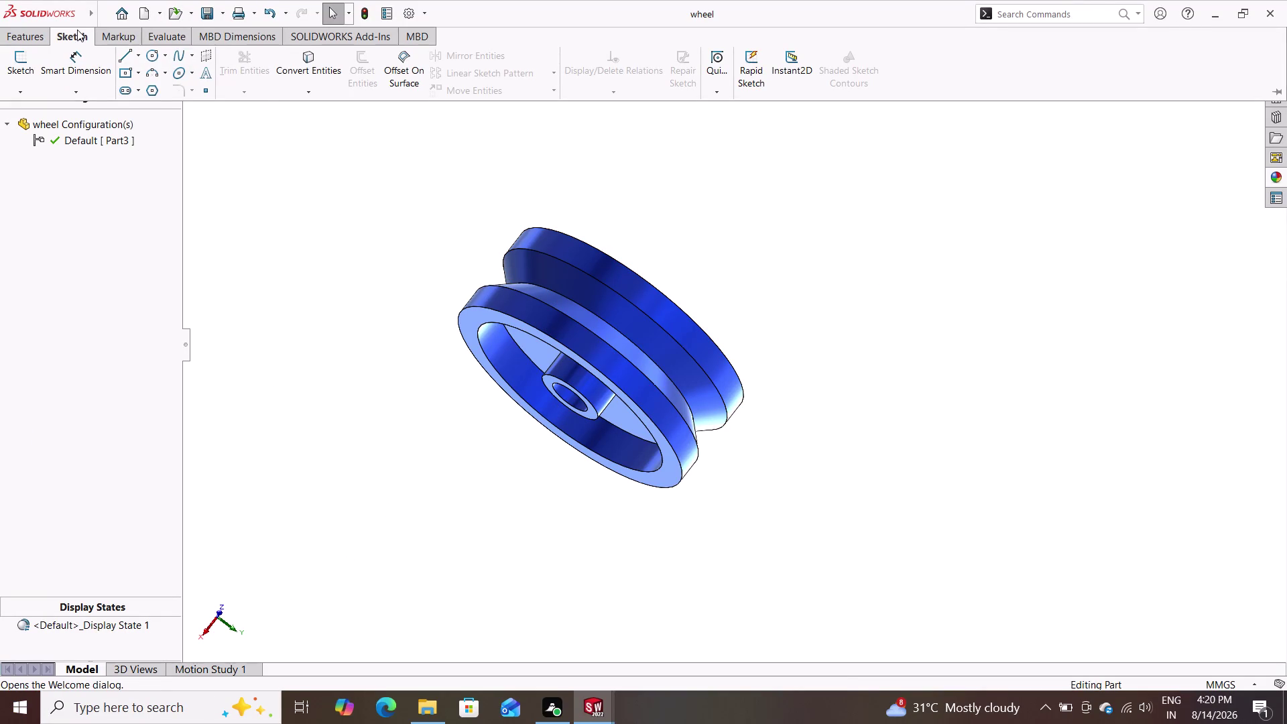
Use Save As to store the grooved blue wheel part under the name 'wheel'.
double_click(40, 39)
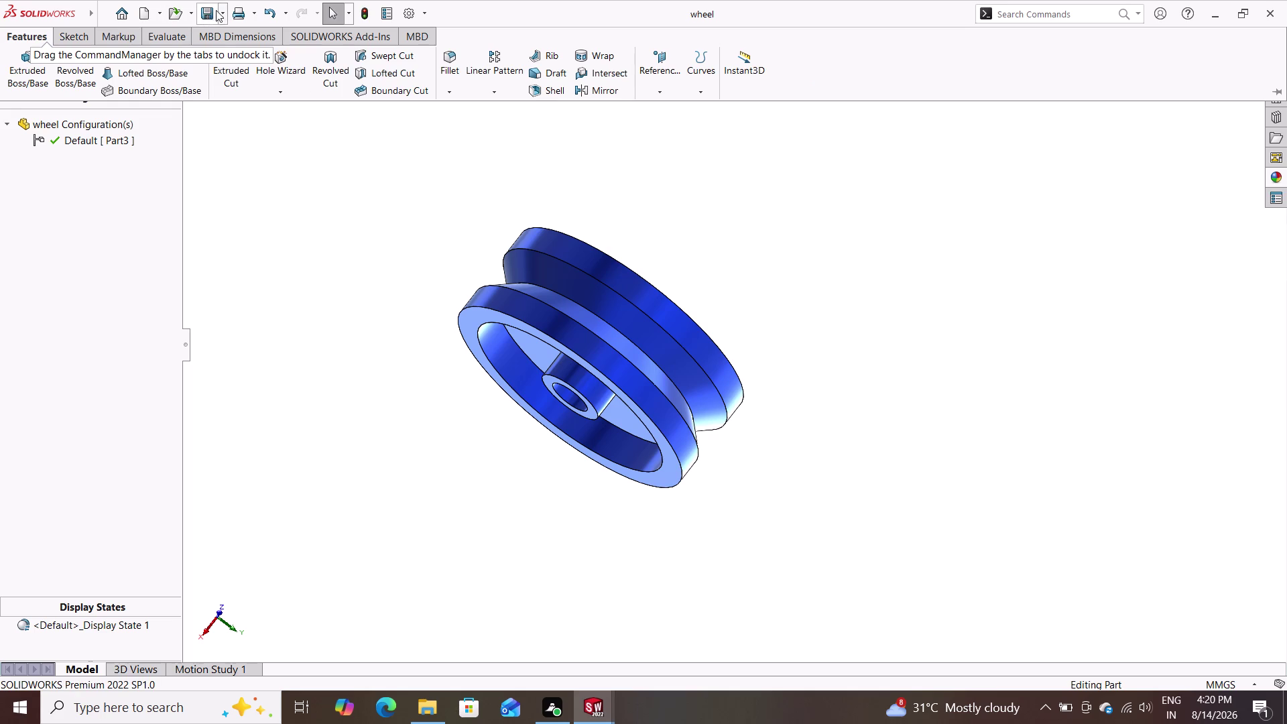
click(207, 11)
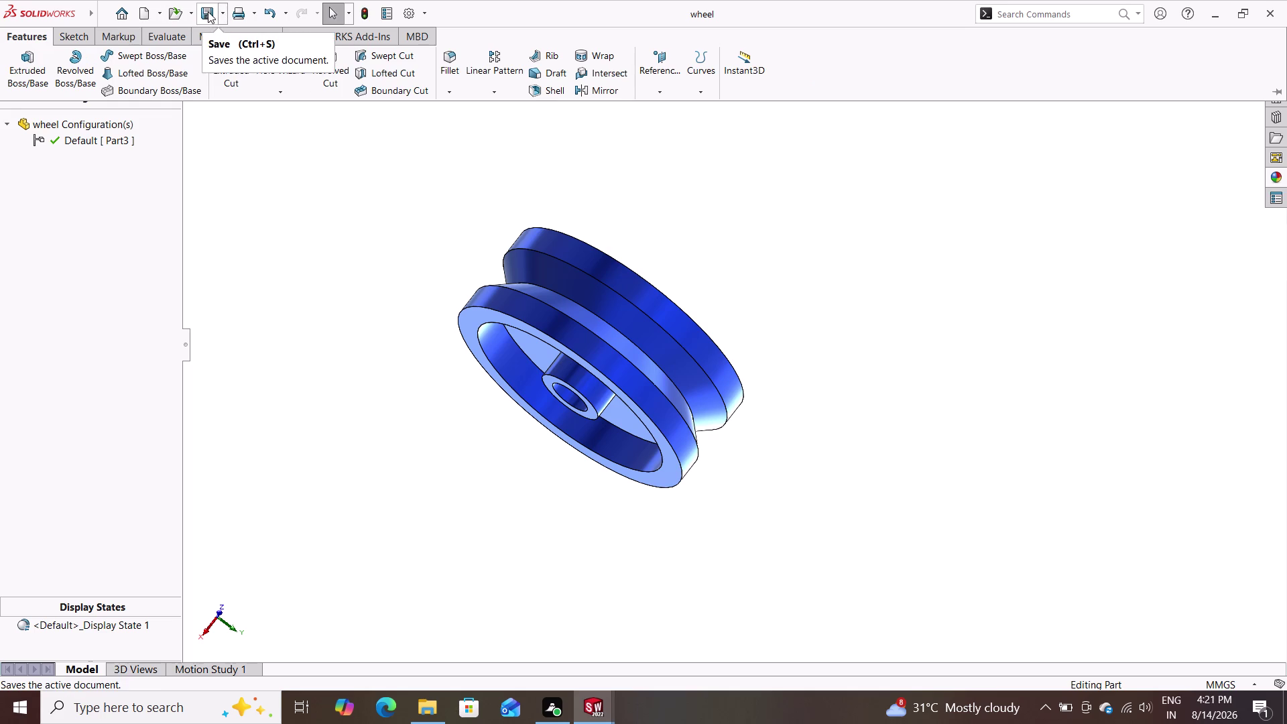
click(225, 7)
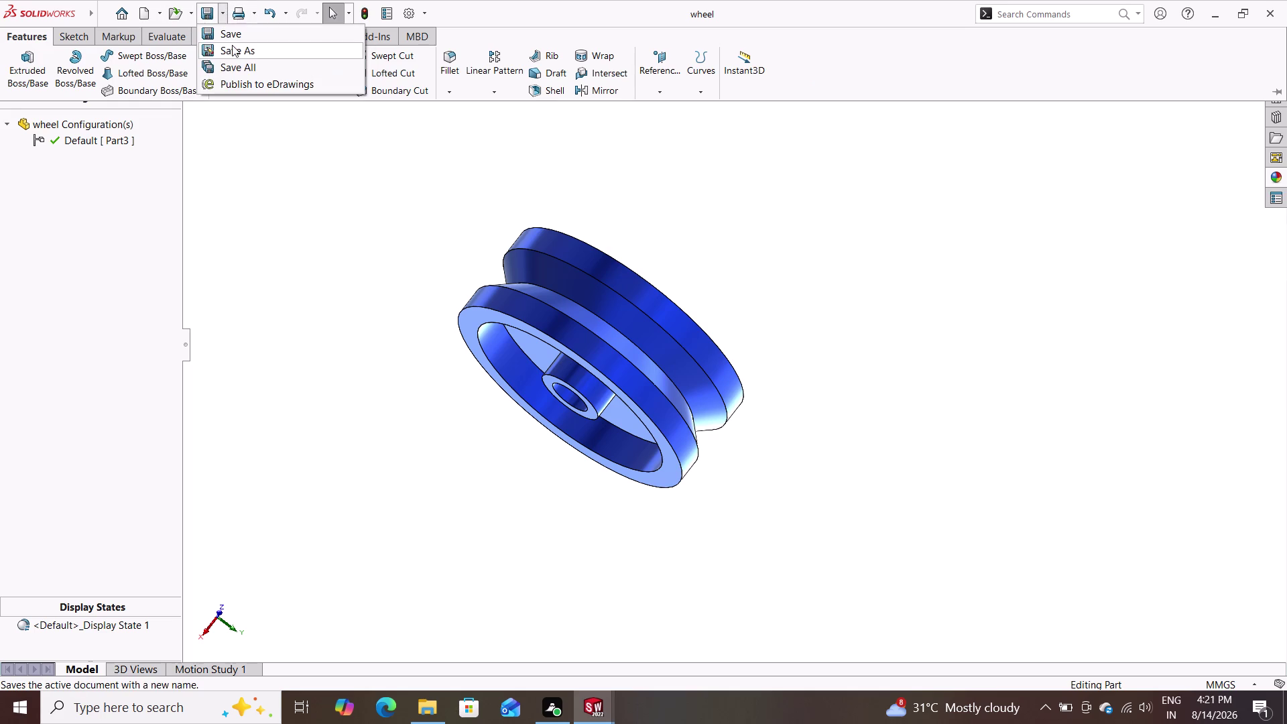
click(232, 44)
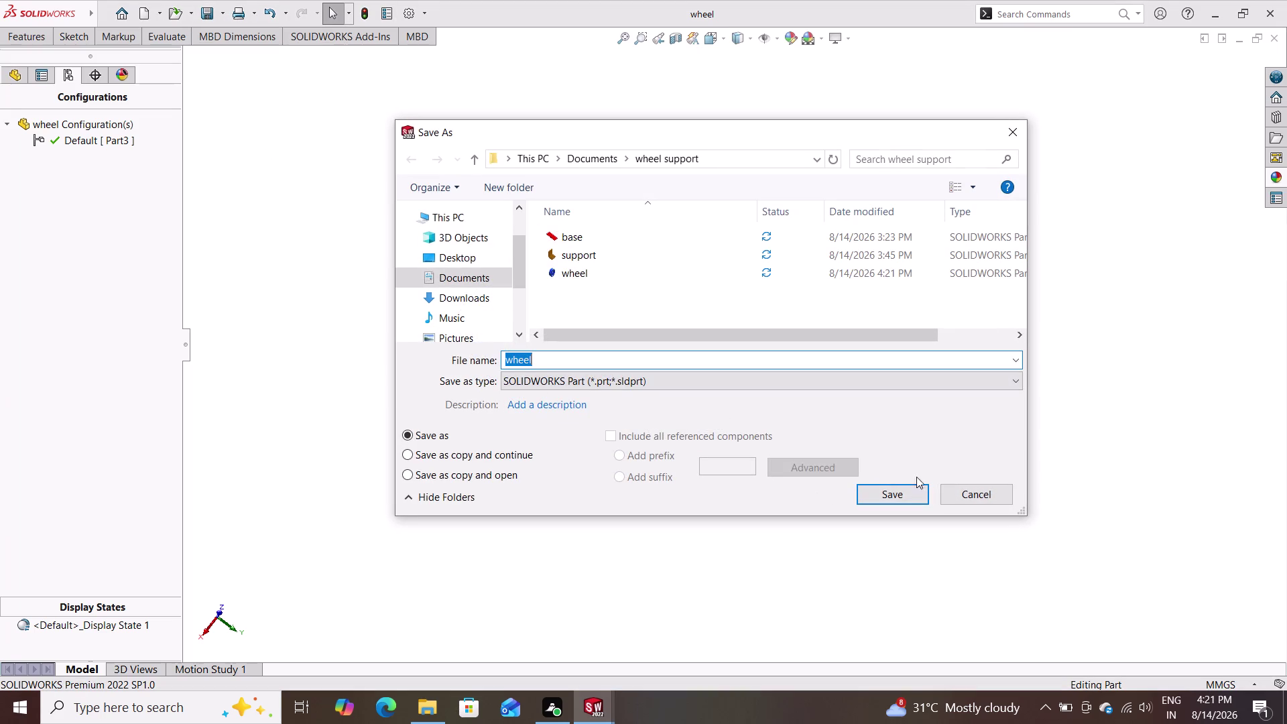
click(967, 490)
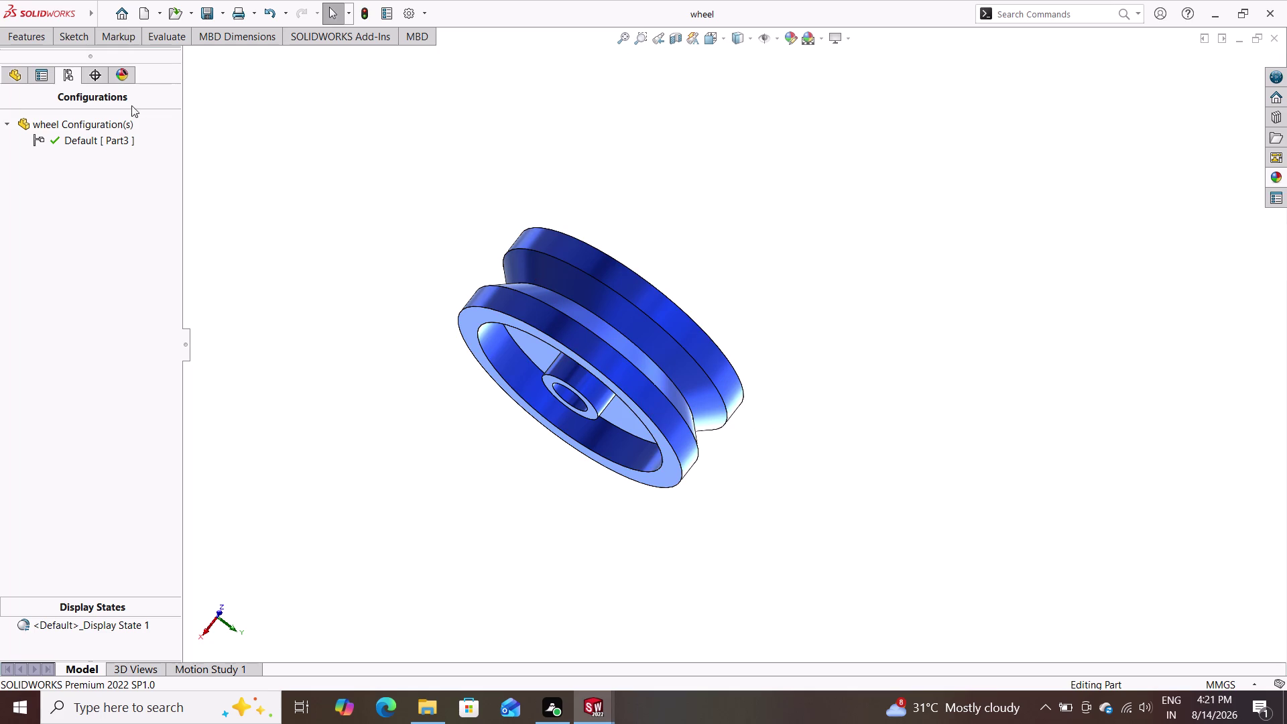
click(143, 18)
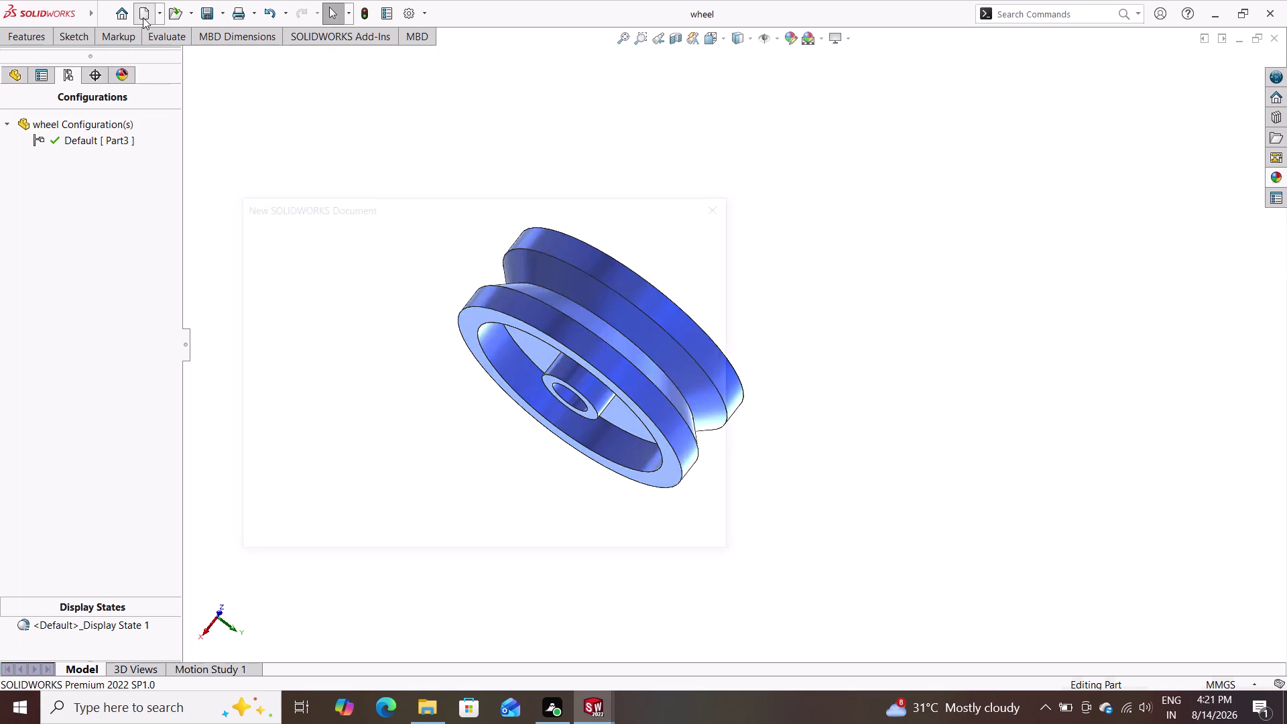
Create the blank Part4 document and select its front plane.
double_click(527, 525)
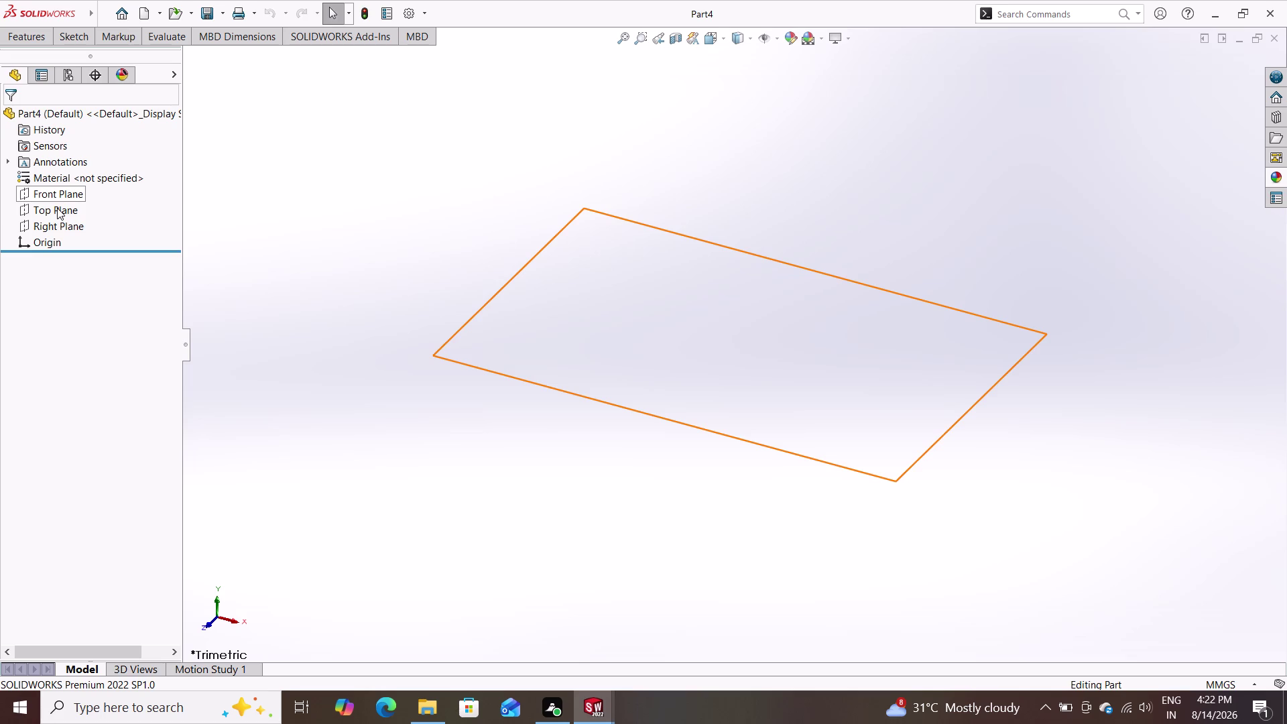
click(69, 192)
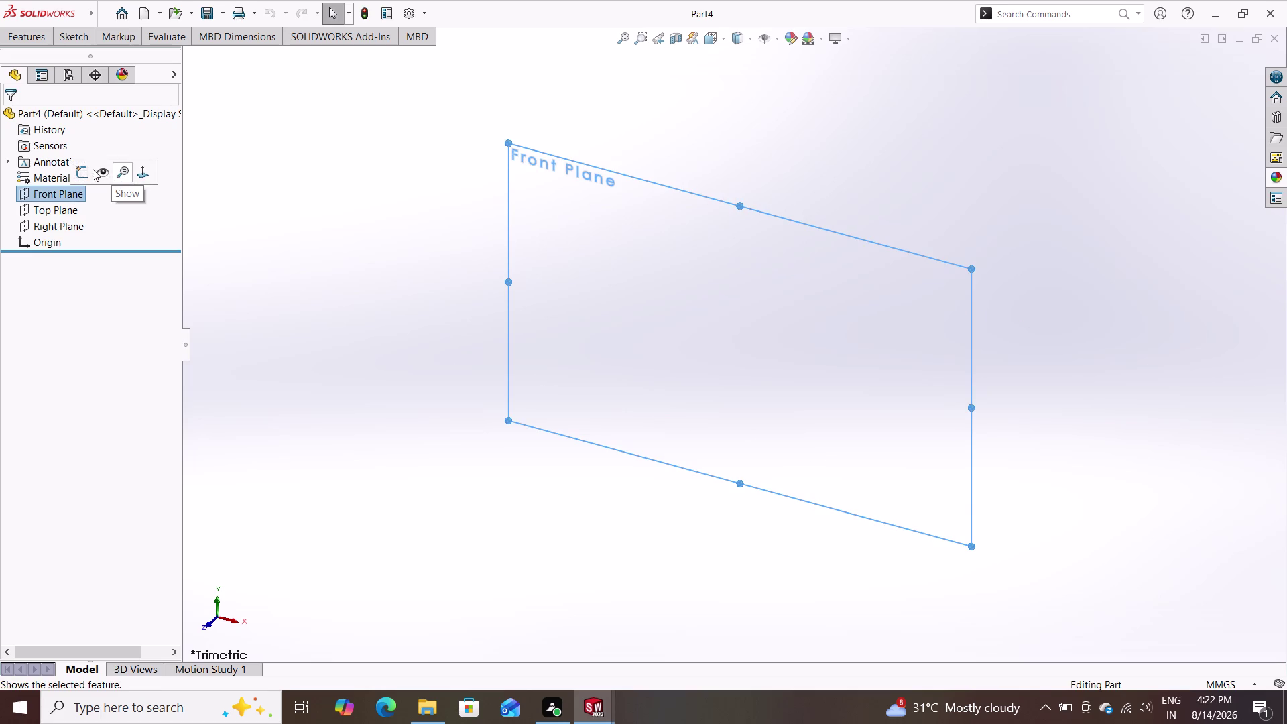
Open an empty Sketch1 on Part4's front plane.
double_click(82, 173)
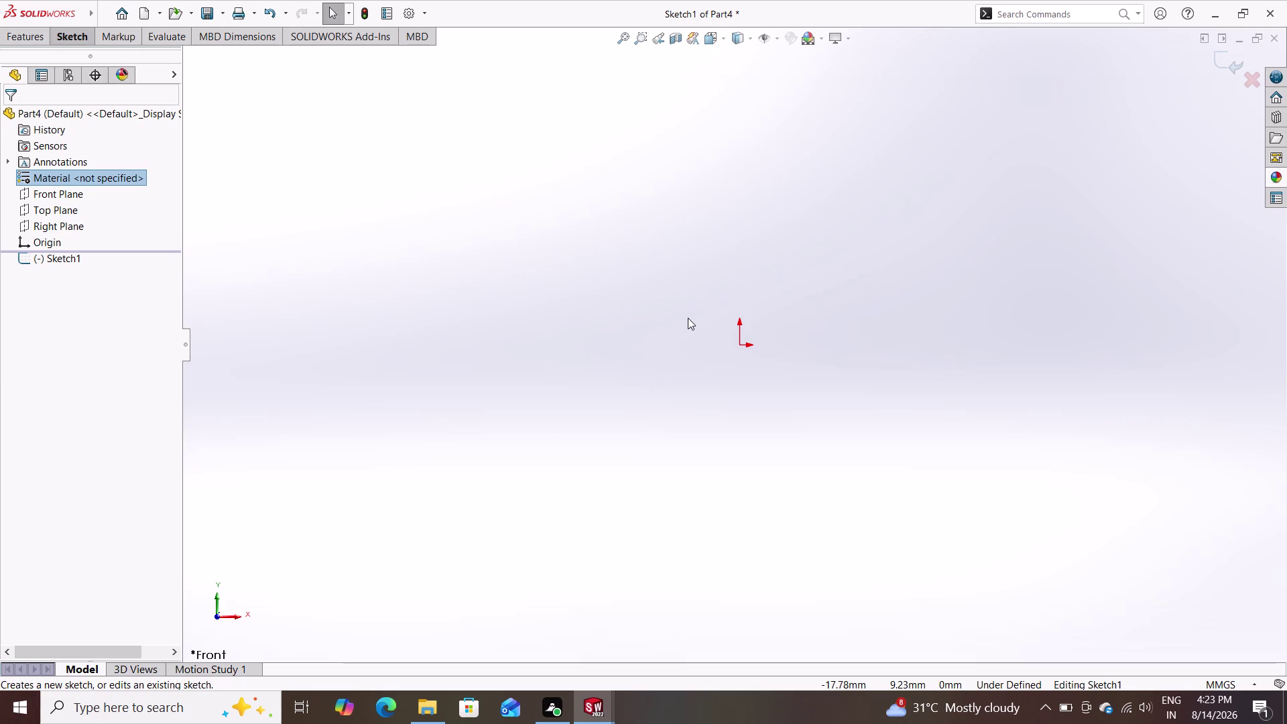
text(``)
key(Escape)
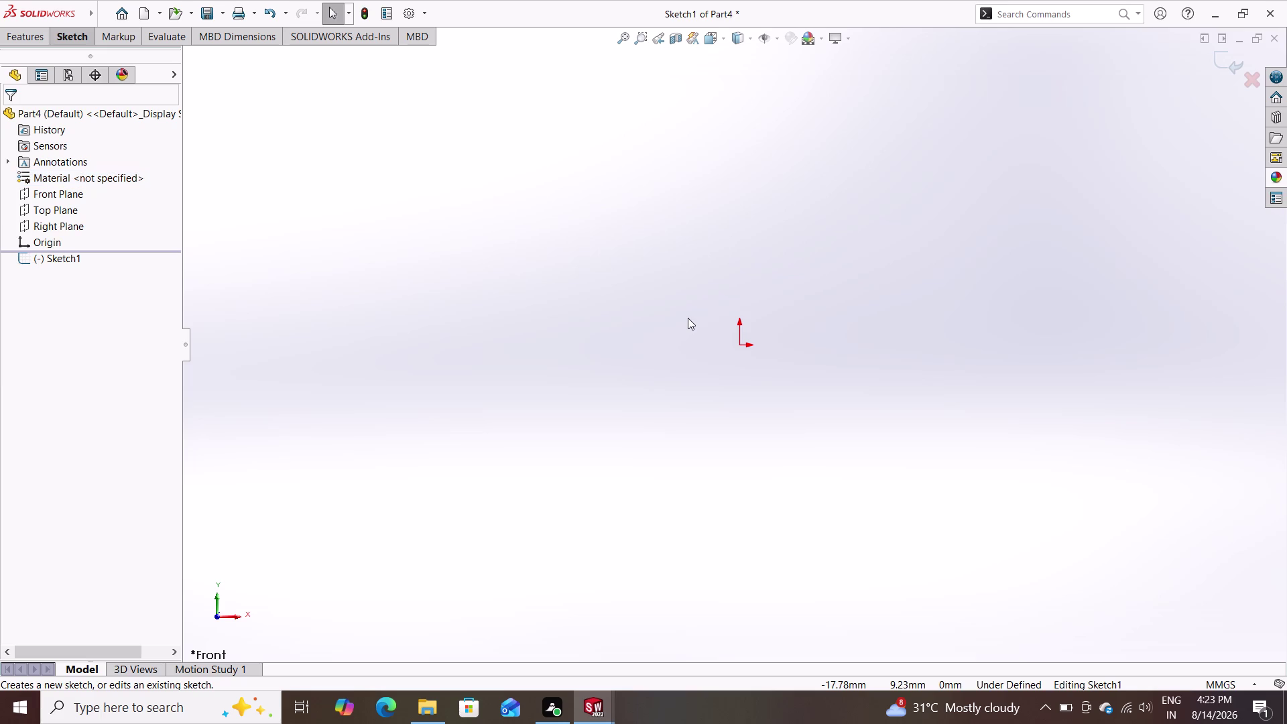
right_click(579, 719)
right_click(579, 719)
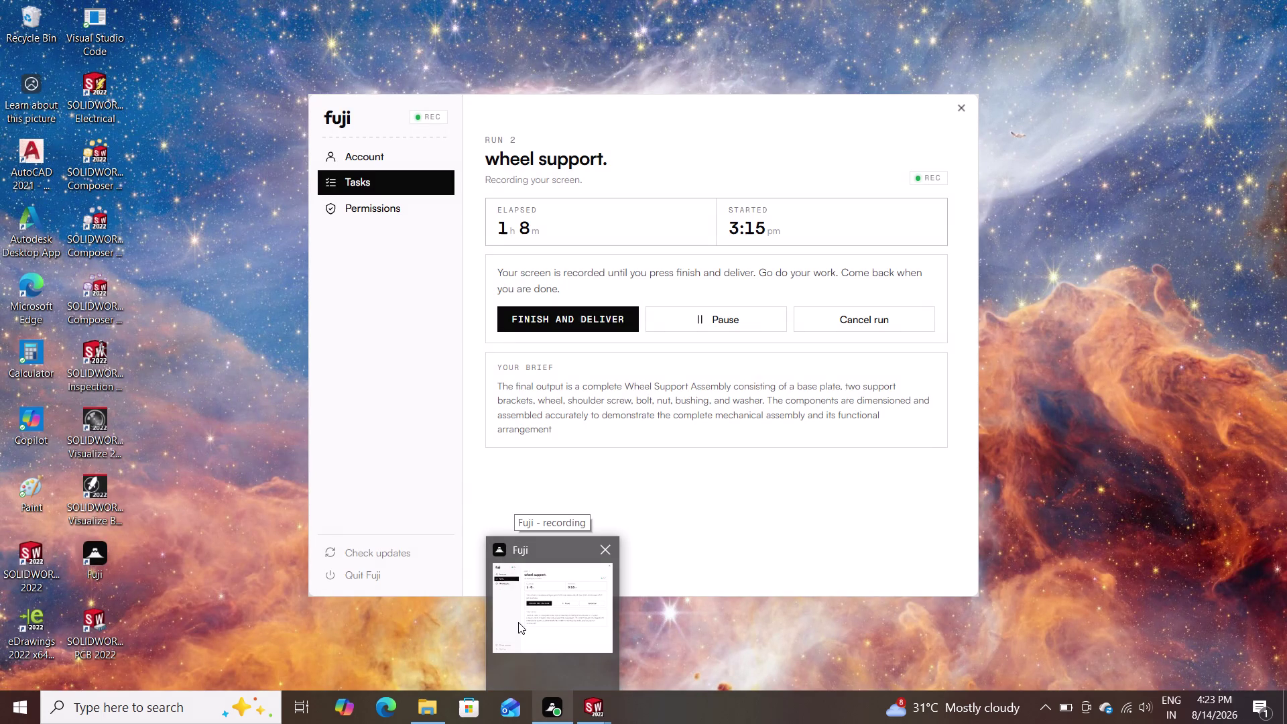
click(589, 713)
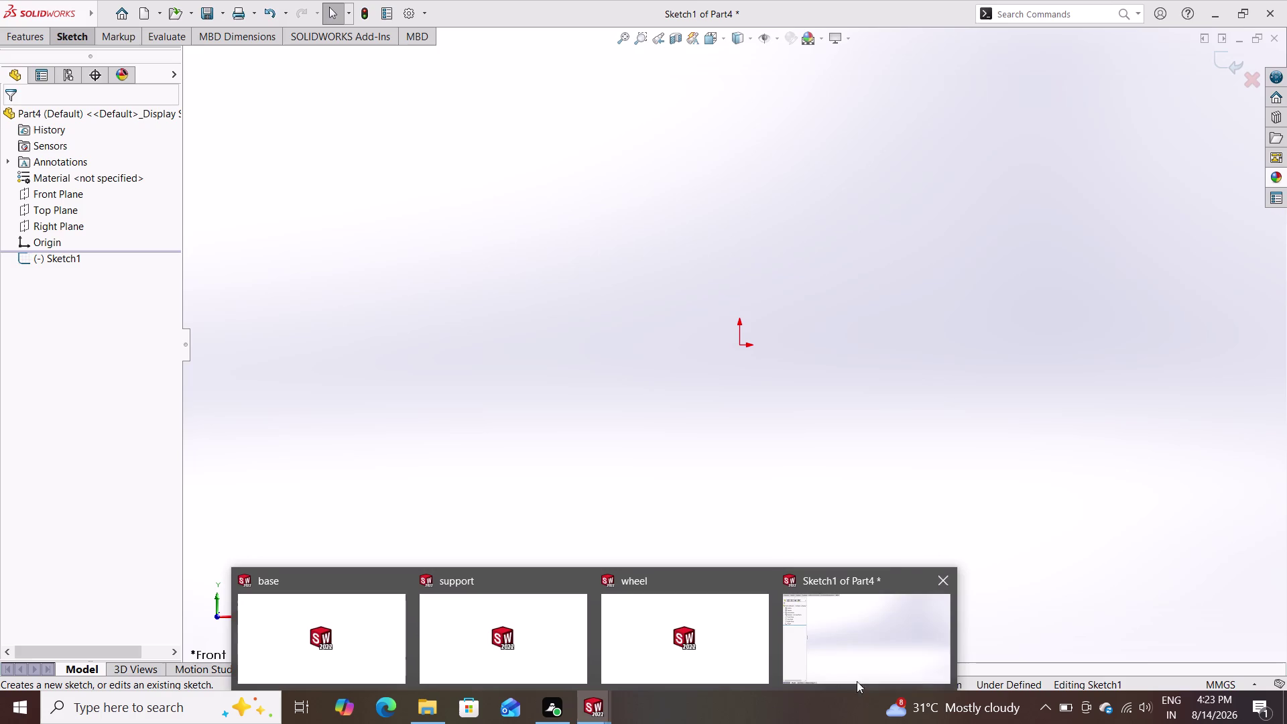
click(879, 634)
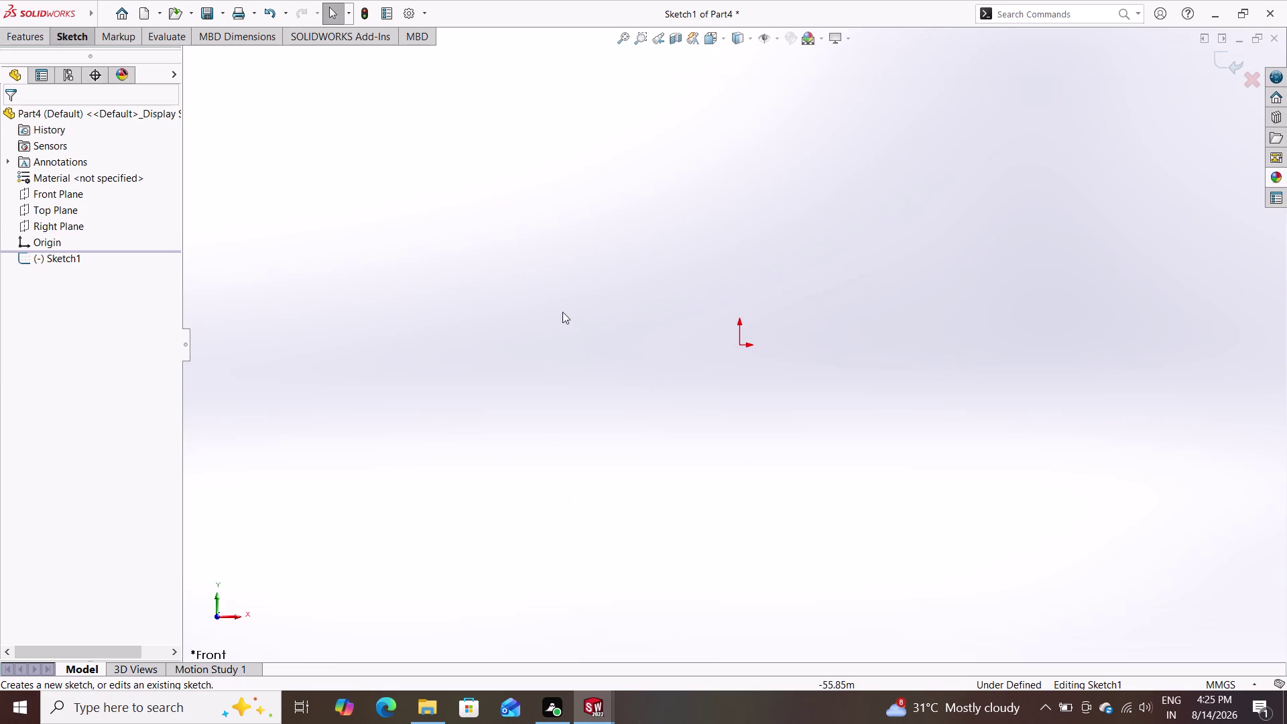
click(77, 32)
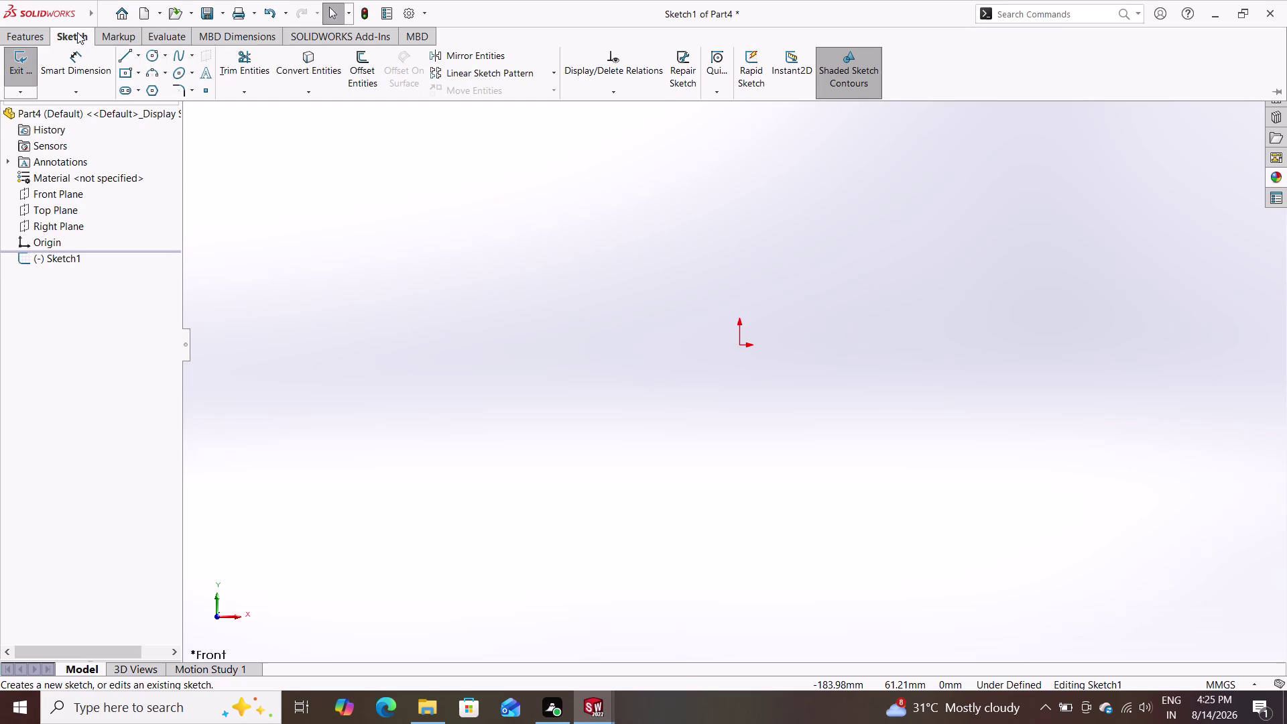
Draw a line left from the origin, then a line upward, forming the first step.
click(120, 58)
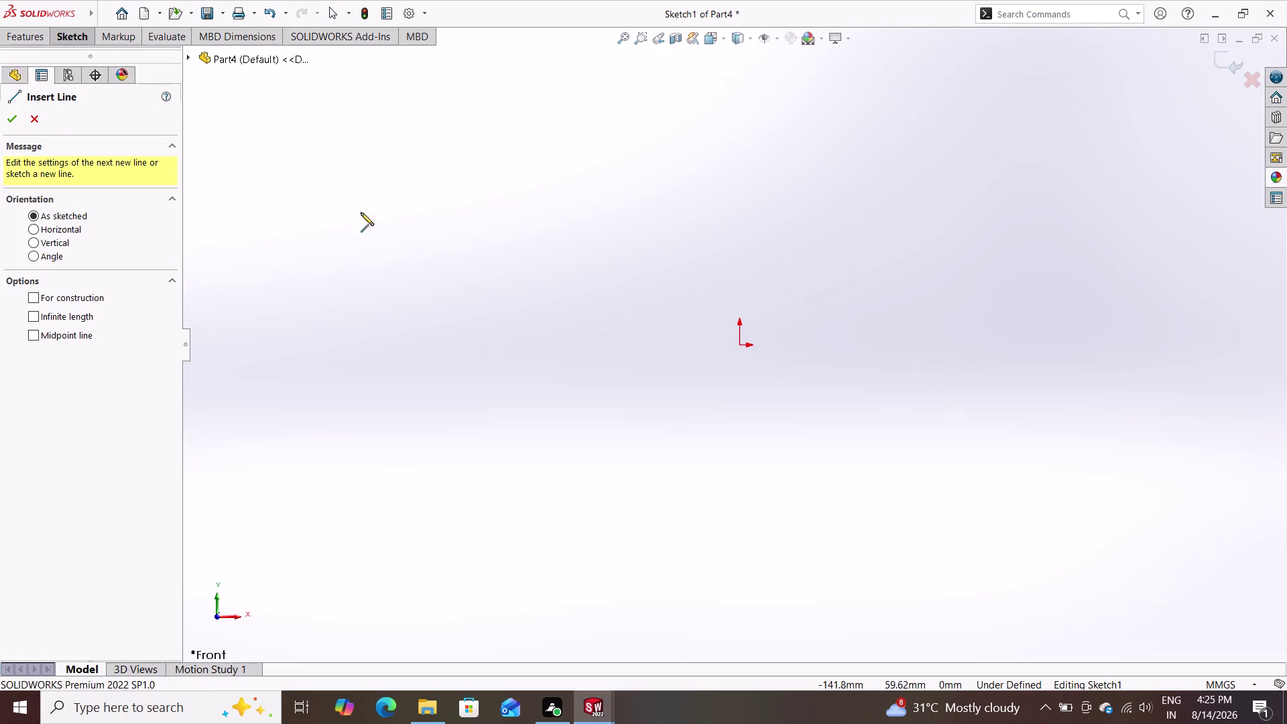
click(741, 346)
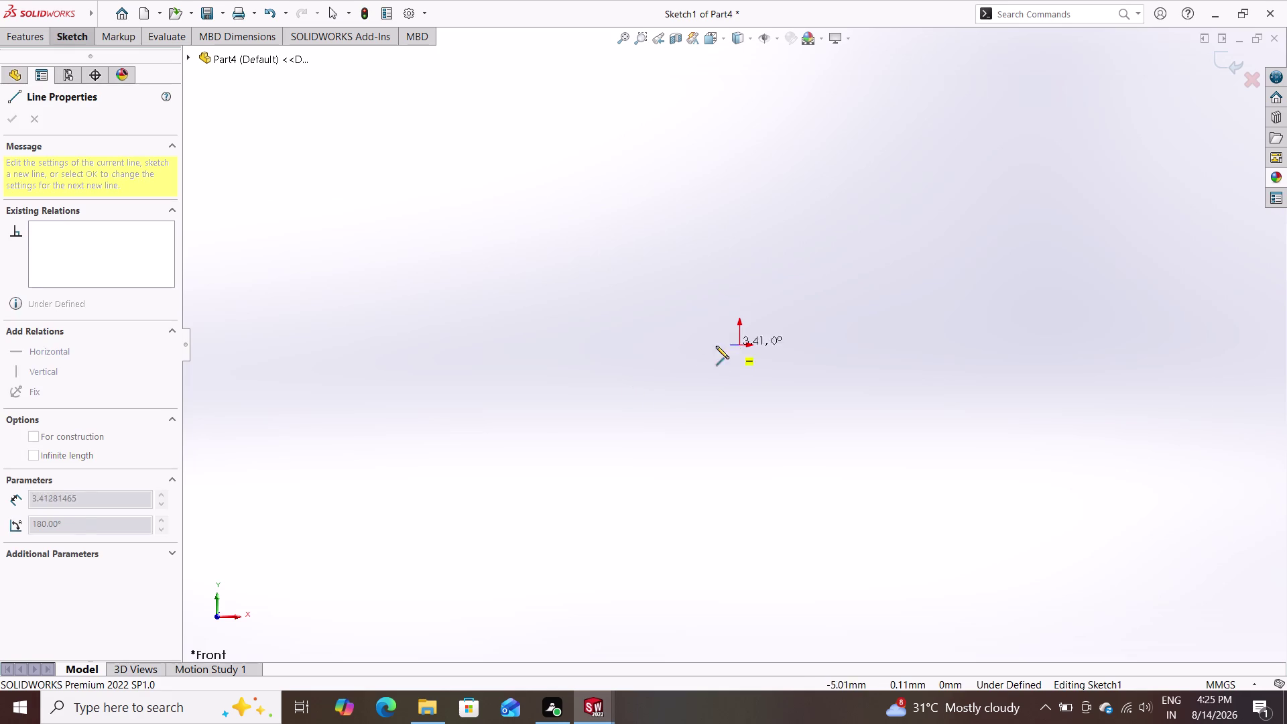
click(665, 343)
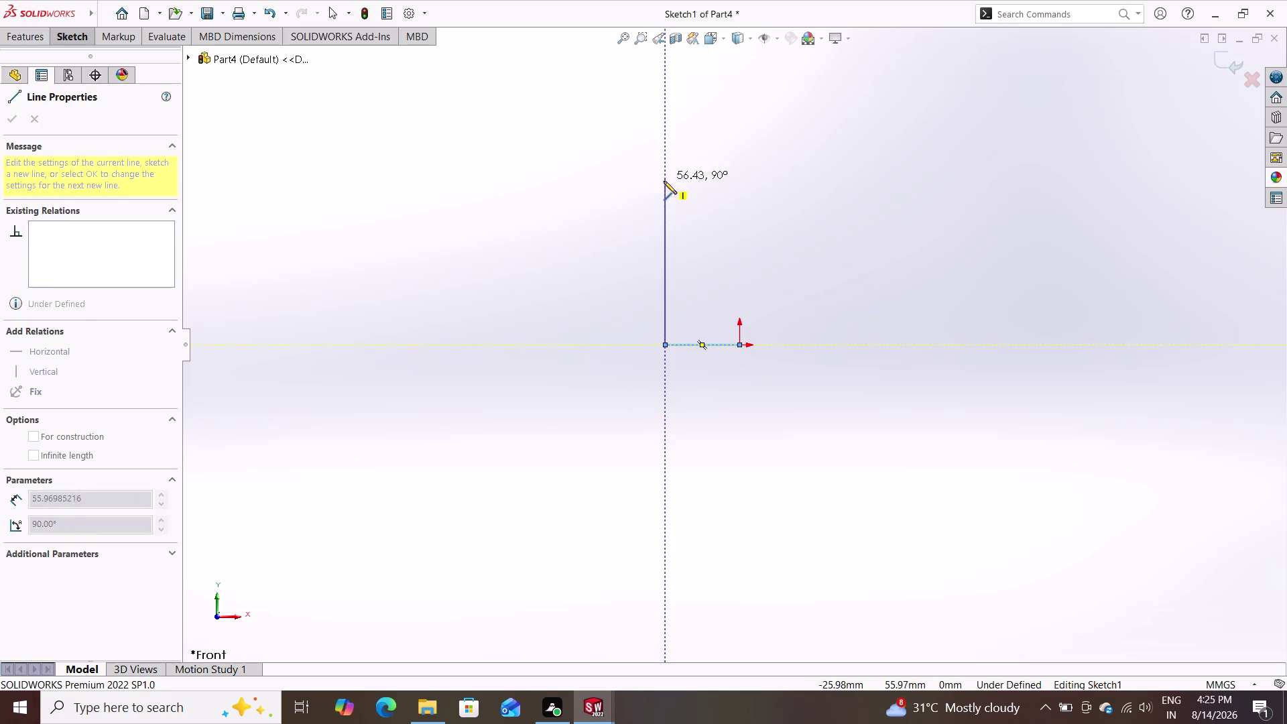
click(664, 184)
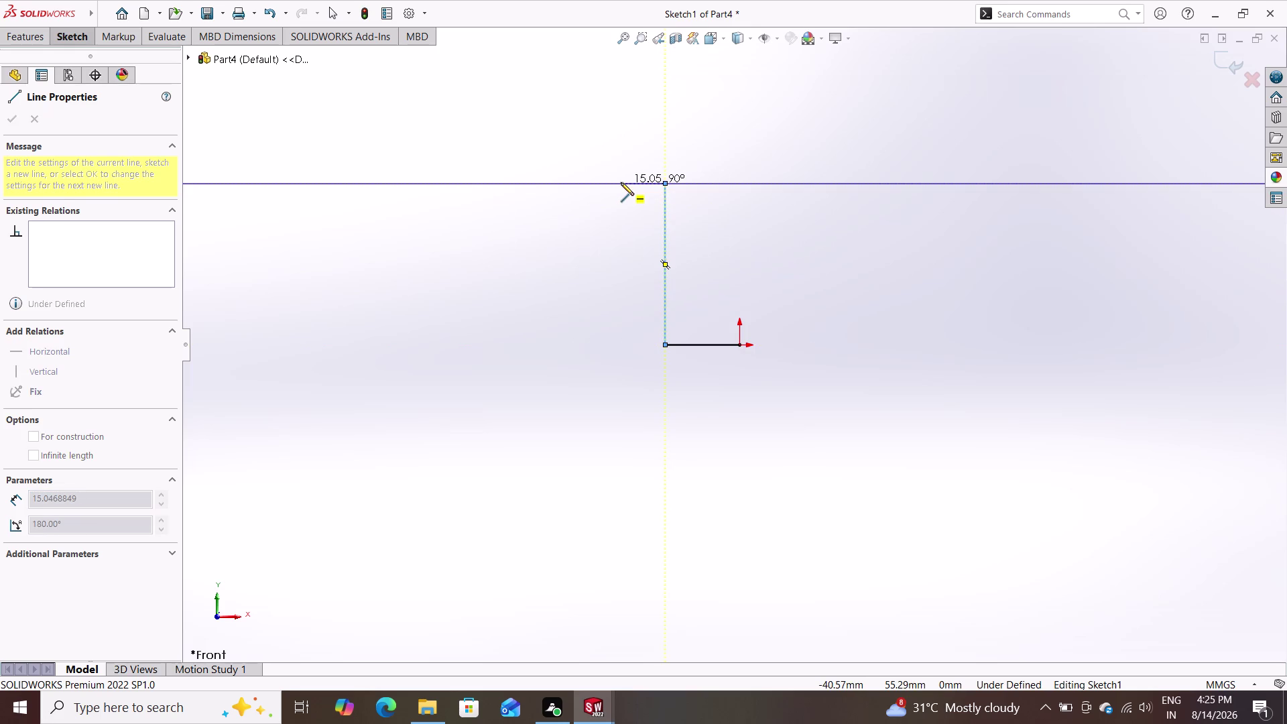
double_click(617, 184)
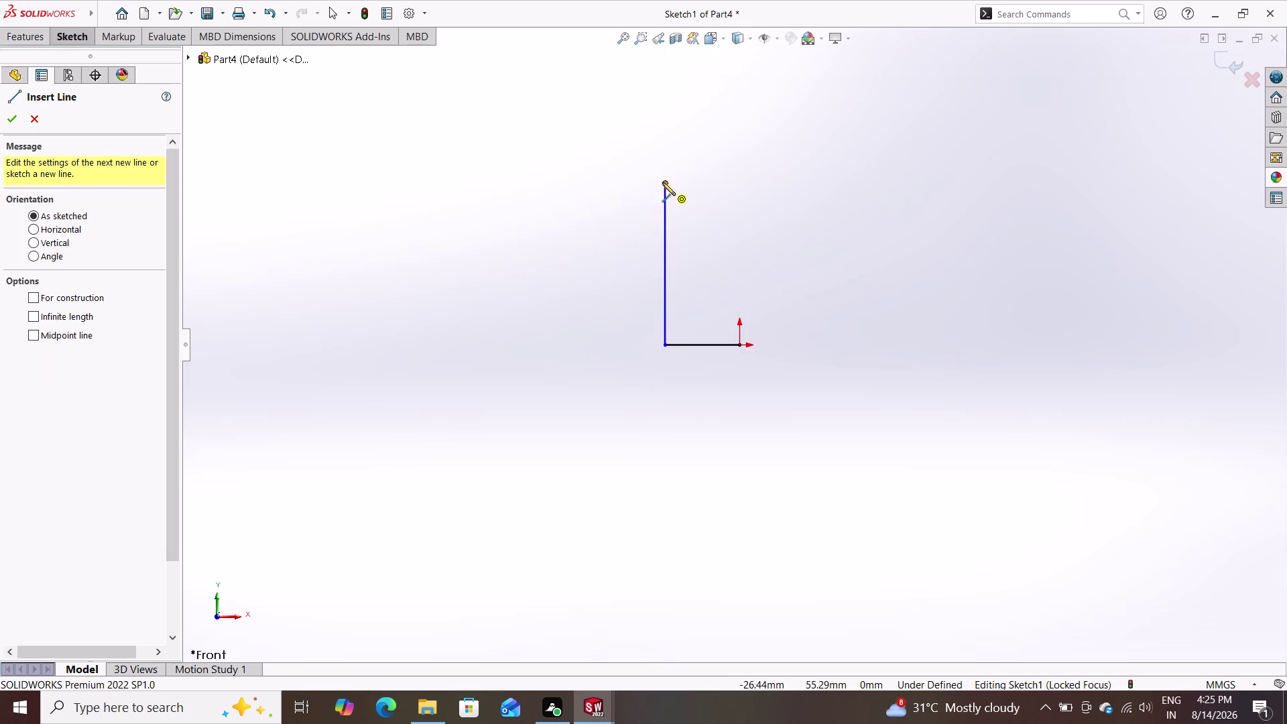
Extend the outline with a second leftward and upward line to the top, then exit the Line tool.
click(662, 183)
double_click(600, 182)
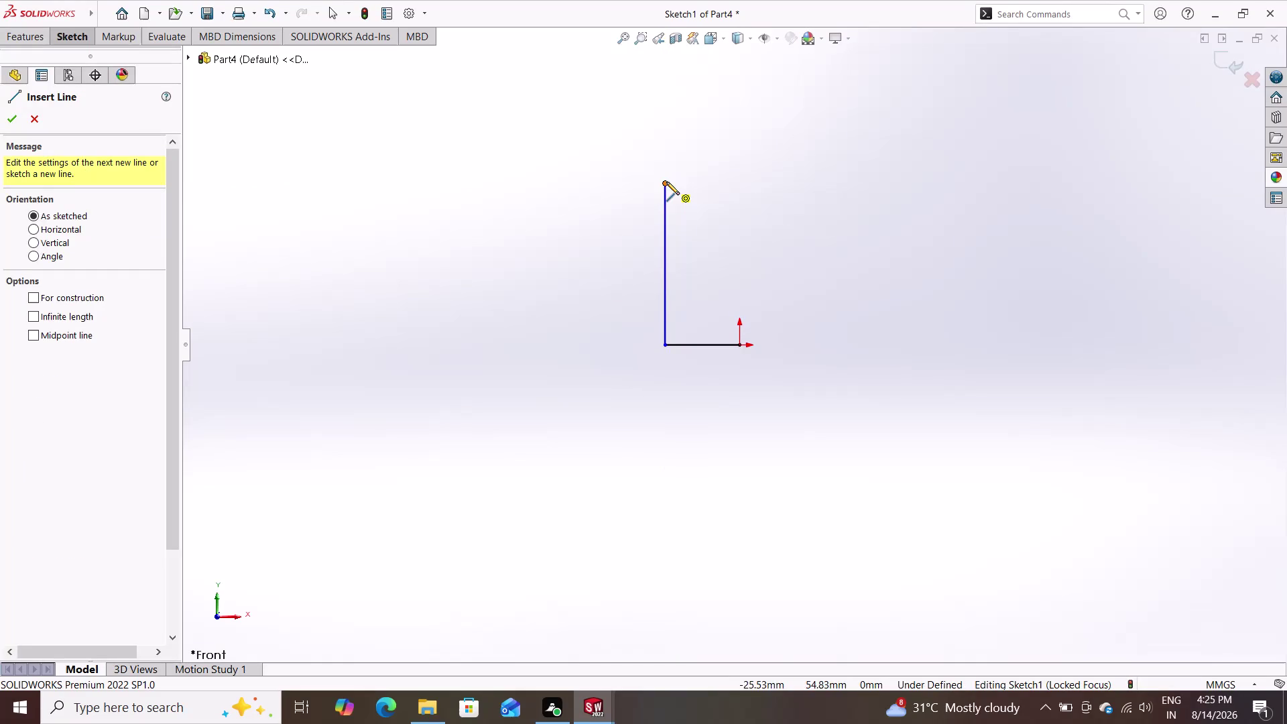
click(666, 181)
click(618, 183)
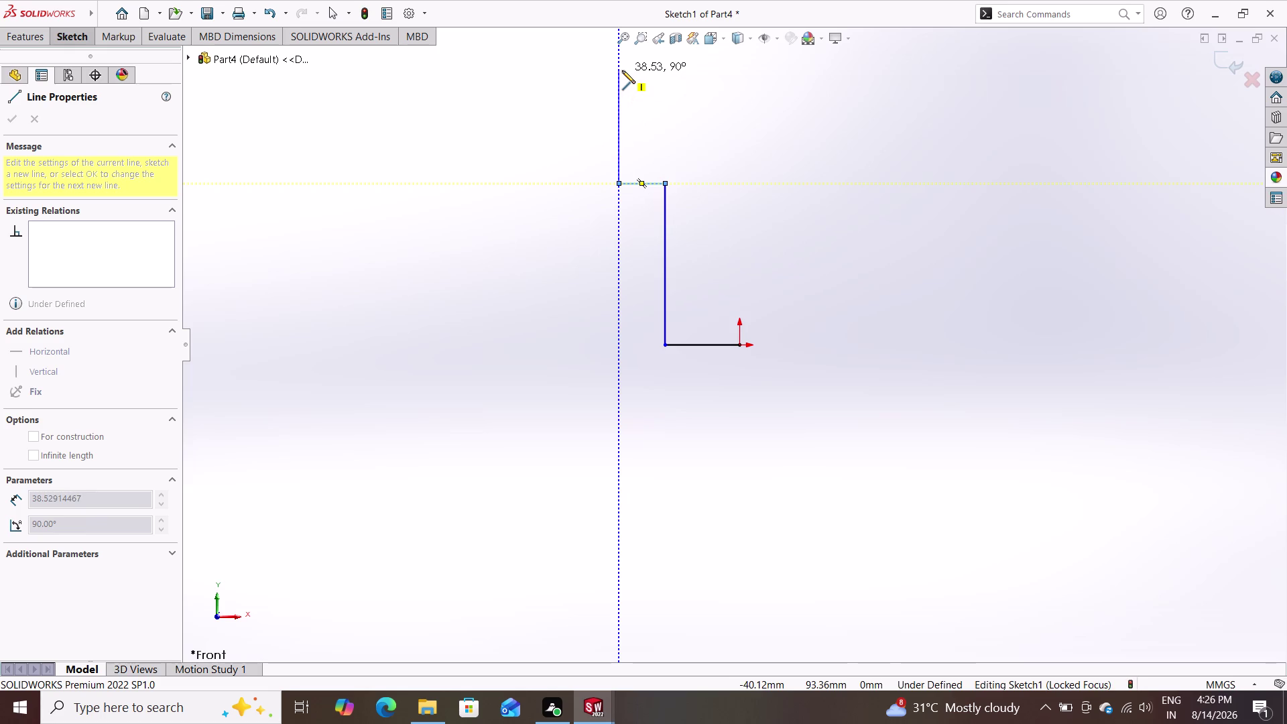
click(621, 78)
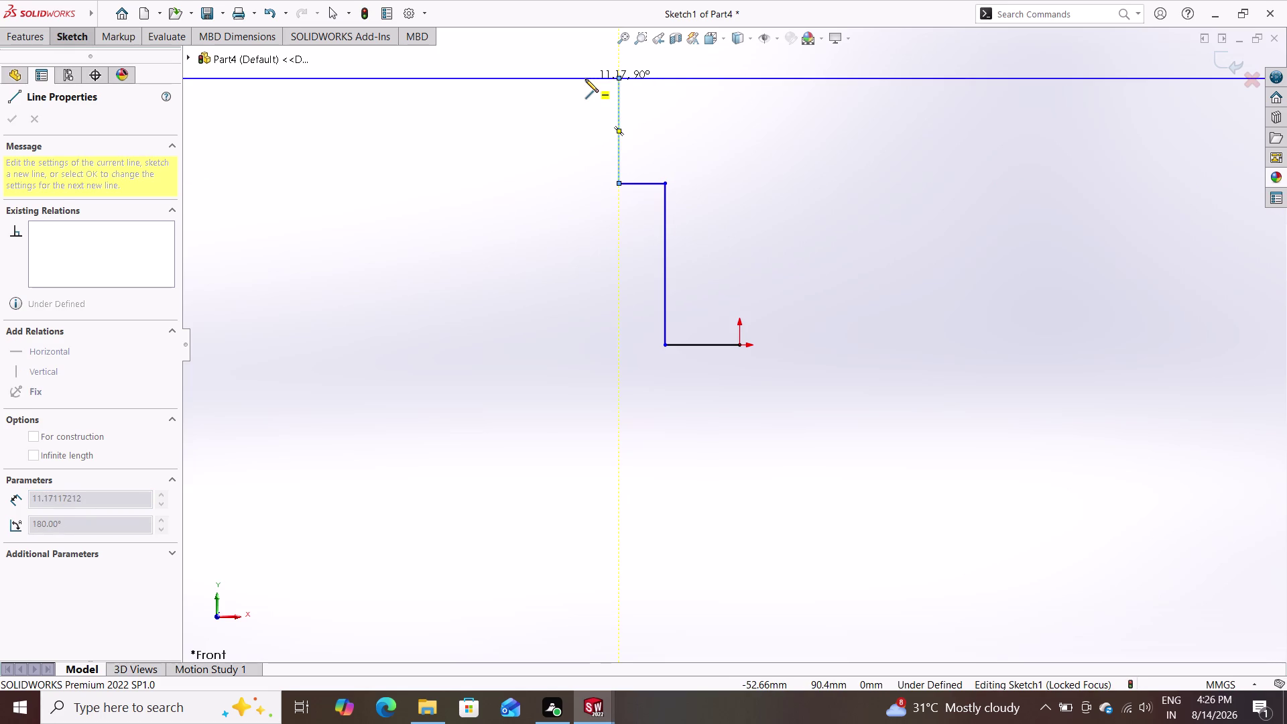
double_click(585, 79)
double_click(617, 77)
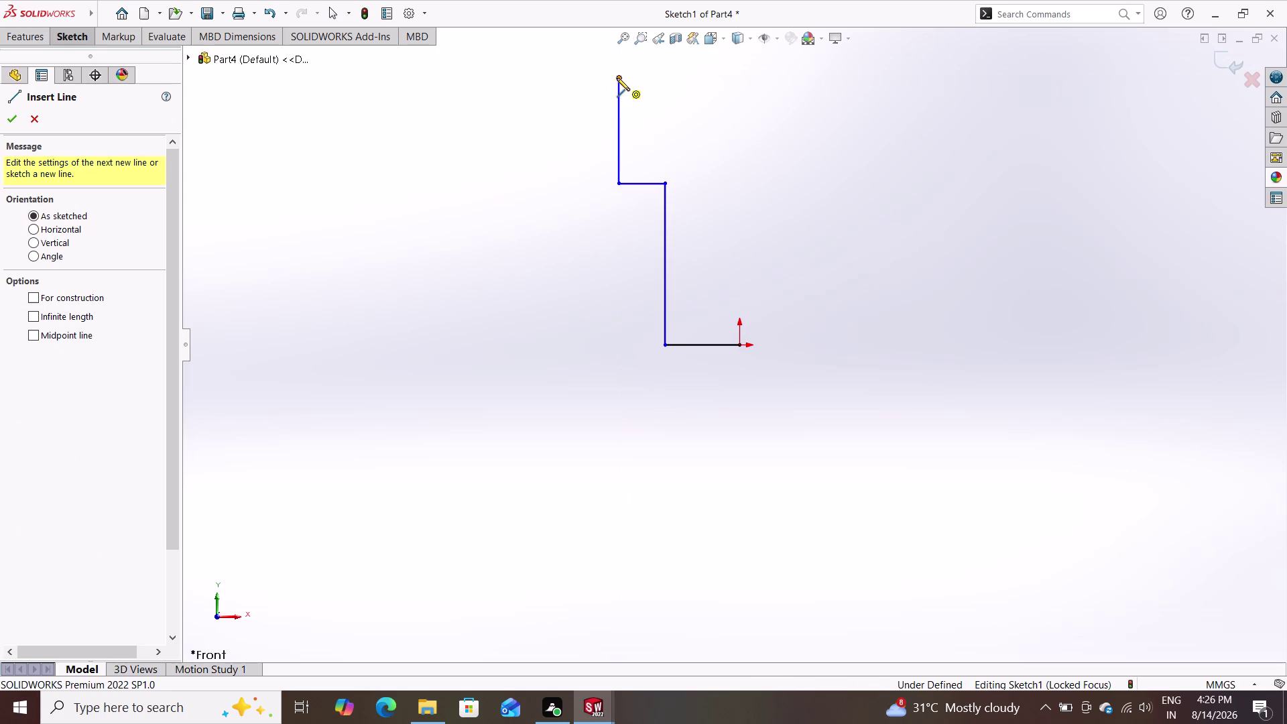
click(584, 75)
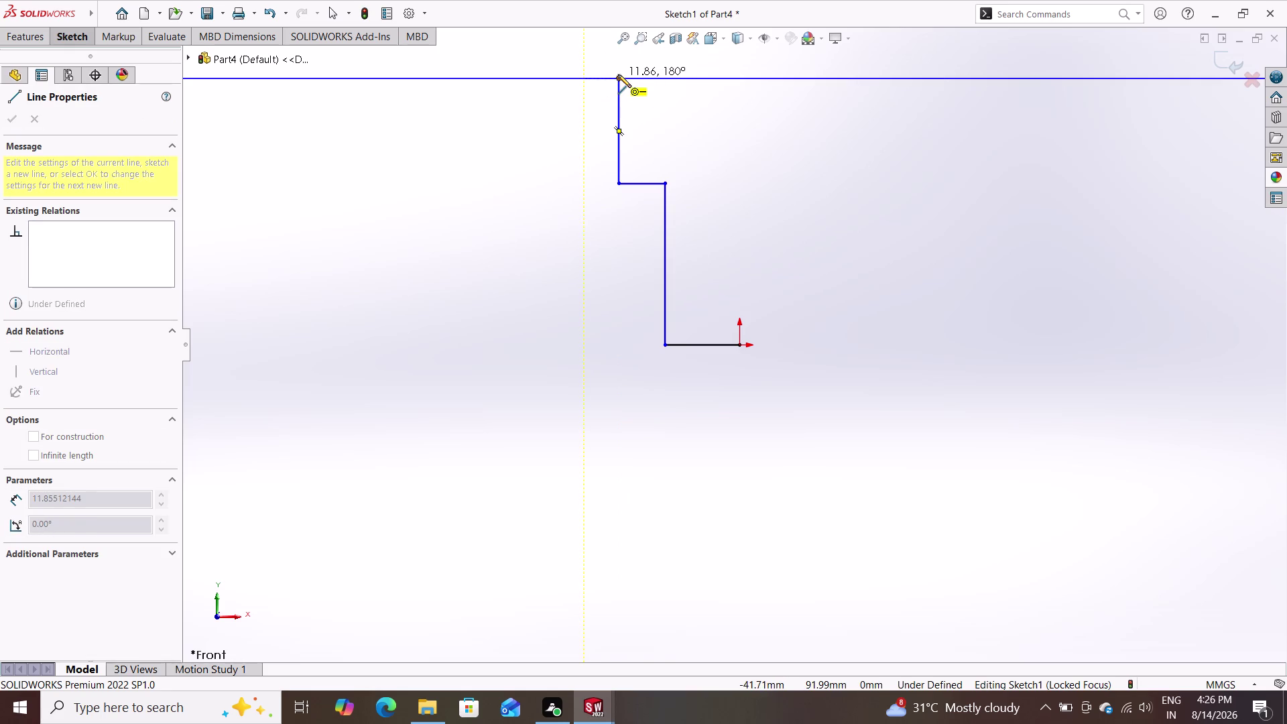
key(Escape)
key(Escape)
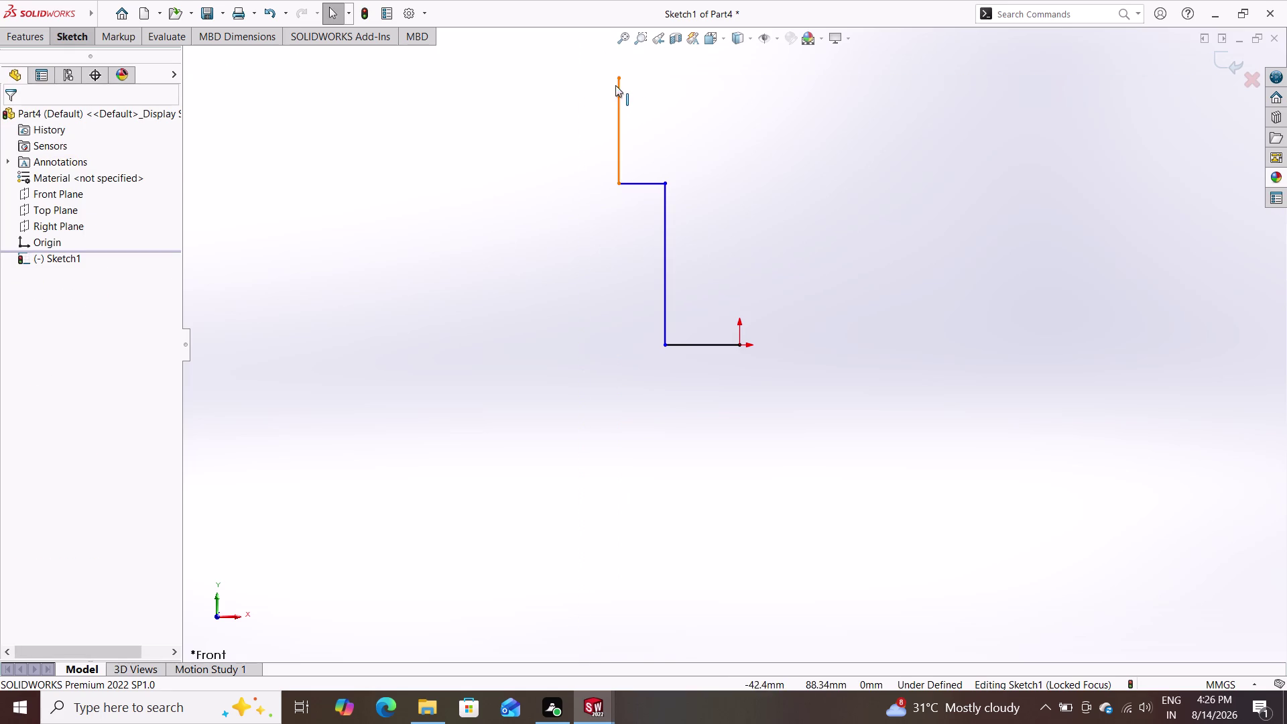
Add the short top horizontal edge and short vertical edge to the stepped outline.
click(72, 37)
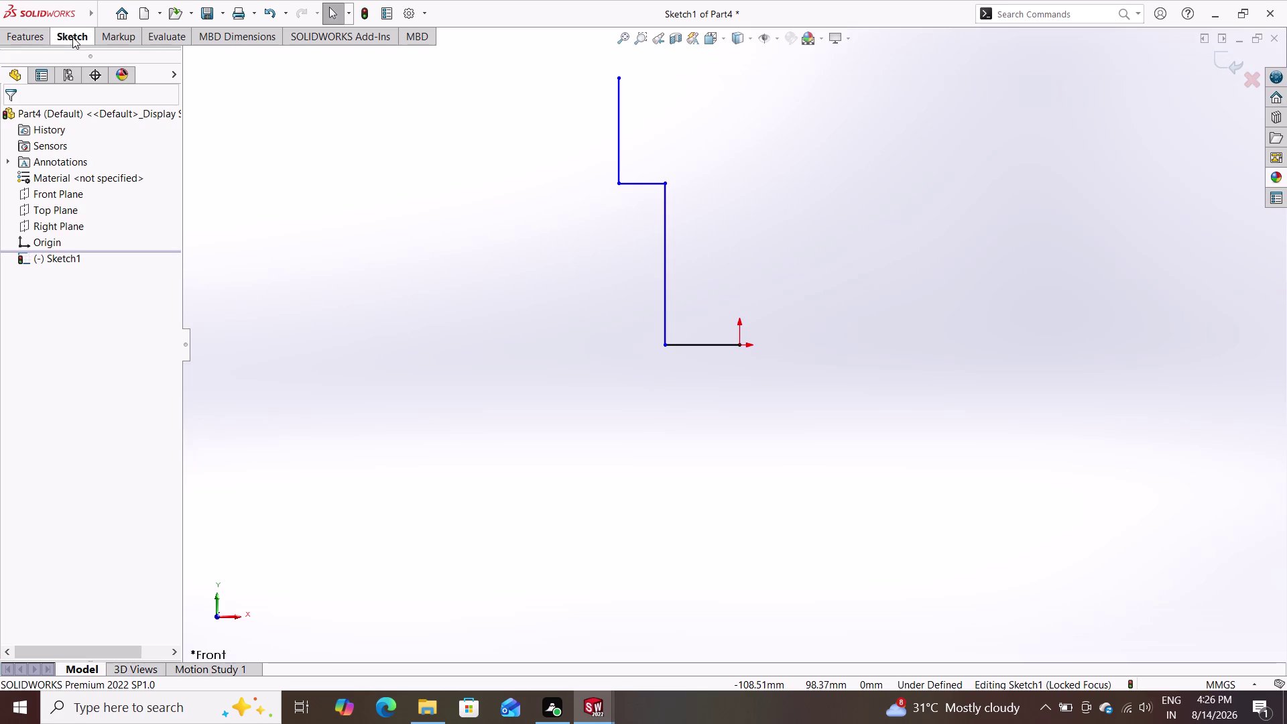
click(124, 60)
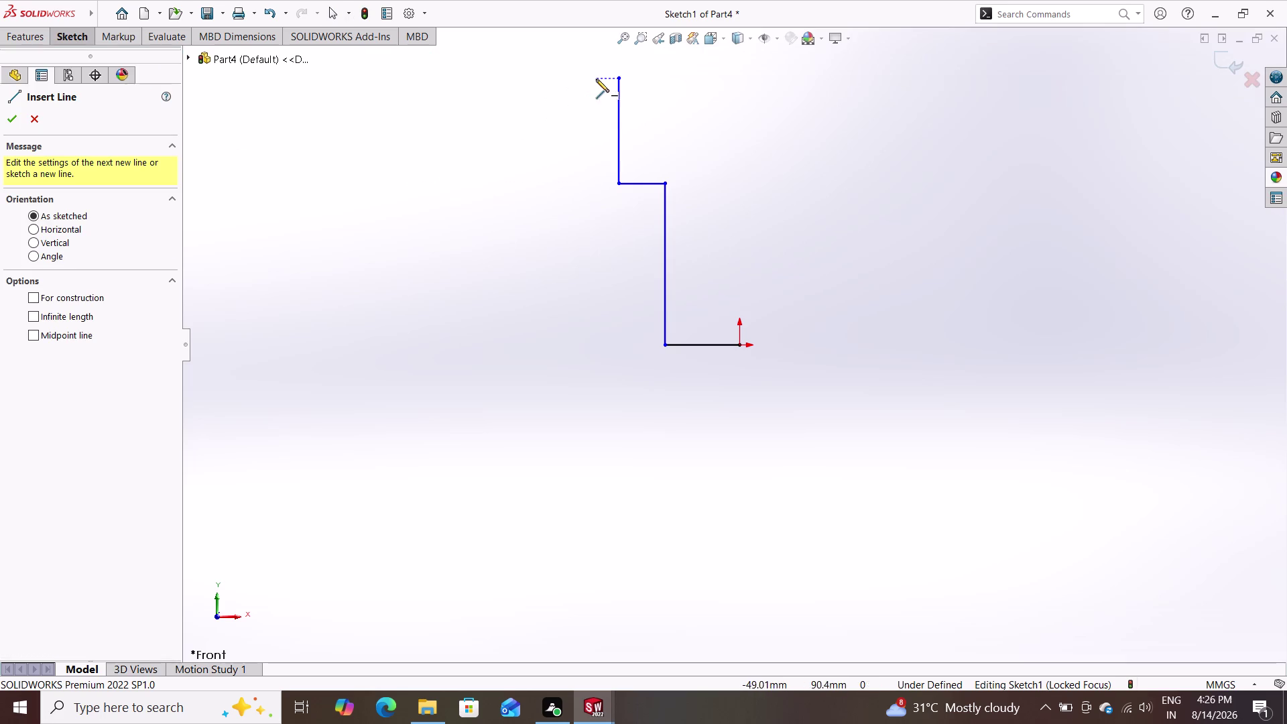
click(616, 79)
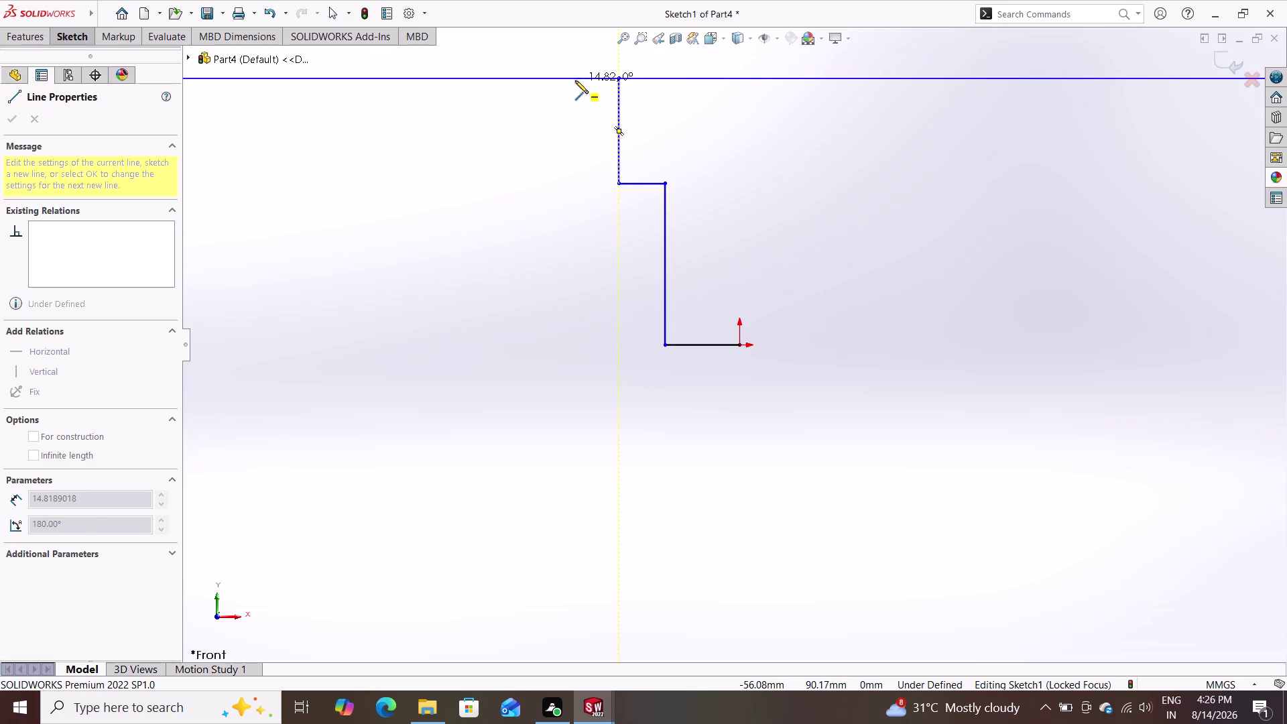
click(575, 81)
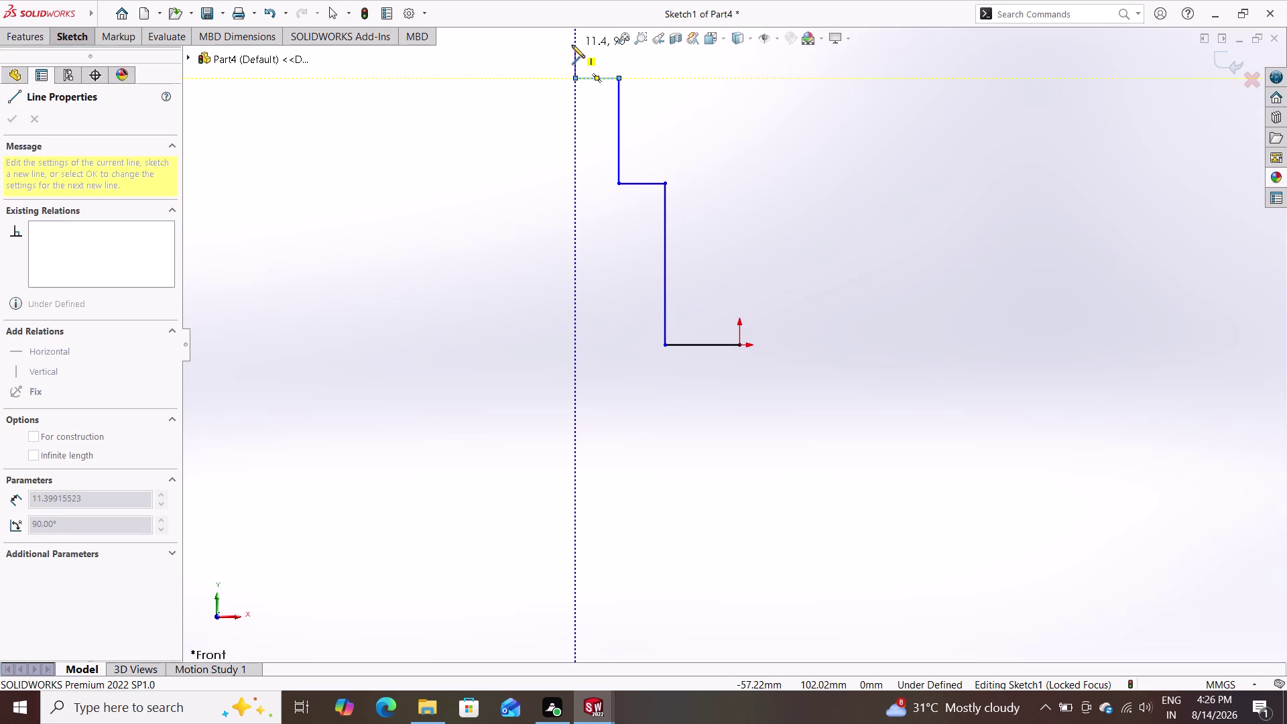
double_click(572, 45)
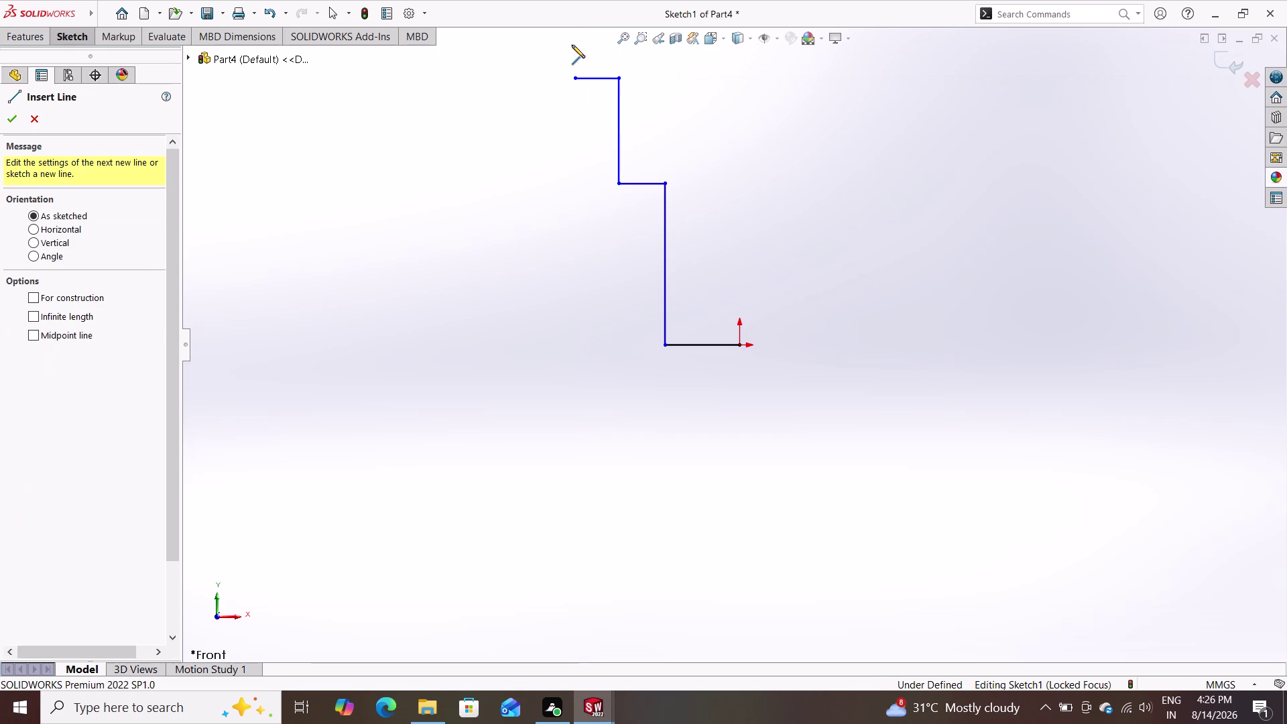
double_click(573, 77)
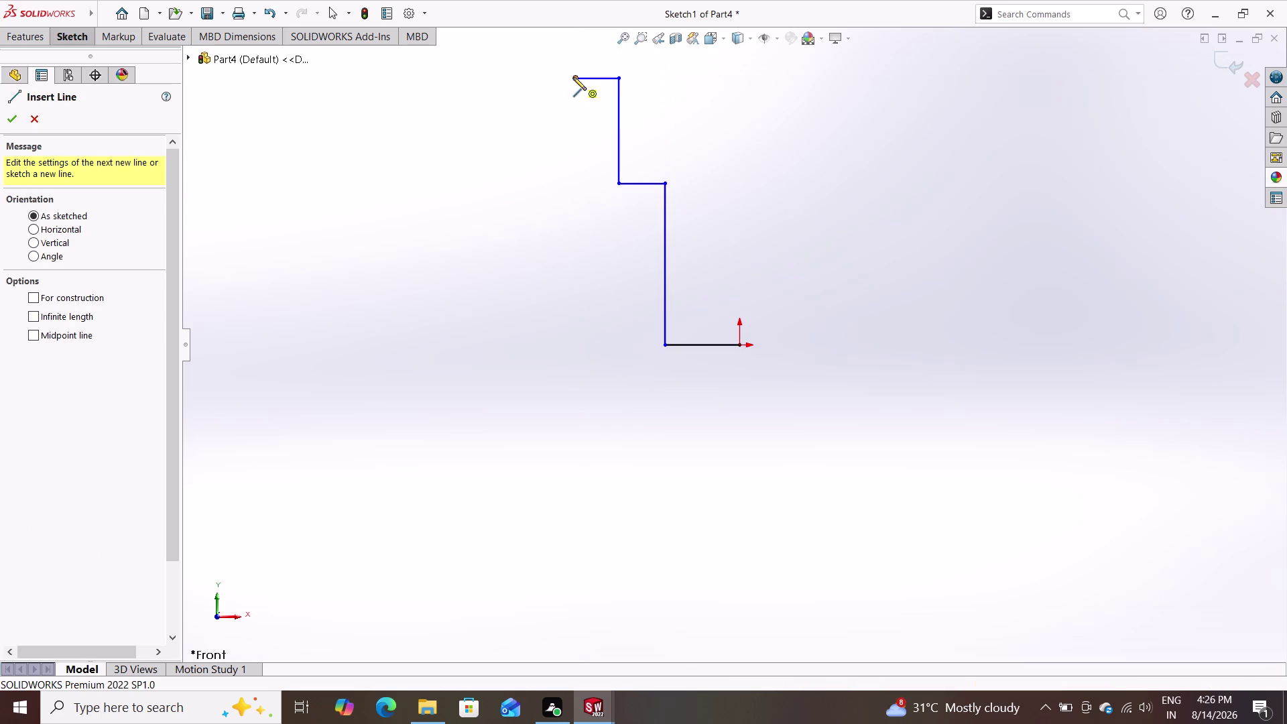
click(574, 38)
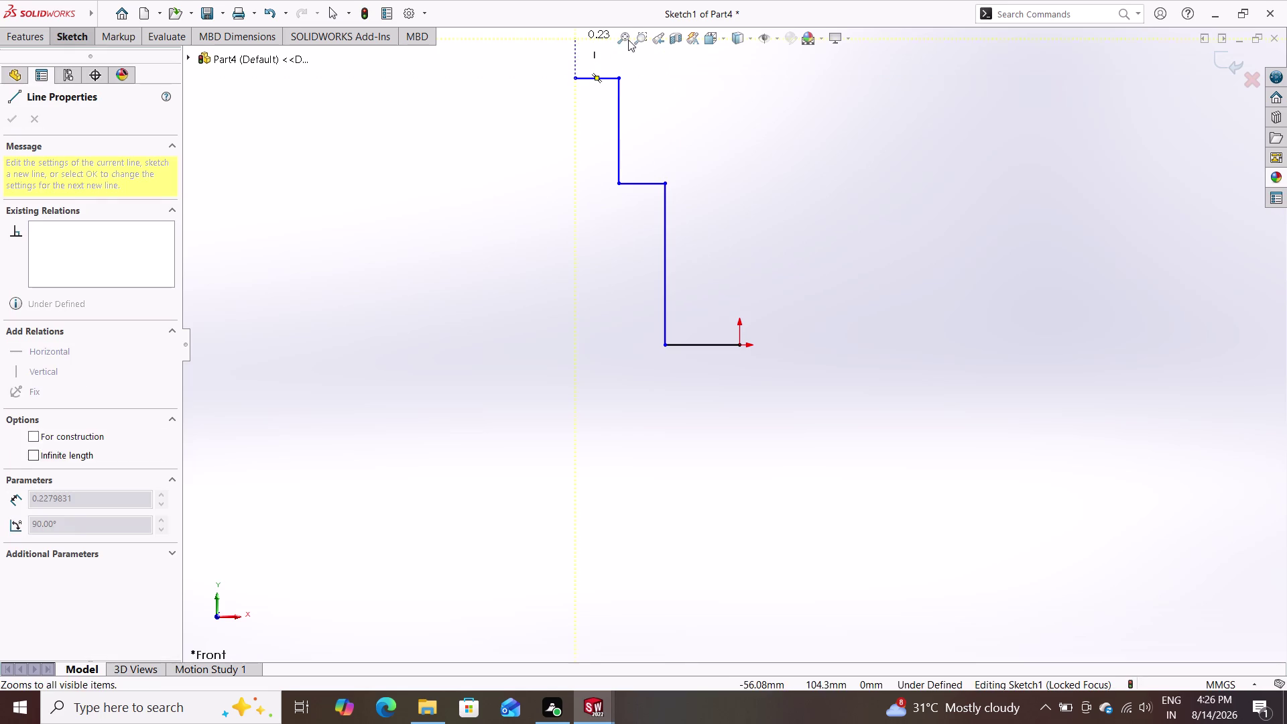
click(572, 77)
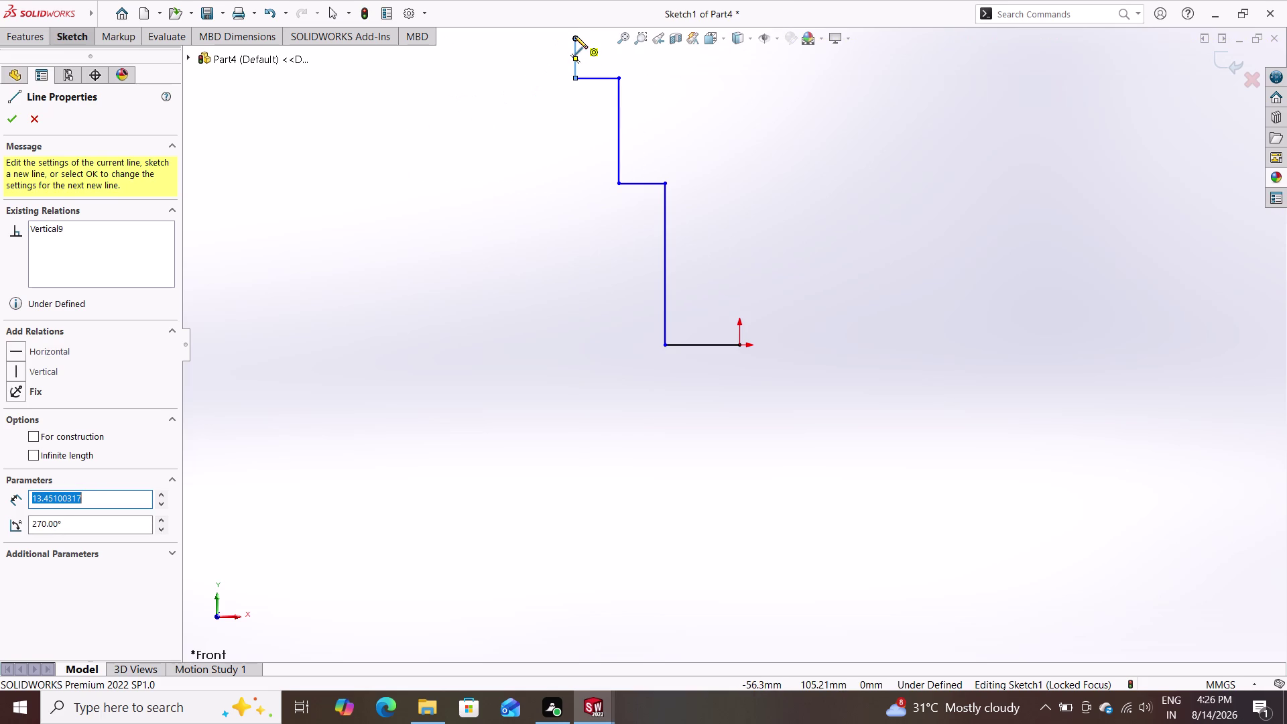
click(575, 35)
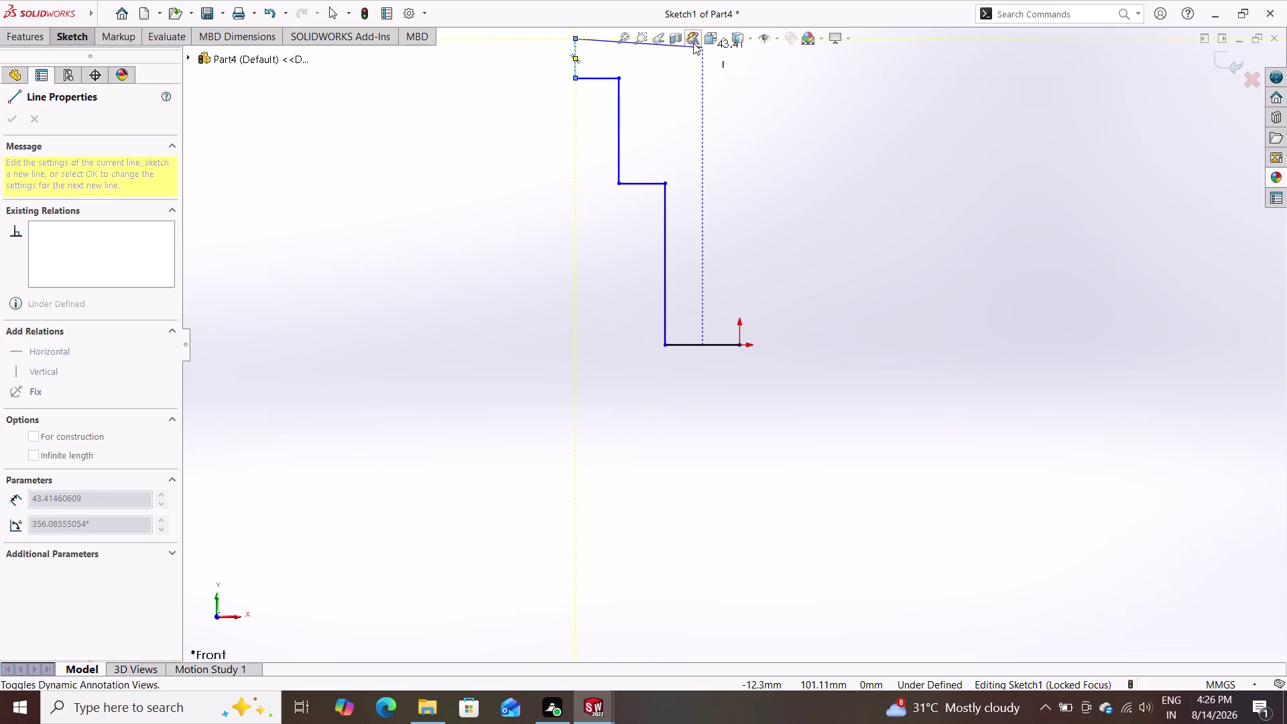
scroll(down, 3)
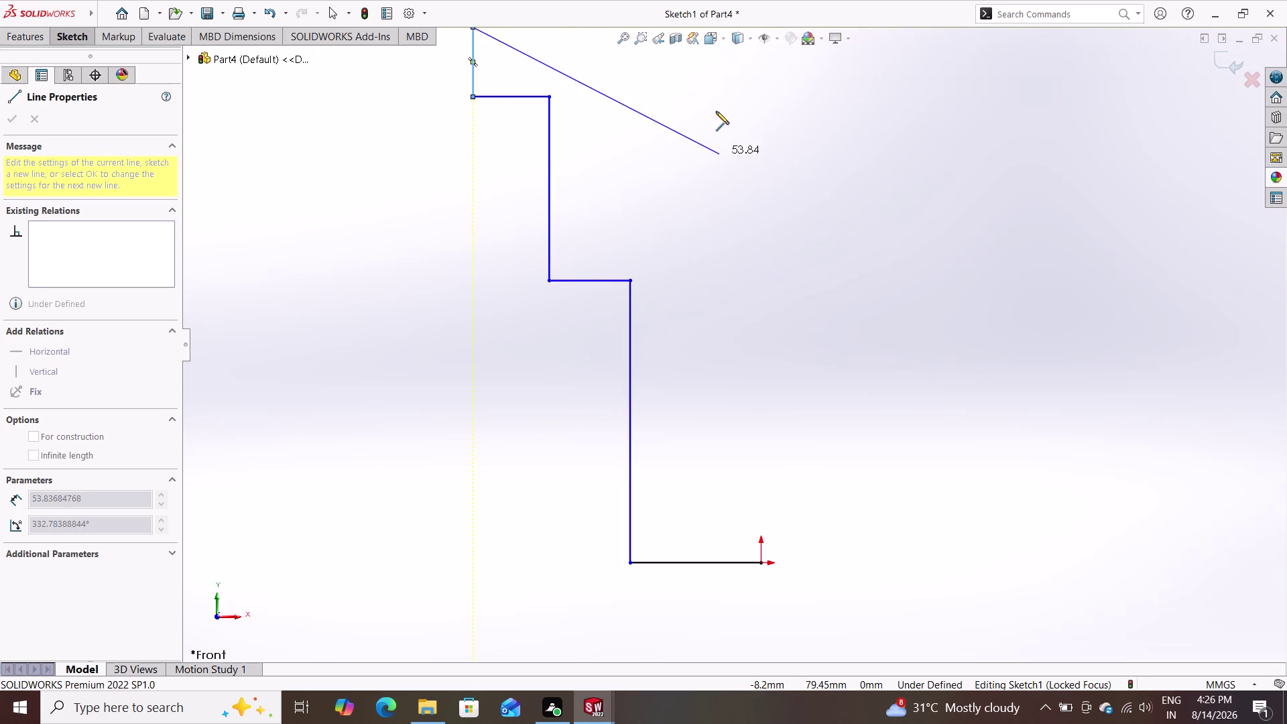
scroll(up, 3)
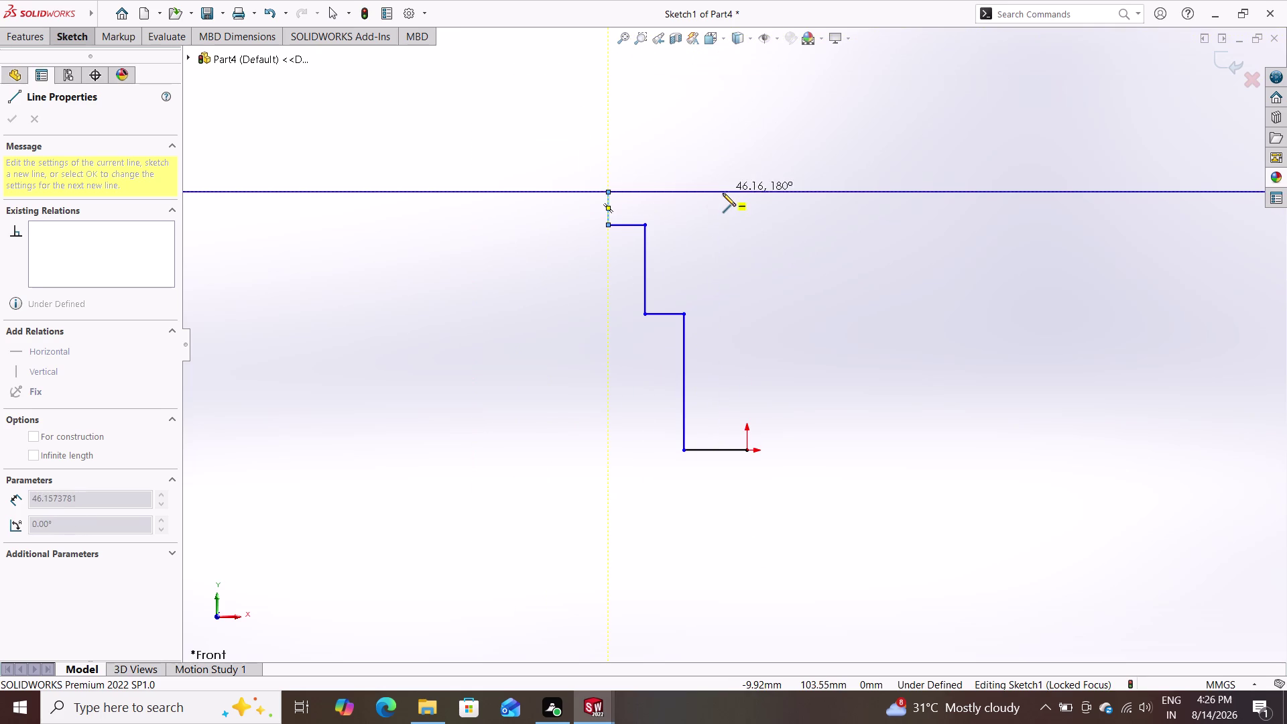
double_click(722, 194)
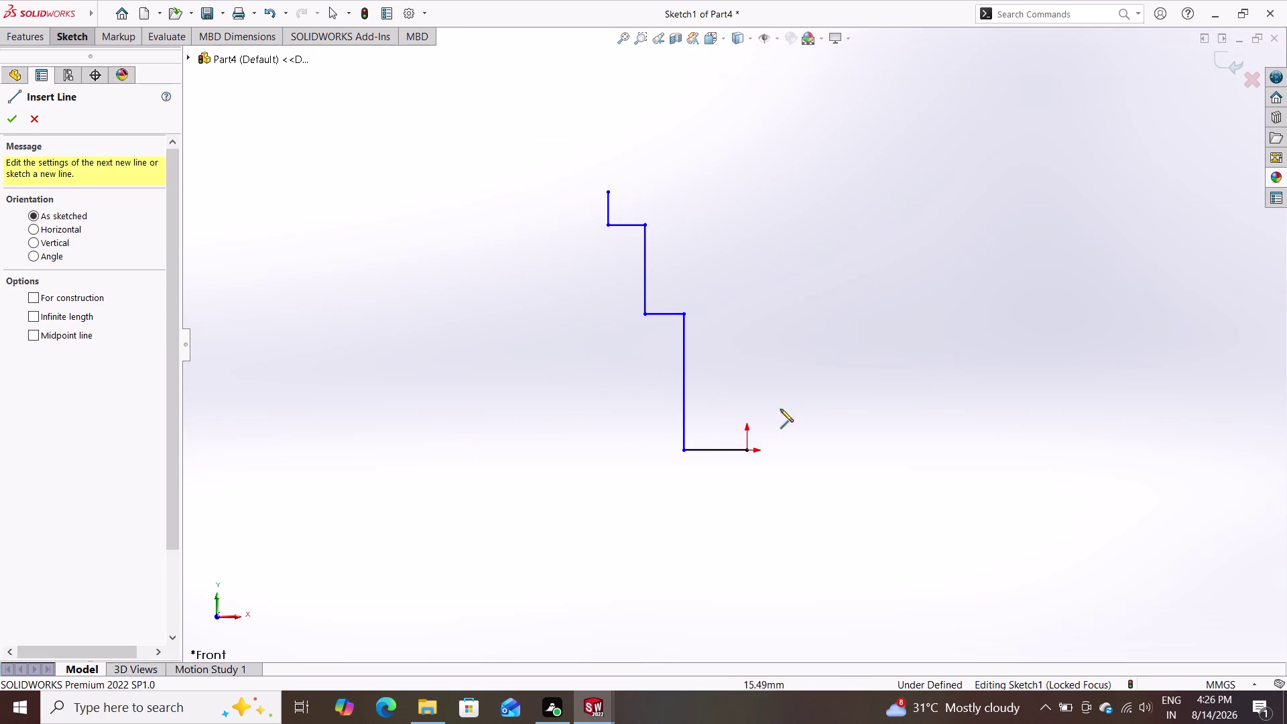
Draw the right edge from the origin up to the top, closing the profile.
click(748, 450)
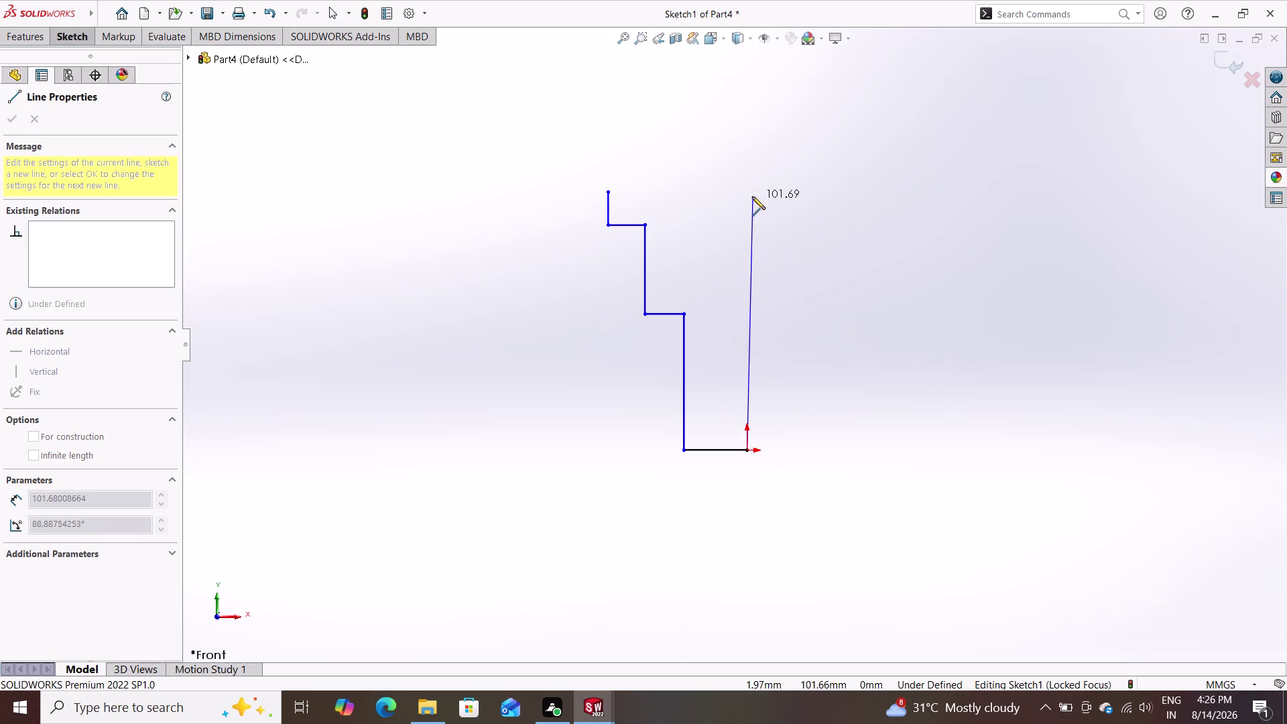
click(749, 192)
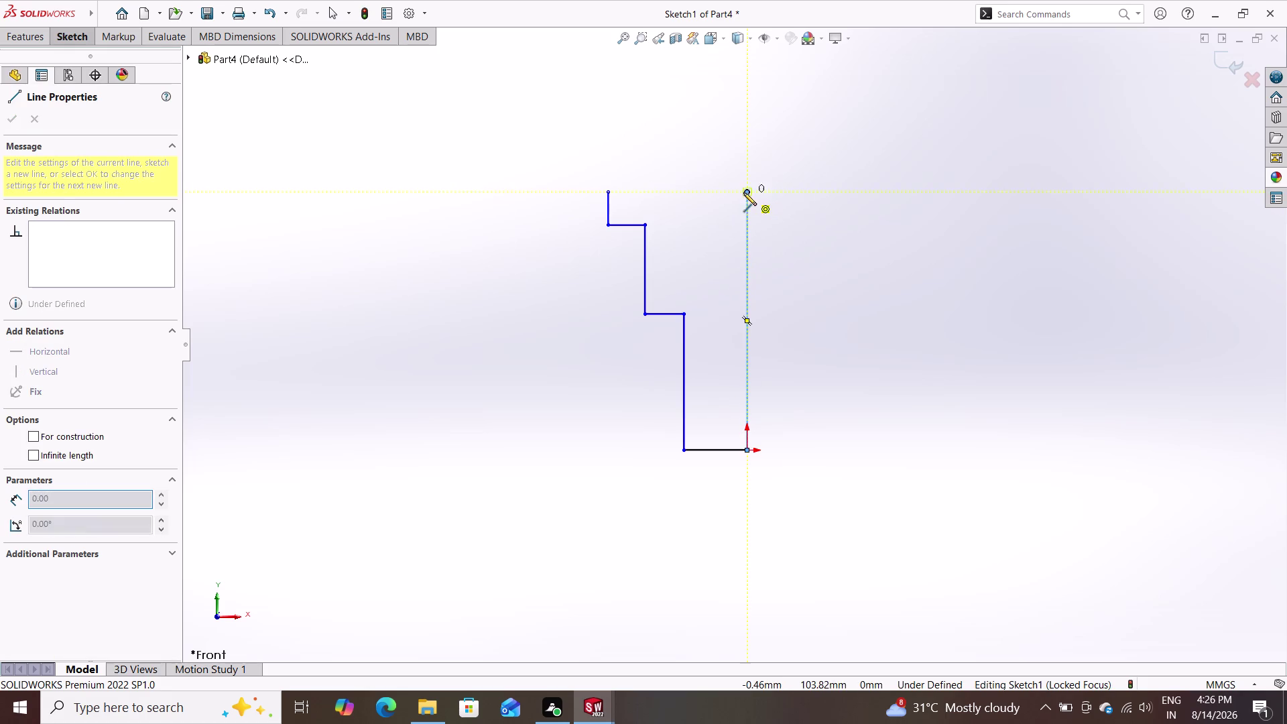
double_click(608, 188)
key(Escape)
key(Escape)
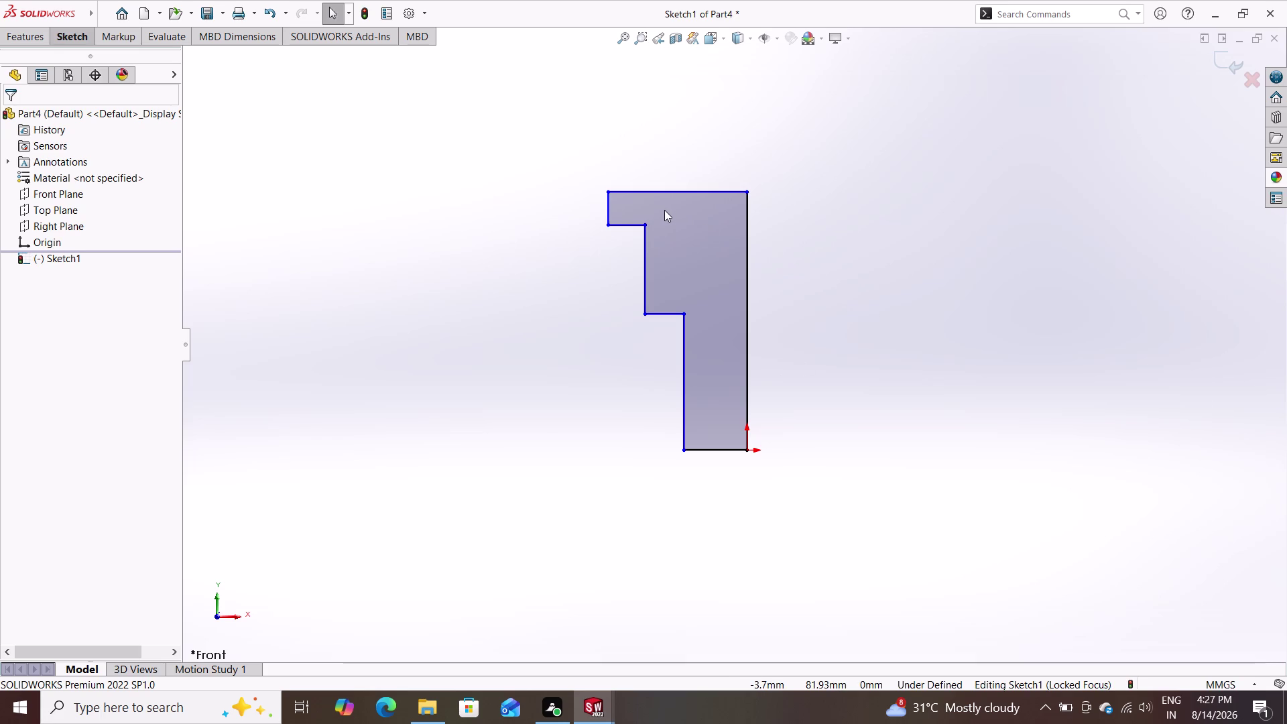
Toggle the sketch commands and pick the 13.45 mm short vertical edge for dimensioning.
double_click(84, 36)
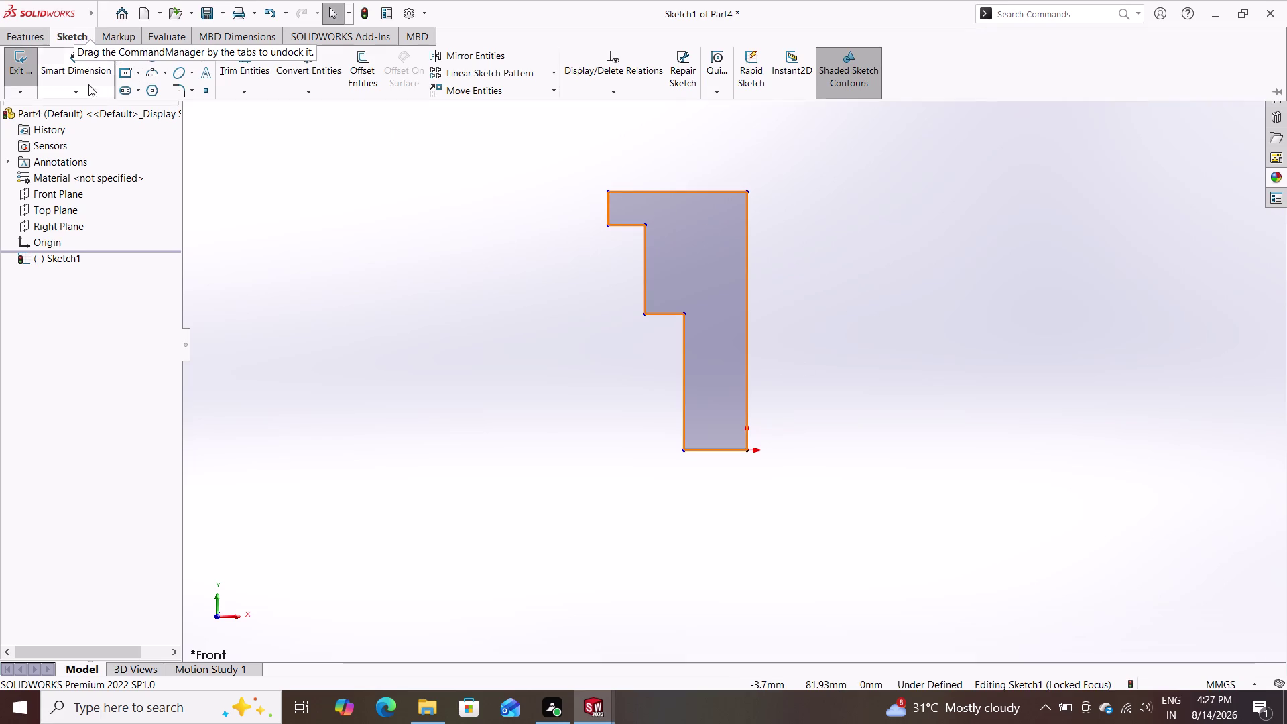
click(78, 63)
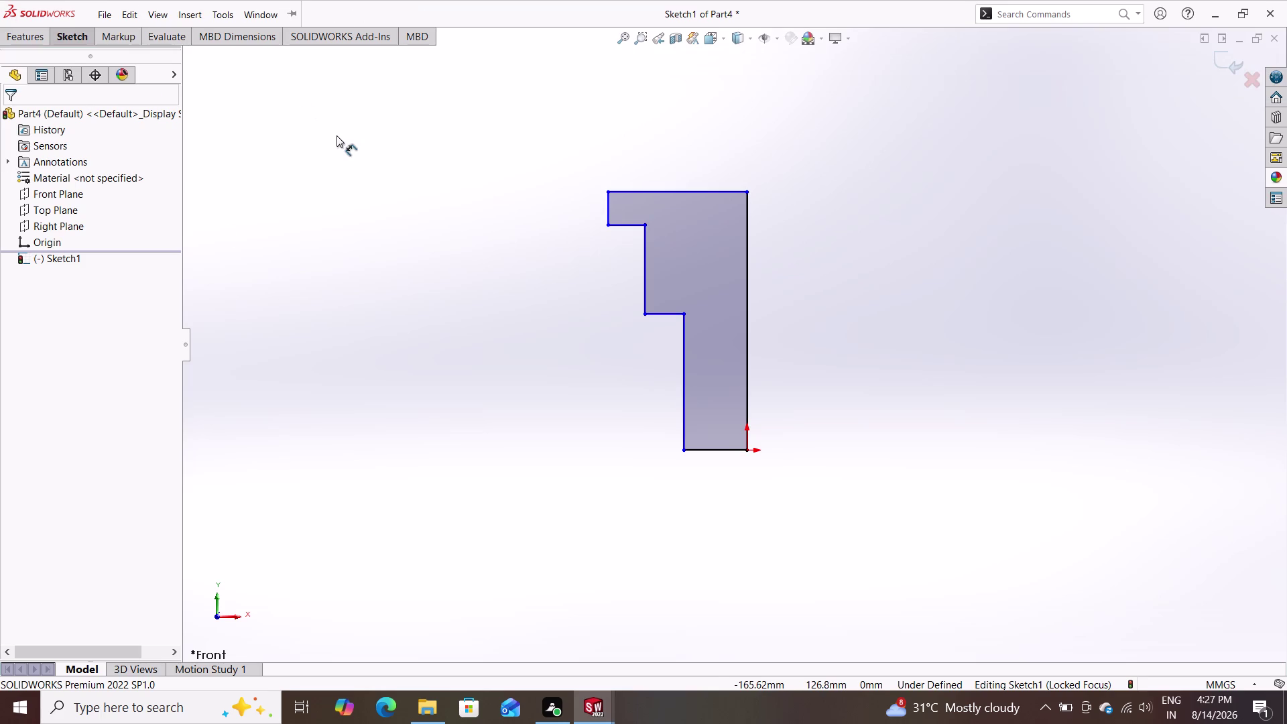
click(607, 207)
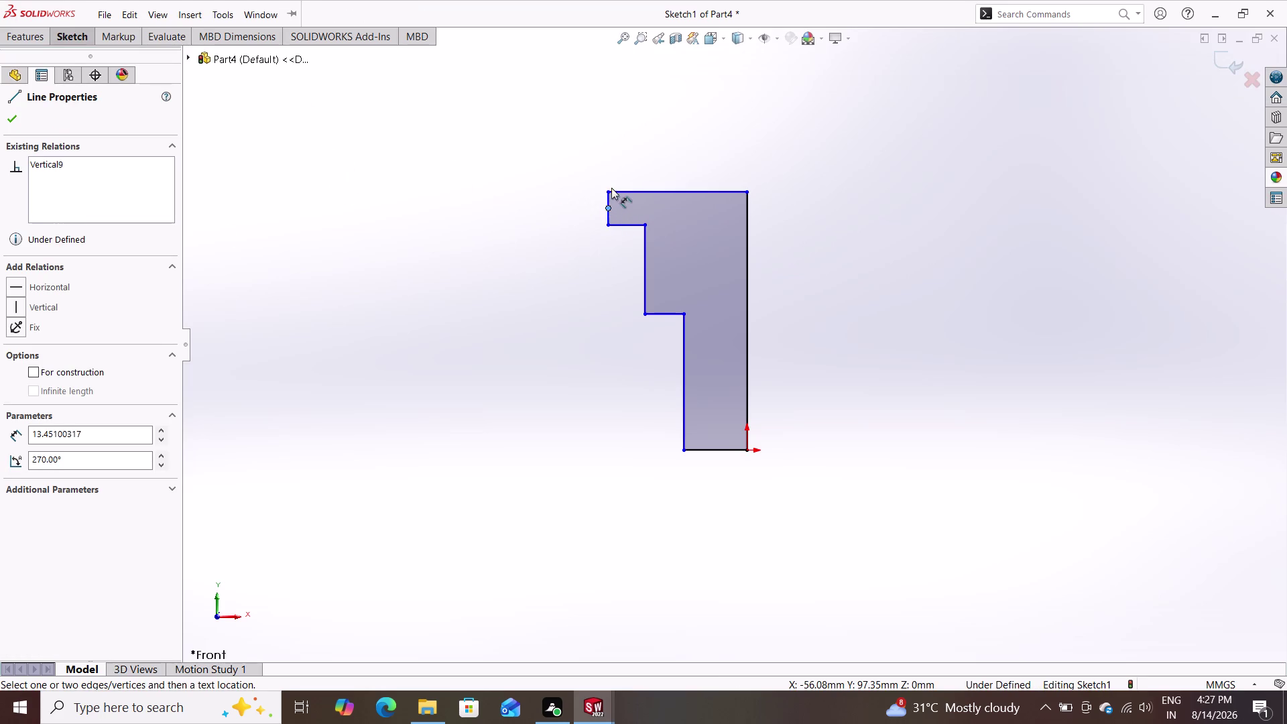
Dimension the top step's height as 4 mm, placed left of the profile.
click(606, 190)
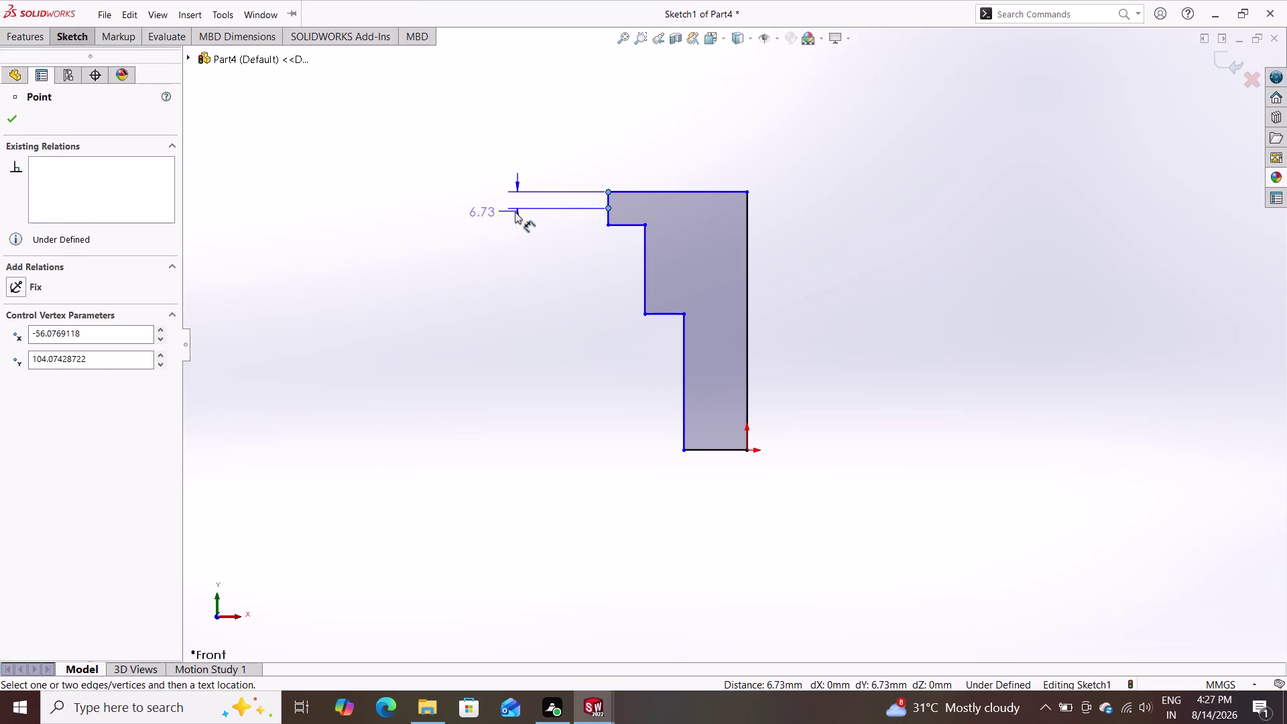
key(Escape)
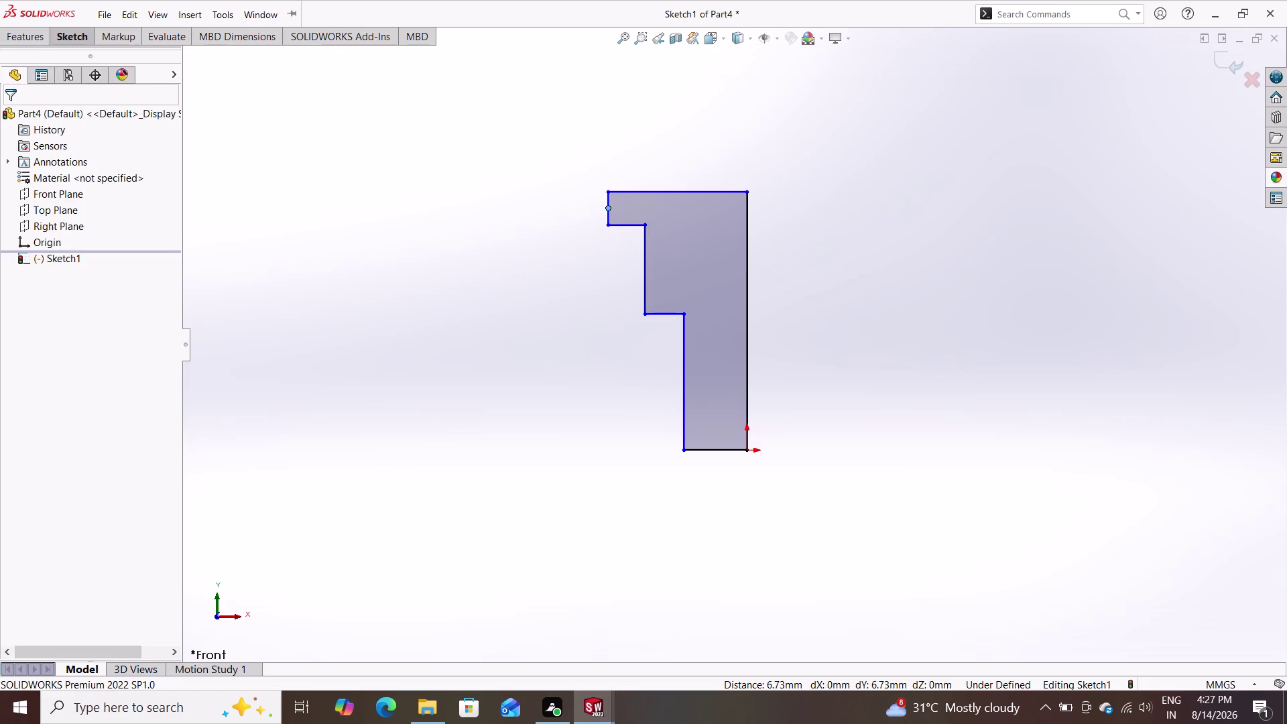
double_click(61, 37)
click(83, 70)
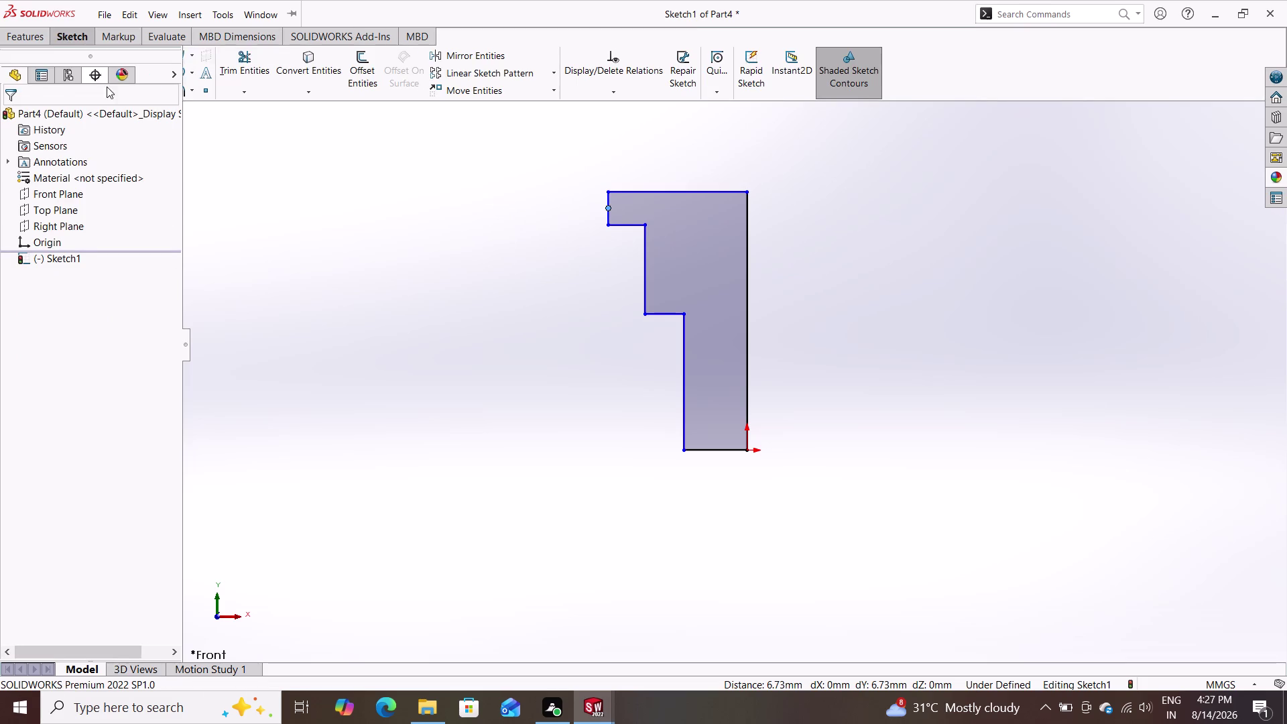
double_click(609, 190)
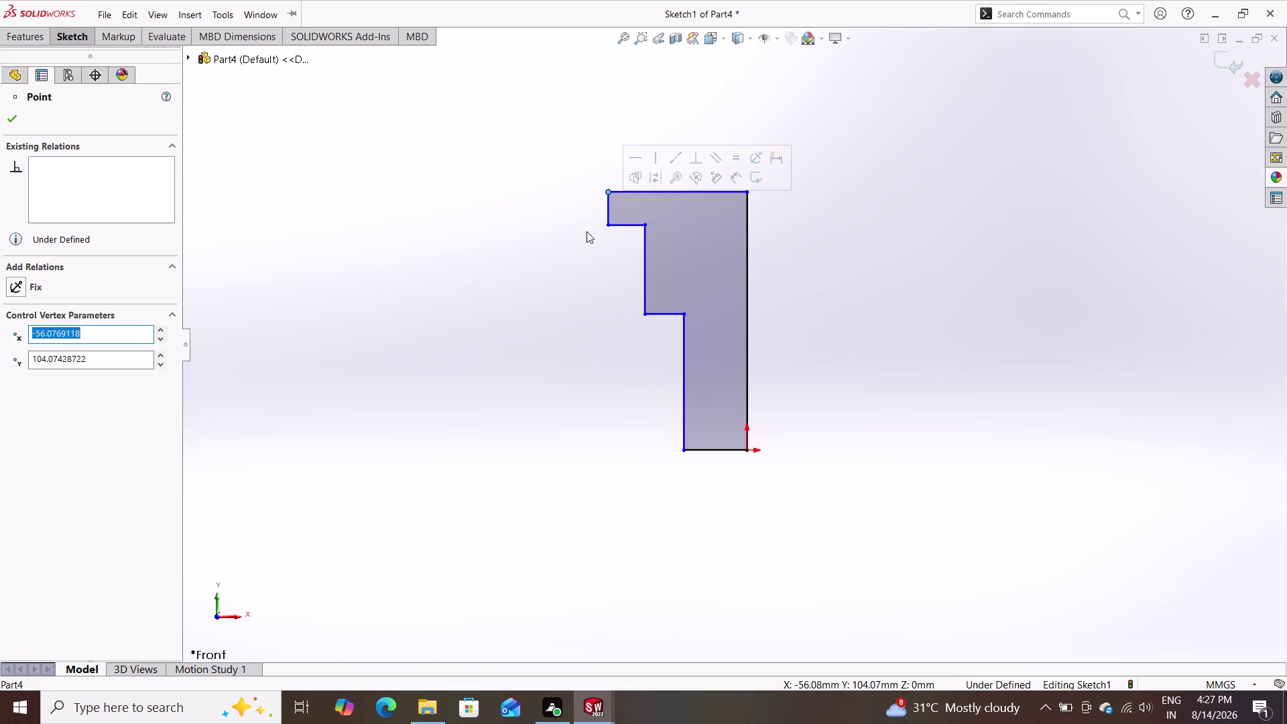
double_click(67, 36)
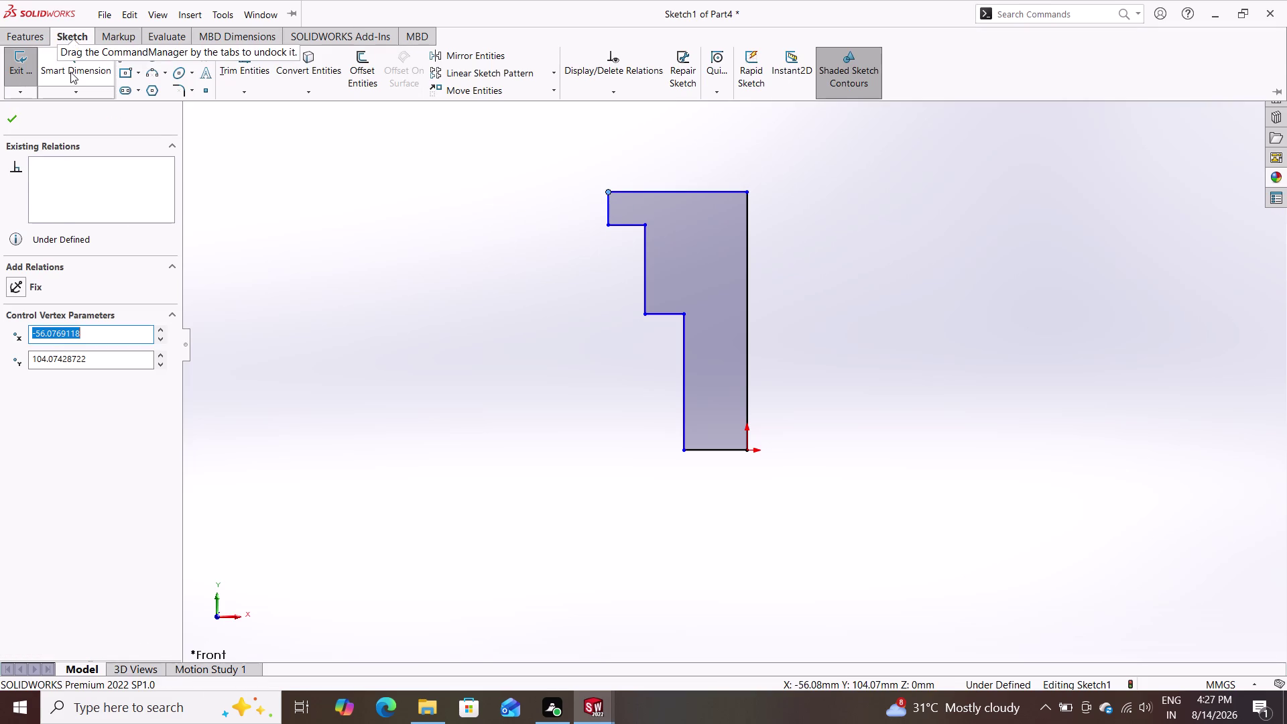
click(71, 72)
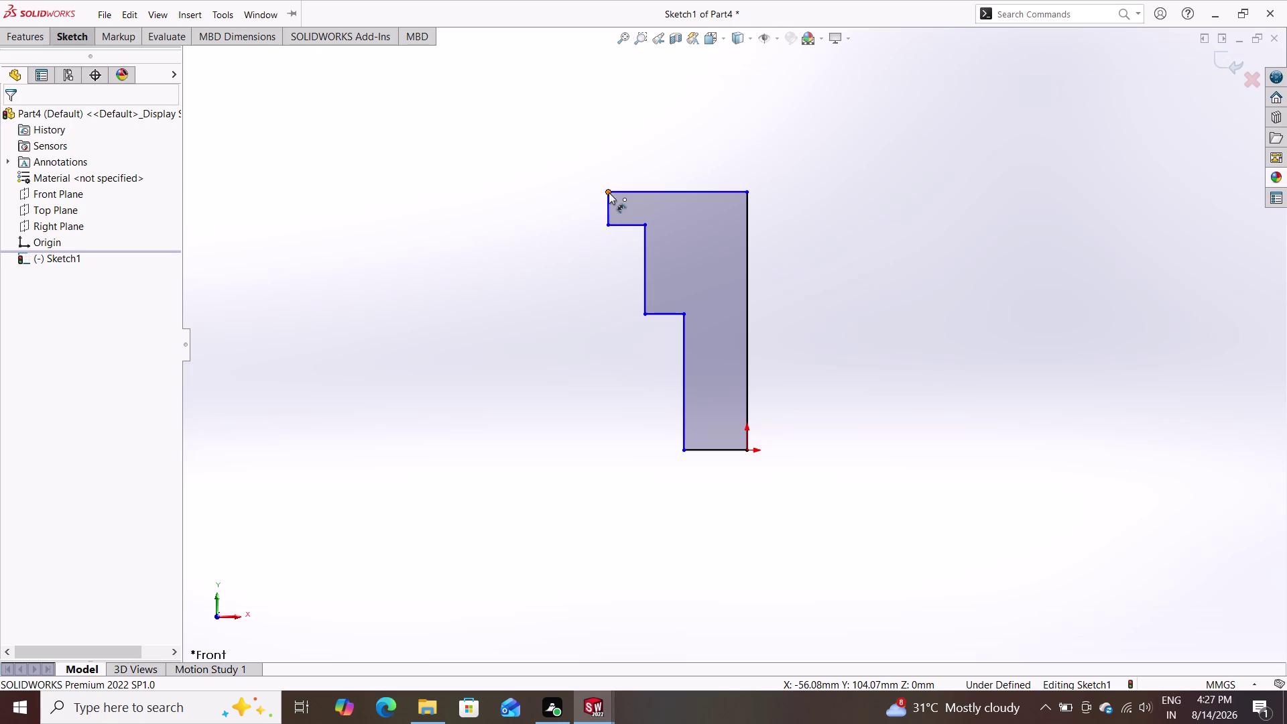
click(609, 192)
double_click(607, 222)
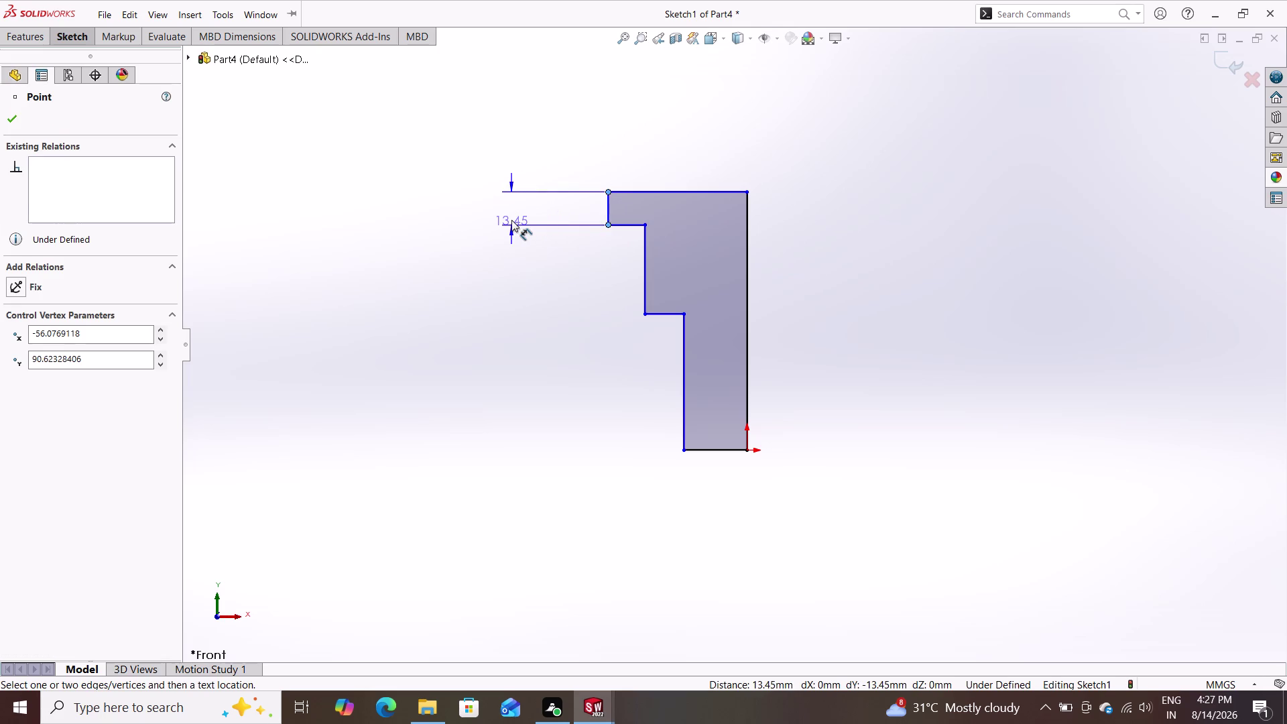
click(511, 220)
key(4)
key(Return)
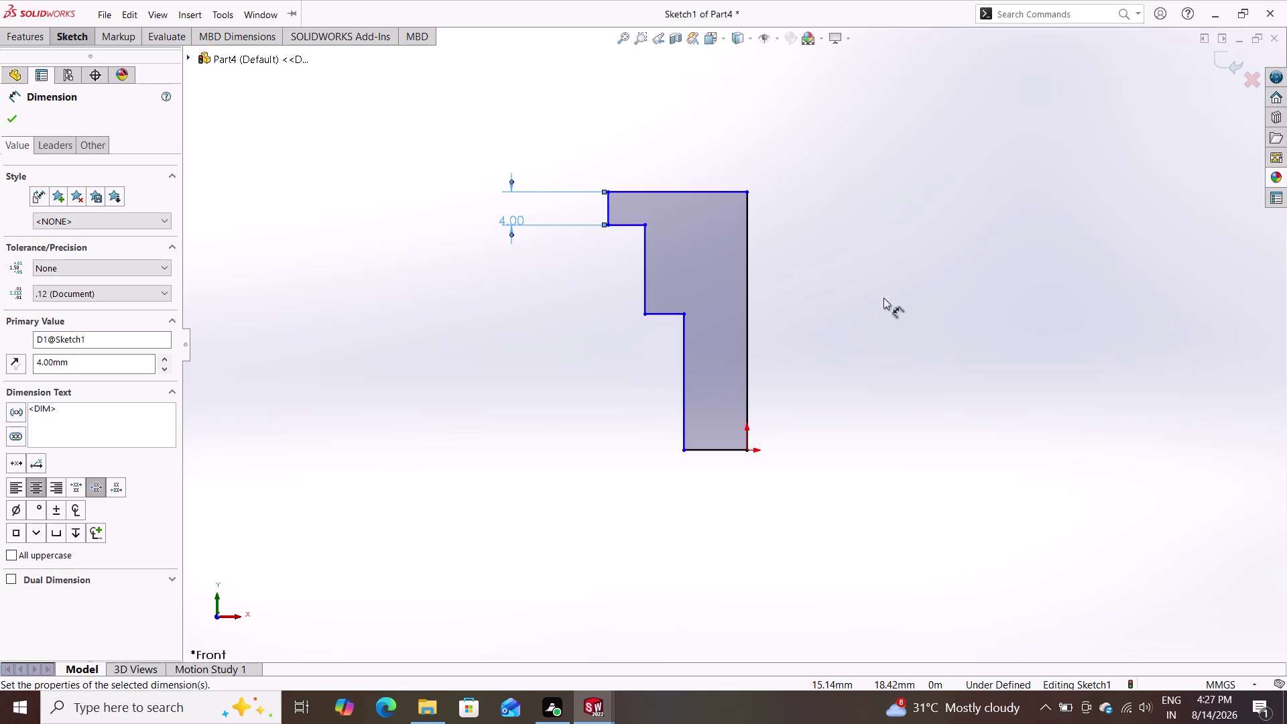
Close the dimension properties and pick the second step's edge to dimension.
click(606, 226)
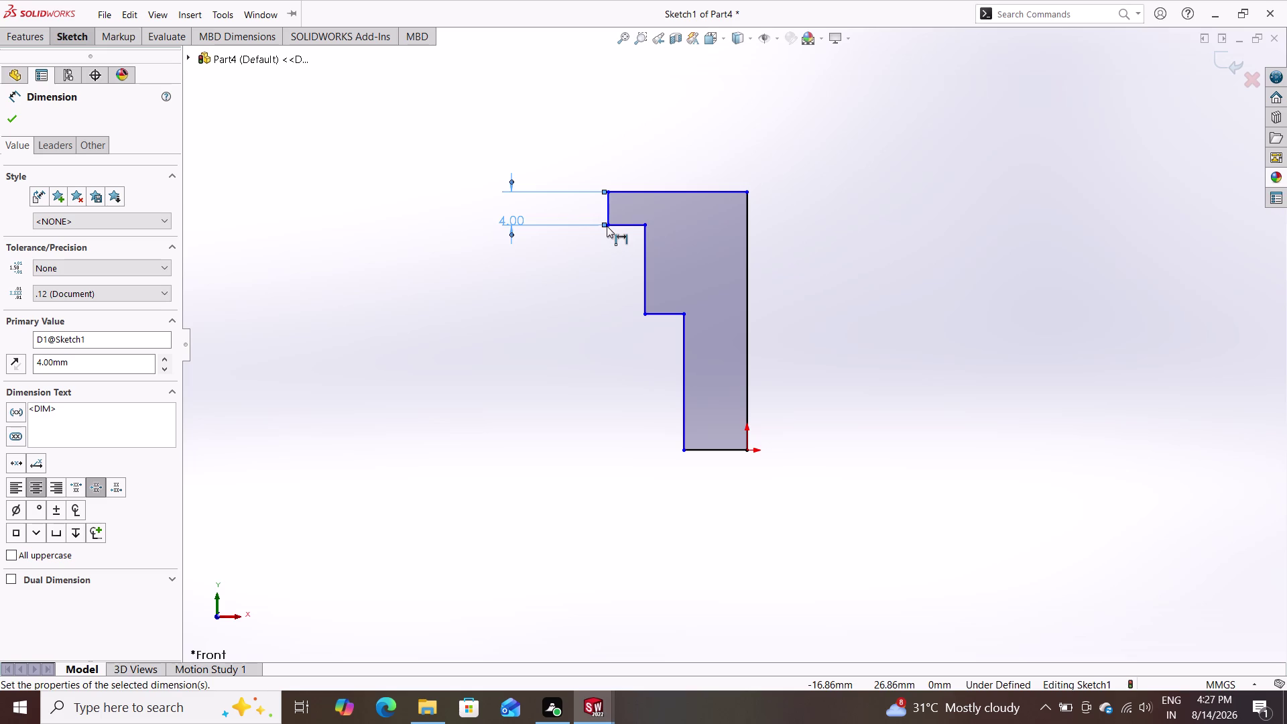
click(610, 224)
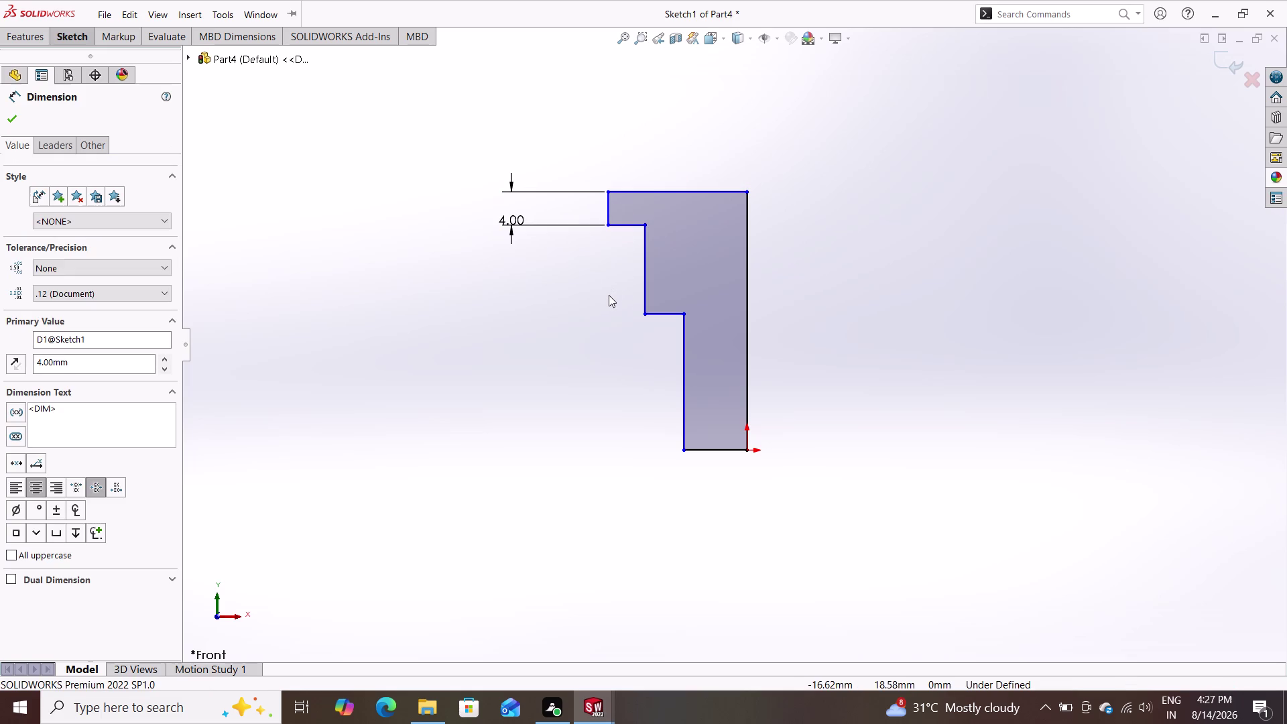
key(Escape)
key(Escape)
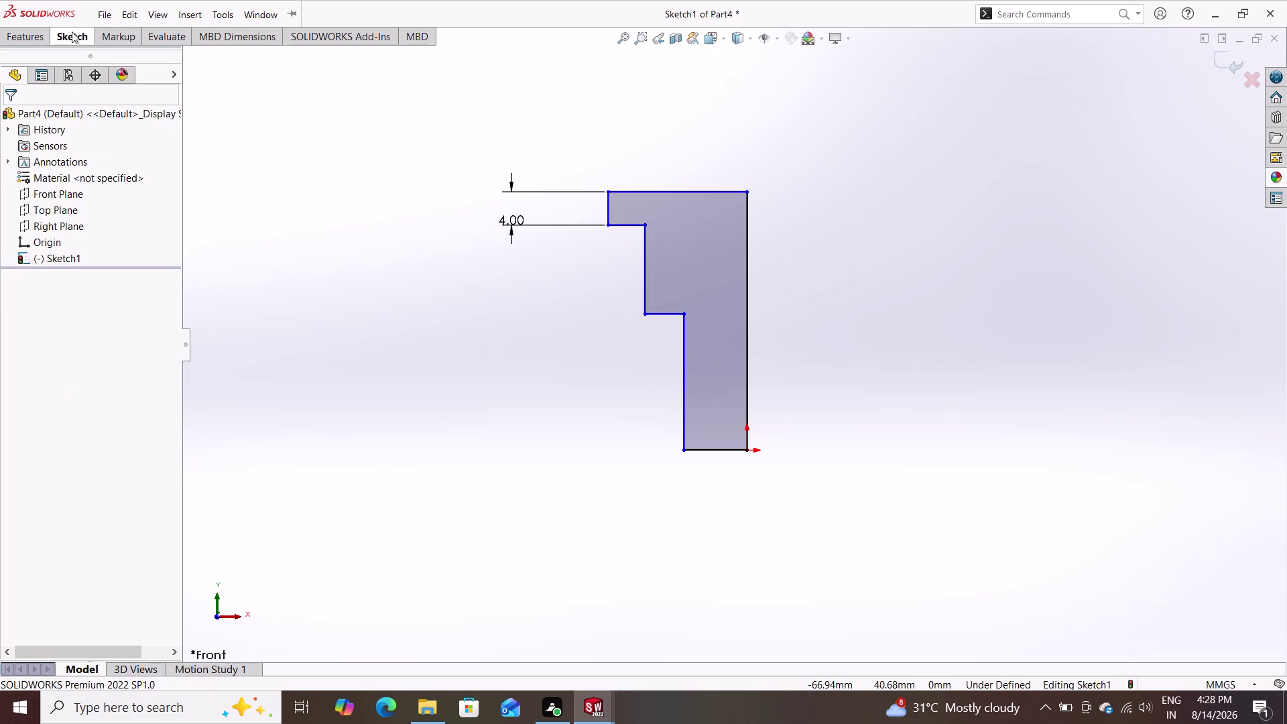
double_click(71, 31)
double_click(73, 57)
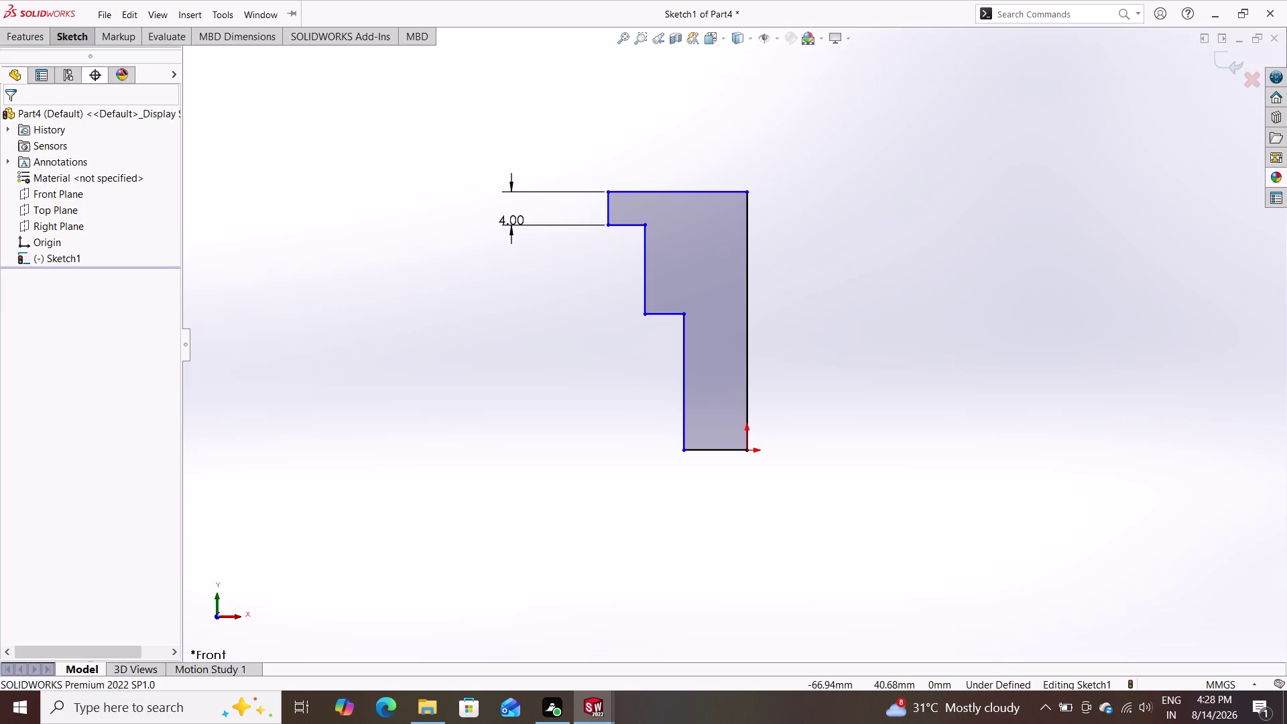
double_click(606, 225)
Place the second step dimension at 27 mm, then undo it.
click(646, 313)
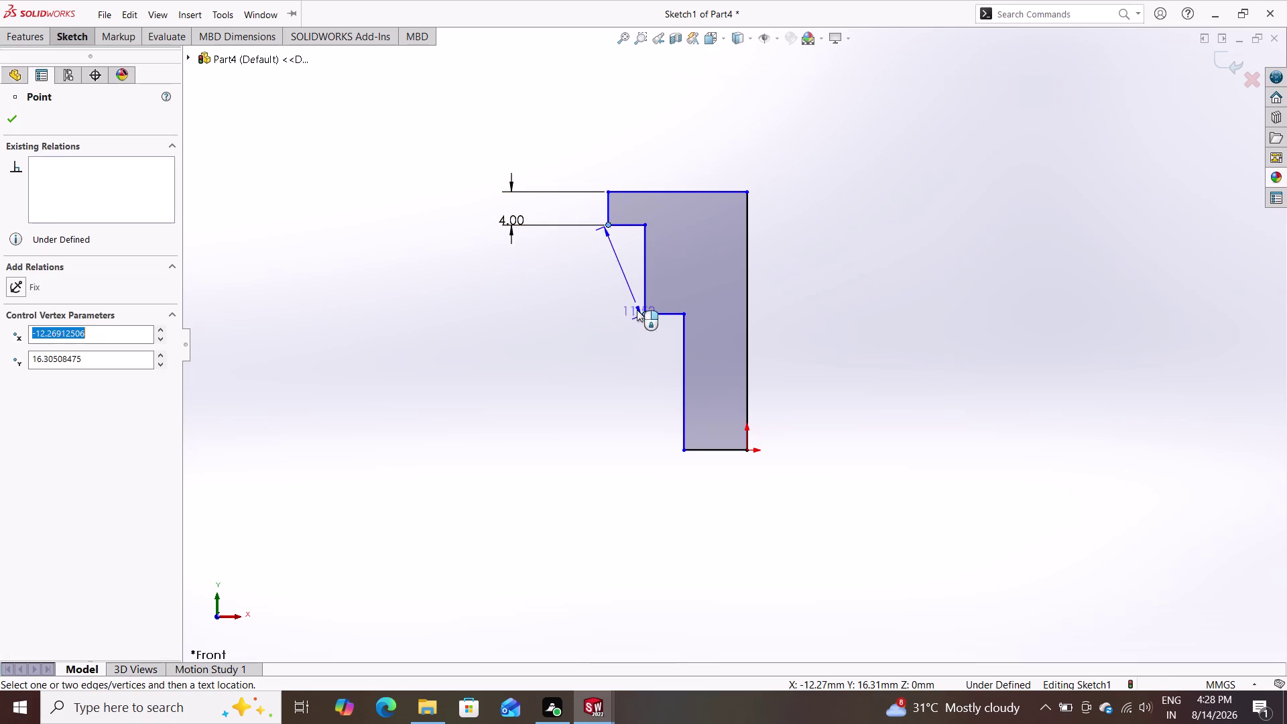
click(463, 284)
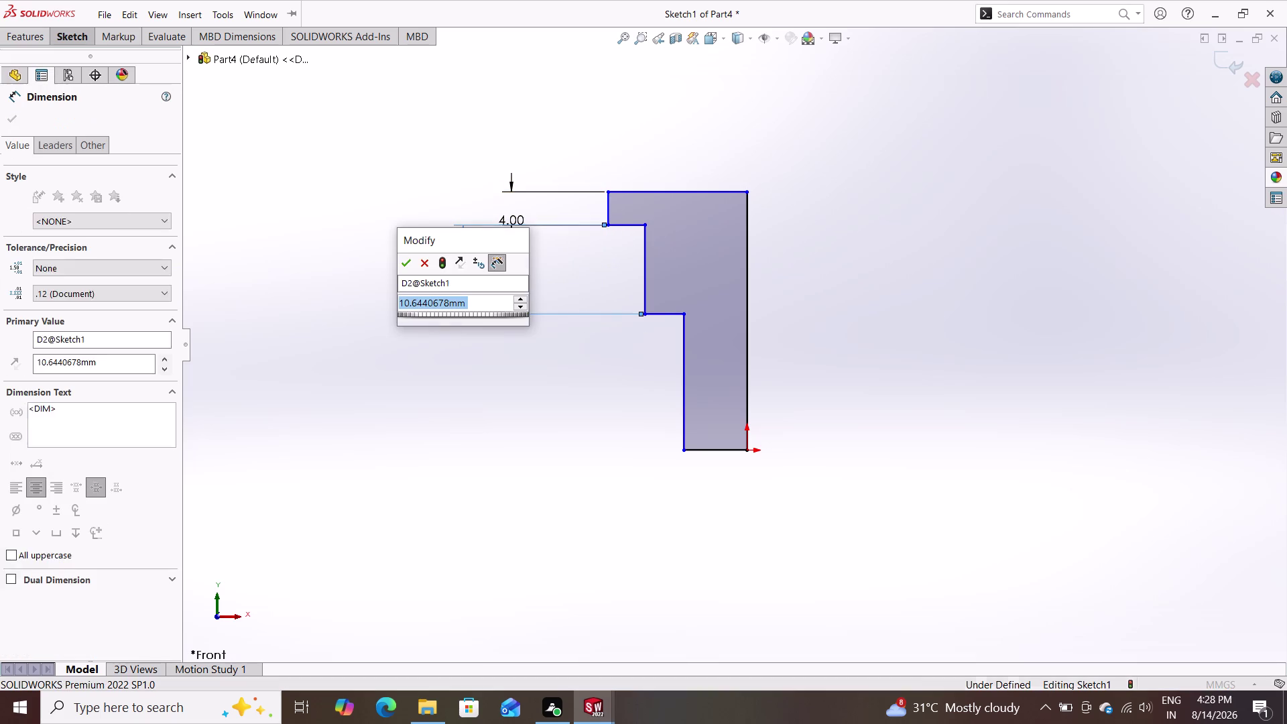
text(27)
key(Return)
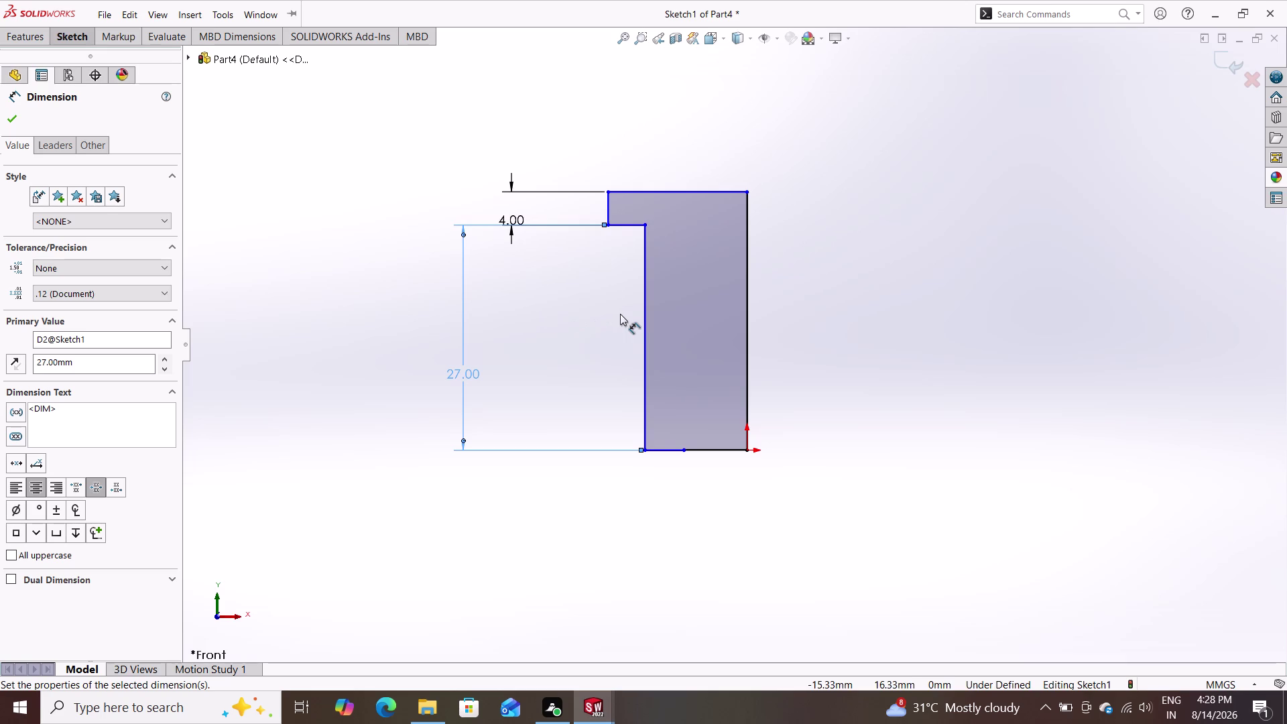
key(ctrl+z)
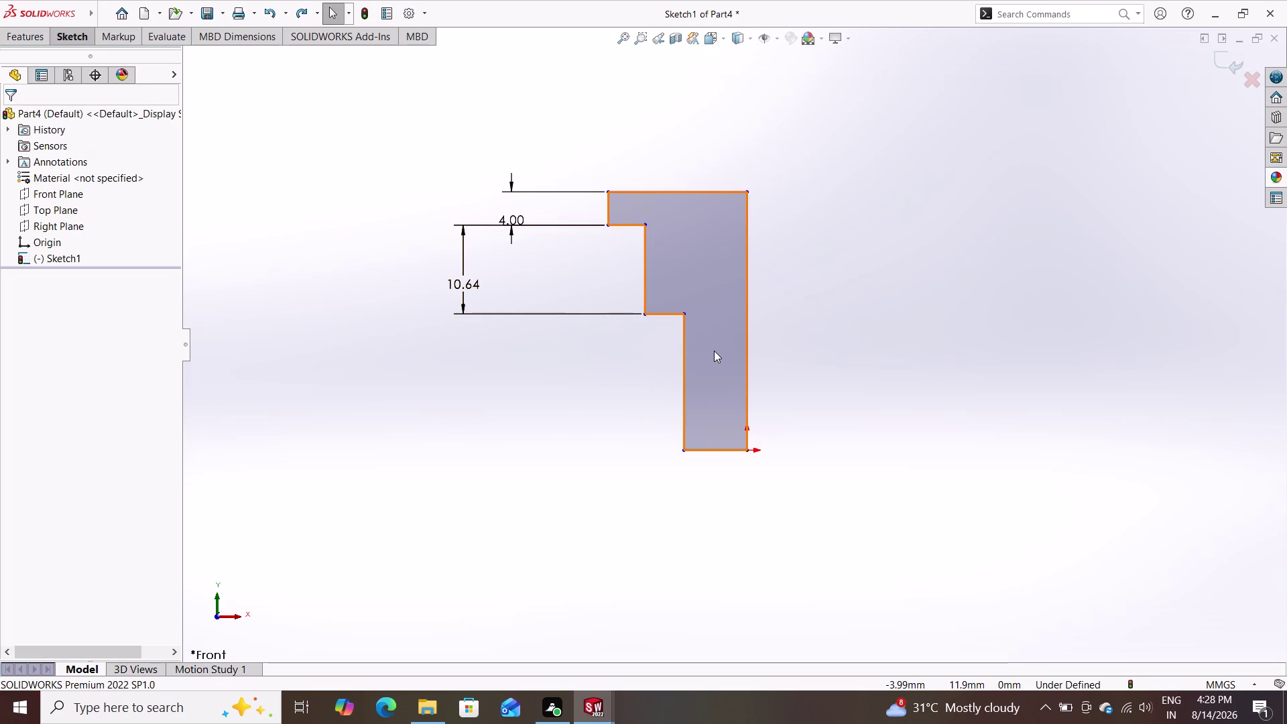
key(Escape)
key(Escape)
Delete the unplaced 10.64 mm dimension, keeping only the 4 mm one.
click(73, 34)
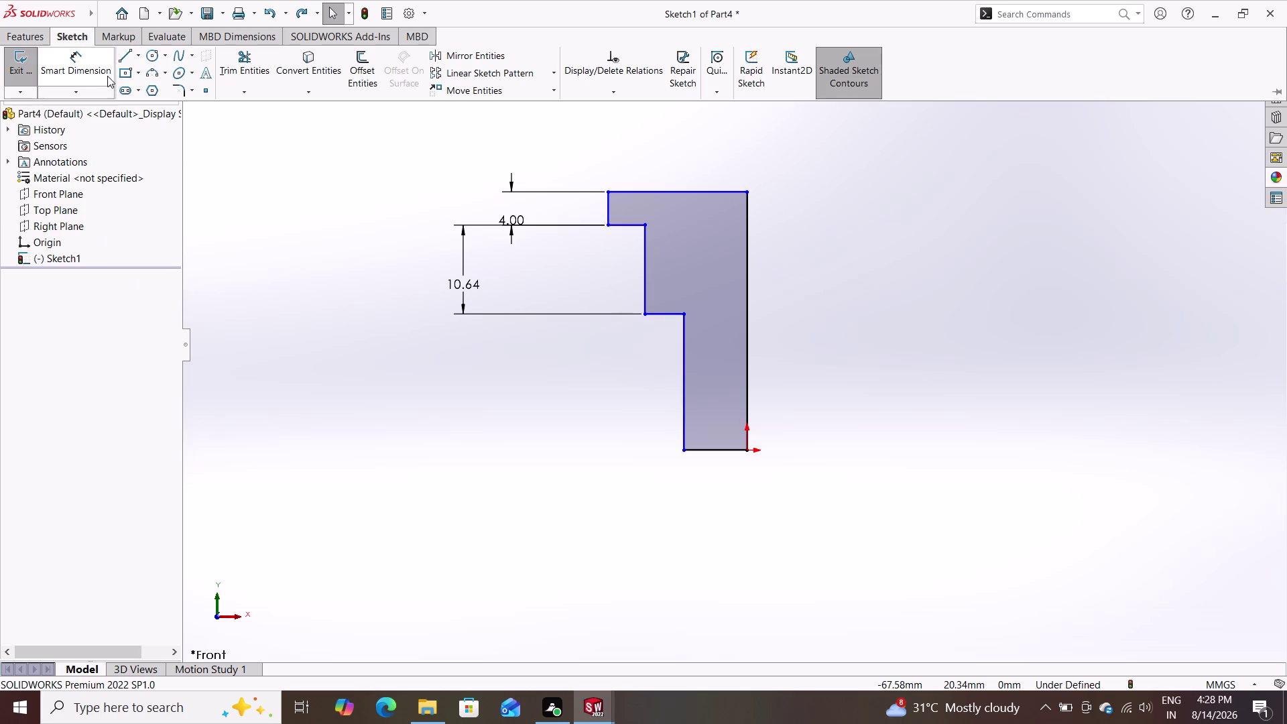
triple_click(80, 66)
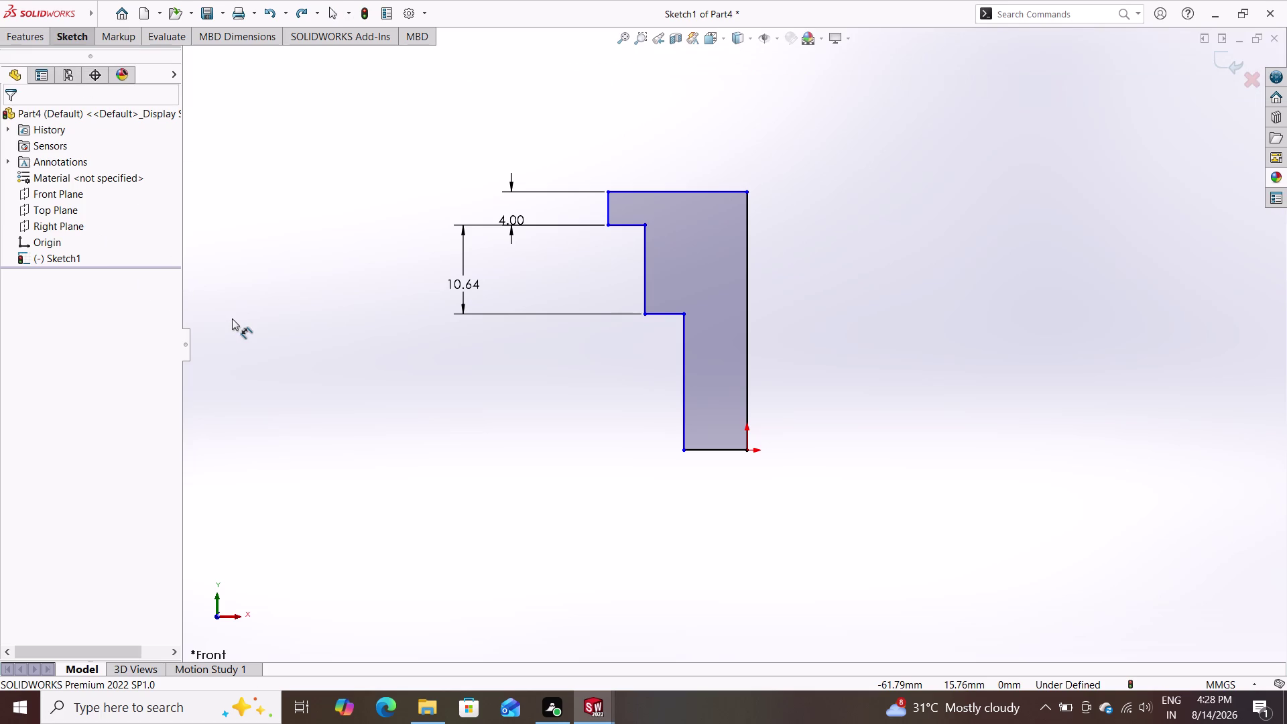
key(grave)
key(Escape)
key(Escape)
key(Escape)
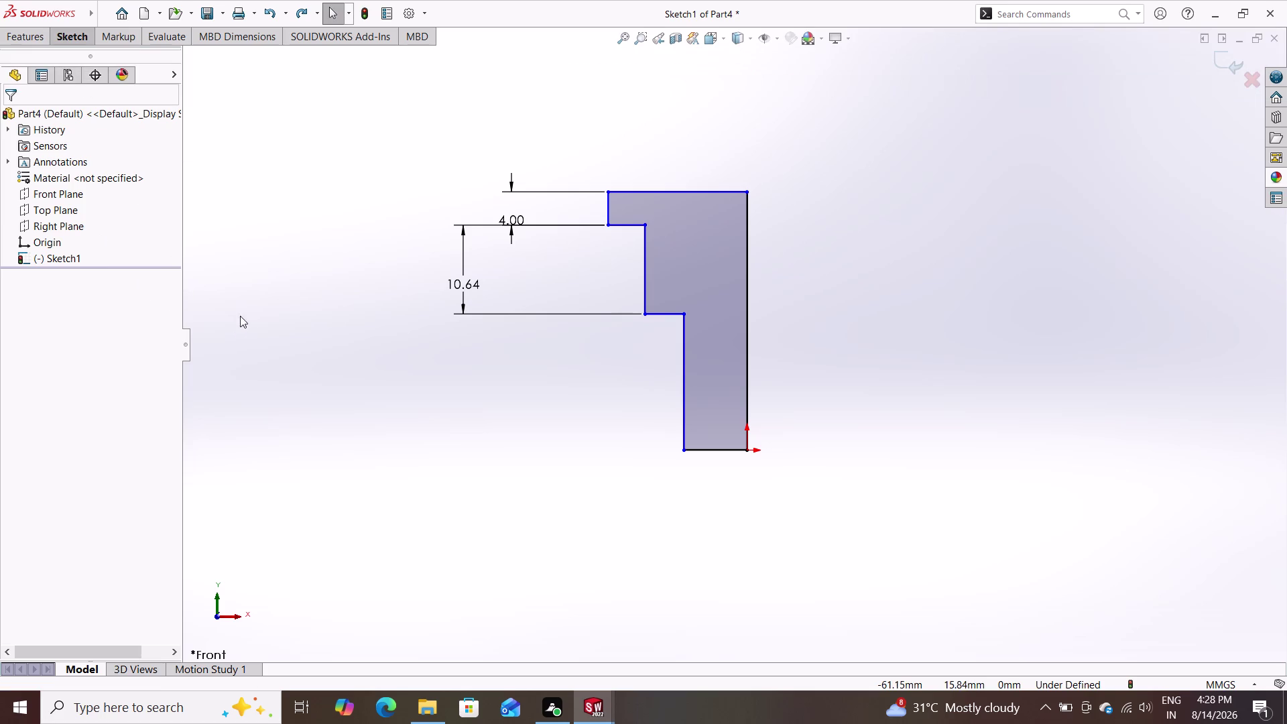
key(Escape)
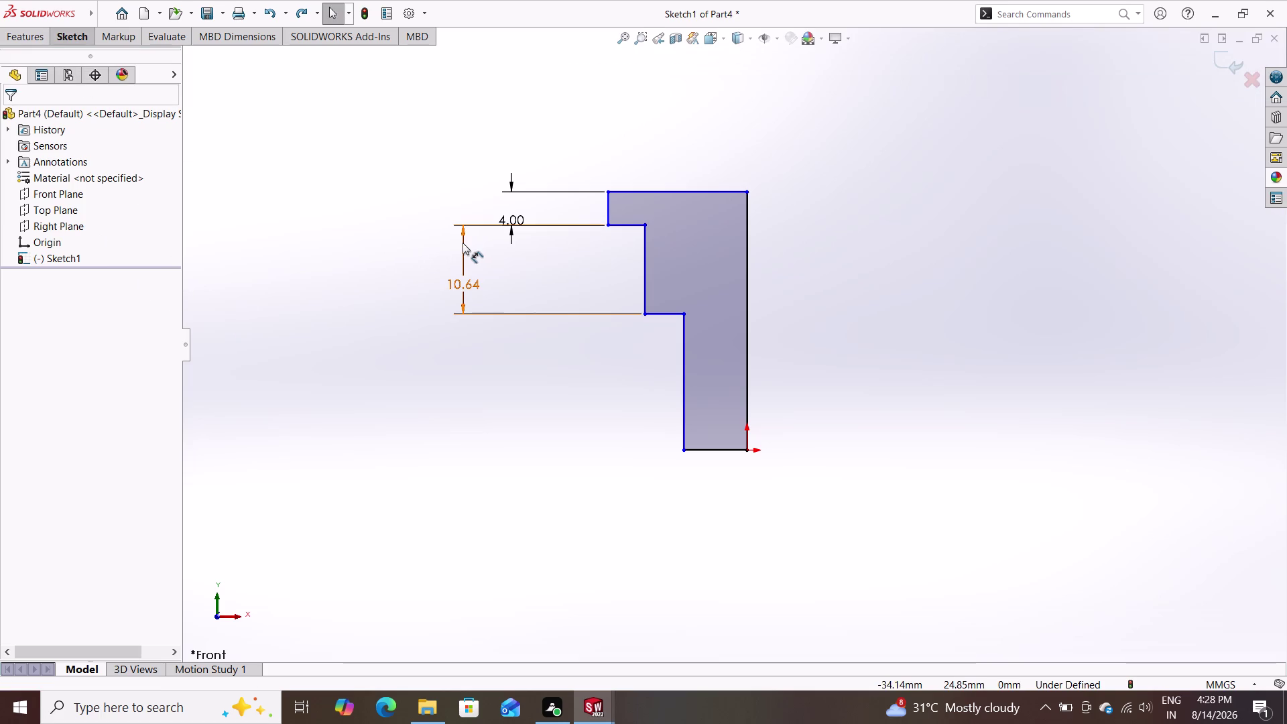
key(Delete)
key(Delete)
key(Delete)
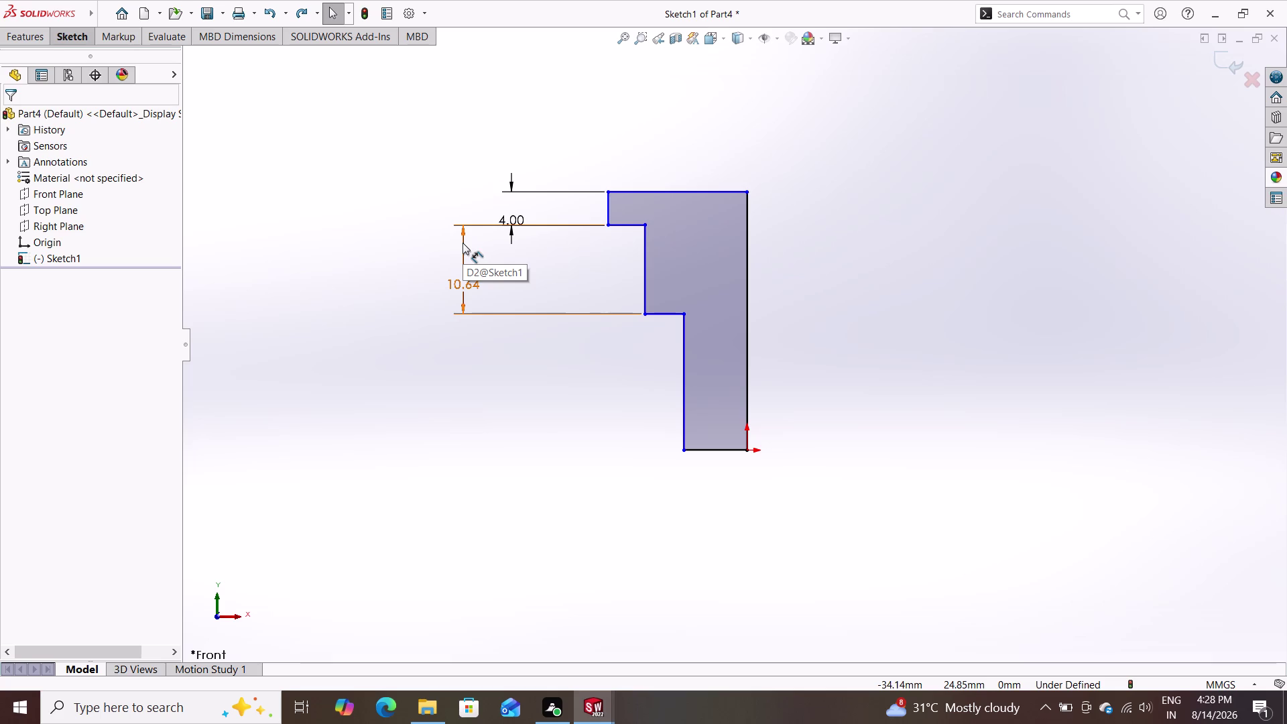
key(Escape)
key(Escape)
click(463, 242)
key(Delete)
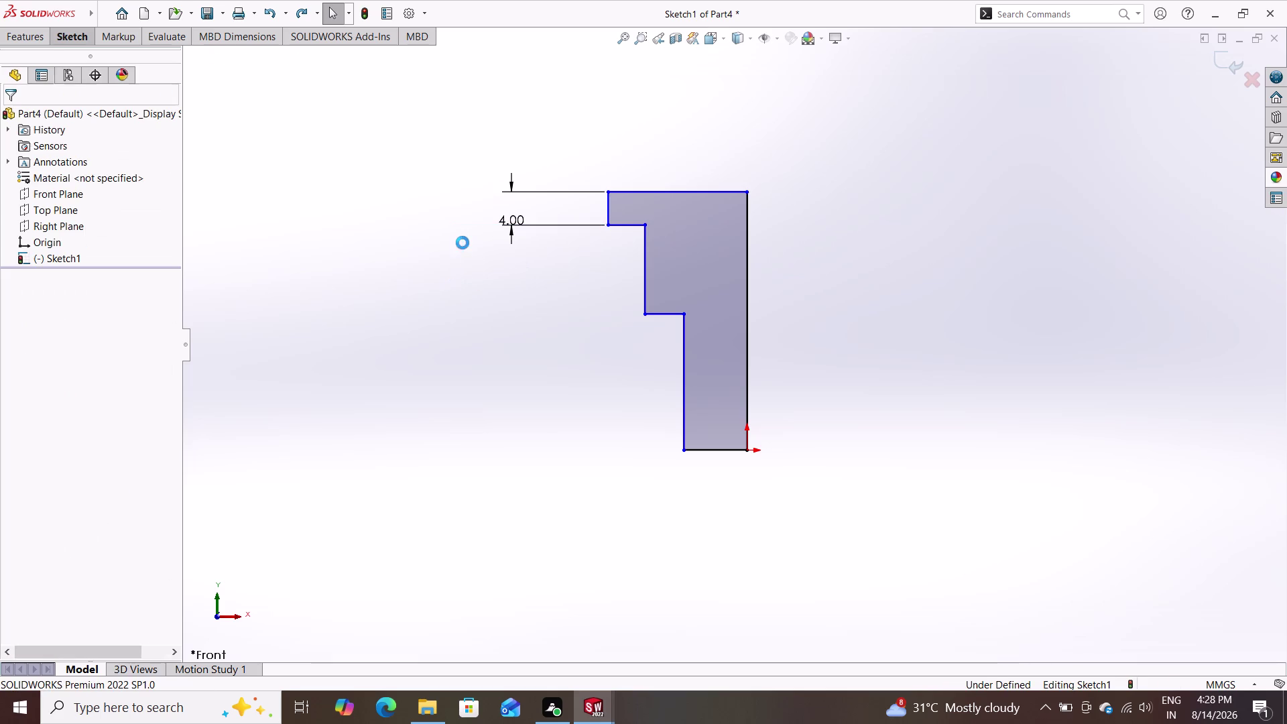
key(Delete)
double_click(84, 40)
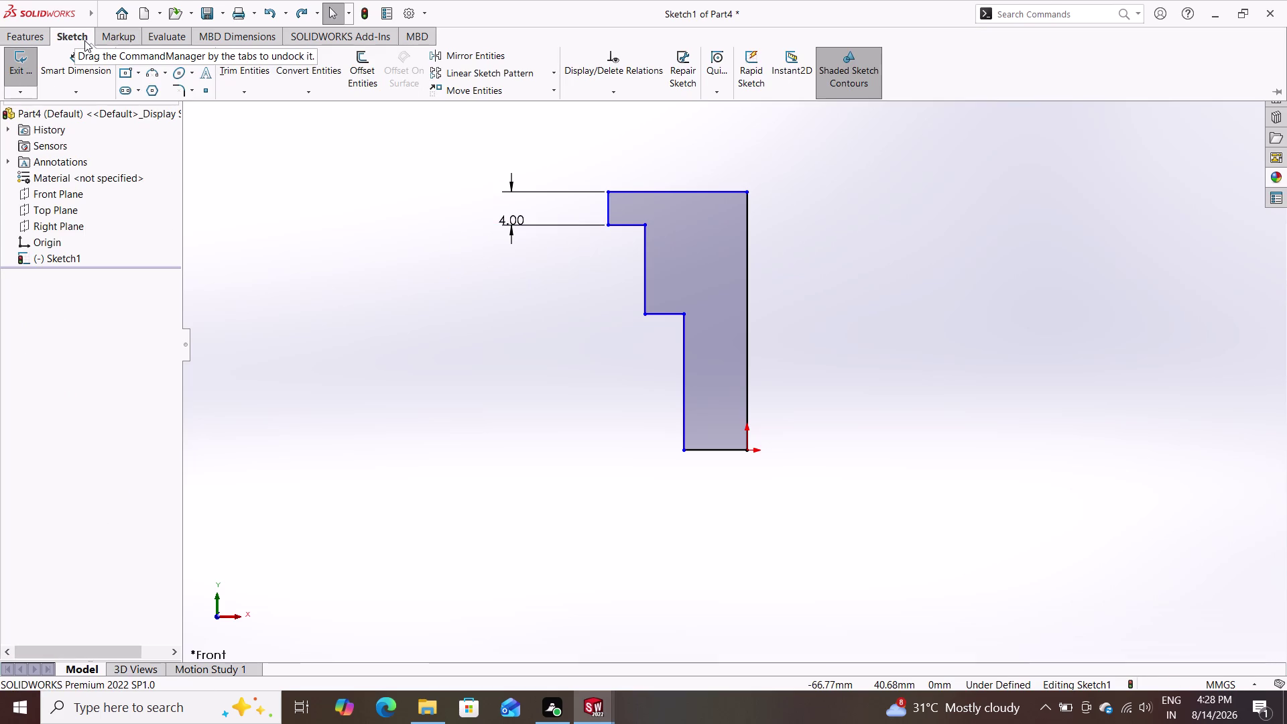
Dimension the height from the bottom corner to the first step as 37 mm.
click(85, 65)
click(86, 65)
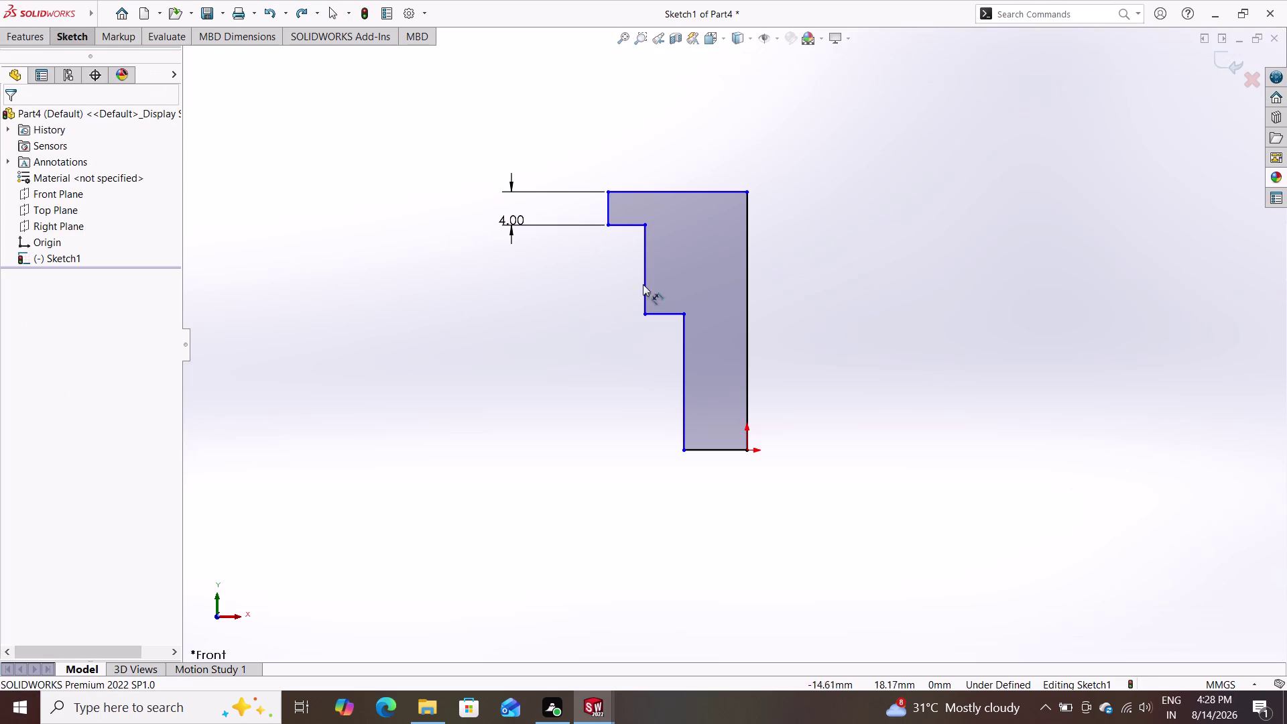
click(611, 226)
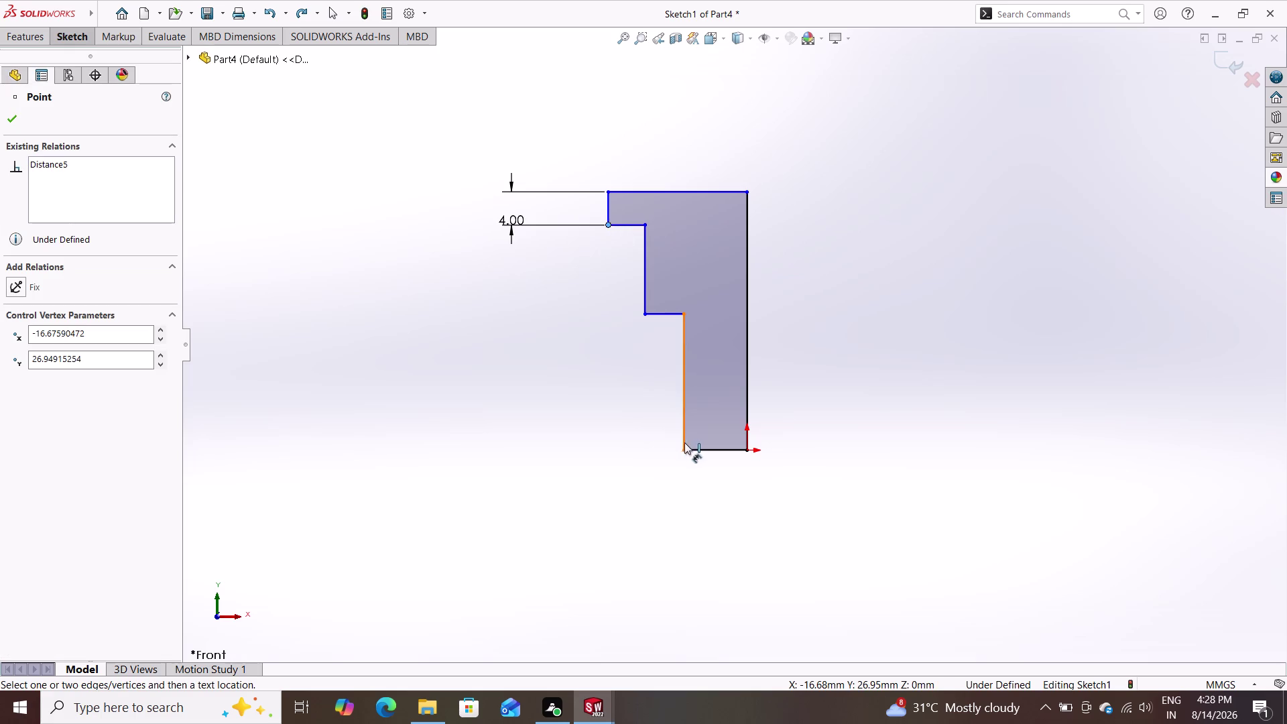
click(684, 449)
double_click(435, 337)
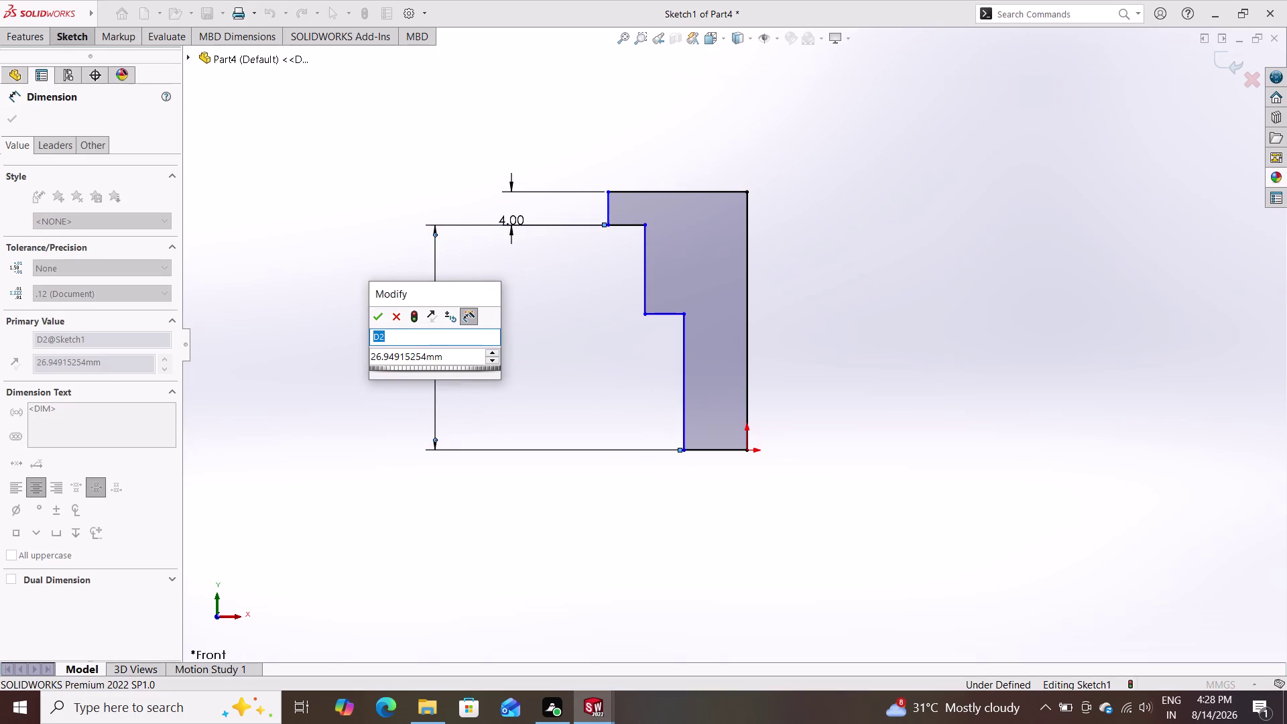
click(445, 355)
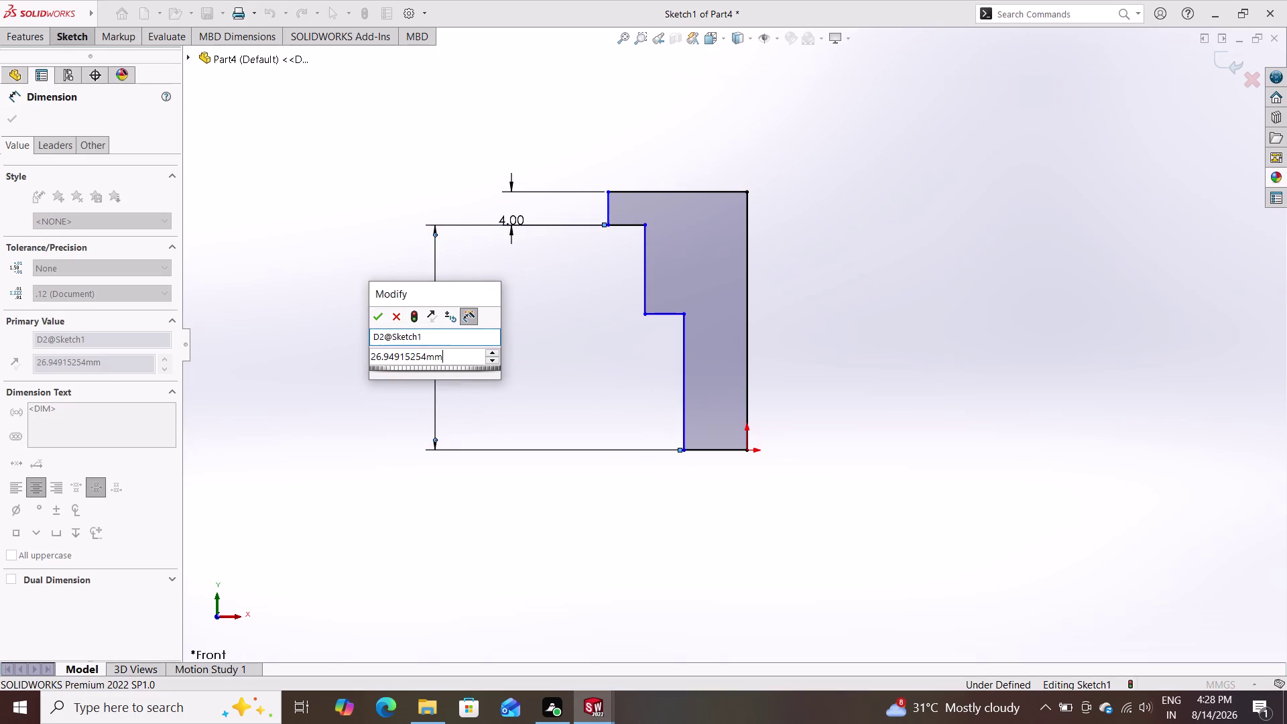
click(445, 355)
drag(436, 361, 380, 356)
click(380, 356)
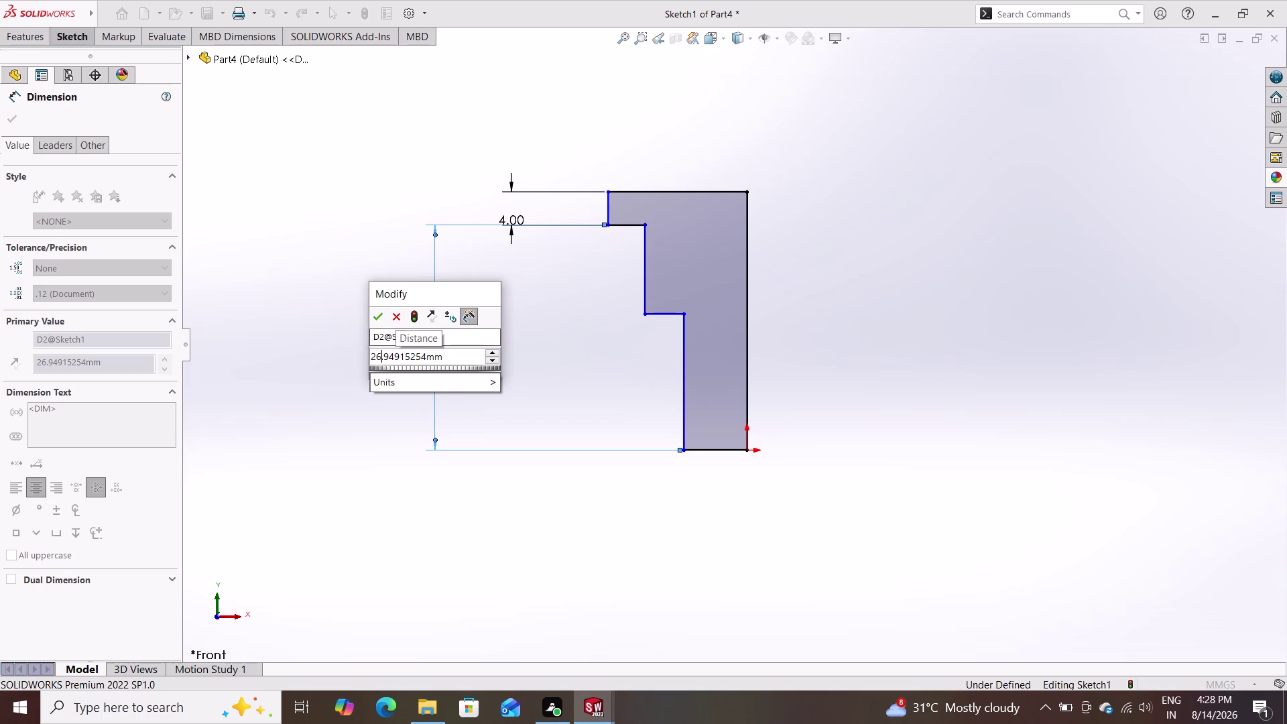
double_click(458, 361)
text(3)
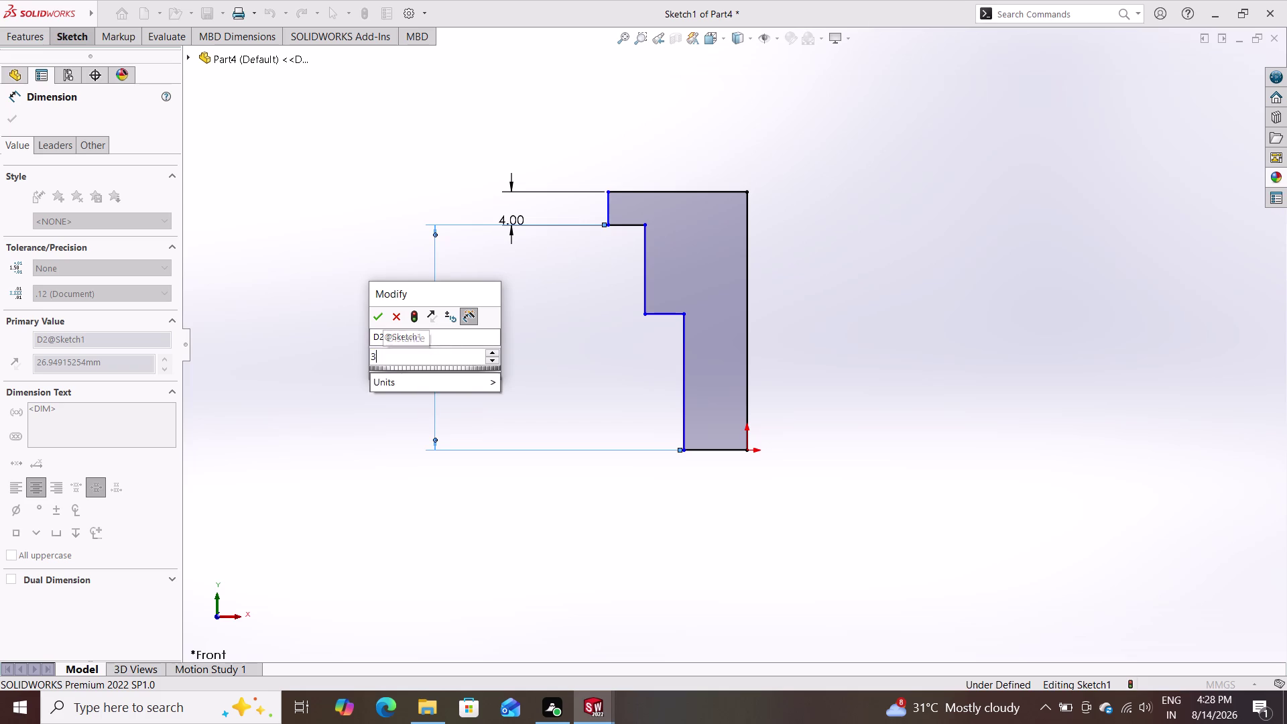
text(7)
key(Return)
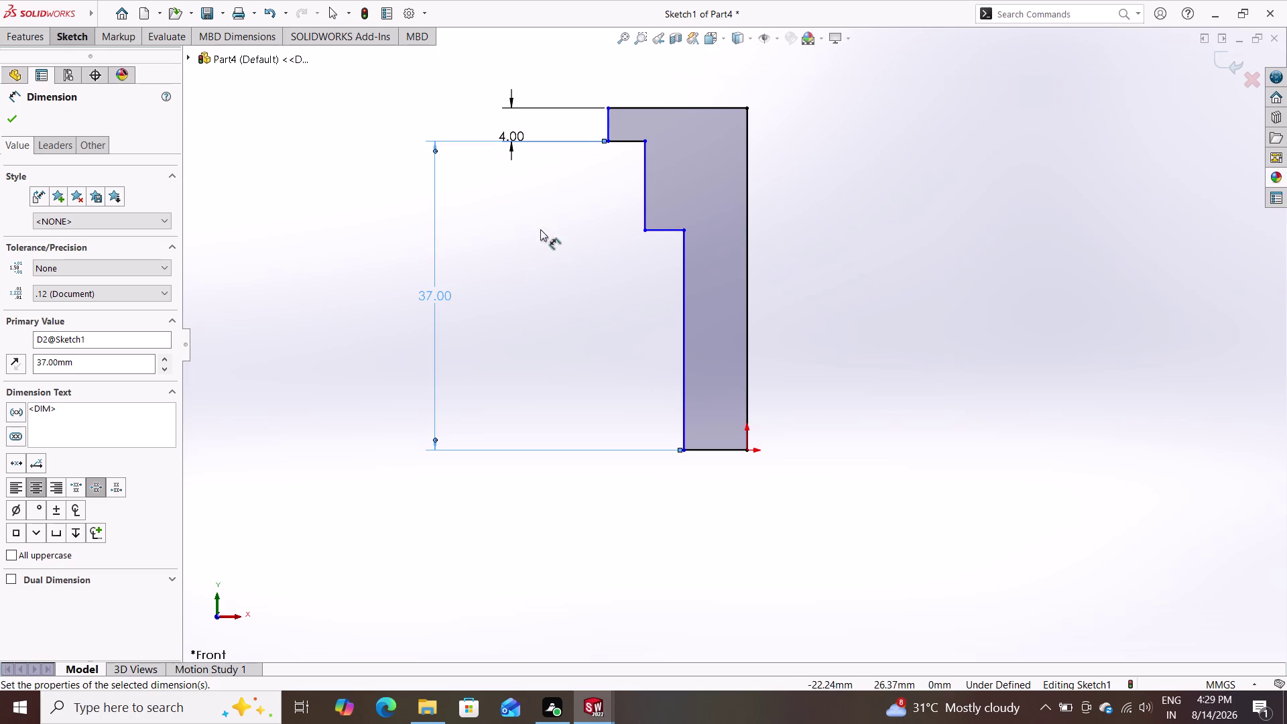
Start a new dimension between the first-step and second-step corners.
click(74, 33)
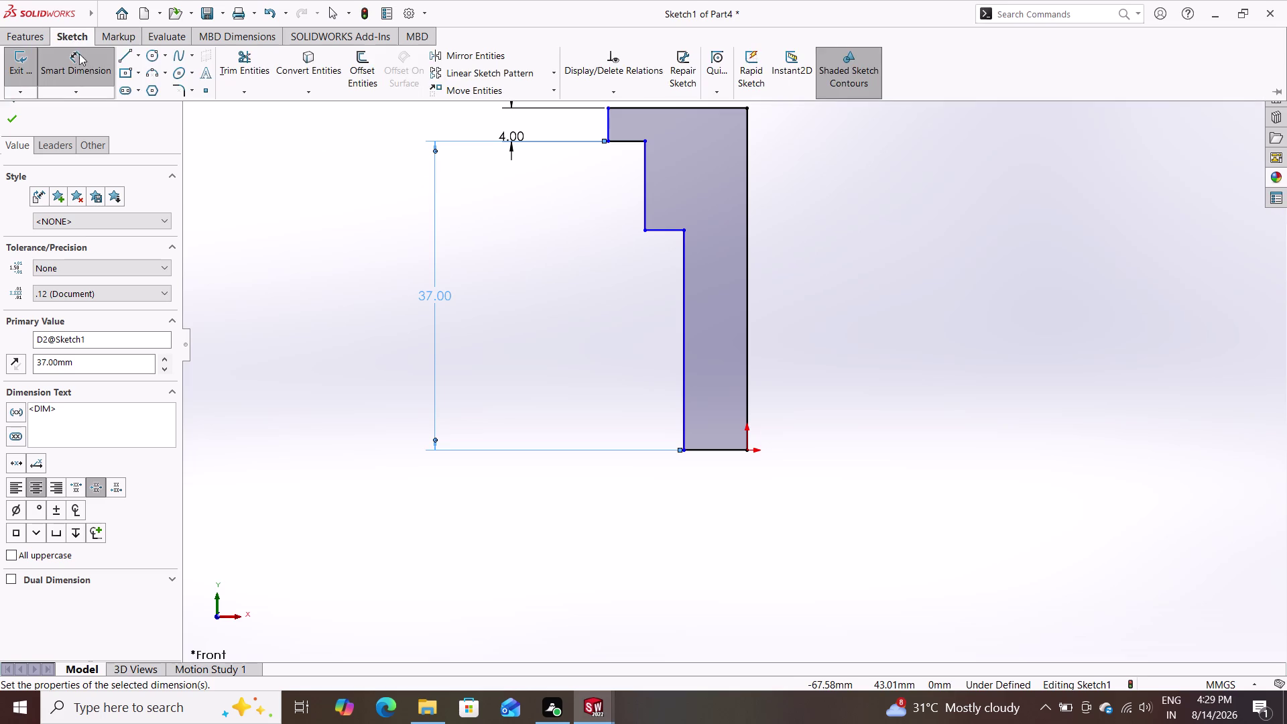
double_click(83, 65)
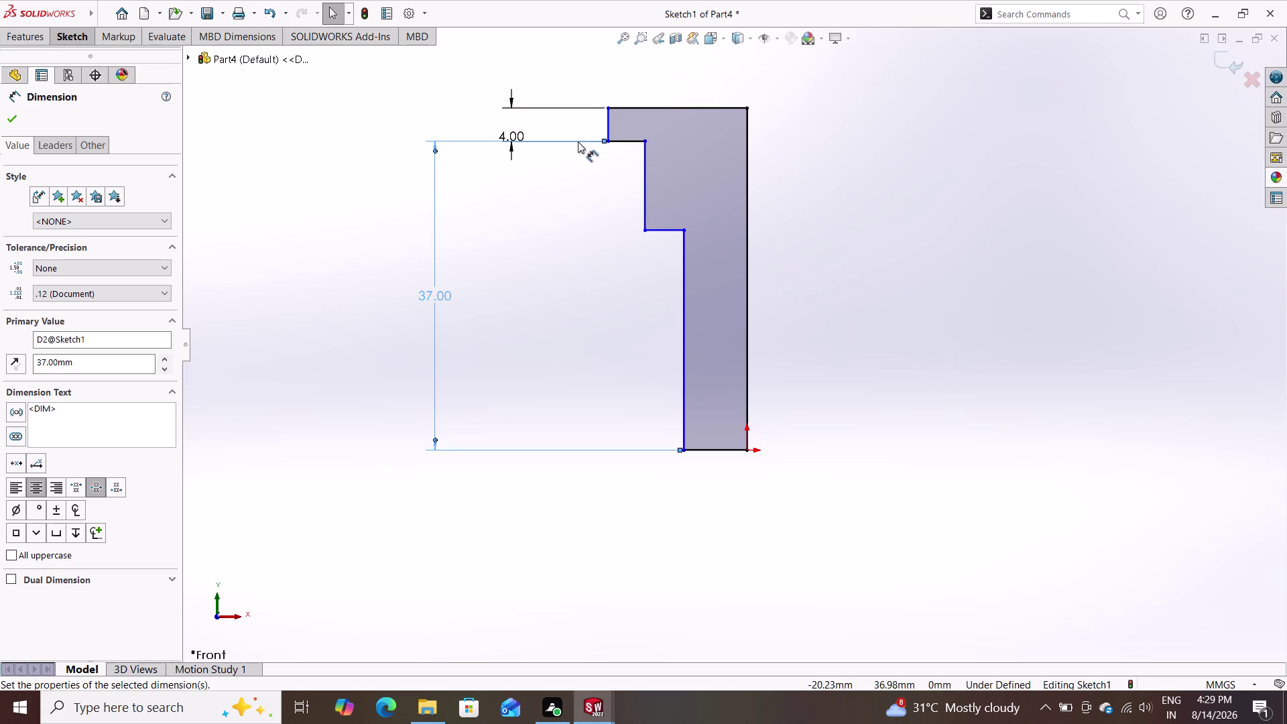
click(607, 142)
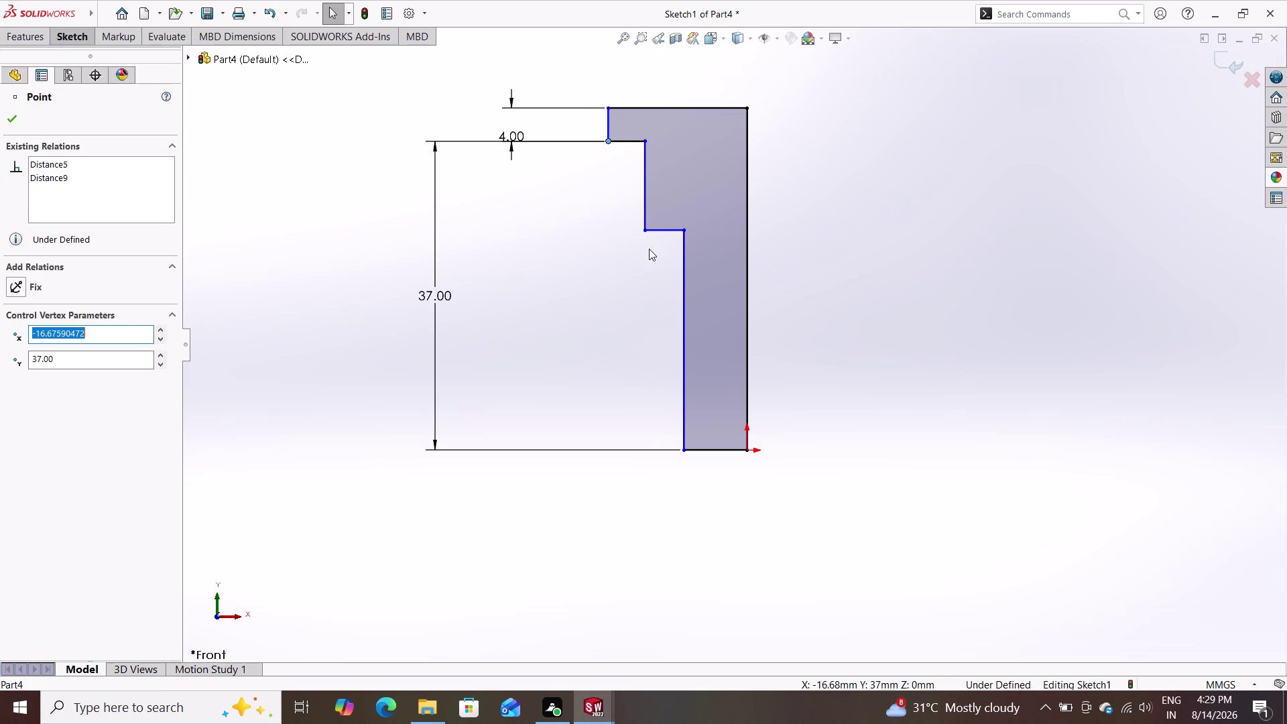
double_click(644, 231)
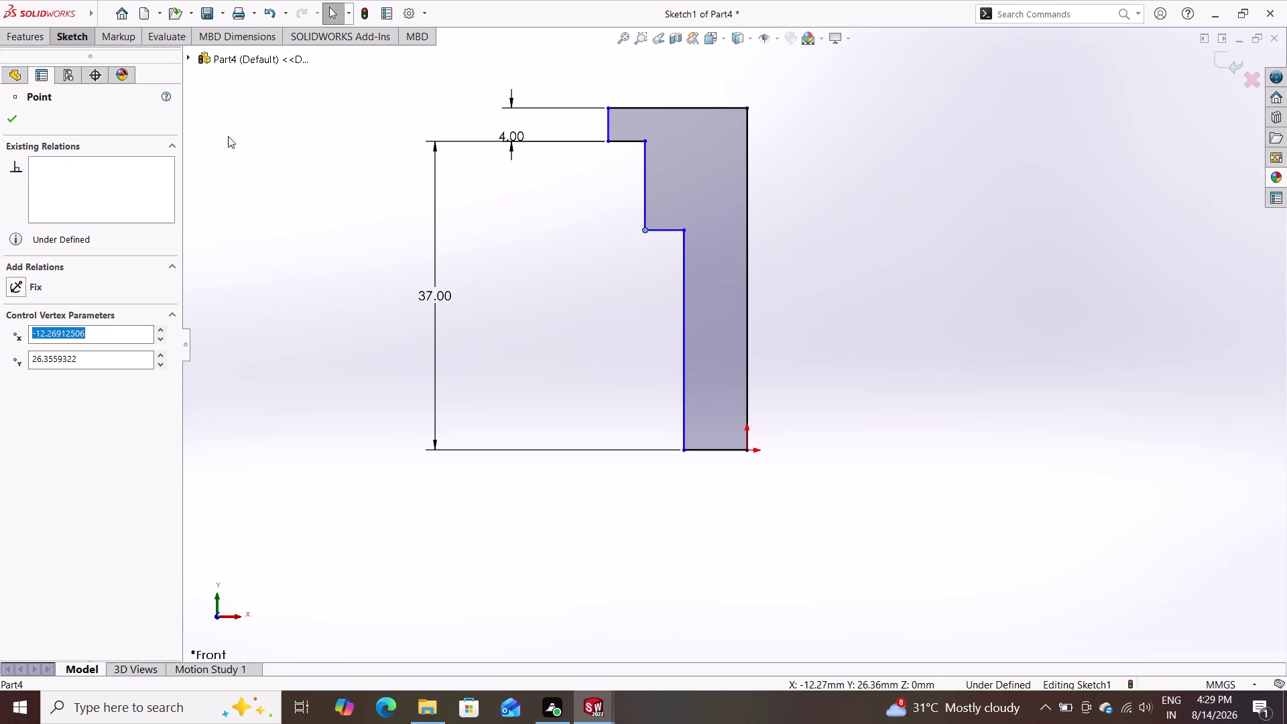
double_click(57, 36)
click(73, 72)
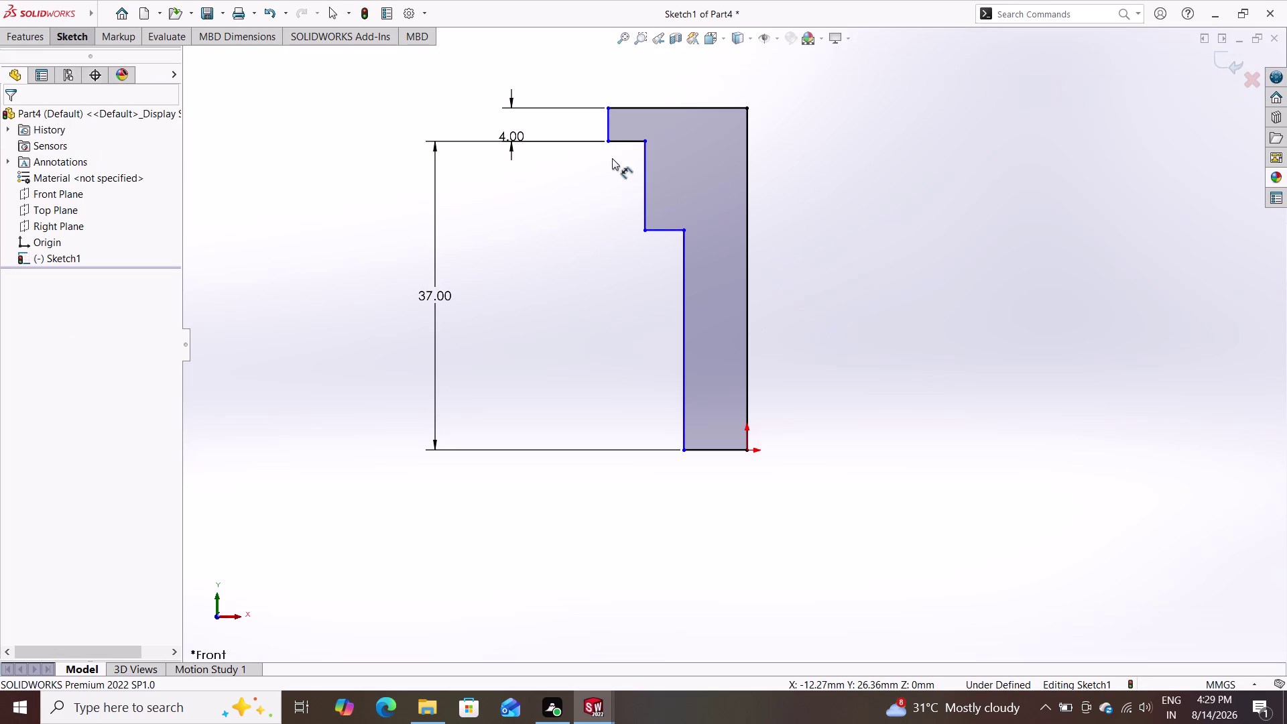
click(606, 140)
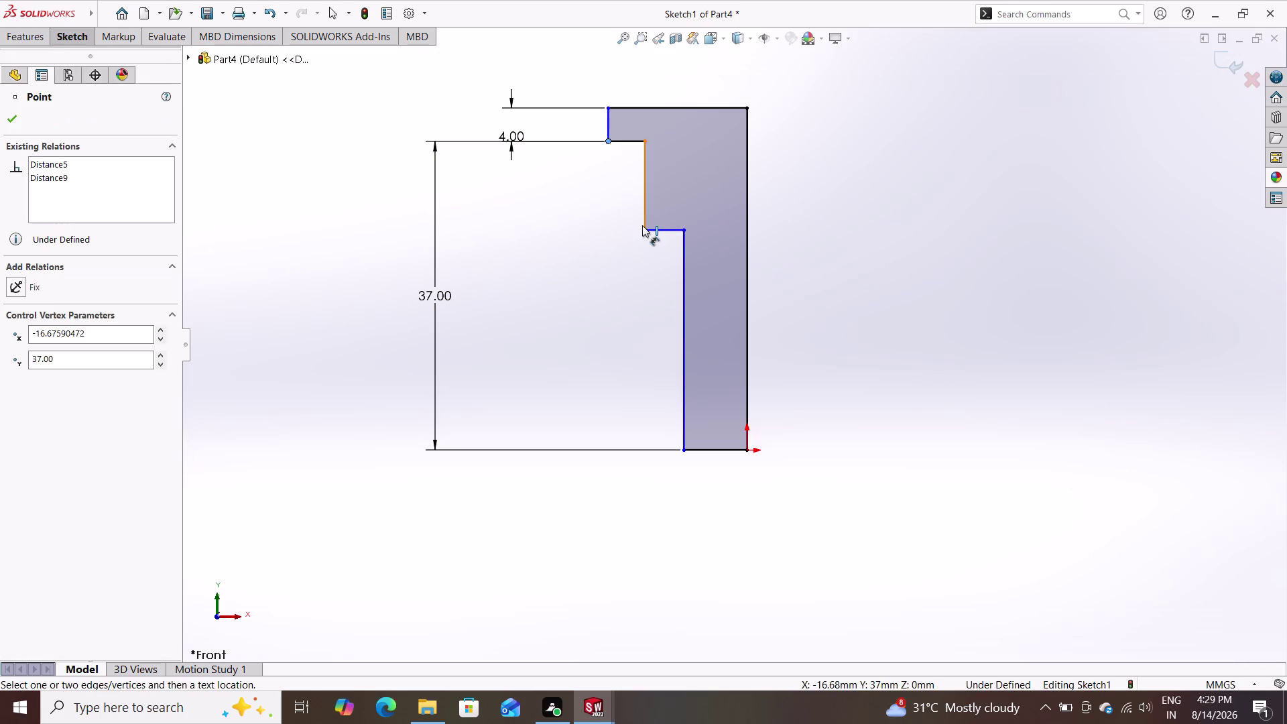
Change the inner vertical edge dimension from 10.64 to 27 mm.
double_click(644, 229)
click(522, 209)
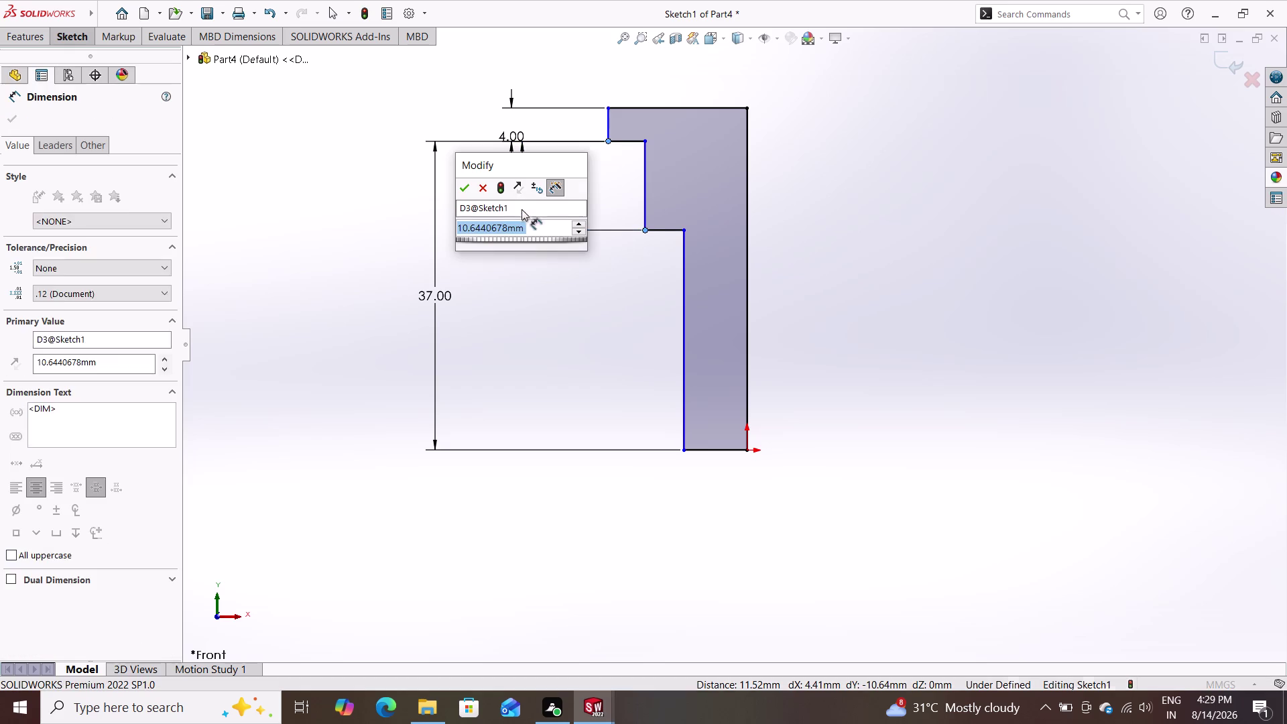
key(3)
key(BackSpace)
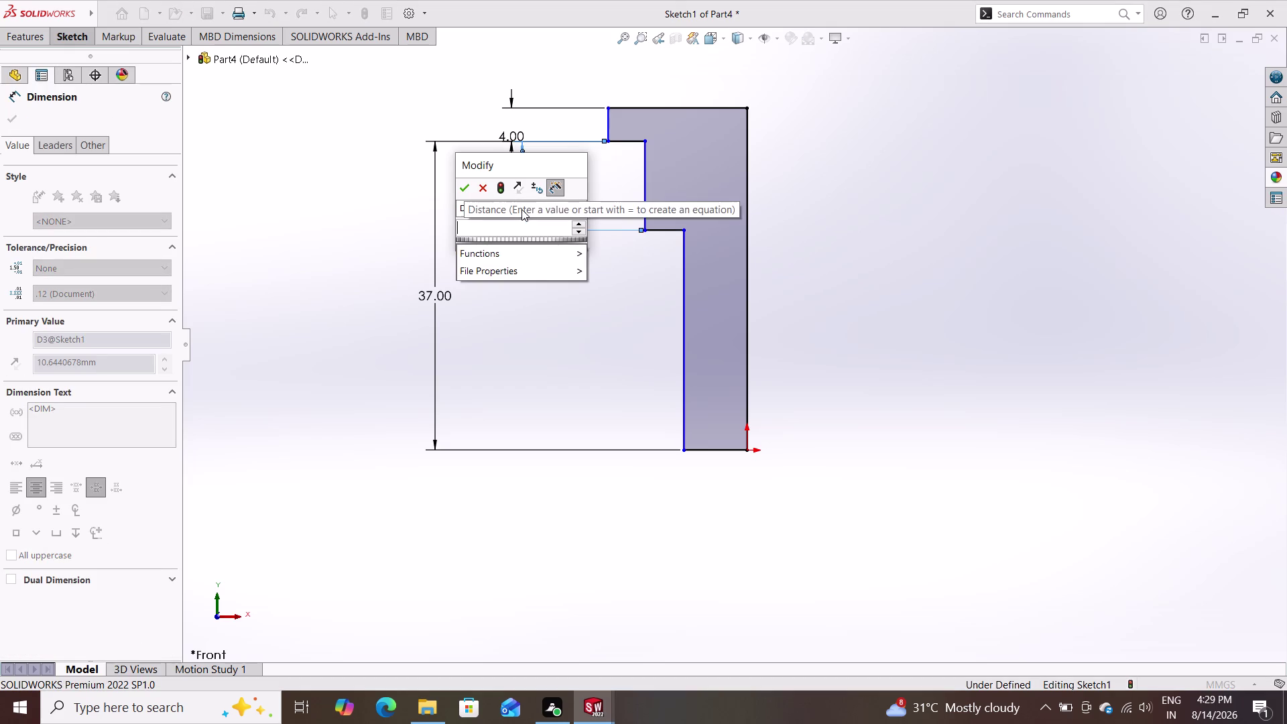
text(27)
key(Return)
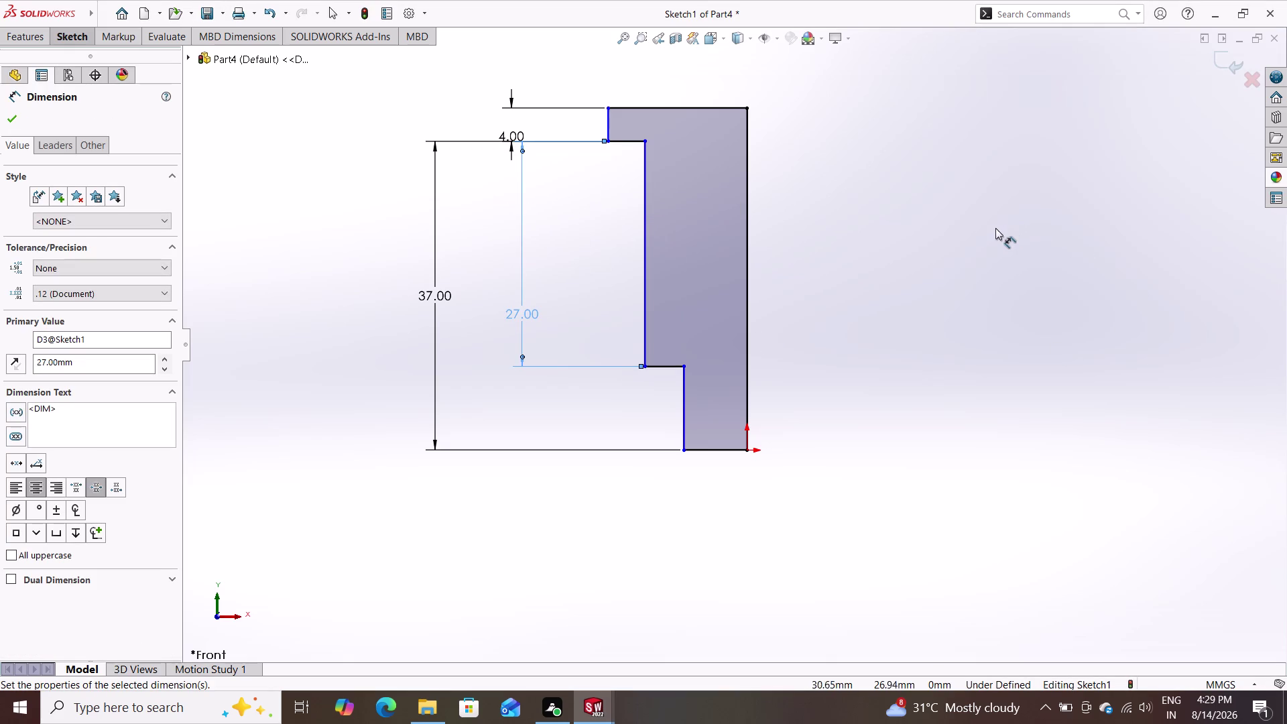
double_click(12, 118)
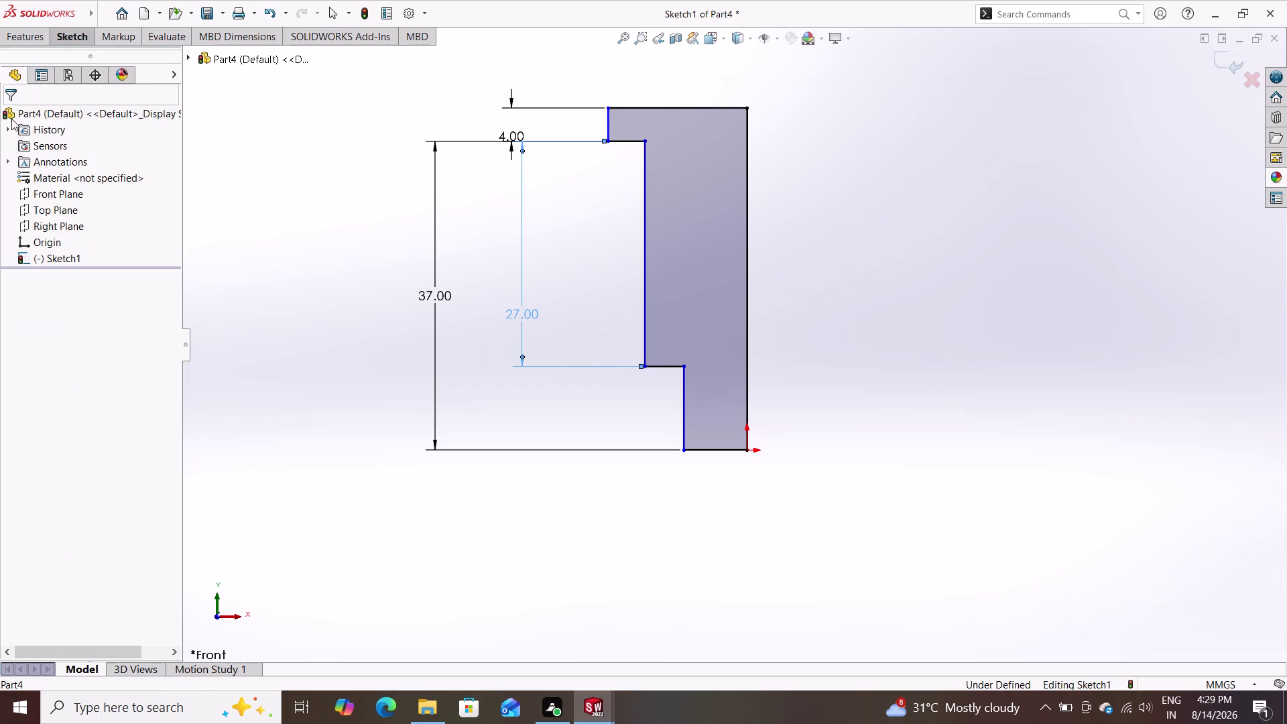
key(Escape)
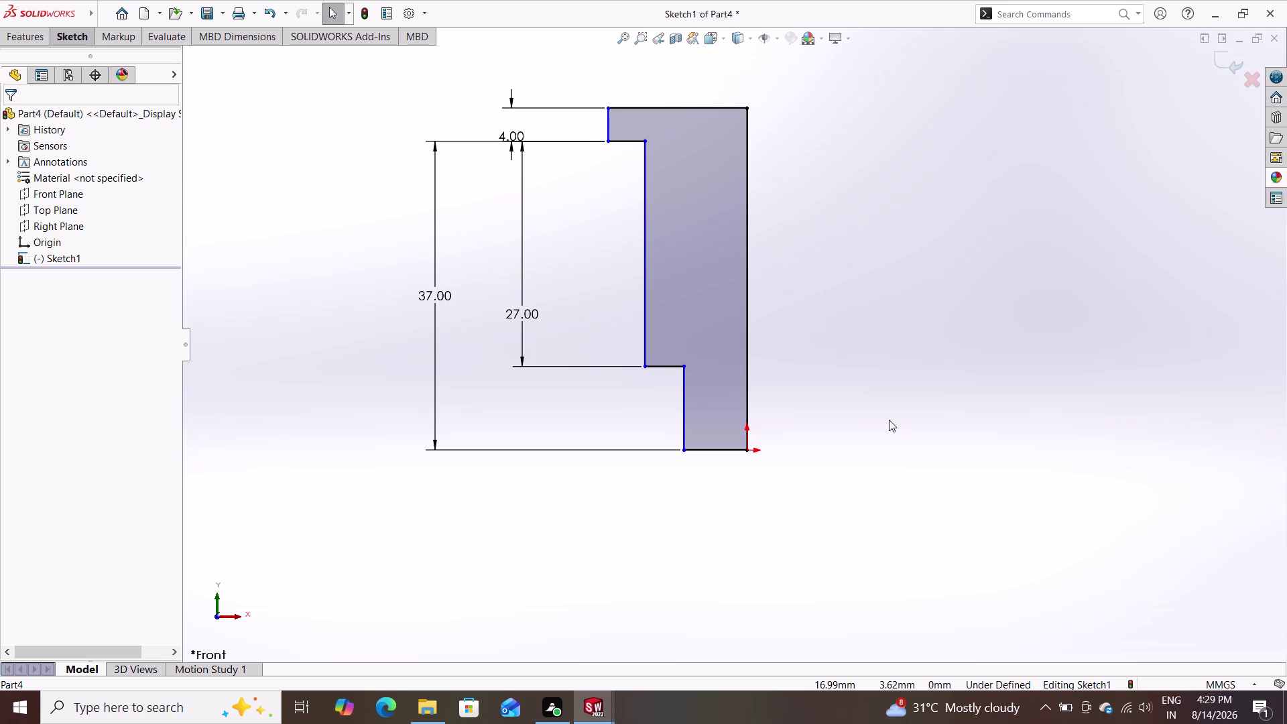
click(62, 42)
click(67, 75)
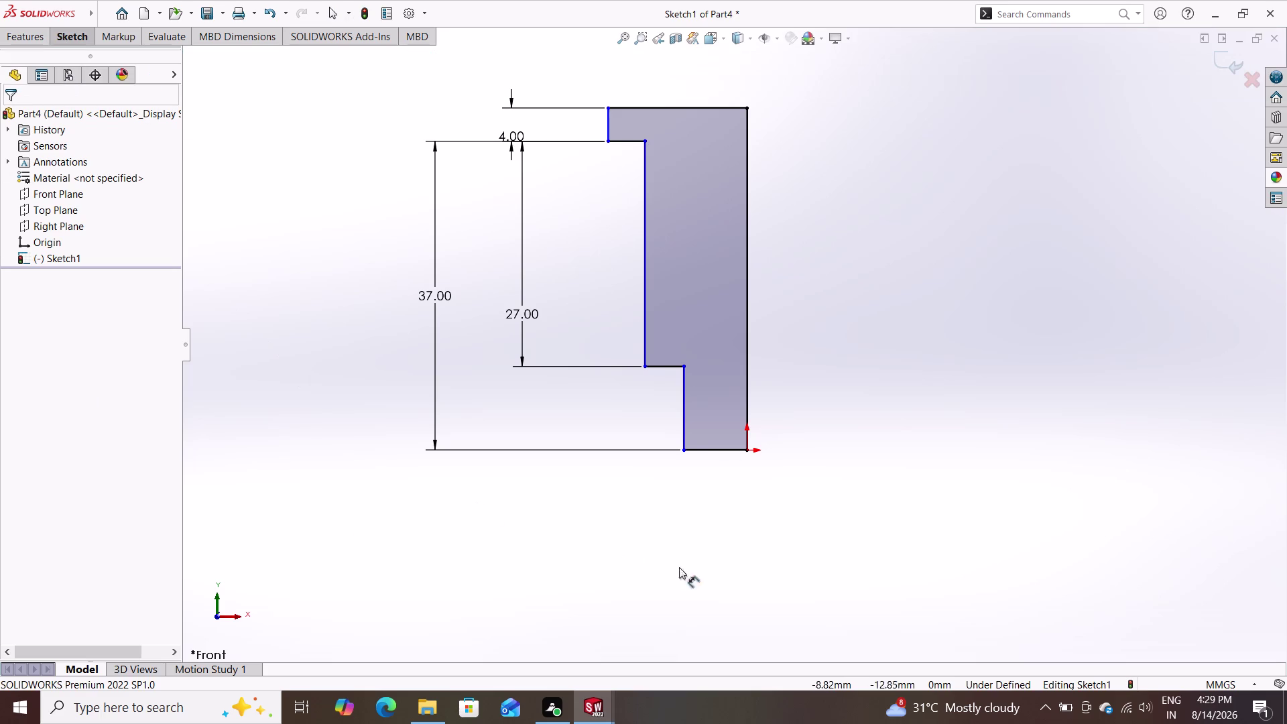
Dimension the profile's bottom width to 2 mm.
click(696, 449)
double_click(701, 476)
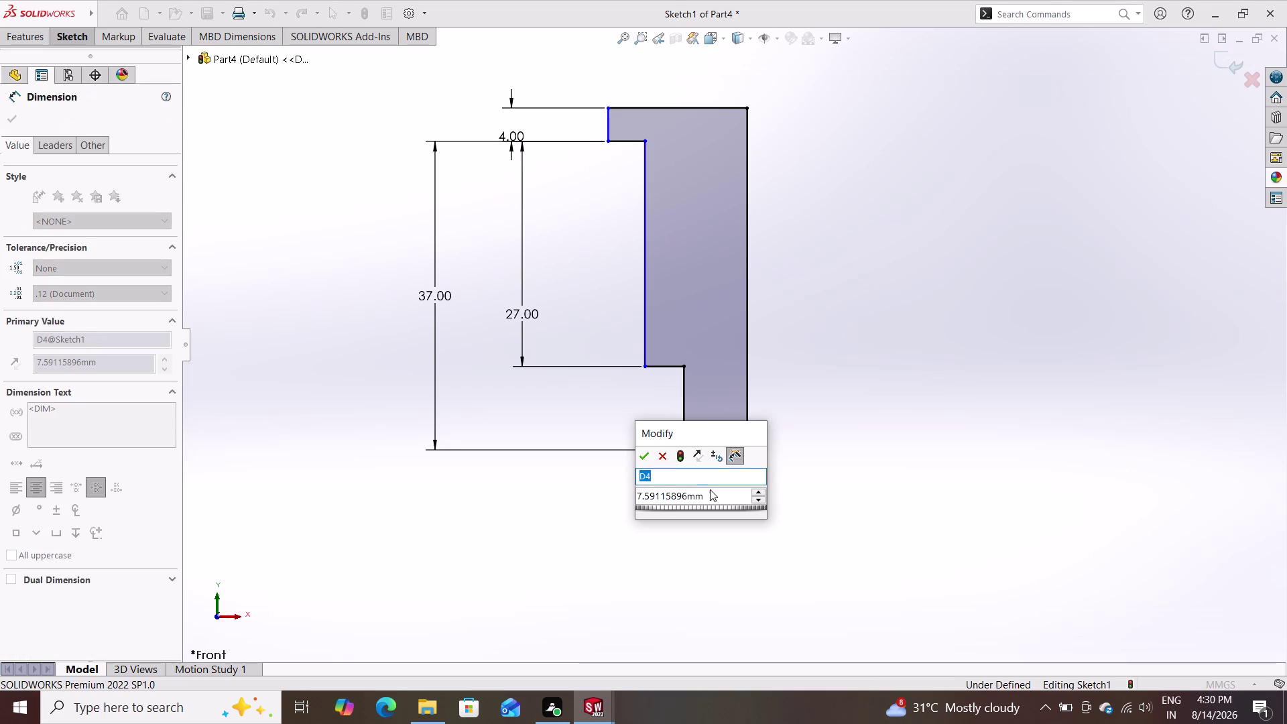
click(706, 498)
drag(706, 497, 682, 500)
drag(671, 501, 656, 502)
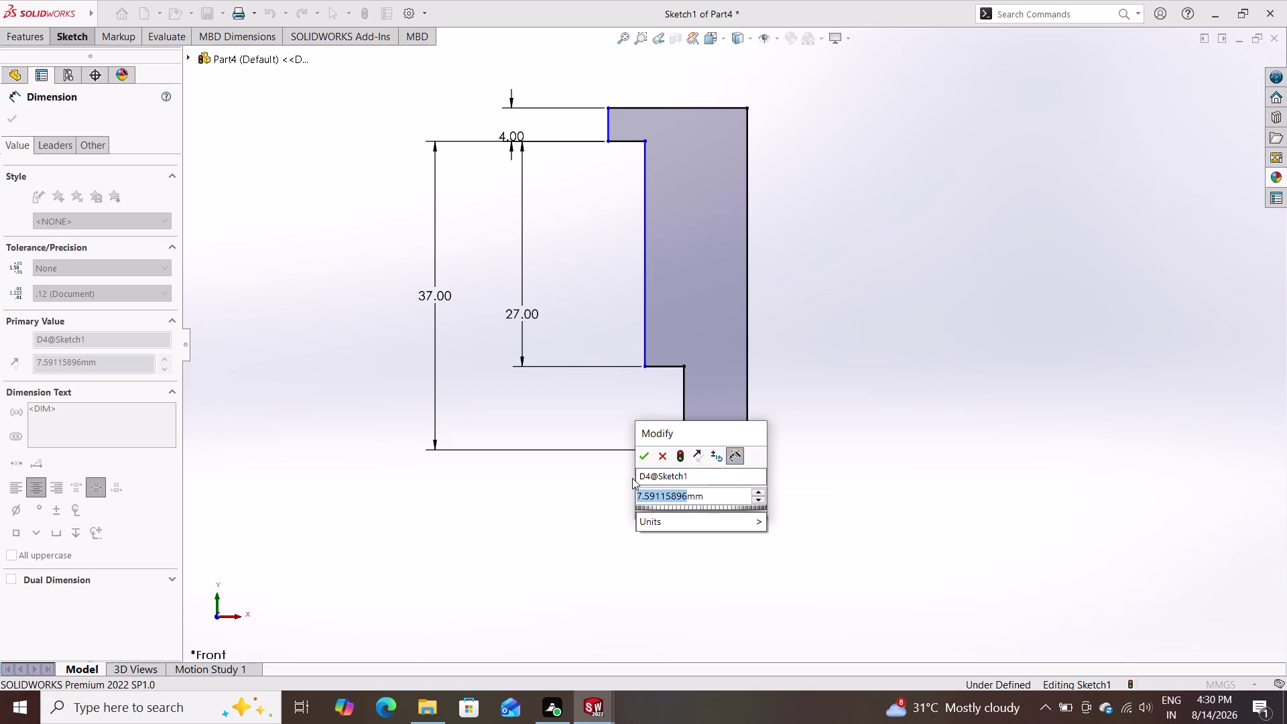
key(2)
key(Return)
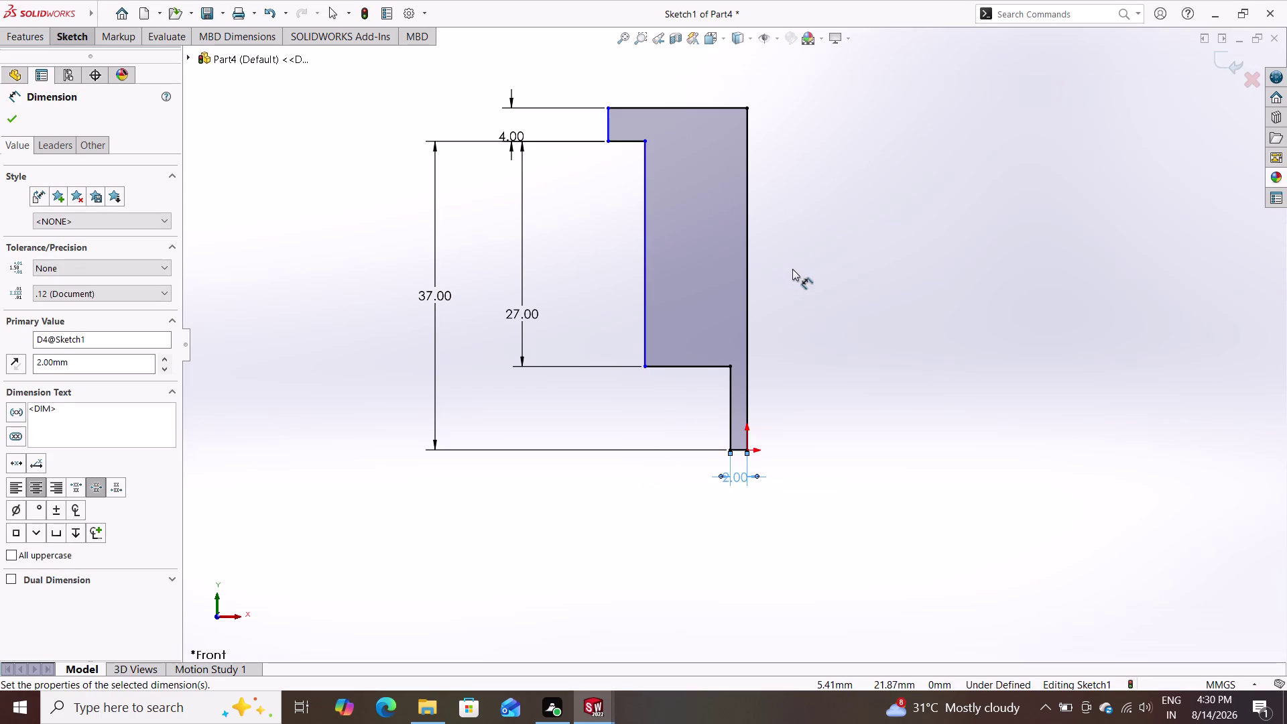
Cancel a second-step width dimension and check the part's configurations.
double_click(665, 368)
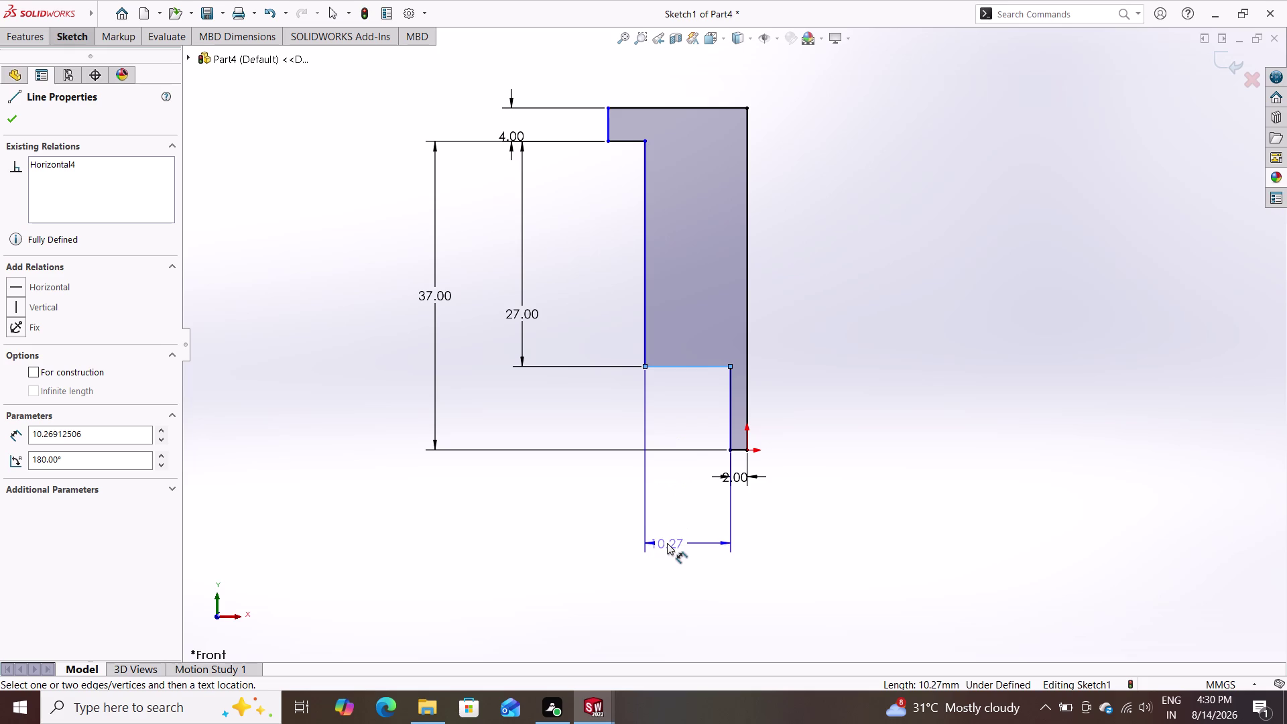
key(Escape)
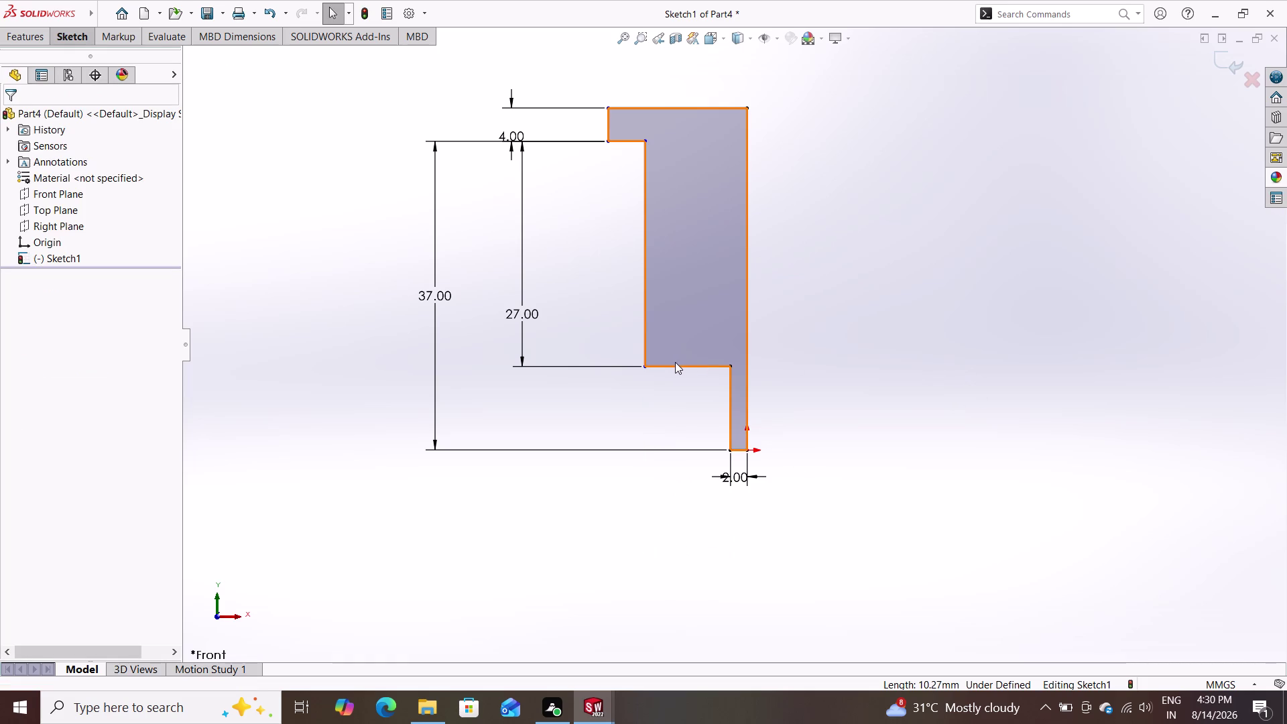
click(68, 38)
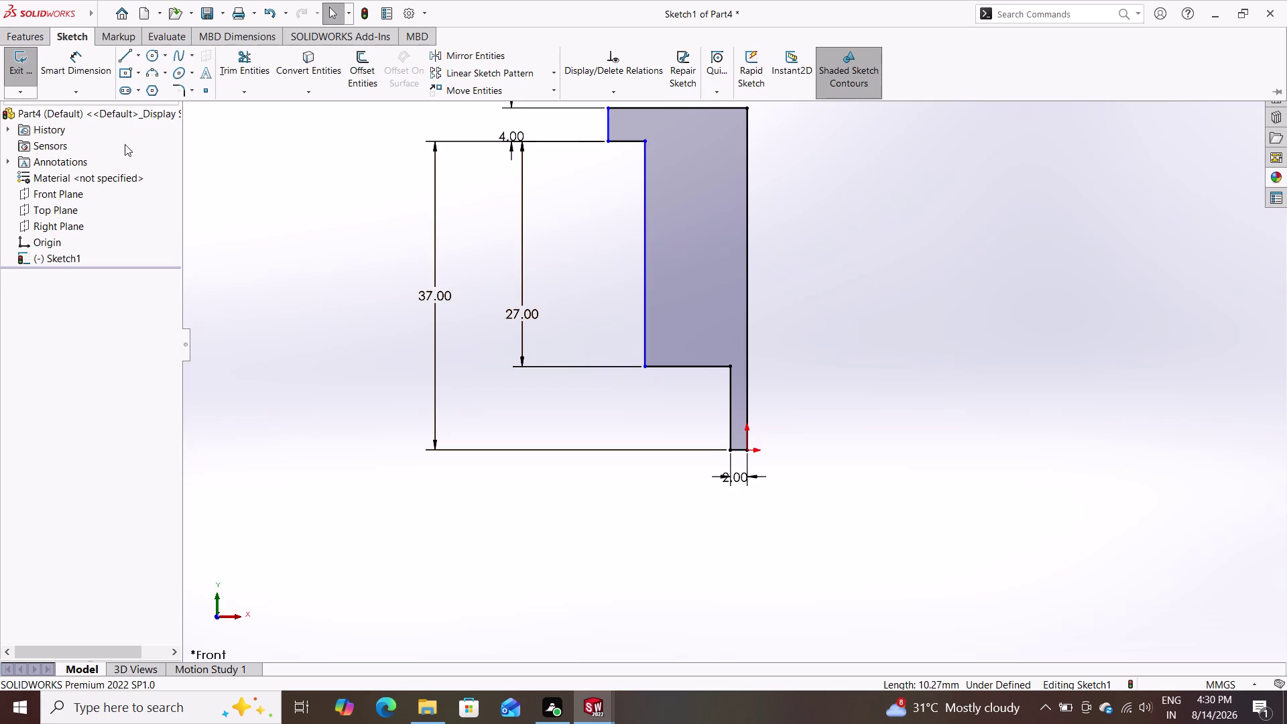
click(66, 72)
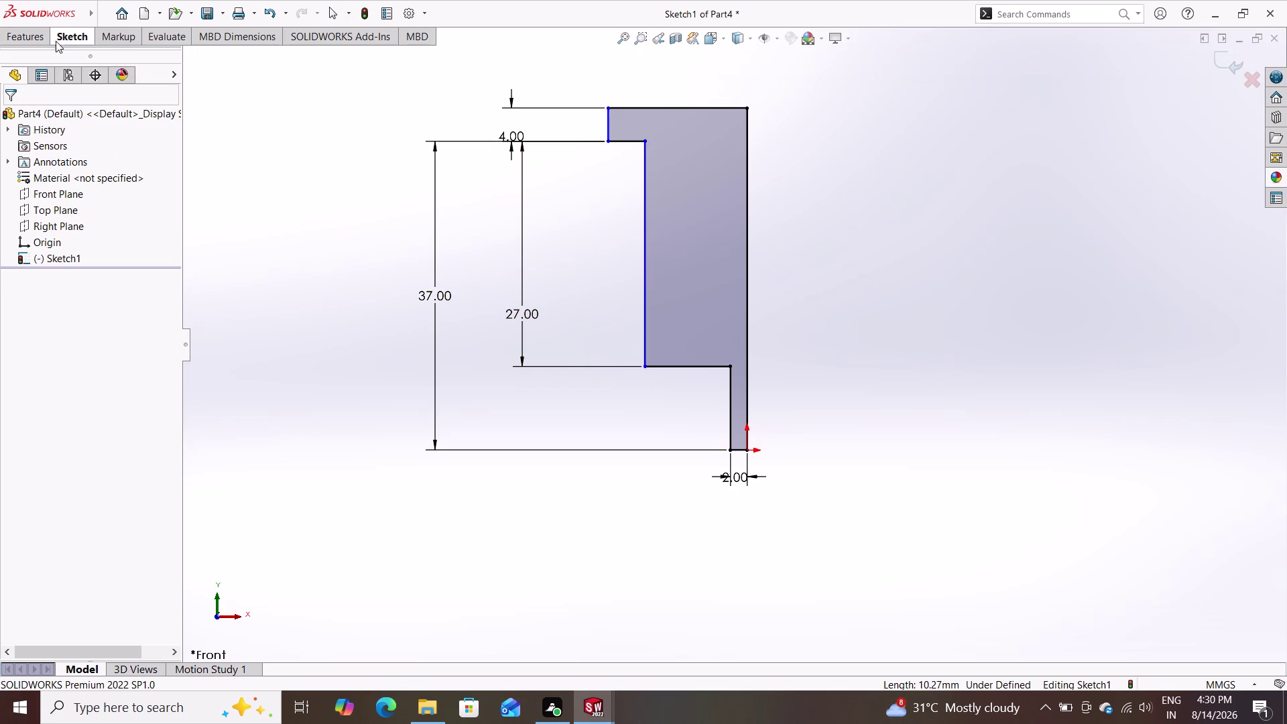
click(57, 41)
double_click(76, 71)
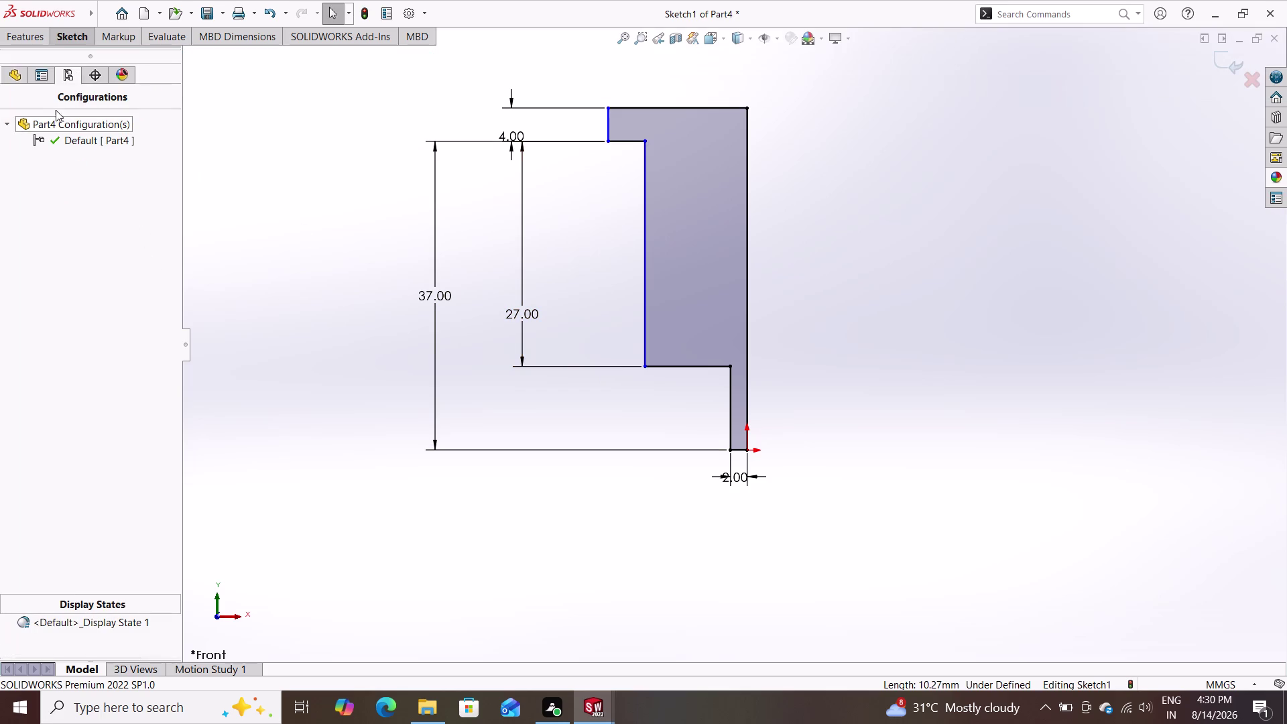
click(67, 42)
double_click(77, 66)
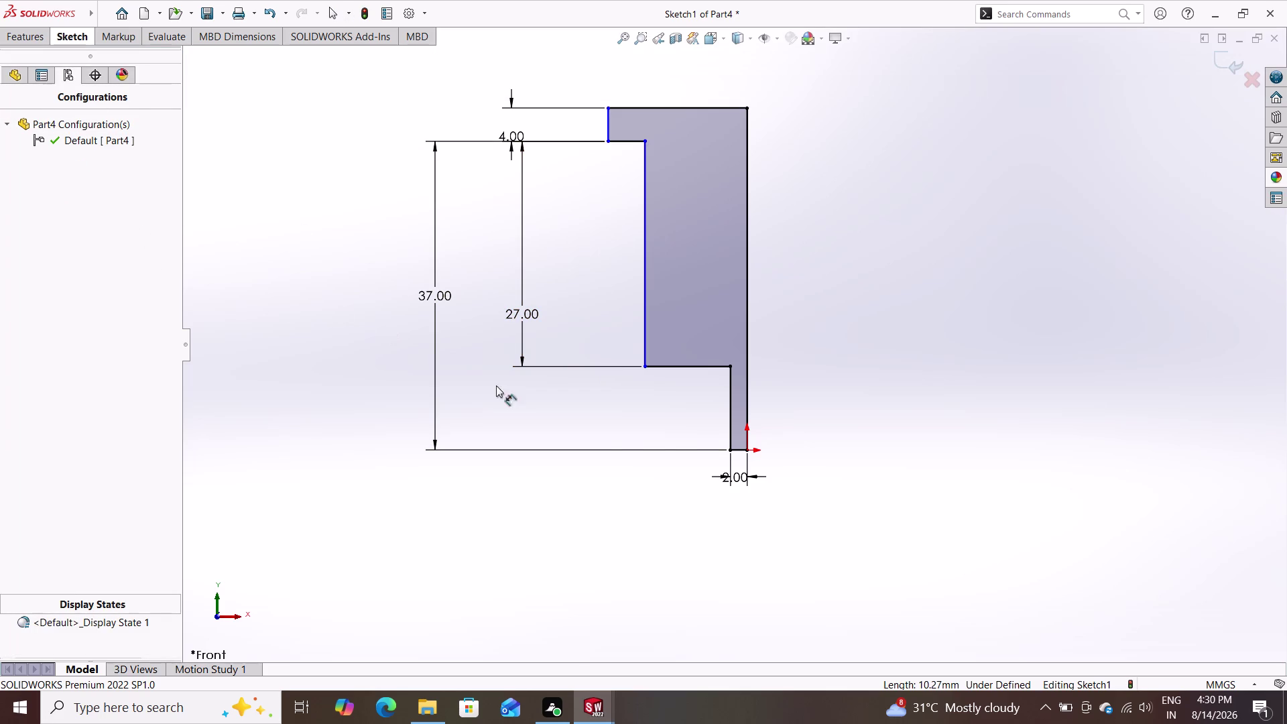
Dimension the lower step width as 6.25/2, giving 3.13 mm.
click(645, 365)
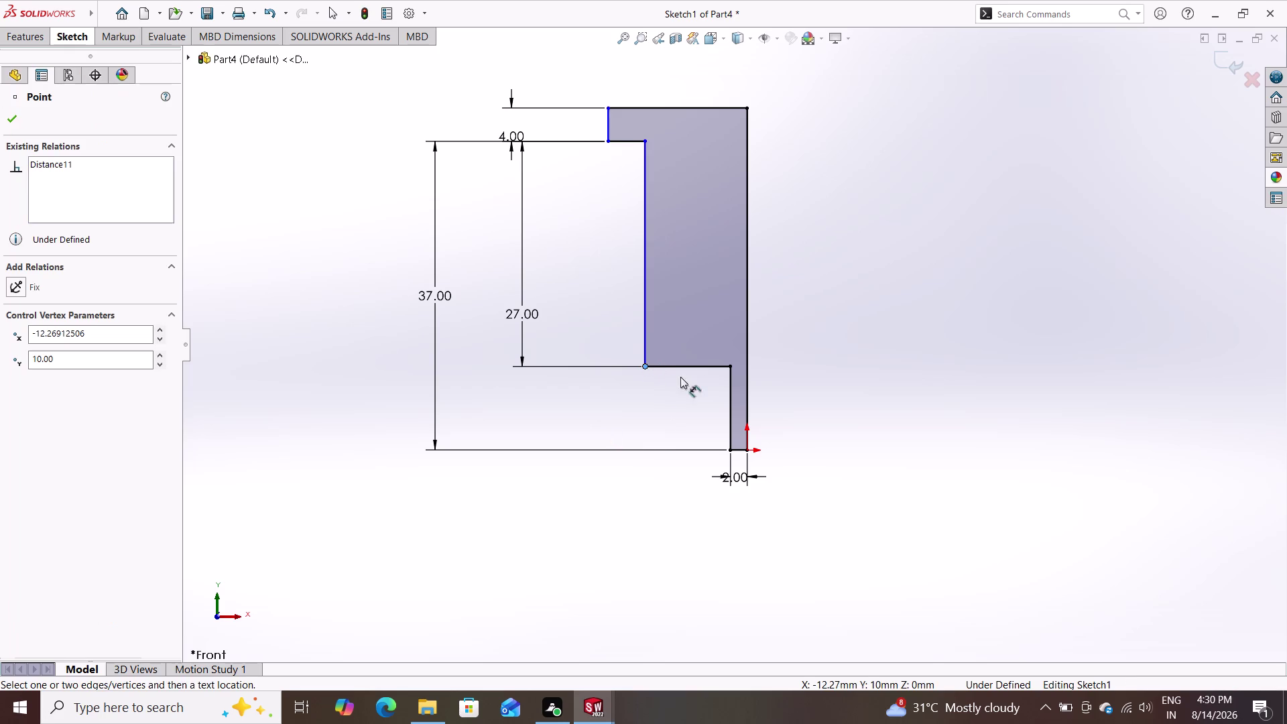
double_click(747, 365)
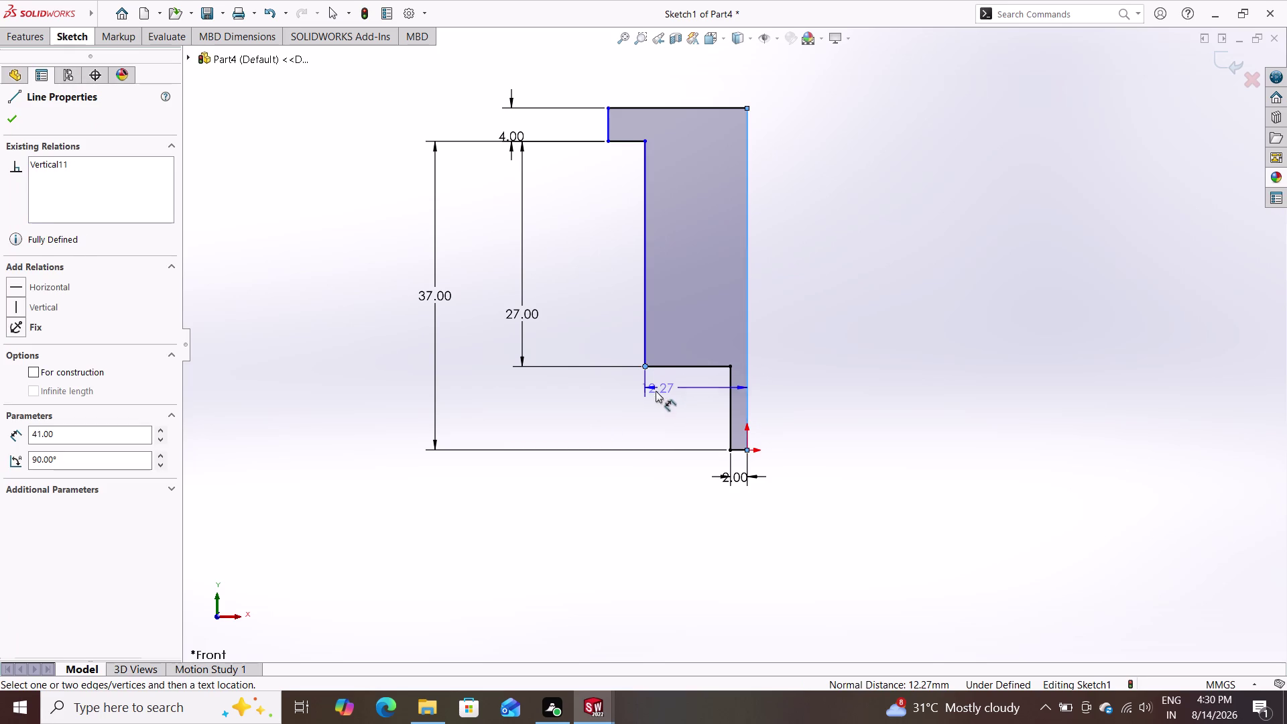
click(707, 544)
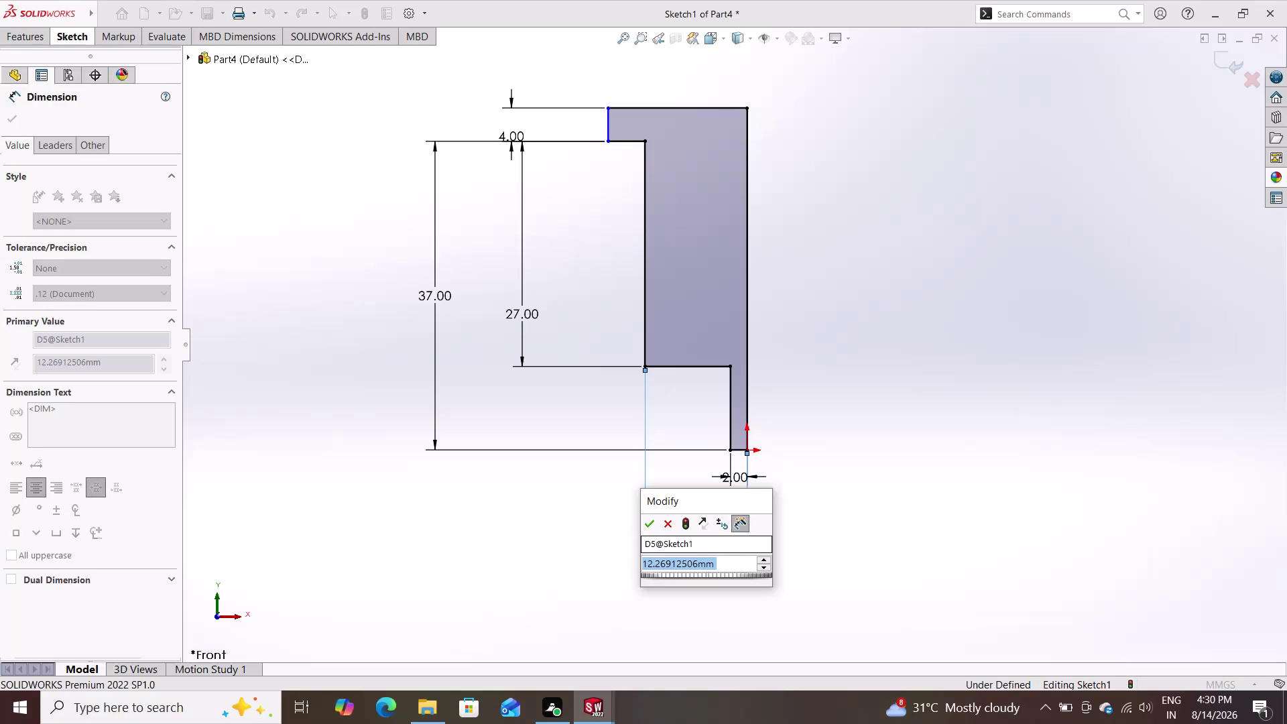
text(6.25)
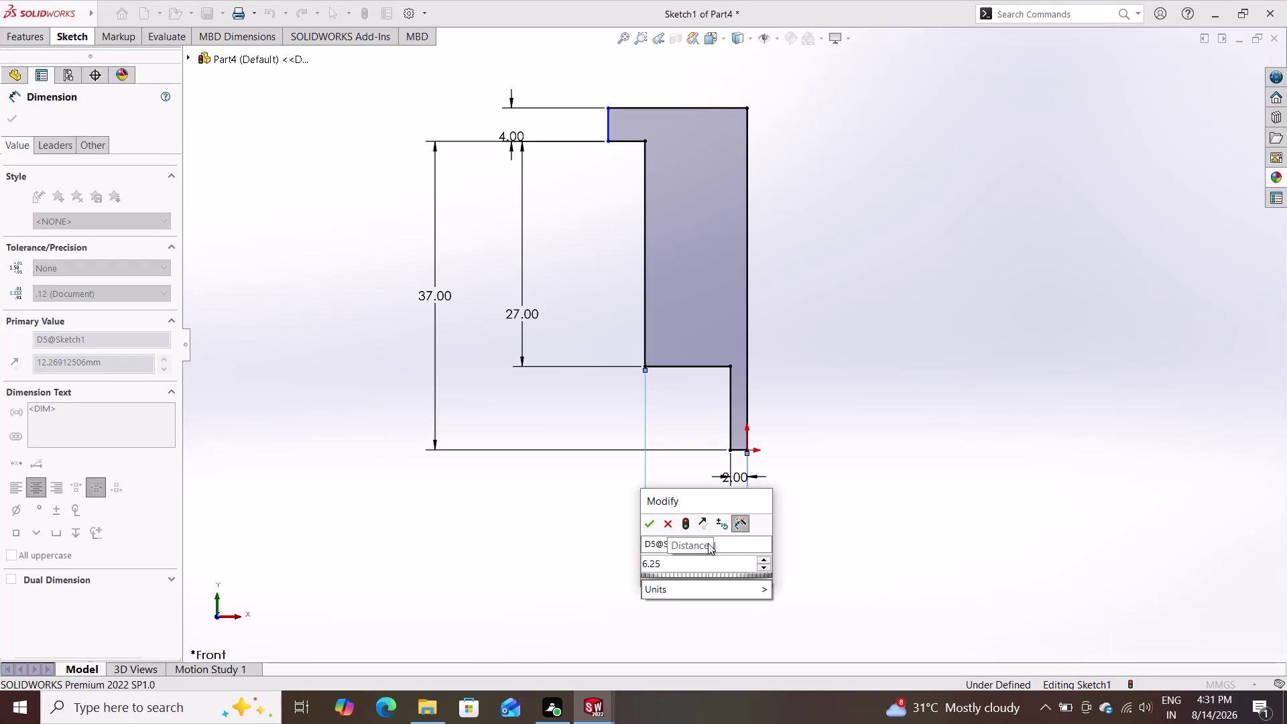
text(/2)
key(Return)
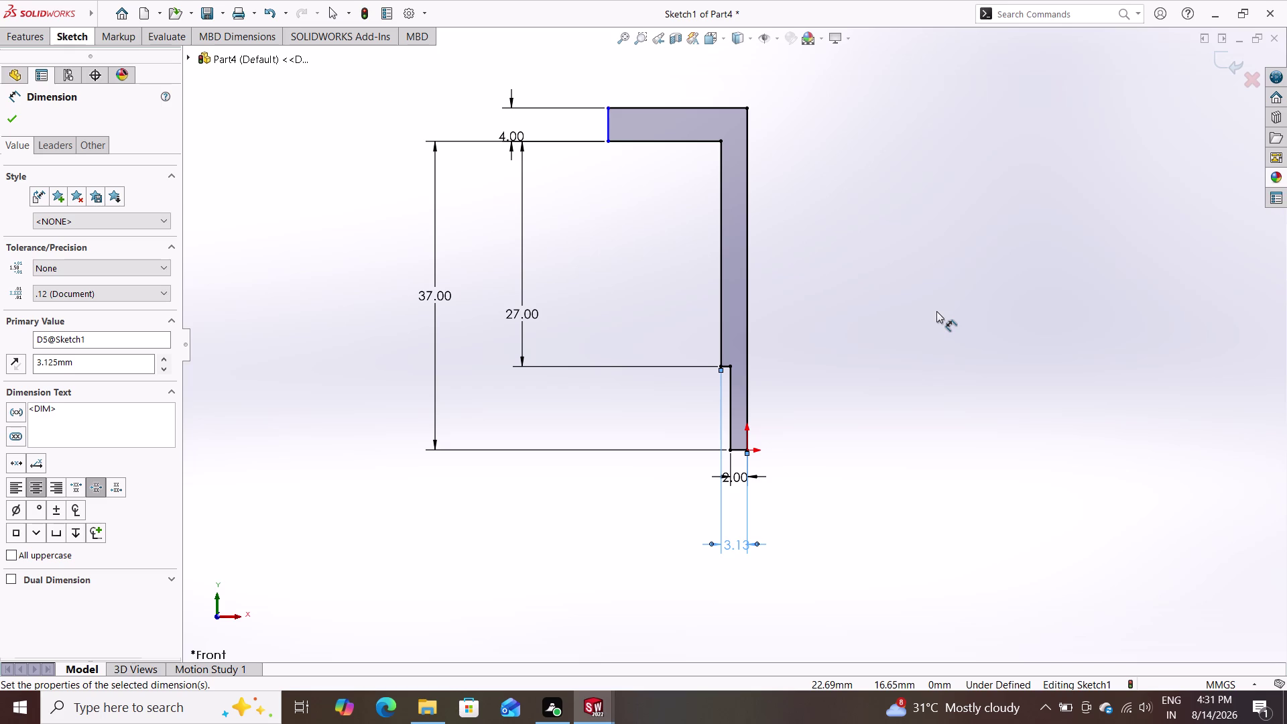
click(936, 310)
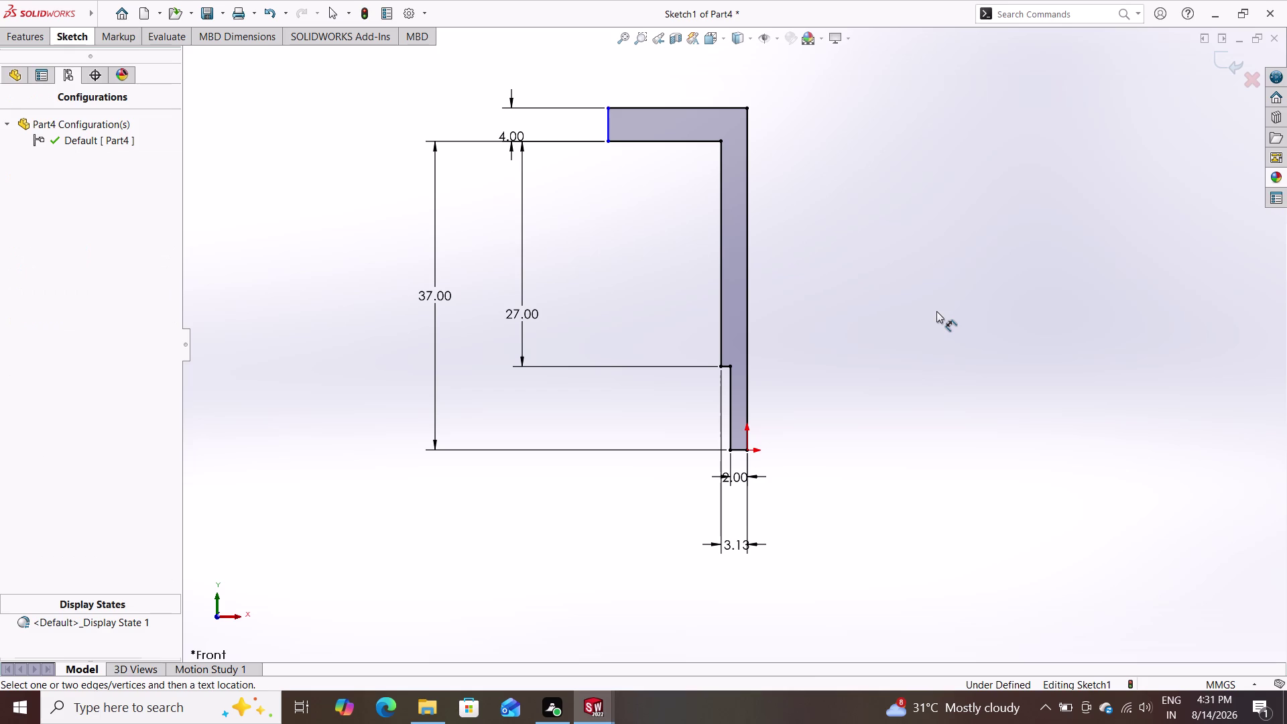
click(936, 311)
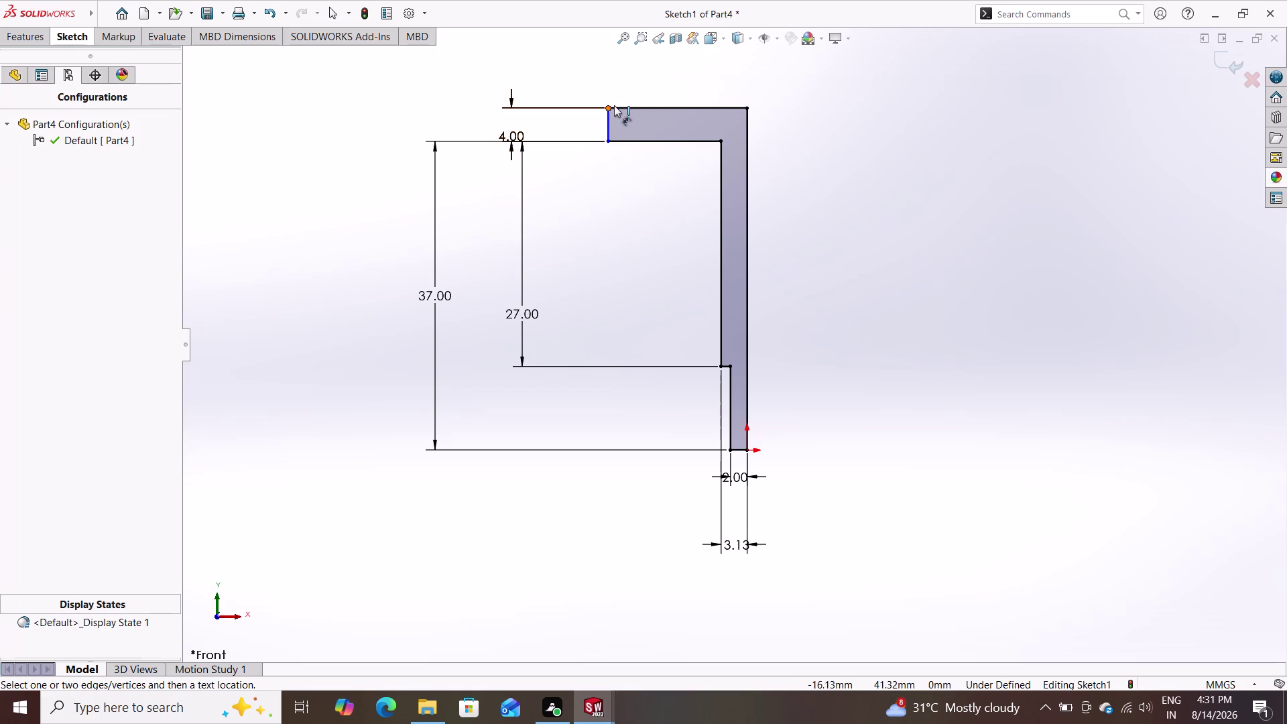
Dimension the head's top edge to a 5.00 mm width.
click(646, 104)
click(606, 107)
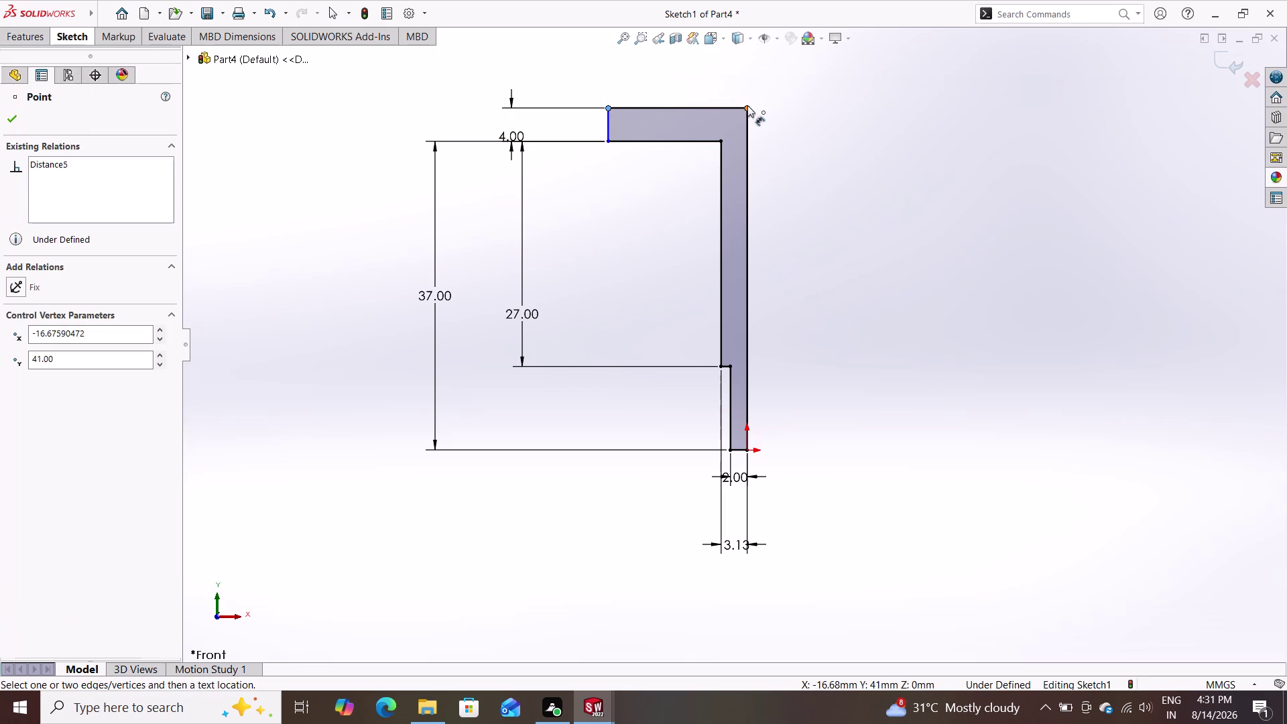
click(747, 106)
click(687, 68)
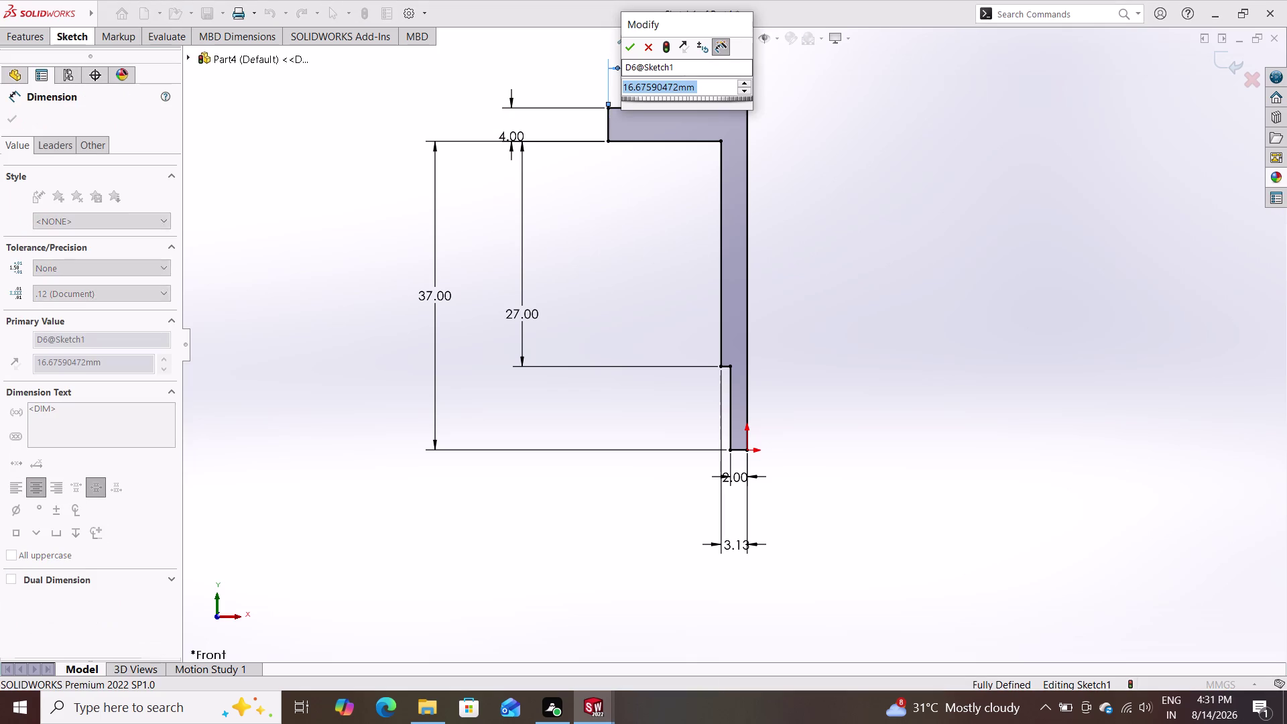
key(5)
key(Return)
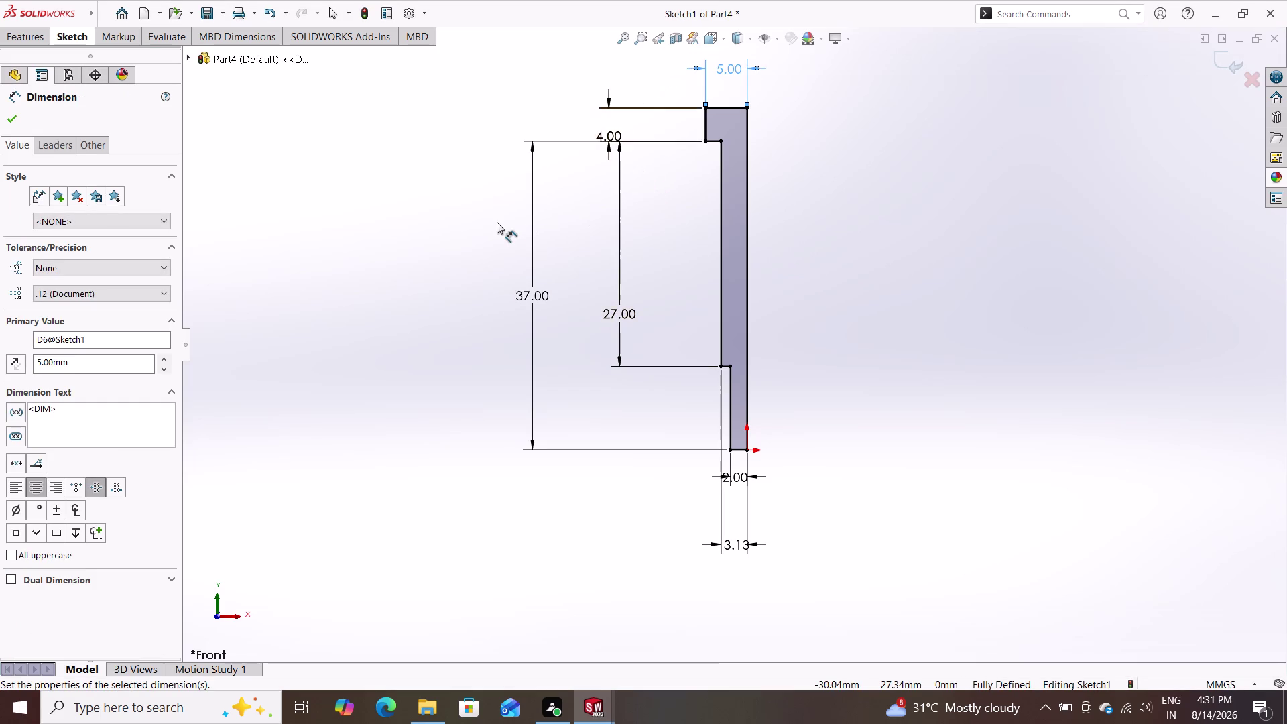
click(16, 116)
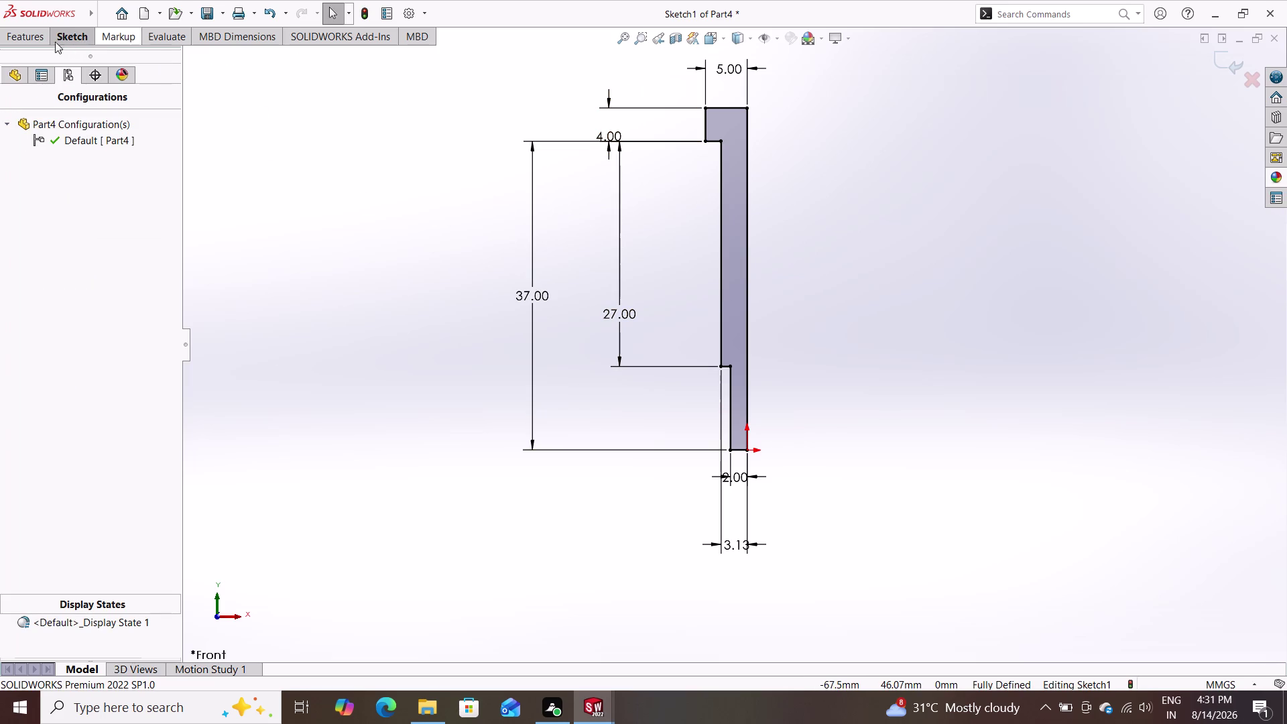
Browse the feature commands and shift the profile lower in the view.
click(28, 37)
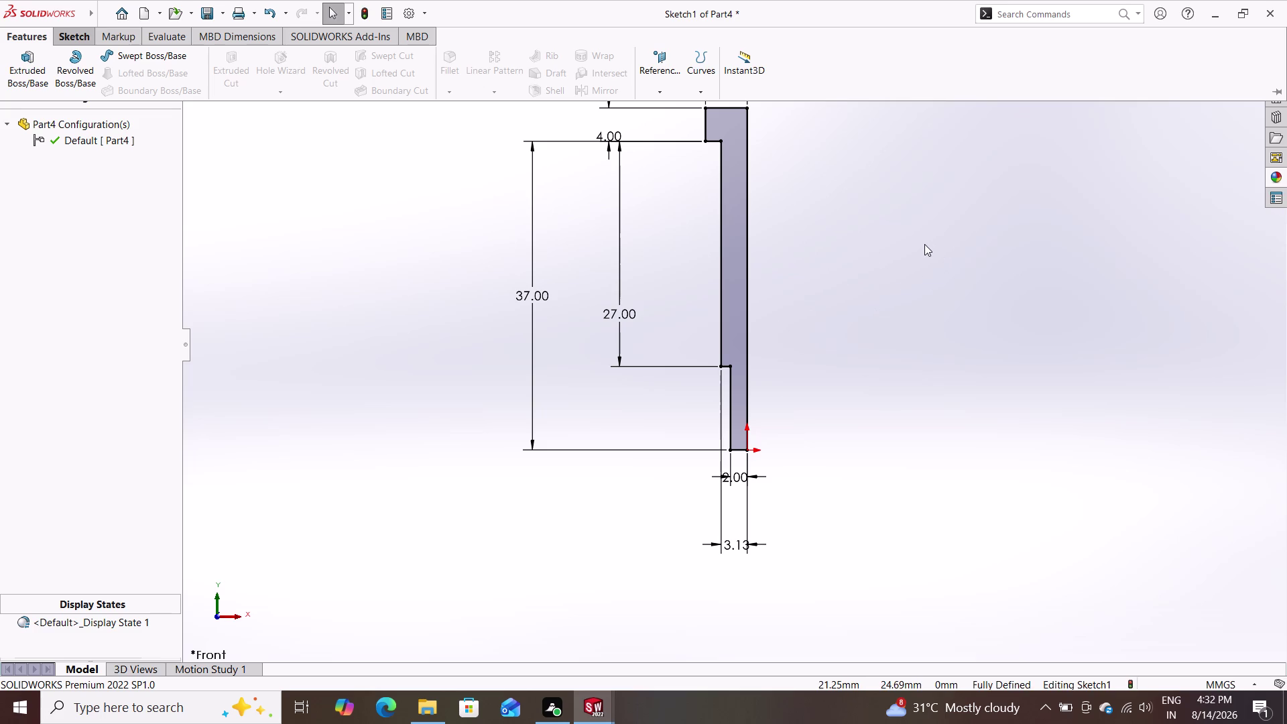
scroll(down, 3)
scroll(up, 3)
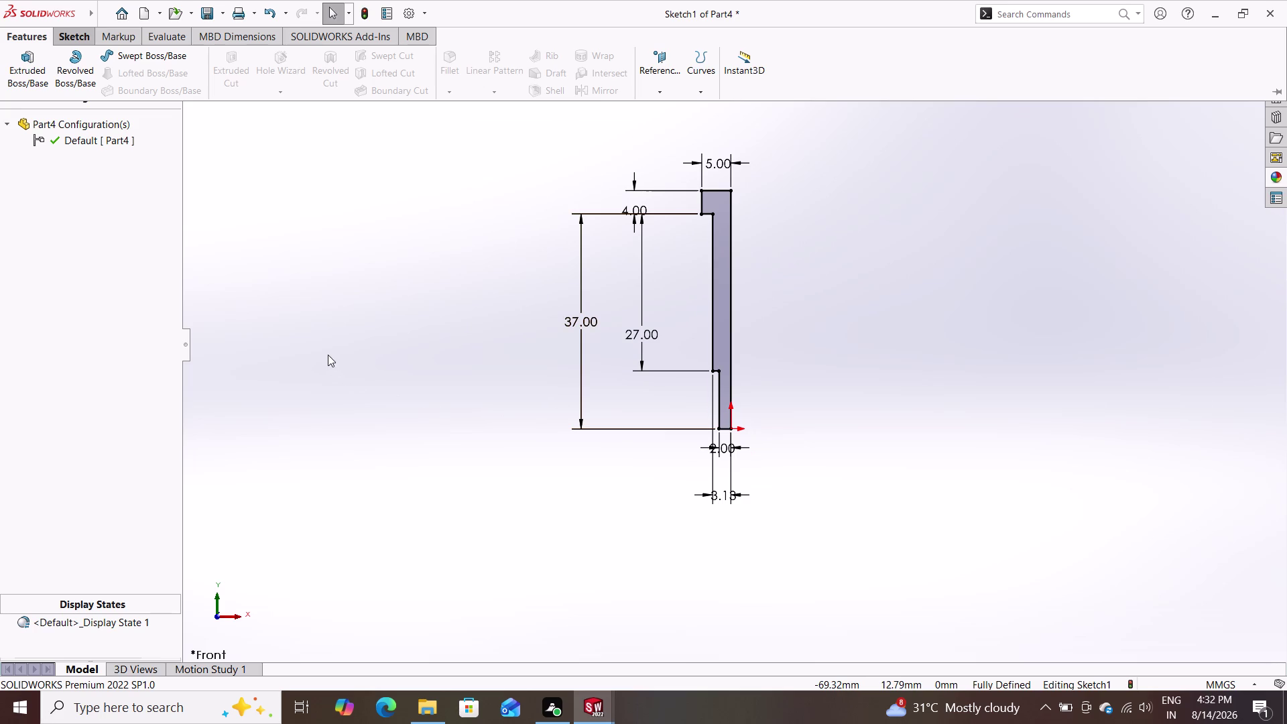
click(31, 40)
click(25, 32)
drag(21, 34, 11, 39)
click(70, 30)
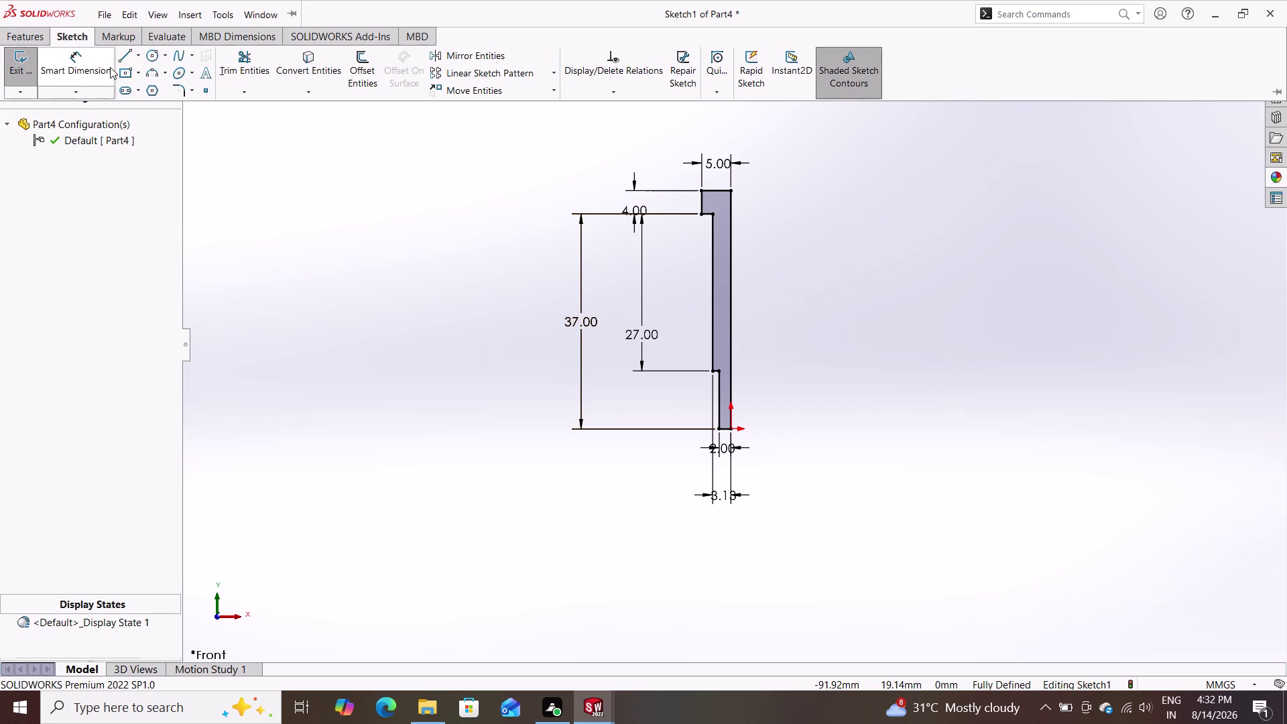
Draw a vertical centerline from the bottom-right corner up past the pin head.
click(142, 55)
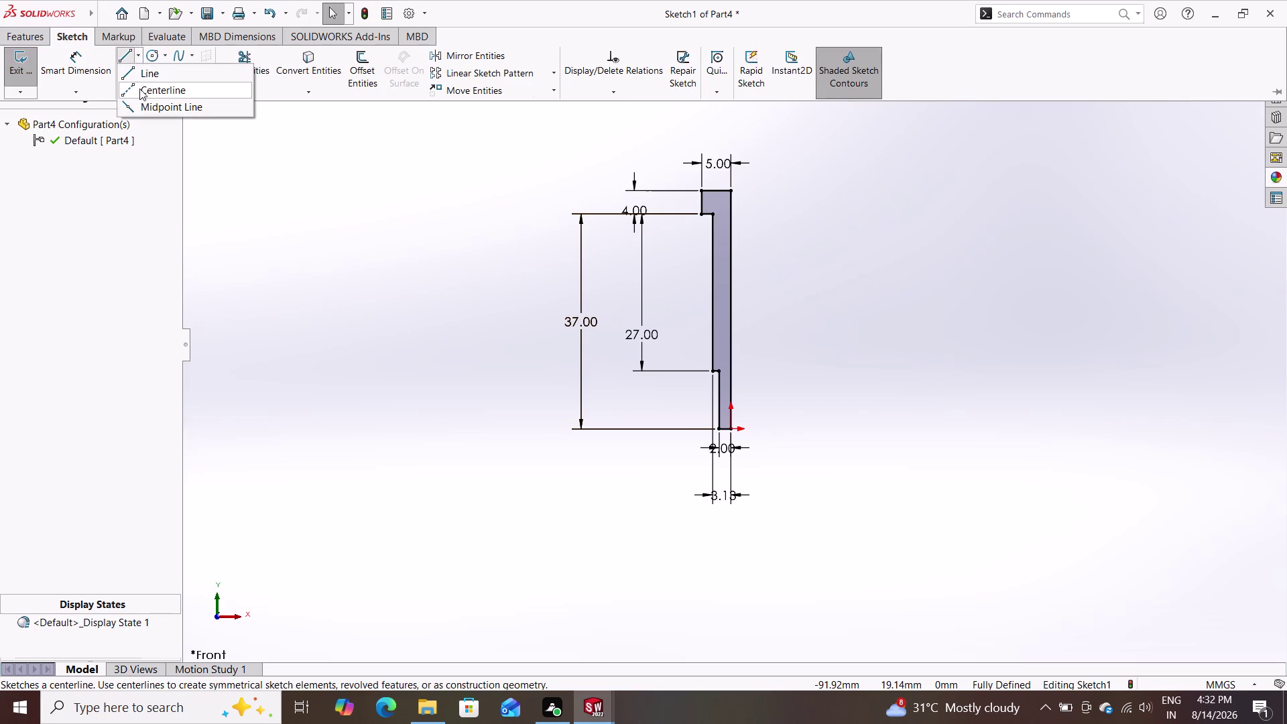
click(139, 88)
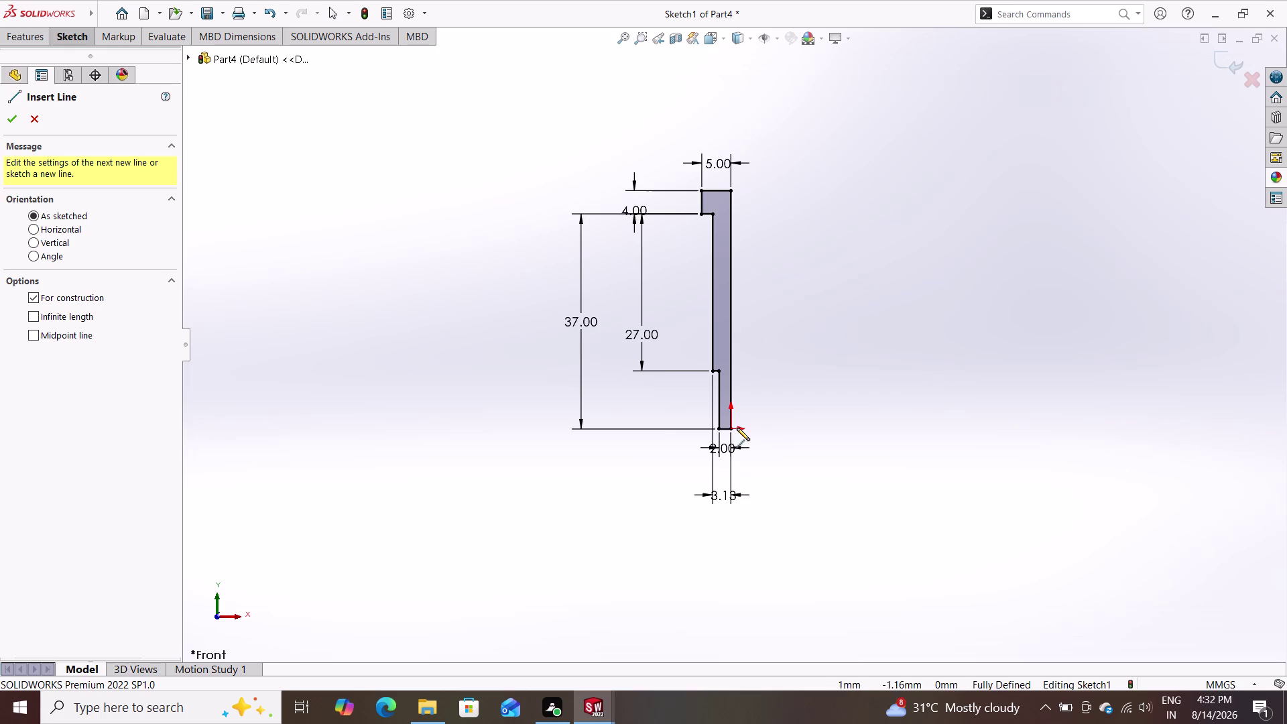
click(731, 429)
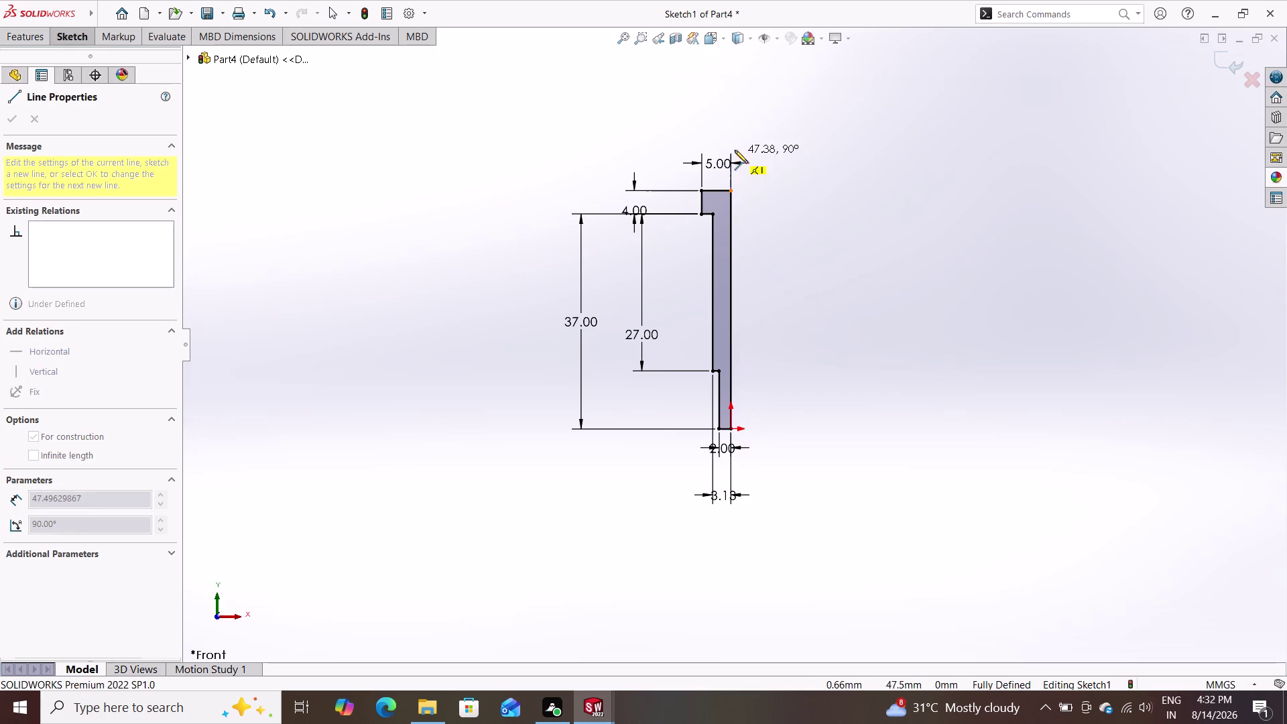
click(733, 90)
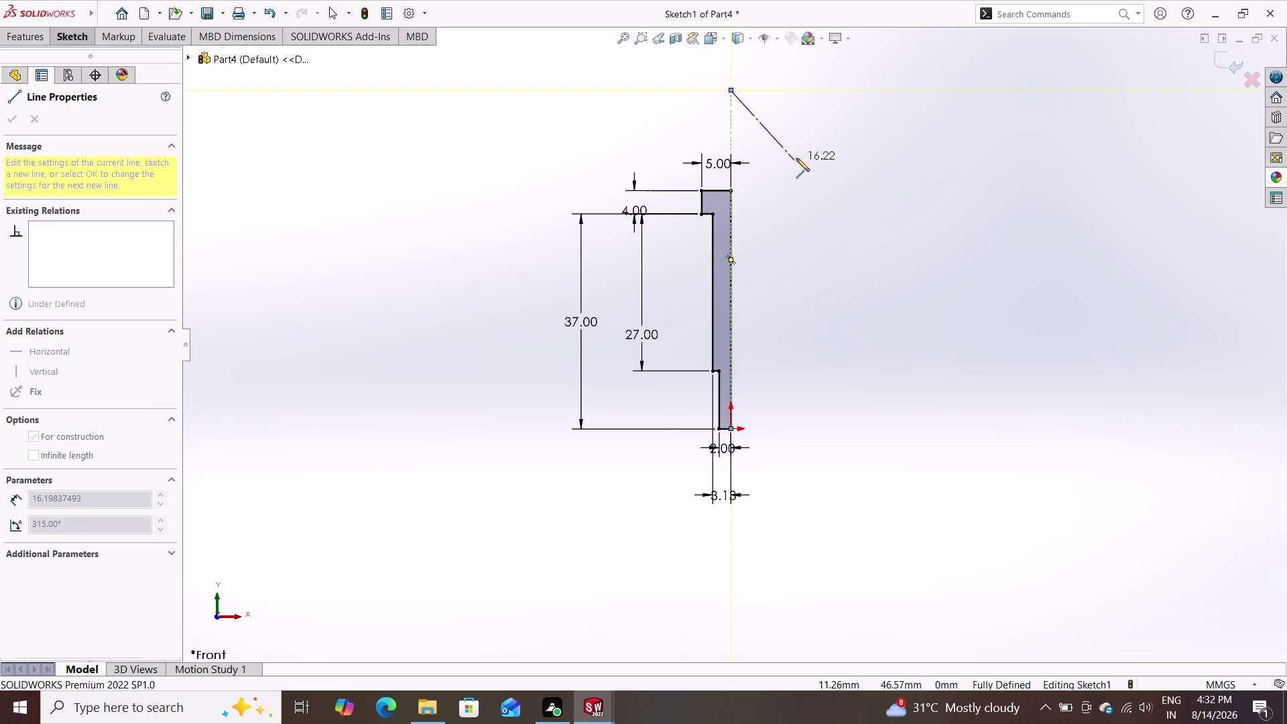
key(Escape)
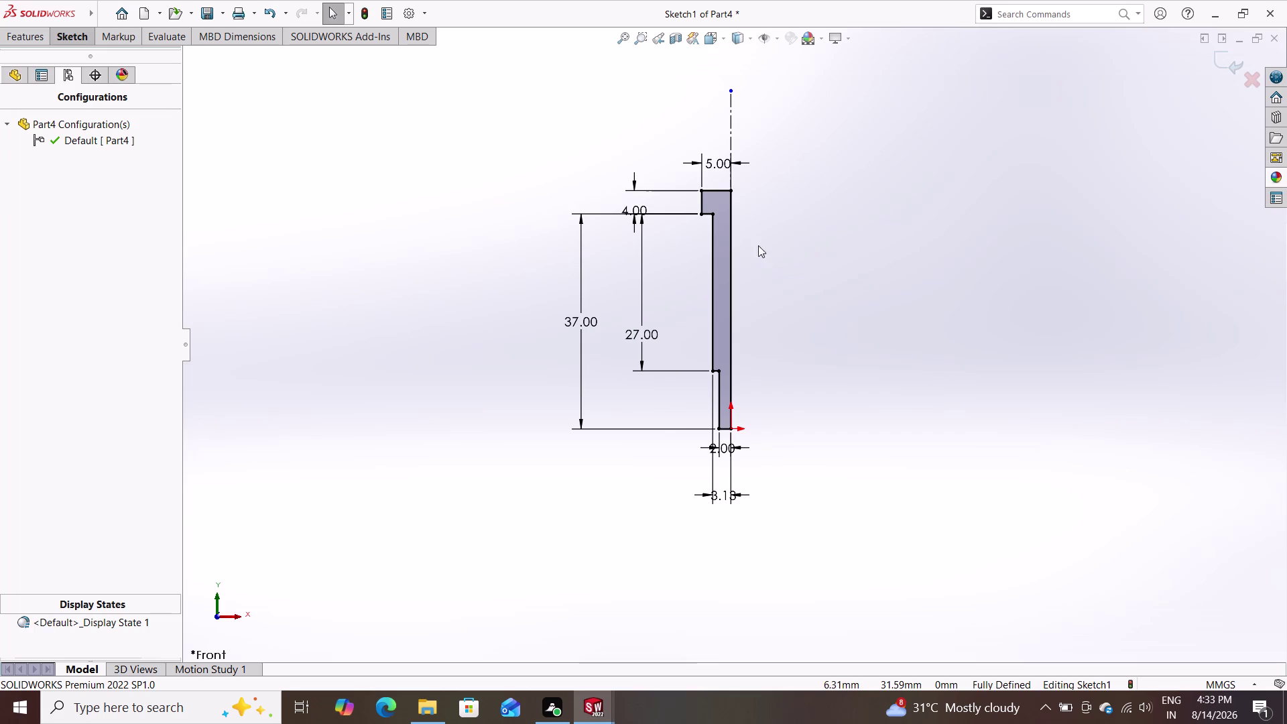
scroll(down, 3)
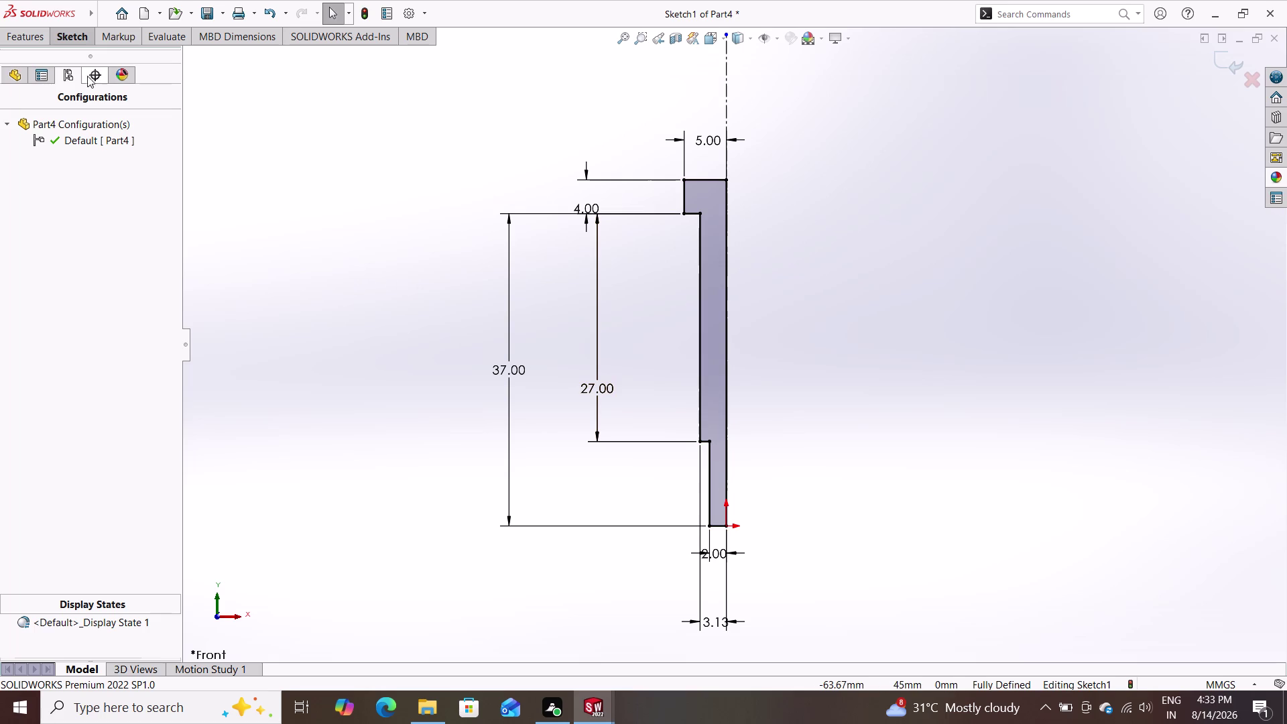
click(21, 38)
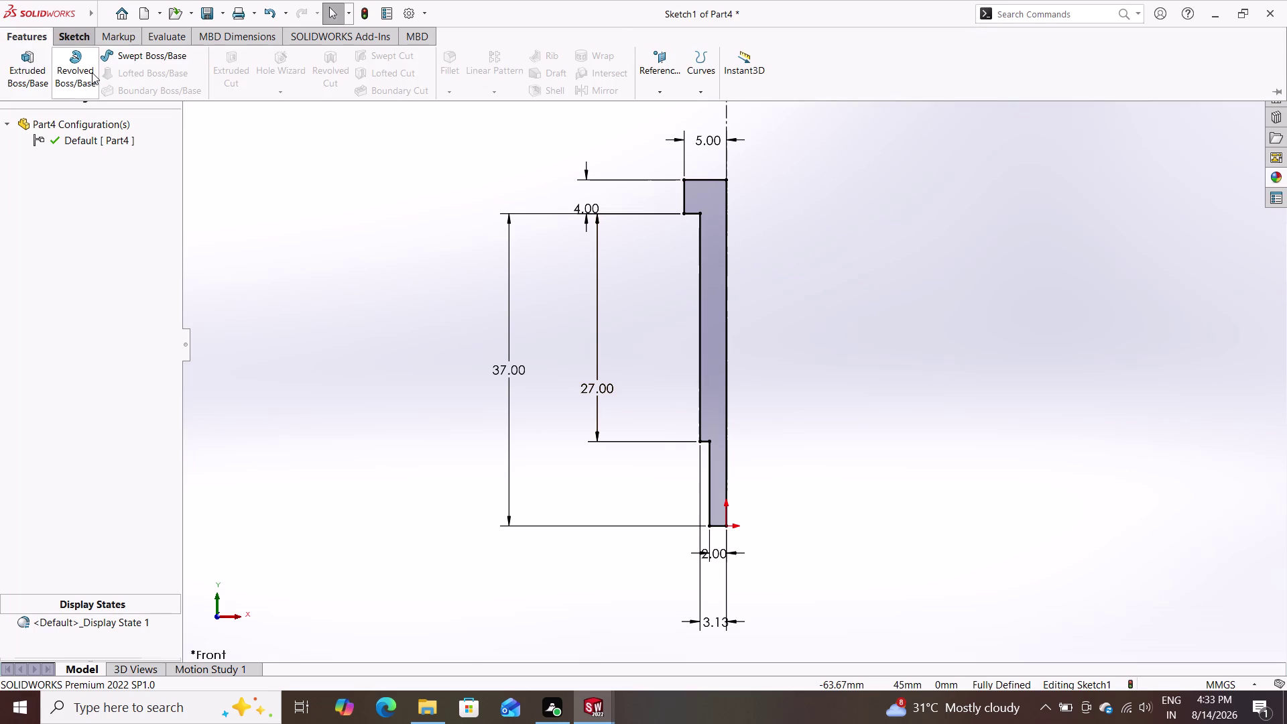
Revolve the profile 360° about the centerline, then adjust the view display options.
click(79, 73)
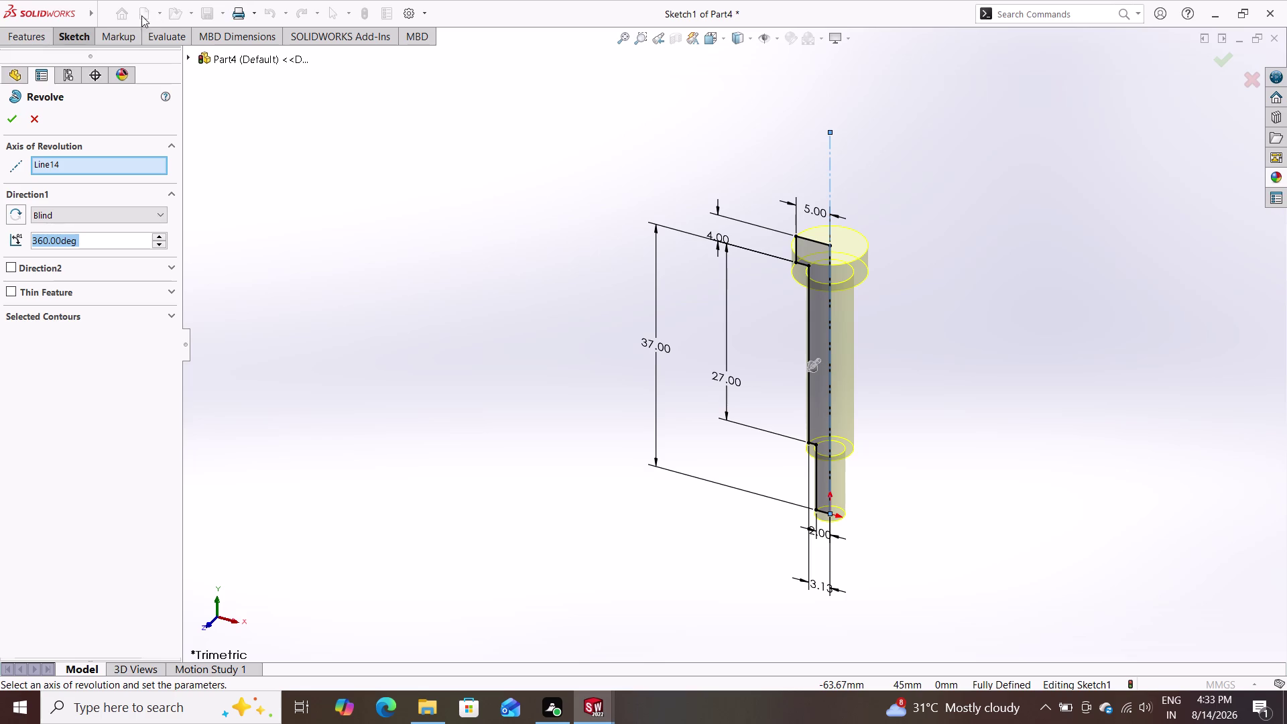
click(3, 117)
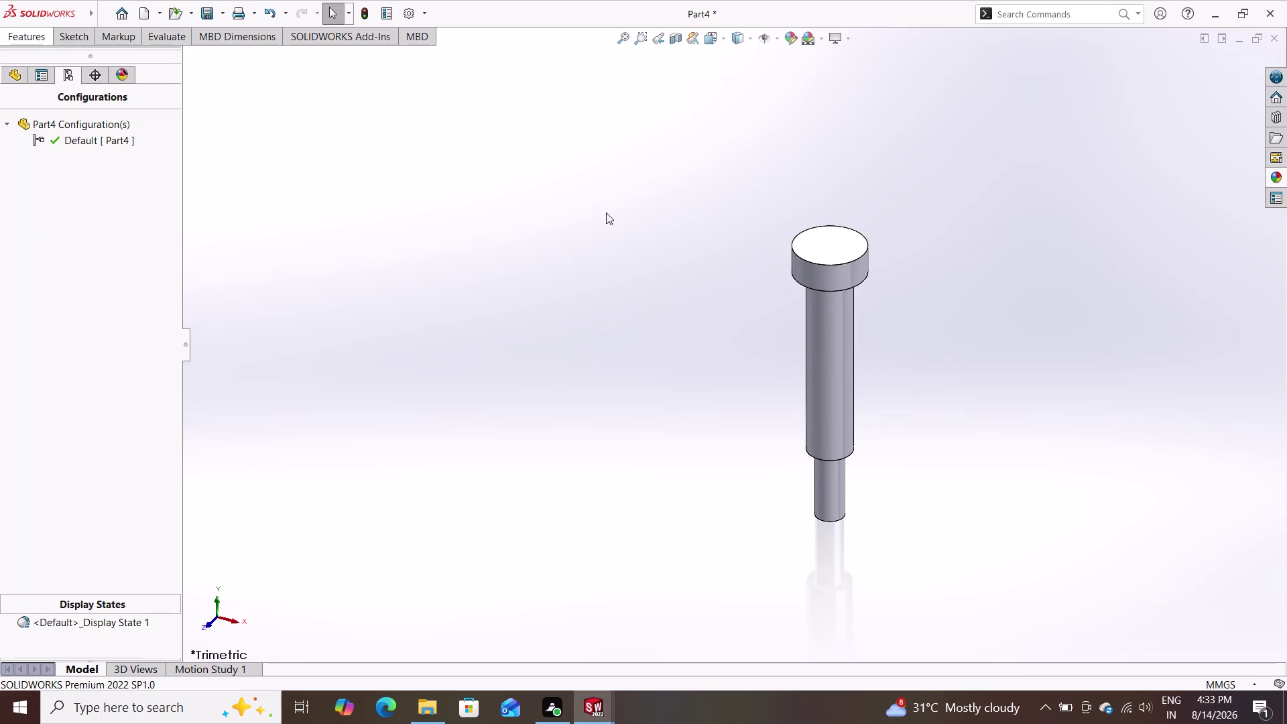
double_click(844, 35)
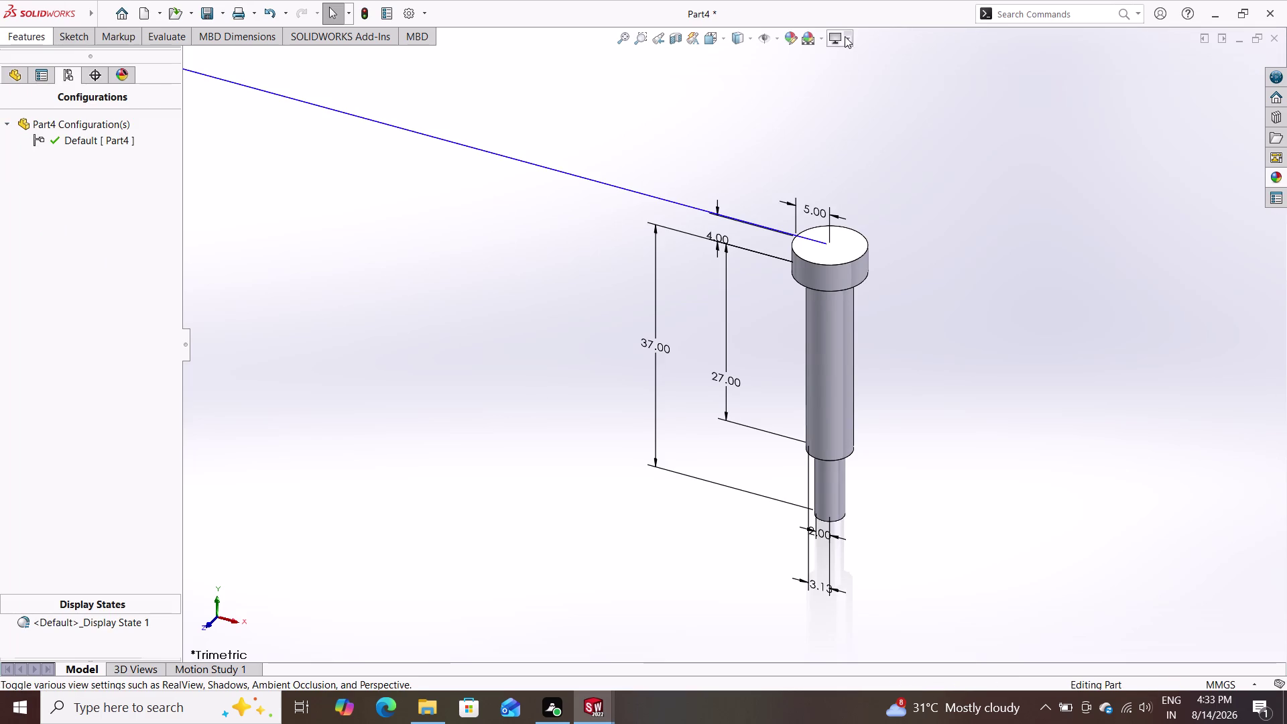
double_click(849, 38)
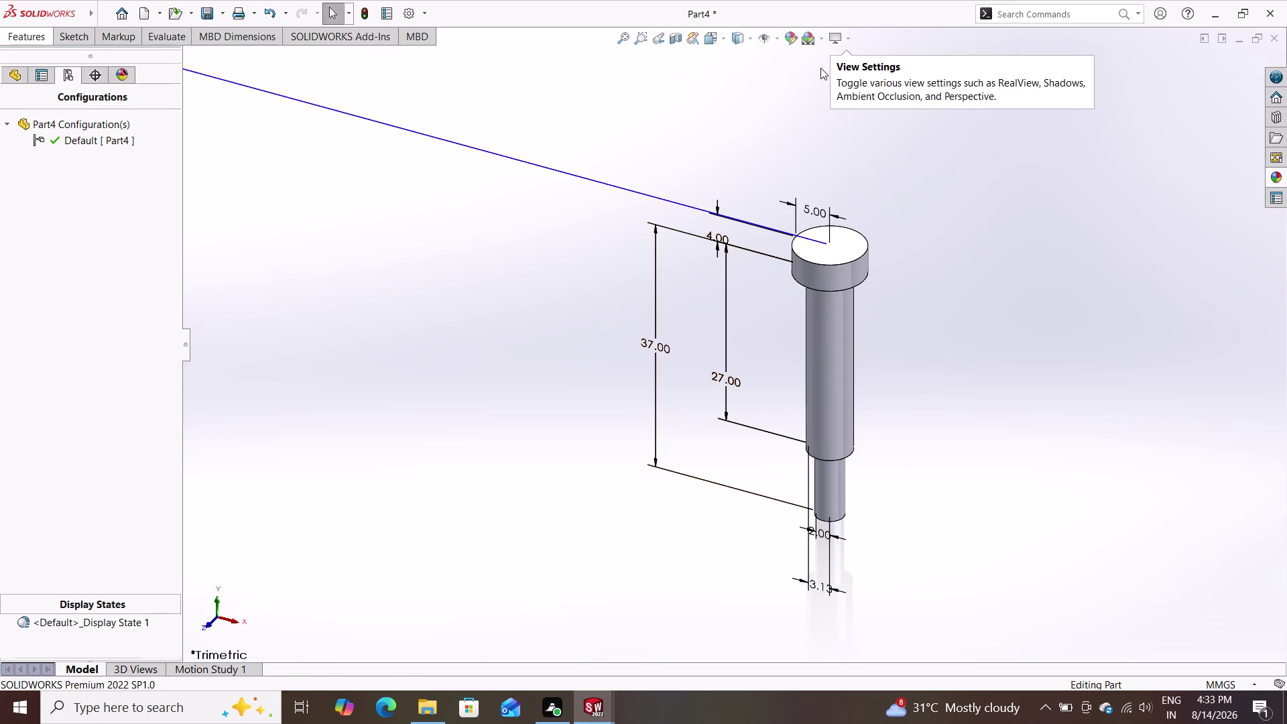
click(849, 36)
click(852, 59)
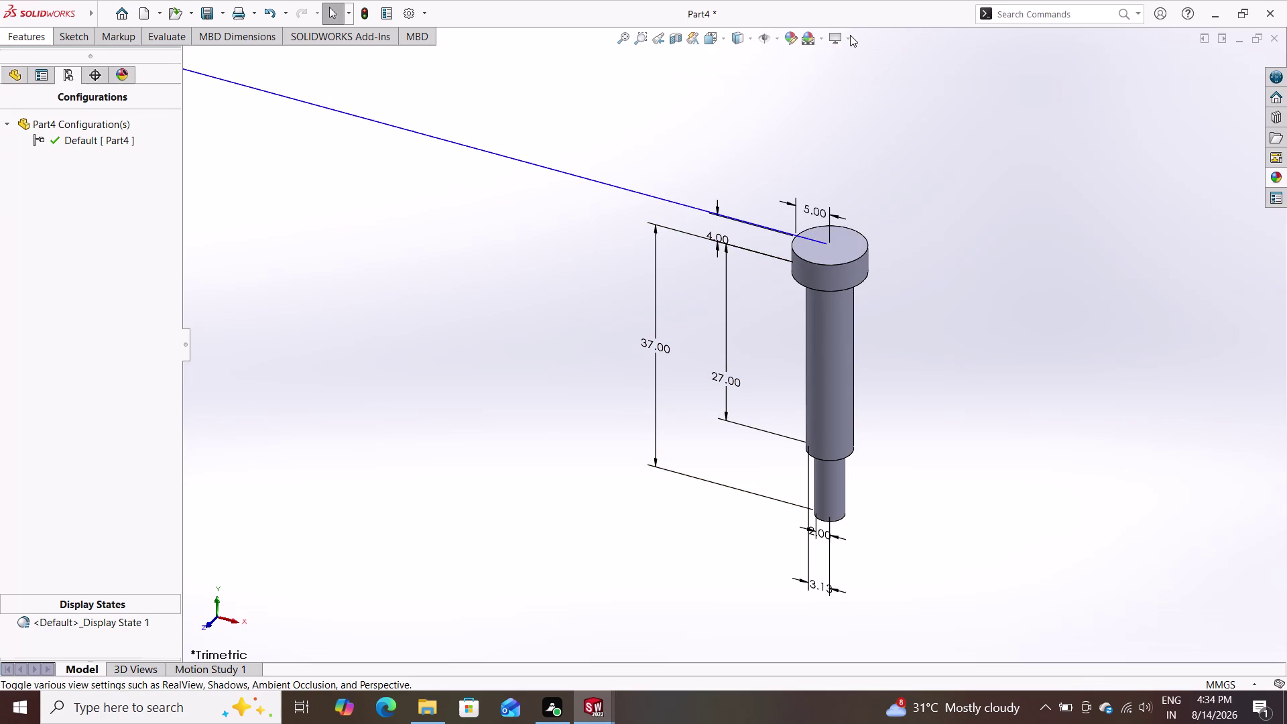
click(849, 35)
click(856, 61)
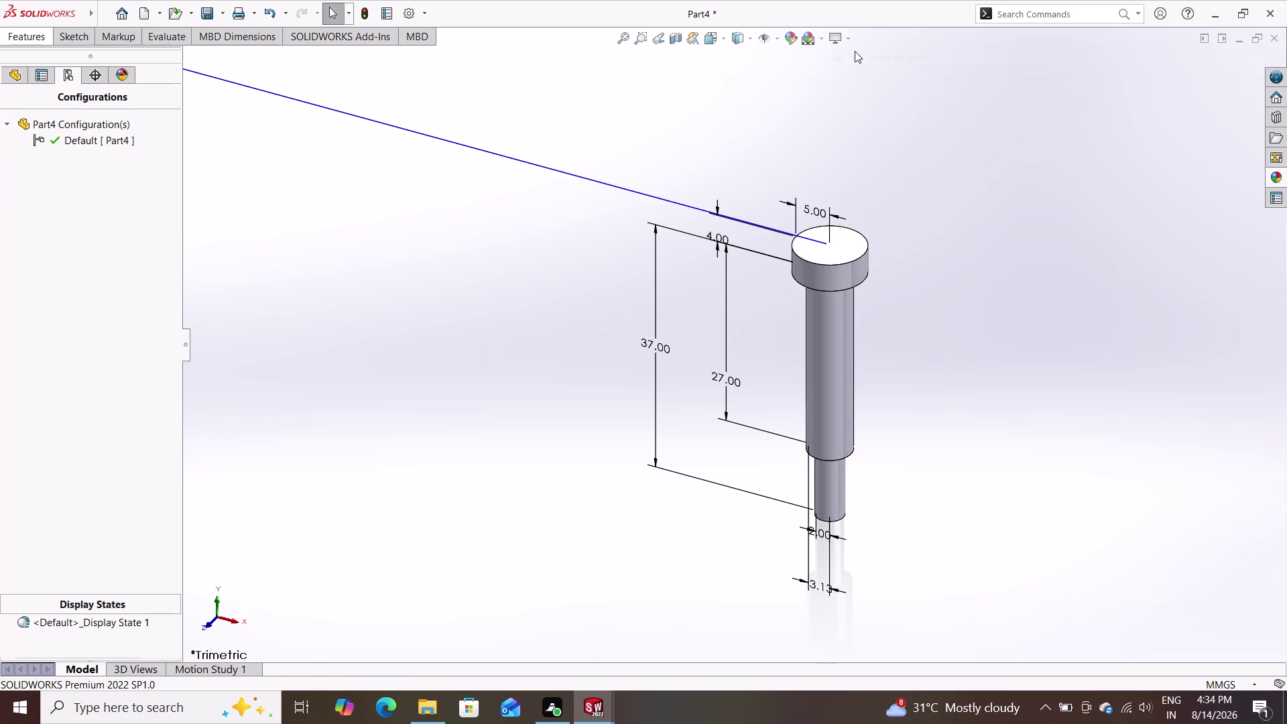
click(848, 37)
click(849, 56)
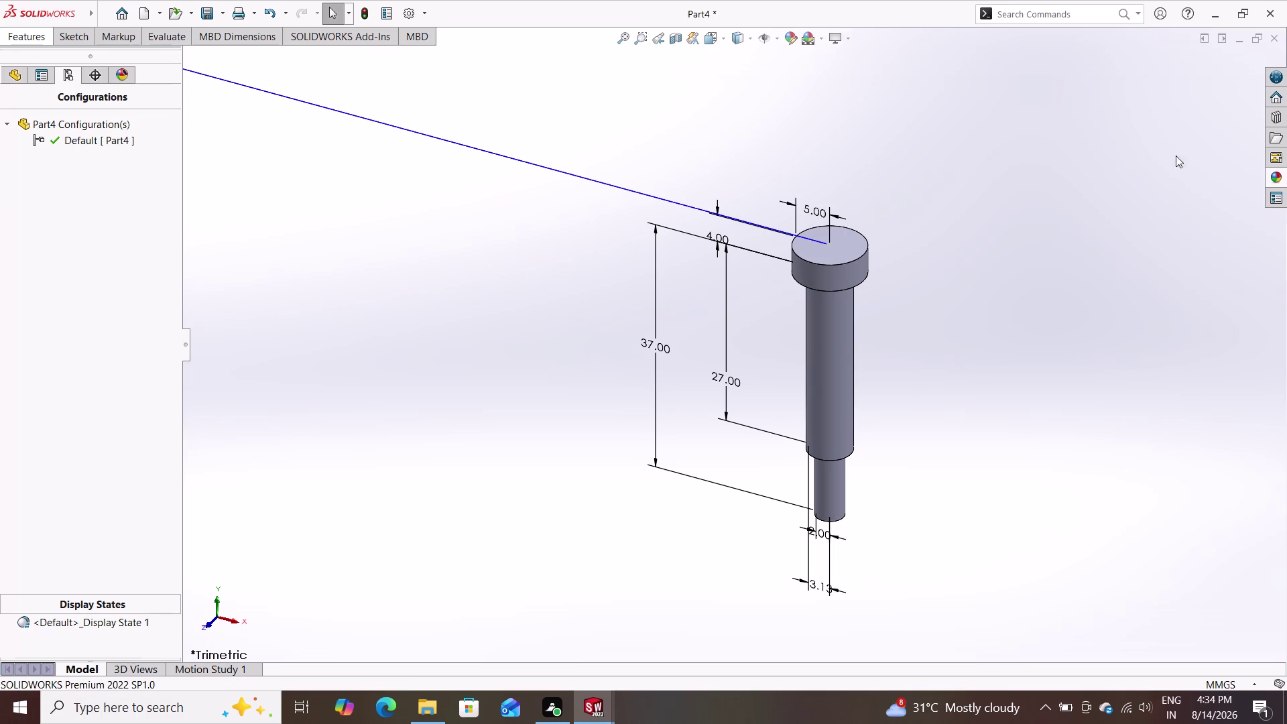
Apply a steel appearance to the pin from the appearance library.
click(1274, 178)
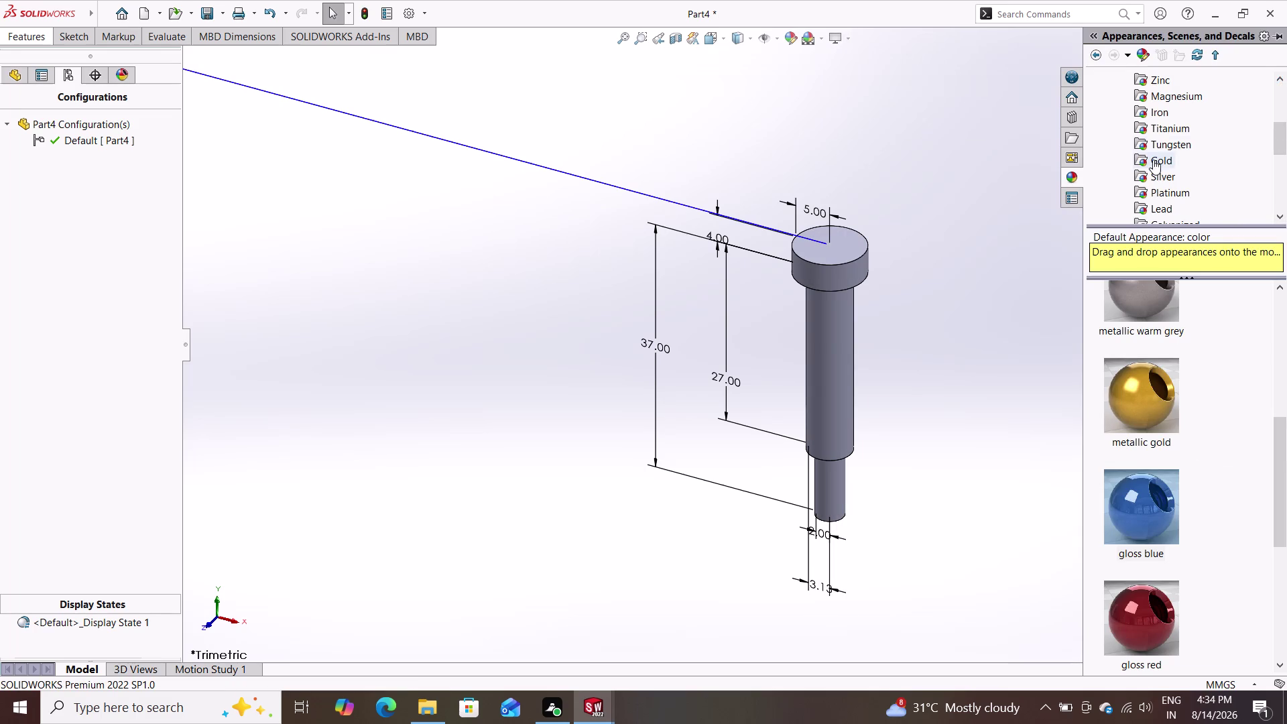
scroll(up, 3)
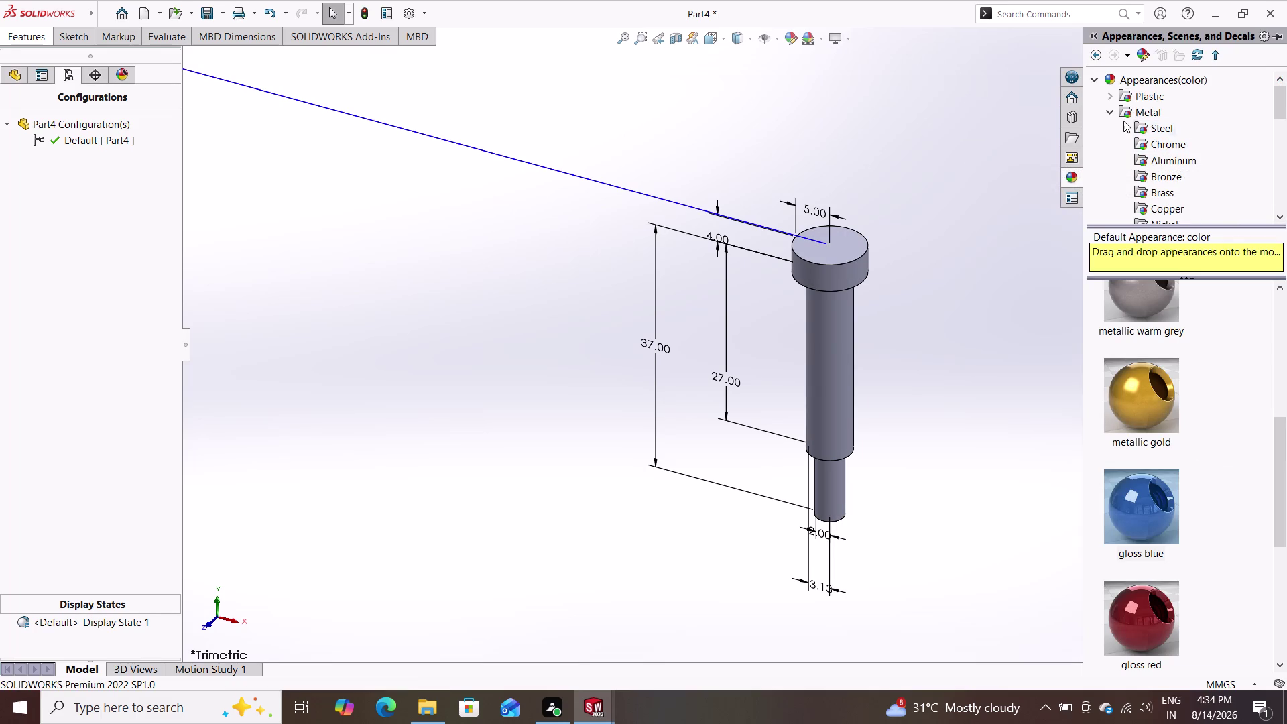
click(1155, 132)
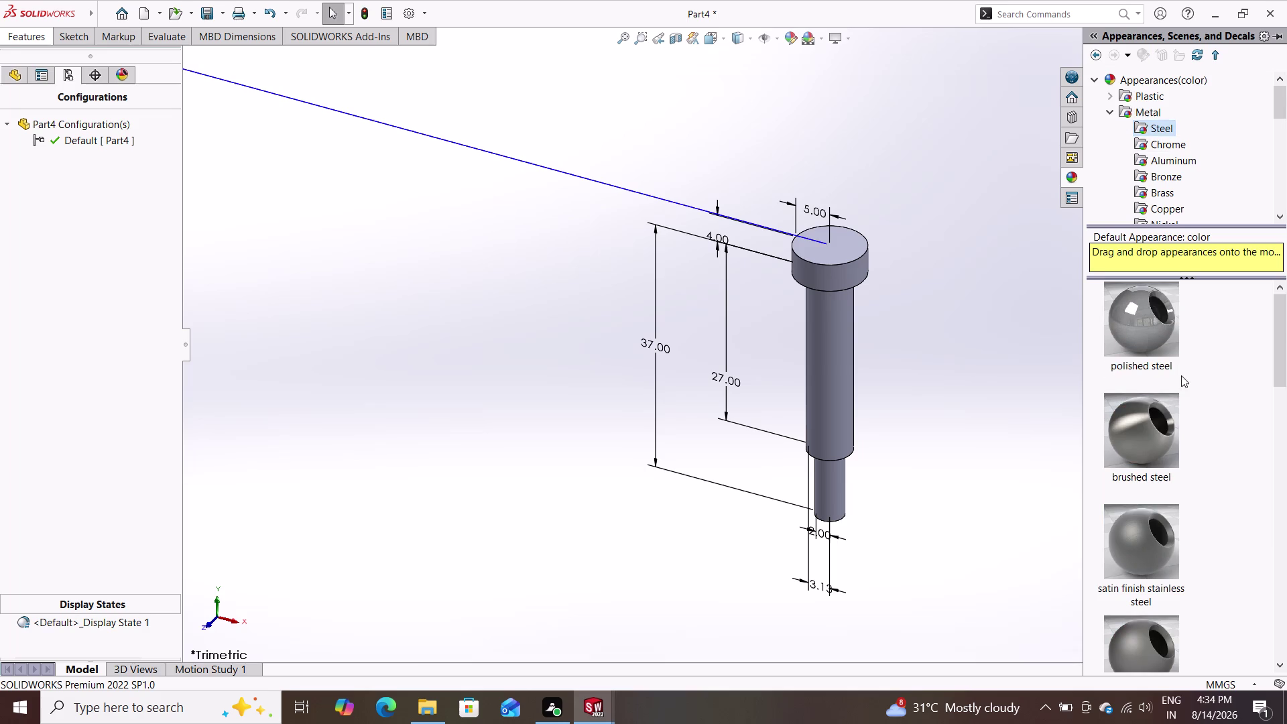
drag(1143, 335, 822, 341)
click(821, 341)
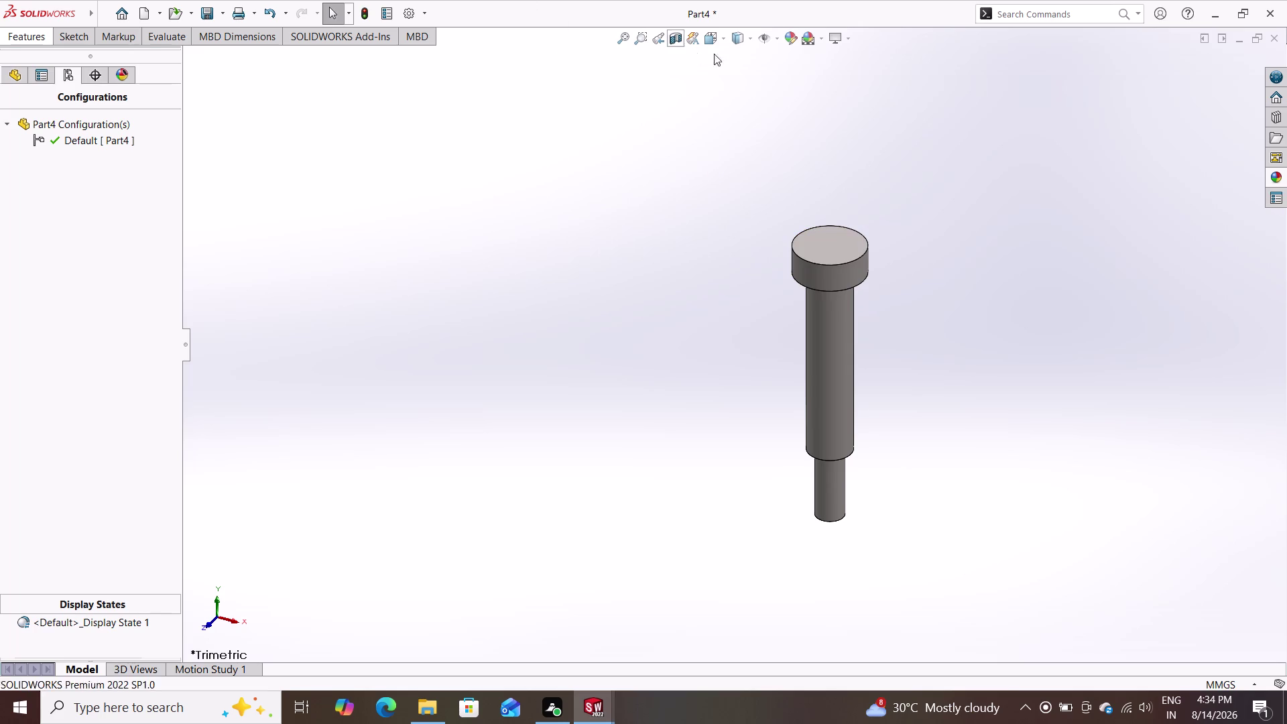
Turn the floor shadow under the pin on, then off again.
click(845, 42)
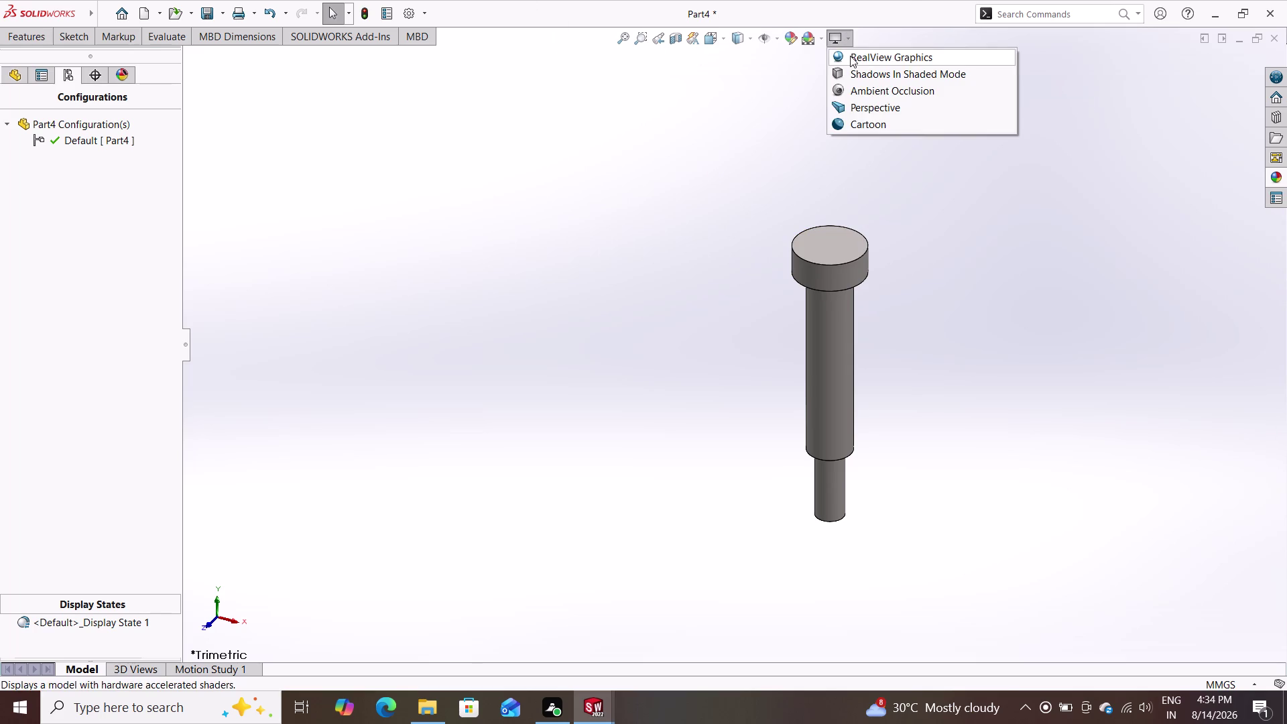
click(850, 56)
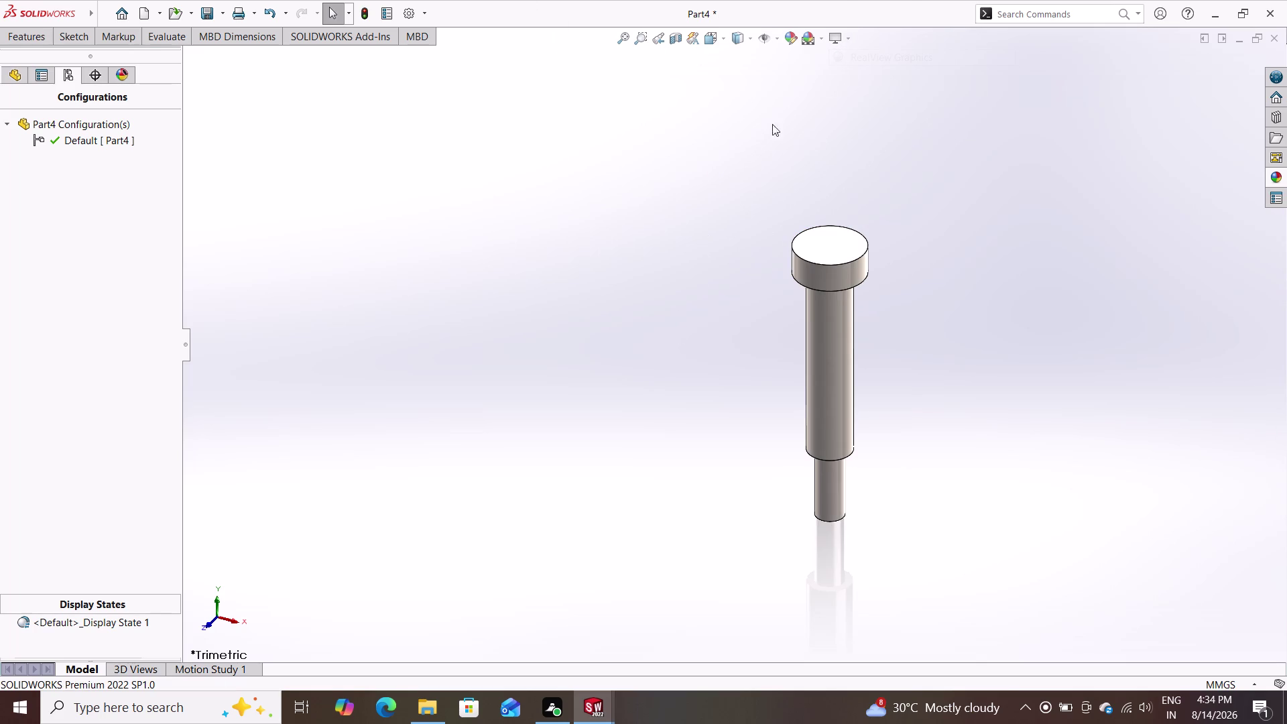
click(847, 36)
click(853, 73)
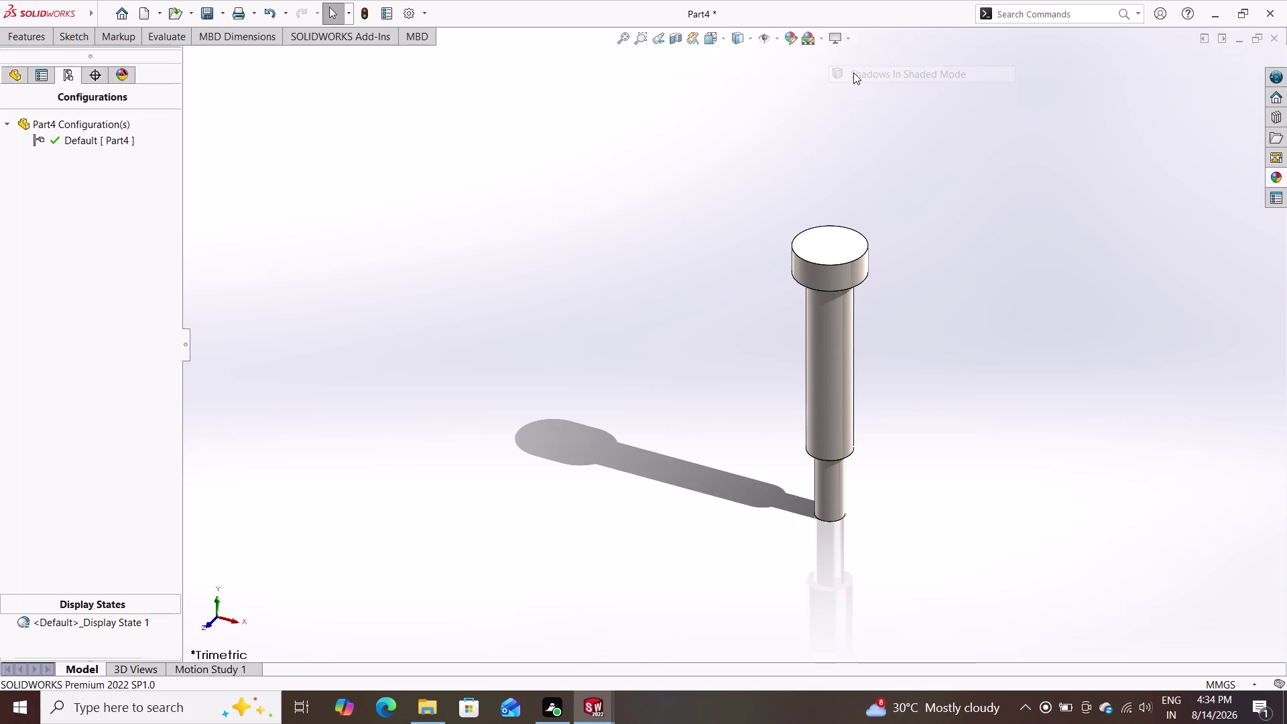
double_click(850, 36)
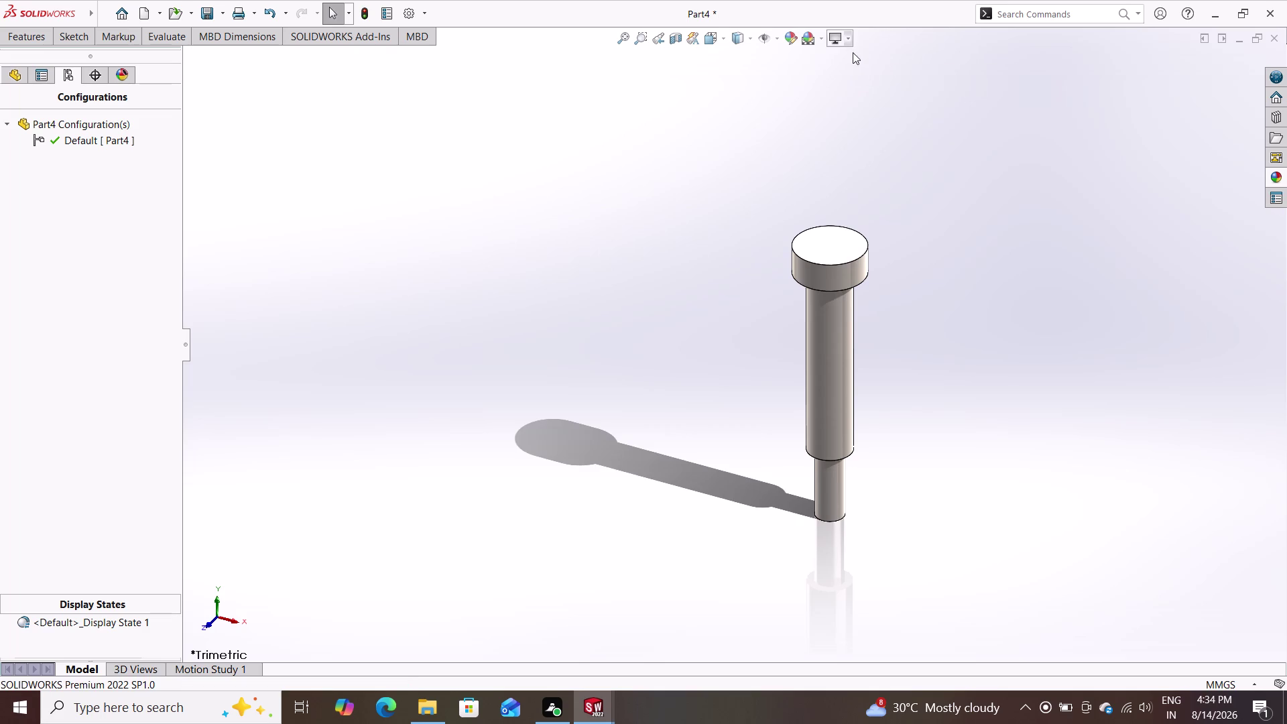
click(845, 39)
click(849, 77)
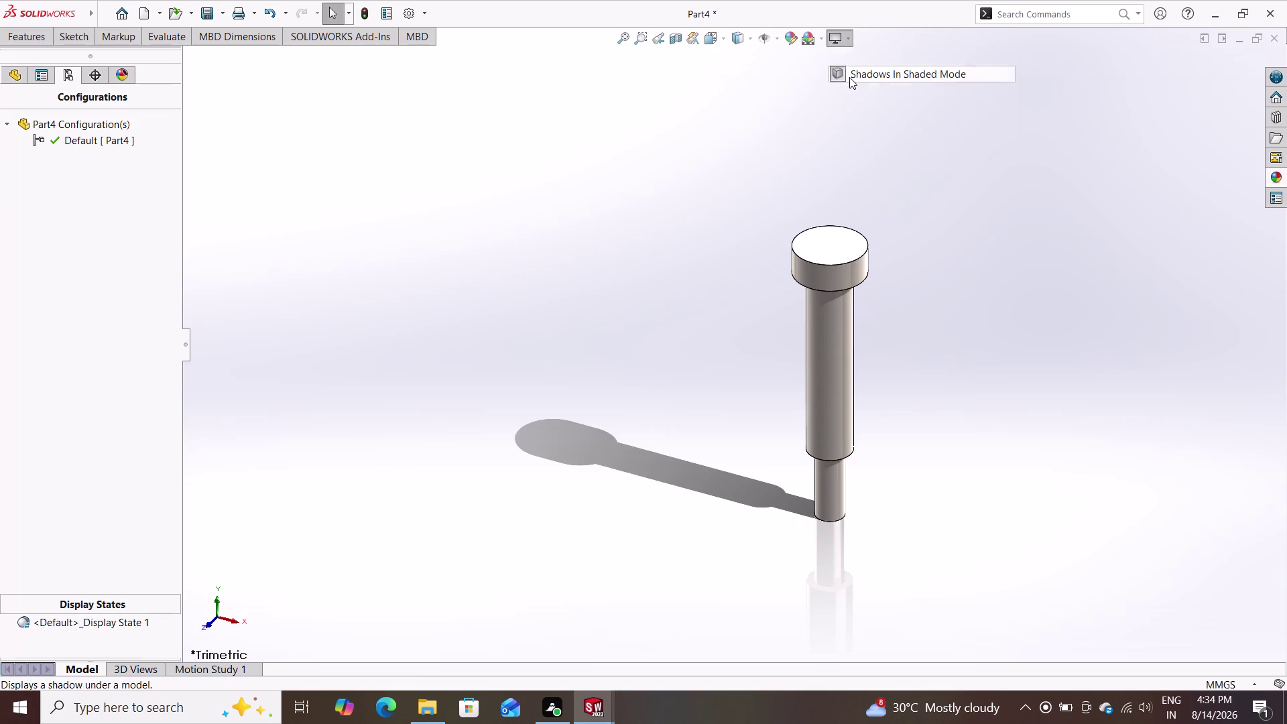
double_click(819, 33)
double_click(820, 45)
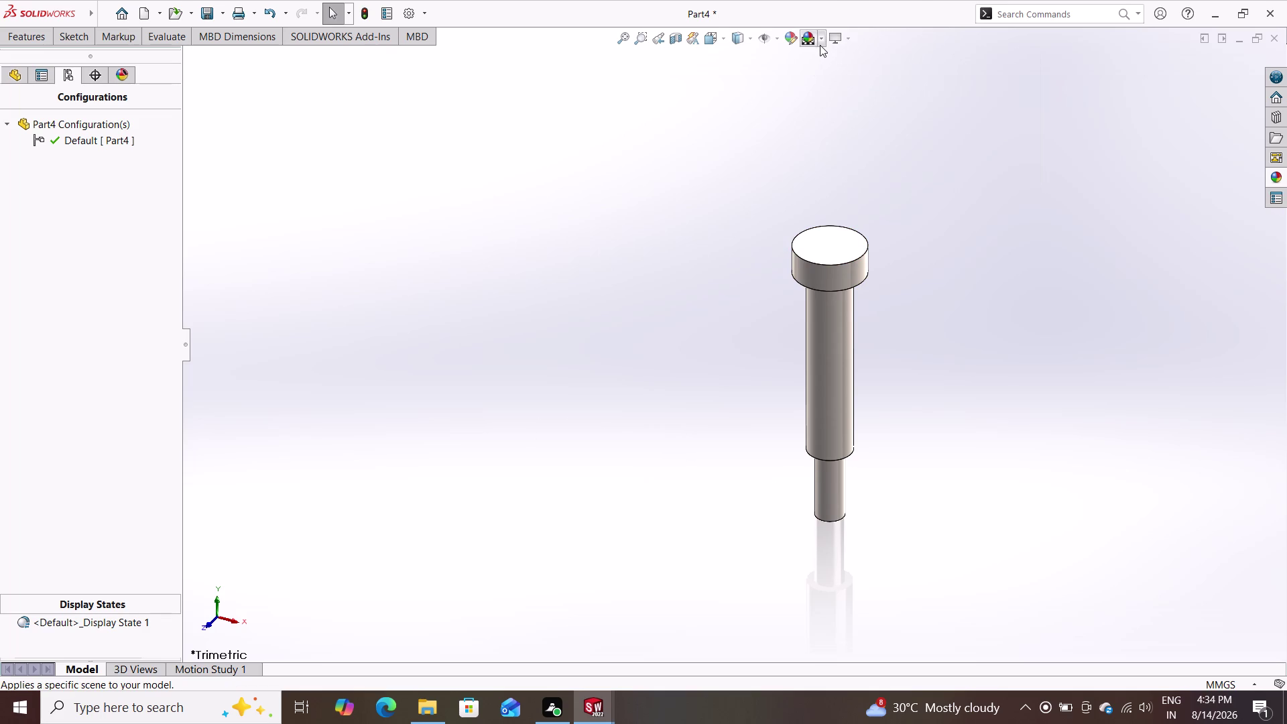
Apply a plain scene to the pin and begin saving it.
click(819, 45)
click(826, 74)
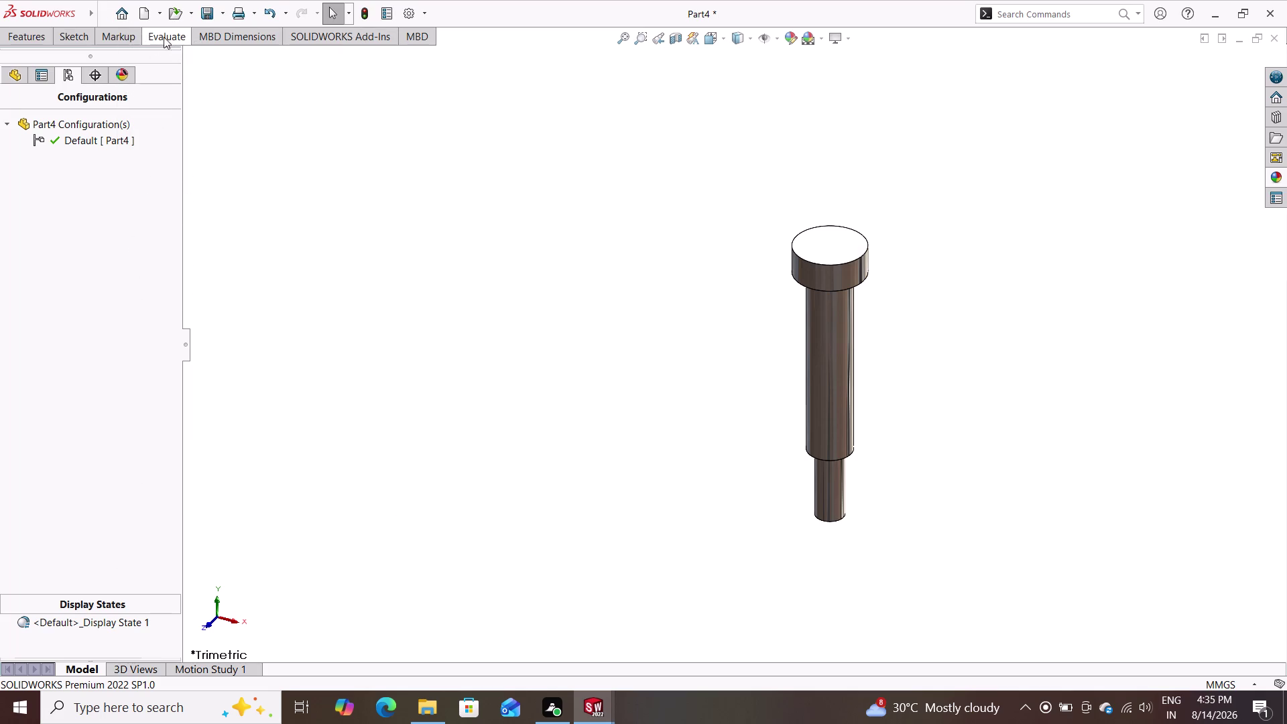
click(207, 8)
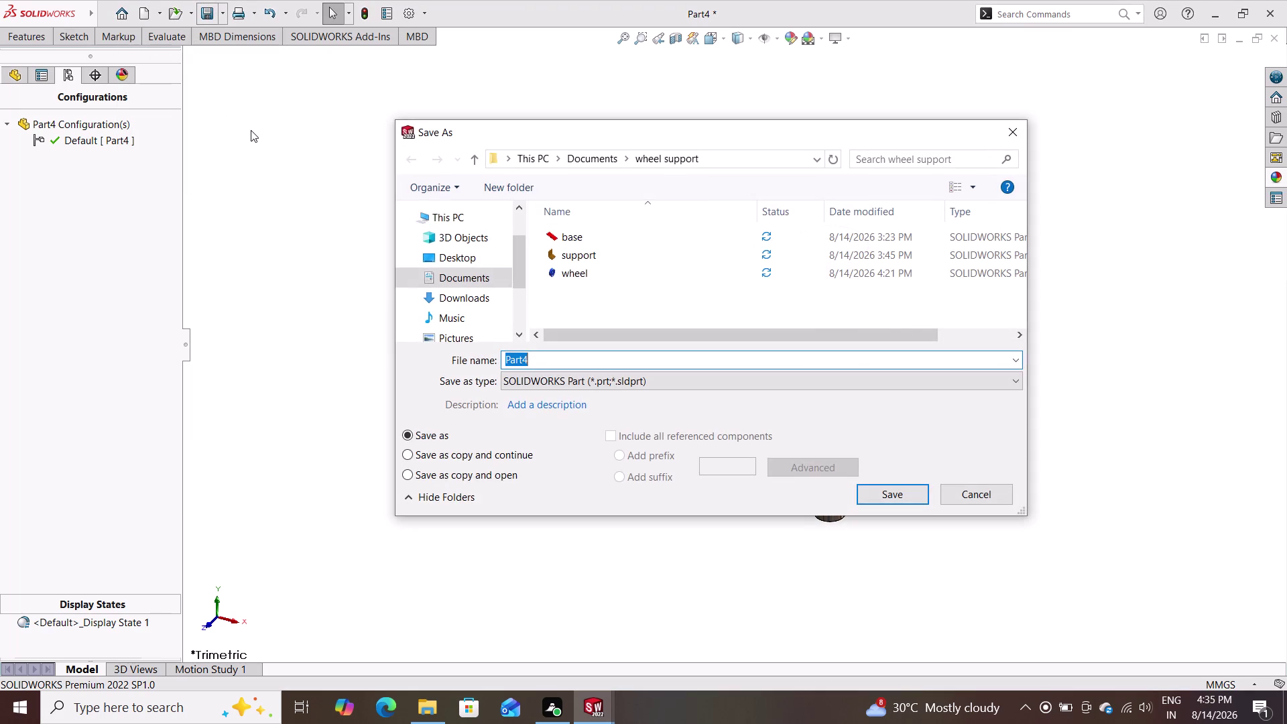
Save the stepped pin as 'screw' in the wheel support folder.
text(SC)
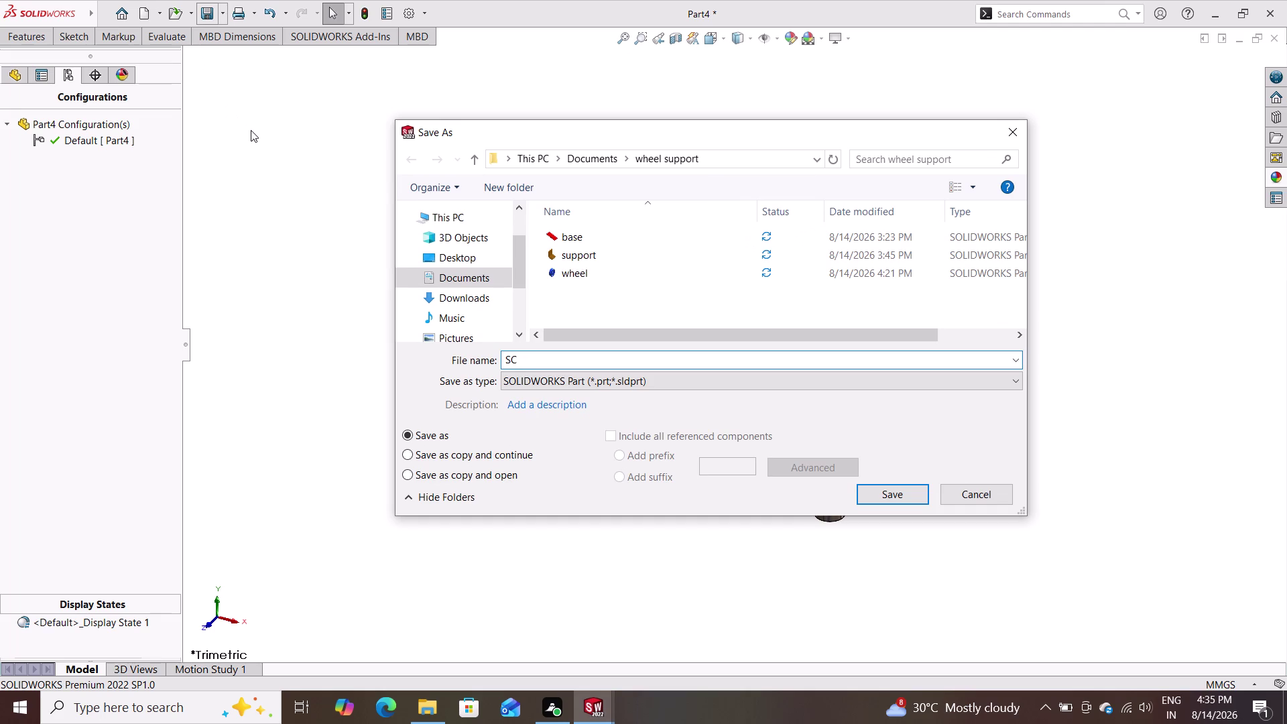
key(BackSpace)
key(BackSpace)
text(s)
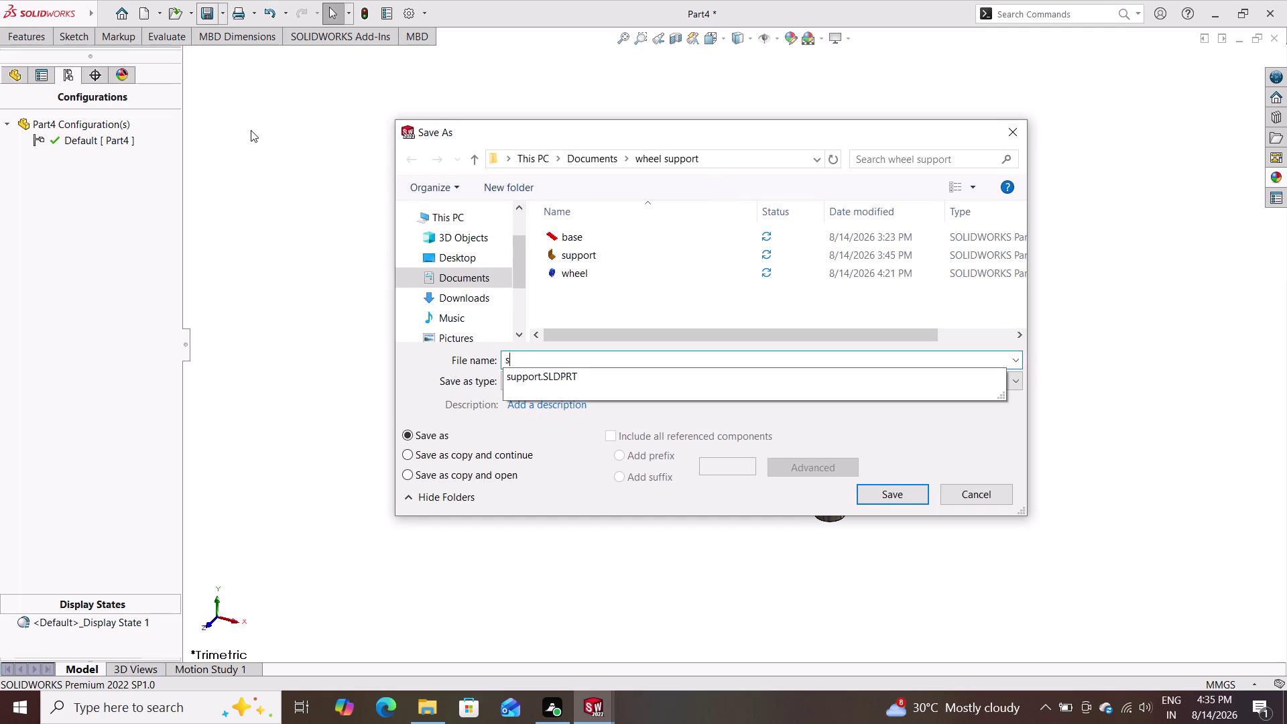
text(crew)
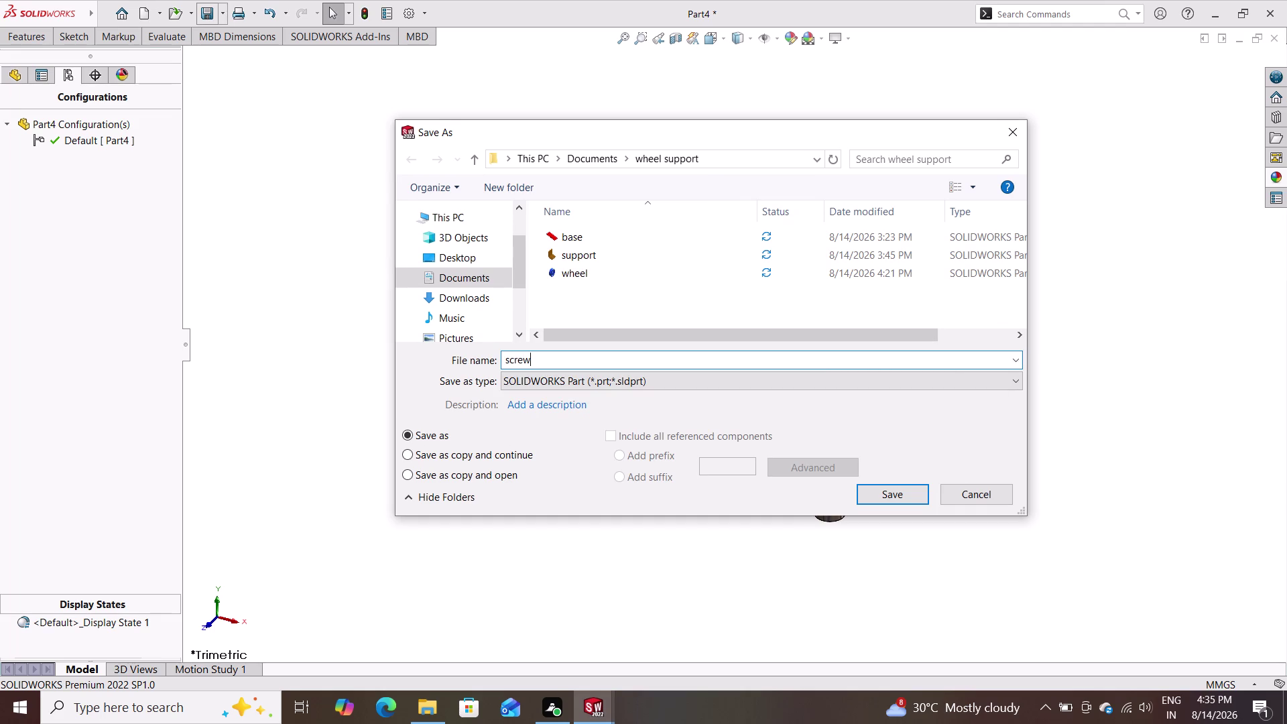
click(870, 493)
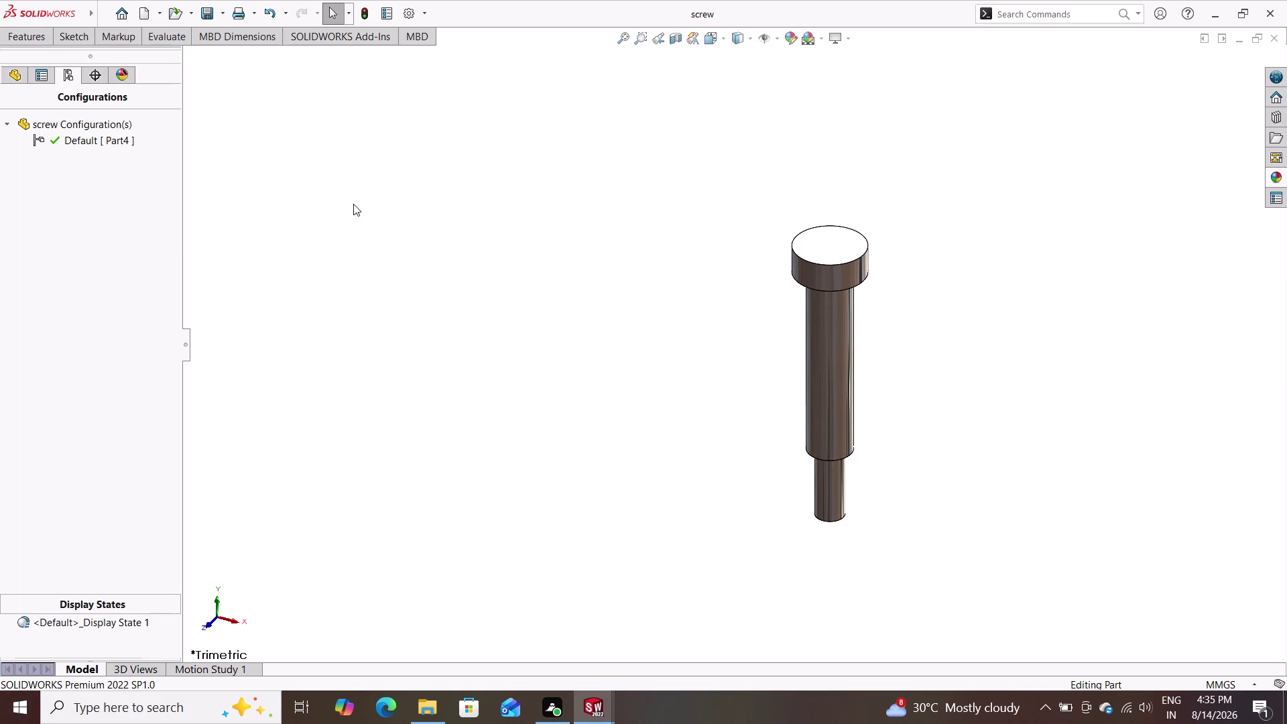
click(140, 7)
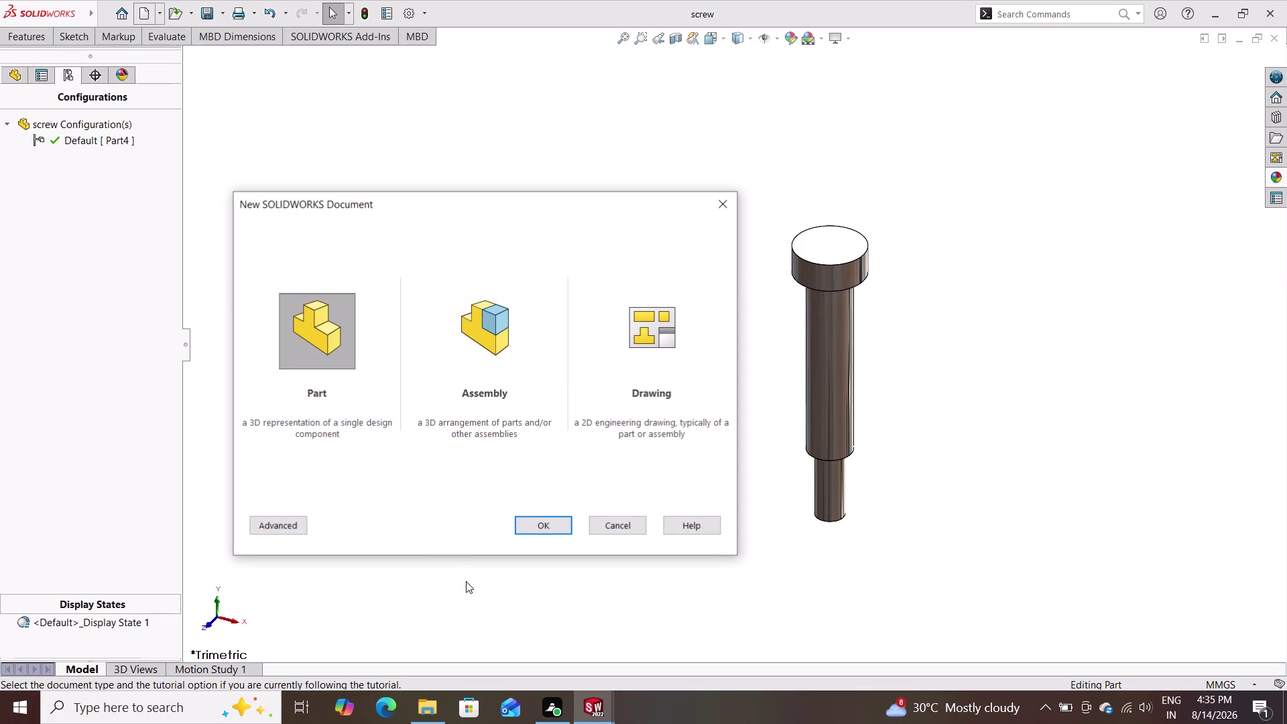
Create Part5 and start Sketch1 on its Front Plane.
click(552, 522)
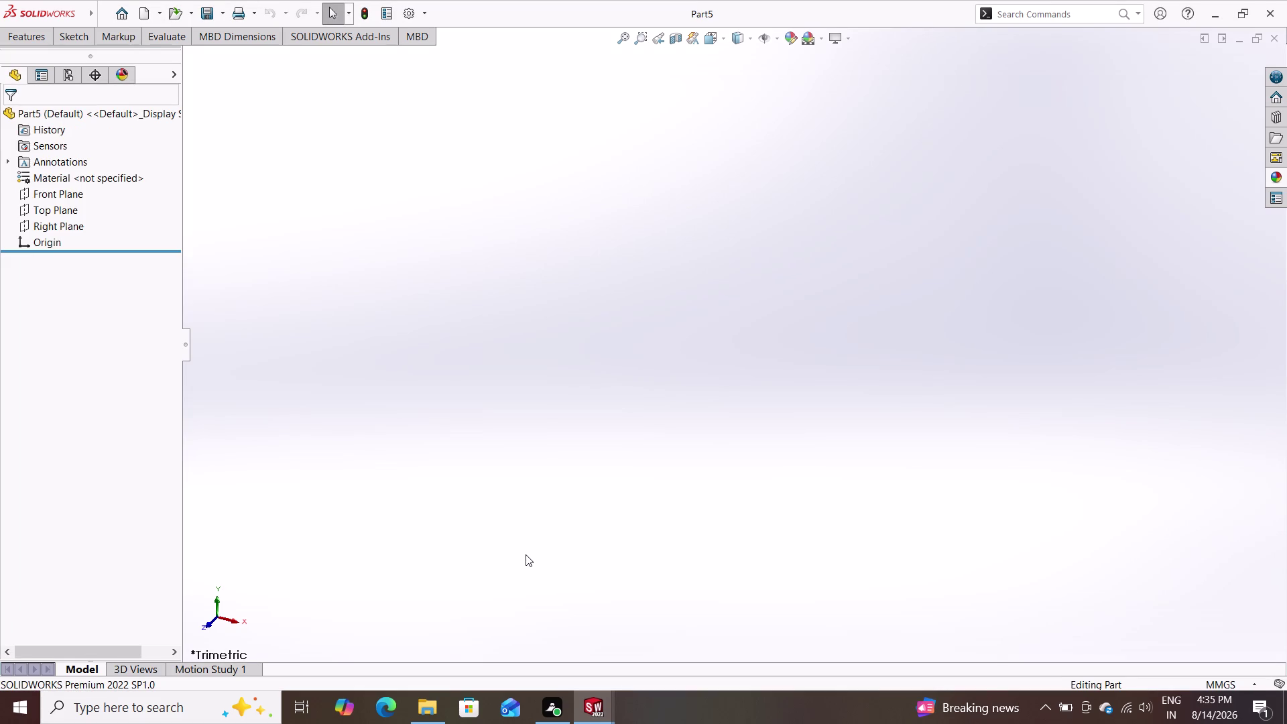
right_click(524, 554)
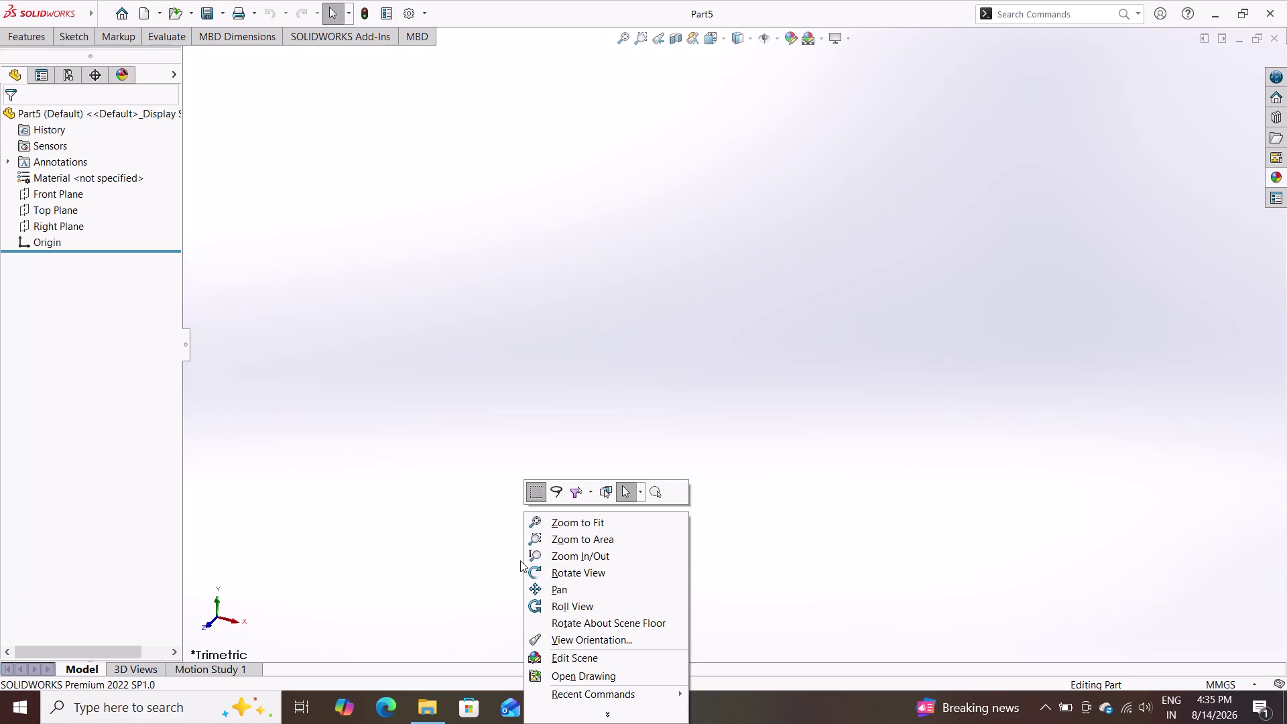
click(794, 380)
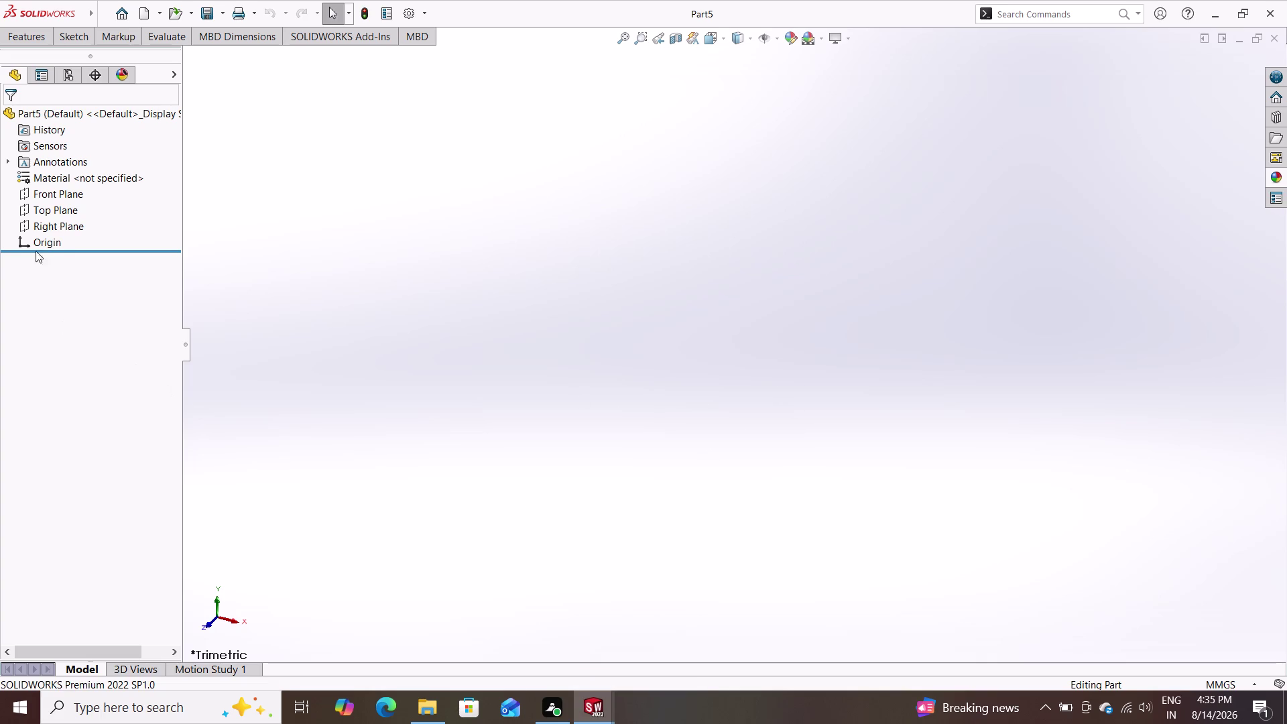
double_click(71, 197)
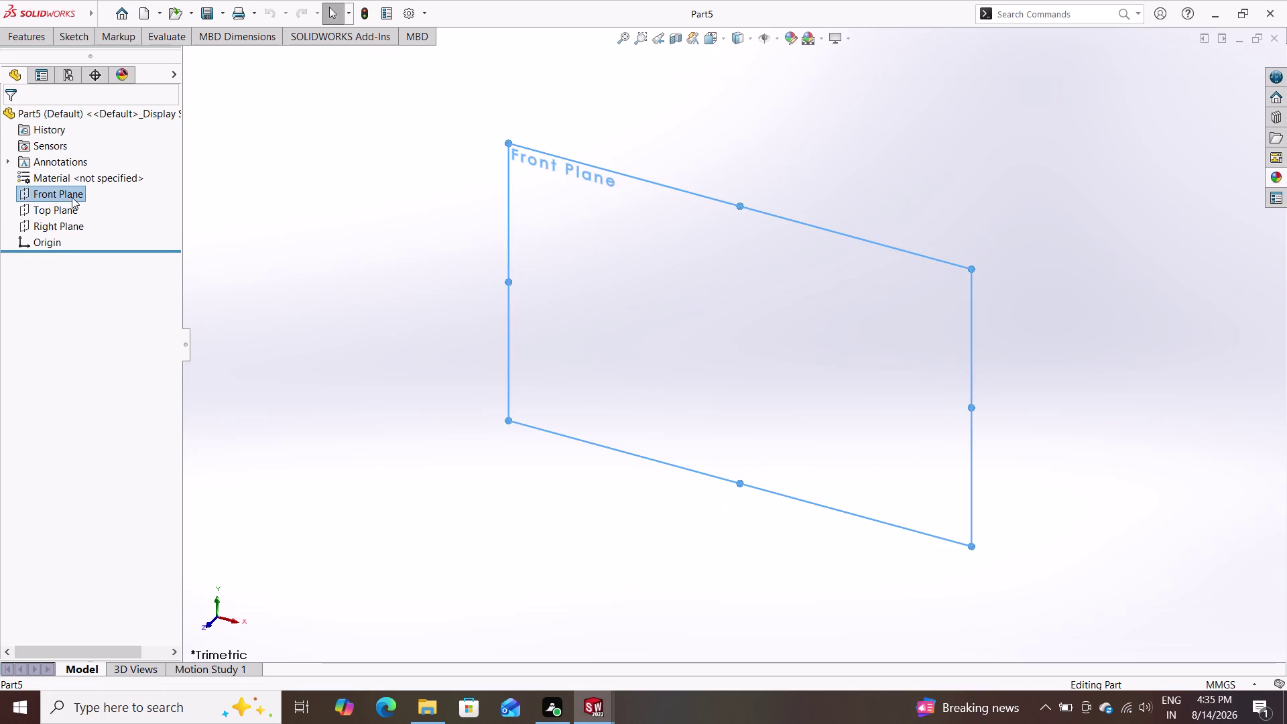
click(32, 191)
click(40, 177)
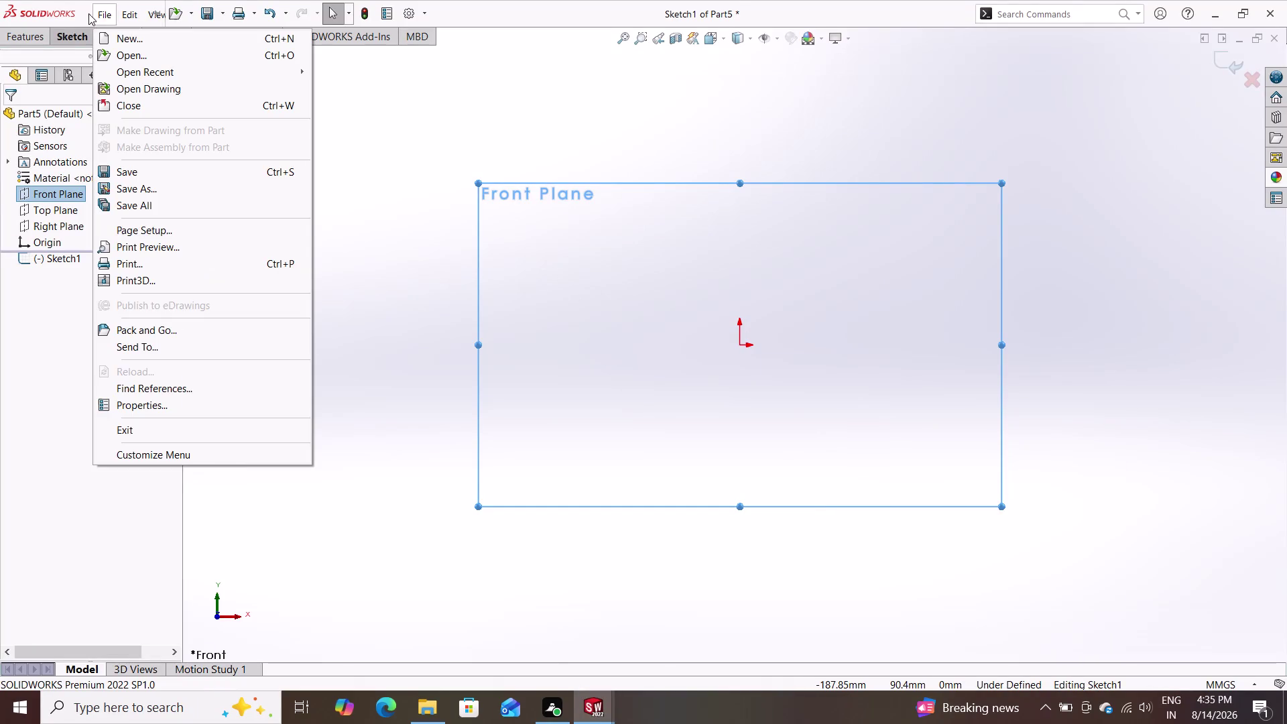
Draw two concentric circles centred on the origin.
click(72, 38)
click(156, 53)
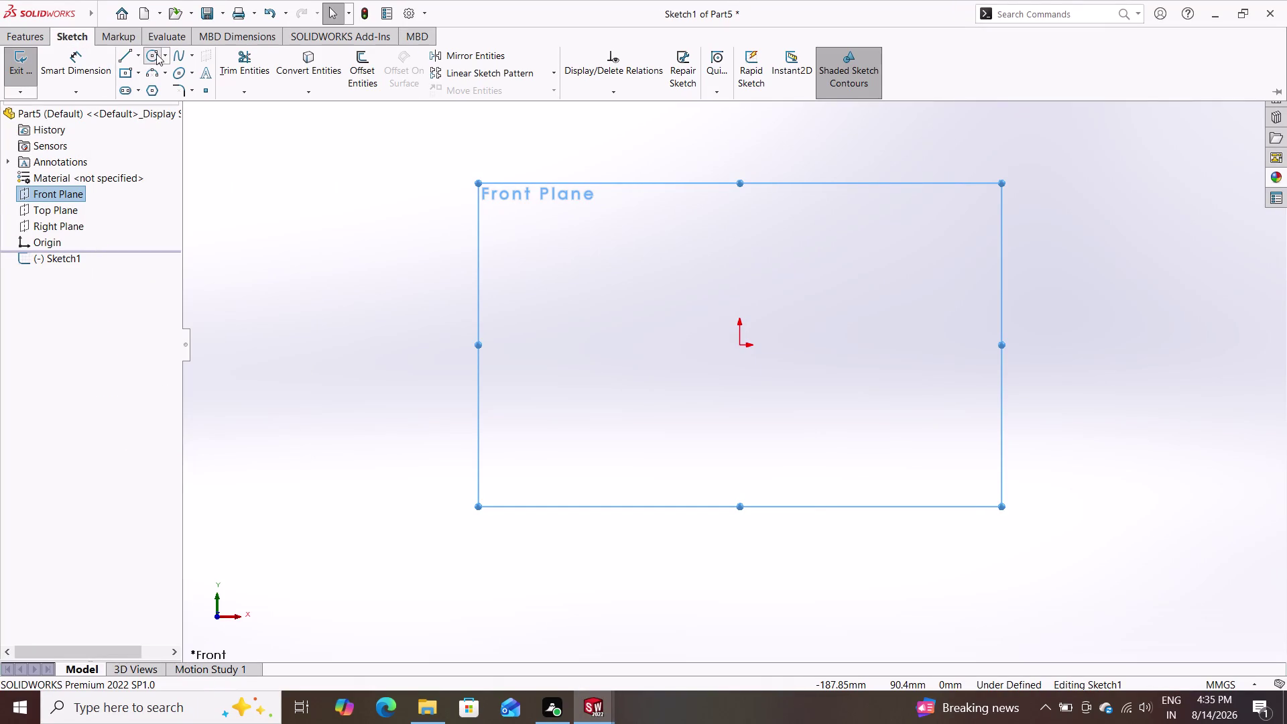
click(742, 346)
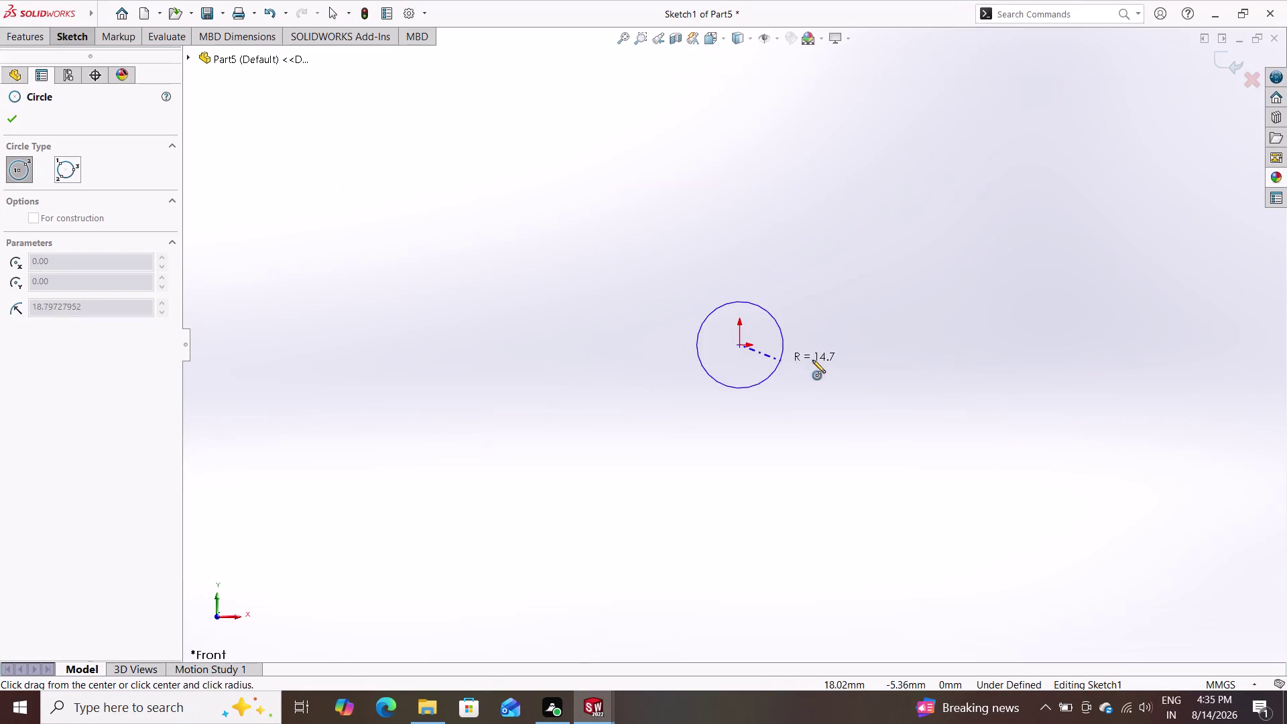
click(884, 349)
click(740, 344)
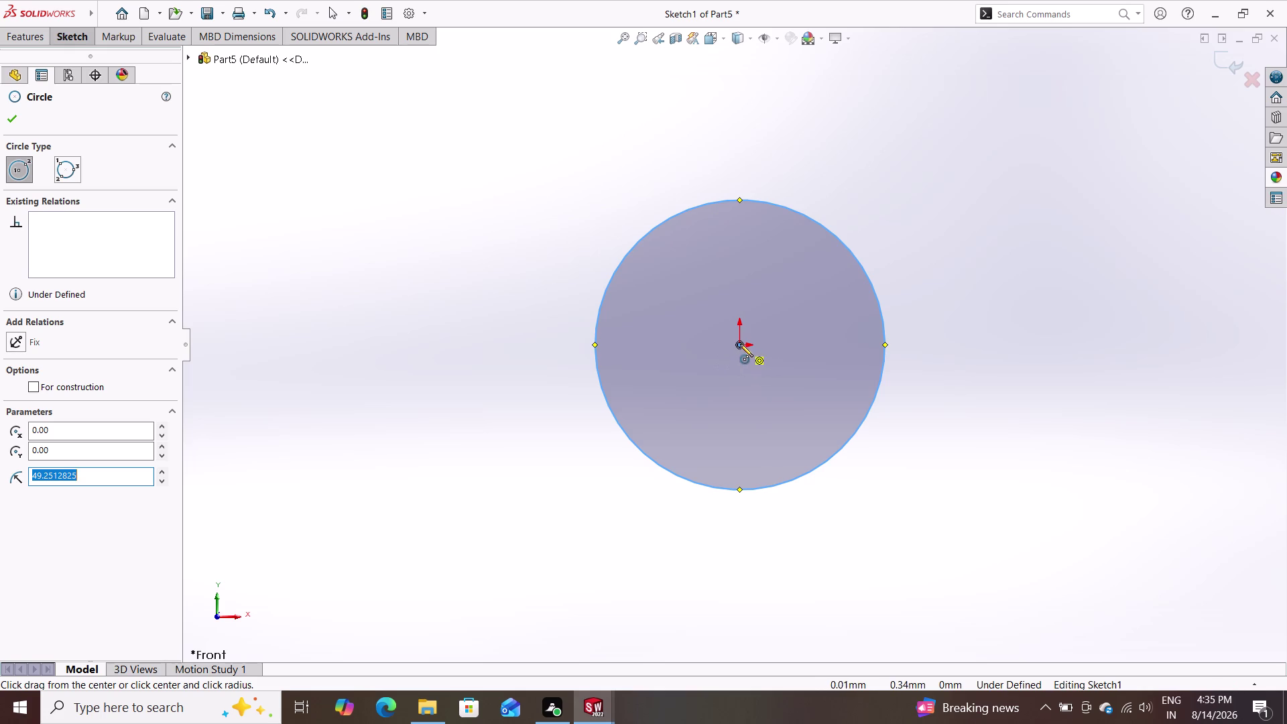
double_click(977, 319)
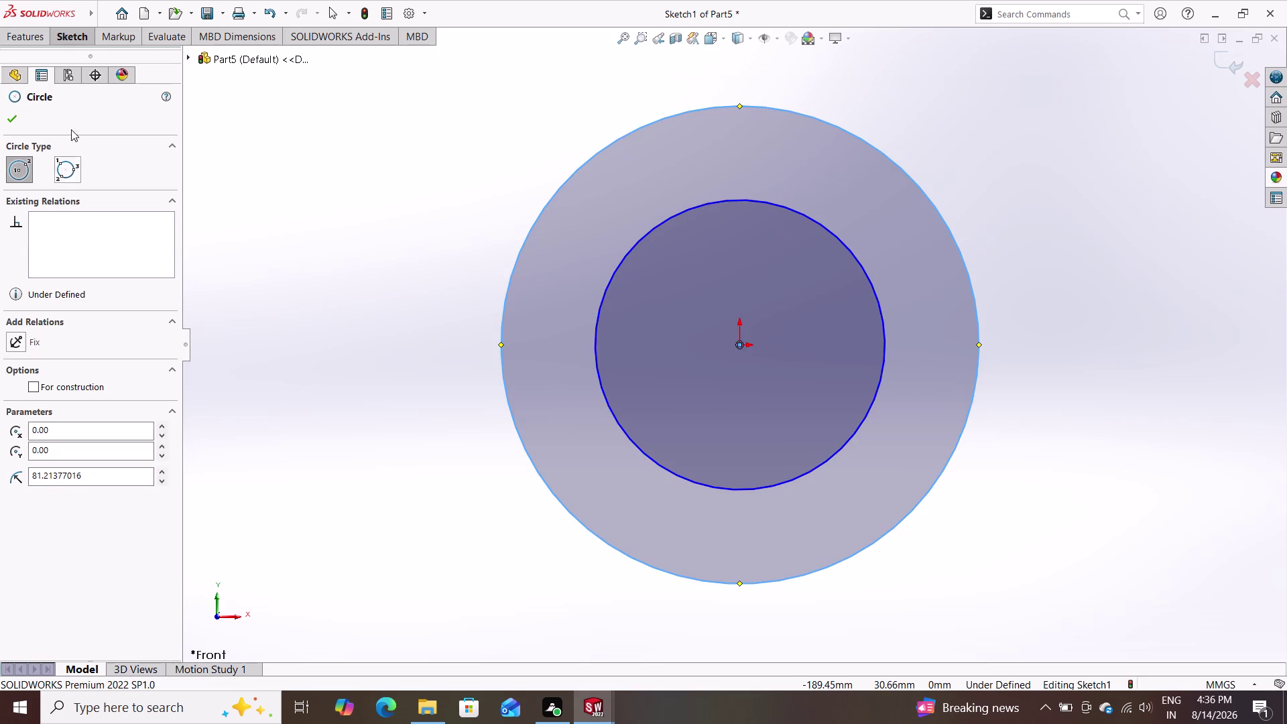
click(71, 43)
click(69, 73)
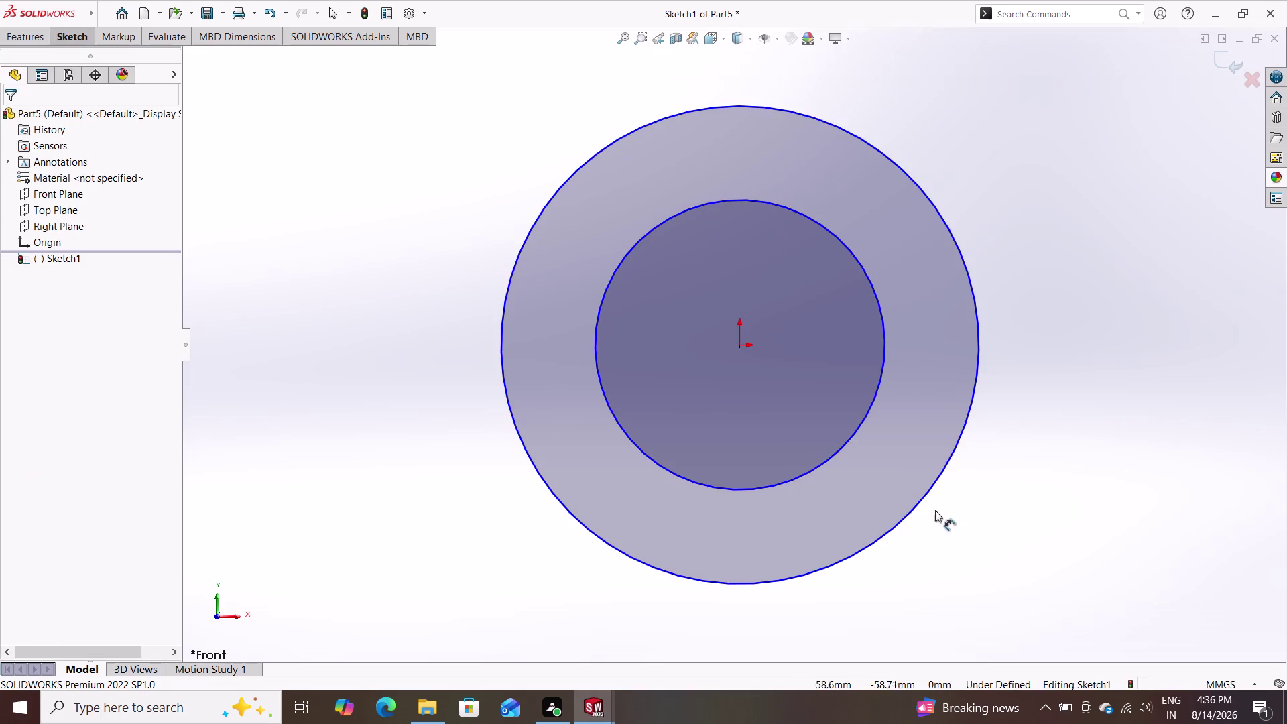
Dimension the inner circle to 6.25 and the outer circle to 10 mm diameter.
double_click(882, 361)
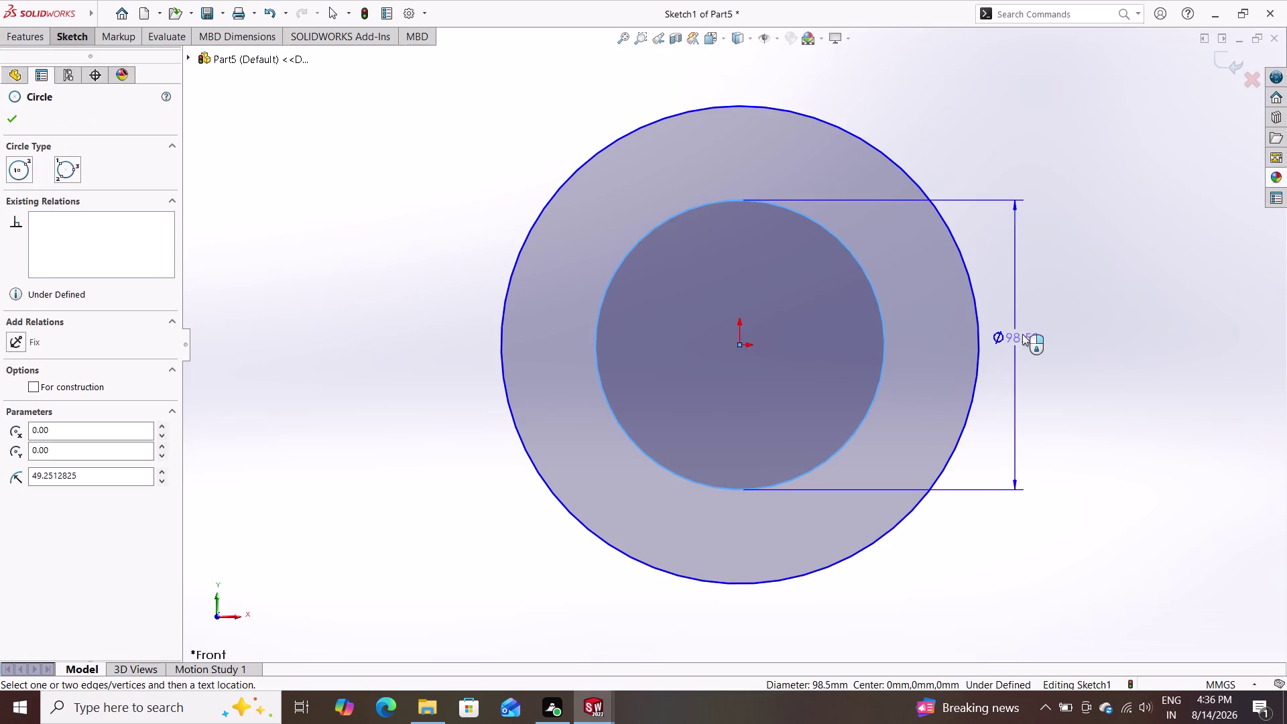
click(1040, 325)
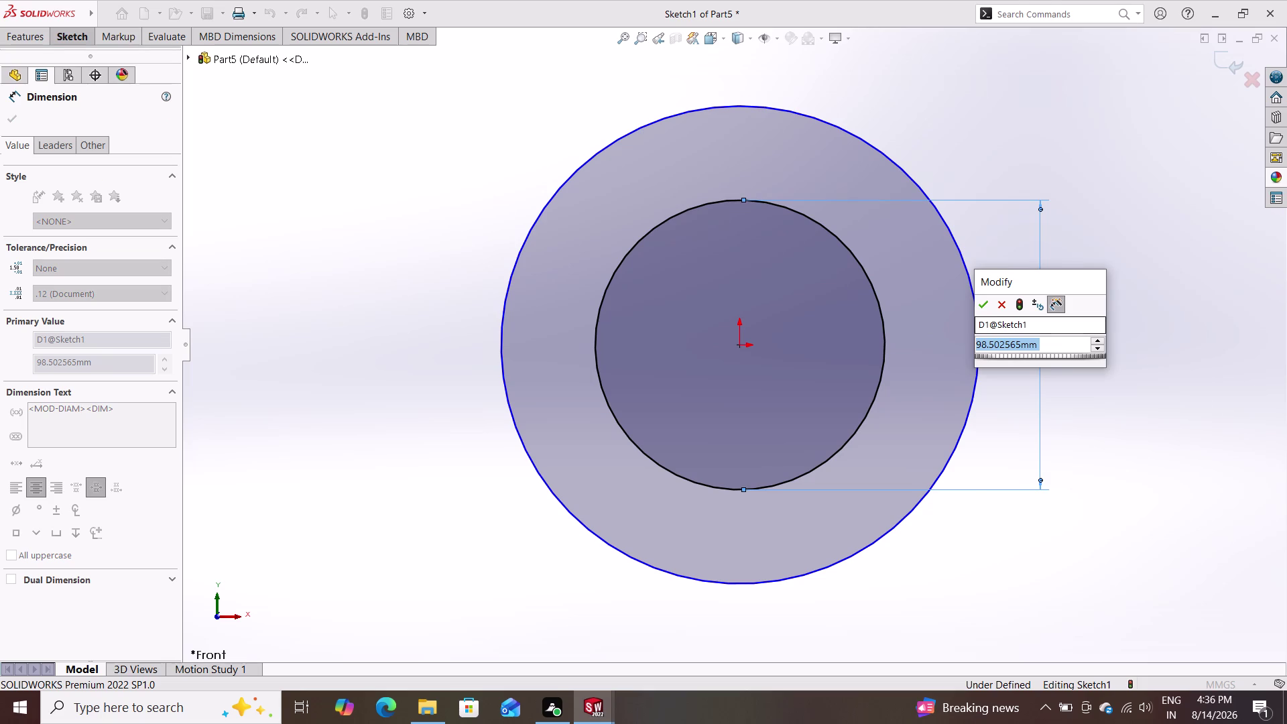
text(6.25)
key(Return)
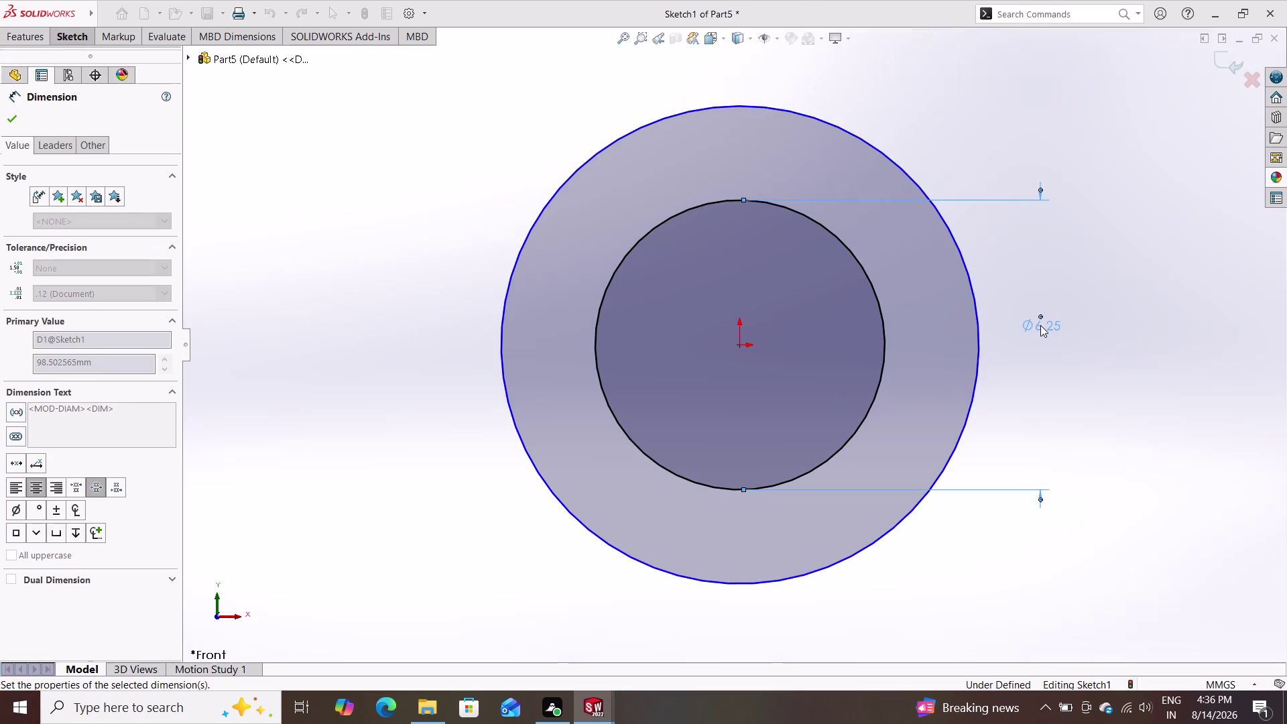
click(976, 291)
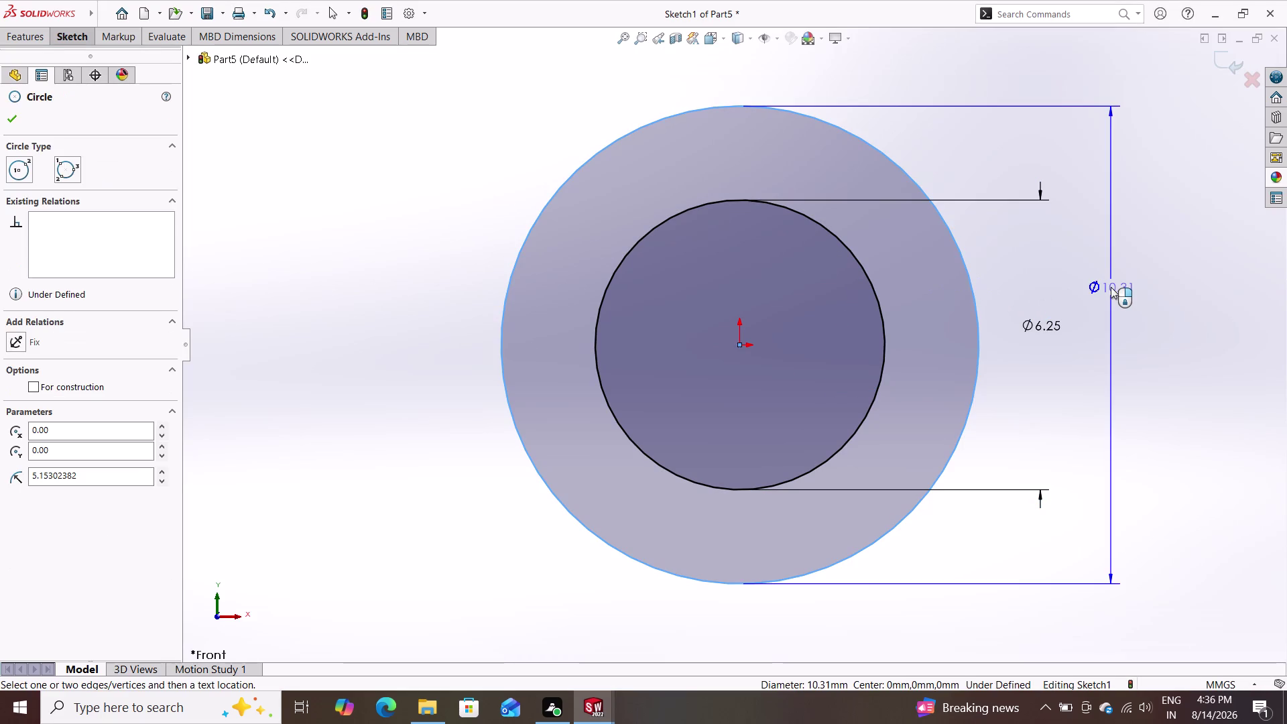
click(1112, 290)
text(10)
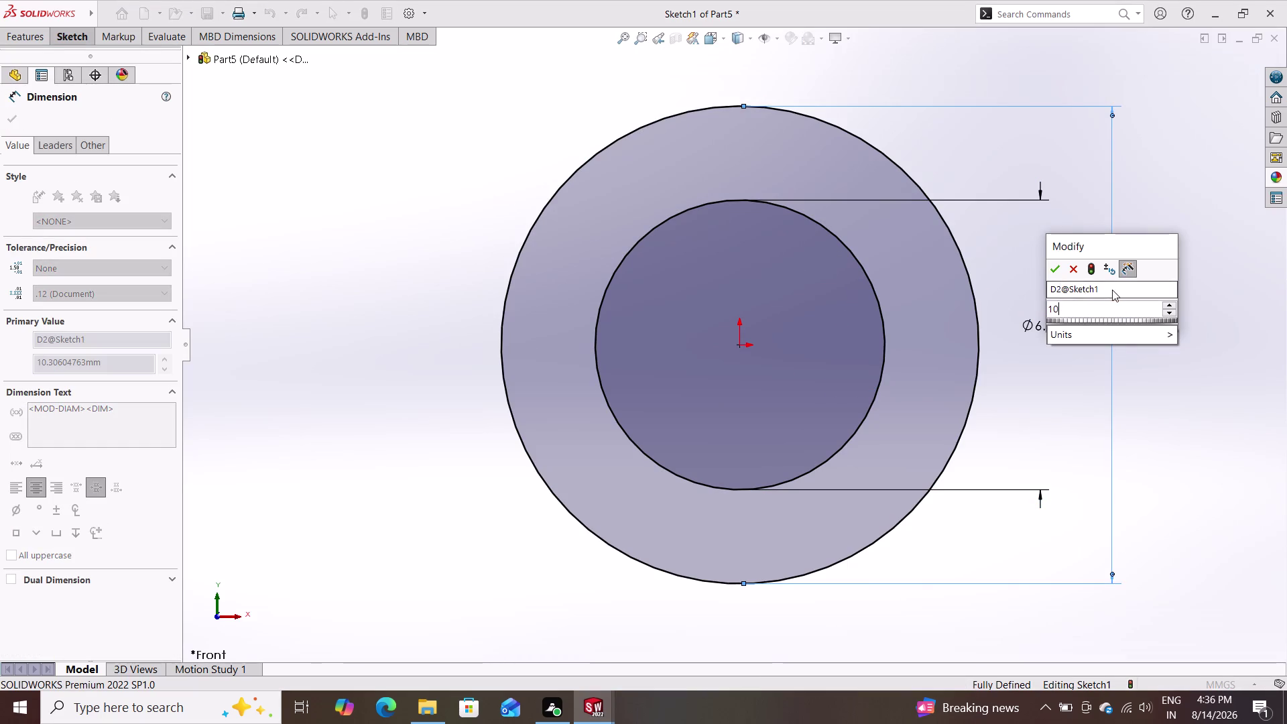
key(Return)
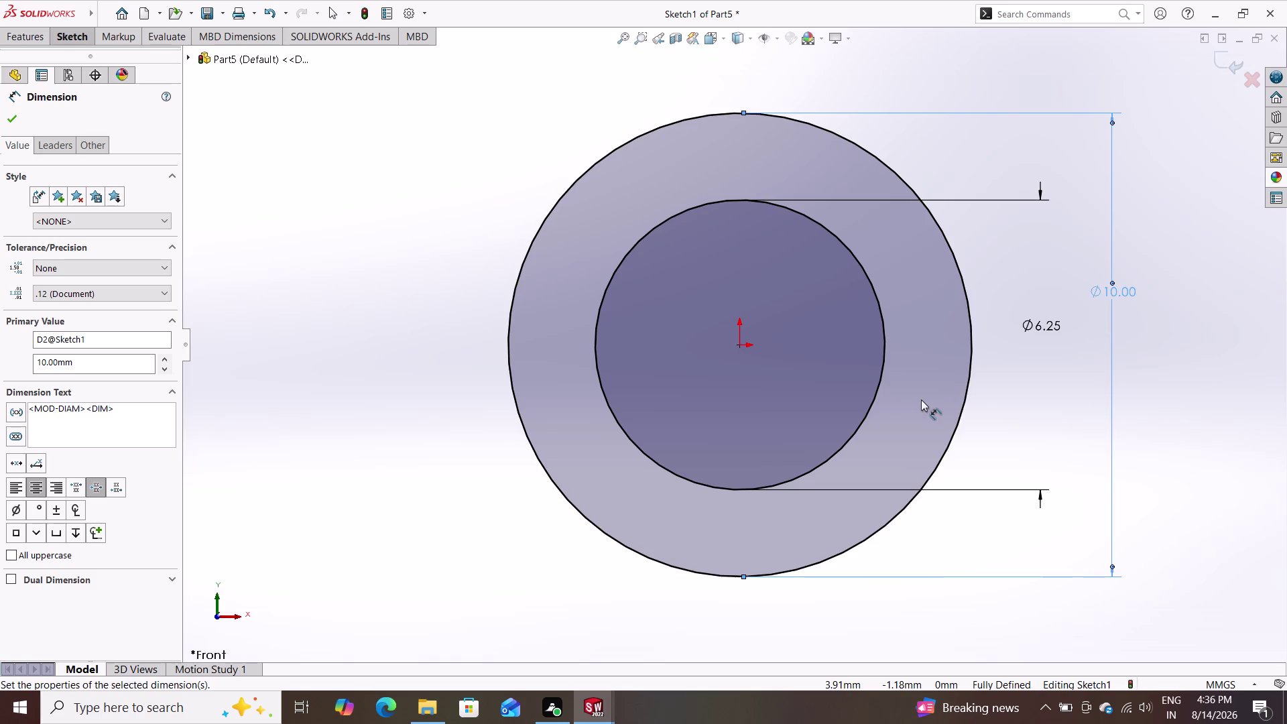
double_click(14, 110)
click(15, 36)
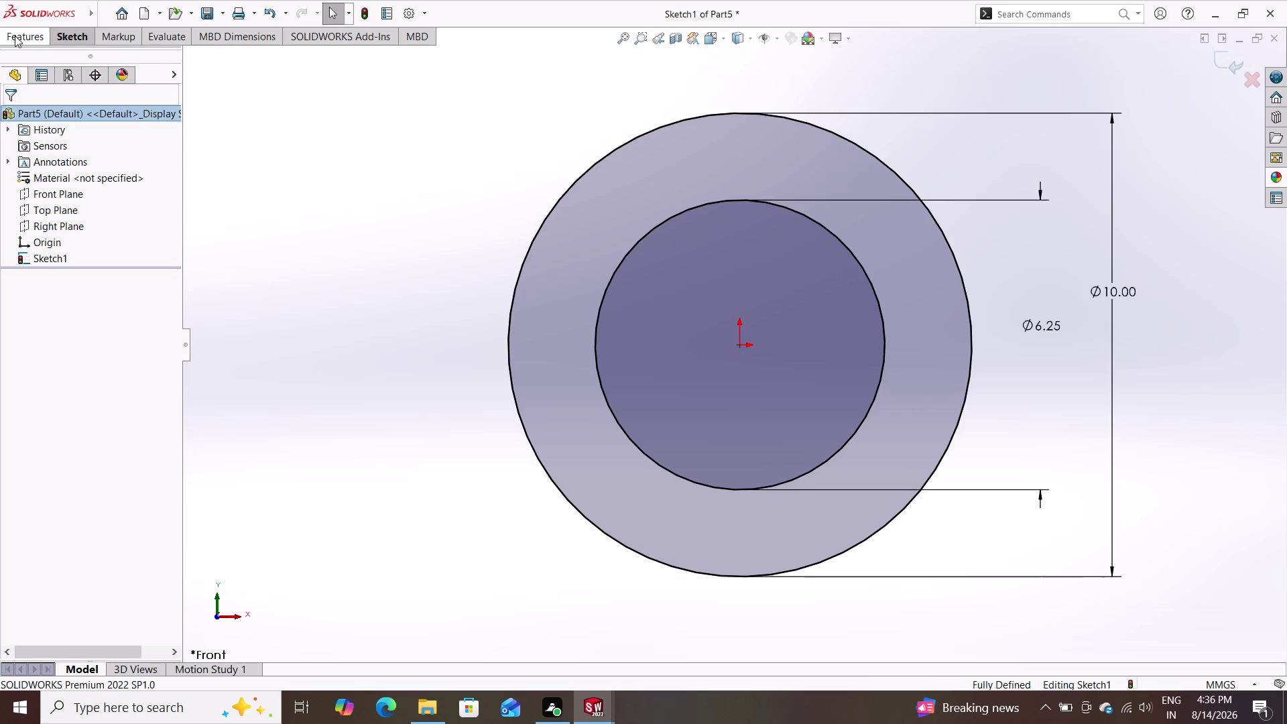
double_click(26, 73)
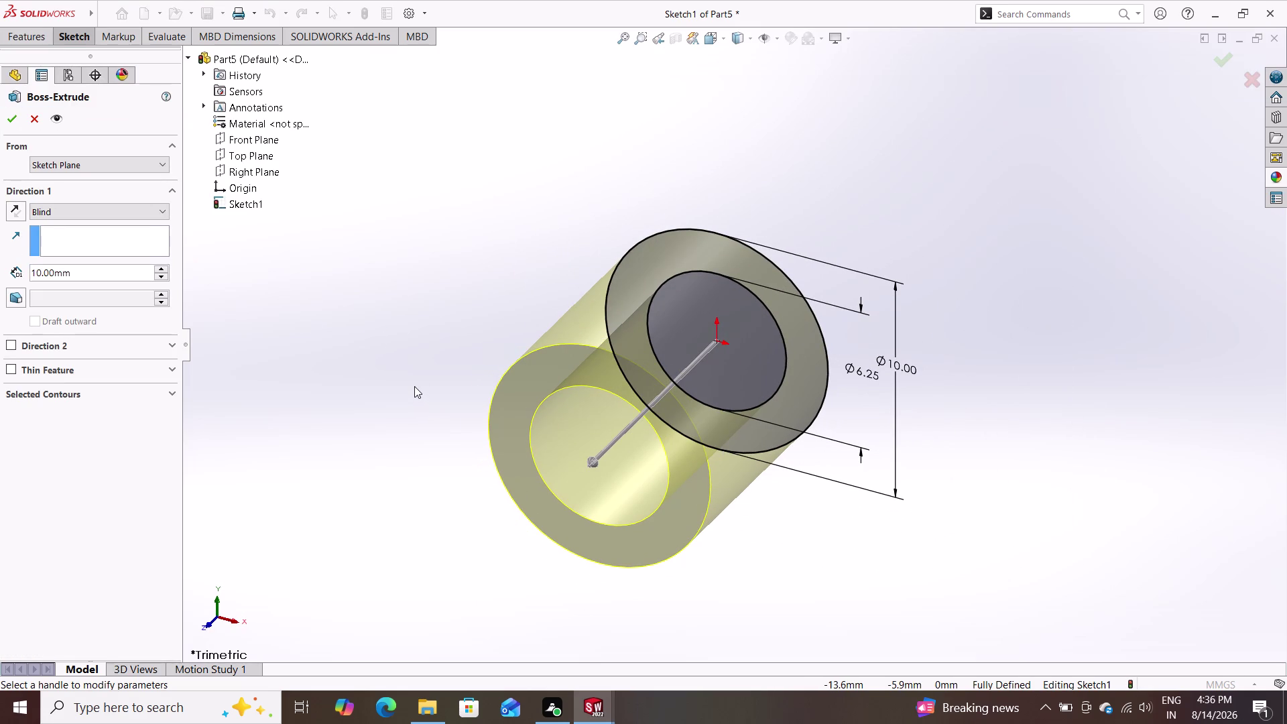
Extrude the bush sketch mid-plane to 5 mm as Boss-Extrude1.
double_click(159, 211)
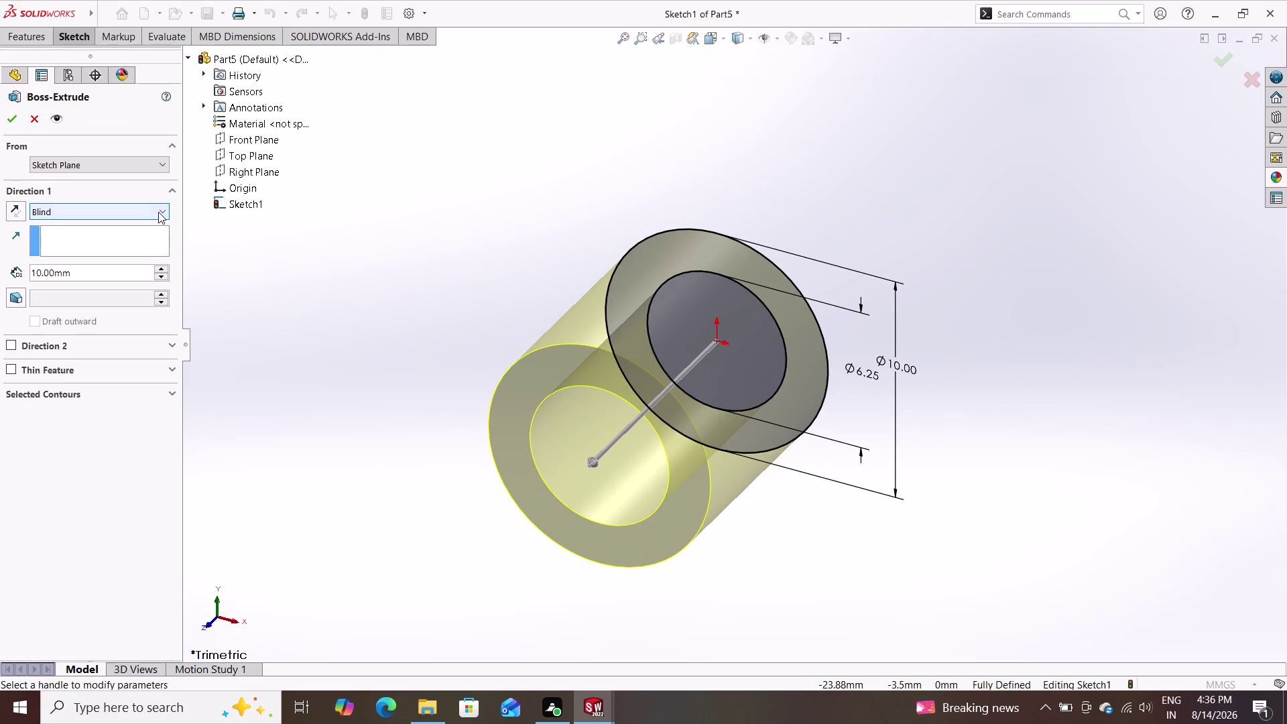
double_click(159, 211)
click(160, 211)
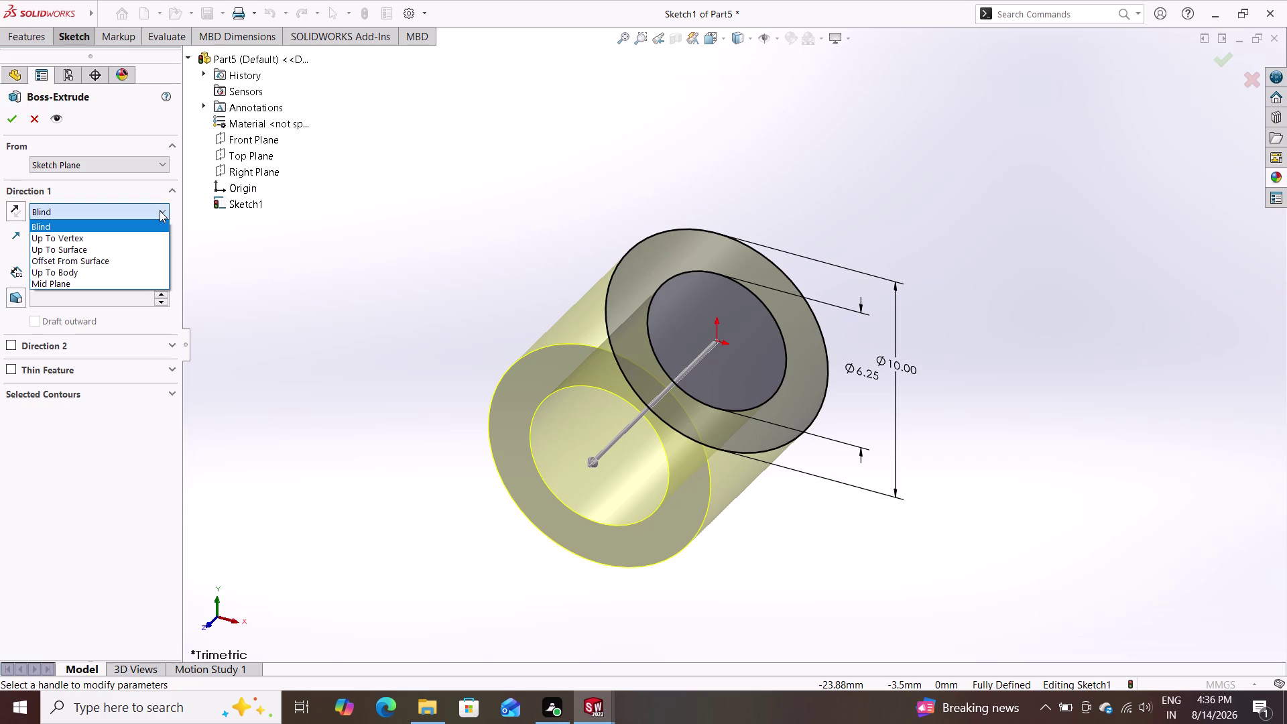
click(84, 288)
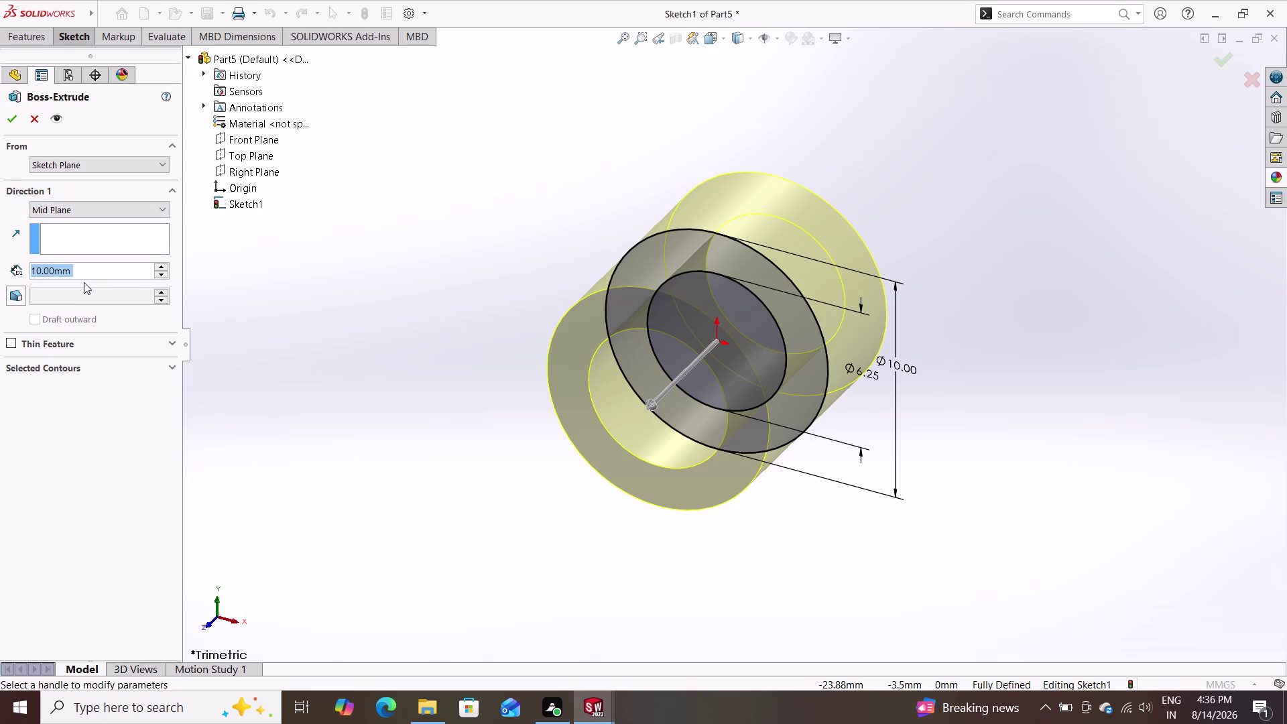
key(5)
key(Return)
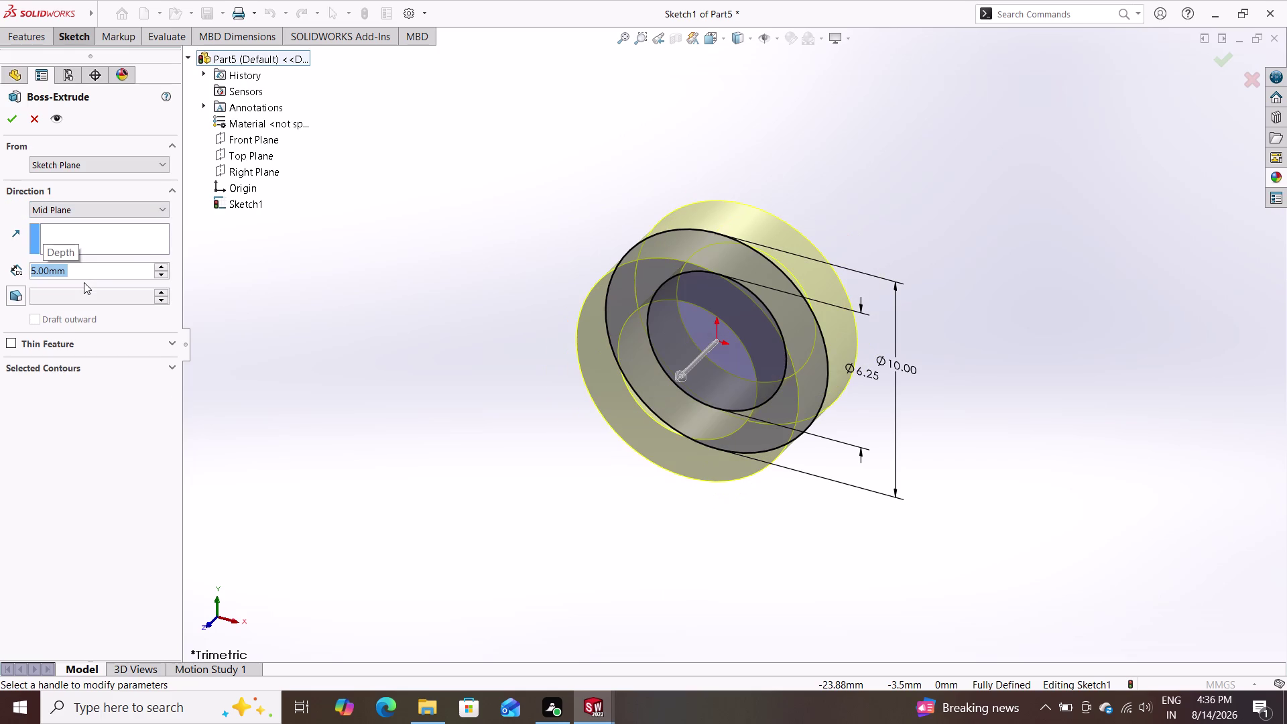
click(12, 115)
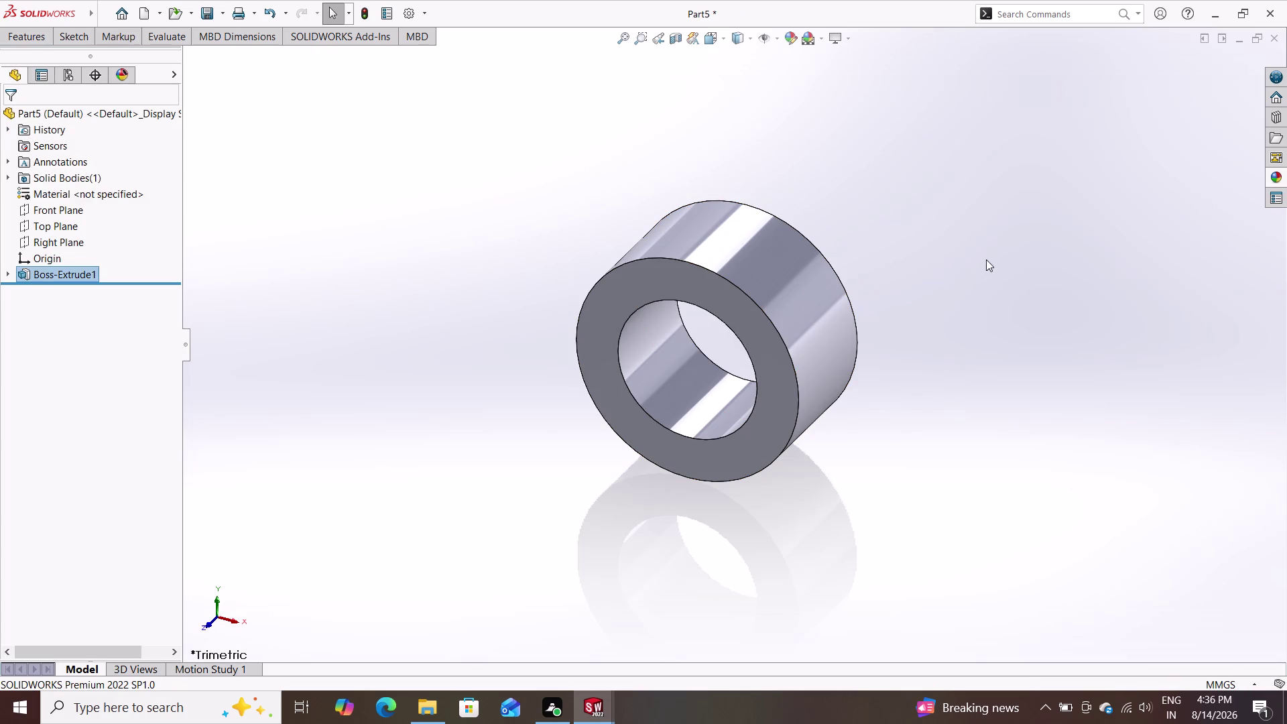
double_click(1269, 171)
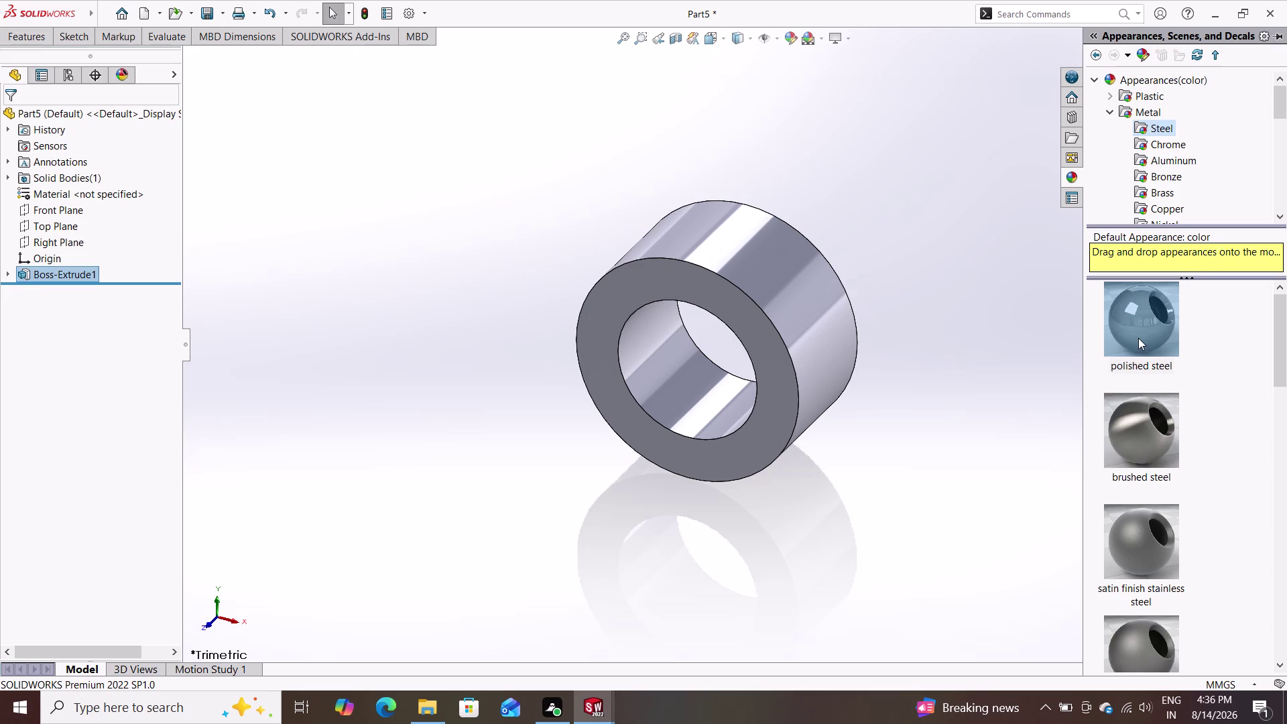
Apply polished steel to the ring and save the part as 'bush'.
drag(1145, 323, 778, 340)
click(778, 339)
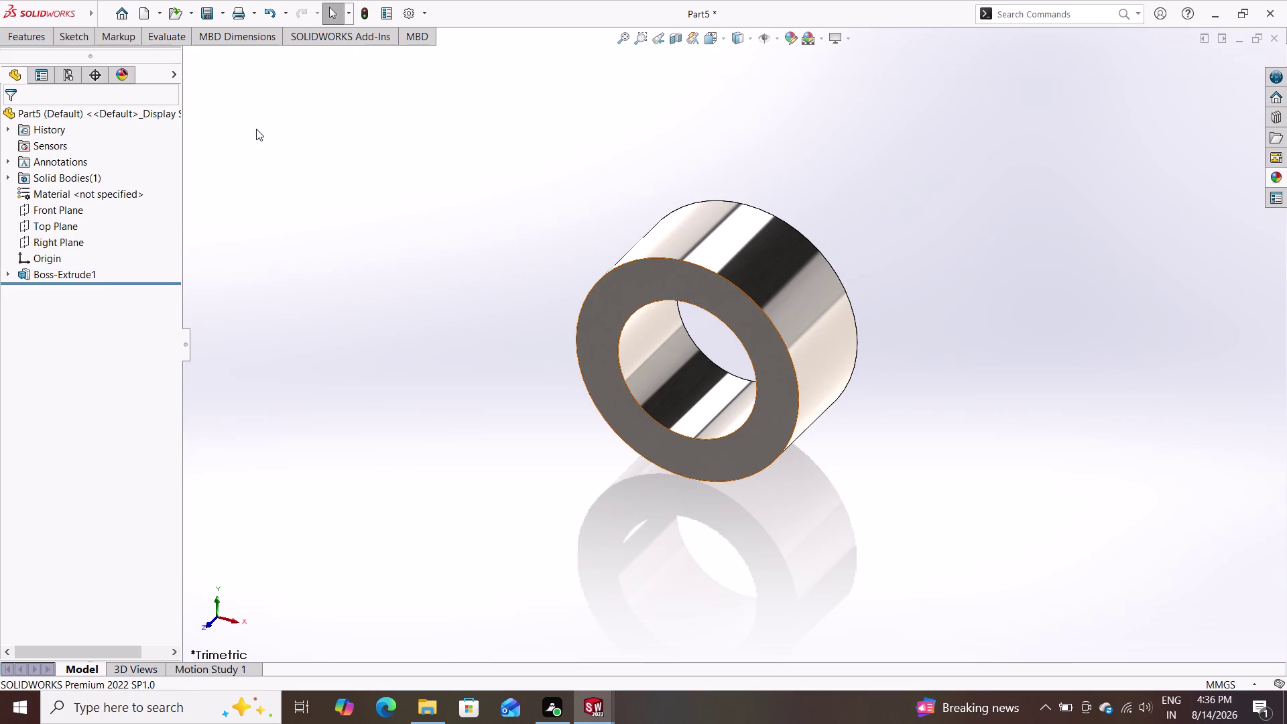
click(206, 17)
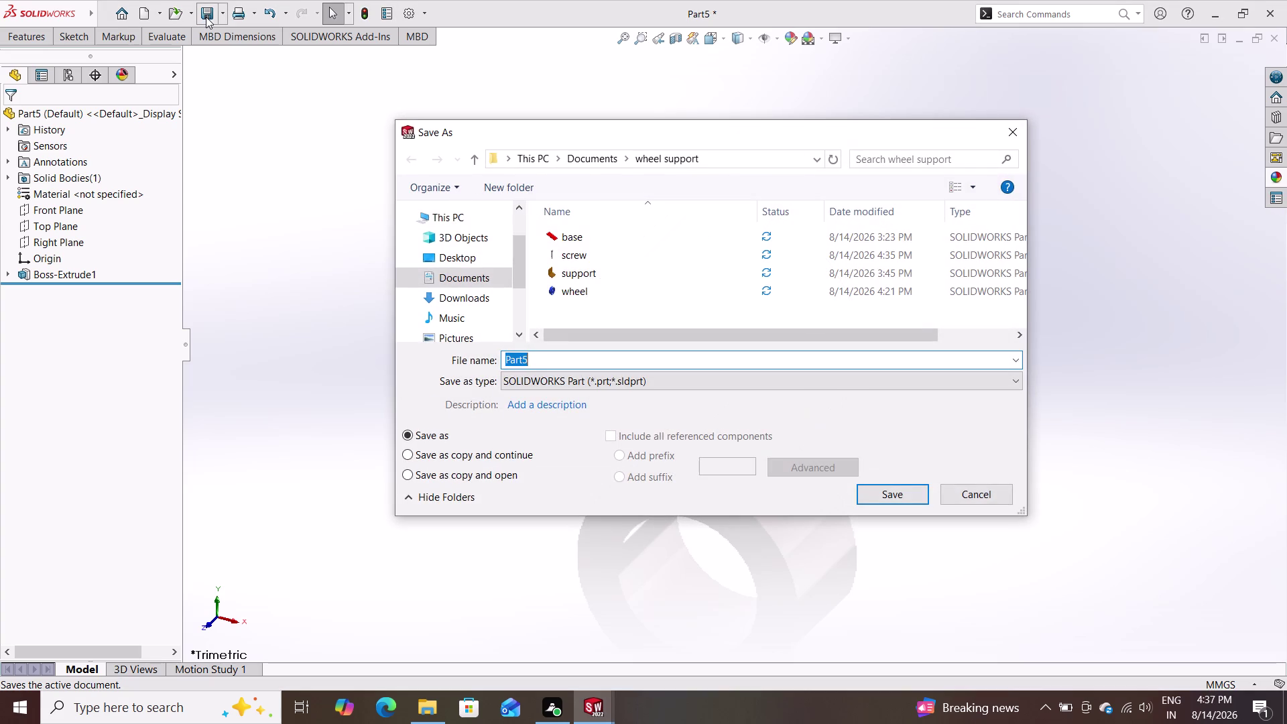
text(bush)
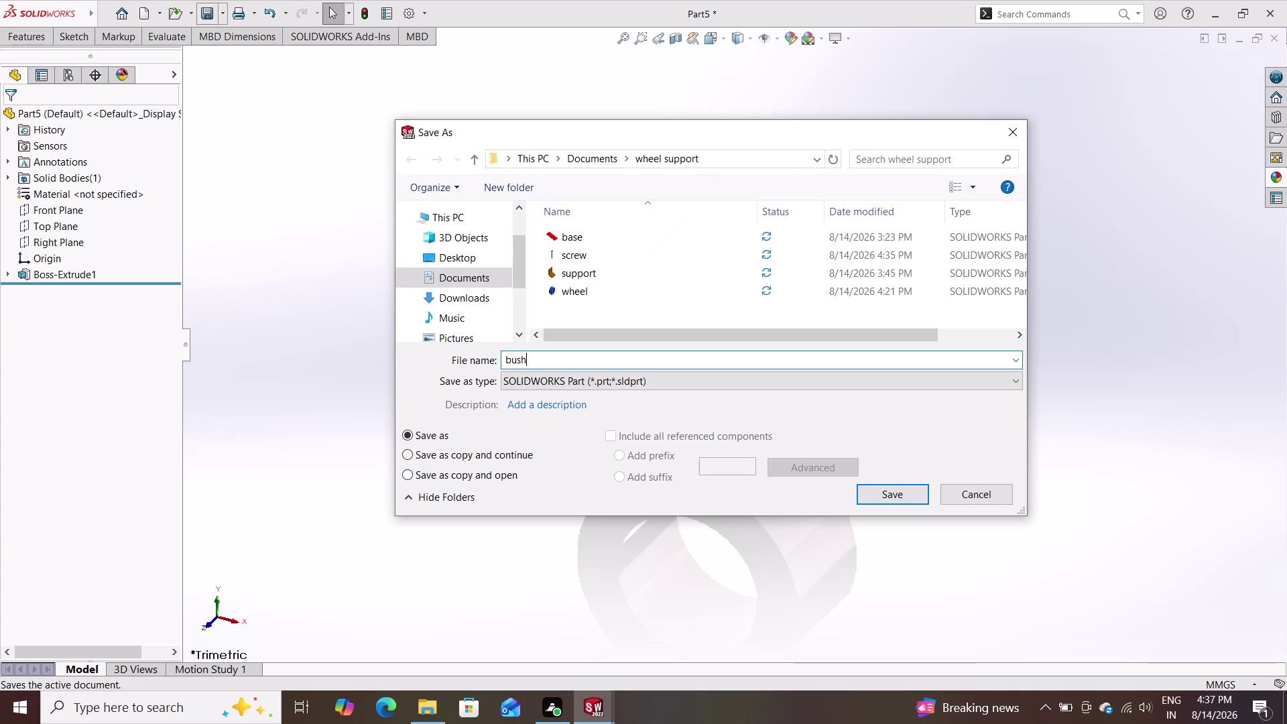
double_click(901, 494)
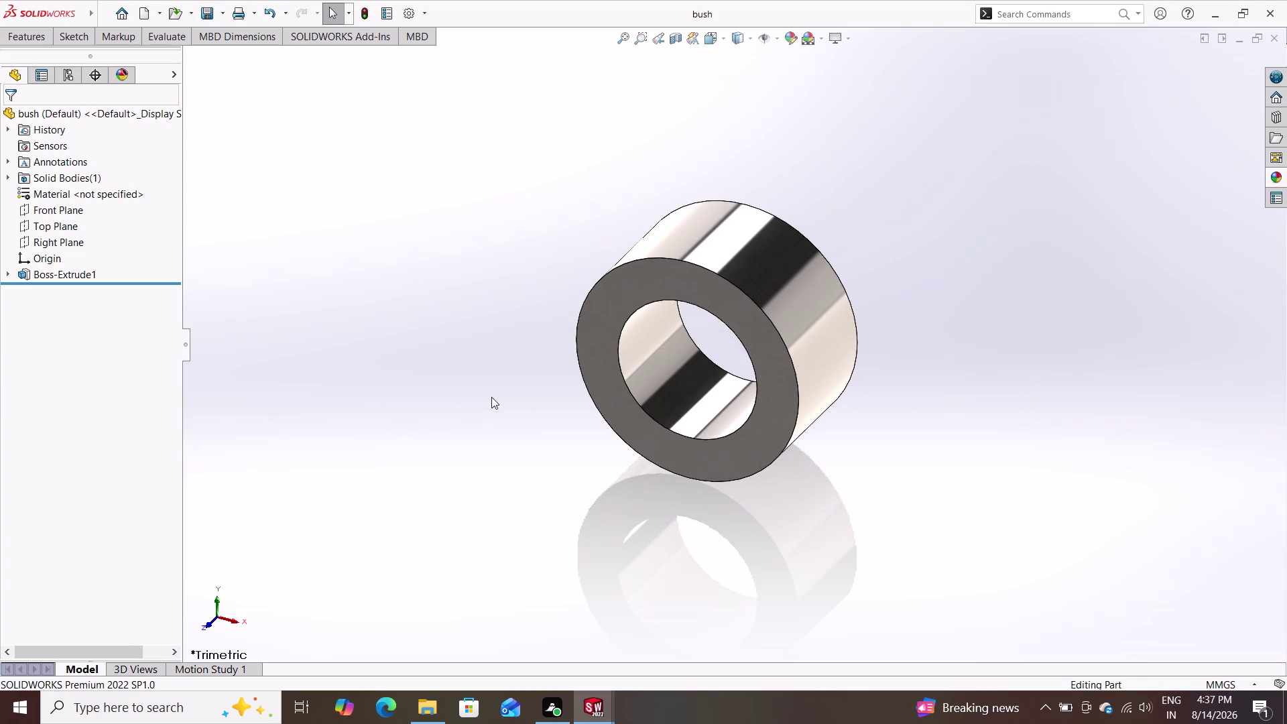
click(152, 18)
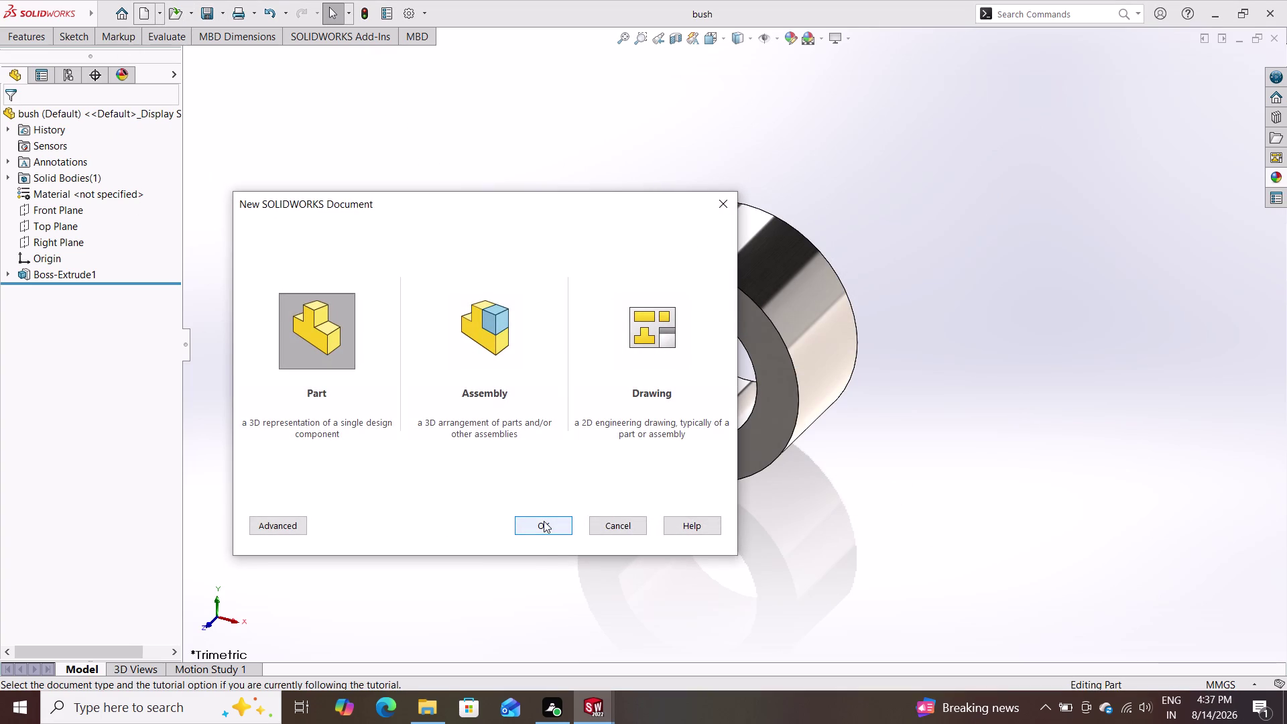
Create Part6, start a sketch on its Front Plane, and view it normal-on.
double_click(541, 521)
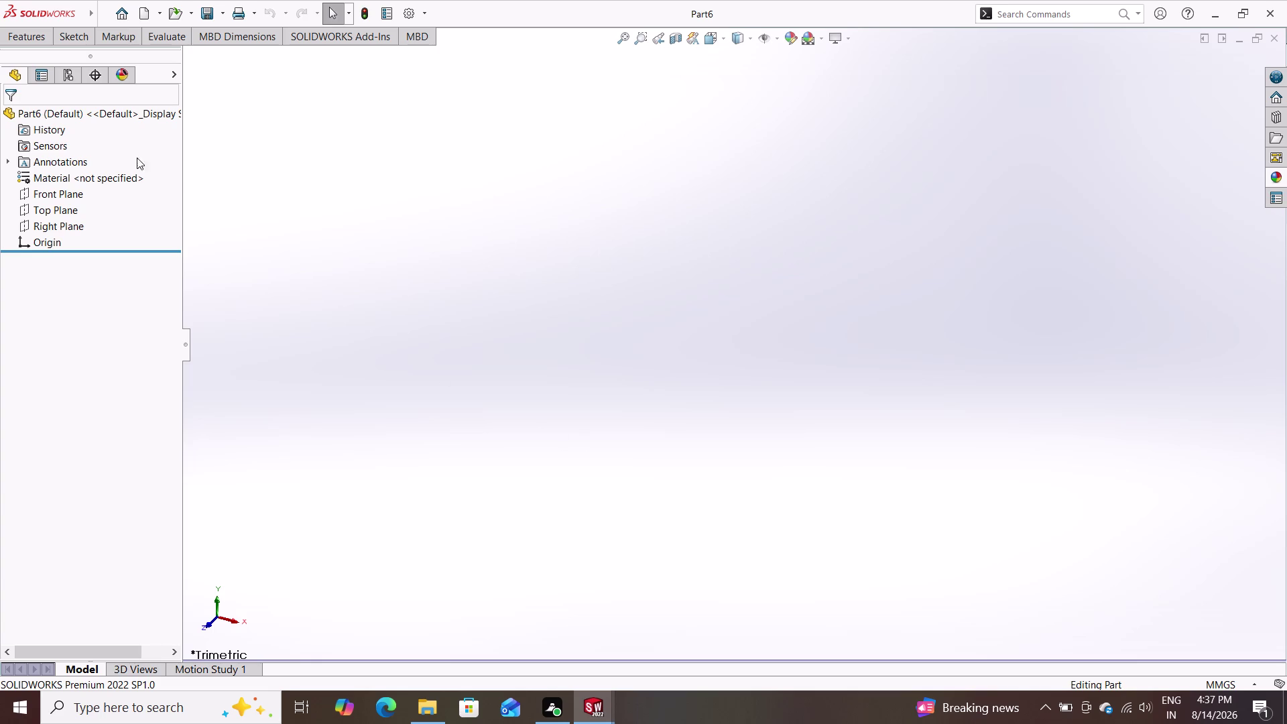
click(82, 193)
click(90, 177)
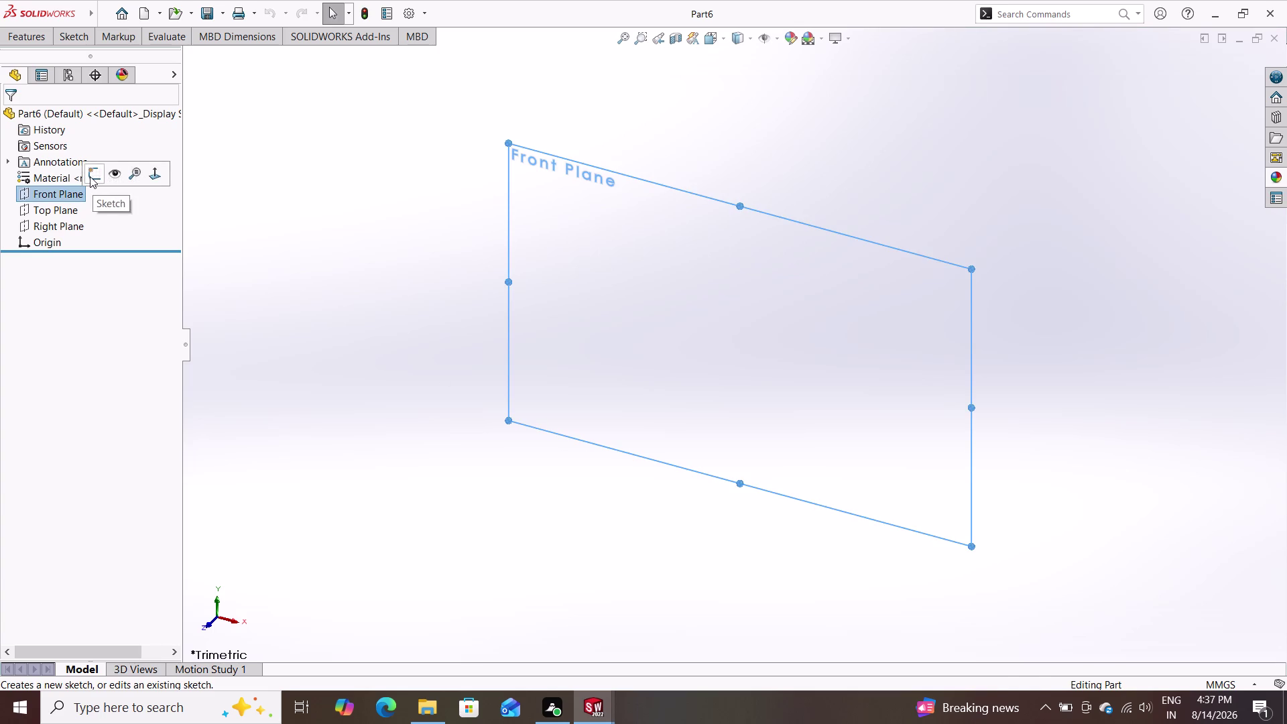
key(c)
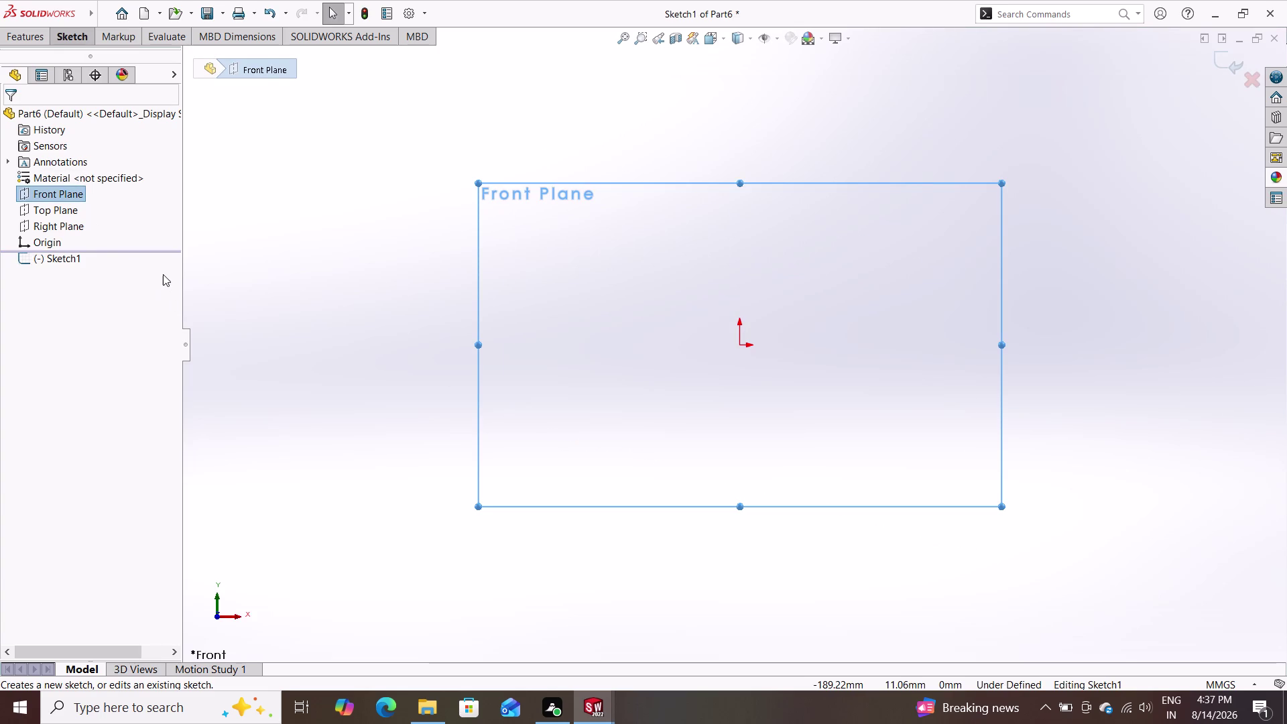
click(75, 32)
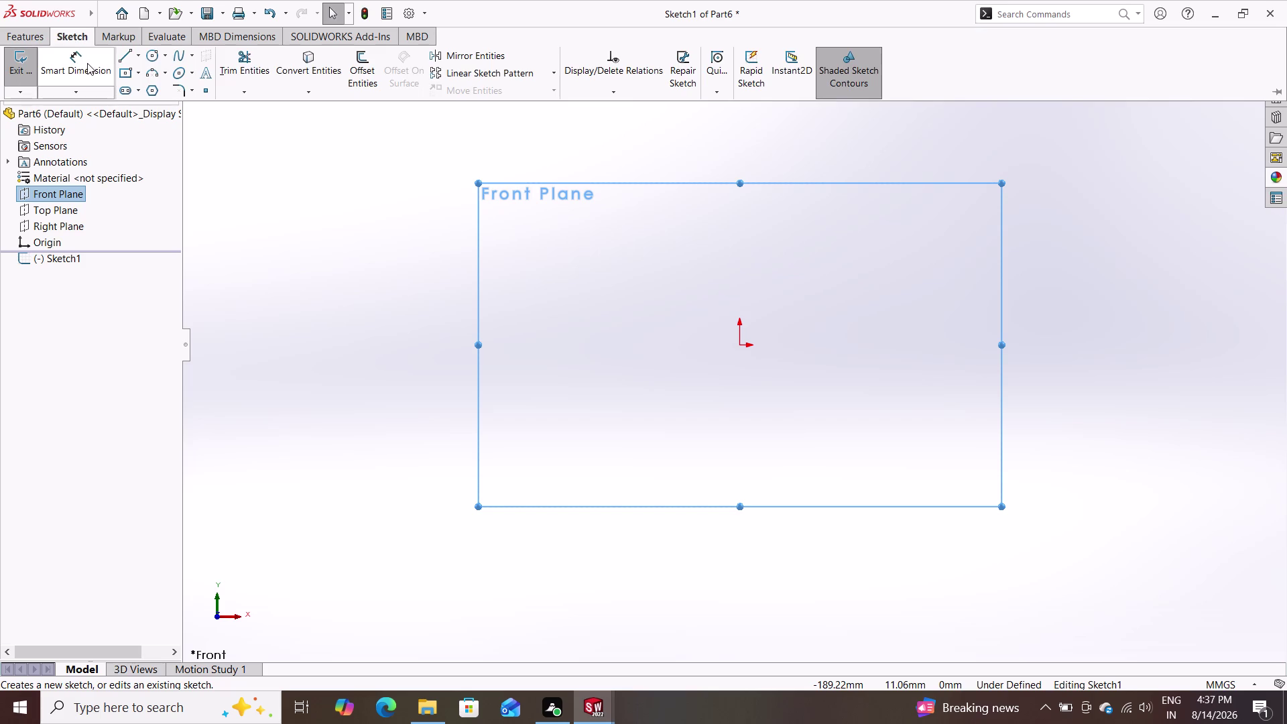
Draw a small inner circle and a larger outer circle, both centred on the origin.
click(155, 56)
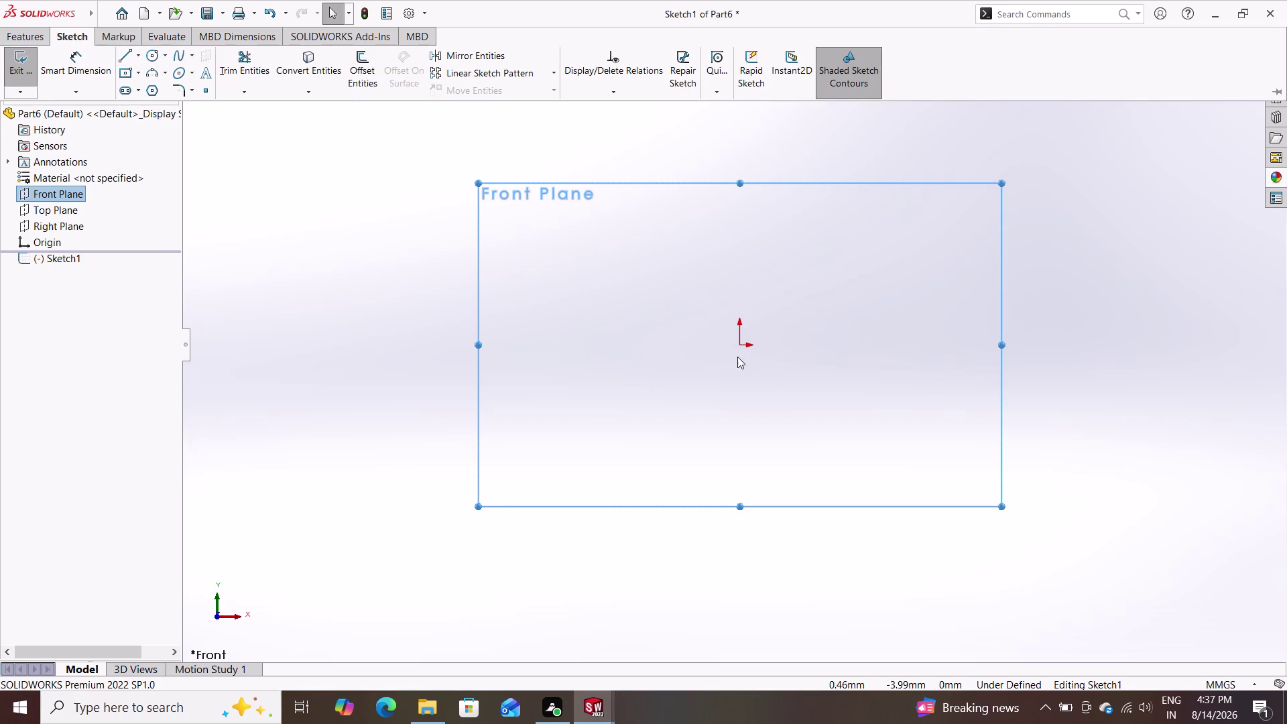
click(148, 50)
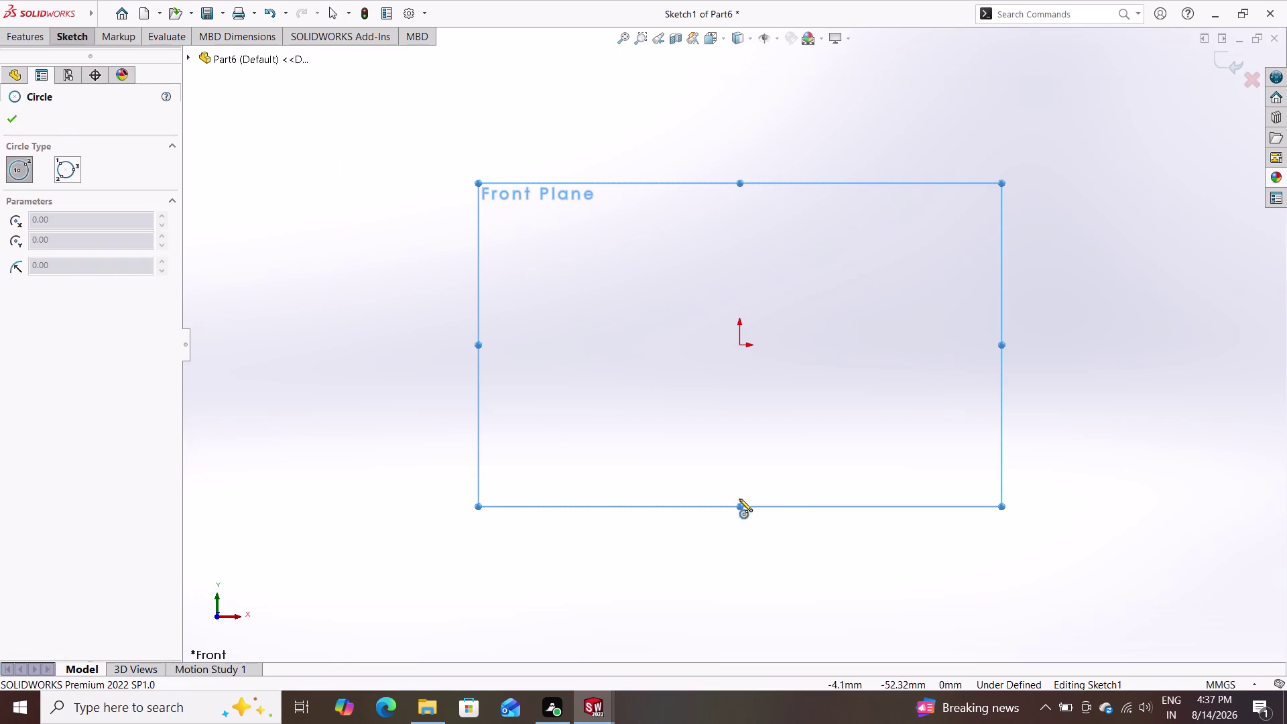
click(738, 345)
click(845, 378)
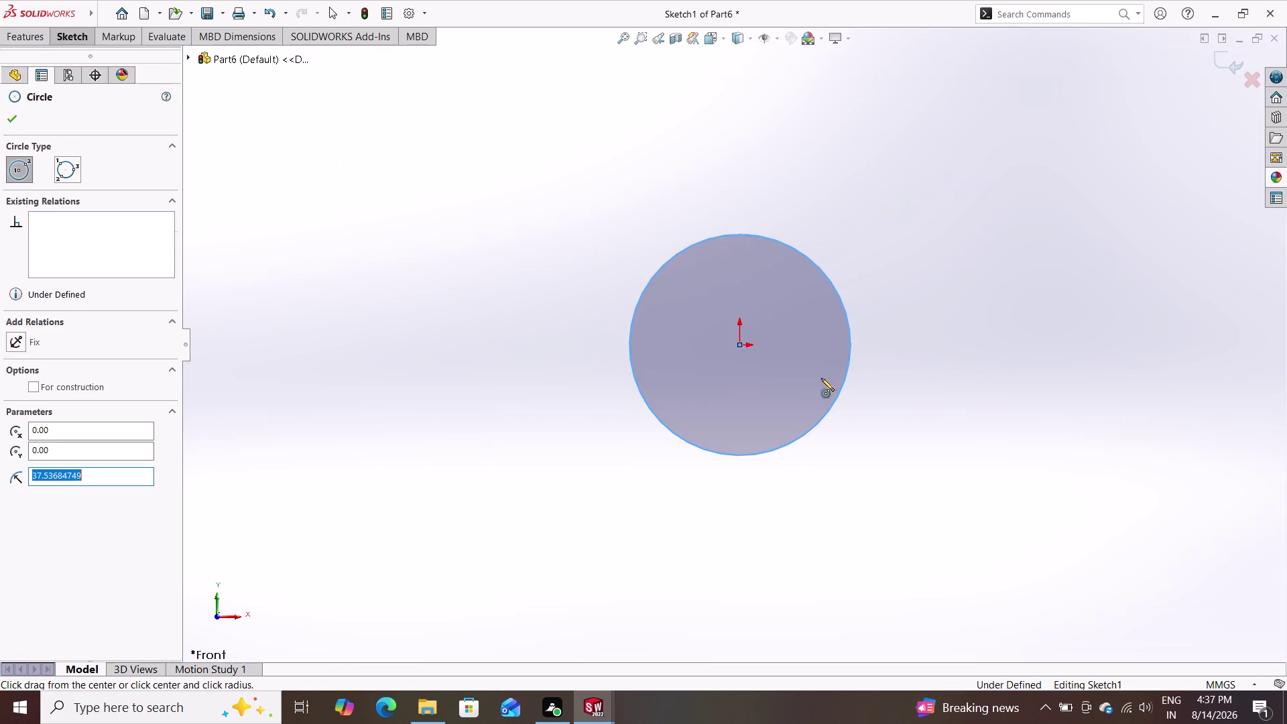
click(738, 345)
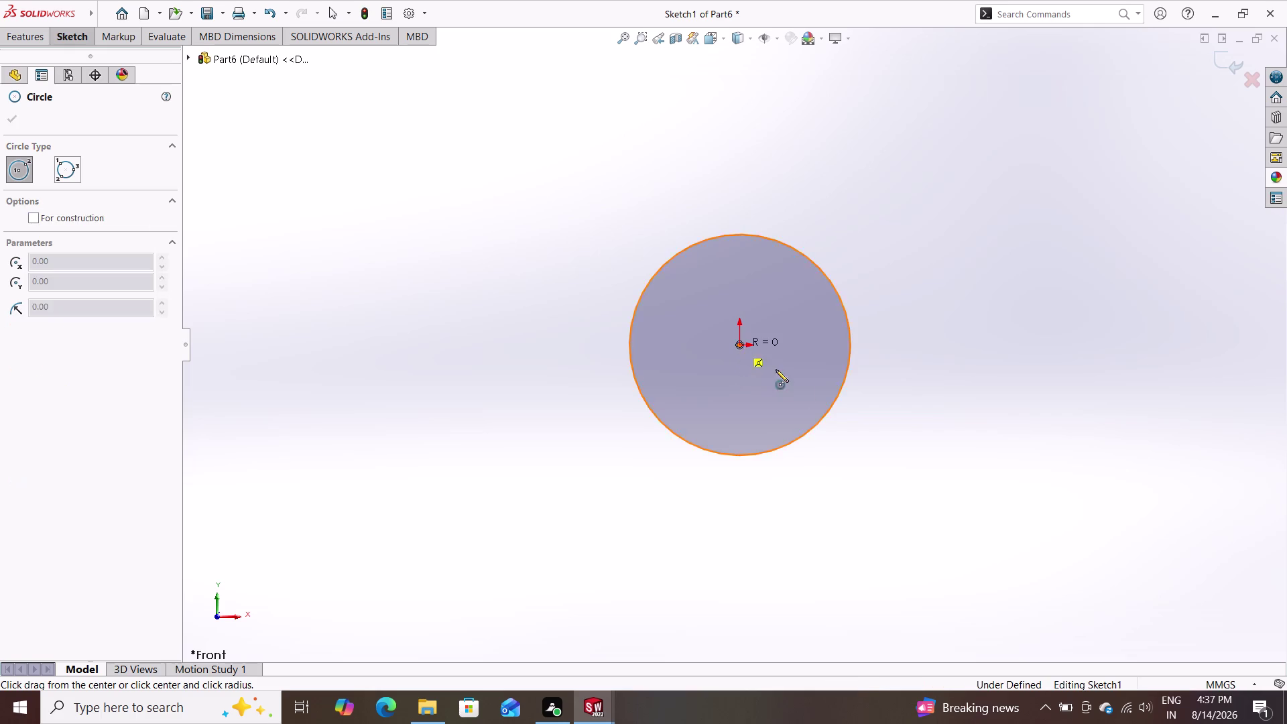
click(949, 408)
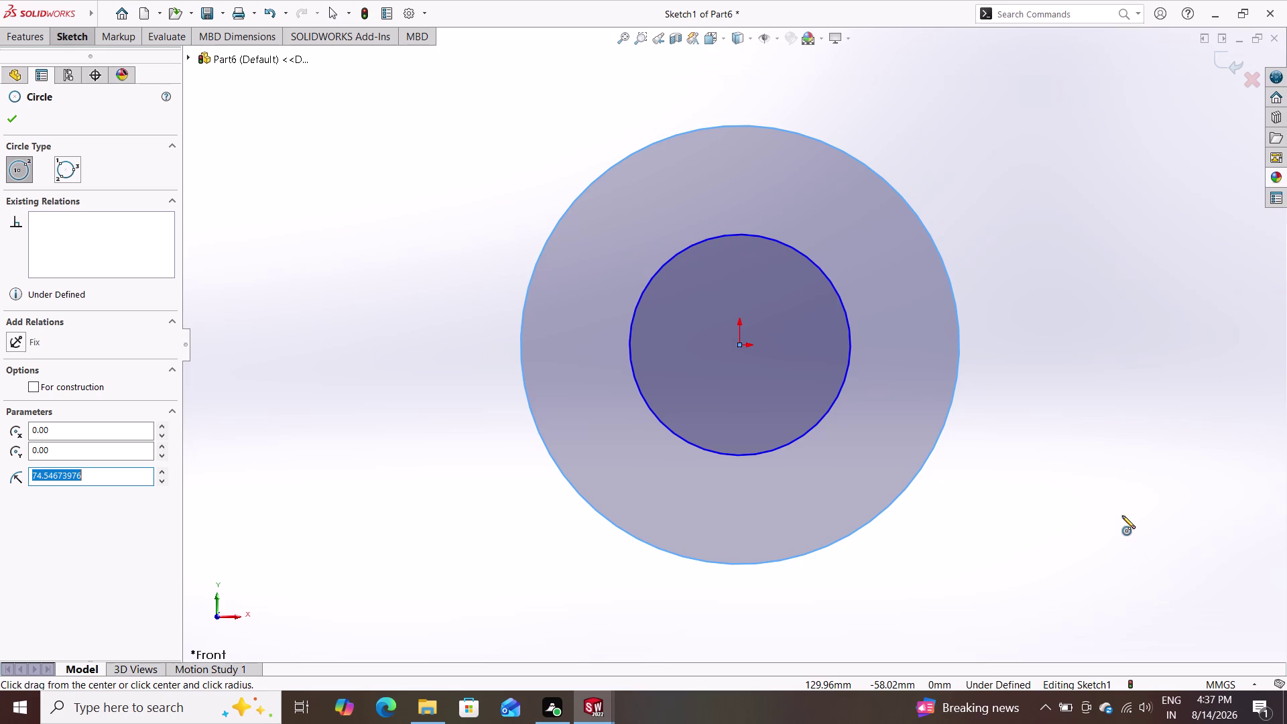
click(21, 31)
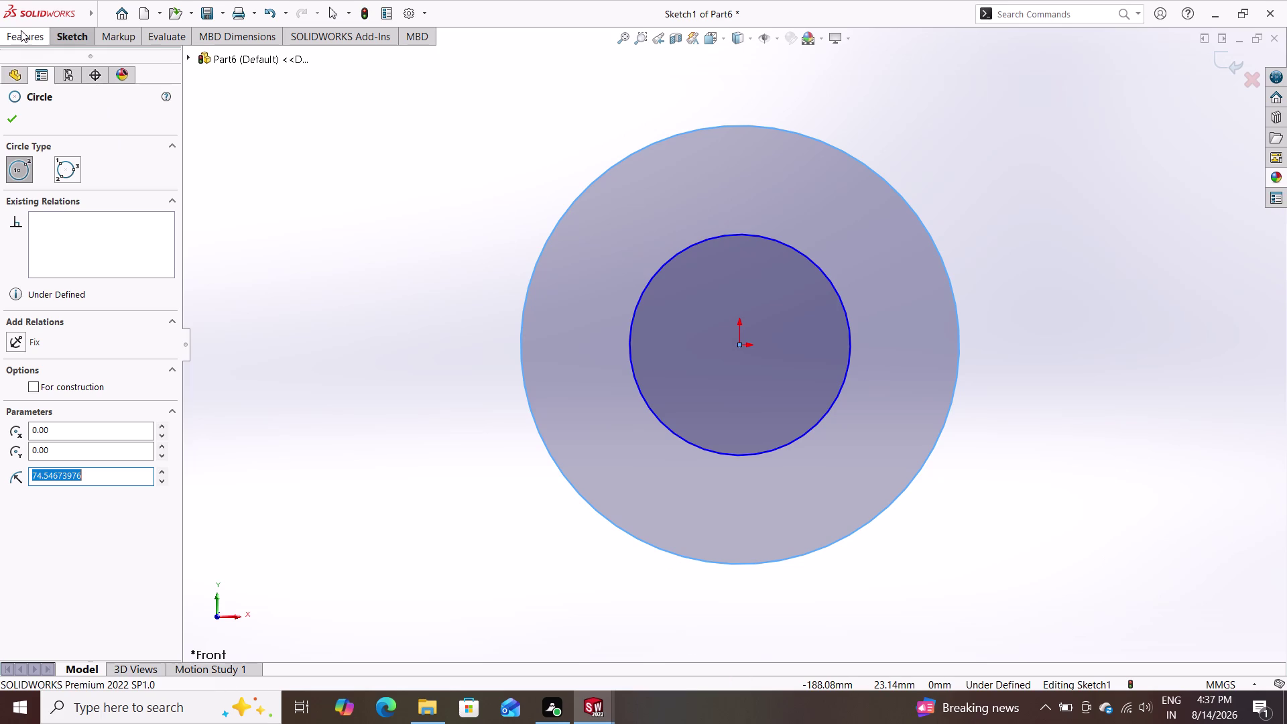
Start an extrusion, cancel it, and return to a face-on view of the sketch.
click(26, 54)
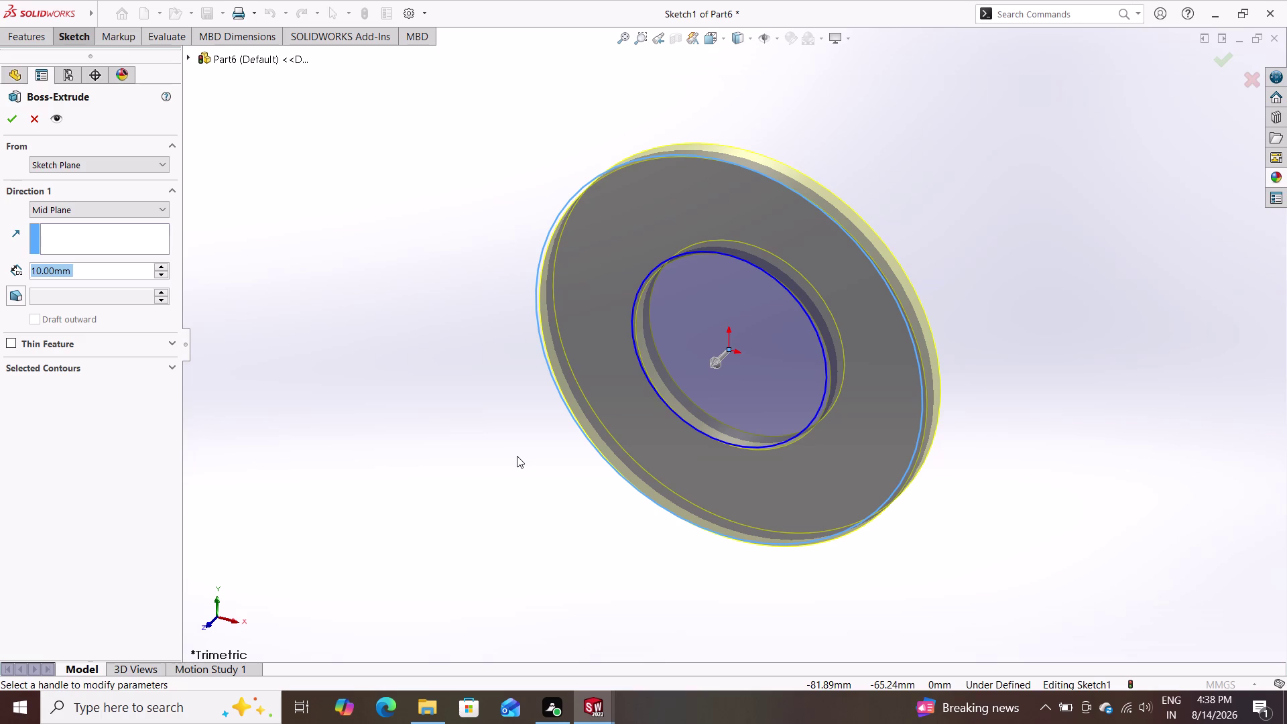
key(Escape)
key(Escape)
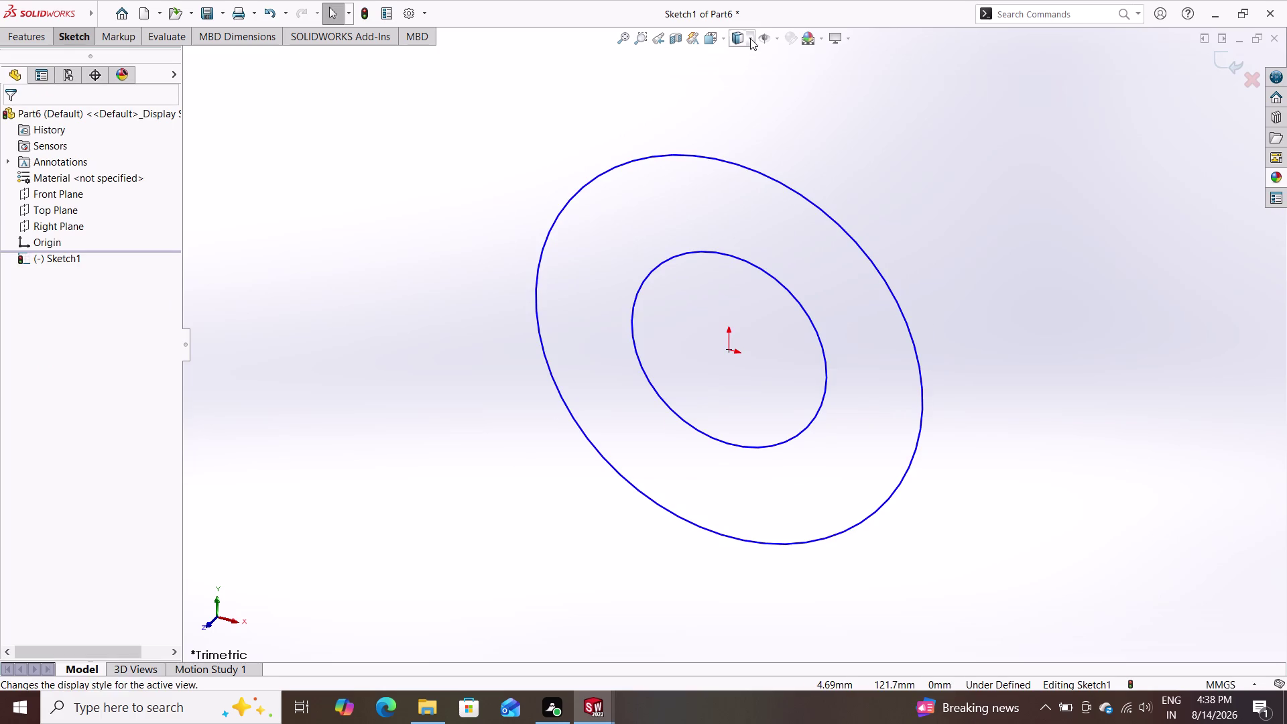
double_click(660, 42)
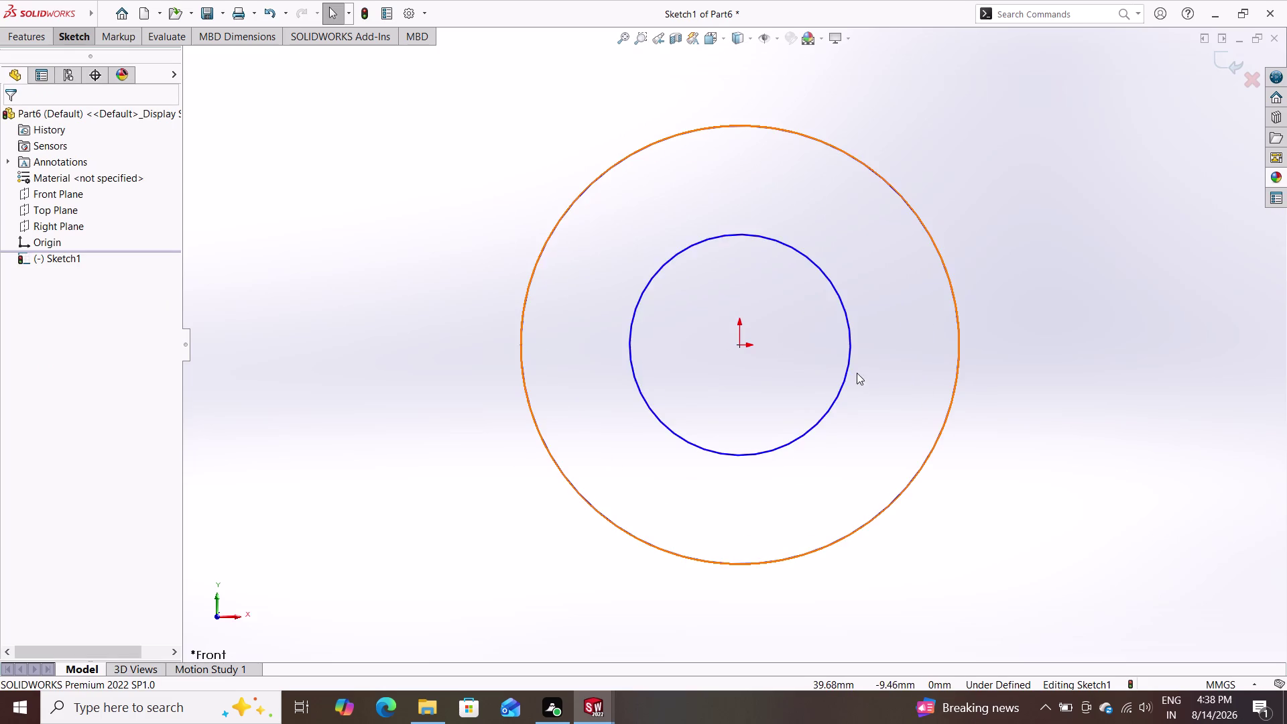
Dimension the inner circle's diameter to 6.25 mm.
click(68, 27)
click(70, 37)
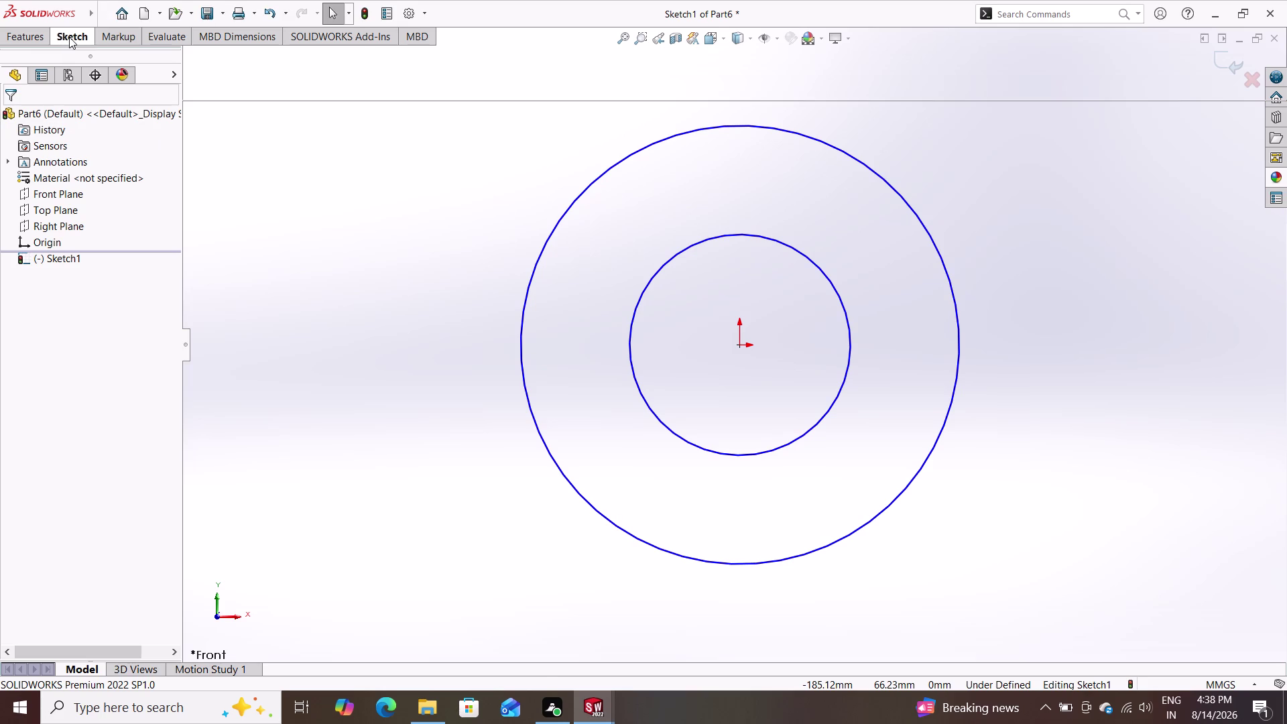
click(78, 57)
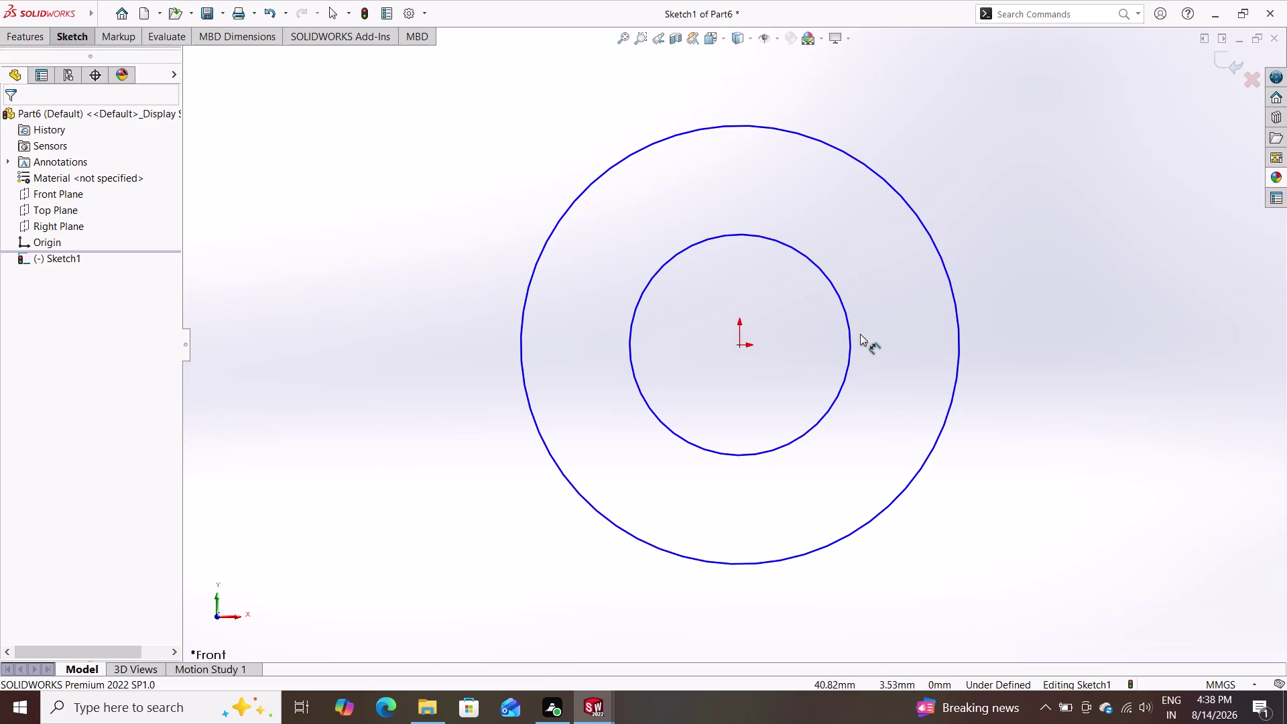
click(850, 331)
click(1039, 313)
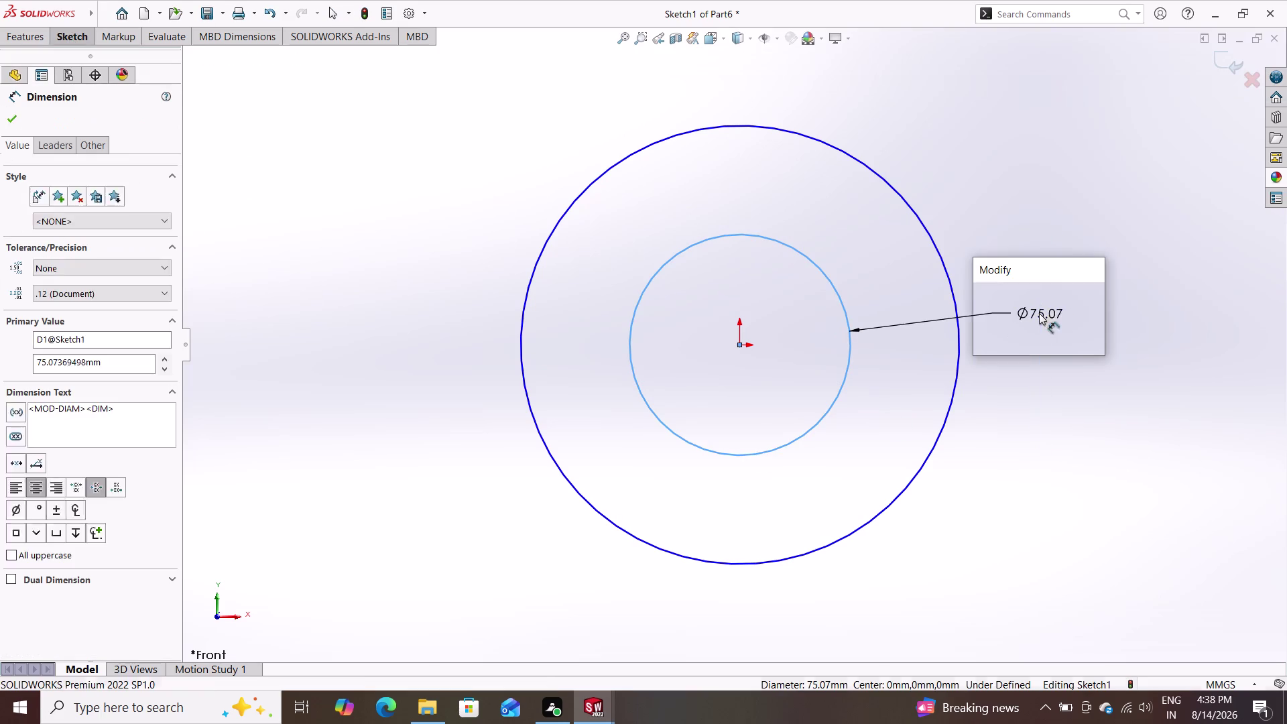
text(6.2)
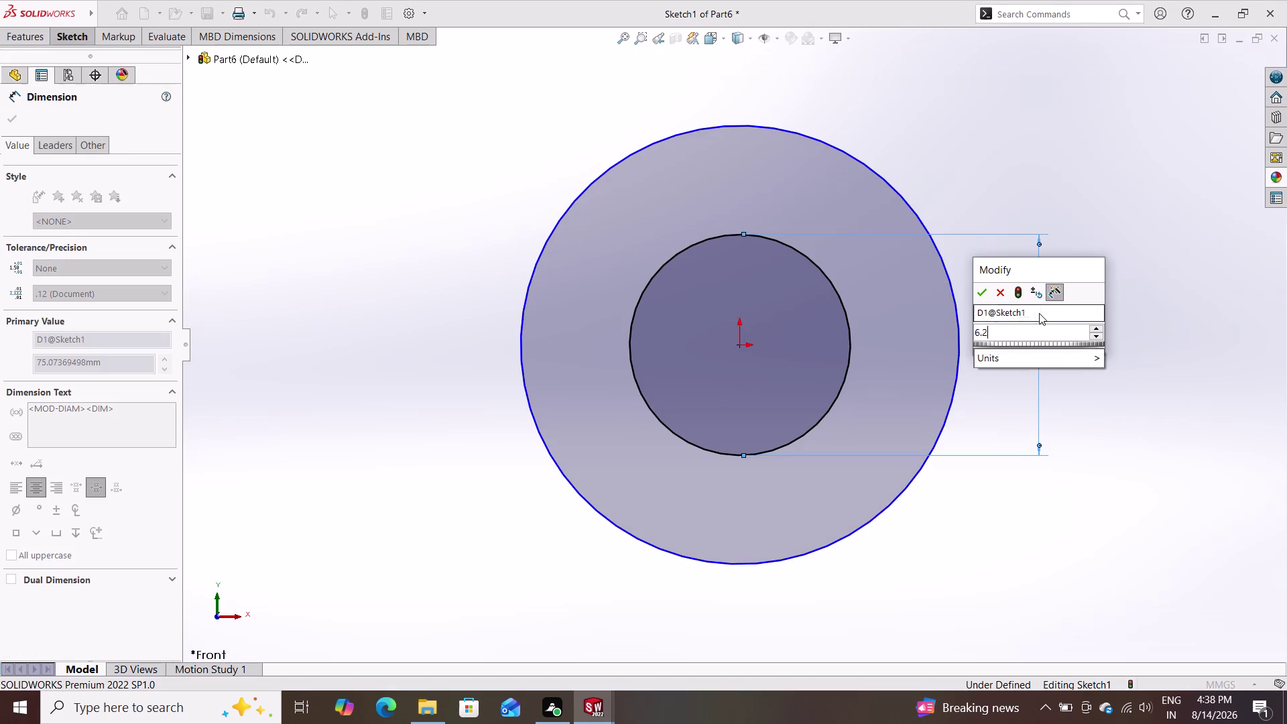
text(5)
key(Return)
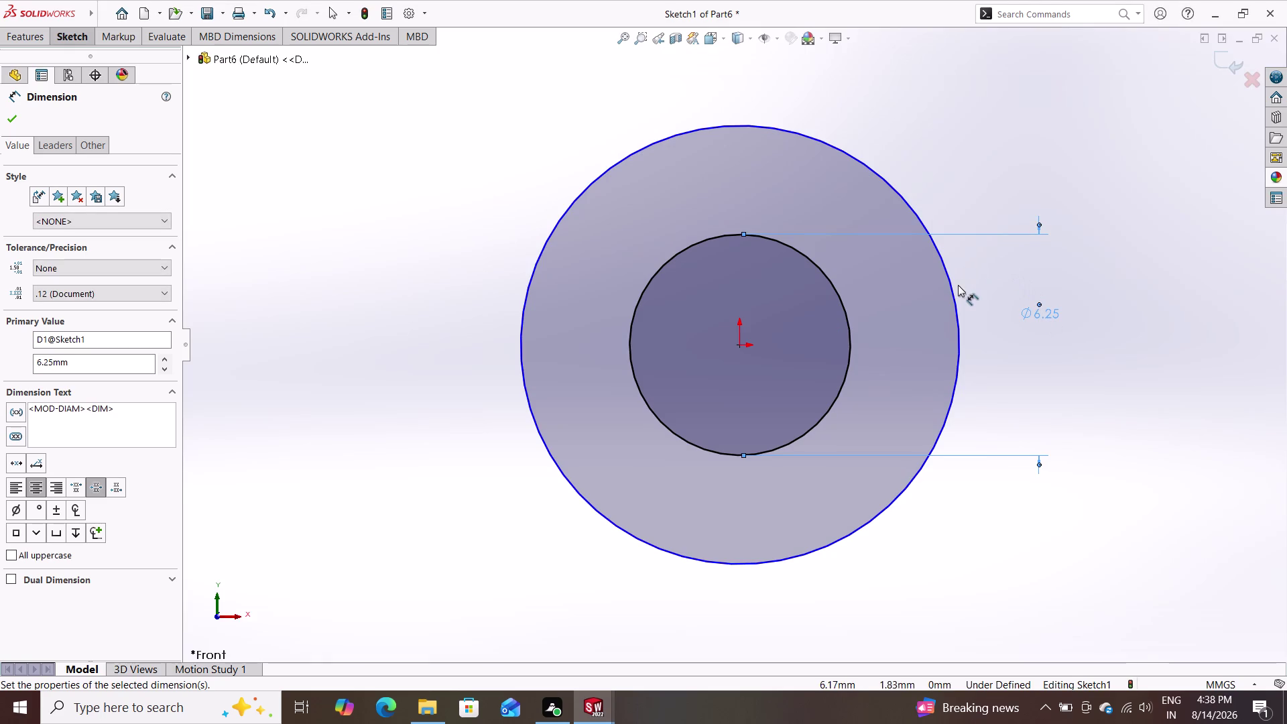
Dimension the outer circle to 12 mm and begin extruding the fully defined sketch.
double_click(954, 292)
click(1103, 301)
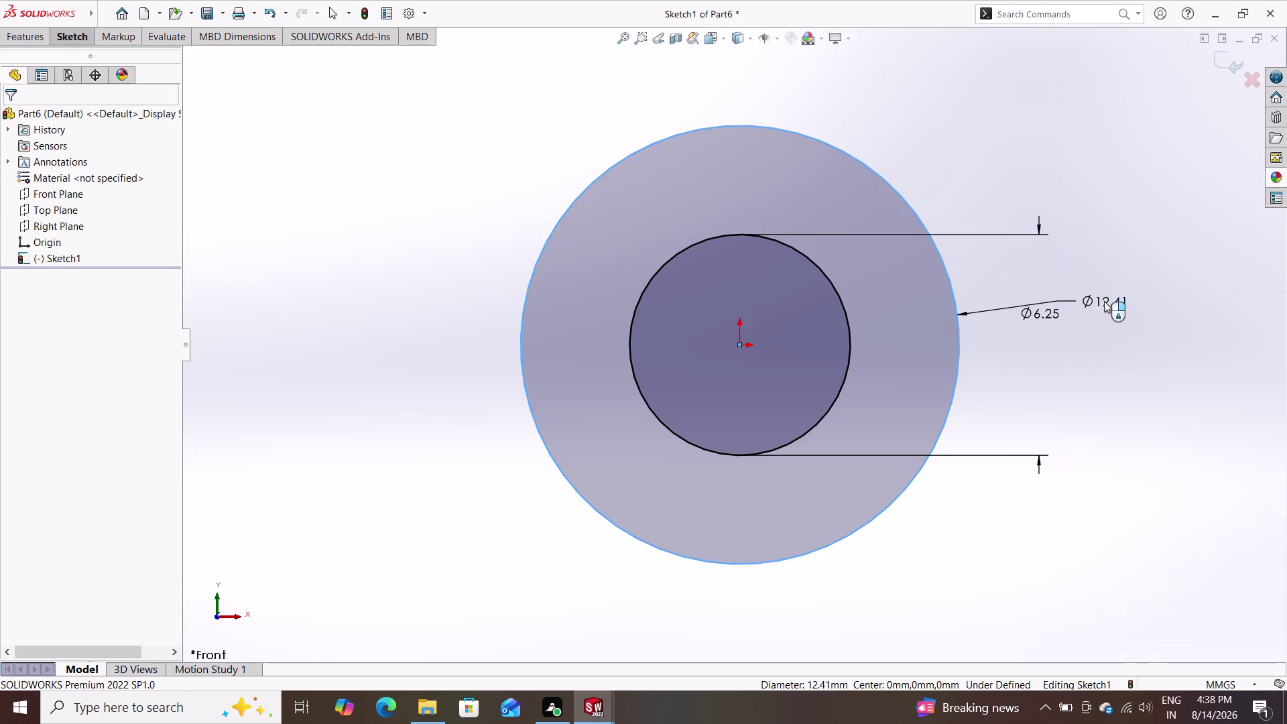
text(12)
key(Return)
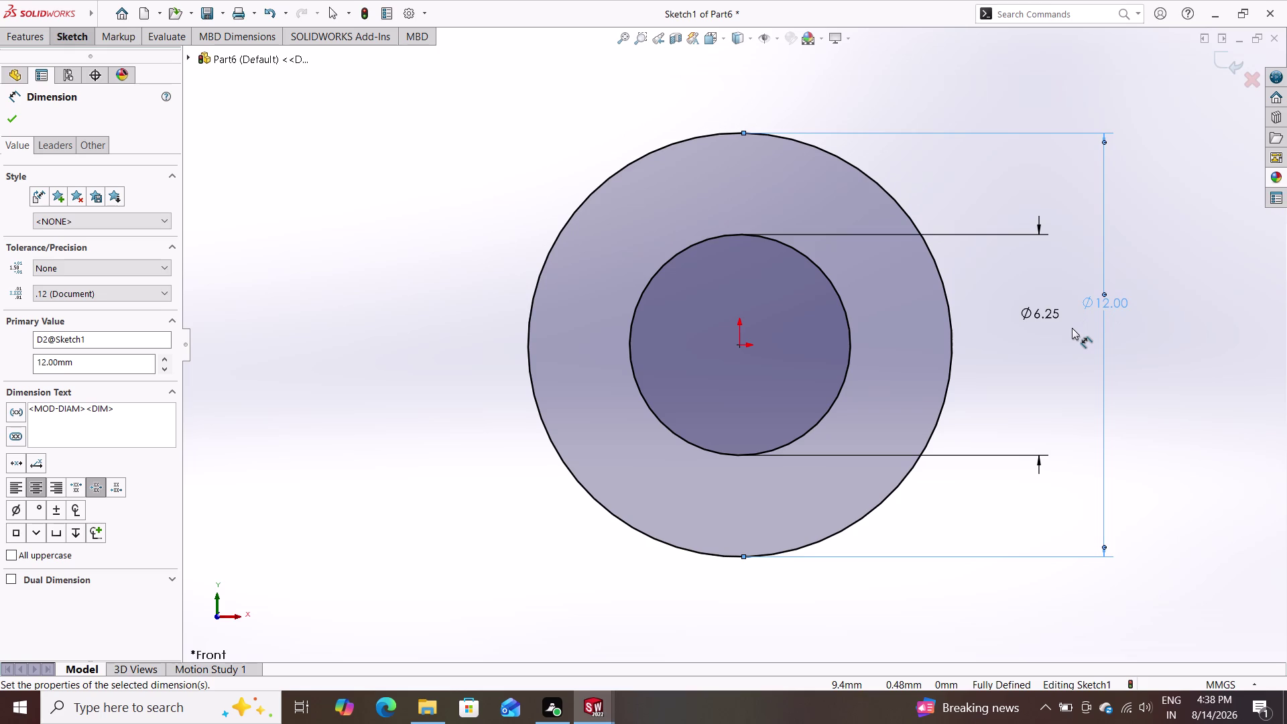
click(18, 115)
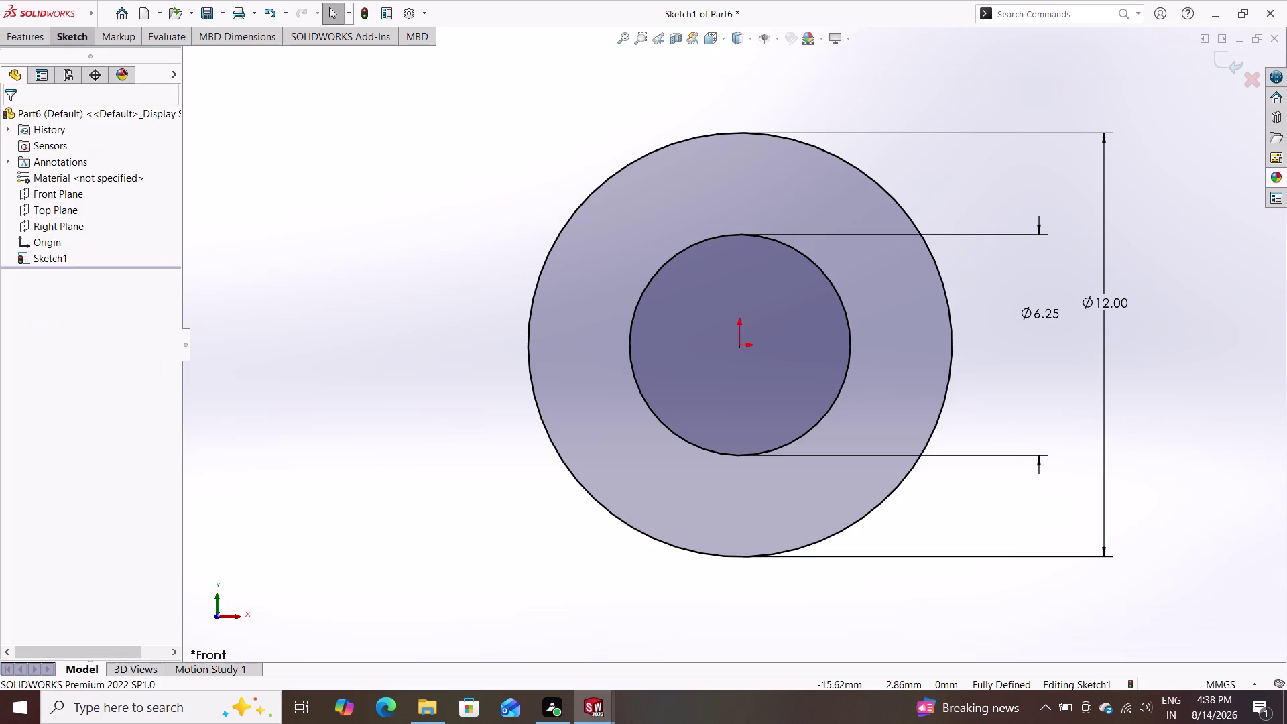
double_click(32, 43)
double_click(25, 79)
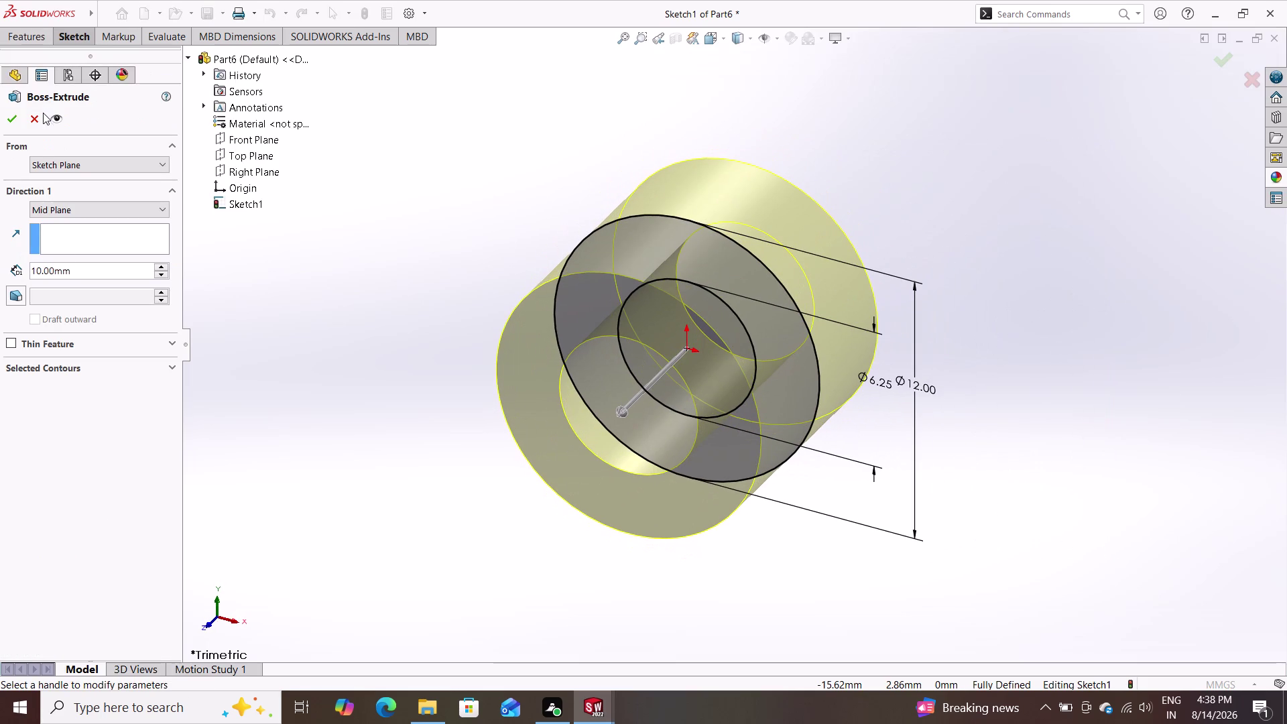
Extrude the ring 1 mm deep with the Mid Plane end condition and accept it.
click(95, 208)
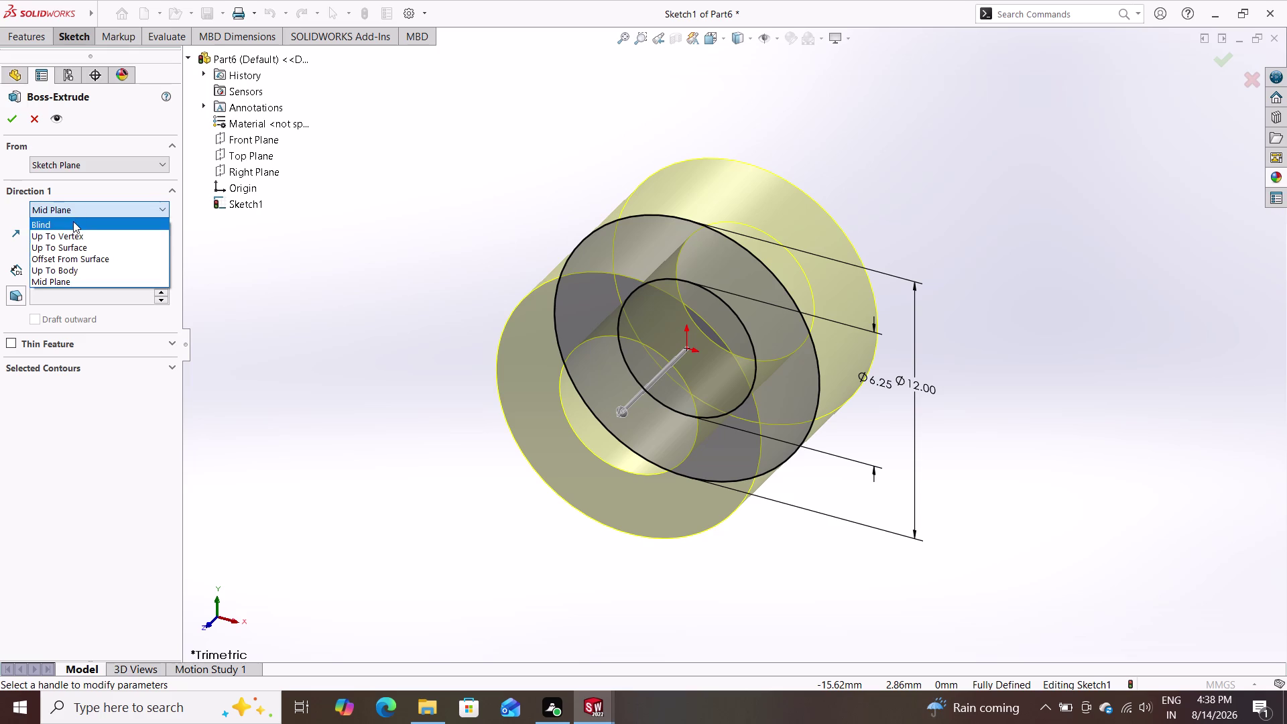
click(73, 221)
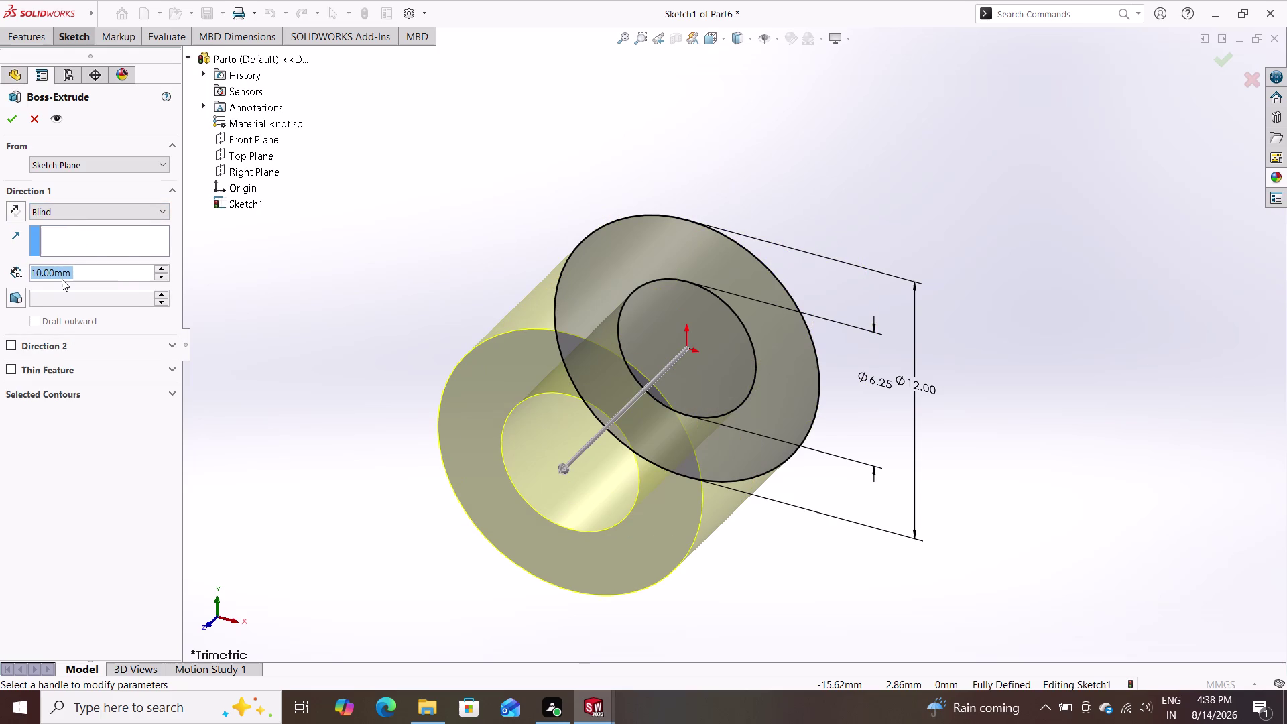
key(1)
key(Return)
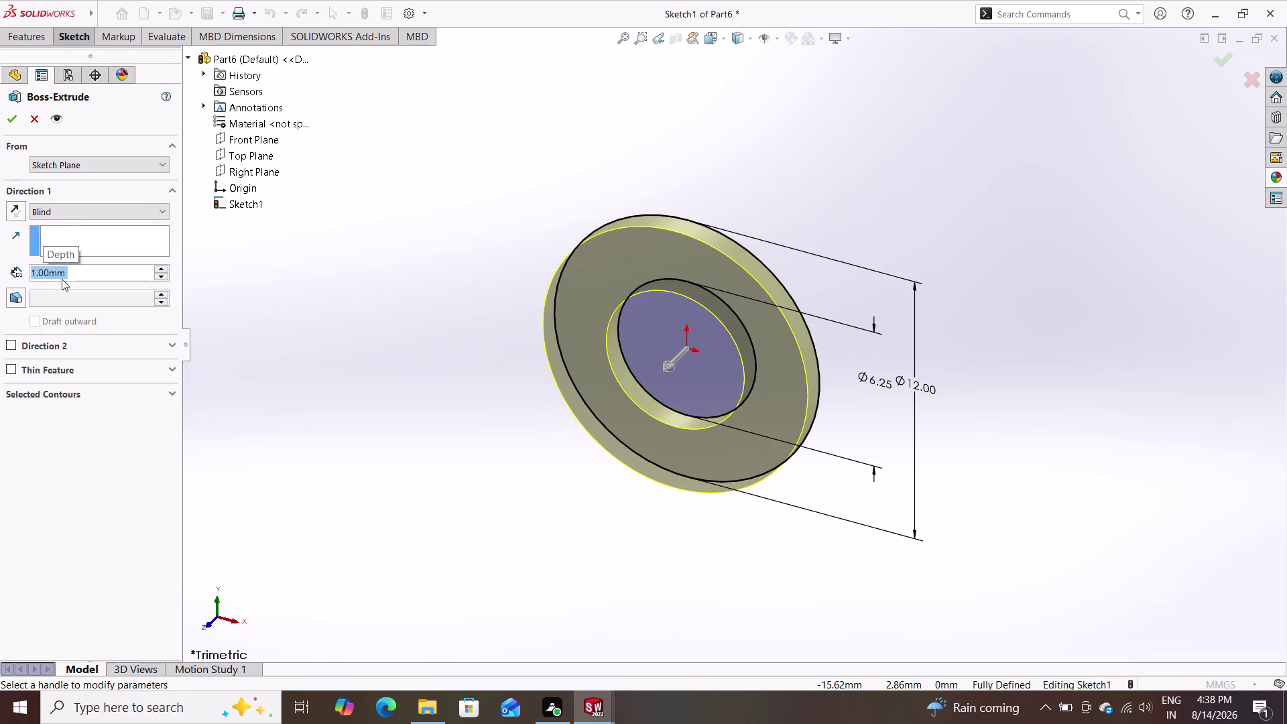
click(88, 210)
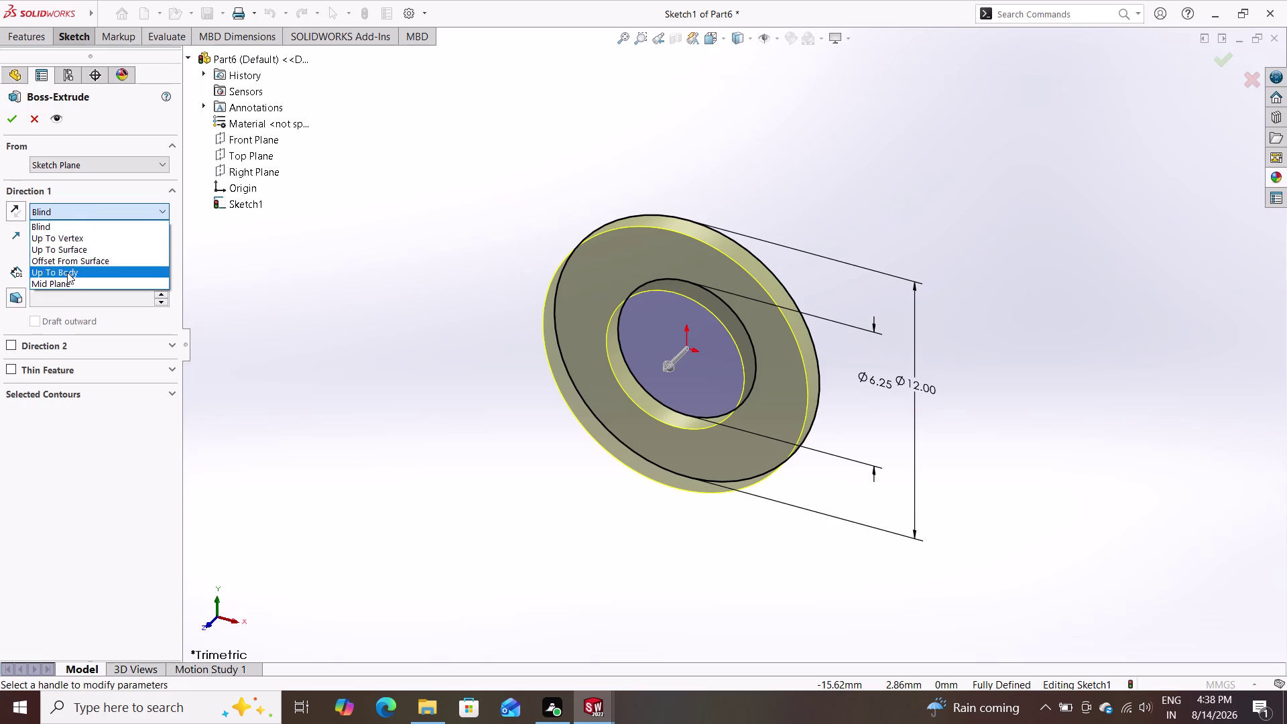
double_click(63, 286)
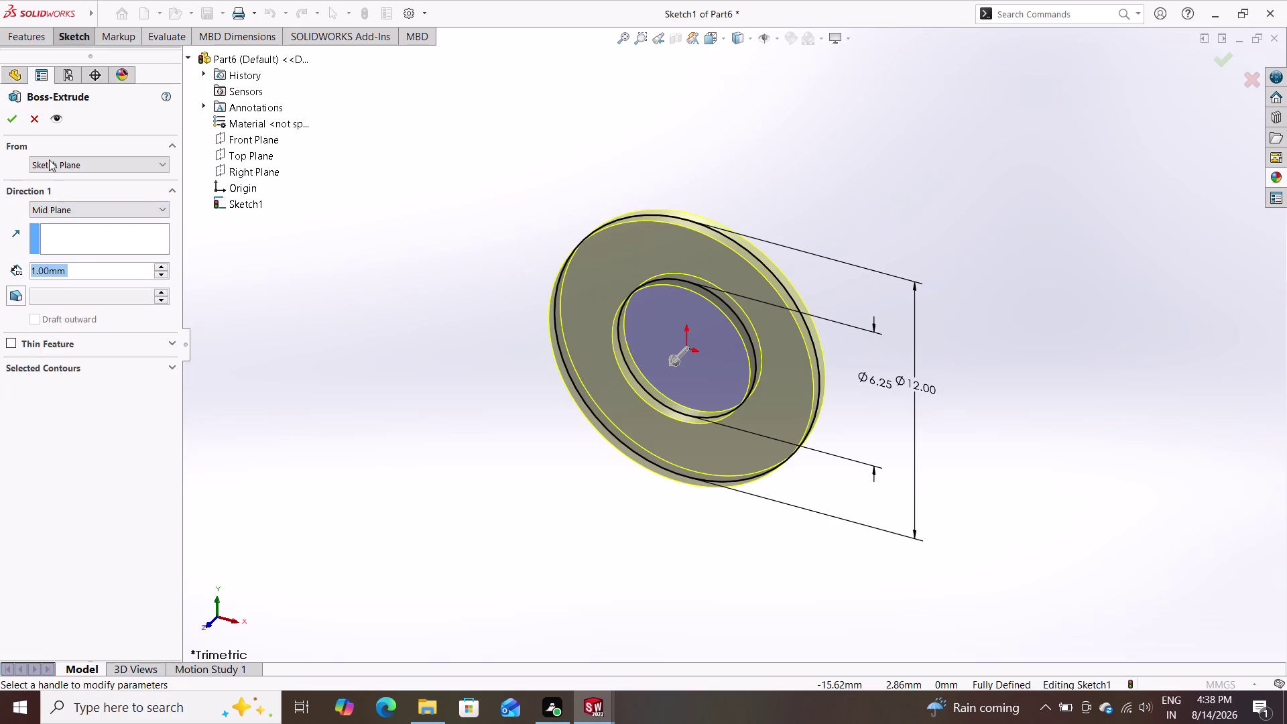
click(13, 119)
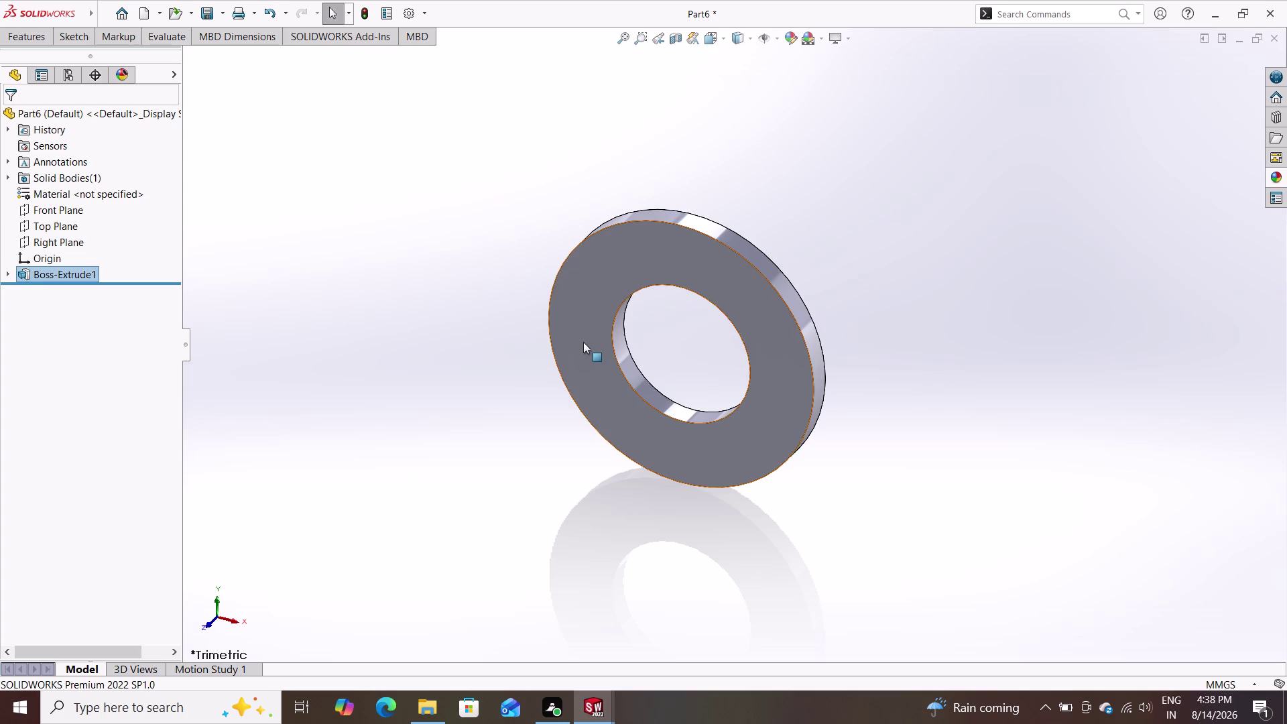
double_click(751, 39)
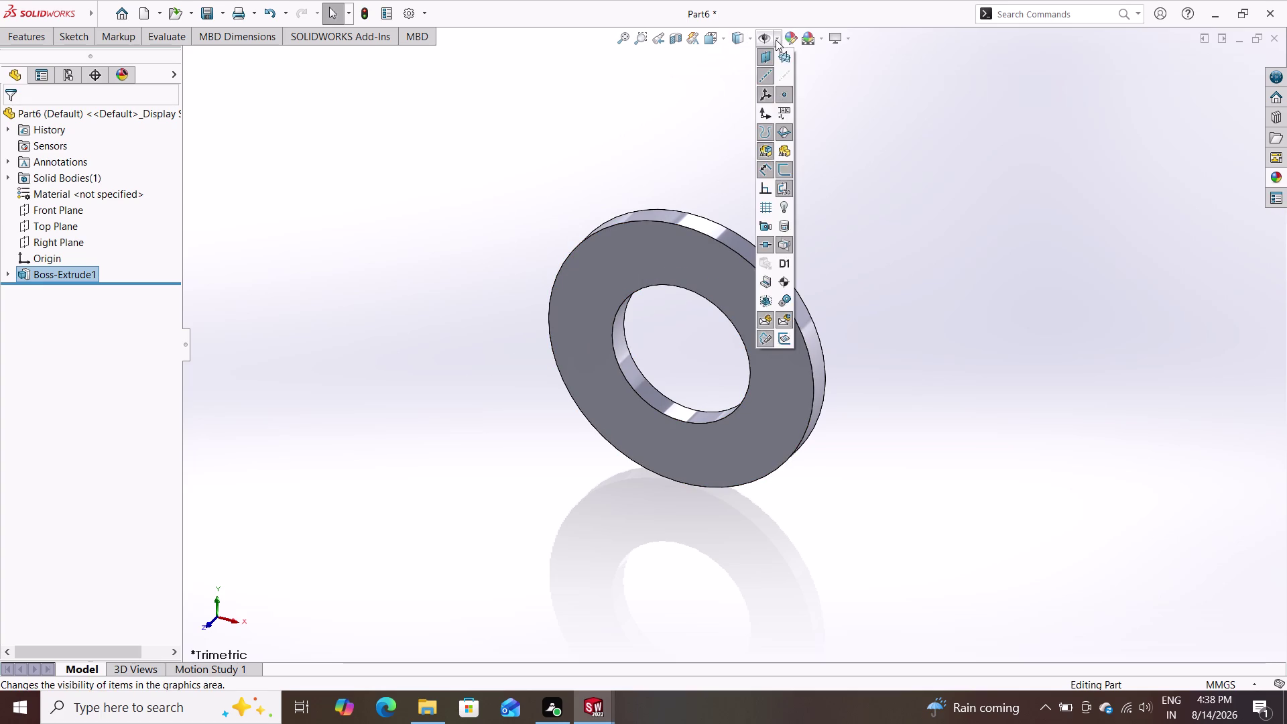
Apply a dark metal appearance to the washer and begin saving the part.
click(842, 68)
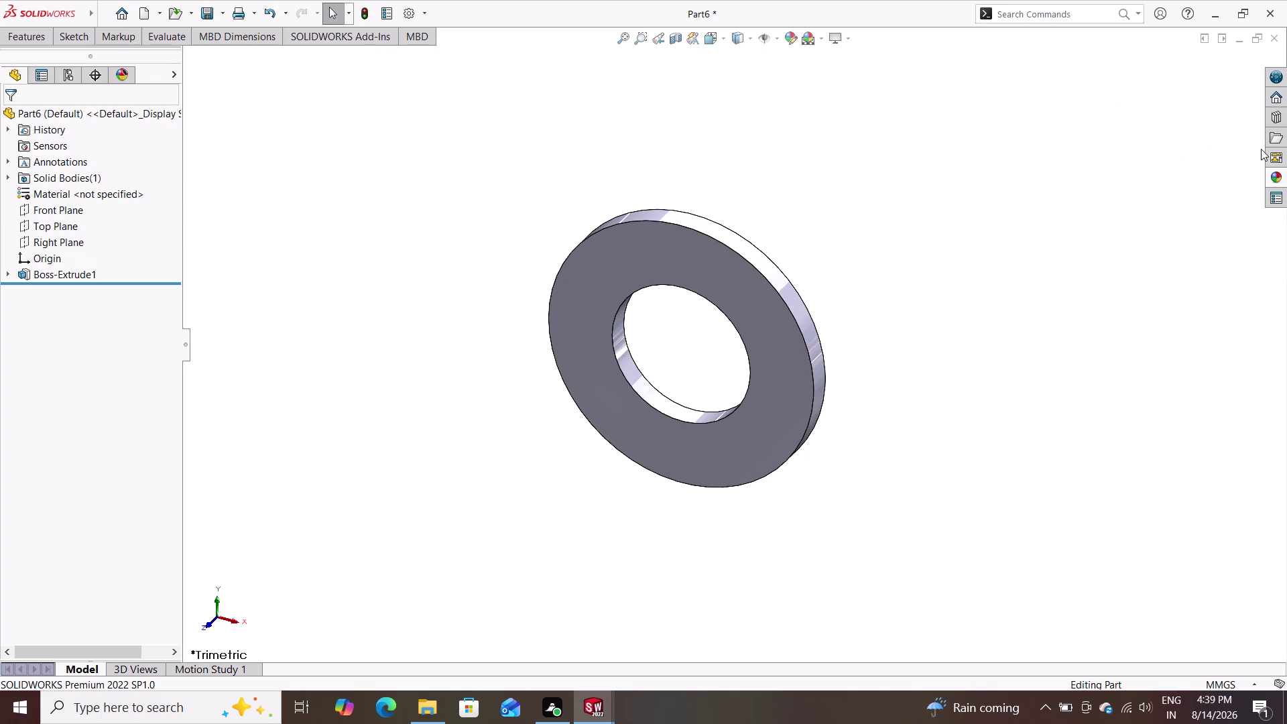
double_click(1278, 175)
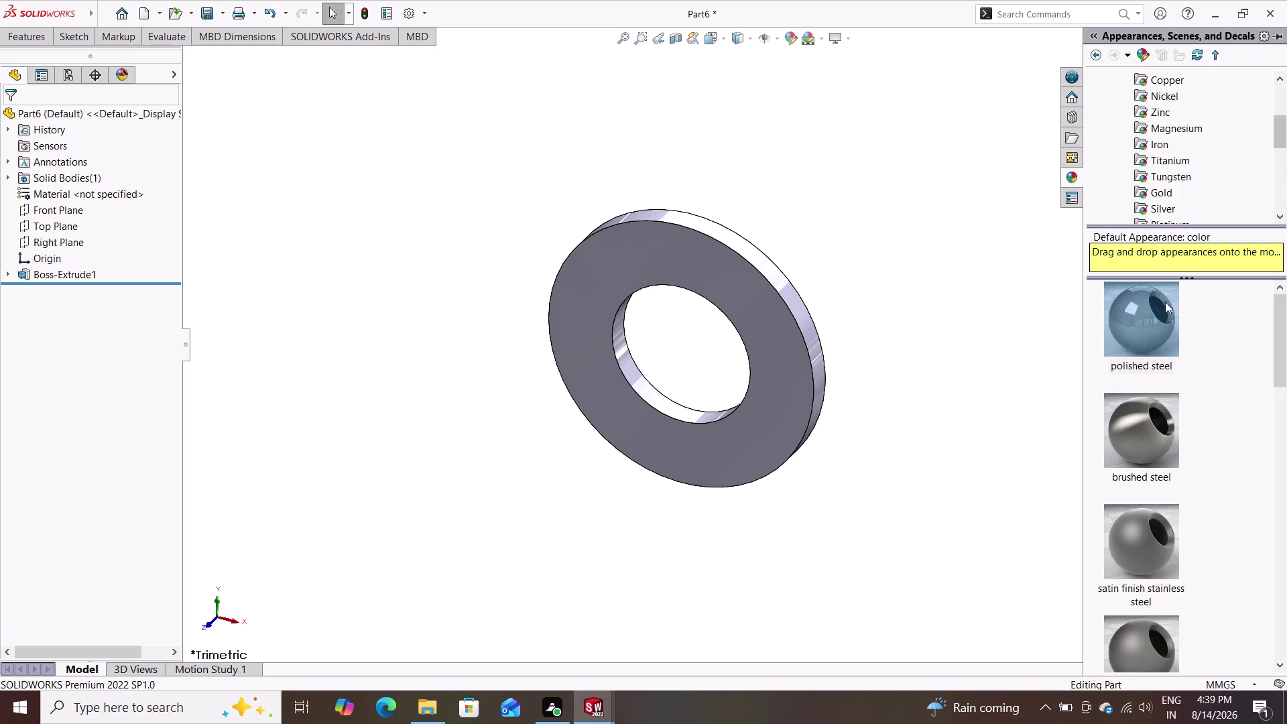
drag(1135, 330, 771, 365)
click(771, 364)
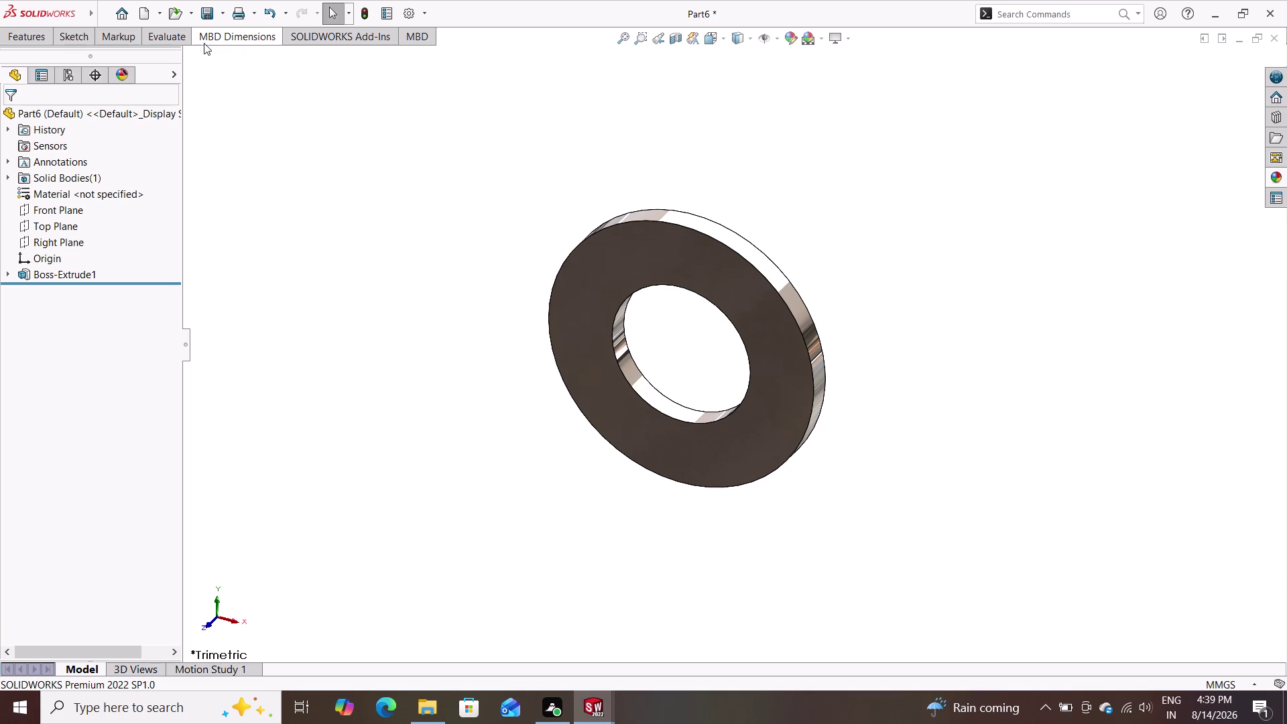
click(211, 12)
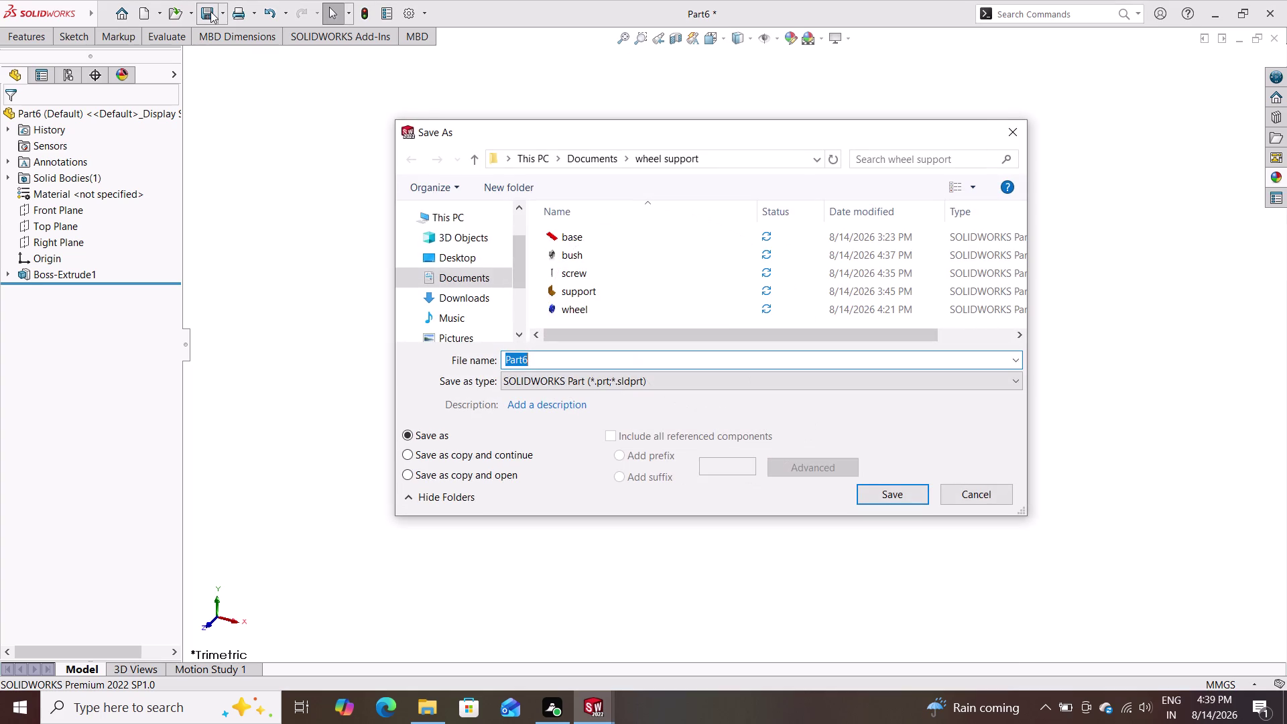
Save the part as 'washer', correcting the mistyped 'waher' file name.
text(waher)
key(BackSpace)
key(BackSpace)
key(BackSpace)
text(sher)
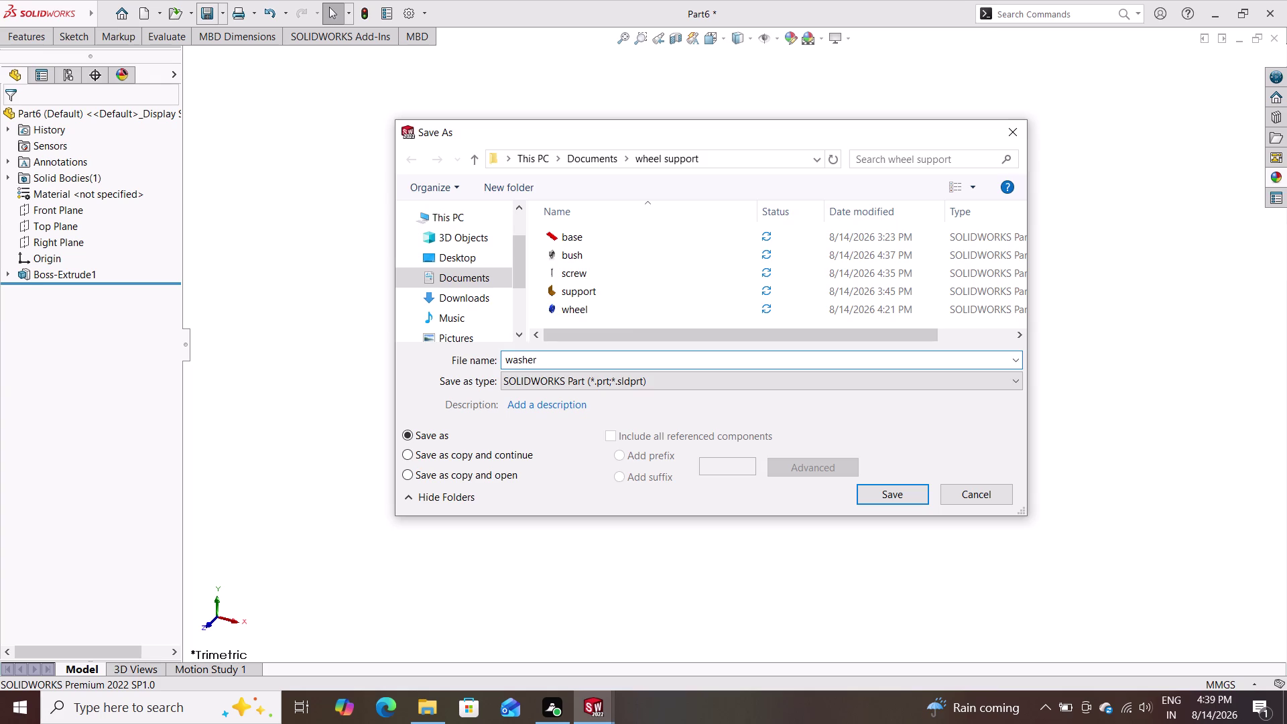
key(Return)
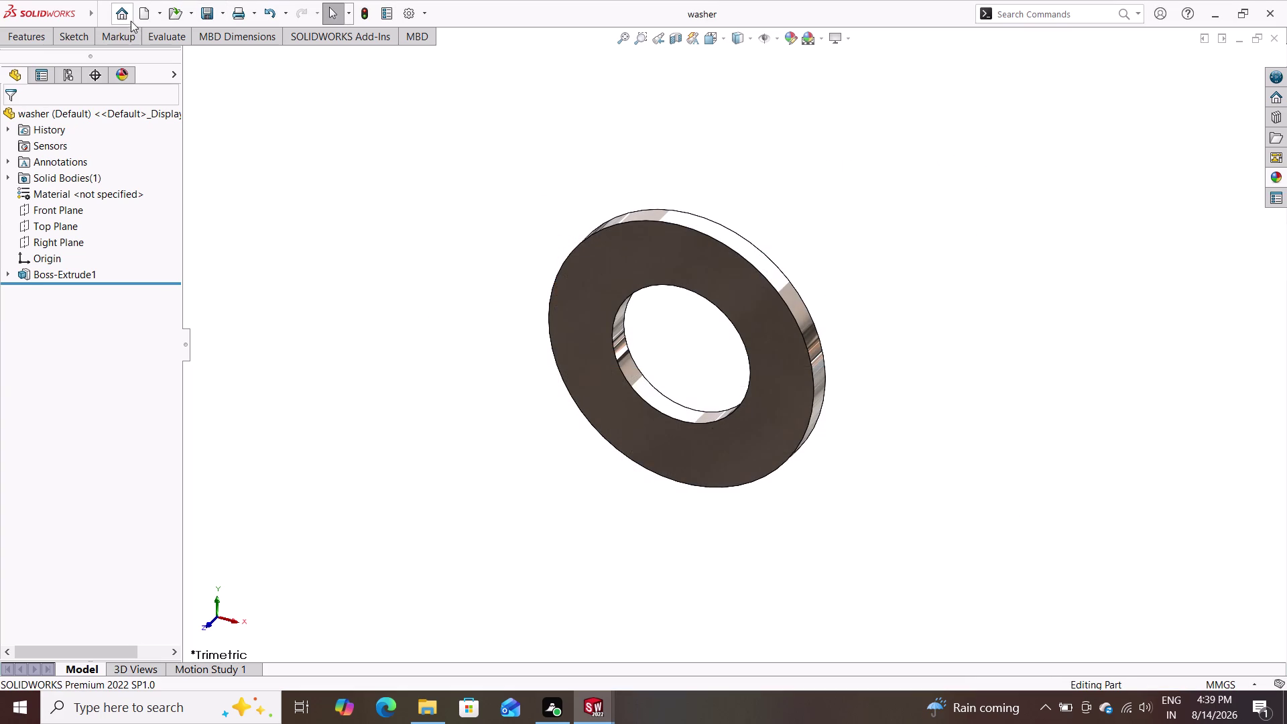
click(138, 15)
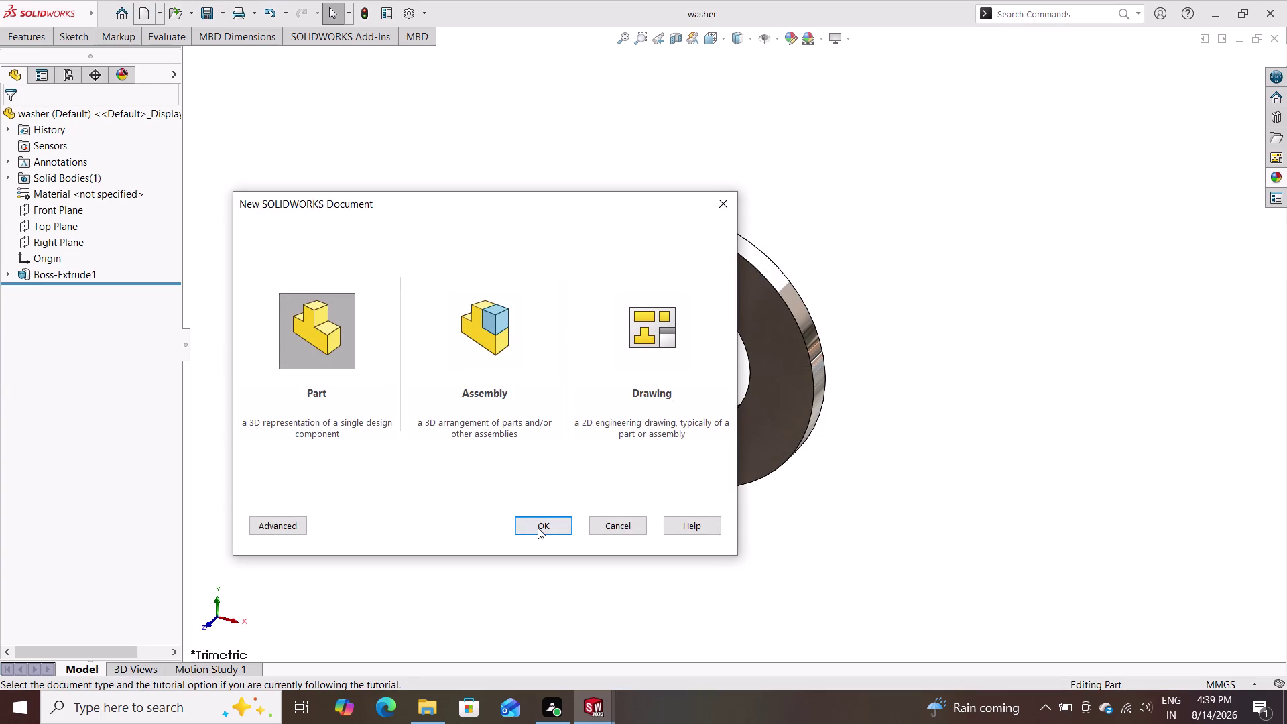
Create a new part, start a sketch on the Front Plane, and pick the Circle tool.
click(538, 527)
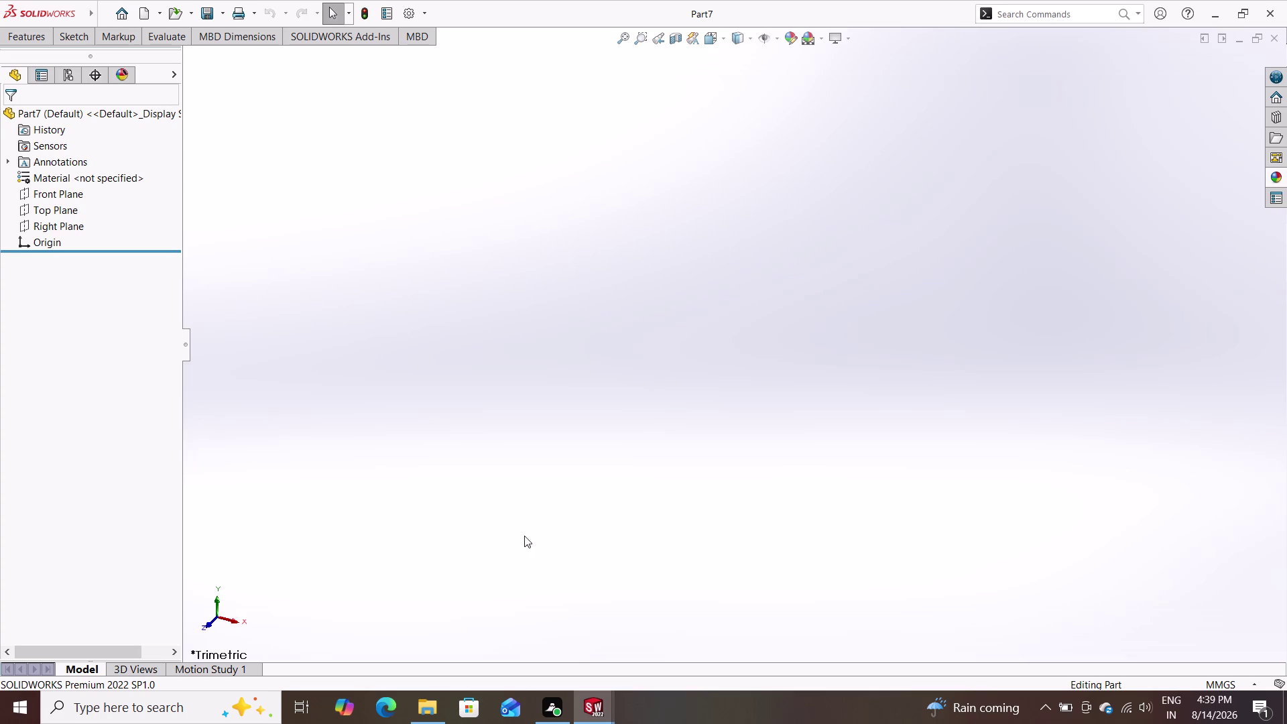
click(73, 191)
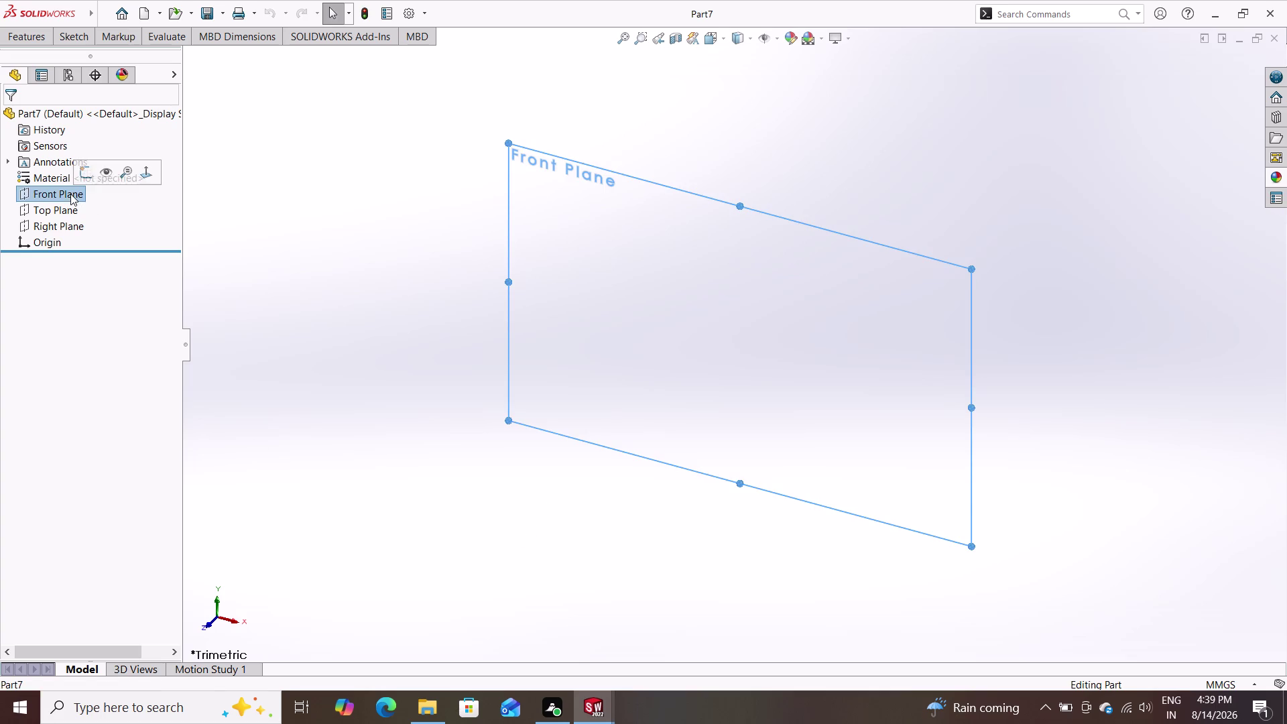
click(86, 172)
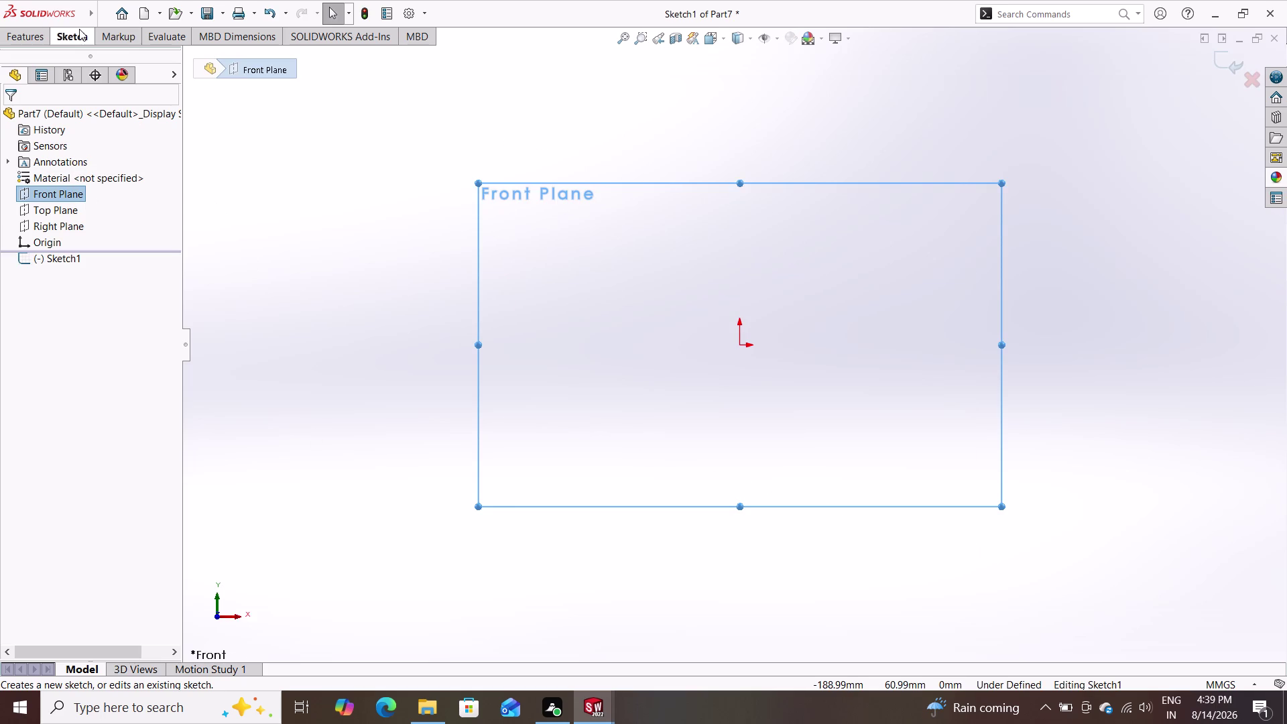
click(79, 28)
click(155, 59)
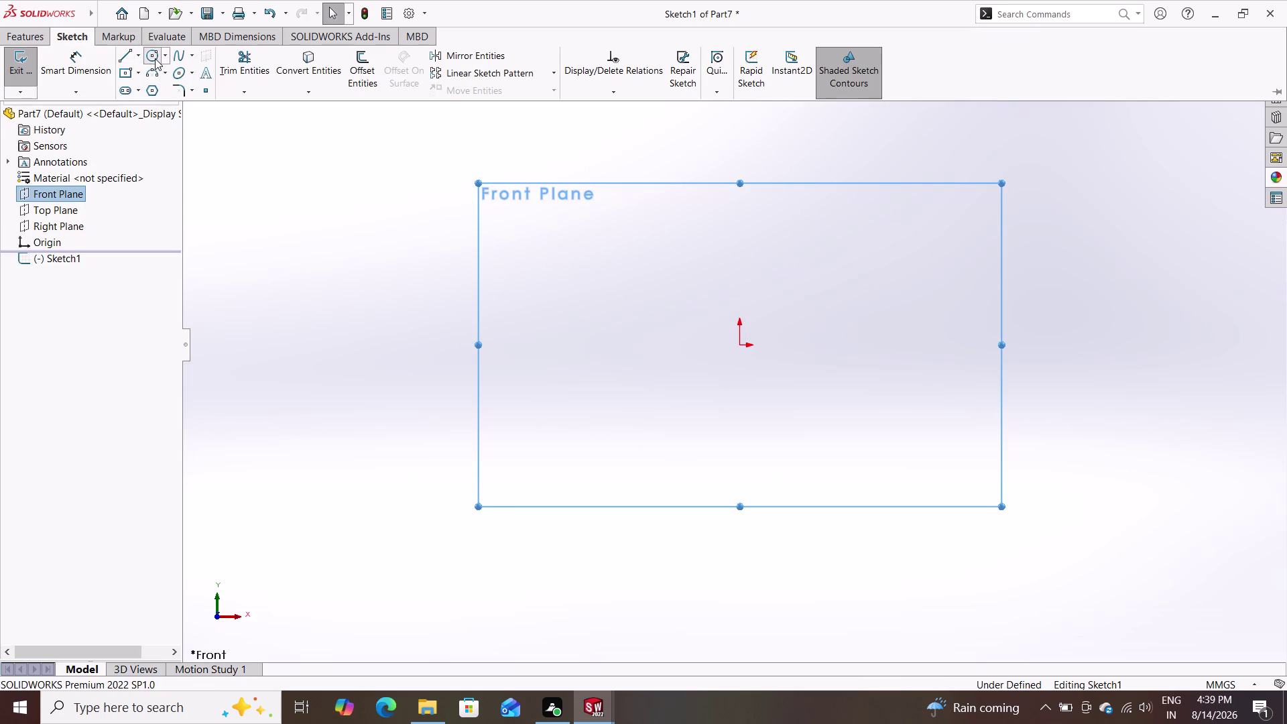
click(739, 341)
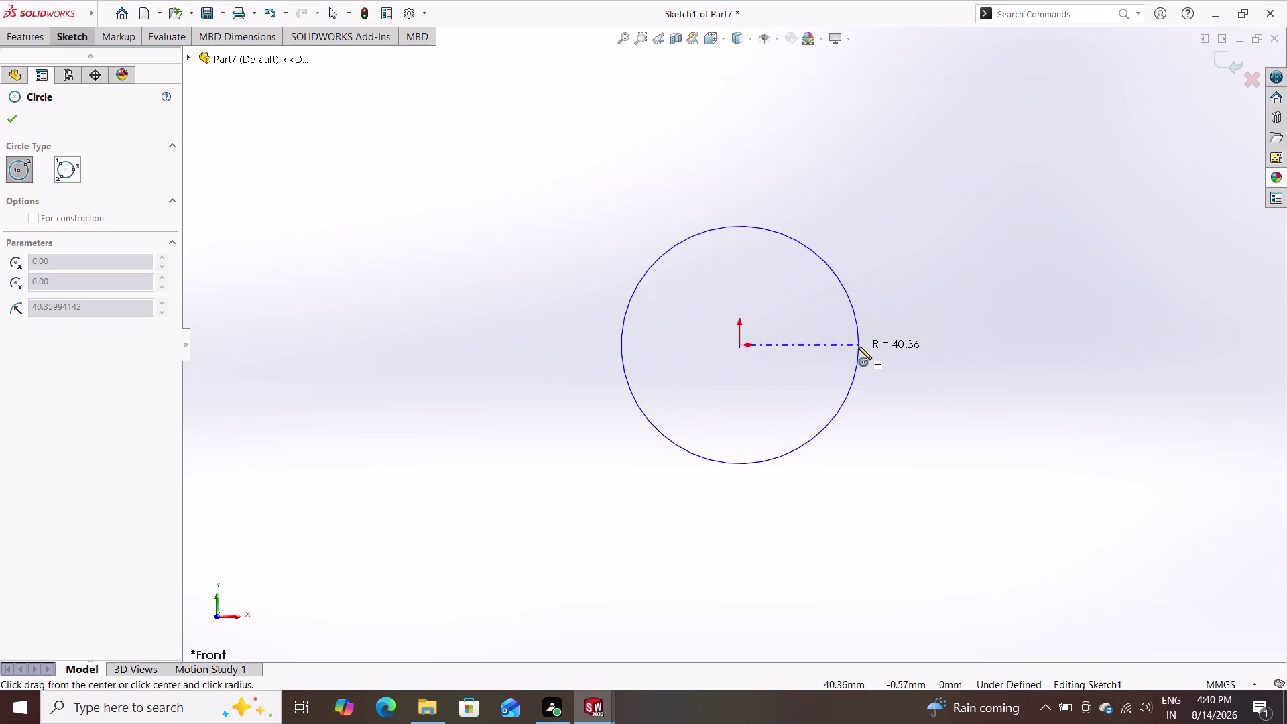
Draw an origin-centred circle and delete the accidental smaller inner circle.
click(859, 347)
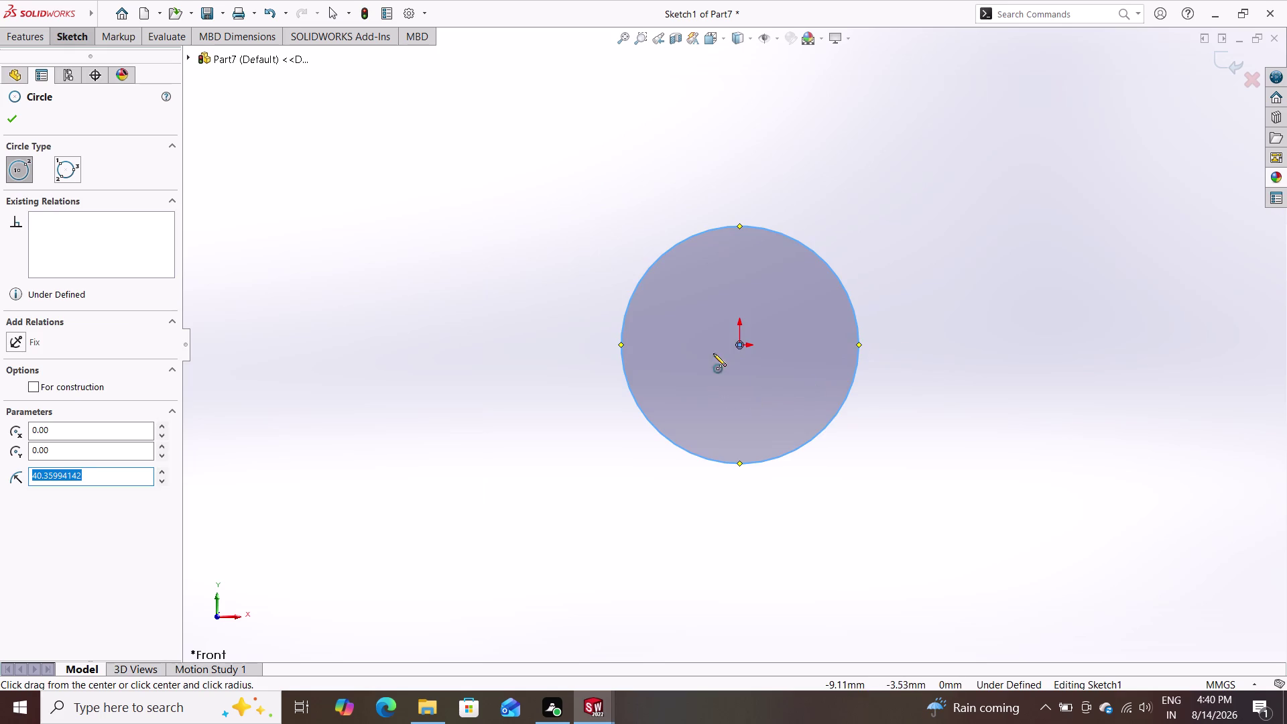
click(741, 345)
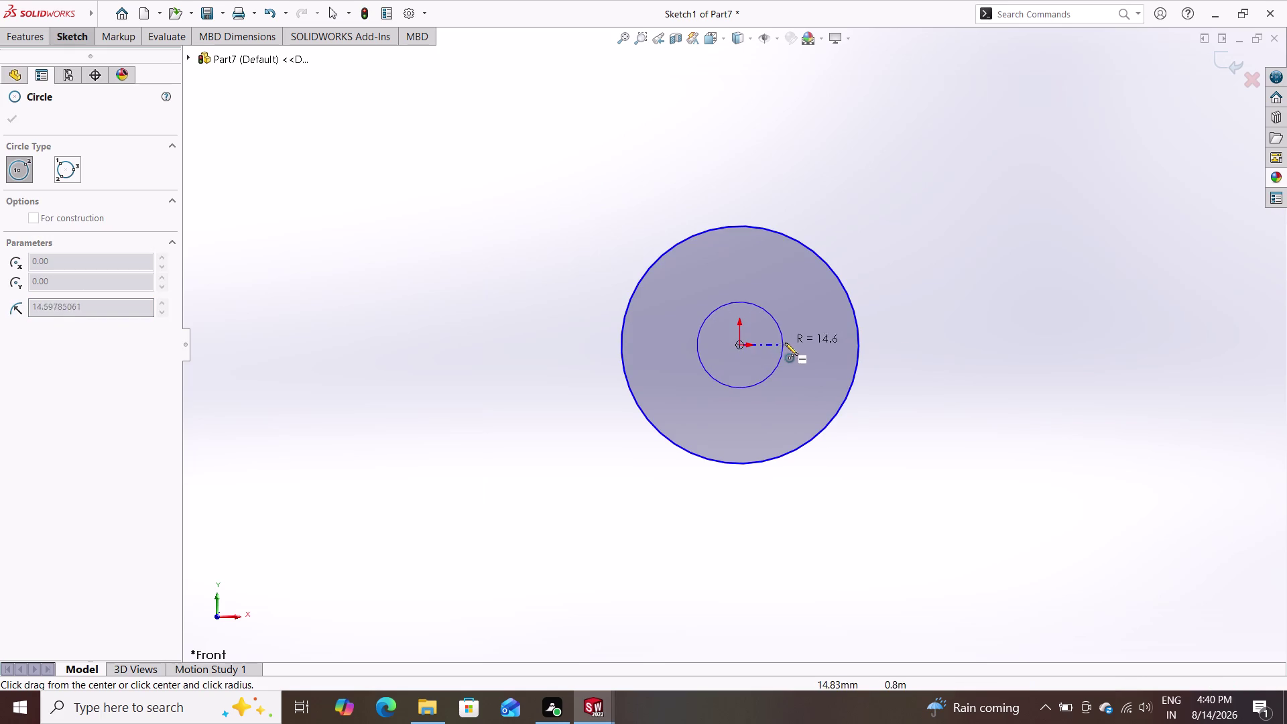
click(785, 342)
key(Escape)
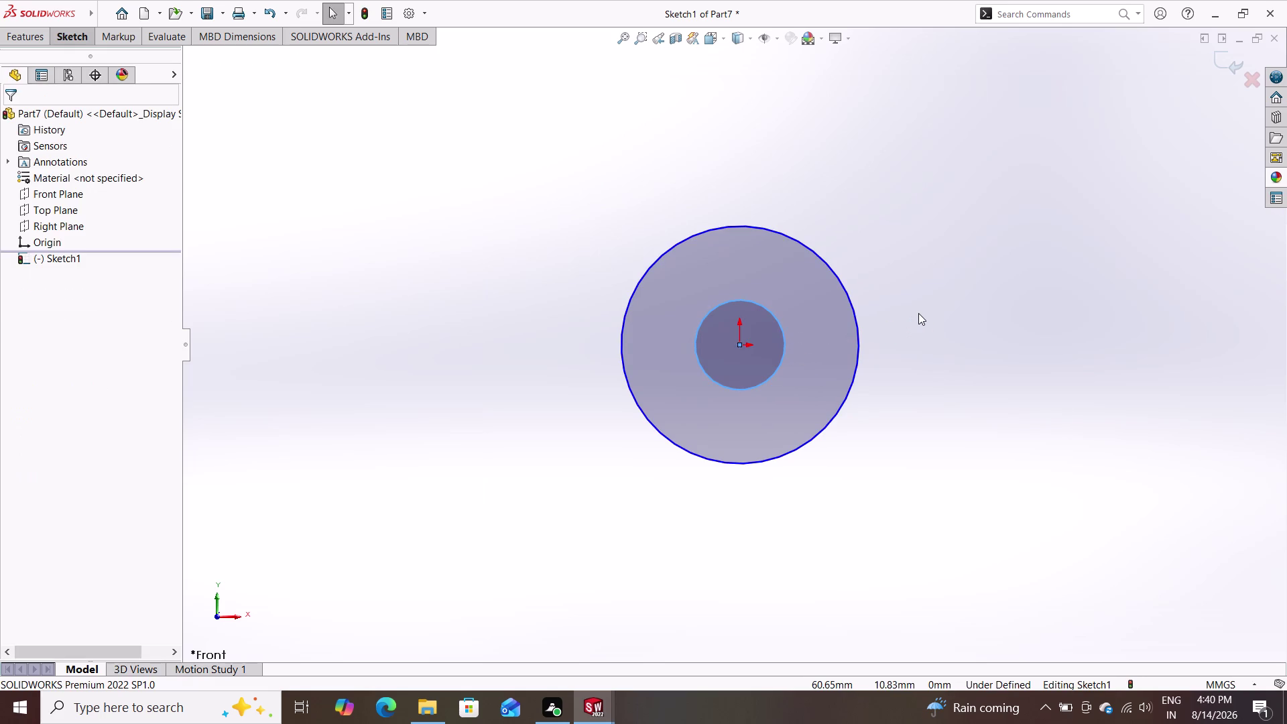
key(Escape)
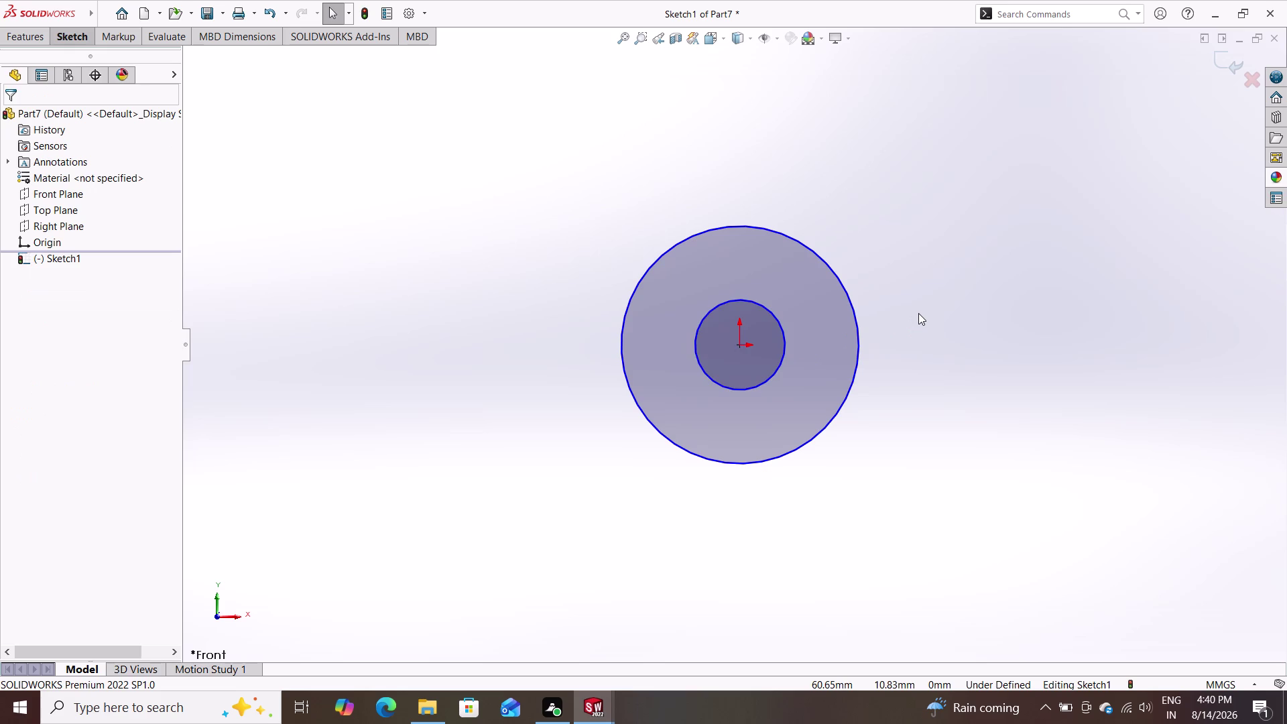
key(Escape)
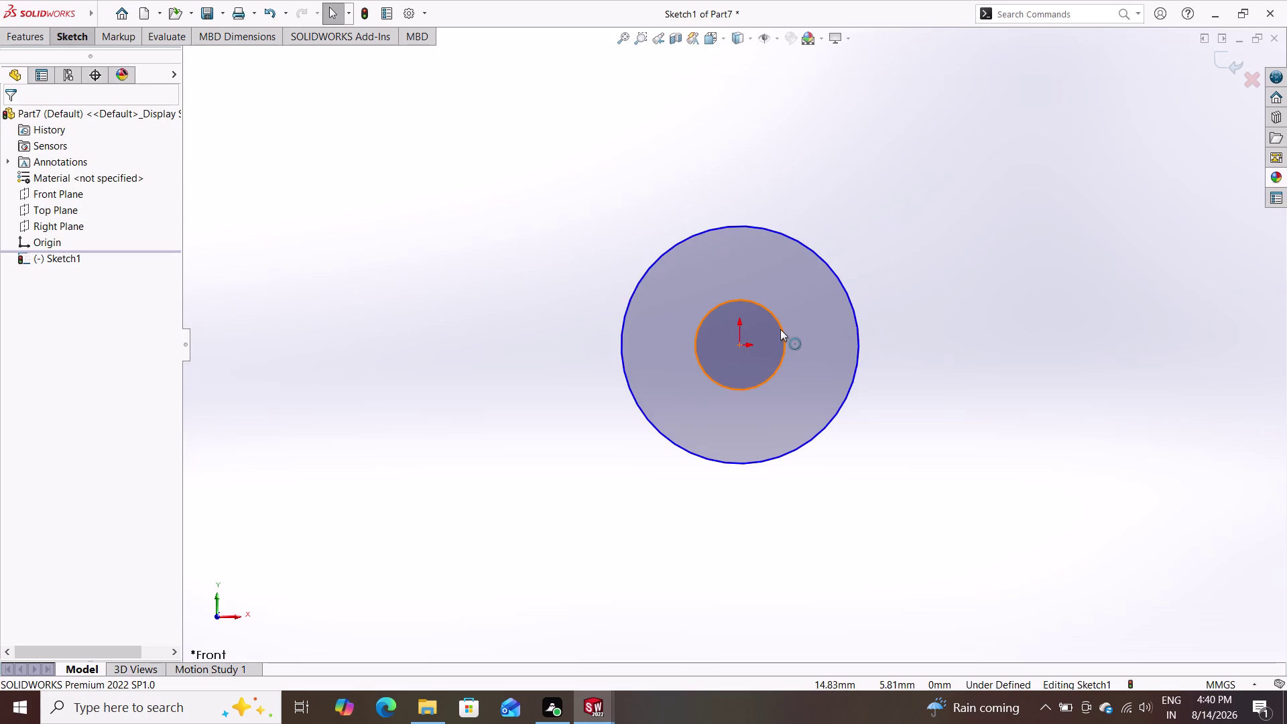
double_click(780, 329)
key(Delete)
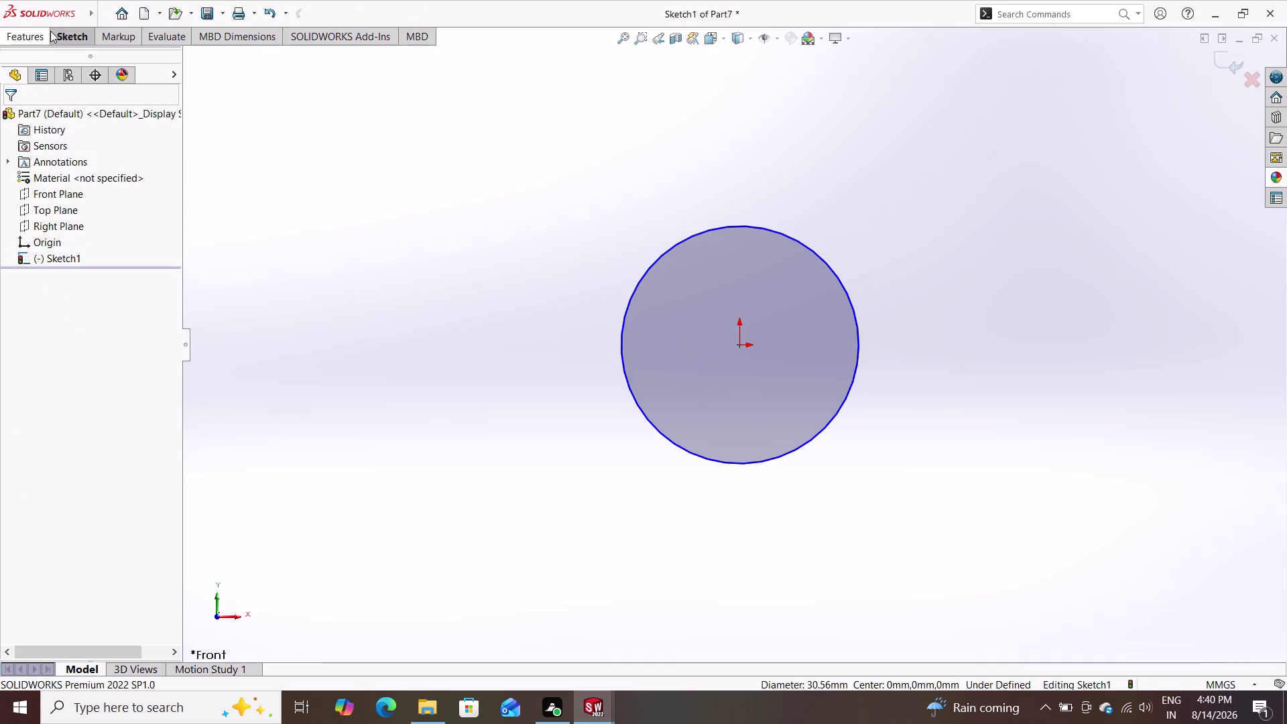
Dimension the remaining circle's diameter to 10 mm, fully defining the sketch.
double_click(52, 29)
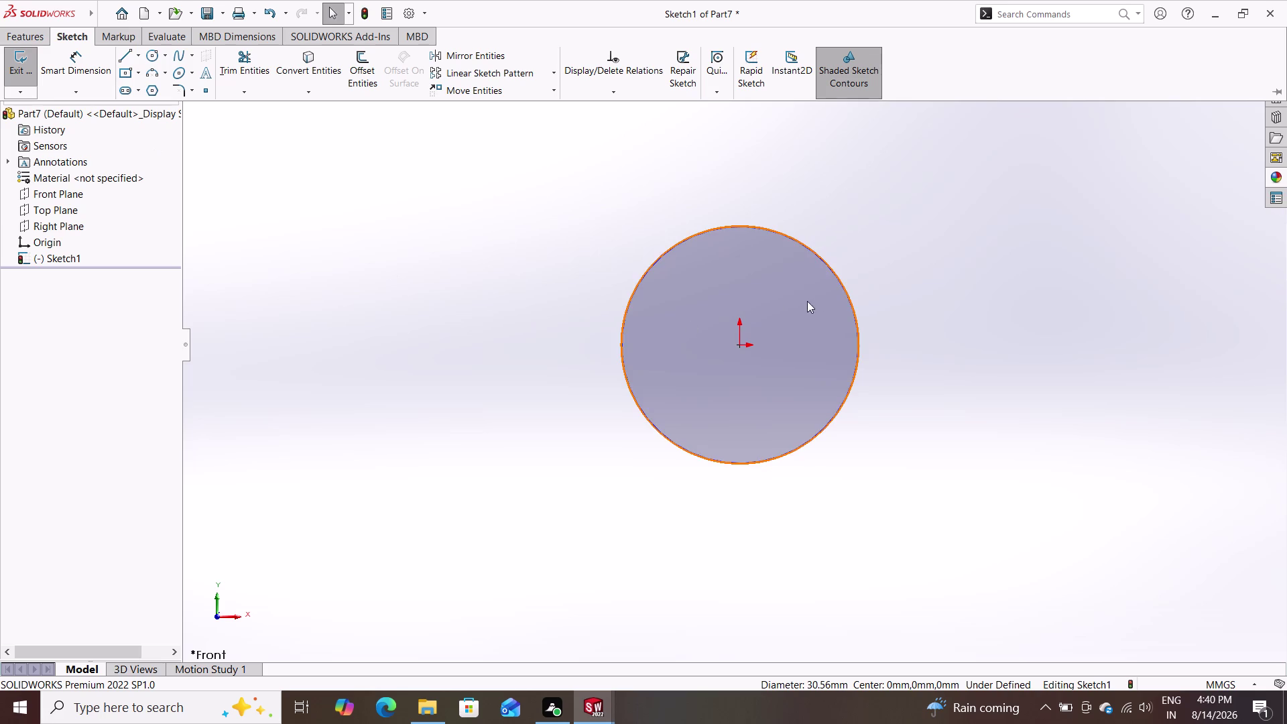
click(76, 71)
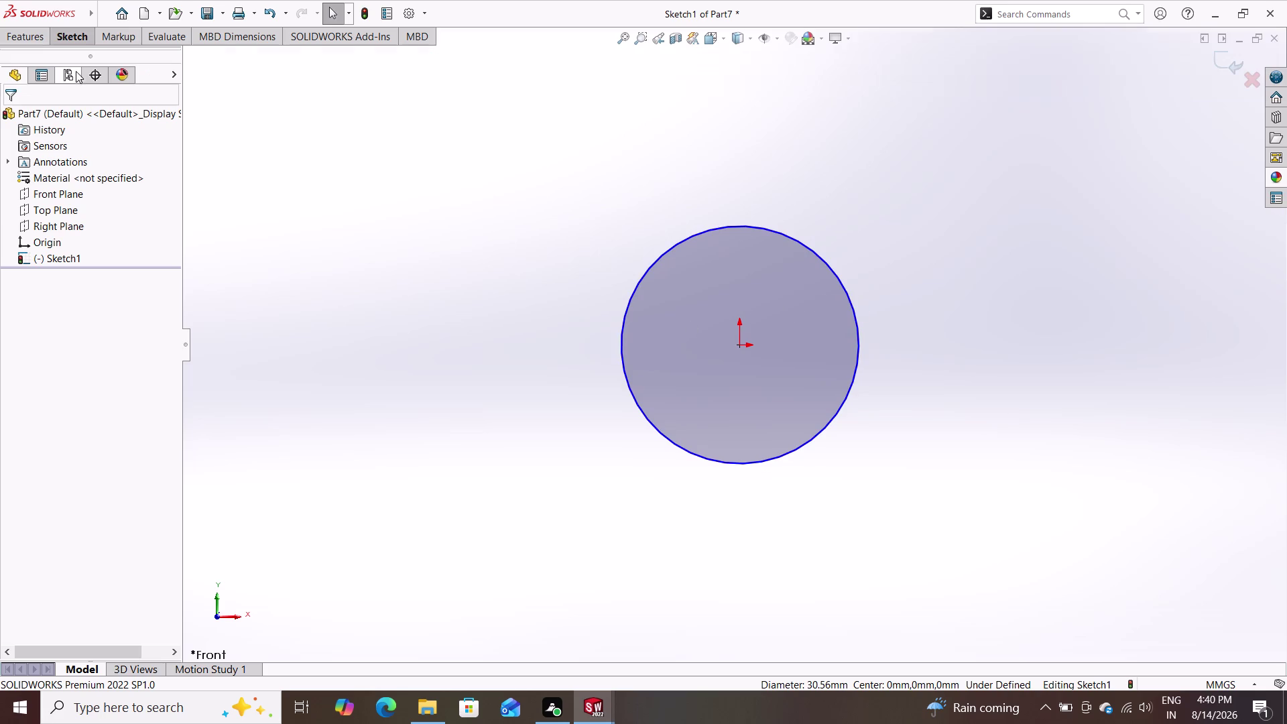
click(858, 356)
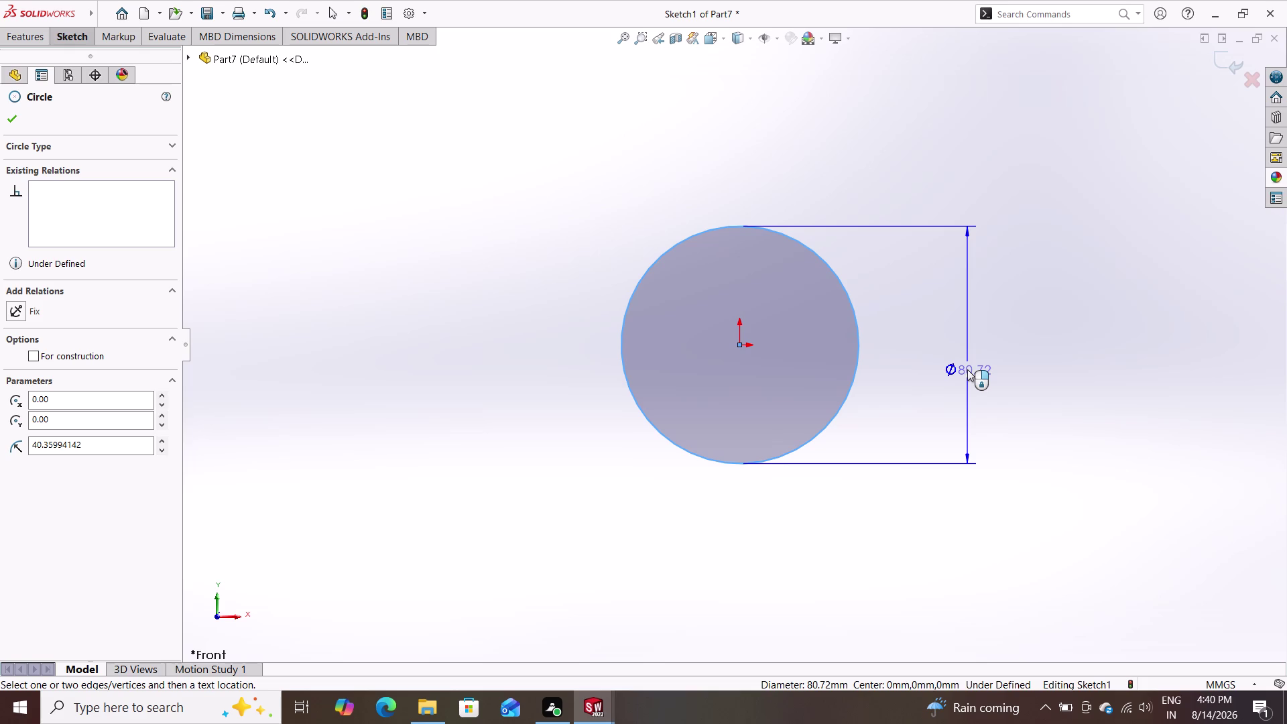
double_click(967, 369)
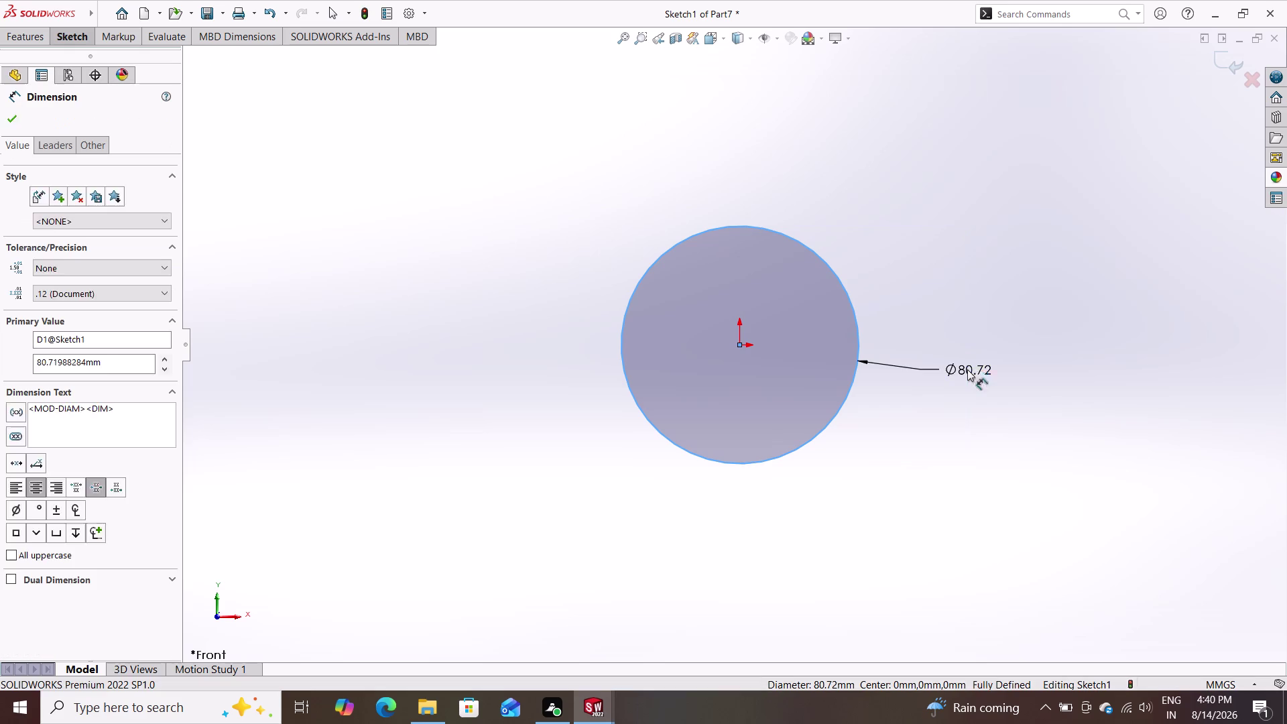
text(10)
key(Return)
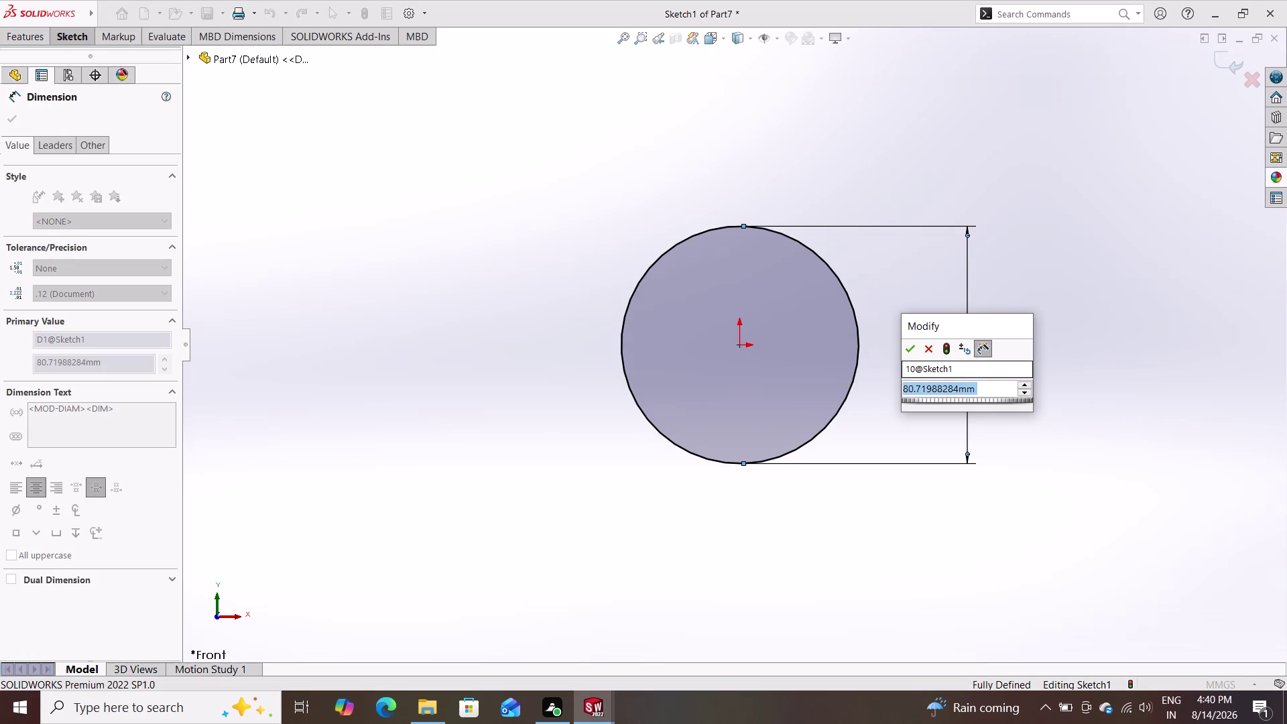
text(10)
key(Return)
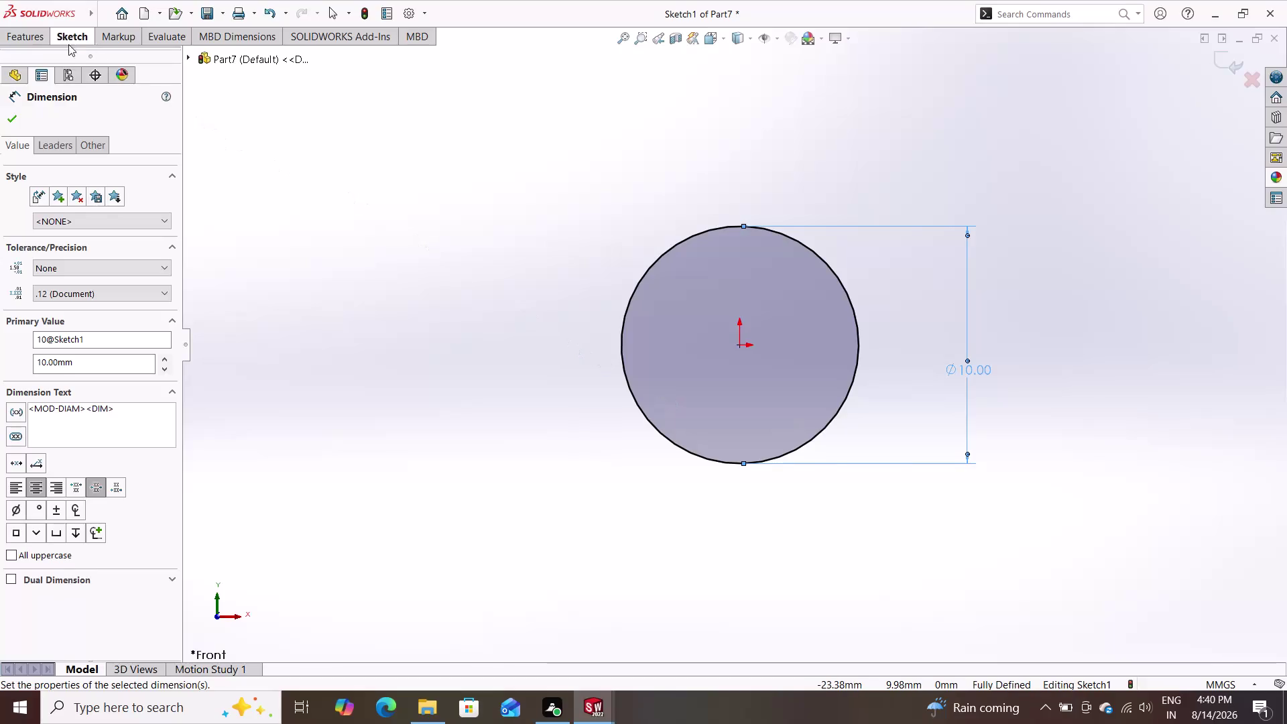
Extrude the circle into a 4 mm Blind disc, then undo the extrusion.
click(26, 34)
click(34, 61)
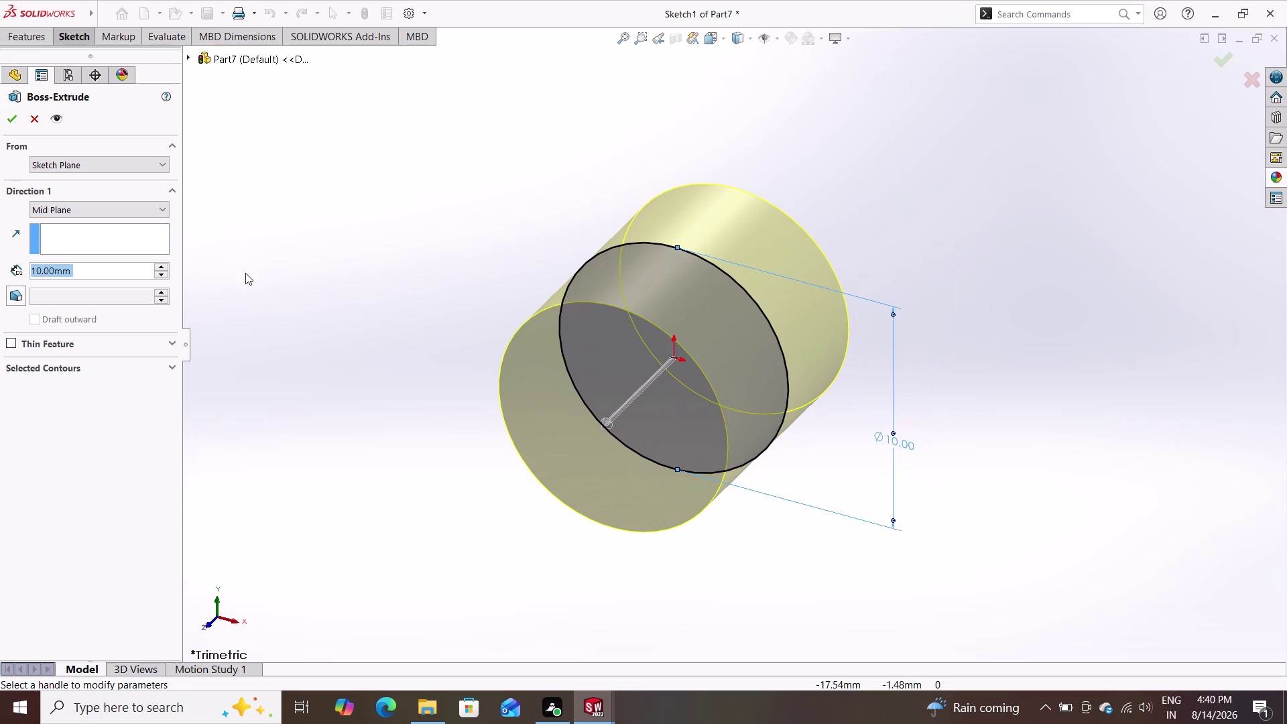
click(38, 207)
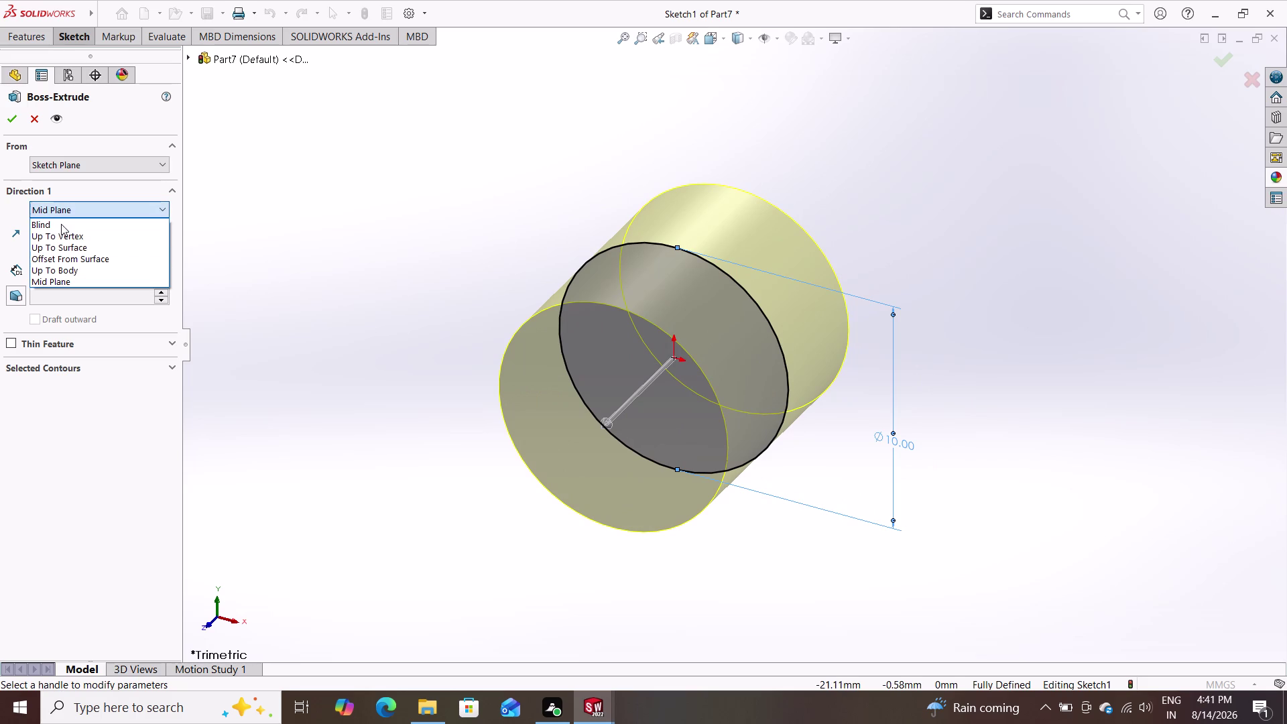
click(63, 224)
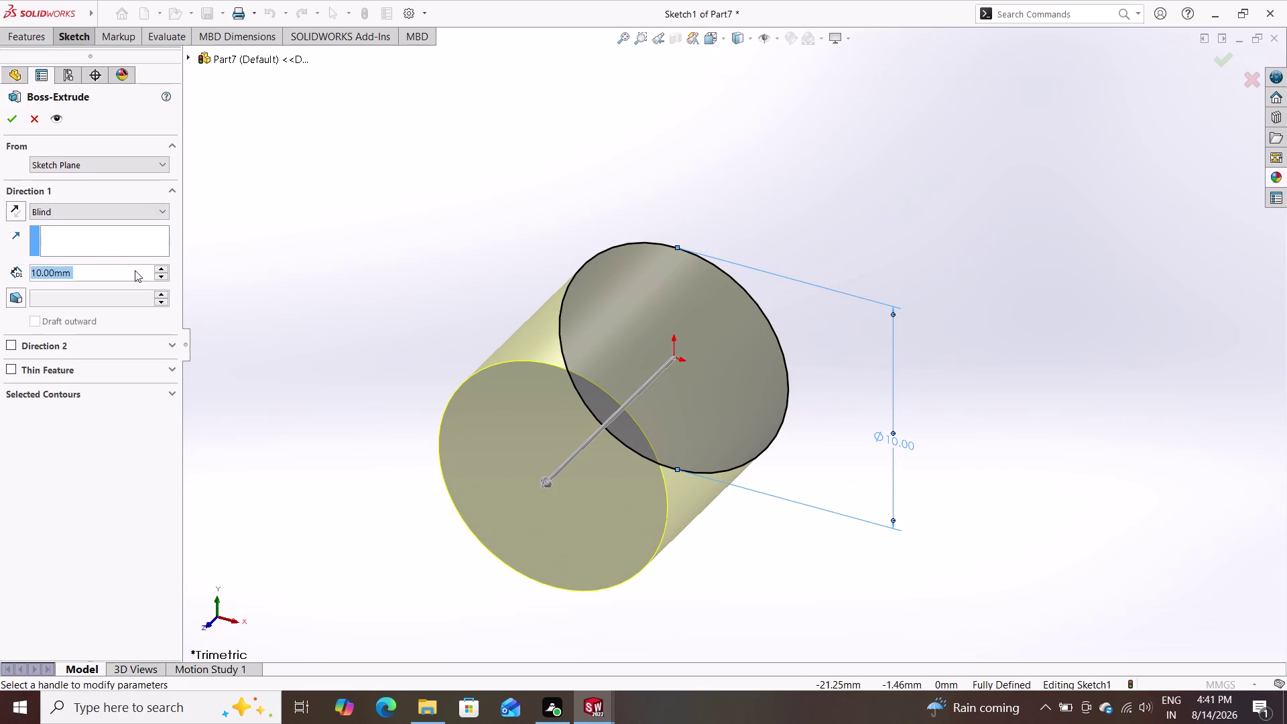
key(4)
key(Return)
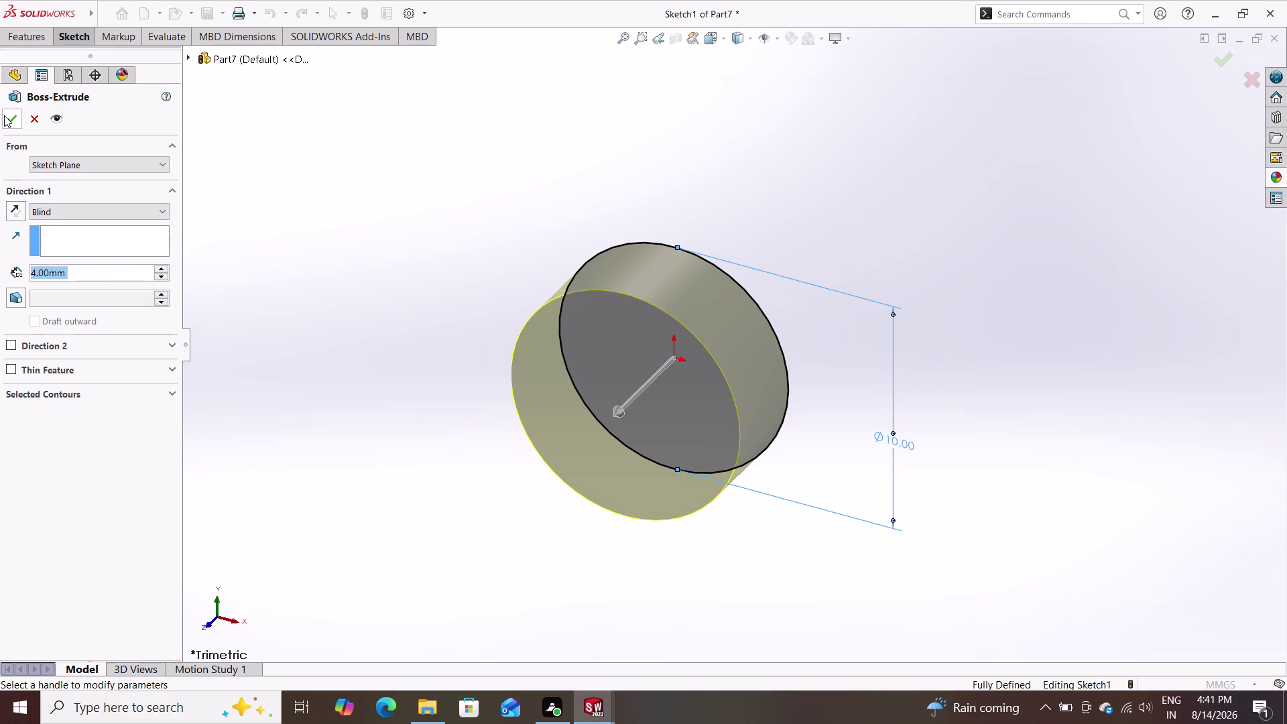
click(4, 115)
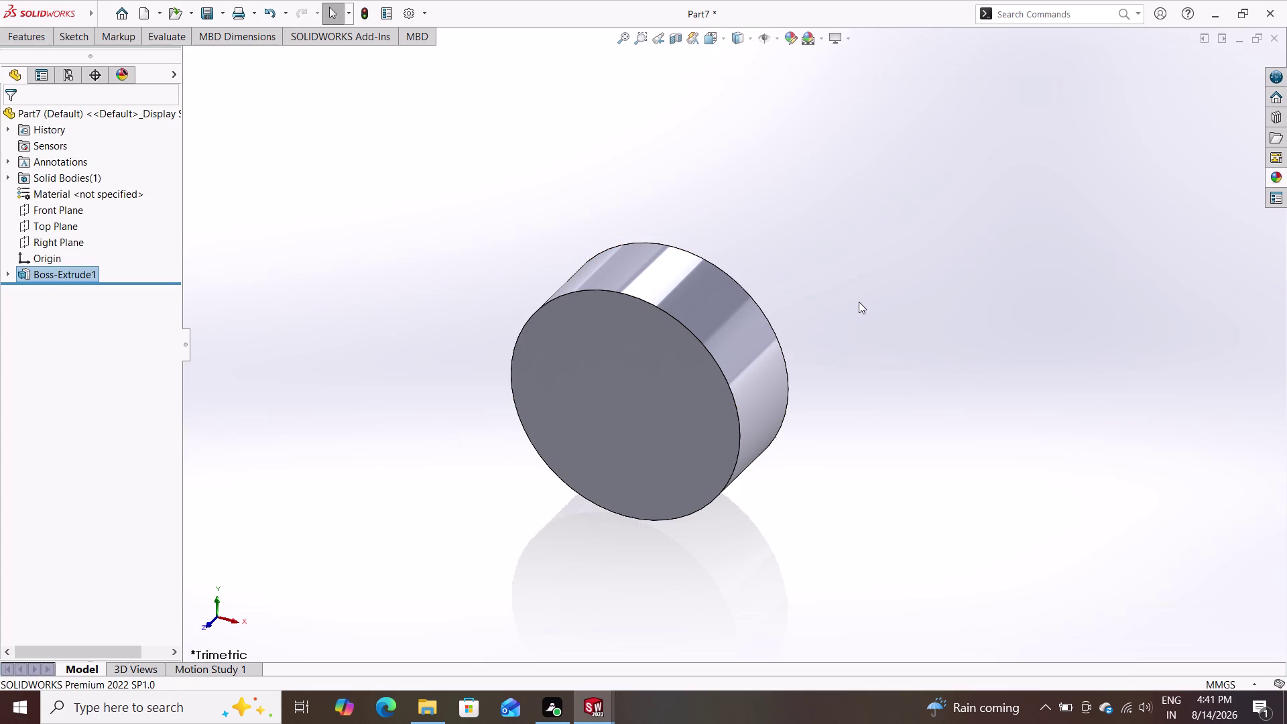
key(ctrl+z)
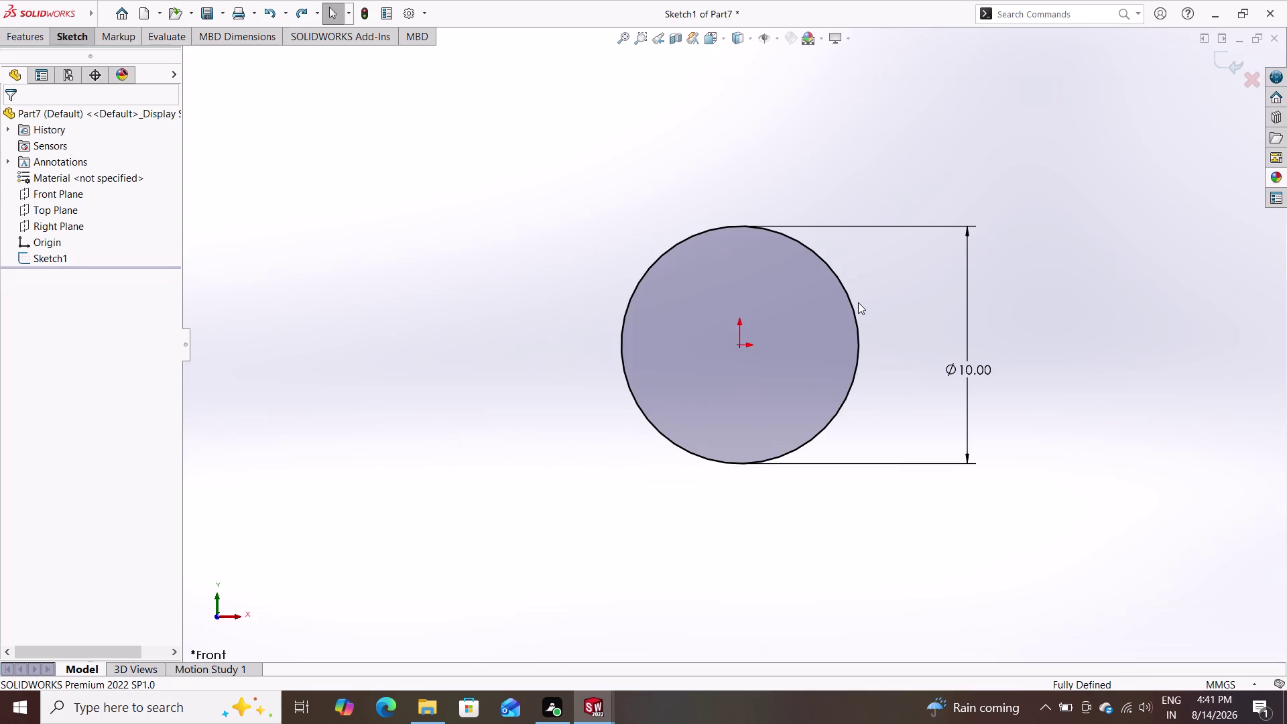
Start a new extrusion of the circle with a 45° draft angle.
double_click(57, 32)
double_click(88, 67)
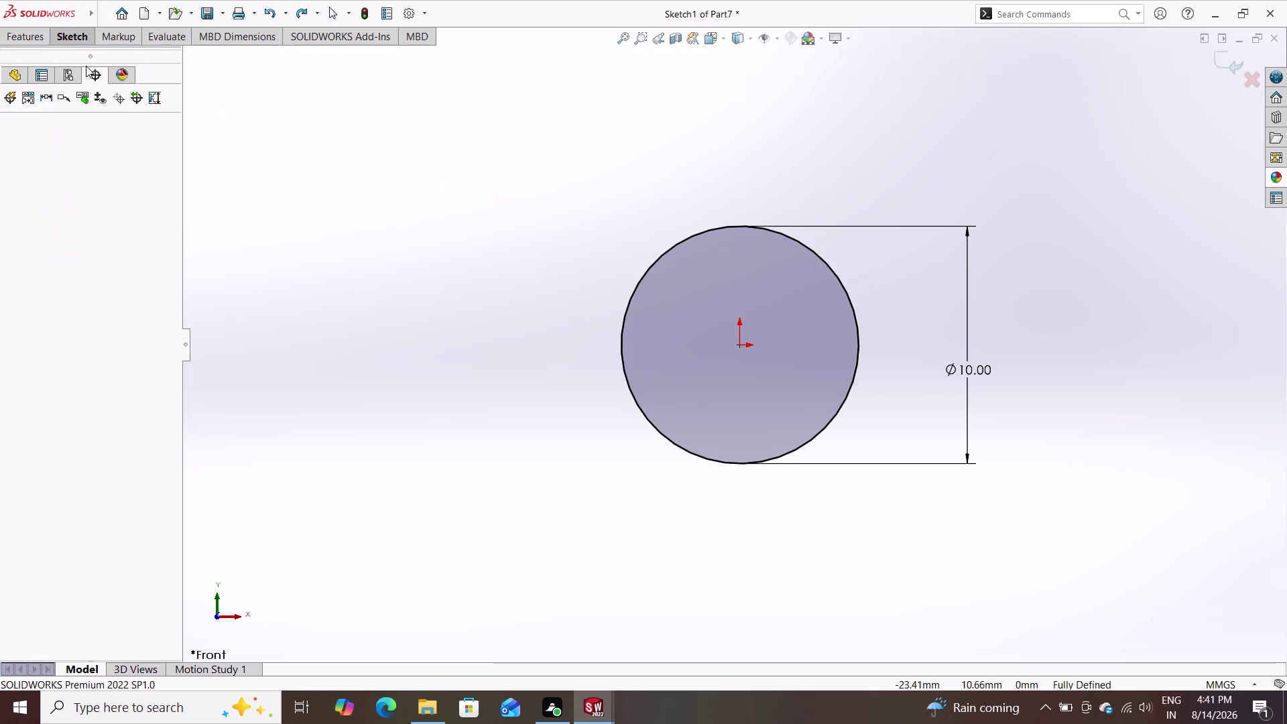
click(32, 38)
click(34, 61)
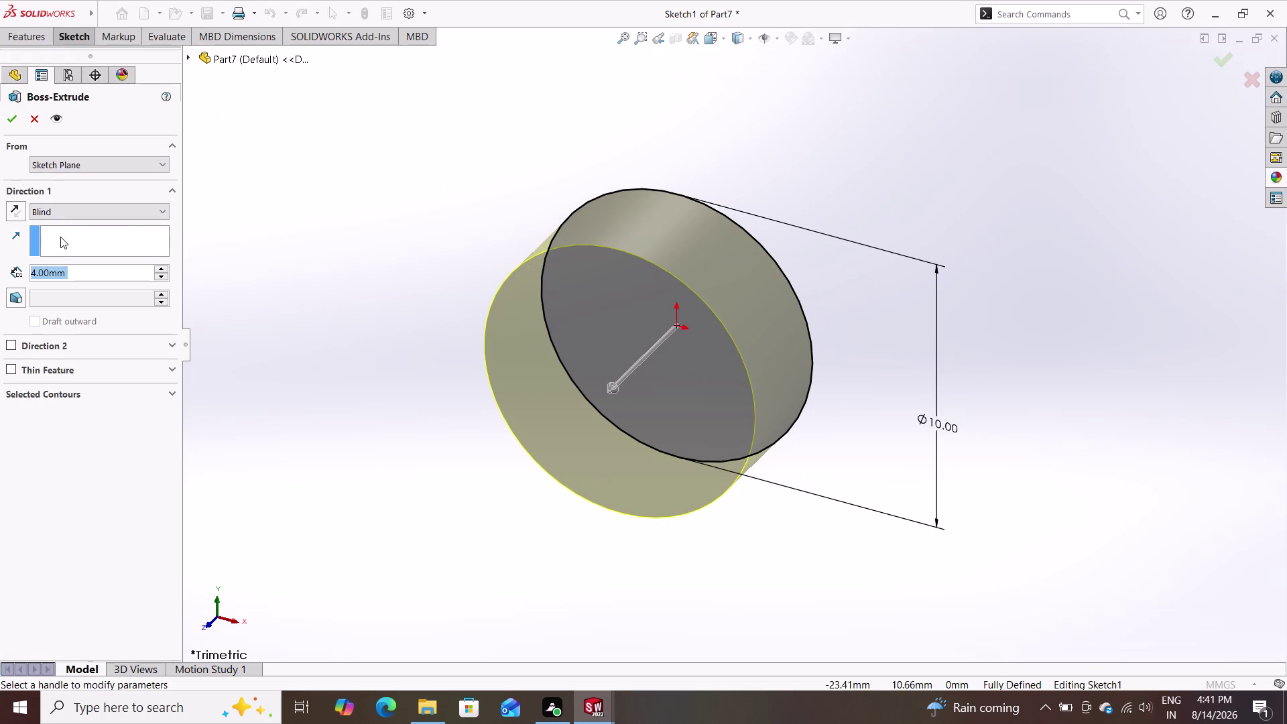
click(15, 294)
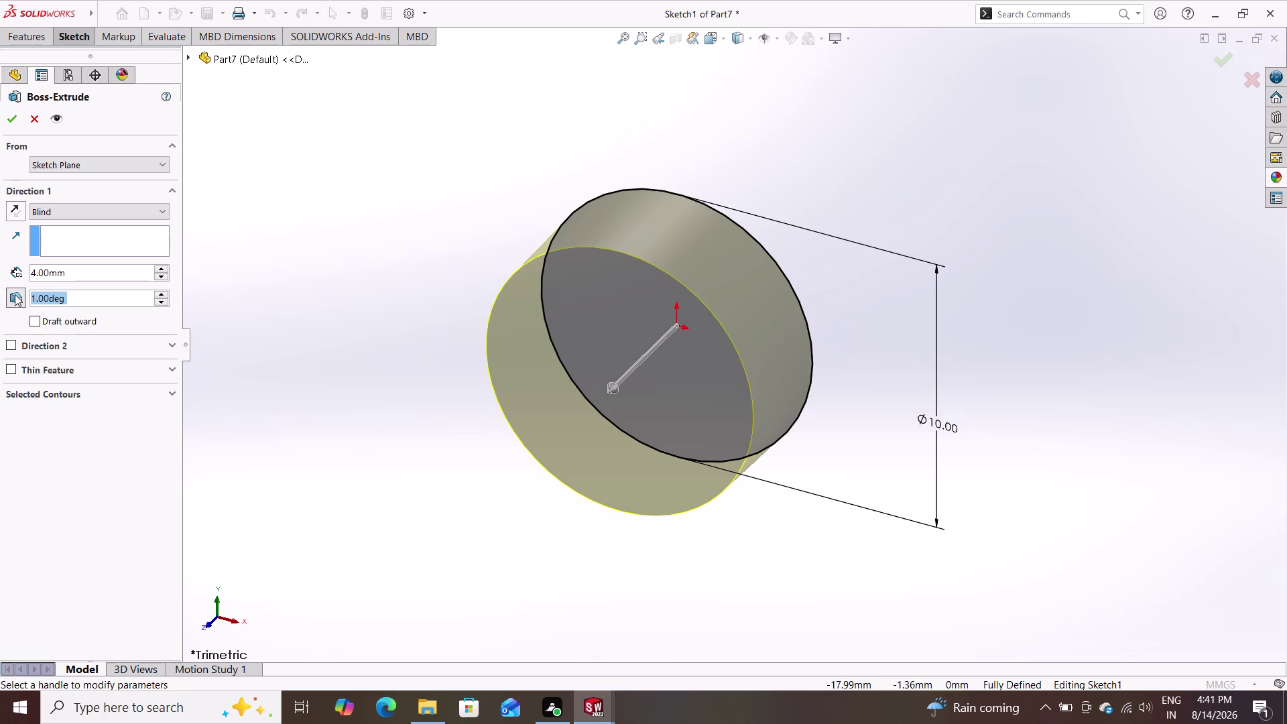
text(4)
text(5)
key(Return)
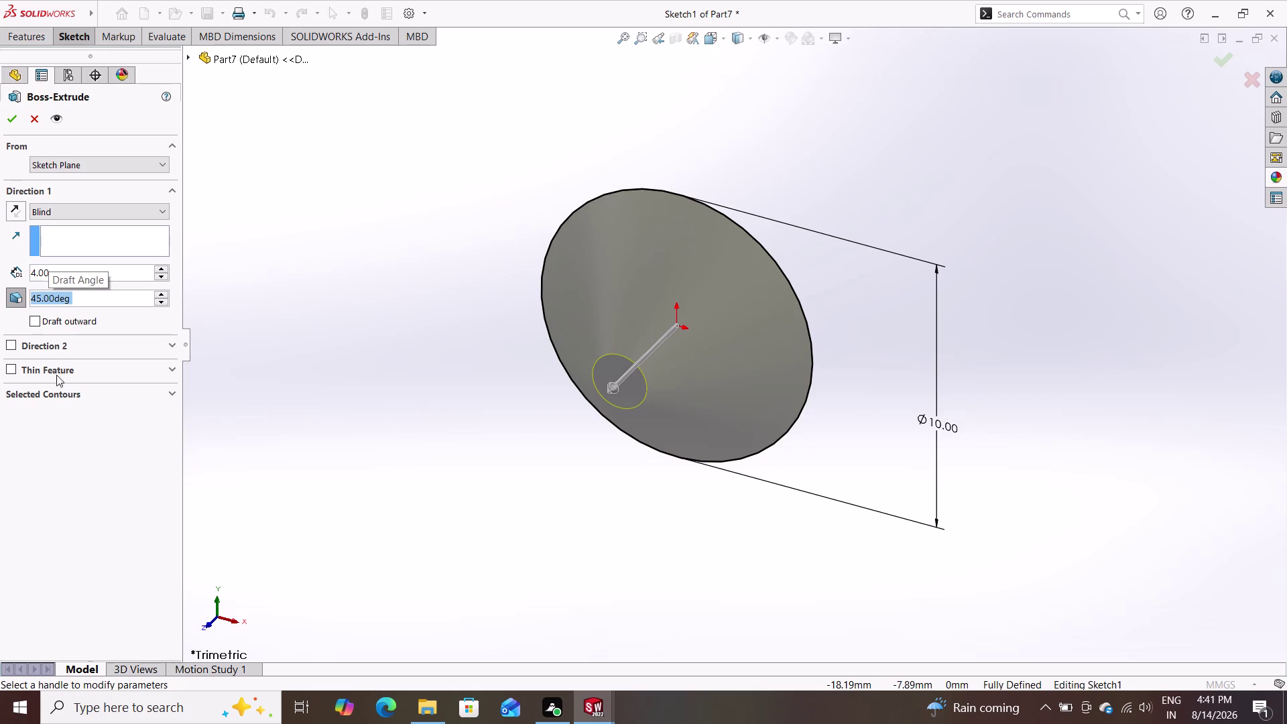
Keep the Blind end condition, toggle Draft outward on and off, then cancel.
click(63, 209)
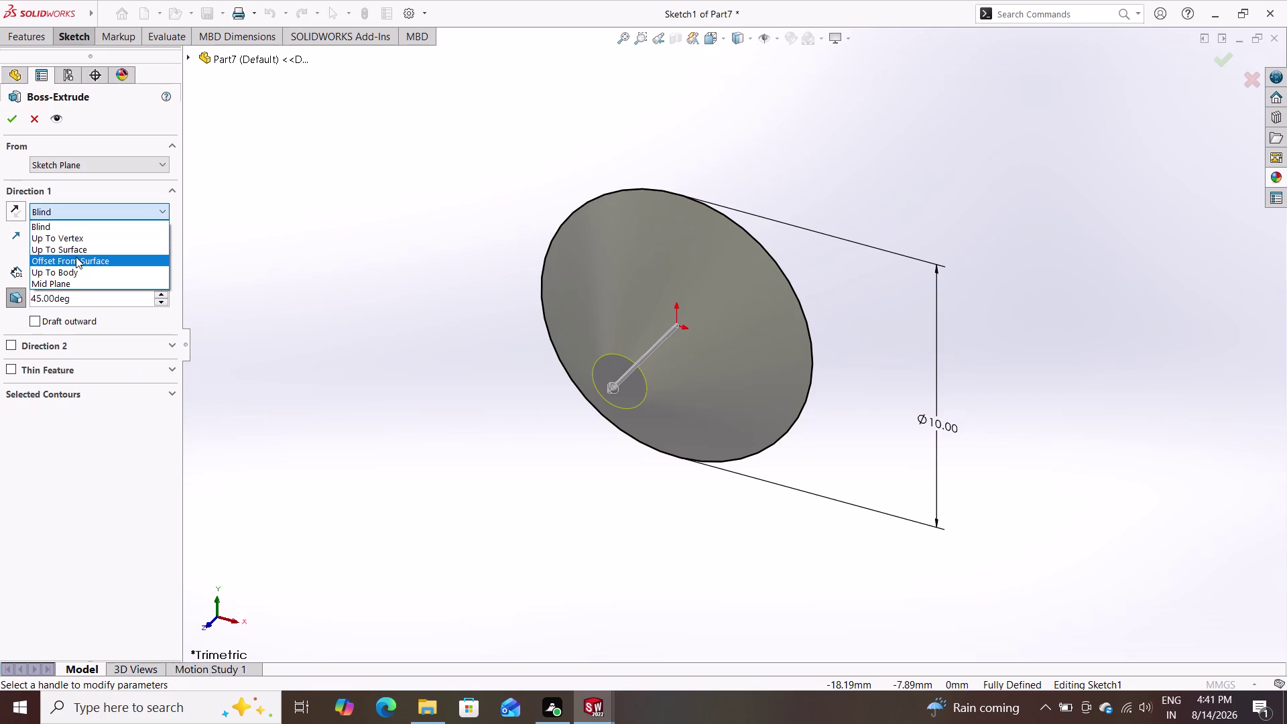
click(110, 210)
double_click(110, 211)
click(110, 211)
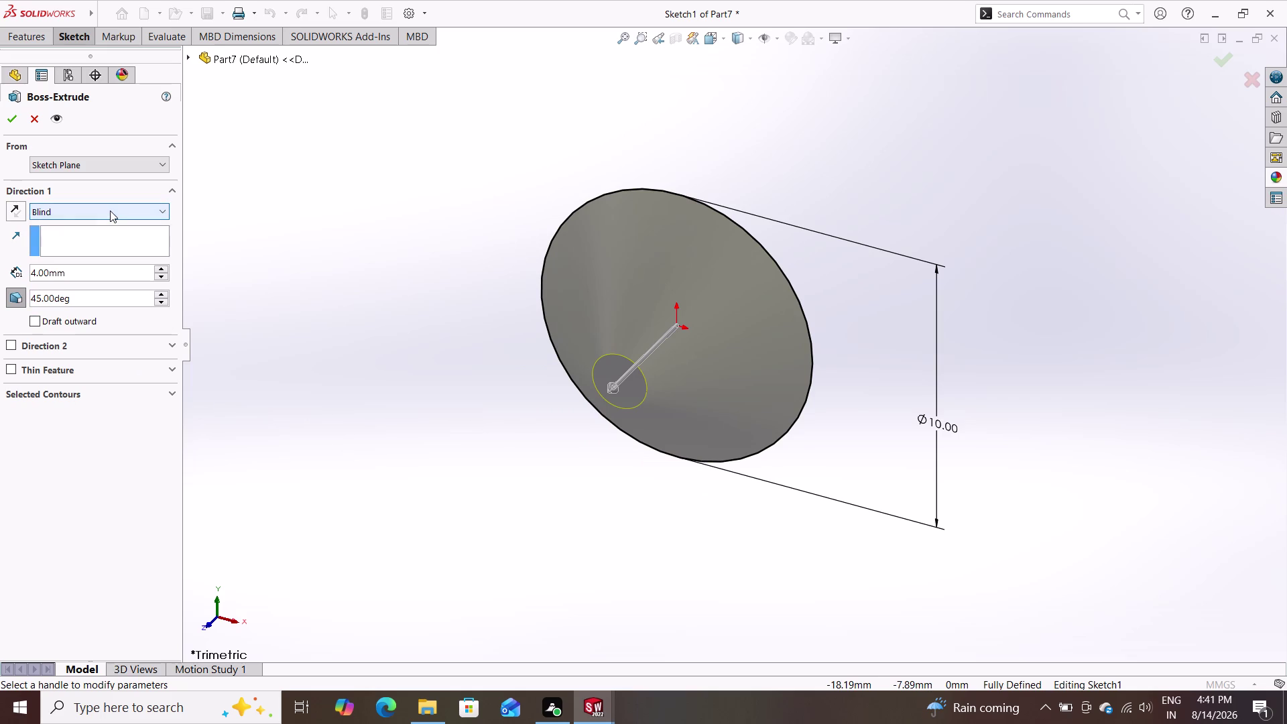
click(89, 223)
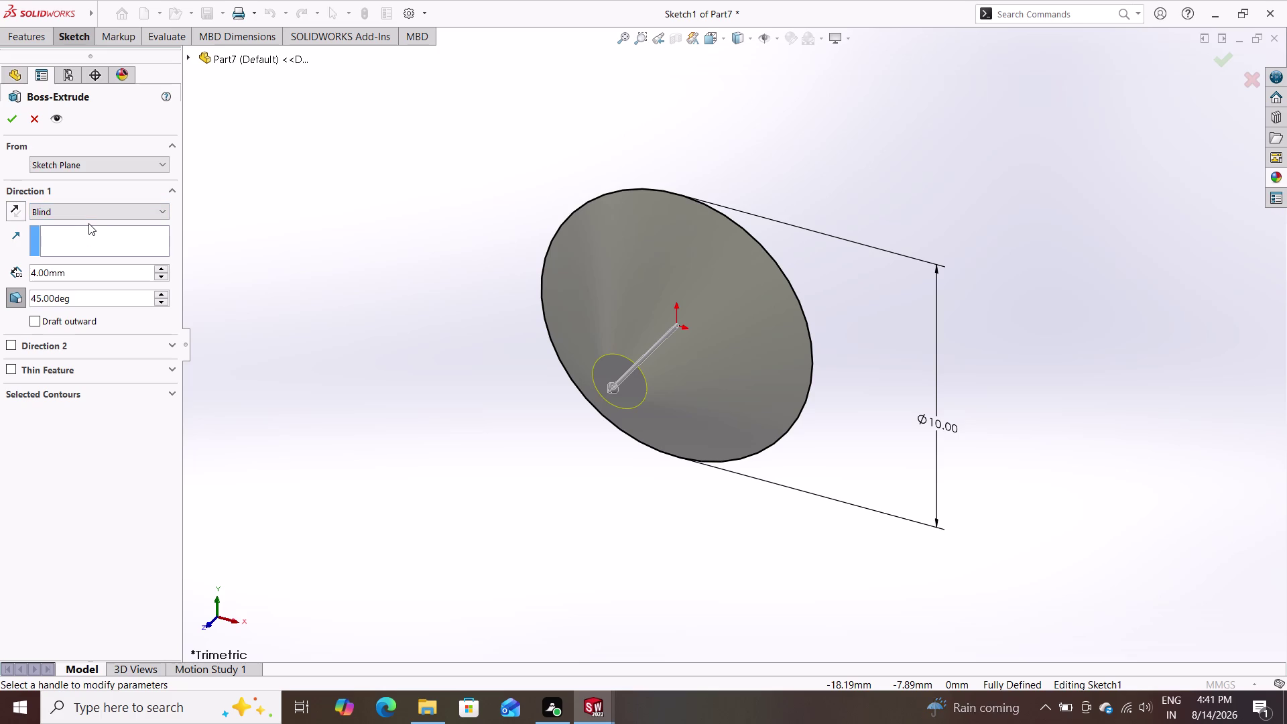
click(30, 326)
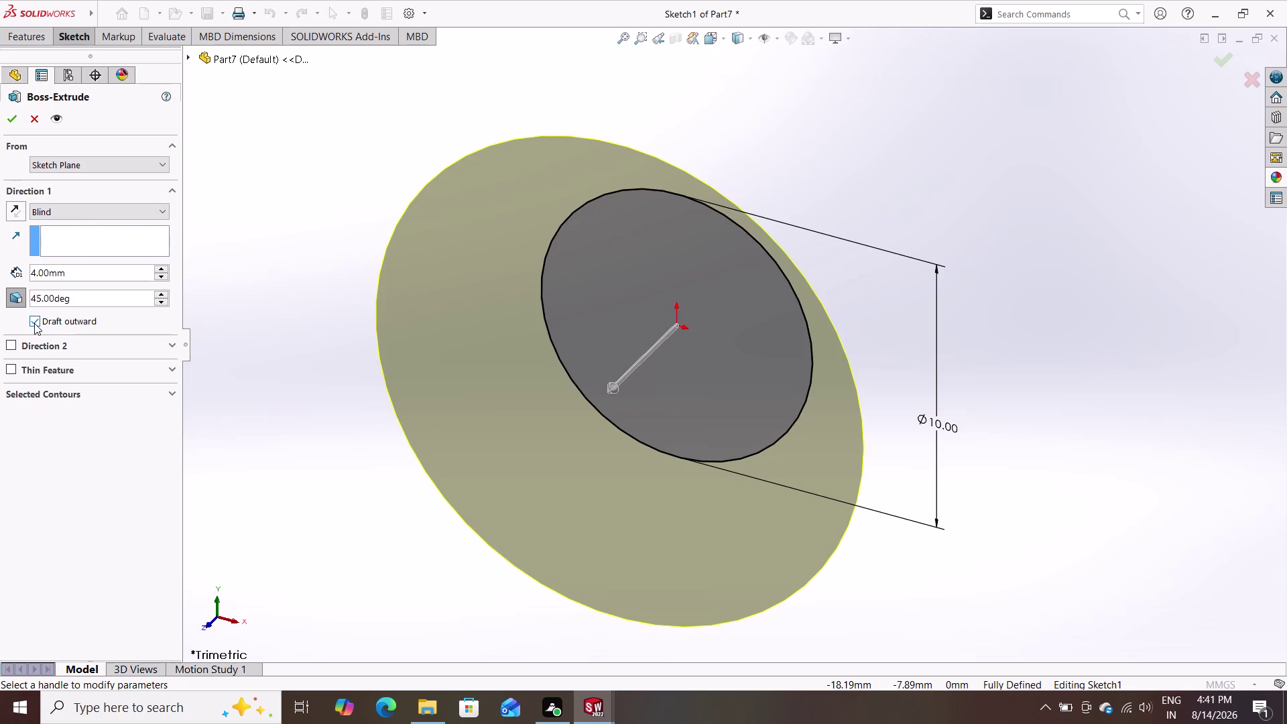
click(35, 320)
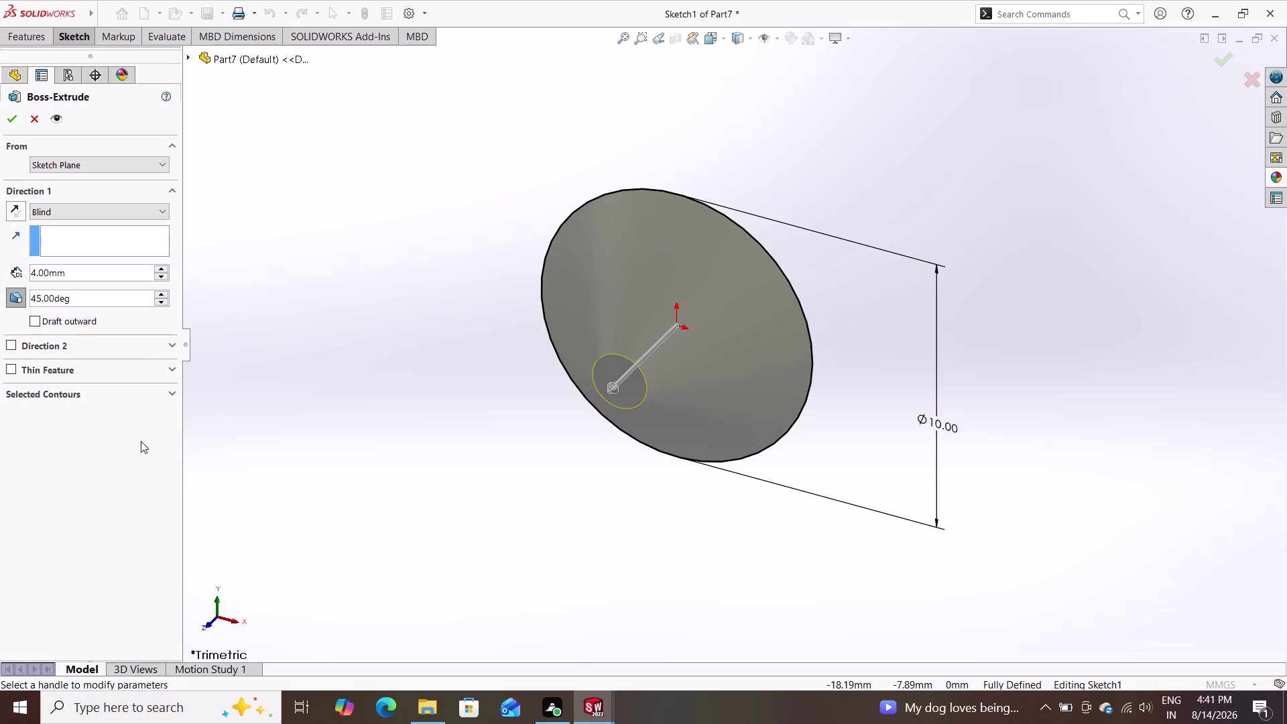
key(Escape)
key(Escape)
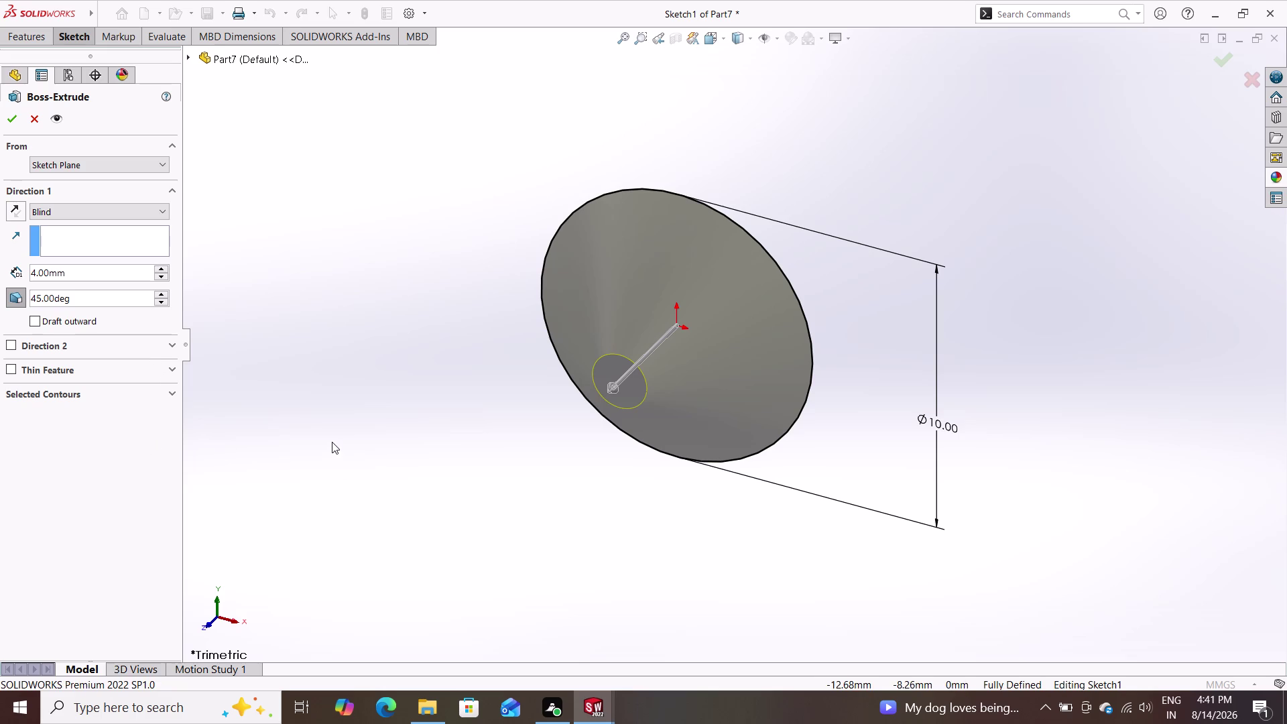
click(374, 417)
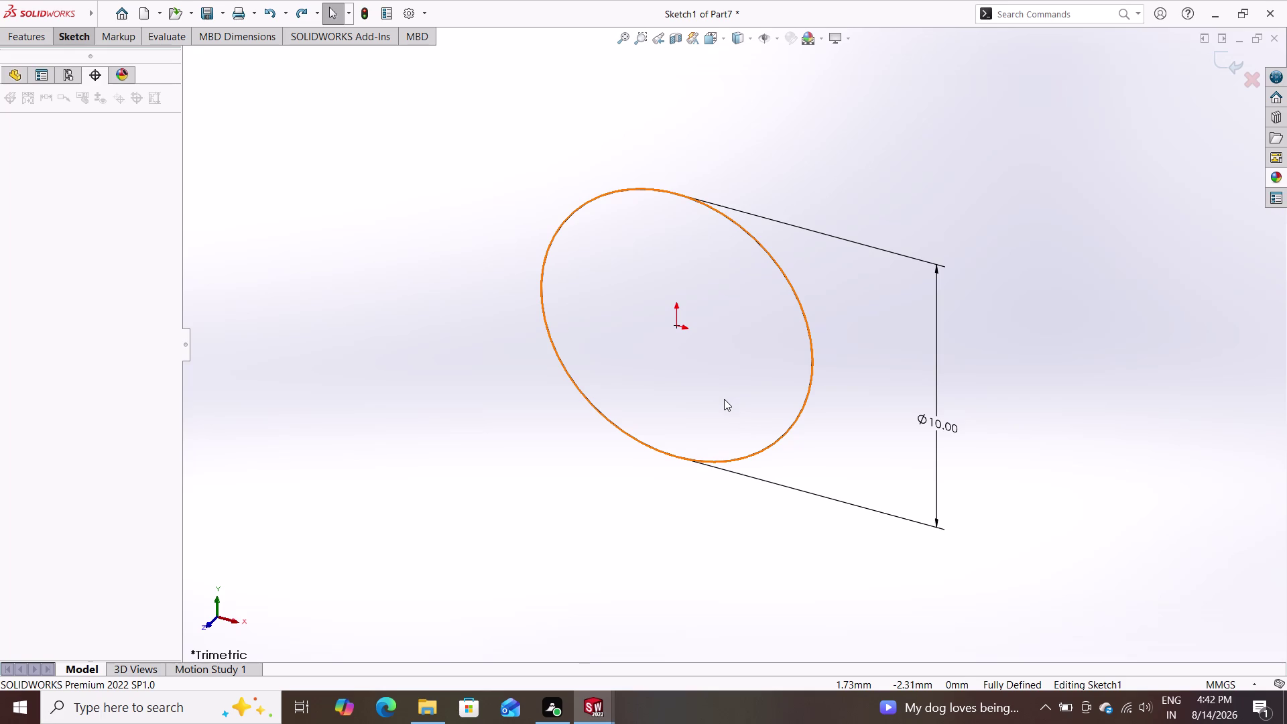
Undo five times to remove the circle and its 10 mm dimension.
key(ctrl+z)
key(ctrl+z)
key(ctrl+z)
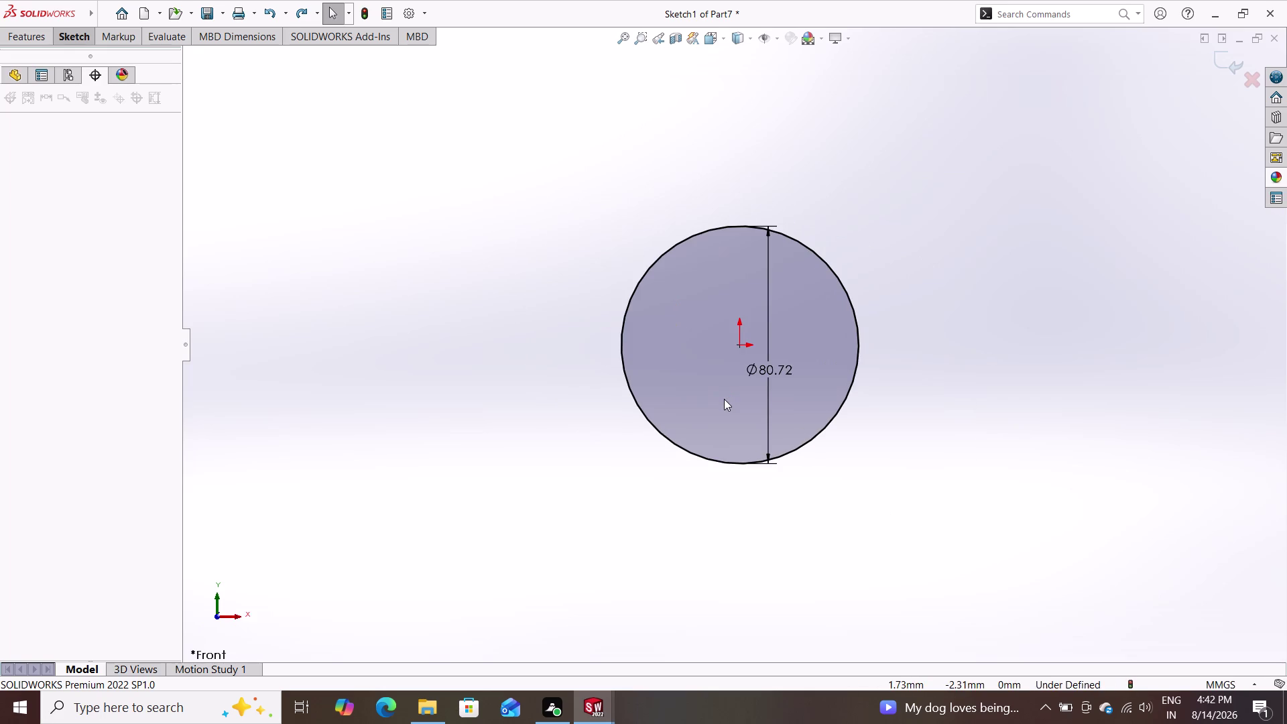
key(ctrl+z)
key(ctrl+z)
Undo the stray circle, centre the Front Plane in view, and pick the six-sided Polygon tool.
key(ctrl+z)
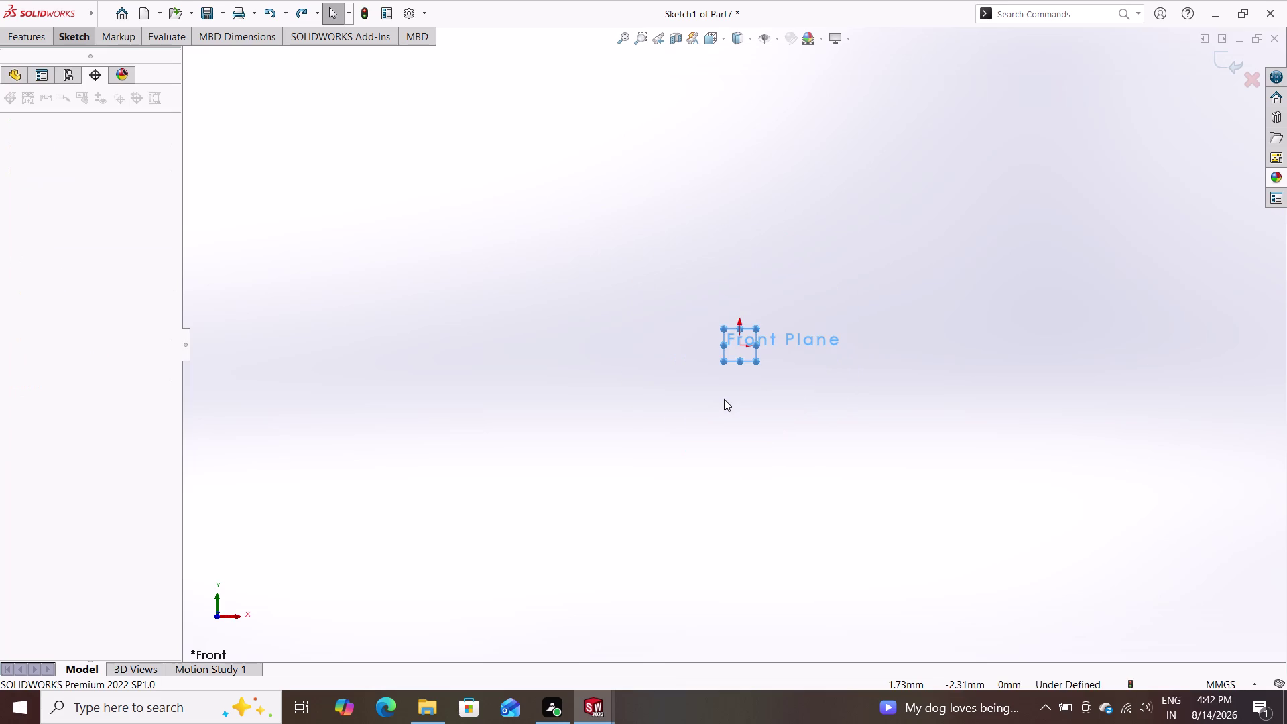
double_click(81, 39)
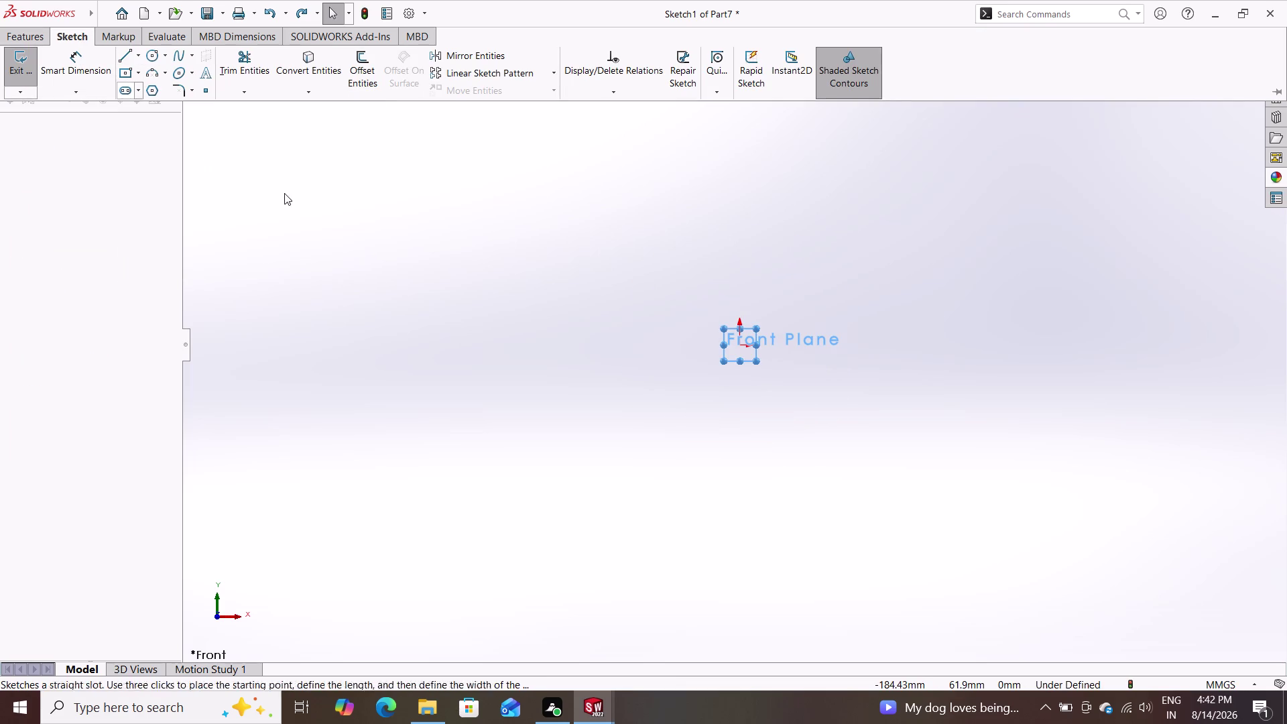
scroll(down, 3)
scroll(down, 3)
scroll(down, 3)
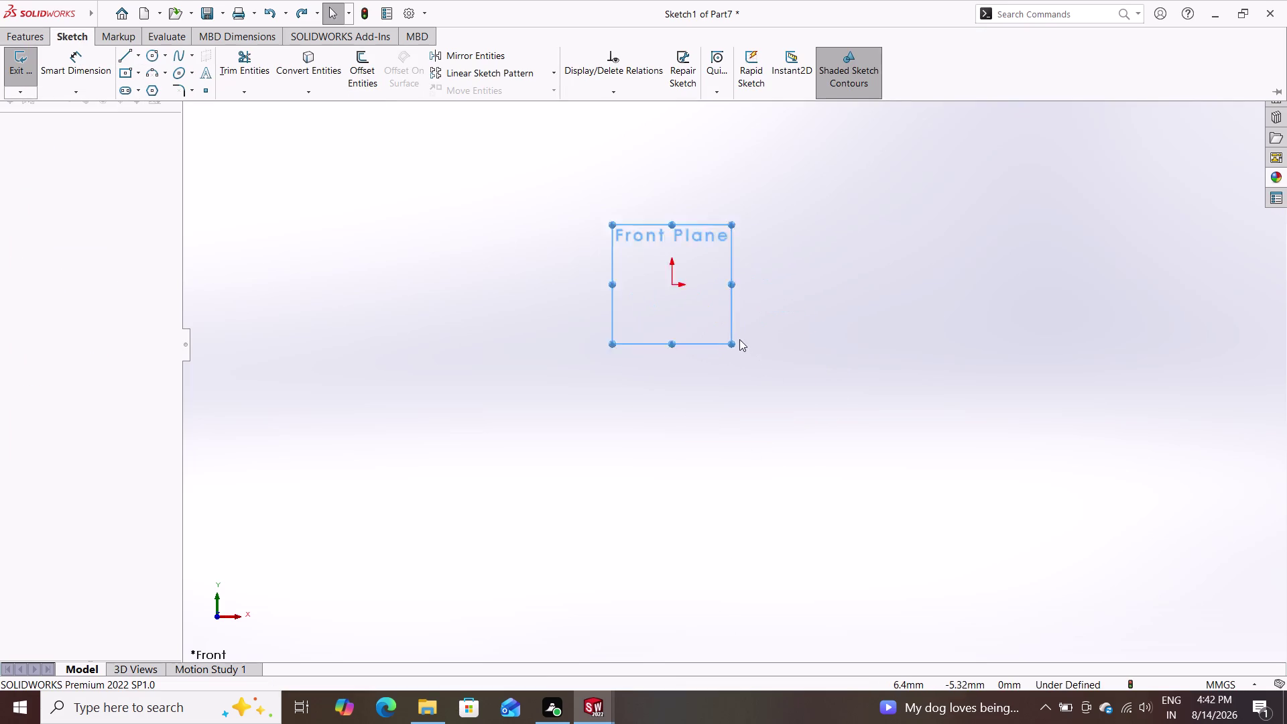
scroll(down, 3)
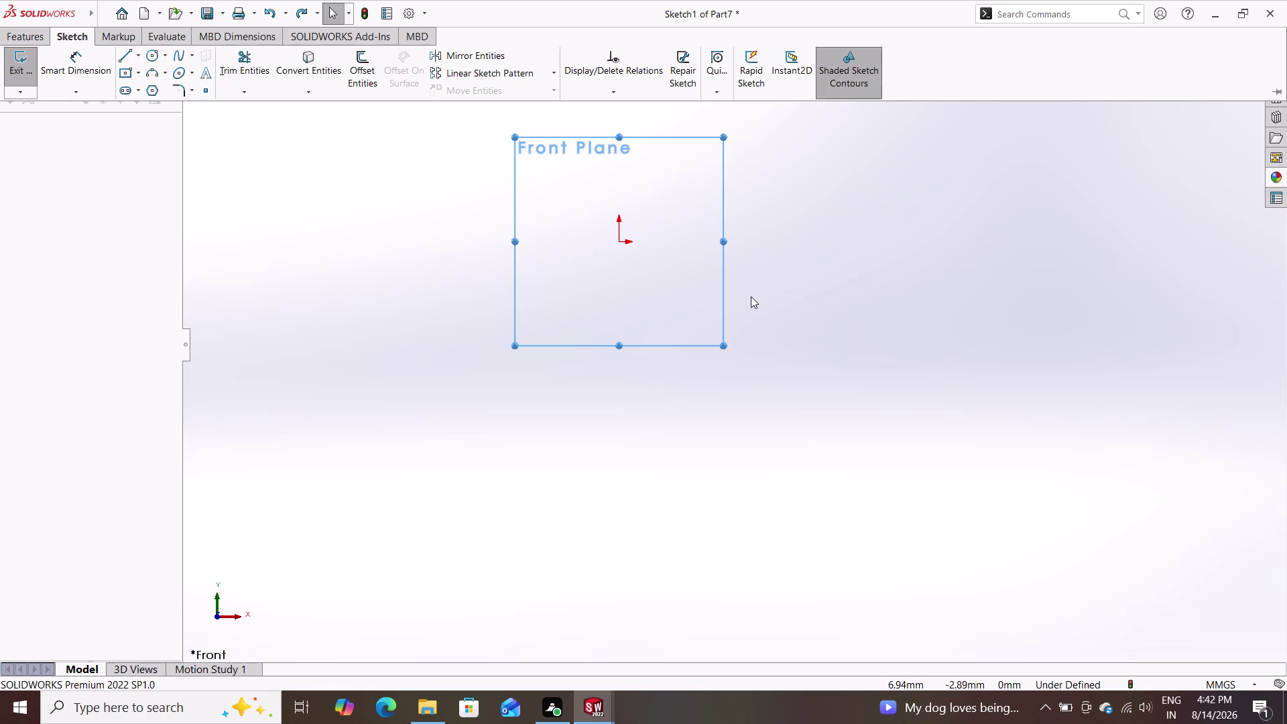
middle_drag(751, 296, 804, 407)
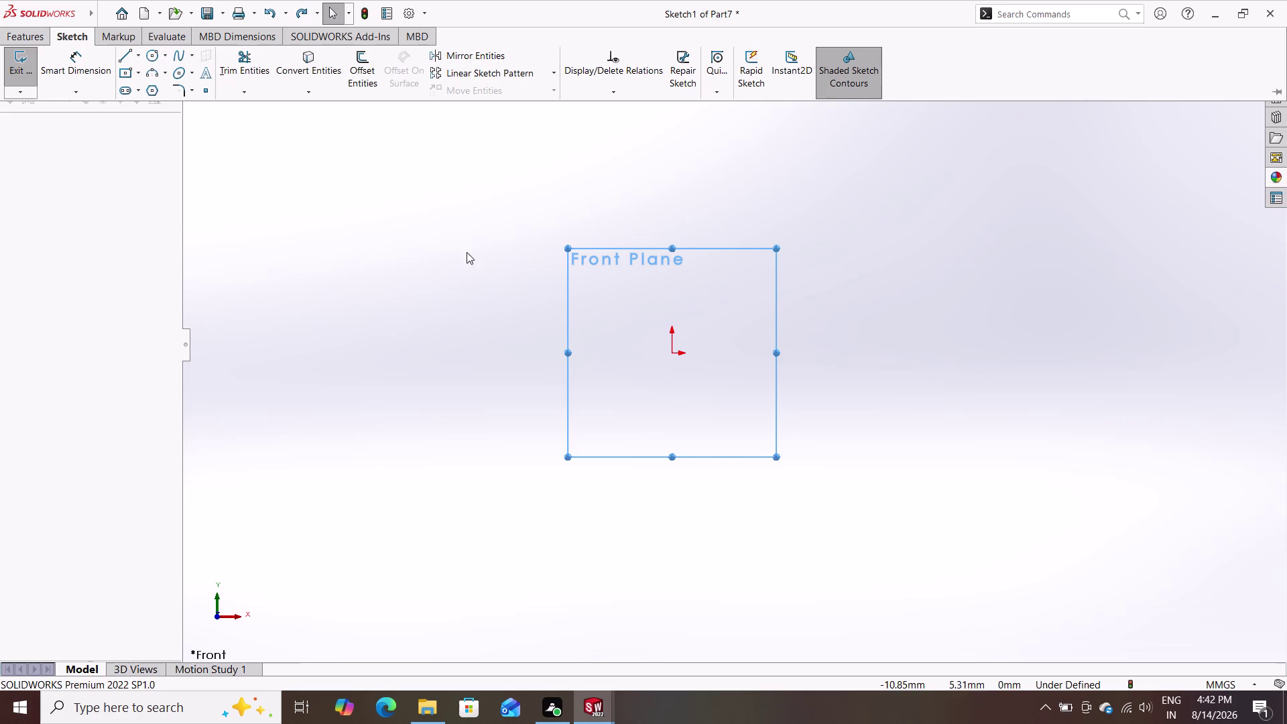
click(152, 93)
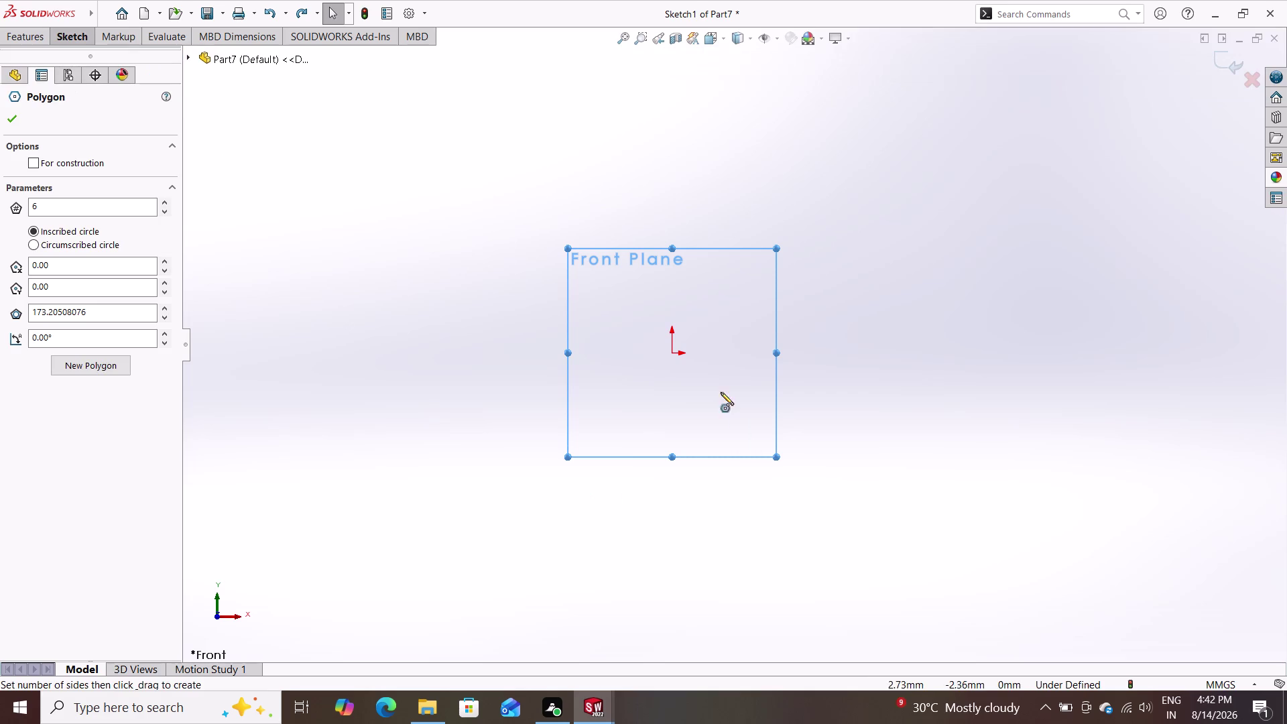
Draw a hexagon centred on the origin; a Vertical relation between two vertices is tried and undone.
click(673, 351)
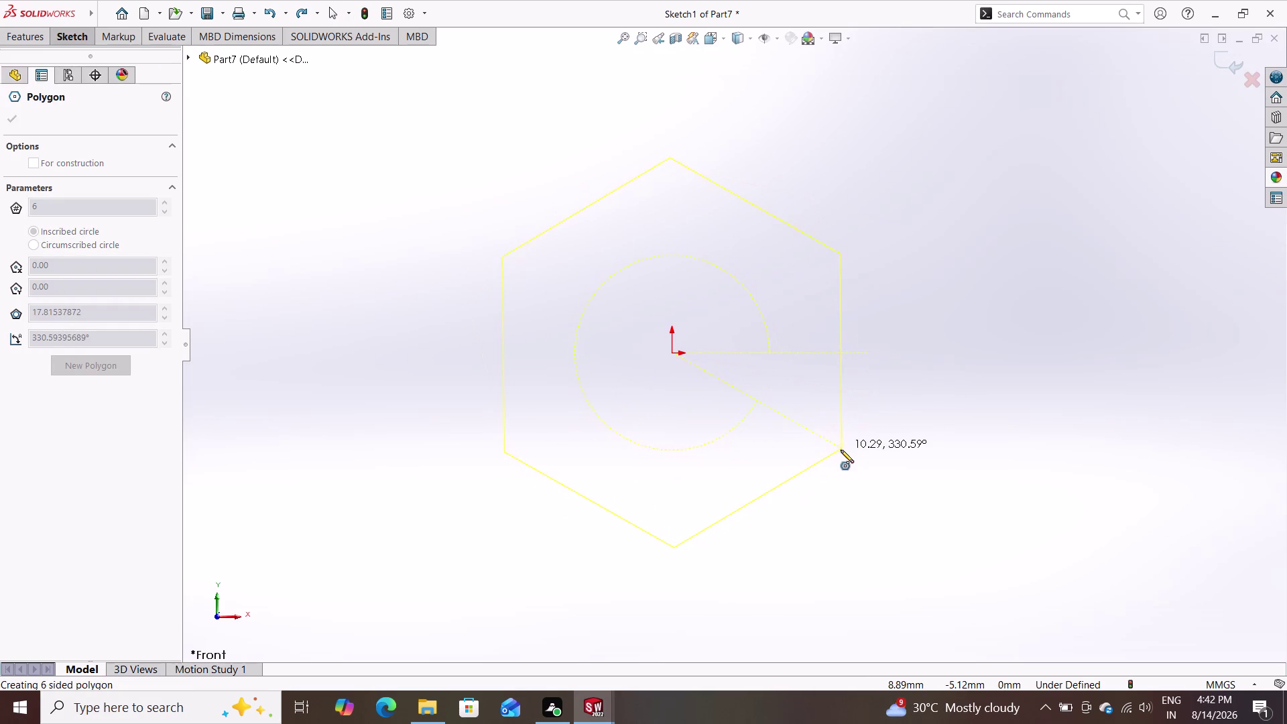
double_click(838, 454)
key(Escape)
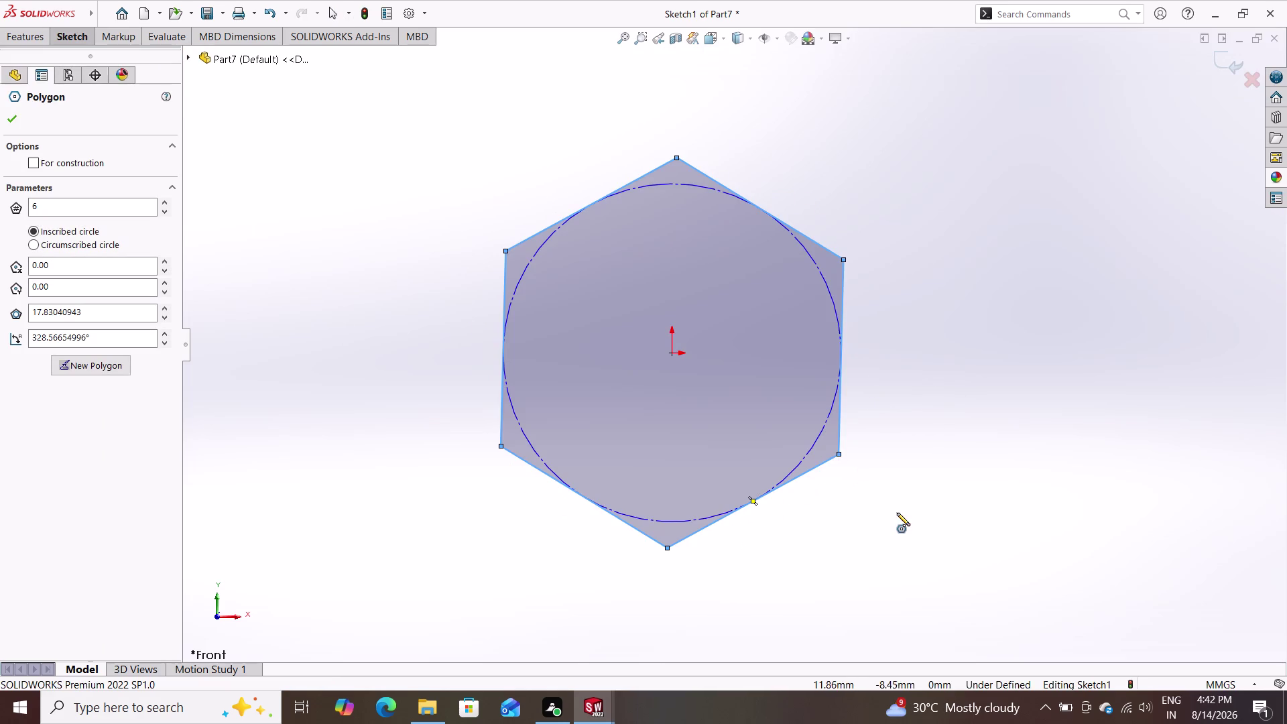
click(670, 350)
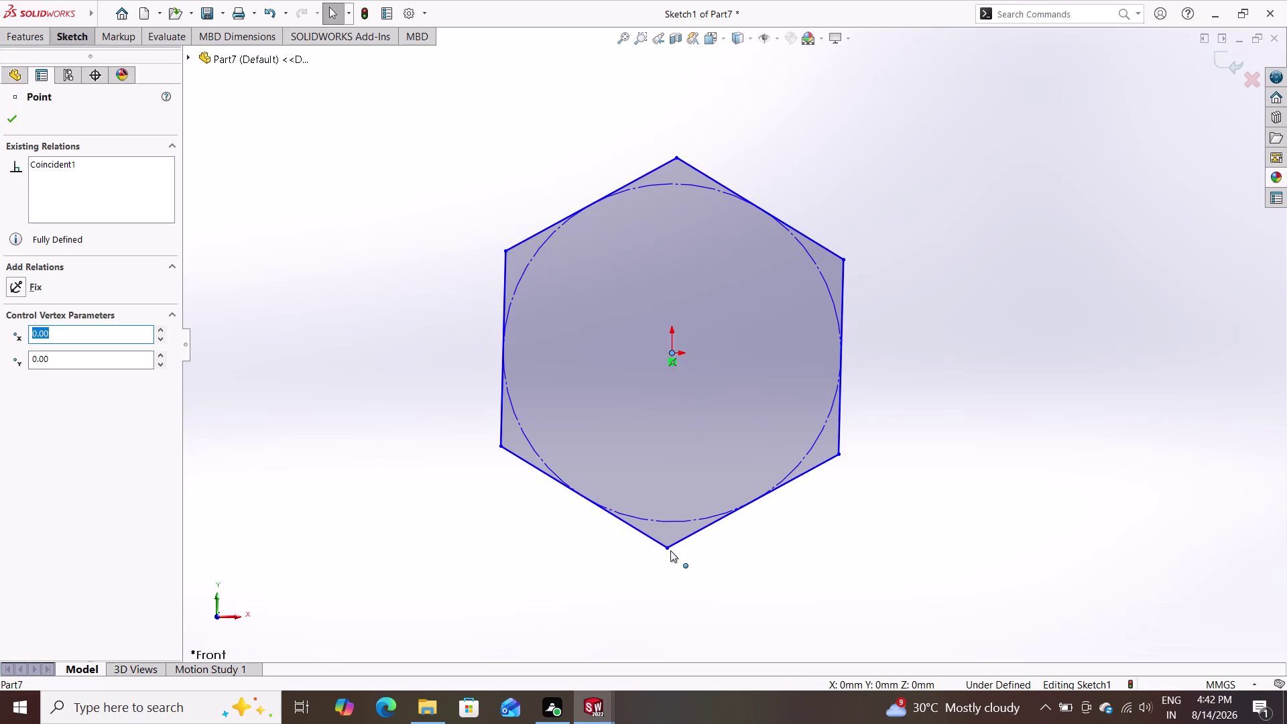
click(668, 547)
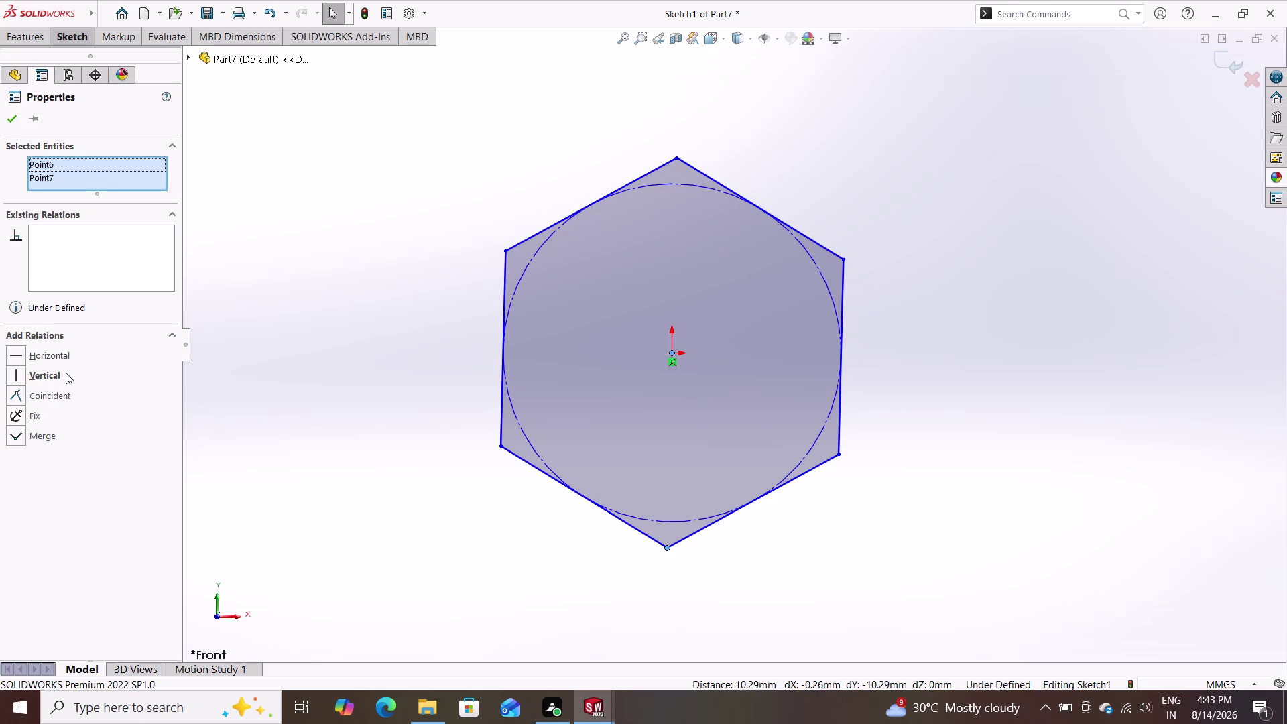
triple_click(66, 373)
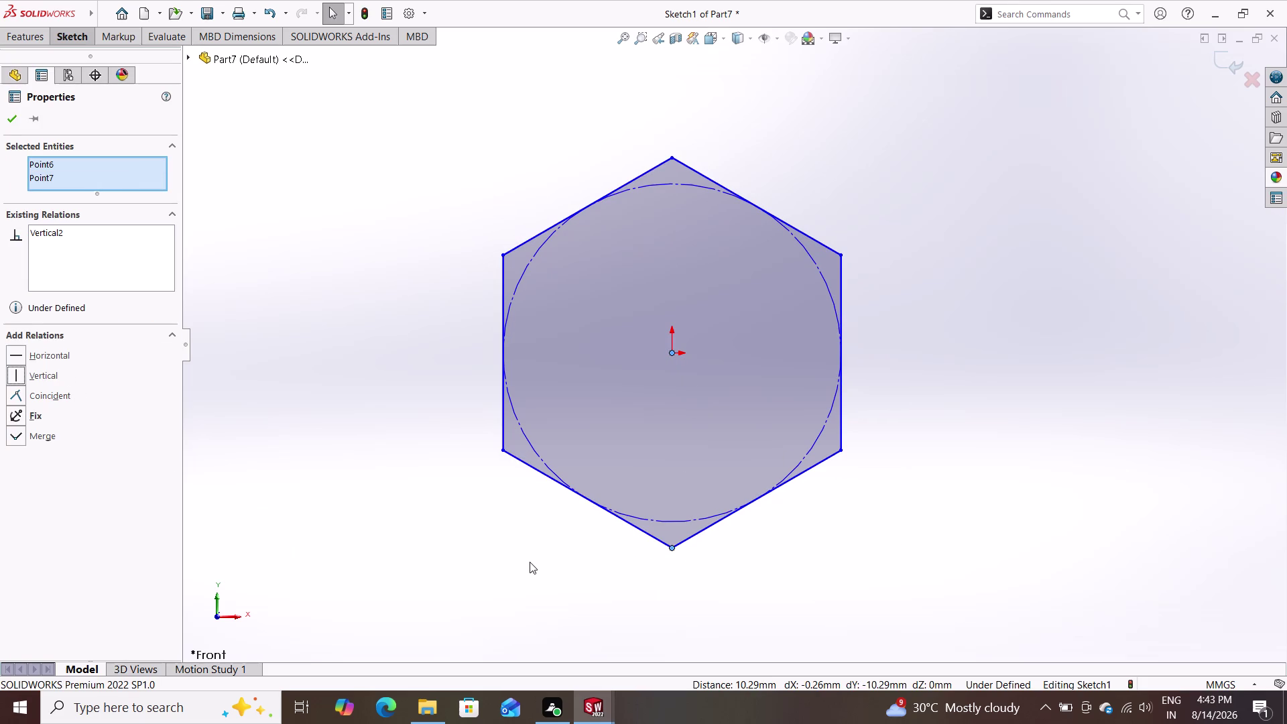
key(ctrl+z)
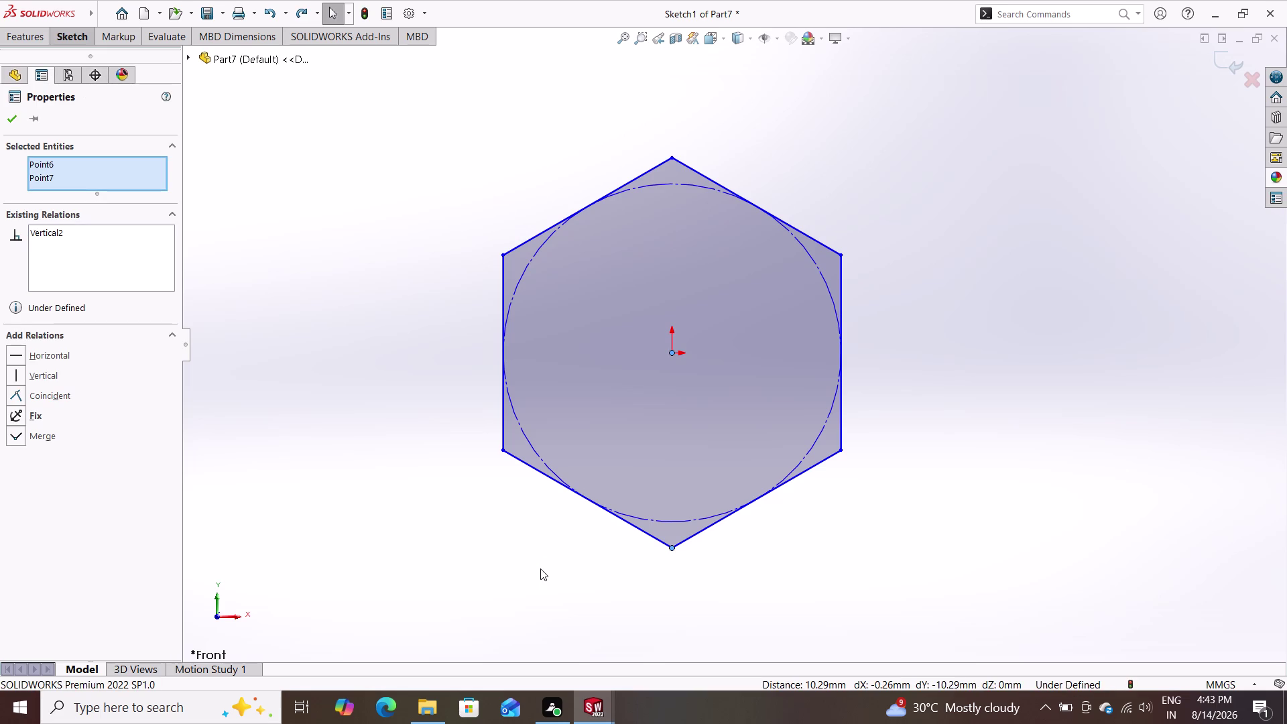
Add a Vertical relation to the hexagon's left side.
key(Escape)
key(Escape)
key(Escape)
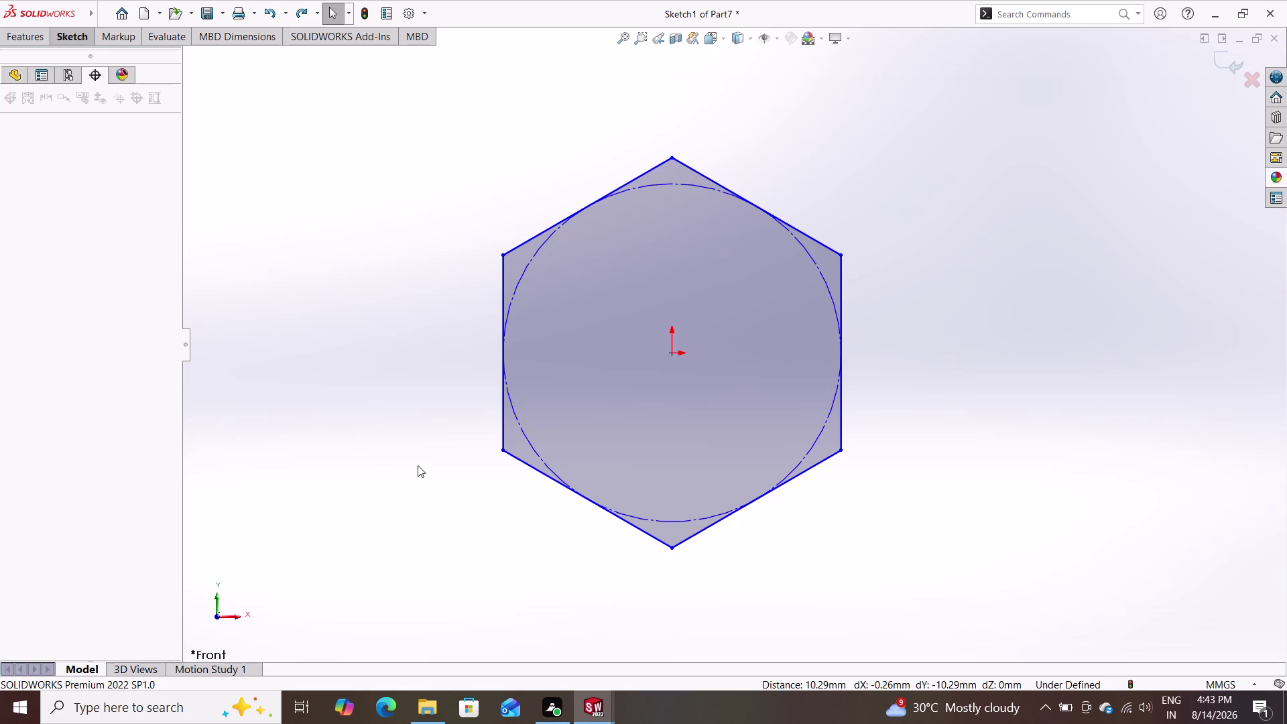
click(501, 396)
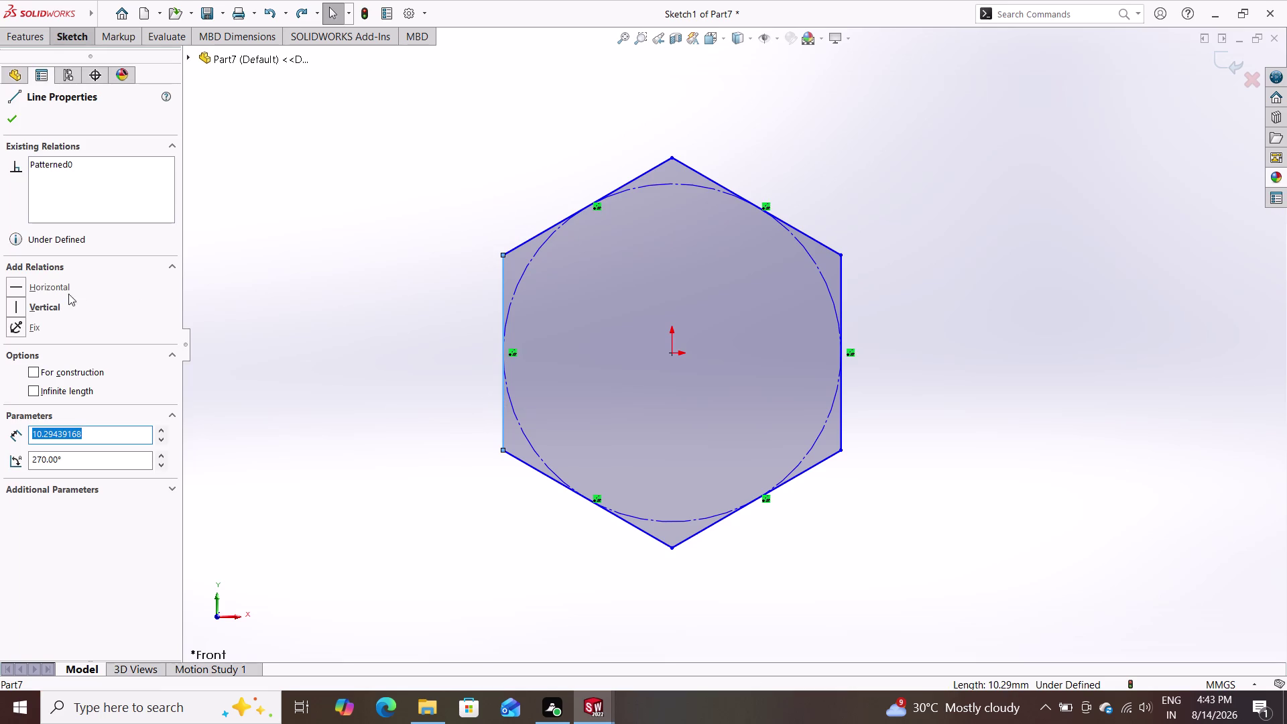
double_click(53, 307)
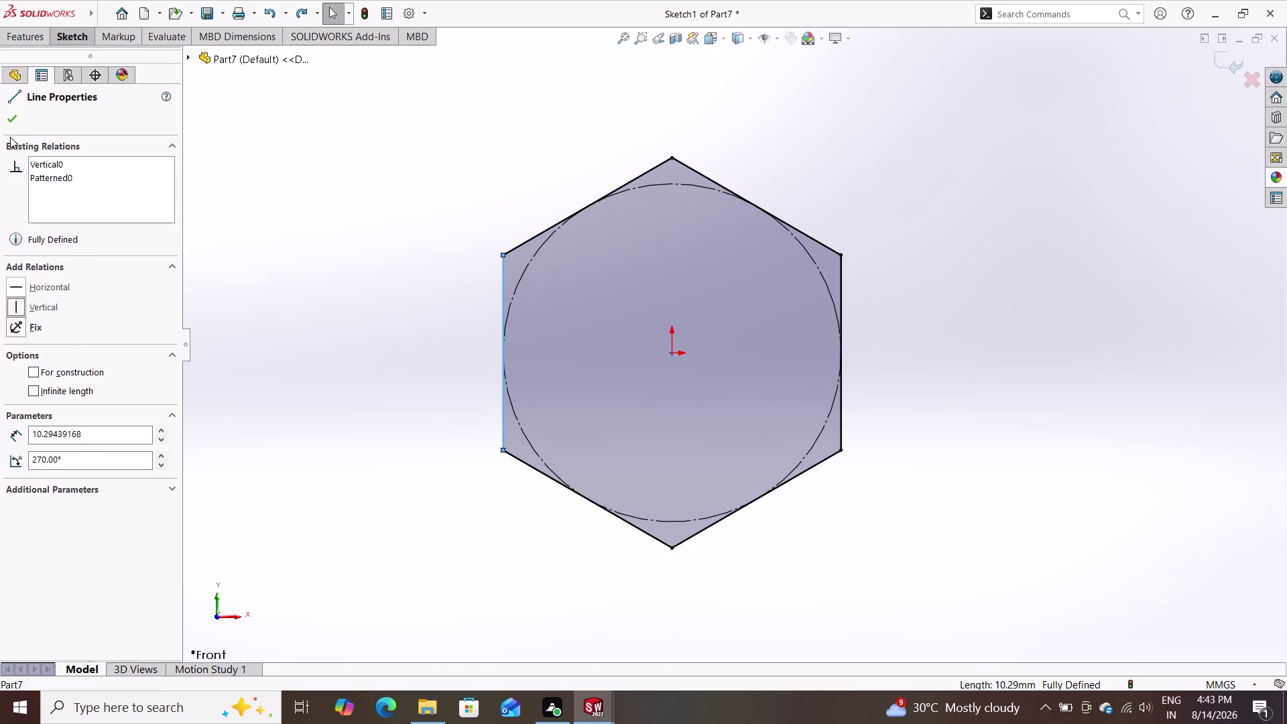
click(4, 118)
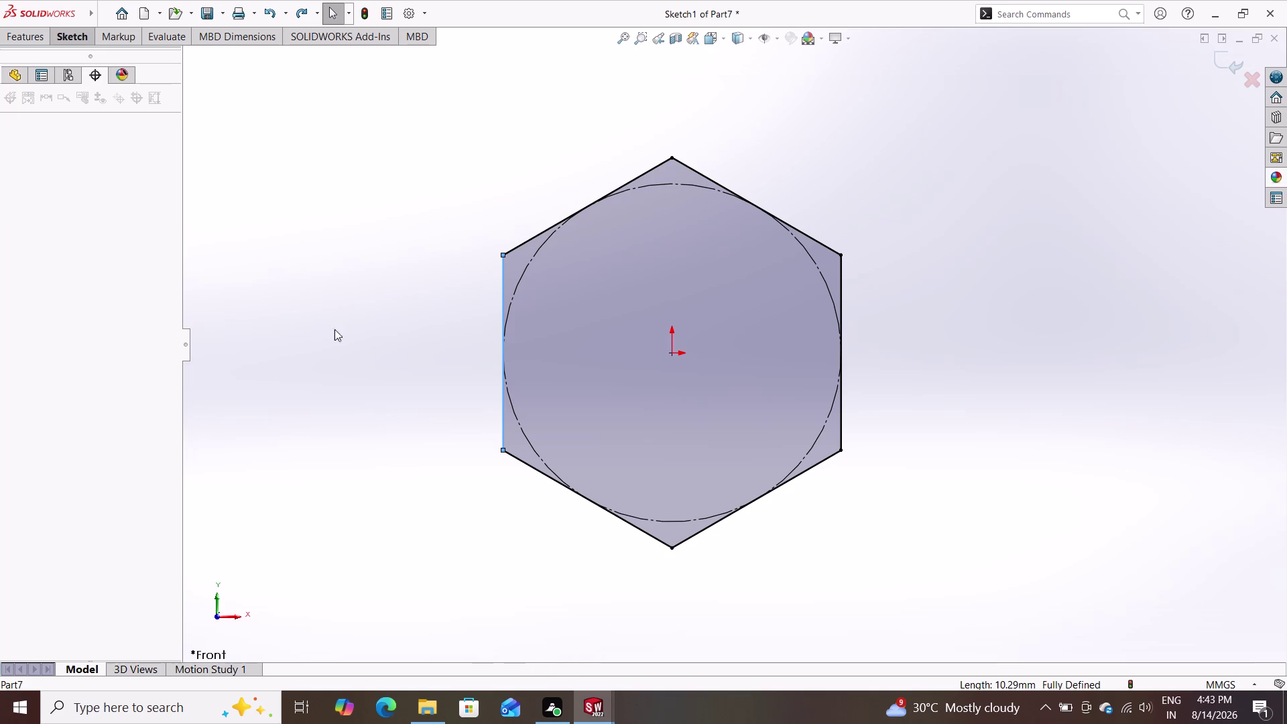
click(80, 39)
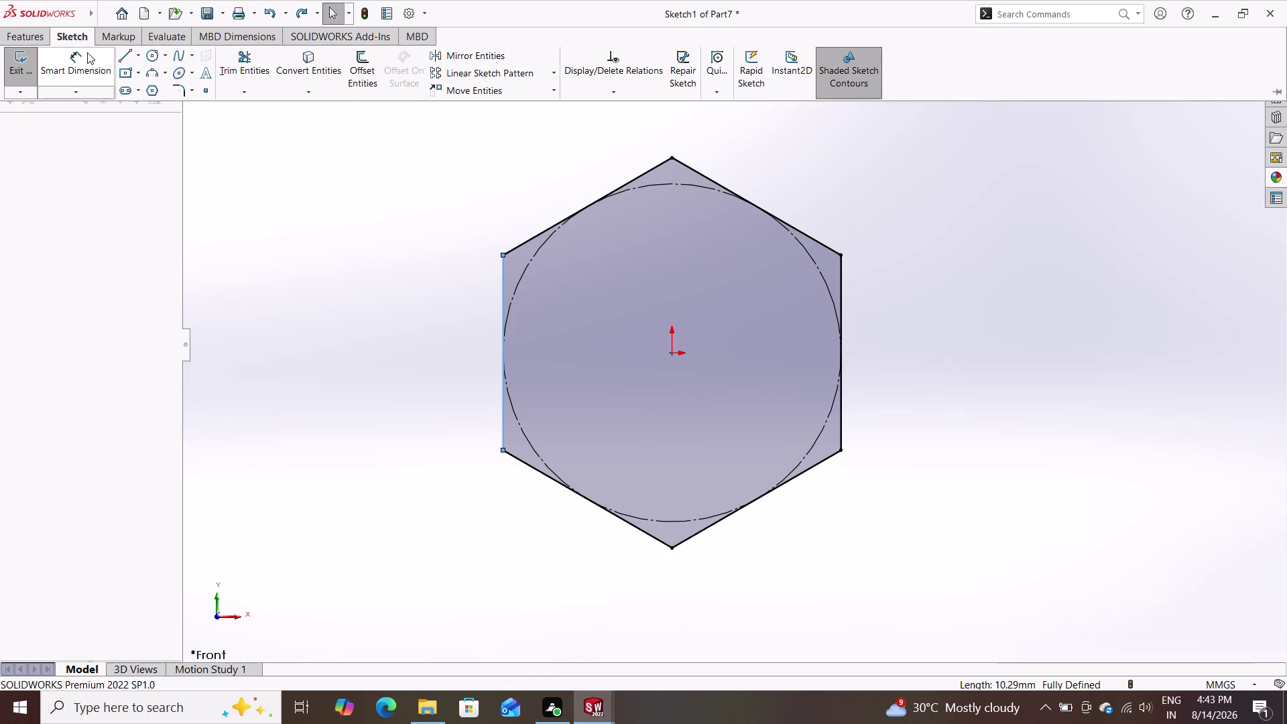
Add a 10 mm Smart Dimension between the hexagon's left and right vertices.
double_click(79, 65)
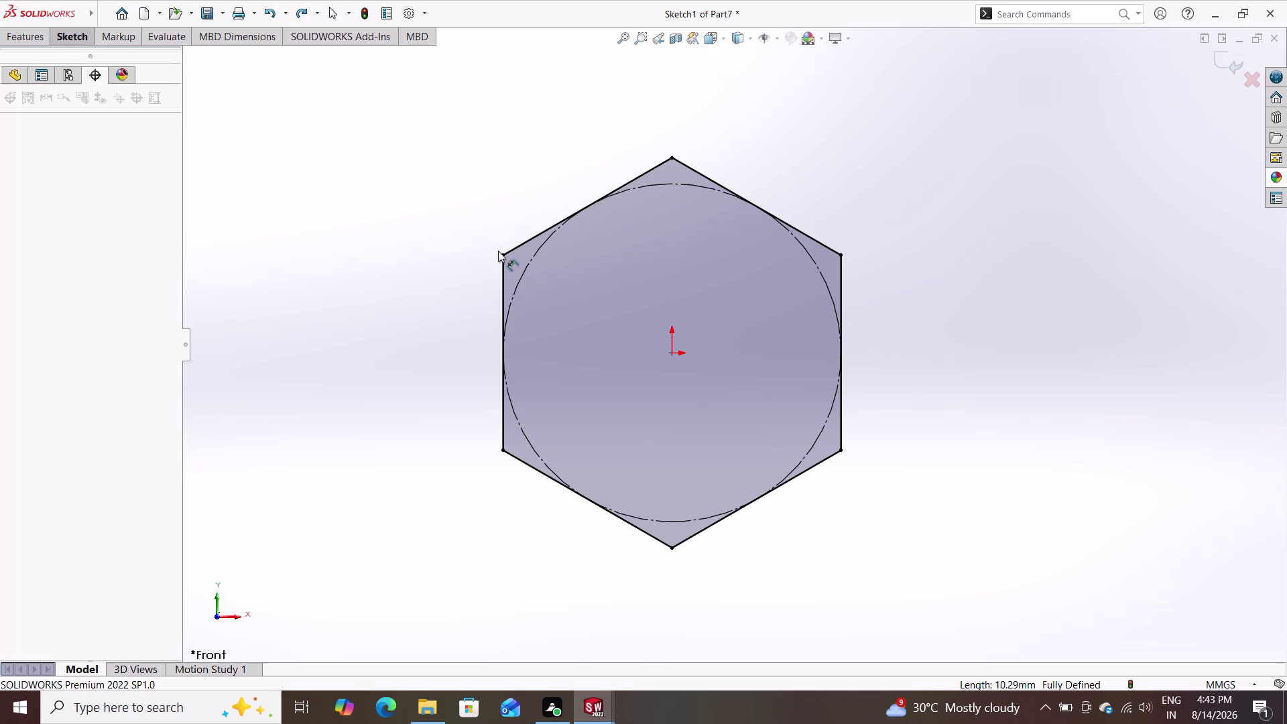
click(500, 253)
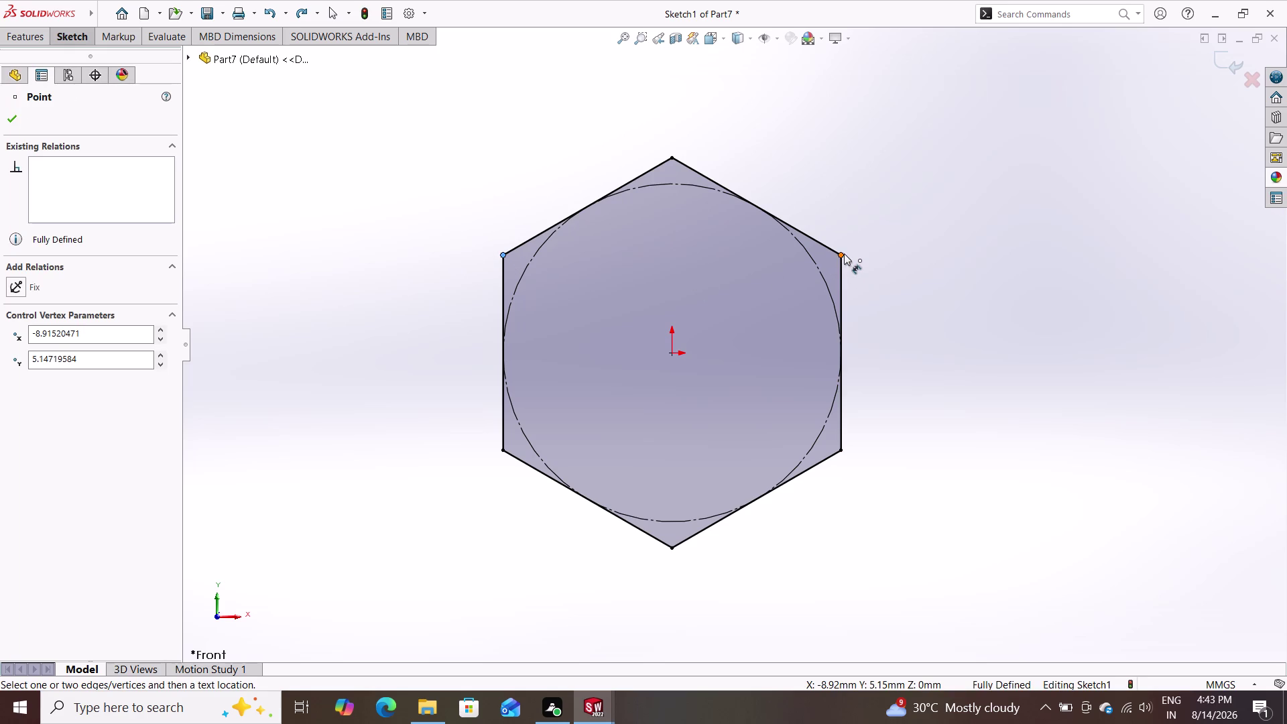
click(841, 255)
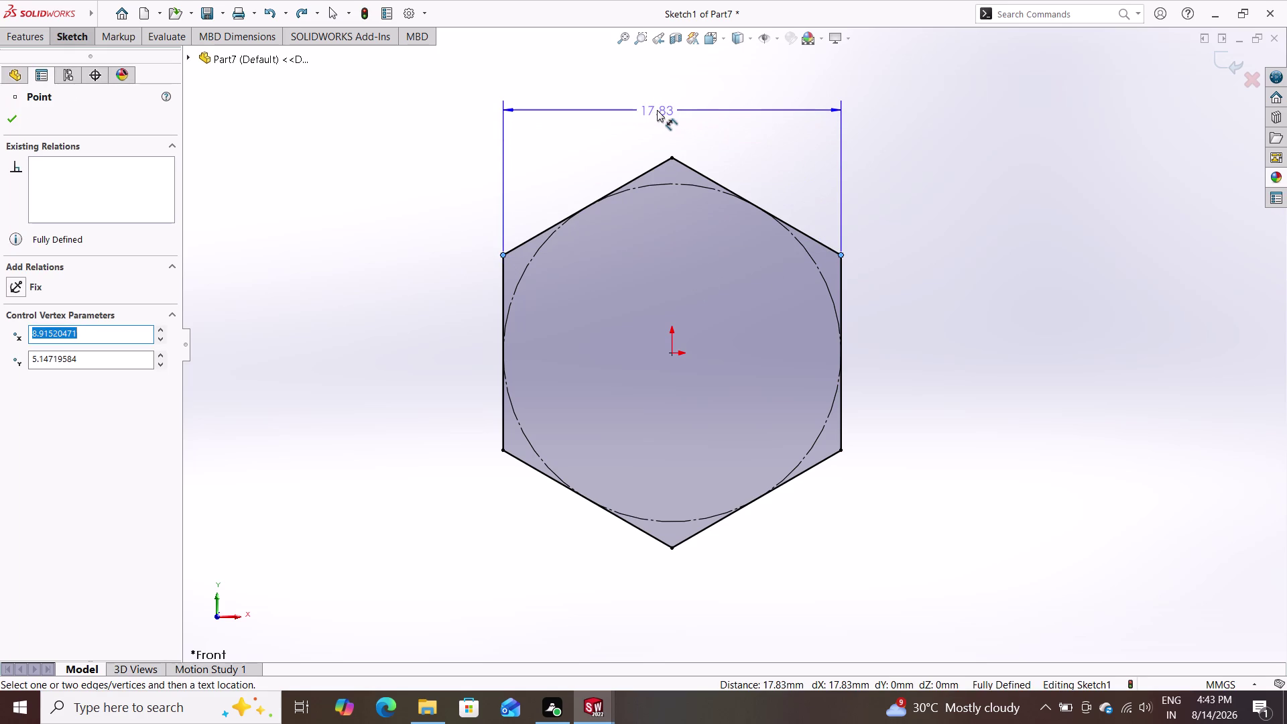
click(656, 110)
text(1)
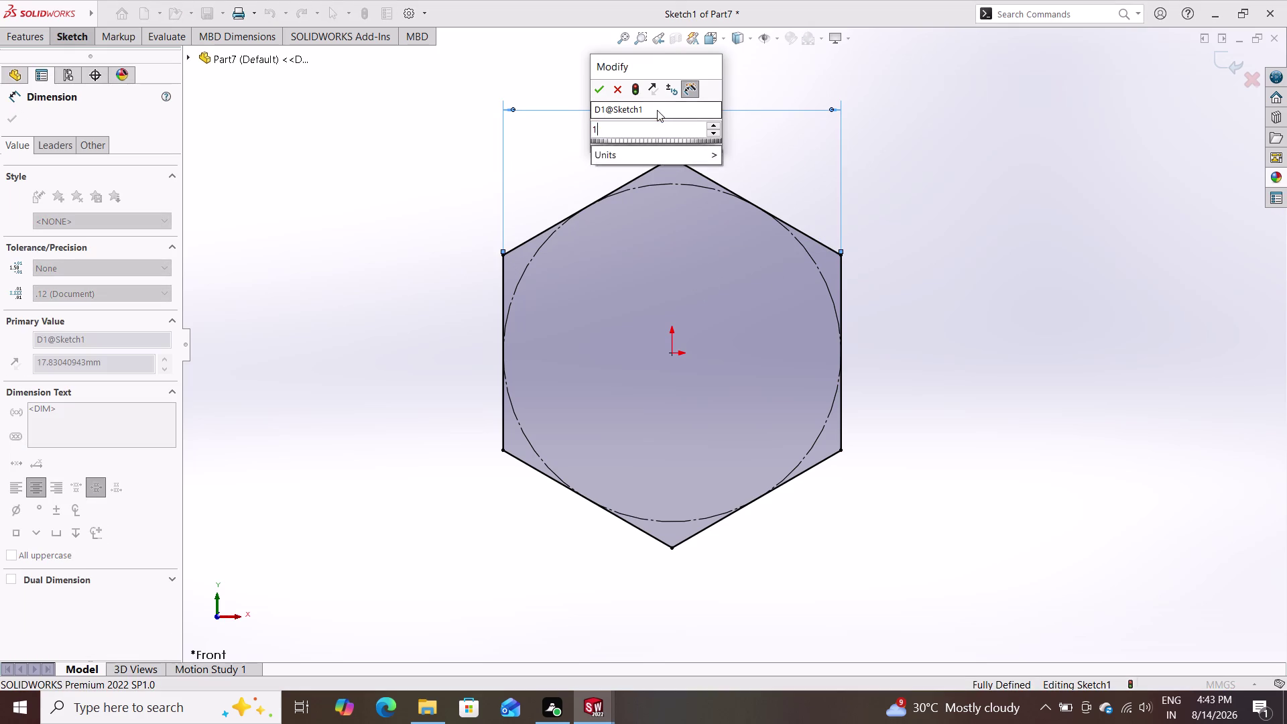
text(0)
key(Return)
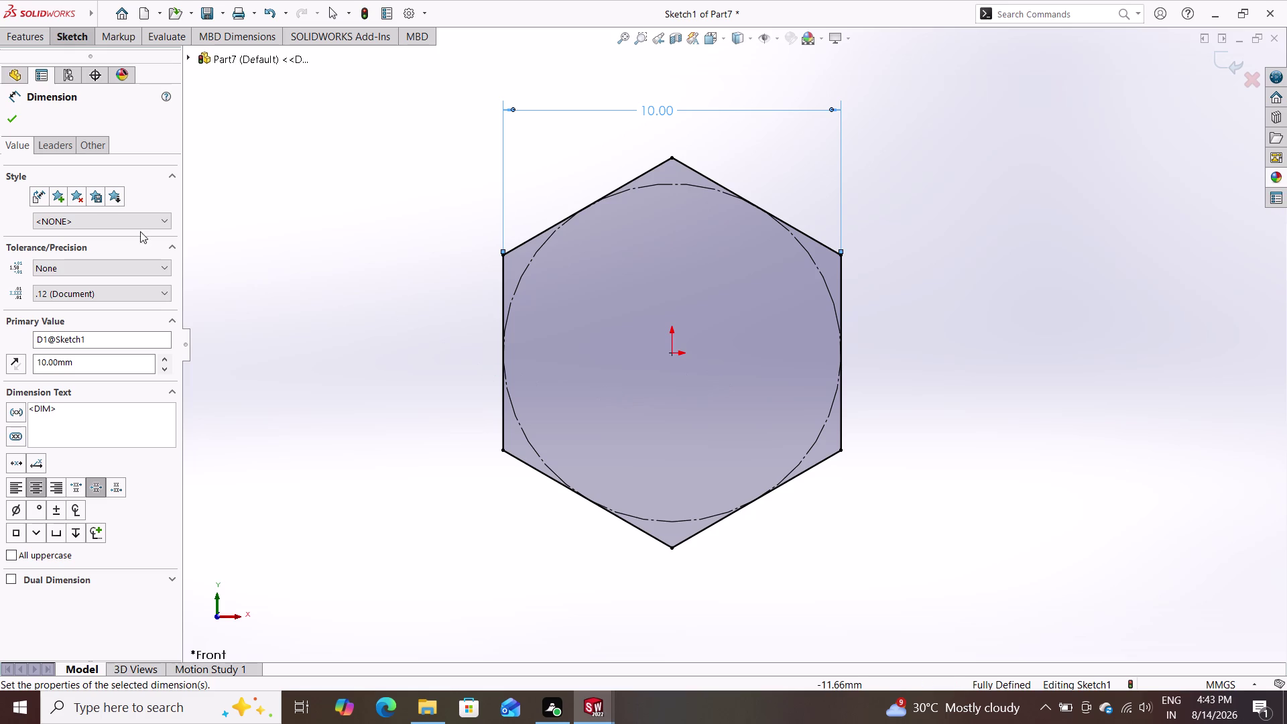
double_click(8, 117)
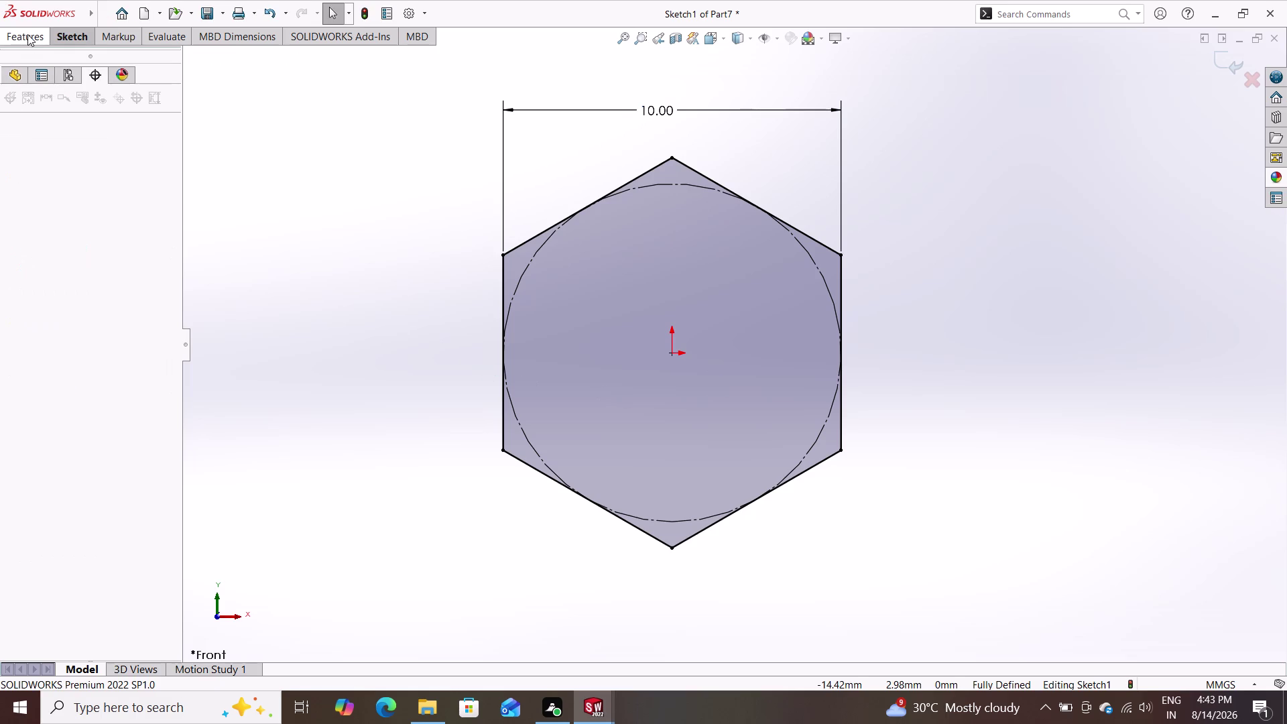
click(28, 34)
Extrude the hexagon sketch 4 mm Blind as Boss-Extrude2.
click(37, 68)
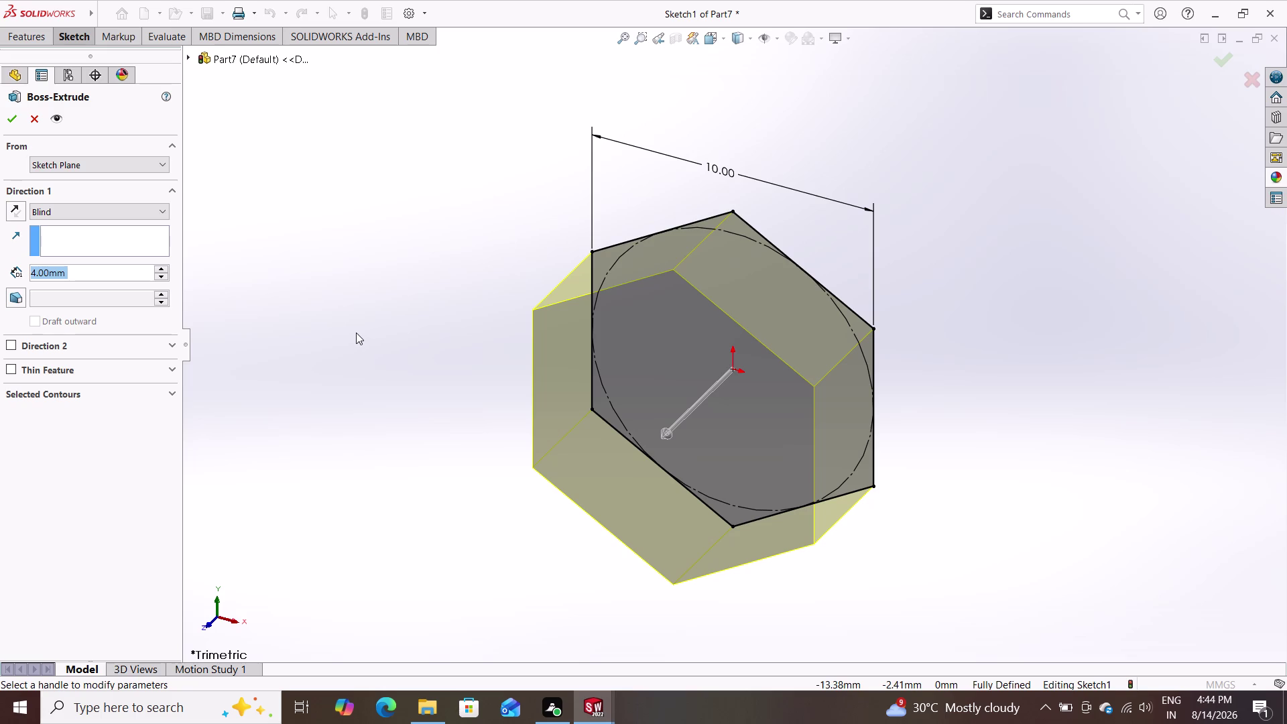
click(8, 124)
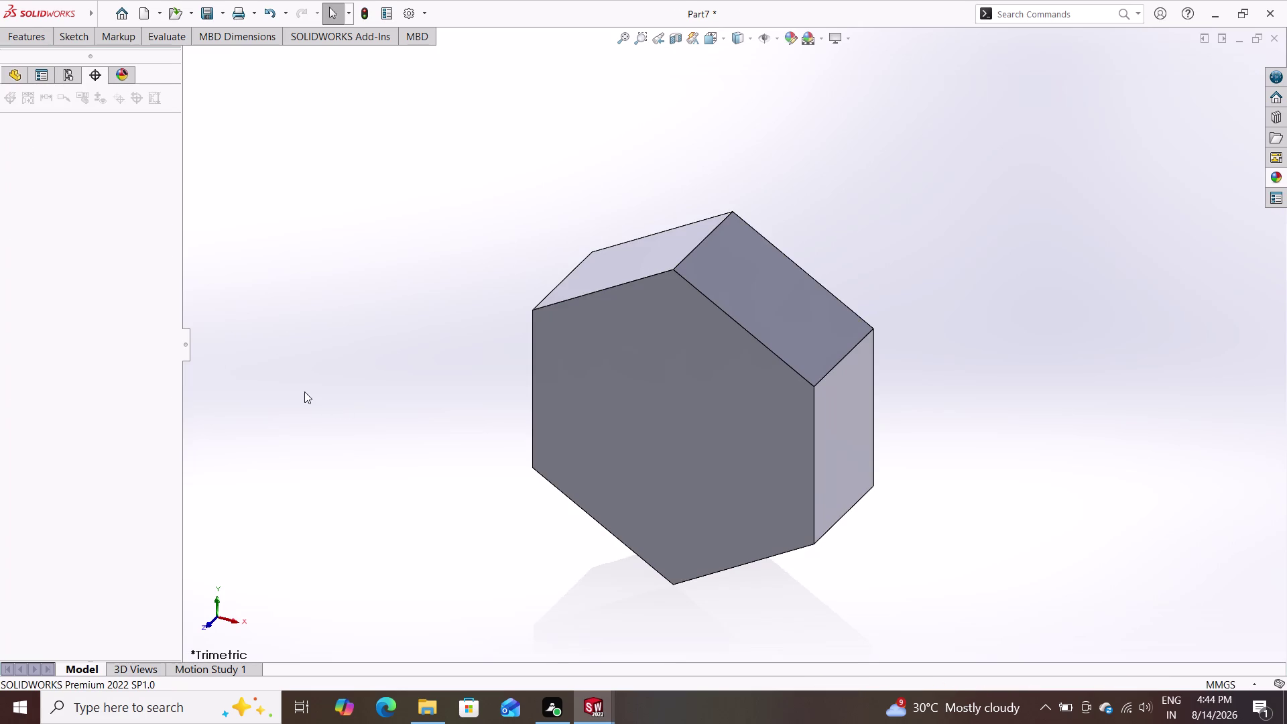
click(640, 445)
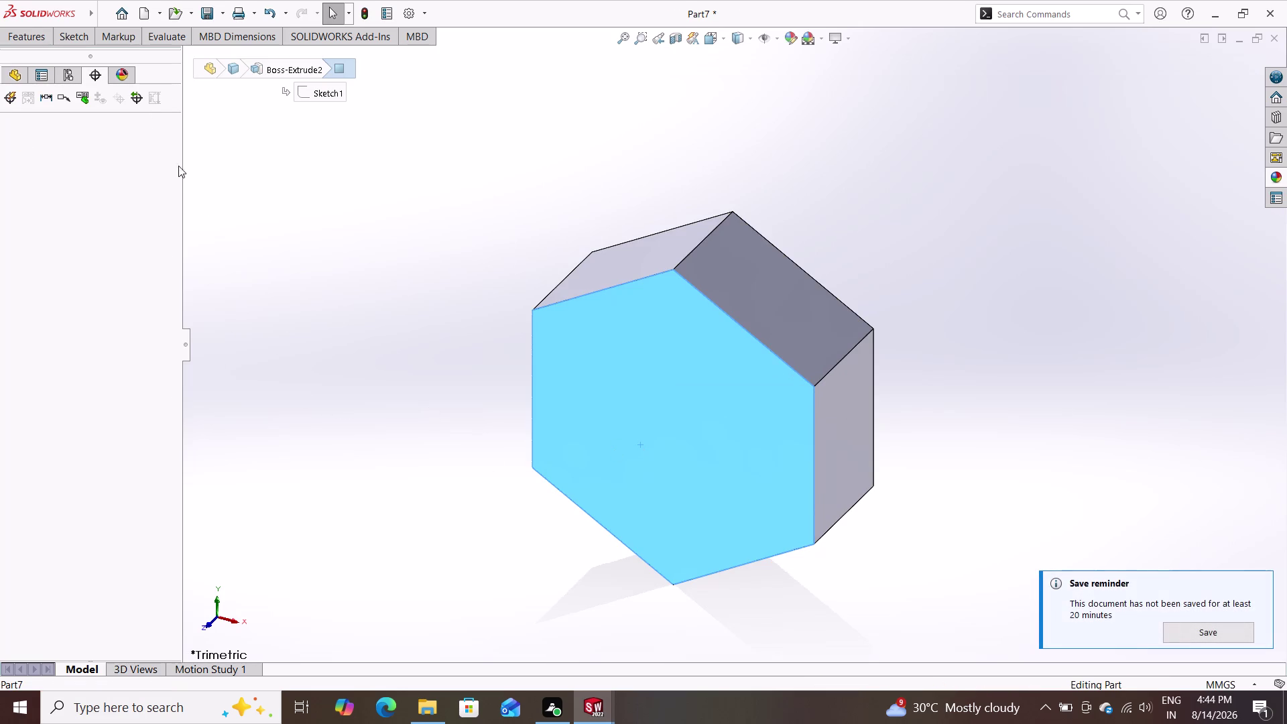
Start a sketch on the front face and draw a circle centred on the origin.
click(81, 39)
click(155, 56)
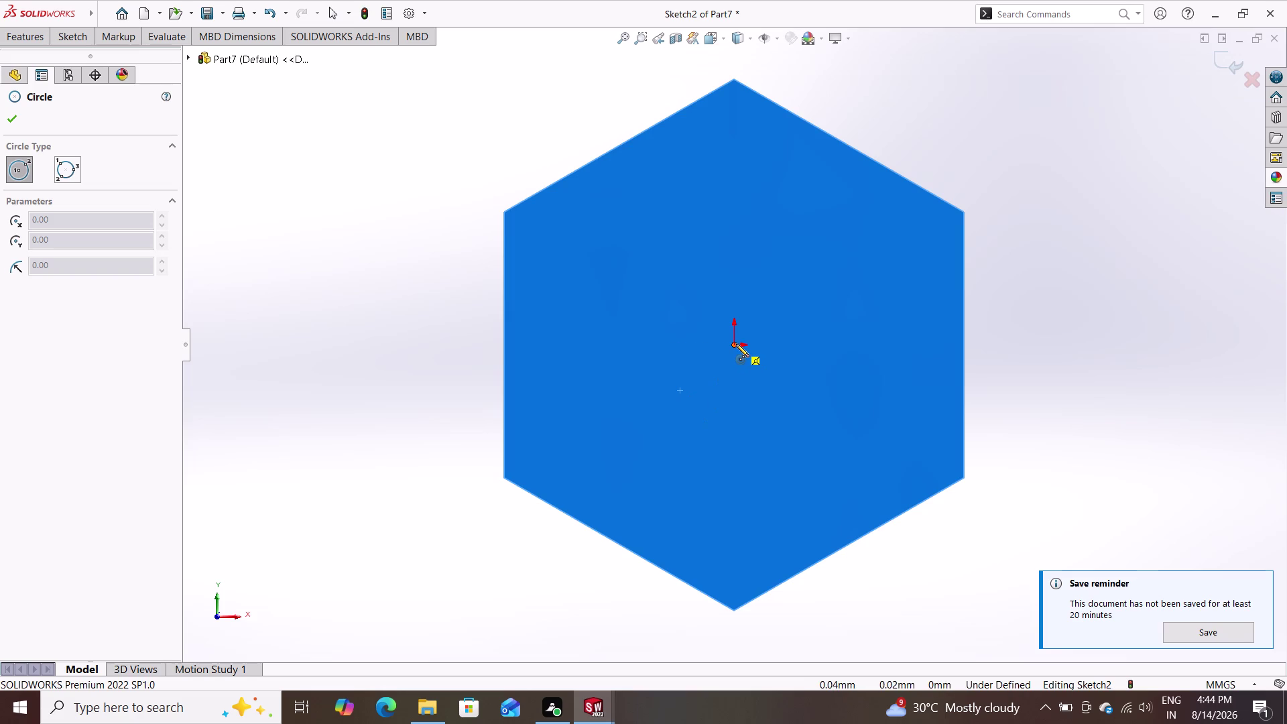
double_click(735, 344)
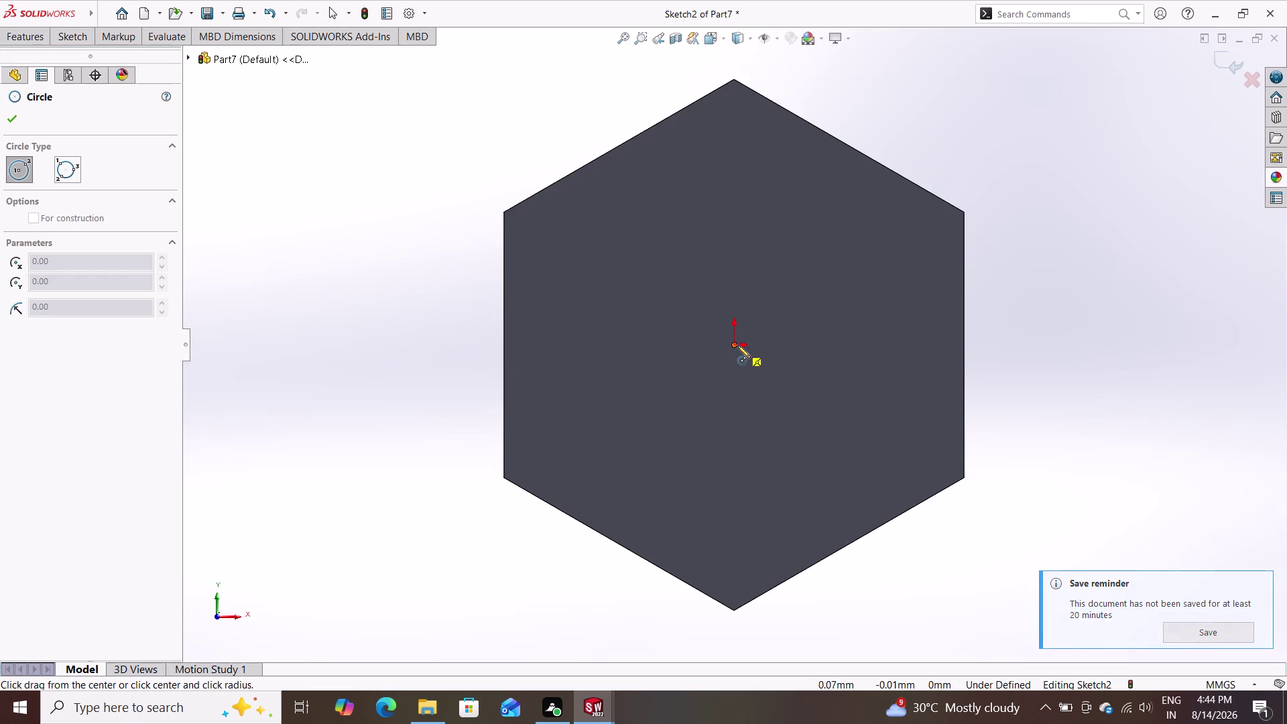
click(735, 346)
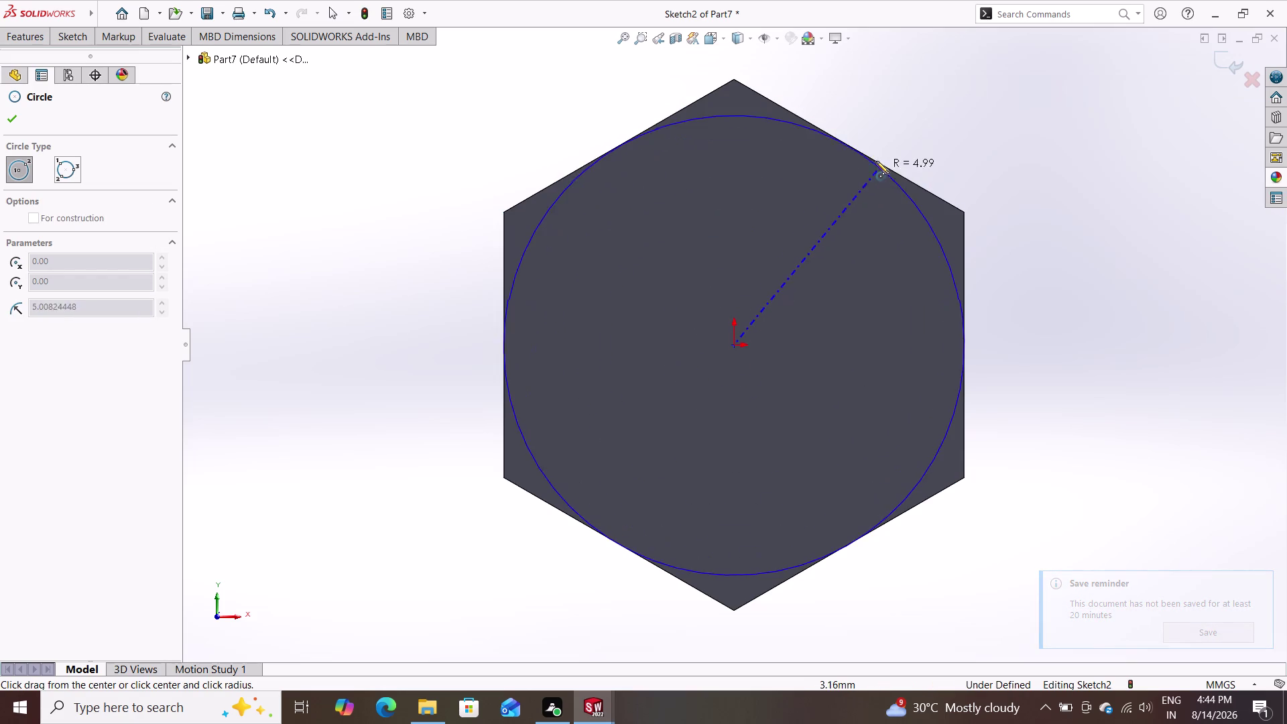
double_click(851, 147)
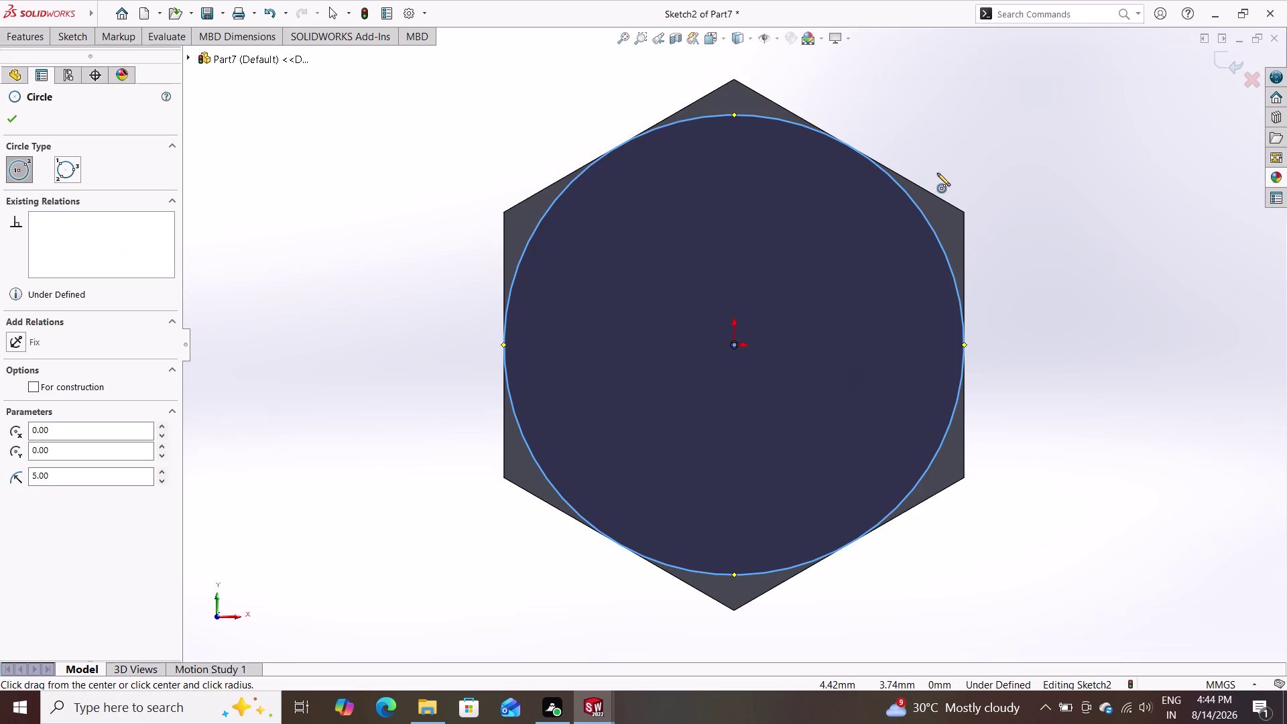
key(Escape)
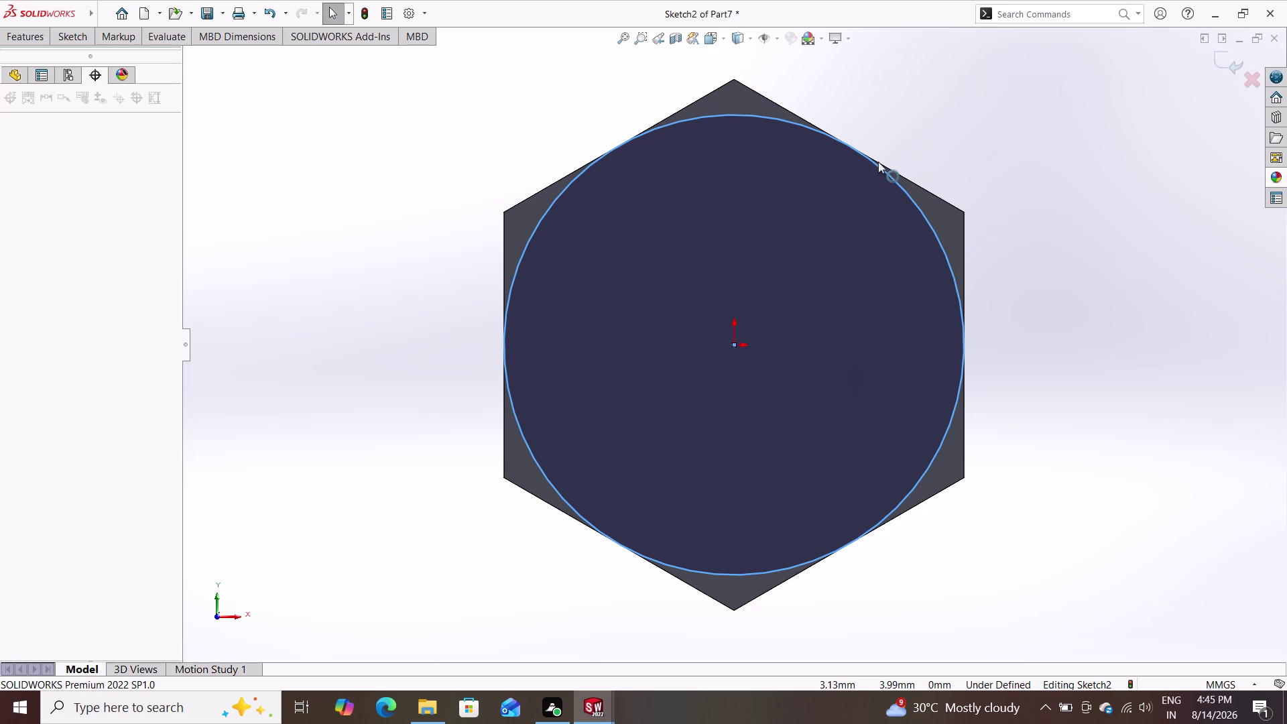
Select the new circle, clearing and reselecting it several times.
click(878, 162)
click(872, 163)
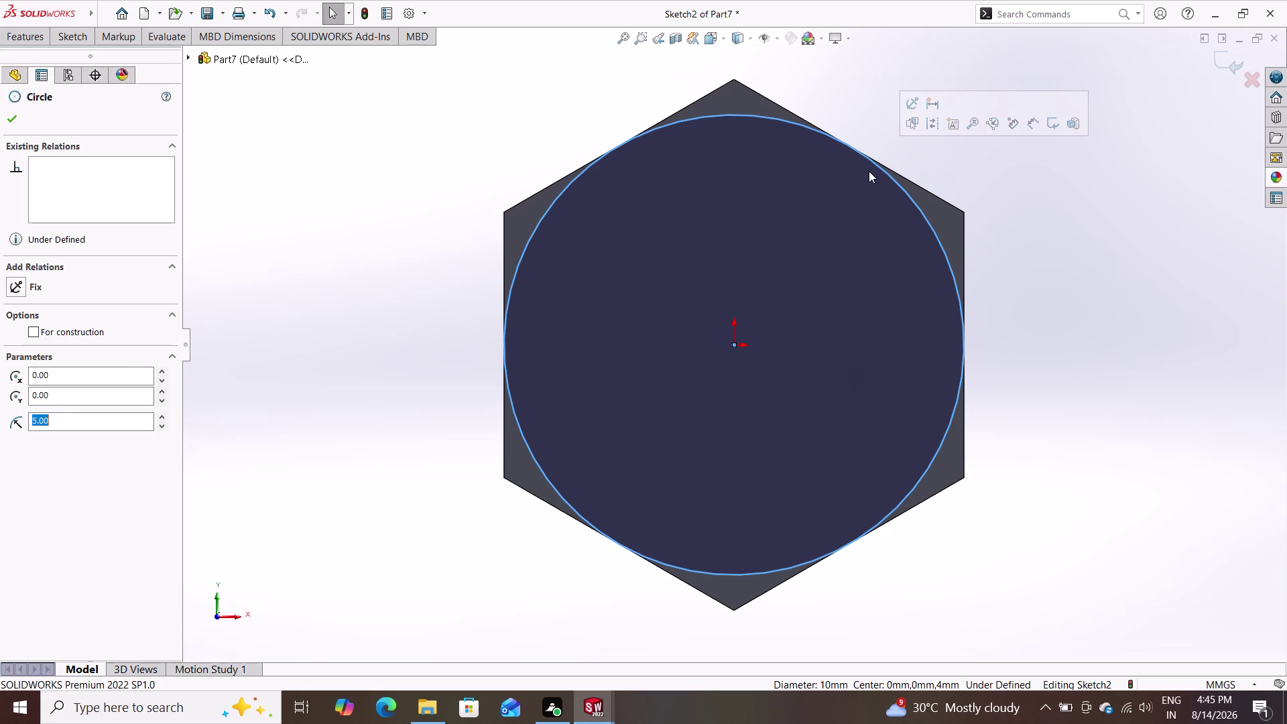
key(Escape)
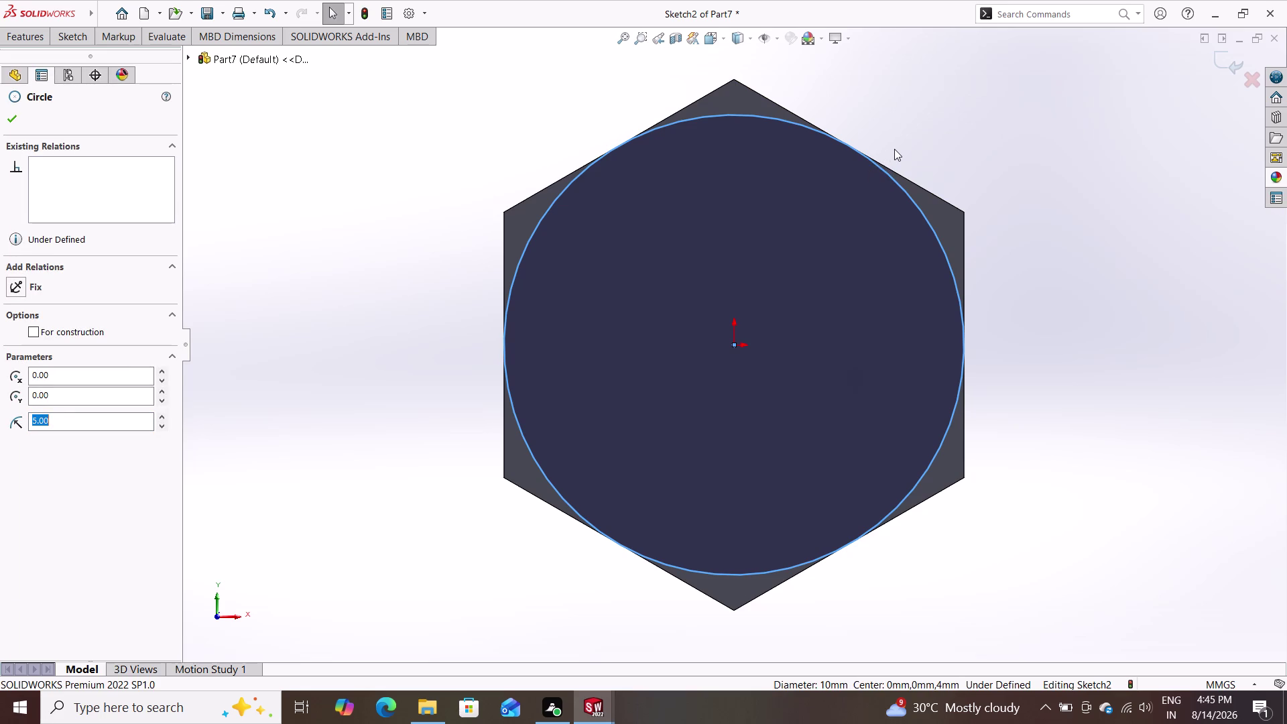
key(Escape)
key(Escape)
key(Escape)
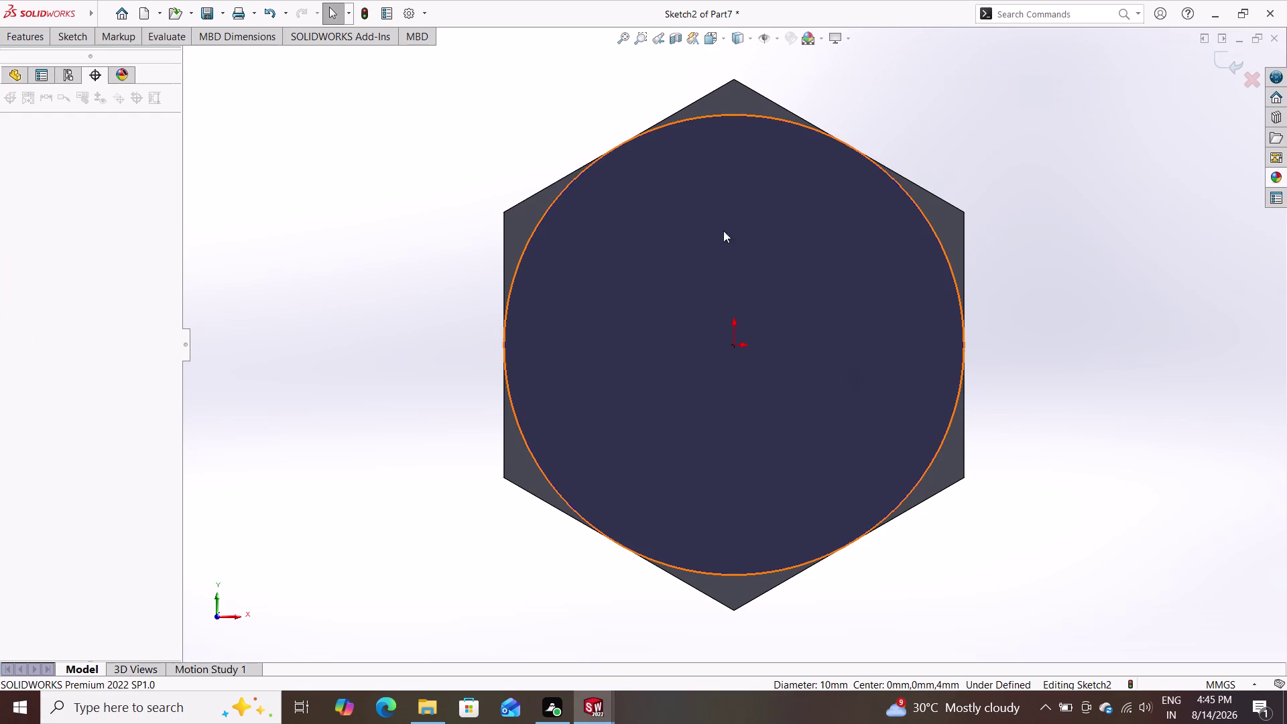
click(893, 180)
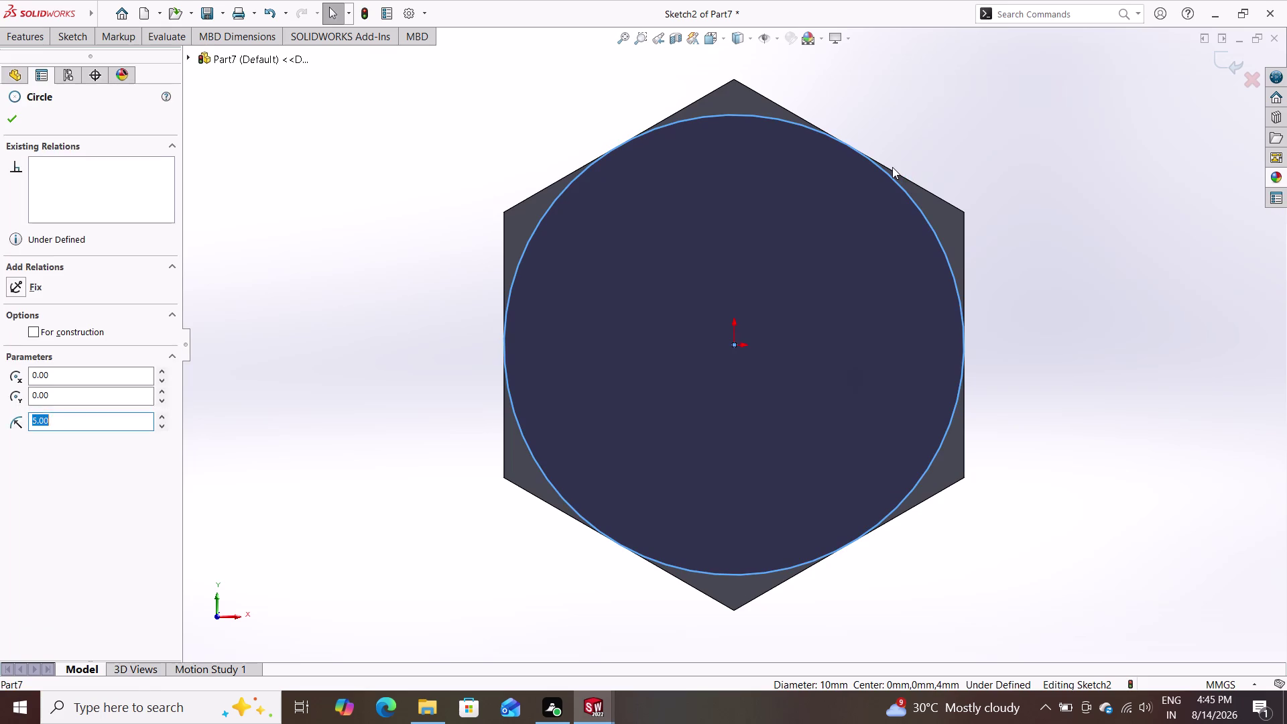
double_click(892, 167)
click(881, 162)
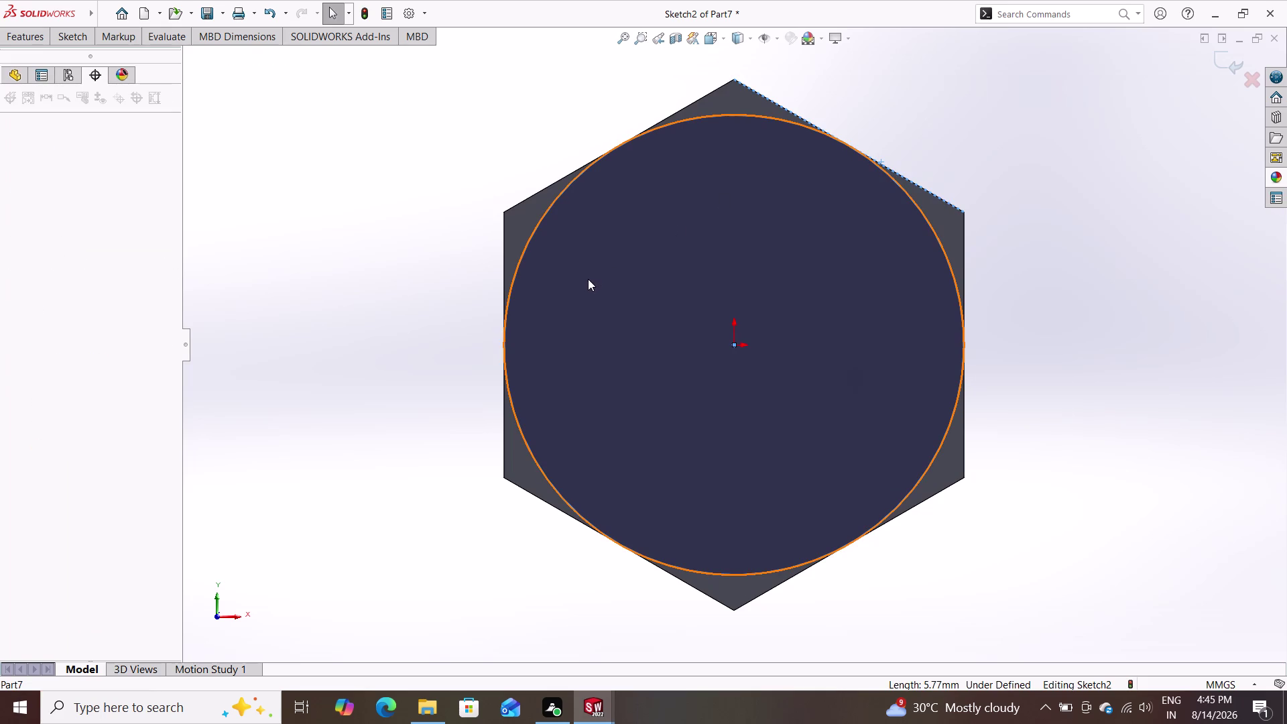
key(Escape)
key(Escape)
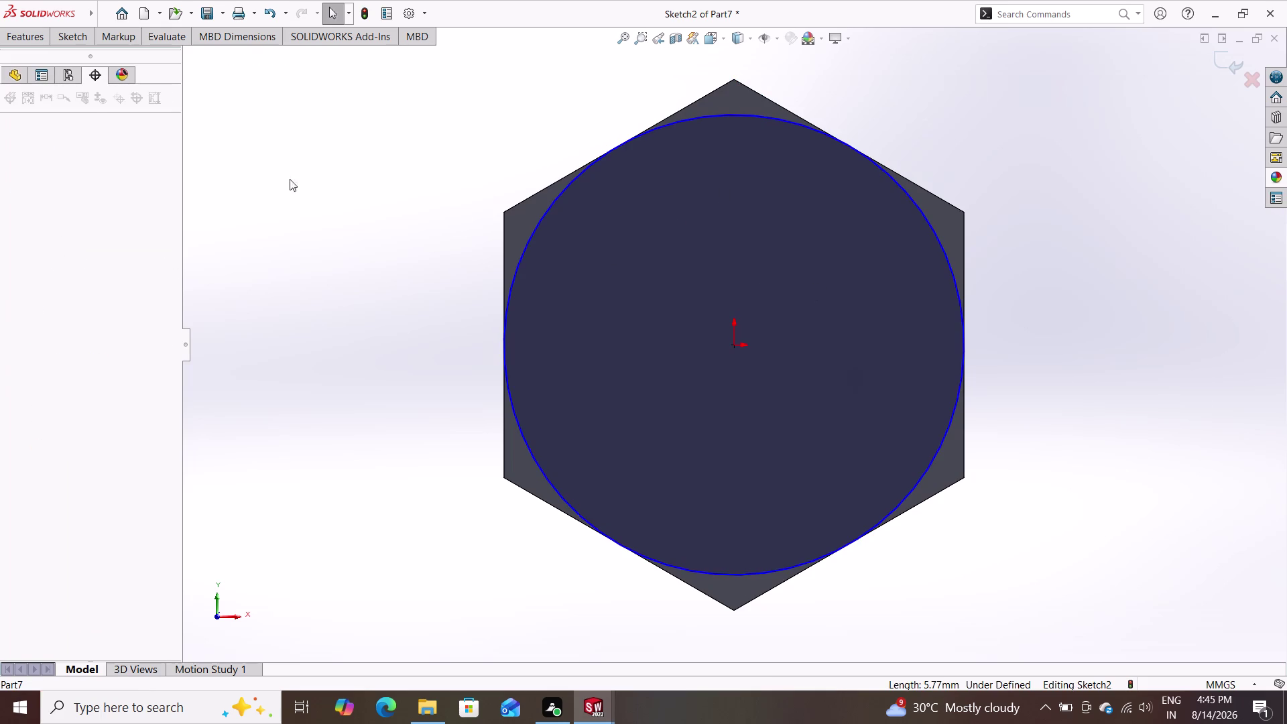
click(75, 40)
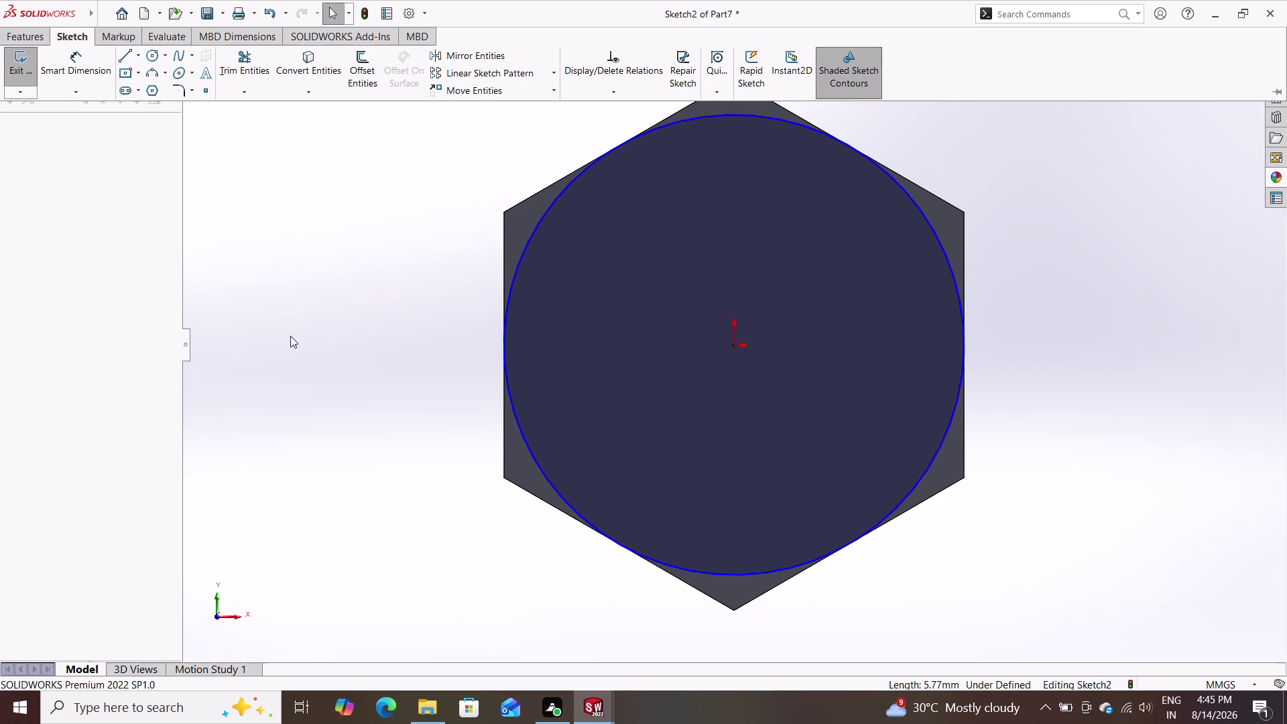
double_click(844, 143)
click(884, 165)
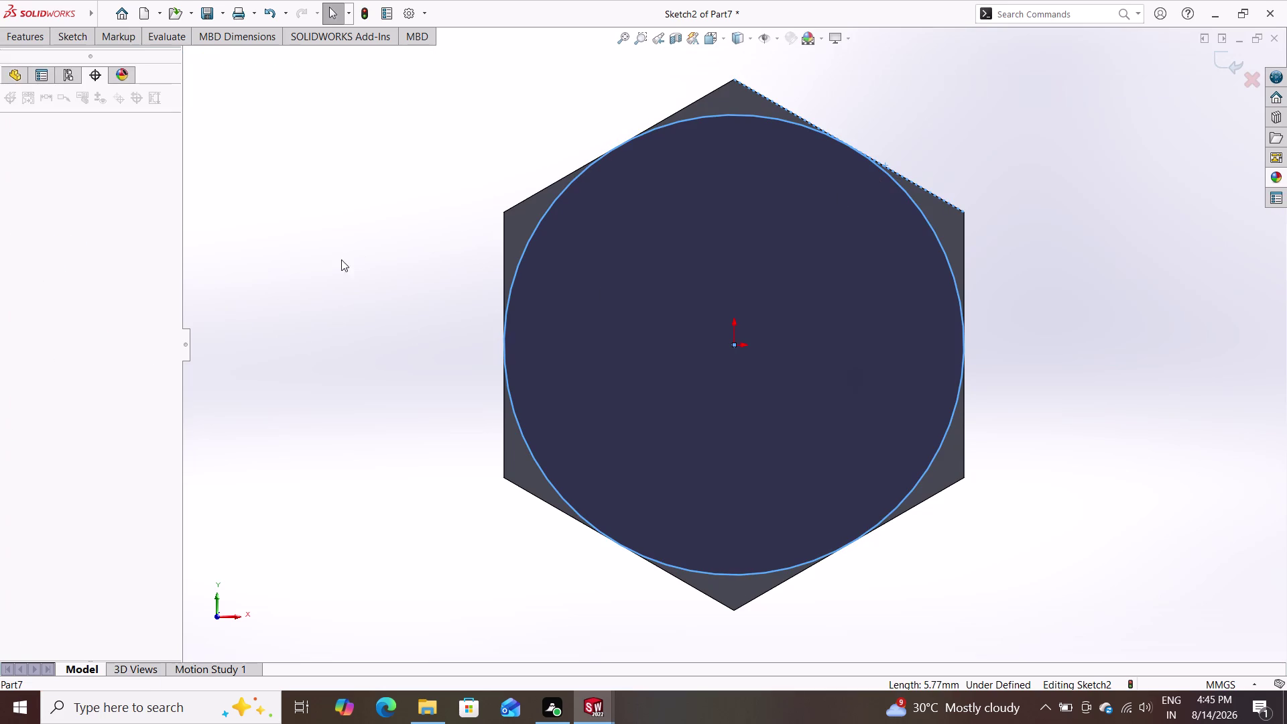
click(7, 71)
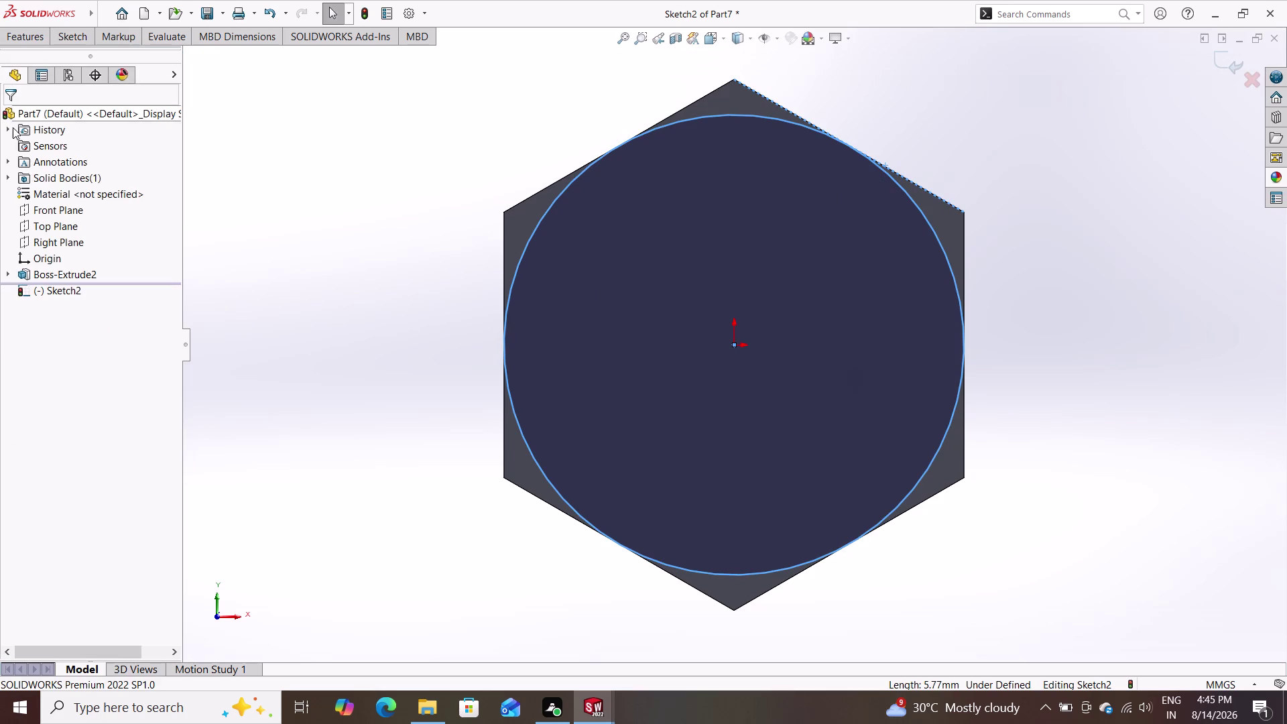
click(37, 80)
click(16, 69)
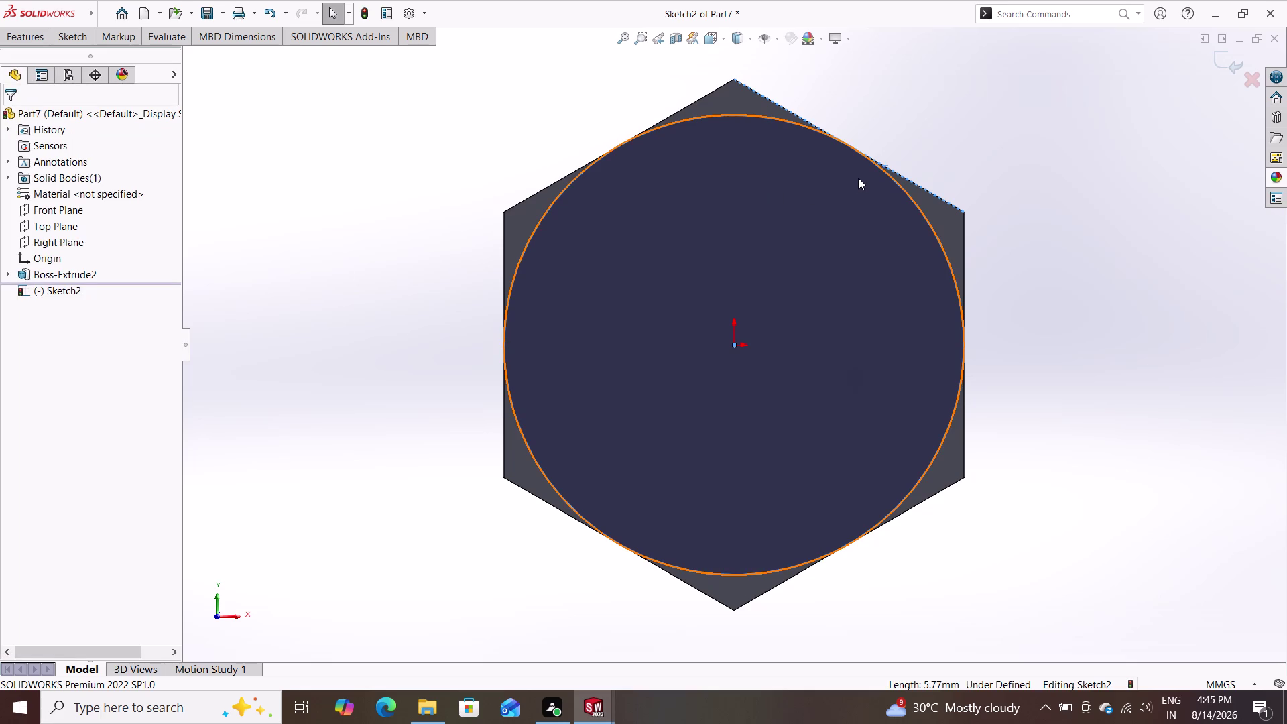
key(Escape)
key(Escape)
key(Escape)
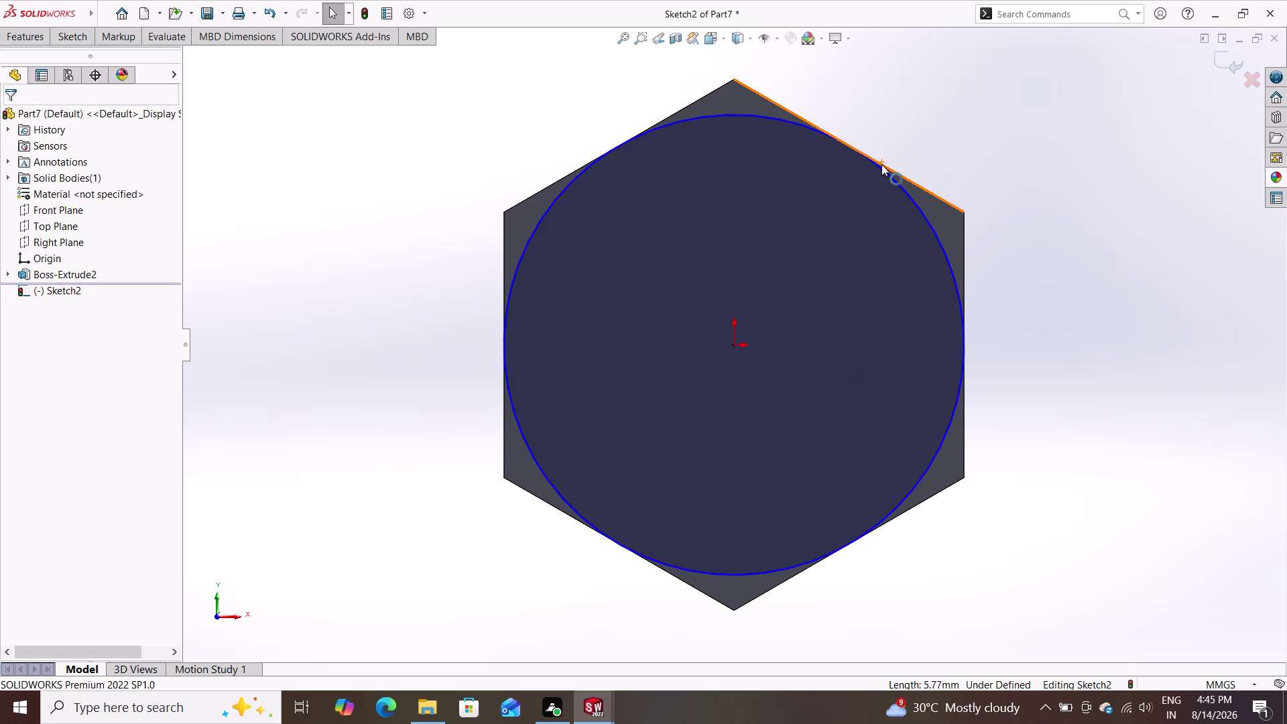
double_click(881, 165)
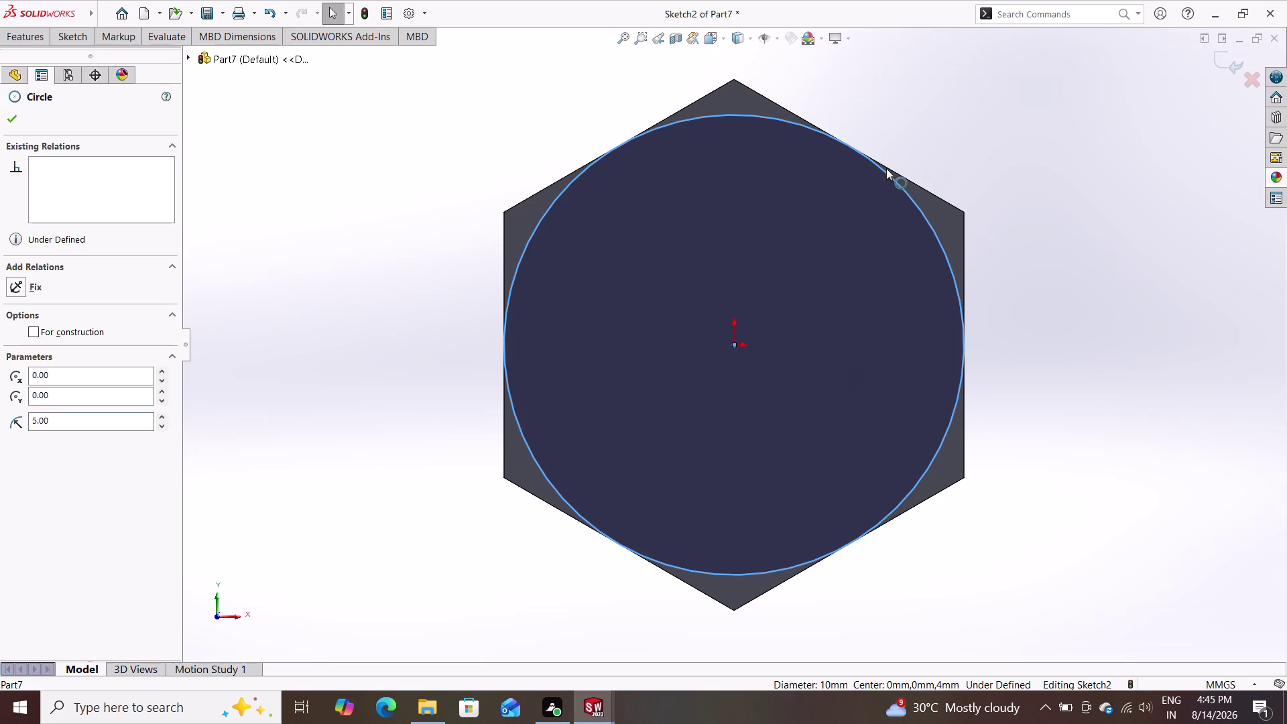
click(888, 168)
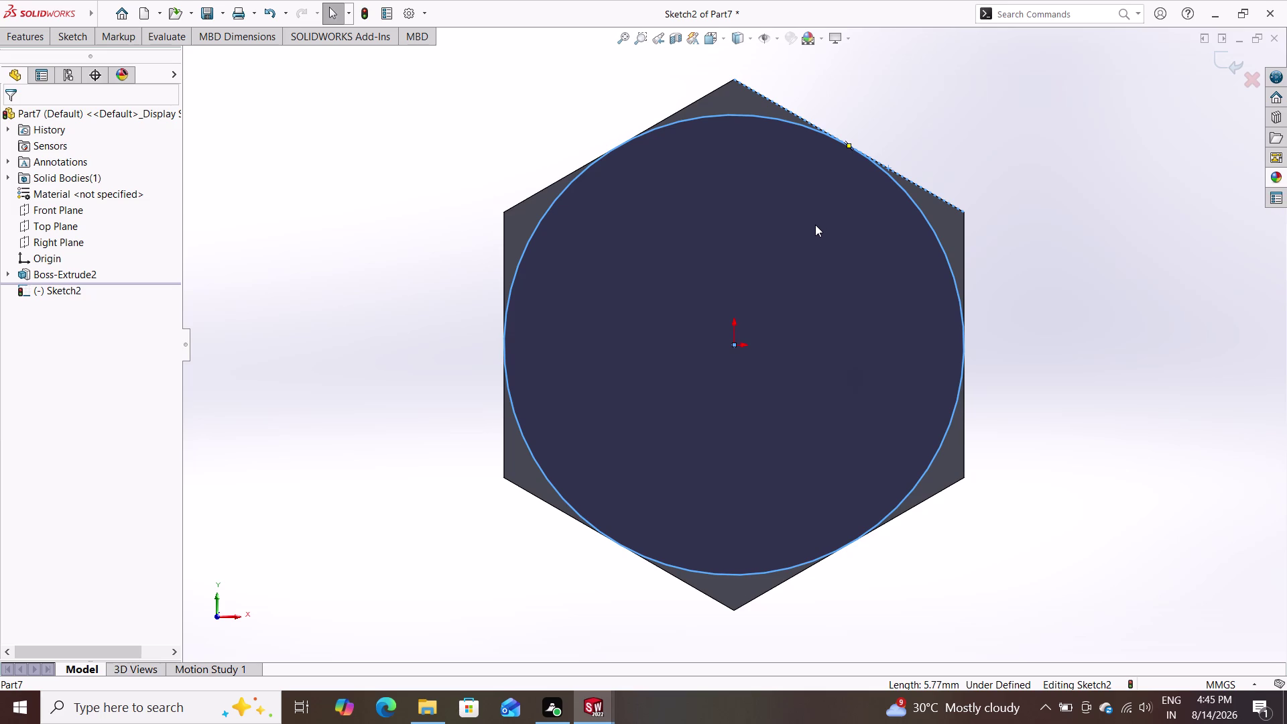
key(Escape)
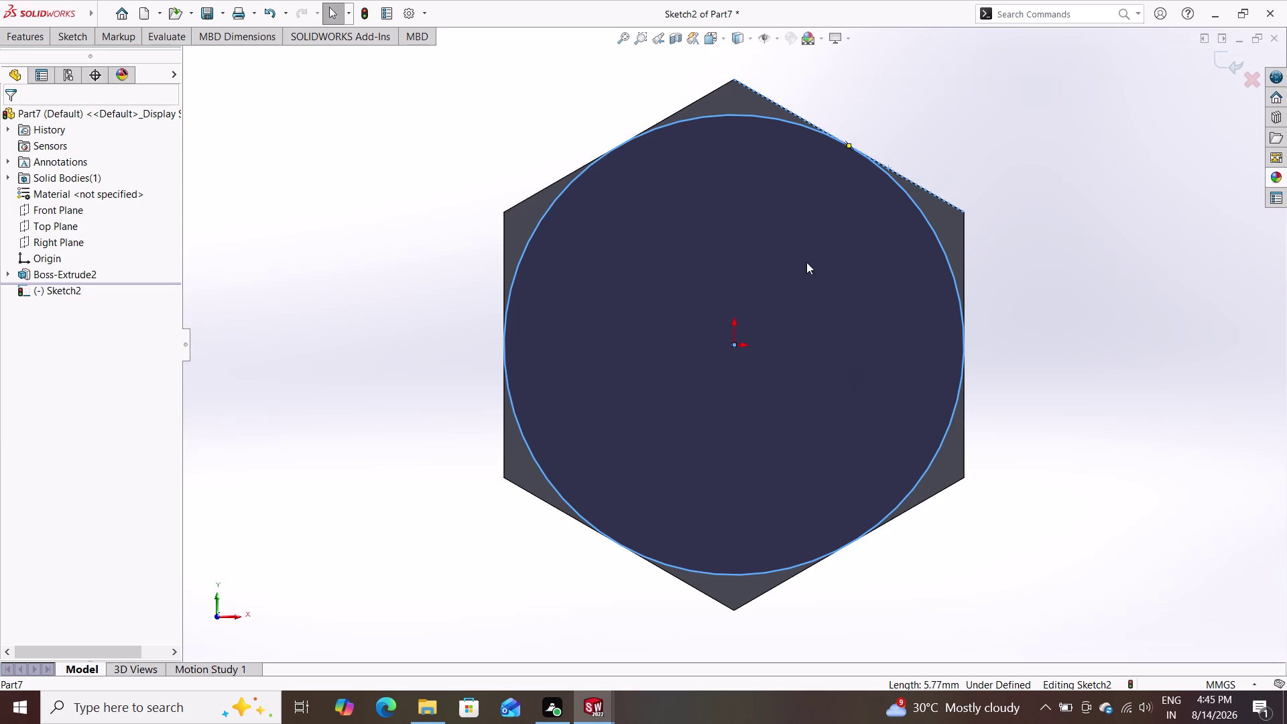
key(Escape)
scroll(down, 3)
scroll(up, 3)
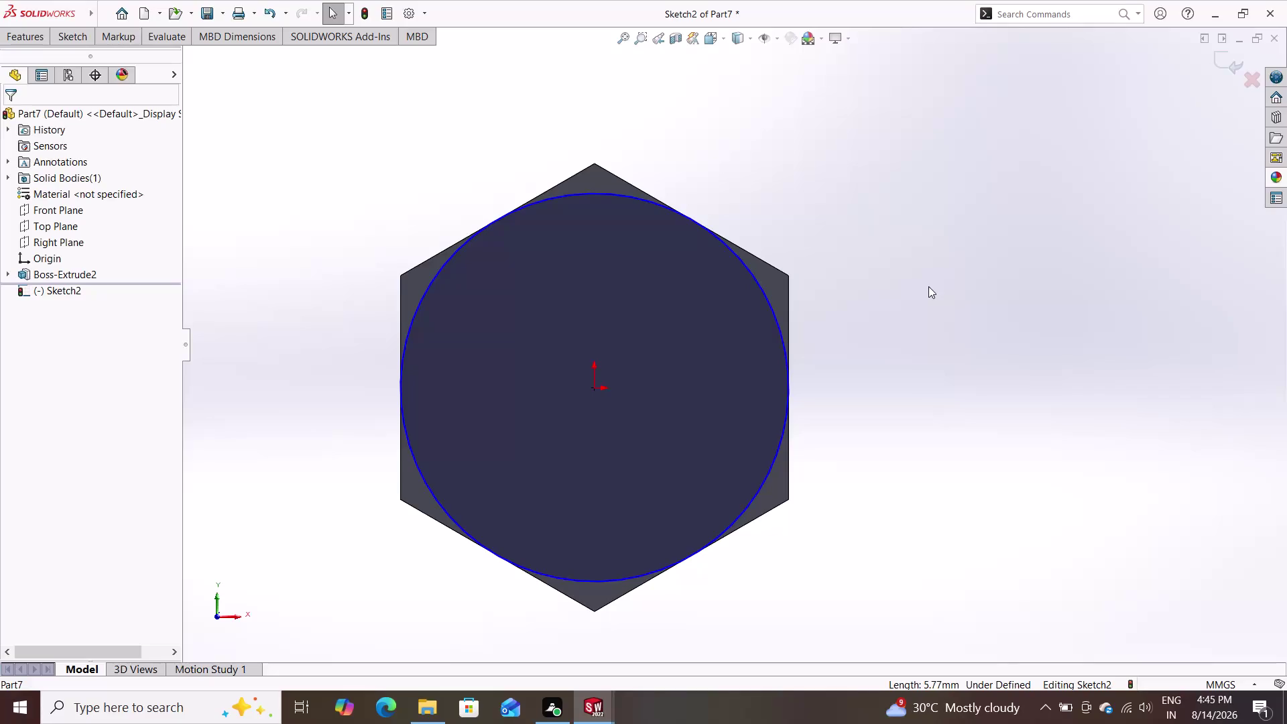
scroll(down, 3)
scroll(up, 3)
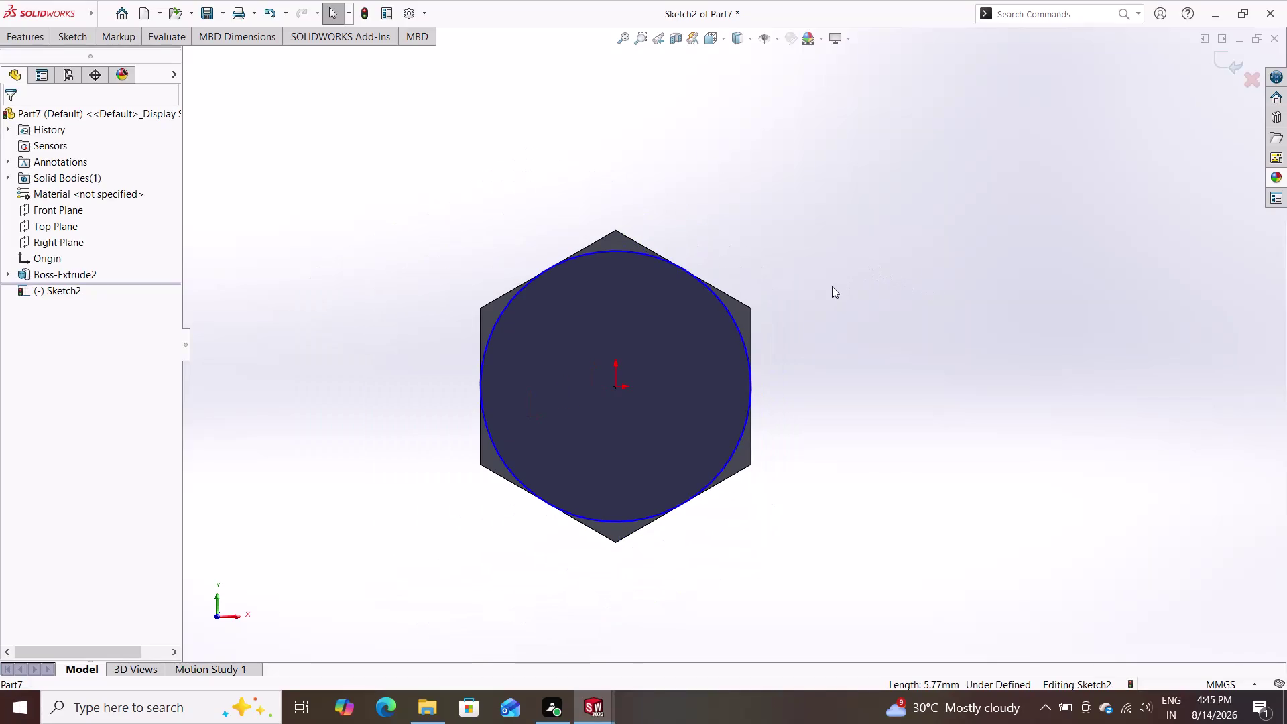
click(630, 250)
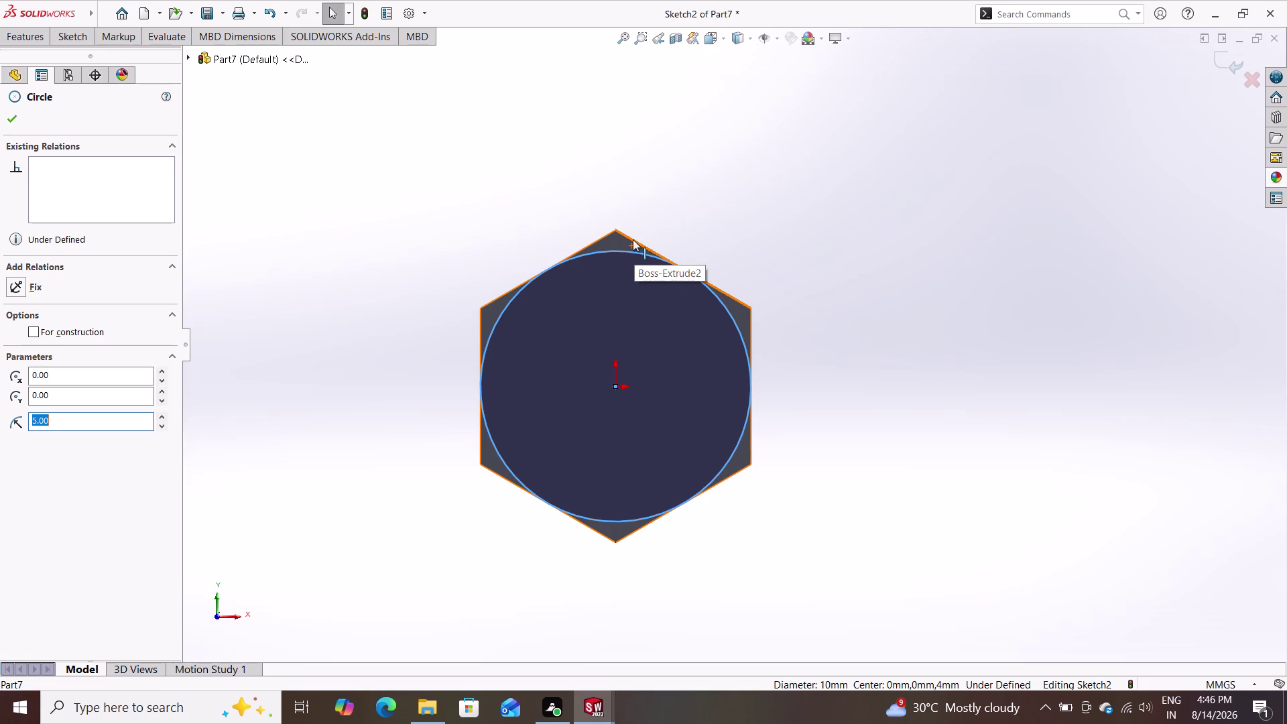
double_click(629, 237)
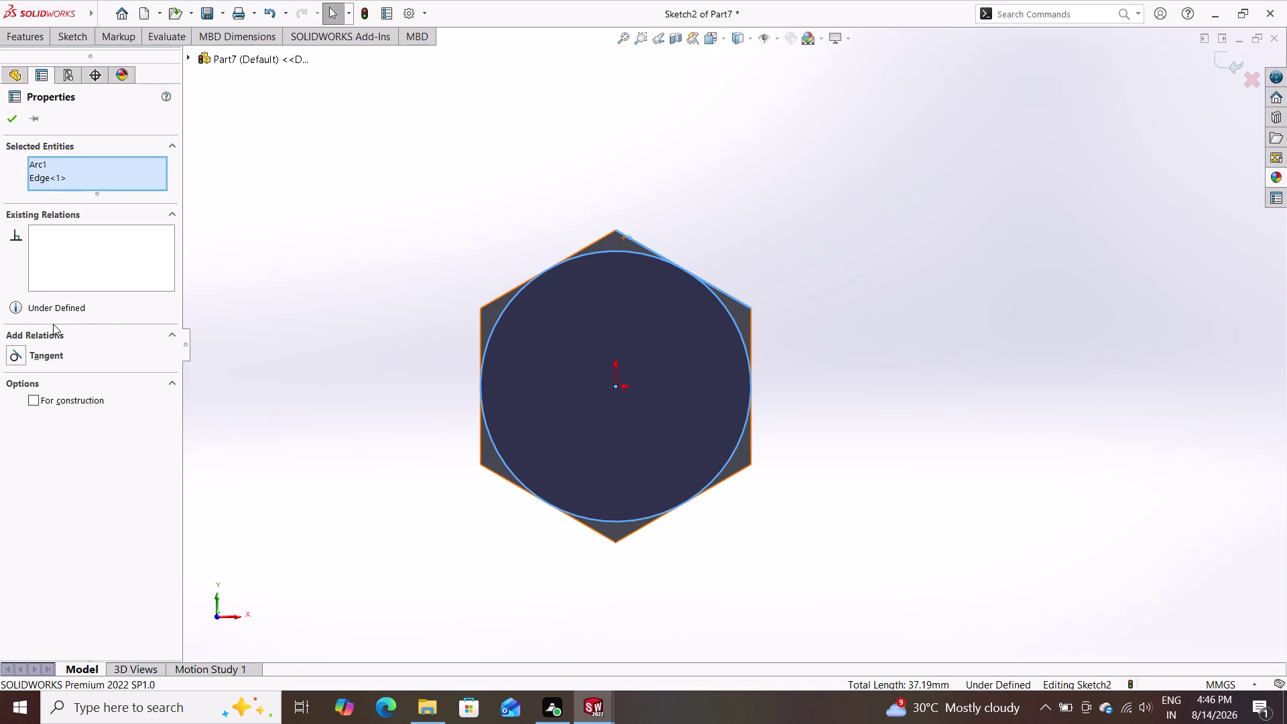
Add a Tangent relation between the circle and a hexagon edge.
click(29, 354)
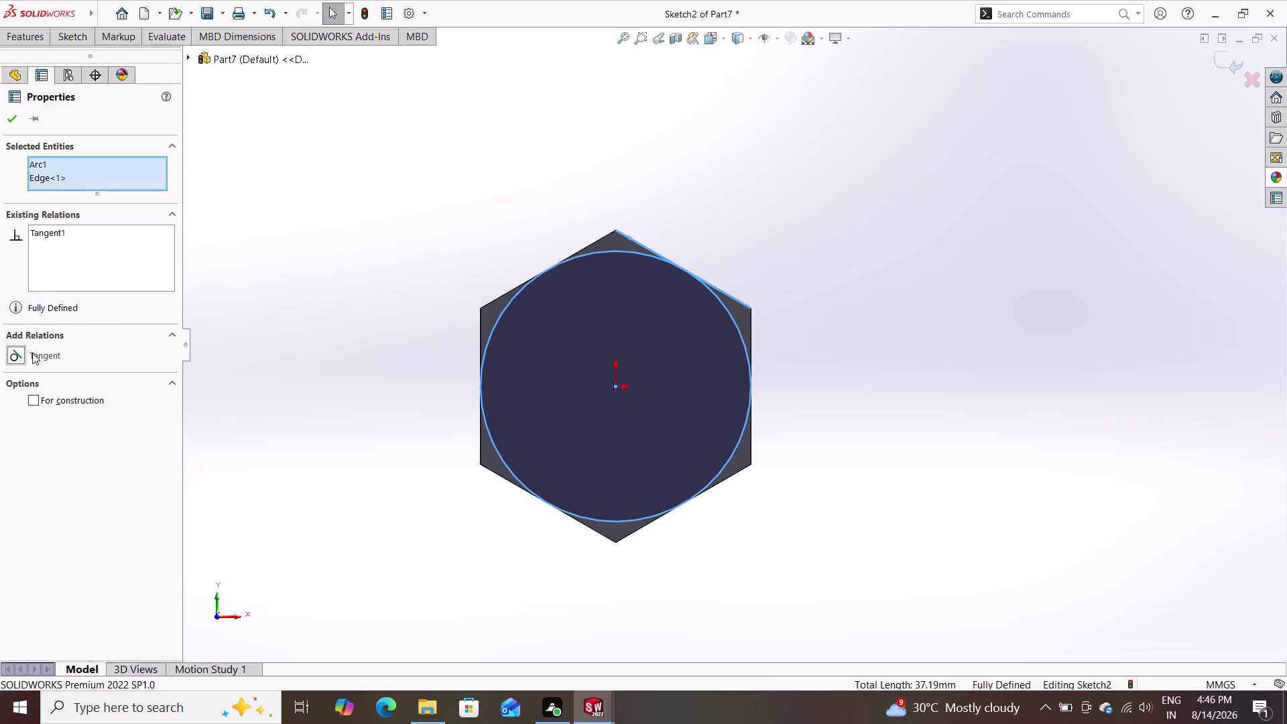
click(13, 118)
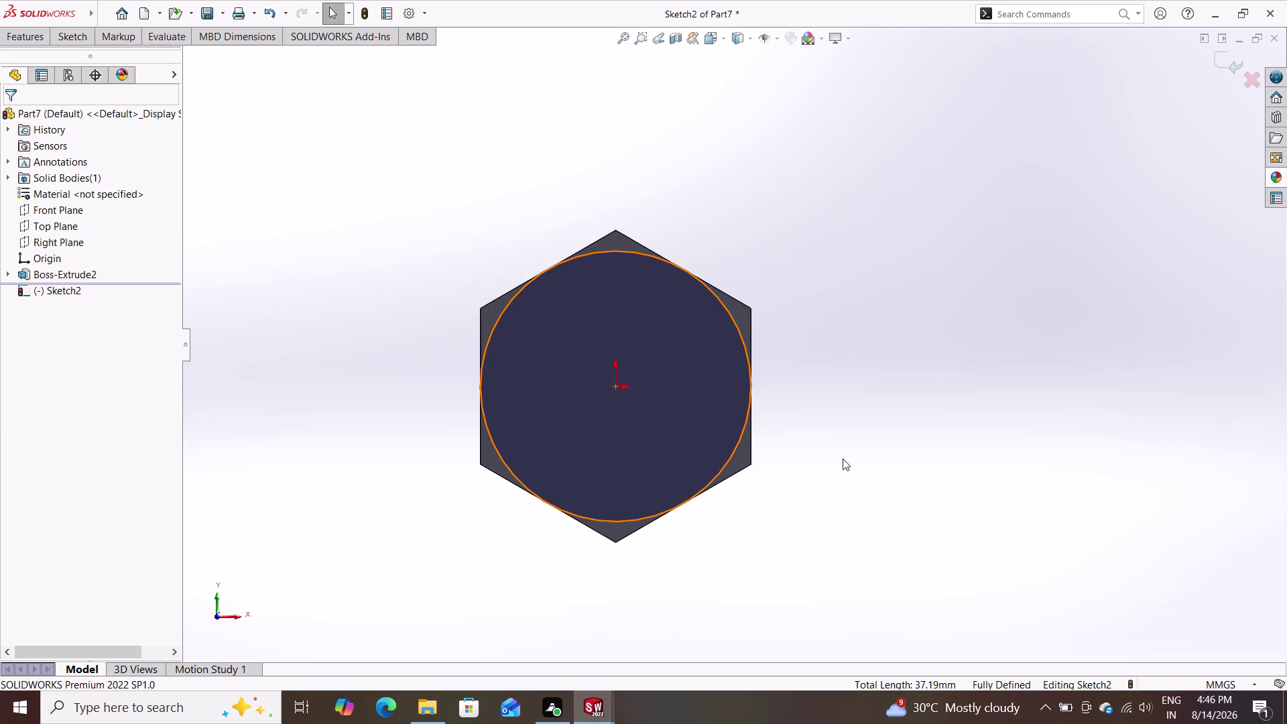
Orbit to a 3D view of the block and start an Extruded Cut from the circle sketch.
middle_drag(873, 451, 783, 388)
scroll(down, 3)
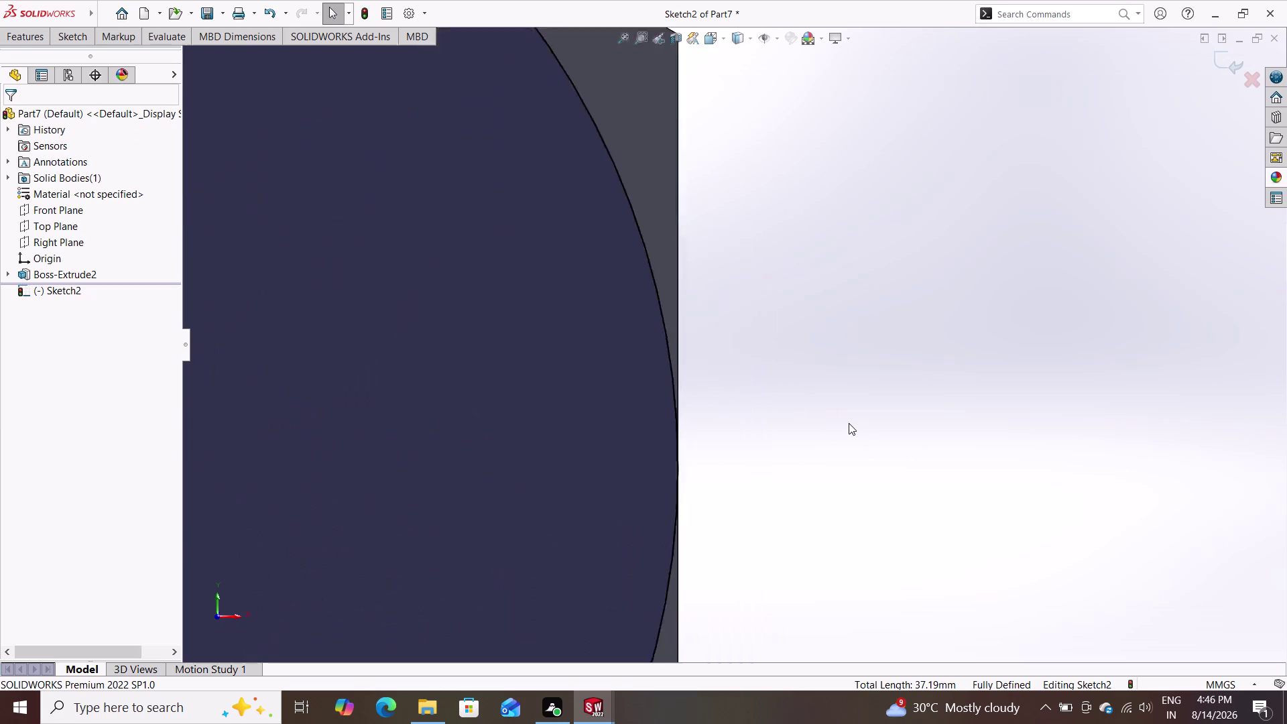
scroll(down, 3)
scroll(up, 3)
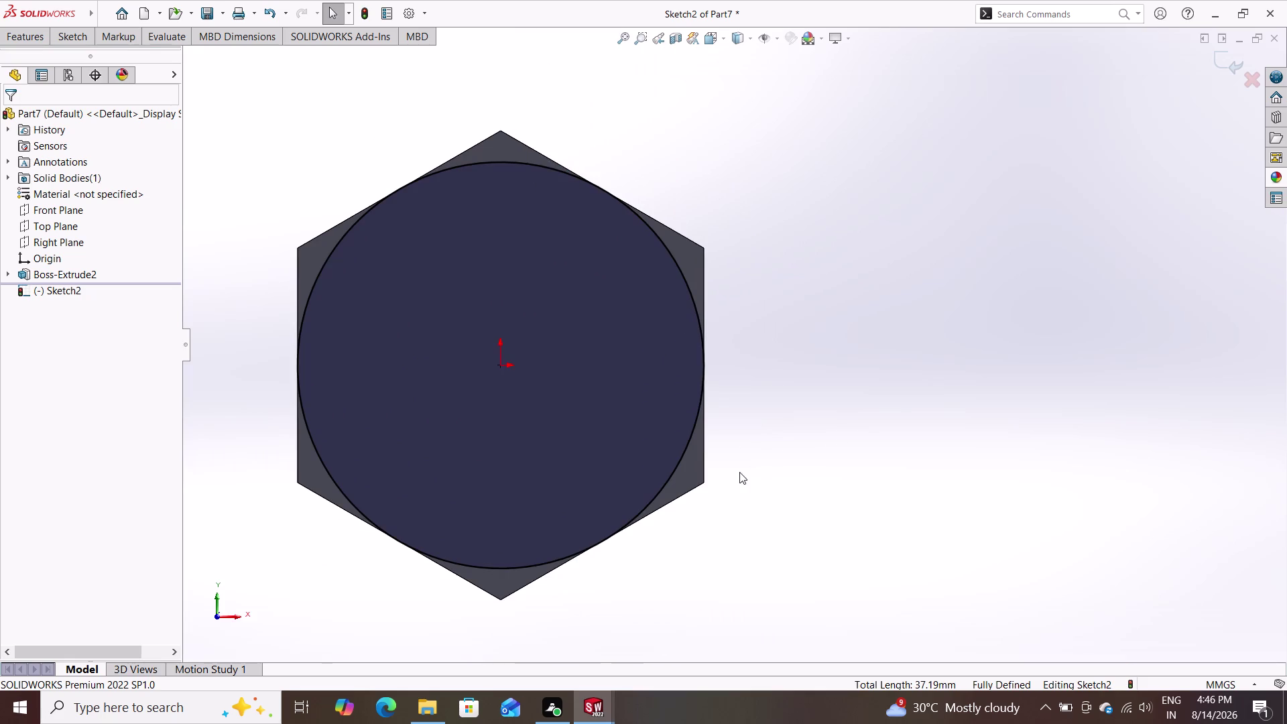
middle_drag(755, 470, 634, 359)
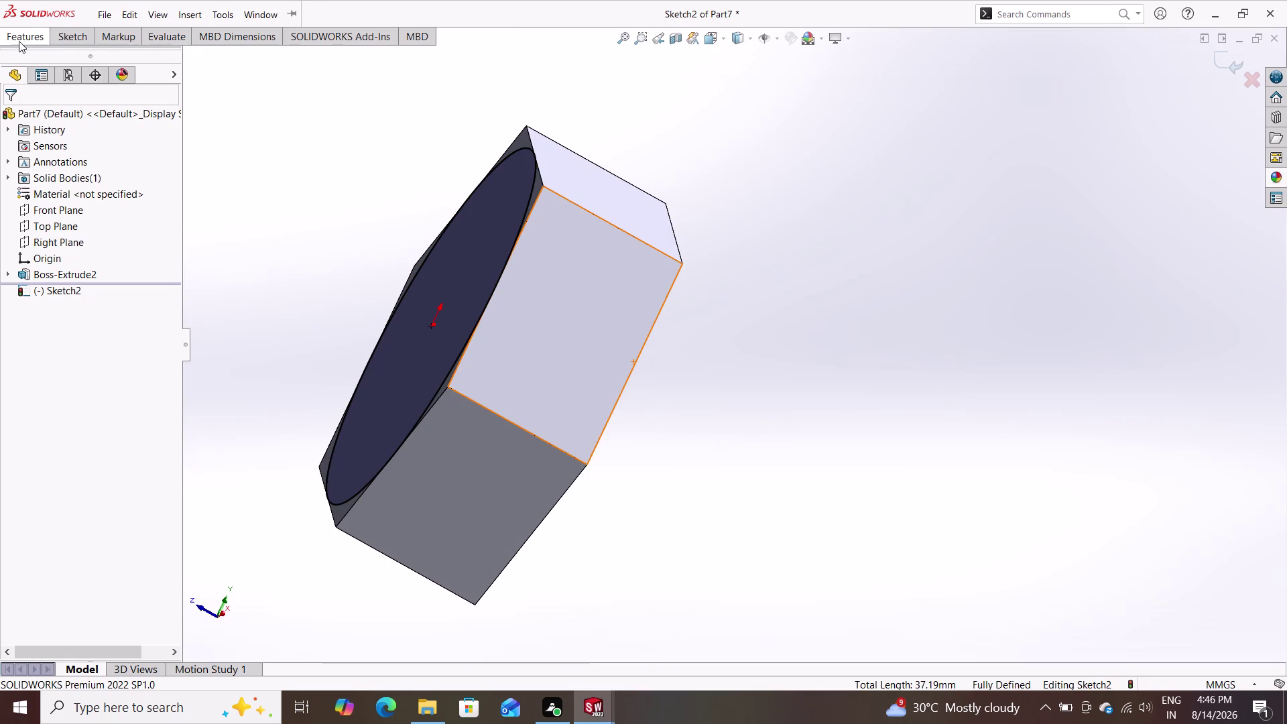
click(19, 41)
click(222, 70)
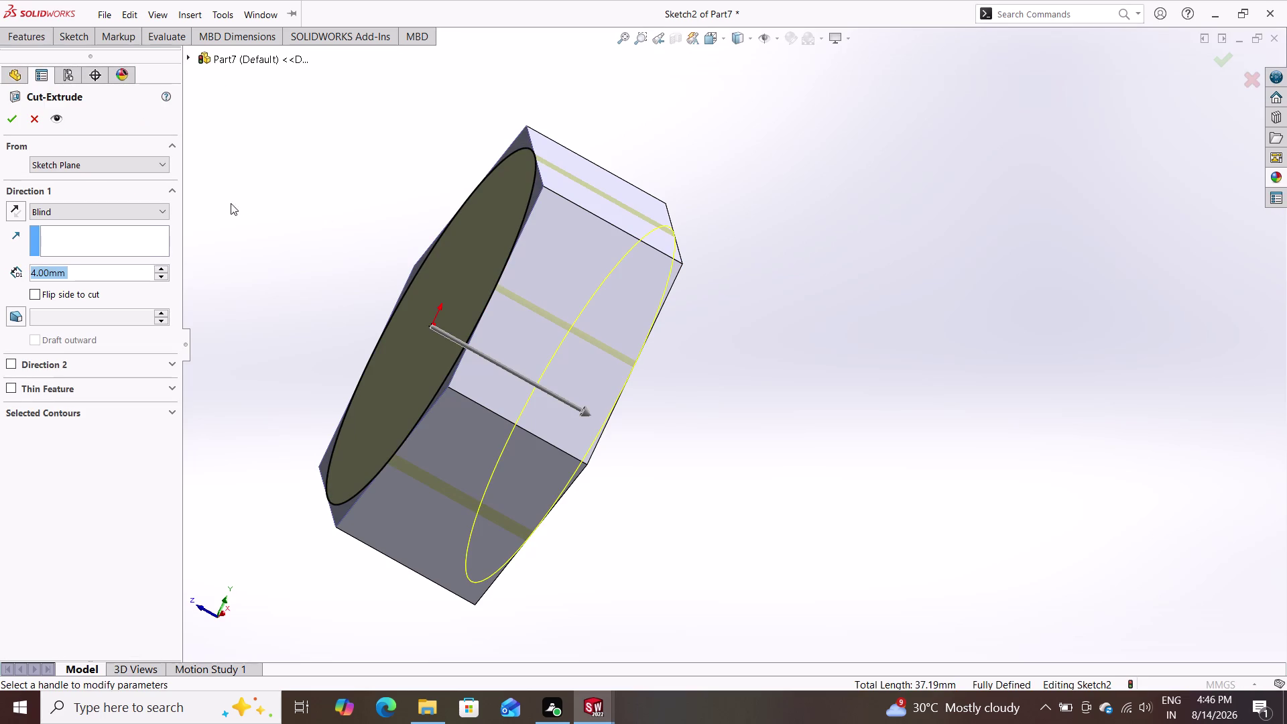
Flip the 4 mm Blind cut so it removes material outside the circle.
click(37, 296)
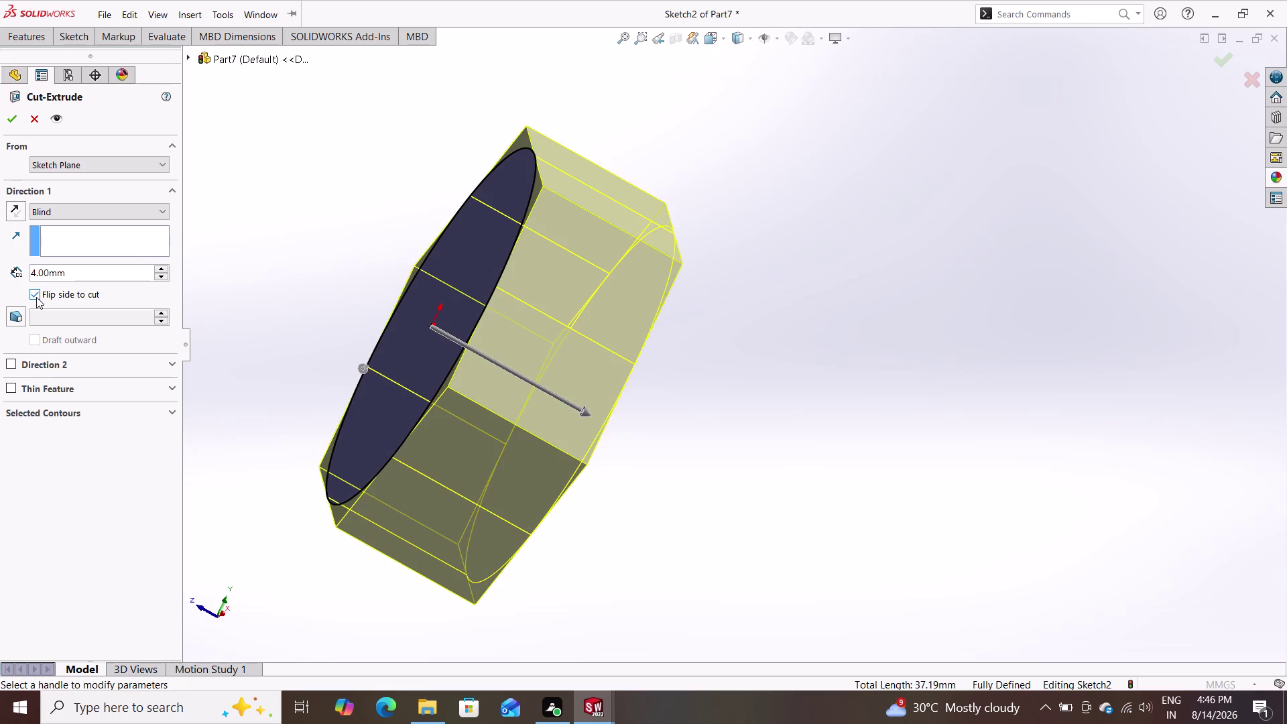
click(37, 297)
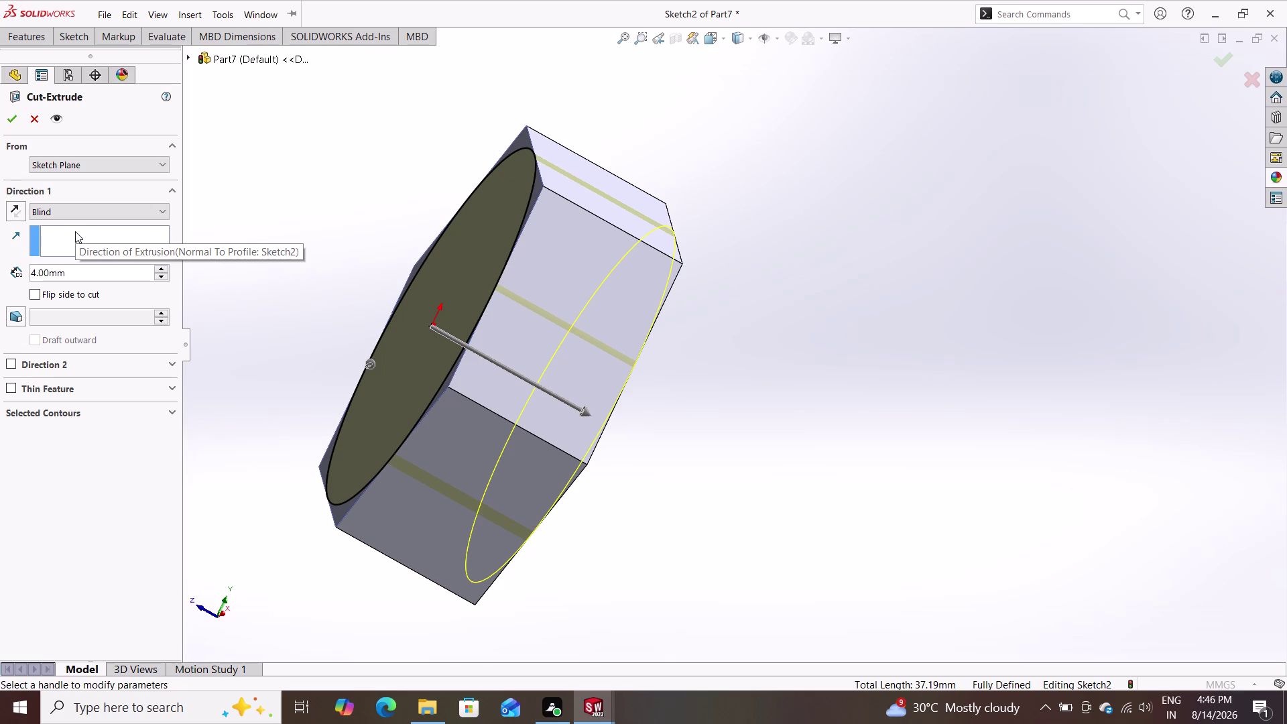
double_click(32, 294)
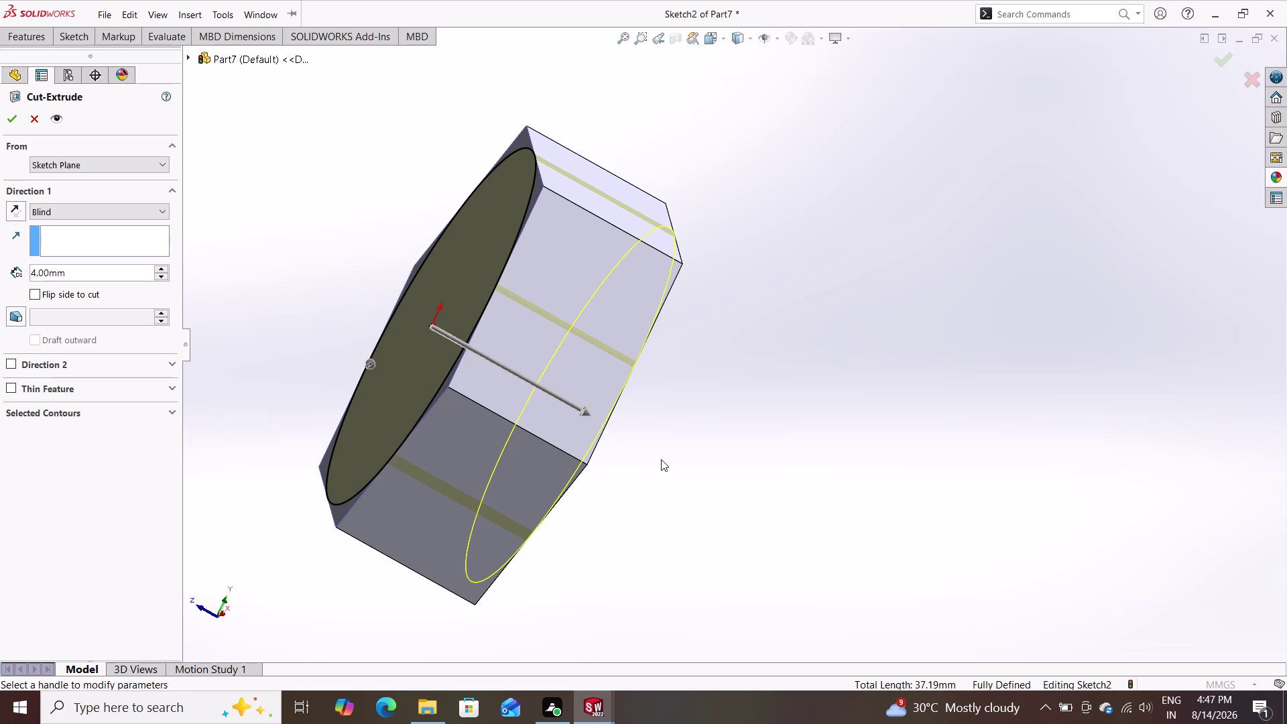
middle_drag(661, 459, 712, 544)
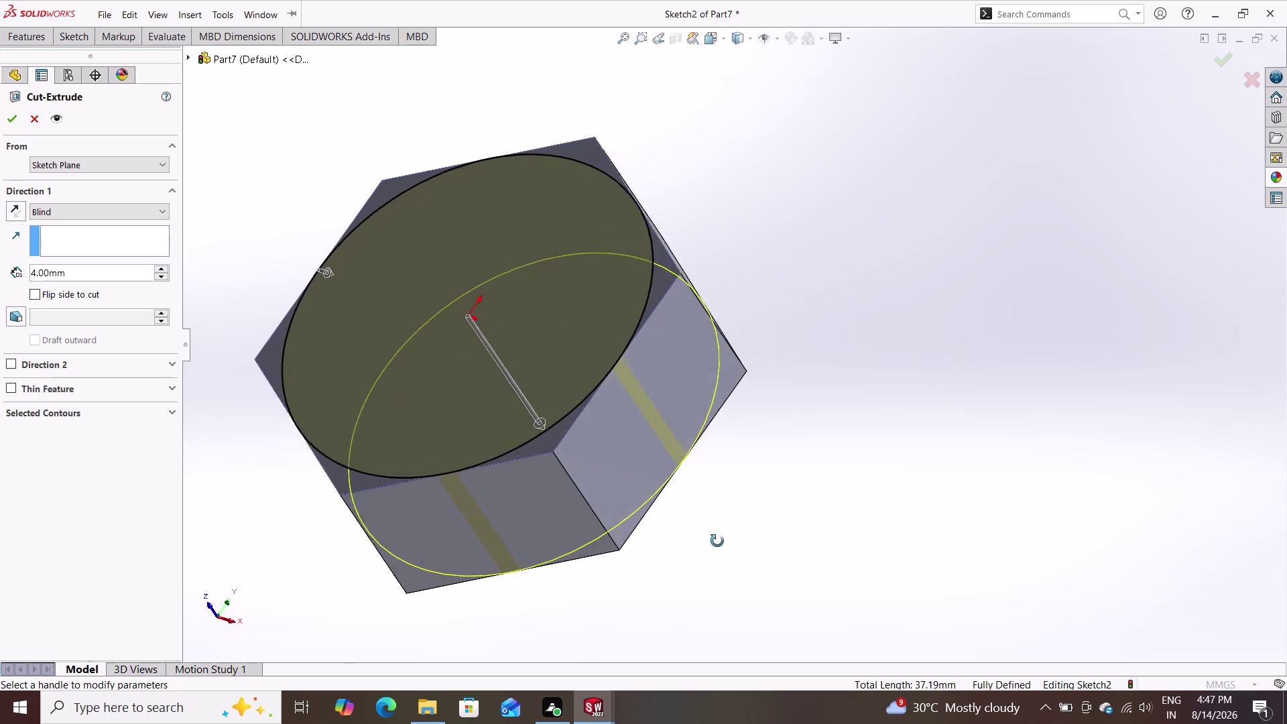
middle_drag(711, 544, 671, 412)
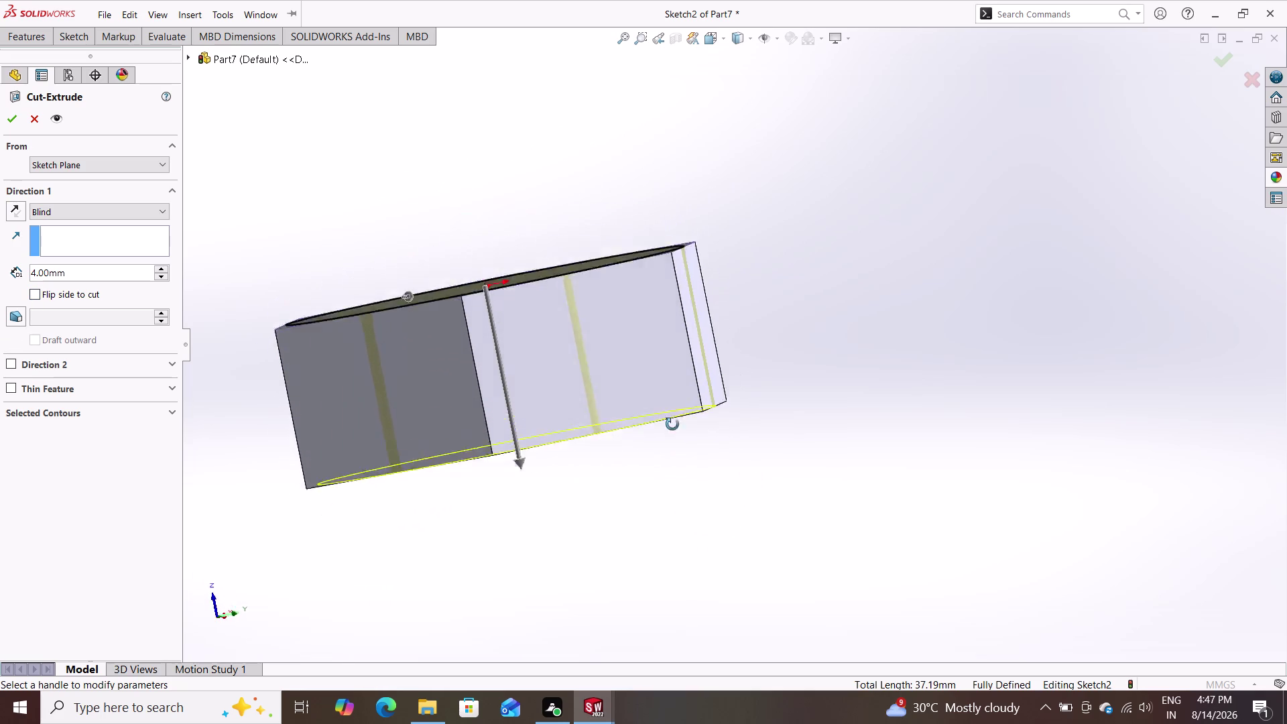
middle_drag(671, 412, 671, 318)
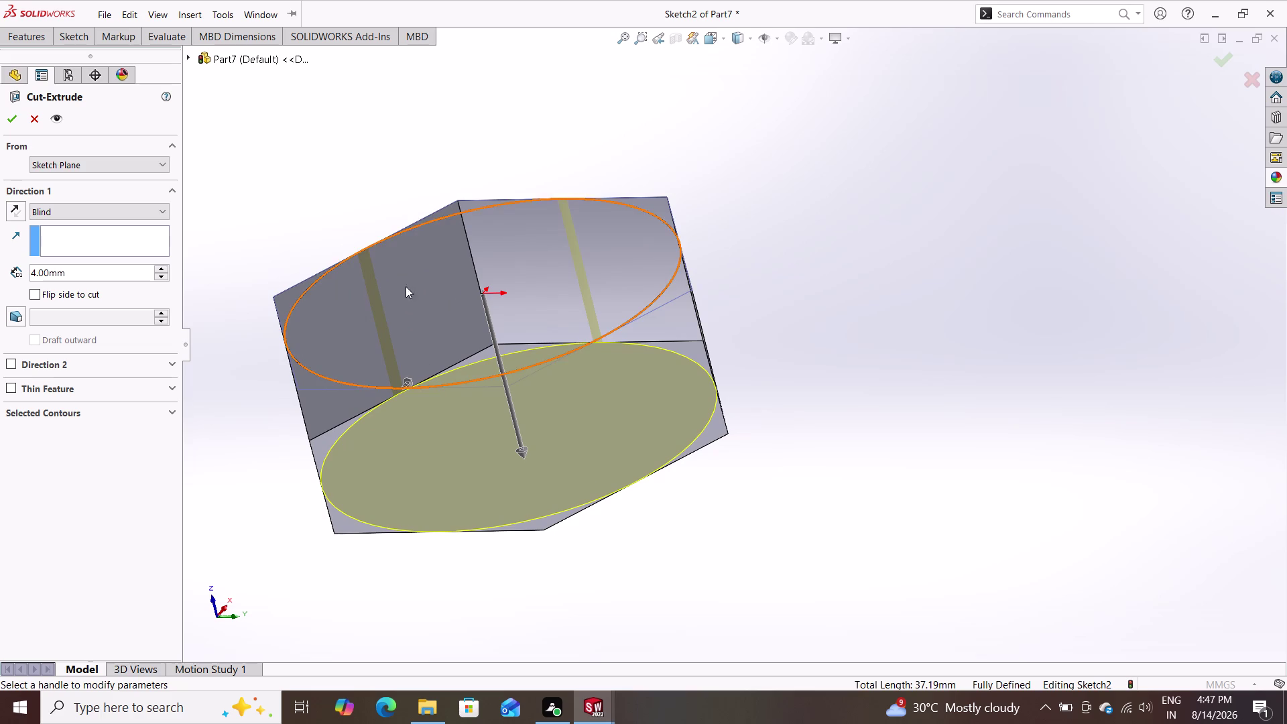
click(35, 289)
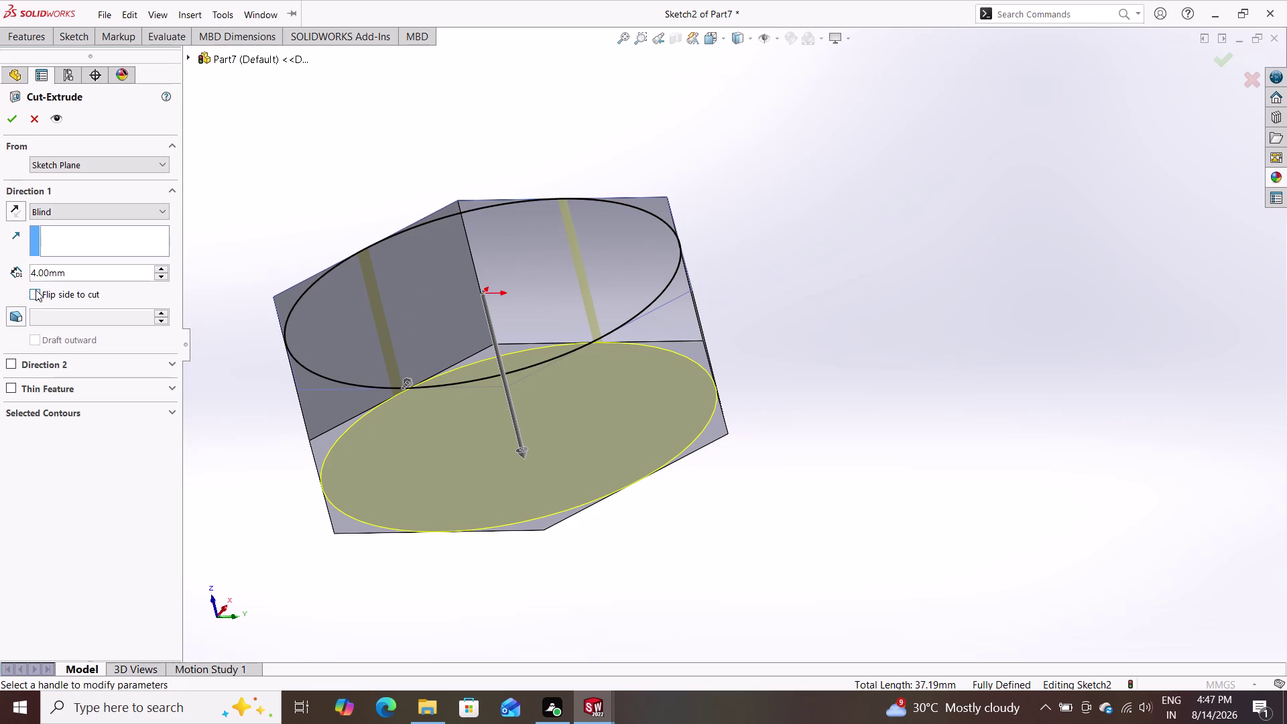
middle_drag(833, 391, 720, 509)
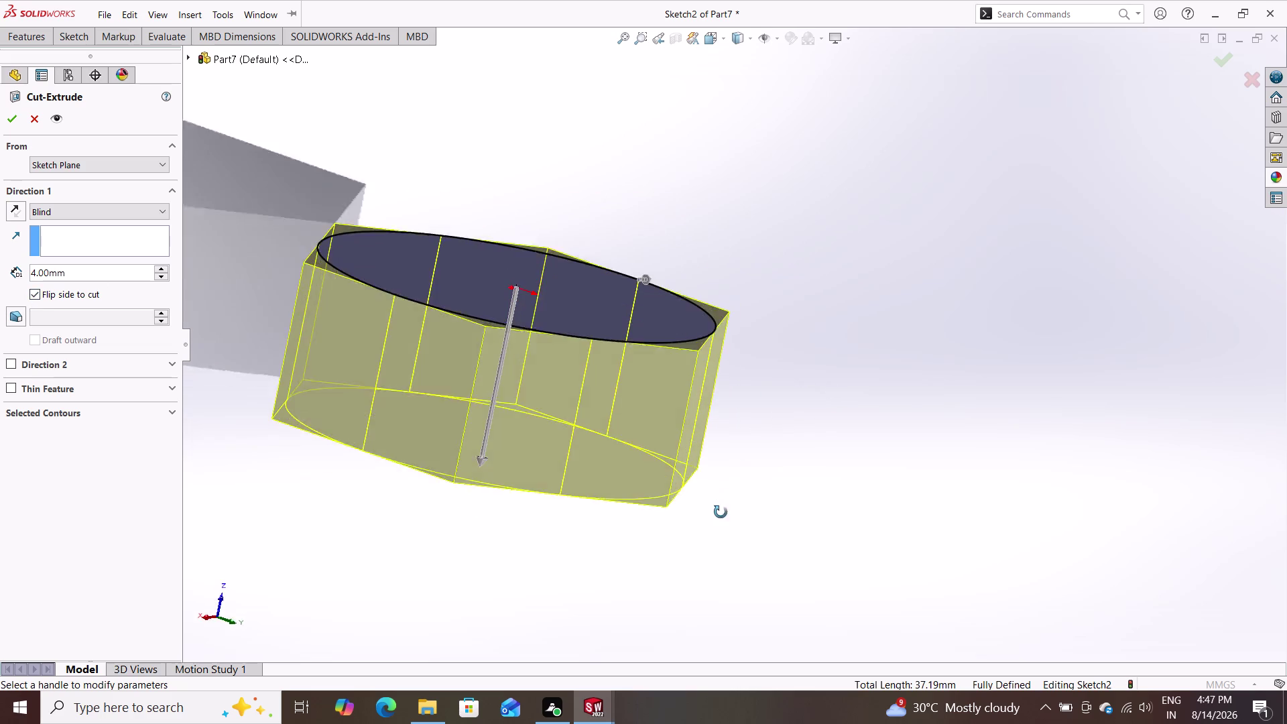
middle_drag(720, 509, 754, 371)
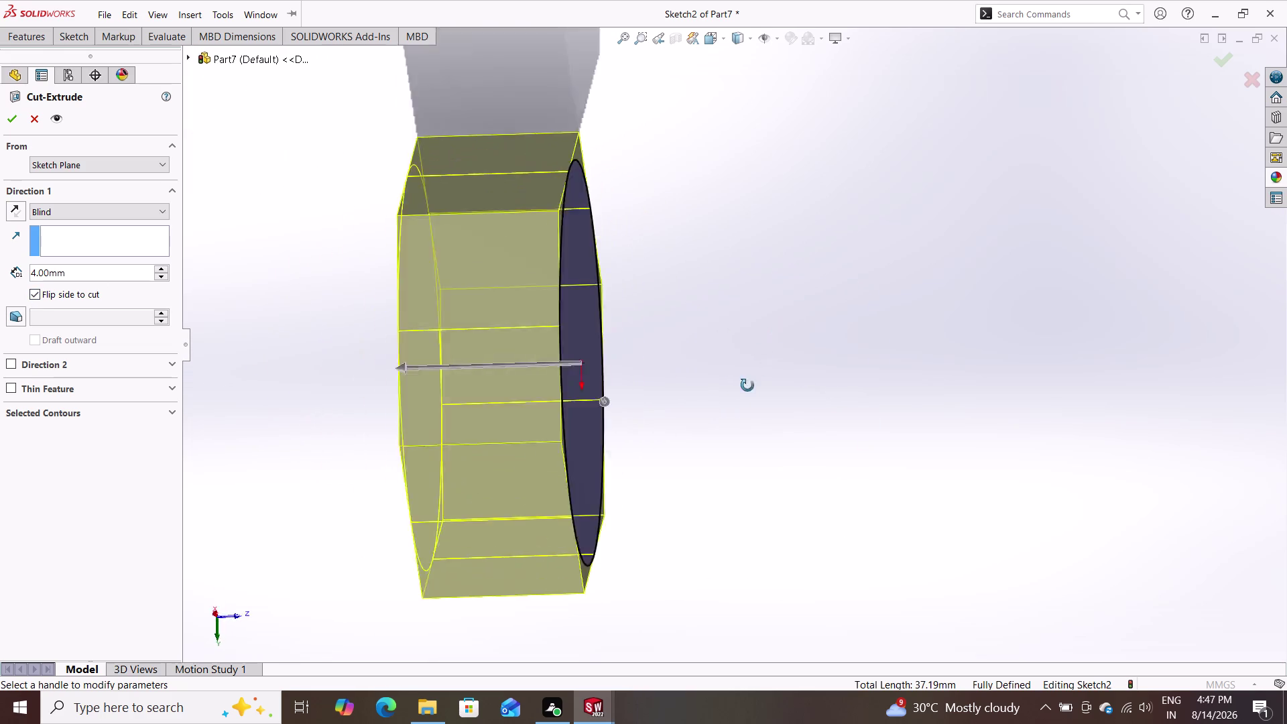
middle_drag(754, 371, 593, 450)
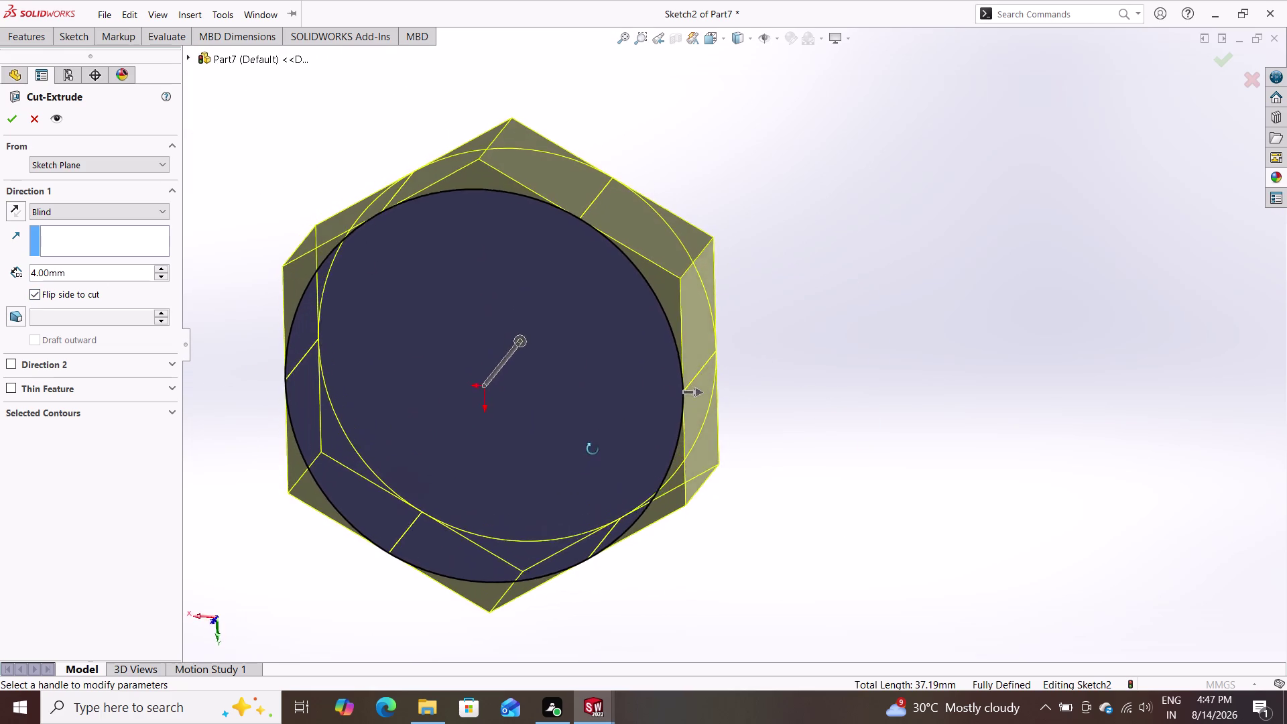
middle_drag(592, 451, 606, 440)
scroll(down, 3)
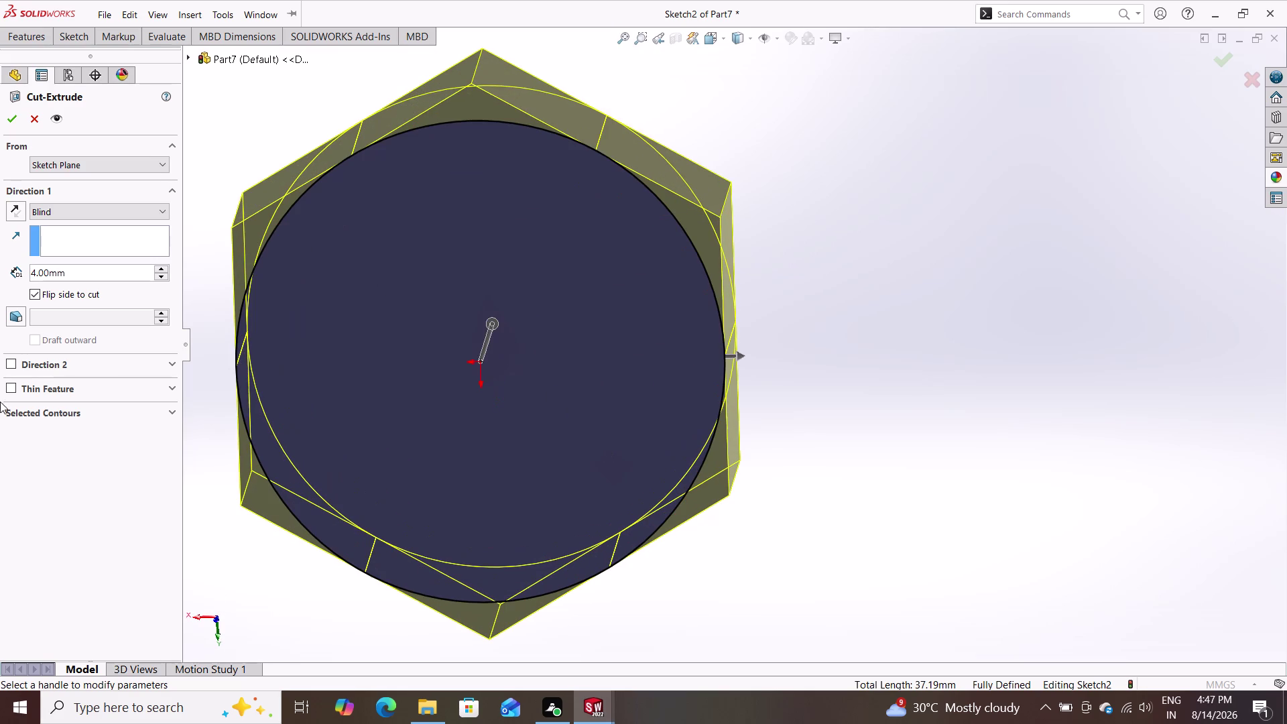
Add a 45° draft to the cut and accept it as Cut-Extrude1.
click(12, 313)
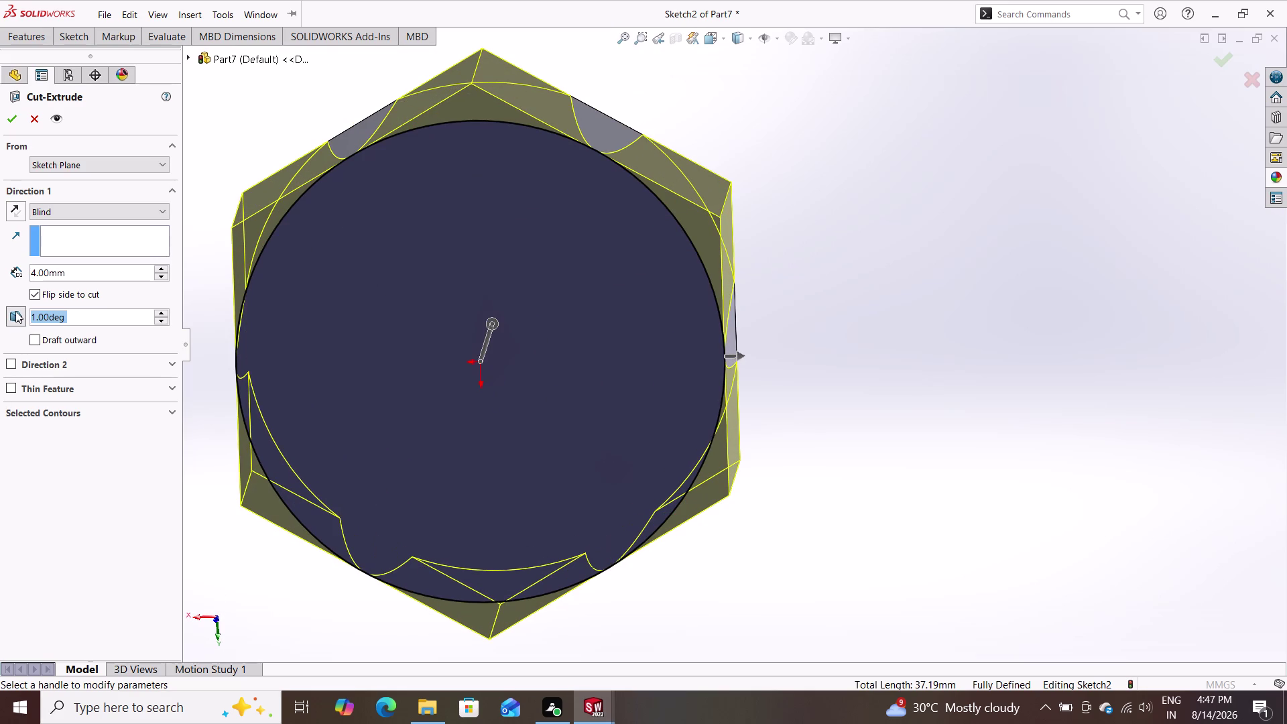
text(45)
key(Return)
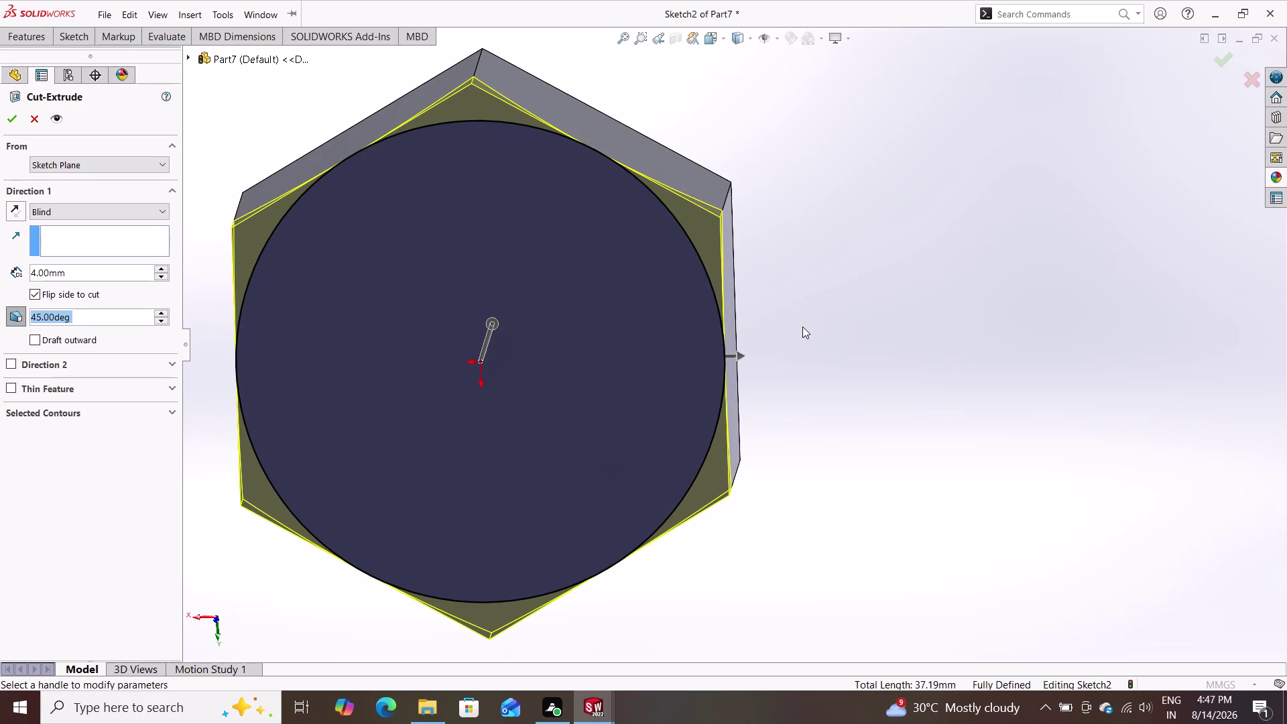
scroll(down, 3)
scroll(up, 3)
middle_drag(762, 371, 674, 409)
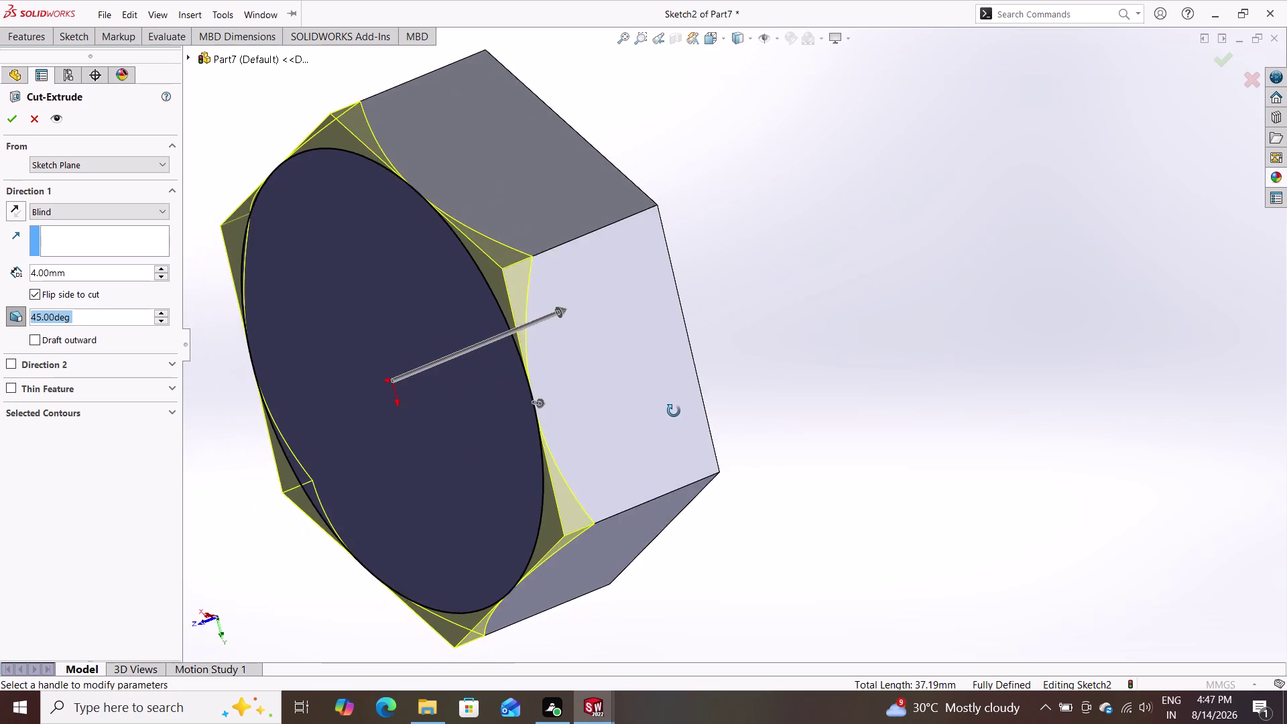
middle_drag(674, 409, 669, 426)
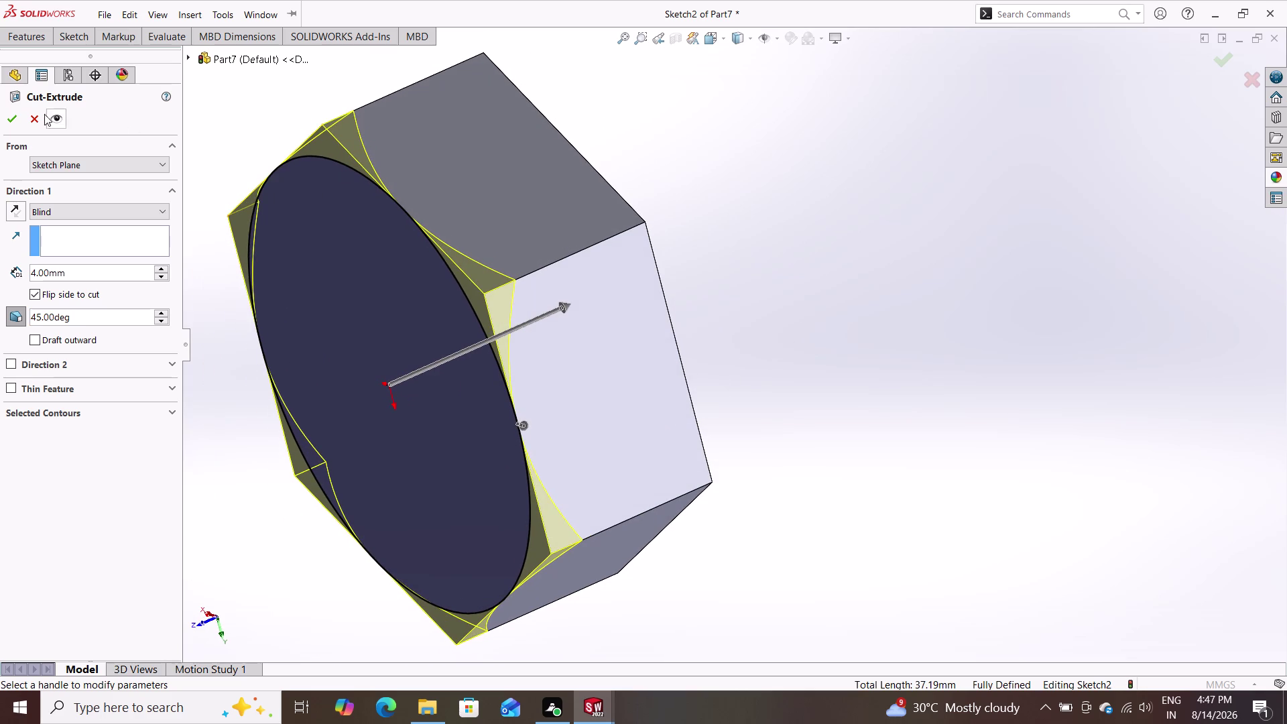
click(9, 120)
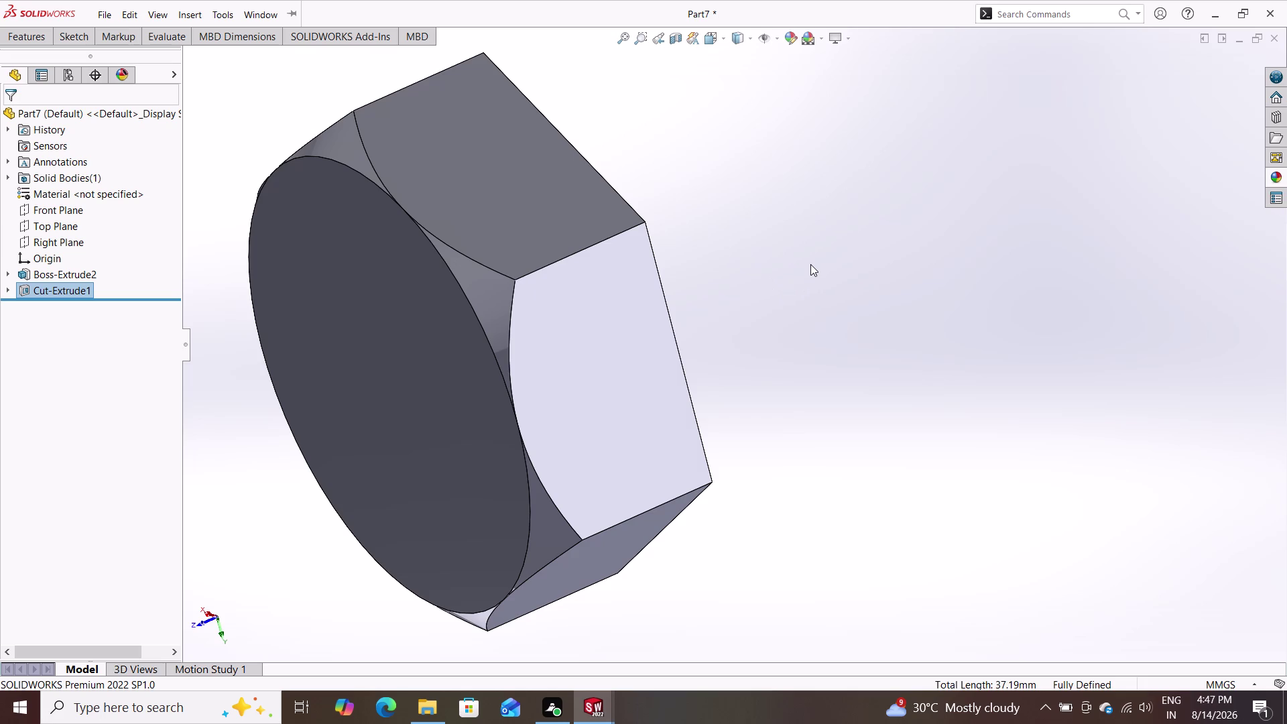
Orbit the beveled nut to show its flat hexagonal back face.
middle_drag(817, 353, 784, 377)
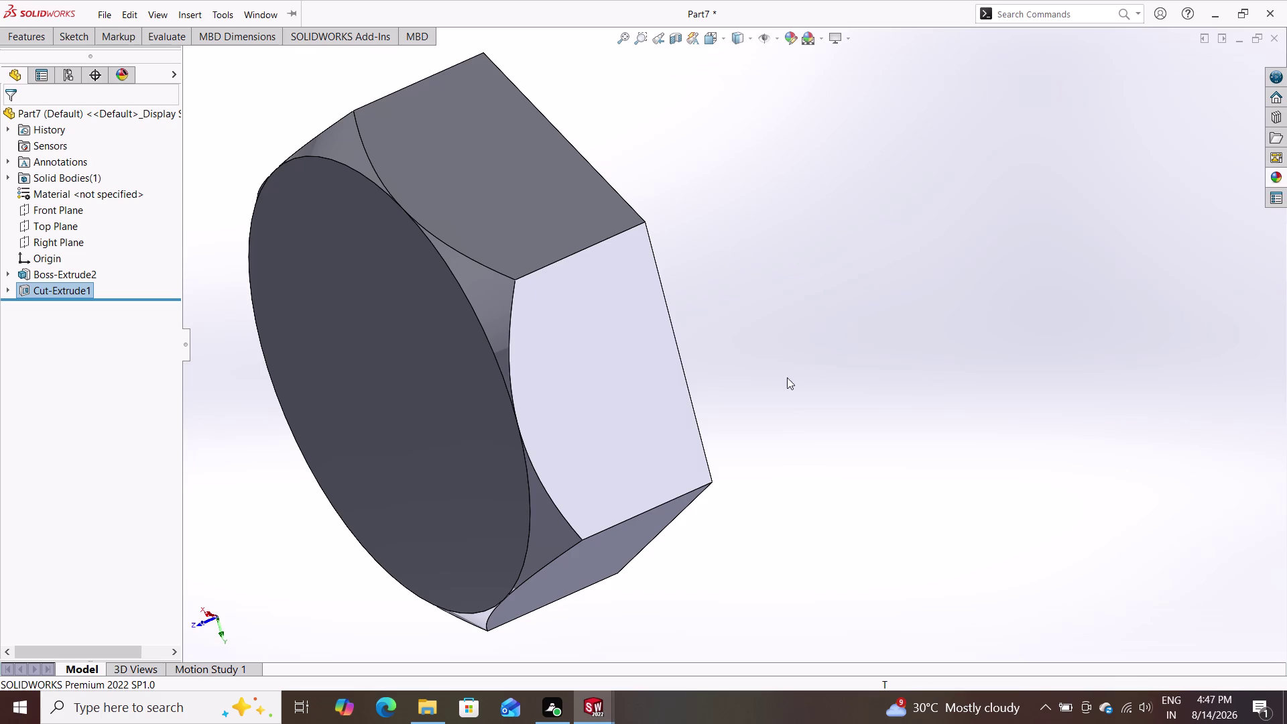
middle_drag(785, 378, 710, 417)
scroll(up, 3)
middle_drag(805, 371, 630, 484)
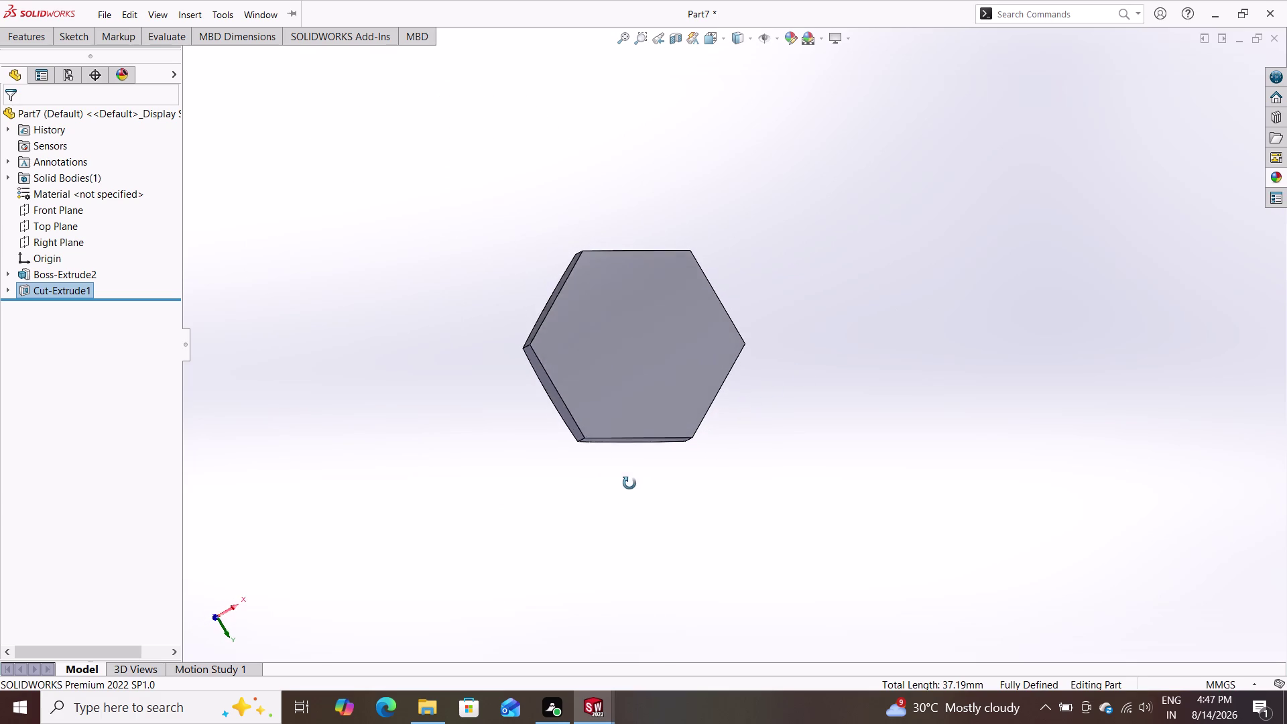
middle_drag(630, 483, 630, 497)
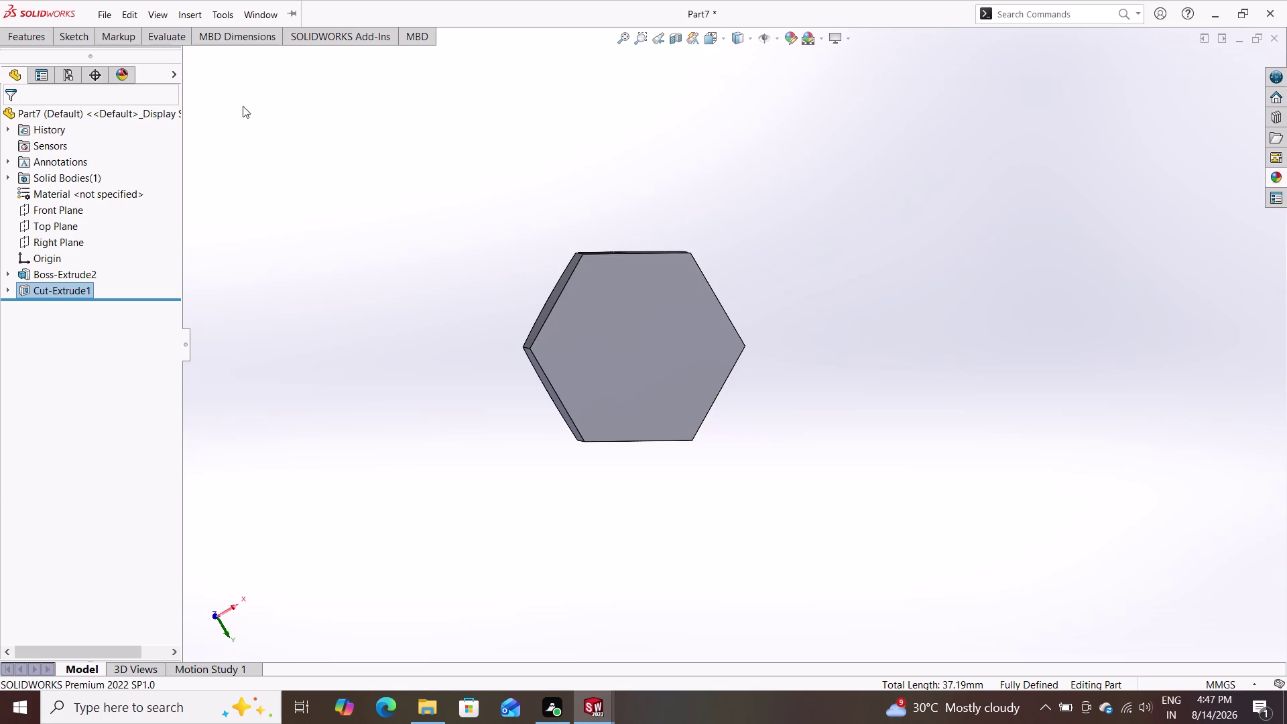
click(83, 39)
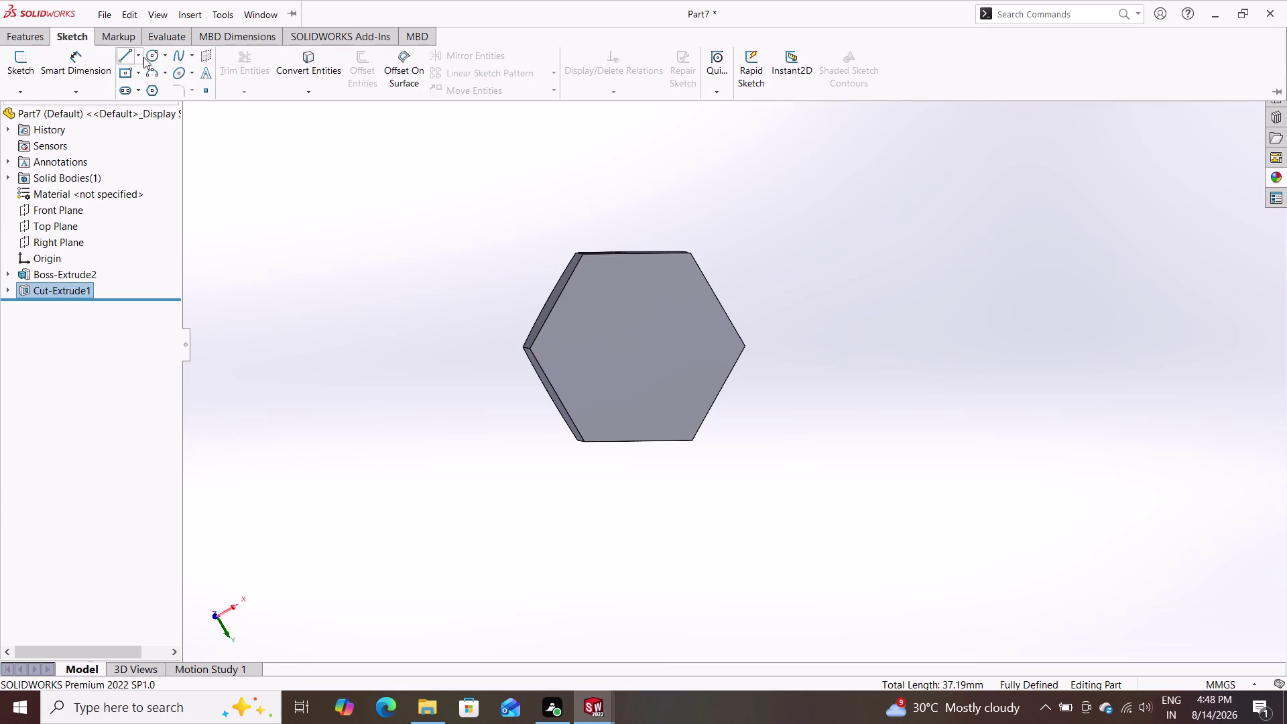
Start a sketch on the flat hexagonal face and draw an origin-centred circle.
click(151, 56)
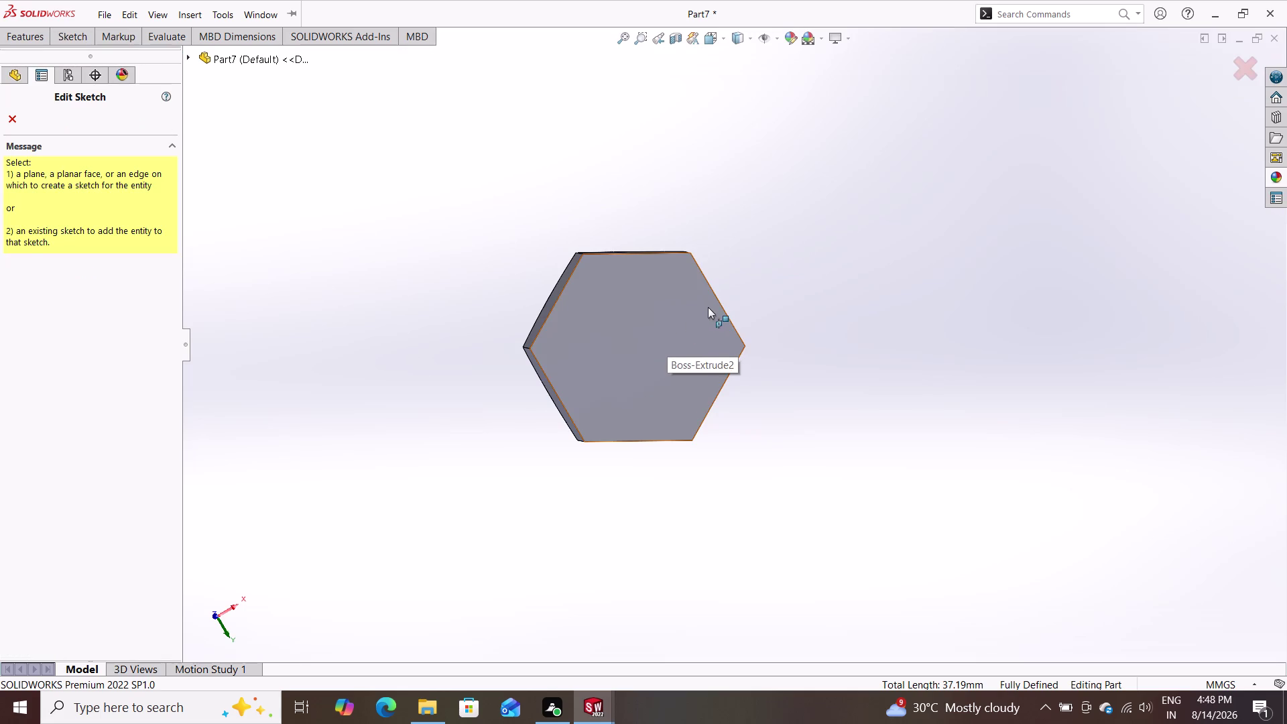
click(637, 344)
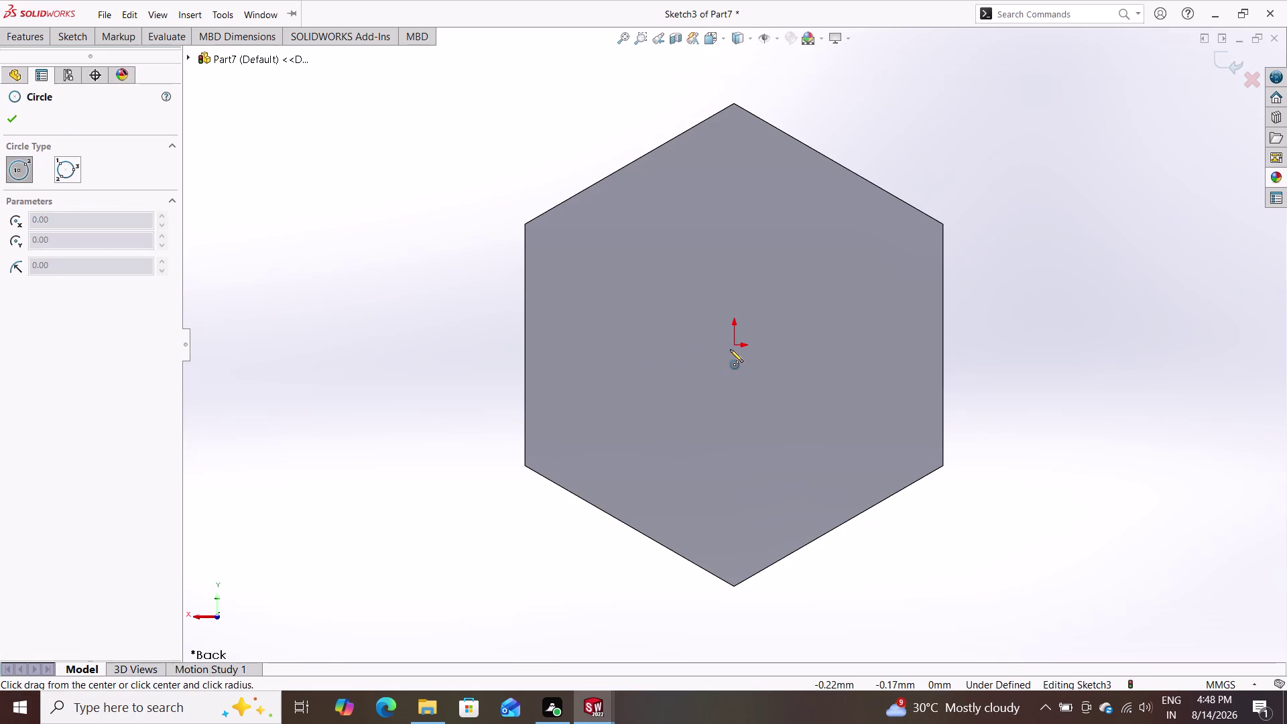
click(733, 346)
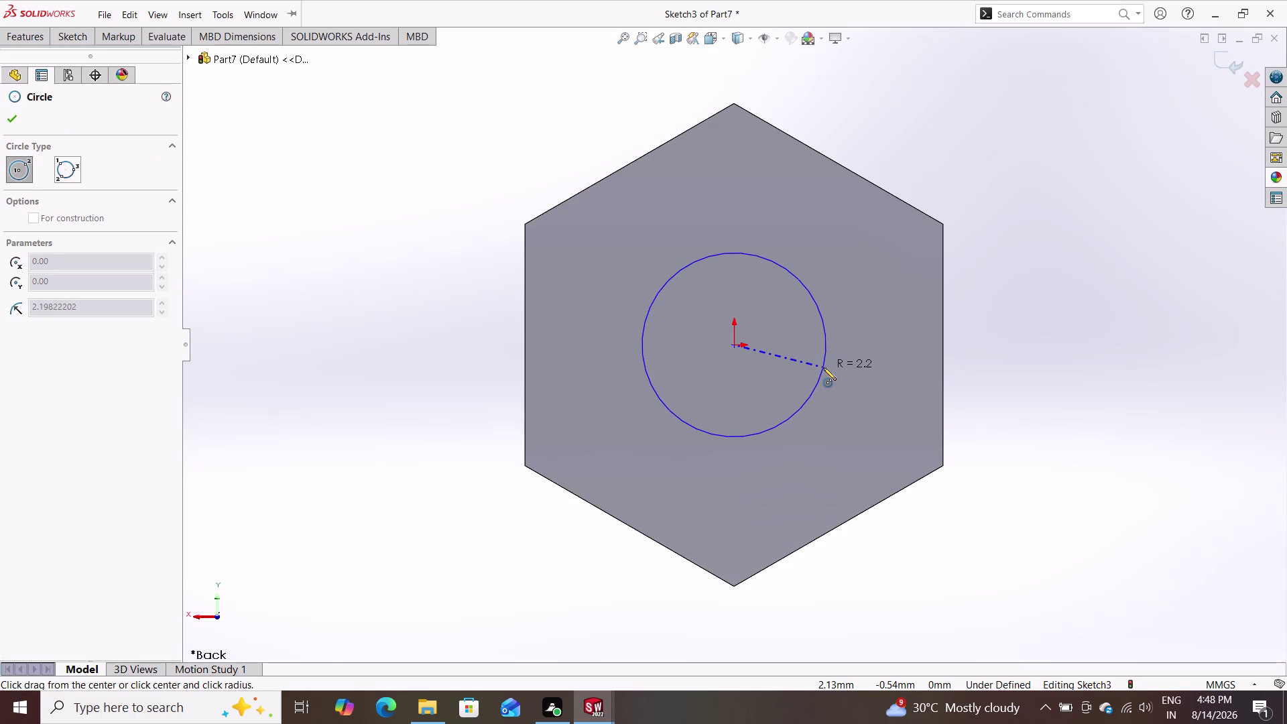
click(823, 368)
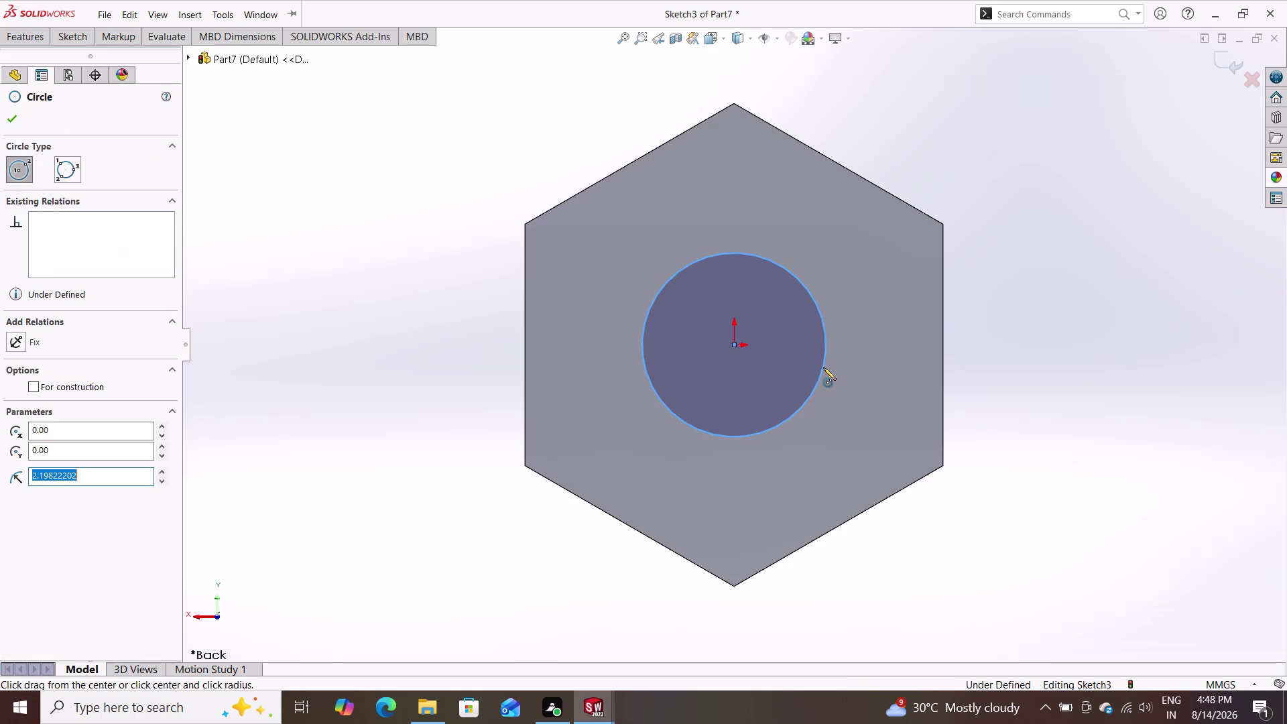
click(58, 33)
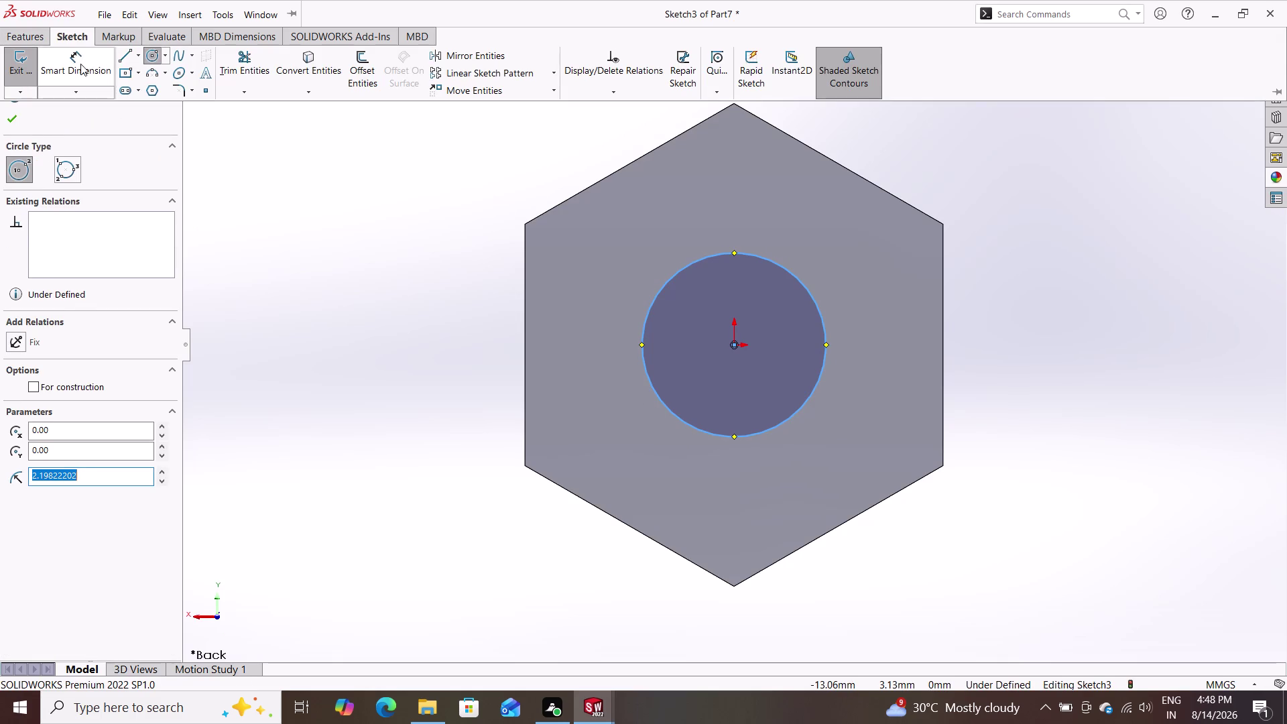
Dimension the circle's diameter to 5 mm.
click(80, 65)
click(818, 306)
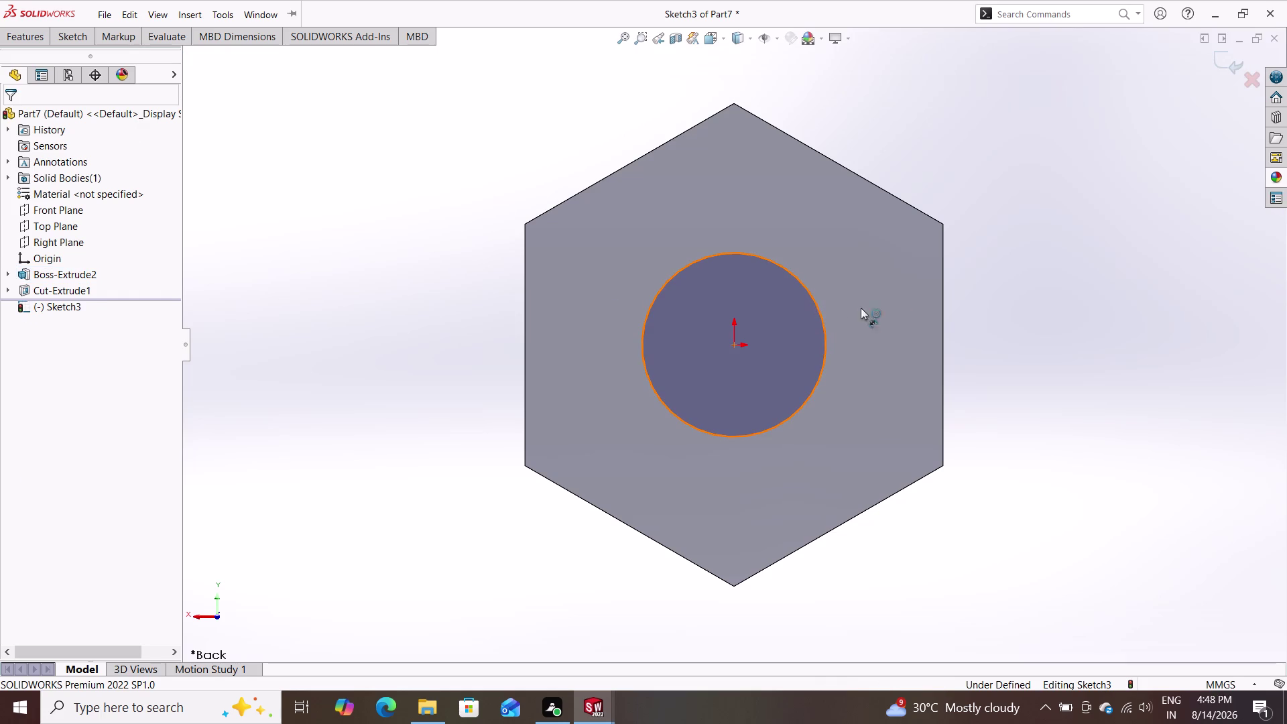
click(1017, 317)
key(5)
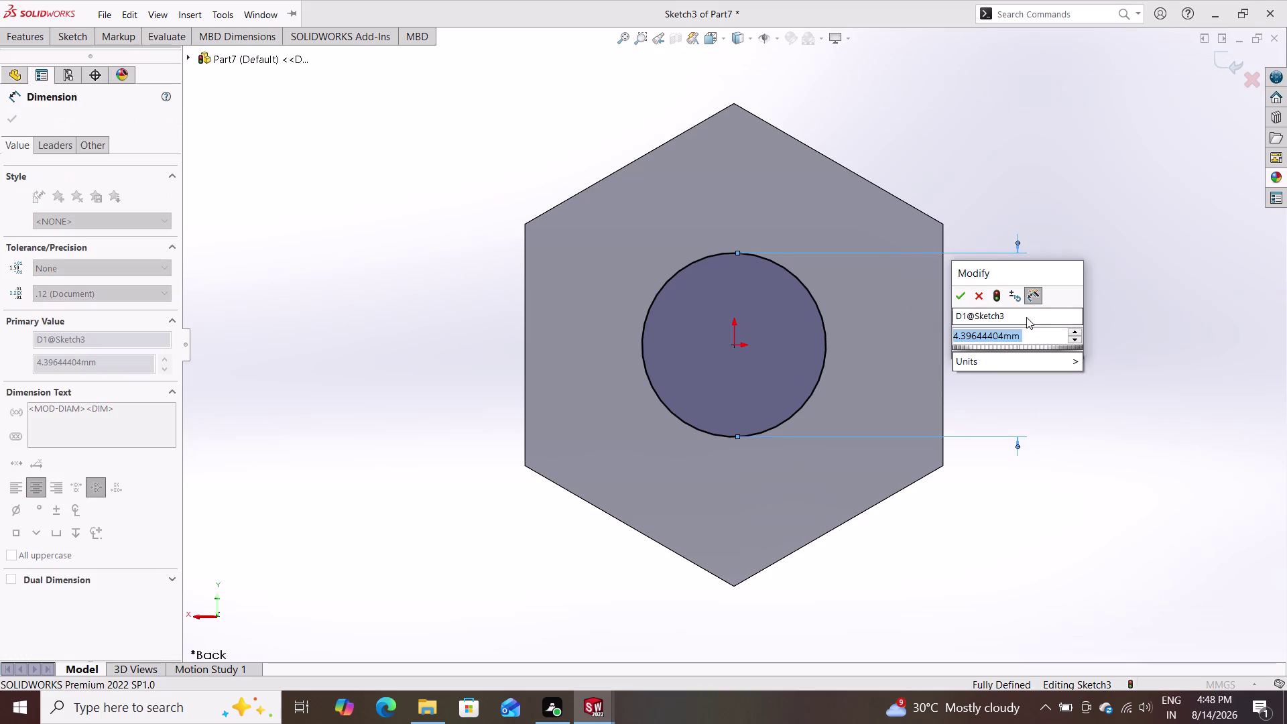
key(Return)
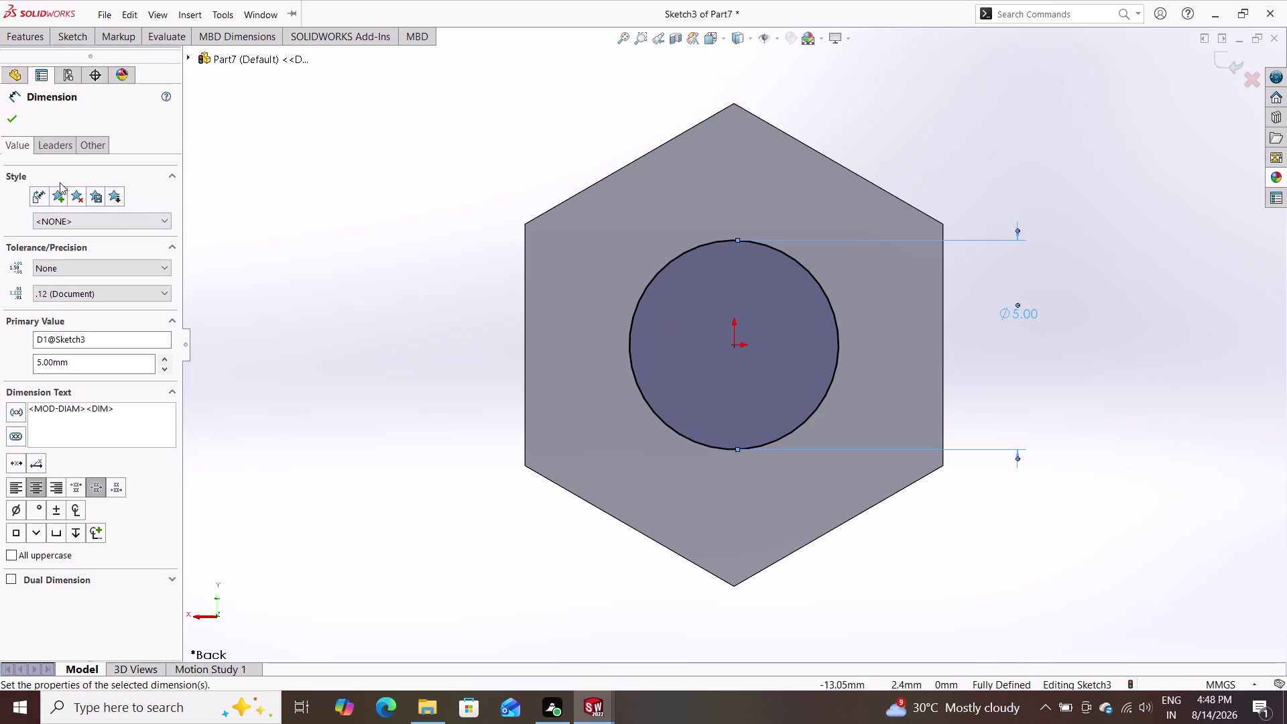
click(29, 38)
click(37, 58)
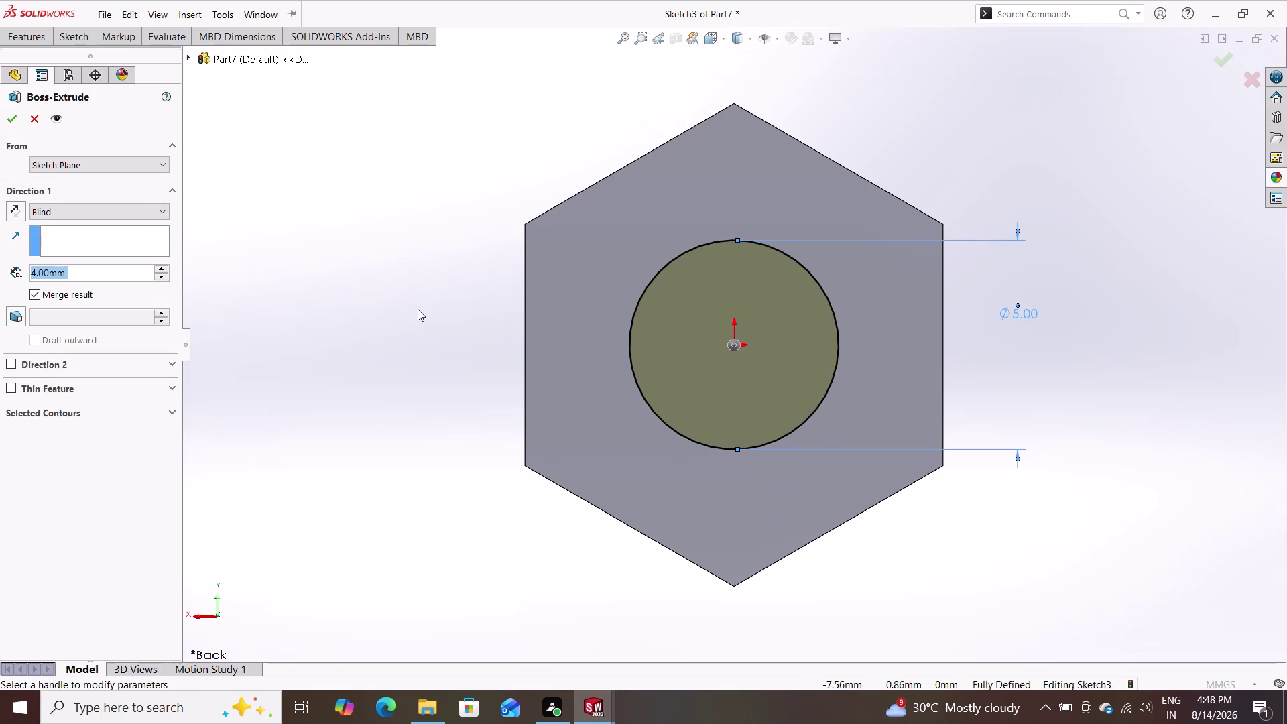
Extrude the 5 mm circle as a blind shank of depth 9 from the hexagonal head.
scroll(up, 3)
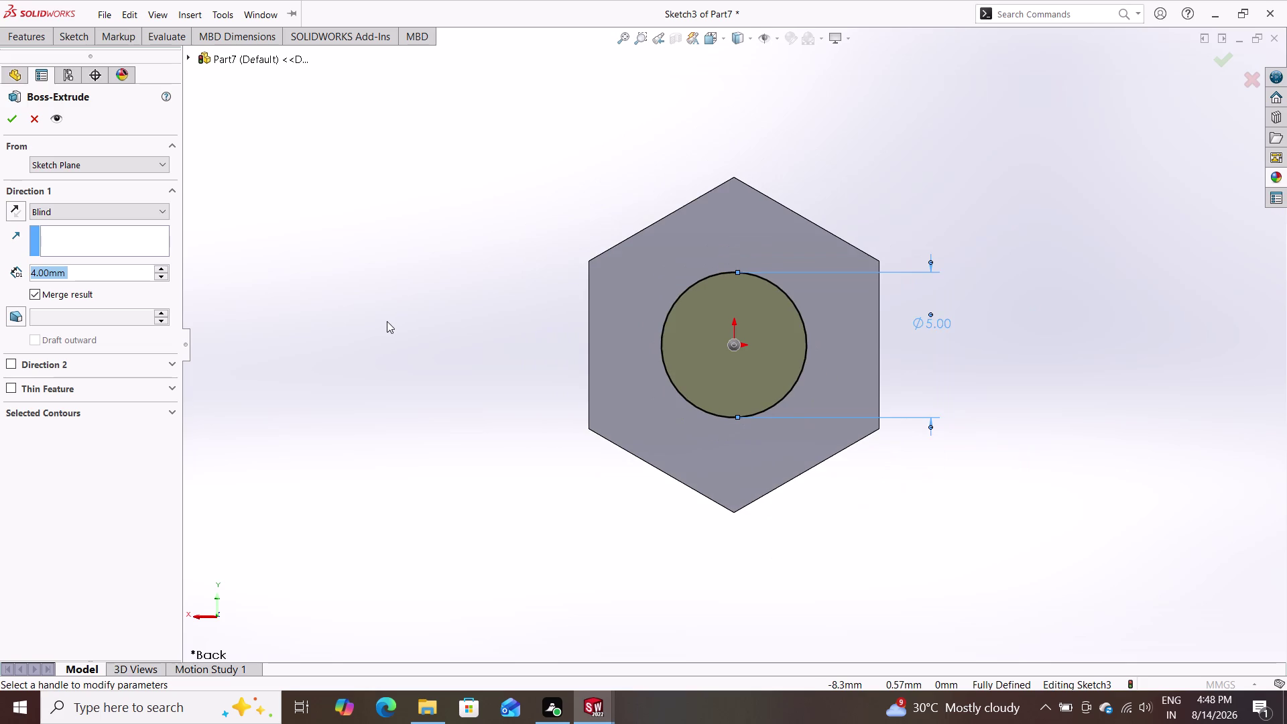
scroll(down, 3)
scroll(up, 3)
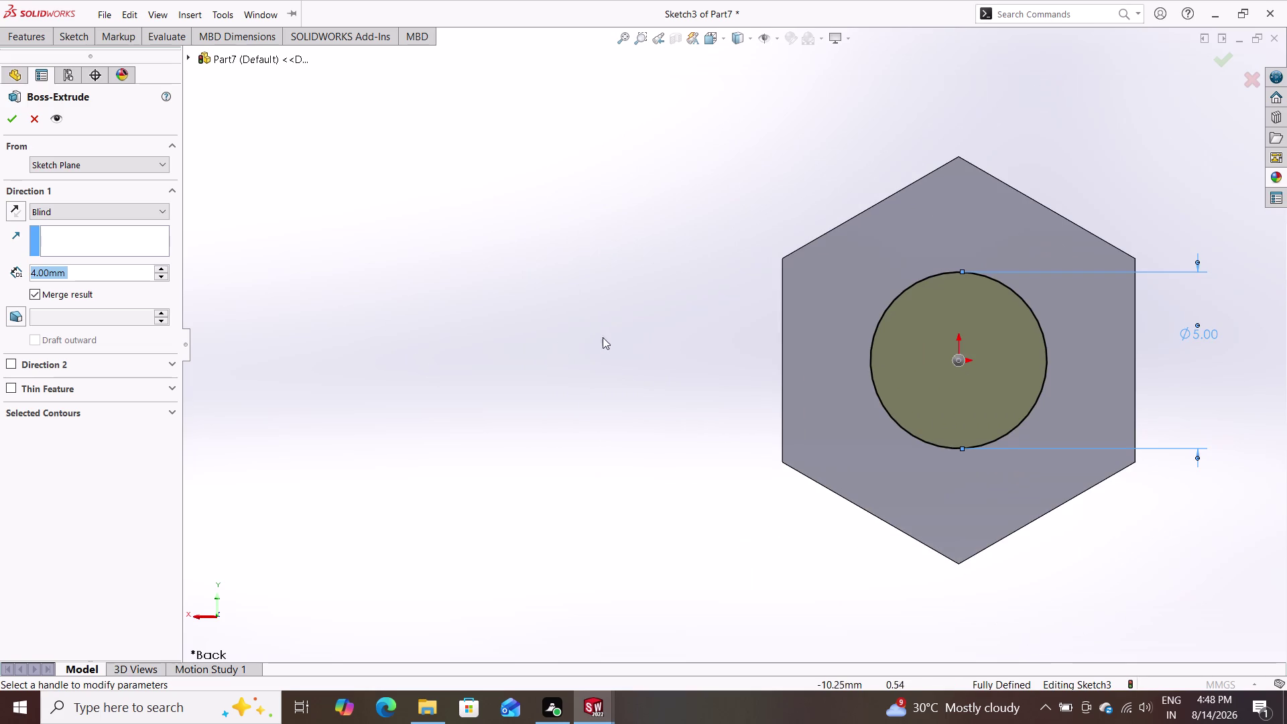
middle_drag(619, 369, 733, 454)
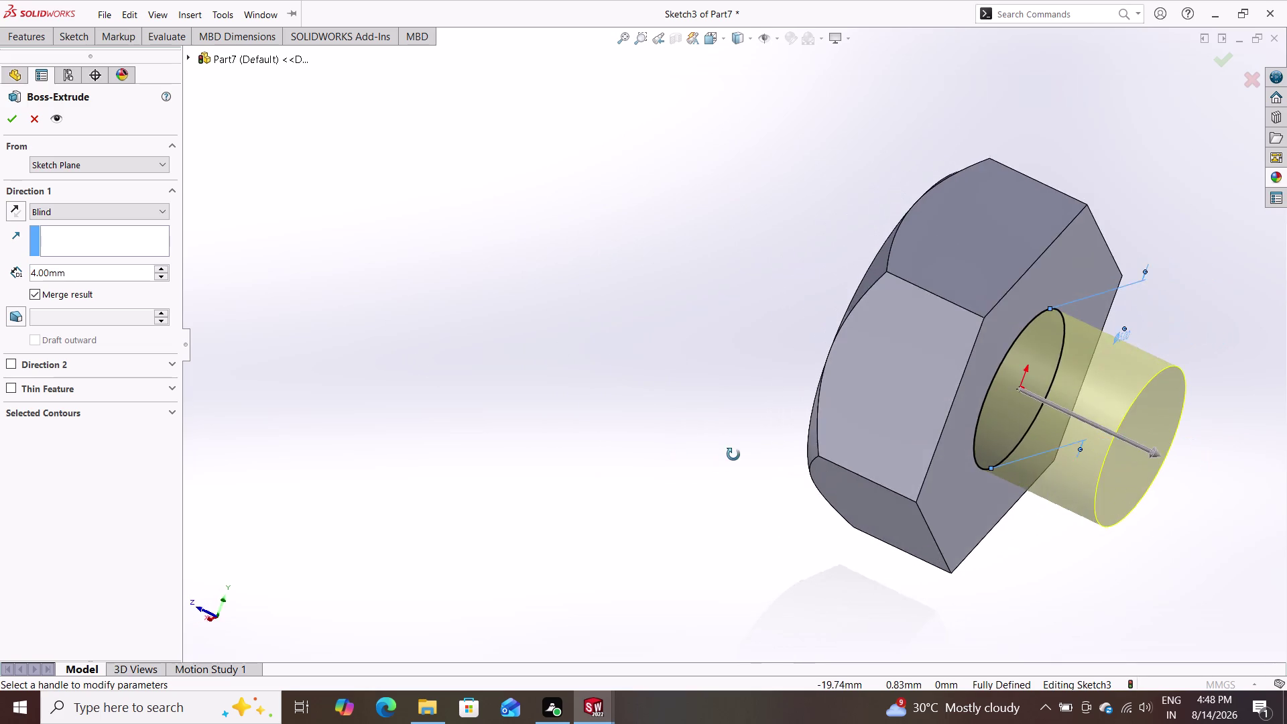
middle_drag(734, 455, 731, 421)
double_click(71, 271)
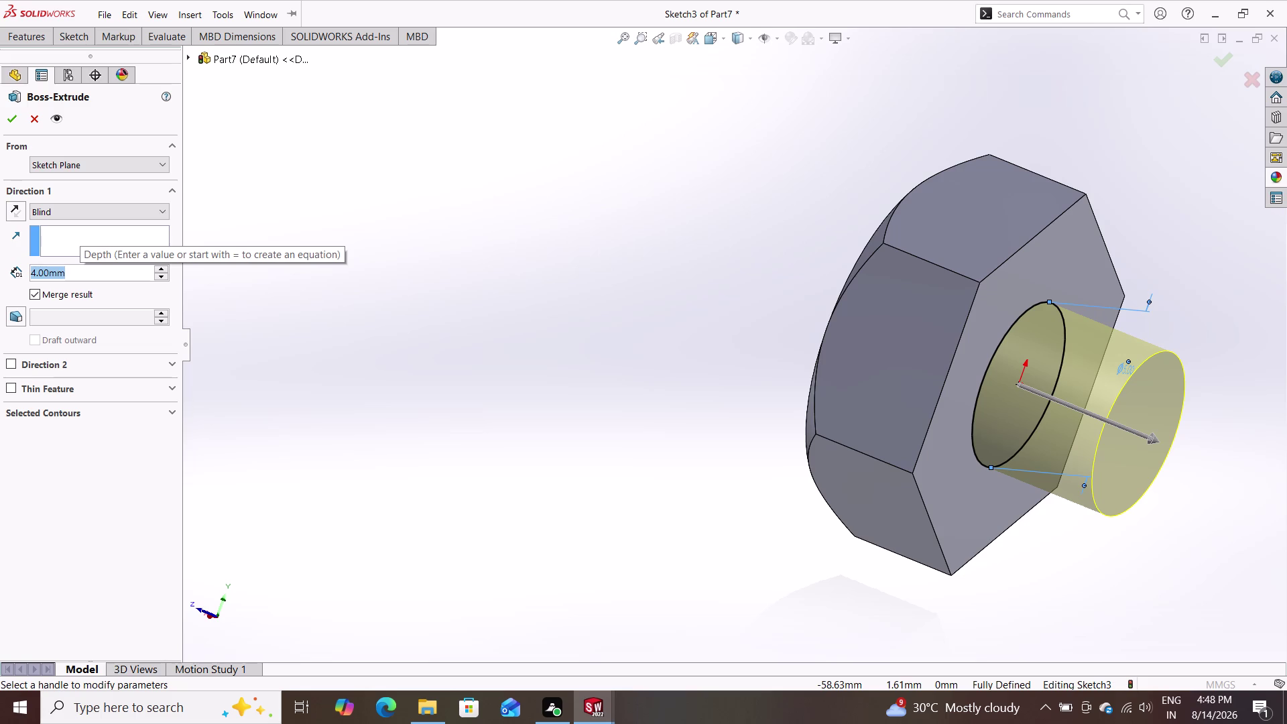
key(BackSpace)
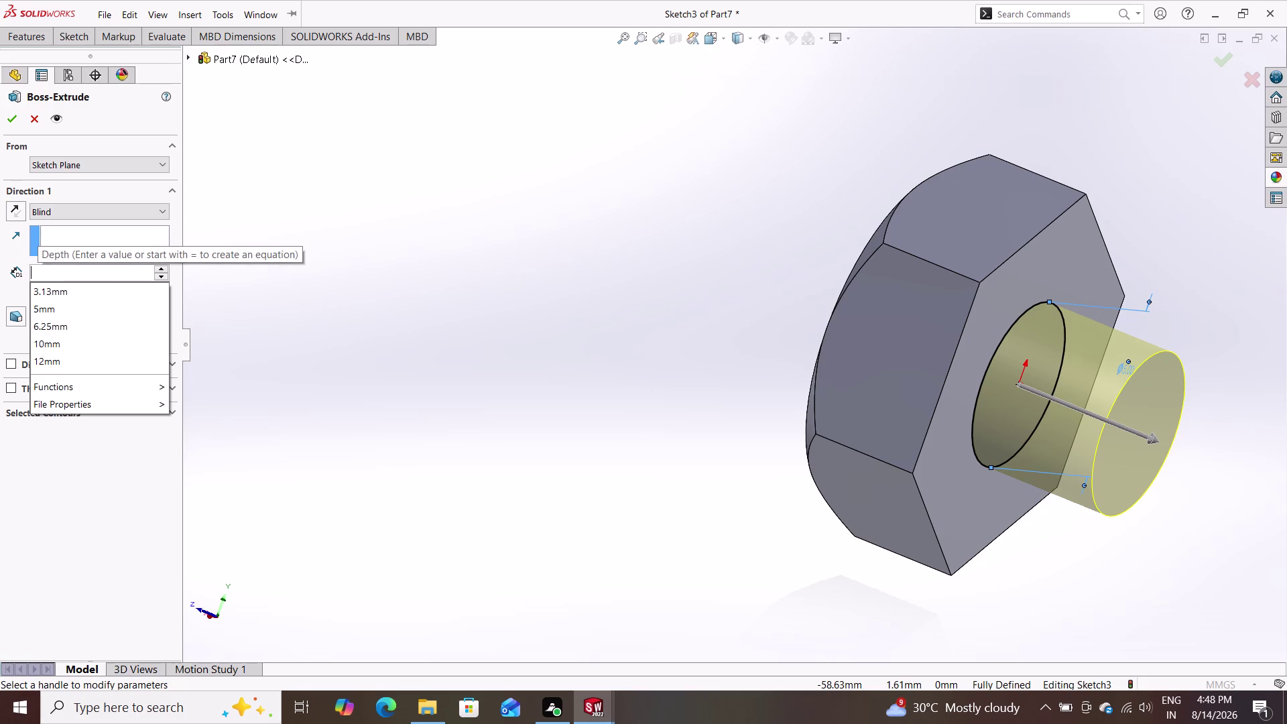
key(9)
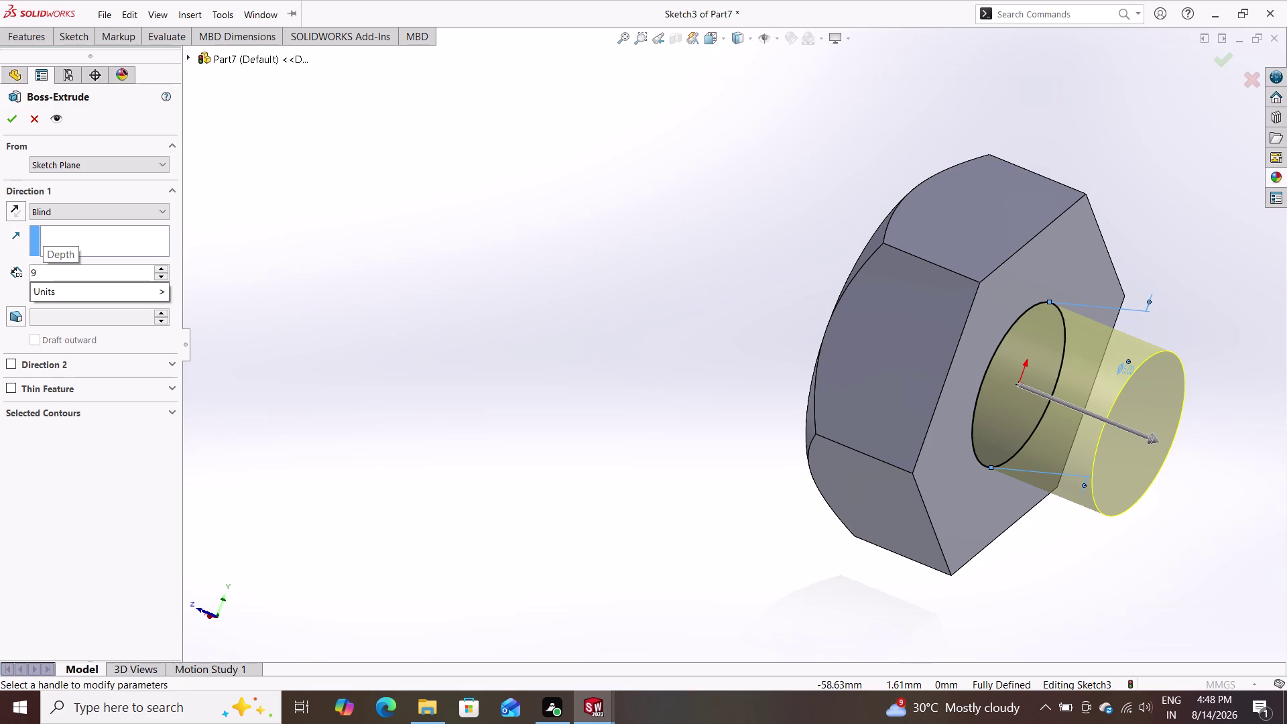
key(BackSpace)
text(13)
key(BackSpace)
key(BackSpace)
key(9)
key(Return)
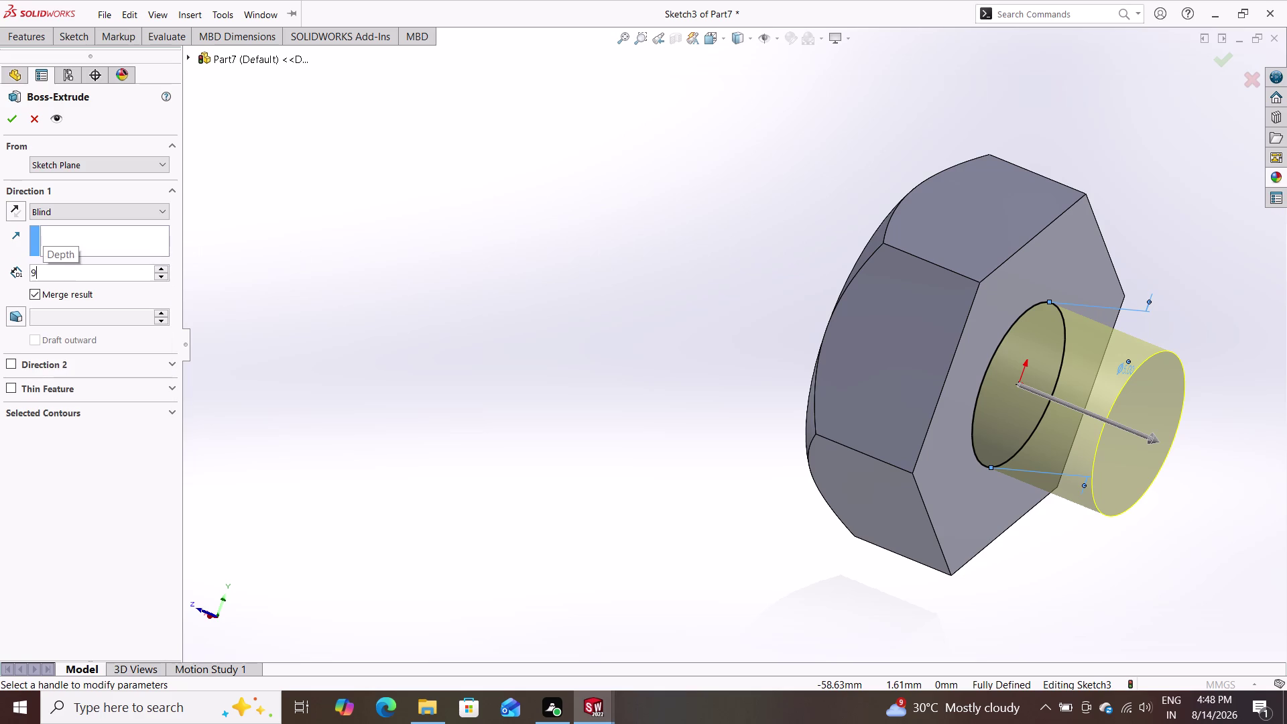
click(11, 116)
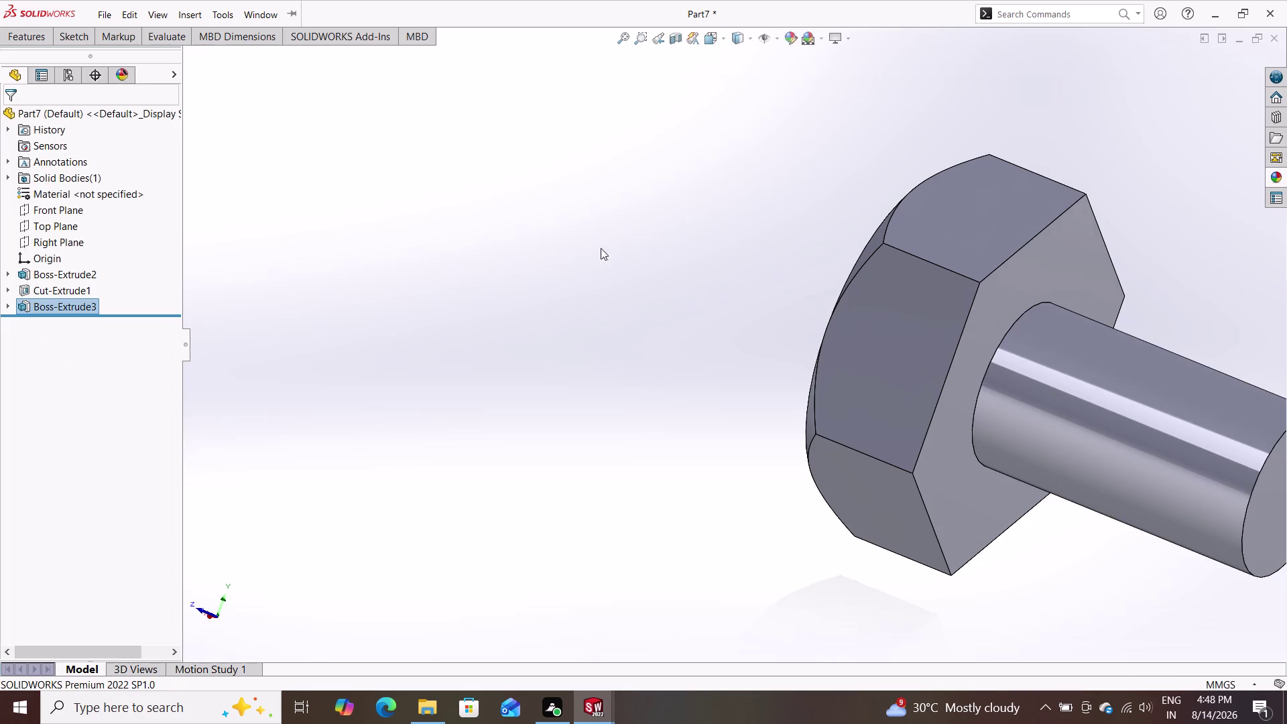
scroll(down, 3)
scroll(up, 3)
scroll(up, 3)
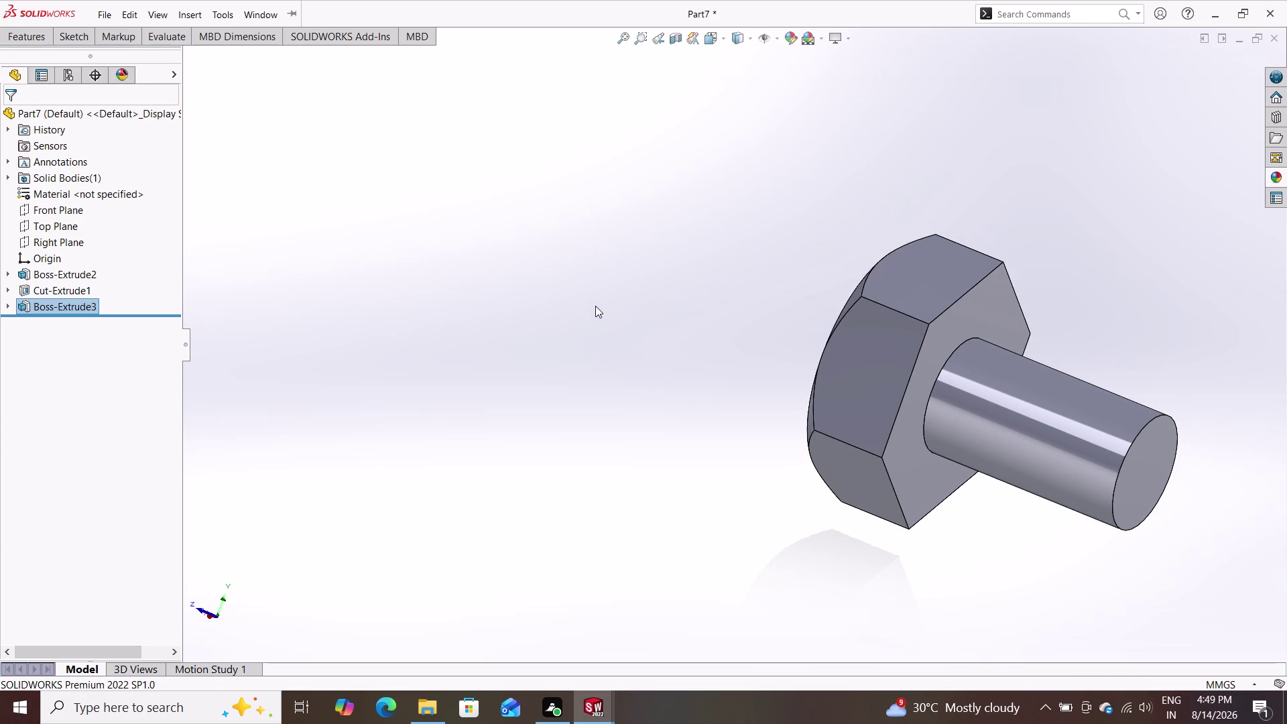
click(586, 315)
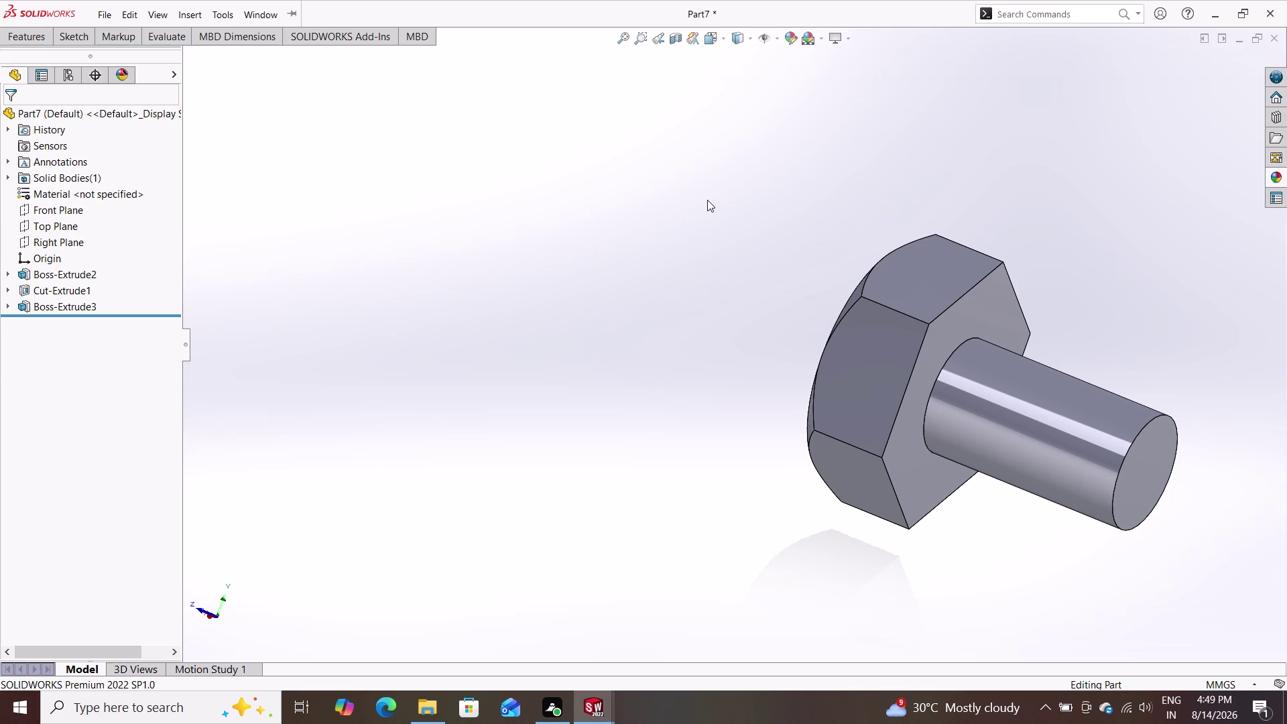
scroll(down, 3)
scroll(down, 3)
scroll(up, 3)
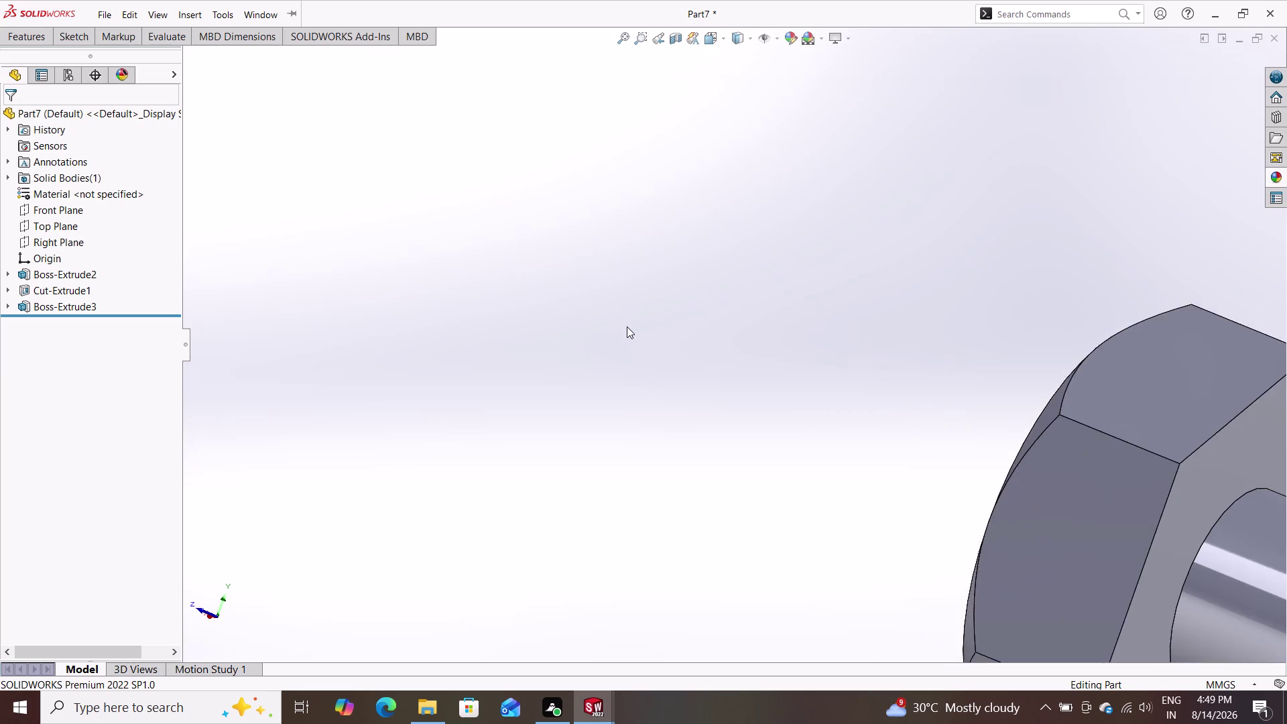
scroll(up, 3)
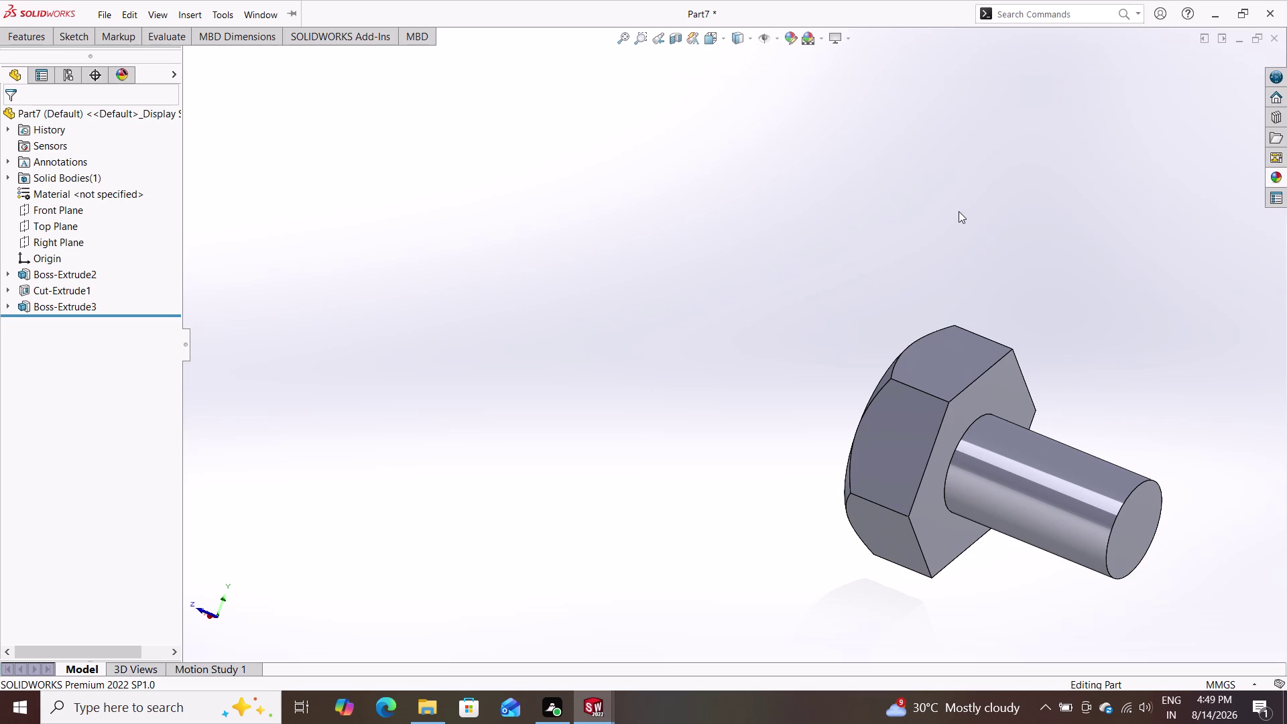
click(1270, 179)
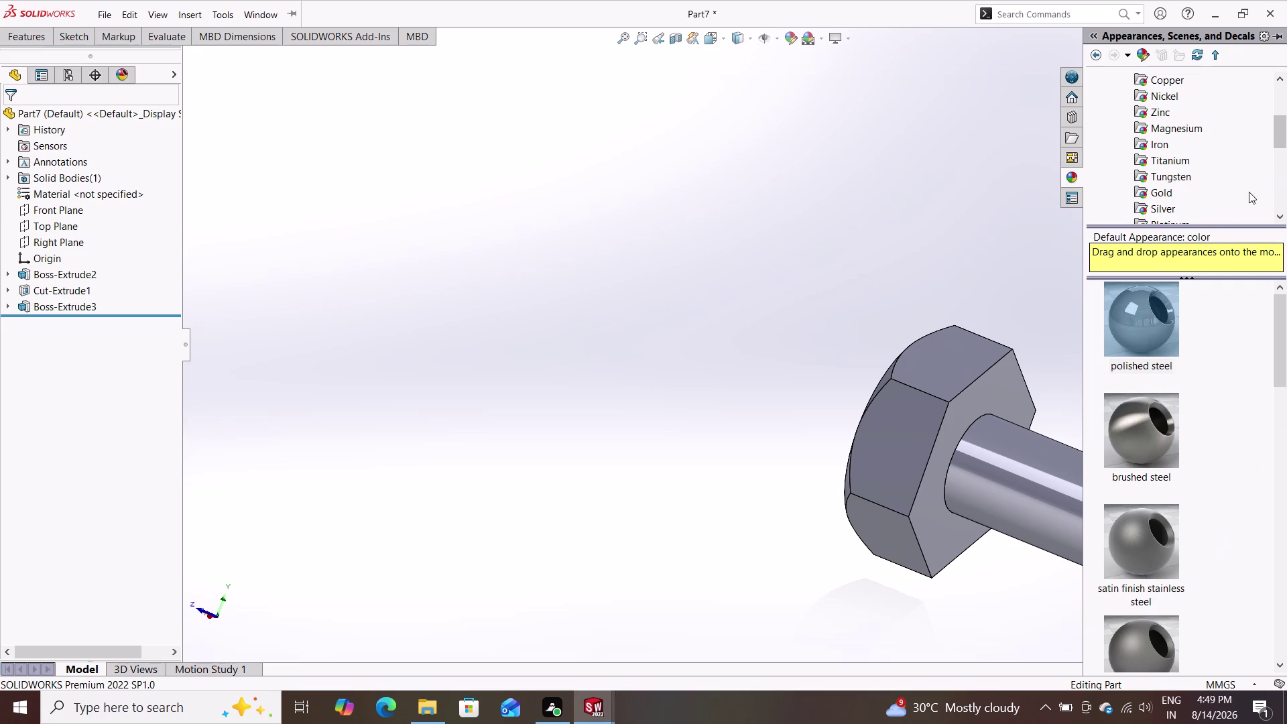
Apply a steel appearance to the whole bolt part and begin saving it.
drag(1142, 325, 956, 404)
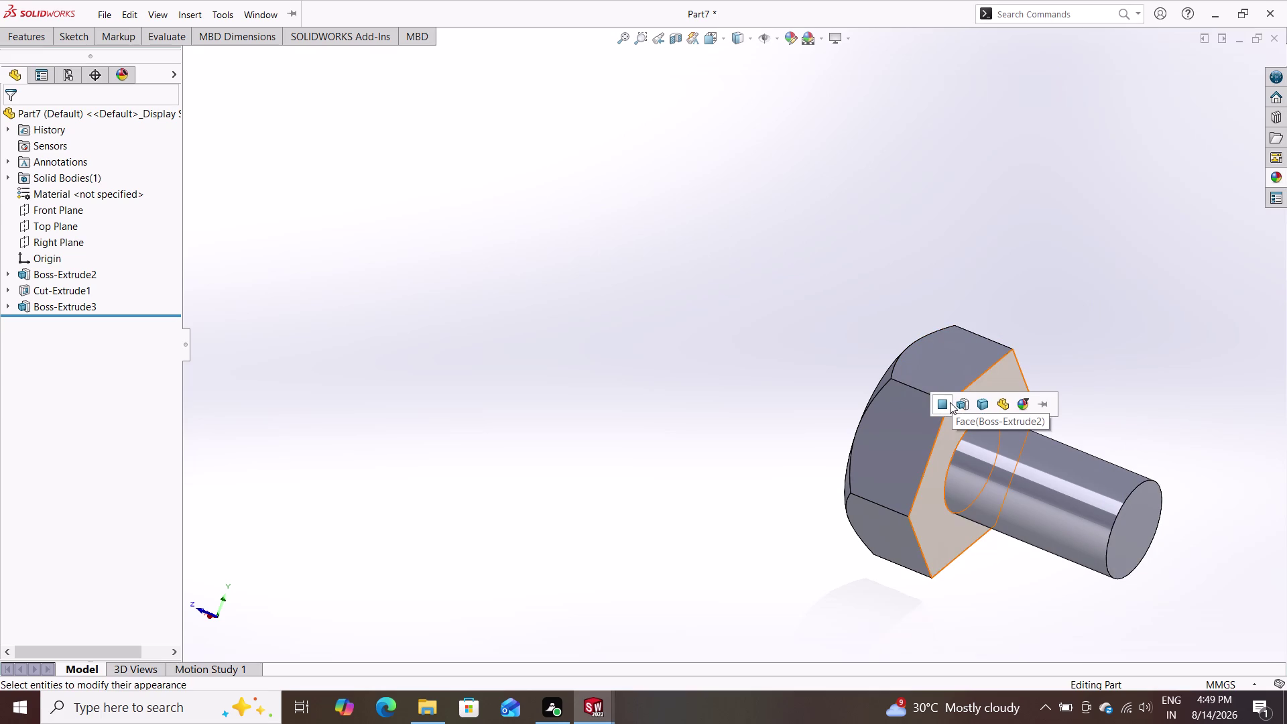
click(984, 404)
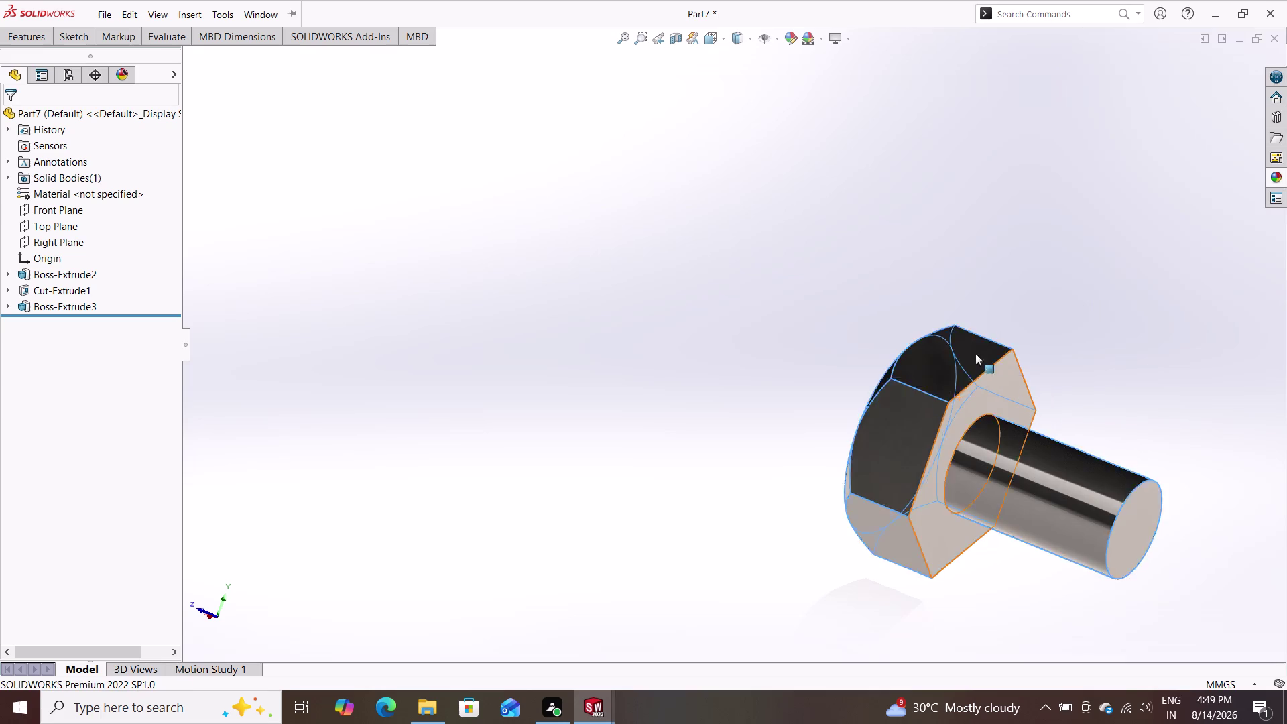
double_click(780, 38)
click(779, 38)
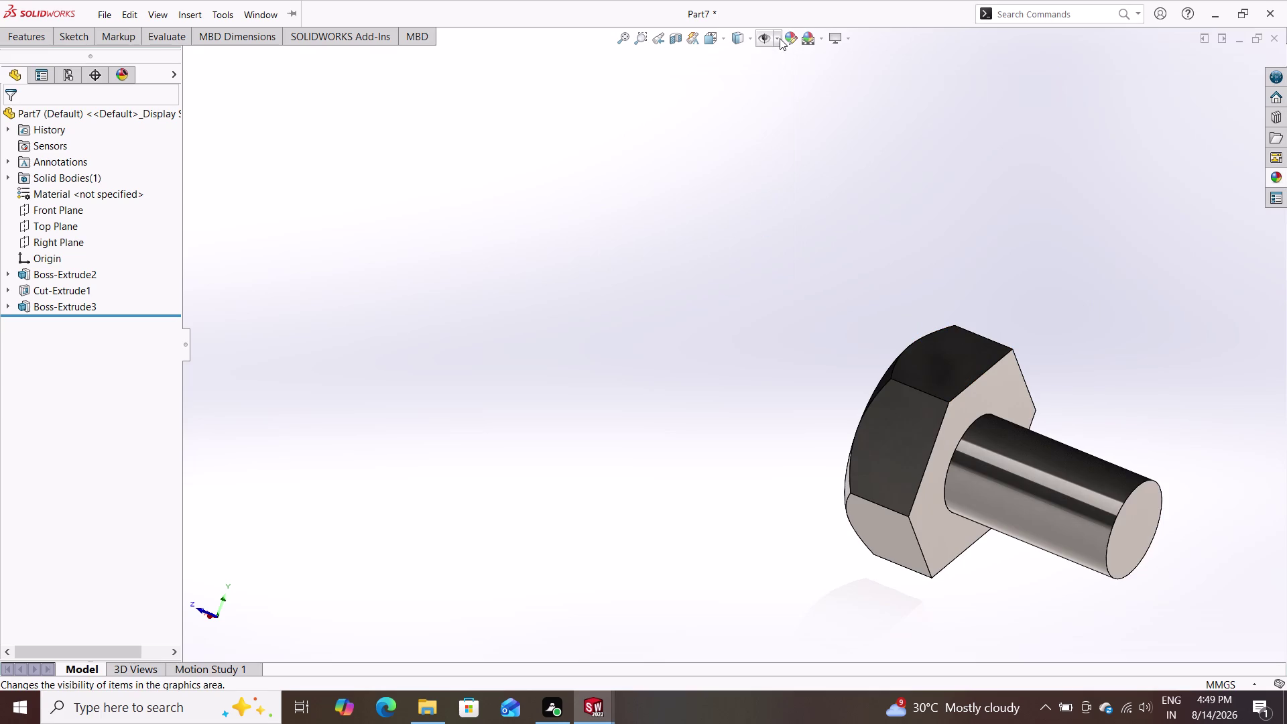
click(835, 70)
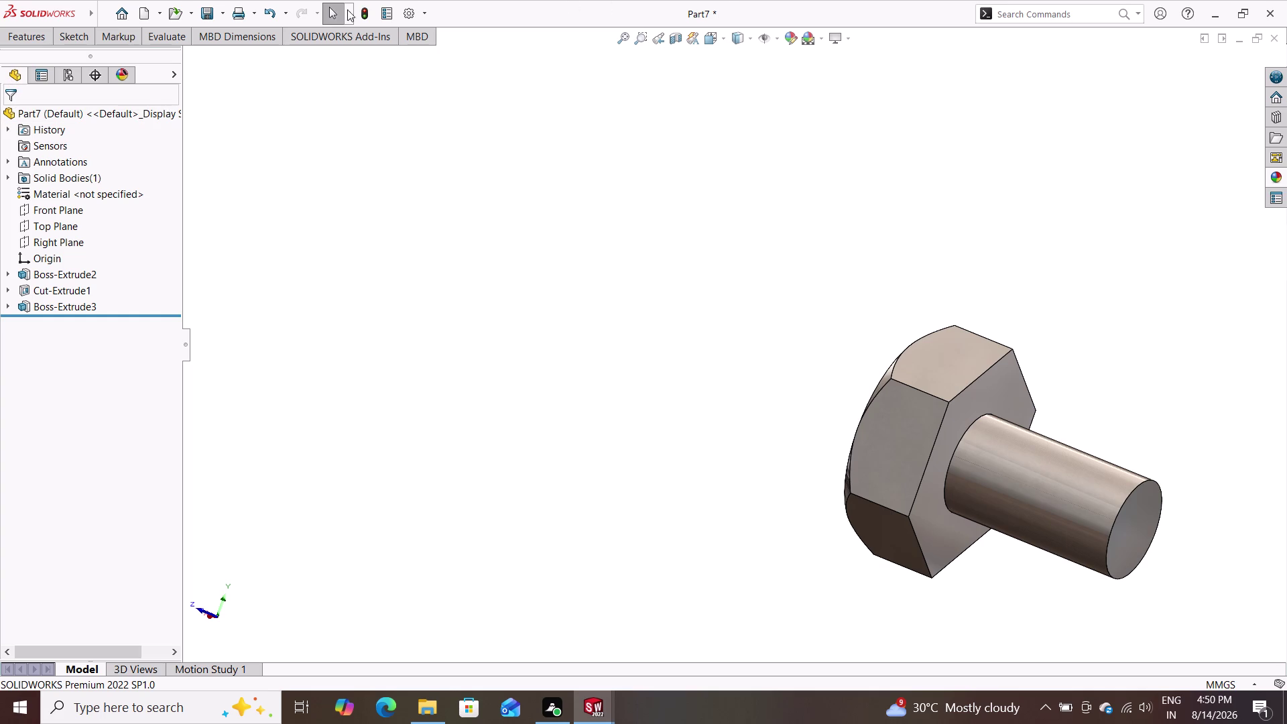
click(205, 15)
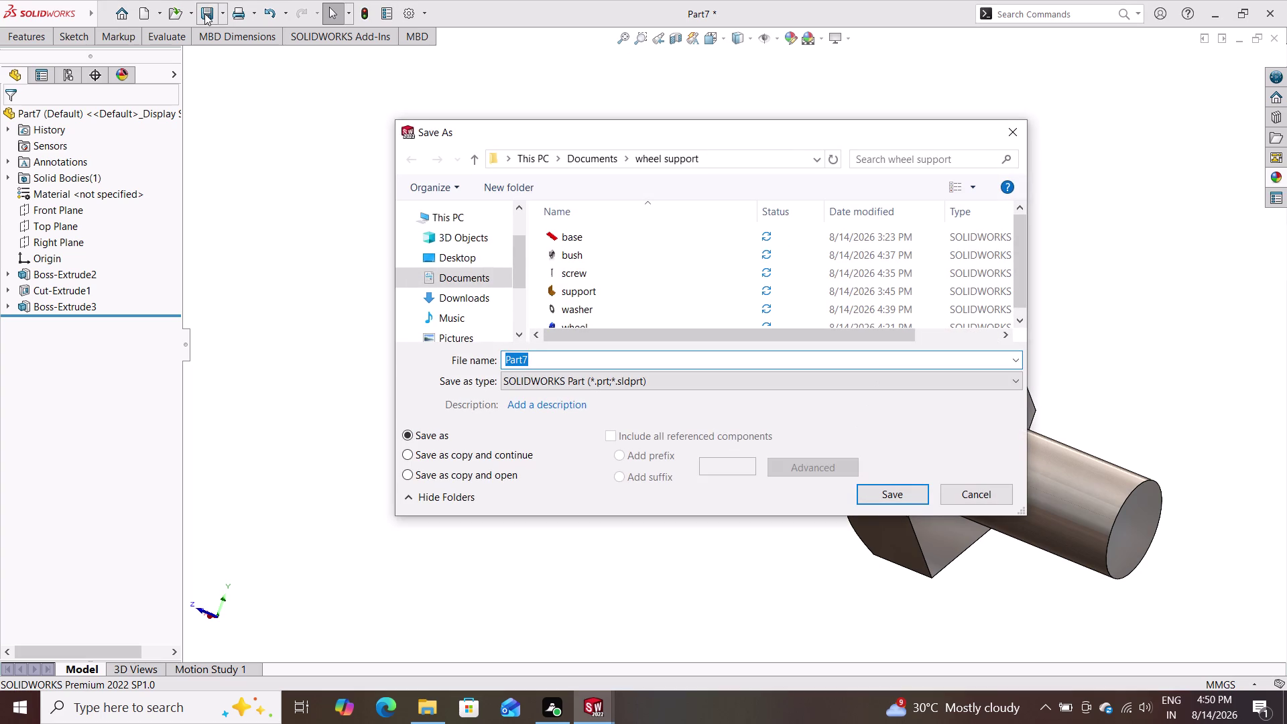
Save the file as 'bolt' in the wheel support folder, then create a new blank Part.
text(b)
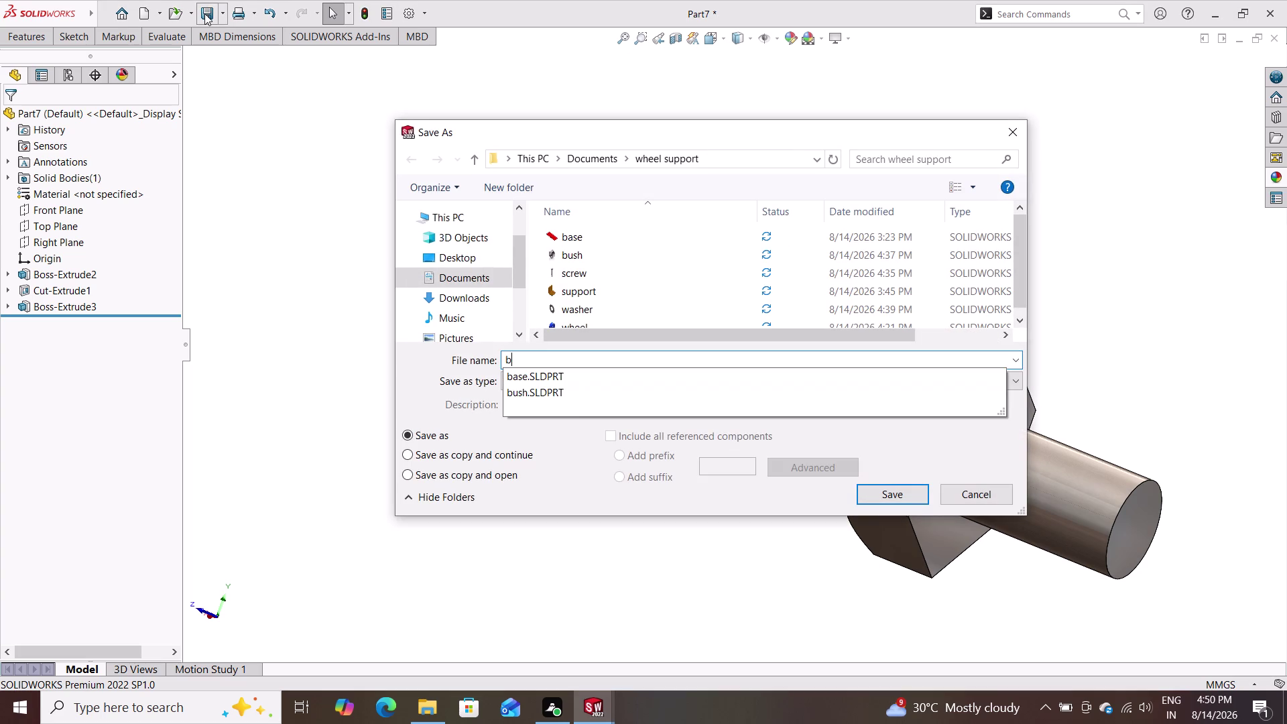
text(olt)
key(Return)
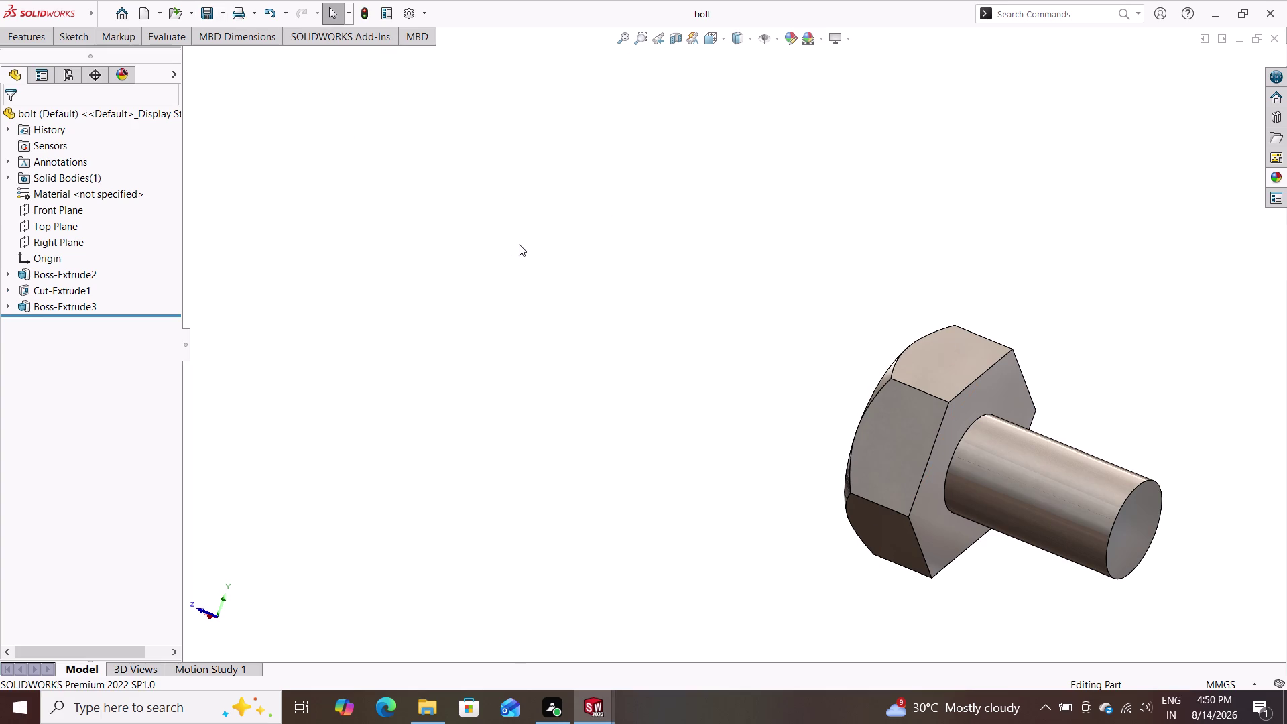
double_click(144, 13)
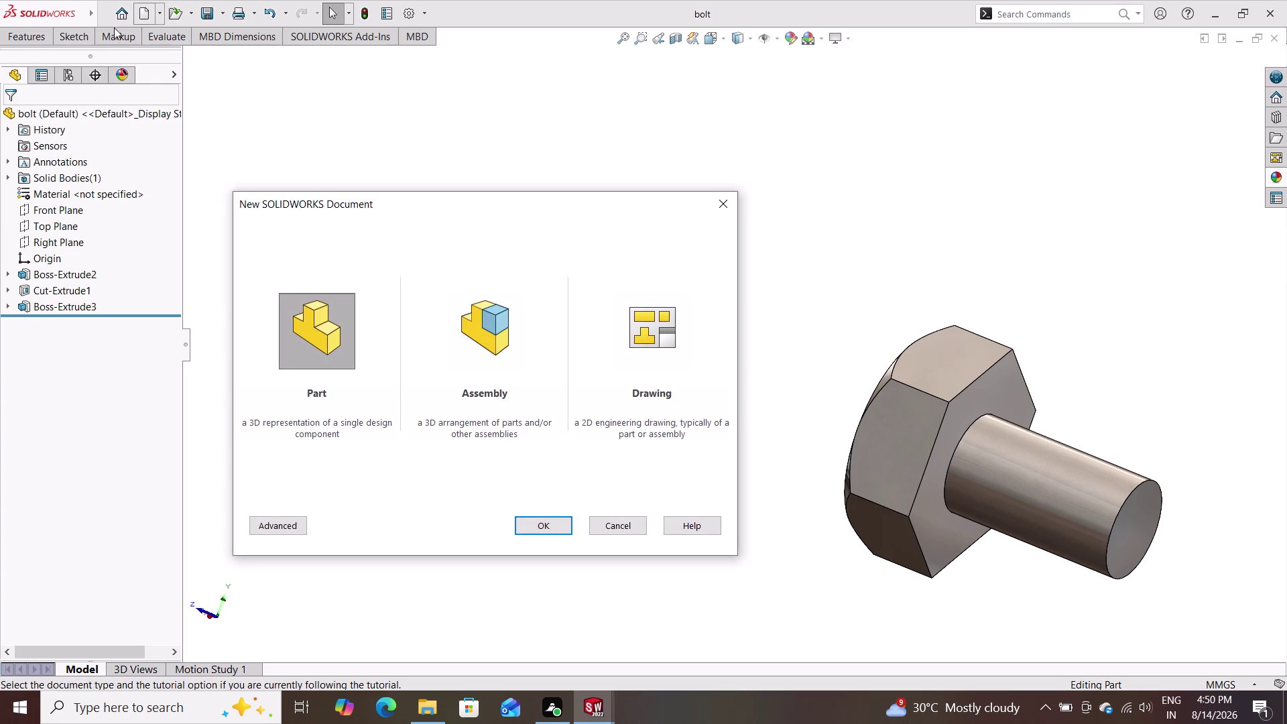
click(546, 529)
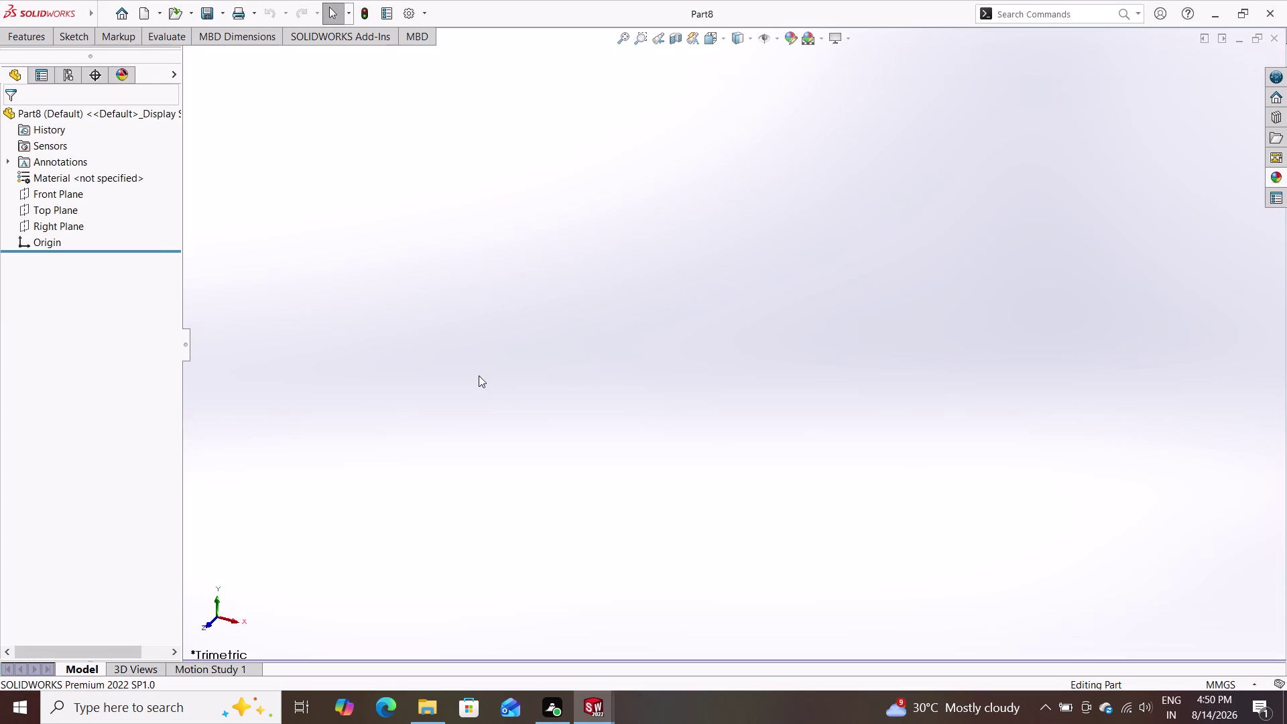
Draw a six-sided polygon centred on the origin on the Front Plane of Part8.
click(74, 40)
click(149, 92)
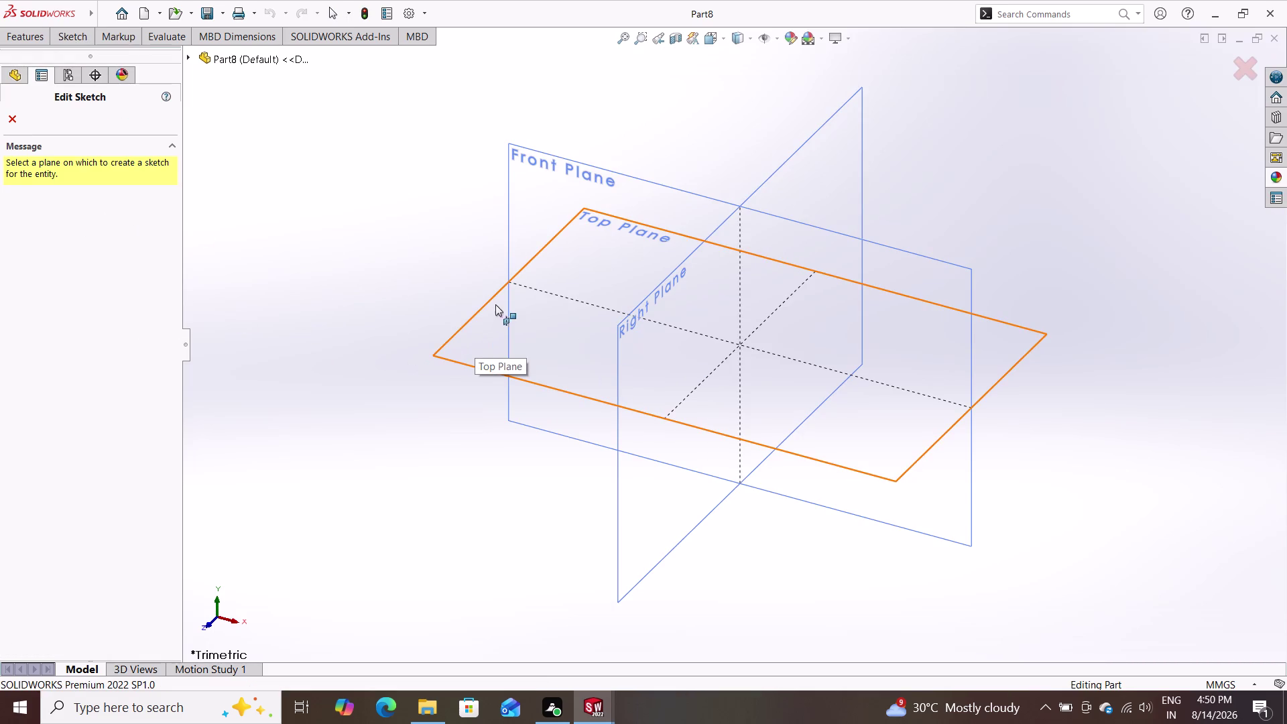
double_click(545, 205)
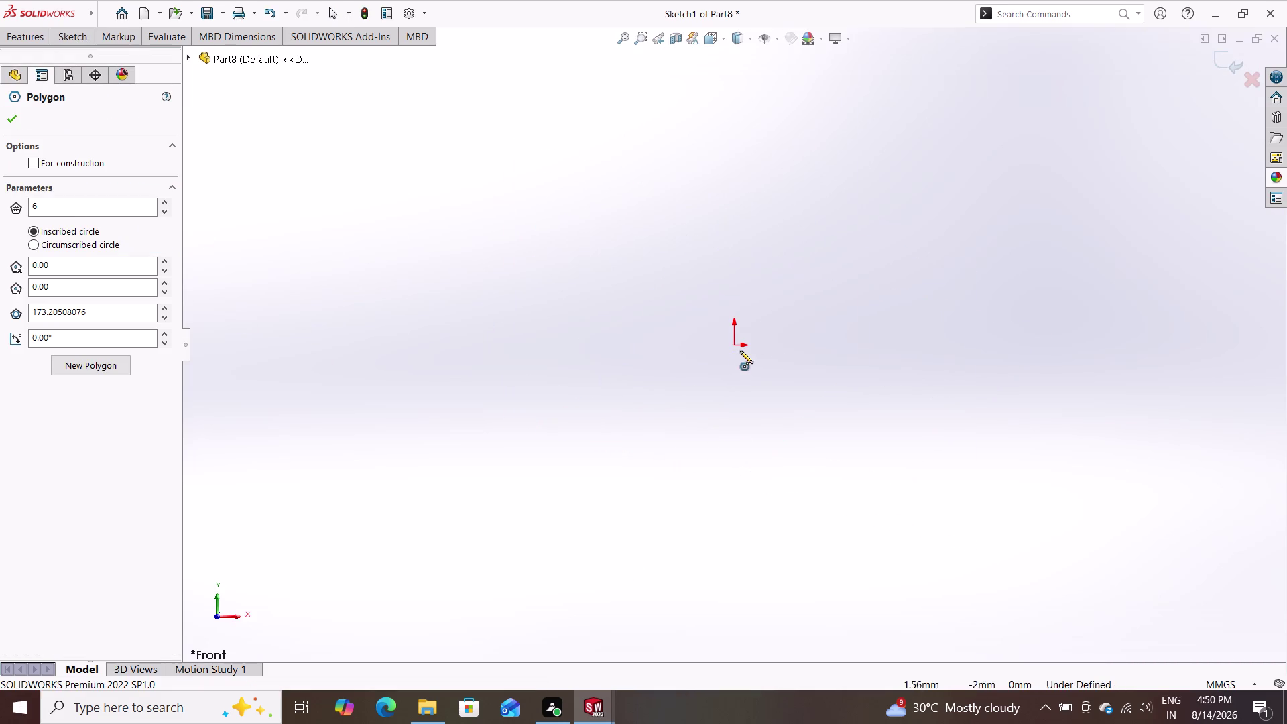
double_click(733, 342)
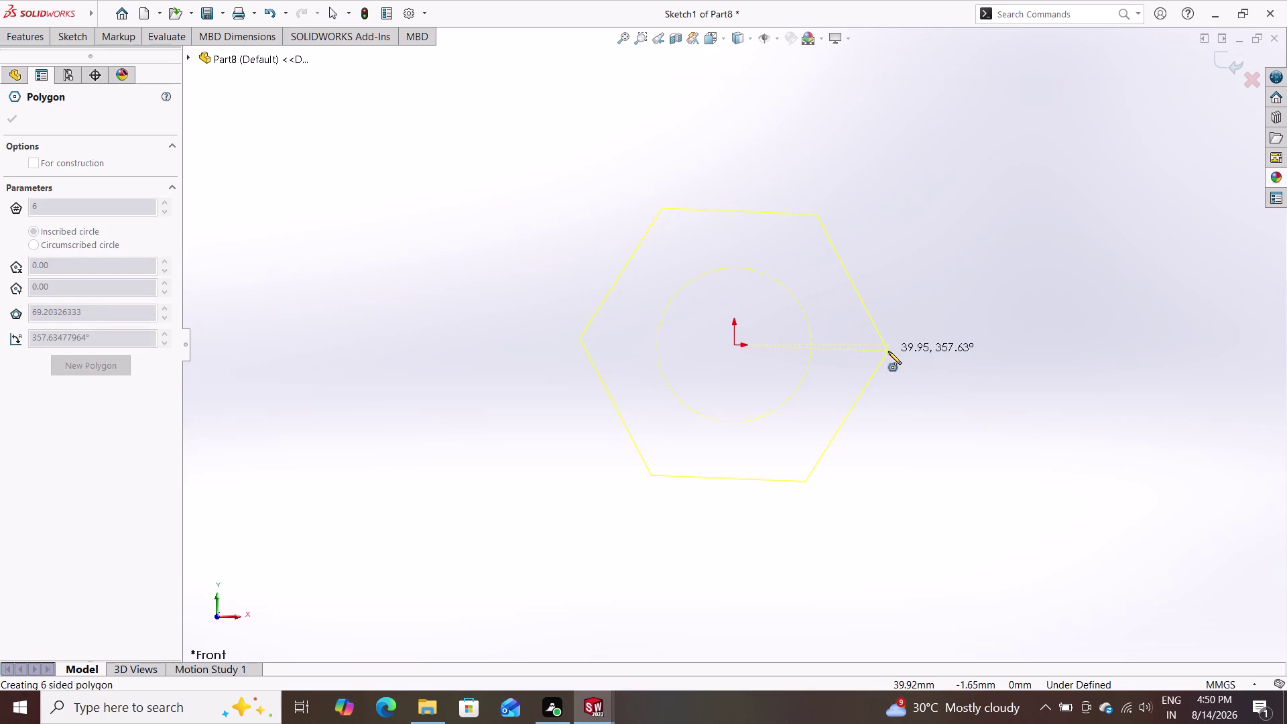
click(889, 348)
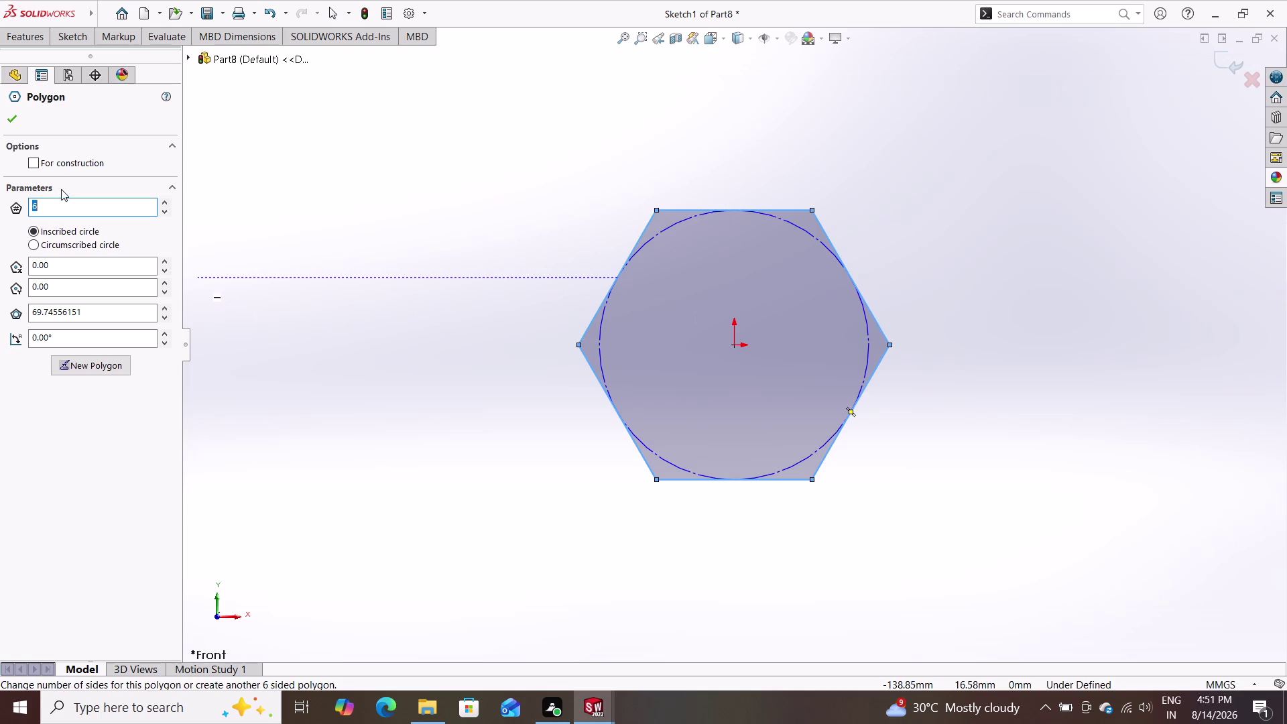
double_click(12, 117)
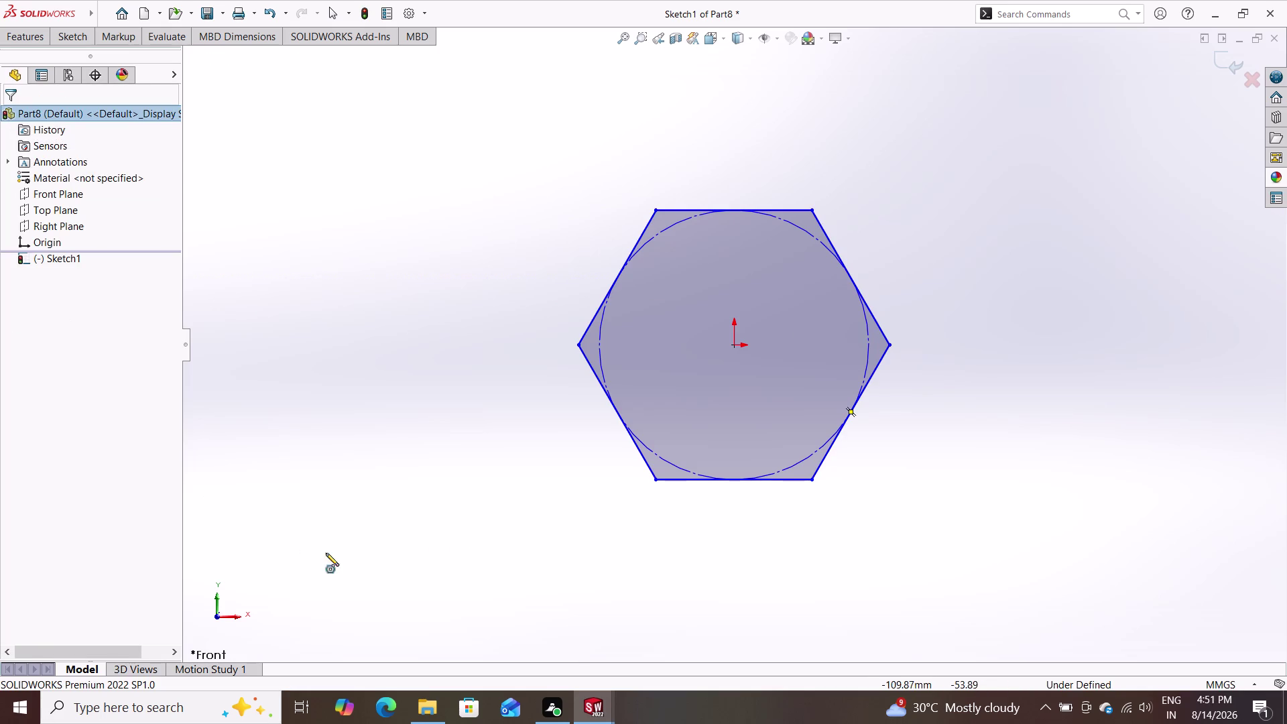
double_click(76, 36)
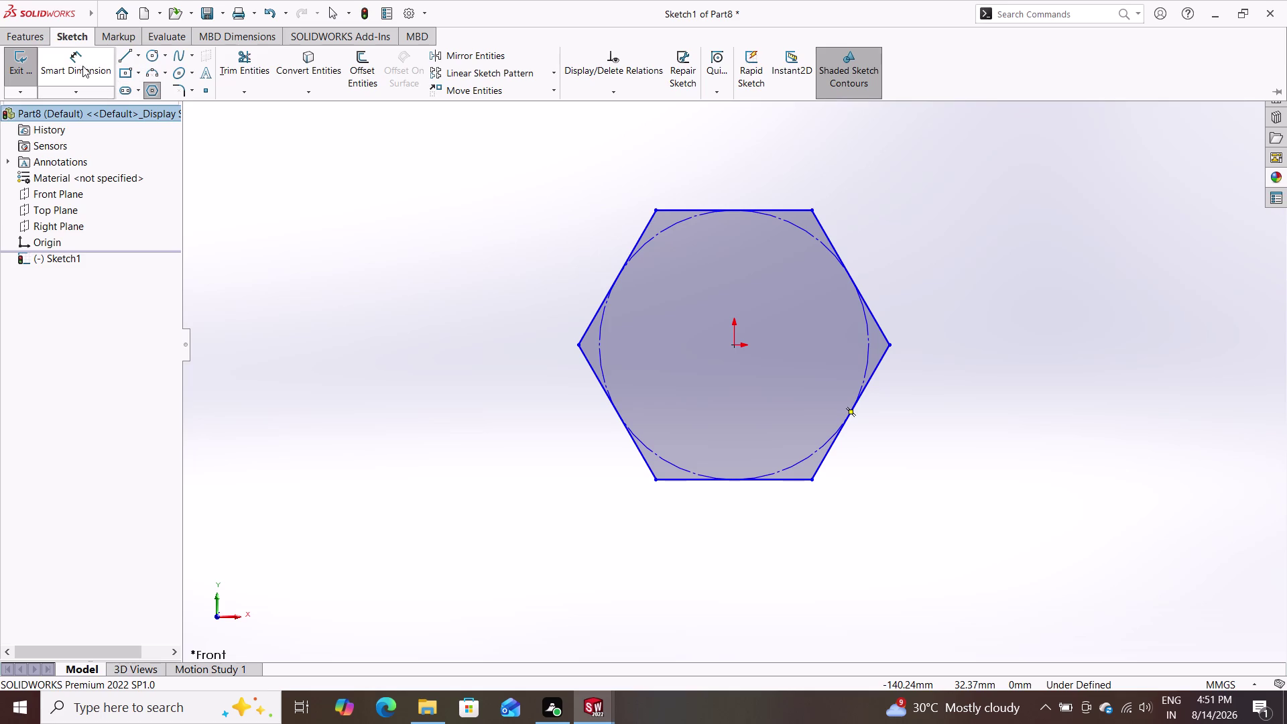
click(82, 65)
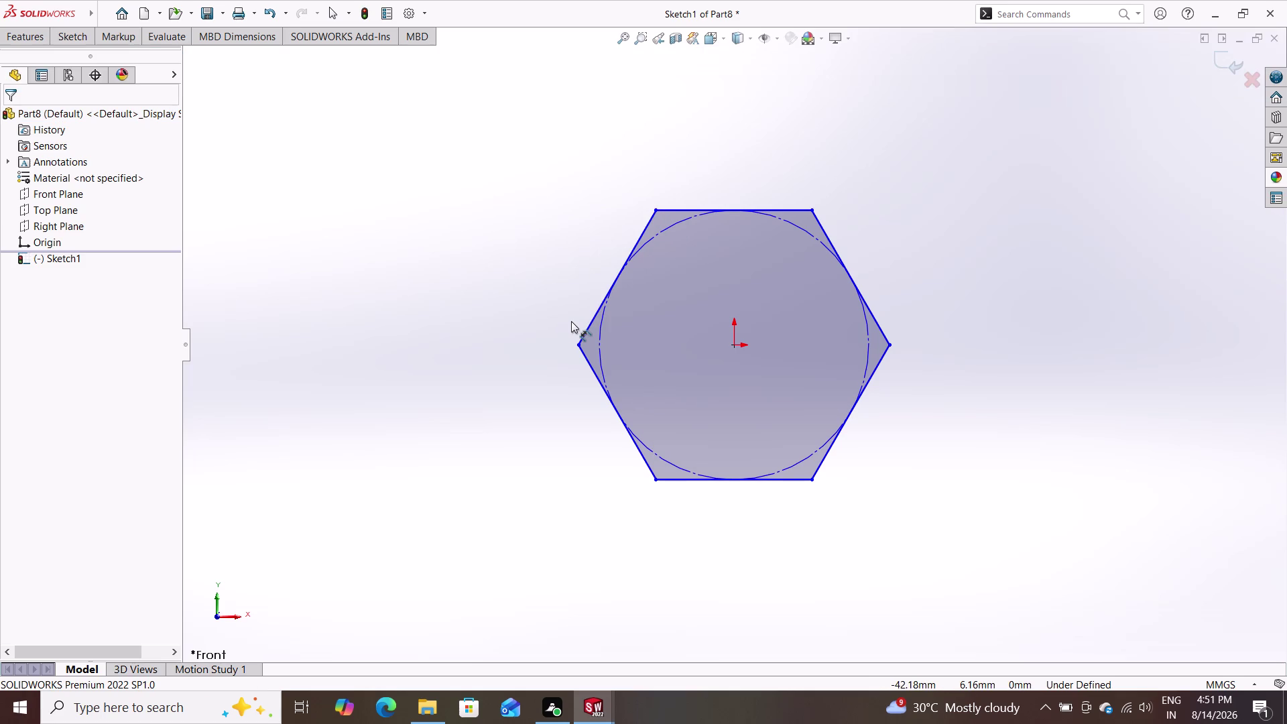
Dimension the hexagon's top side between its corners to 10 mm.
click(655, 213)
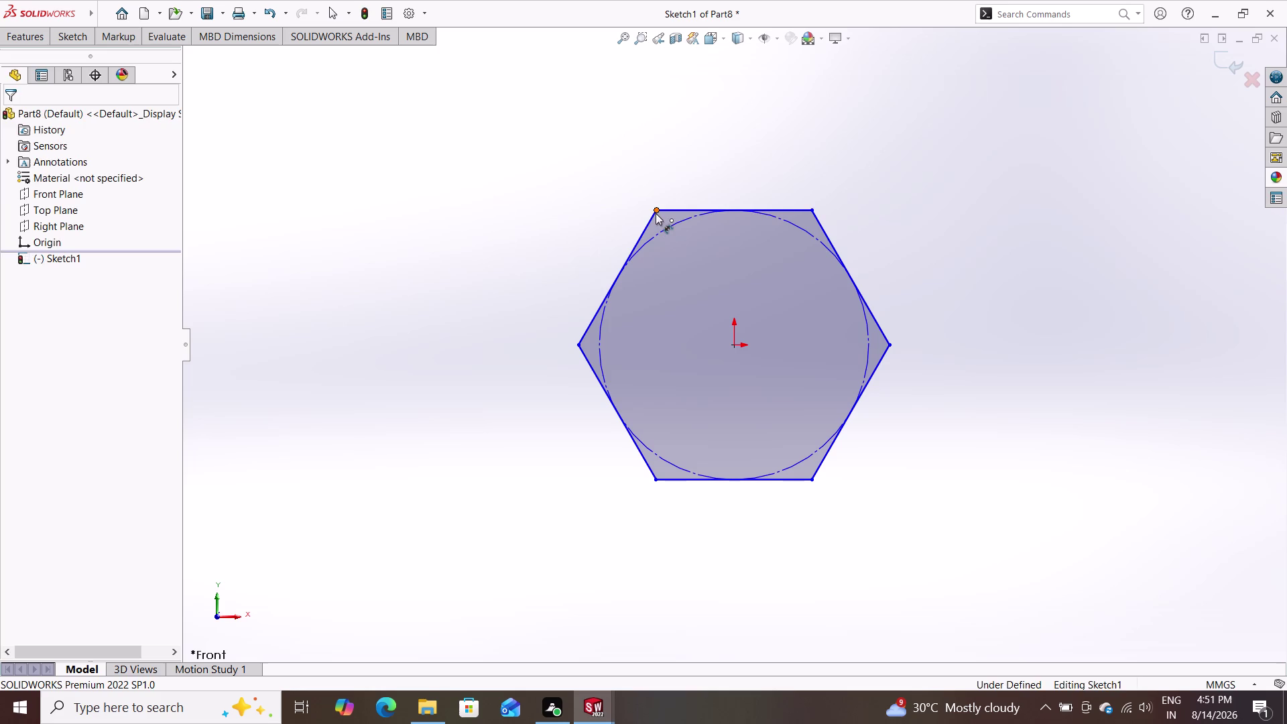
double_click(811, 208)
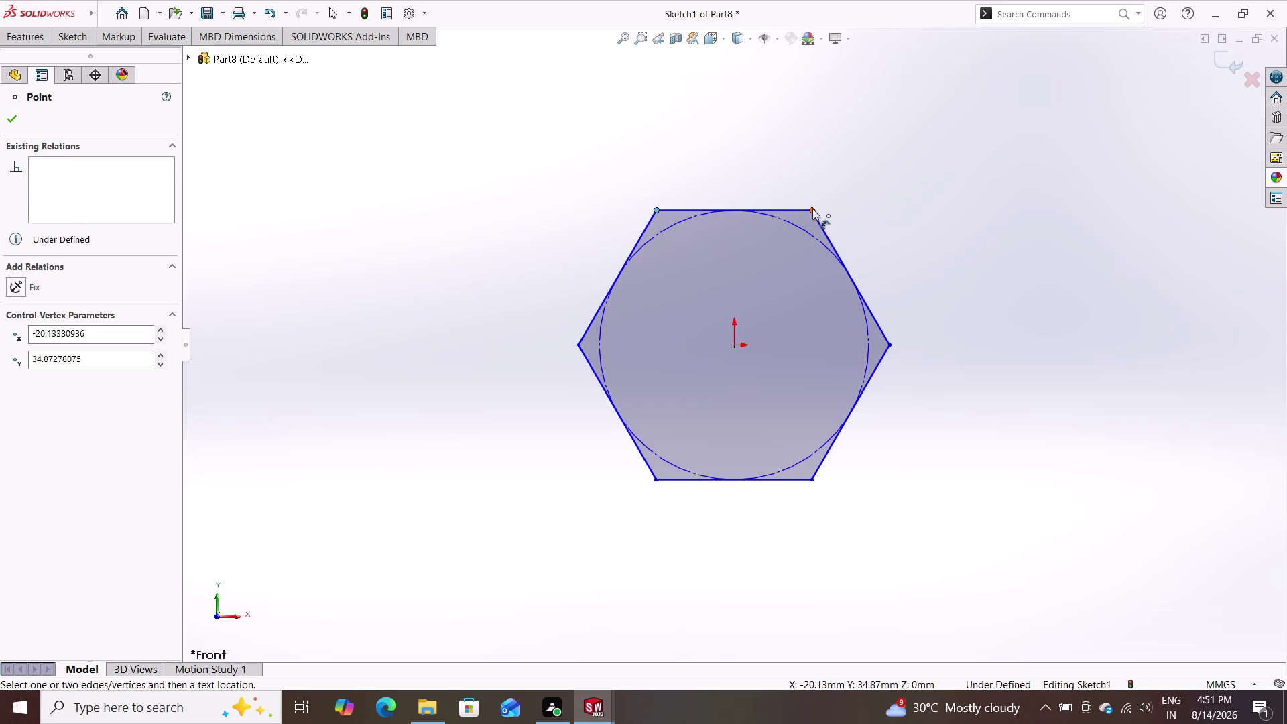
click(749, 126)
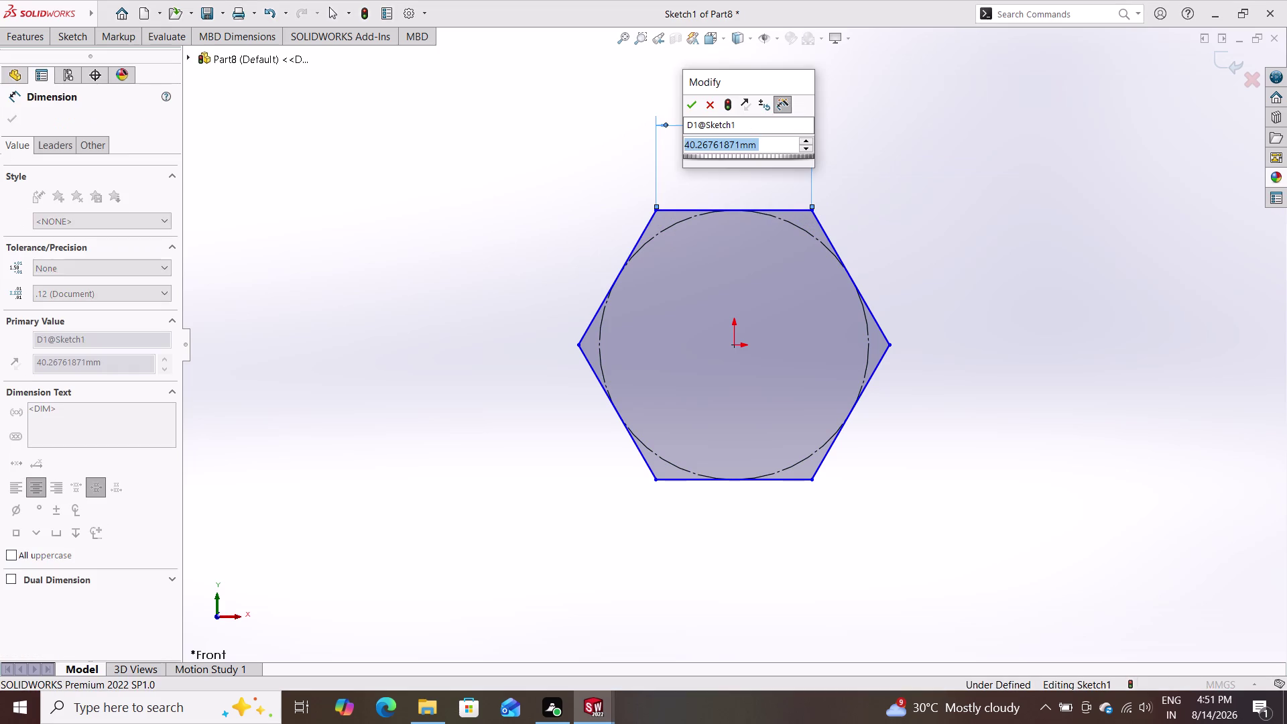
text(10)
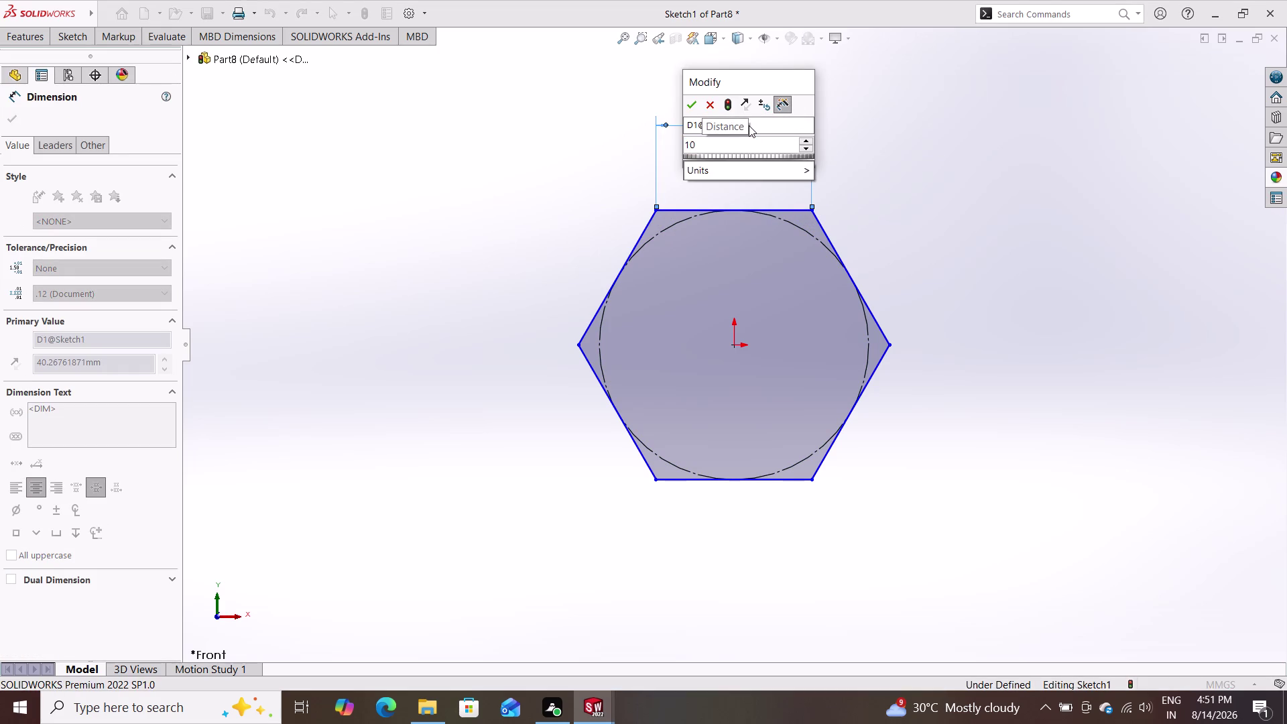
key(Return)
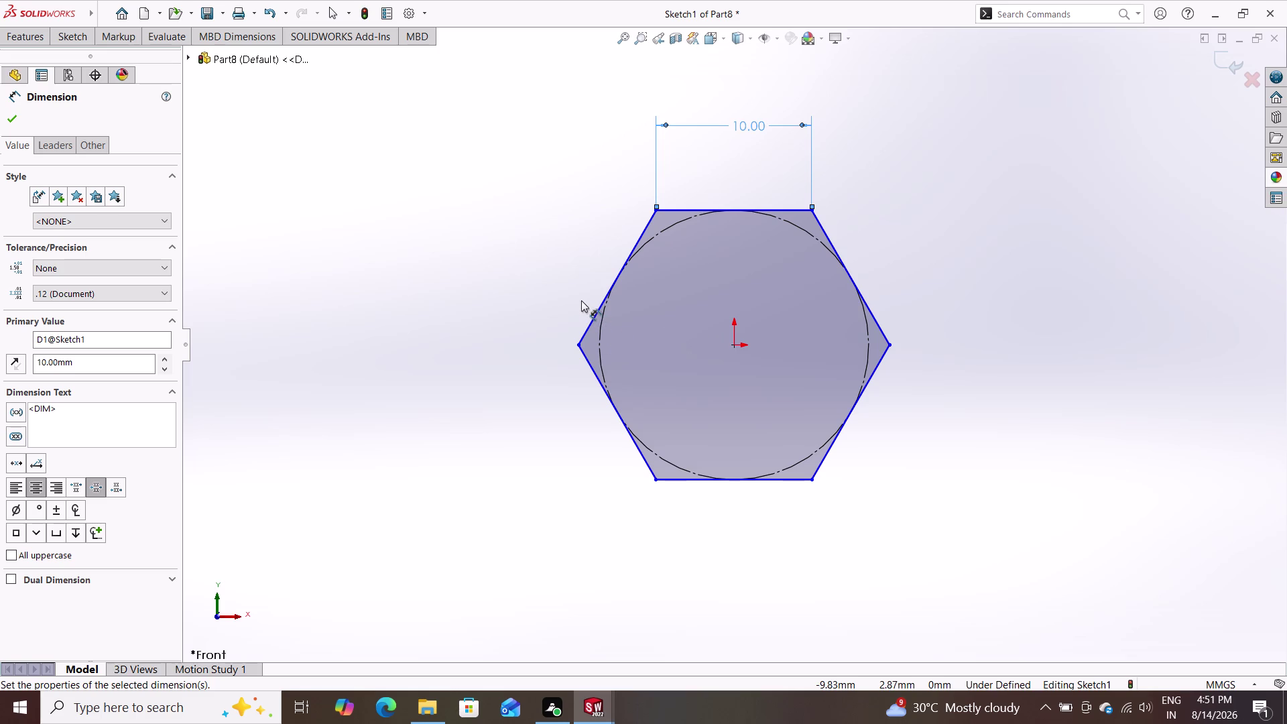
key(Escape)
click(73, 34)
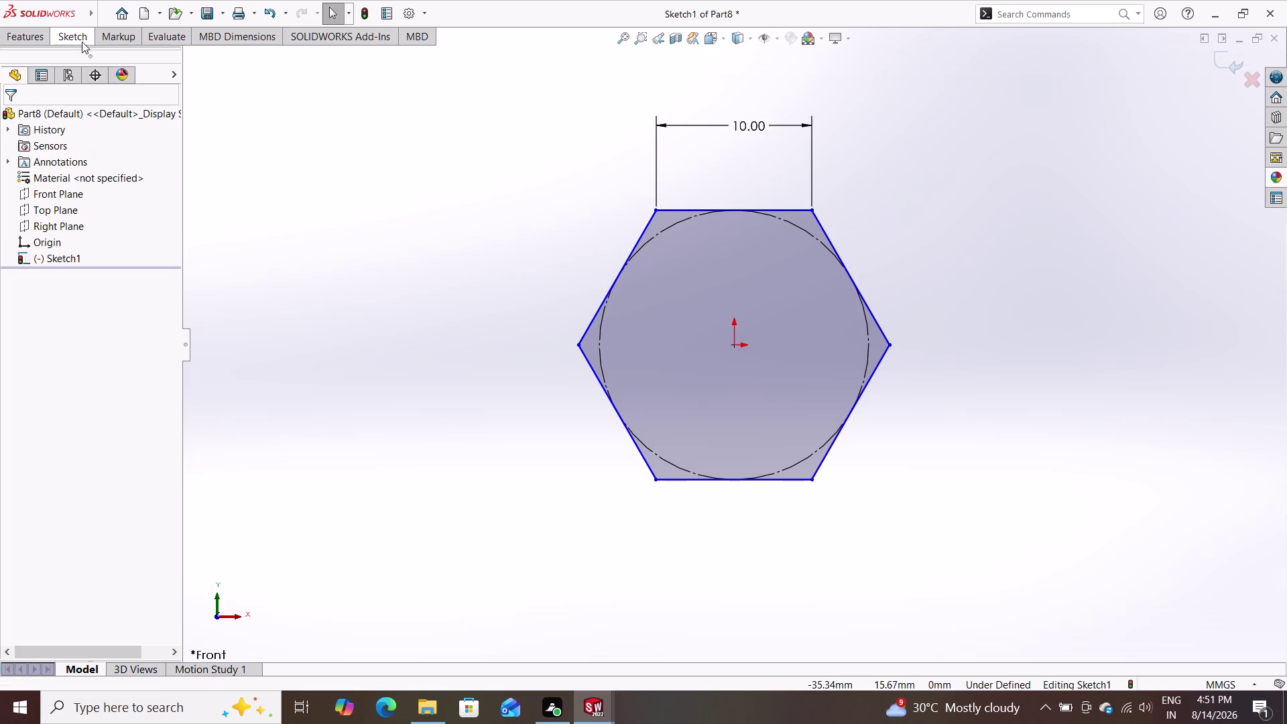
click(146, 57)
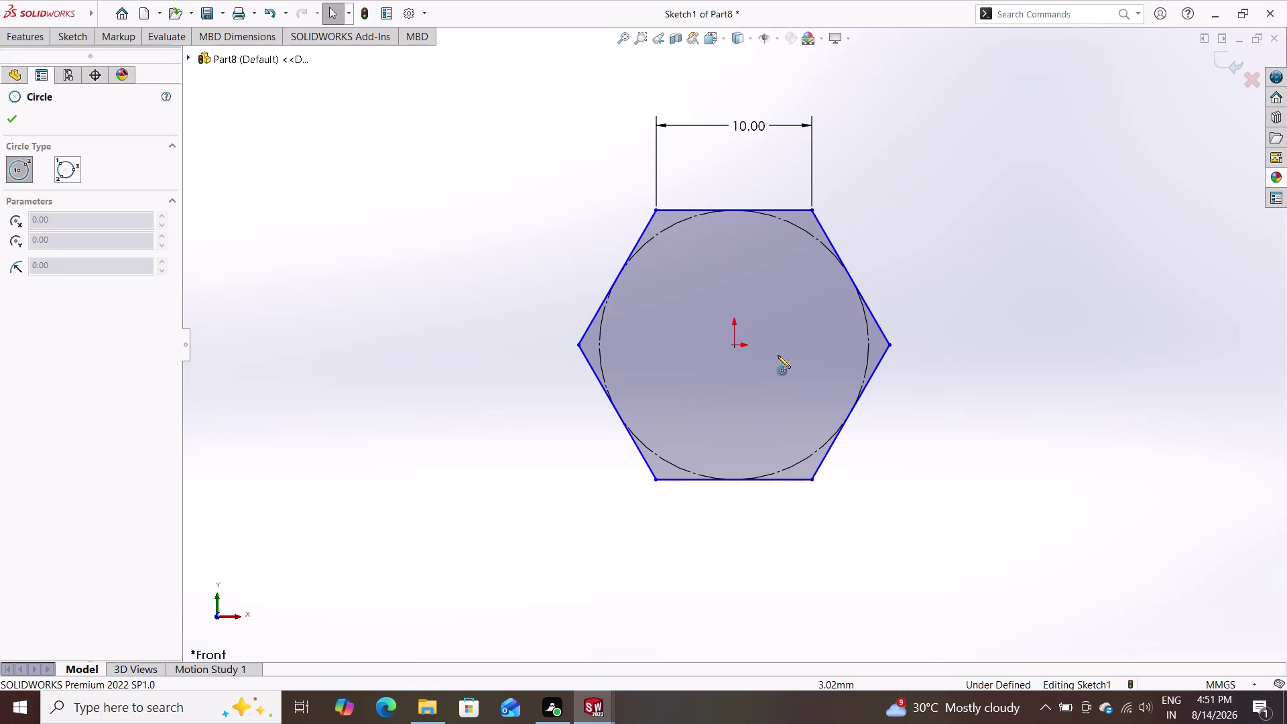
Extrude the hexagon Mid Plane to a 5 mm depth as Boss-Extrude1.
click(734, 346)
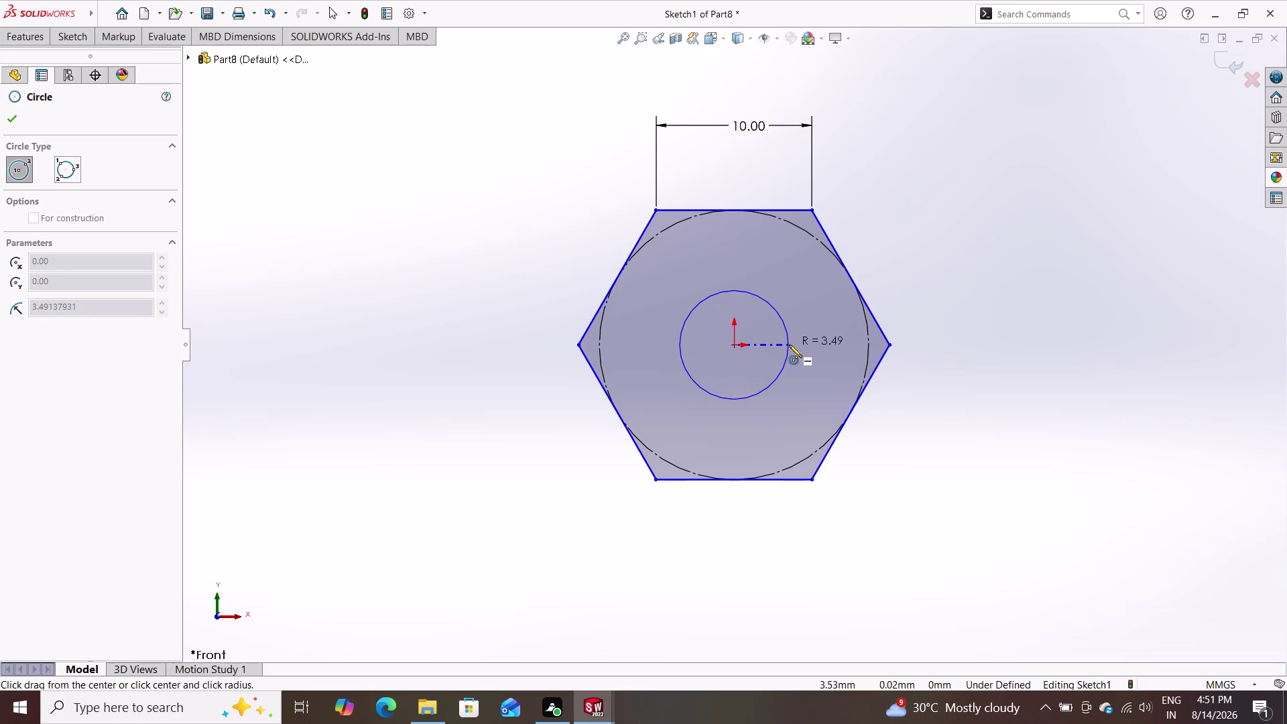
key(Escape)
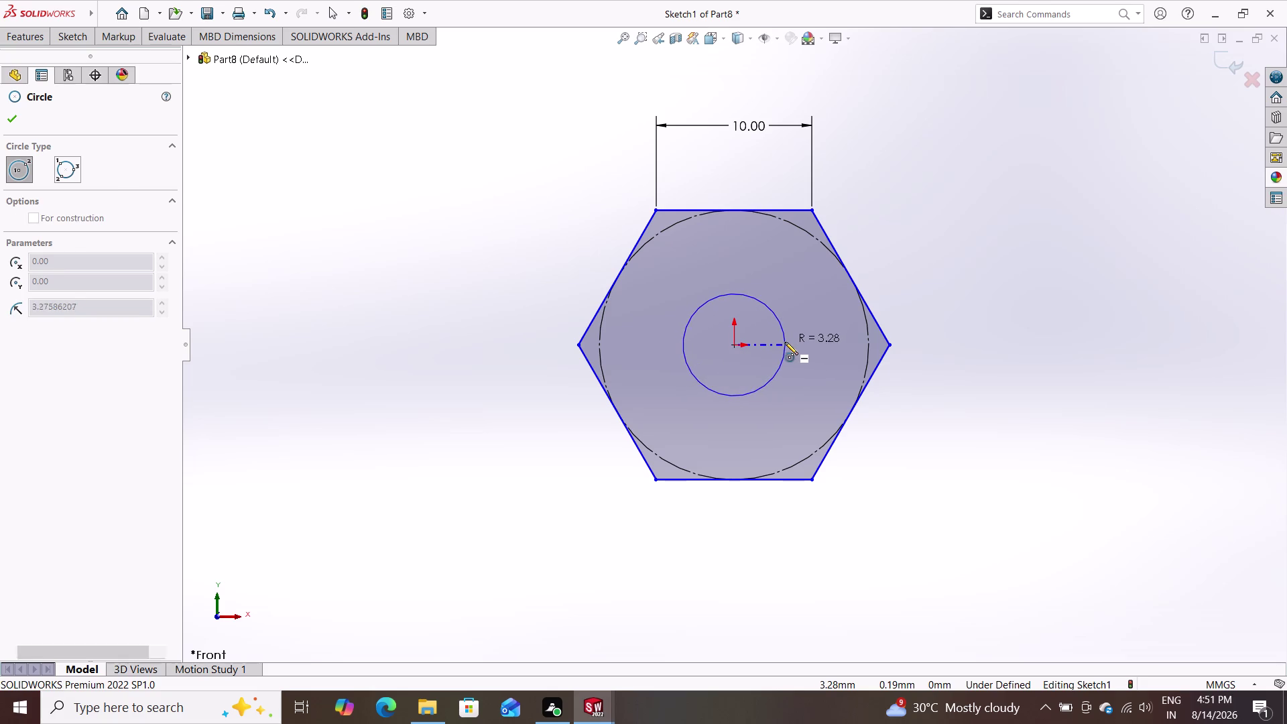
click(17, 34)
click(32, 62)
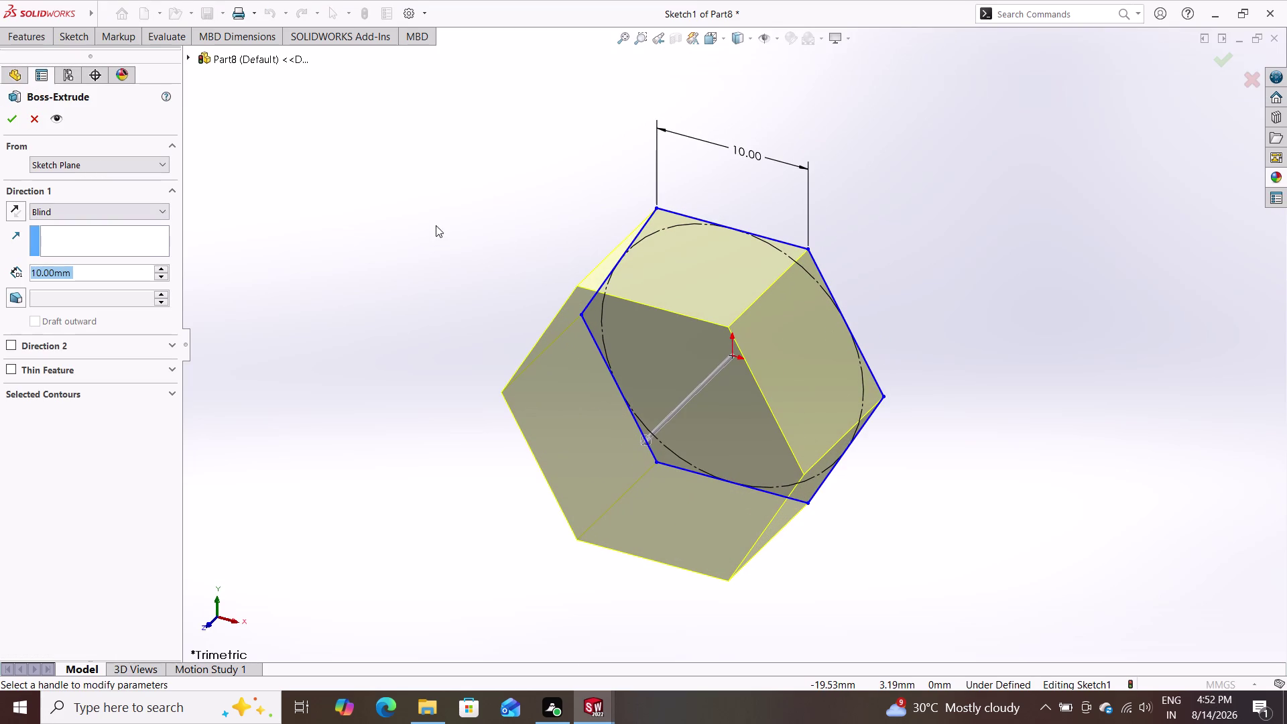
click(94, 206)
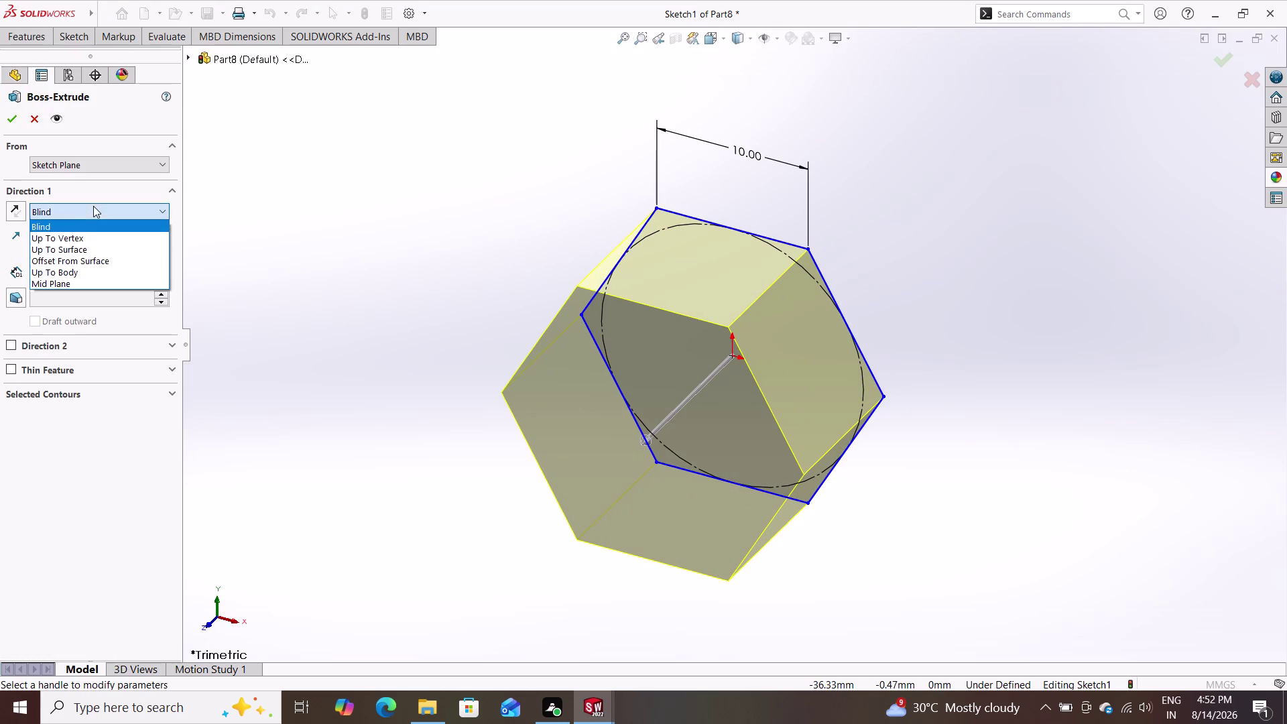
click(71, 281)
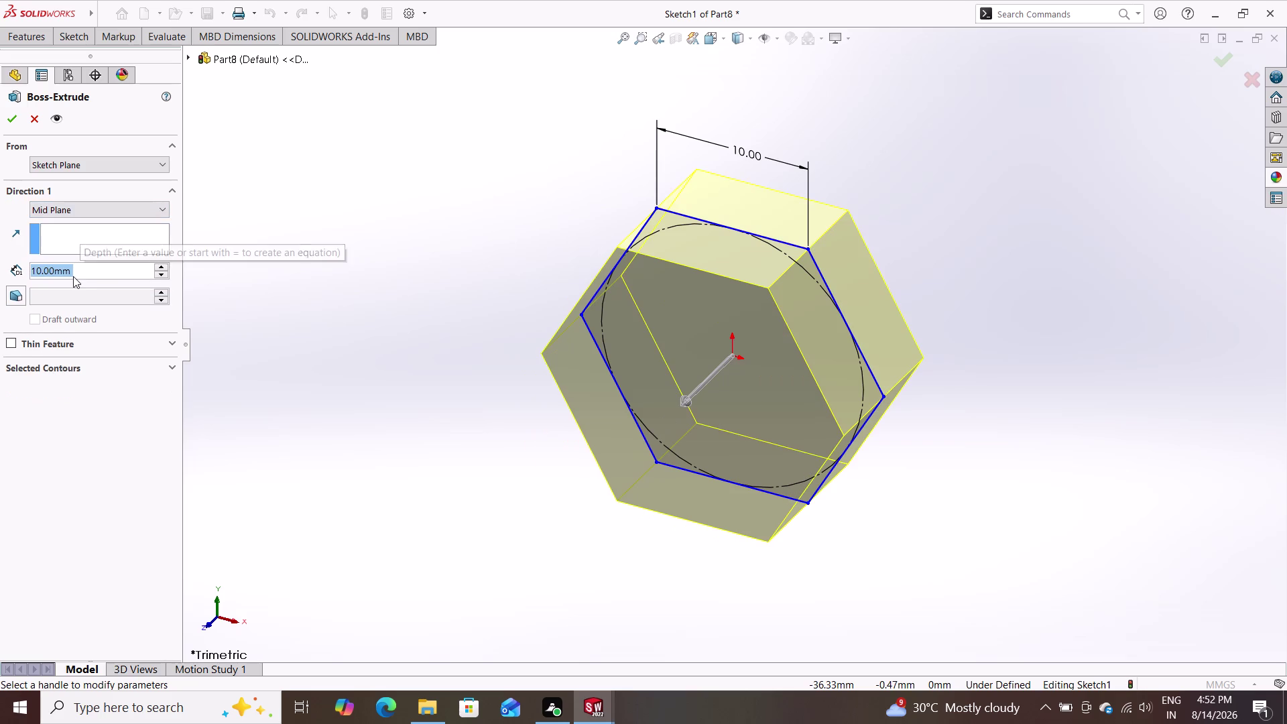
key(5)
key(Return)
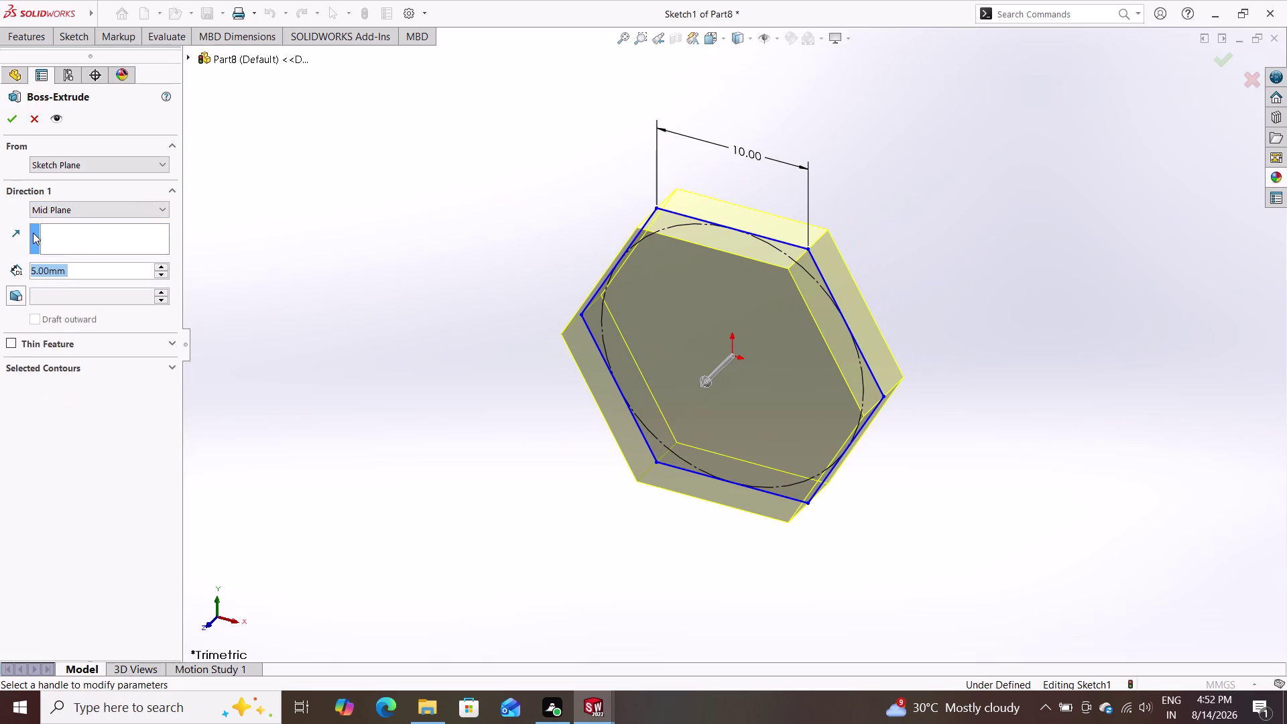
double_click(13, 119)
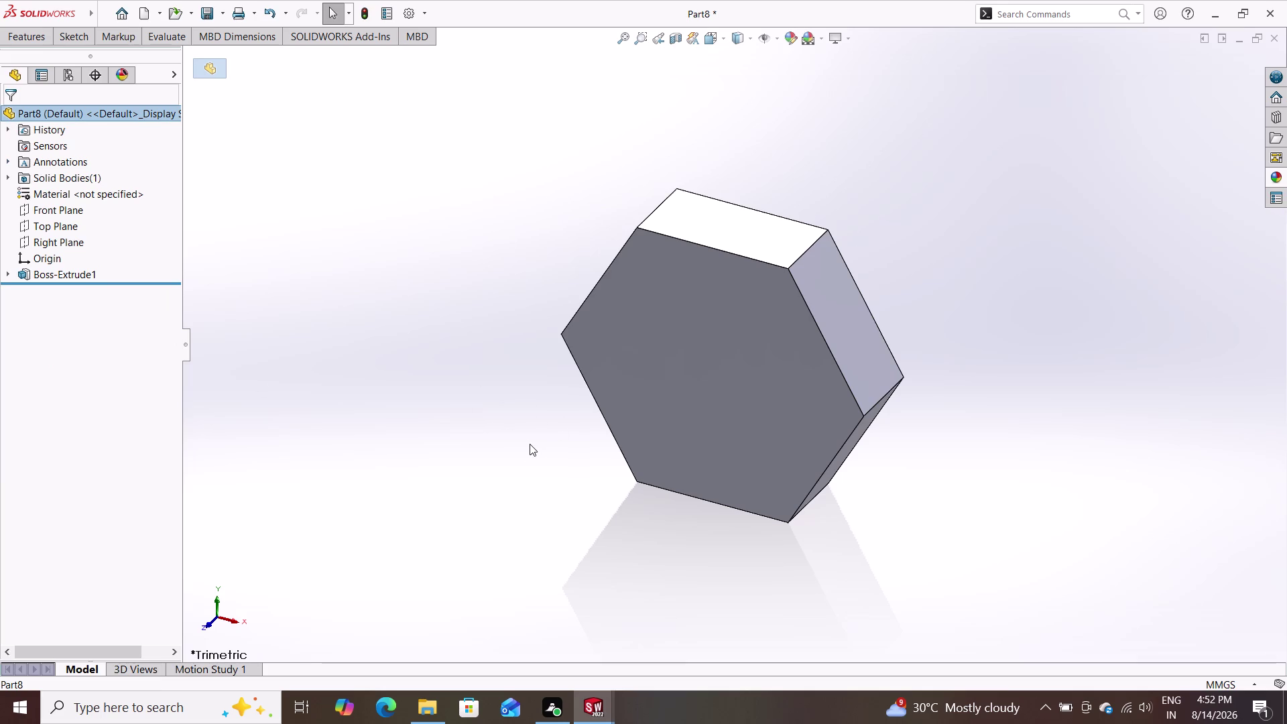
Sketch an origin-centred circle on the prism's front face.
scroll(up, 3)
scroll(down, 3)
scroll(down, 3)
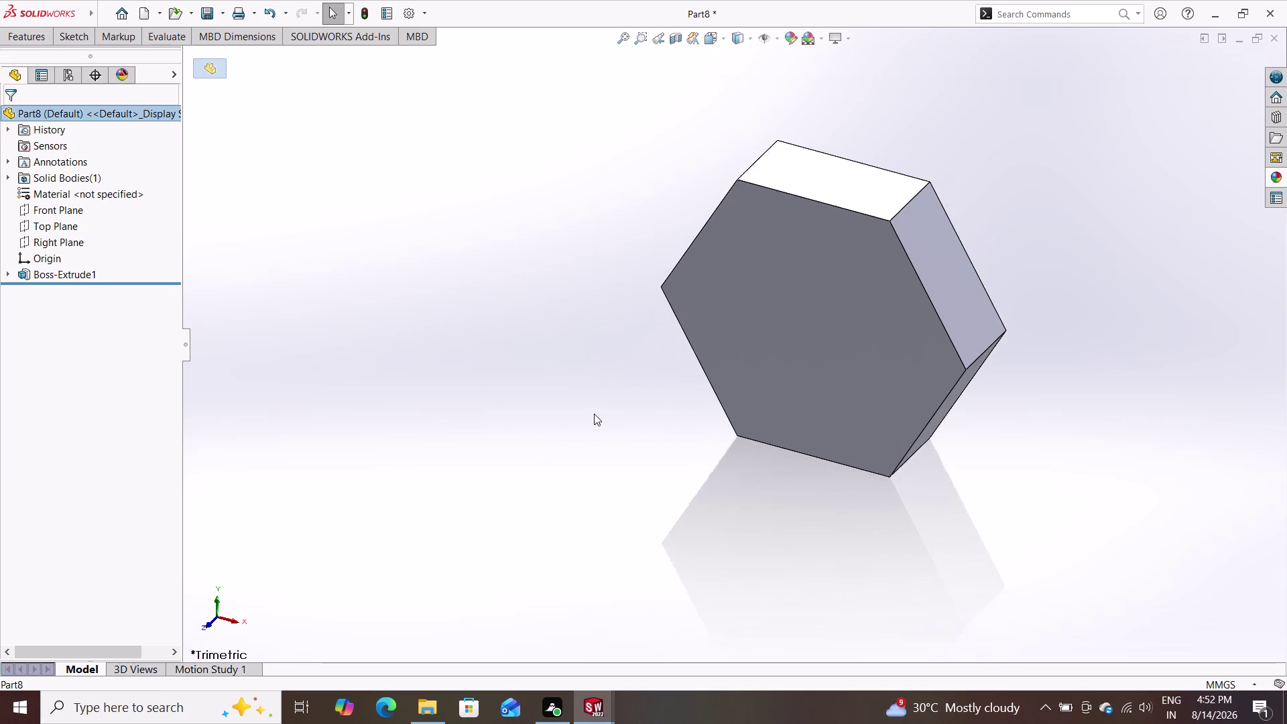
key(c)
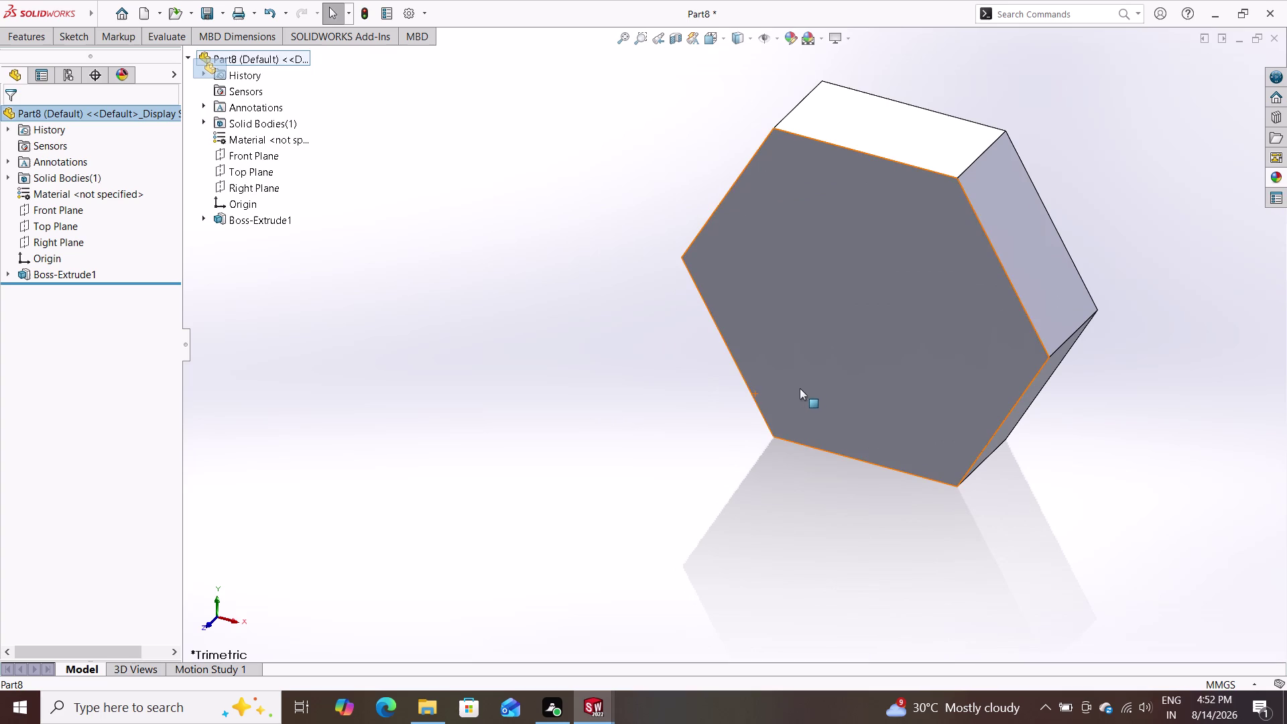
click(68, 37)
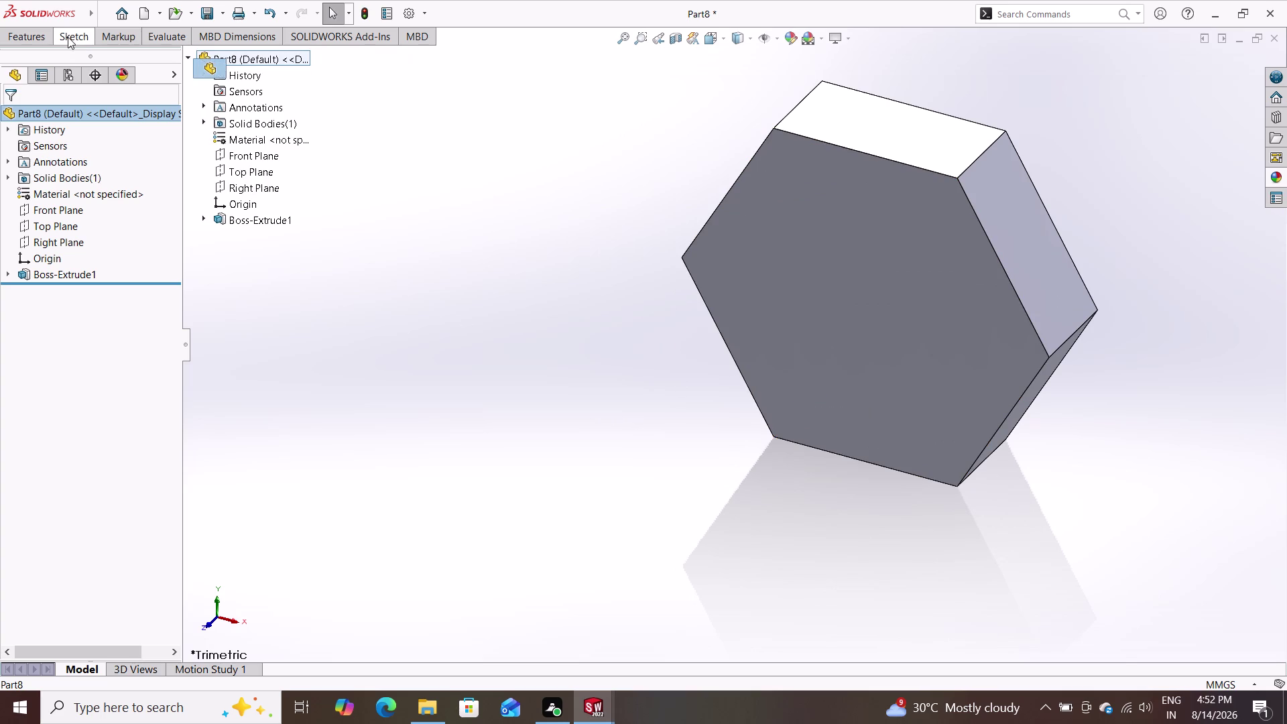
double_click(151, 56)
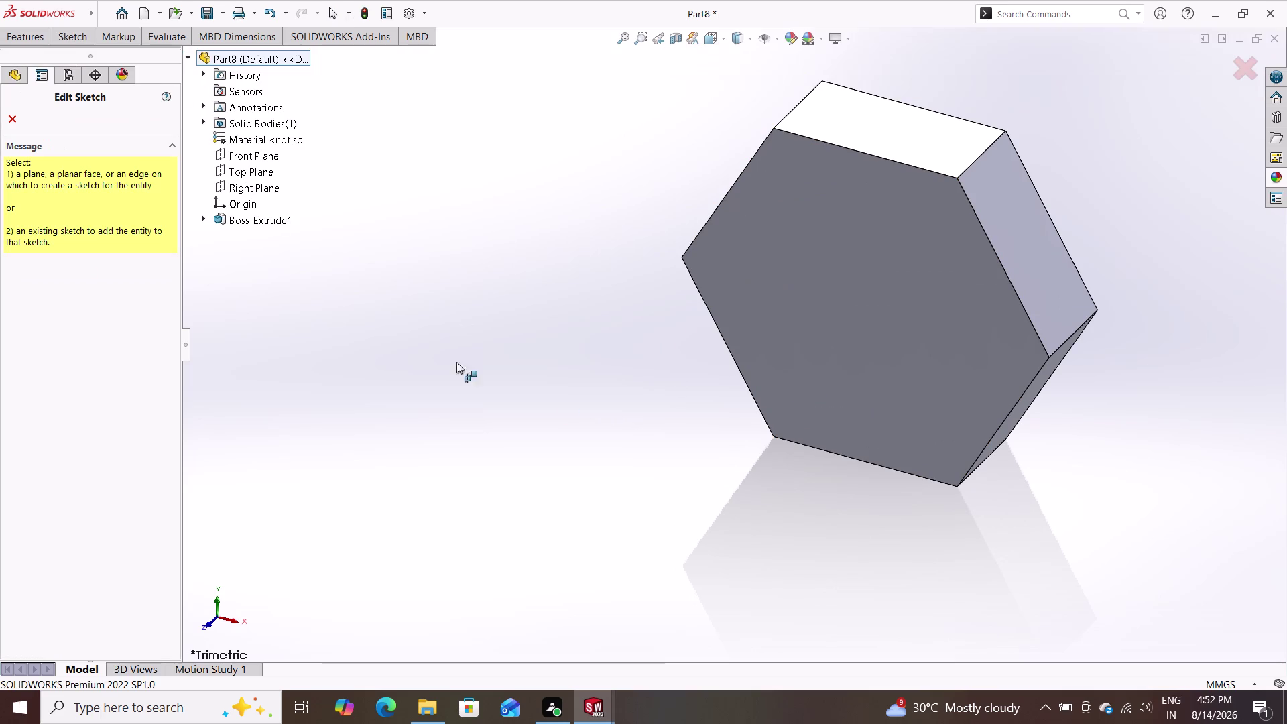
click(864, 299)
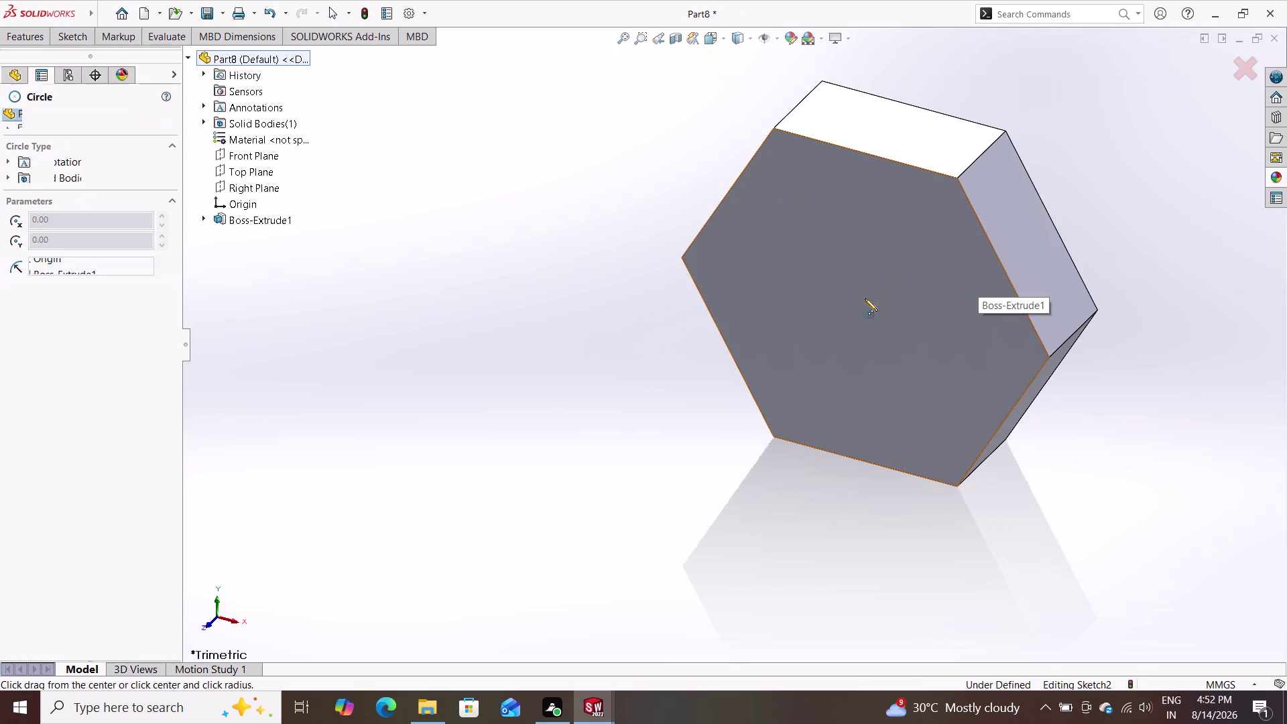
click(735, 347)
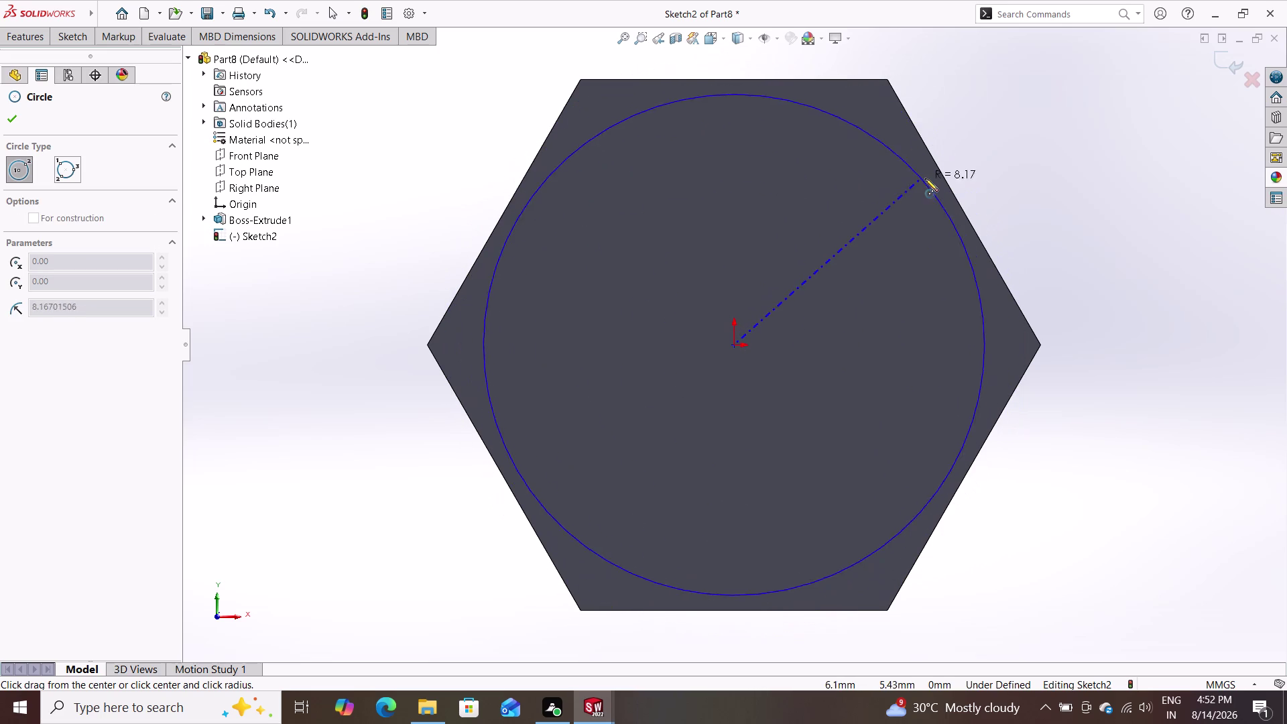
click(962, 212)
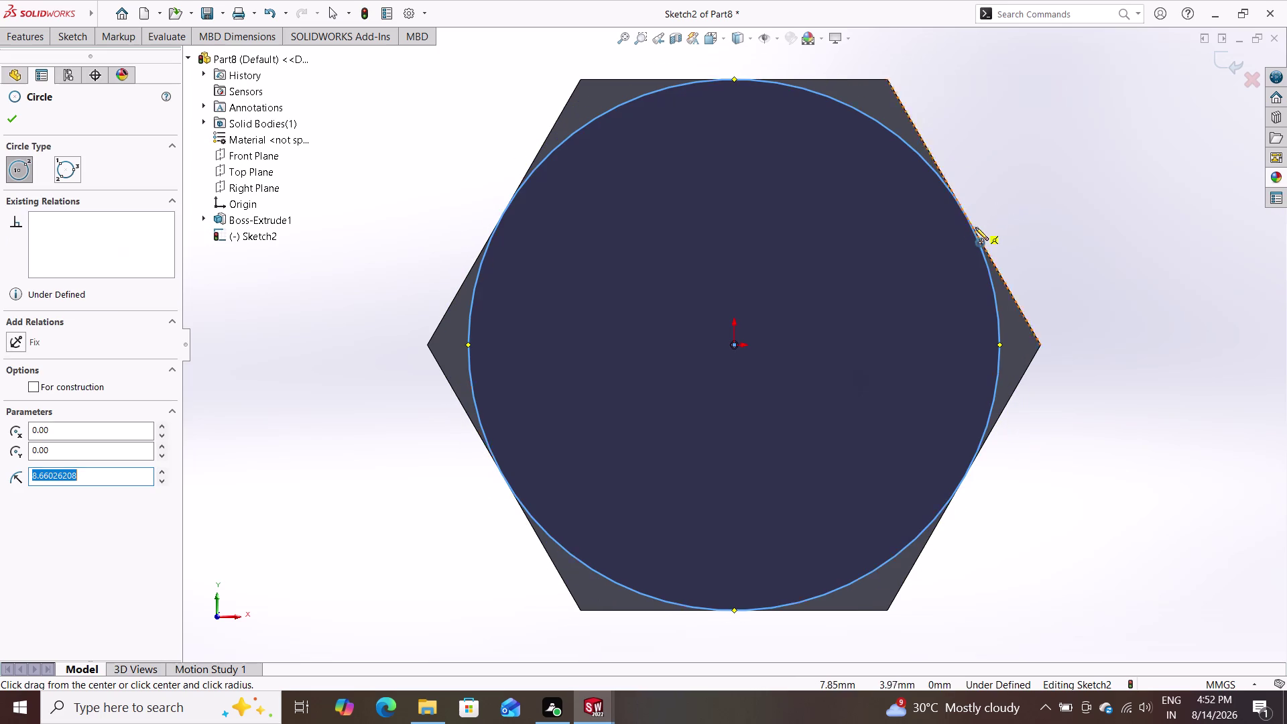
key(Escape)
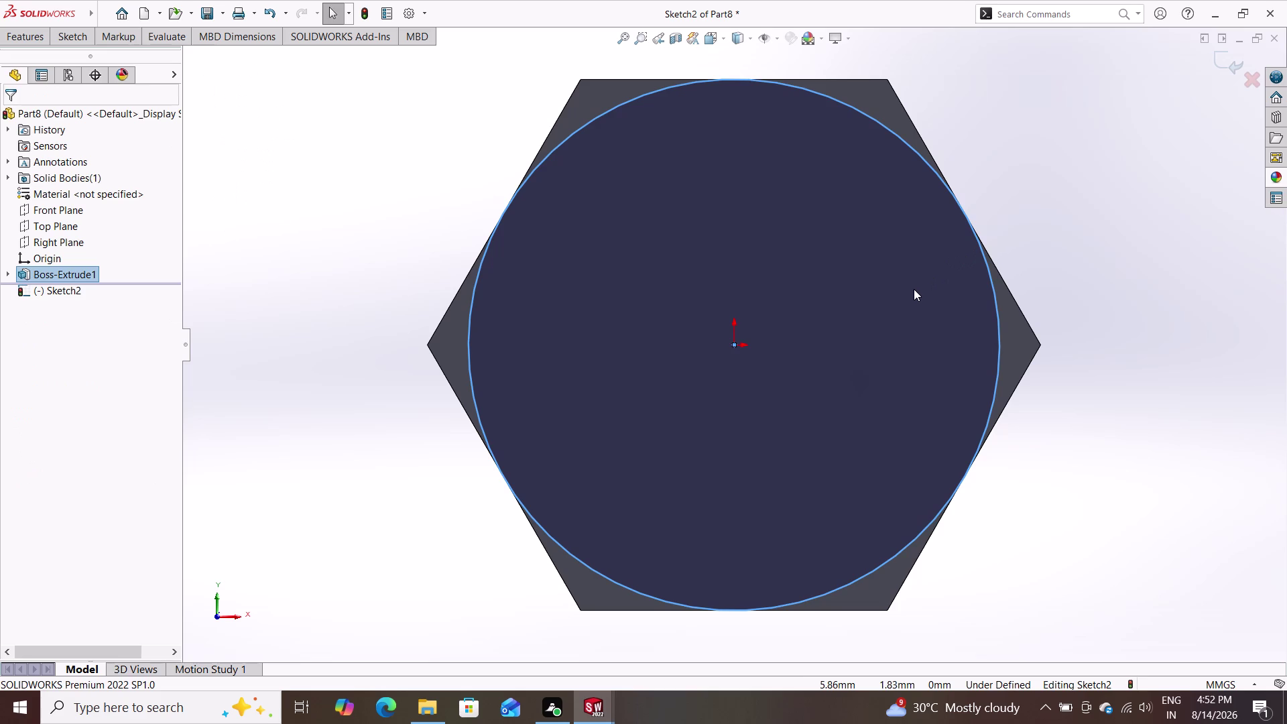
Add a Tangent relation between the circle and the hexagon's right edge.
double_click(889, 130)
click(907, 118)
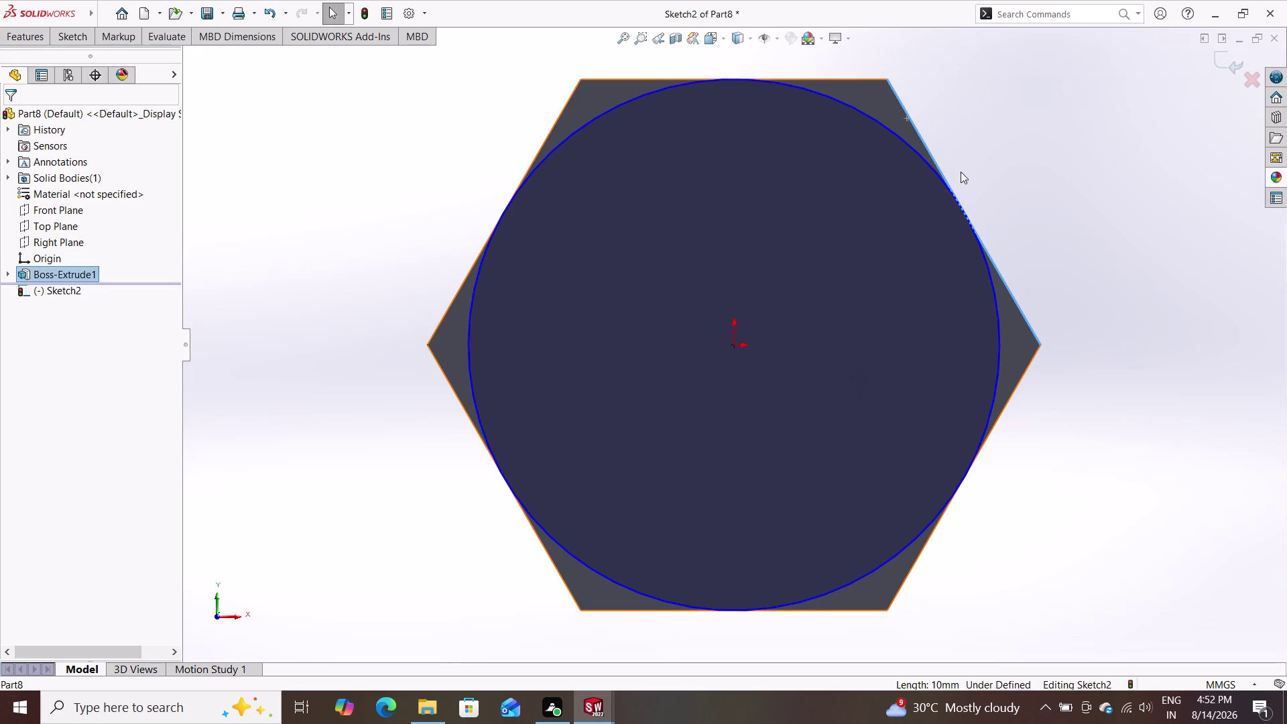
key(Escape)
key(Escape)
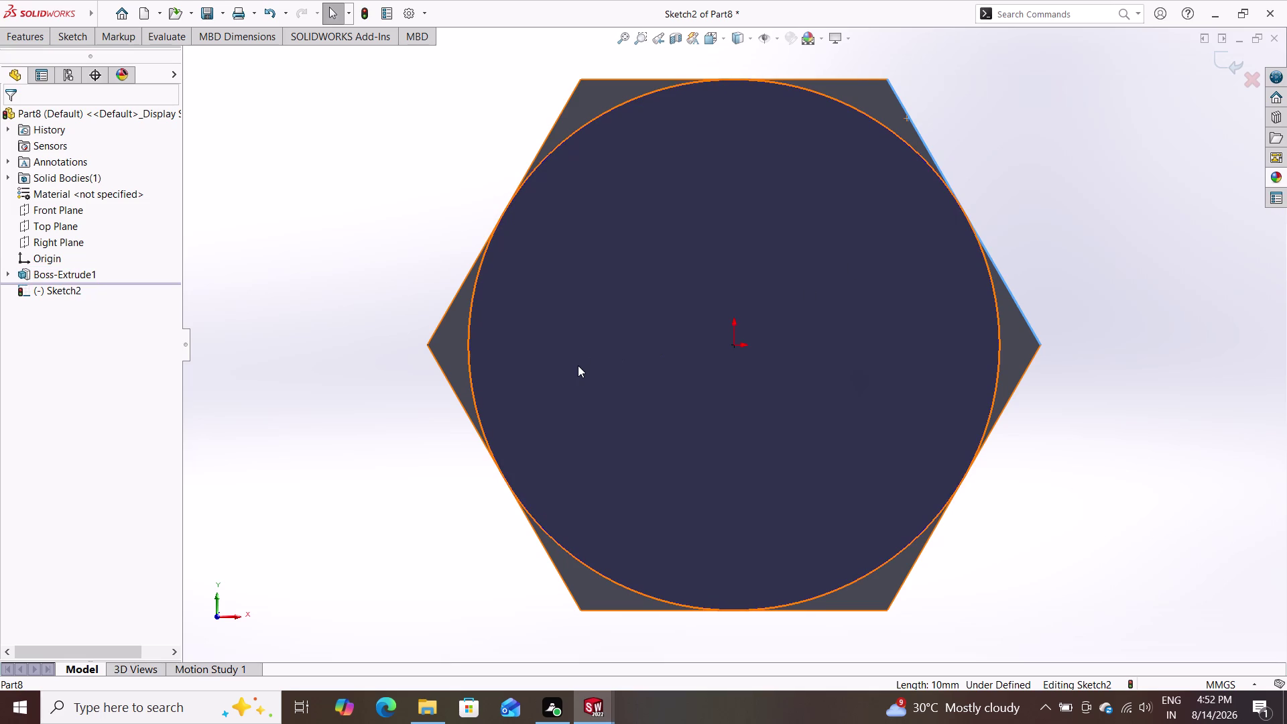
double_click(619, 102)
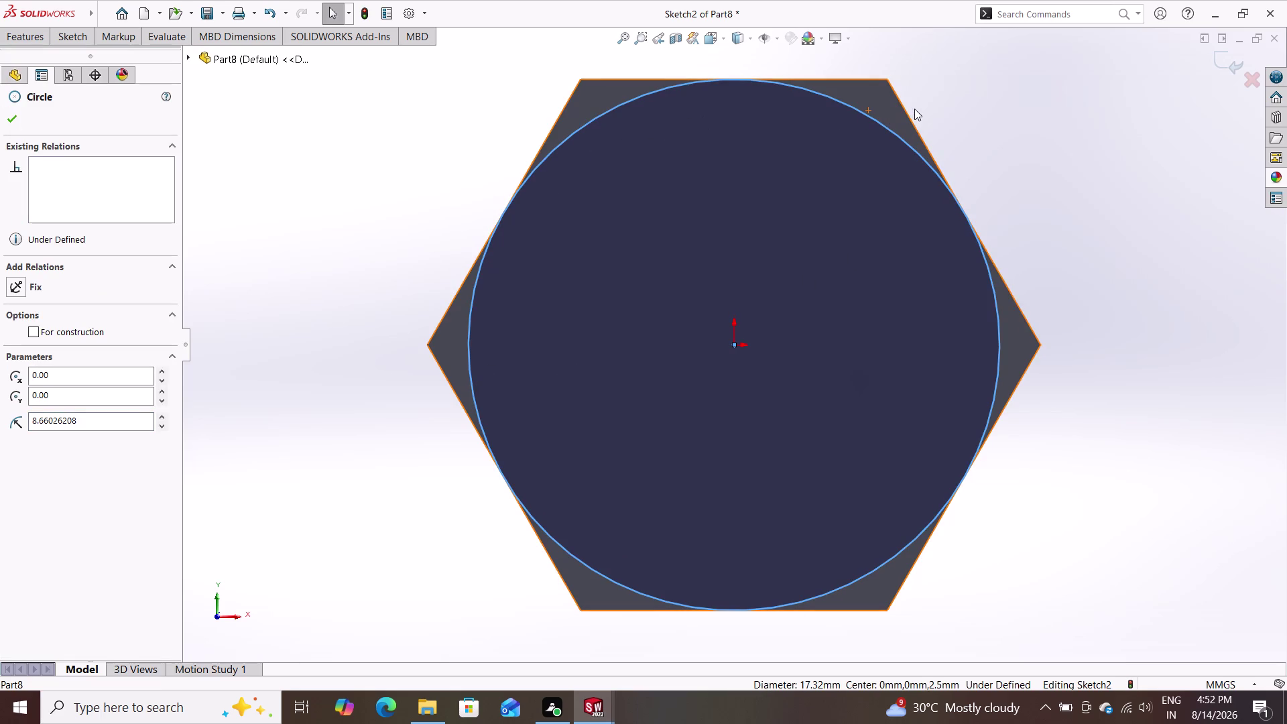
click(908, 116)
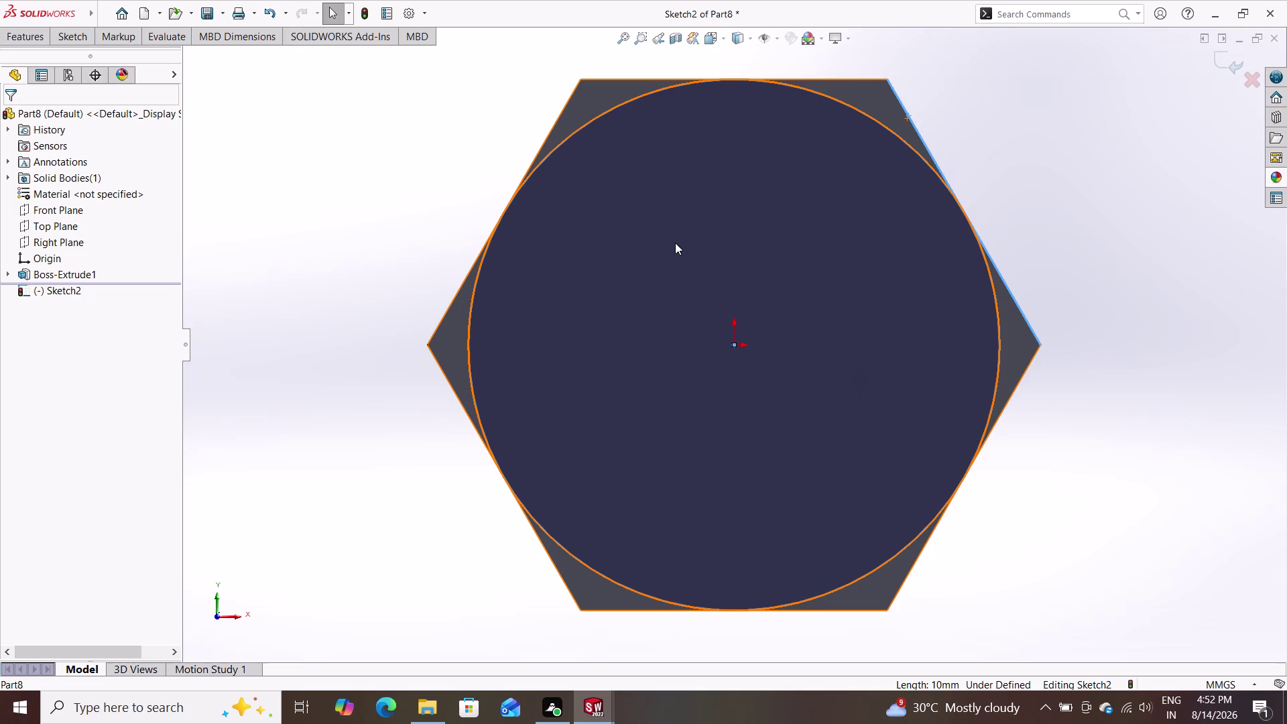
key(Escape)
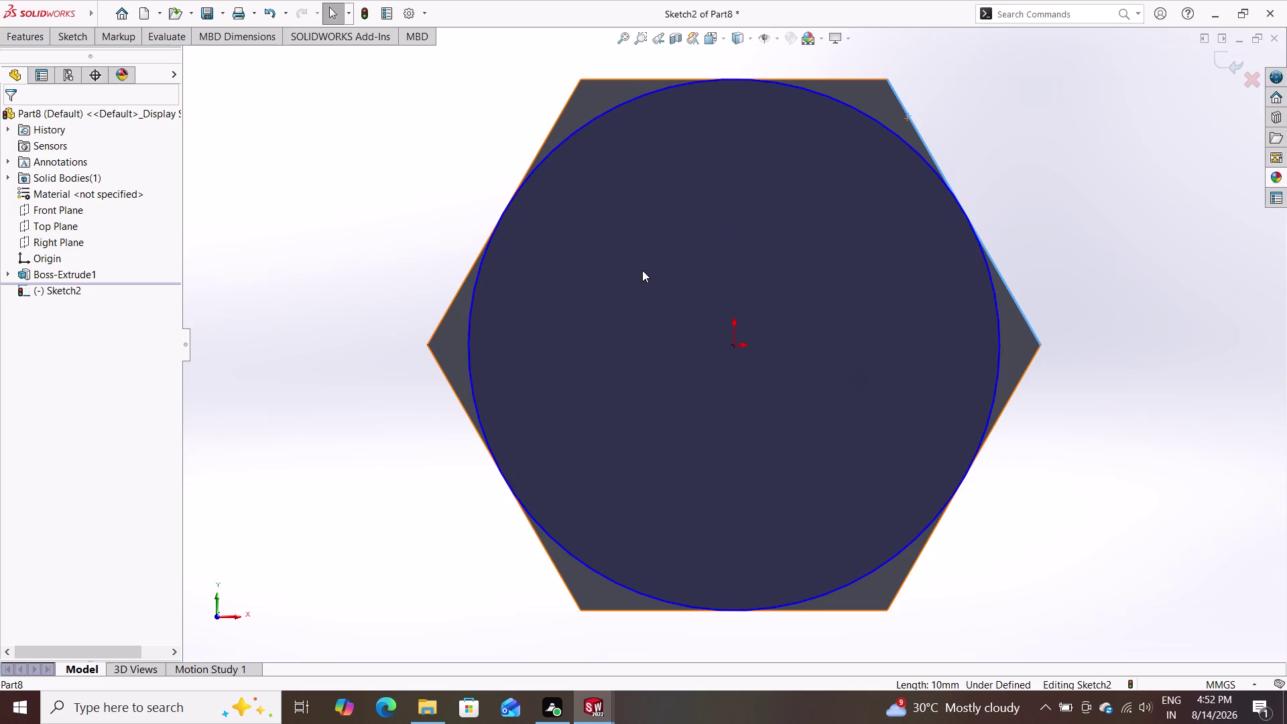
key(Escape)
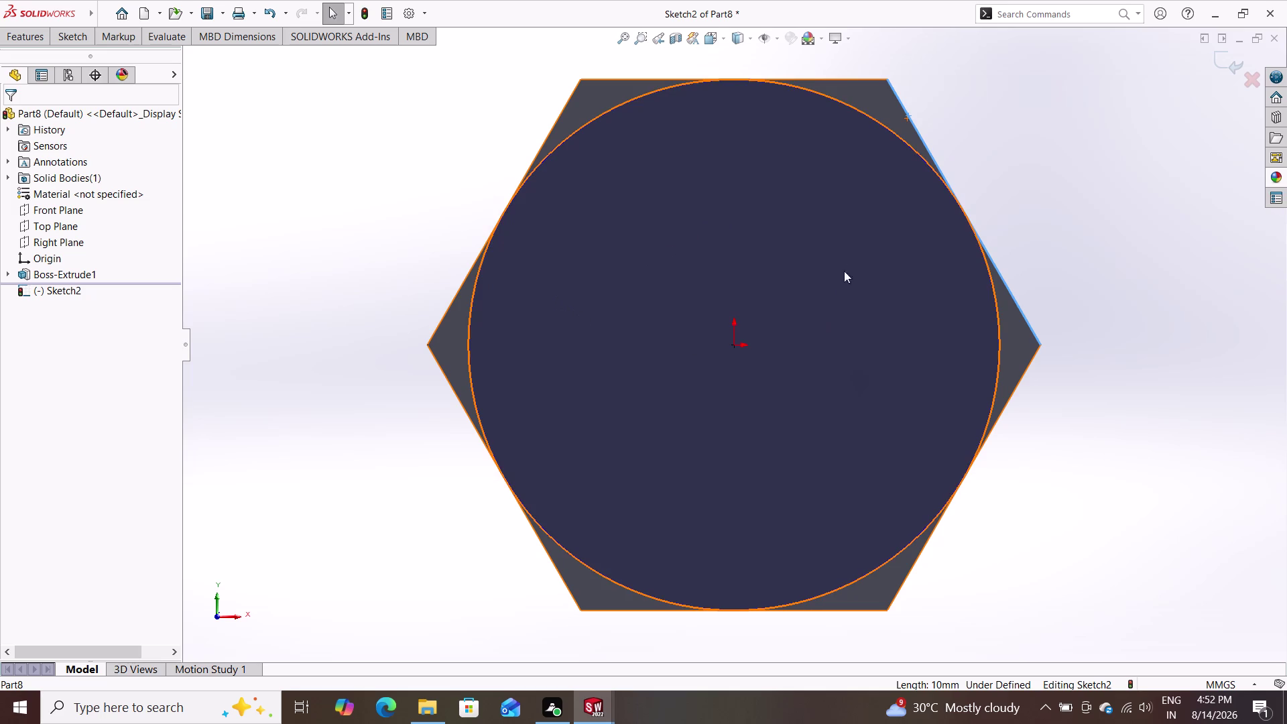
click(899, 137)
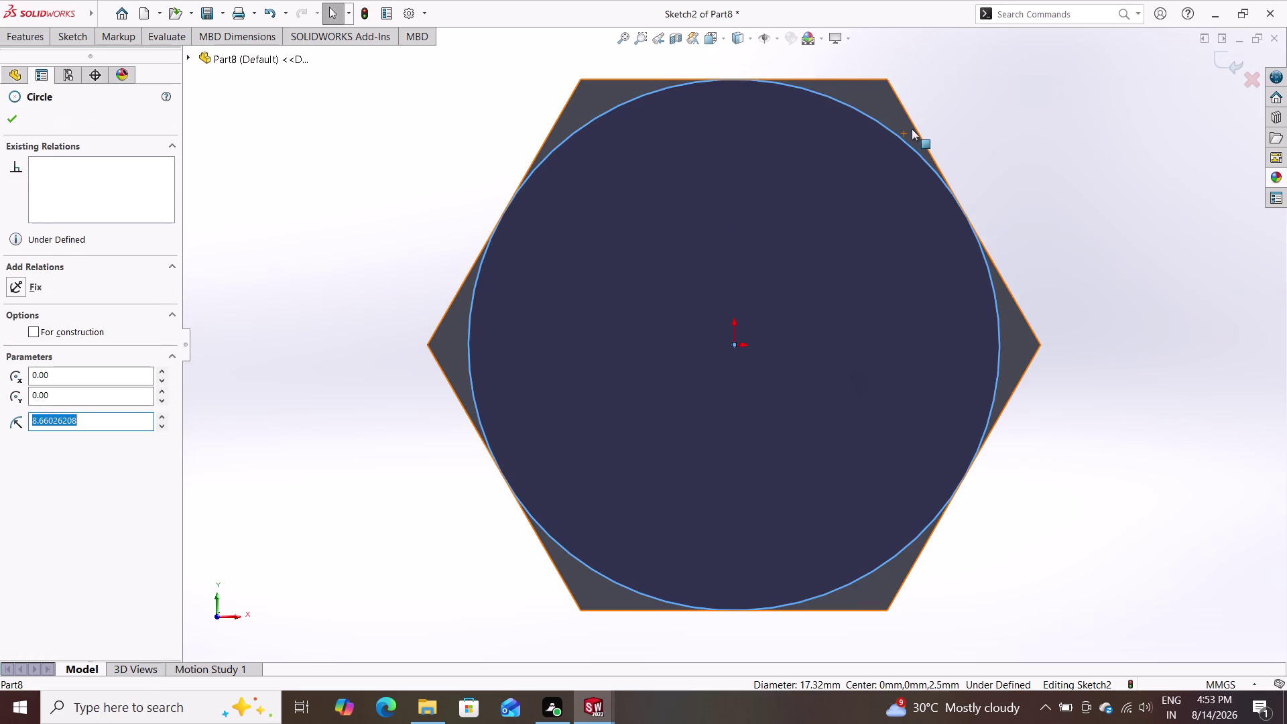
click(914, 127)
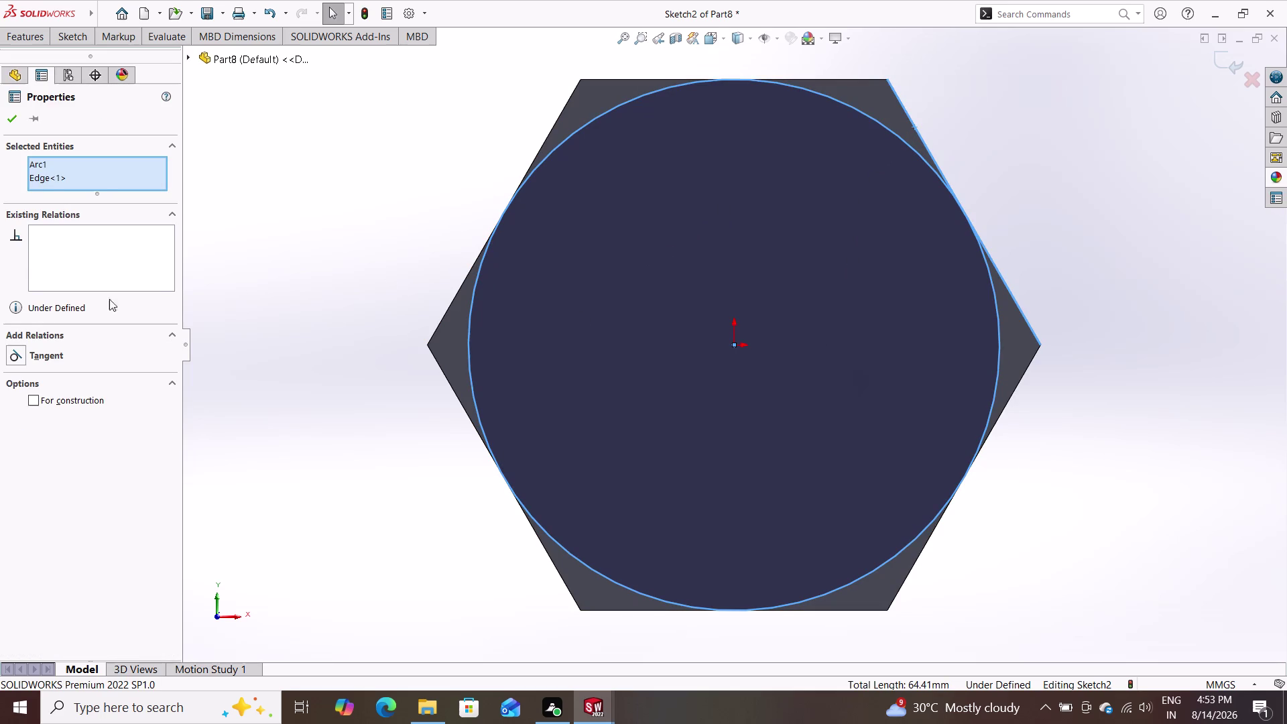
click(39, 357)
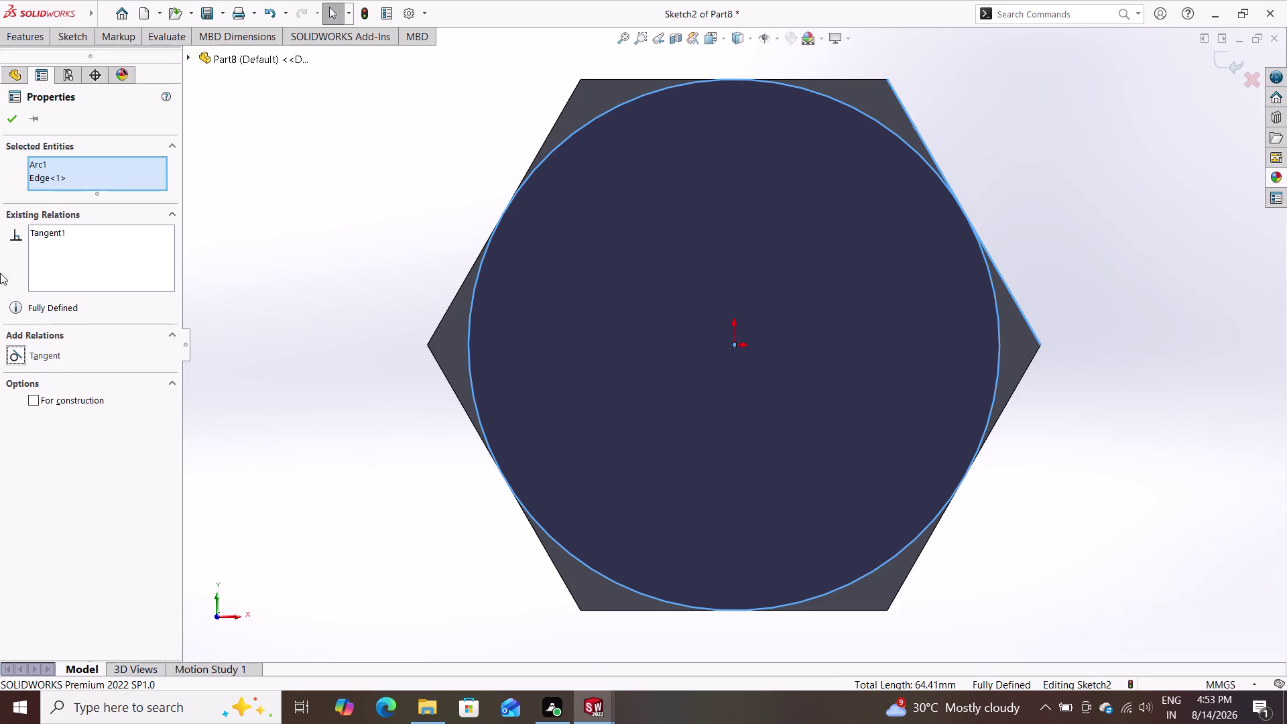
double_click(6, 121)
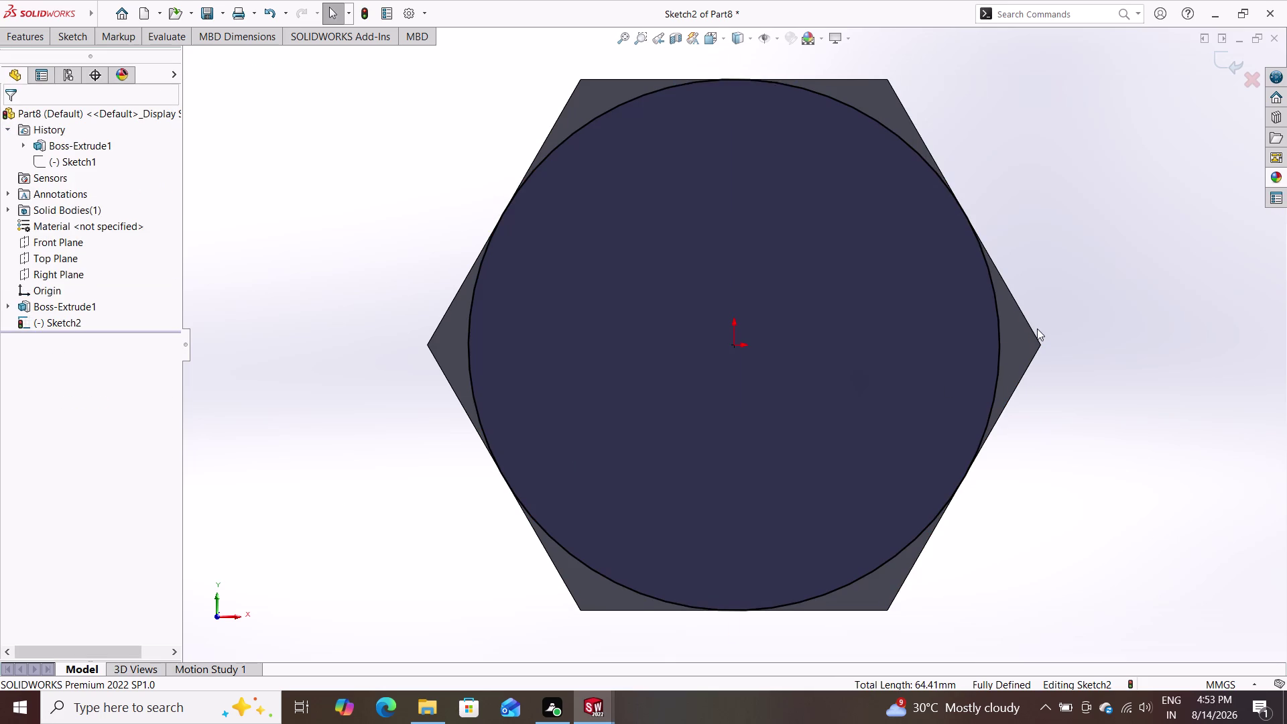
Launch Extruded Cut from the Features tab using the Sketch2 circle.
double_click(60, 37)
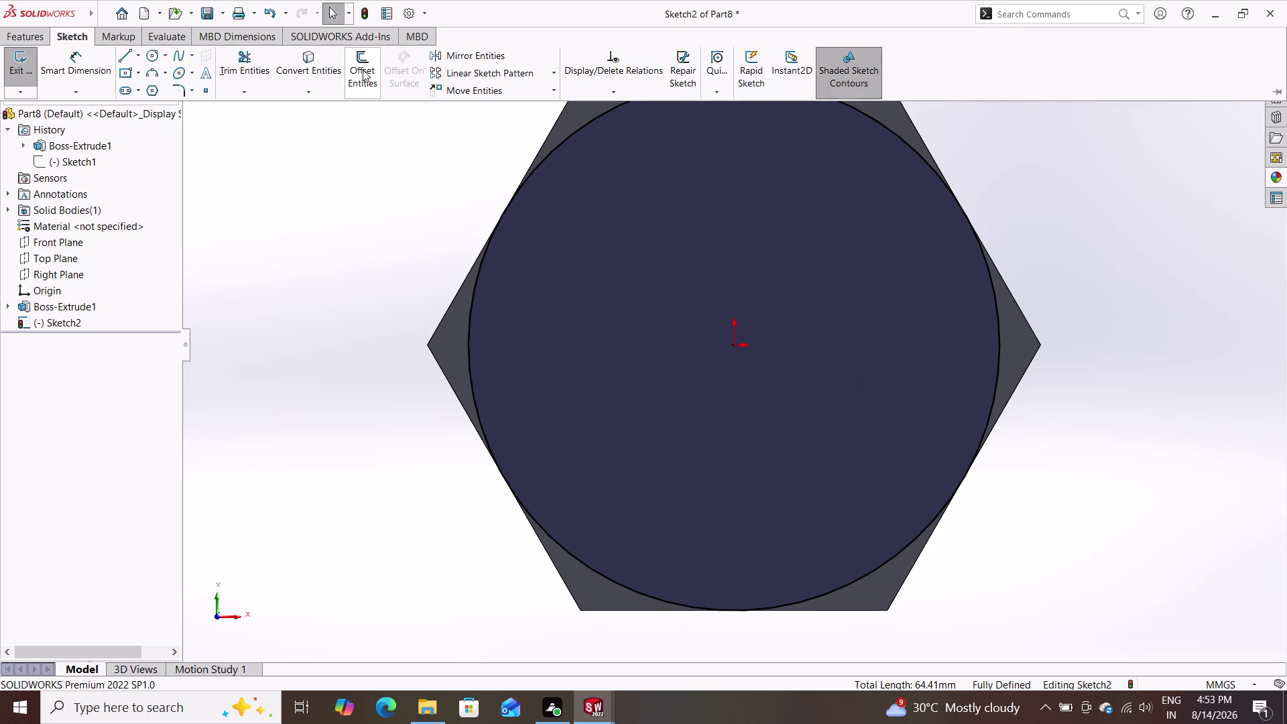
click(25, 33)
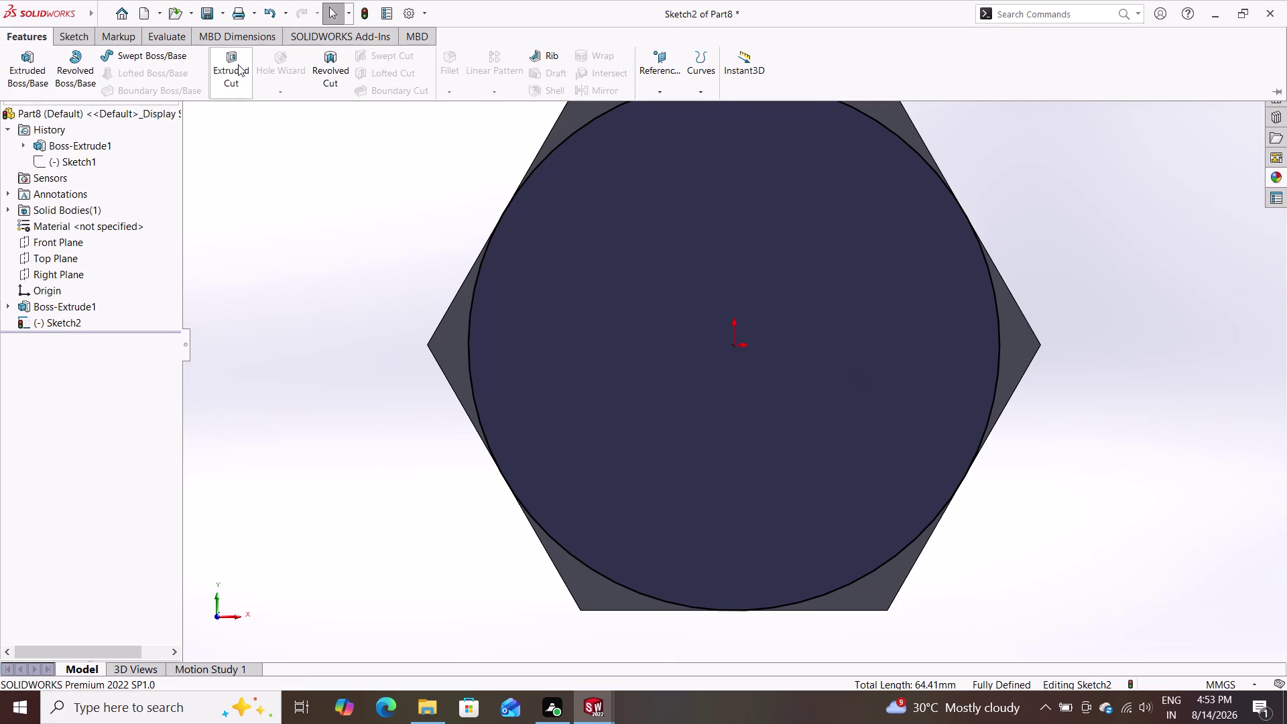
click(234, 64)
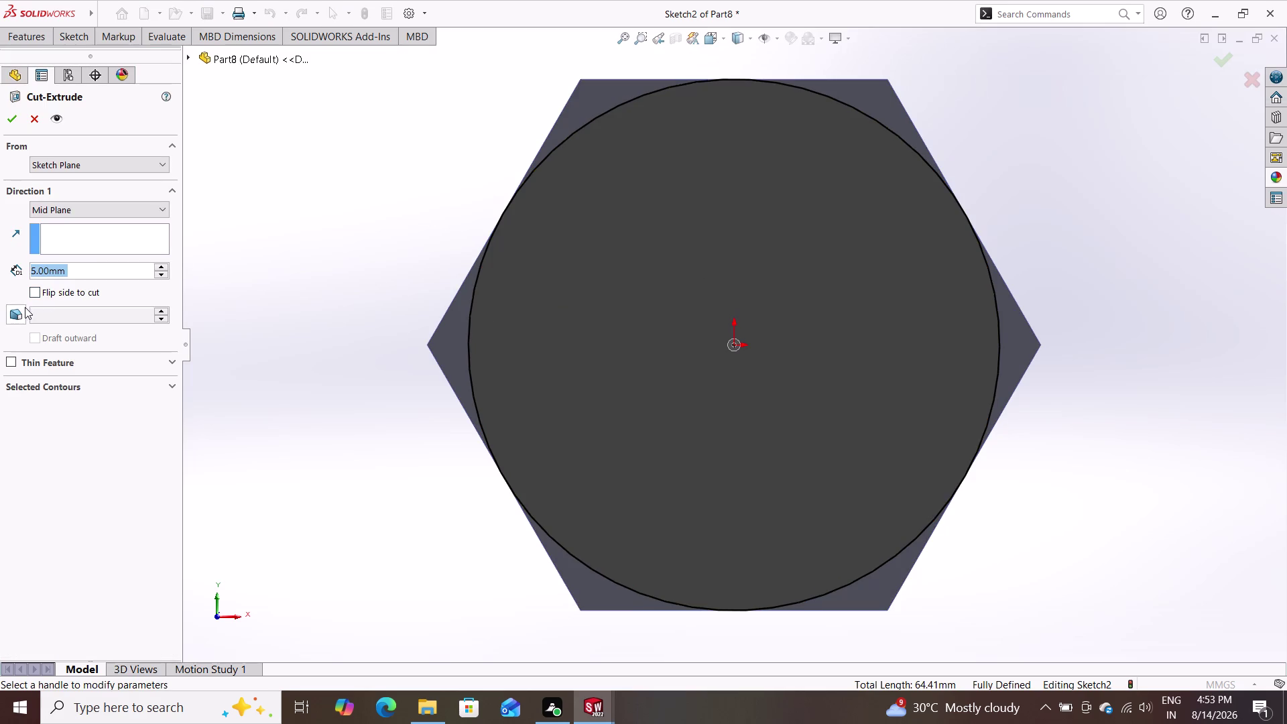
Create the cut with Flip side to cut, 45° draft, Blind 5 mm.
click(35, 289)
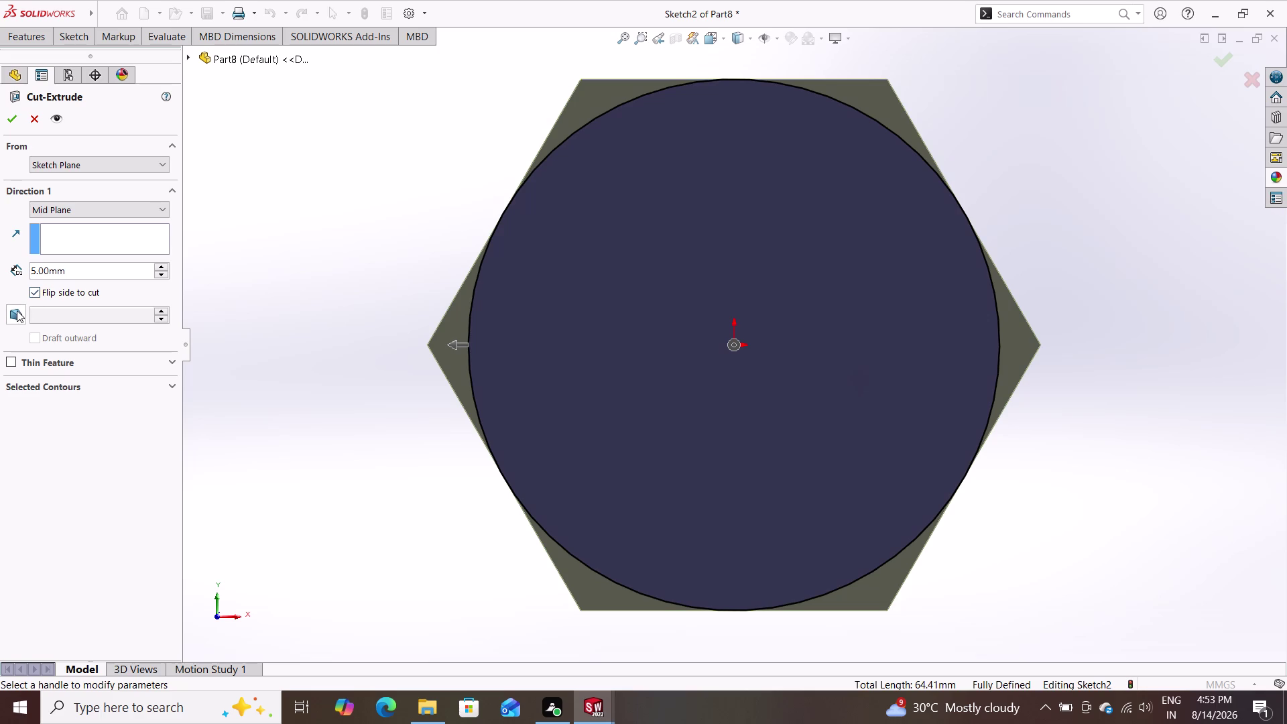
click(17, 311)
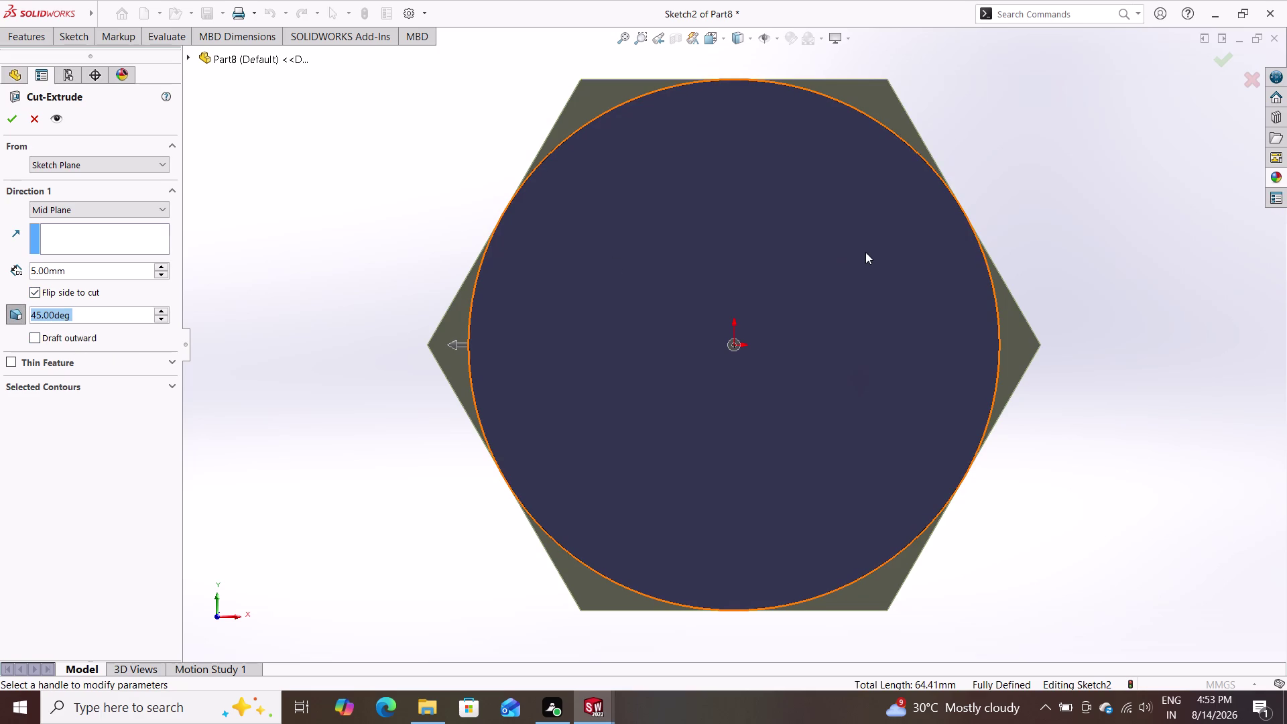
scroll(down, 3)
scroll(up, 3)
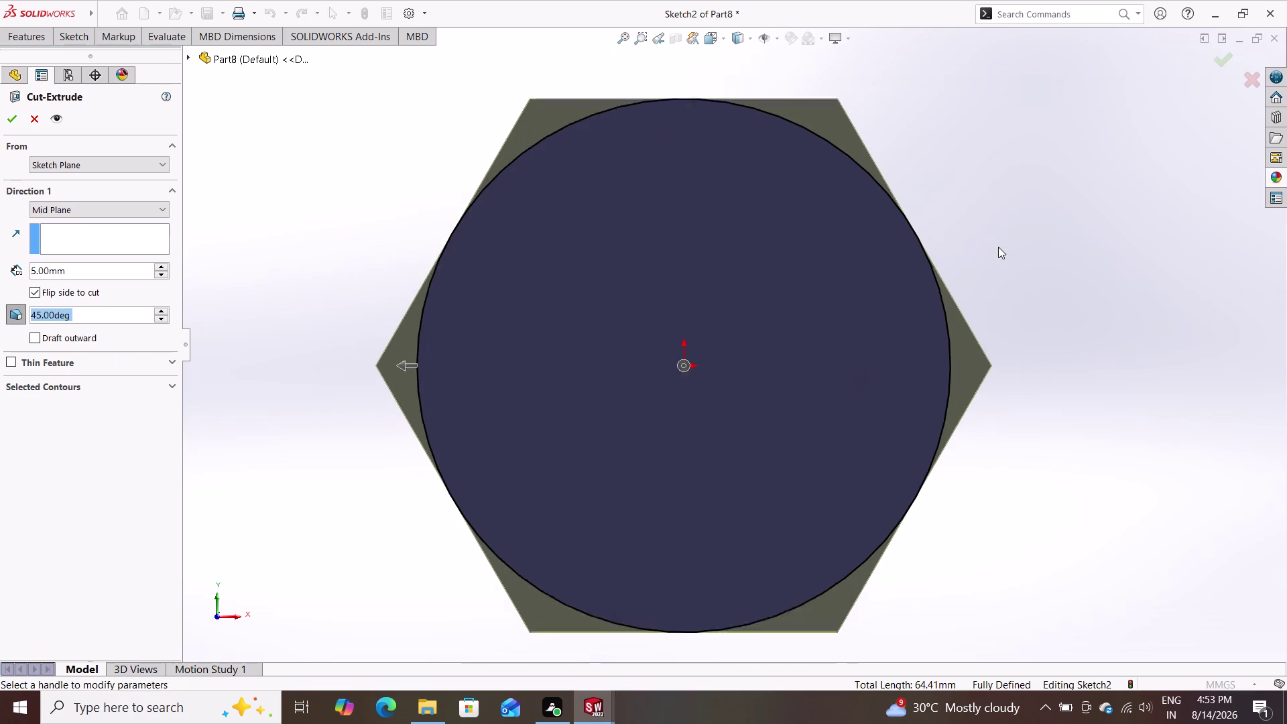
scroll(up, 3)
middle_drag(998, 293, 896, 334)
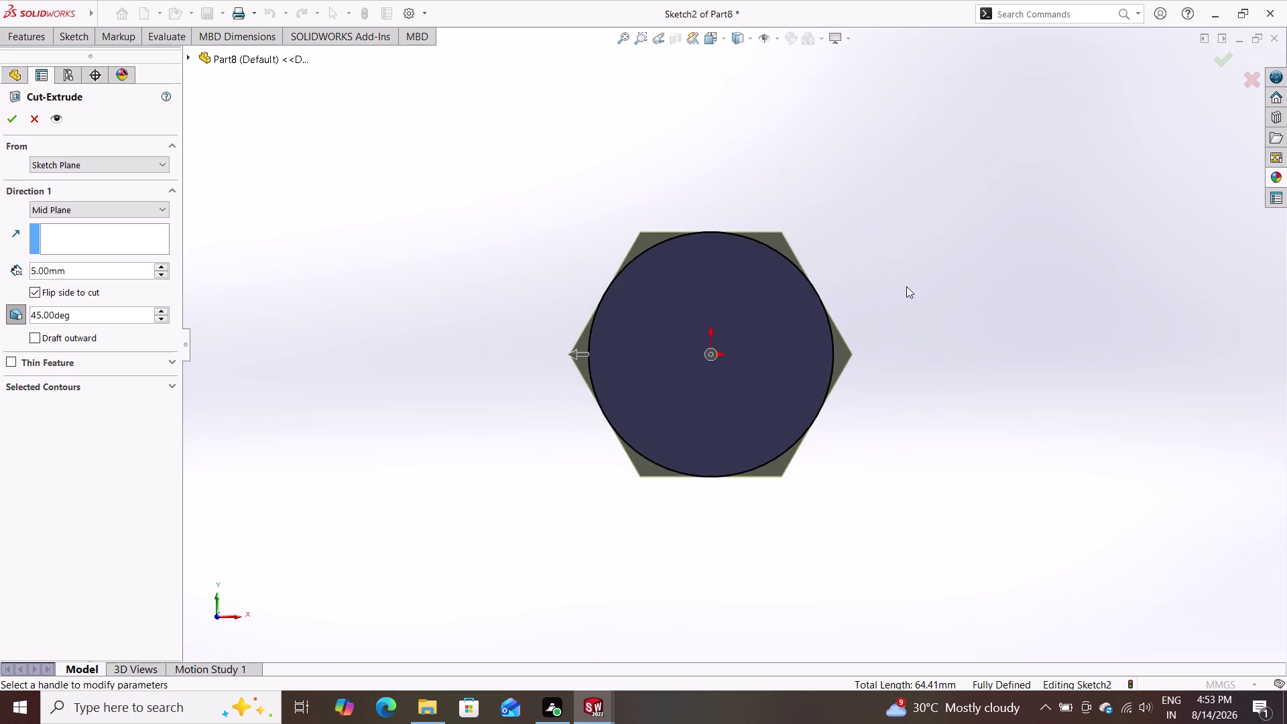
click(99, 208)
double_click(87, 223)
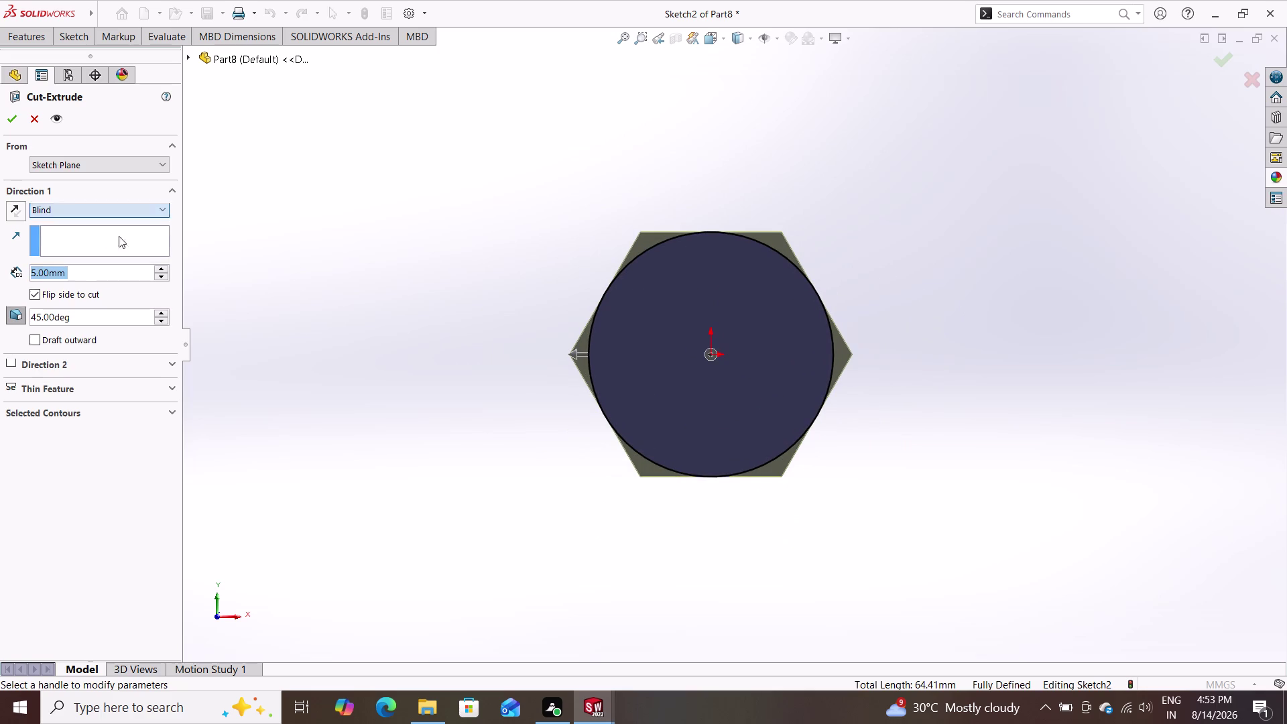
middle_drag(910, 322, 815, 408)
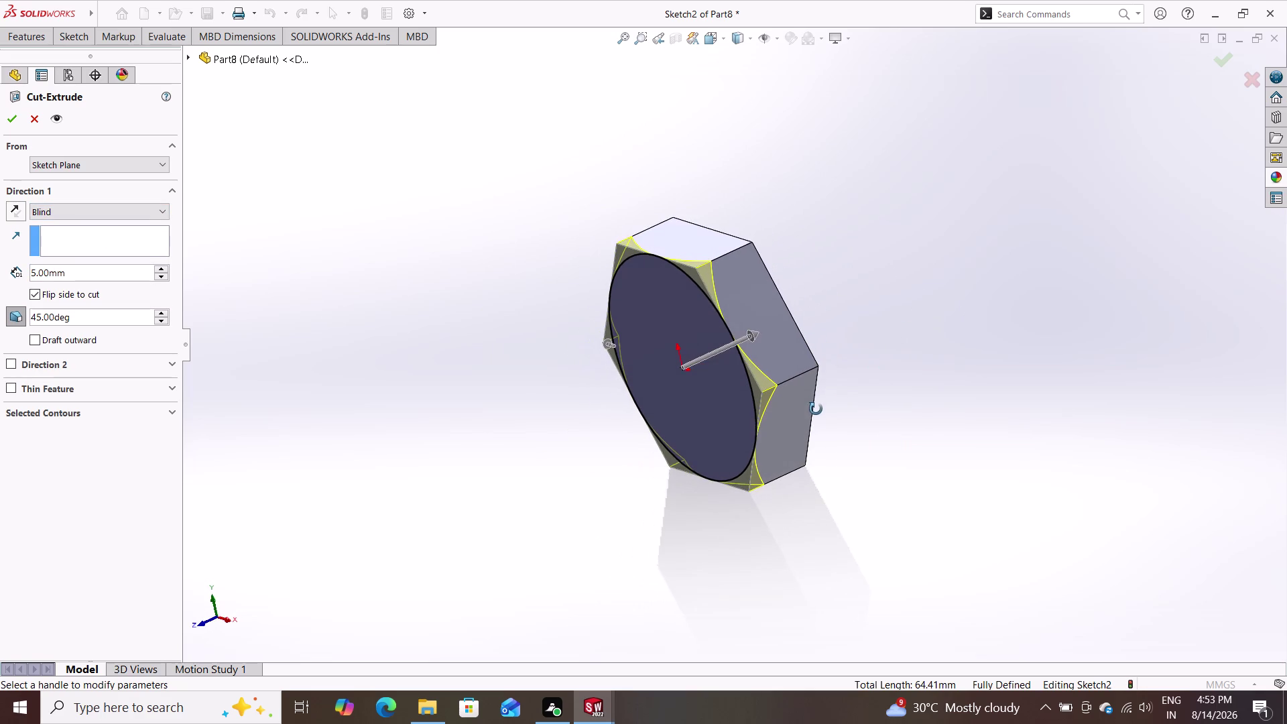
middle_drag(816, 408, 821, 396)
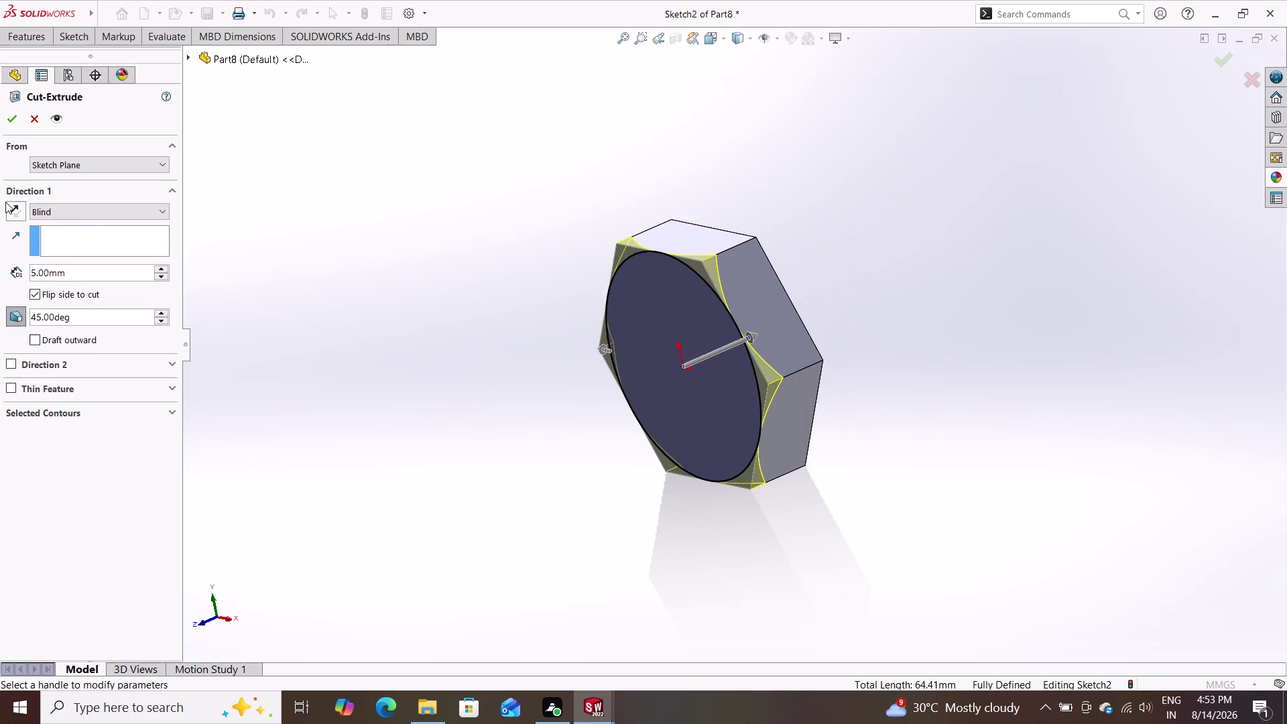
click(4, 113)
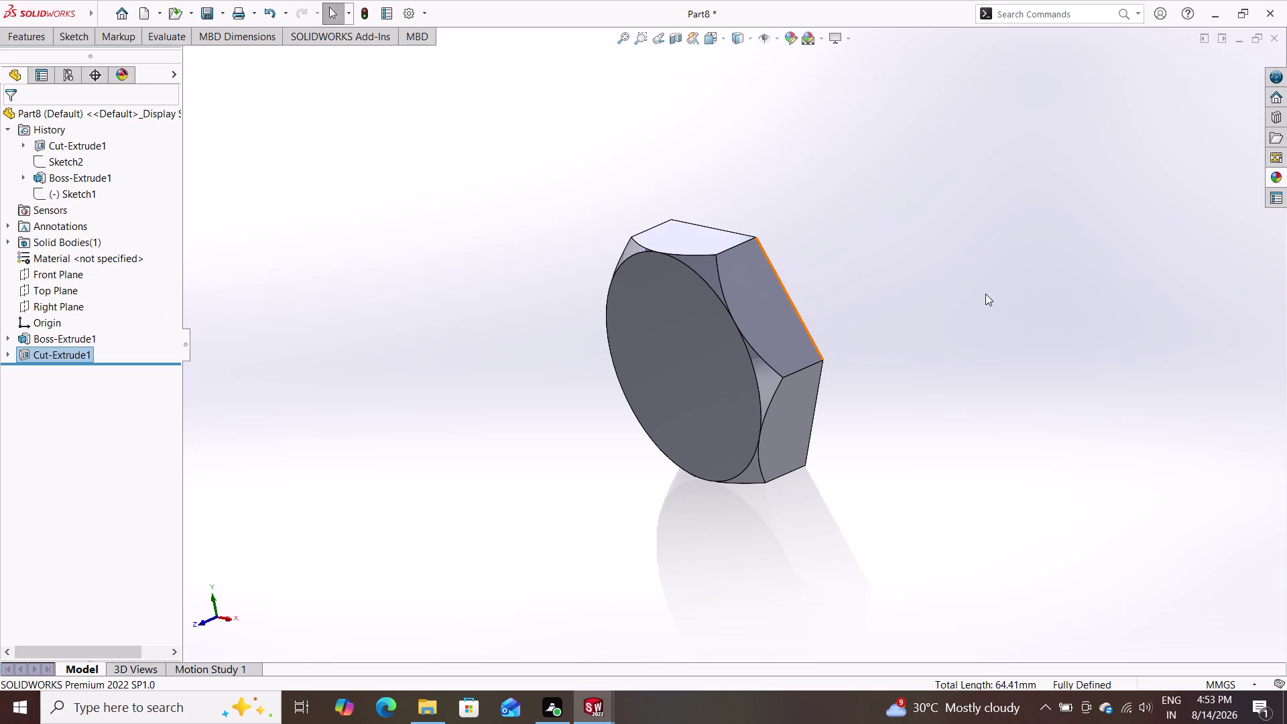
Orbit around the part to inspect the finished drafted cut.
middle_drag(922, 353, 895, 390)
scroll(up, 3)
middle_drag(846, 347, 840, 392)
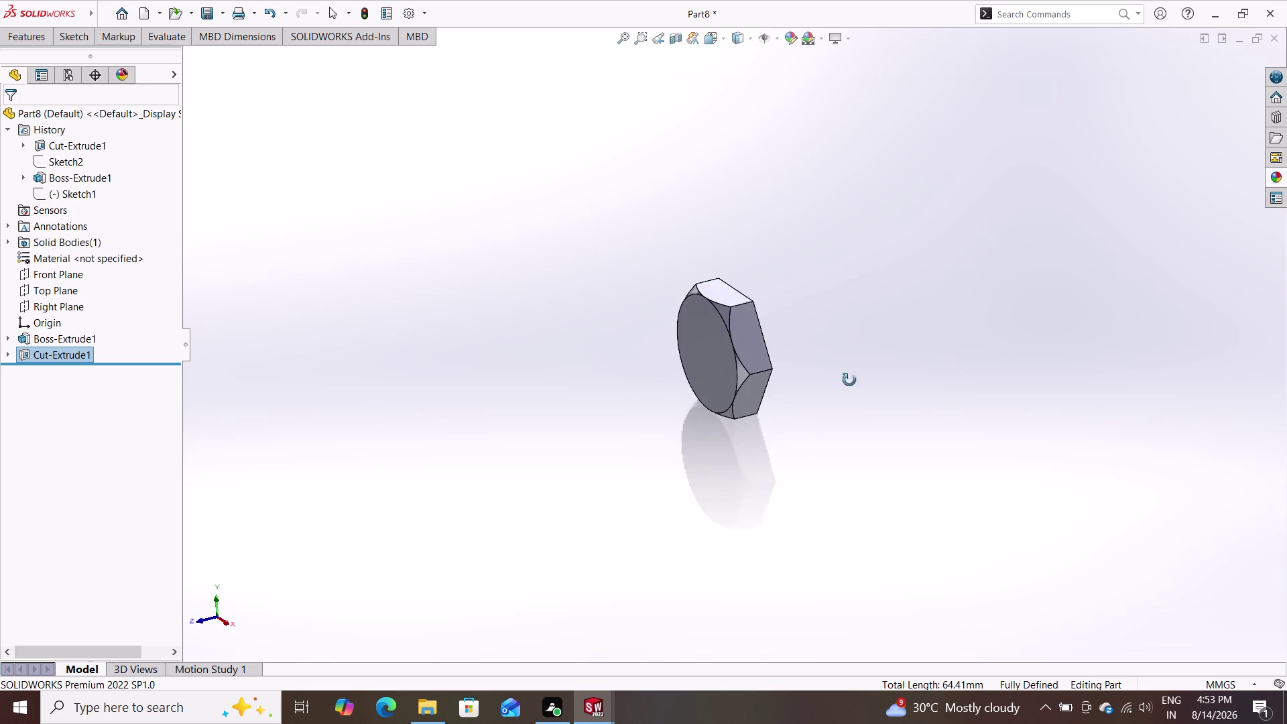
middle_drag(840, 392, 855, 372)
scroll(up, 3)
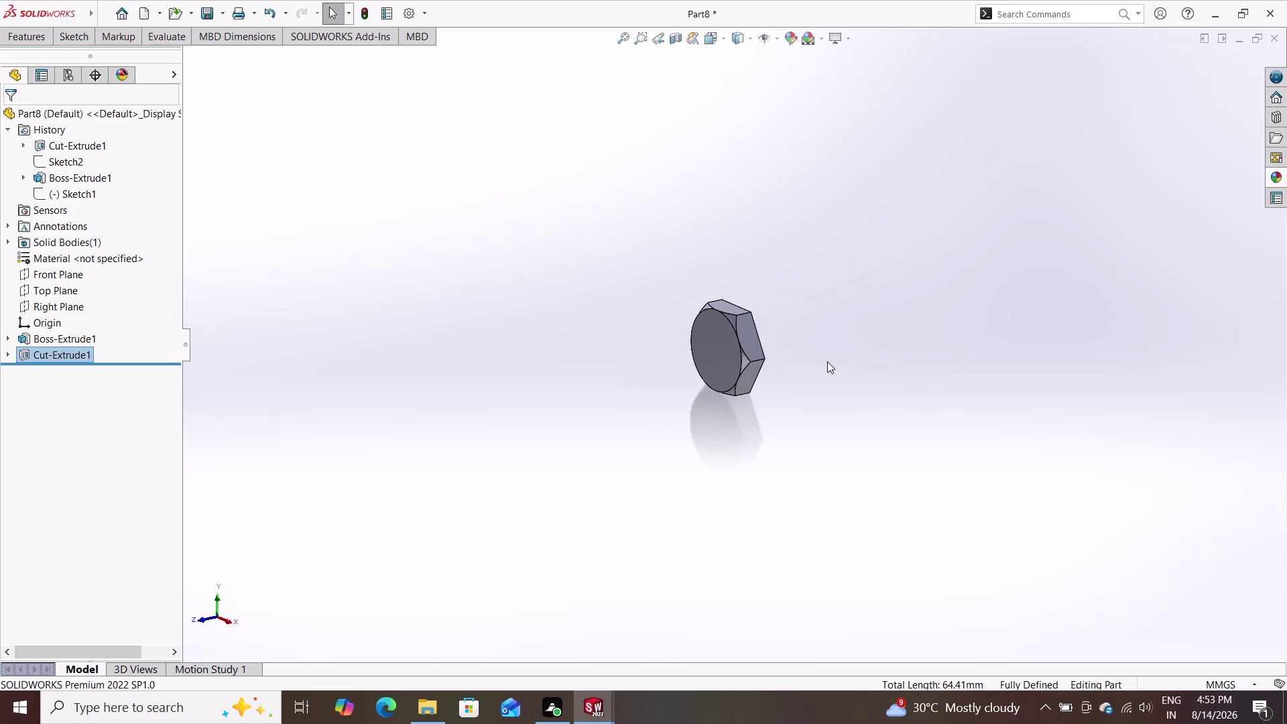
scroll(down, 3)
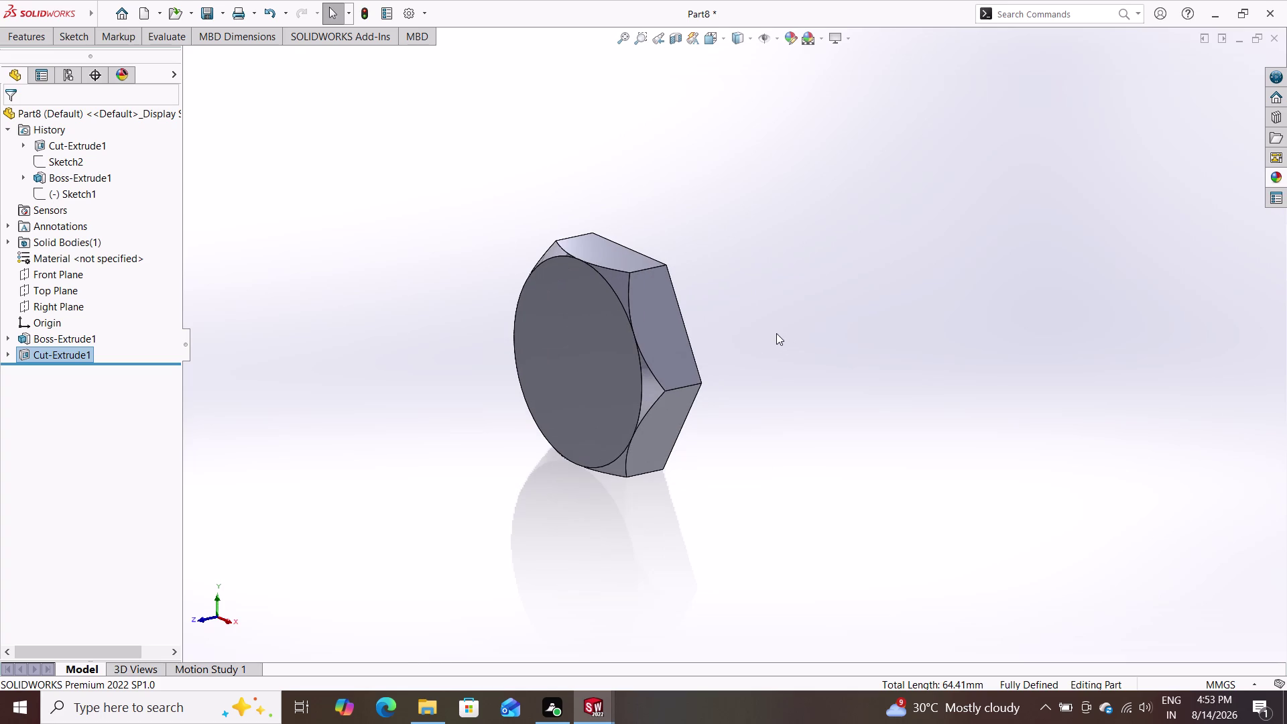
click(12, 31)
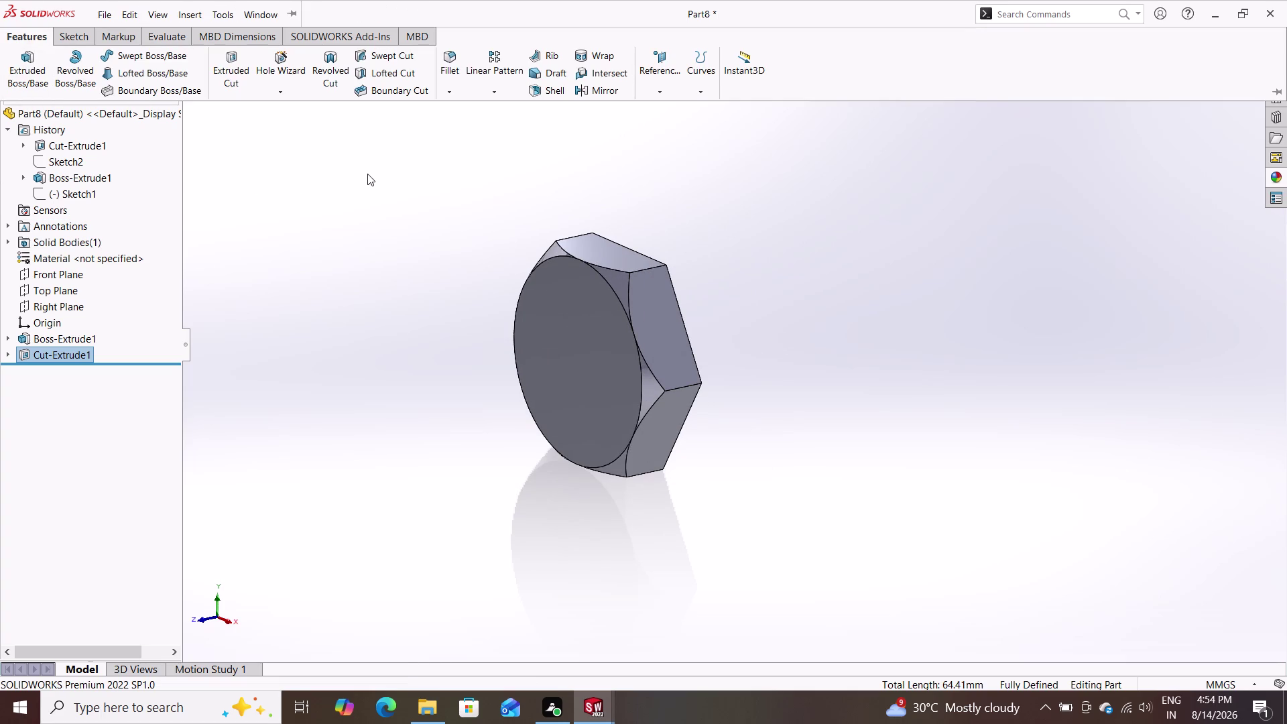
click(603, 82)
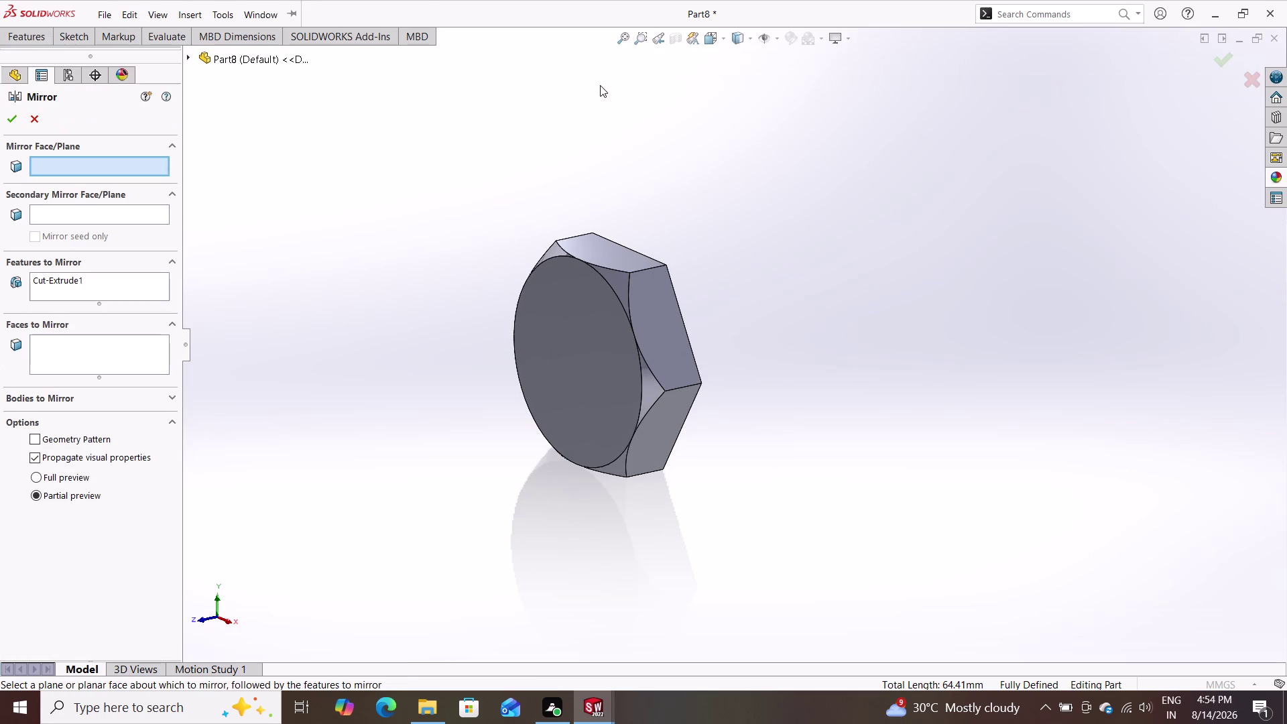
Cancel the first mirror attempt, select Cut-Extrude1, and reopen Mirror.
key(Escape)
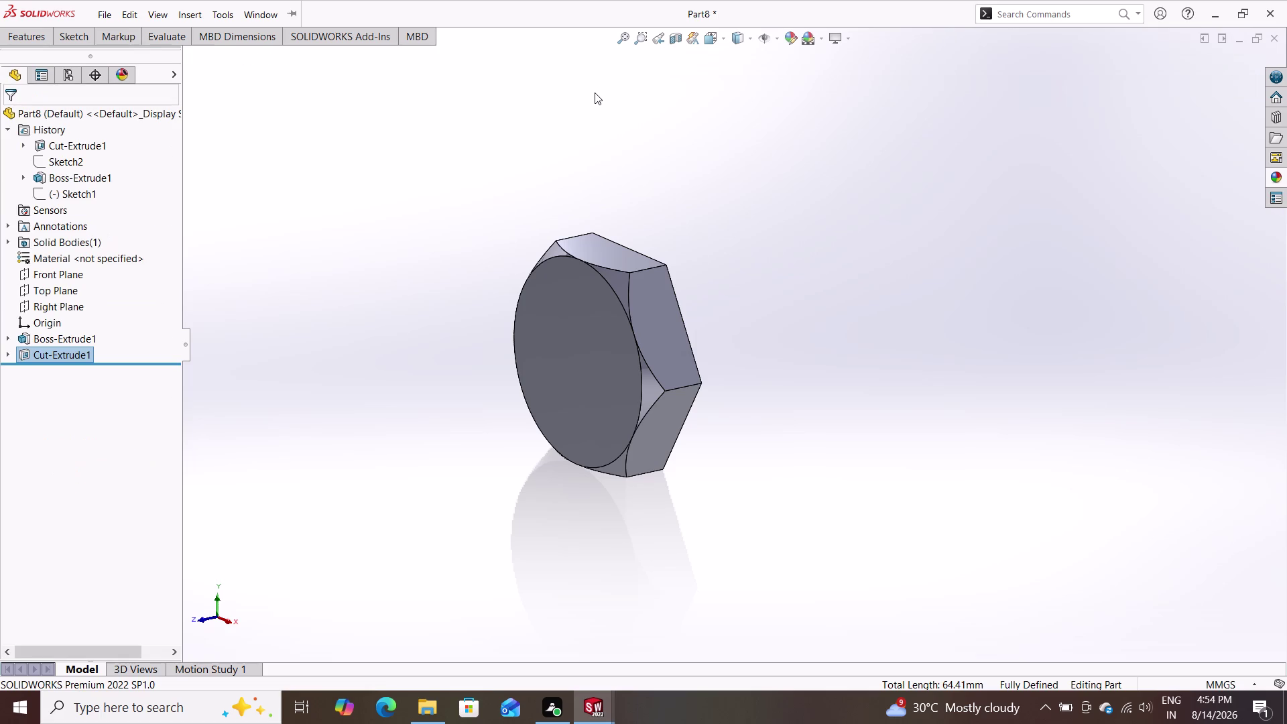
key(Escape)
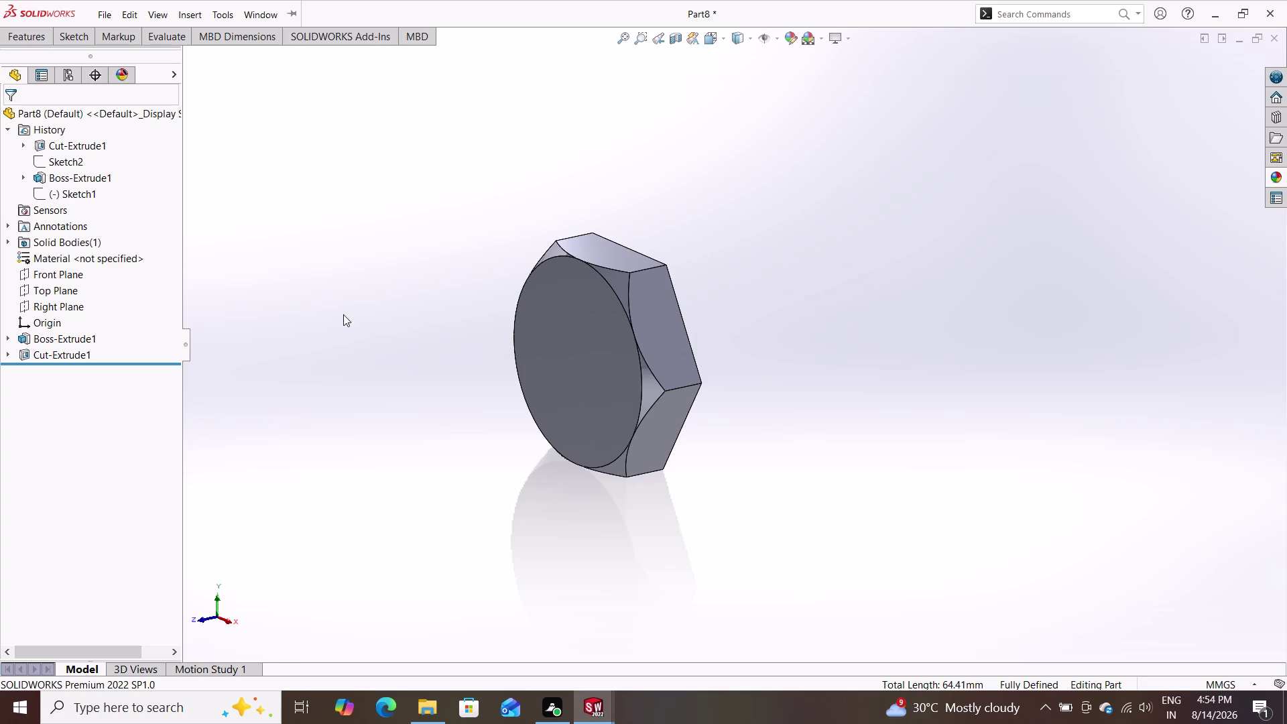
click(595, 360)
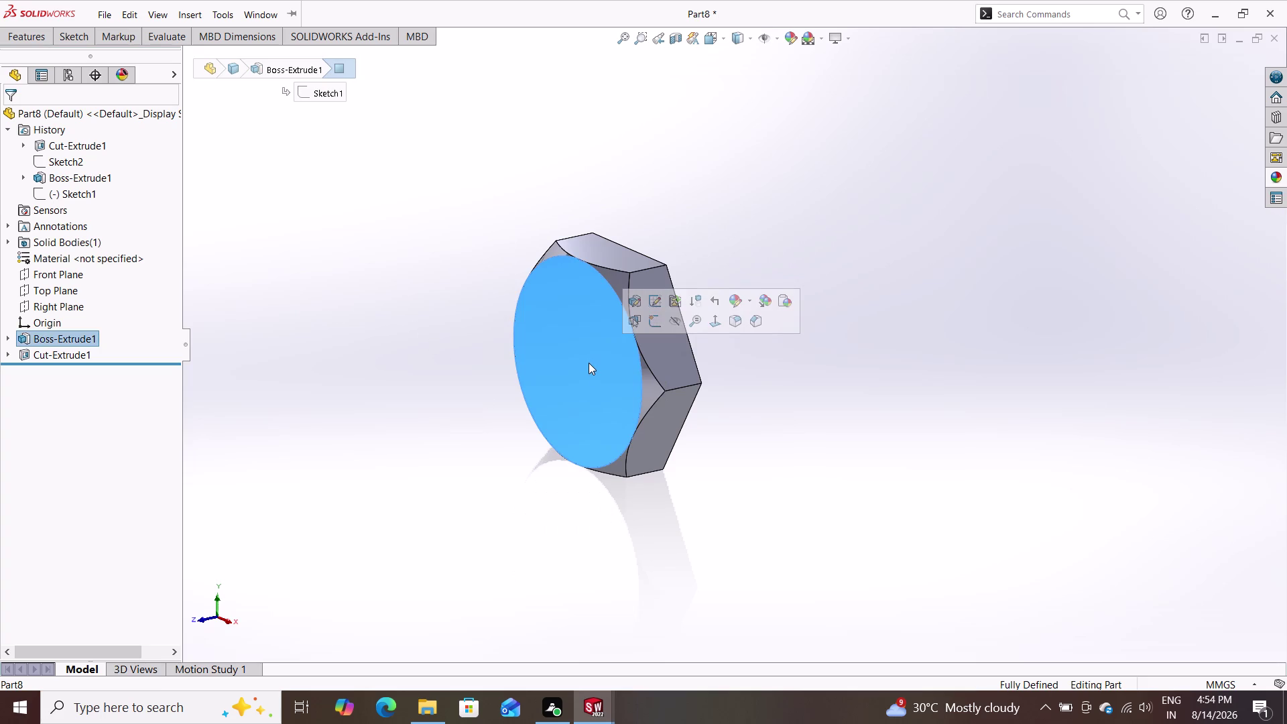
key(Escape)
key(Escape)
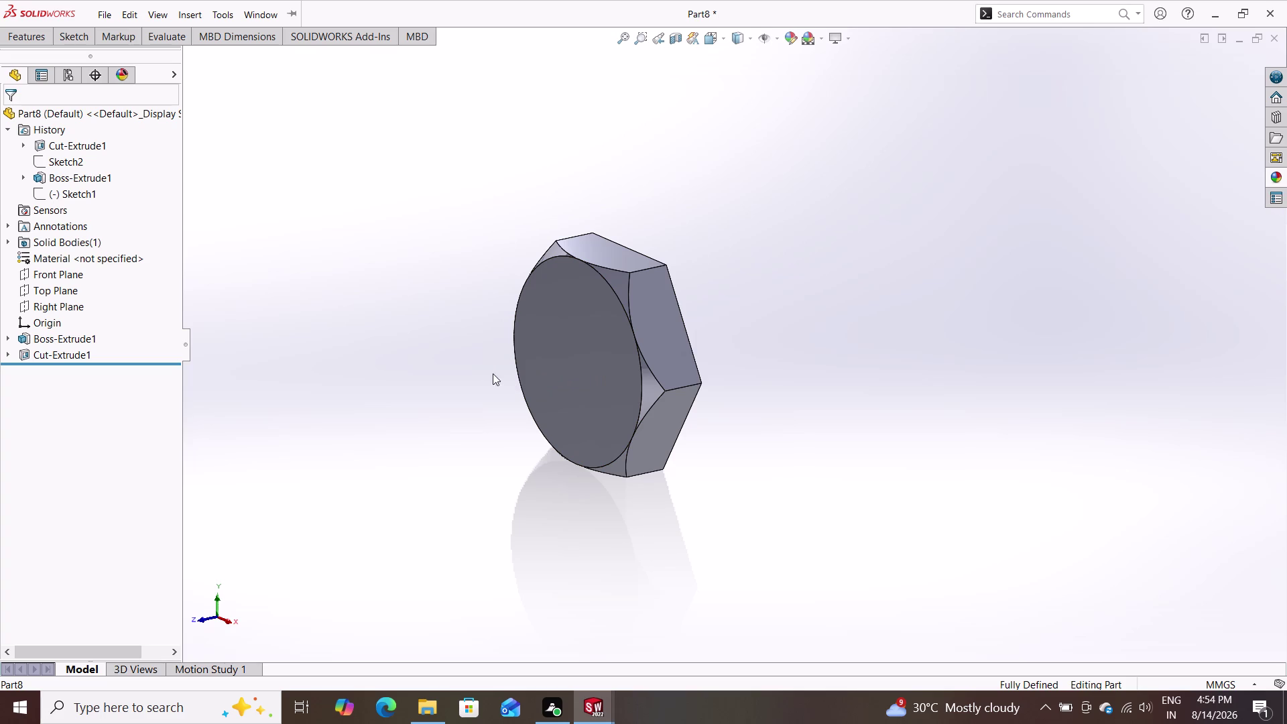
click(103, 140)
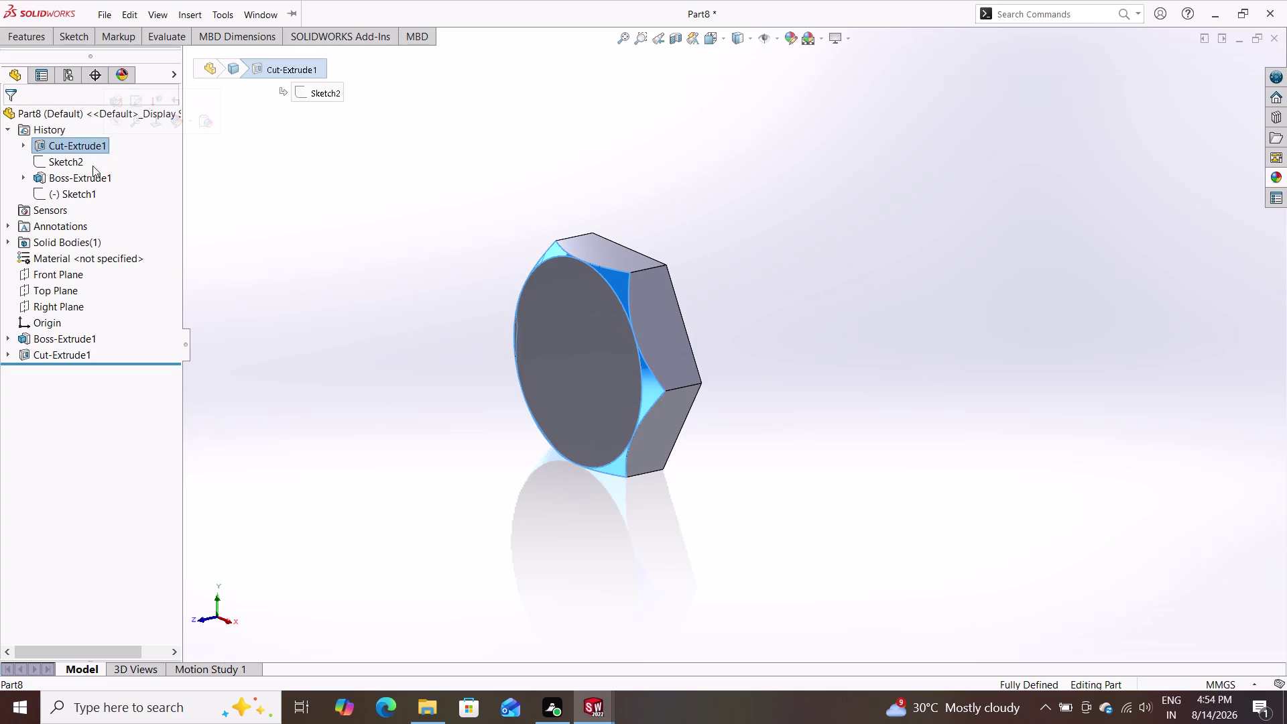
click(41, 40)
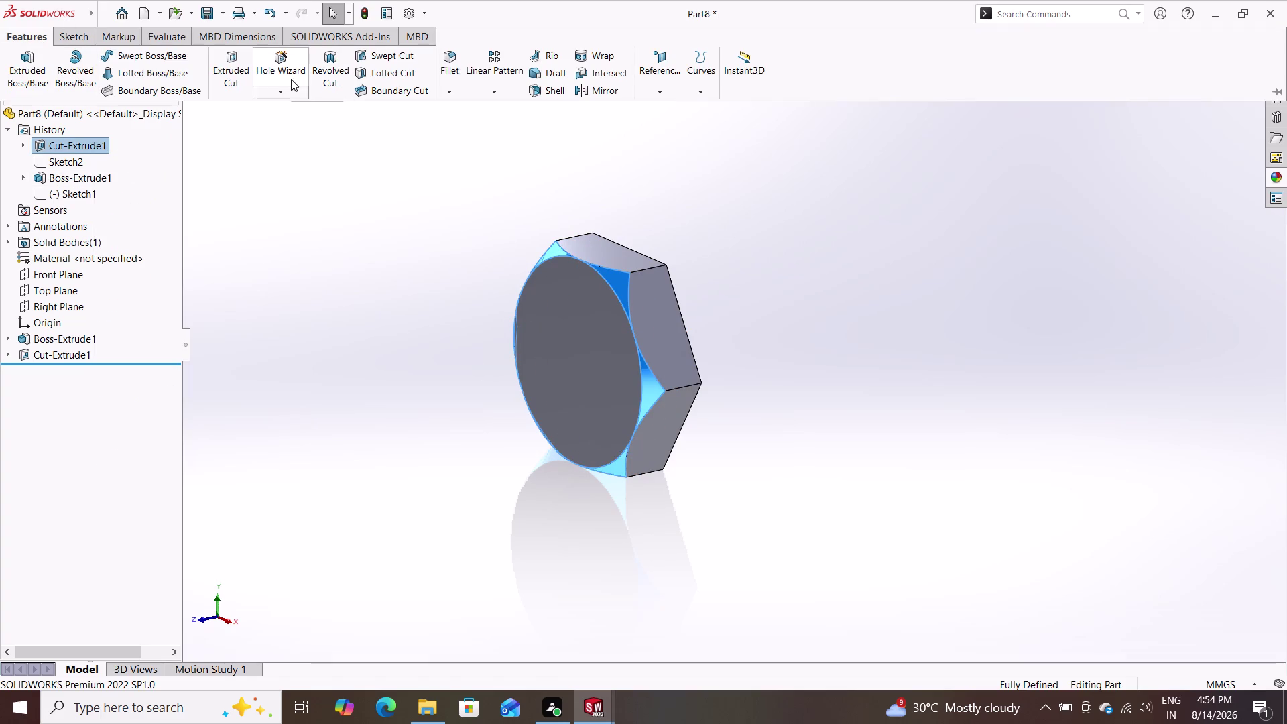
click(604, 90)
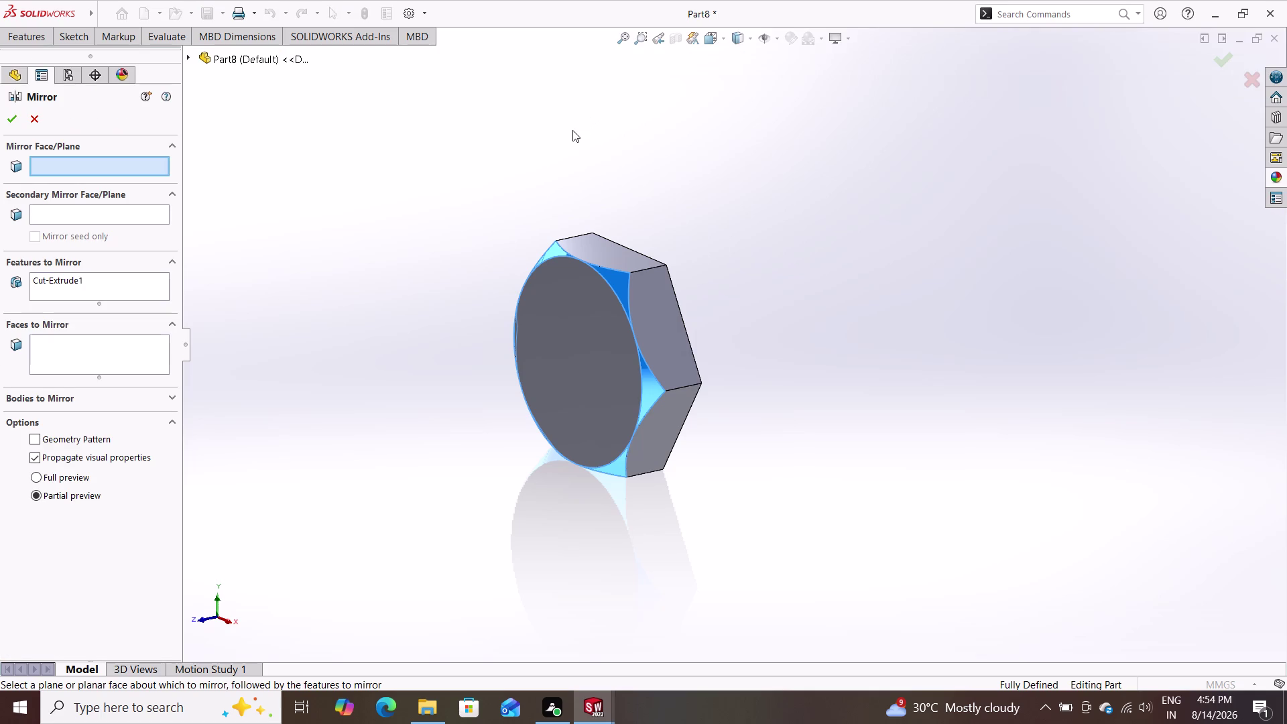
Mirror Cut-Extrude1 about the Front Plane, then orbit to check the back face.
click(192, 55)
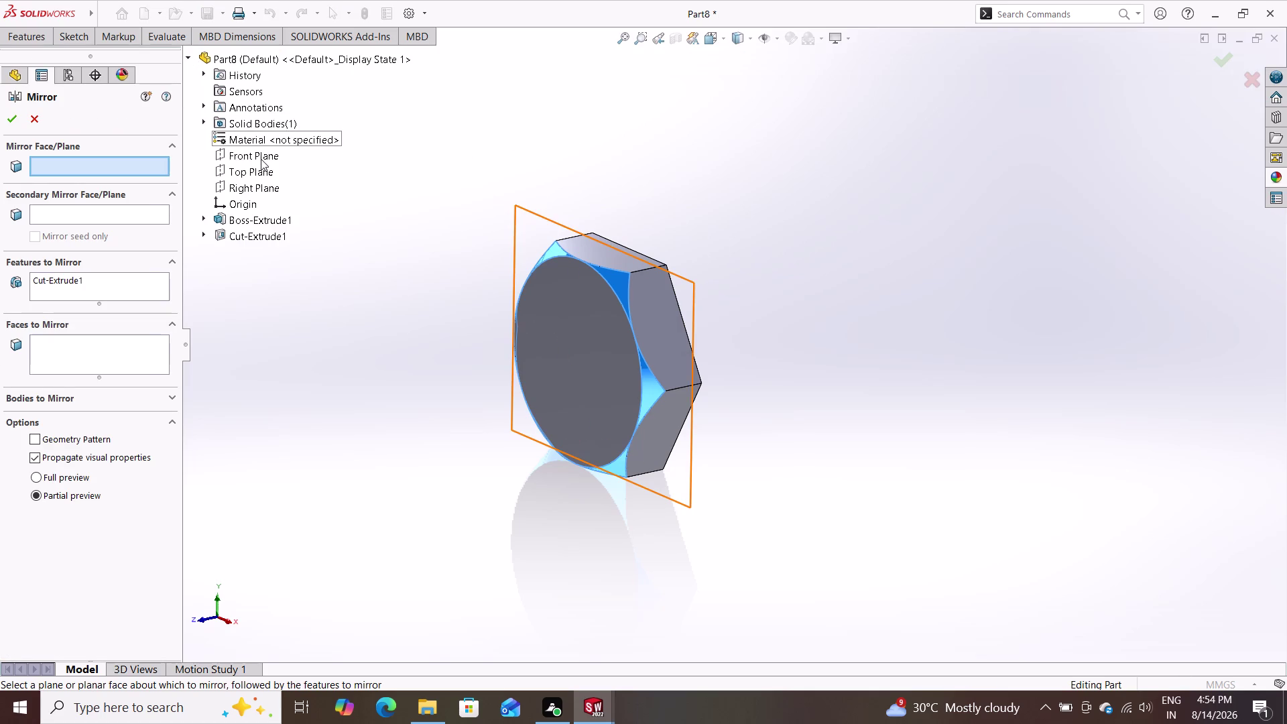
click(260, 159)
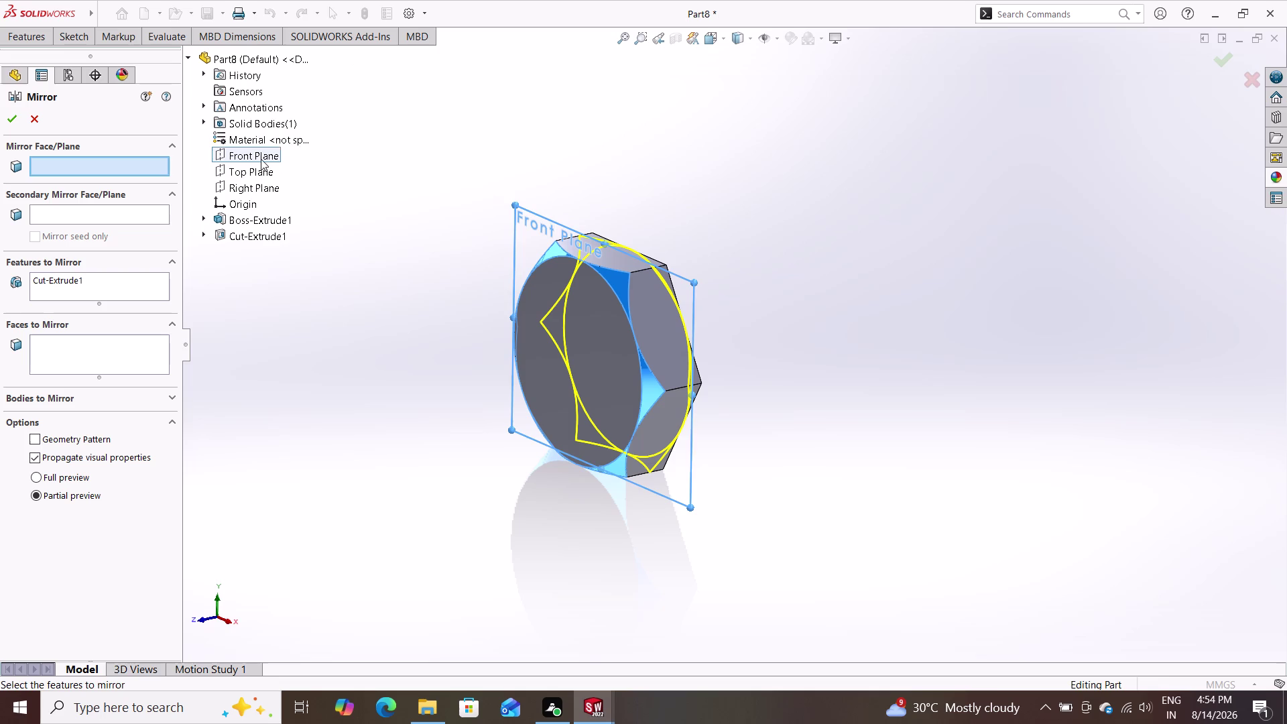
click(12, 114)
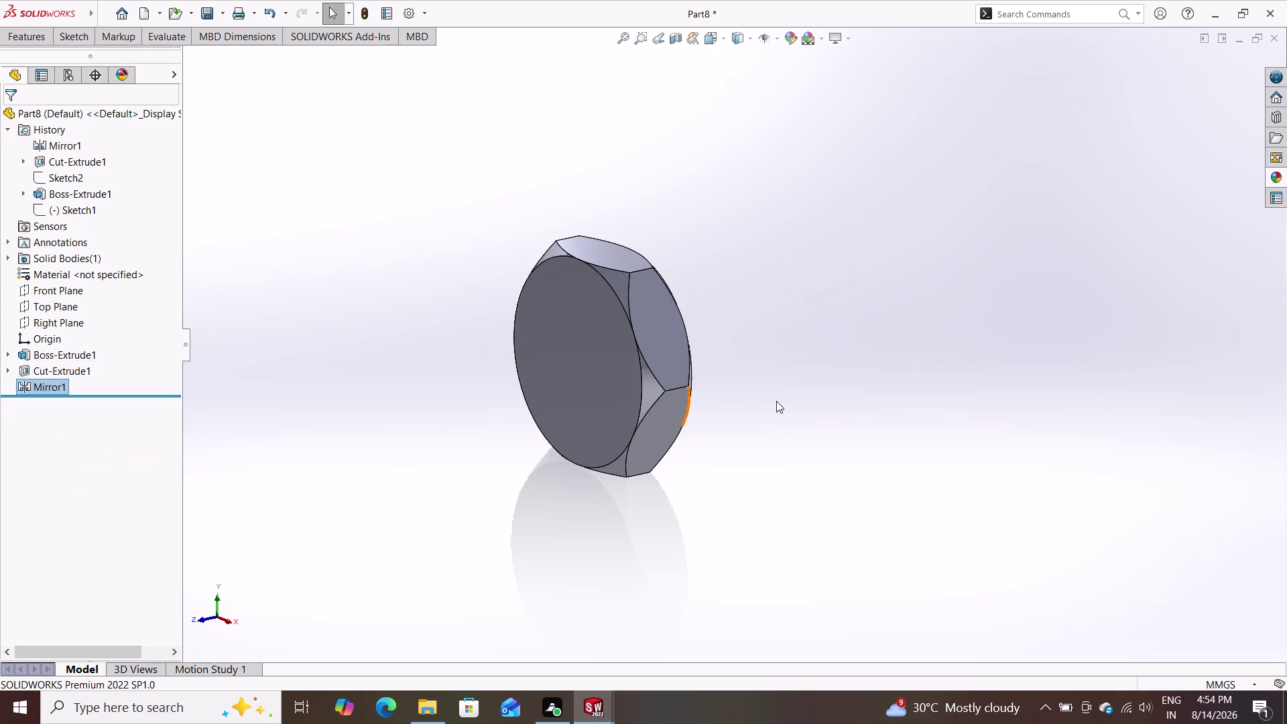
middle_drag(771, 410, 618, 425)
middle_drag(729, 367, 599, 406)
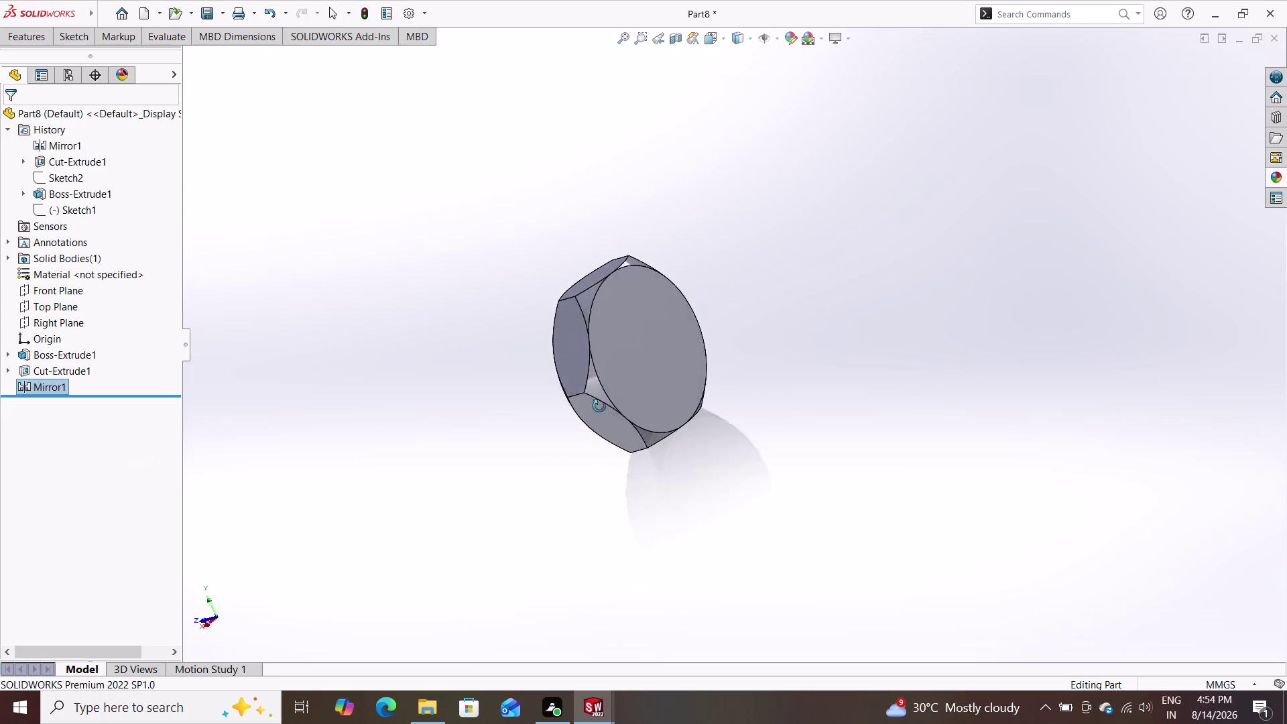
middle_drag(600, 407, 531, 481)
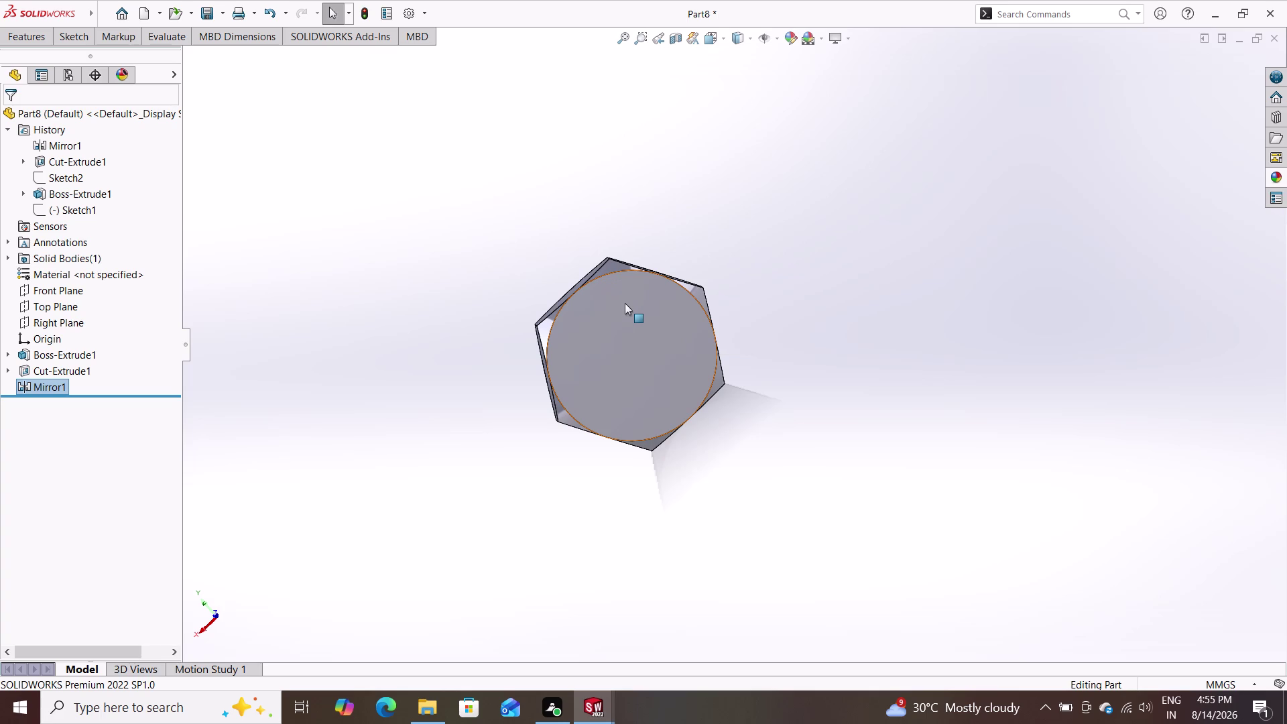
Start Sketch3 on the nut's circular front face.
click(67, 32)
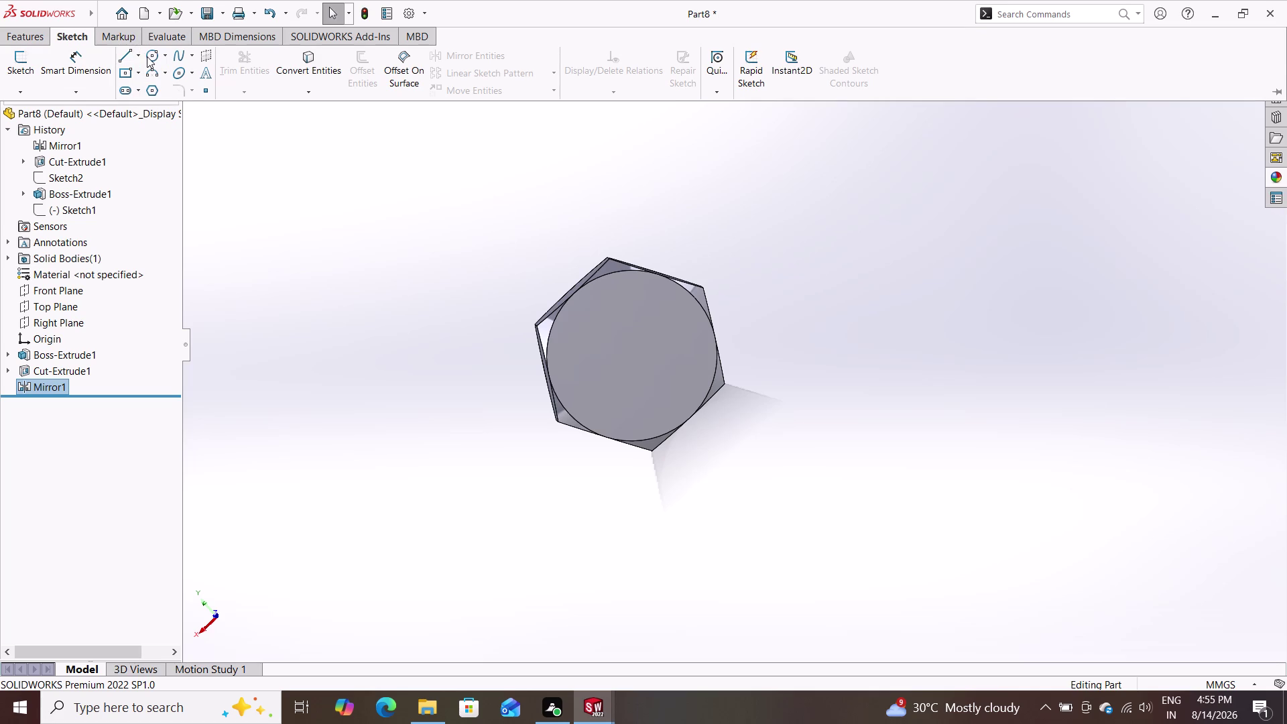
click(146, 58)
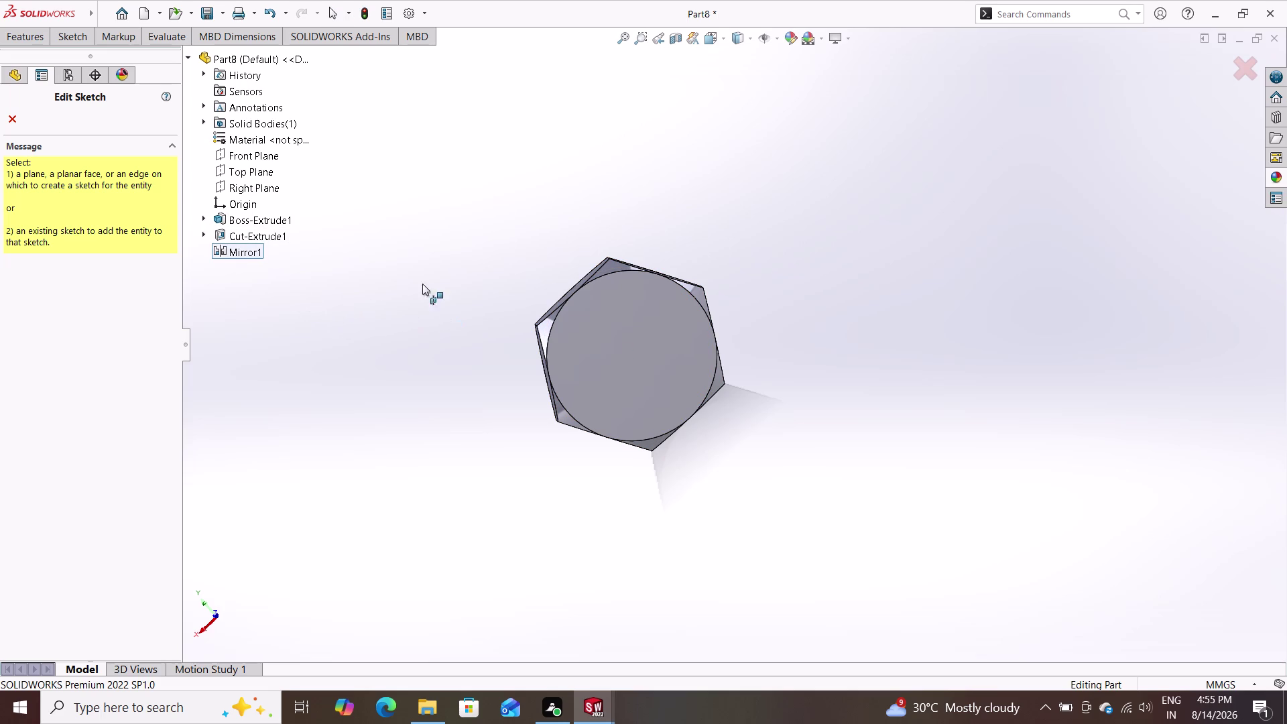
click(74, 28)
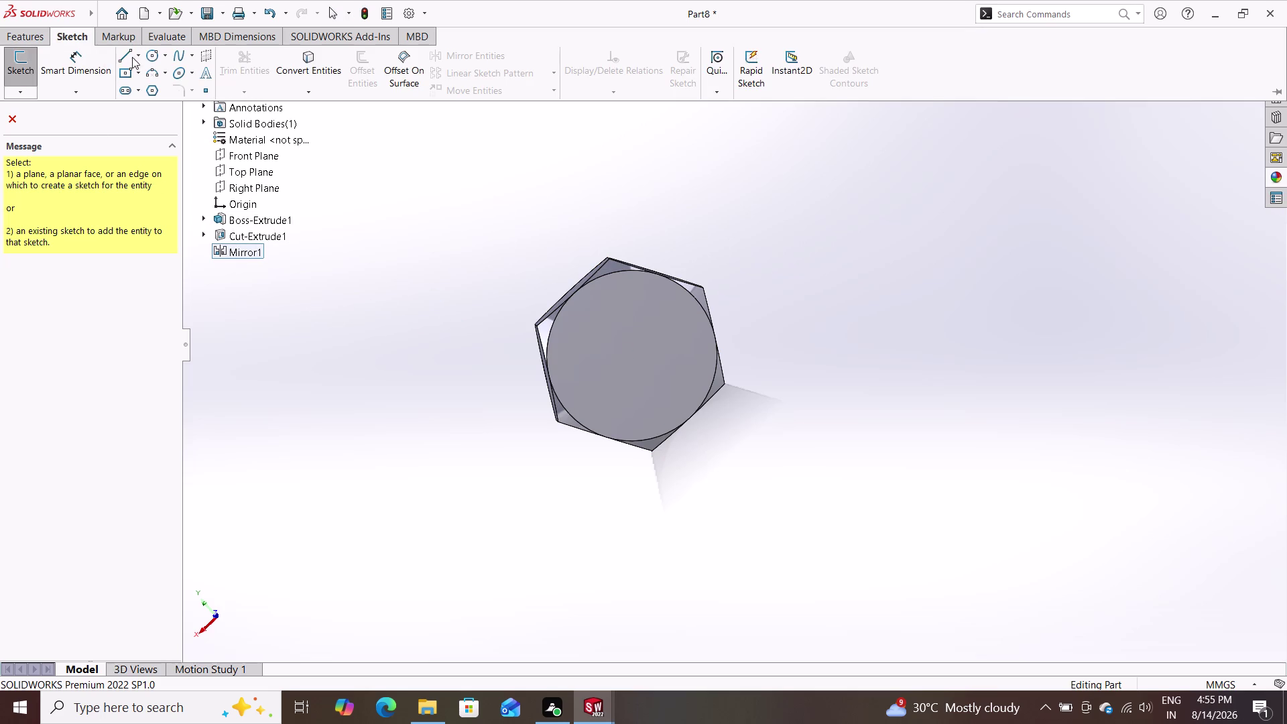
double_click(152, 59)
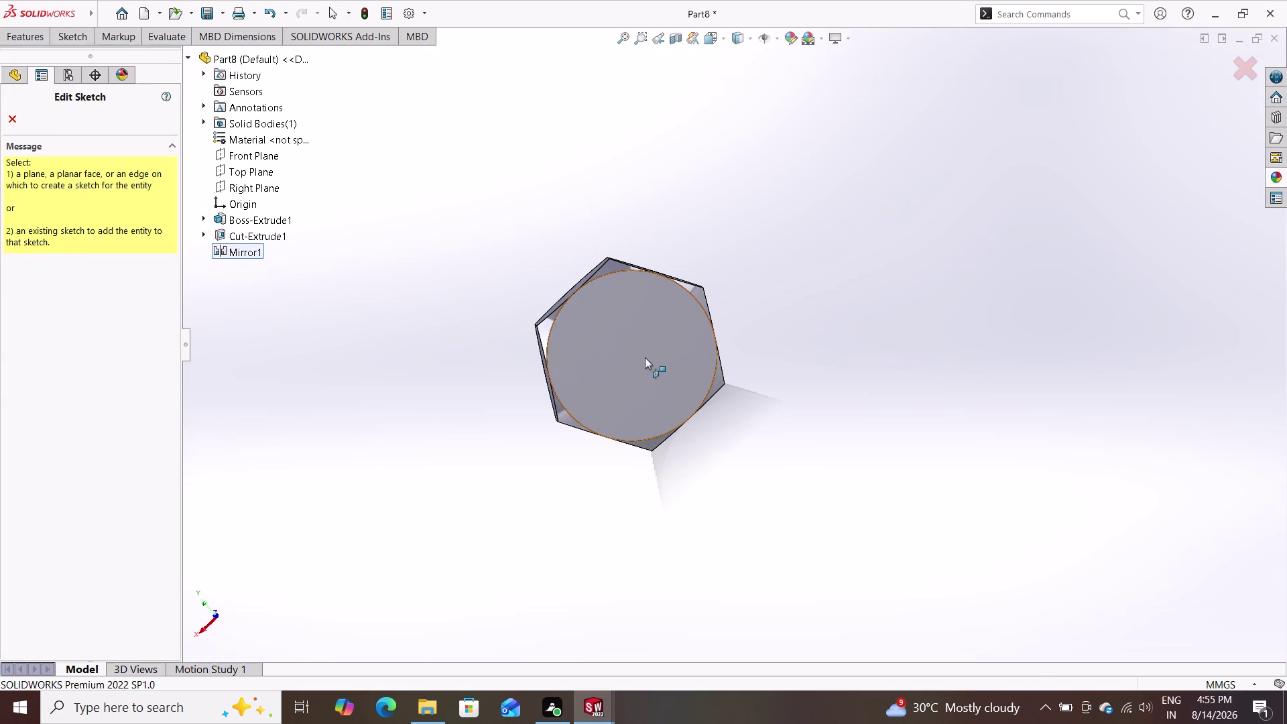
click(640, 356)
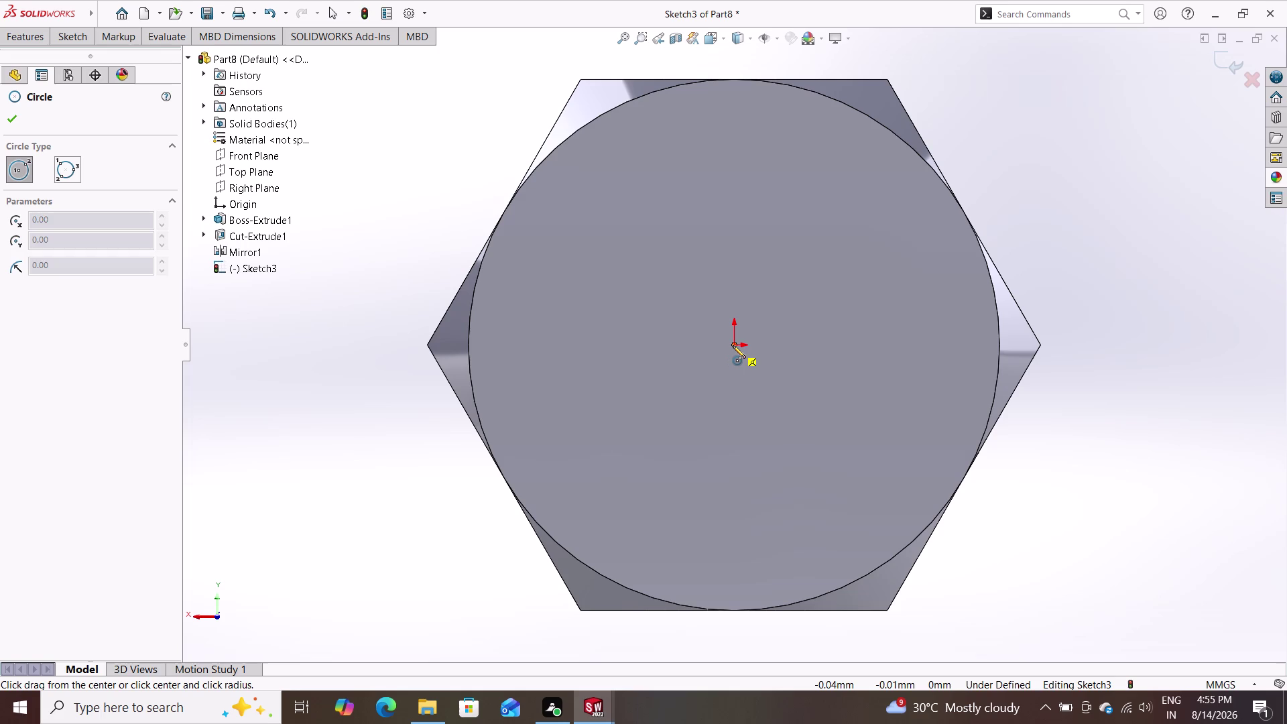
Draw a centre-point circle centred on the part's origin.
click(733, 345)
click(839, 355)
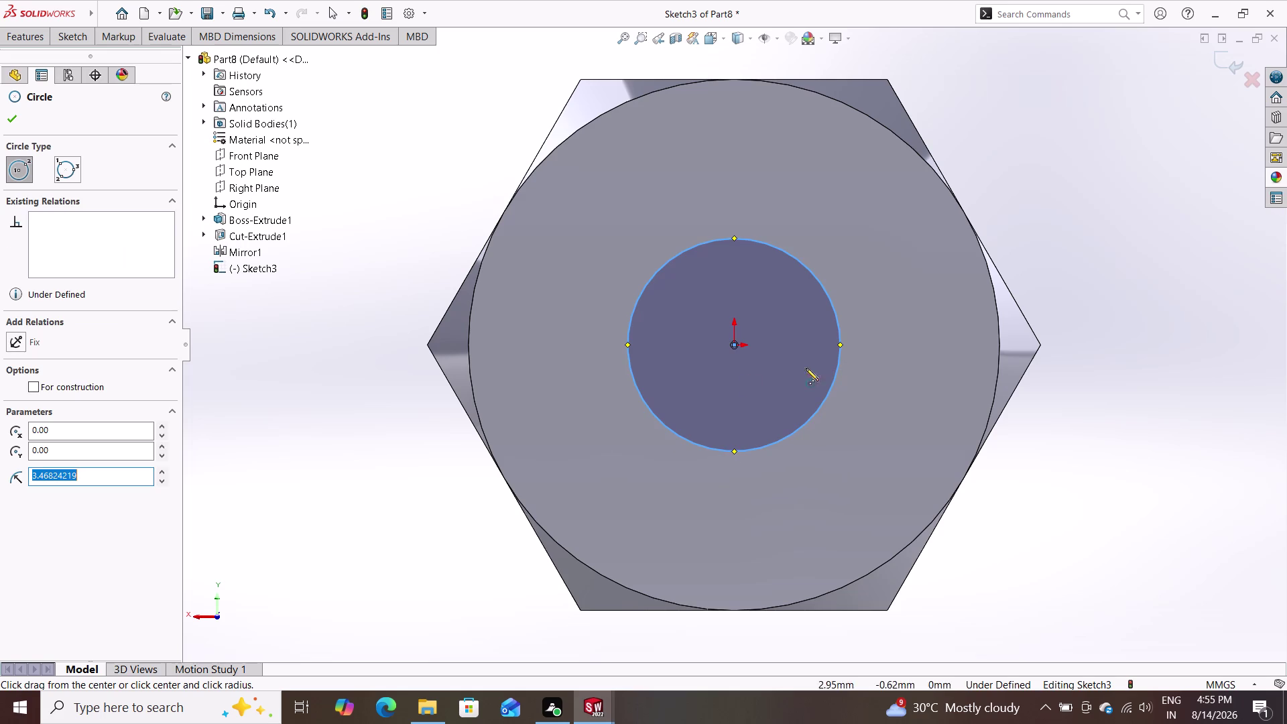
click(72, 30)
click(74, 60)
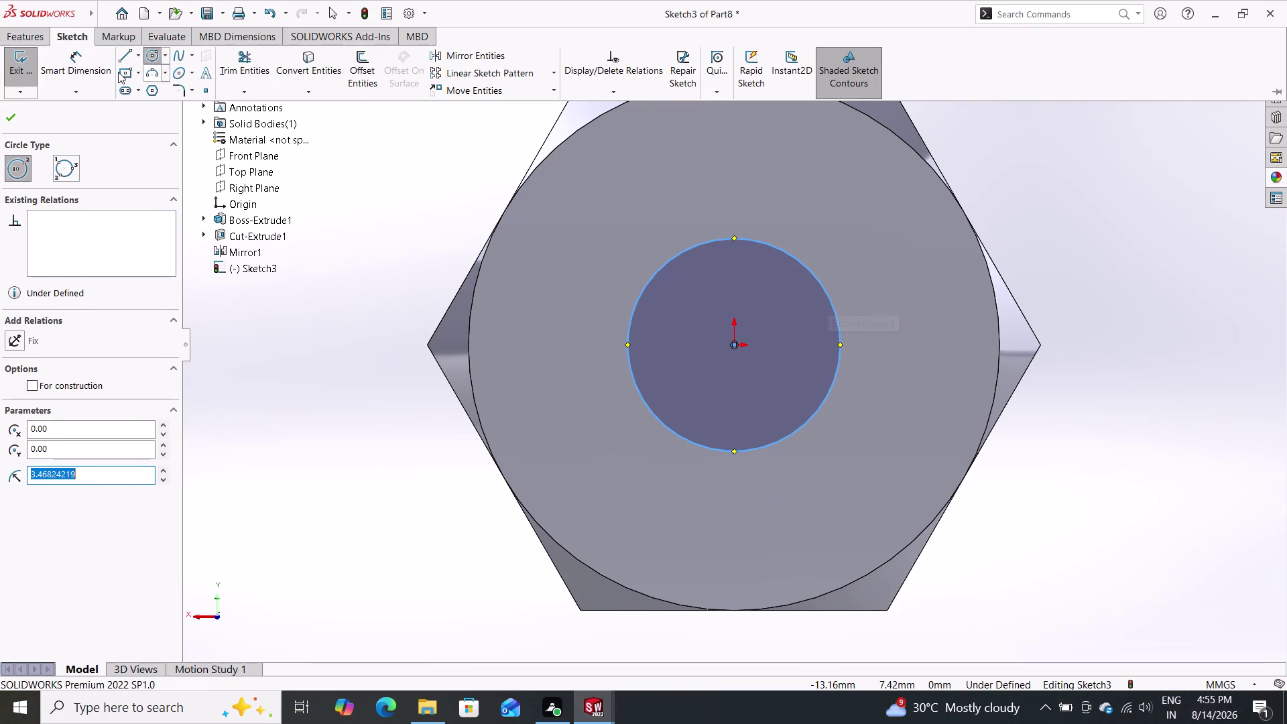
Dimension the circle to a 4 mm diameter.
click(66, 54)
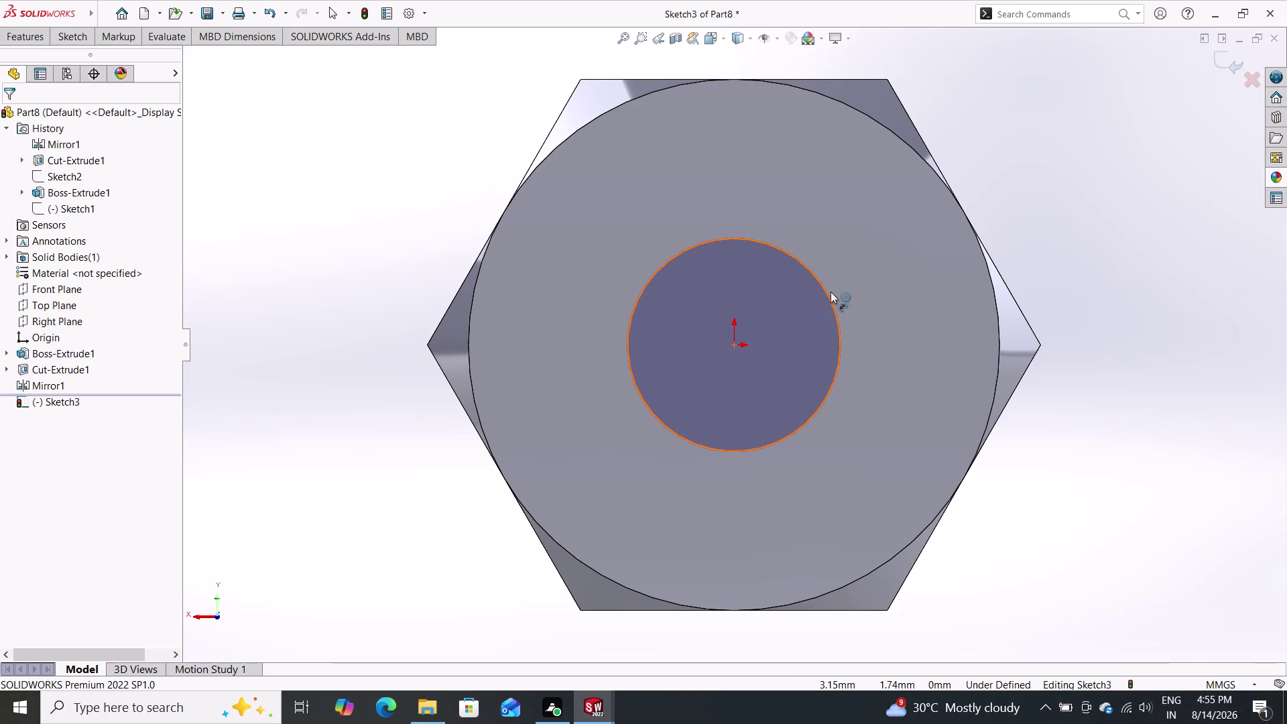
click(827, 290)
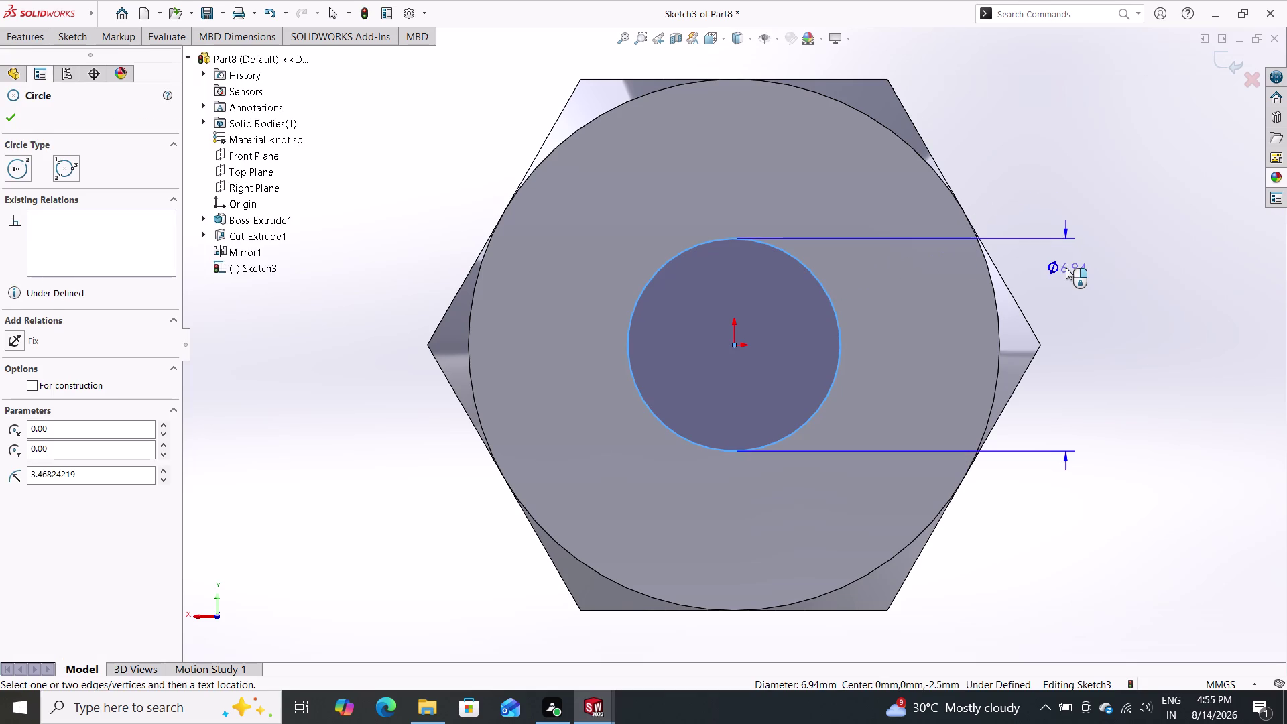
click(1065, 267)
key(4)
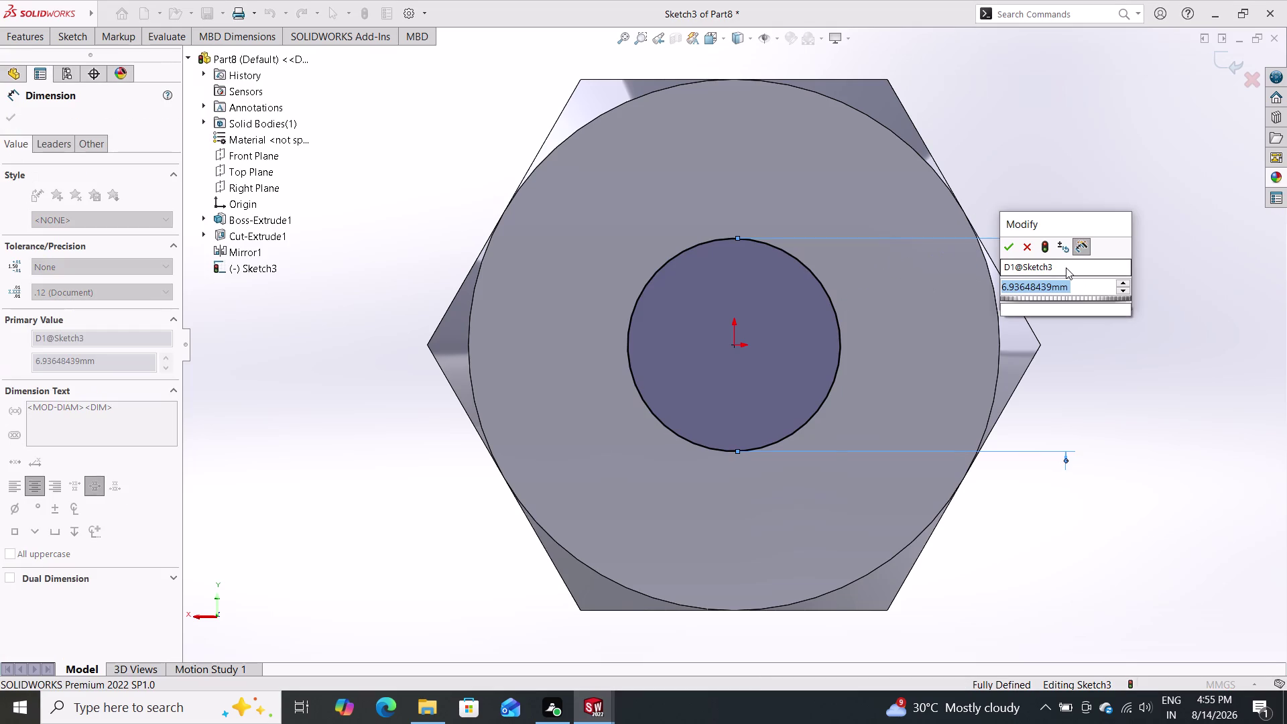
key(Return)
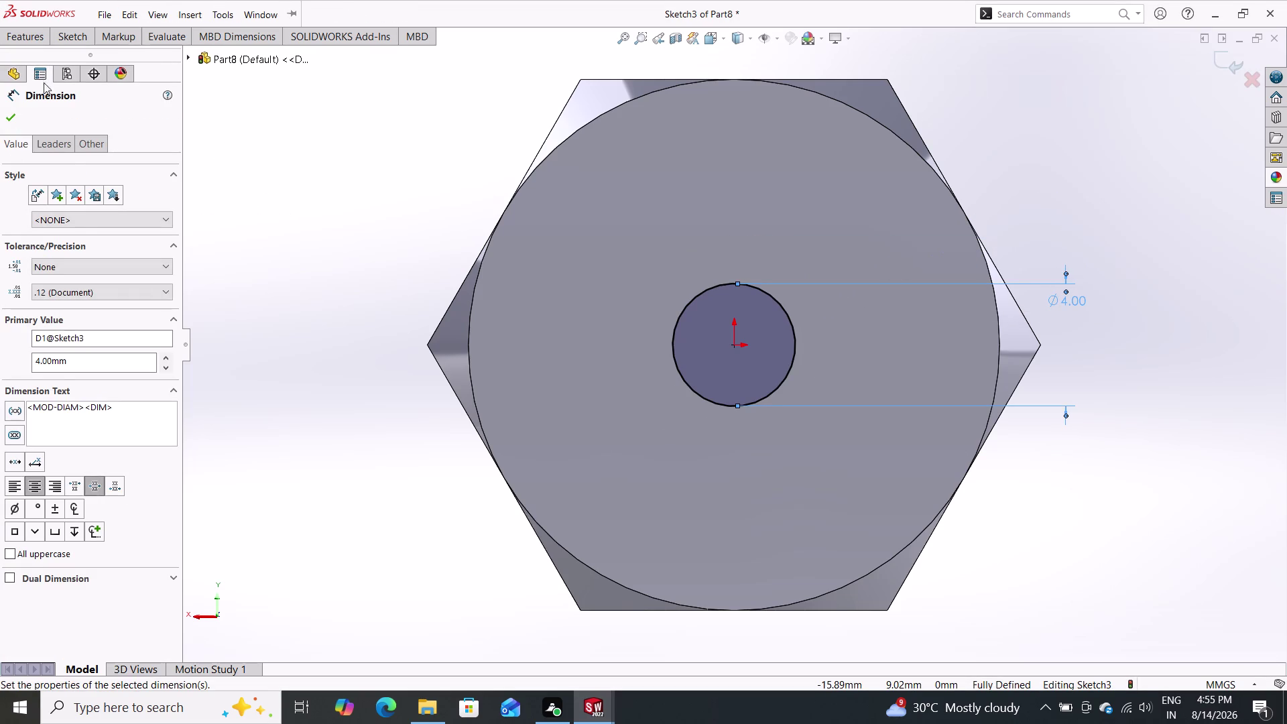
click(11, 116)
Exit the sketch and start an Extruded Cut from the circle.
click(24, 47)
click(34, 36)
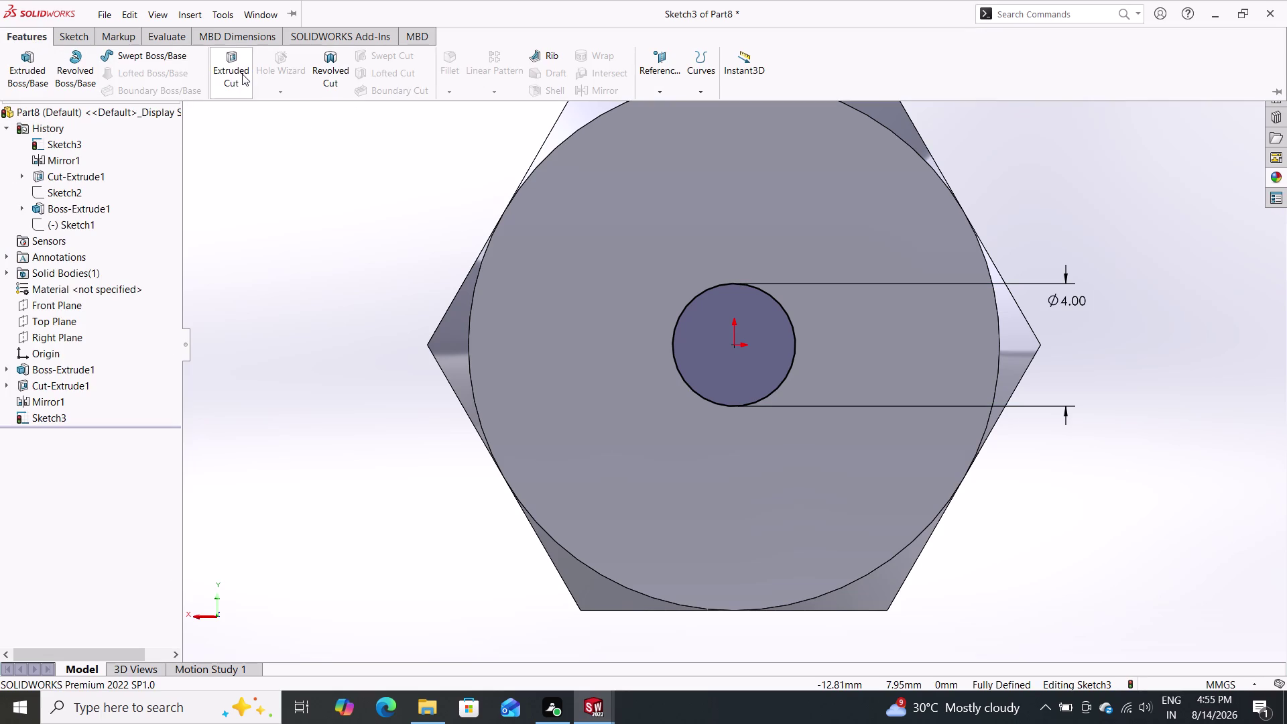
click(241, 74)
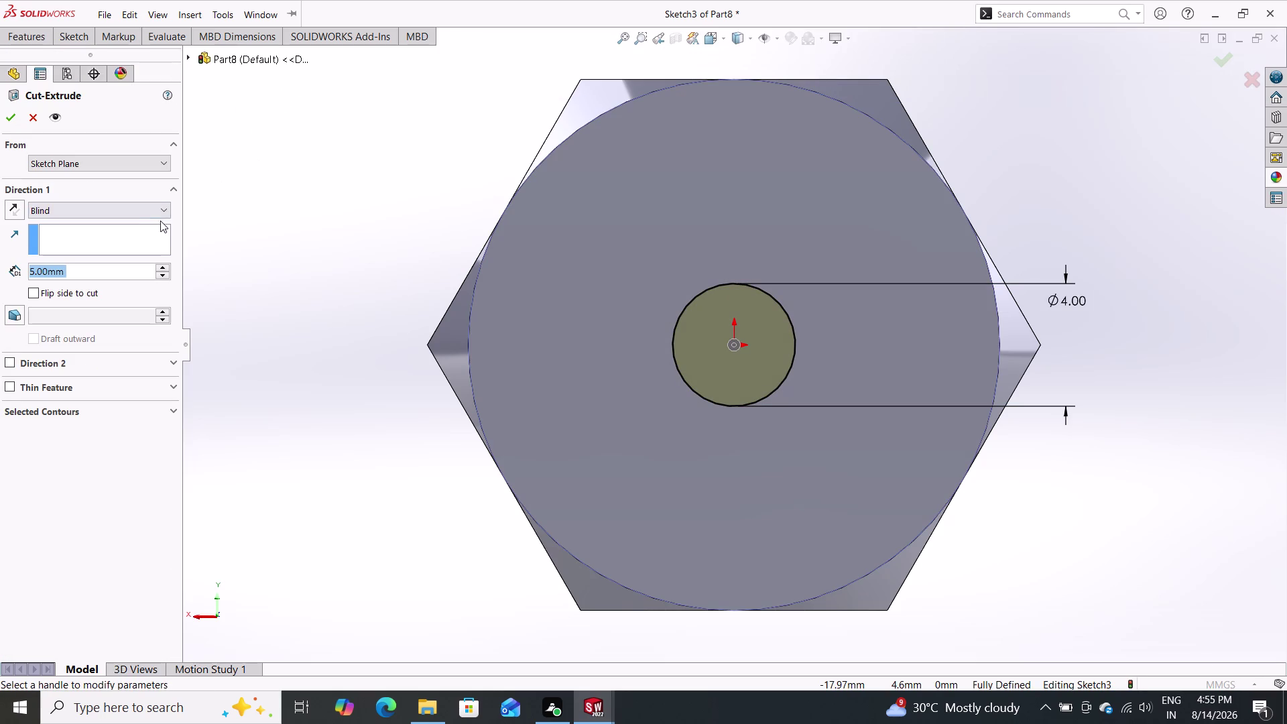
Set the cut's Direction 1 to Through All and confirm it.
click(135, 212)
click(98, 235)
click(97, 239)
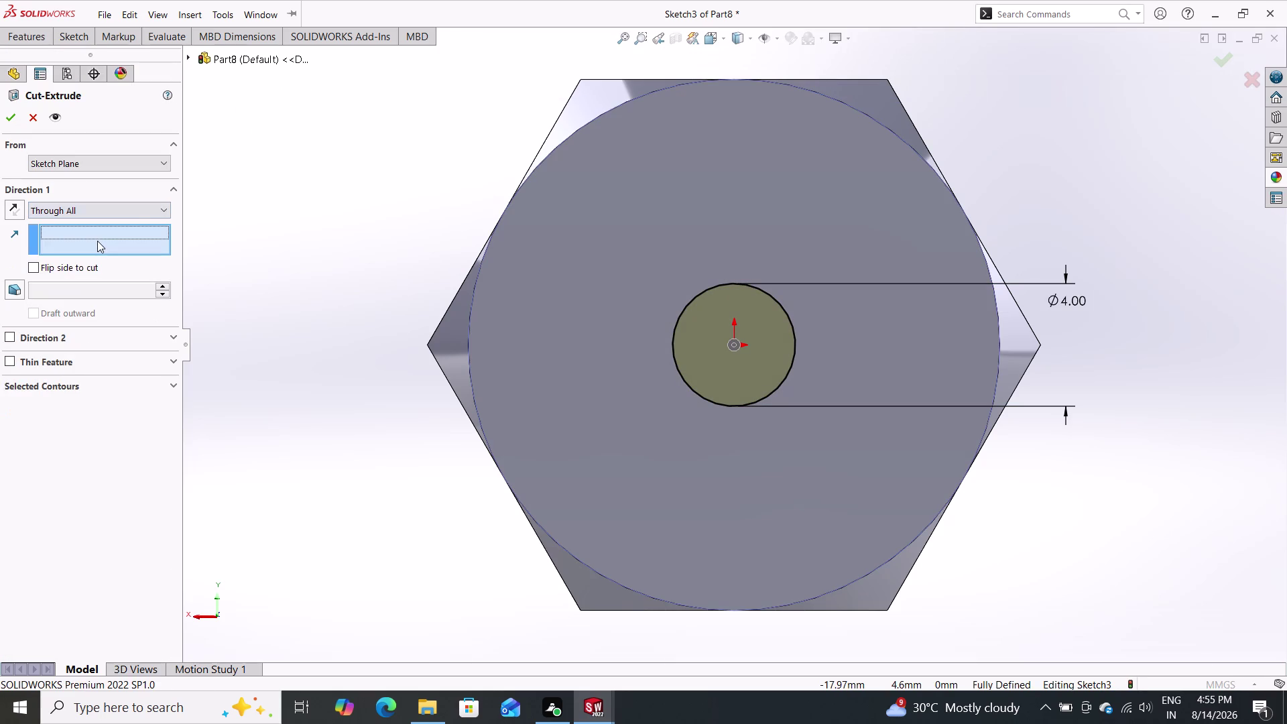
click(3, 114)
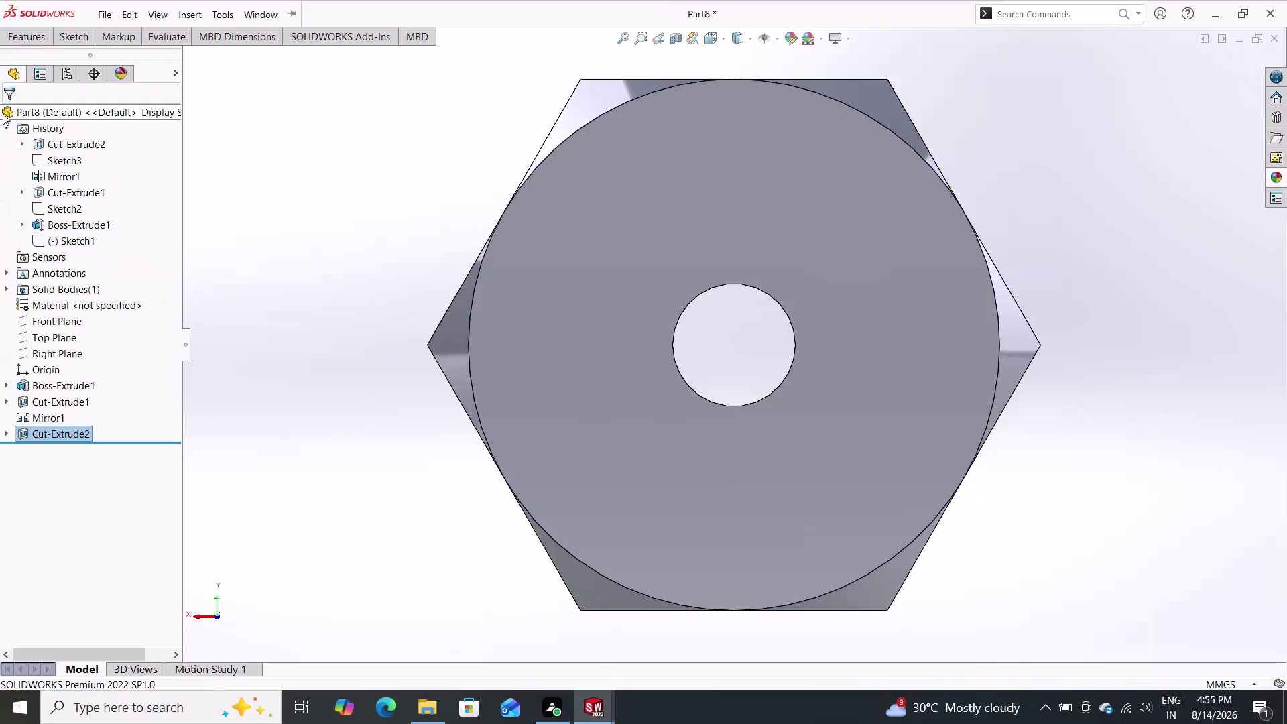
key(Escape)
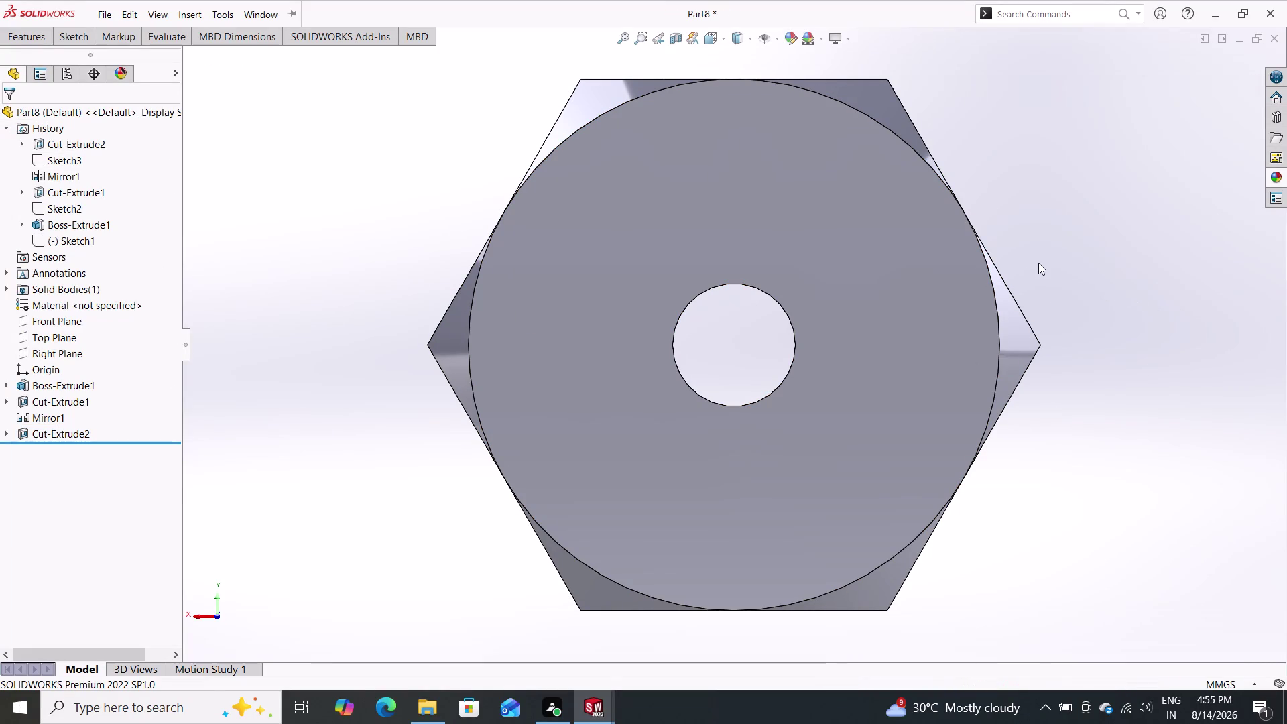
Orbit and zoom around the nut to inspect the new 4 mm hole.
scroll(down, 3)
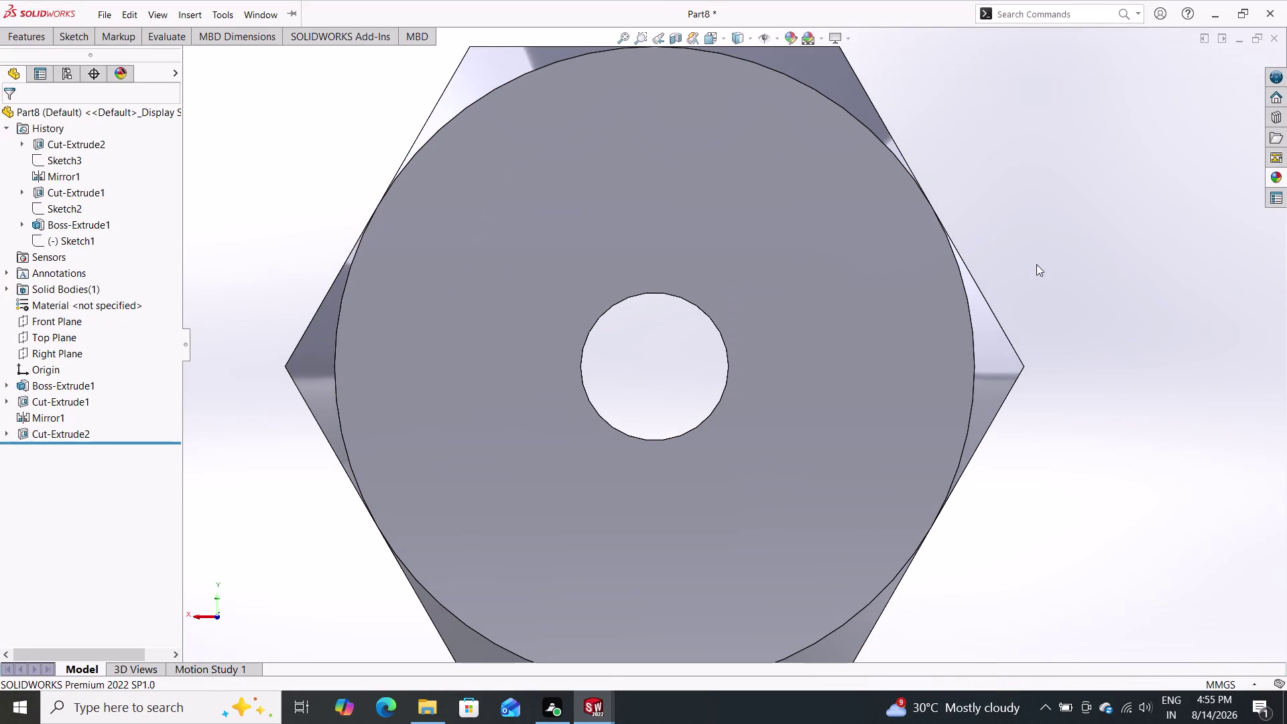
scroll(up, 3)
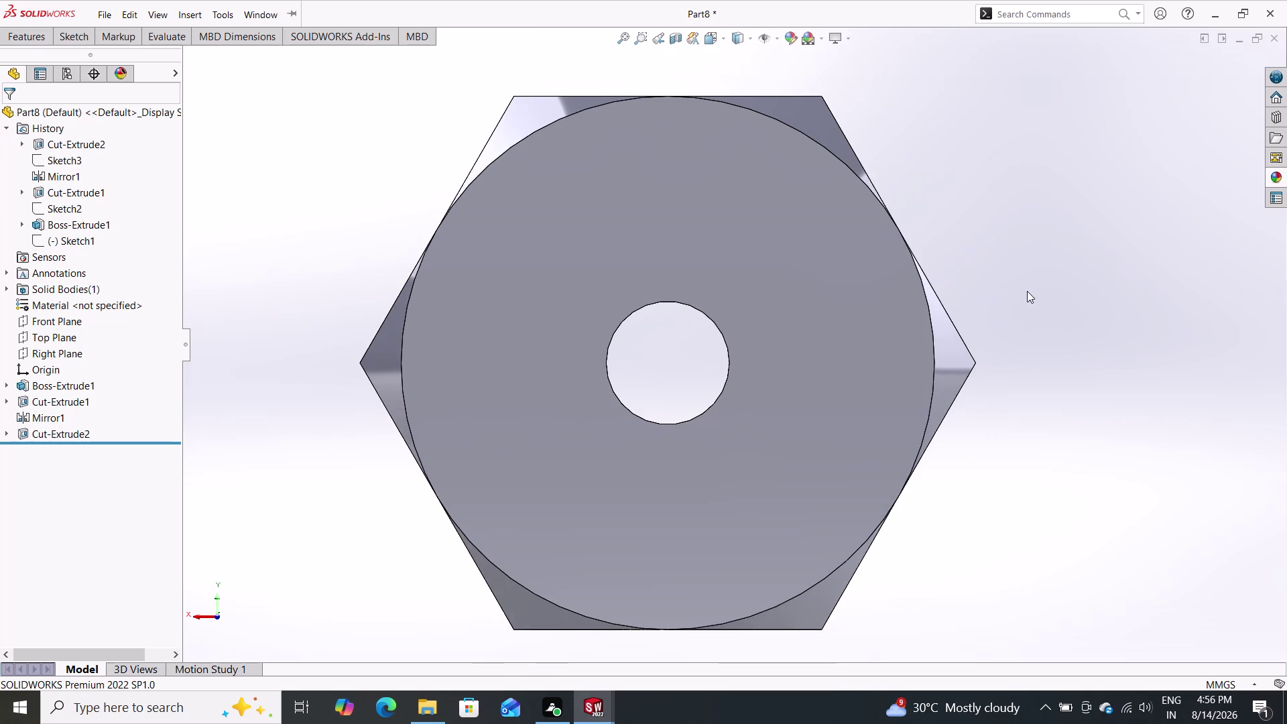
middle_drag(1037, 298, 942, 374)
scroll(up, 3)
middle_drag(933, 291, 701, 414)
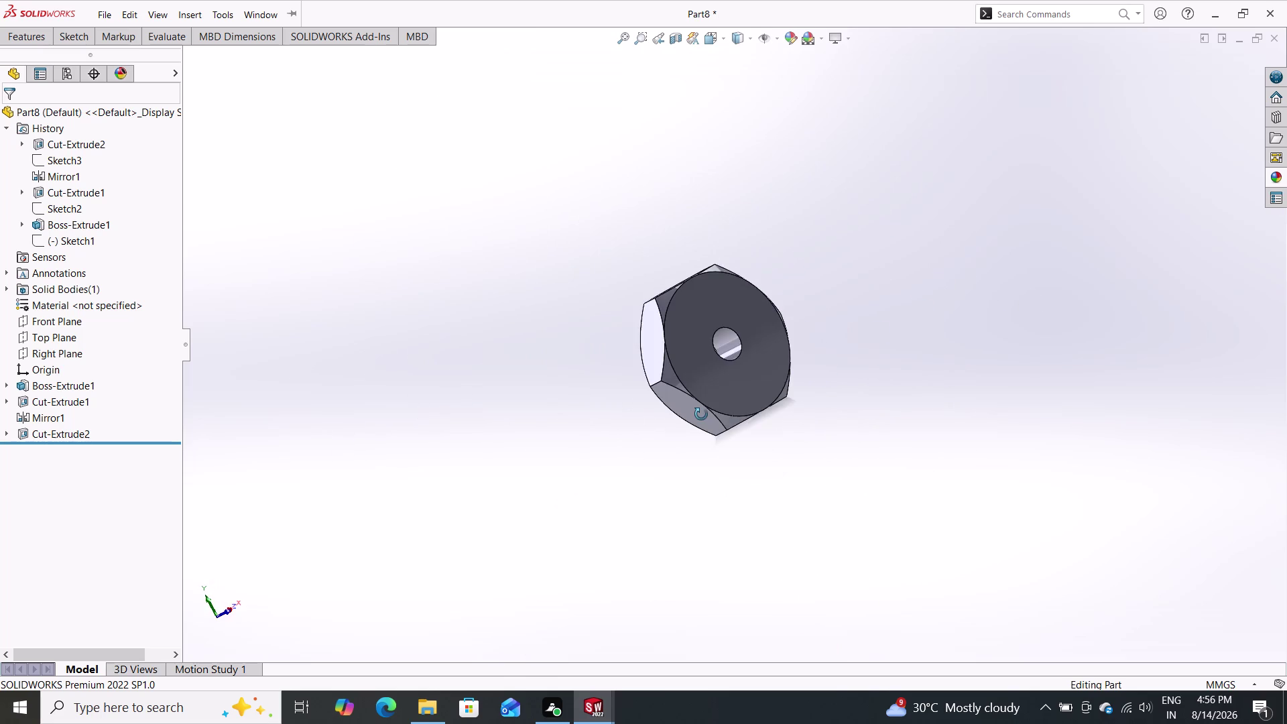
middle_drag(701, 414, 814, 415)
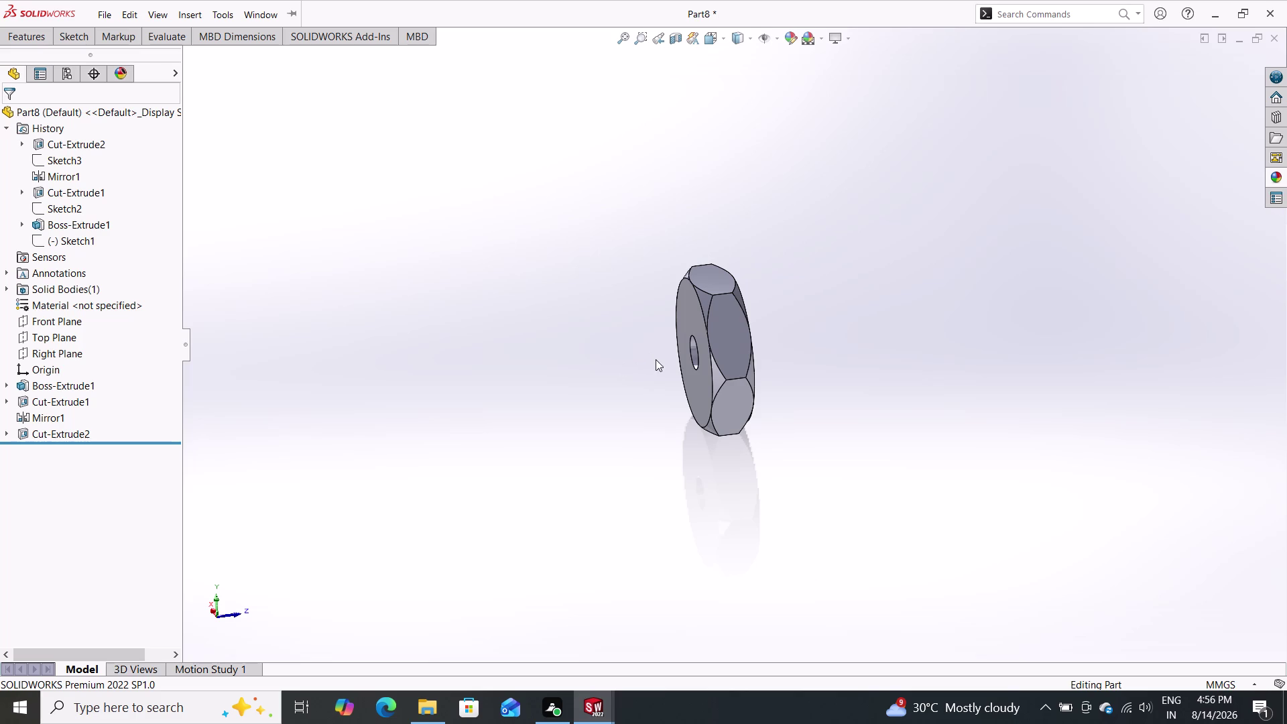
scroll(up, 3)
scroll(down, 3)
scroll(down, 3)
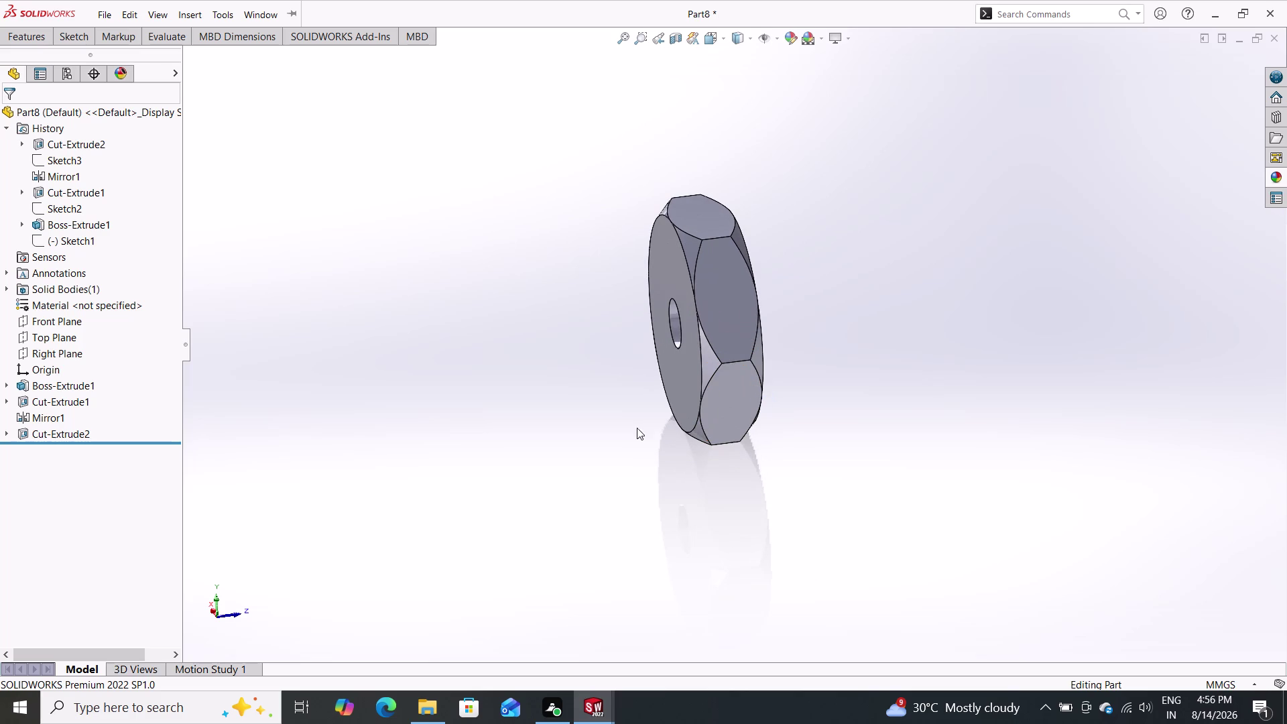
scroll(down, 3)
scroll(up, 3)
middle_drag(600, 411, 749, 413)
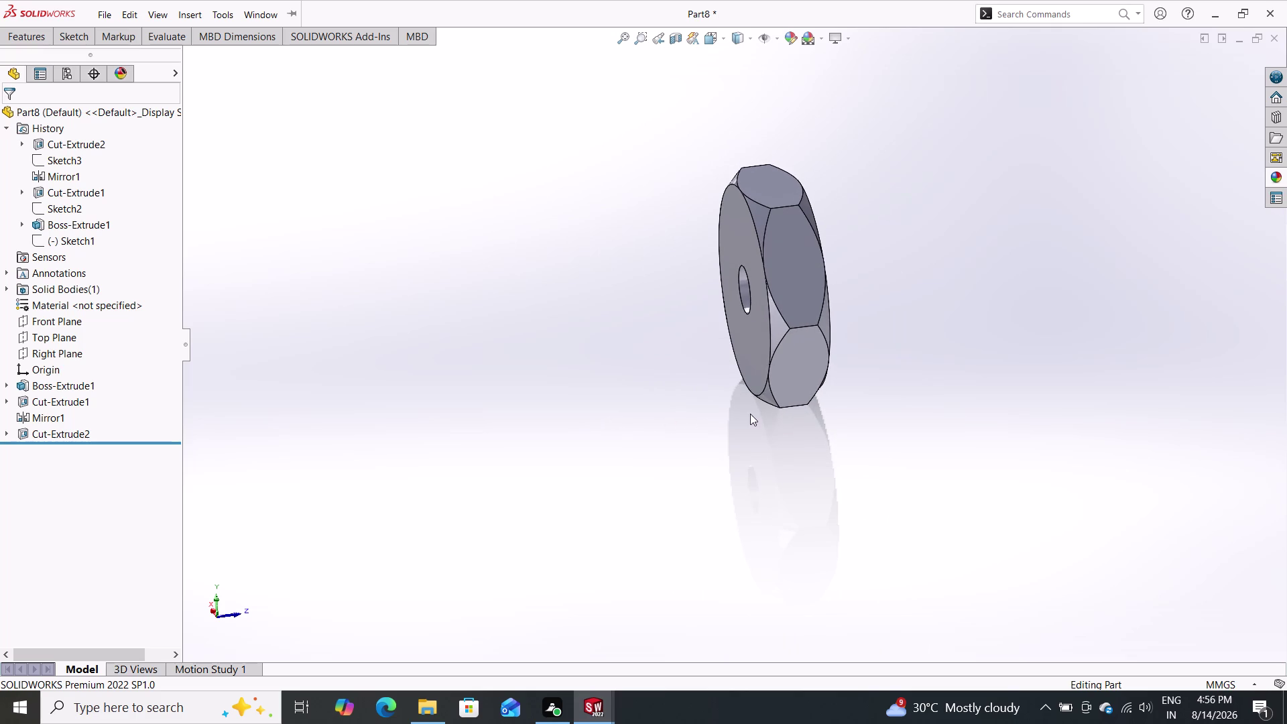
middle_drag(739, 416, 919, 357)
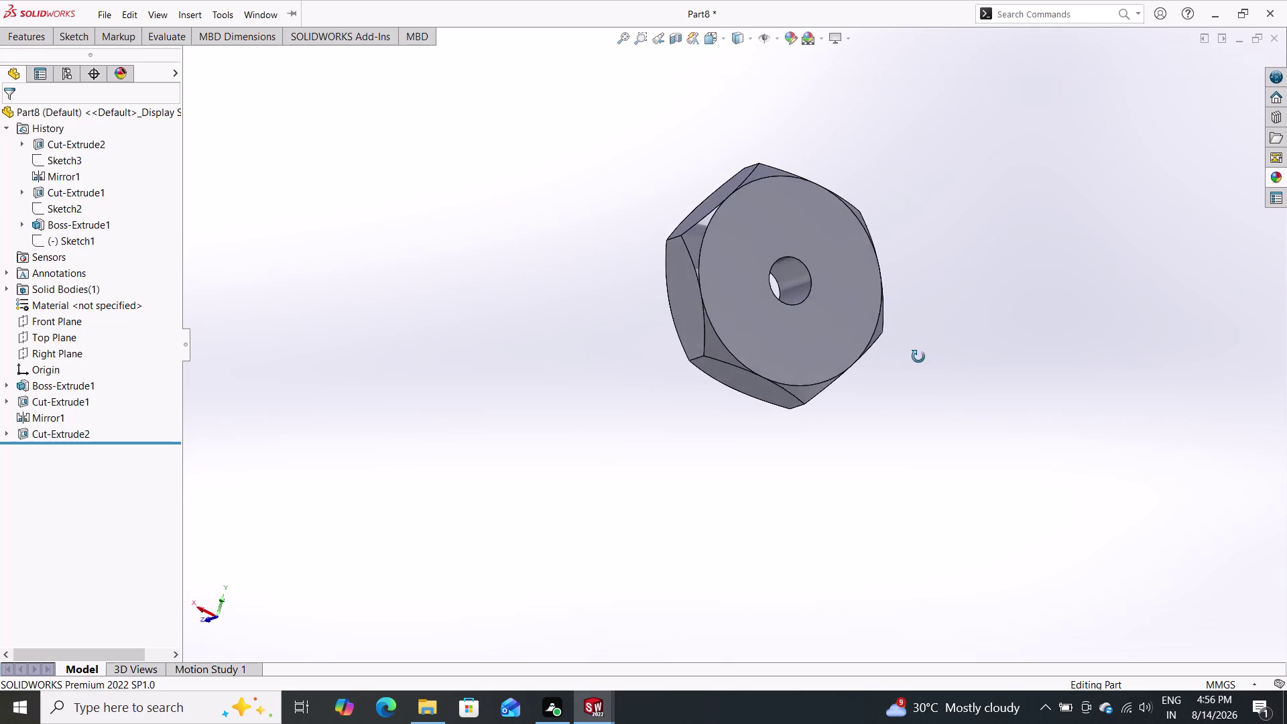
middle_drag(919, 357, 899, 398)
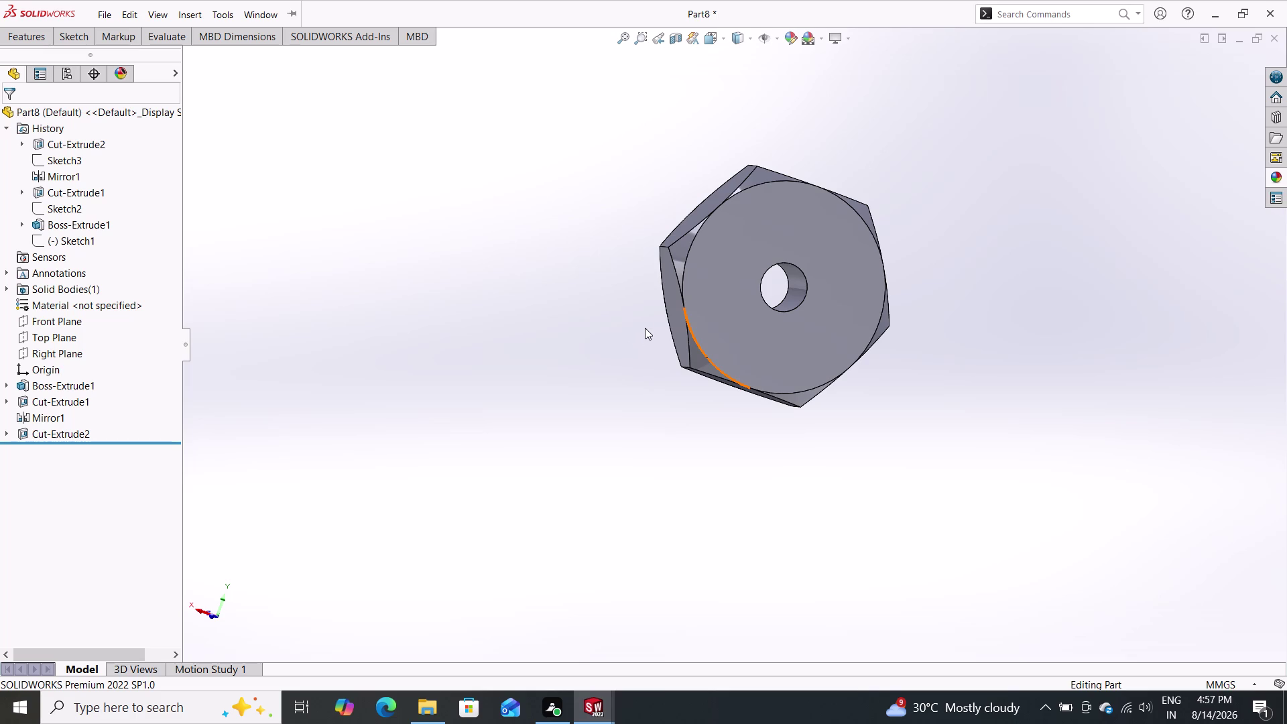
middle_drag(612, 361, 747, 472)
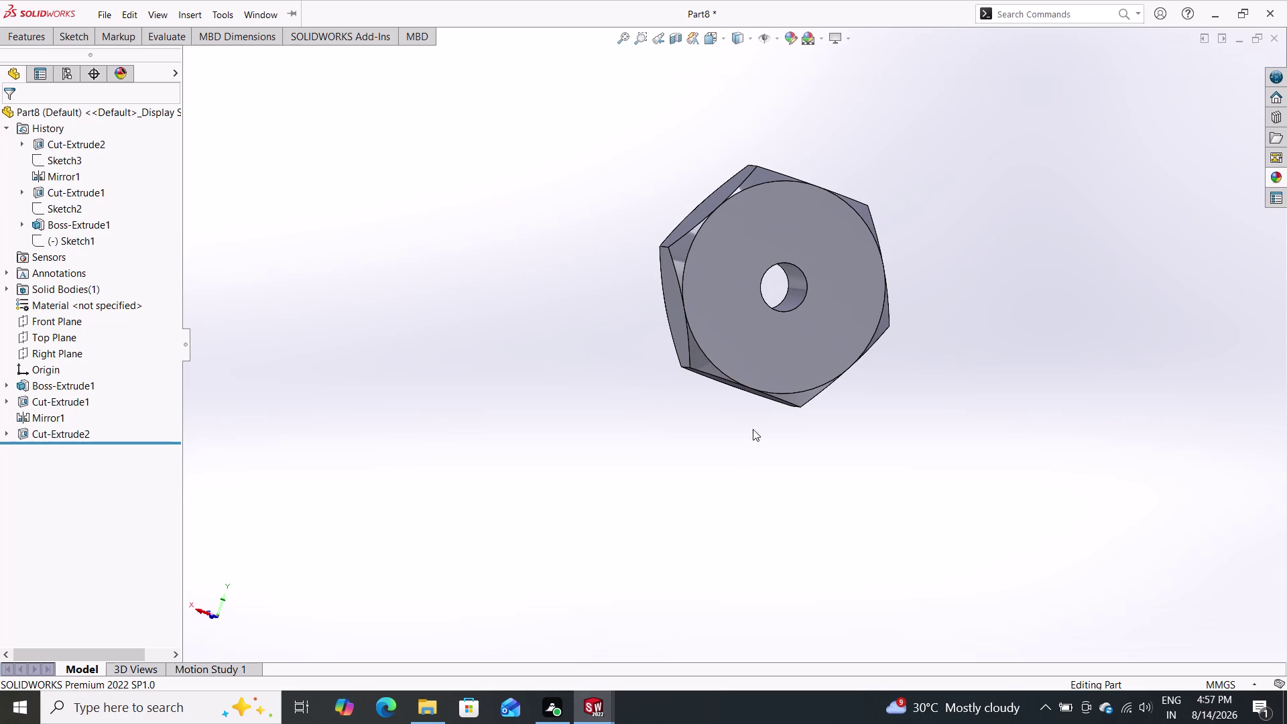
middle_drag(689, 339, 705, 362)
scroll(up, 3)
scroll(up, 3)
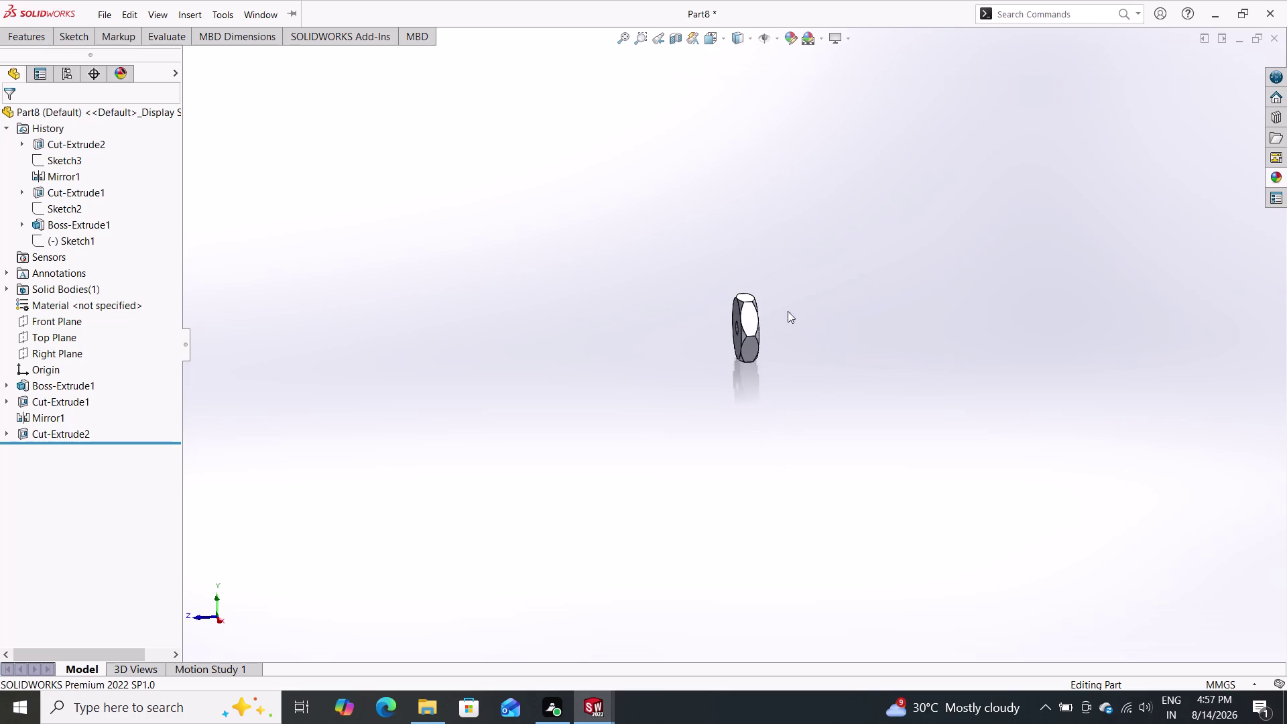
scroll(down, 3)
scroll(down, 3)
middle_drag(742, 417, 665, 486)
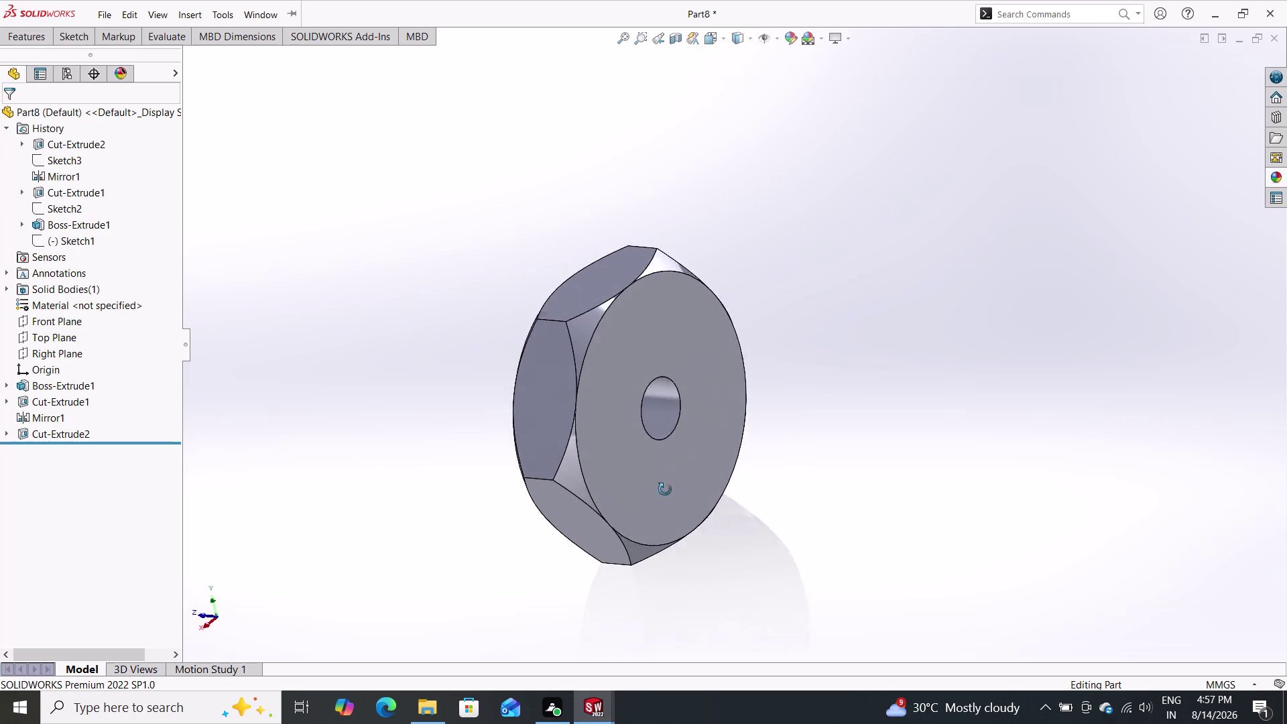
middle_drag(664, 486, 769, 481)
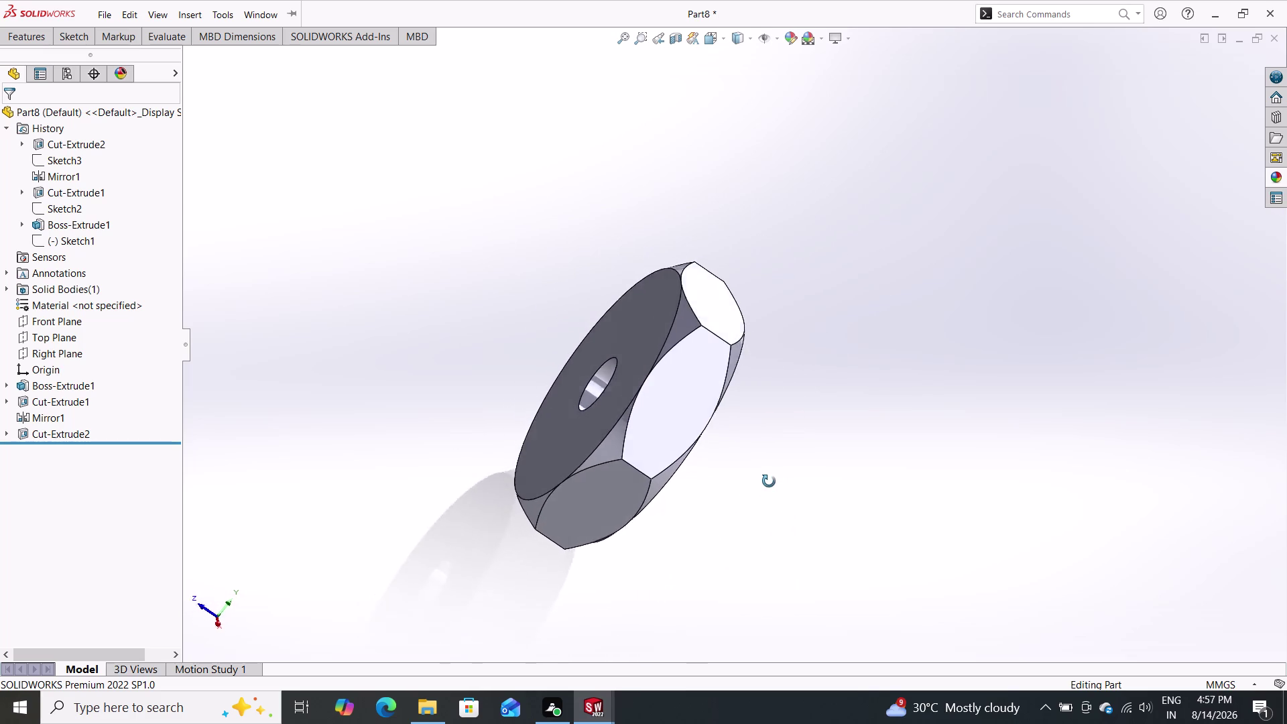
middle_drag(769, 481, 800, 593)
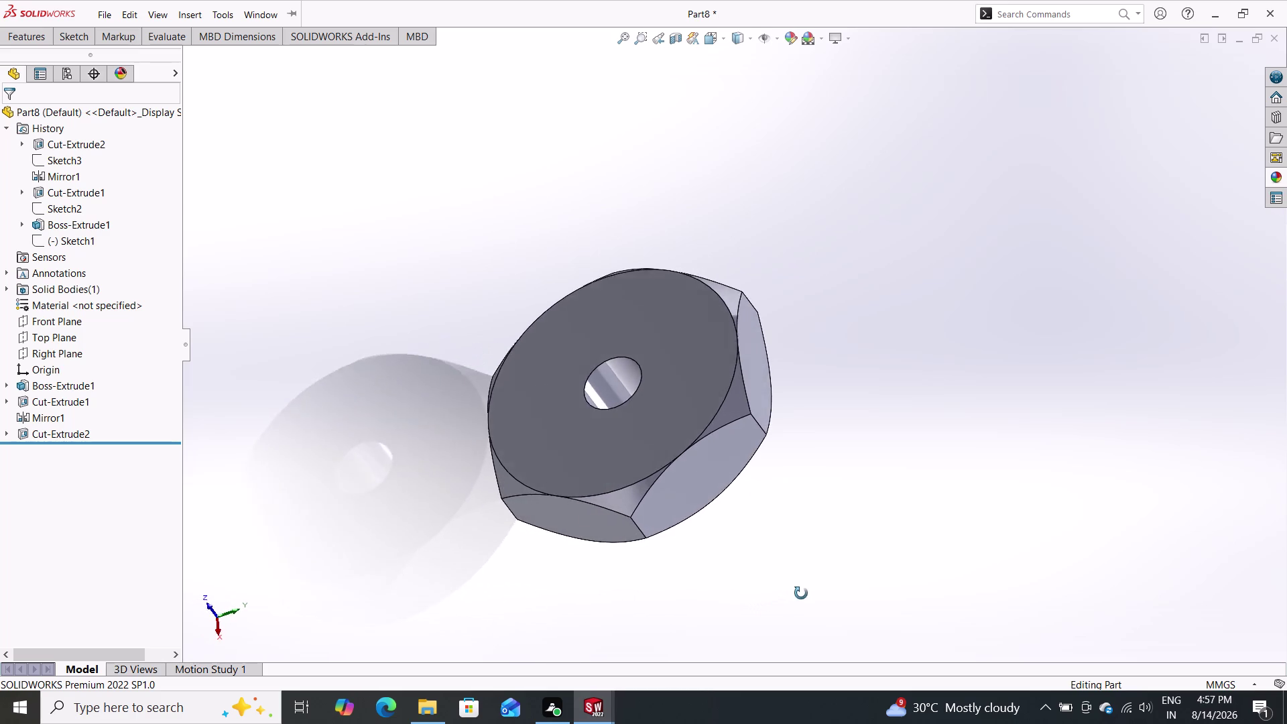
middle_drag(801, 593, 828, 576)
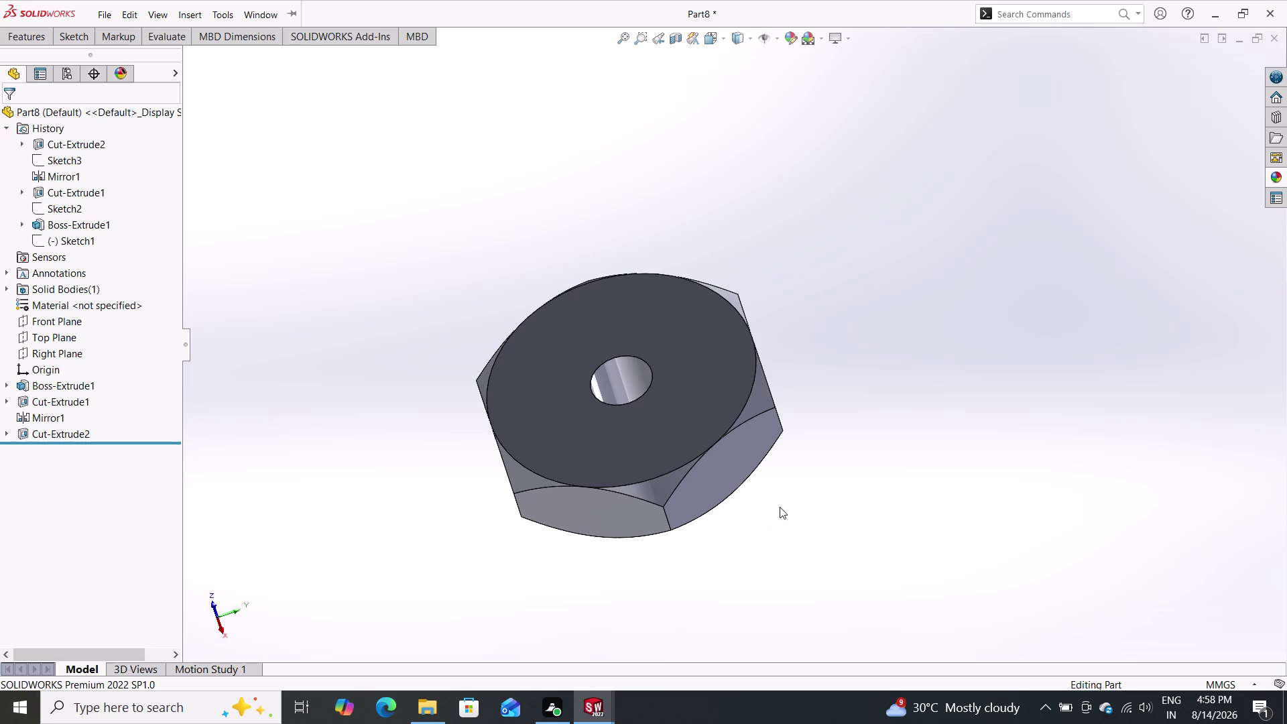
Undo the through-all cut, the 4 mm circle sketch and earlier sketch changes.
key(ctrl+z)
key(Escape)
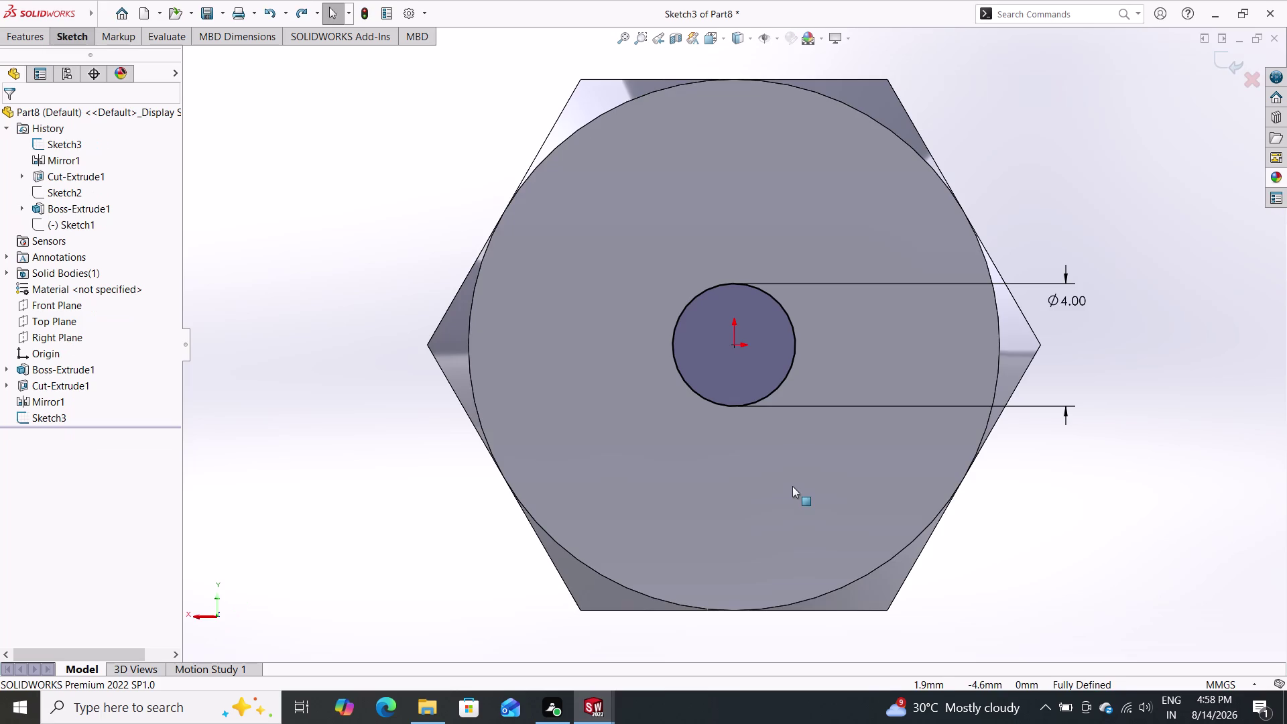
key(ctrl+z)
key(ctrl+z)
key(ctrl+z)
key(ctrl+z)
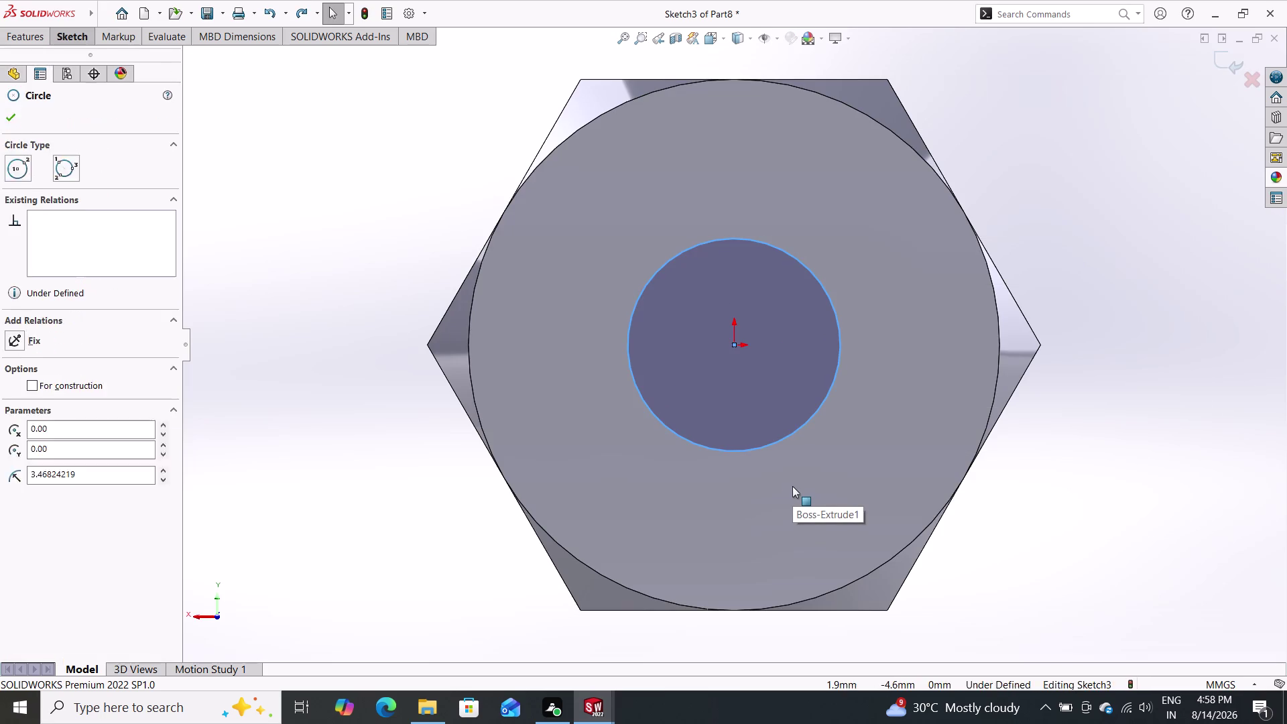
key(ctrl+z)
key(ctrl+z)
key(ctrl+z)
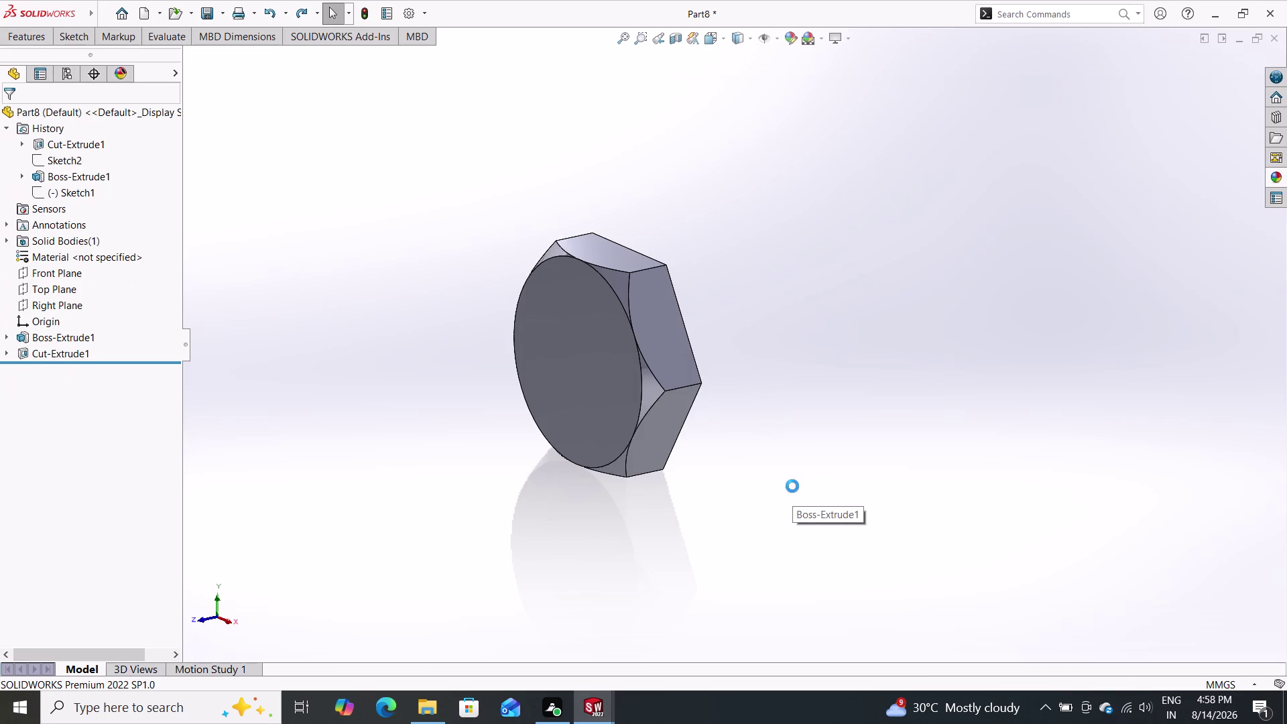
key(ctrl+z)
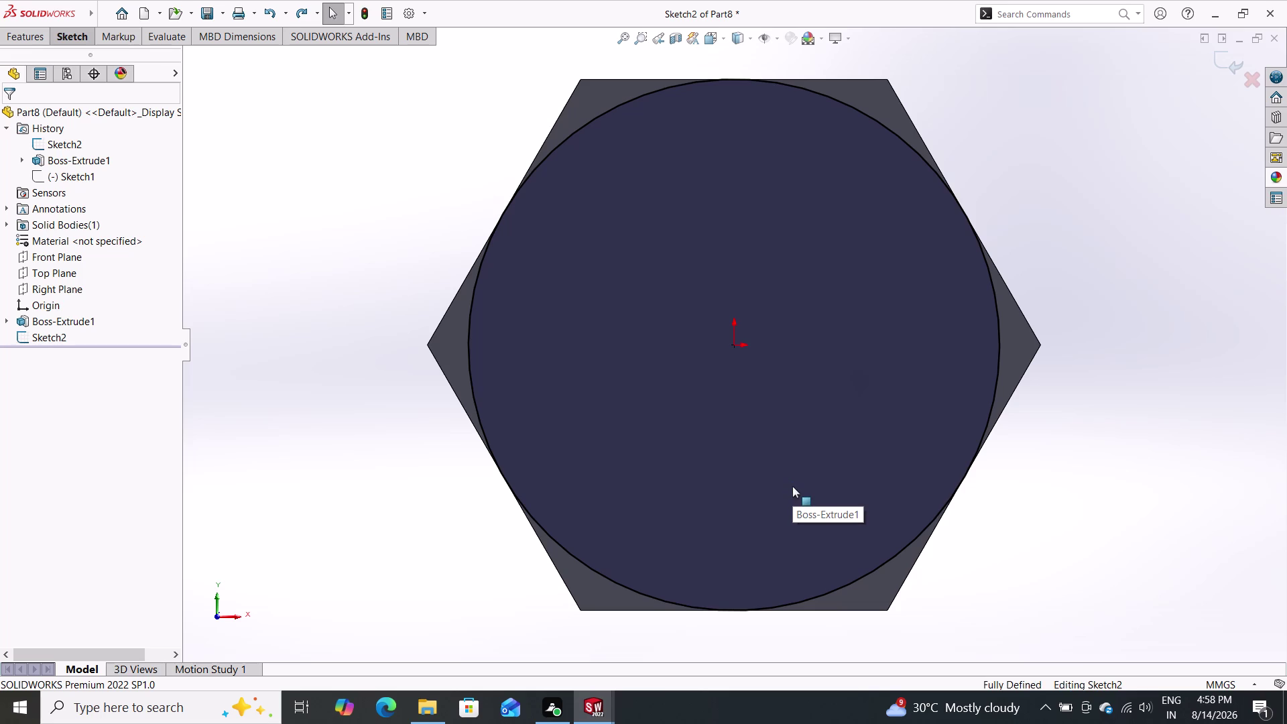
key(ctrl+z)
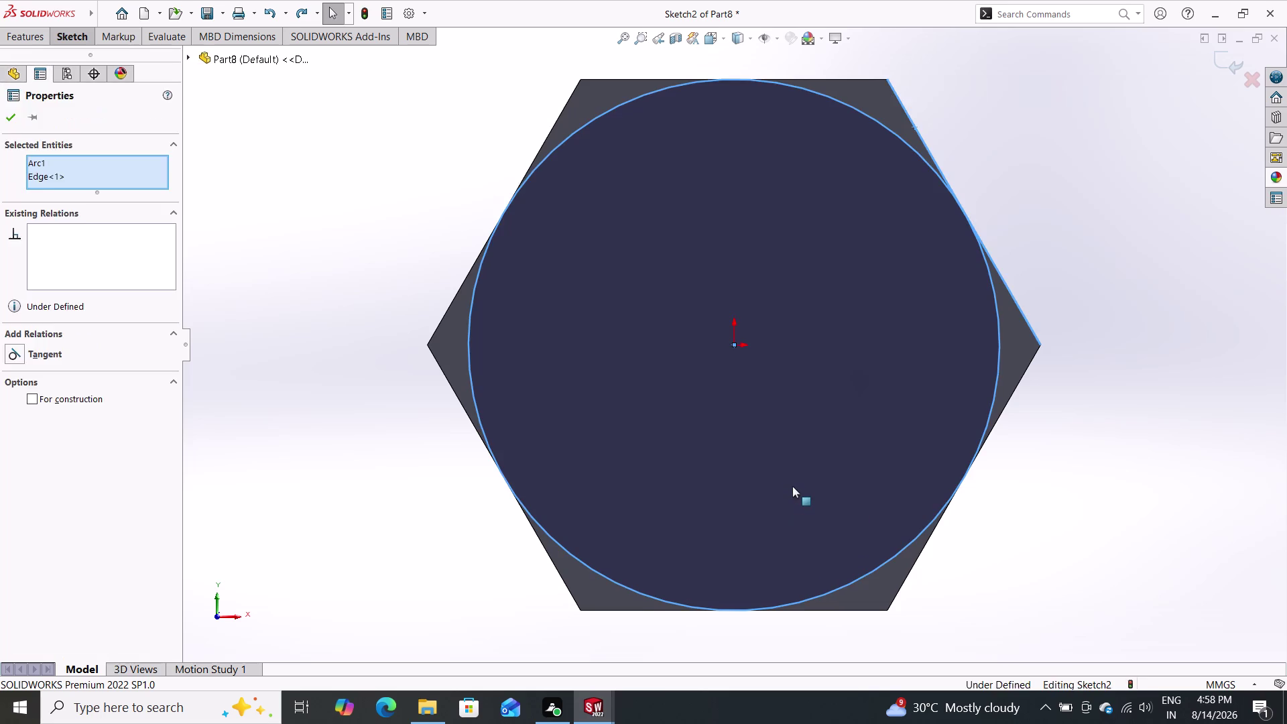
key(ctrl+z)
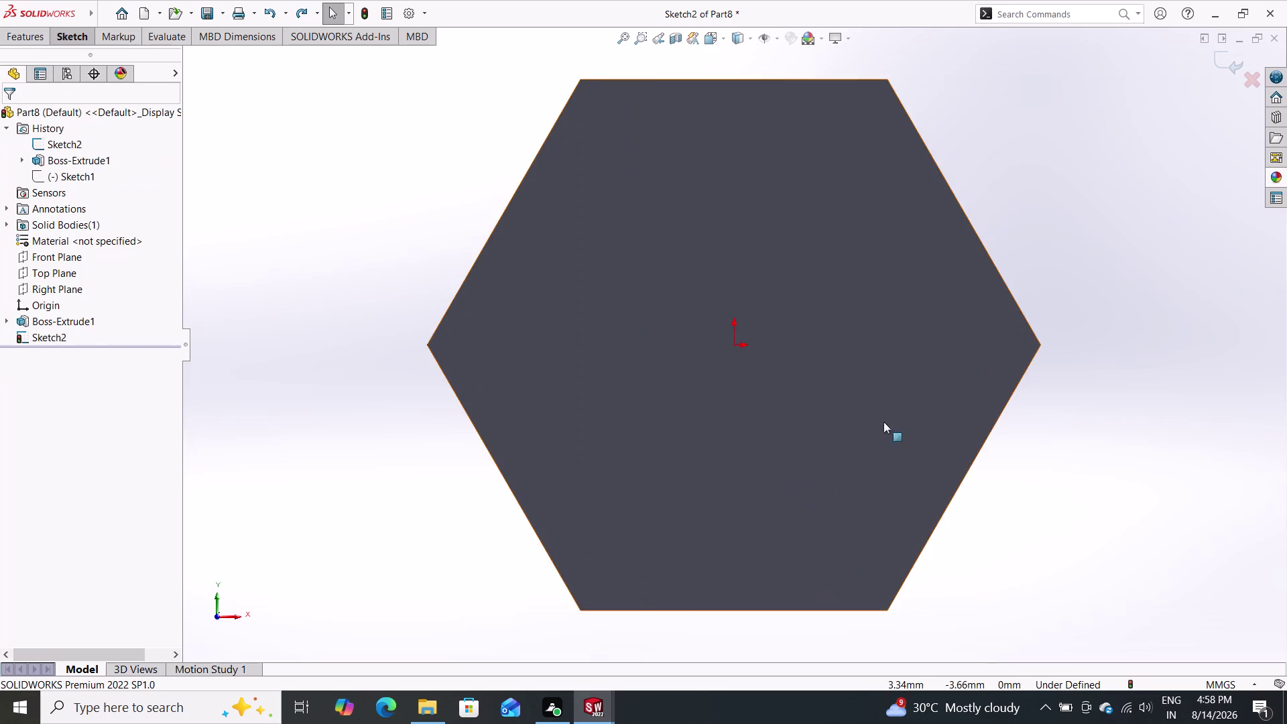
Orbit to inspect the hexagon, then undo Sketch2 and Boss-Extrude1 back to Sketch1.
scroll(down, 3)
scroll(up, 3)
middle_drag(1045, 294, 906, 378)
scroll(up, 3)
scroll(up, 3)
scroll(down, 3)
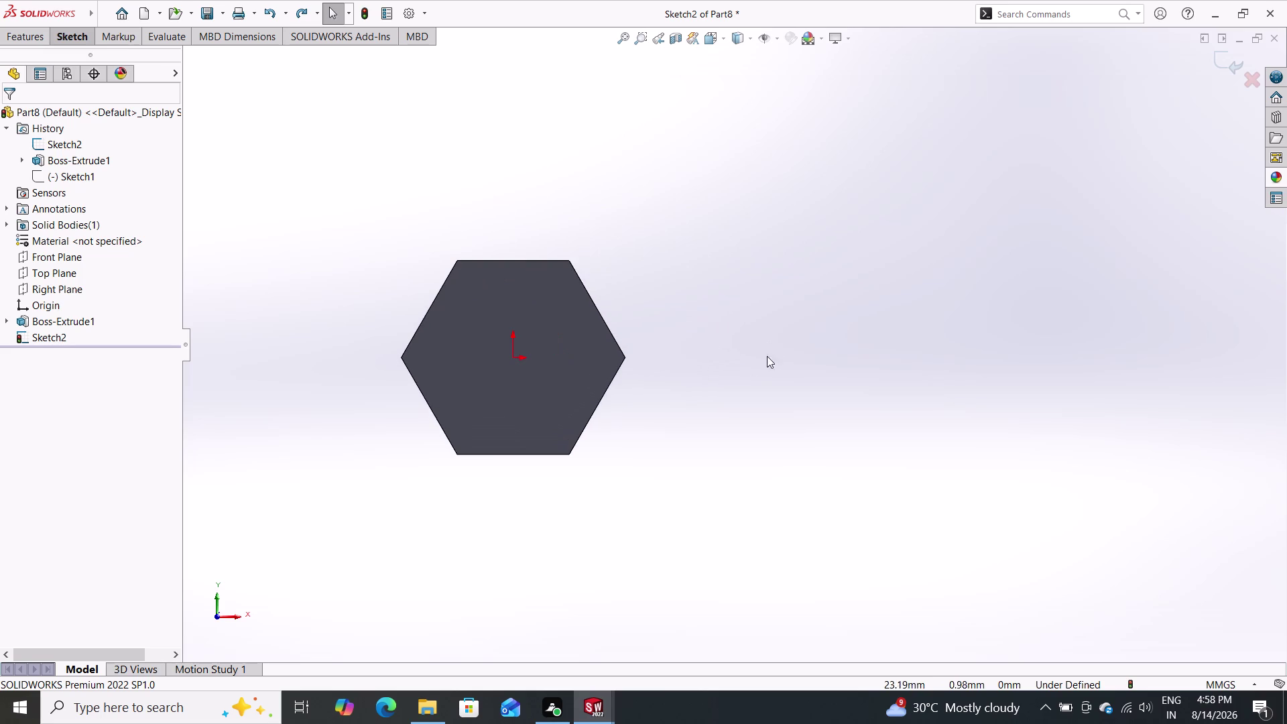
middle_drag(657, 378, 619, 477)
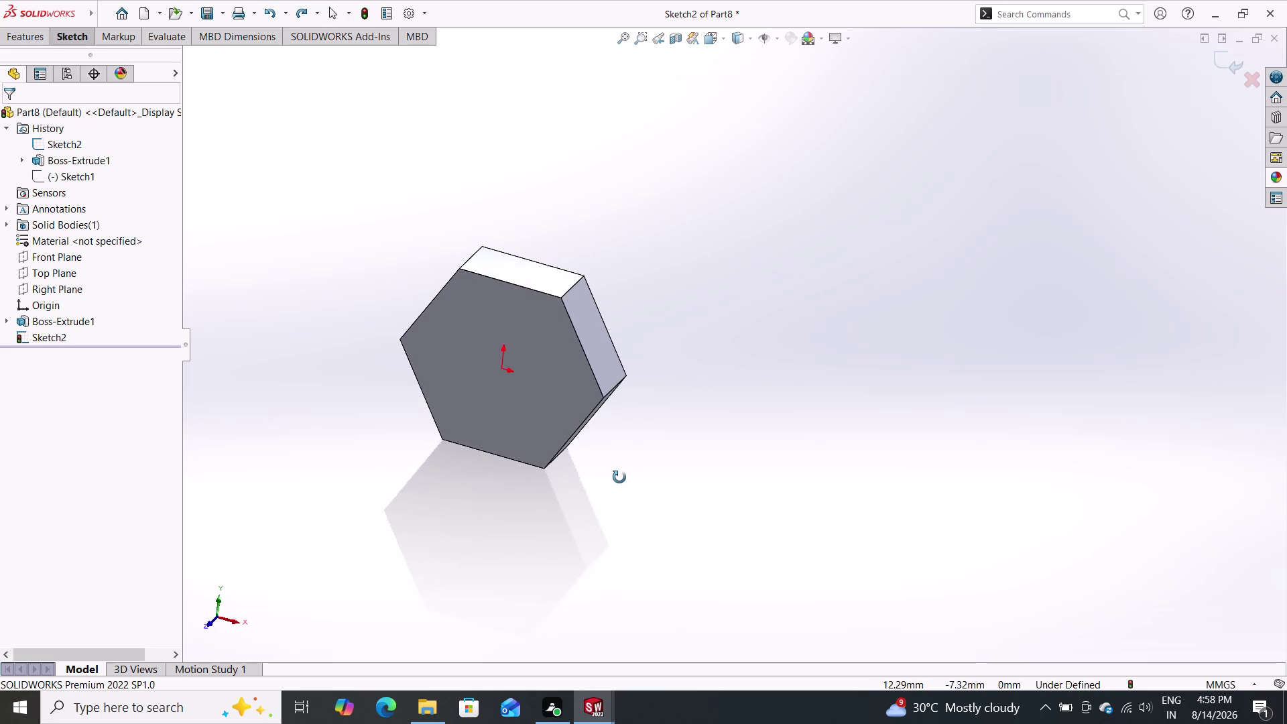
middle_drag(619, 477, 621, 477)
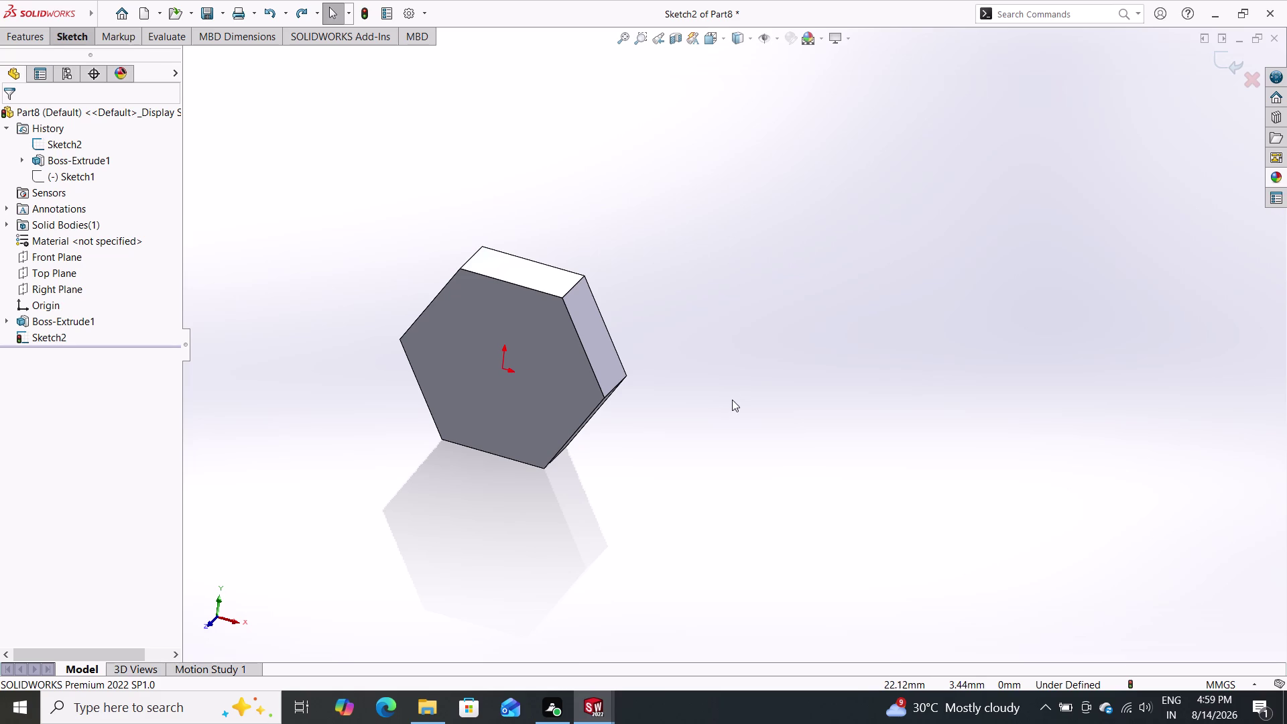
key(ctrl+z)
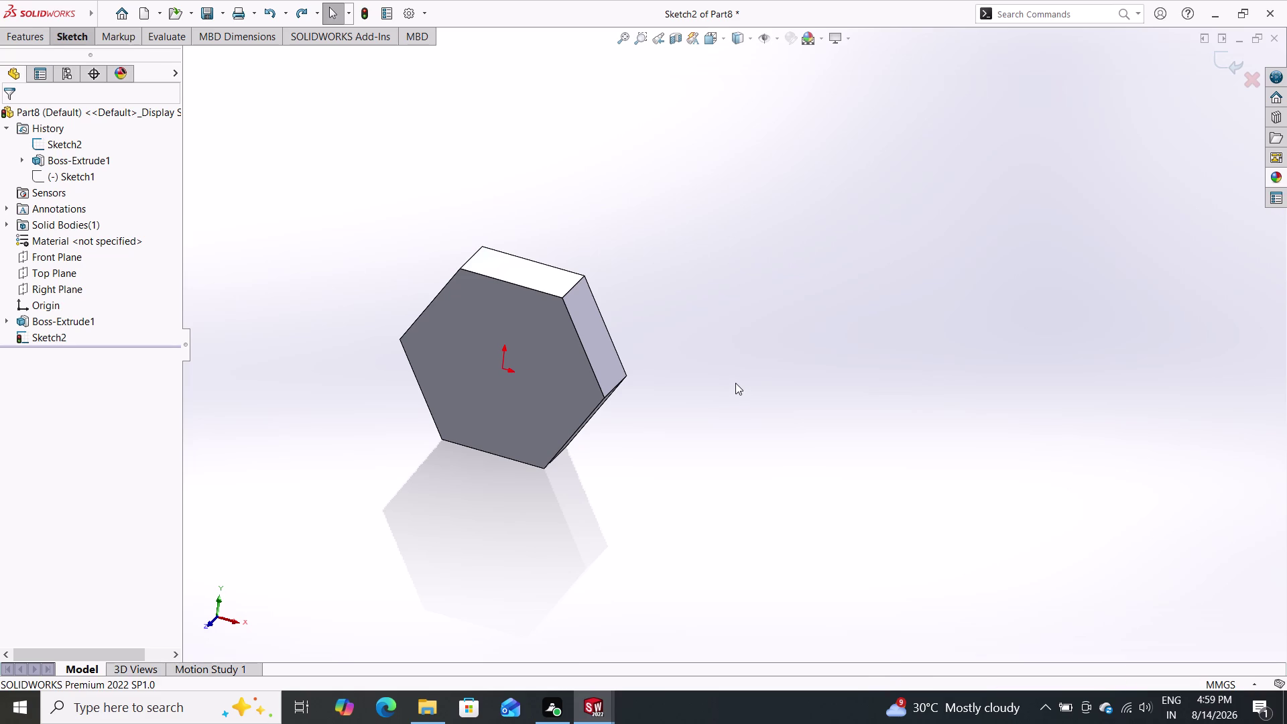
key(ctrl+z)
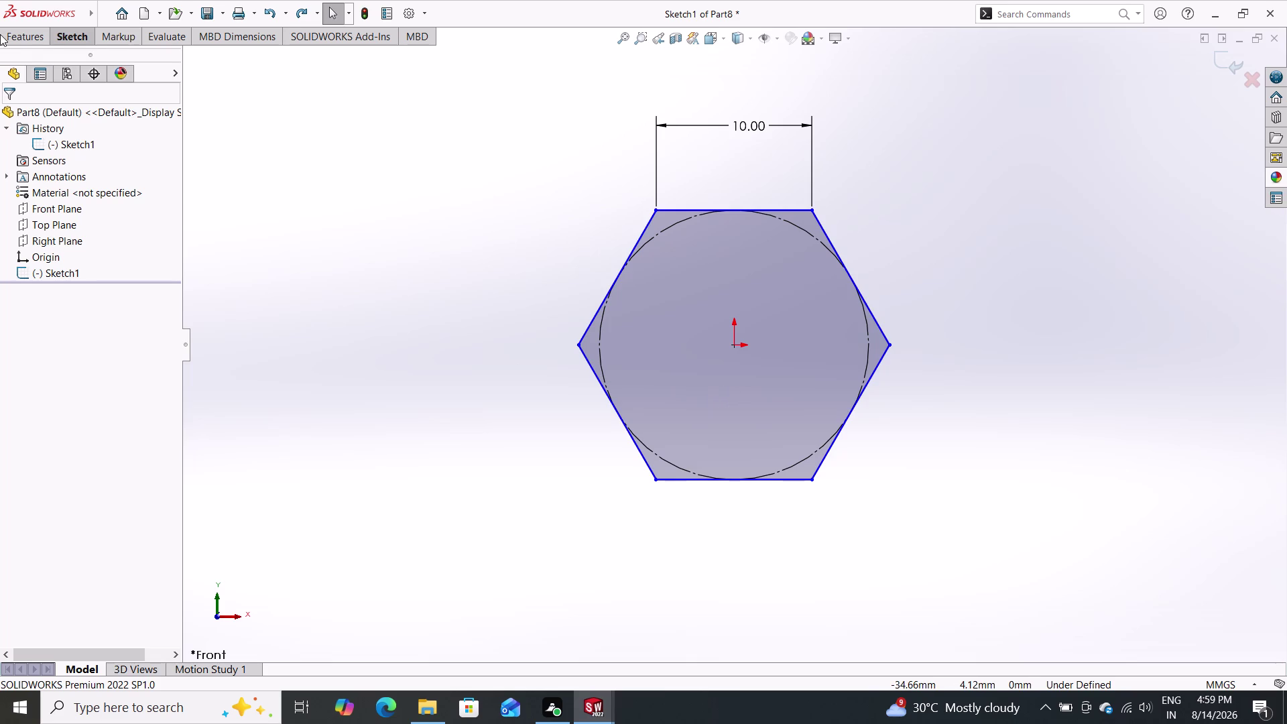
Extrude the hexagon sketch Mid Plane to 5.00 mm as Boss-Extrude2.
click(25, 42)
click(20, 54)
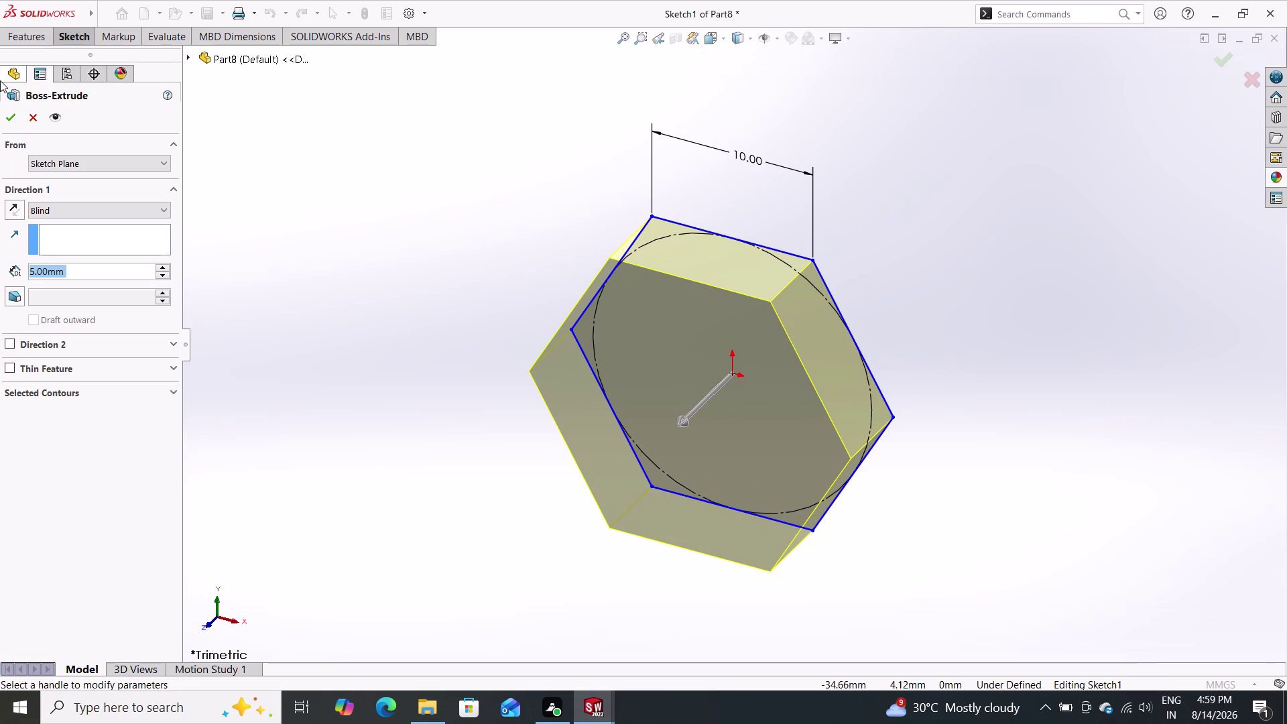
click(74, 204)
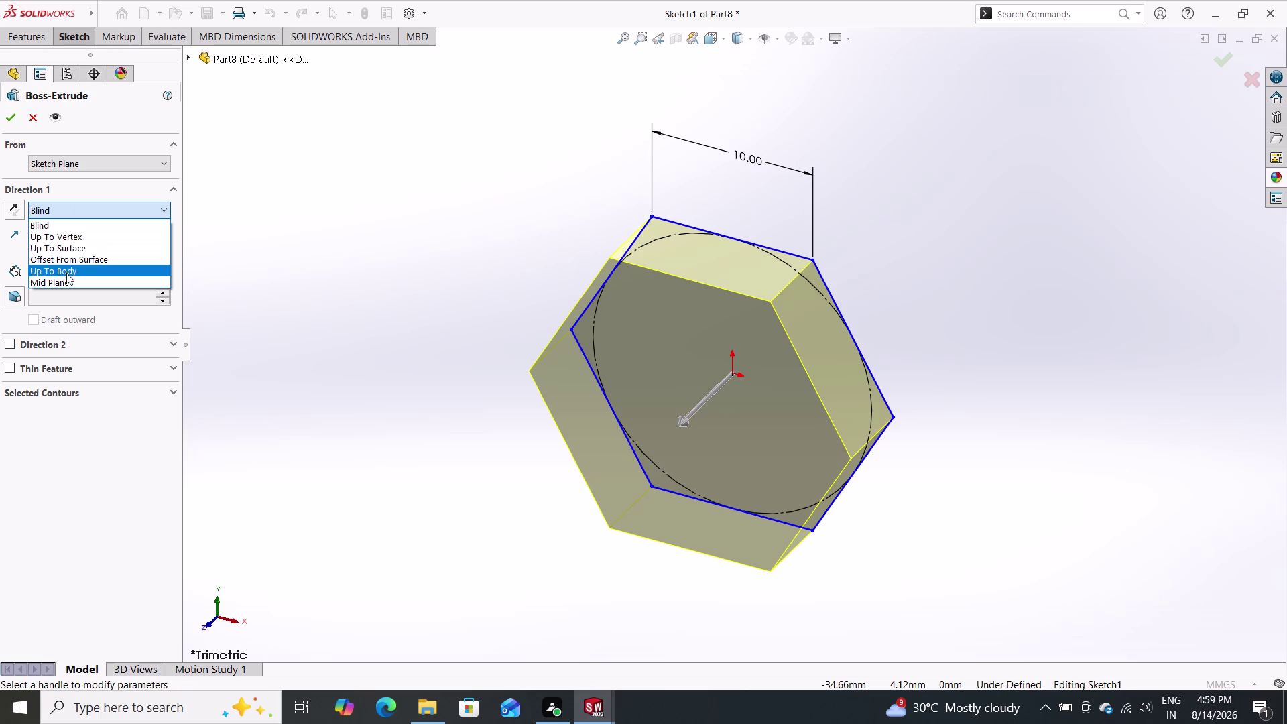
triple_click(64, 283)
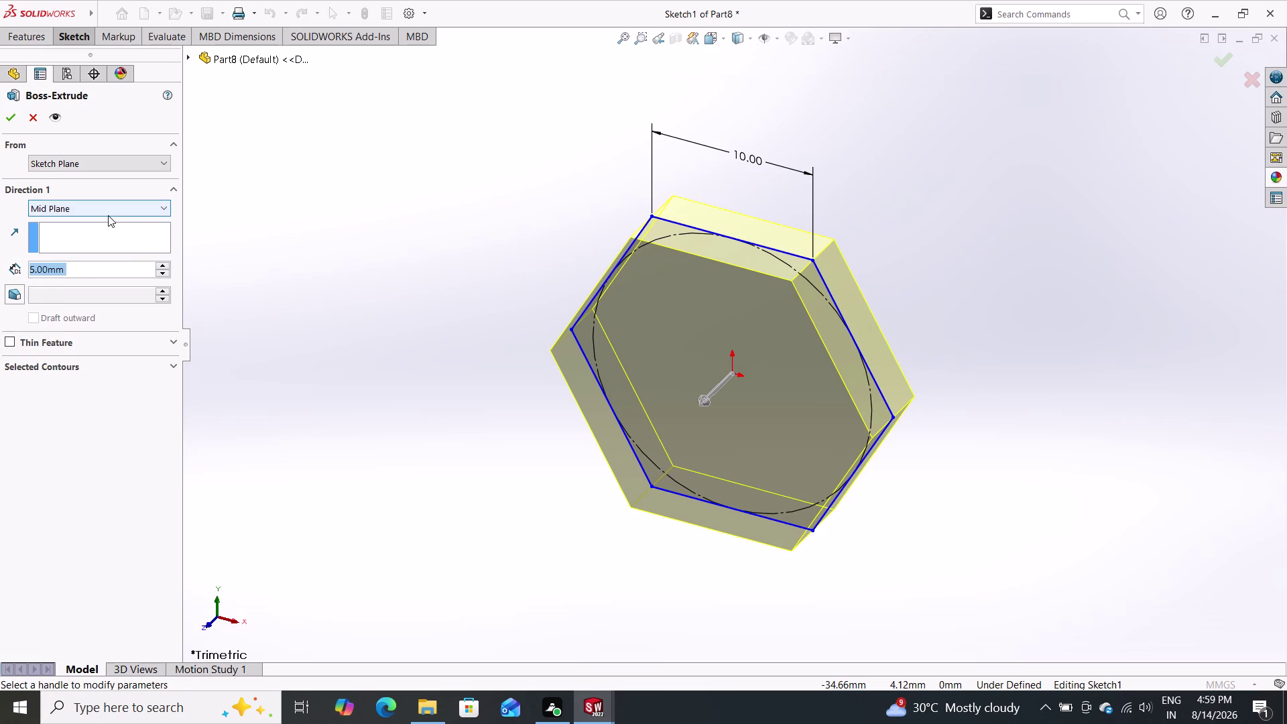
click(5, 117)
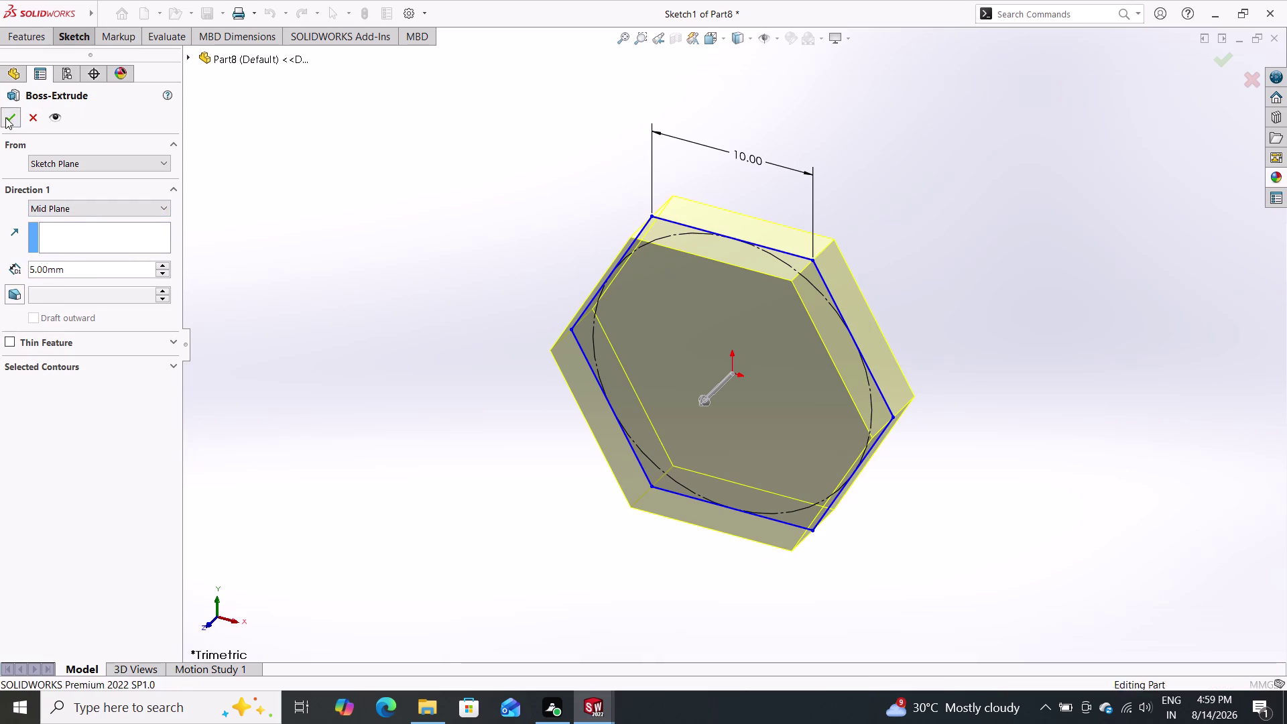
key(c)
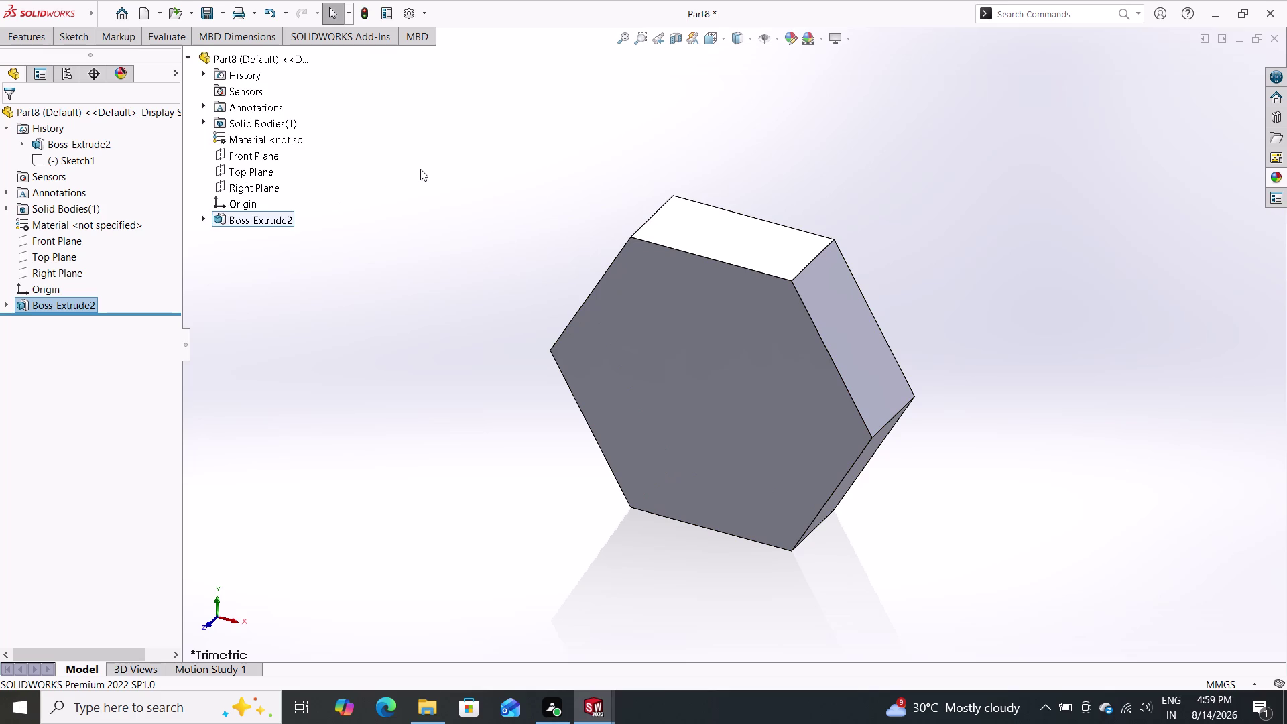
key(Return)
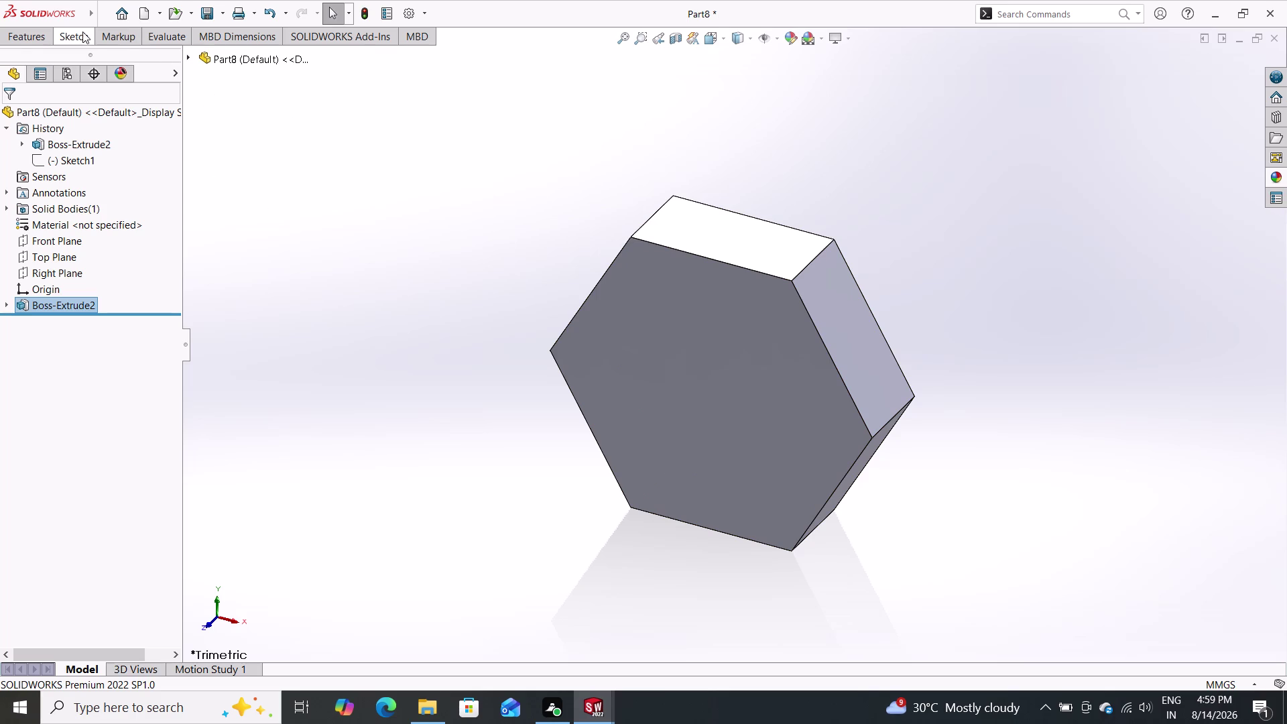
Start Sketch4 on the hexagon's front face and draw a circle at the origin.
click(77, 34)
click(151, 54)
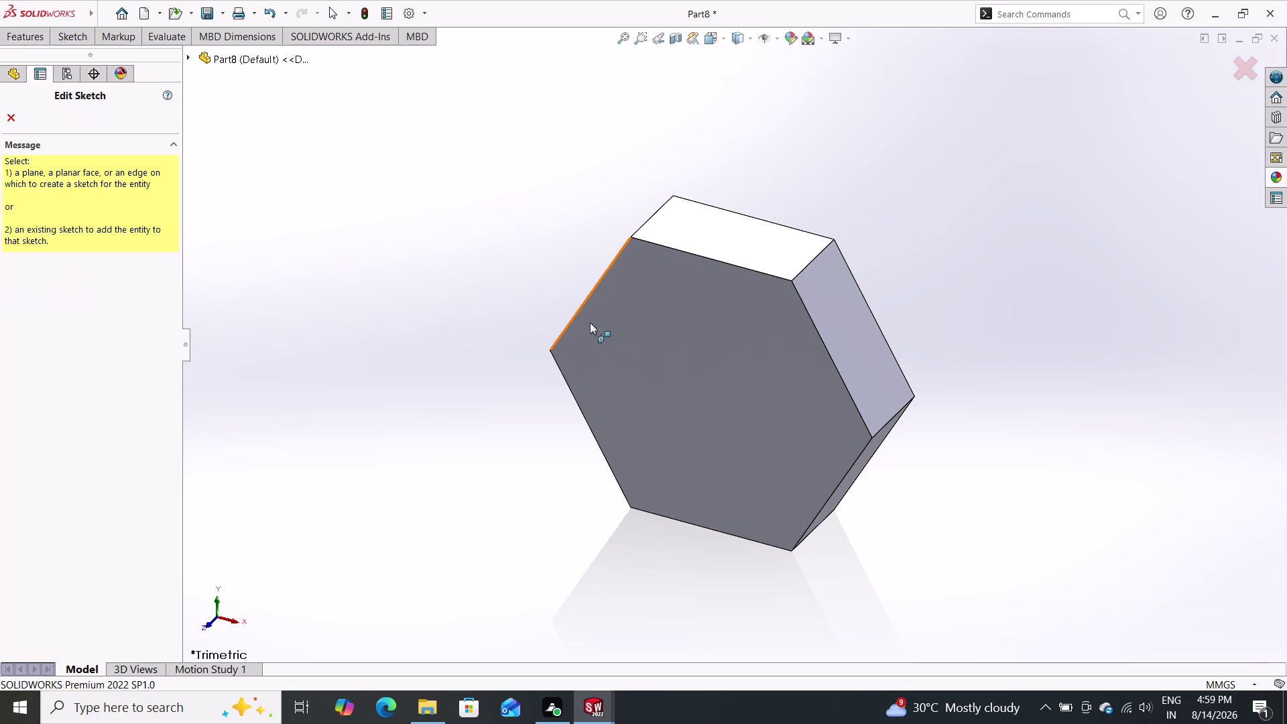
click(737, 369)
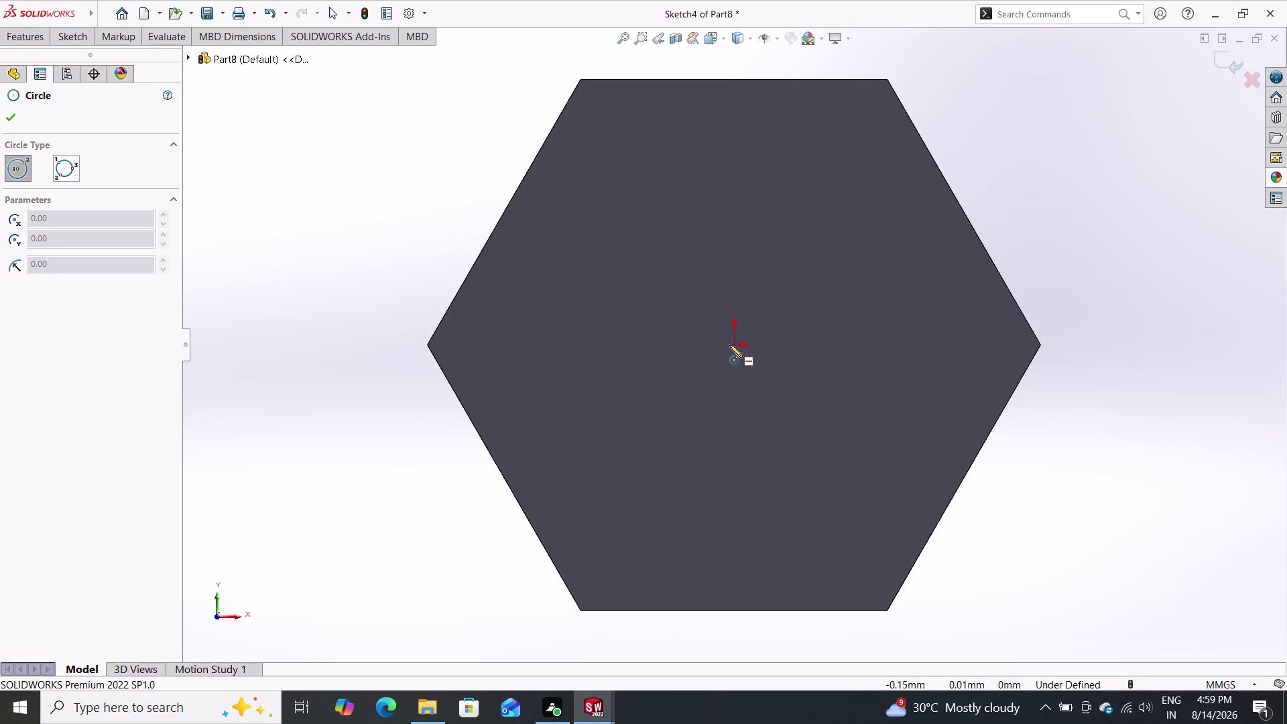
click(734, 344)
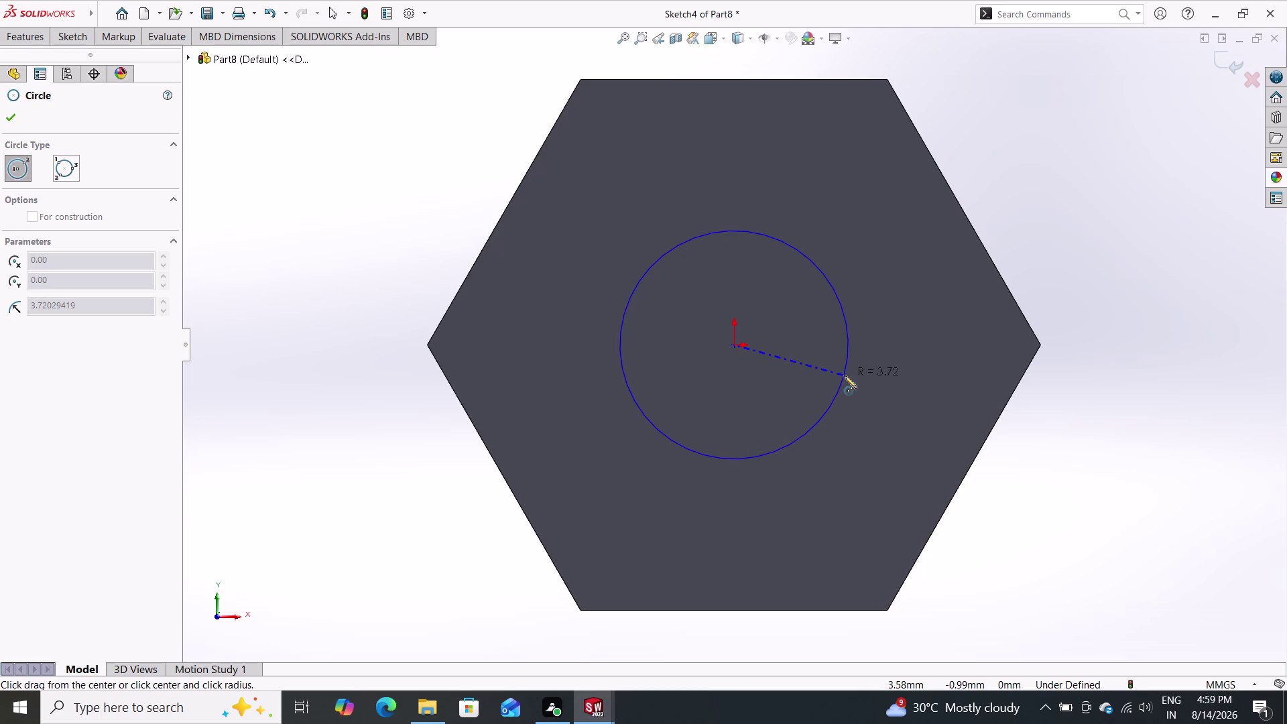
click(844, 375)
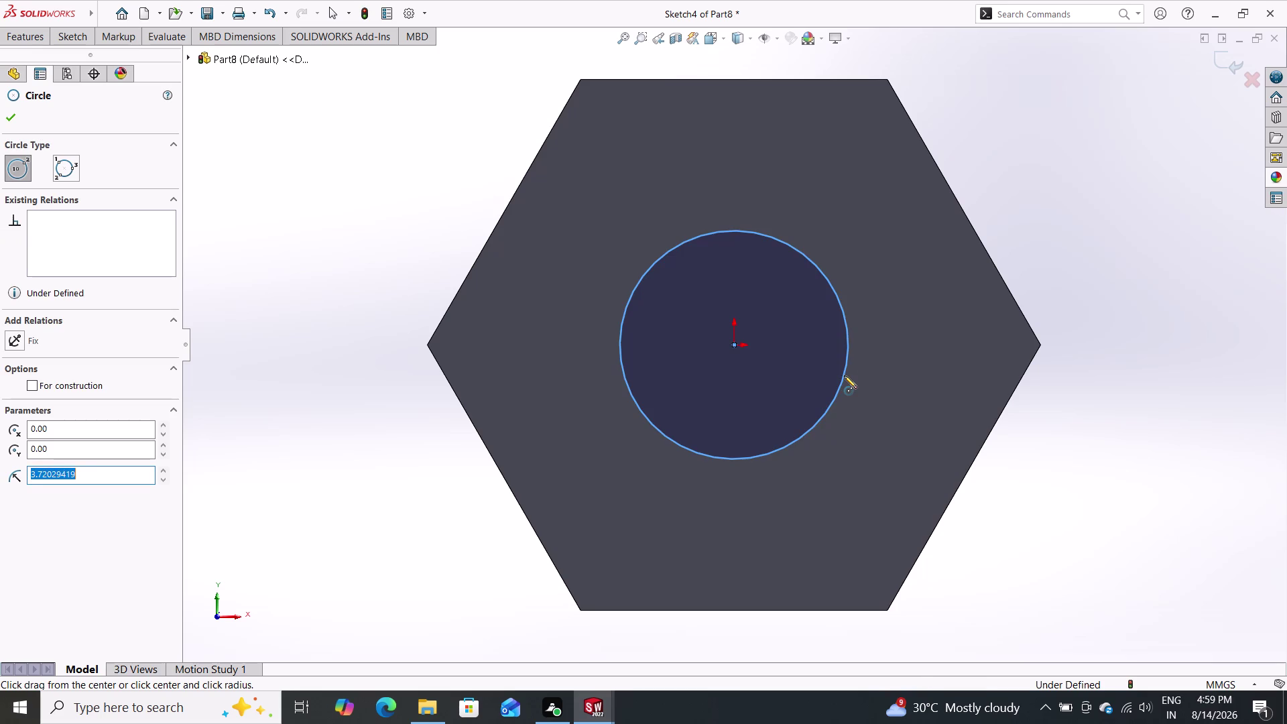
Dimension the circle to a 4 mm diameter.
click(71, 42)
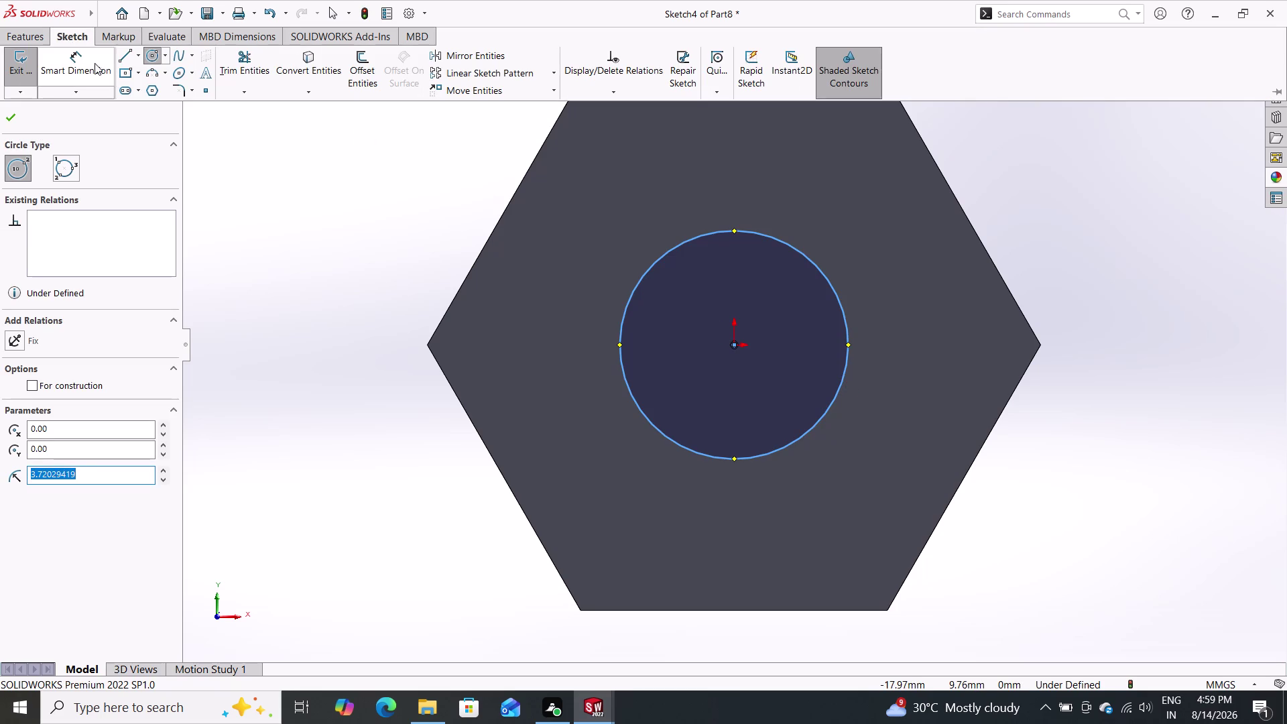
click(90, 56)
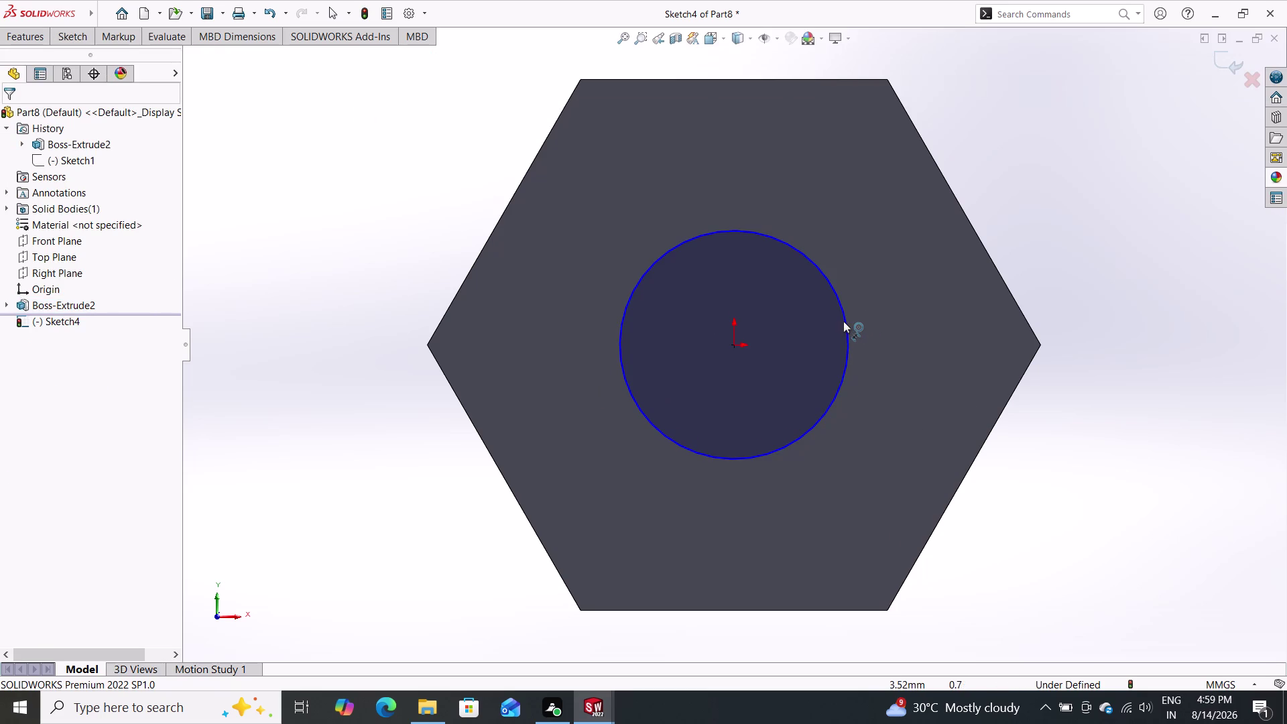
click(846, 318)
click(1104, 339)
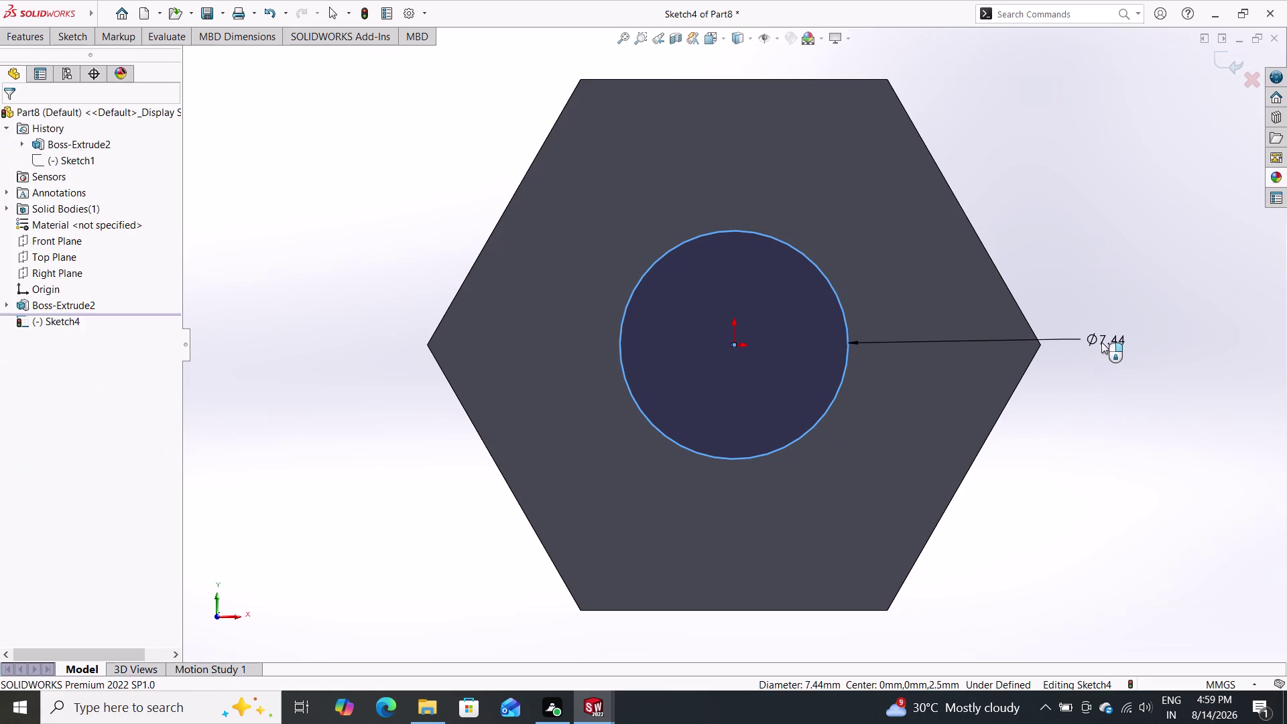
key(4)
key(Return)
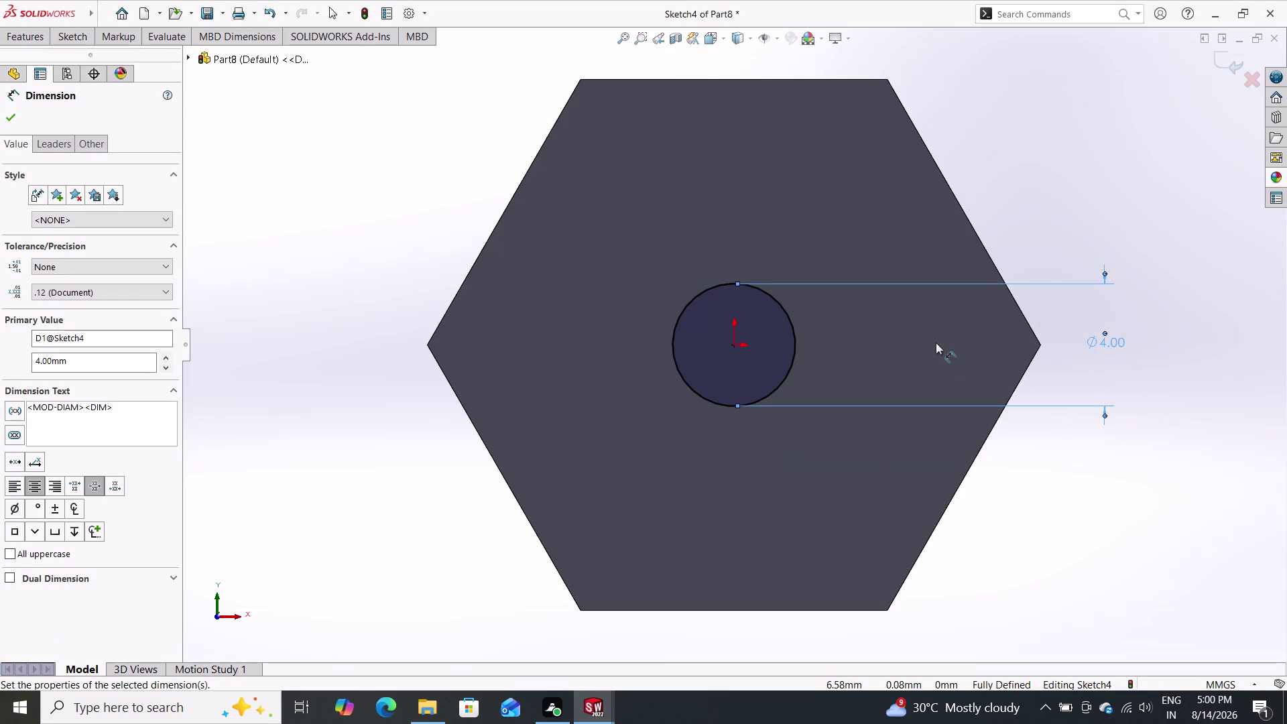
click(23, 28)
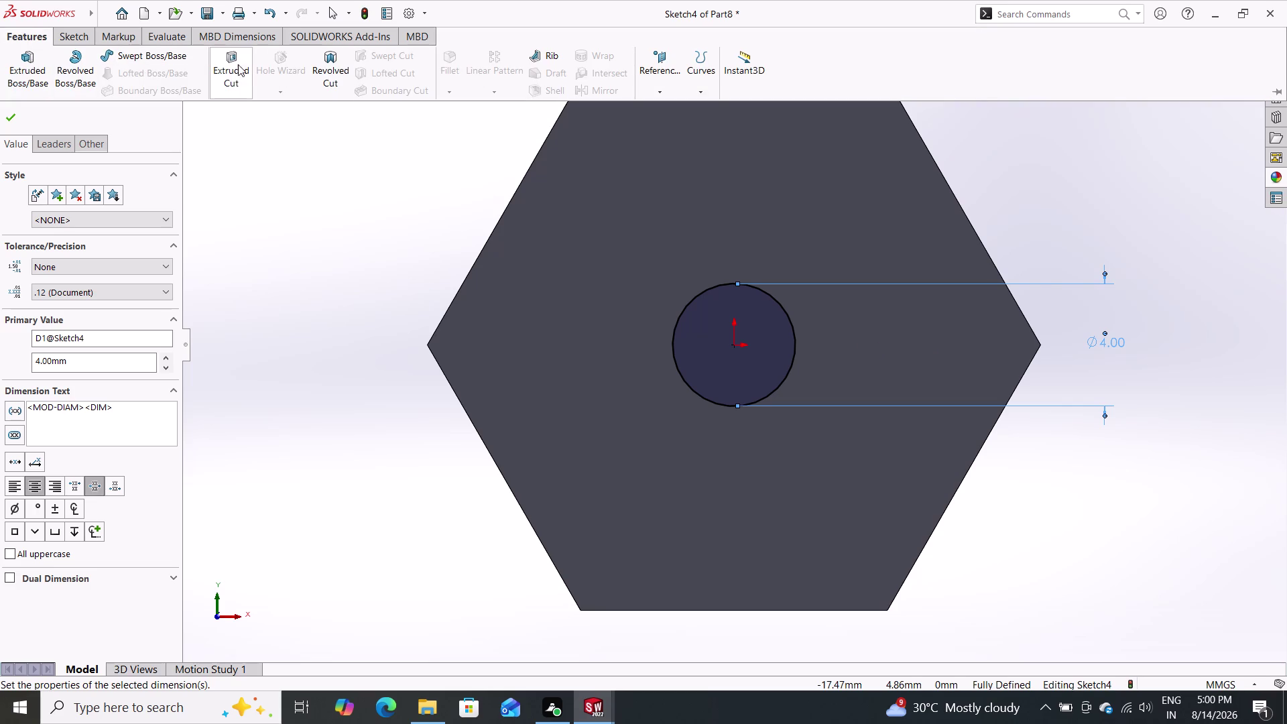
Cut the 4 mm circle Through All as Cut-Extrude3.
click(229, 62)
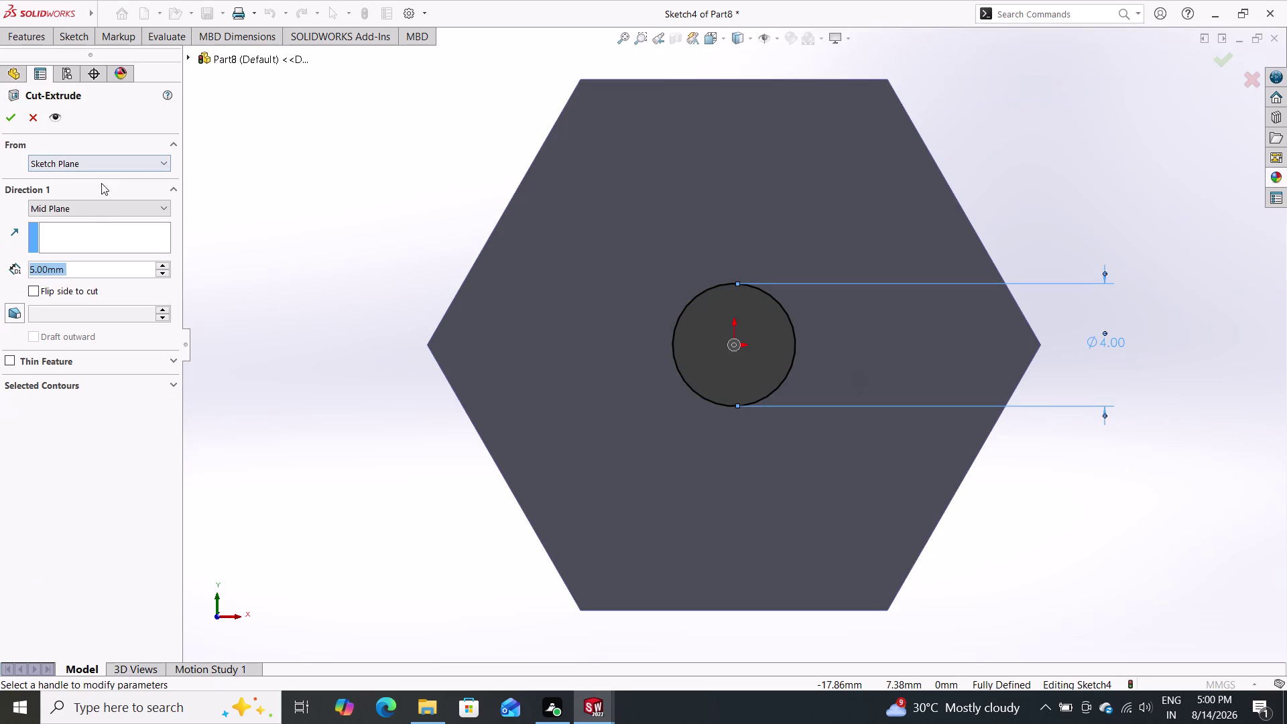
click(96, 204)
double_click(82, 228)
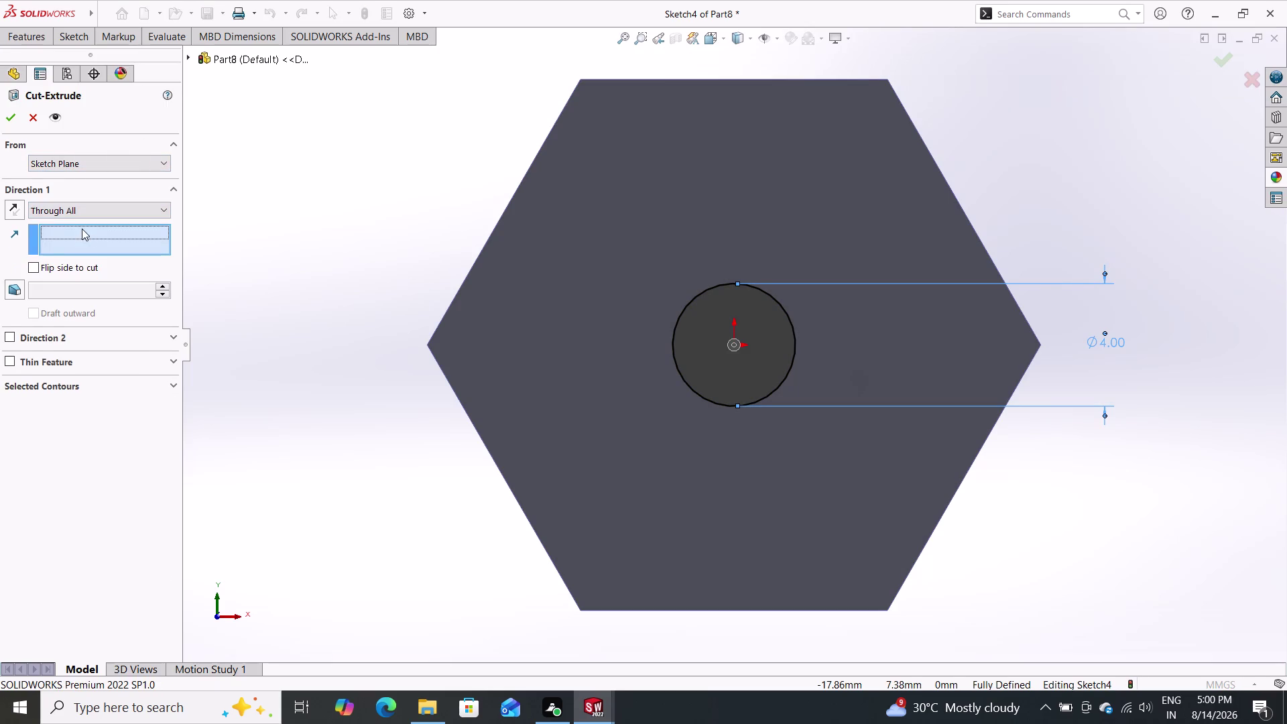
double_click(89, 211)
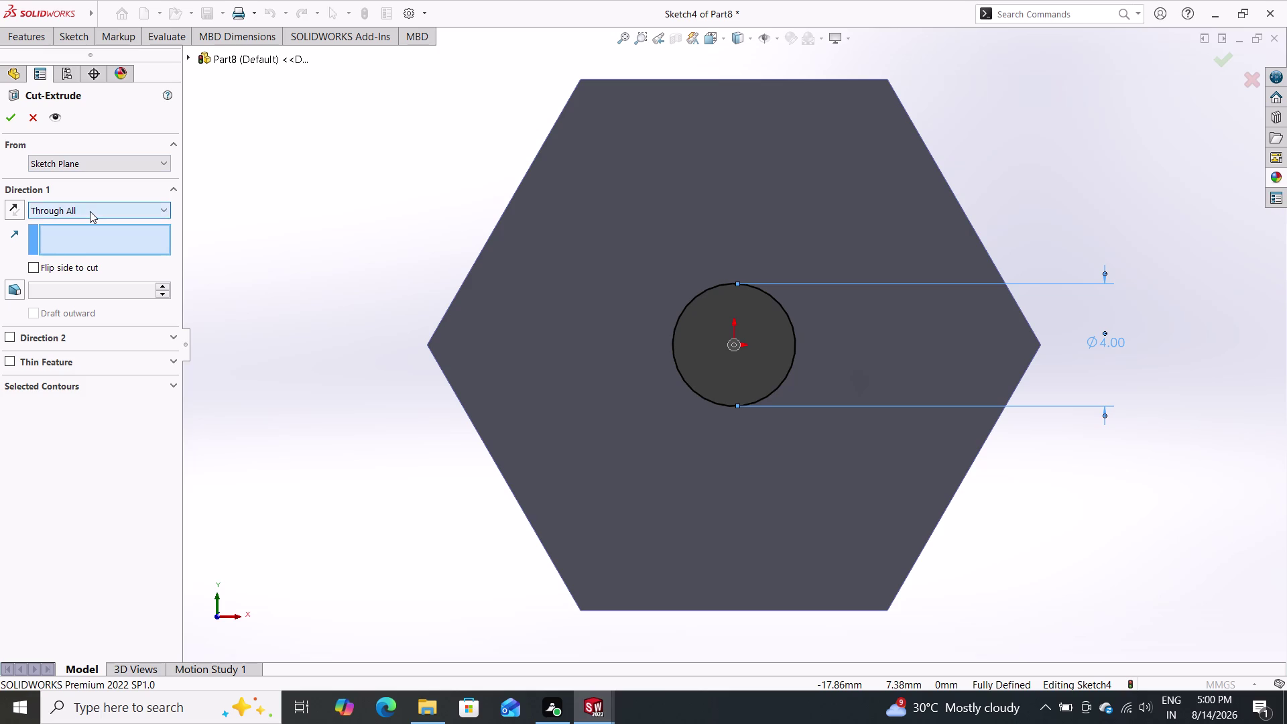
double_click(91, 211)
click(91, 211)
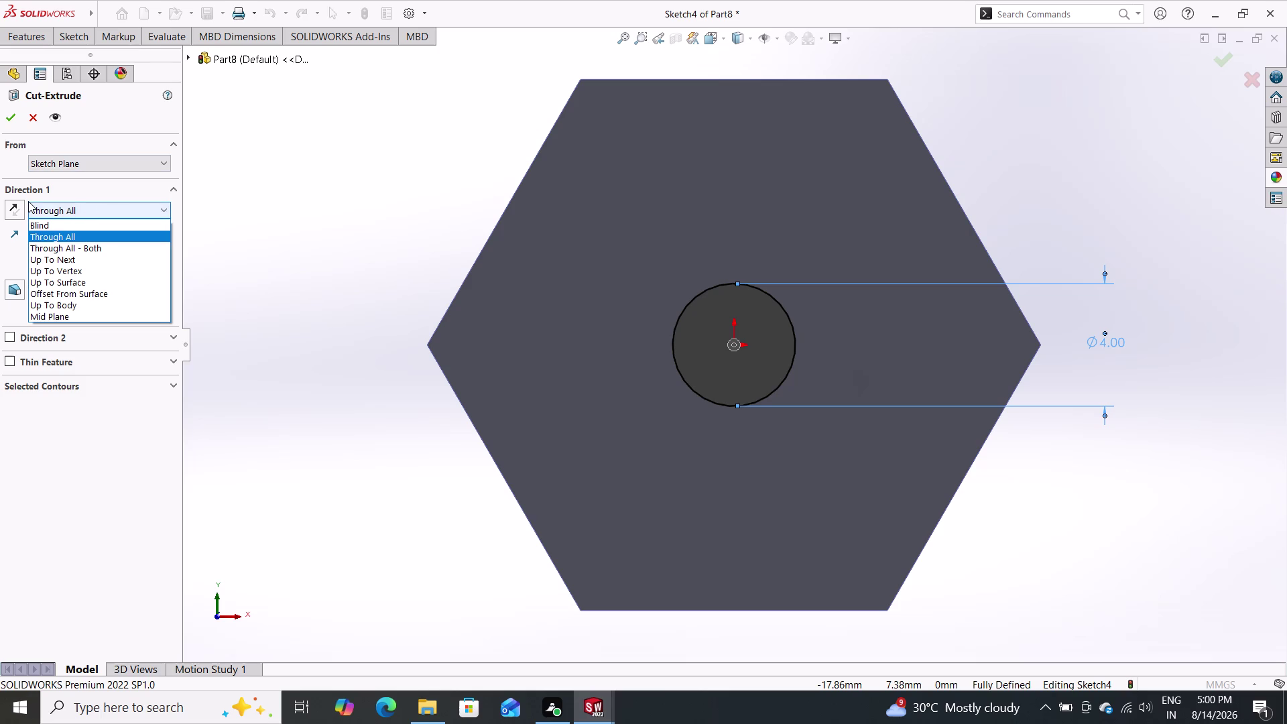
click(7, 114)
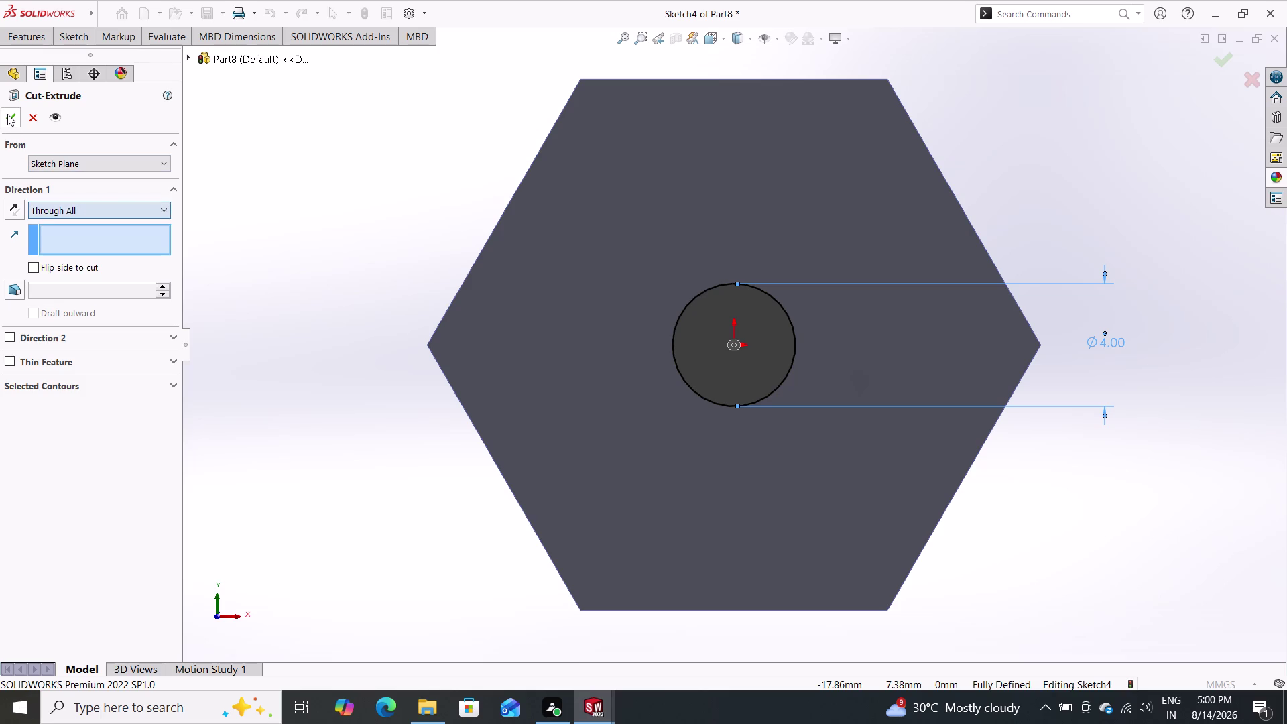
click(7, 114)
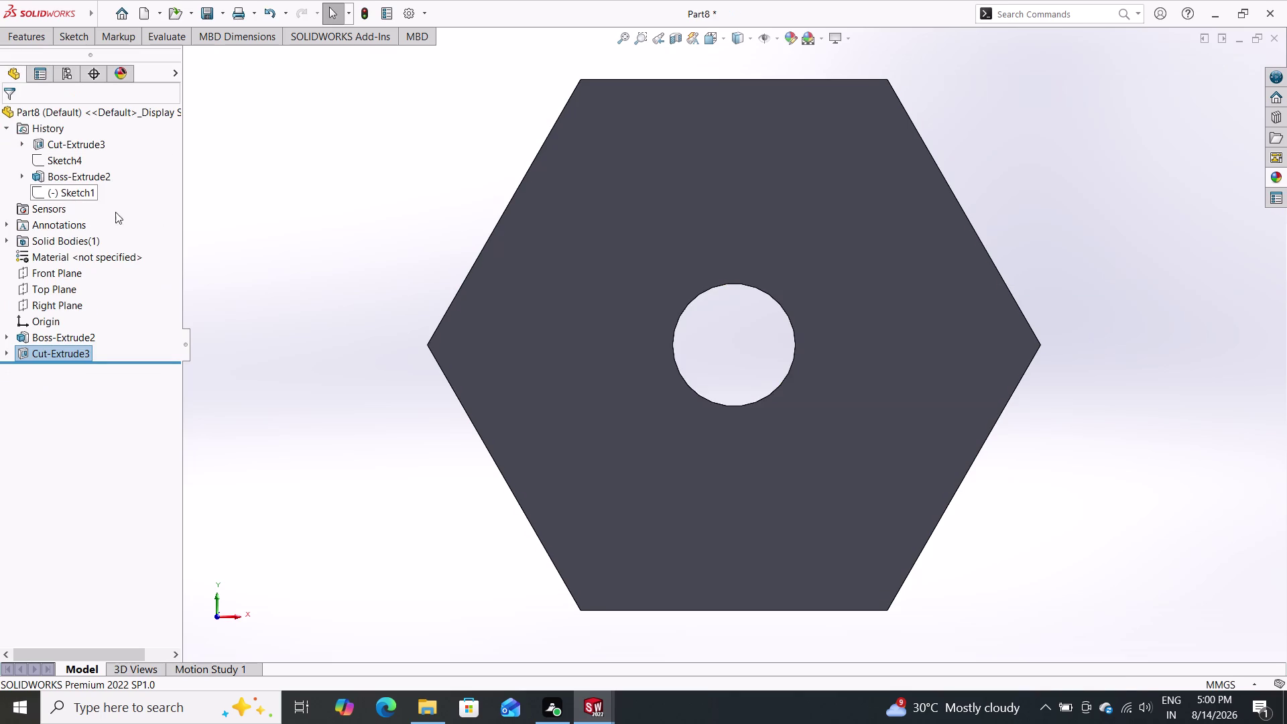
Orbit and zoom around the hexagonal part to inspect the hole.
middle_drag(1069, 232, 1032, 277)
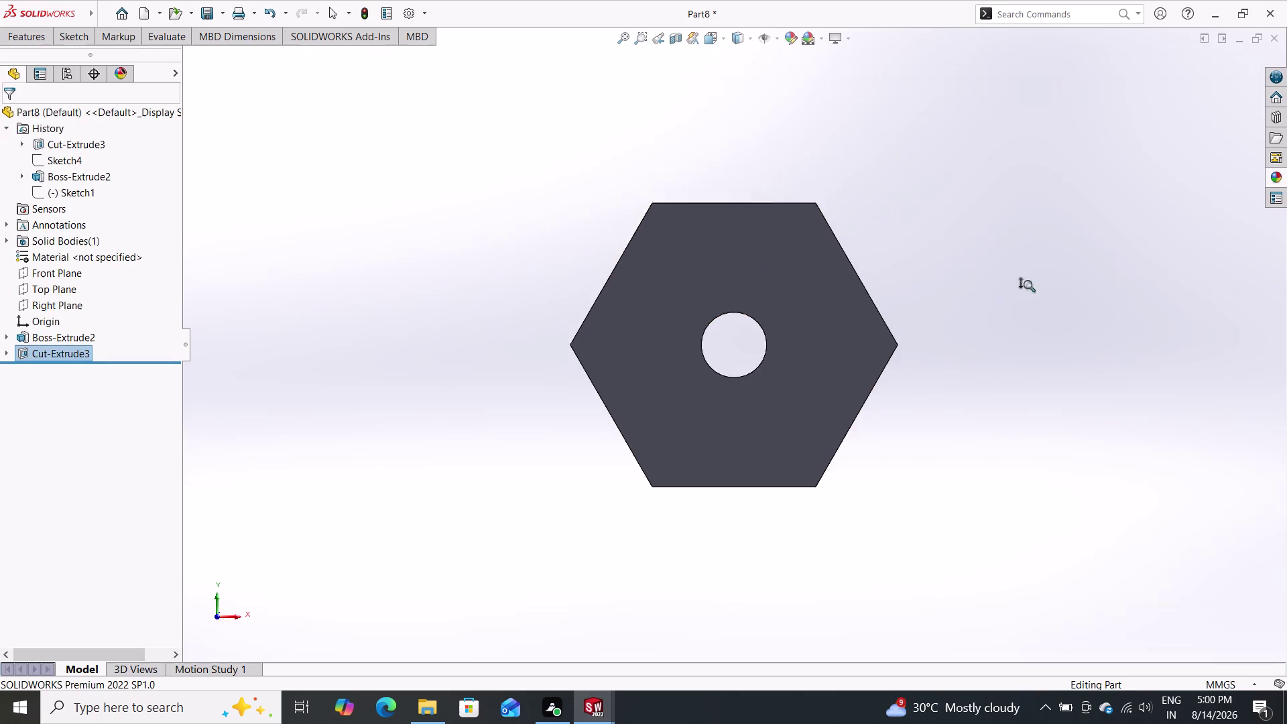
middle_drag(1032, 277, 1013, 307)
middle_drag(931, 315, 912, 326)
scroll(up, 3)
middle_drag(899, 321, 799, 347)
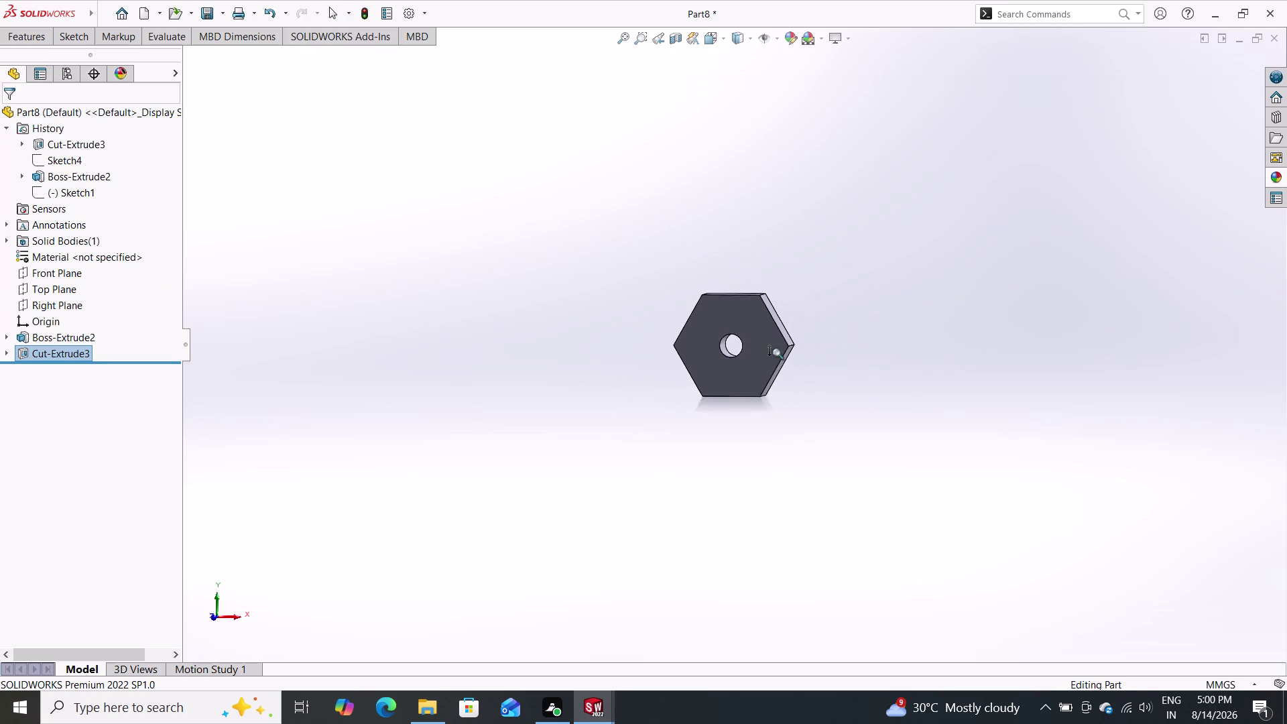
middle_drag(800, 347, 697, 370)
scroll(up, 3)
scroll(down, 3)
scroll(down, 3)
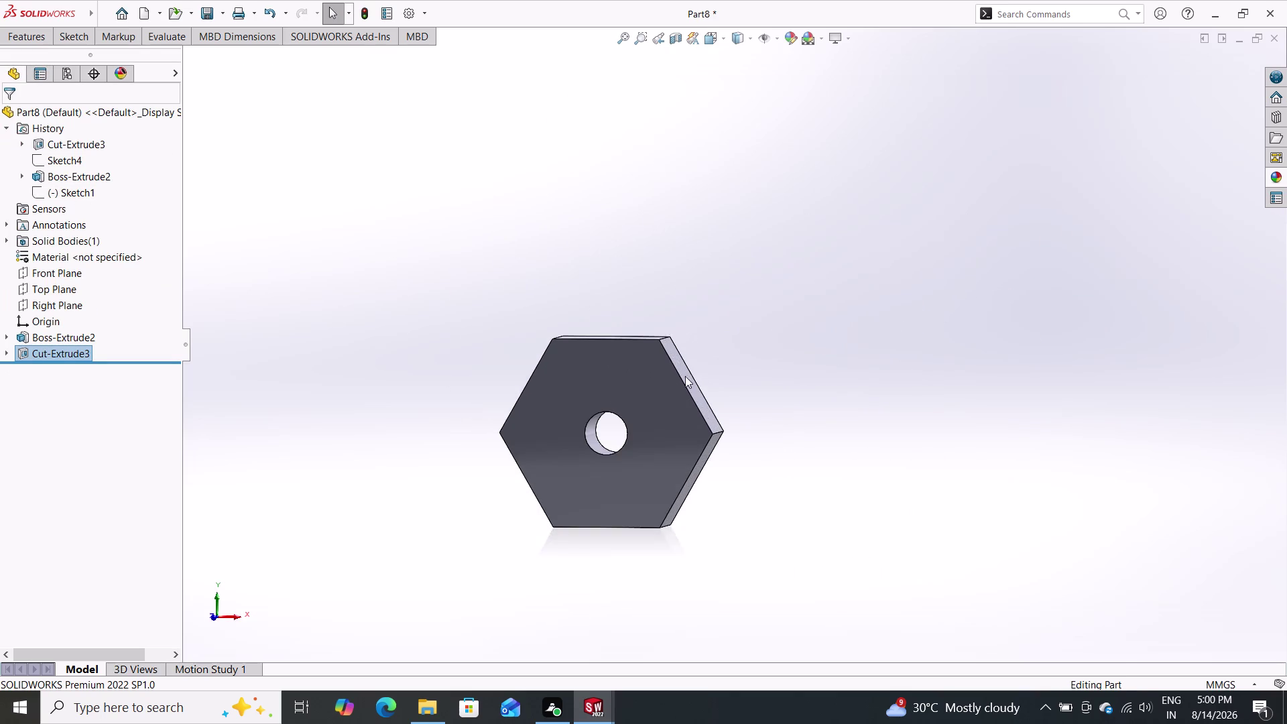
scroll(down, 3)
middle_drag(760, 403, 599, 502)
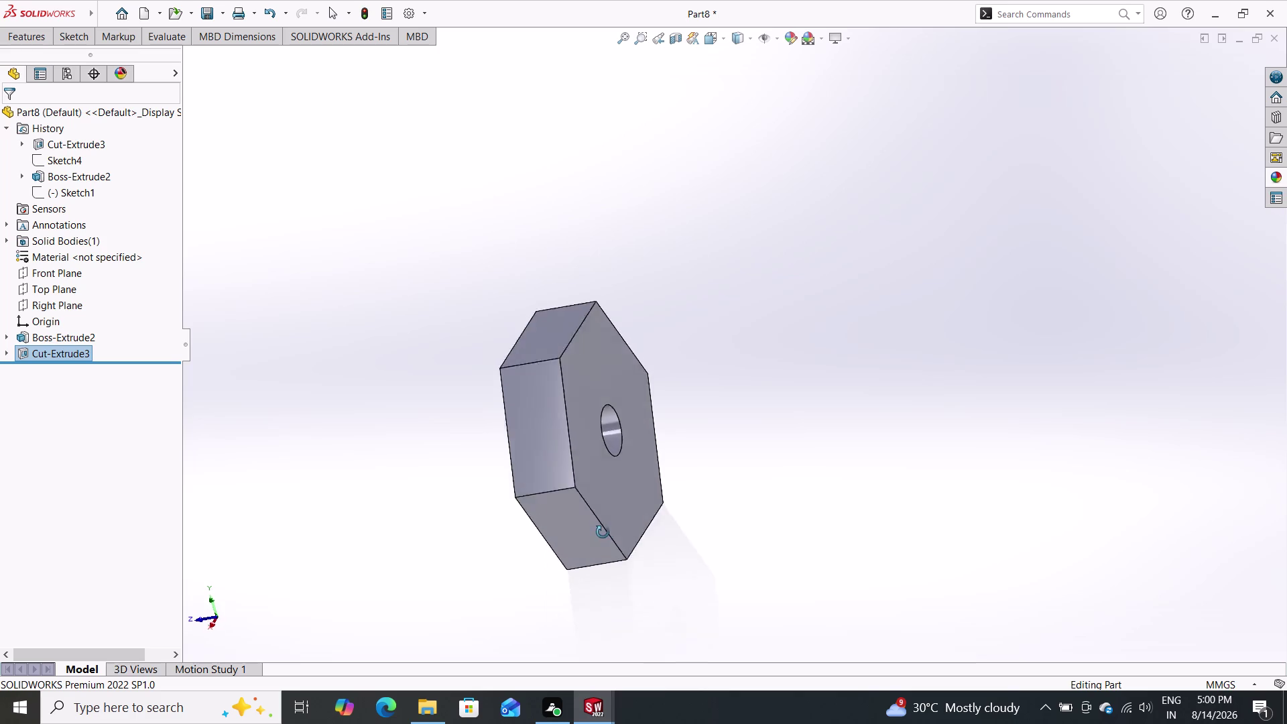
middle_drag(598, 502, 535, 579)
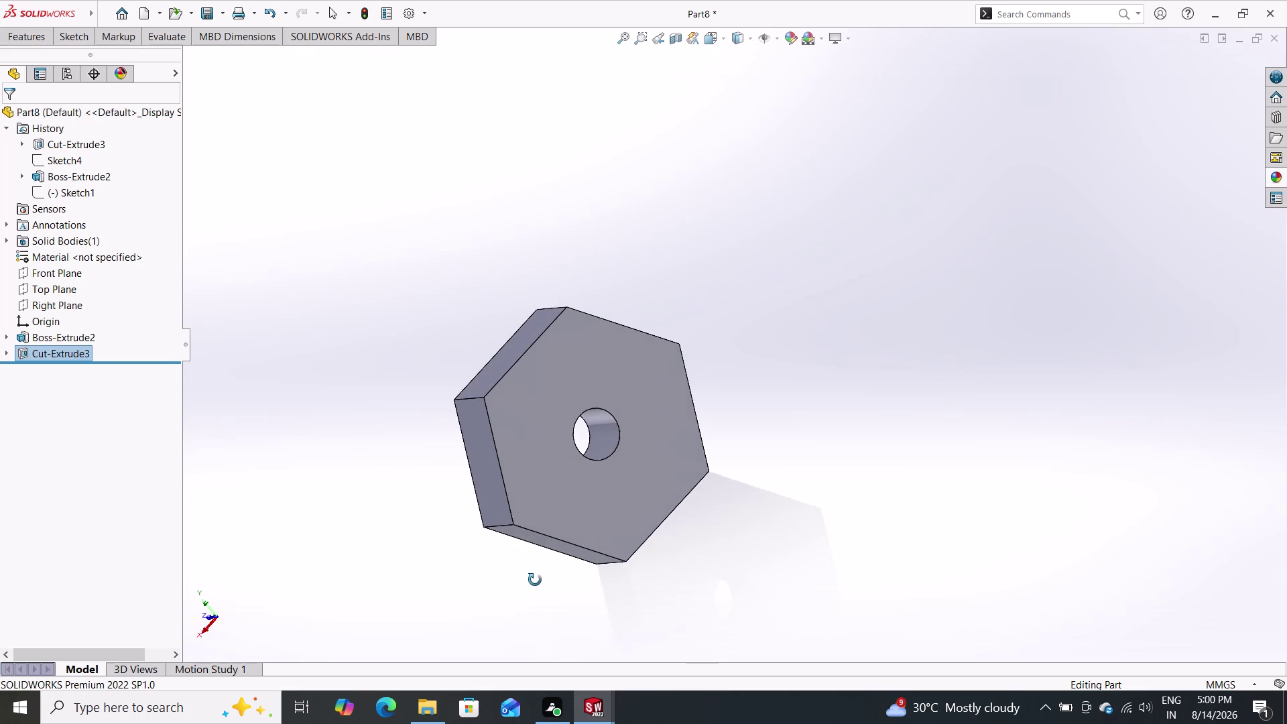
middle_drag(535, 579, 535, 581)
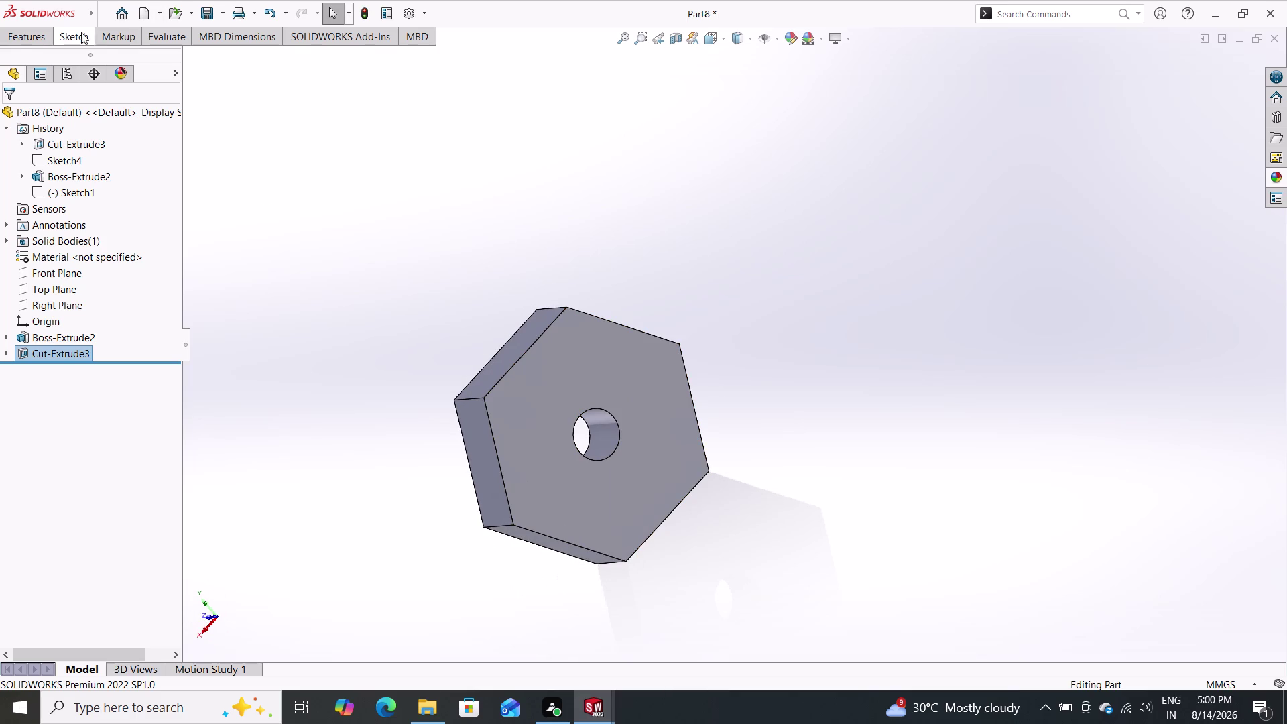
Start Sketch5 on the hexagon face and draw an origin-centred circle.
click(74, 36)
click(151, 55)
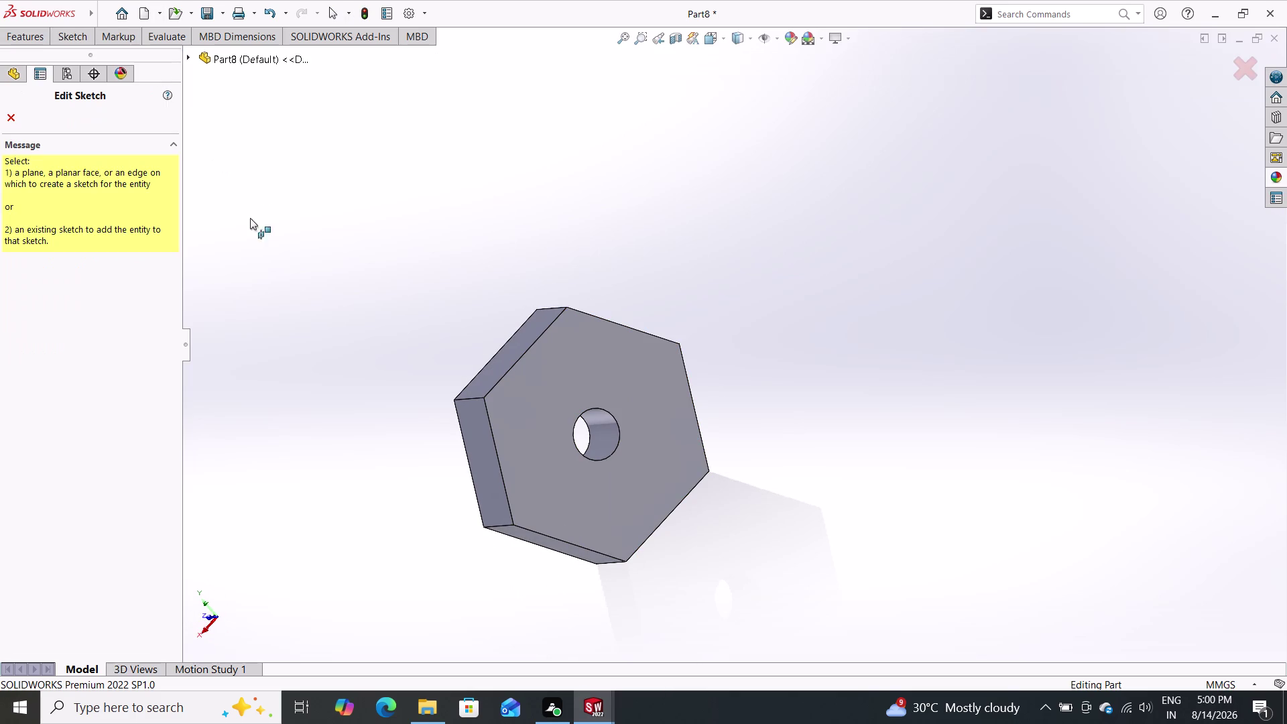
click(595, 434)
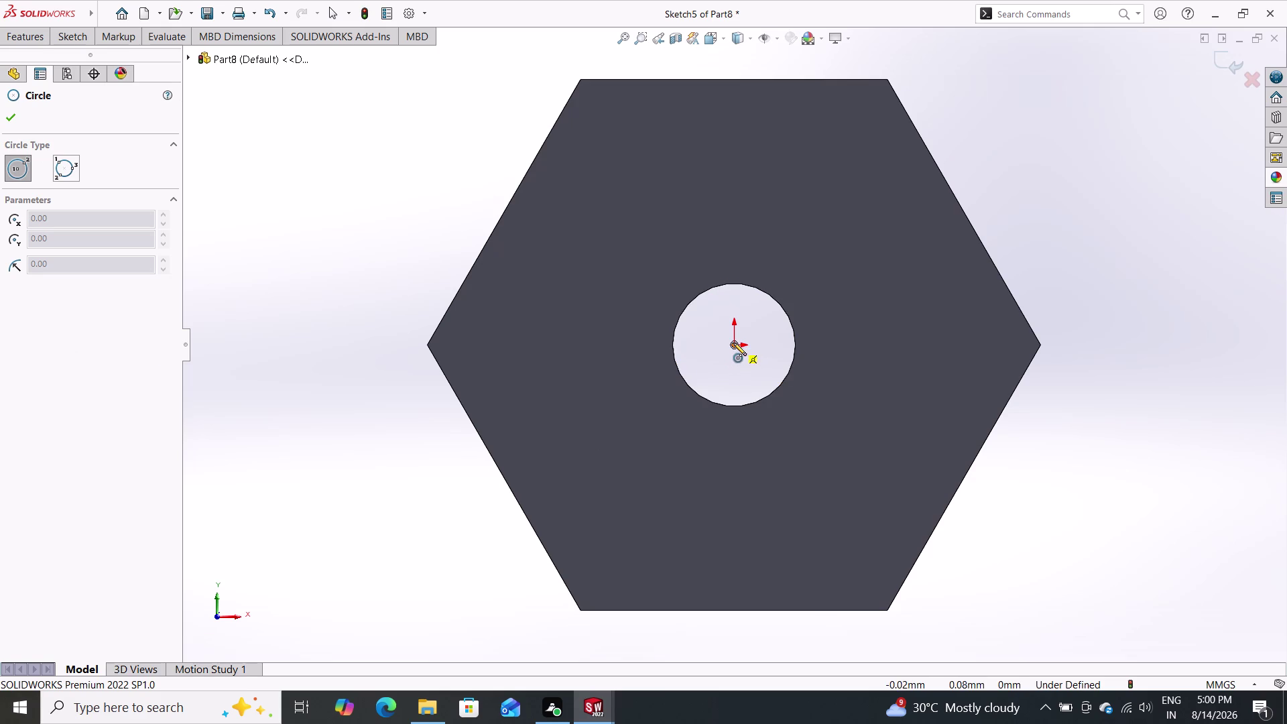
double_click(733, 342)
double_click(737, 345)
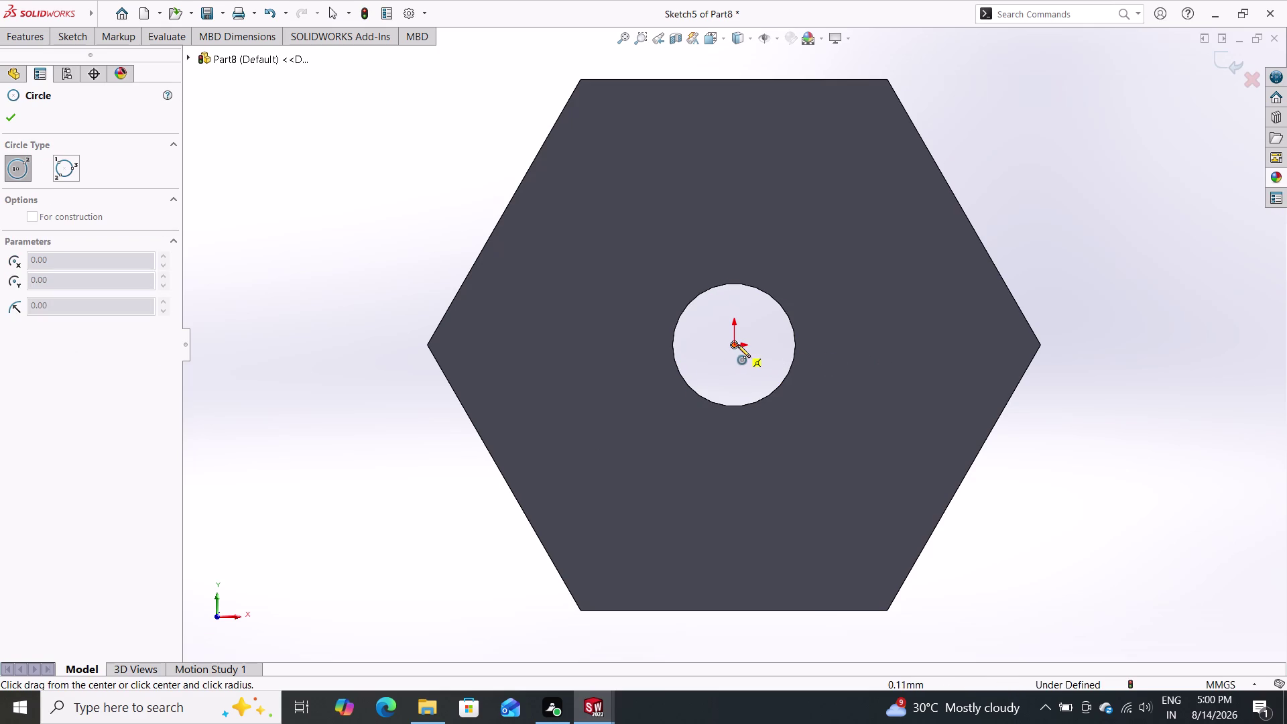
click(733, 345)
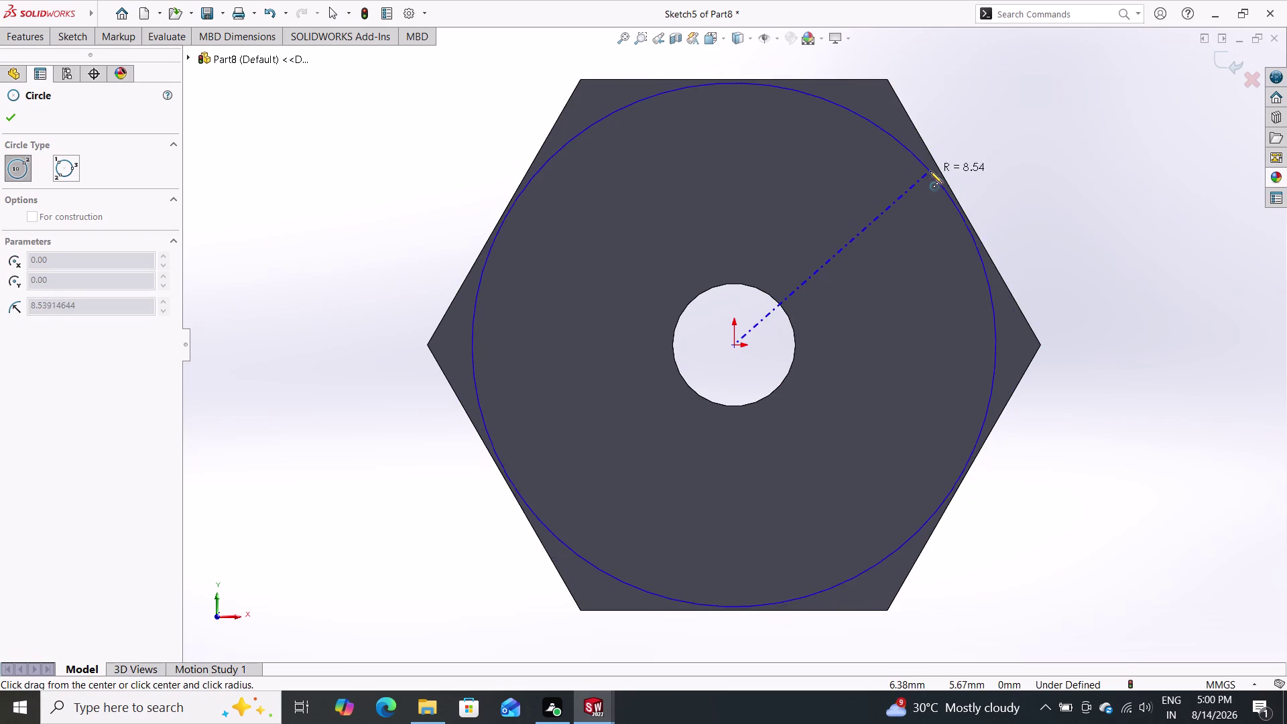
click(937, 170)
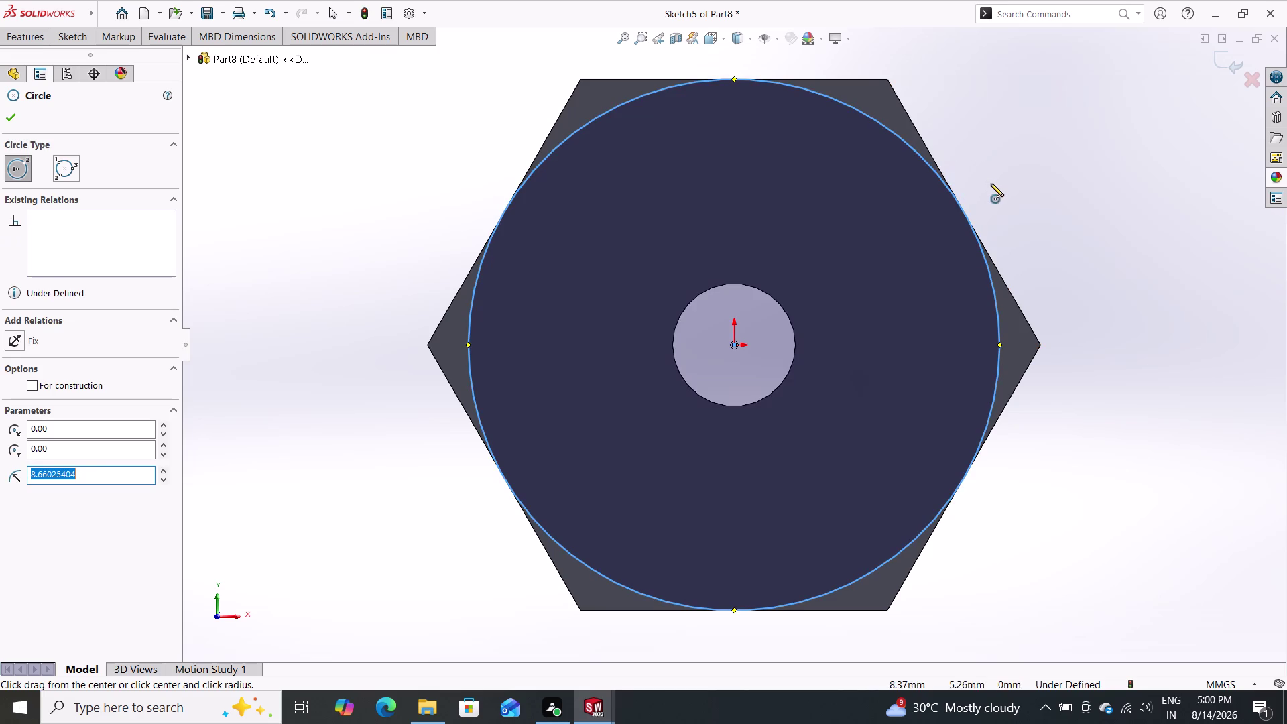
key(Escape)
key(Escape)
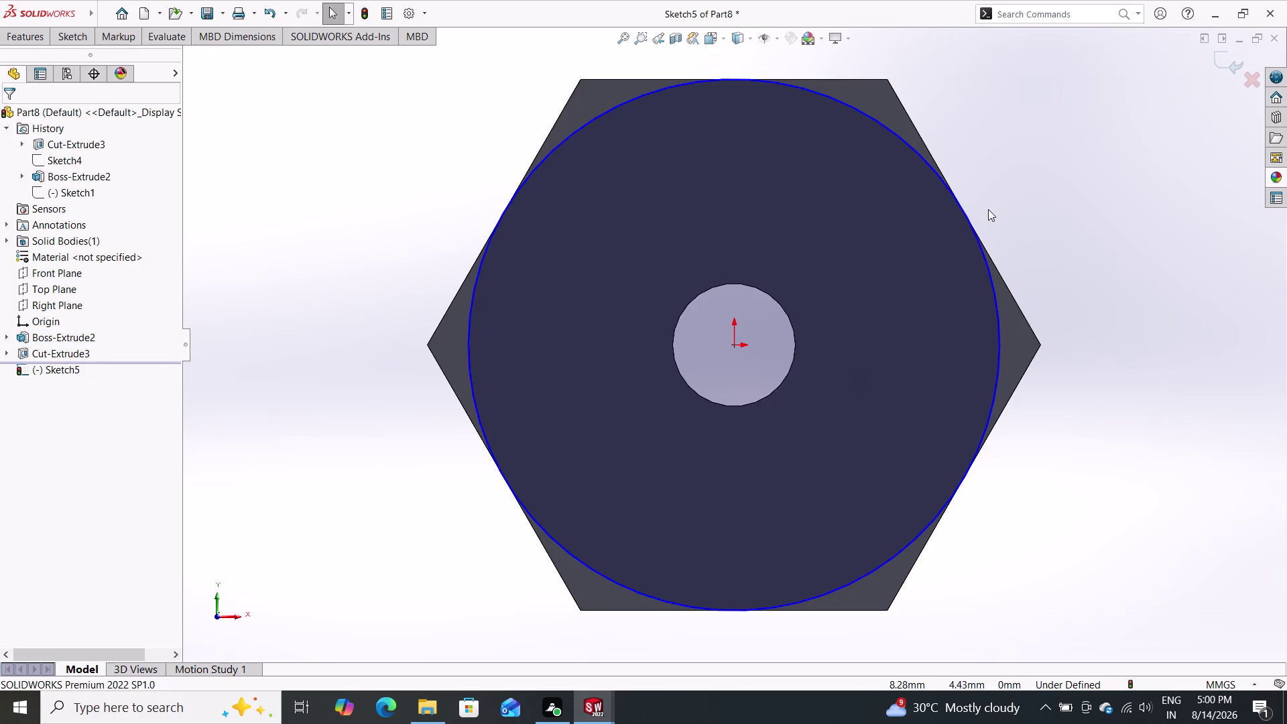
Add a Tangent relation between the circle and a hexagon edge.
double_click(909, 114)
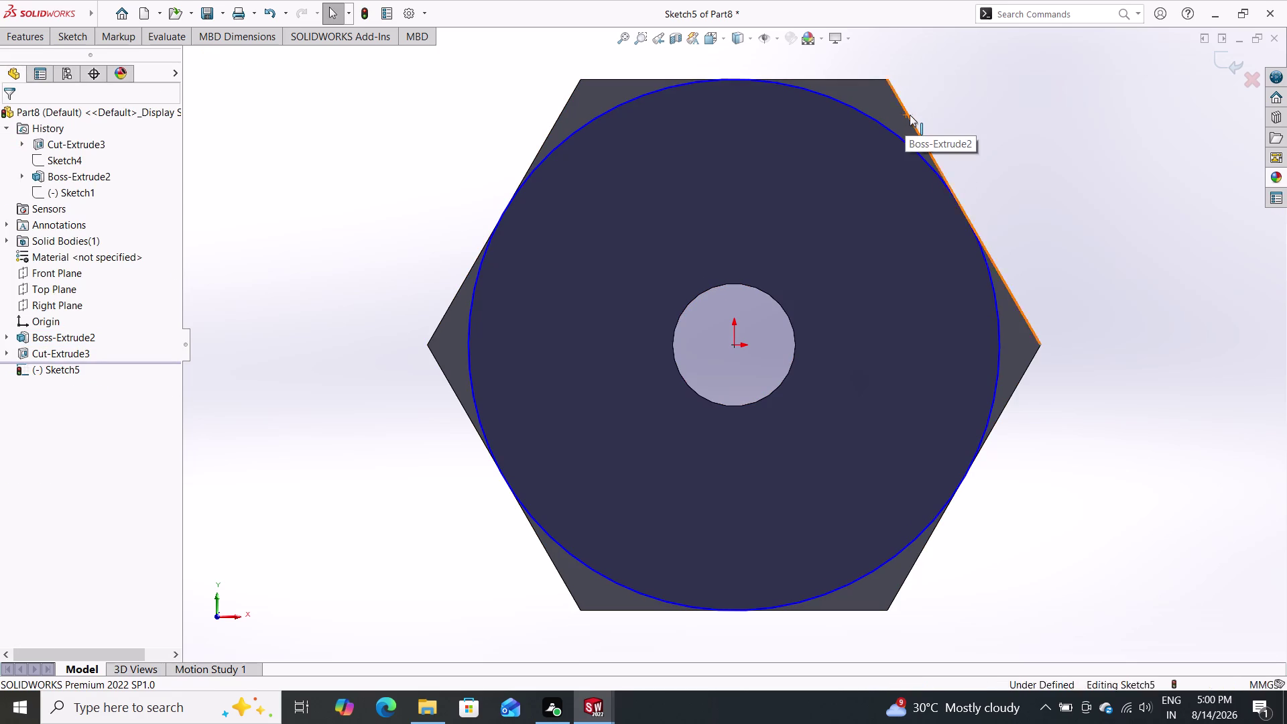
click(915, 152)
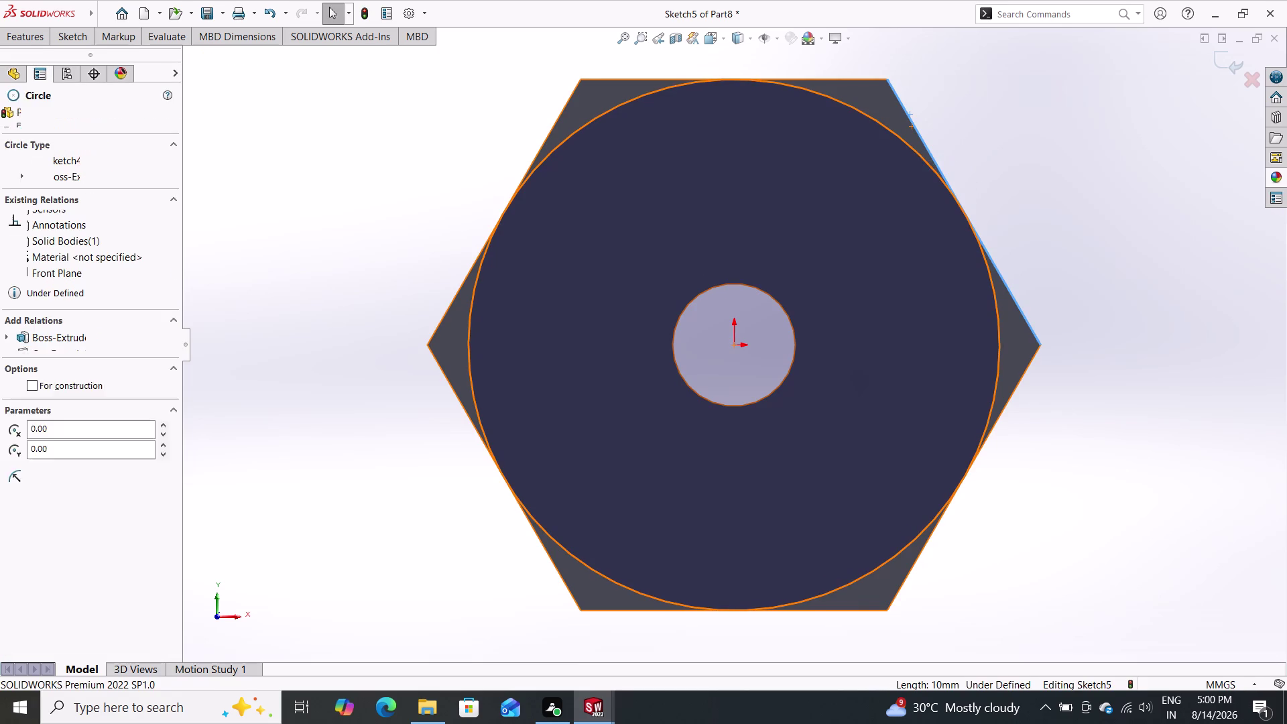
double_click(57, 353)
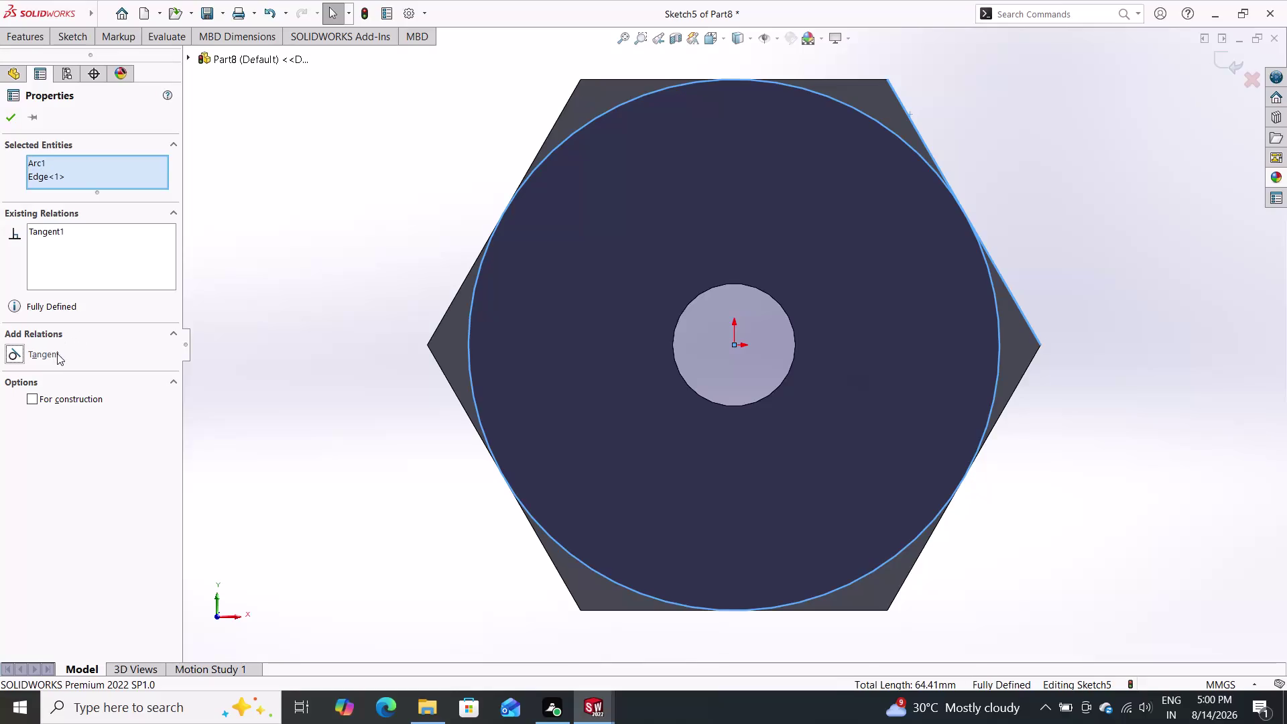
double_click(9, 115)
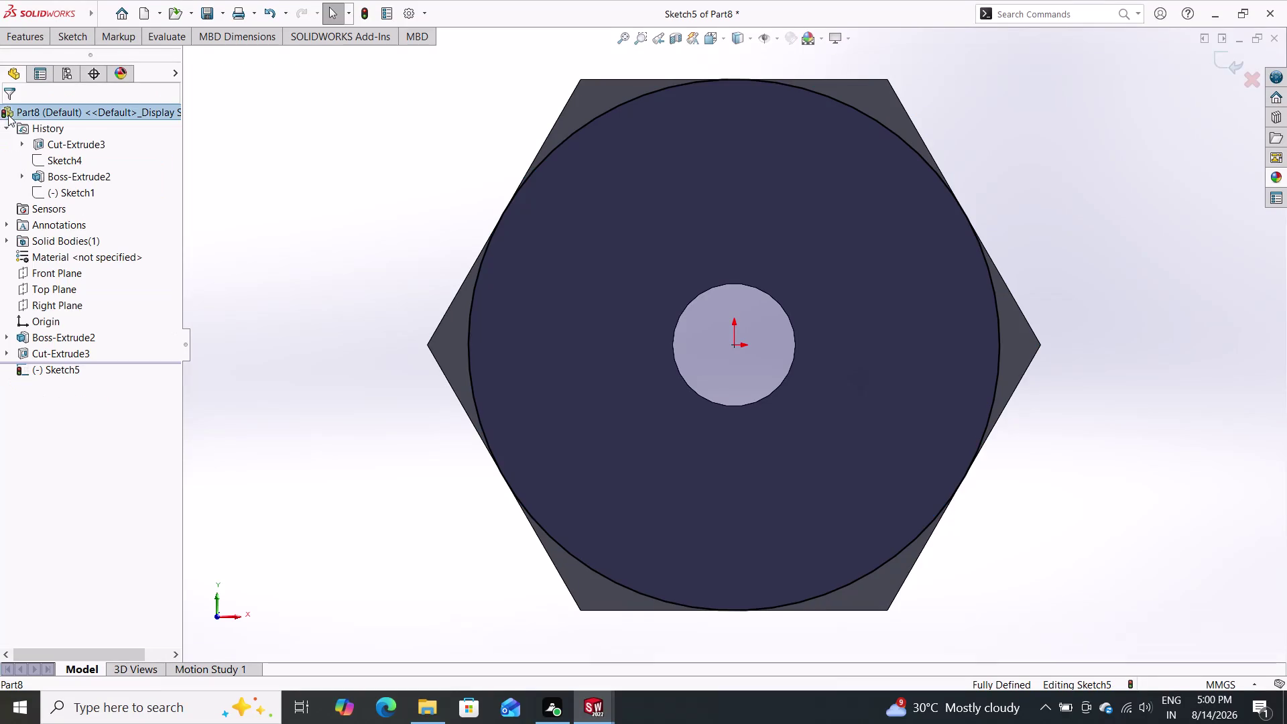
click(35, 40)
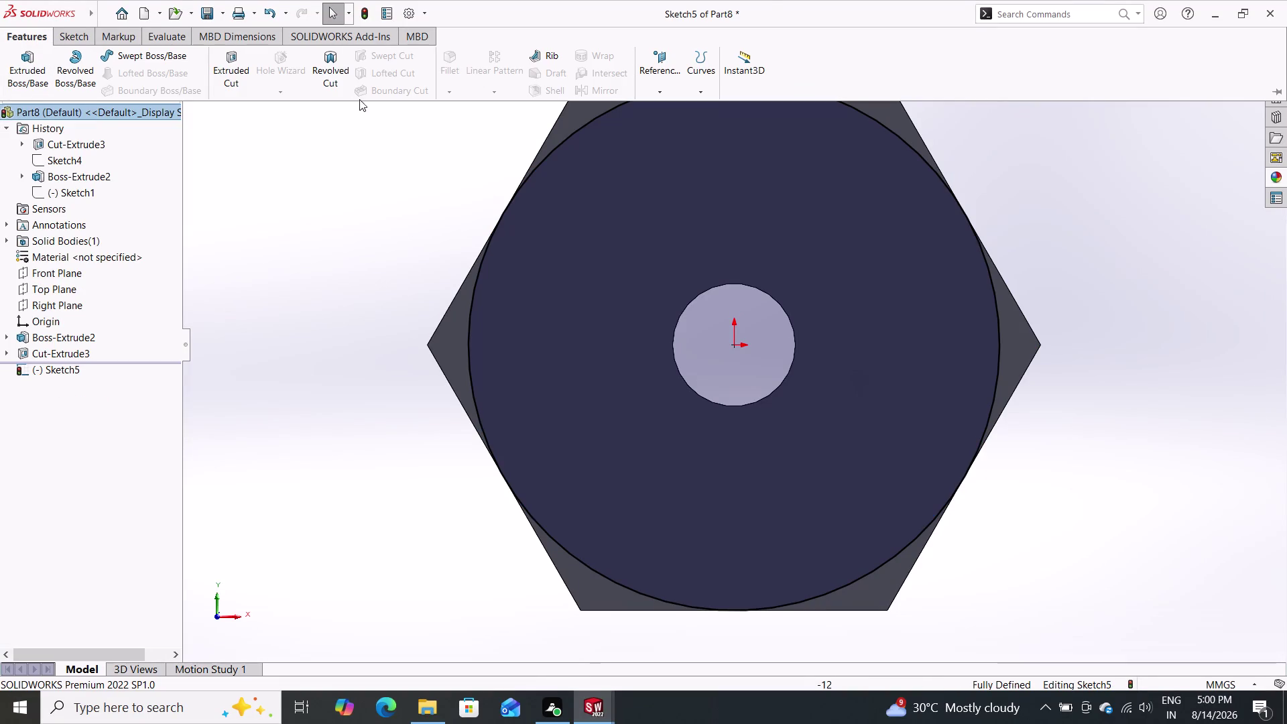
click(227, 58)
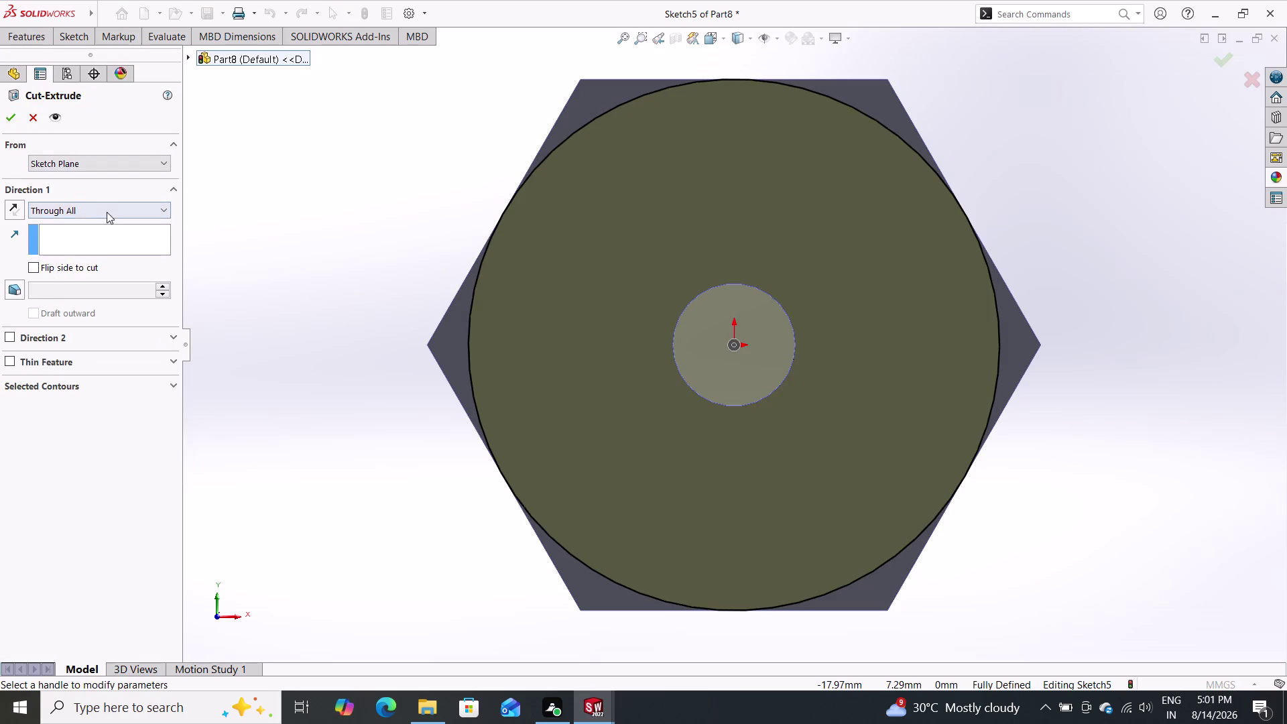
Set the cut to Blind 5 mm with Flip side to cut and a 45° draft.
click(108, 211)
click(90, 222)
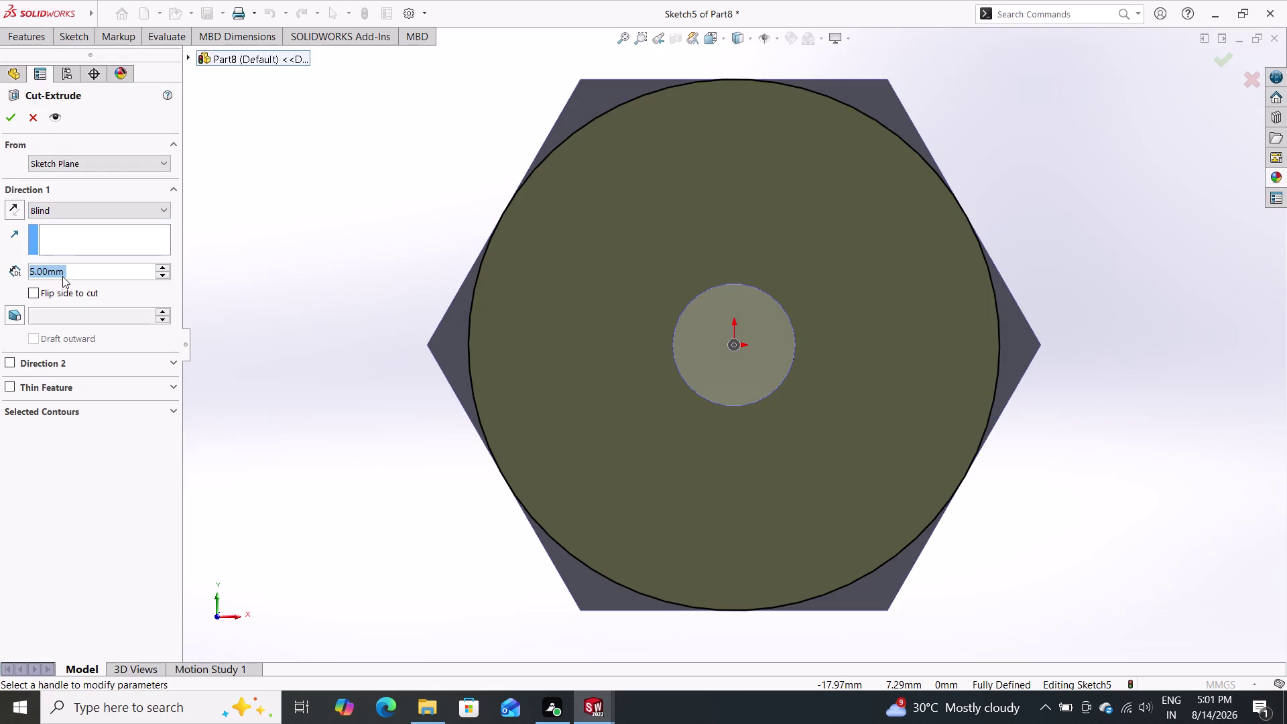
click(30, 293)
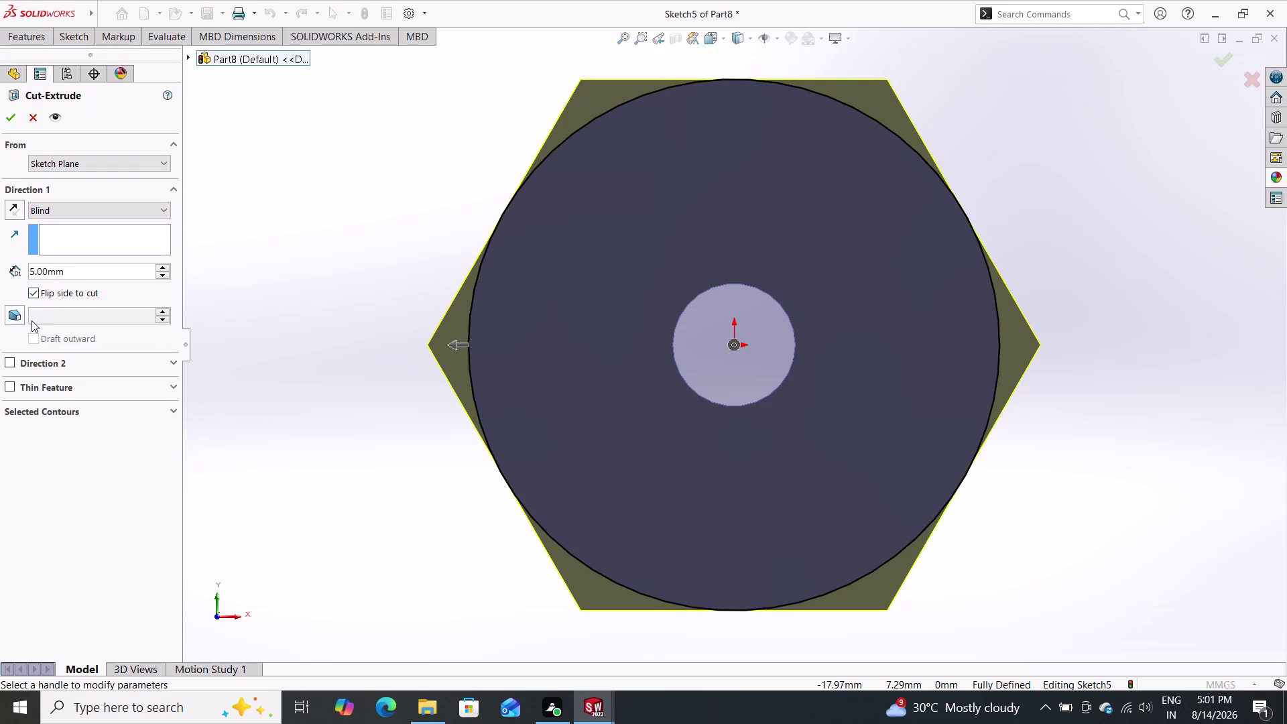
click(16, 319)
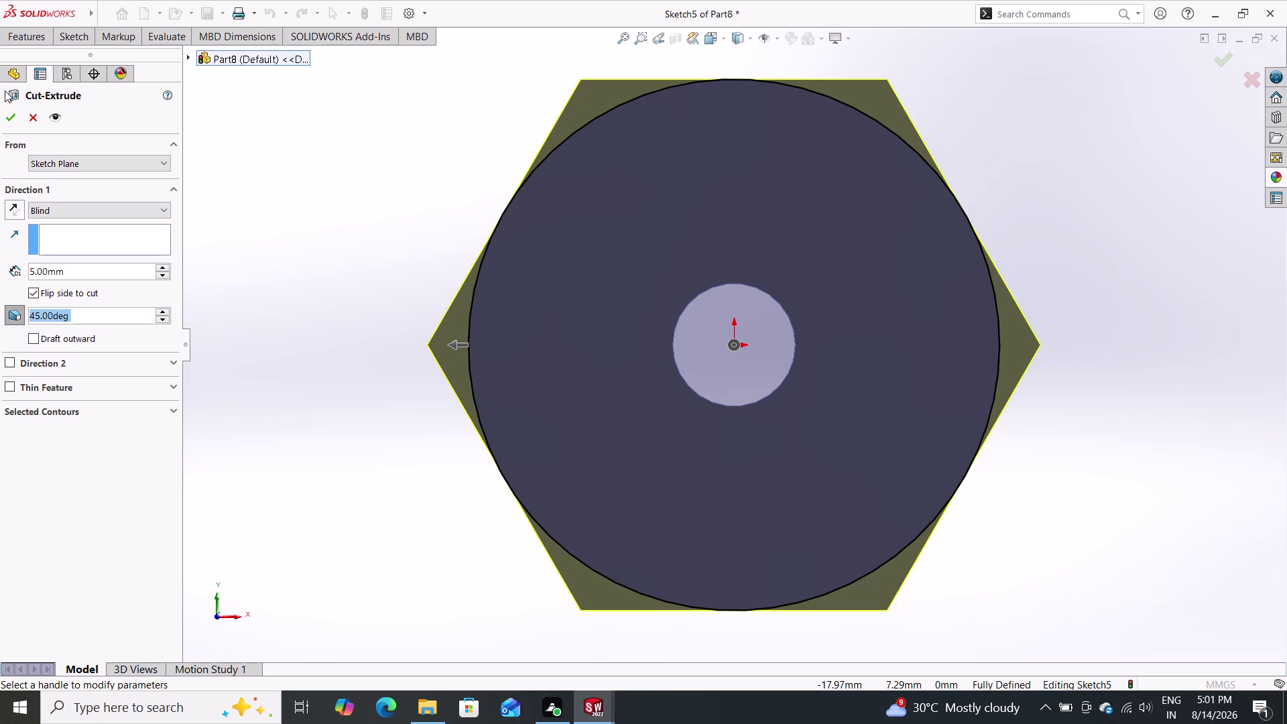
click(13, 118)
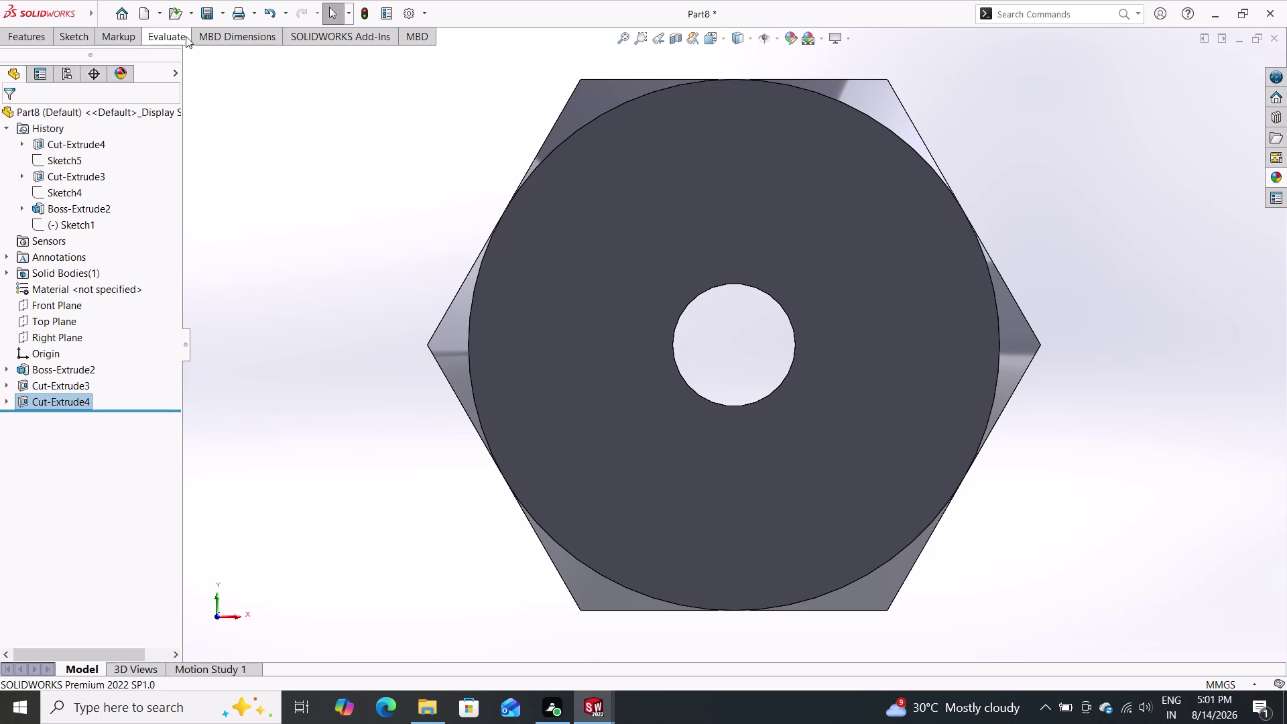
click(69, 40)
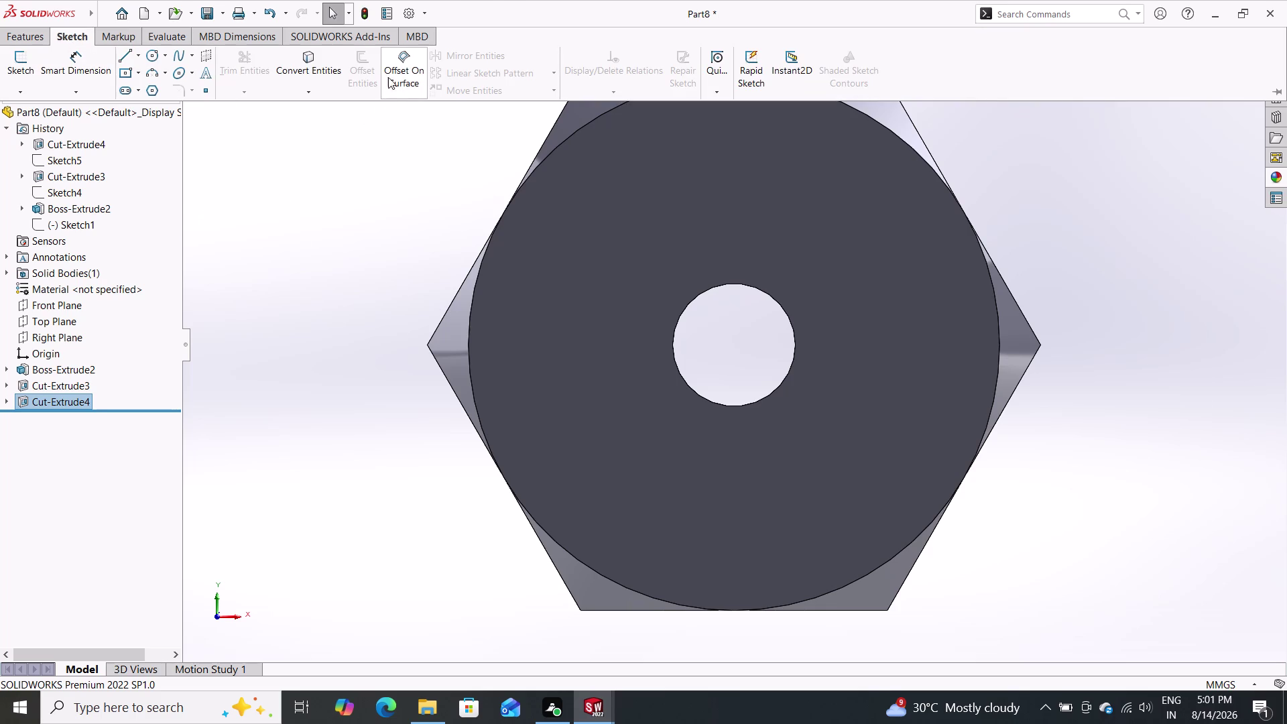
Mirror Cut-Extrude4 across the Front Plane.
click(27, 42)
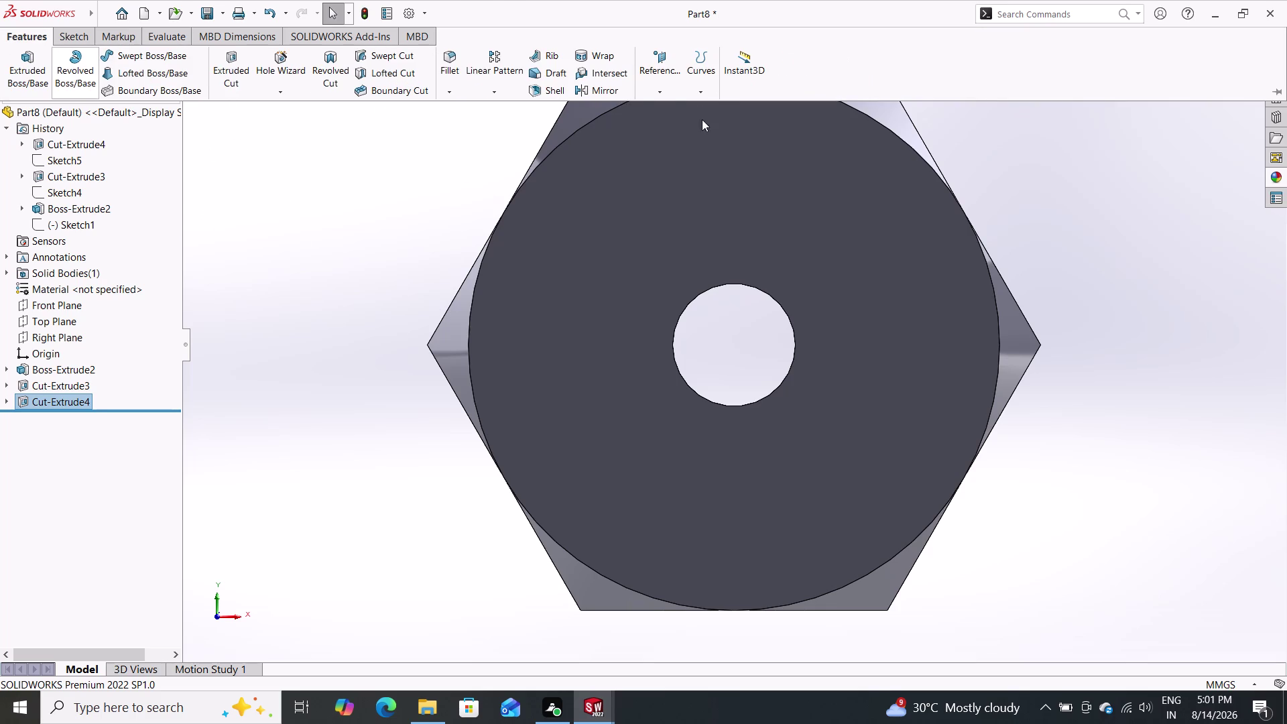
click(592, 92)
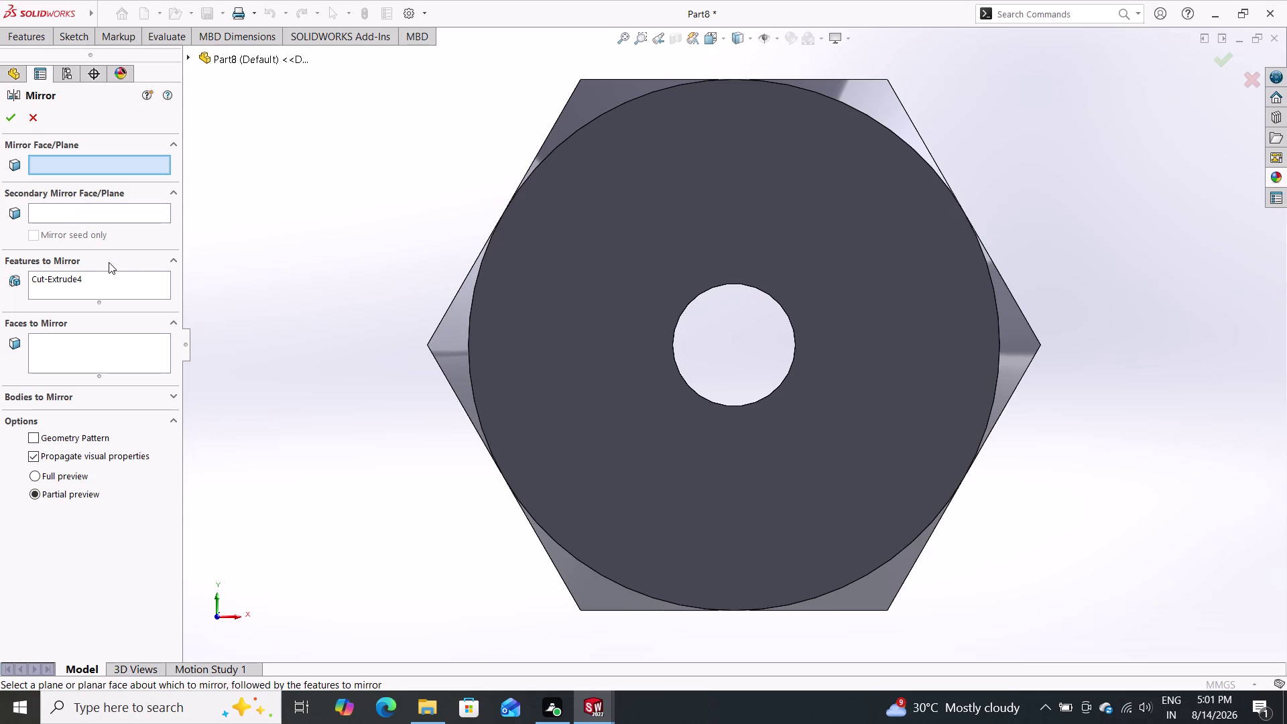
click(189, 55)
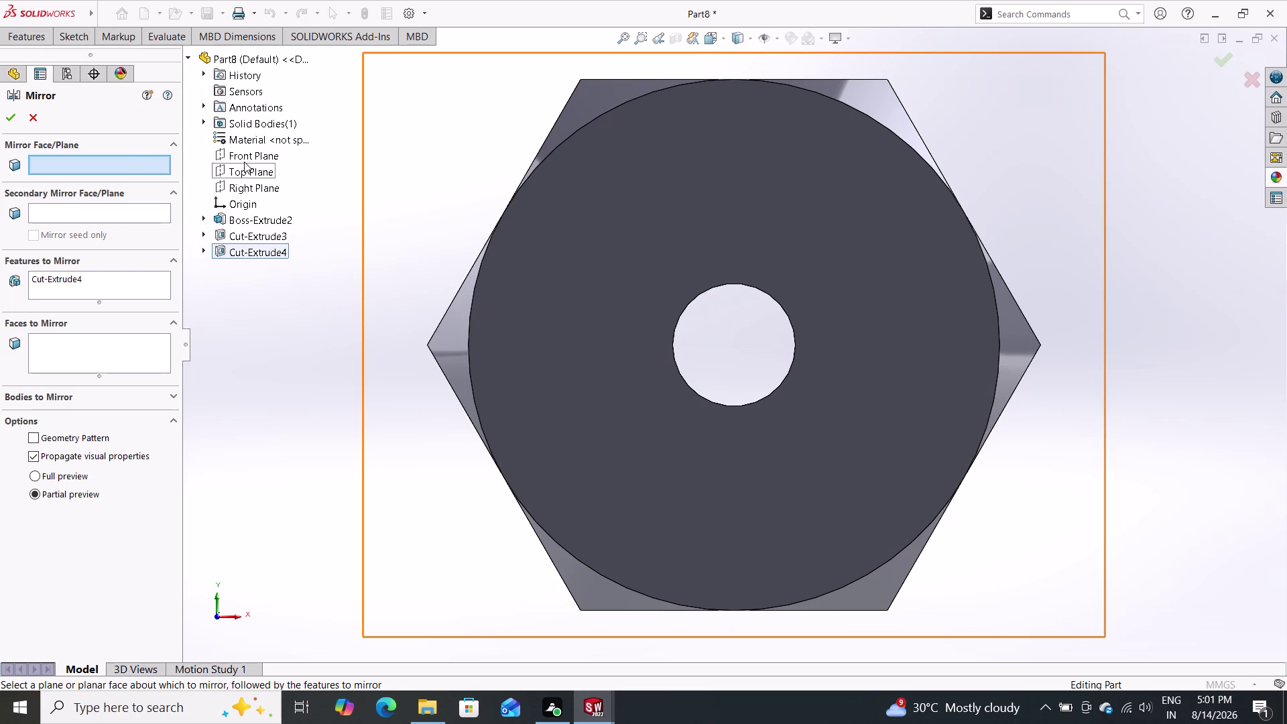
click(244, 161)
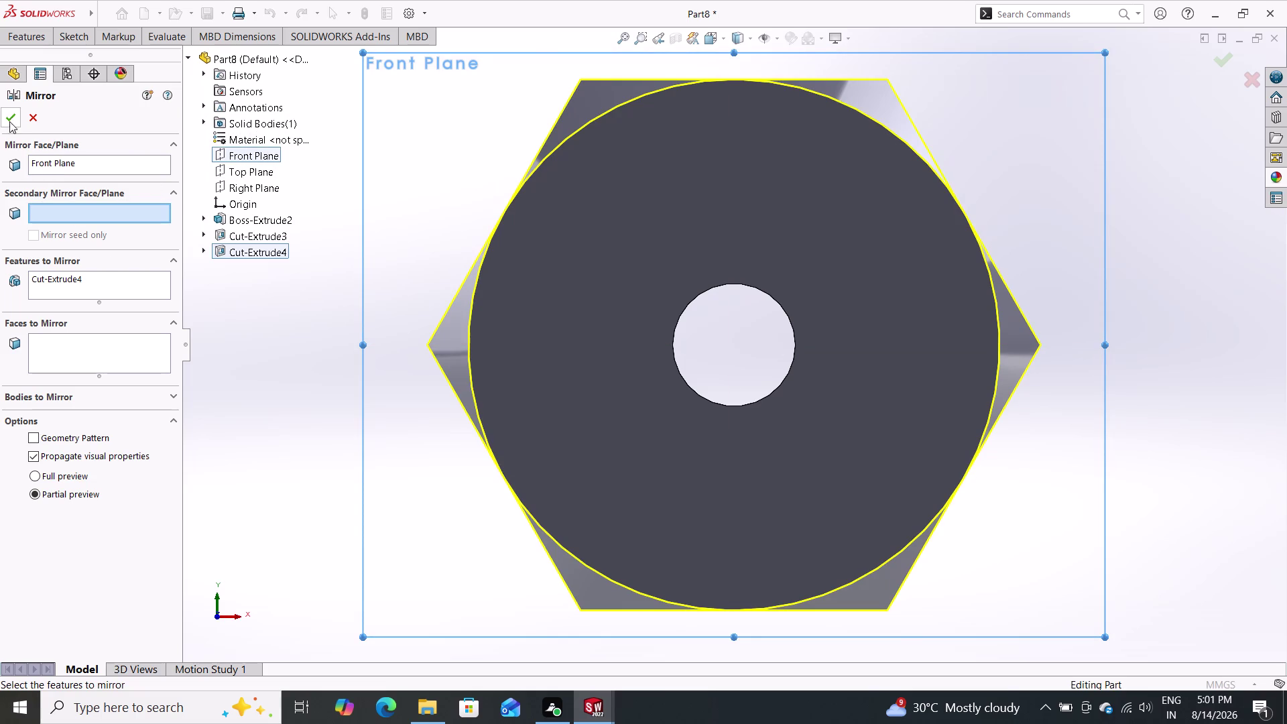
click(7, 116)
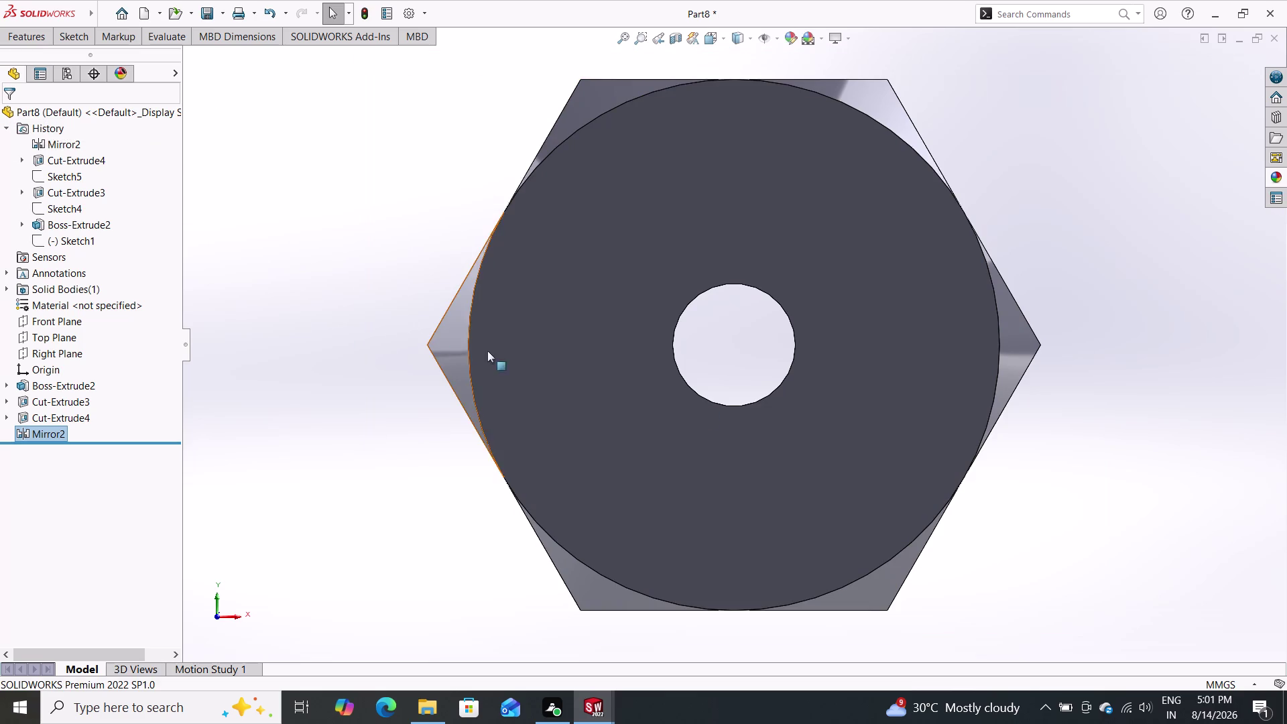
Orbit the nut to inspect the chamfers on both faces.
middle_drag(1072, 271, 976, 386)
scroll(up, 3)
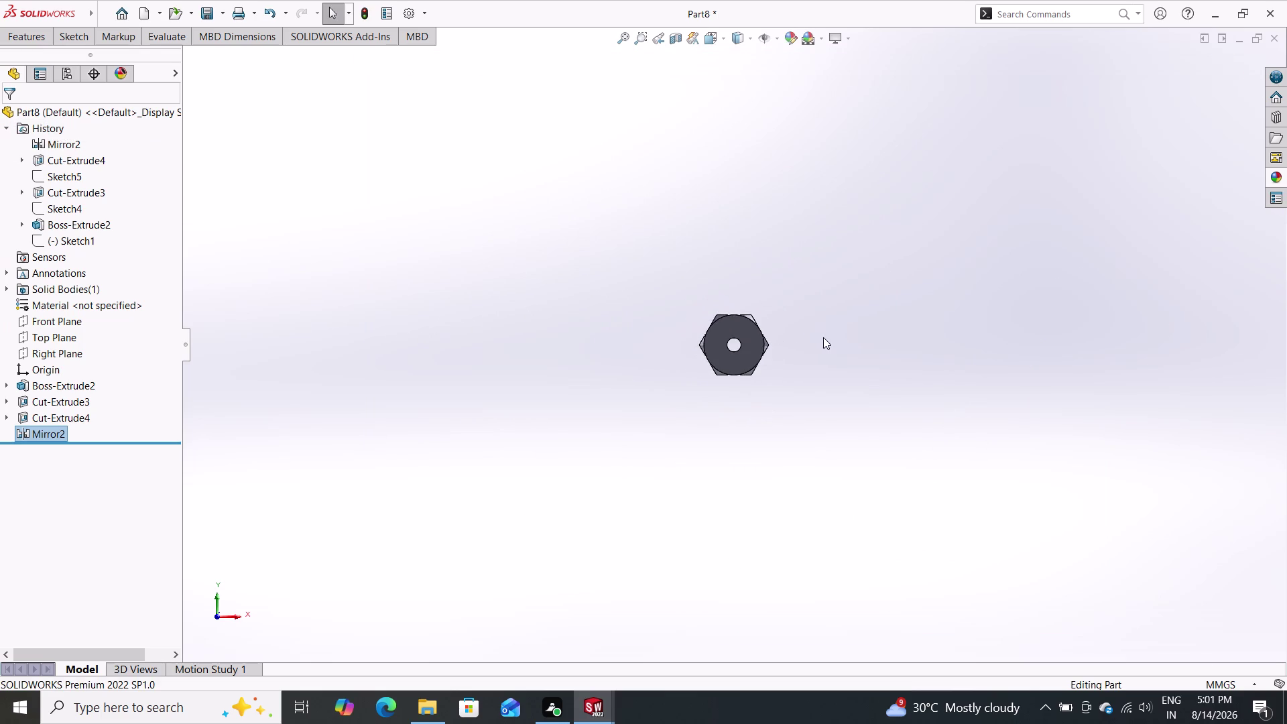
scroll(down, 3)
middle_drag(738, 356, 600, 434)
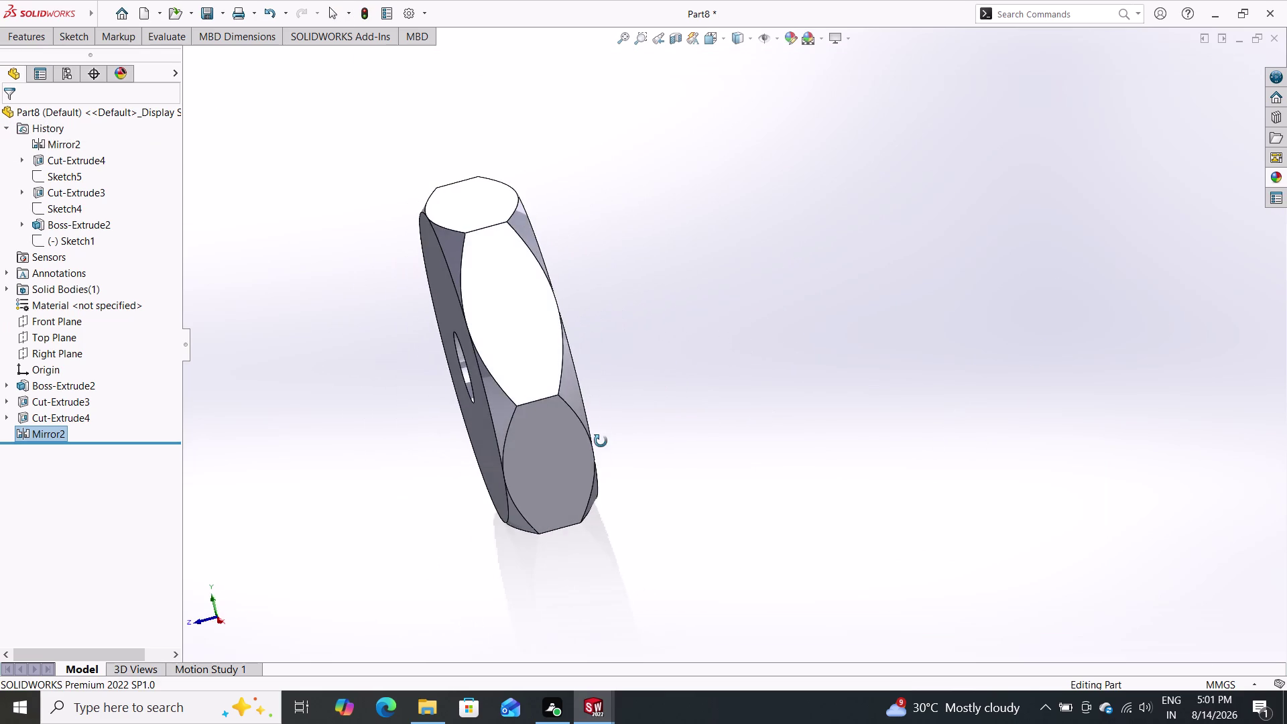
middle_drag(600, 434, 947, 250)
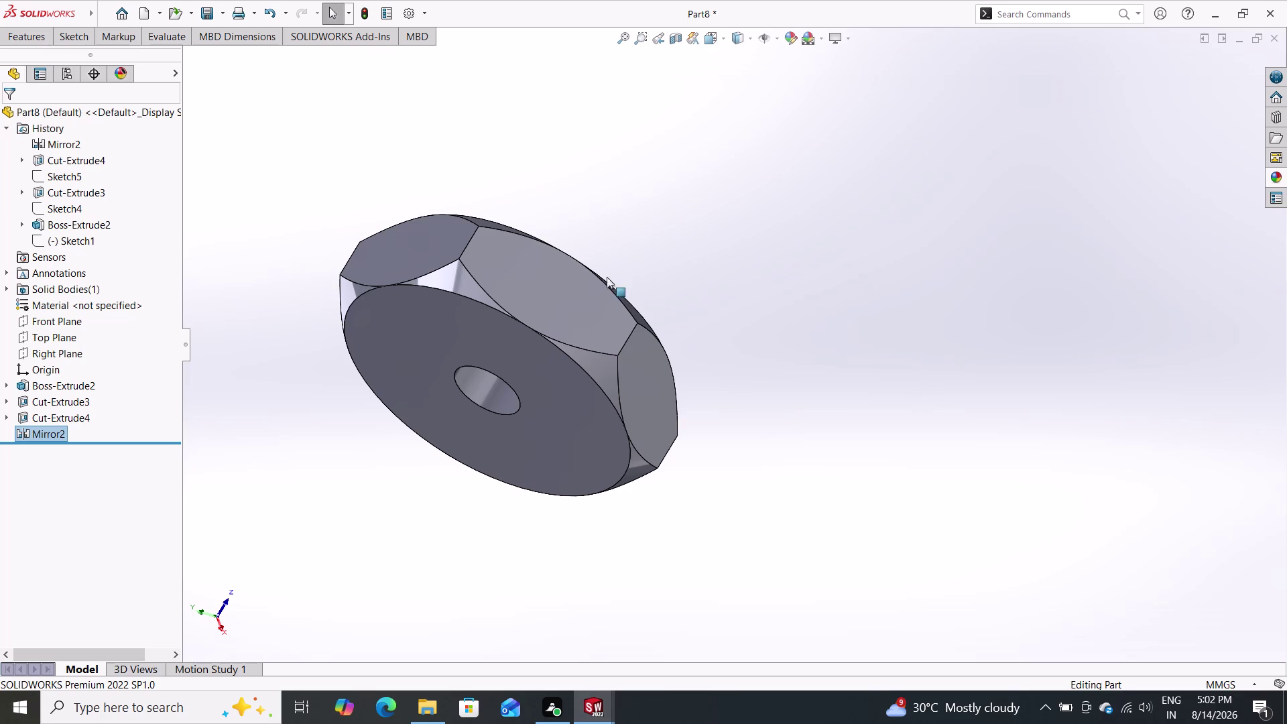
middle_drag(648, 227, 768, 451)
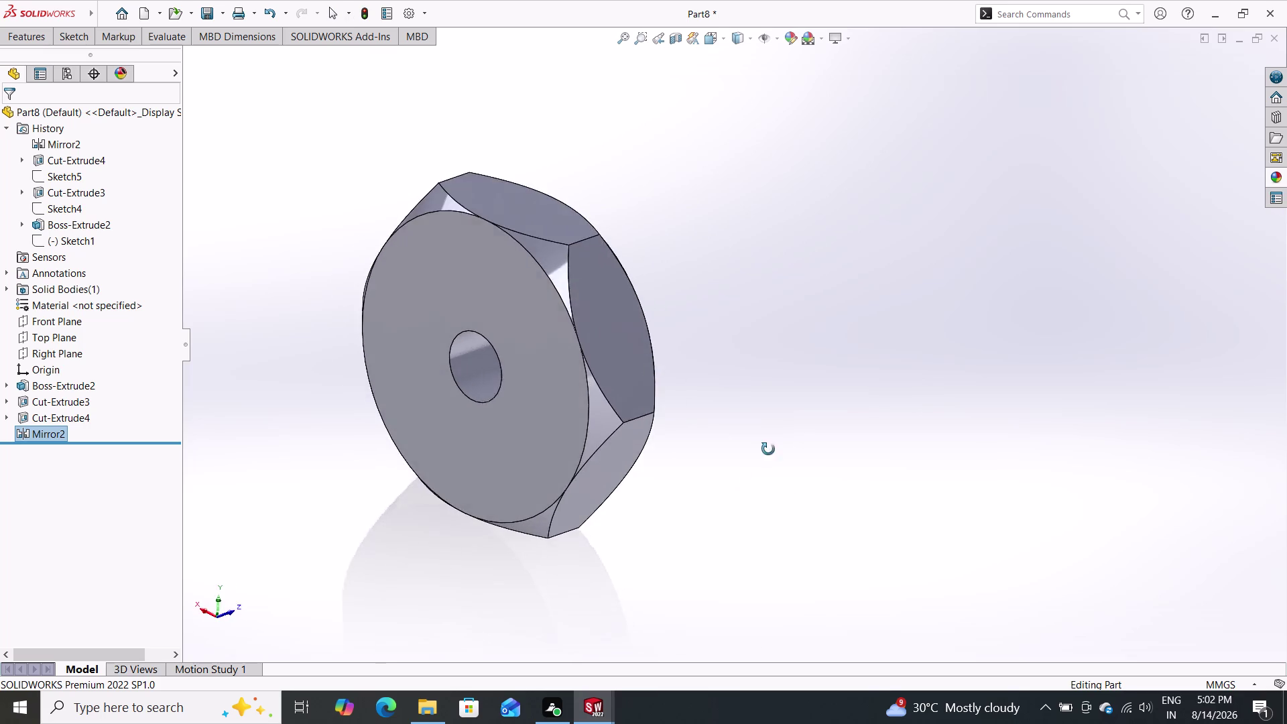
middle_drag(768, 450, 740, 454)
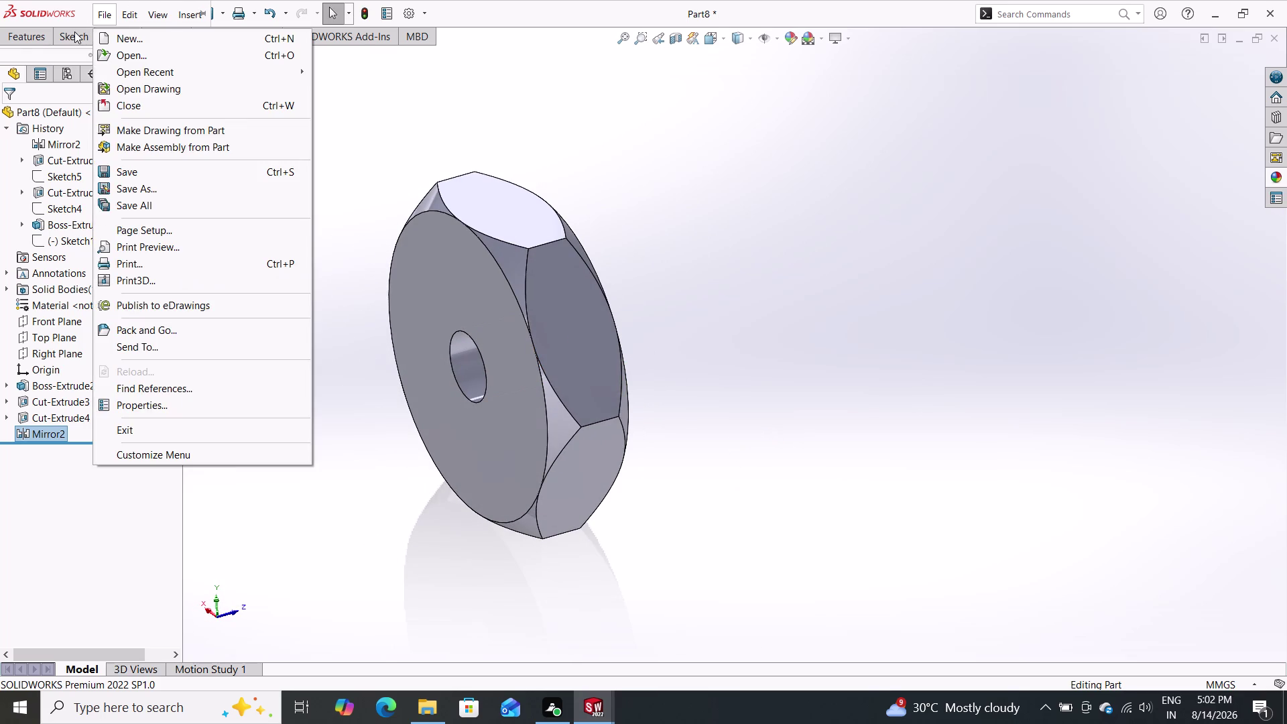
click(74, 31)
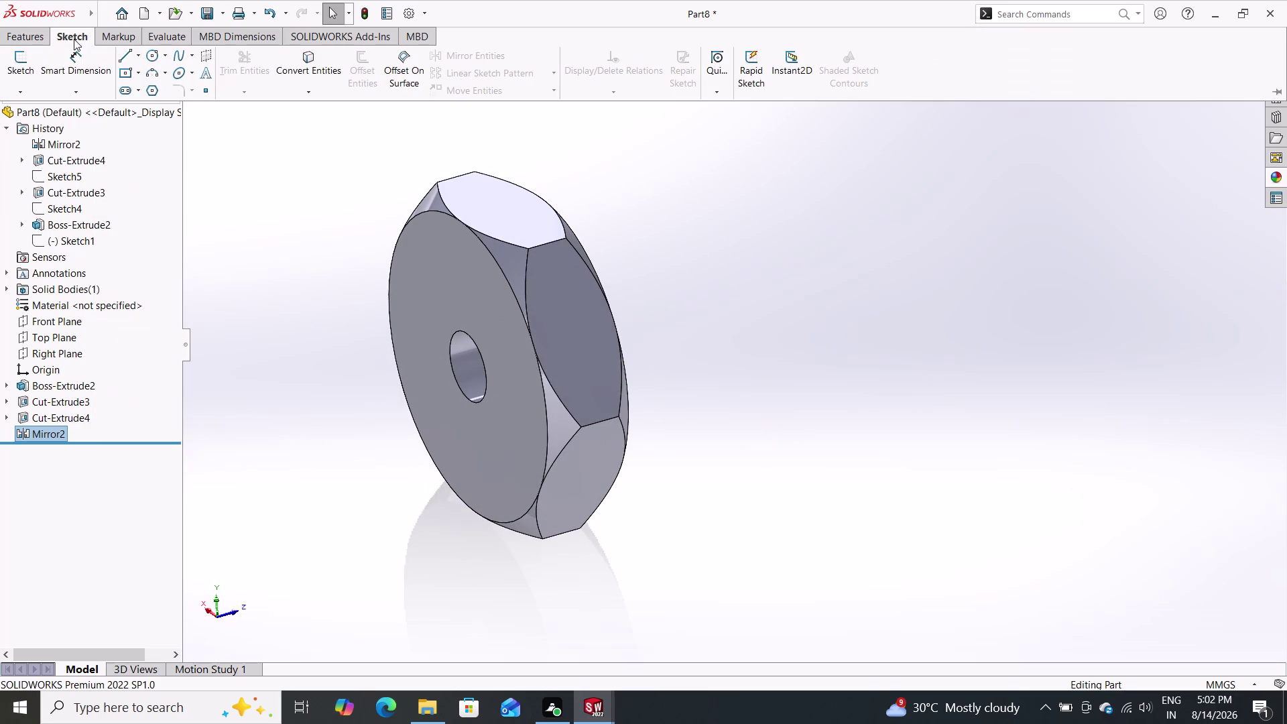
Save the part as 'nut' in the wheel support folder.
click(209, 12)
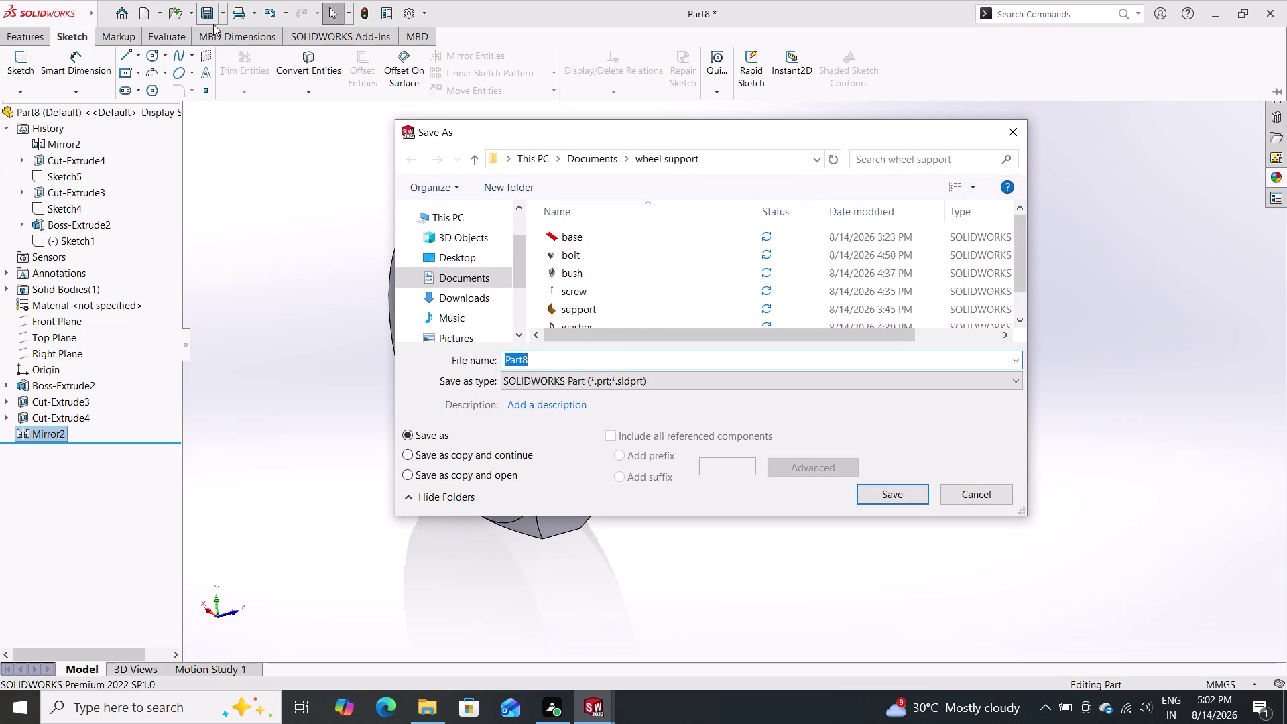
text(nut)
click(901, 503)
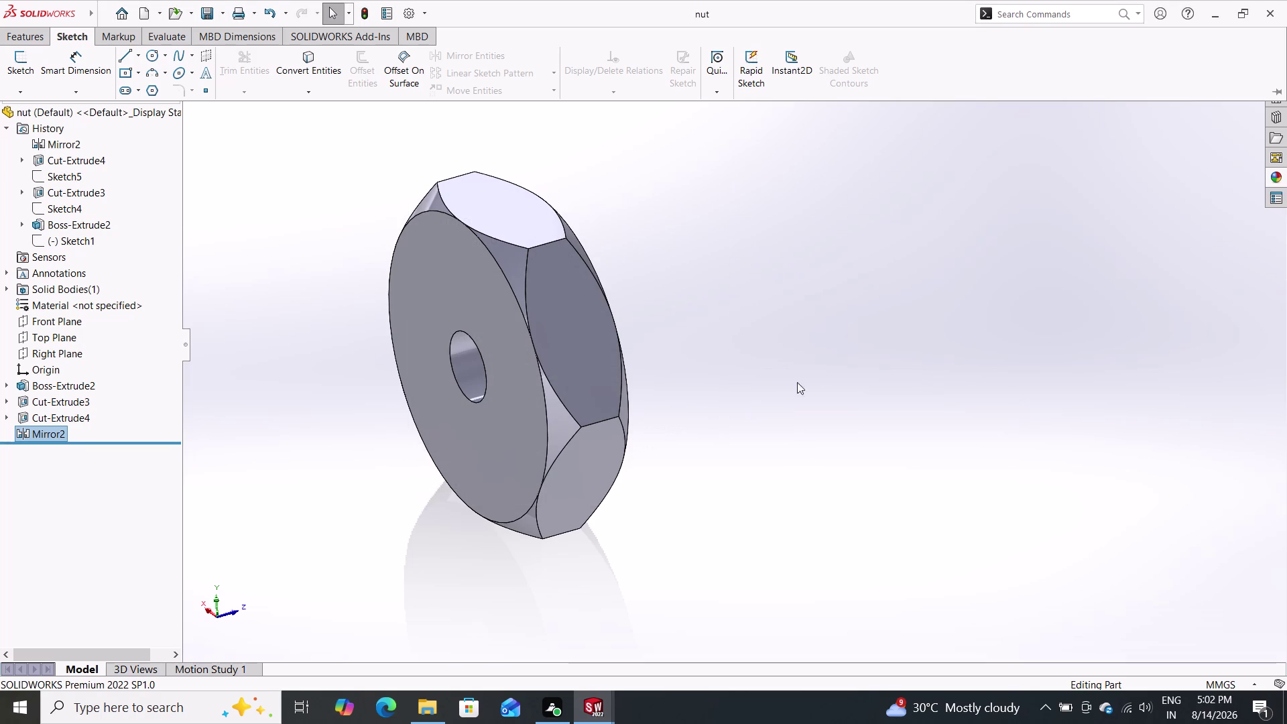
double_click(1281, 176)
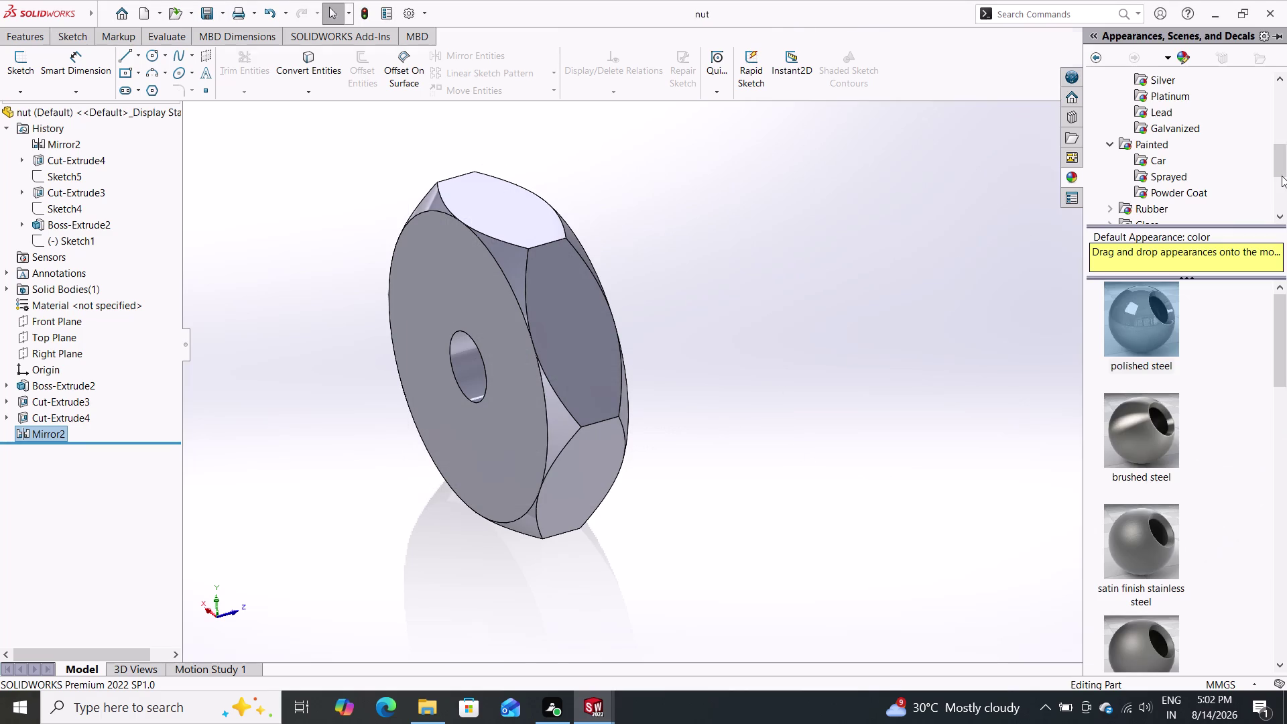
Drag appearances from the library onto the nut and orbit to check its faces.
drag(1135, 345, 482, 362)
click(482, 363)
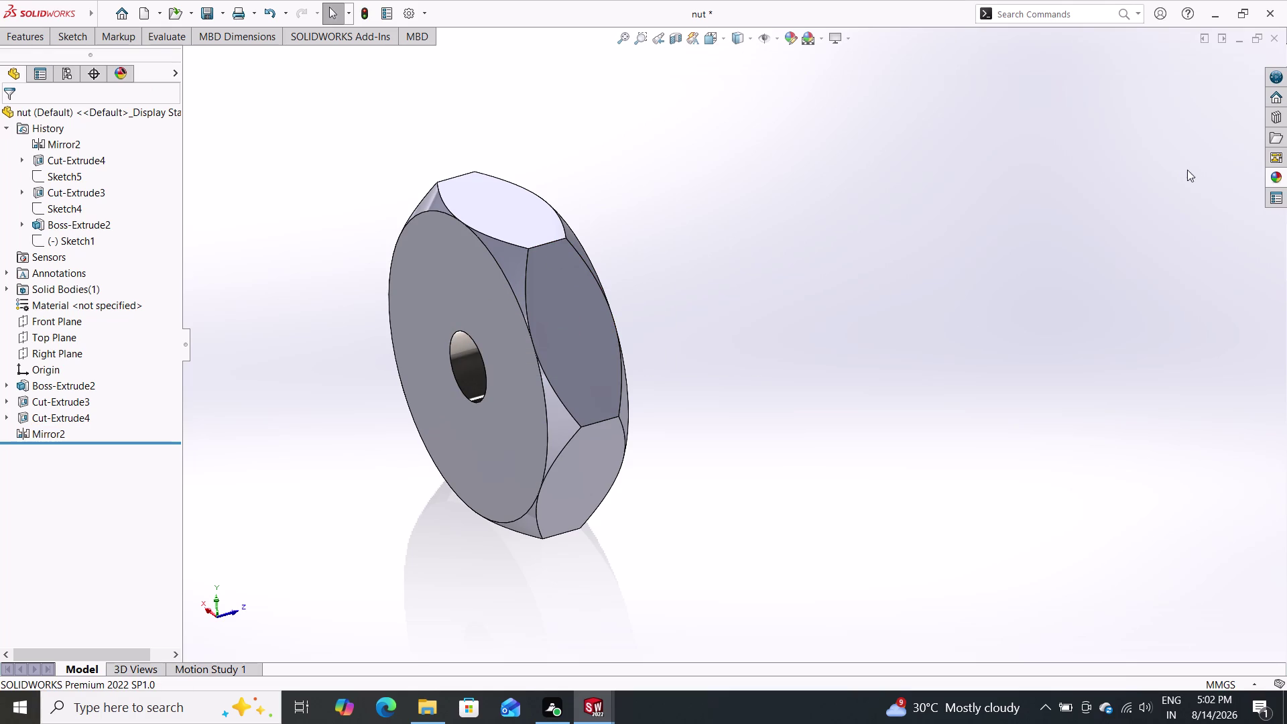
click(1274, 177)
drag(1125, 333, 545, 351)
click(545, 352)
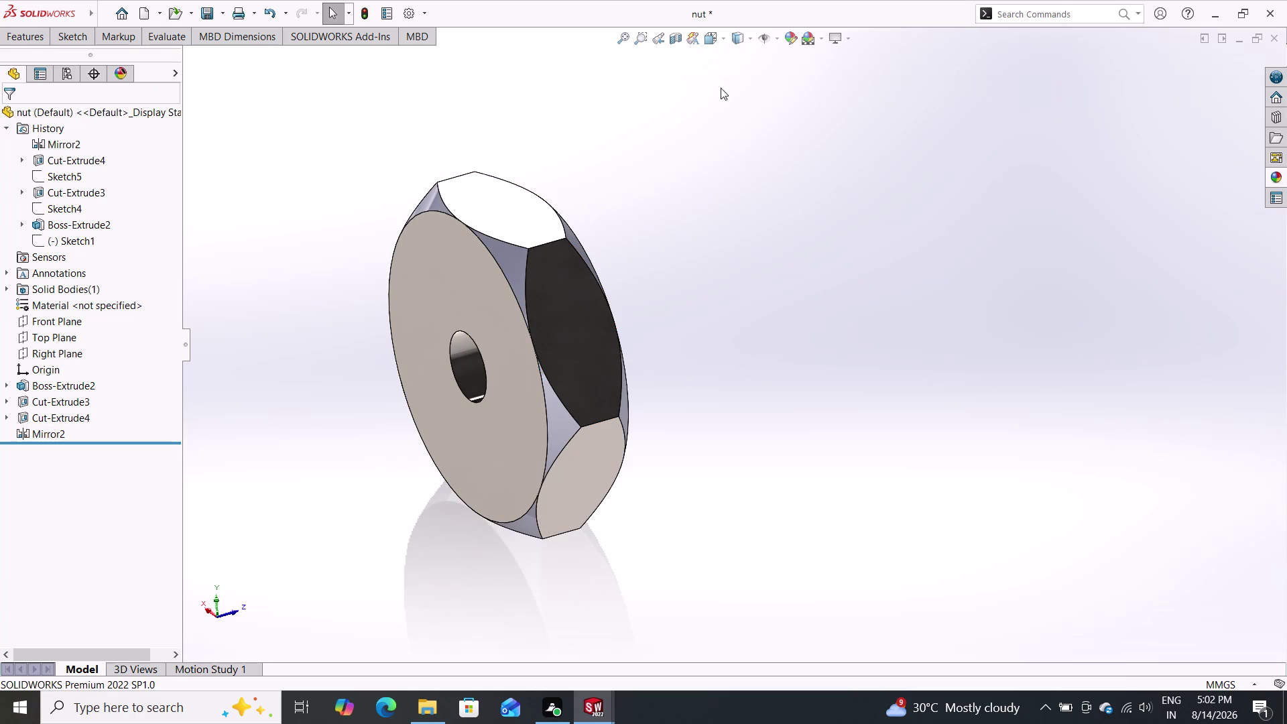
middle_drag(709, 369, 584, 464)
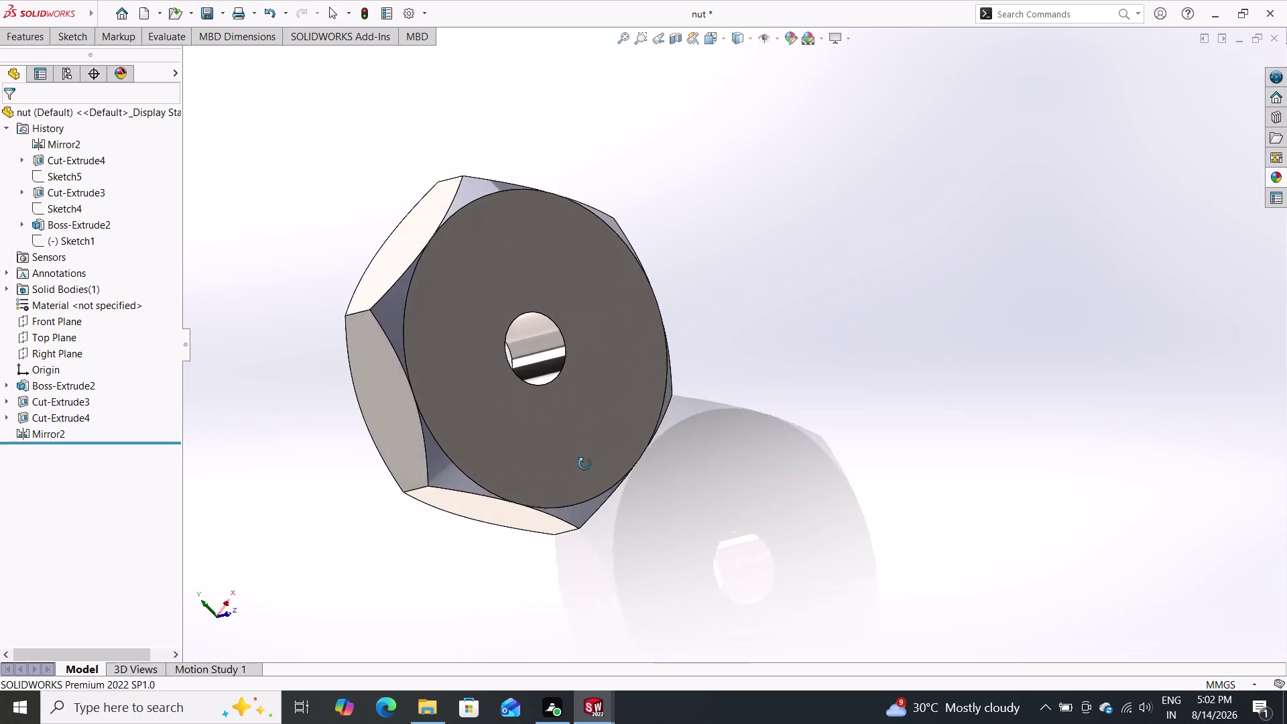
middle_drag(584, 464, 719, 516)
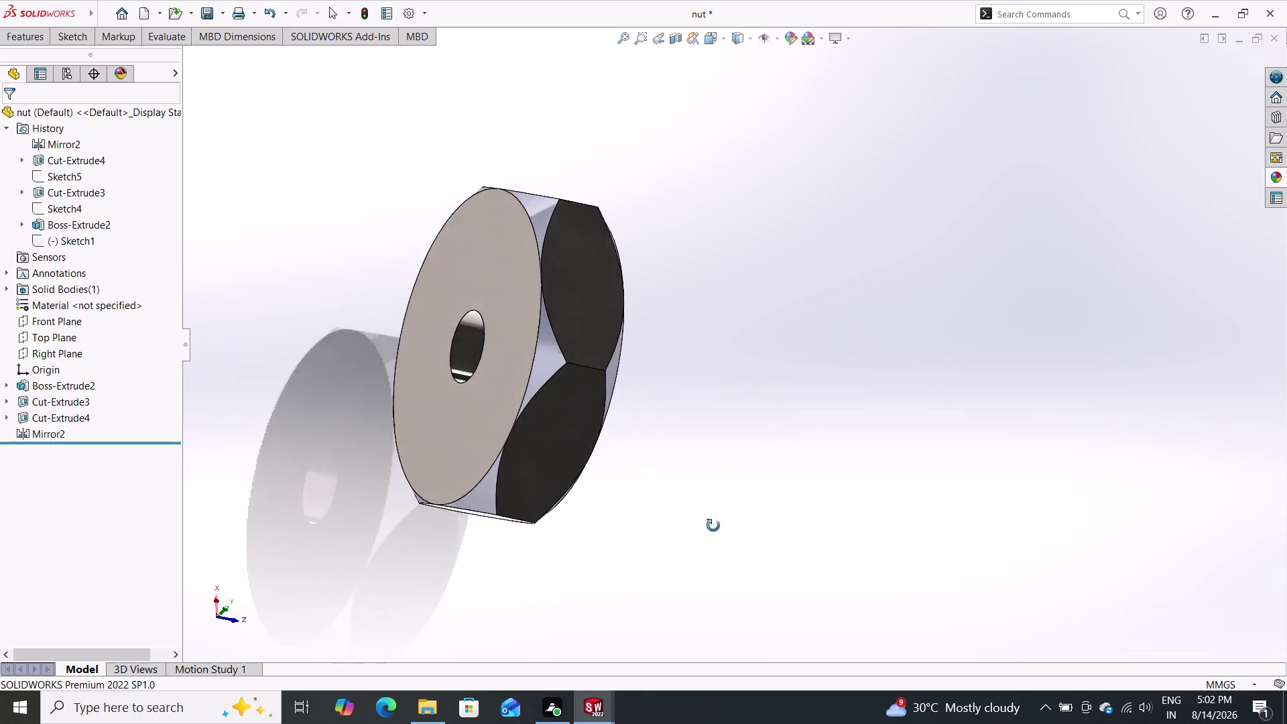
middle_drag(719, 516, 708, 547)
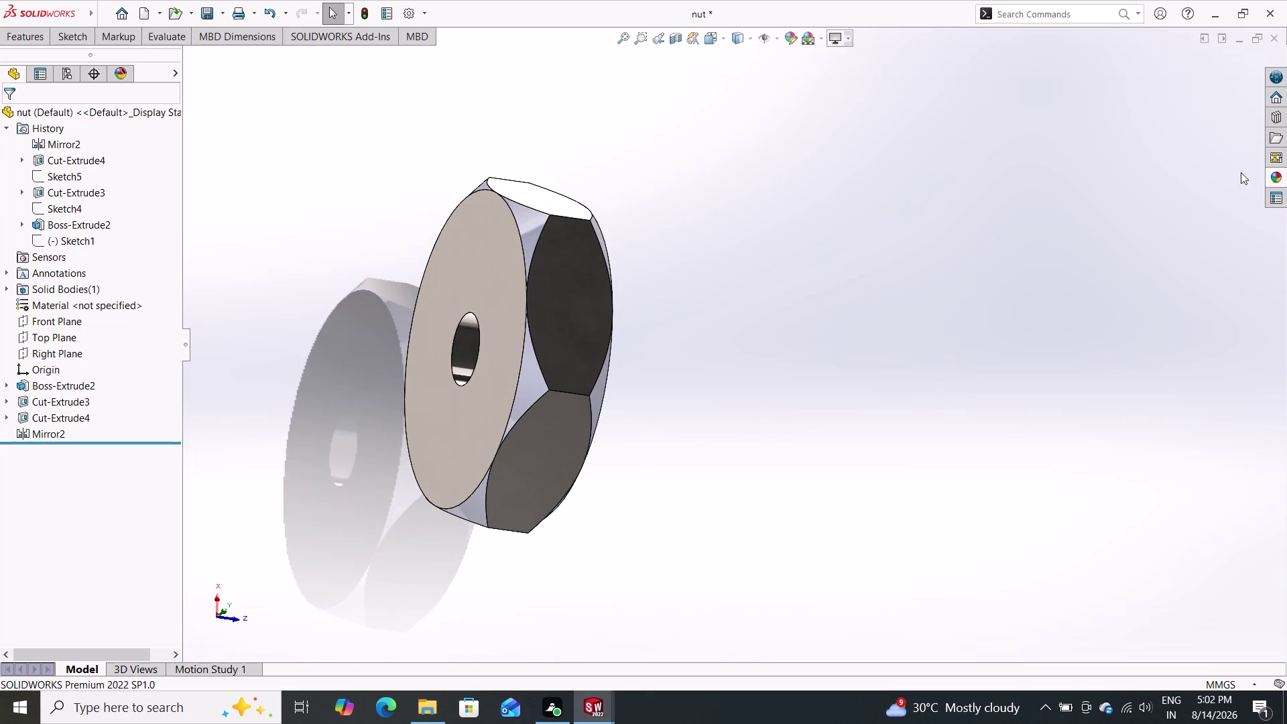
drag(1280, 176, 503, 230)
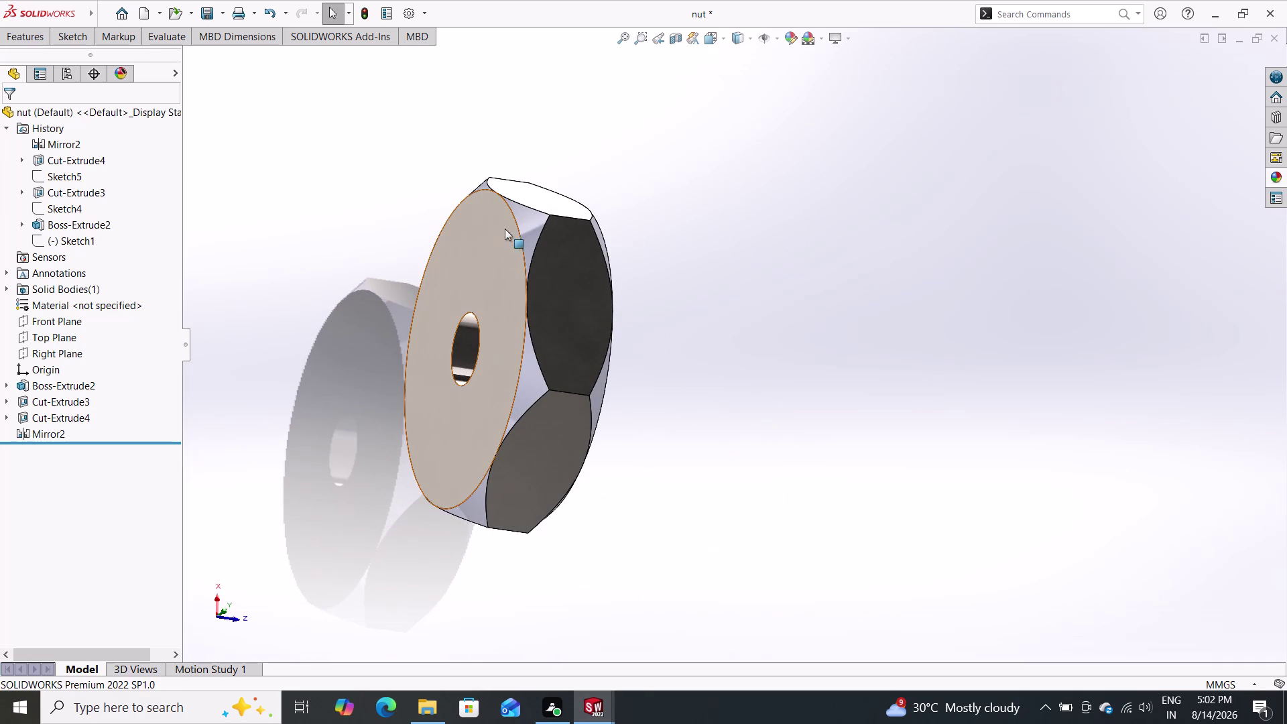
drag(504, 230, 522, 221)
click(522, 222)
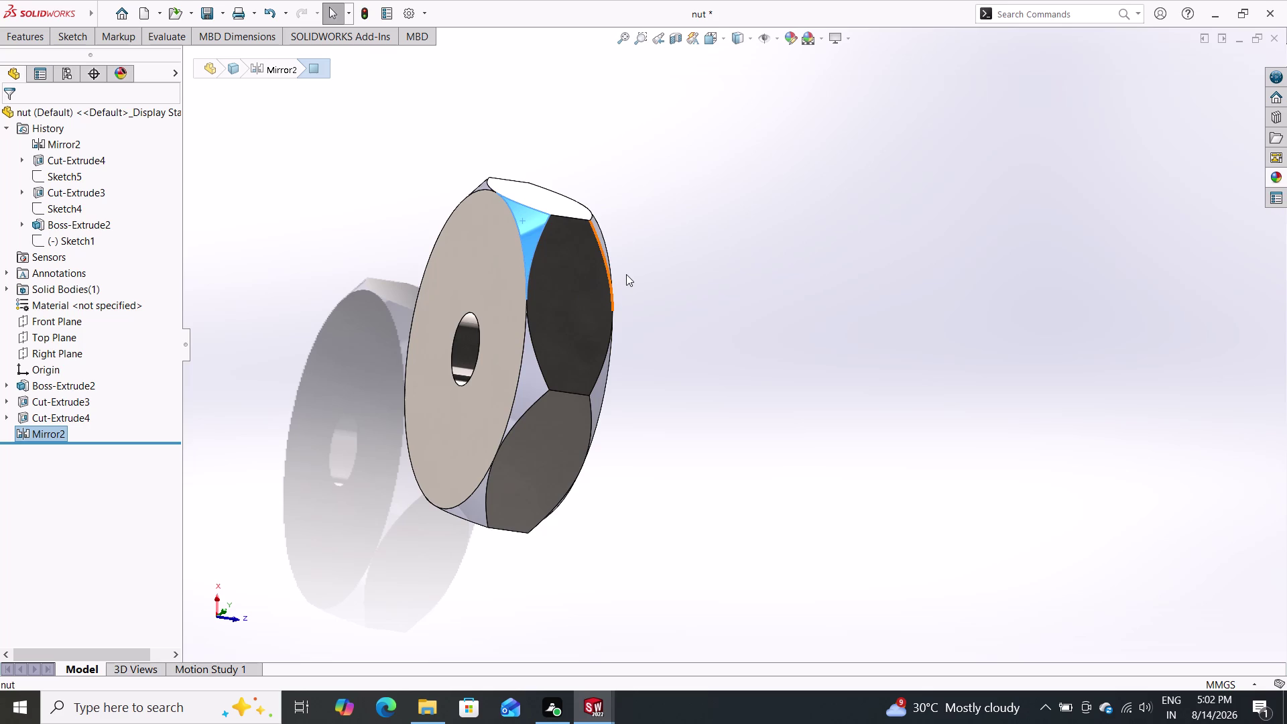
click(38, 114)
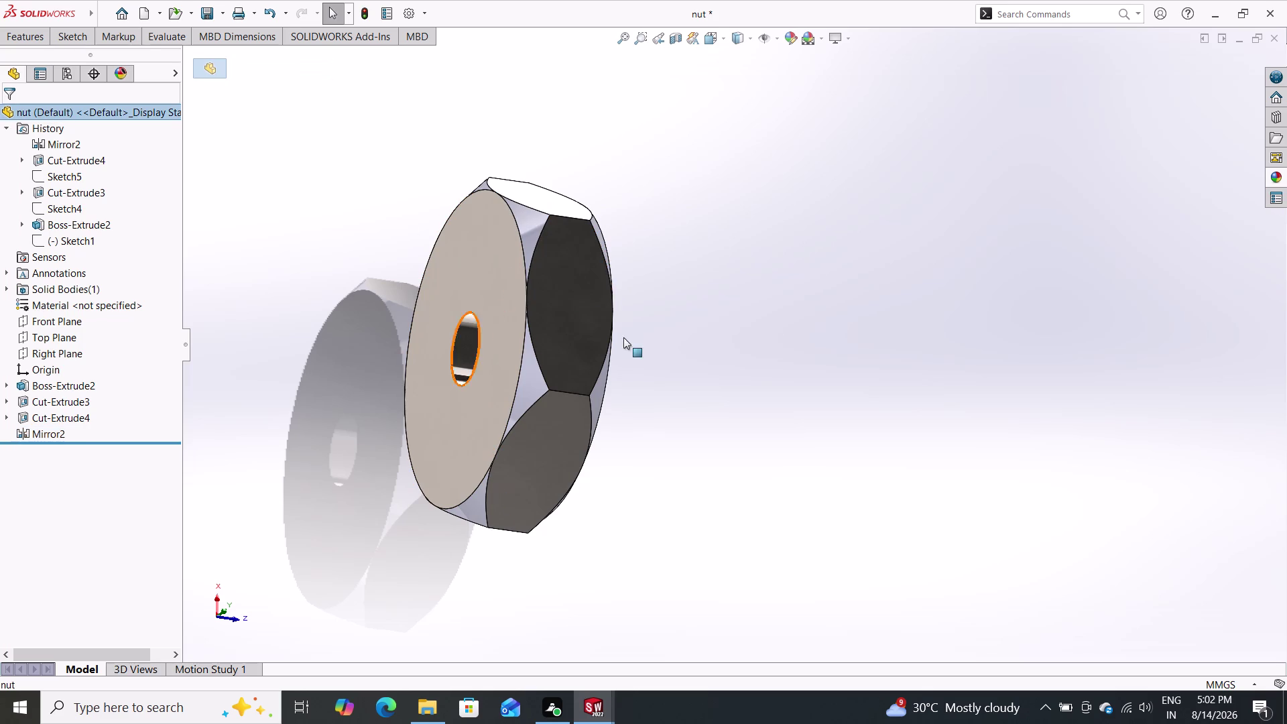
Apply a steel metal appearance to the whole nut part and turn on RealView.
click(1281, 177)
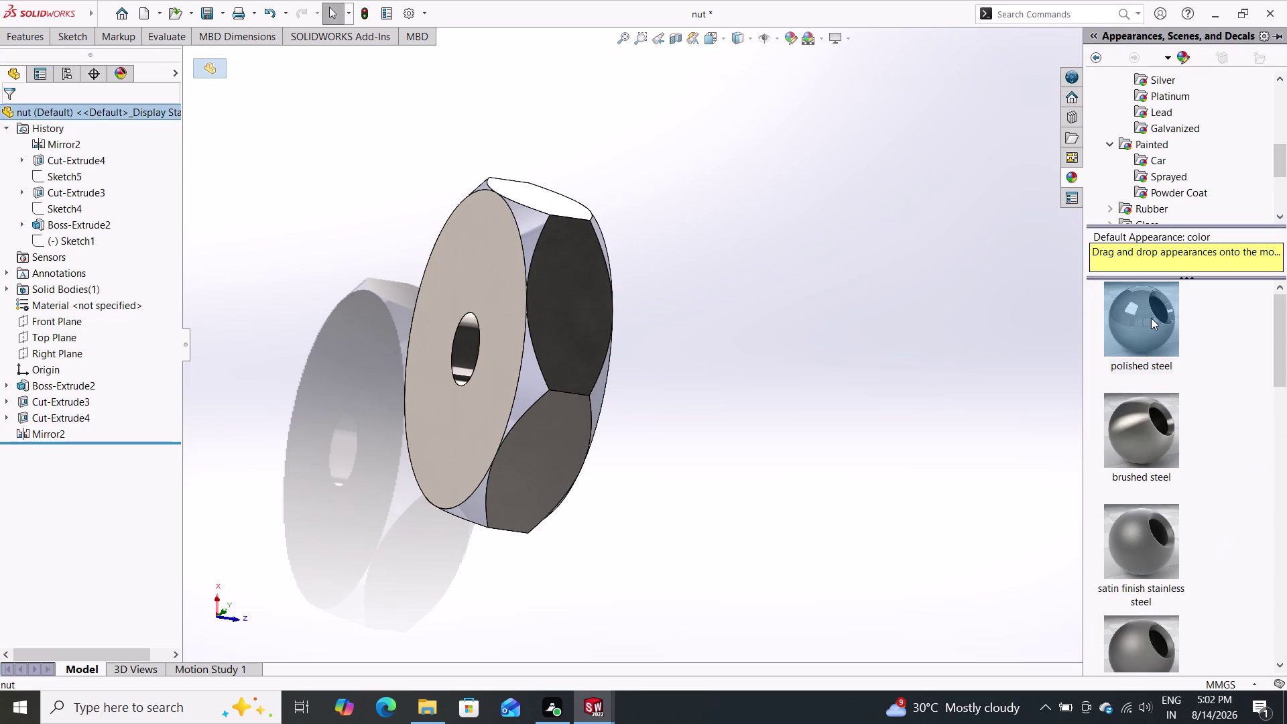
drag(1151, 318, 577, 319)
click(578, 320)
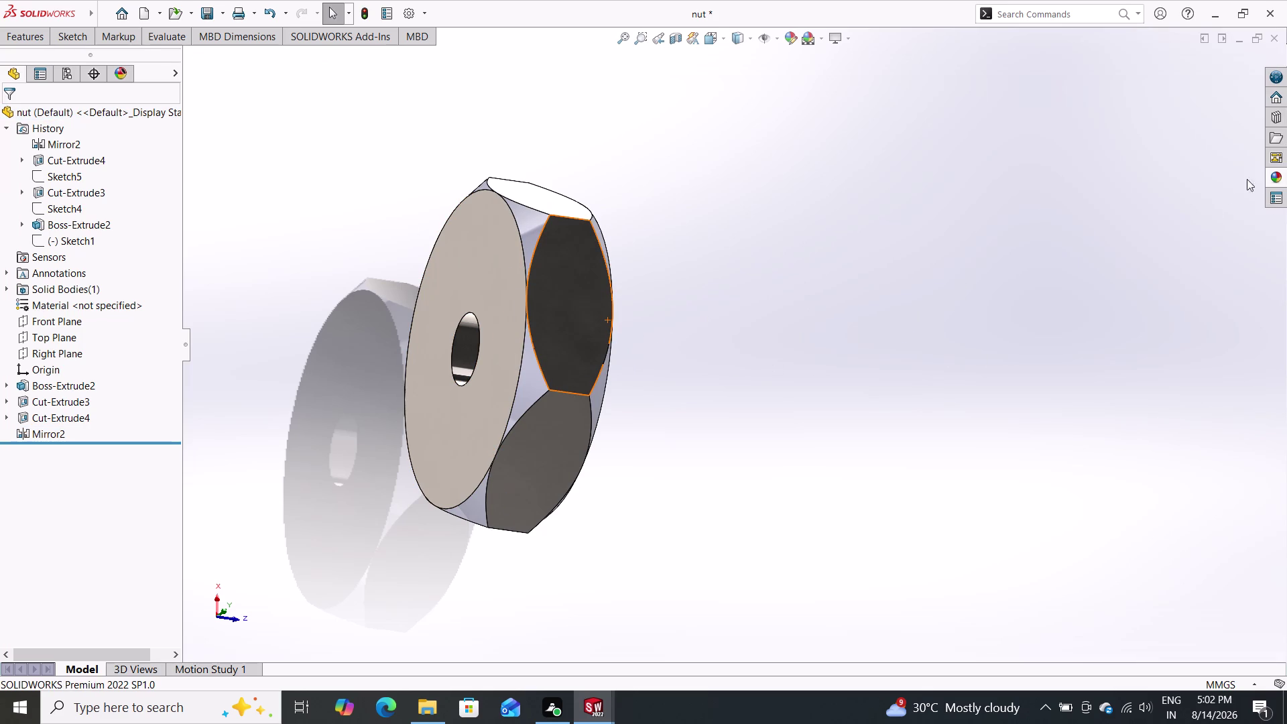
click(1274, 176)
drag(1143, 325, 1067, 325)
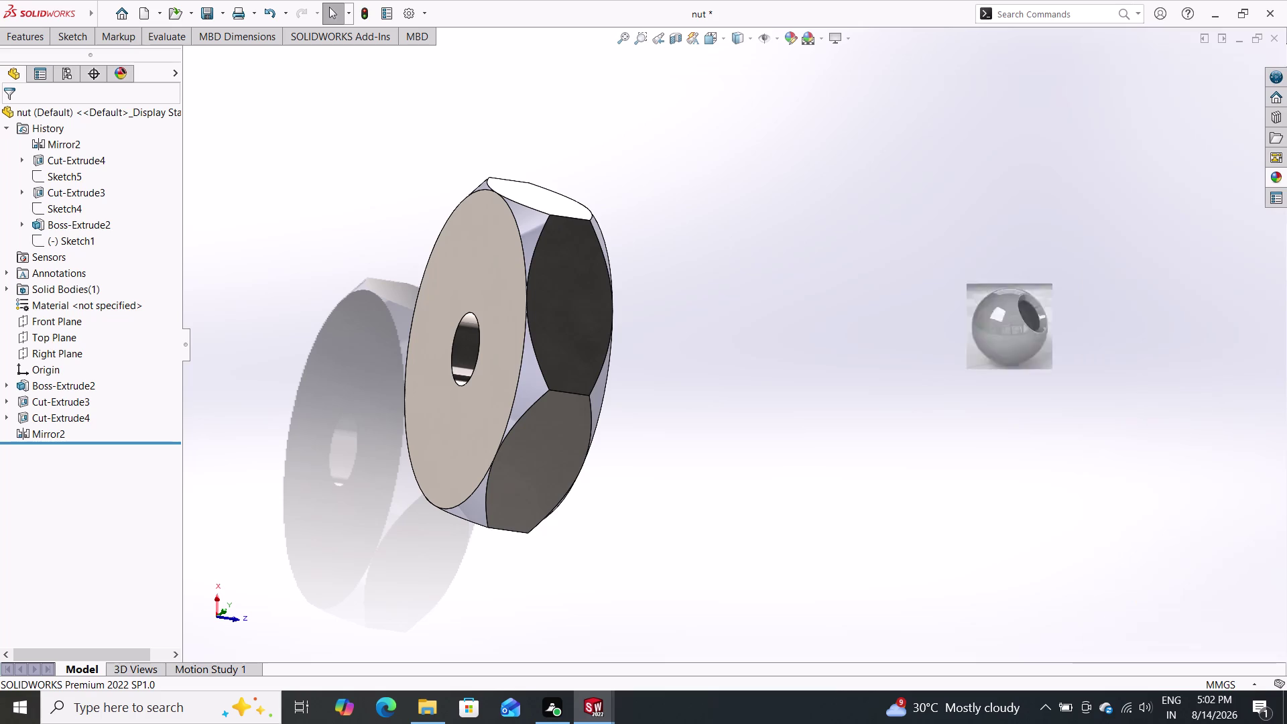
drag(1068, 326, 573, 324)
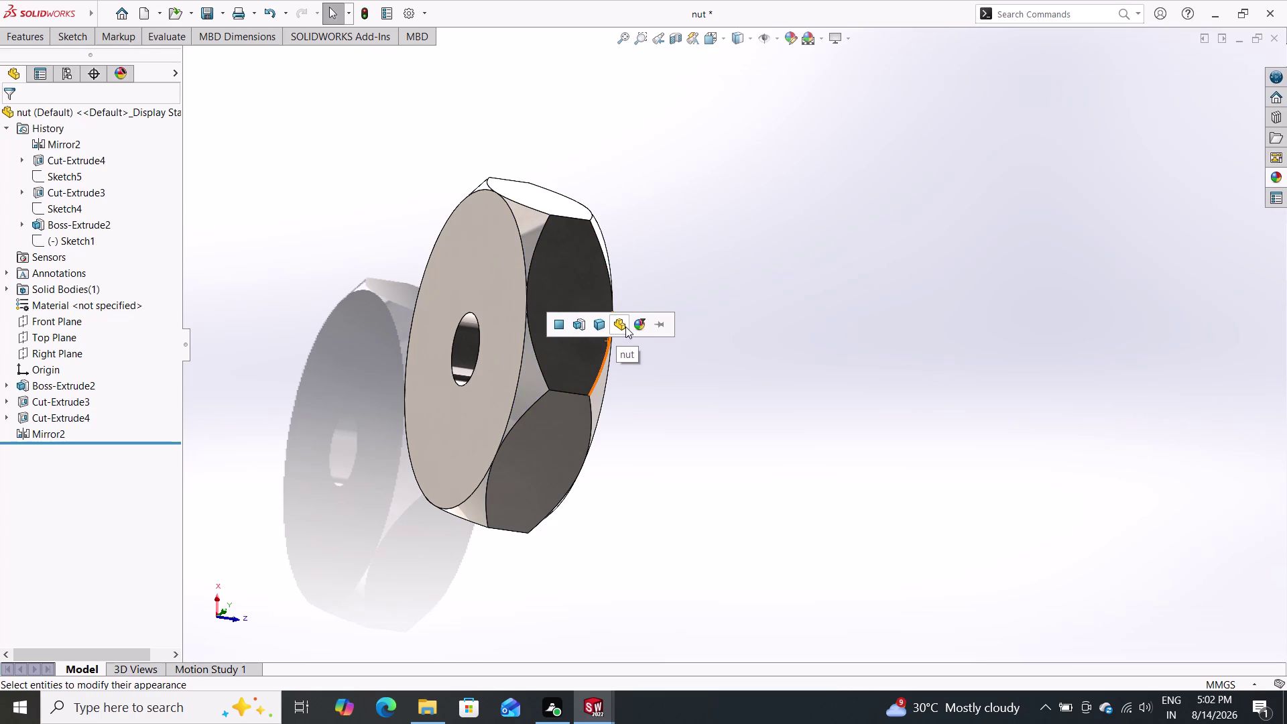
click(622, 327)
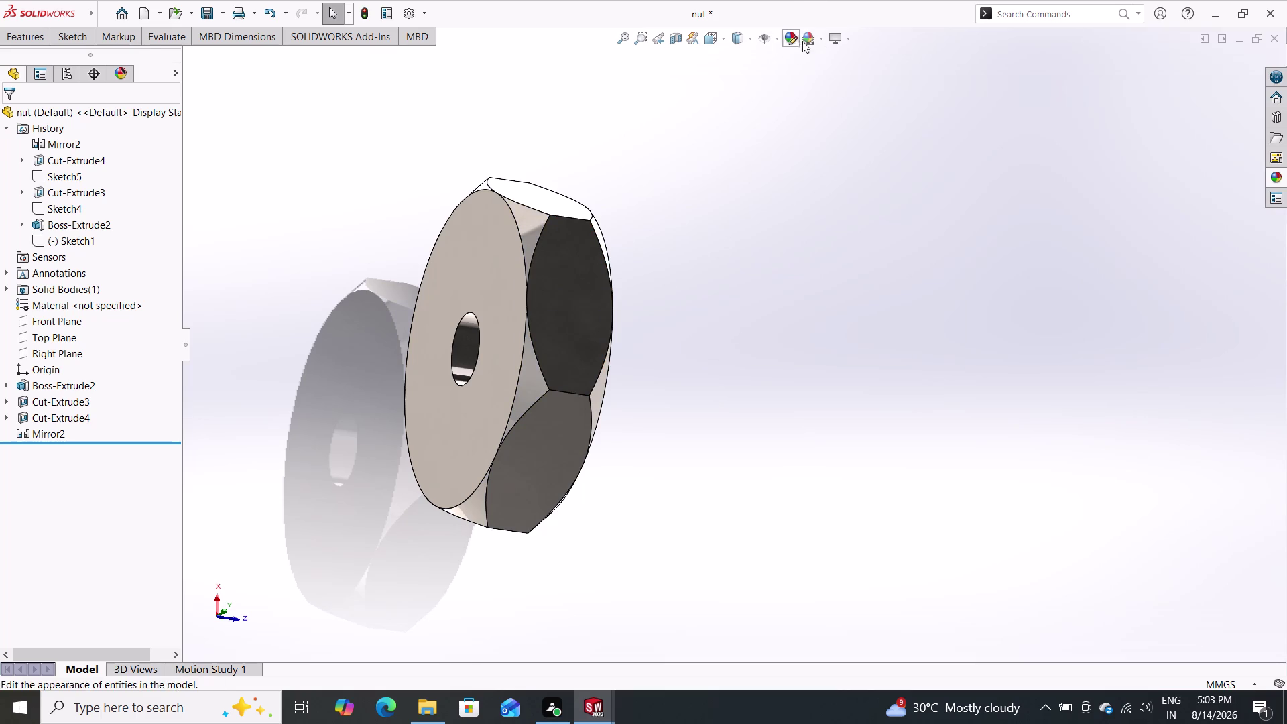
click(817, 42)
click(828, 70)
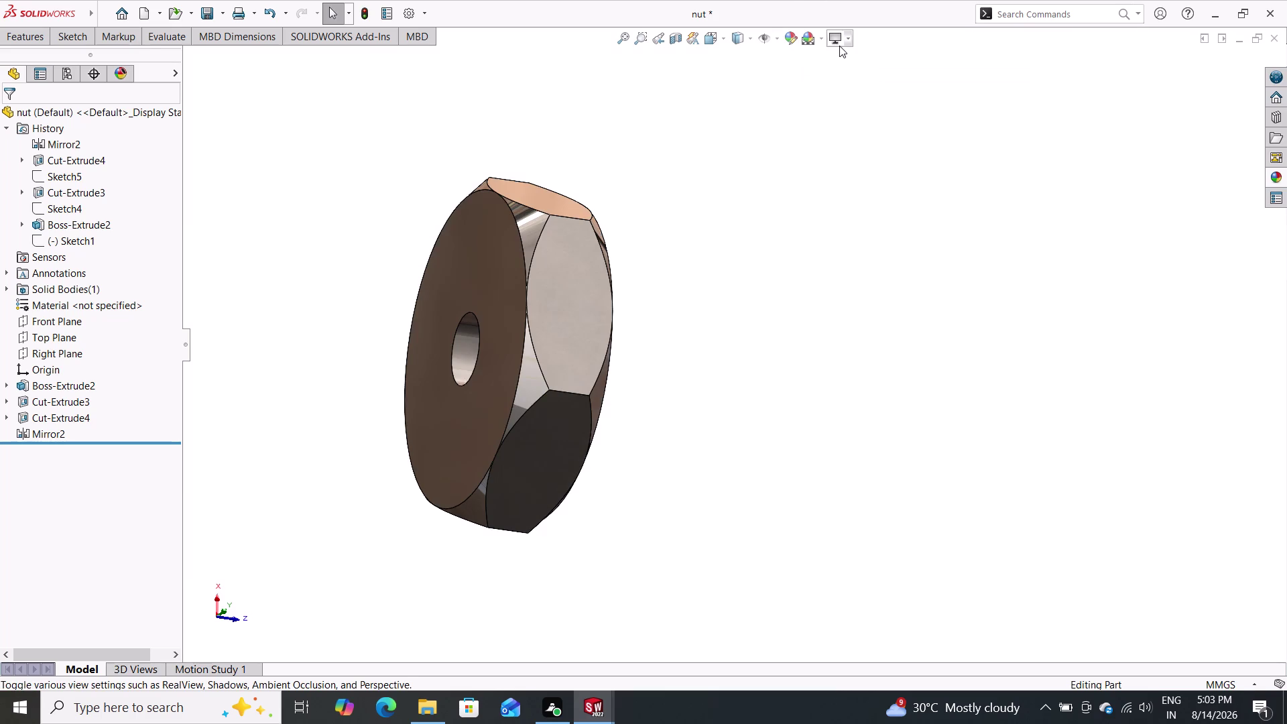
Check the View Settings list, then save the bronze-toned nut part.
triple_click(850, 39)
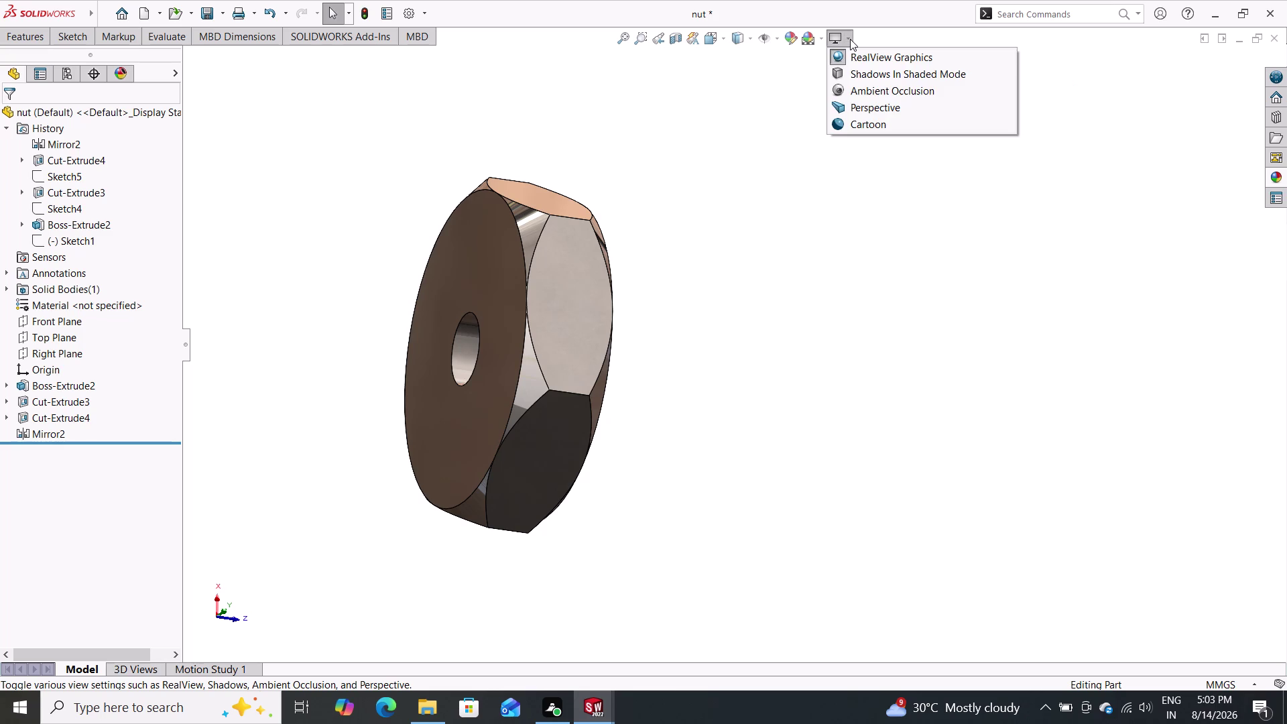
click(747, 32)
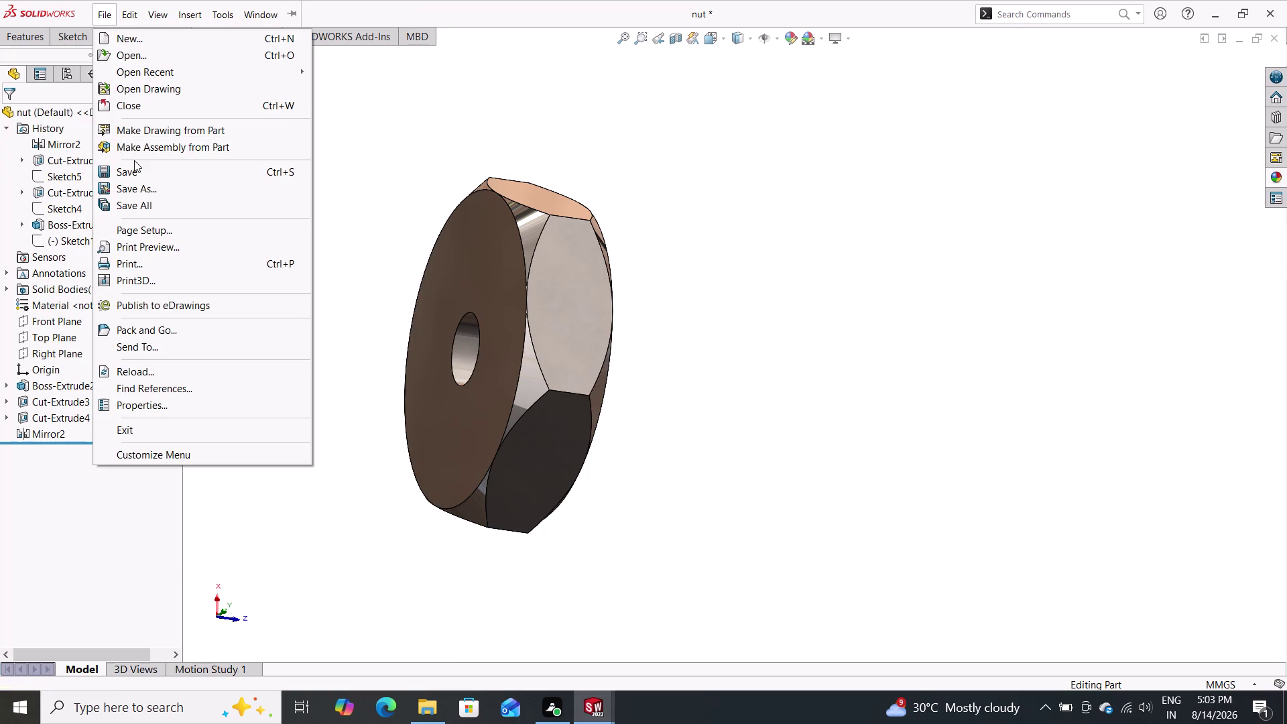
click(135, 179)
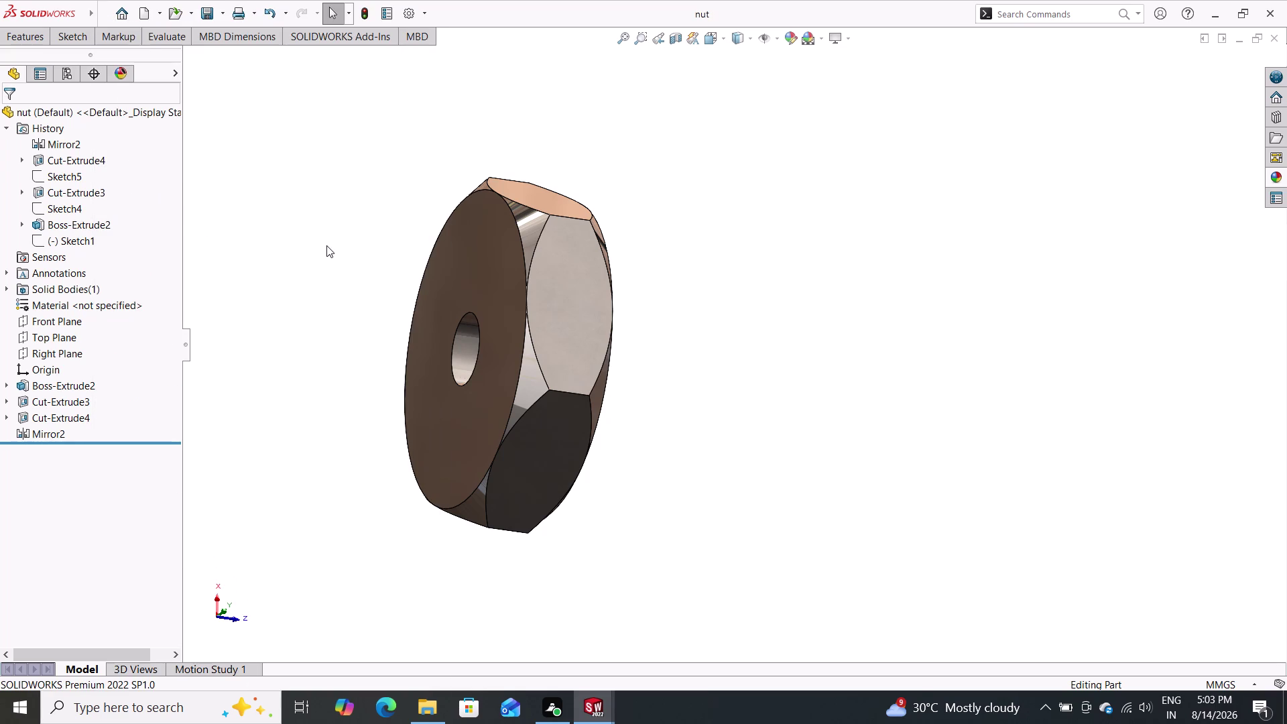
Create a new Assembly document.
double_click(137, 6)
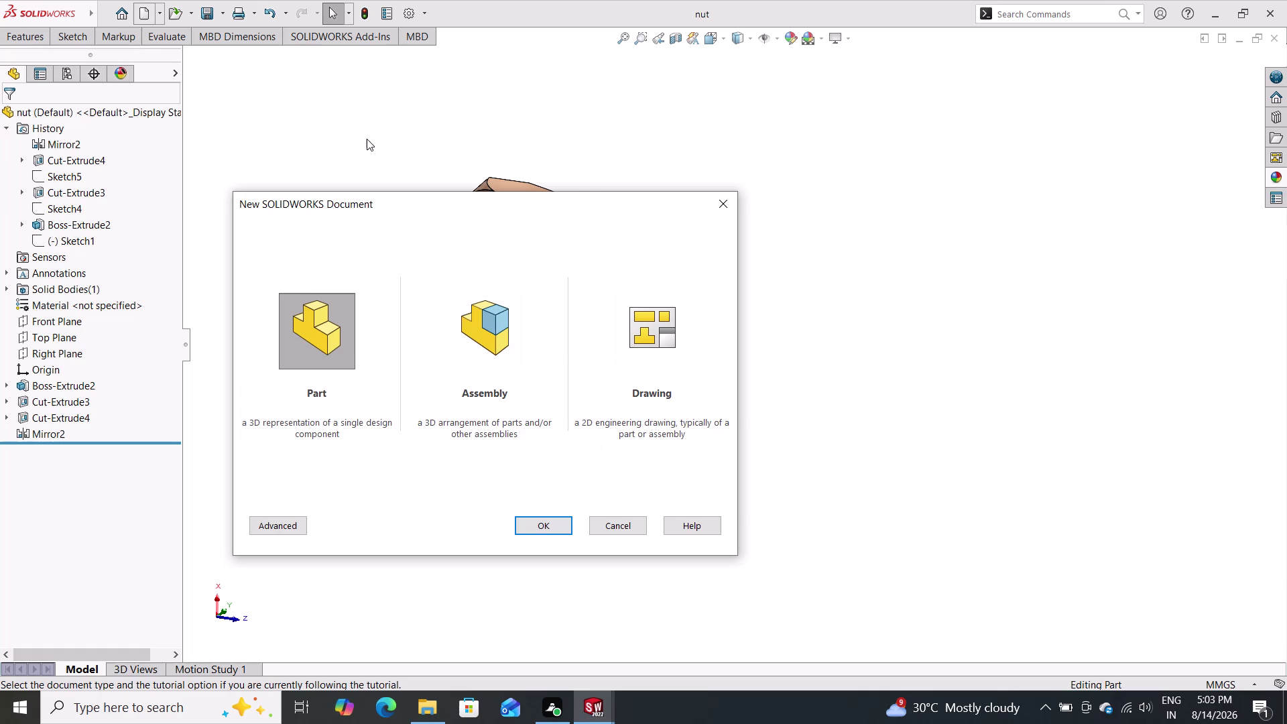
click(512, 316)
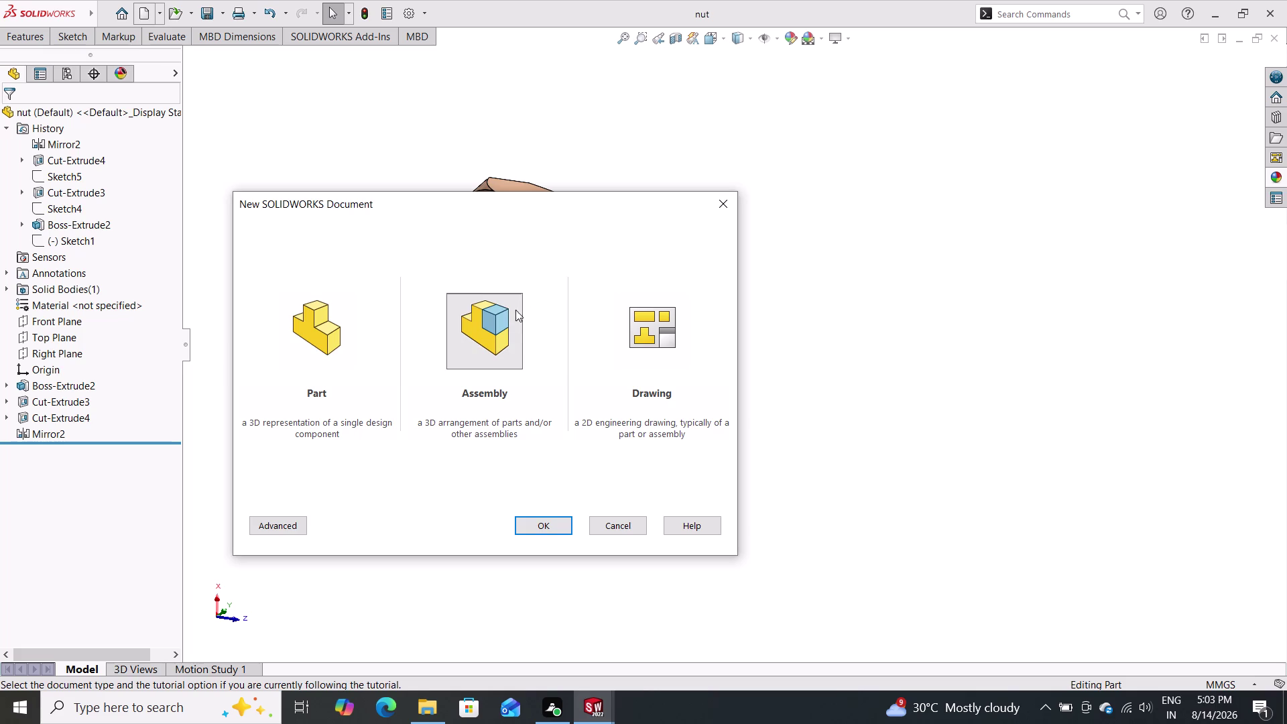
click(555, 525)
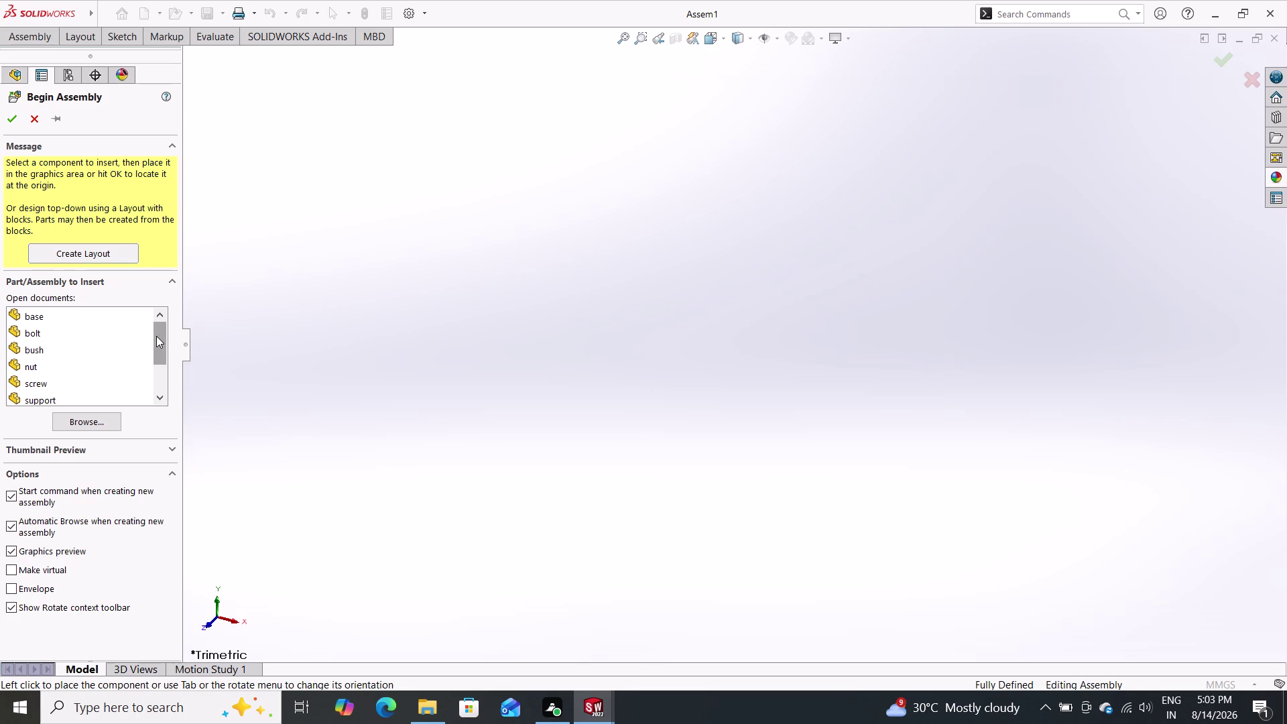
Preview the bolt in Begin Assembly, then cancel inserting it.
drag(34, 314, 50, 321)
drag(67, 332, 629, 365)
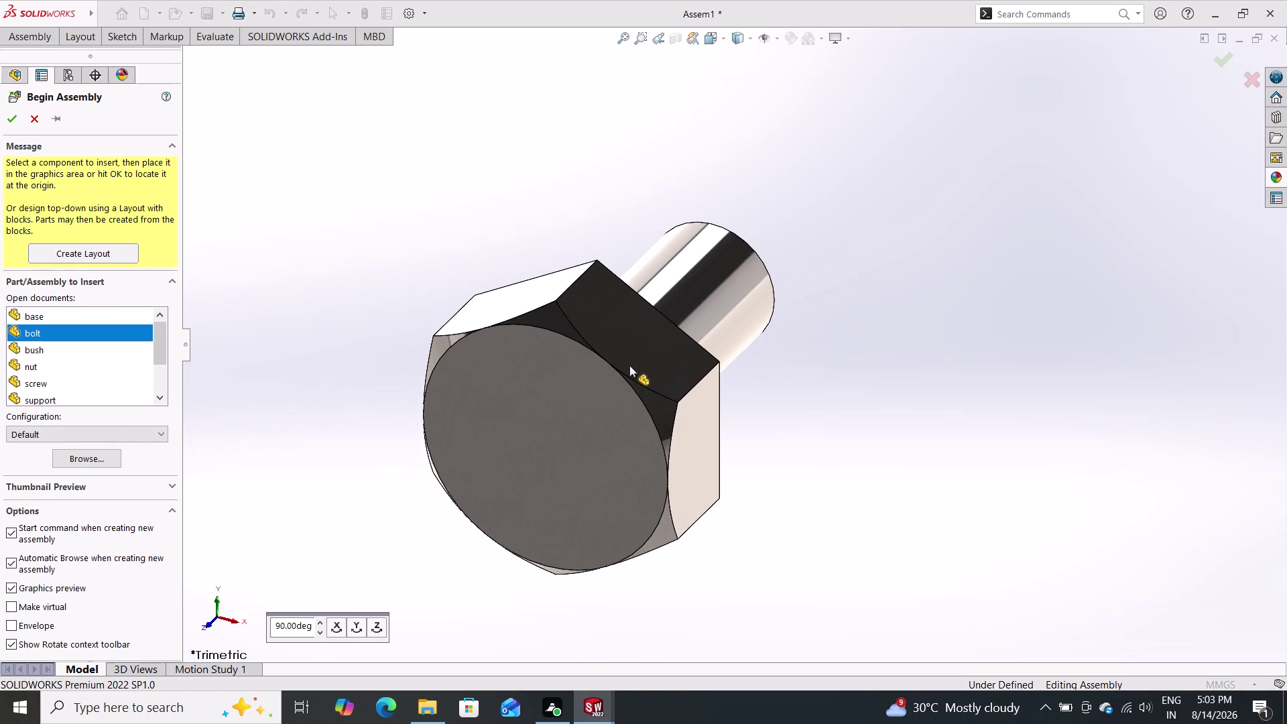
drag(629, 365, 116, 359)
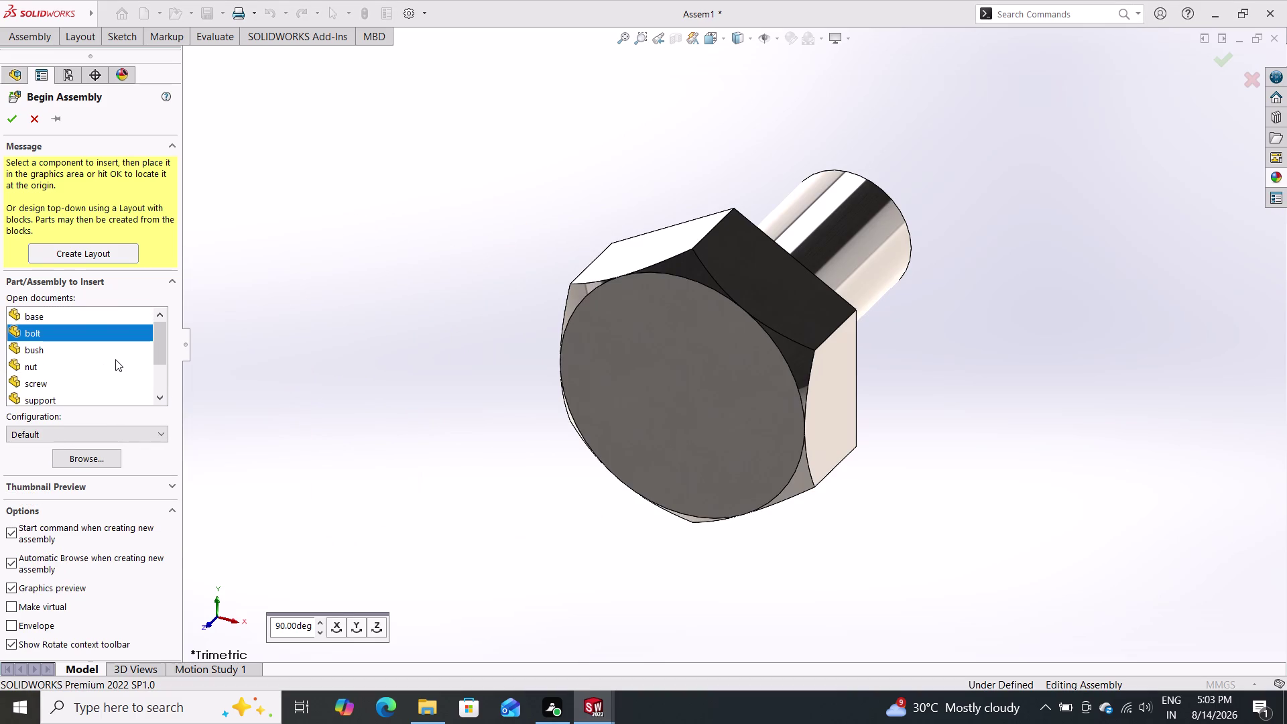
click(34, 109)
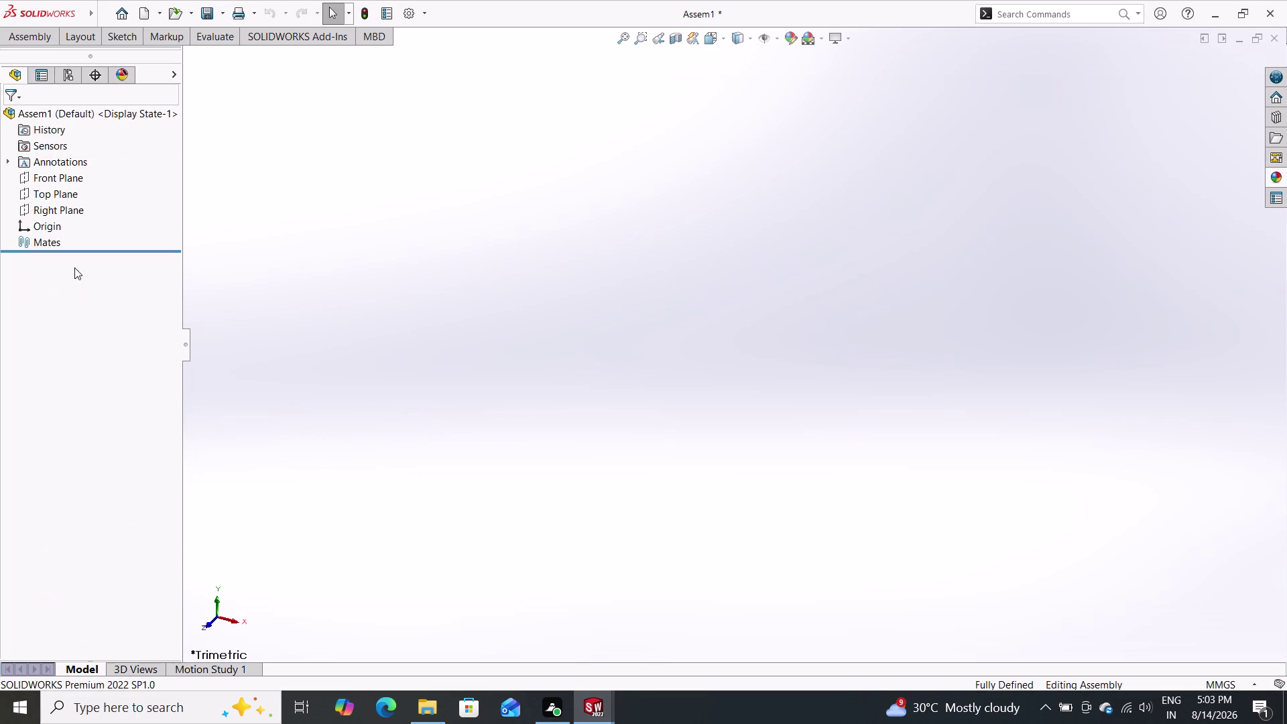
Insert the red base plate into the assembly.
click(23, 26)
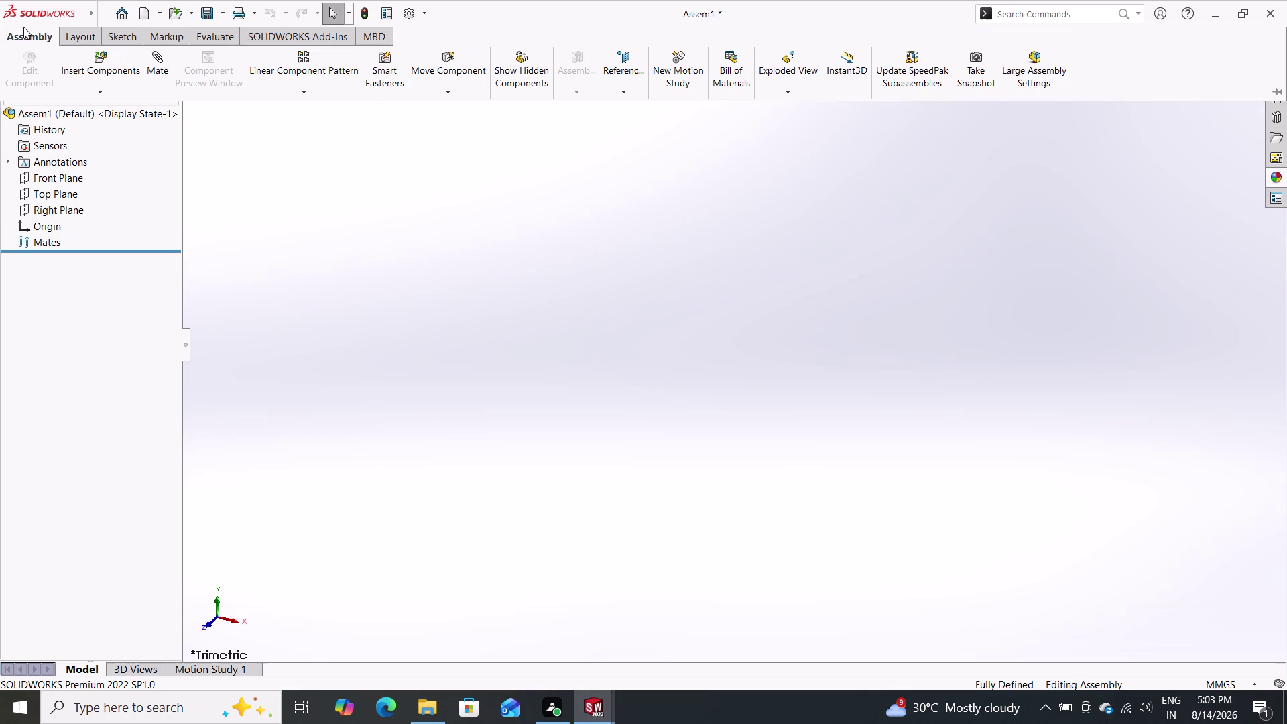
click(119, 58)
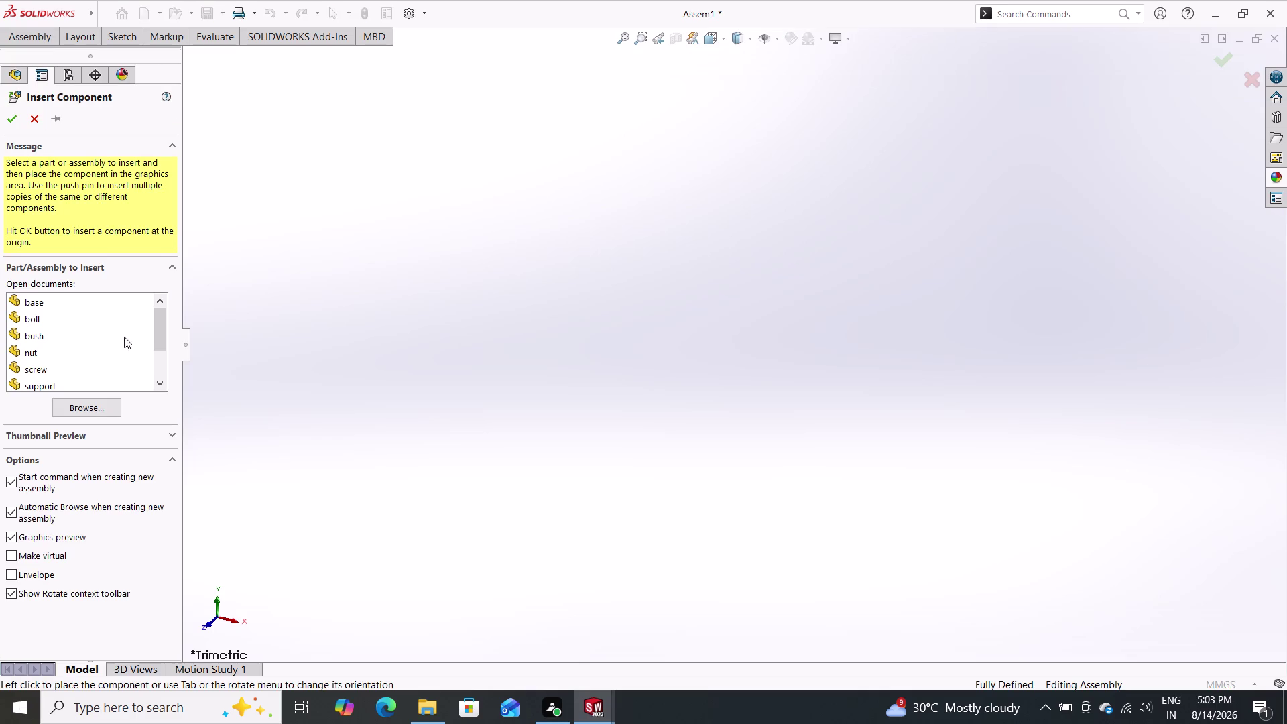
drag(50, 300, 439, 327)
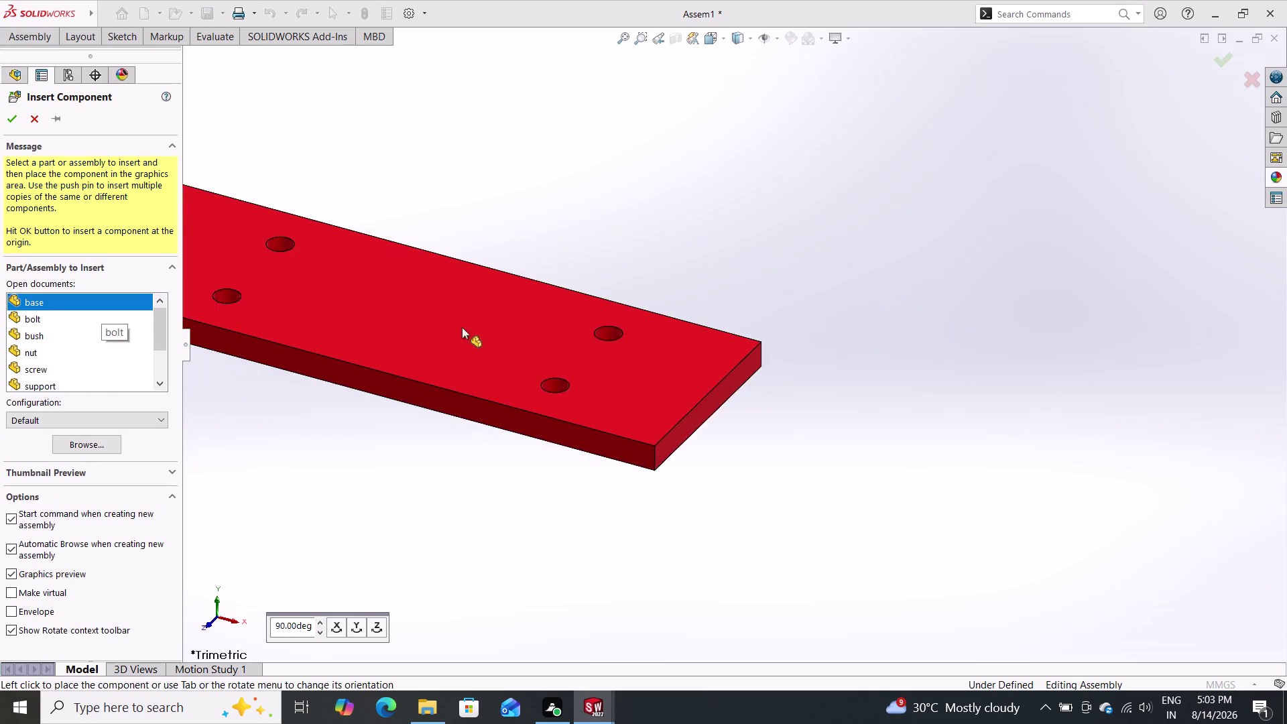
drag(439, 327, 706, 330)
click(682, 347)
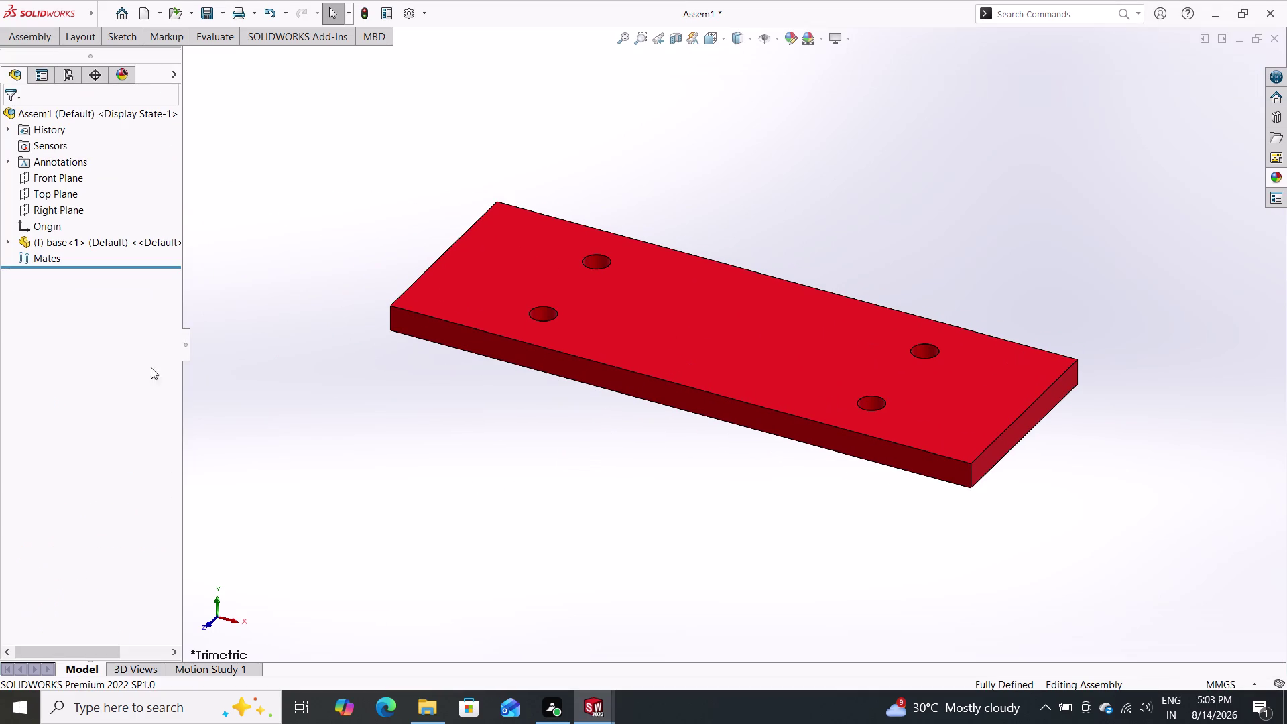
Insert the orange support bracket beside the base plate.
click(24, 35)
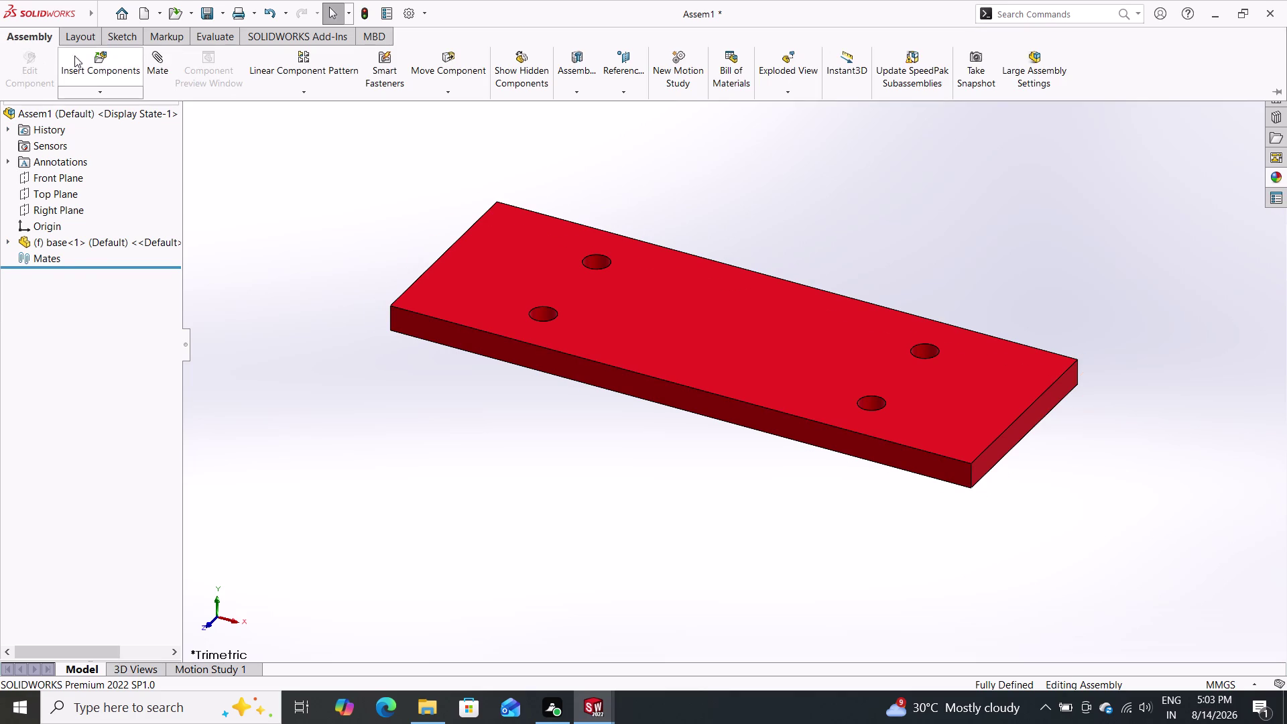
click(89, 59)
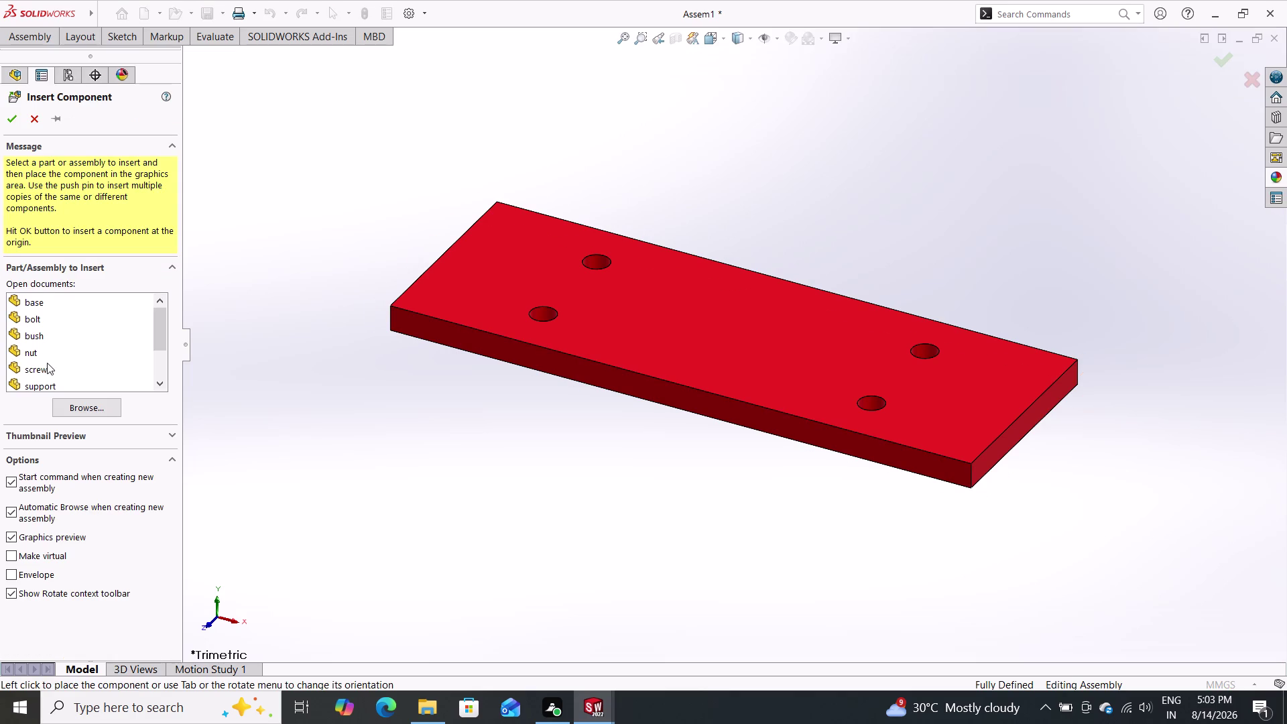
drag(65, 388, 320, 421)
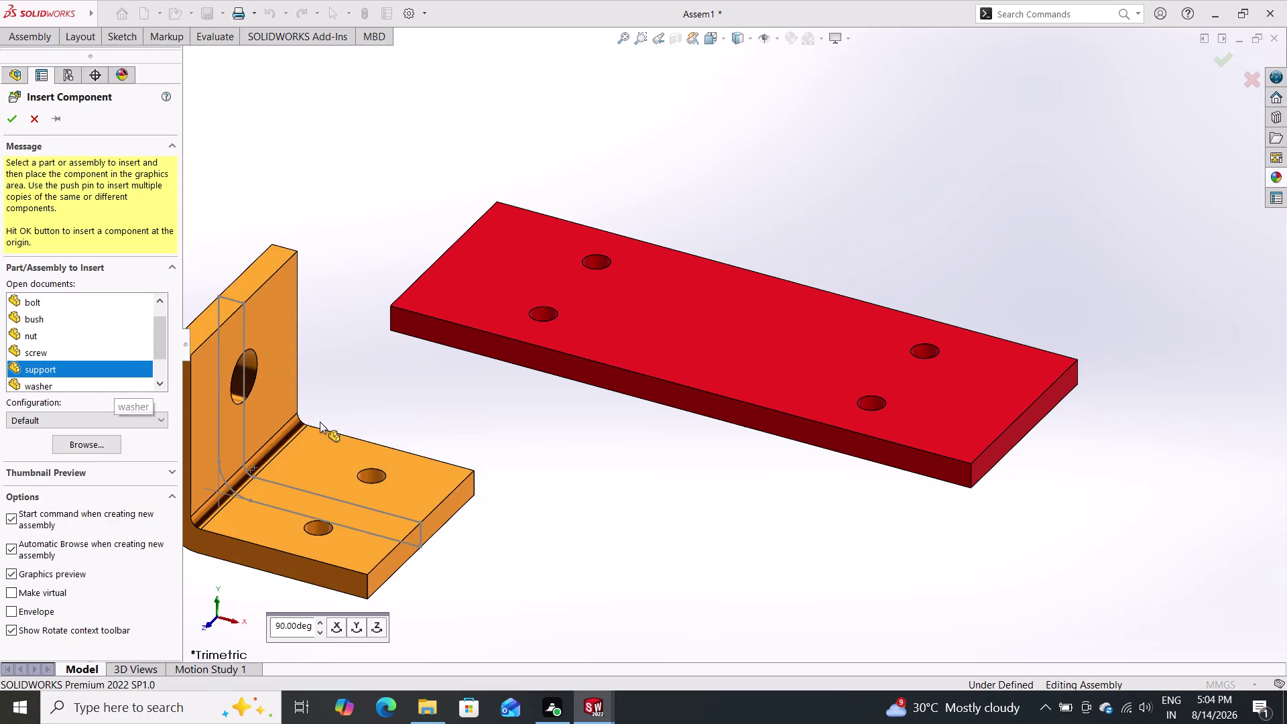
drag(320, 422, 508, 441)
click(500, 445)
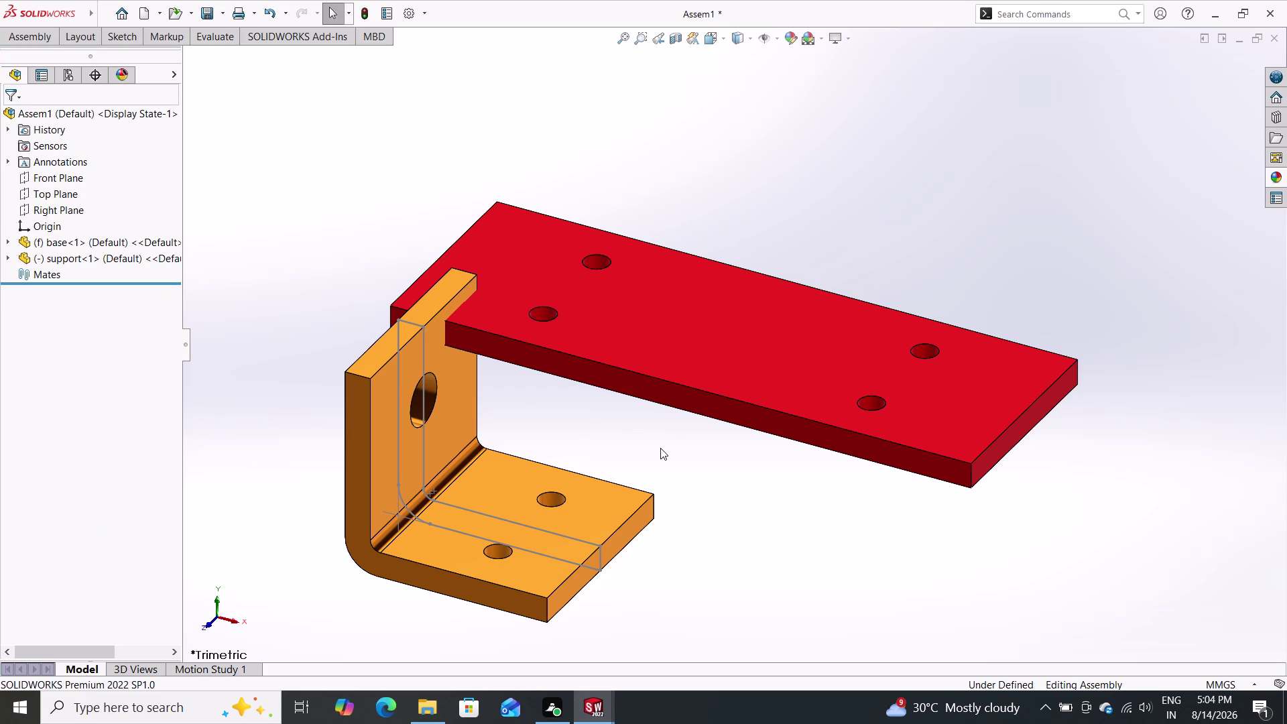
Start a Mate using the bracket hole's axis.
click(85, 41)
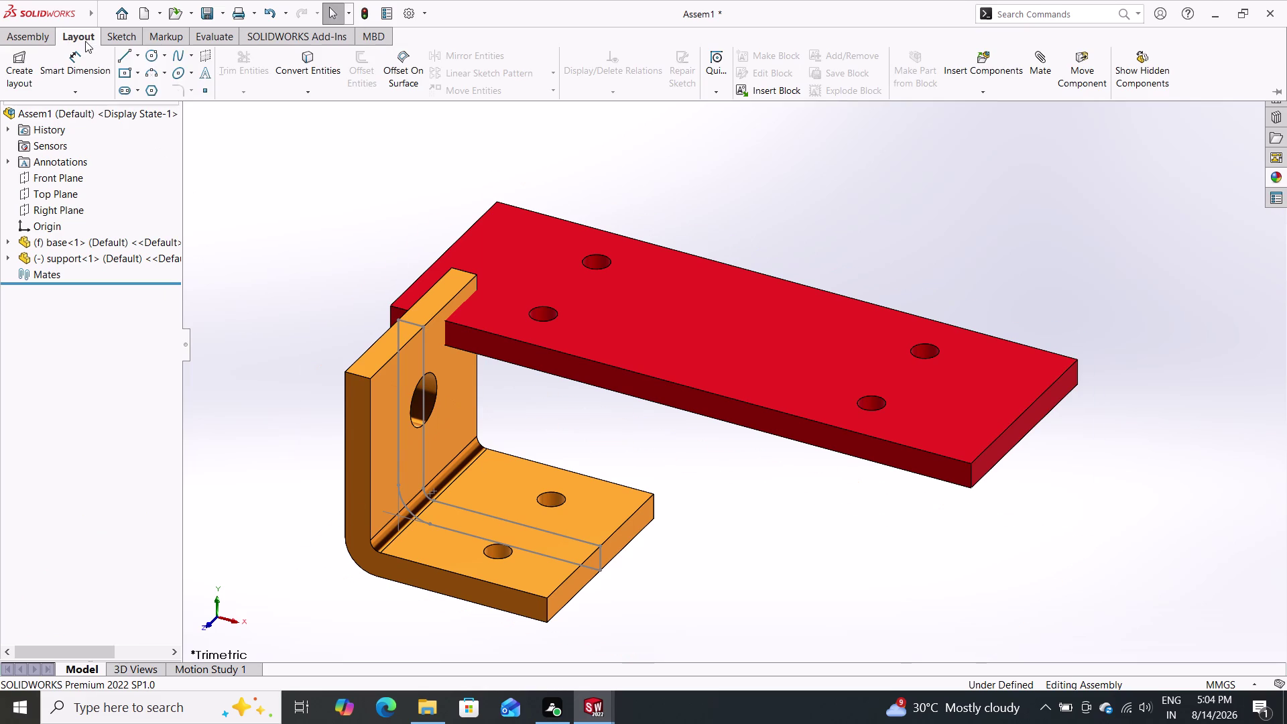
click(42, 34)
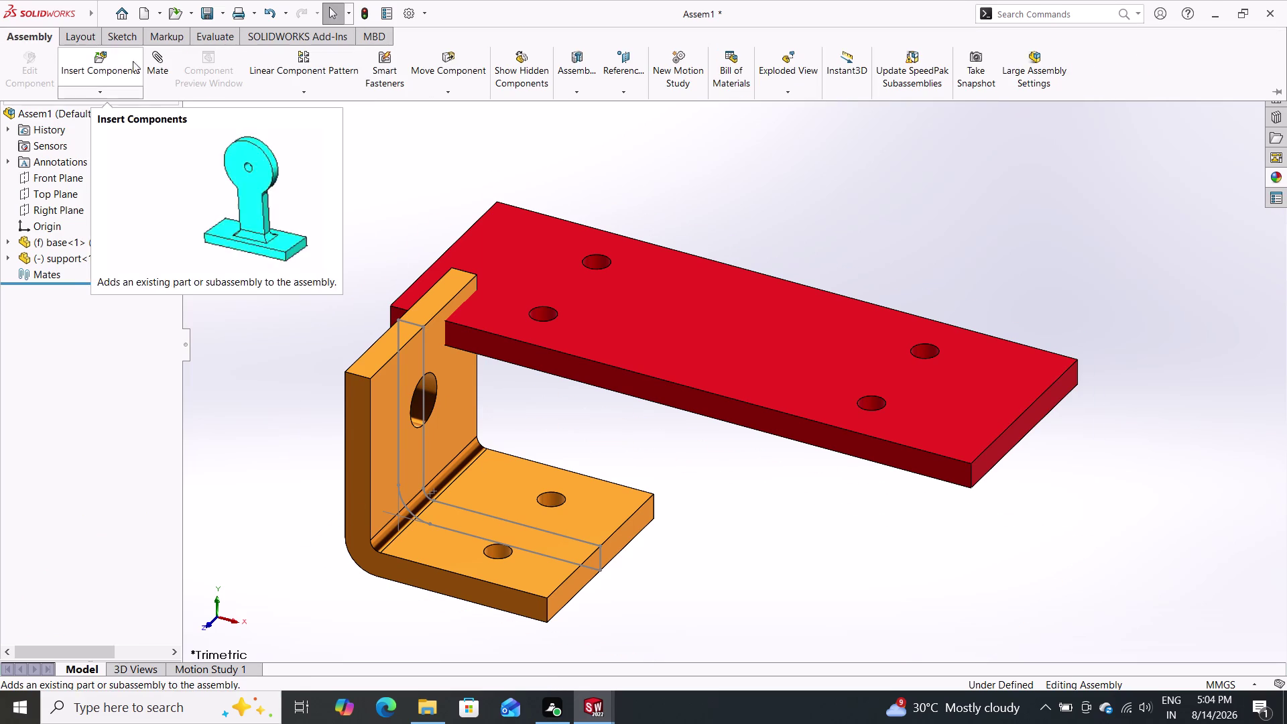
click(156, 61)
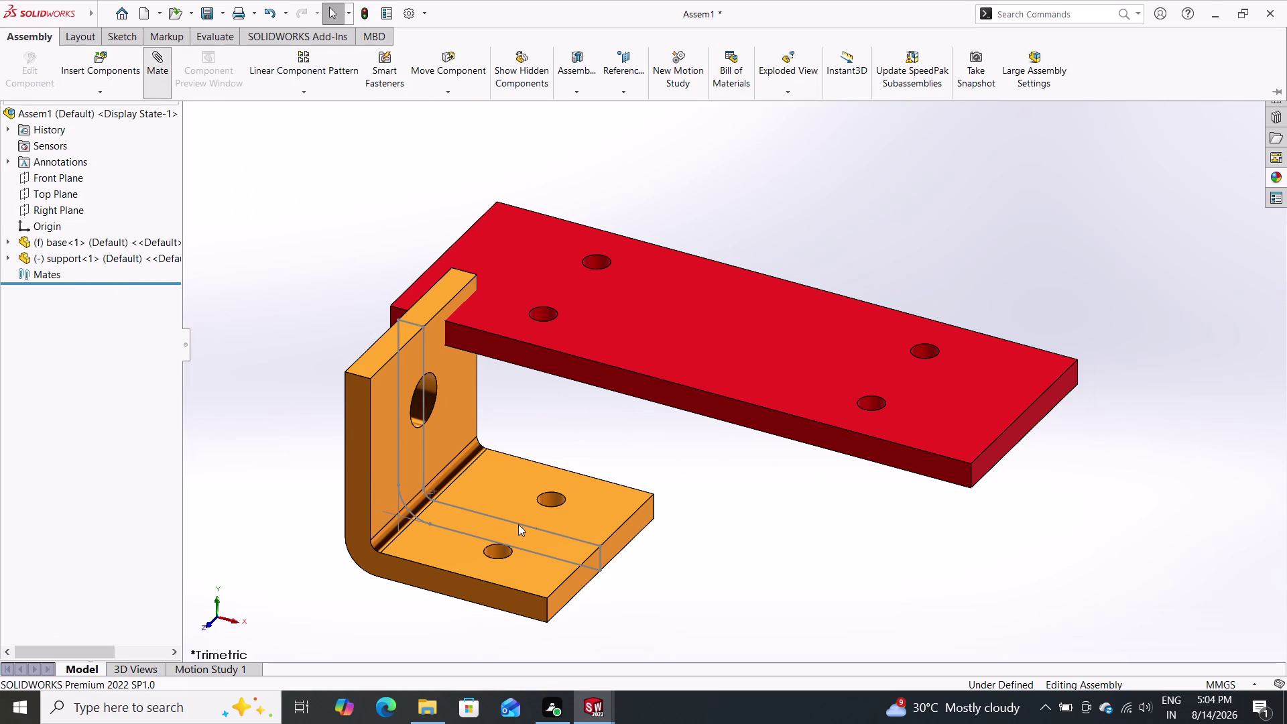
click(551, 498)
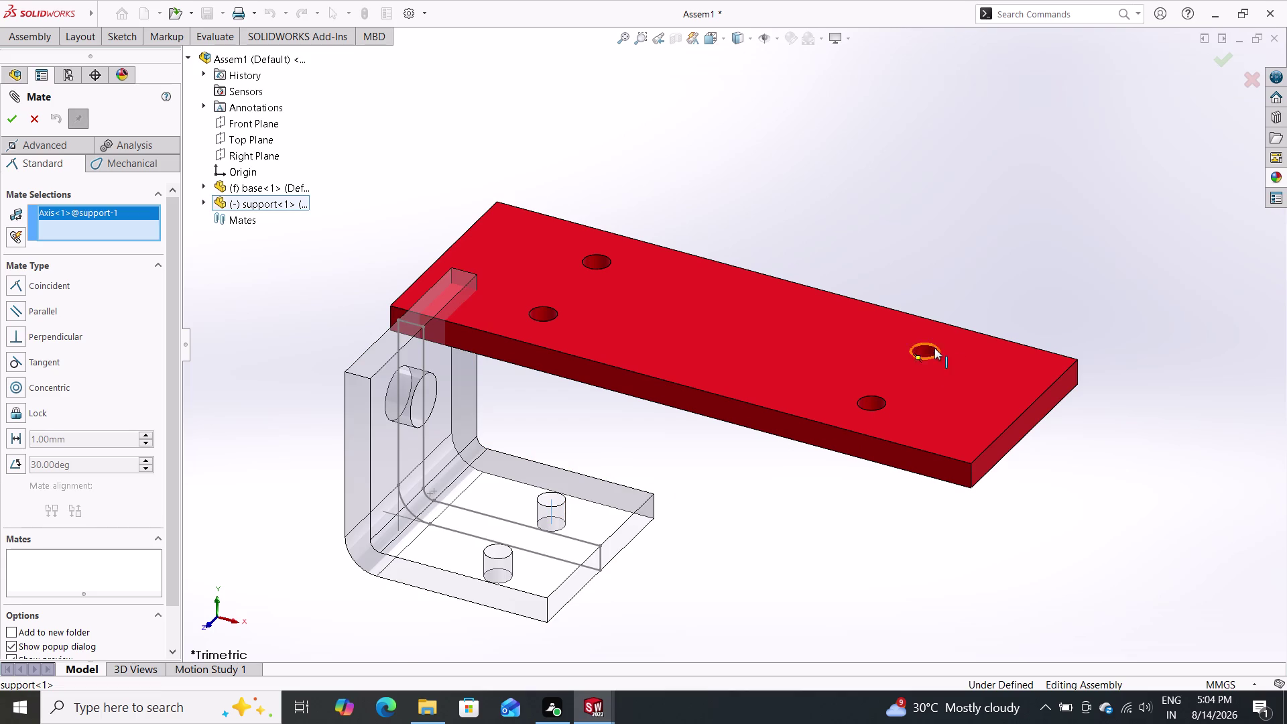
click(930, 350)
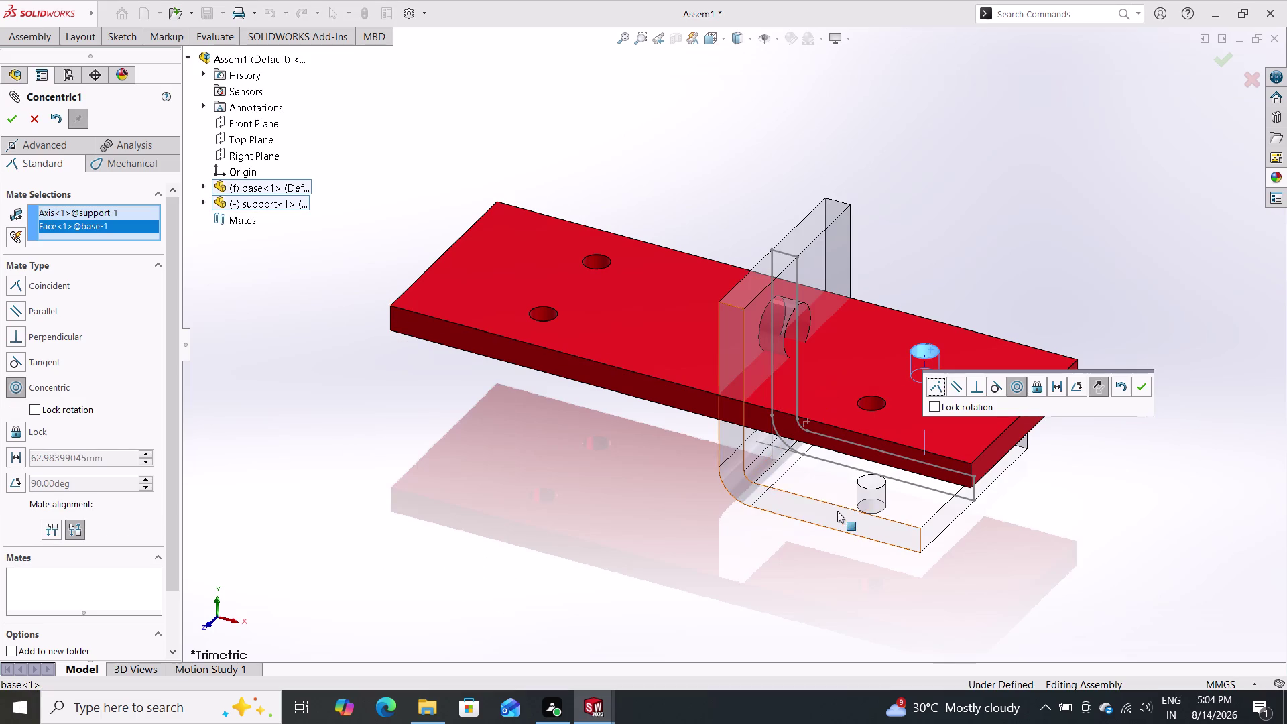
click(866, 484)
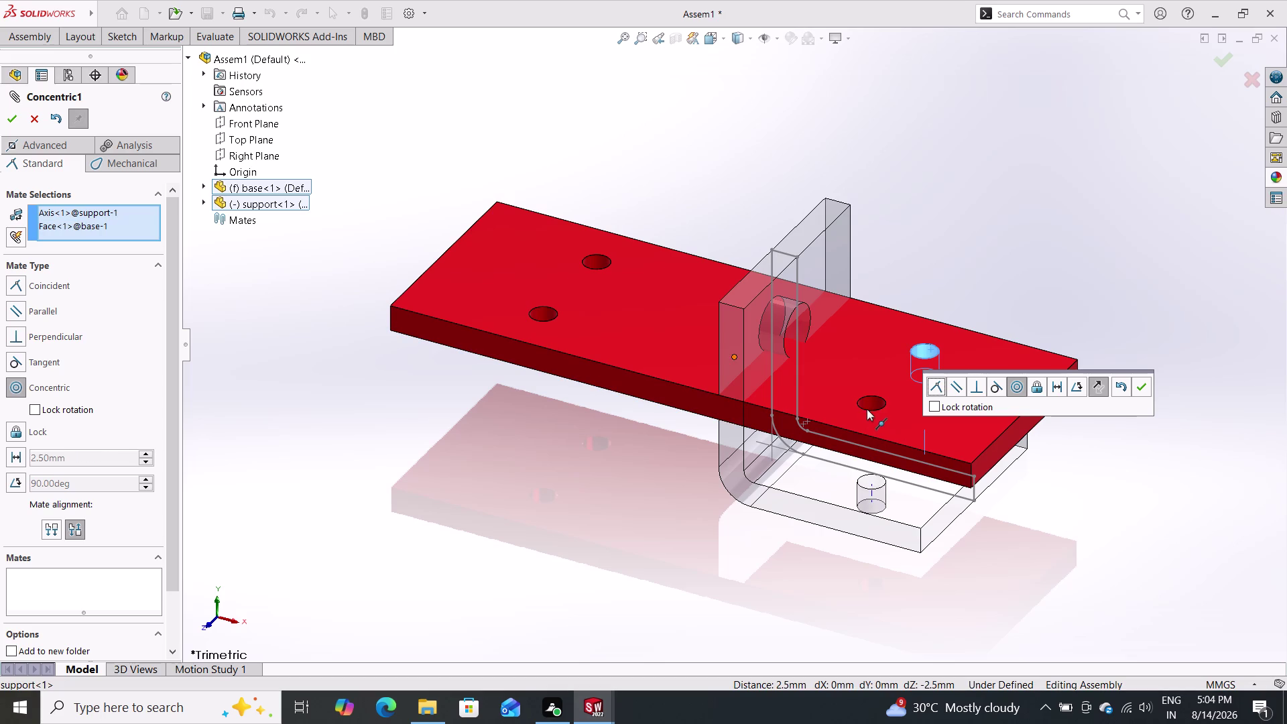
click(866, 405)
key(Escape)
key(Escape)
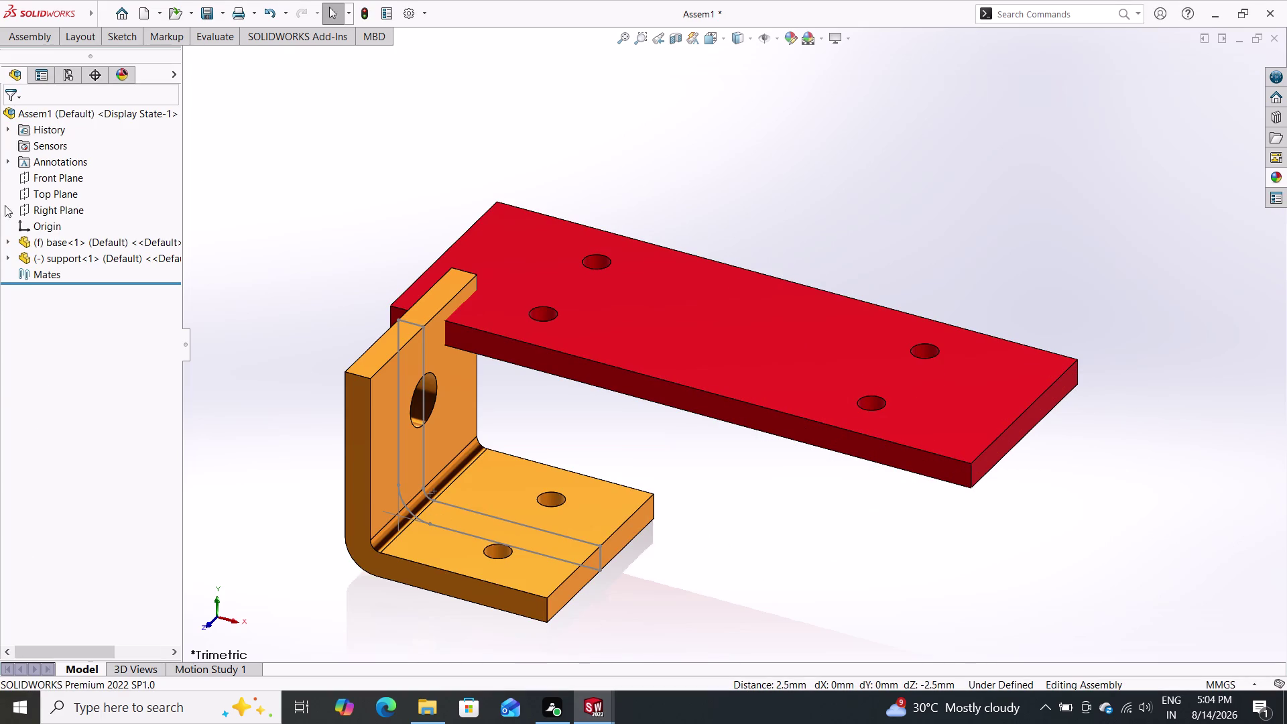
click(30, 39)
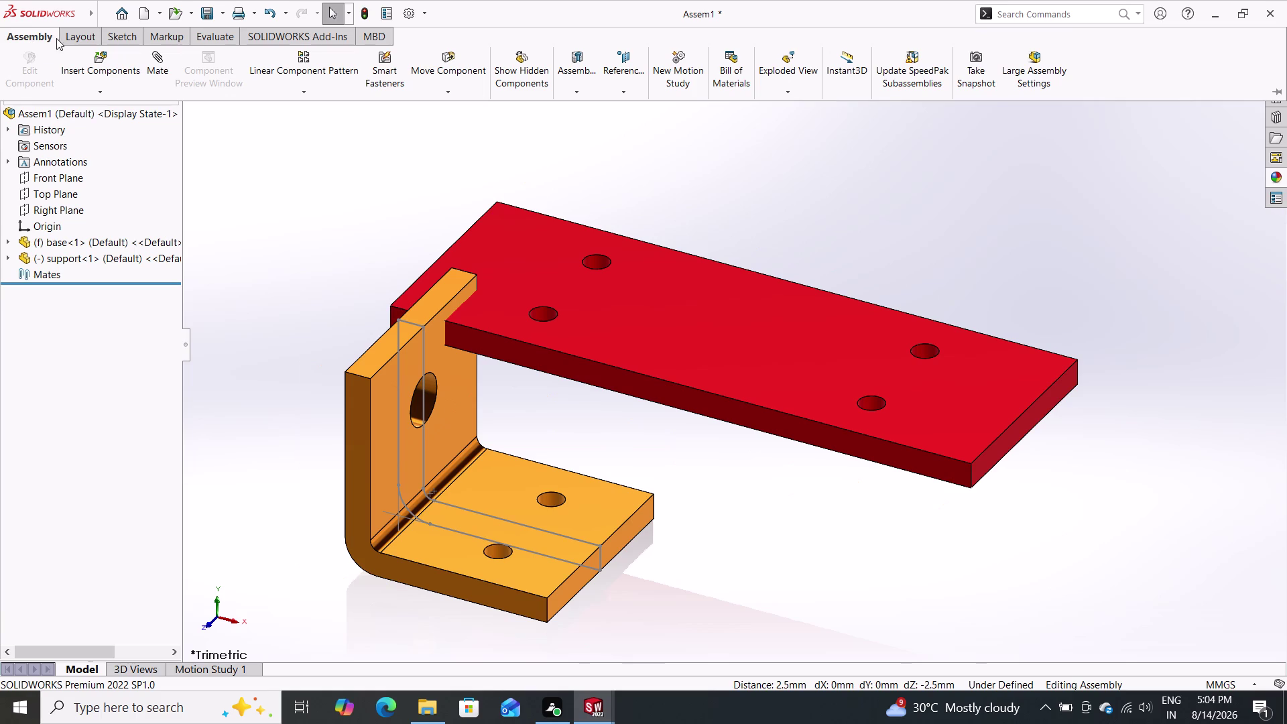
Make one bracket foot hole concentric with its matching base plate hole.
click(161, 57)
click(558, 506)
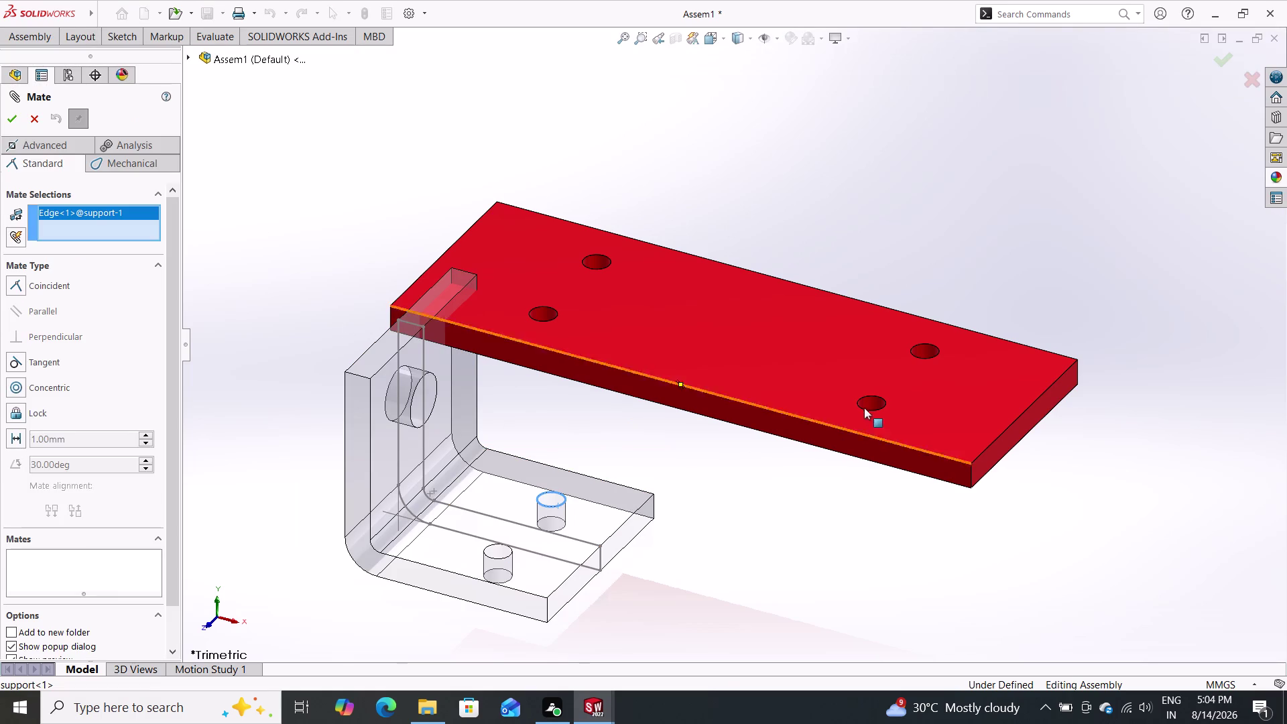
click(930, 352)
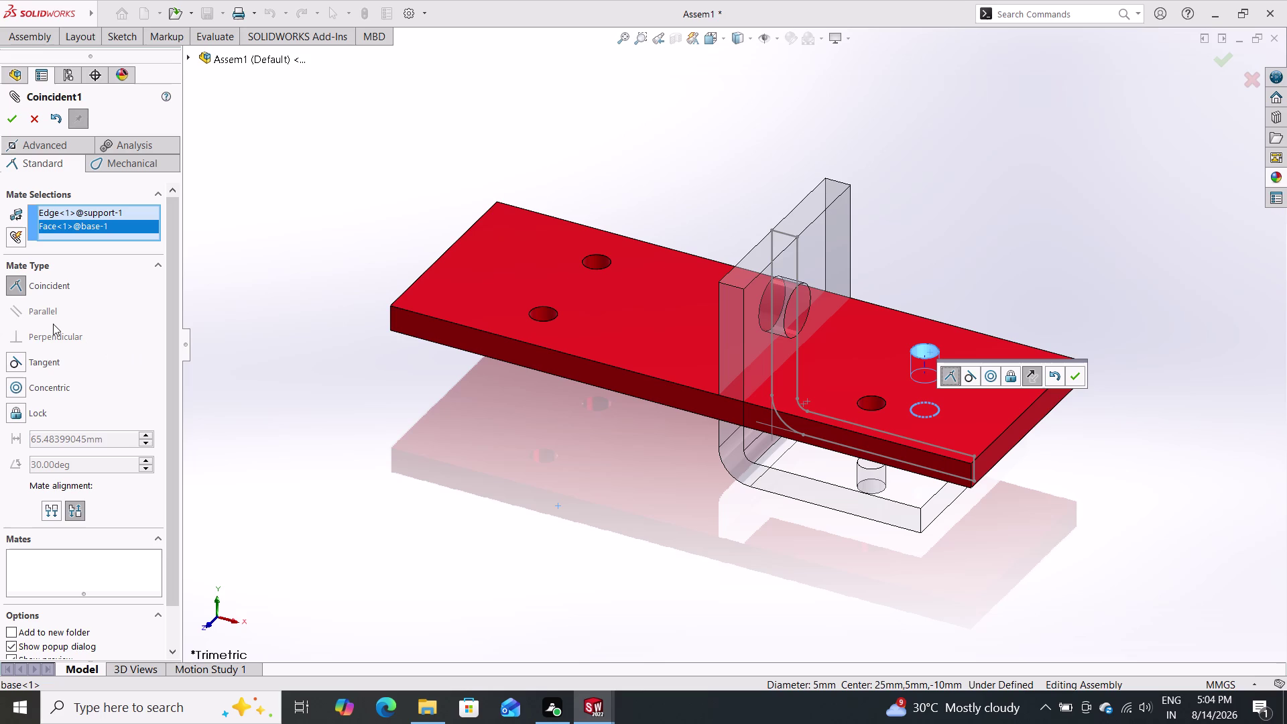
click(56, 387)
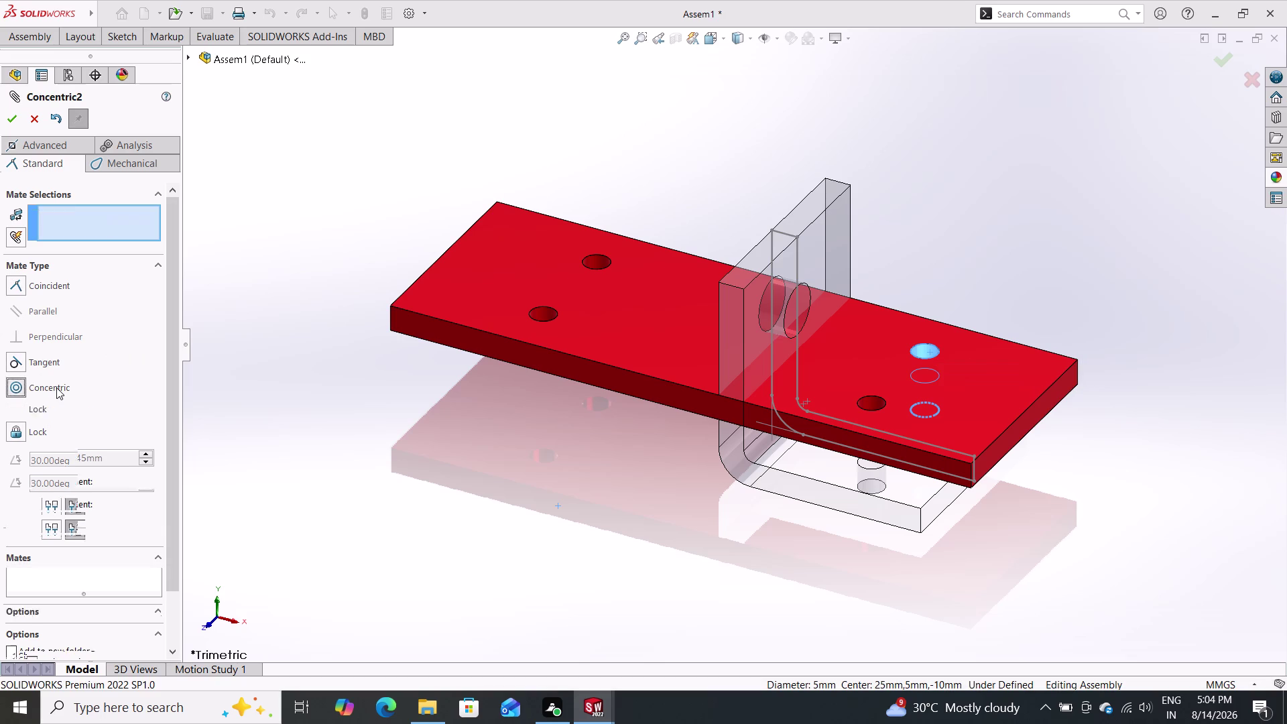
click(13, 119)
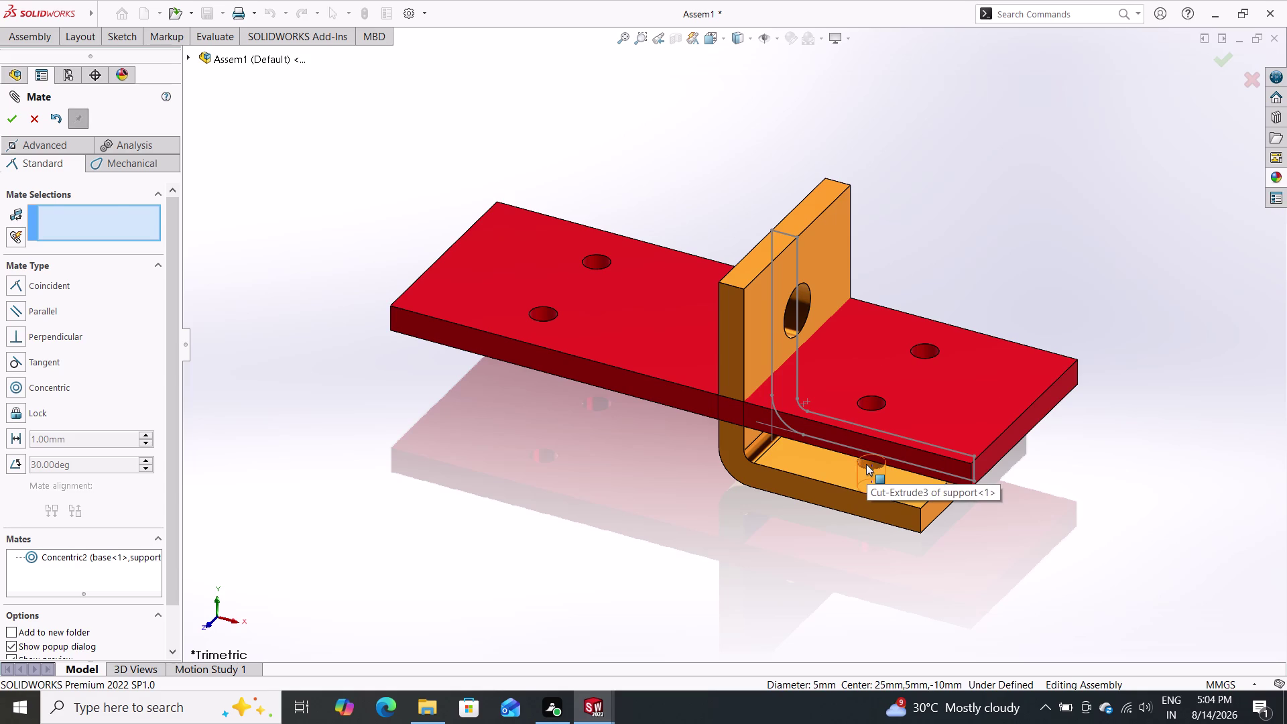
Make the second bracket foot hole concentric with its matching plate hole.
click(865, 463)
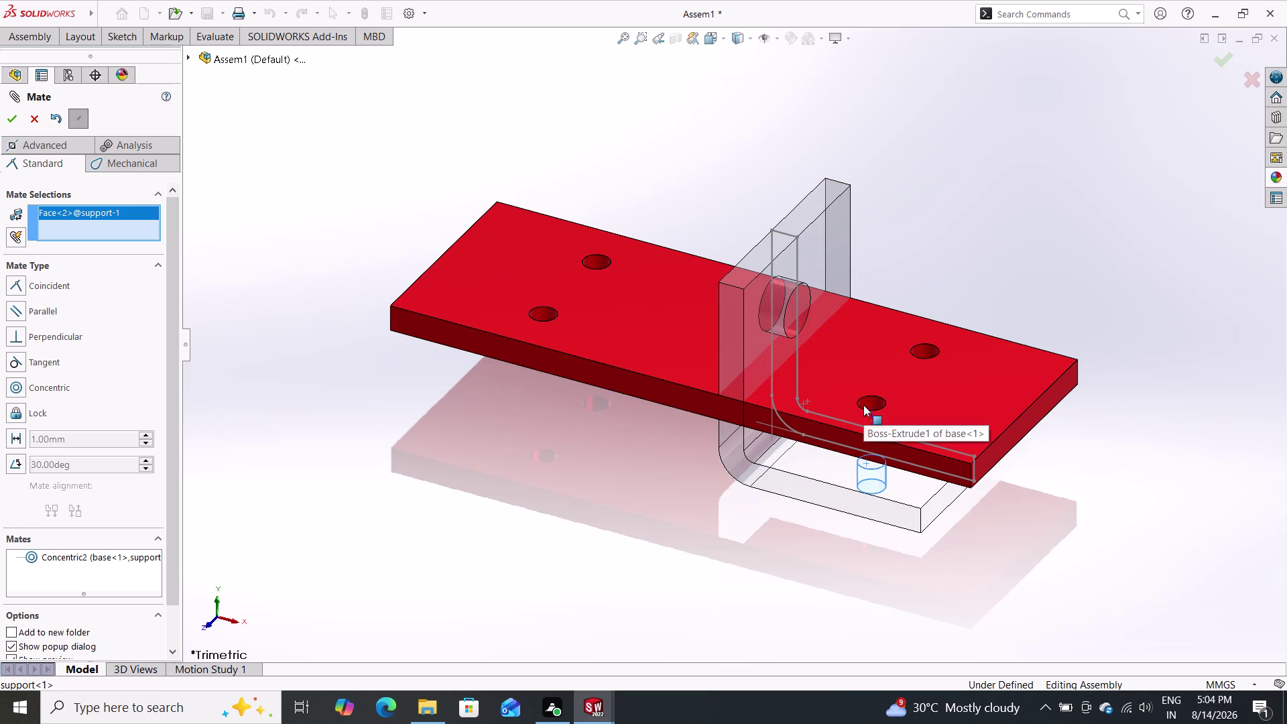
click(863, 403)
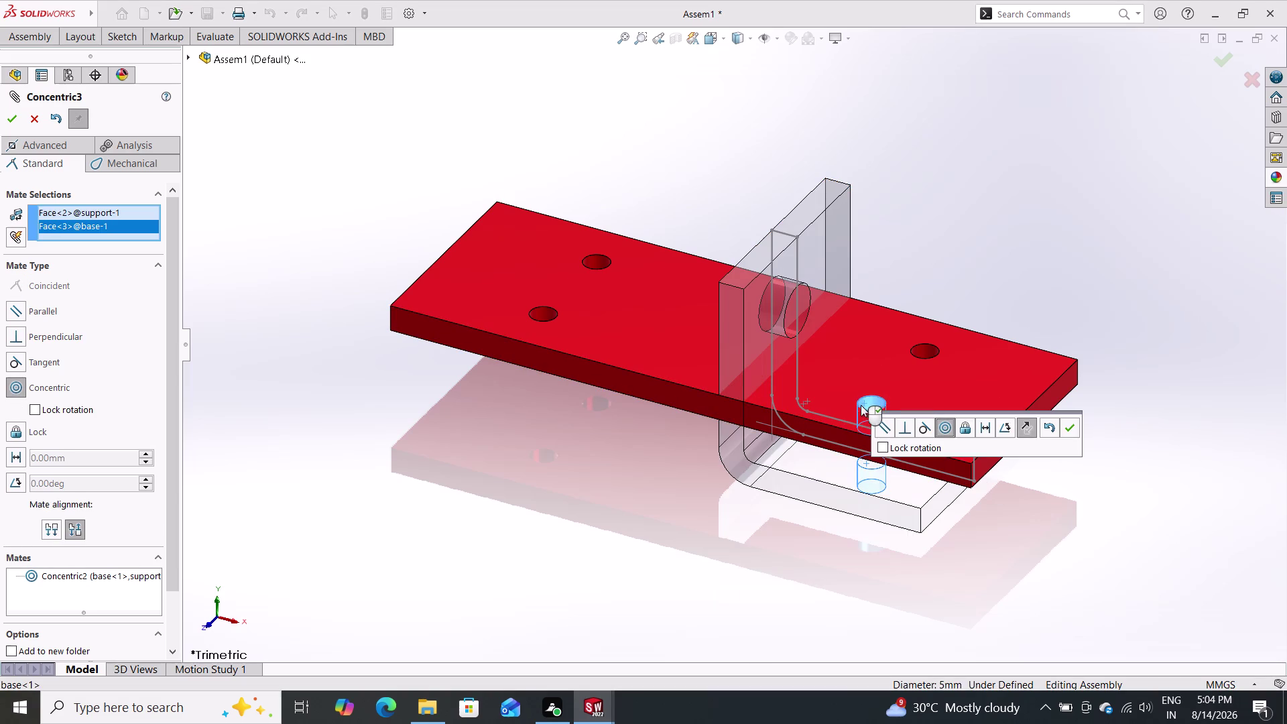
click(1071, 426)
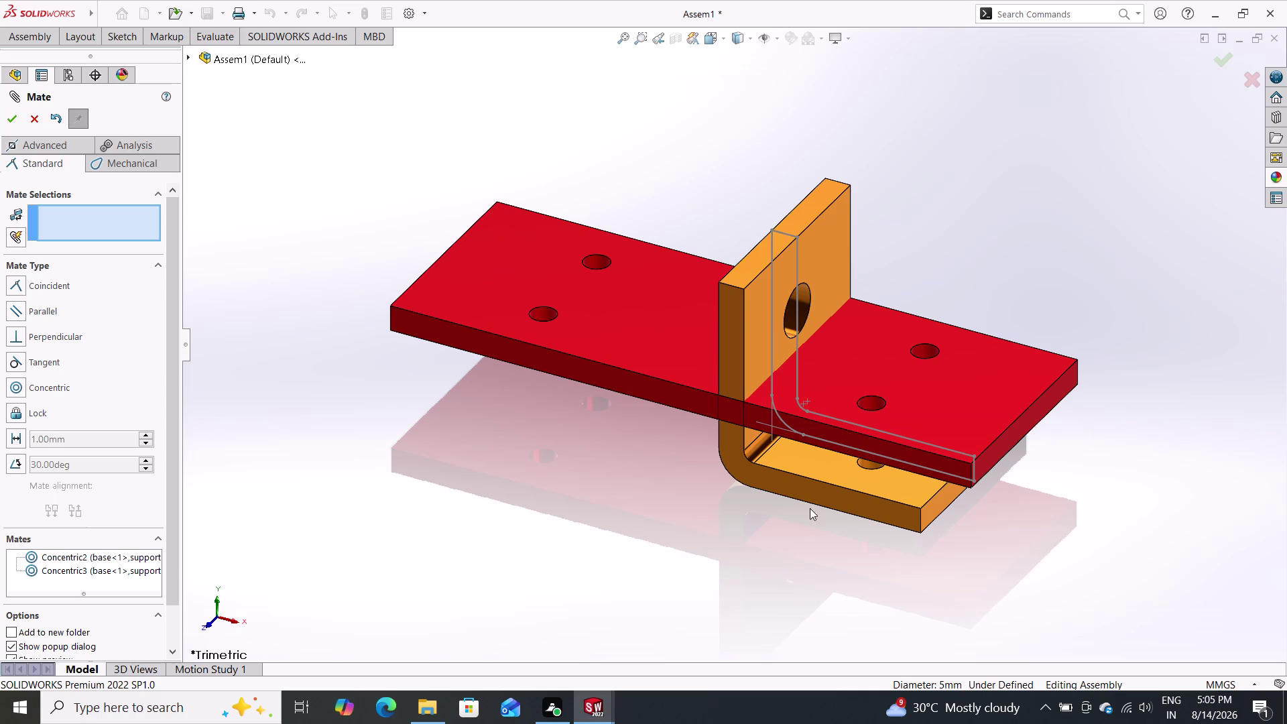
click(842, 358)
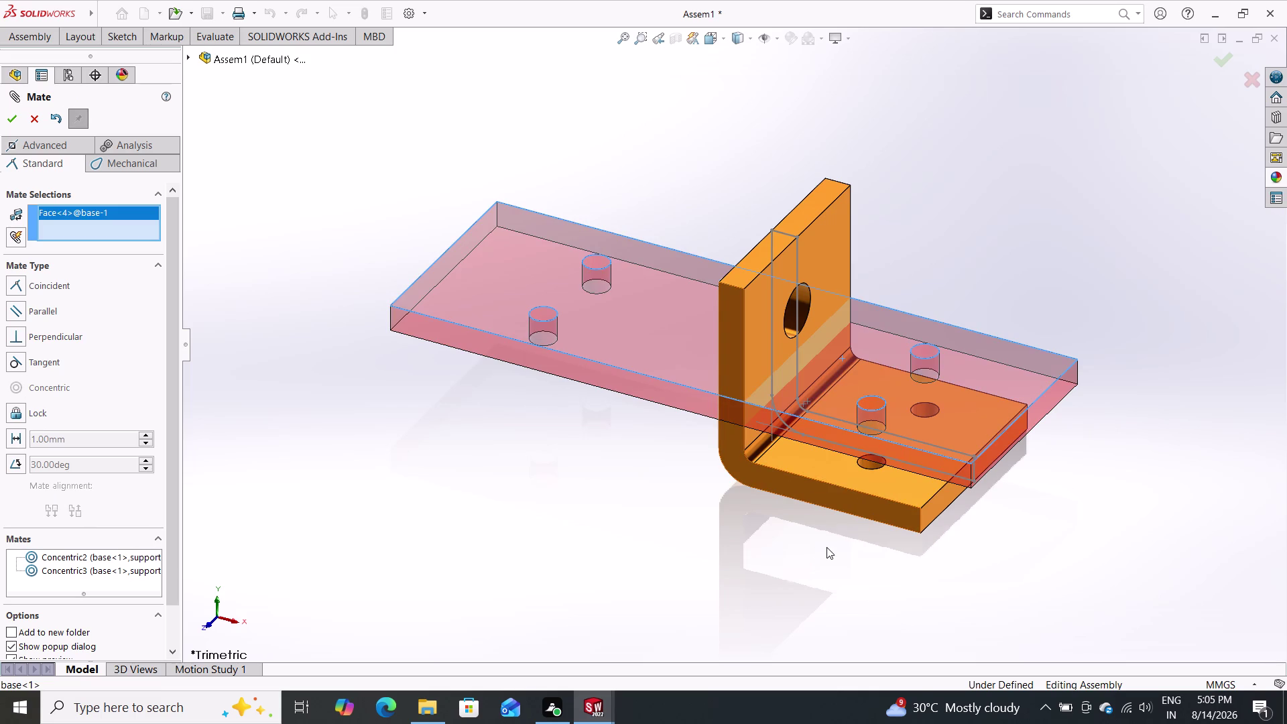
Mate the bracket foot underside coincident with the base plate top face, then close Mate.
middle_drag(826, 545, 841, 302)
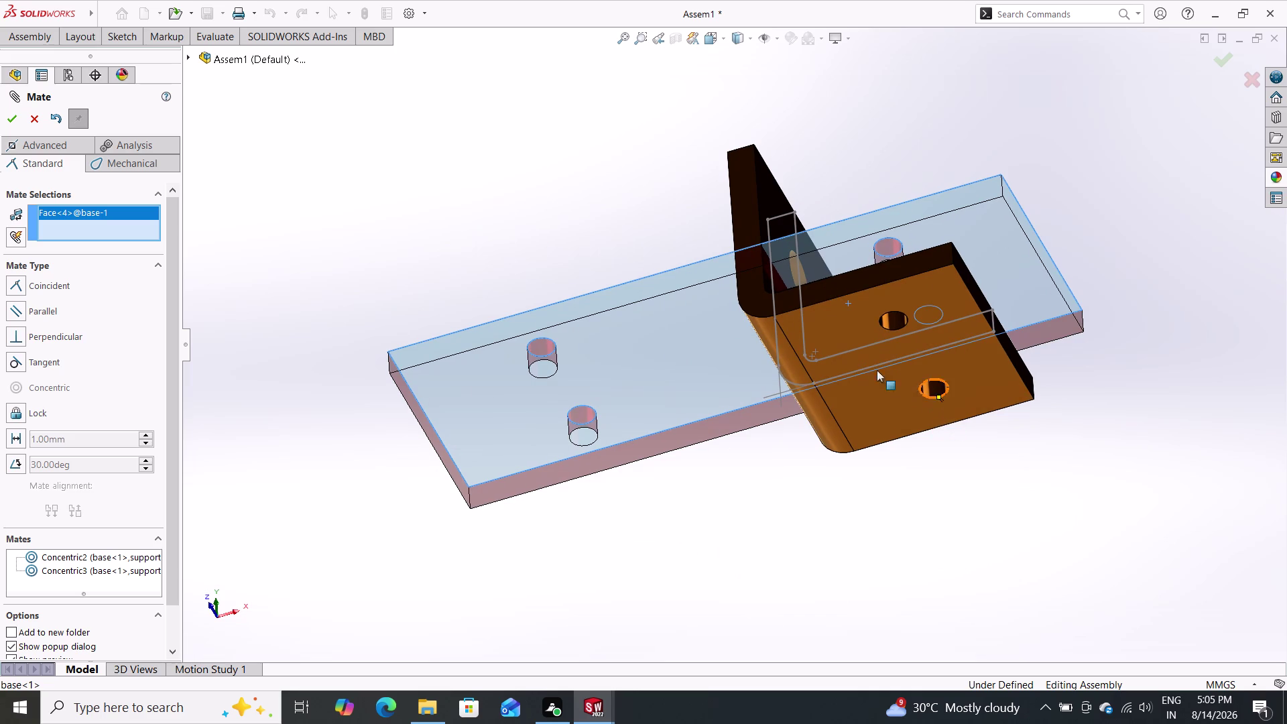
click(845, 329)
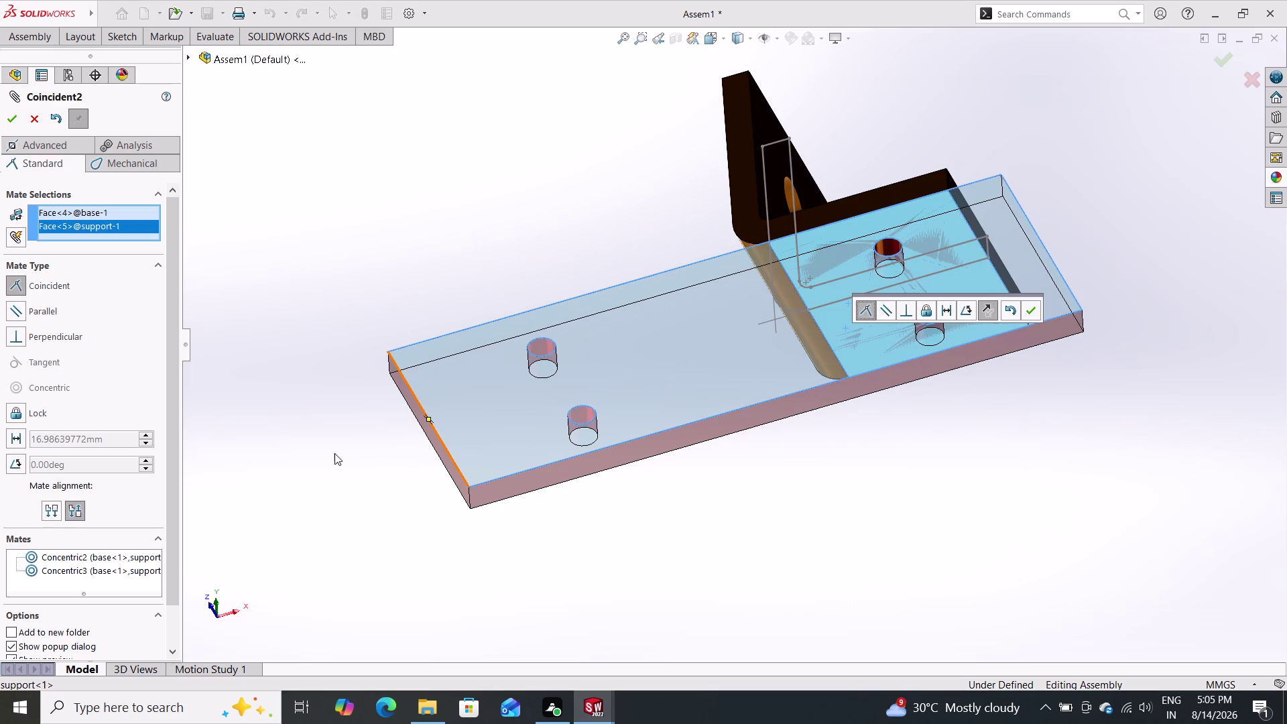
click(1035, 310)
middle_drag(1097, 211, 1086, 406)
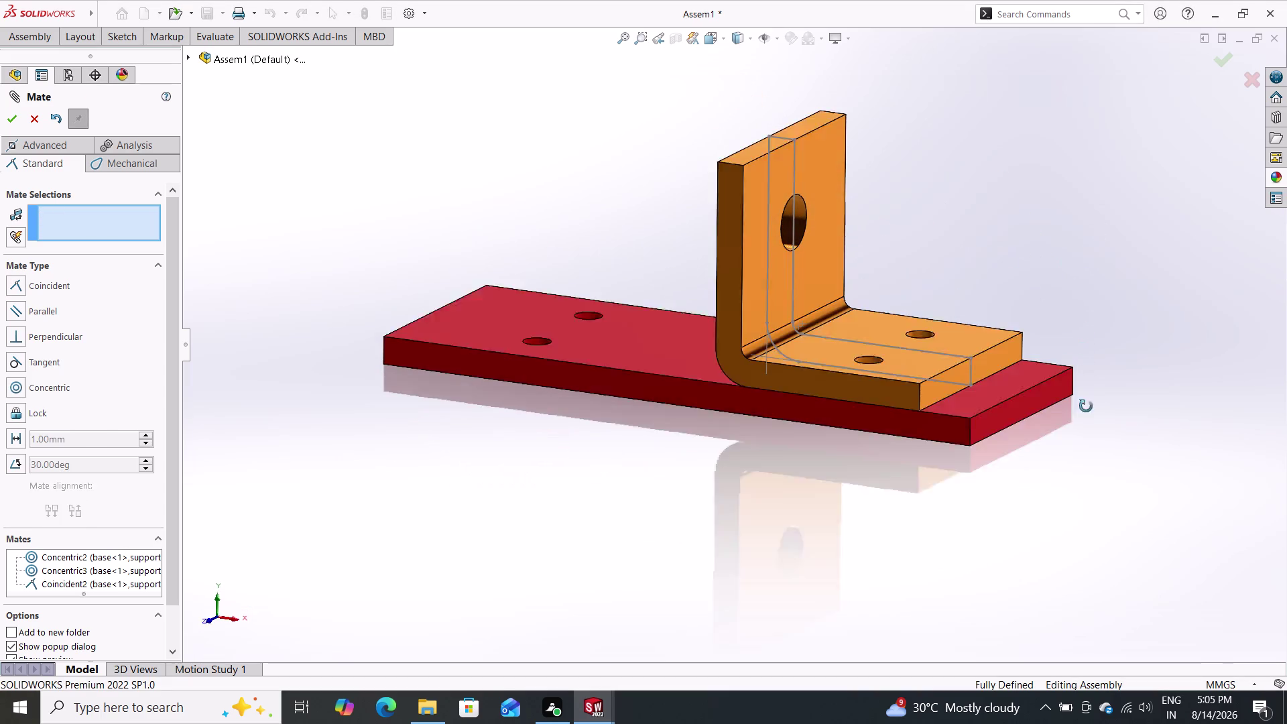
middle_drag(1085, 406, 1086, 442)
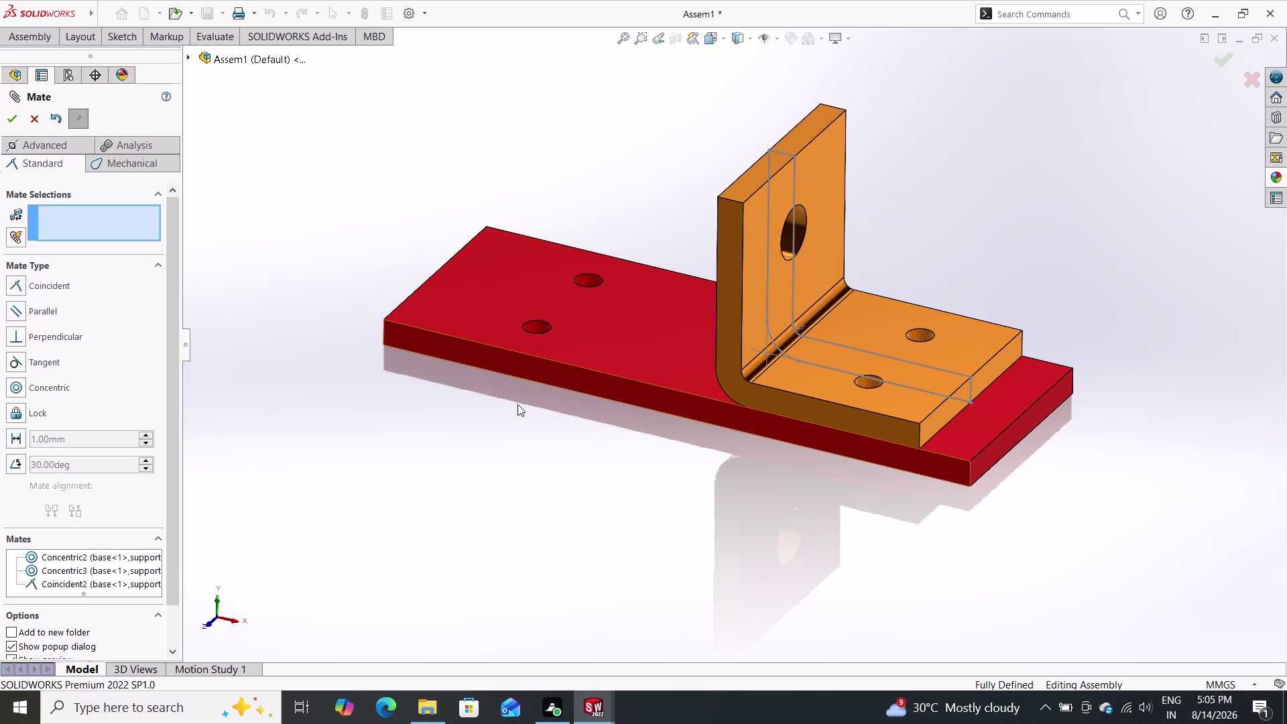
right_click(485, 285)
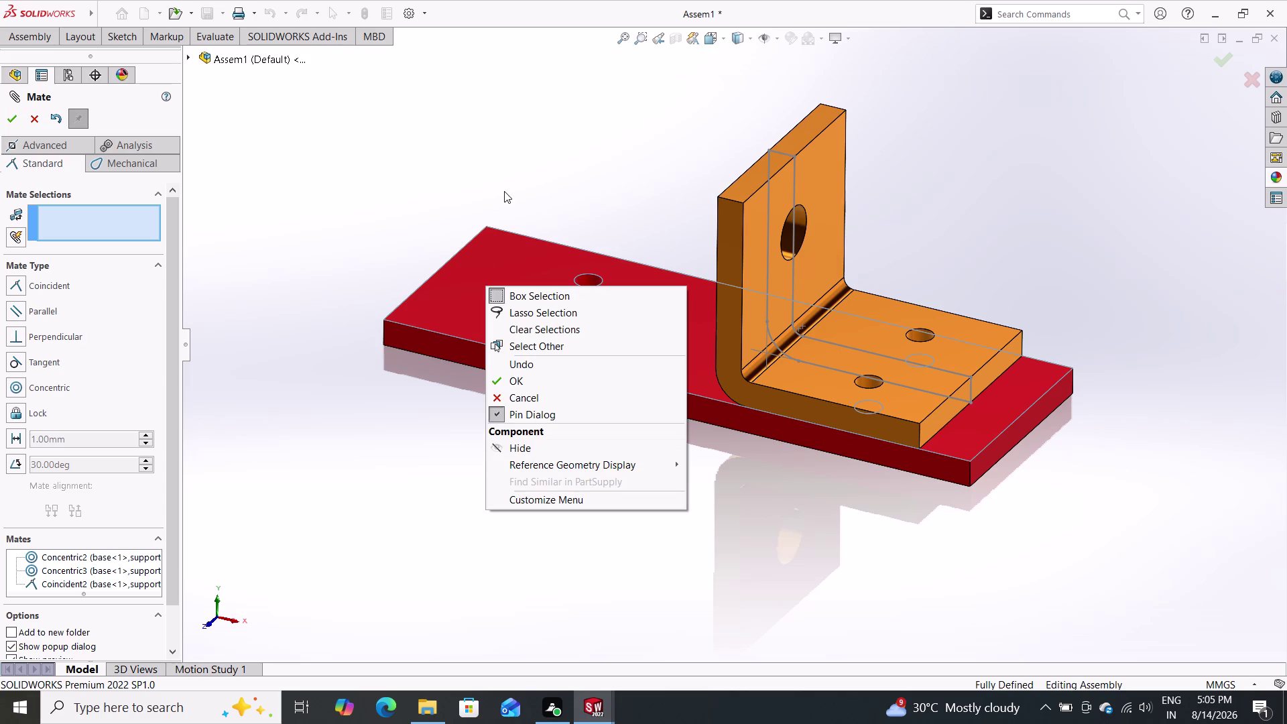
click(506, 186)
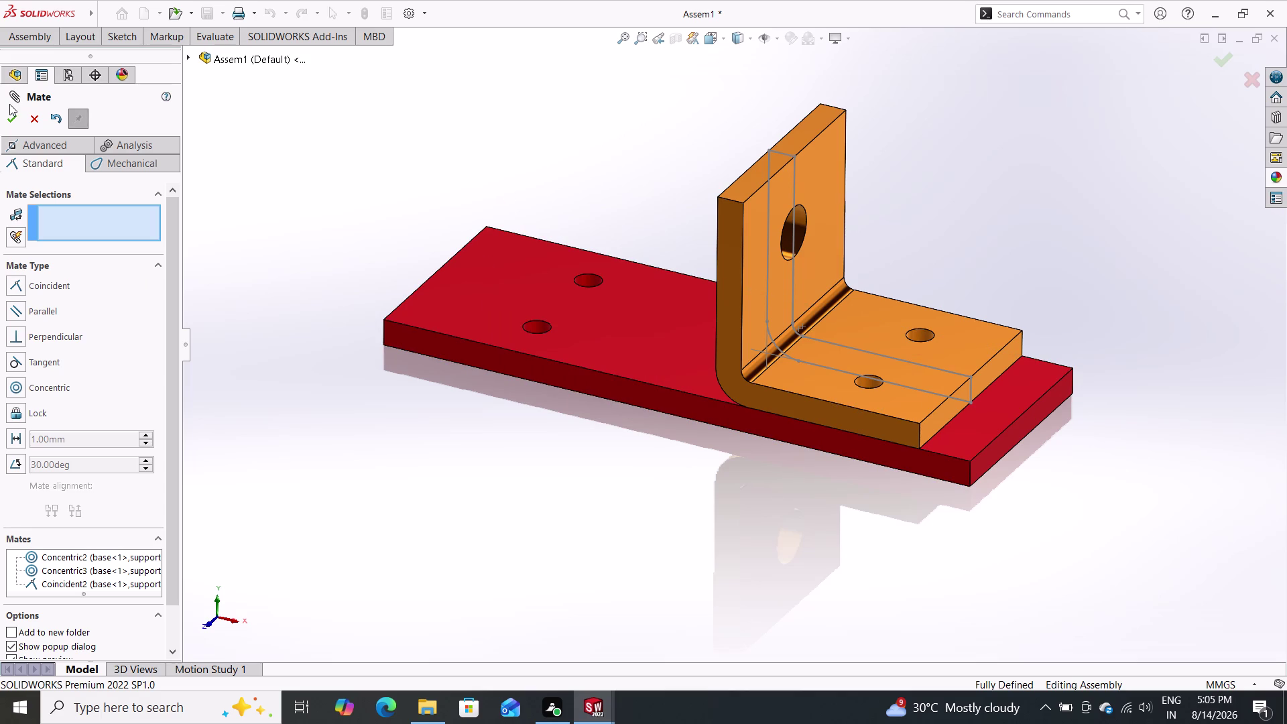
click(10, 111)
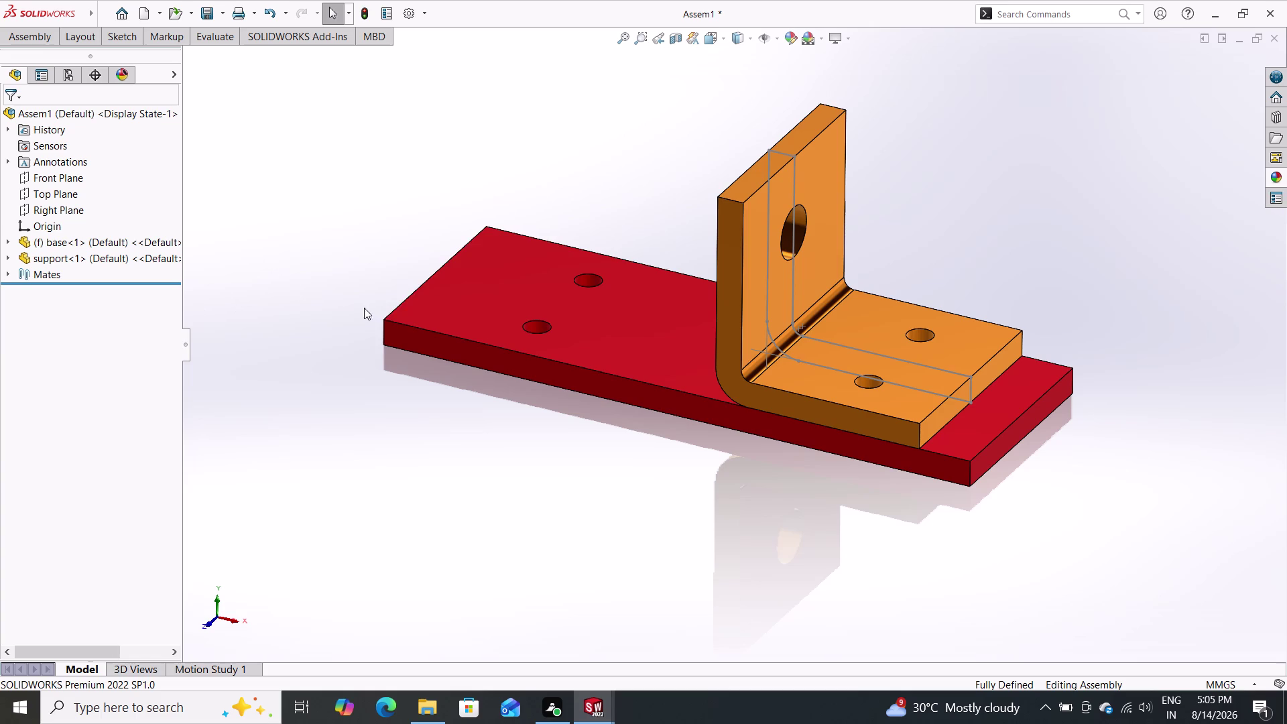
Set the red base plate to float and adjust view toolbar options.
right_click(463, 289)
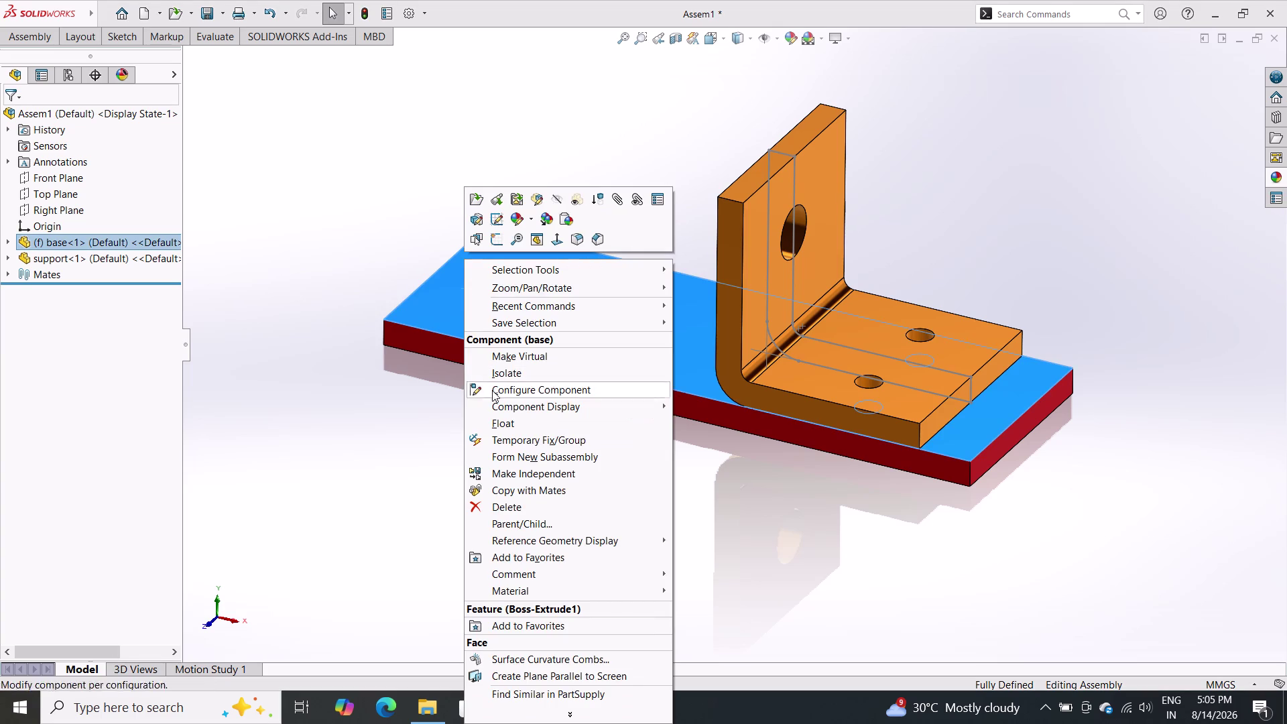
double_click(502, 420)
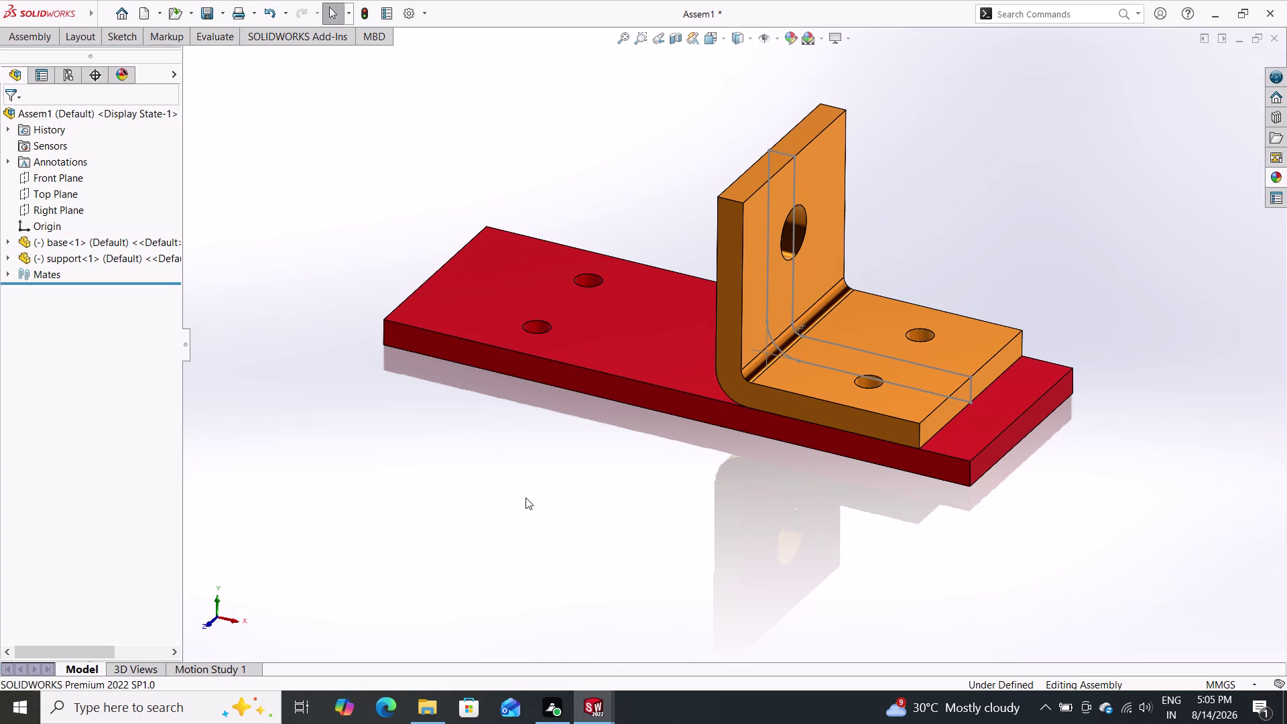
click(751, 35)
double_click(751, 35)
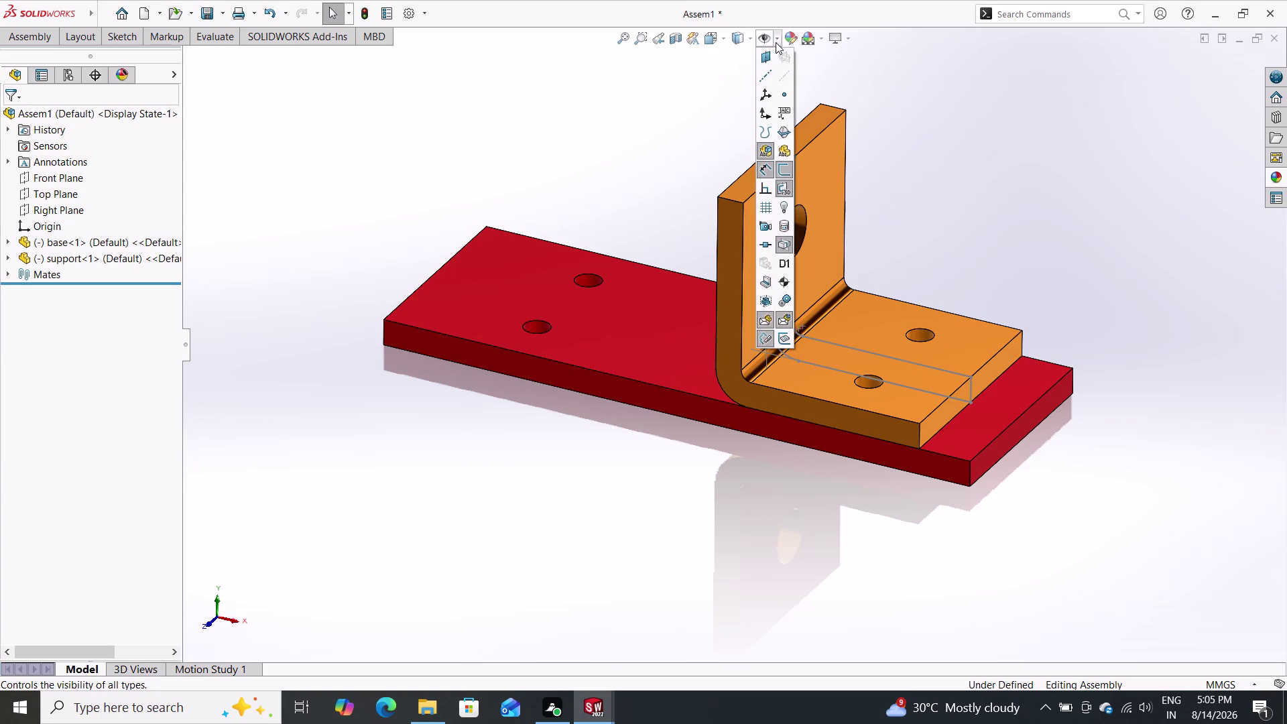
click(817, 75)
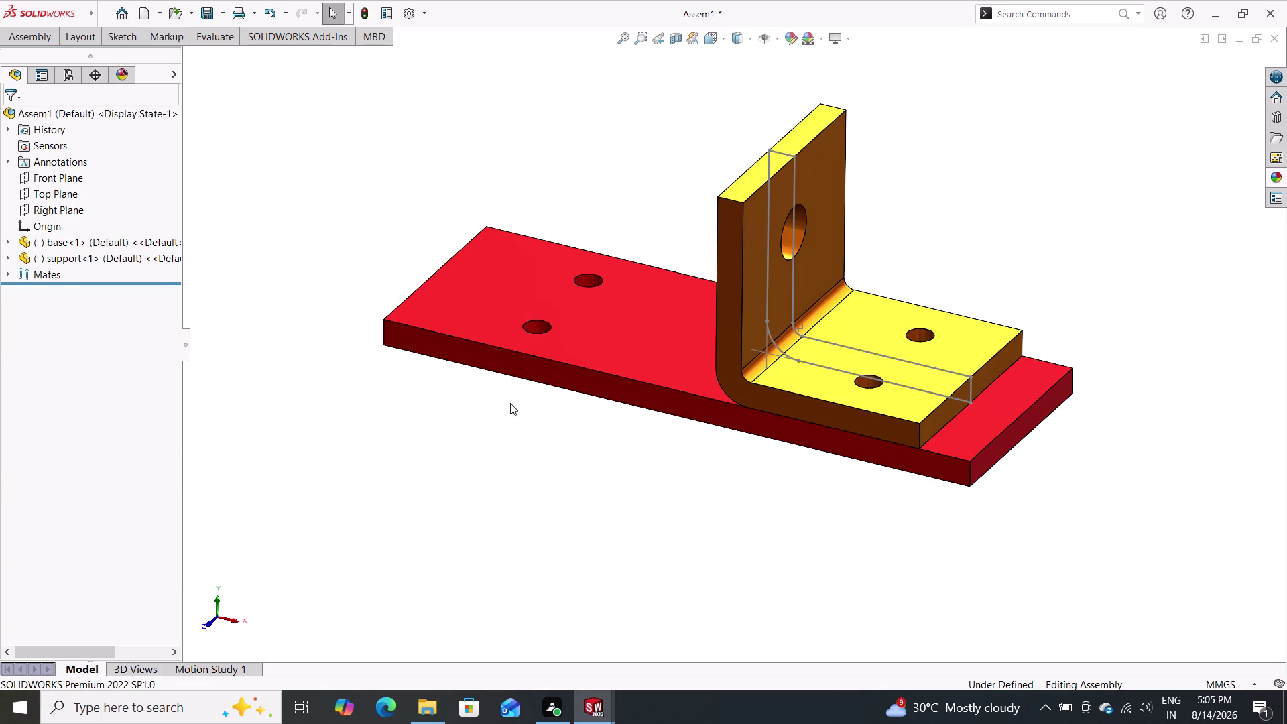
Toggle RealView rendering off and back on from View Settings.
click(847, 36)
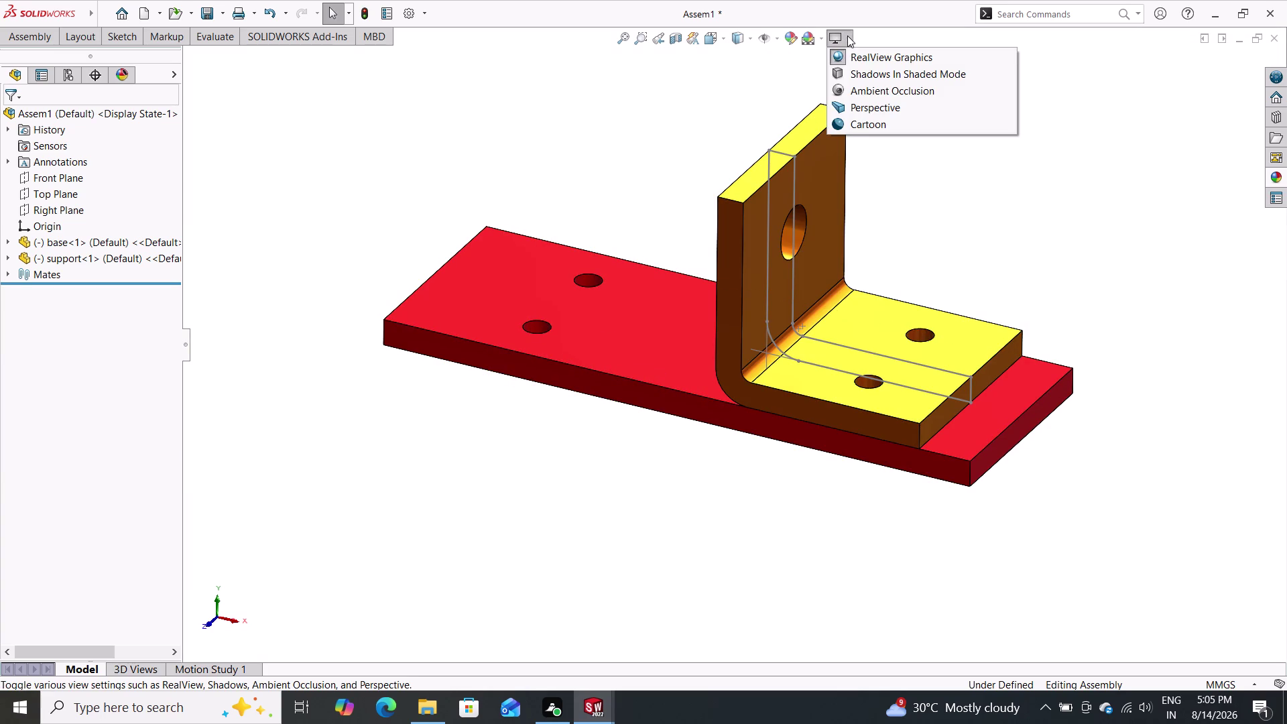
click(851, 60)
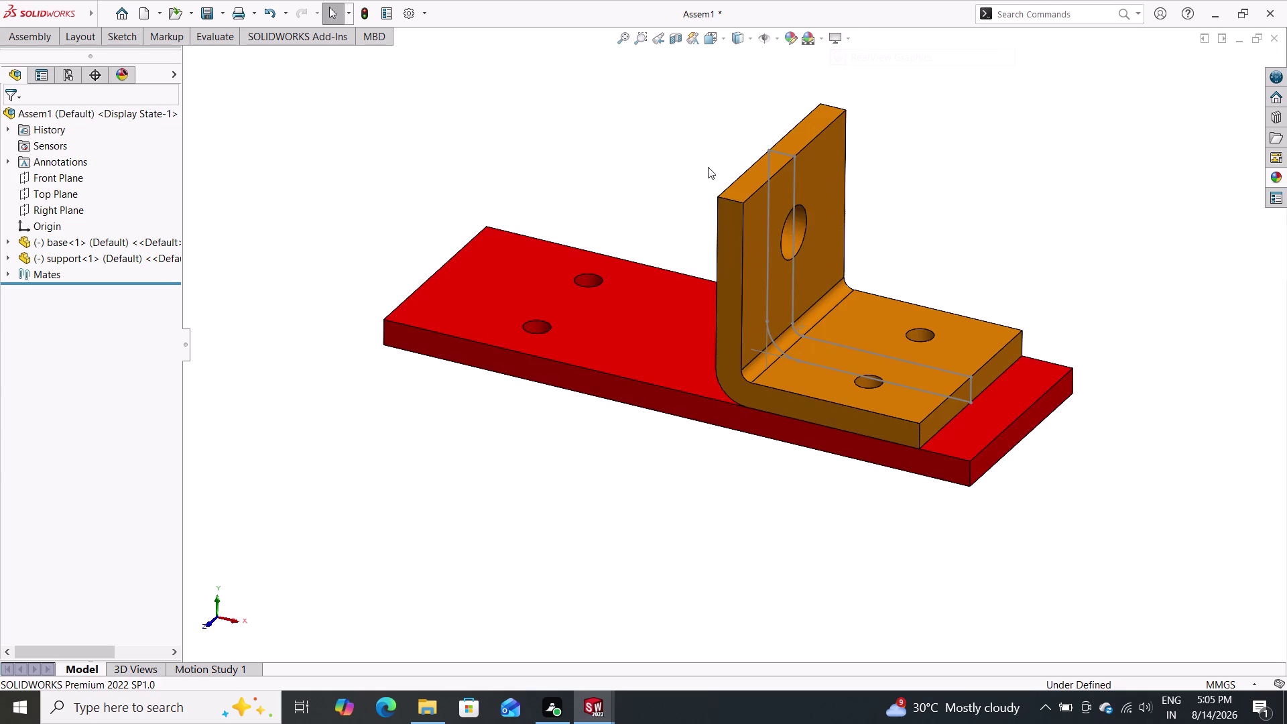
double_click(848, 33)
click(848, 34)
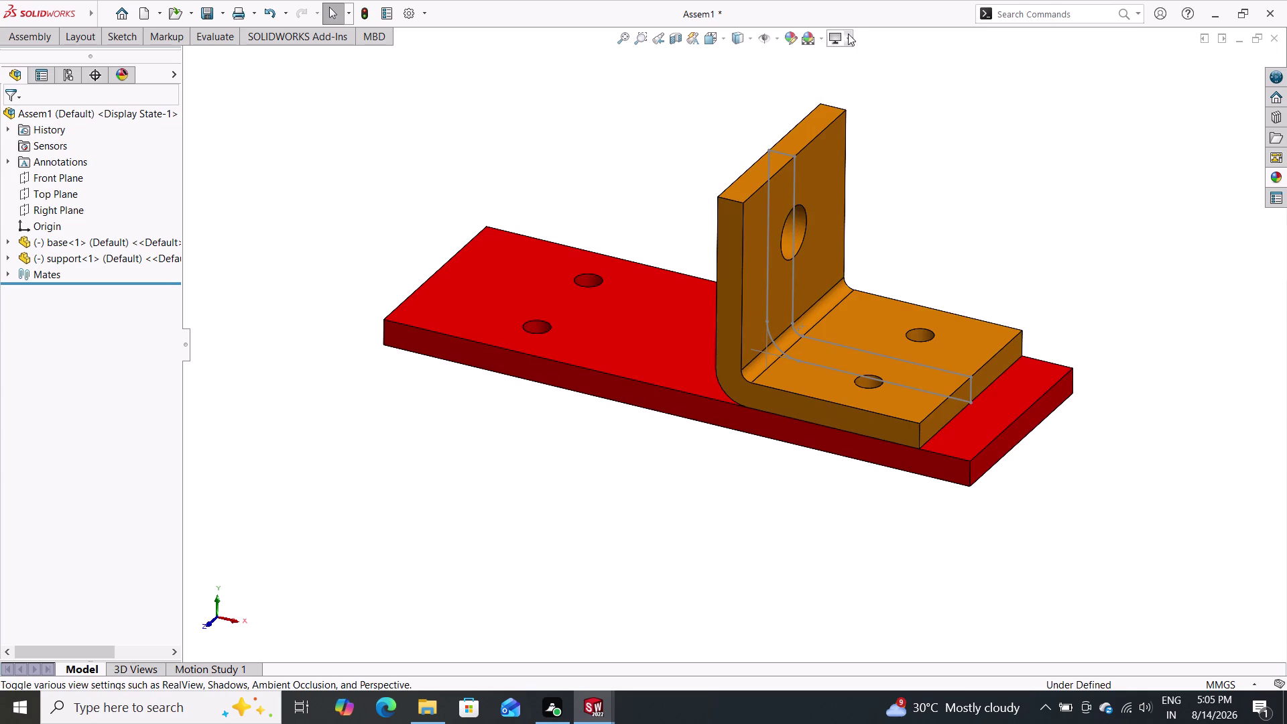
triple_click(847, 34)
click(848, 33)
double_click(855, 60)
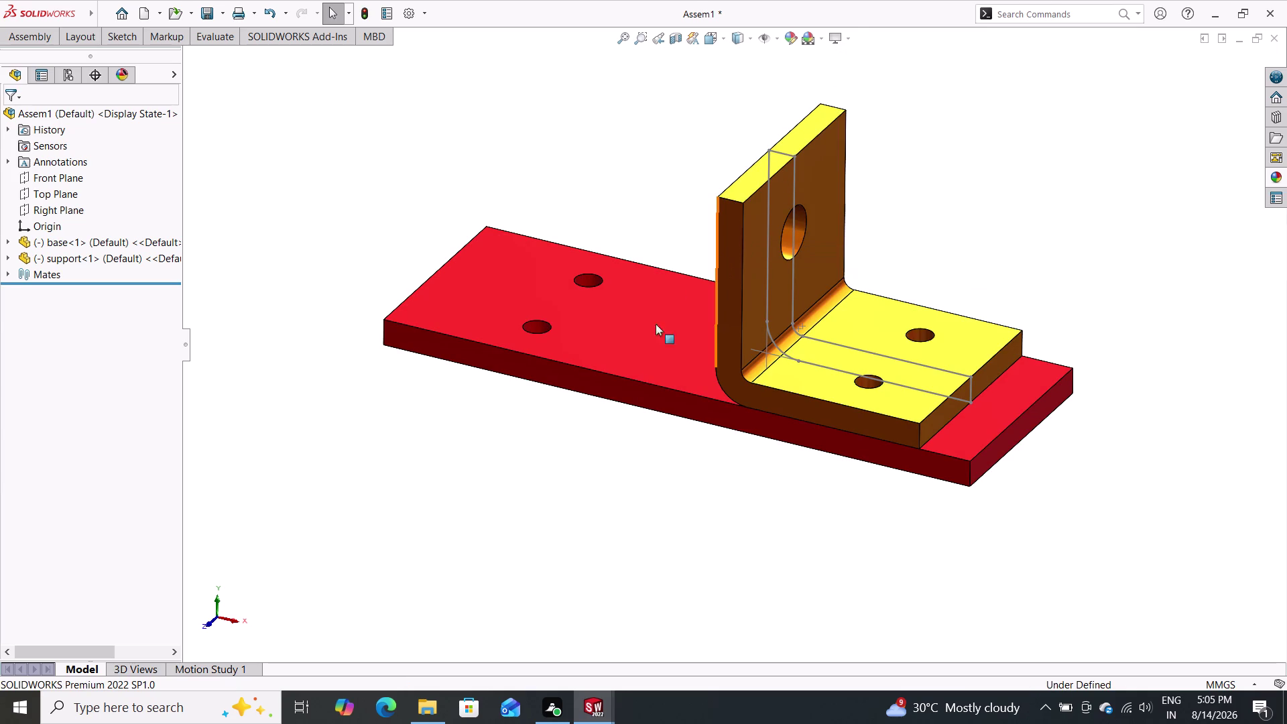
Change toolbar options and clear the selection box around the assembly.
click(107, 112)
click(206, 61)
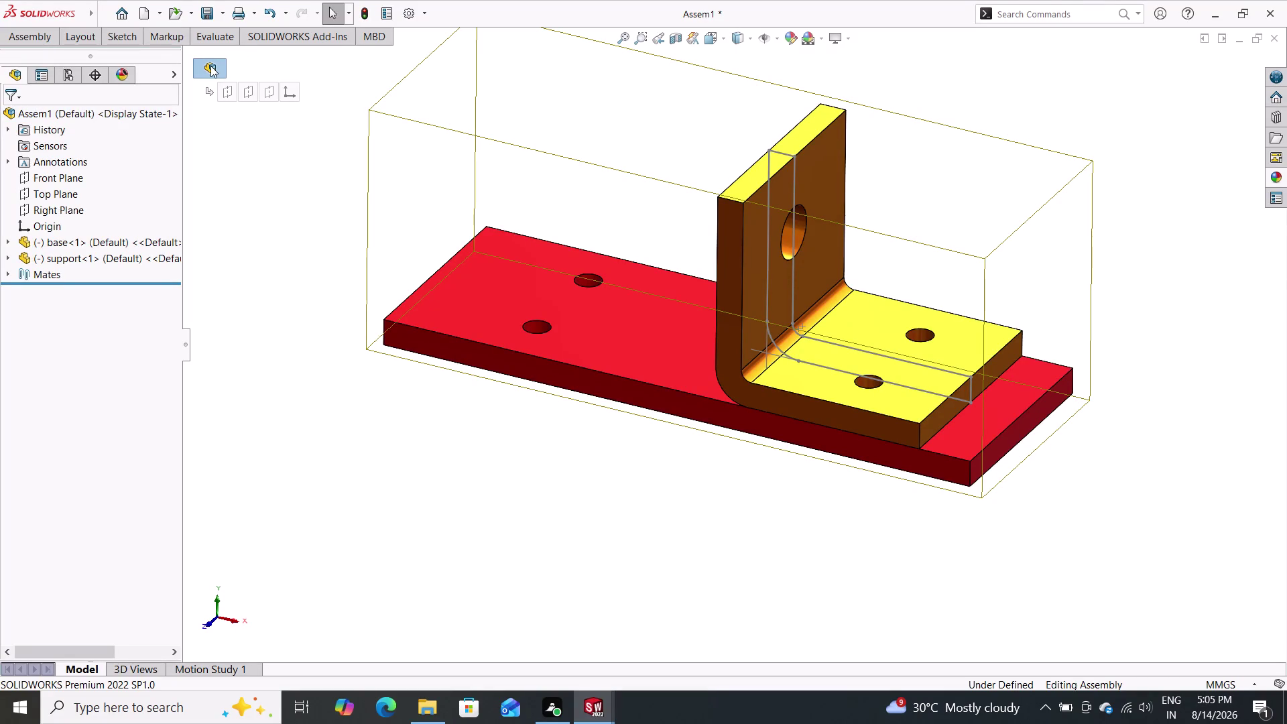
click(210, 66)
key(Escape)
key(Escape)
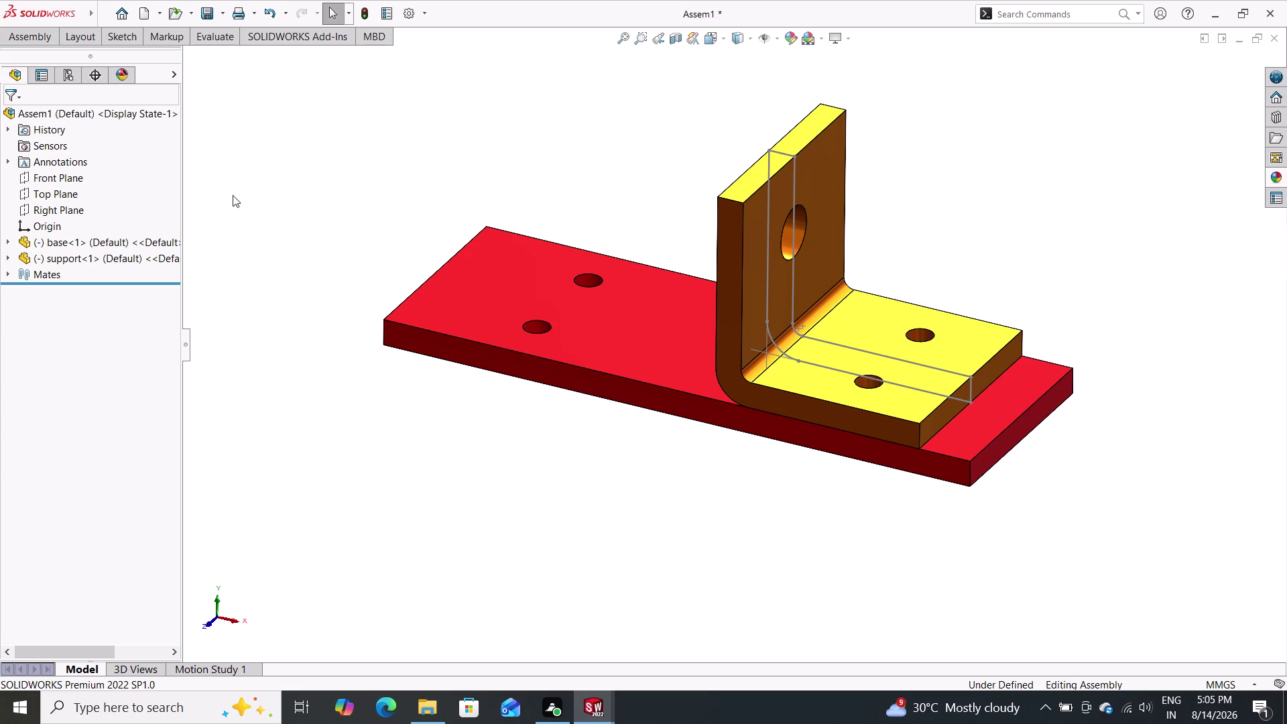
click(24, 39)
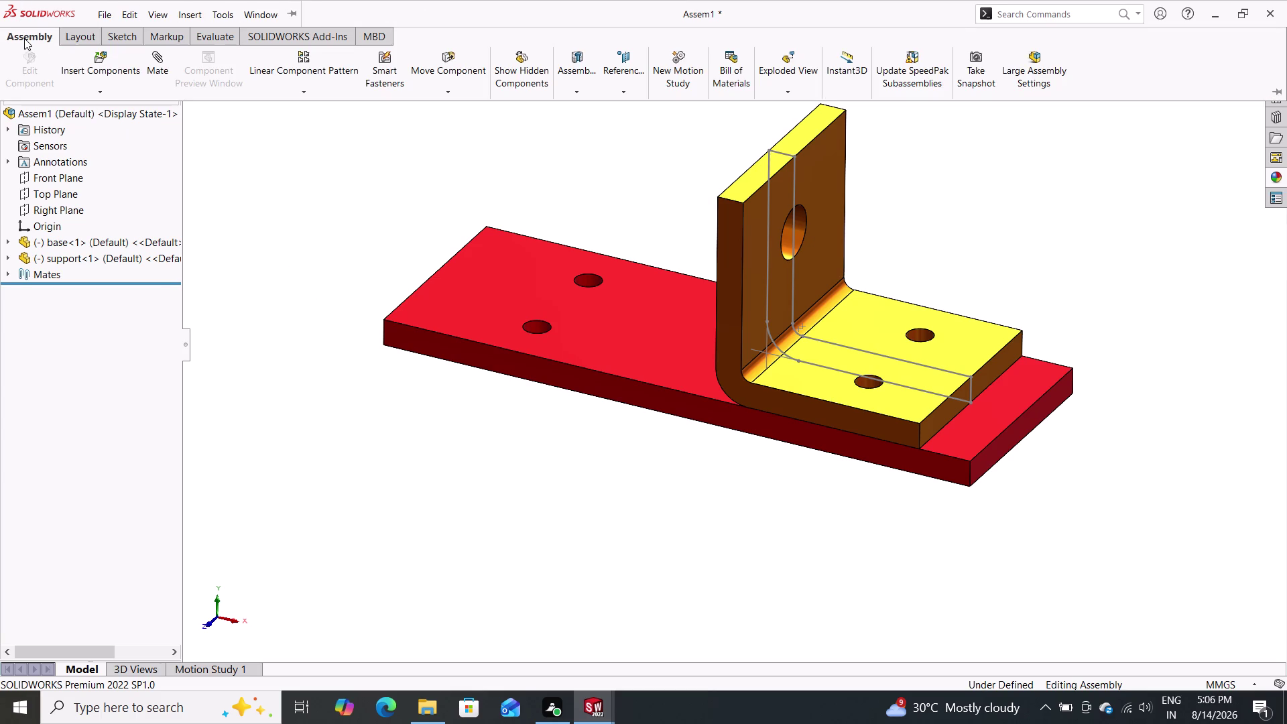
click(24, 39)
double_click(86, 44)
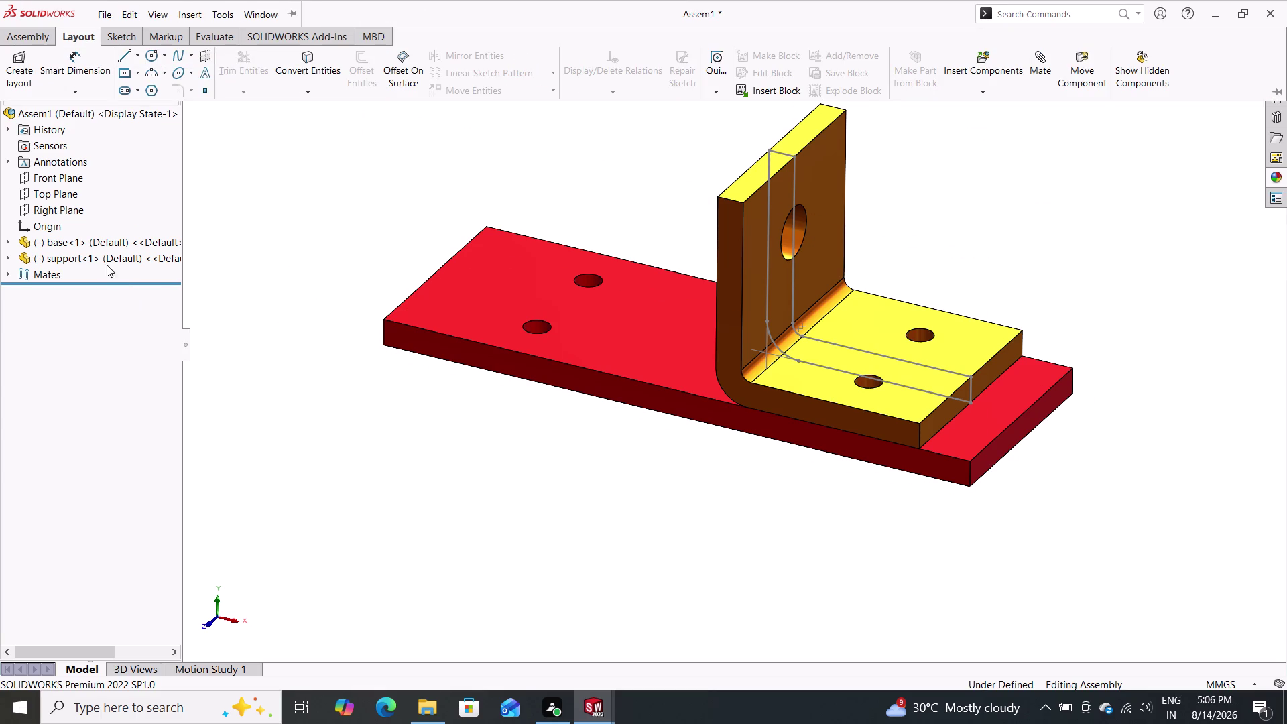
Select and deselect the base part and the whole assembly in the tree.
click(106, 240)
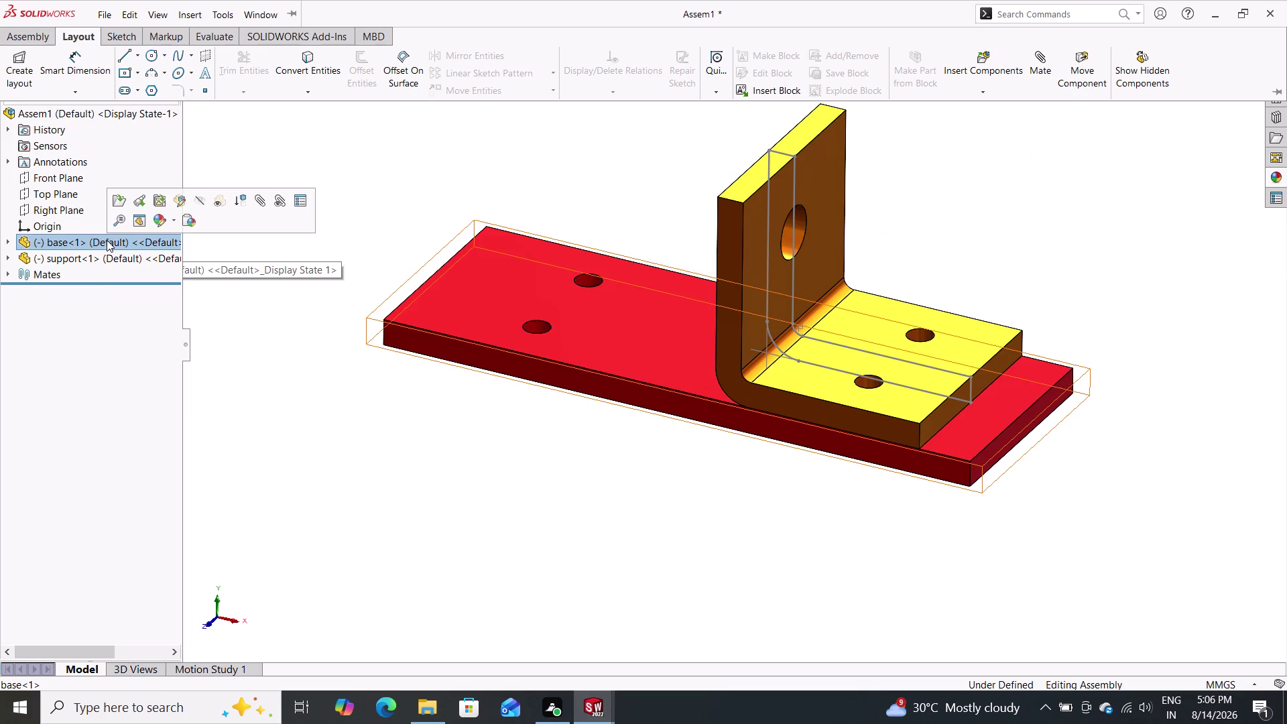
key(Escape)
key(Escape)
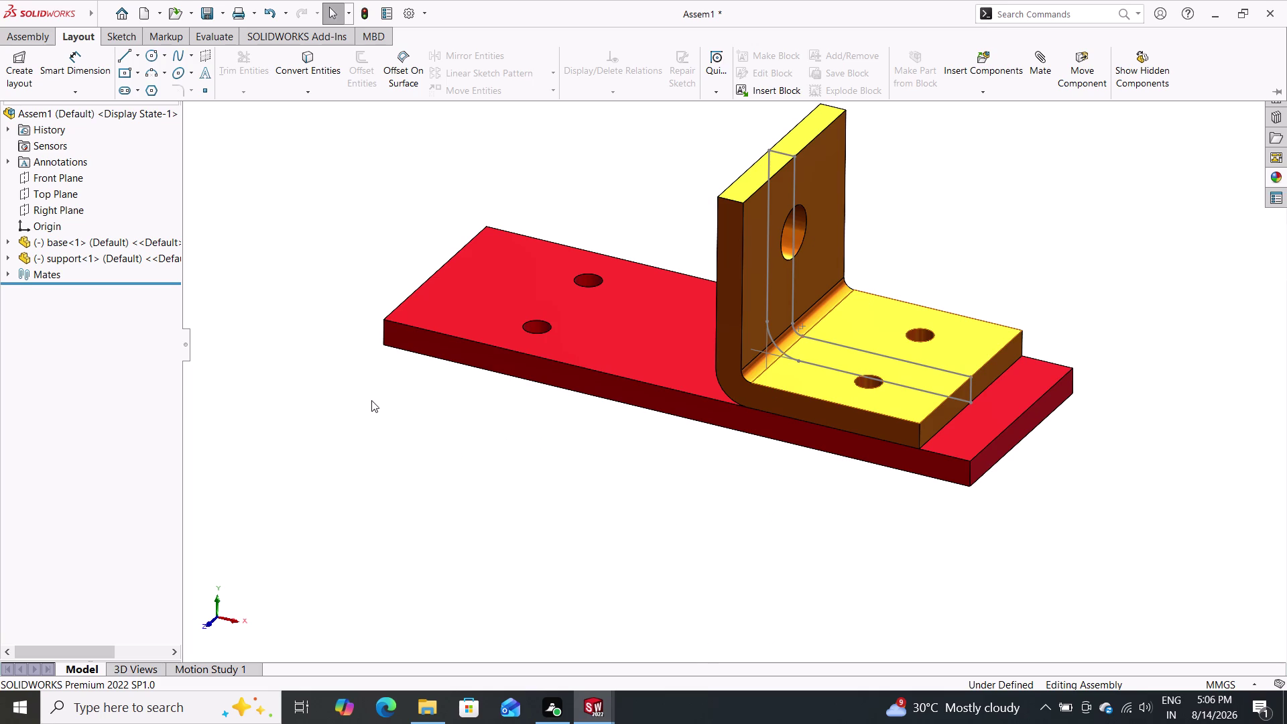
click(46, 111)
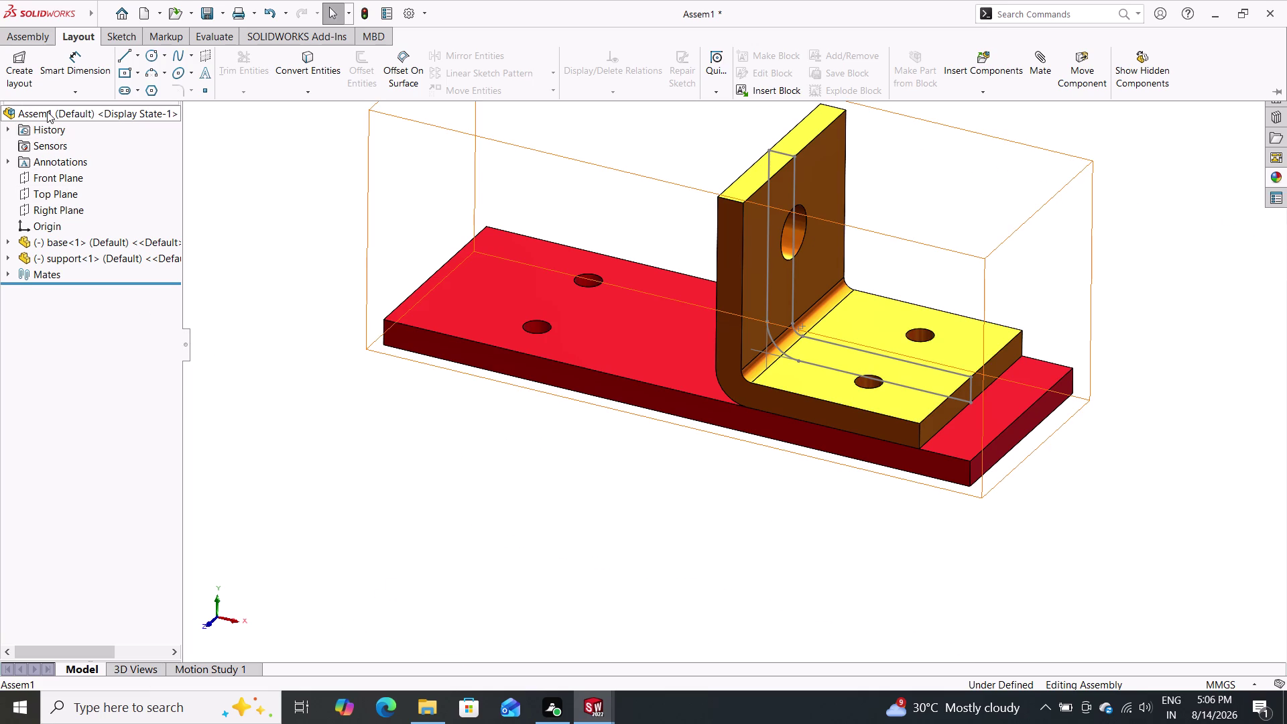
key(Escape)
key(Escape)
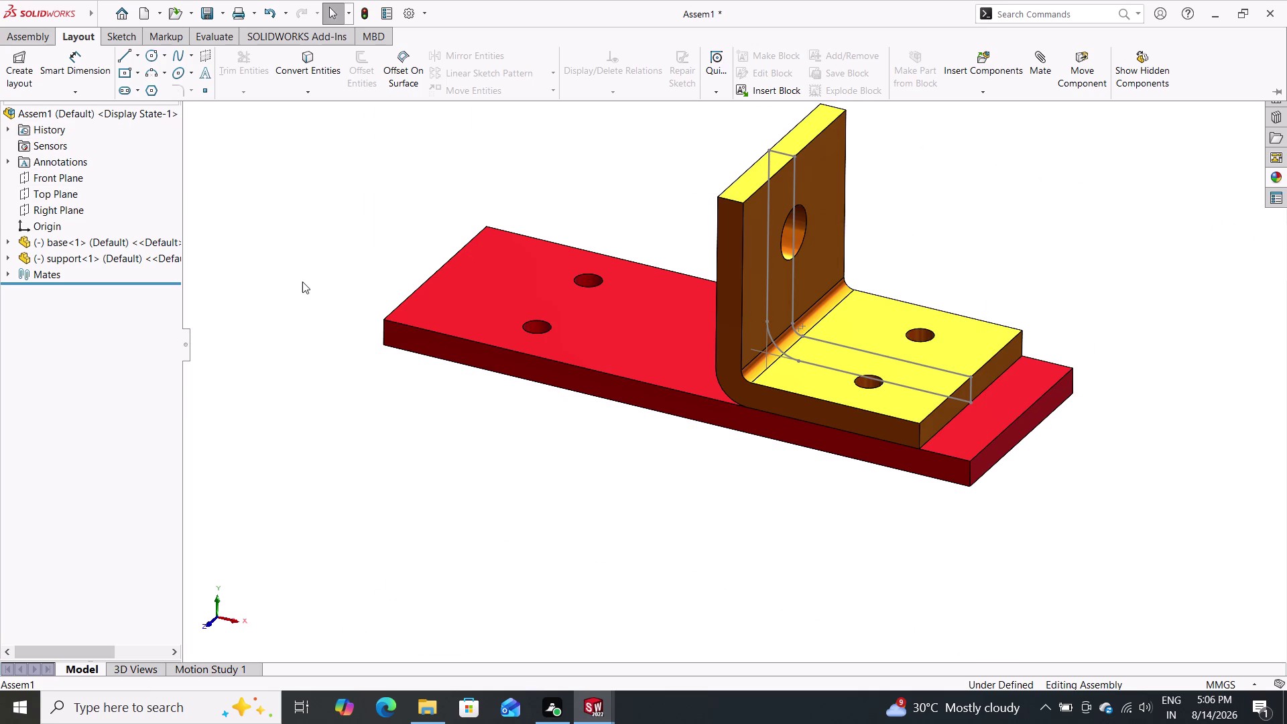
double_click(38, 33)
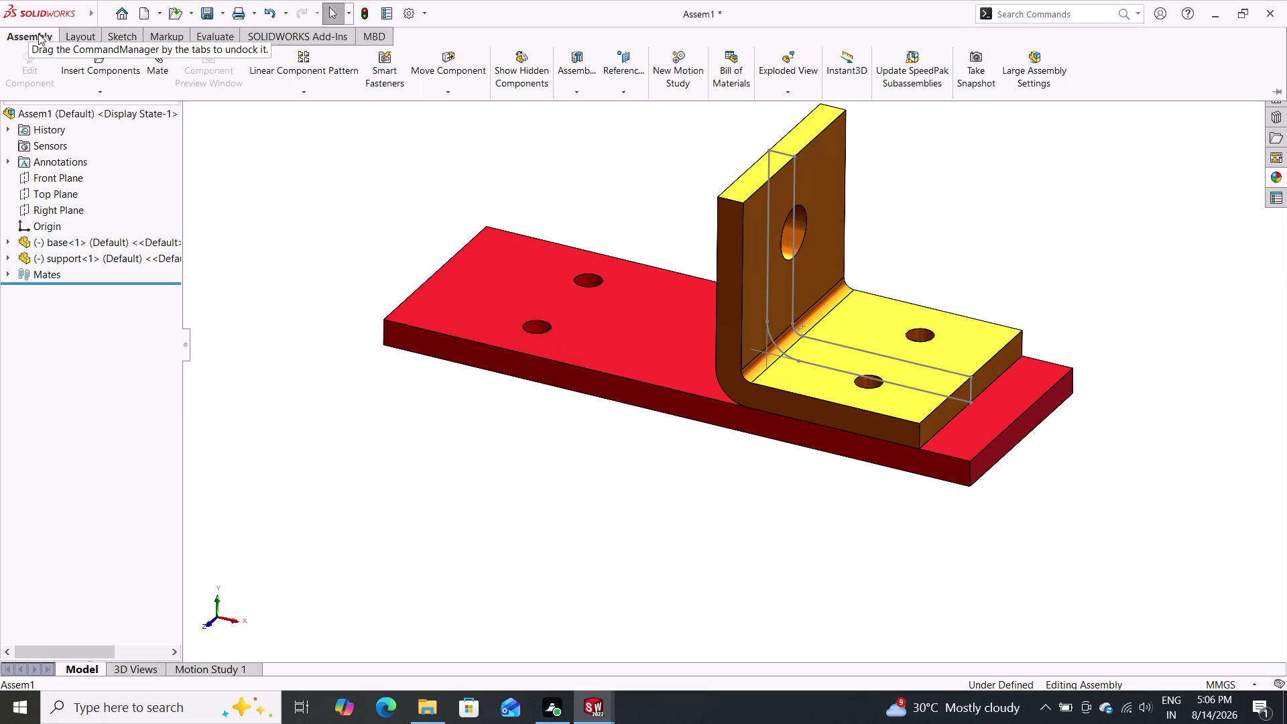
click(38, 33)
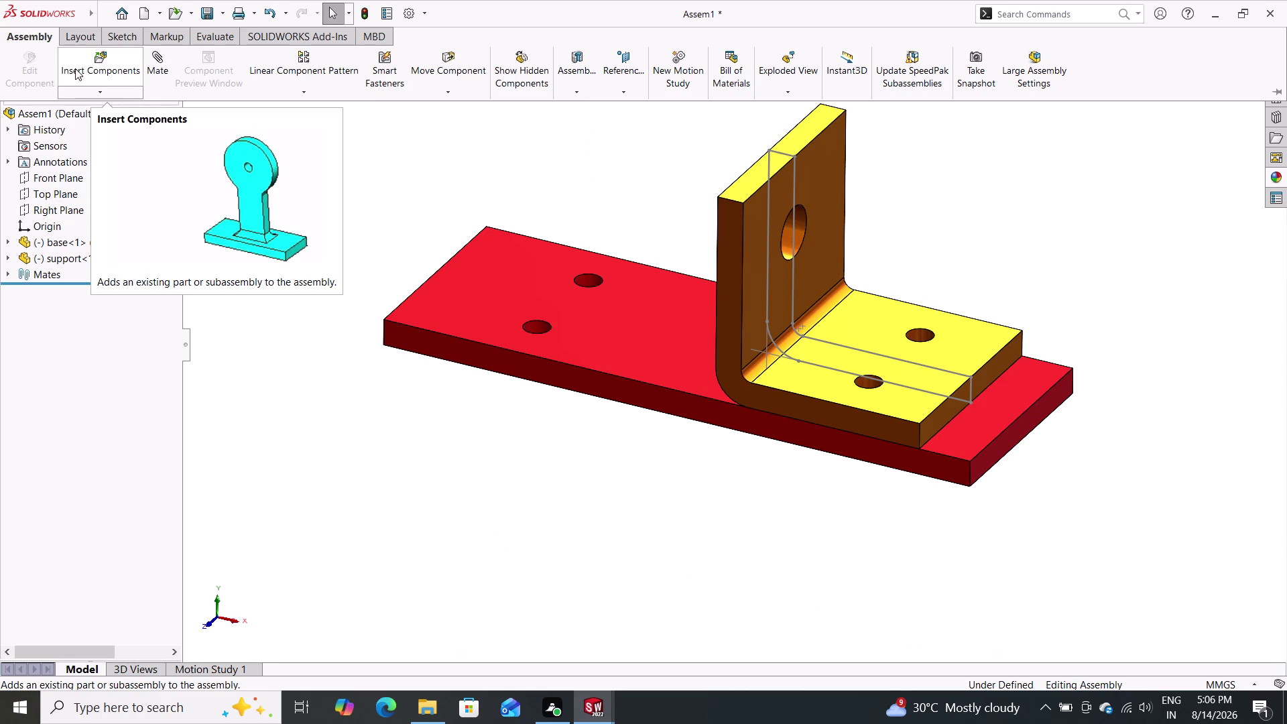
Undo the last change to restore realistic shading, then select the assembly's Front Plane.
key(ctrl+z)
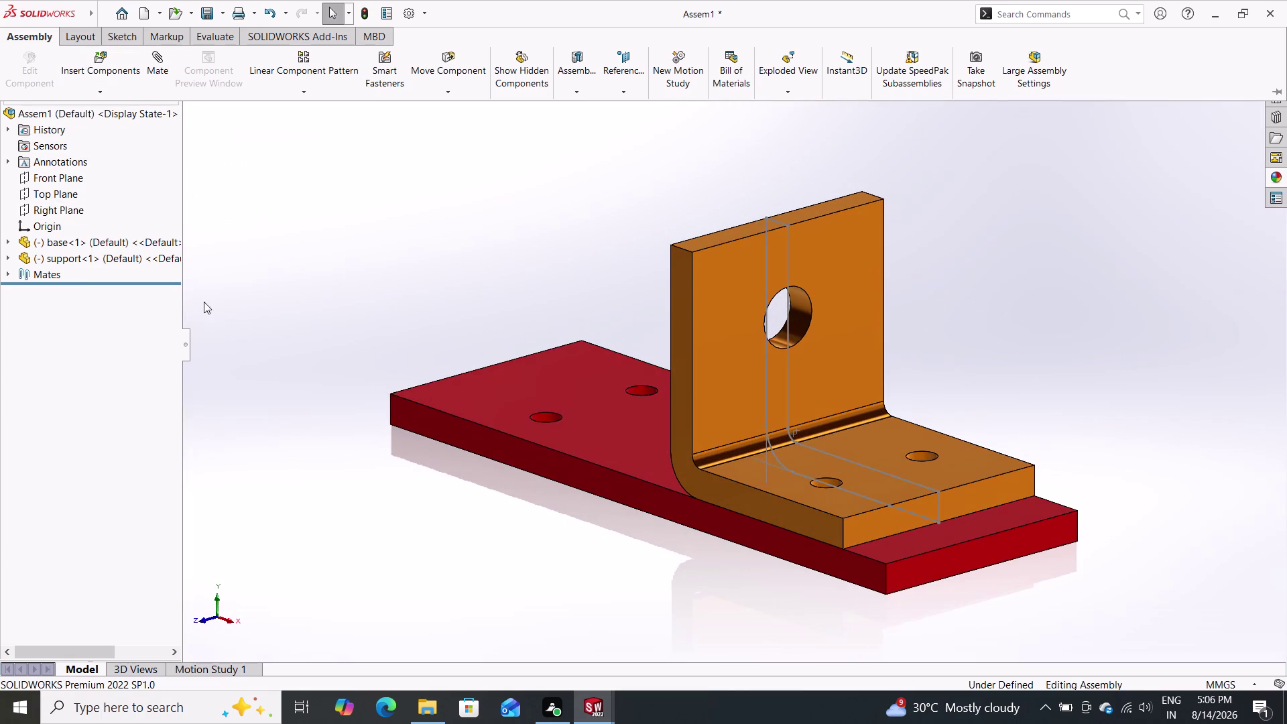
click(185, 342)
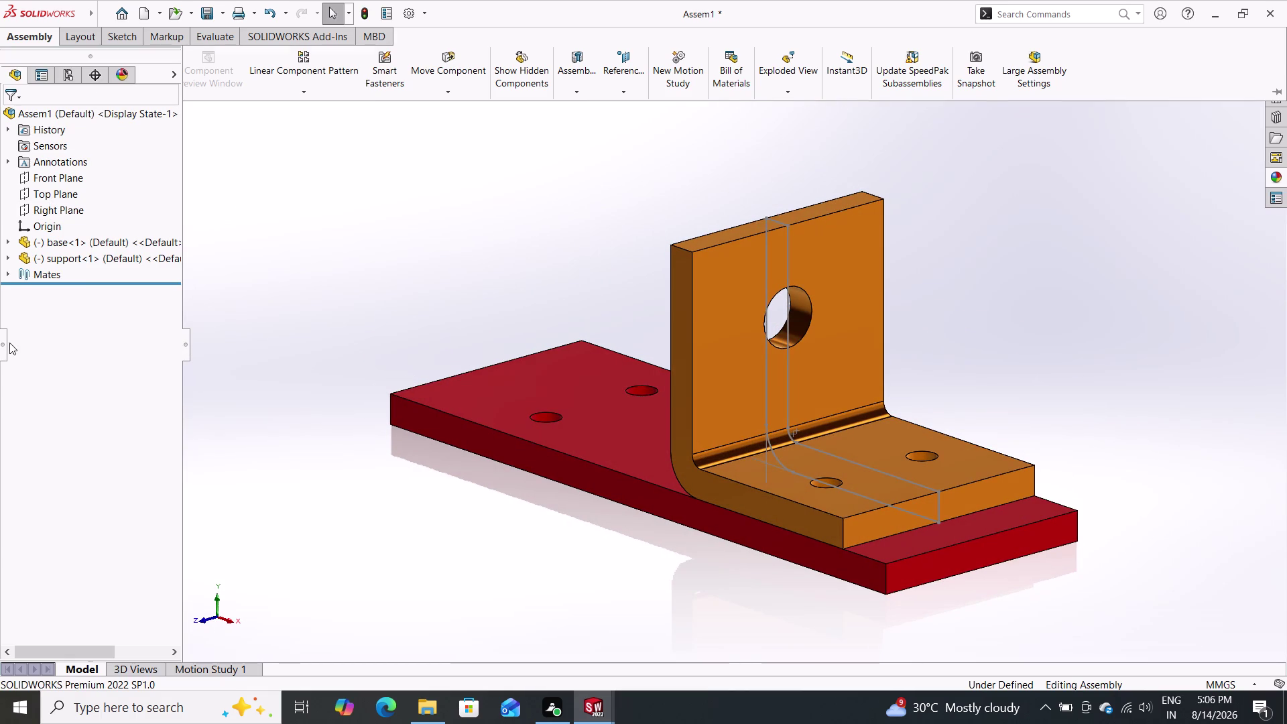
click(0, 342)
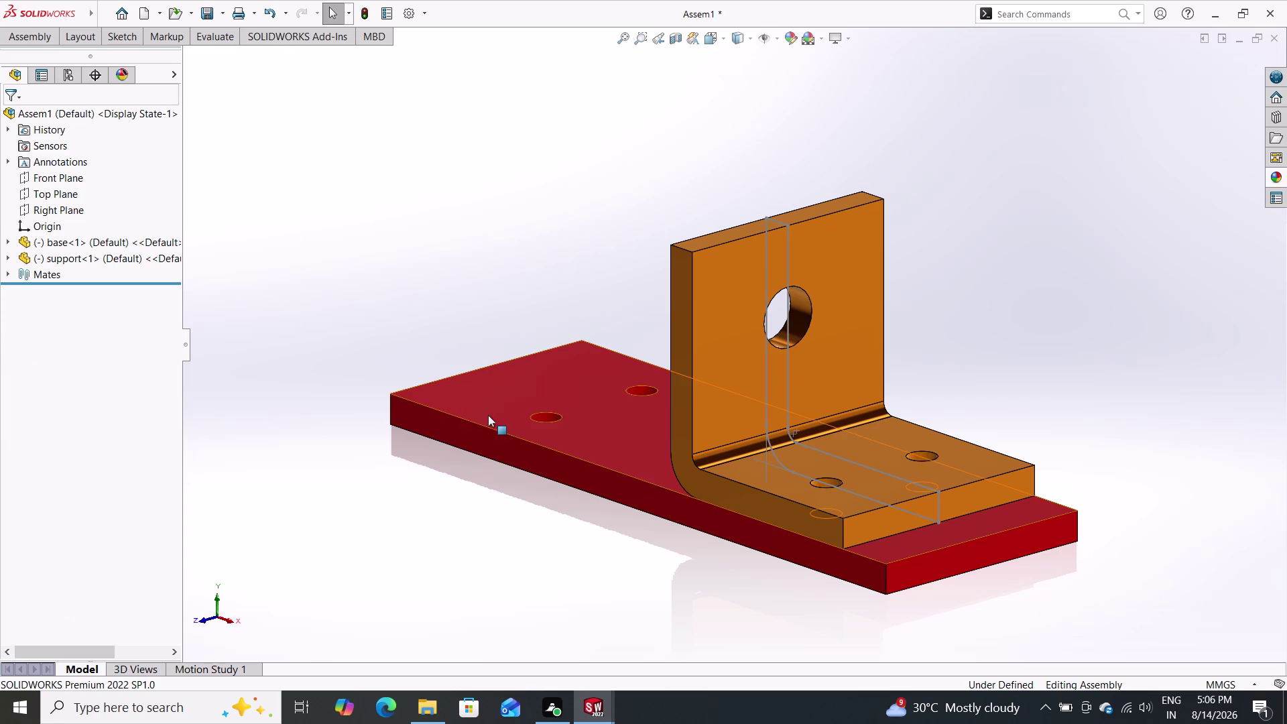
click(28, 37)
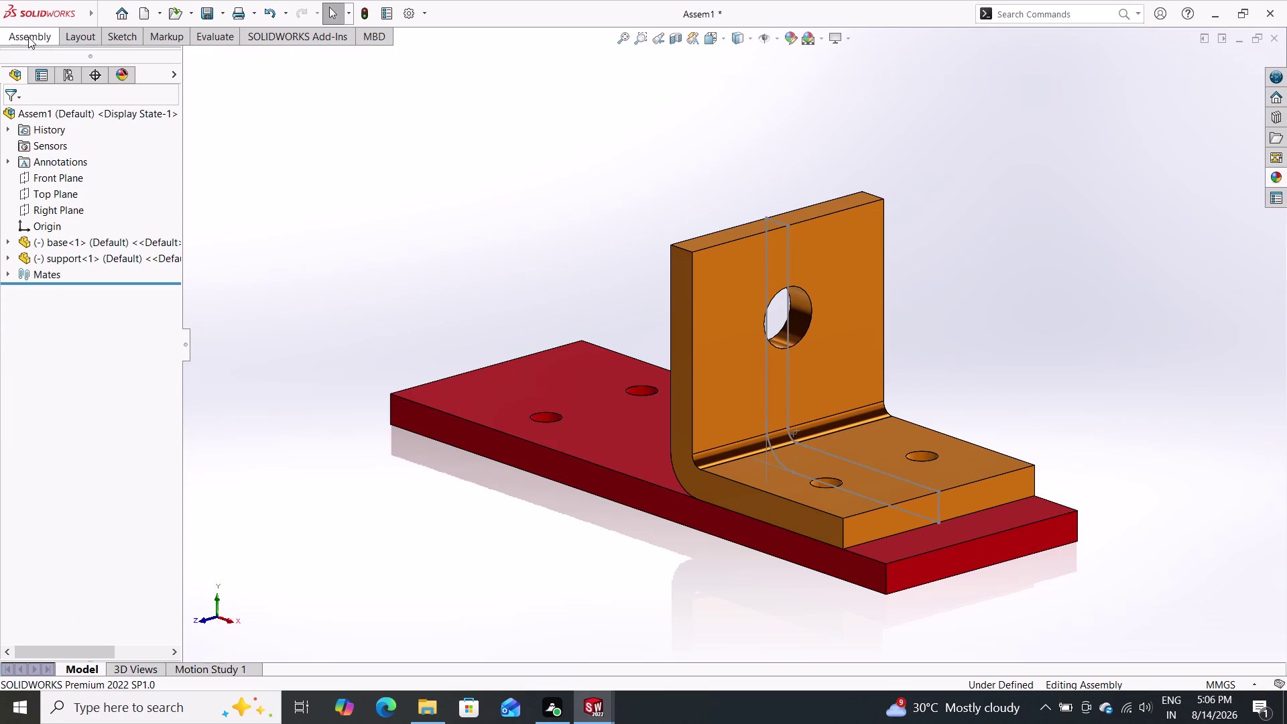
right_drag(265, 210, 263, 239)
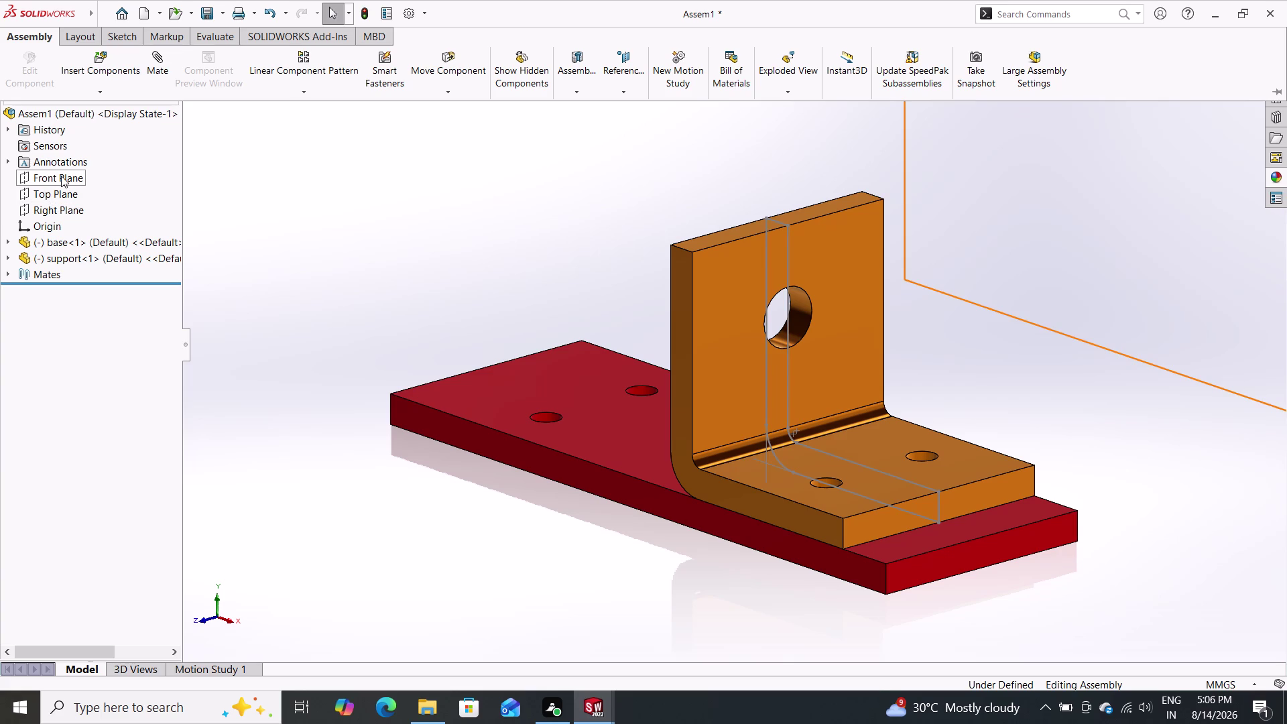
double_click(39, 205)
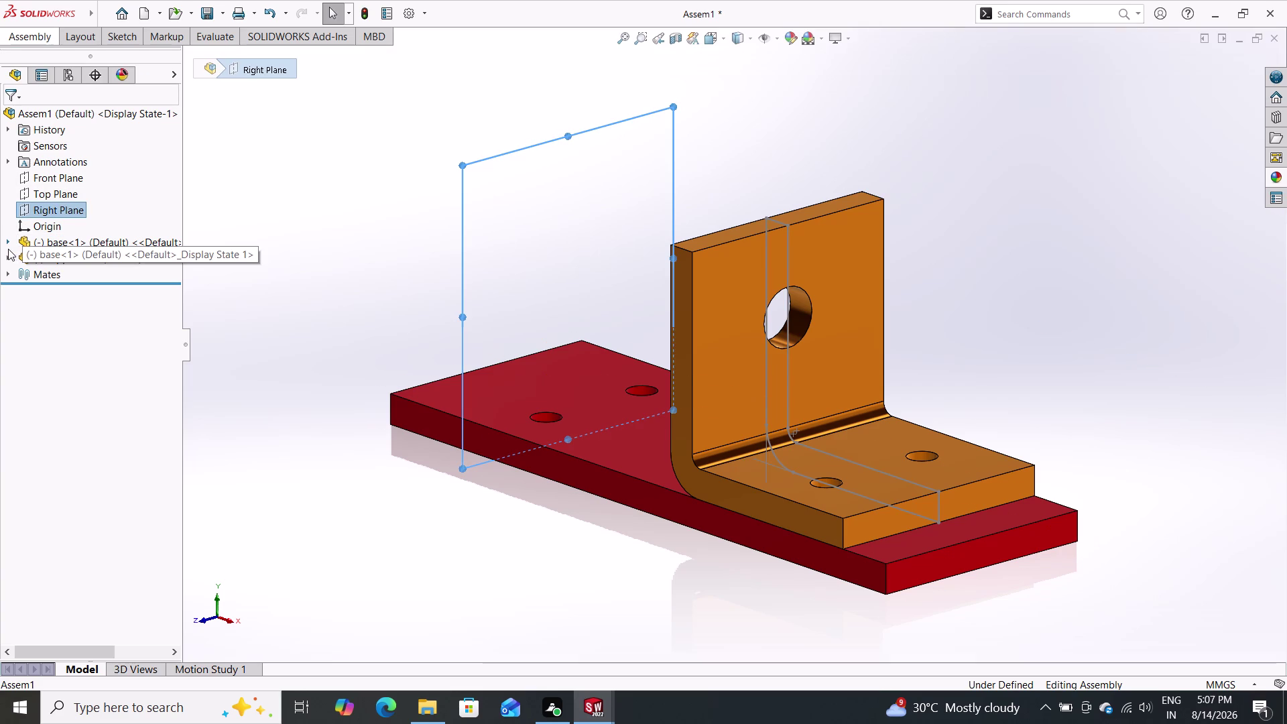
Expand base<1> to list its planes and start a Mate from its Right Plane.
double_click(9, 242)
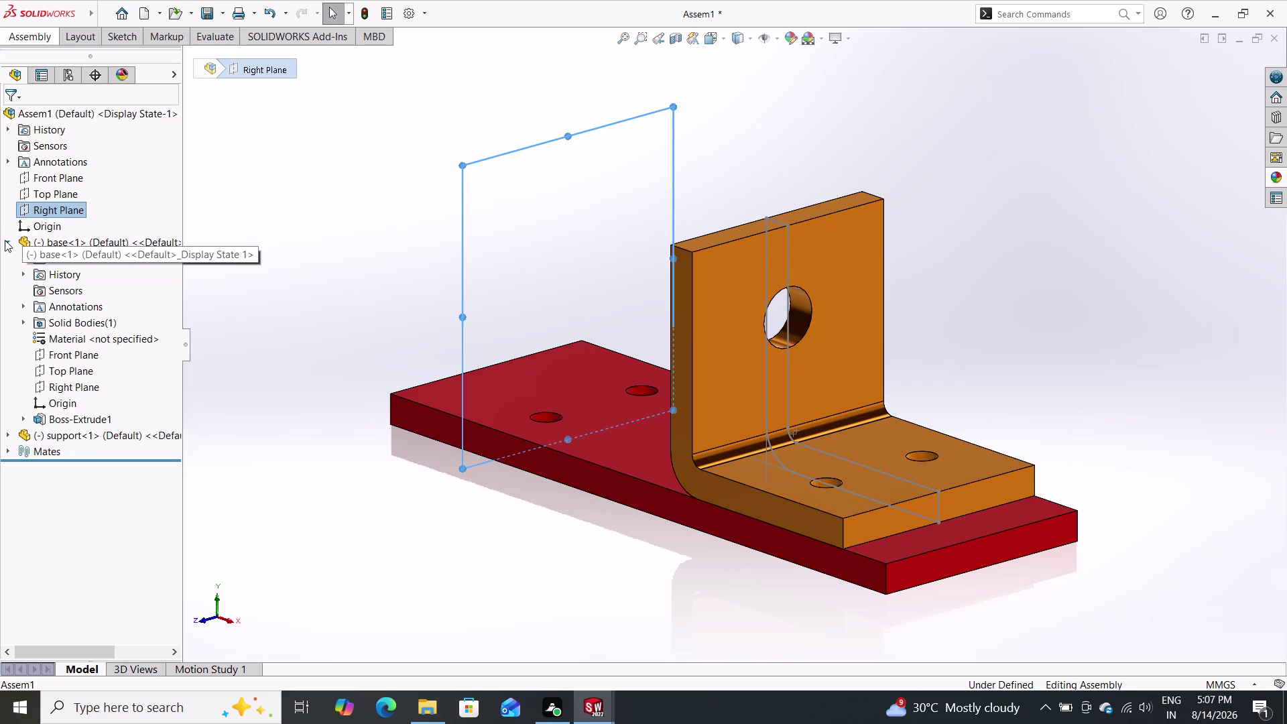
double_click(4, 240)
click(5, 240)
click(72, 388)
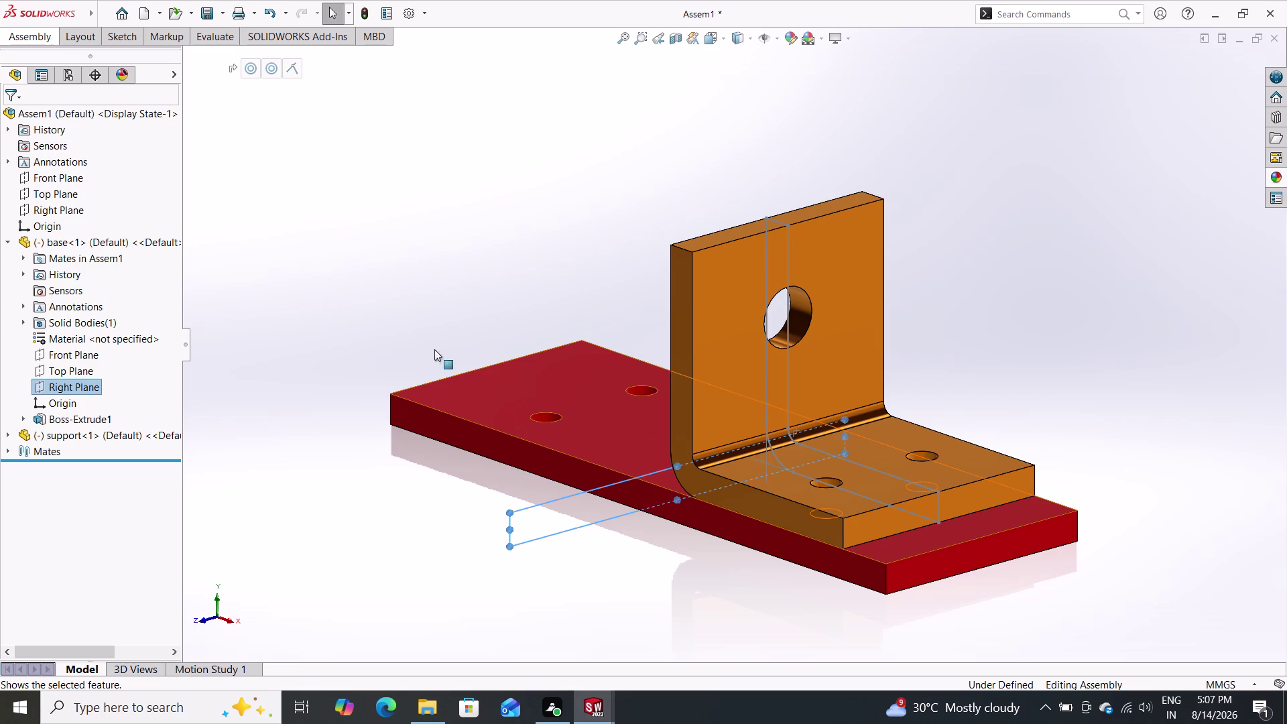
click(91, 35)
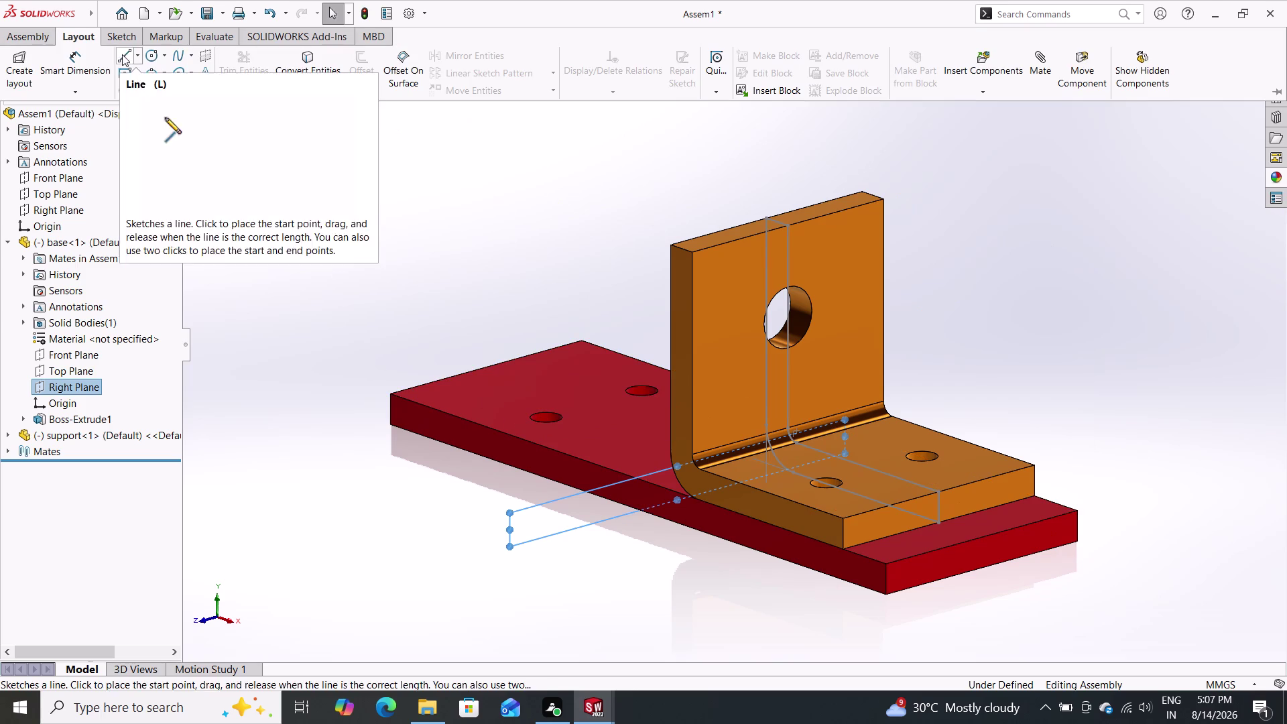
click(41, 33)
click(169, 63)
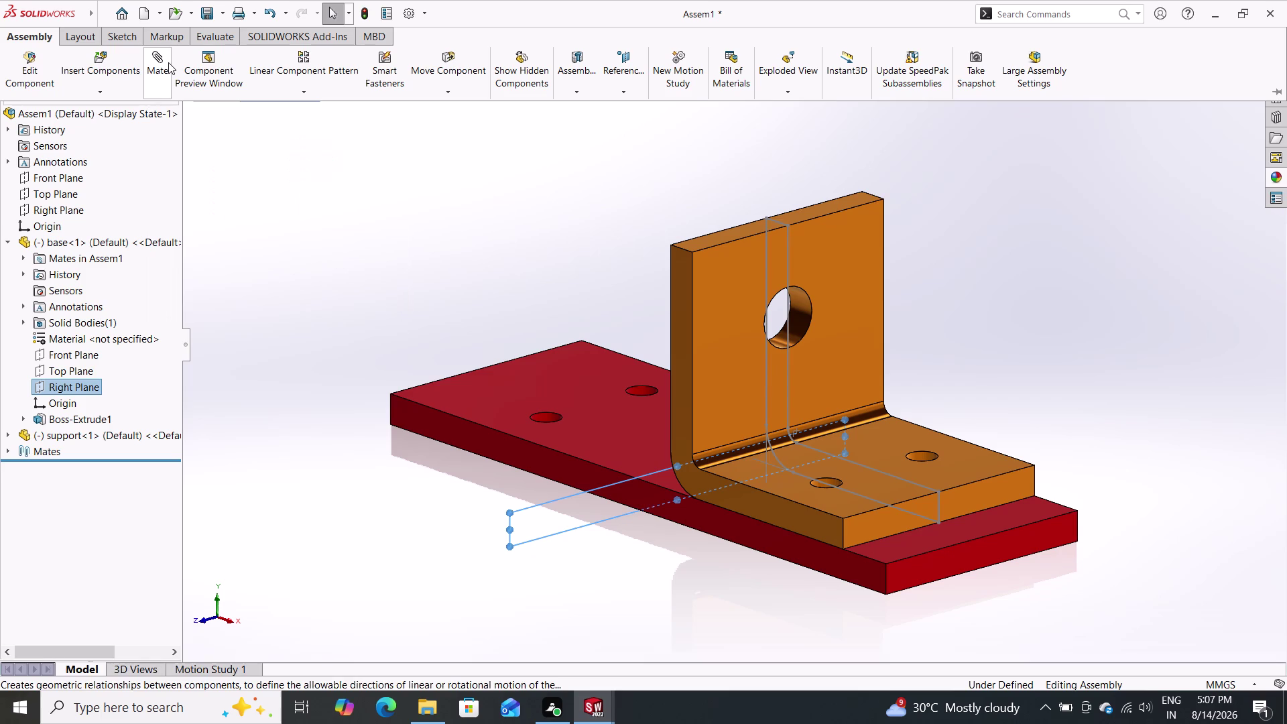
double_click(157, 63)
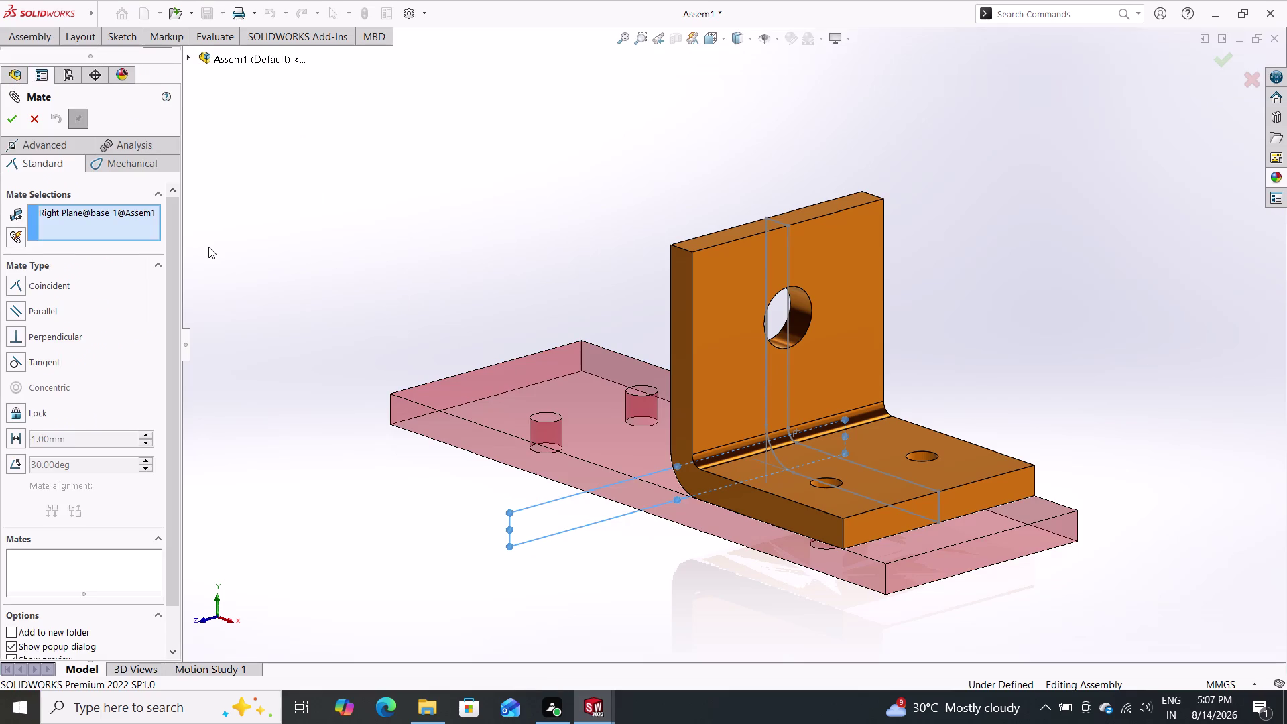
Cancel the open mate, start a new one, and pick the assembly Front Plane by mistake.
key(Escape)
key(Escape)
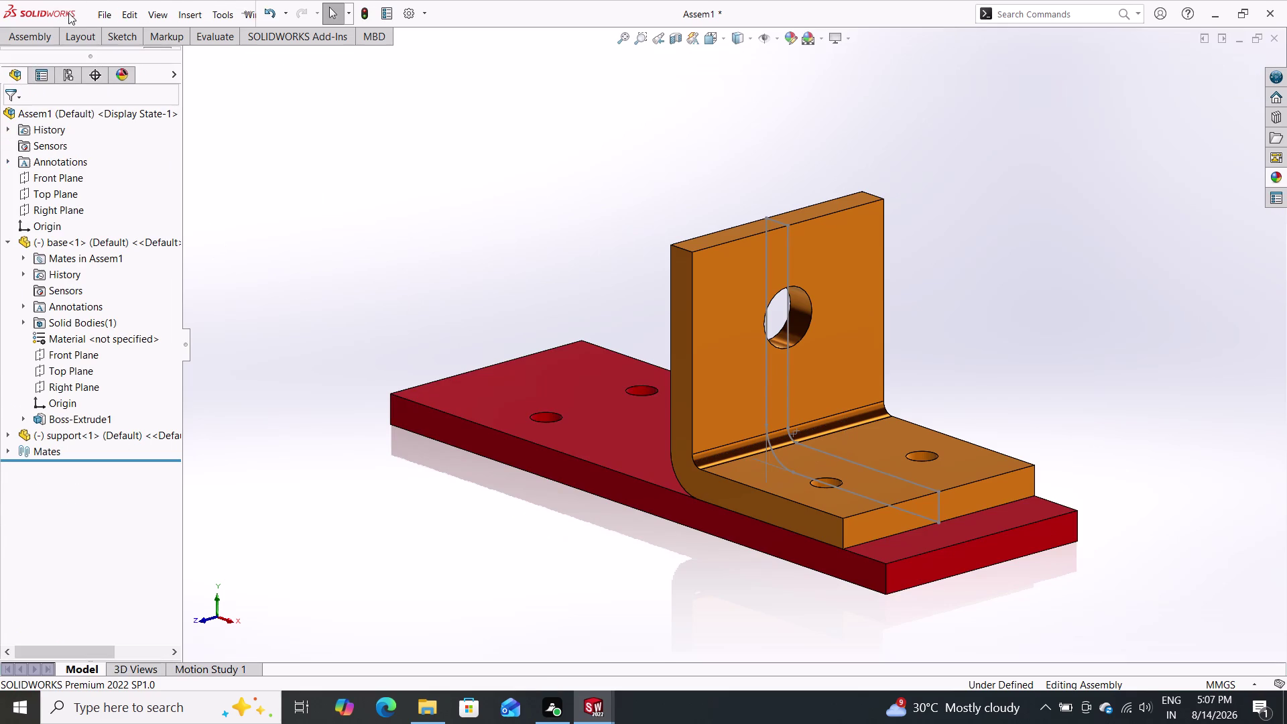
click(37, 42)
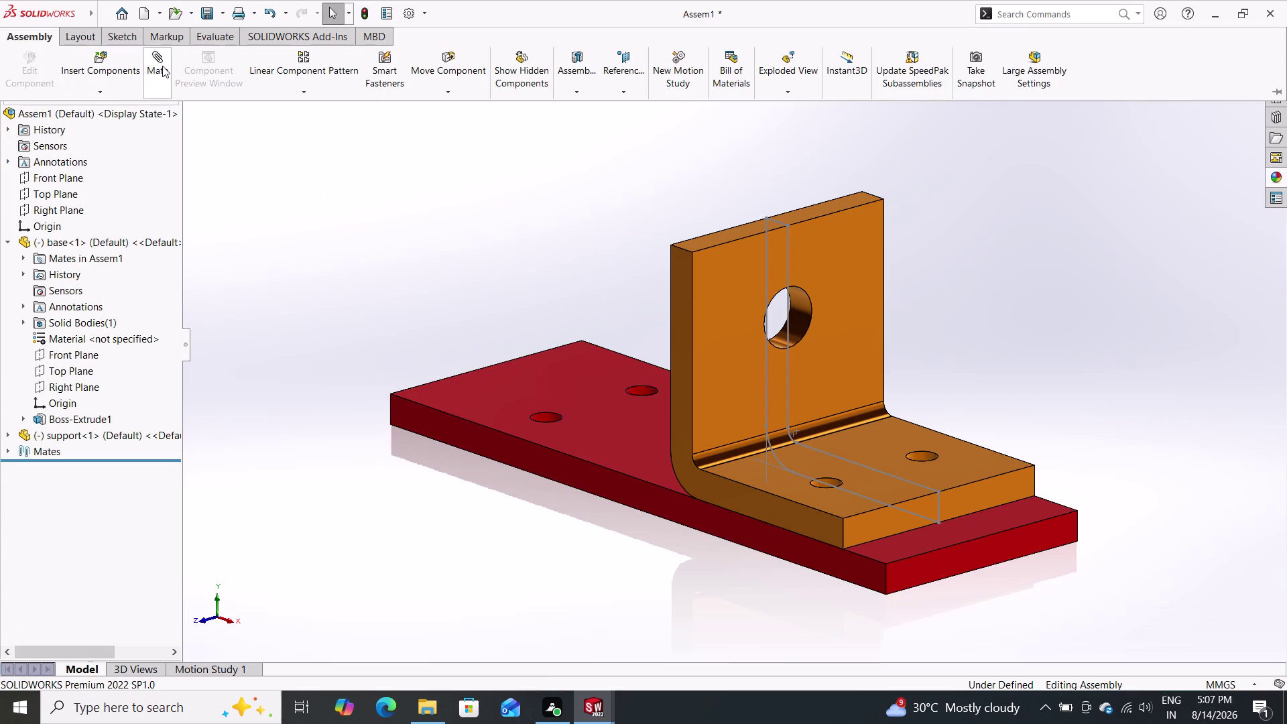
click(162, 65)
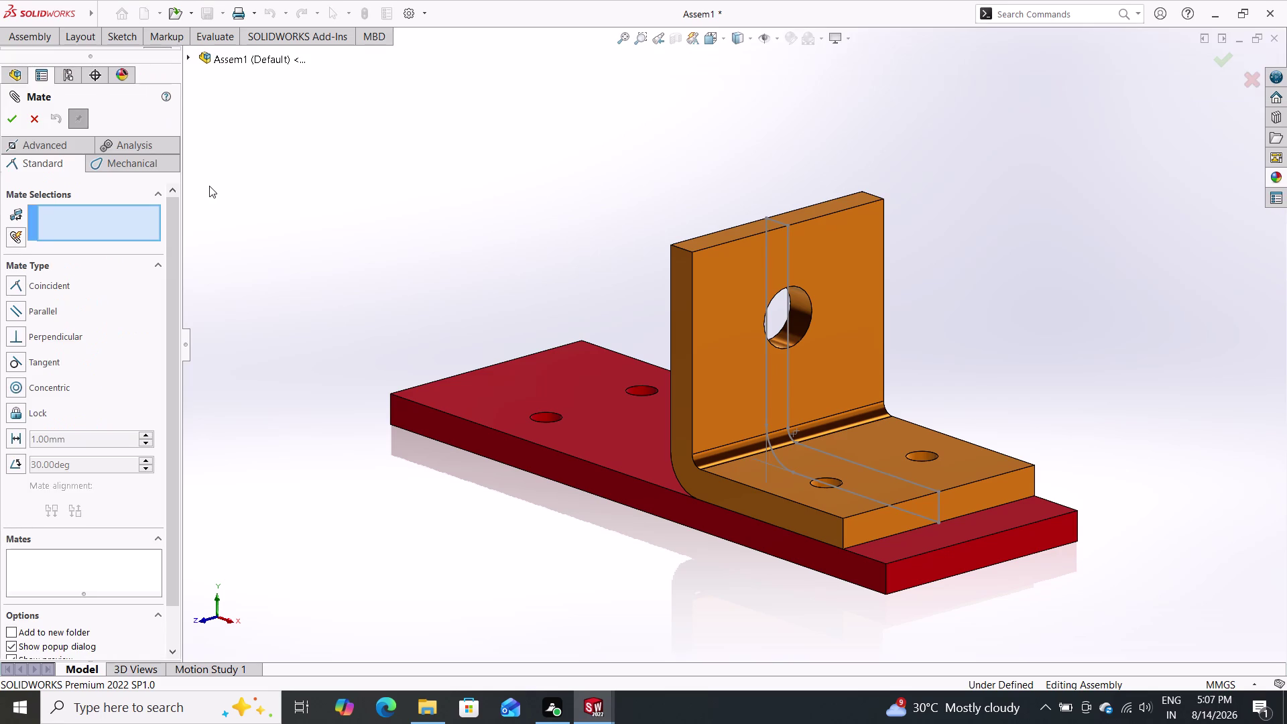
click(190, 55)
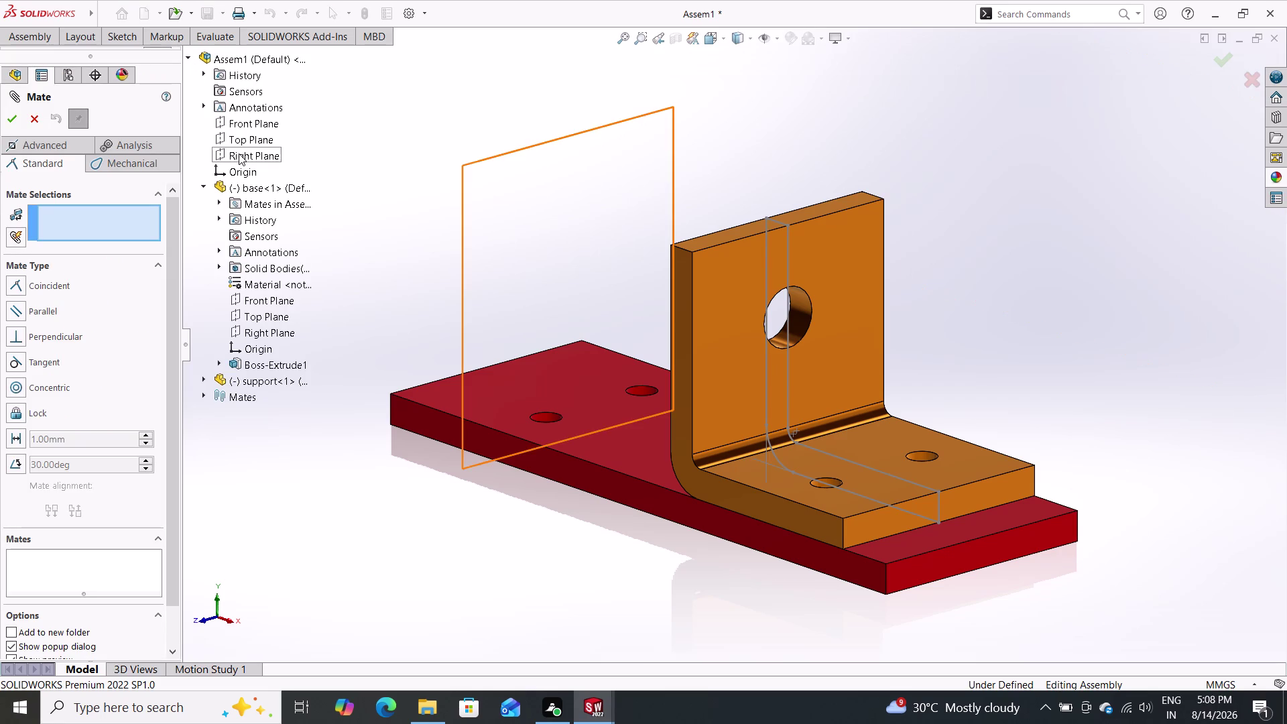
double_click(256, 127)
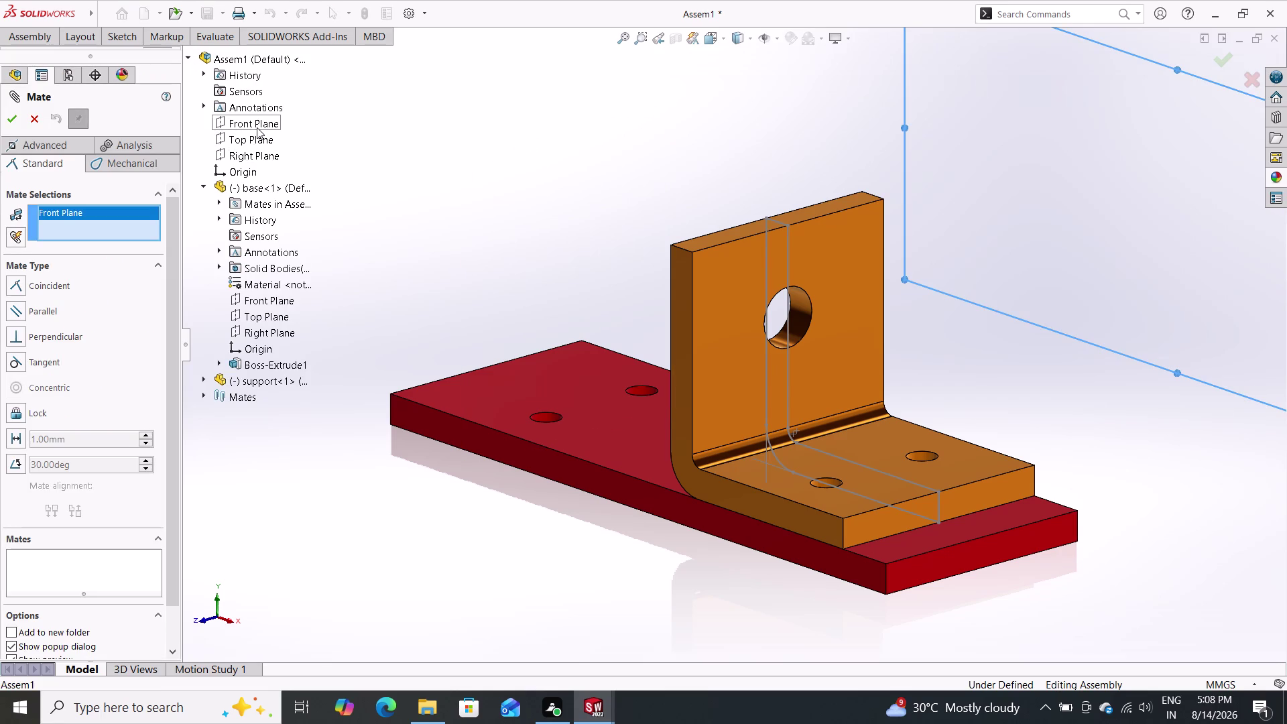
Restart the mate and make base<1> Right Plane coincident with Assem1's Right Plane.
key(Escape)
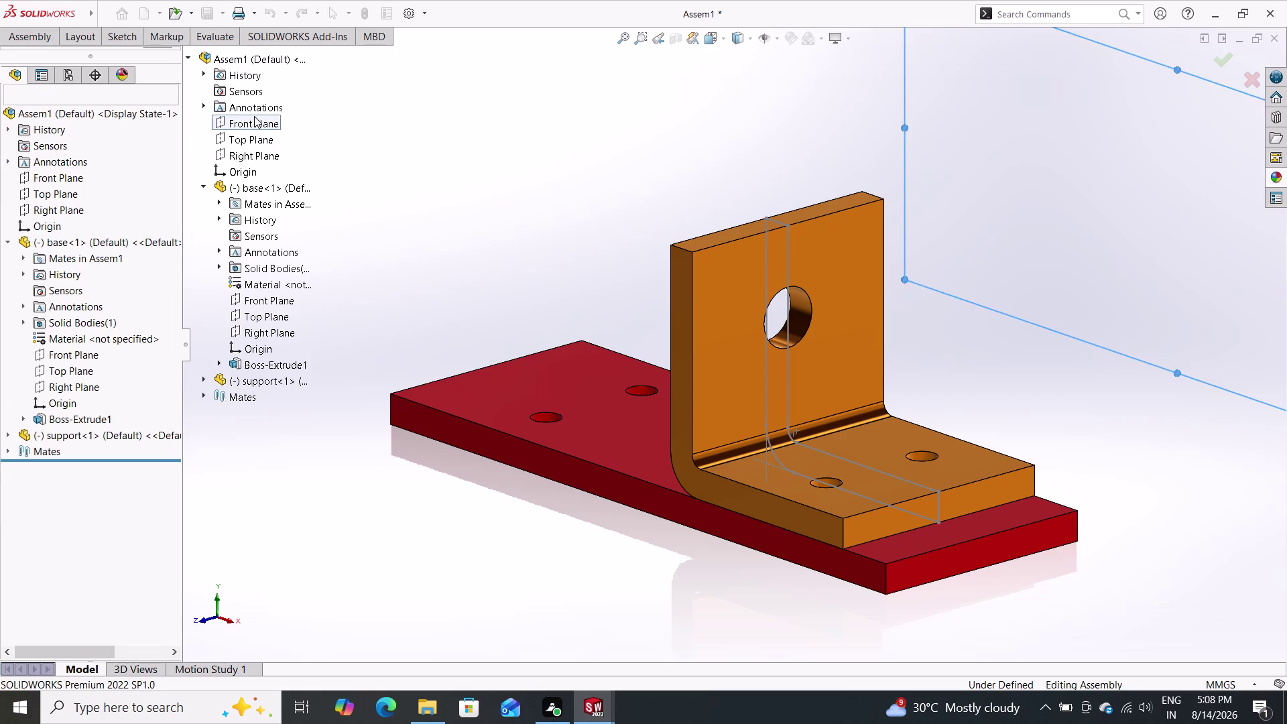
key(Escape)
click(23, 29)
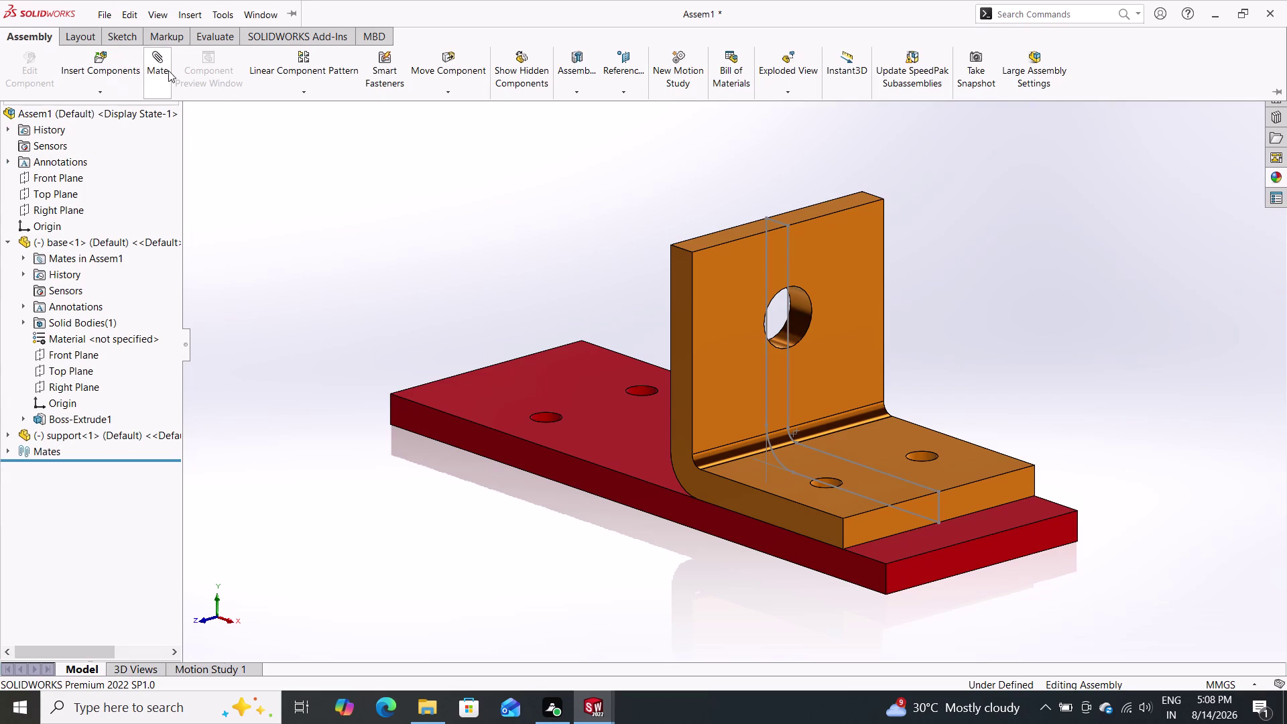
double_click(164, 69)
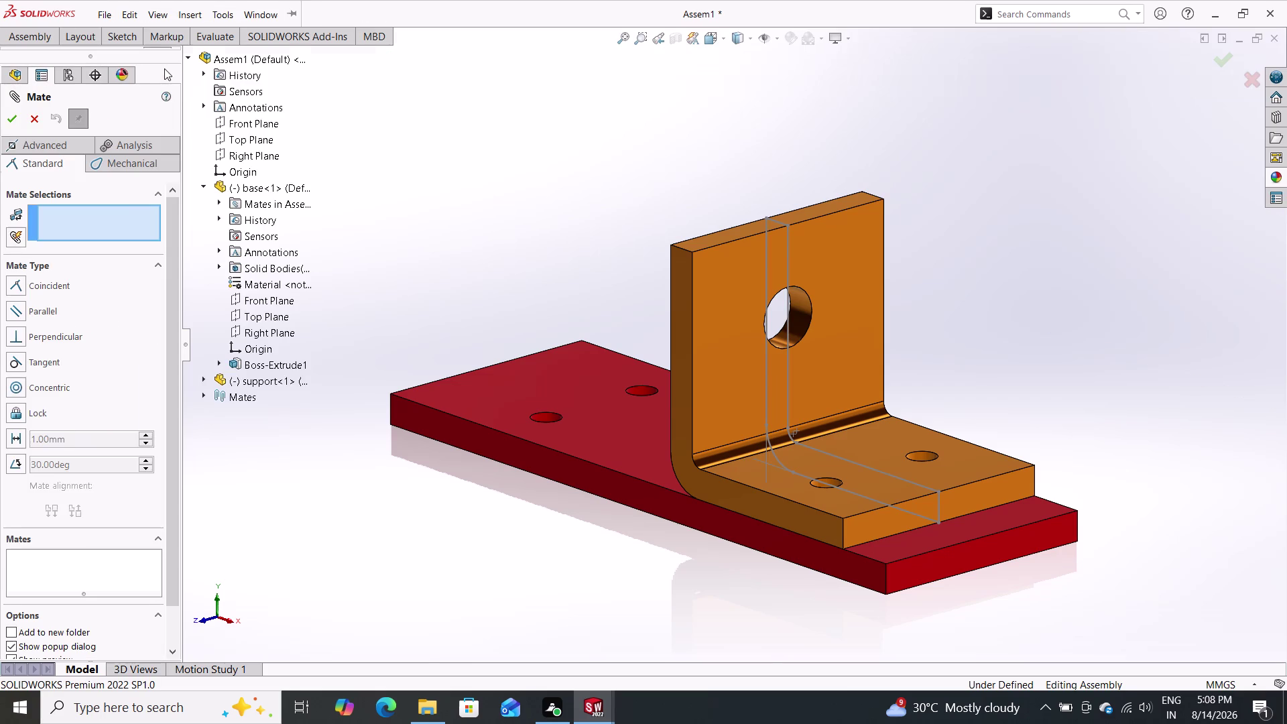
double_click(244, 151)
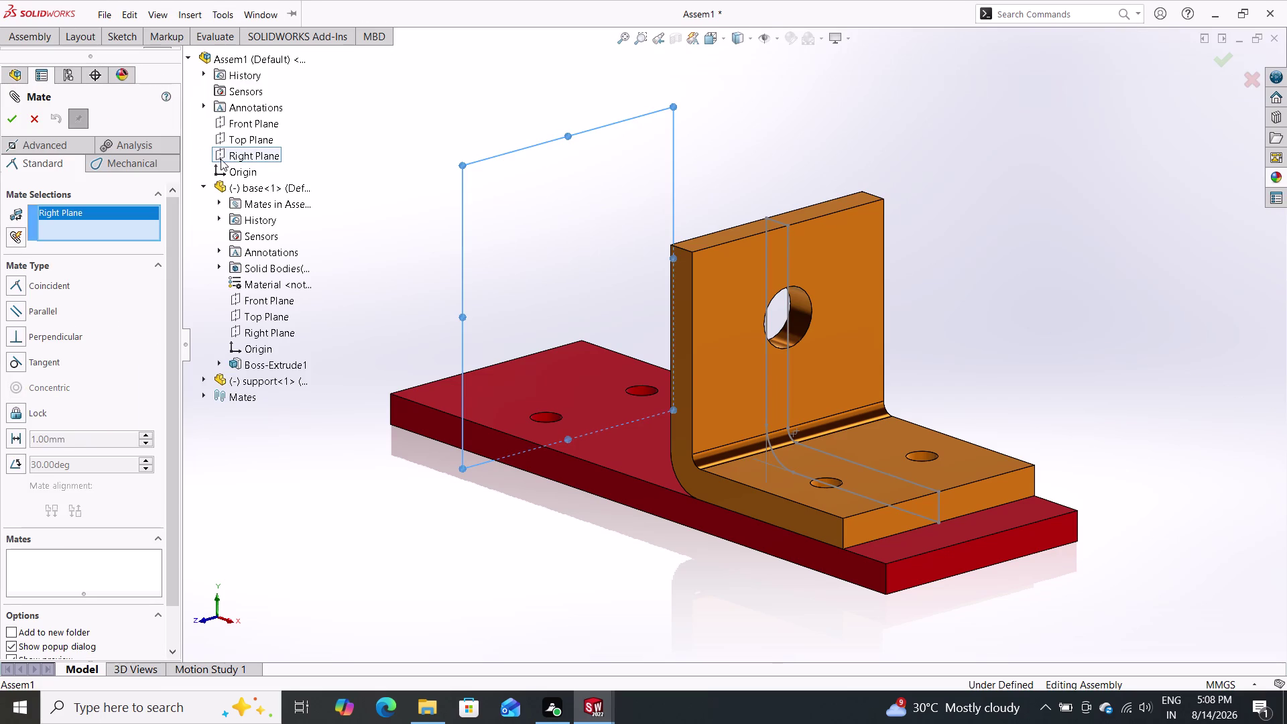
click(201, 188)
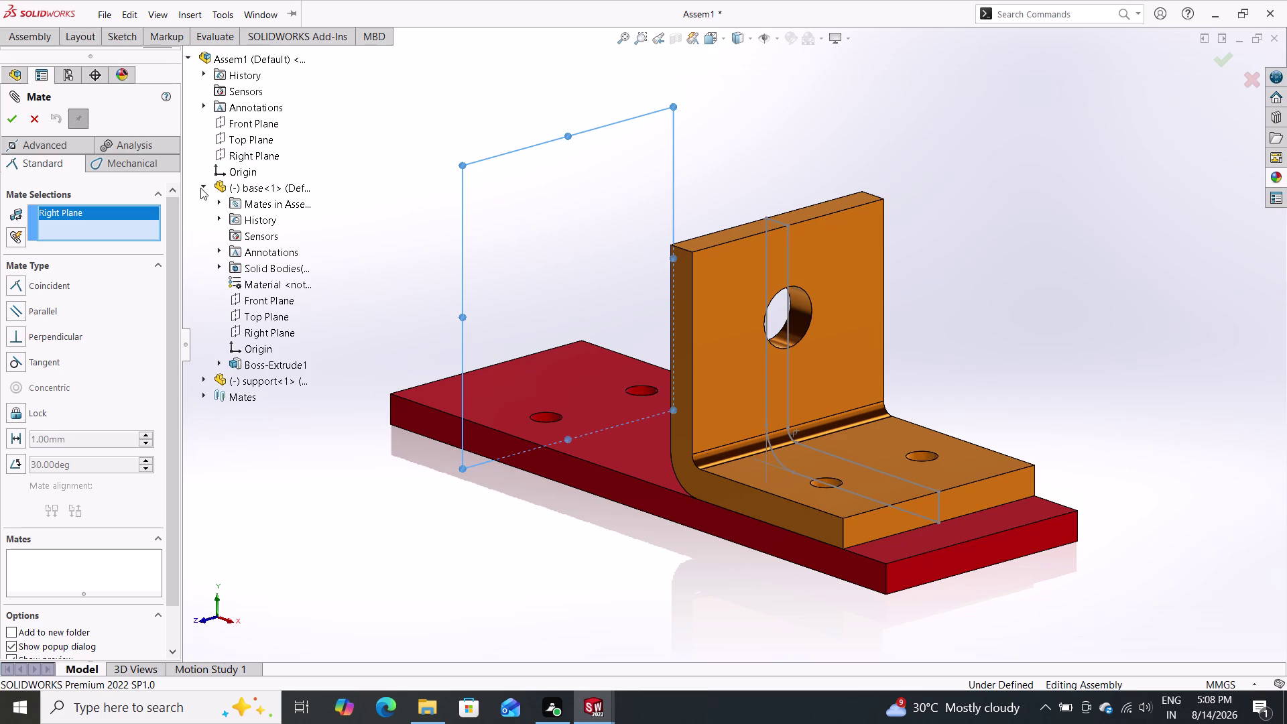
click(205, 184)
click(205, 184)
click(263, 325)
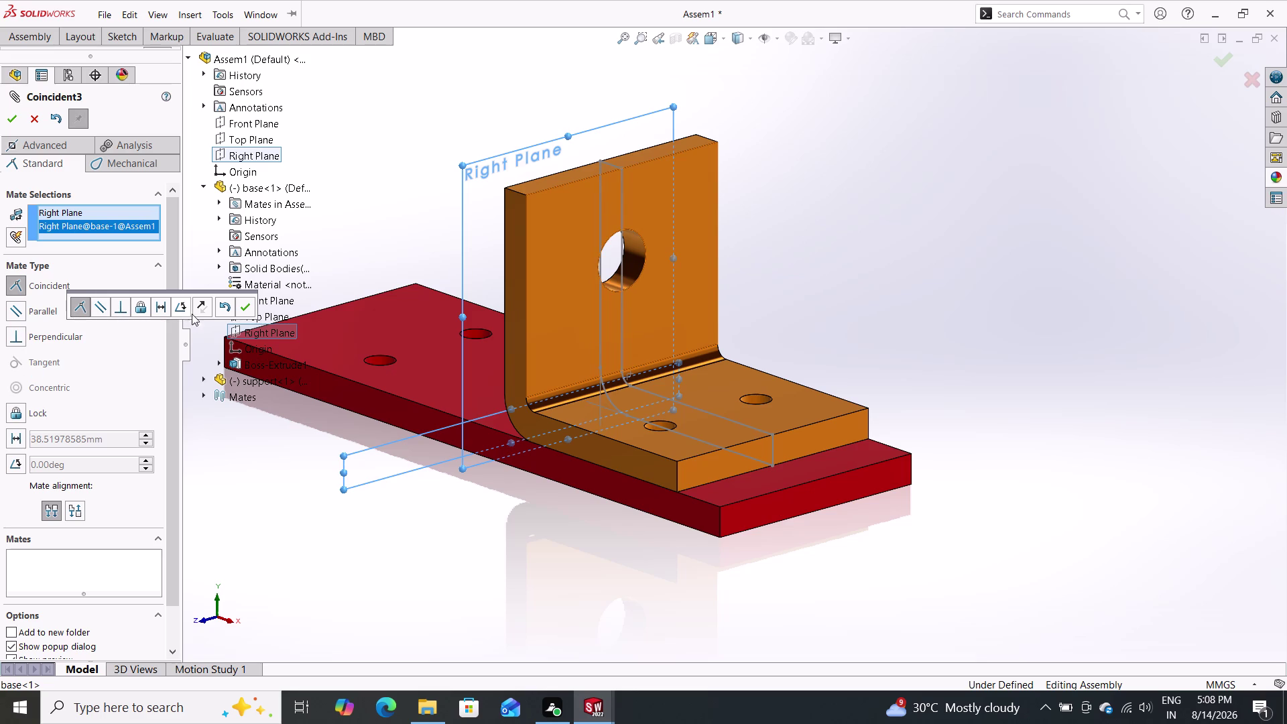
click(245, 306)
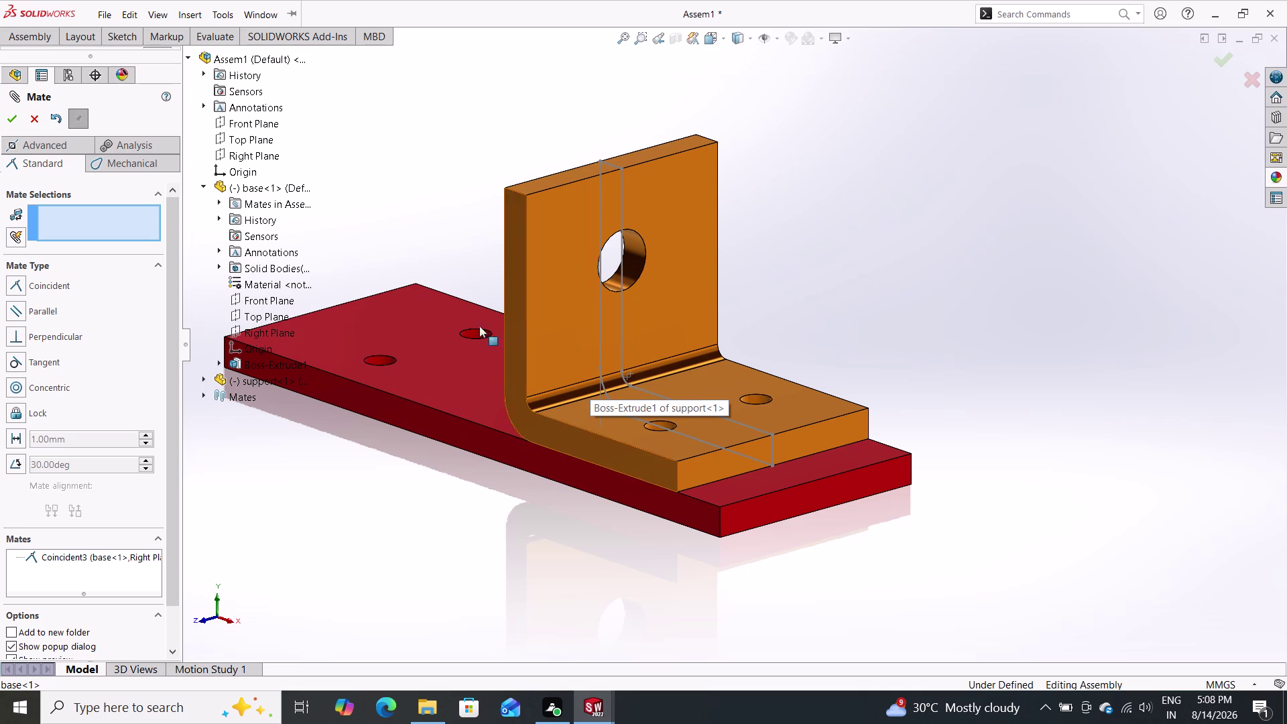
click(21, 28)
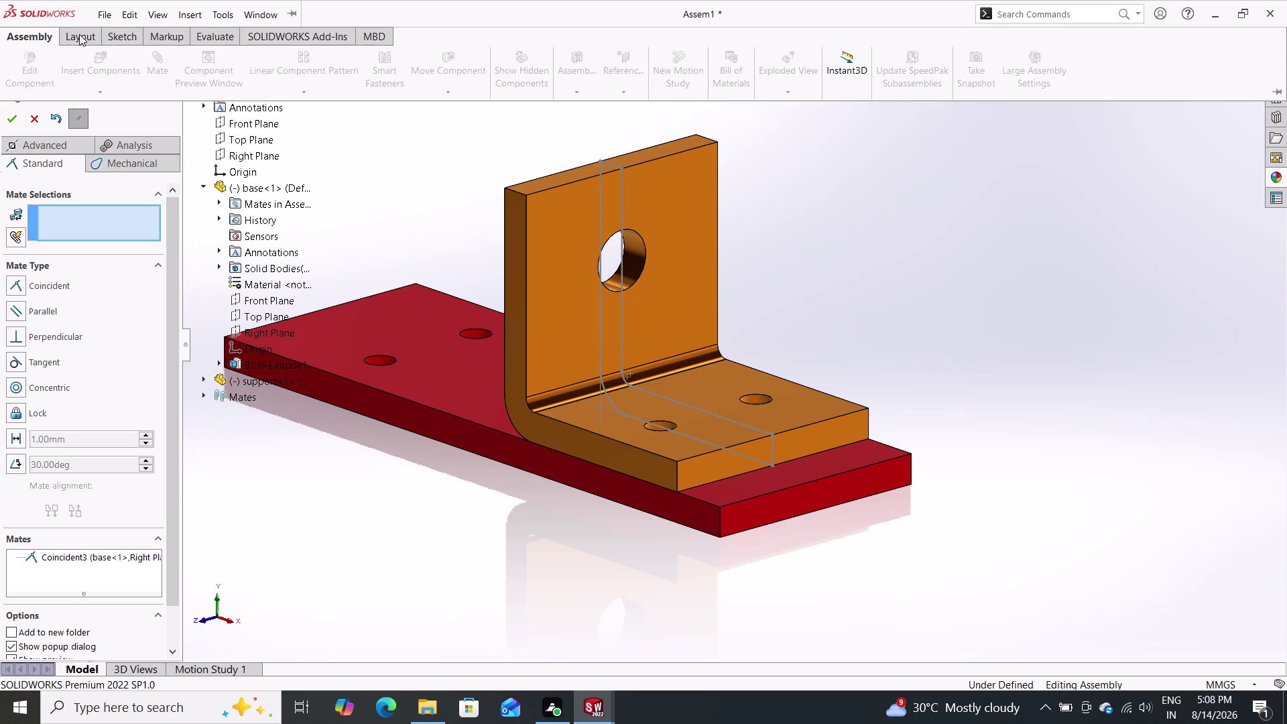
click(15, 122)
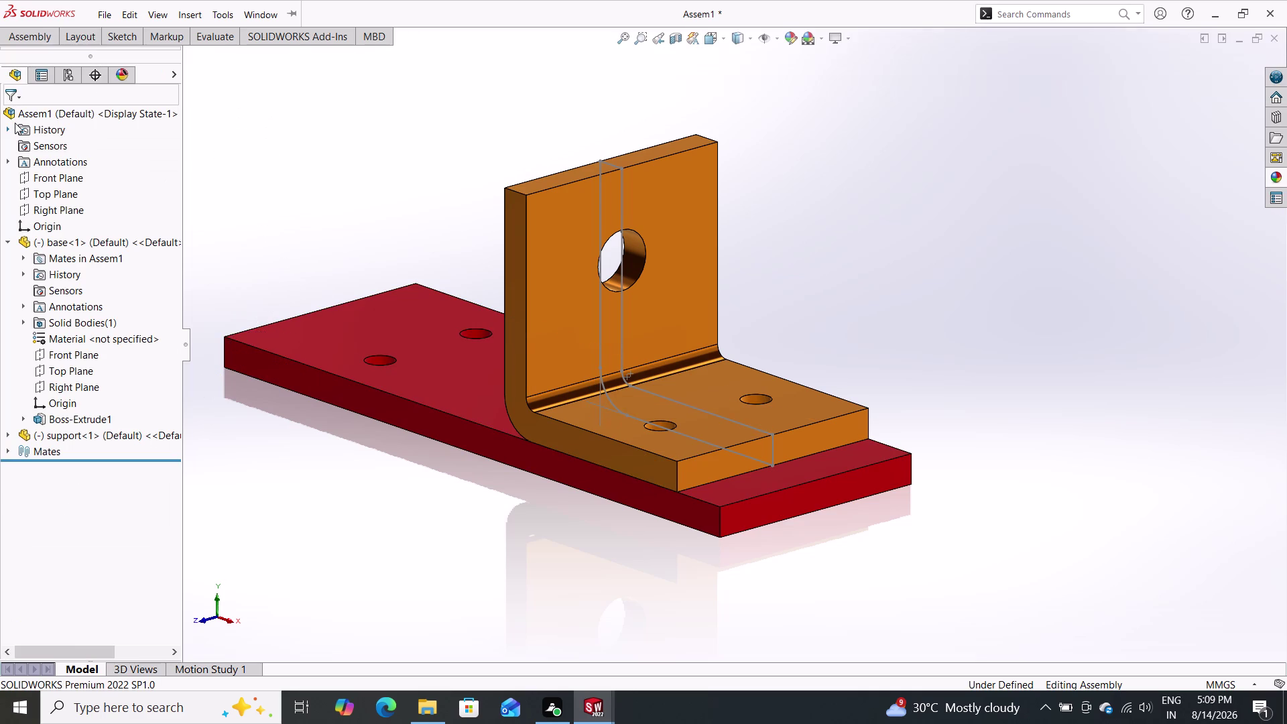
Look through the Assembly and Layout tabs and the Move/Rotate Component options.
double_click(37, 36)
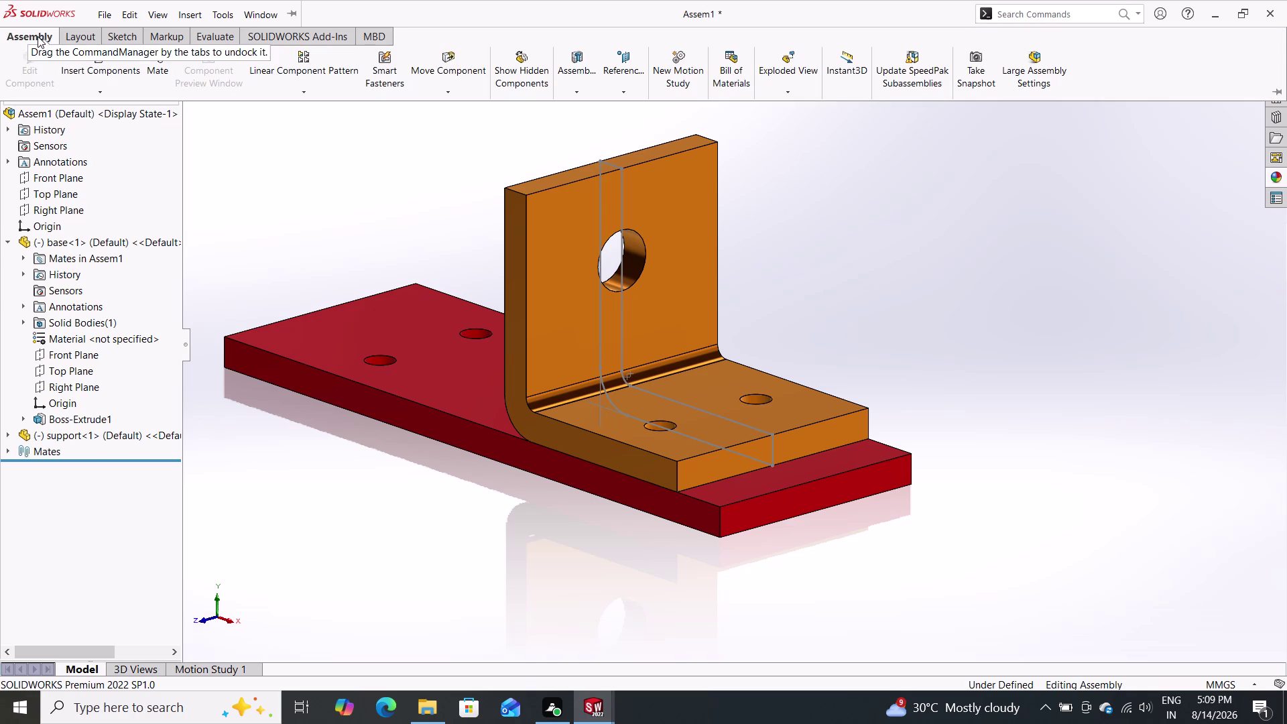
click(83, 37)
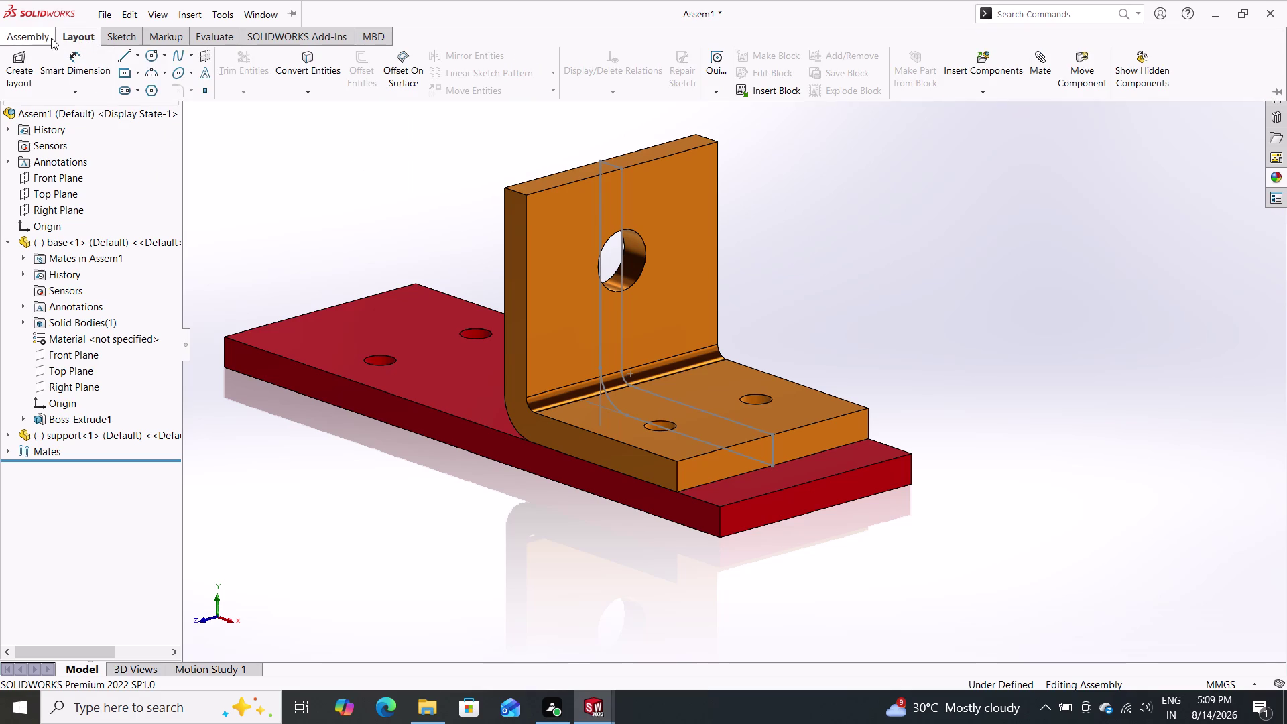
click(33, 35)
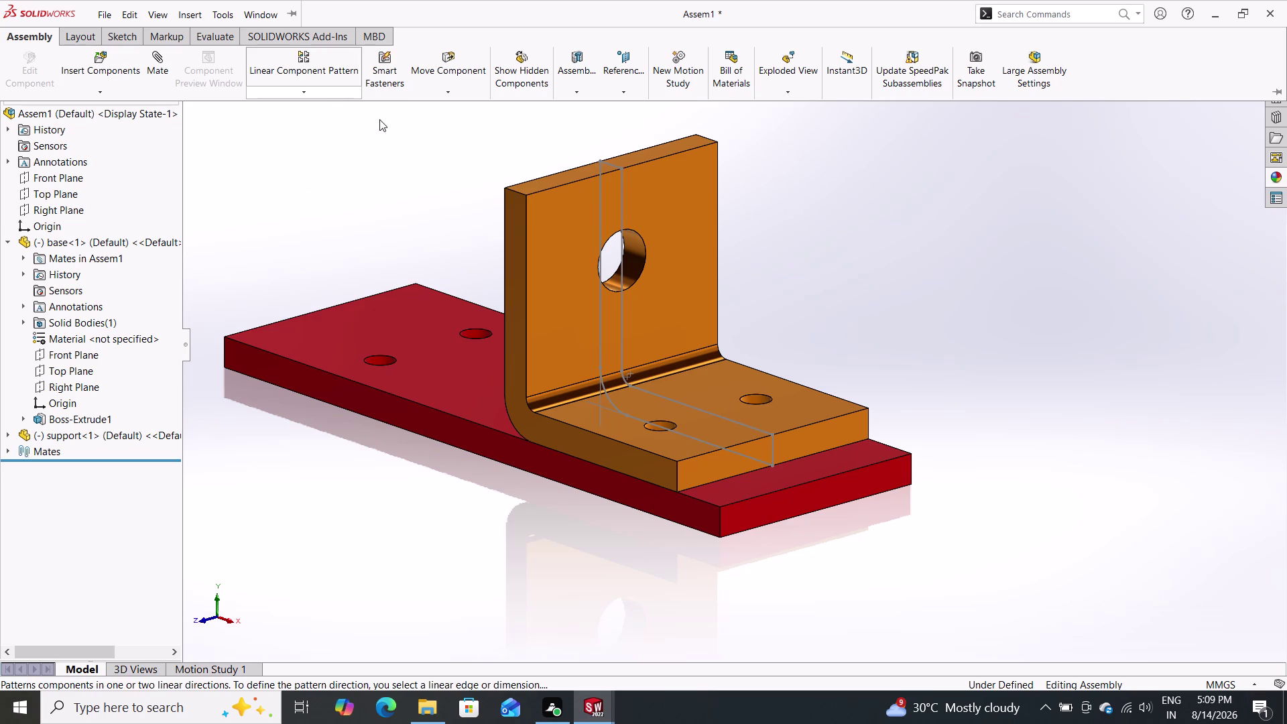
click(449, 90)
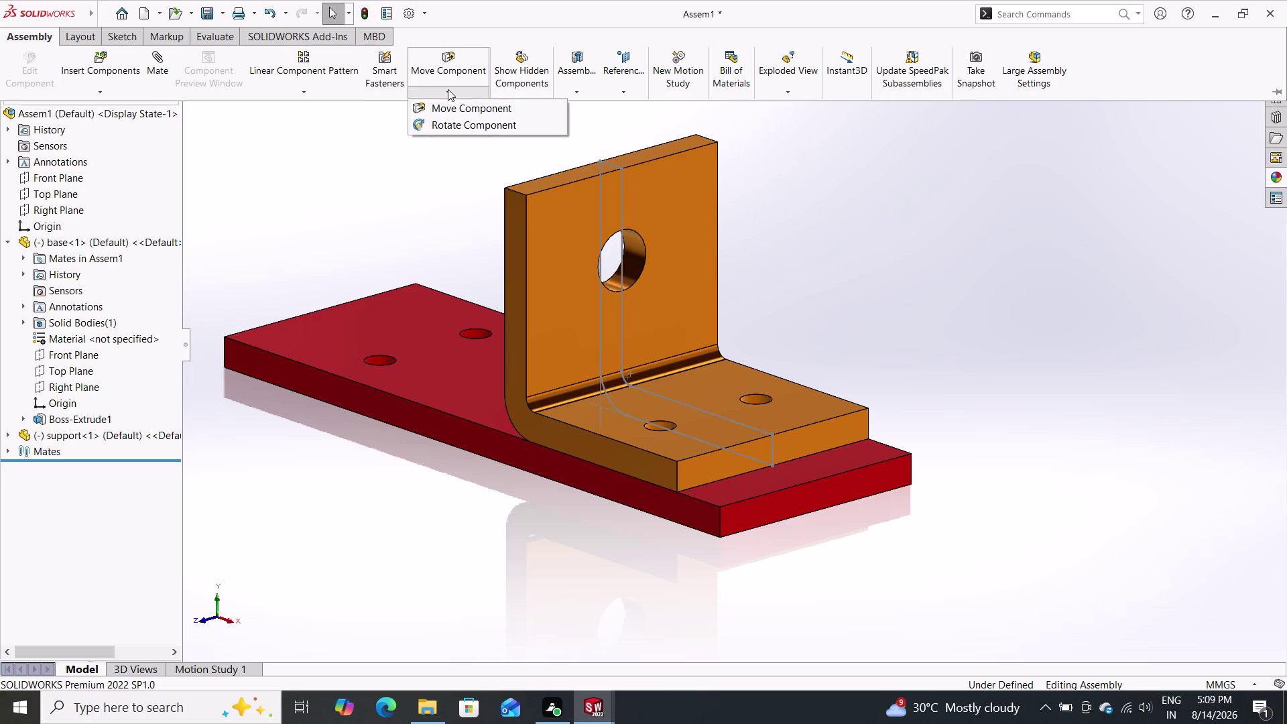
click(448, 89)
Select support<1> and start a Linear Component Pattern with it as the component.
click(77, 428)
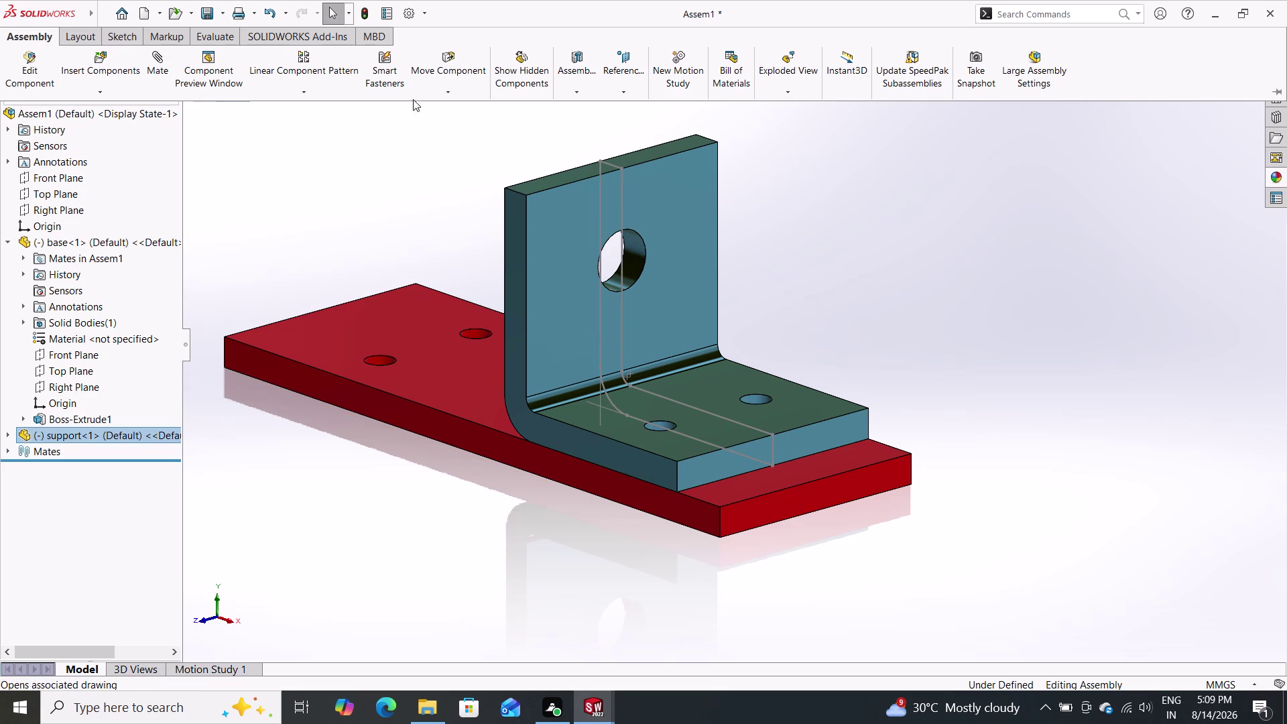
double_click(302, 96)
double_click(302, 95)
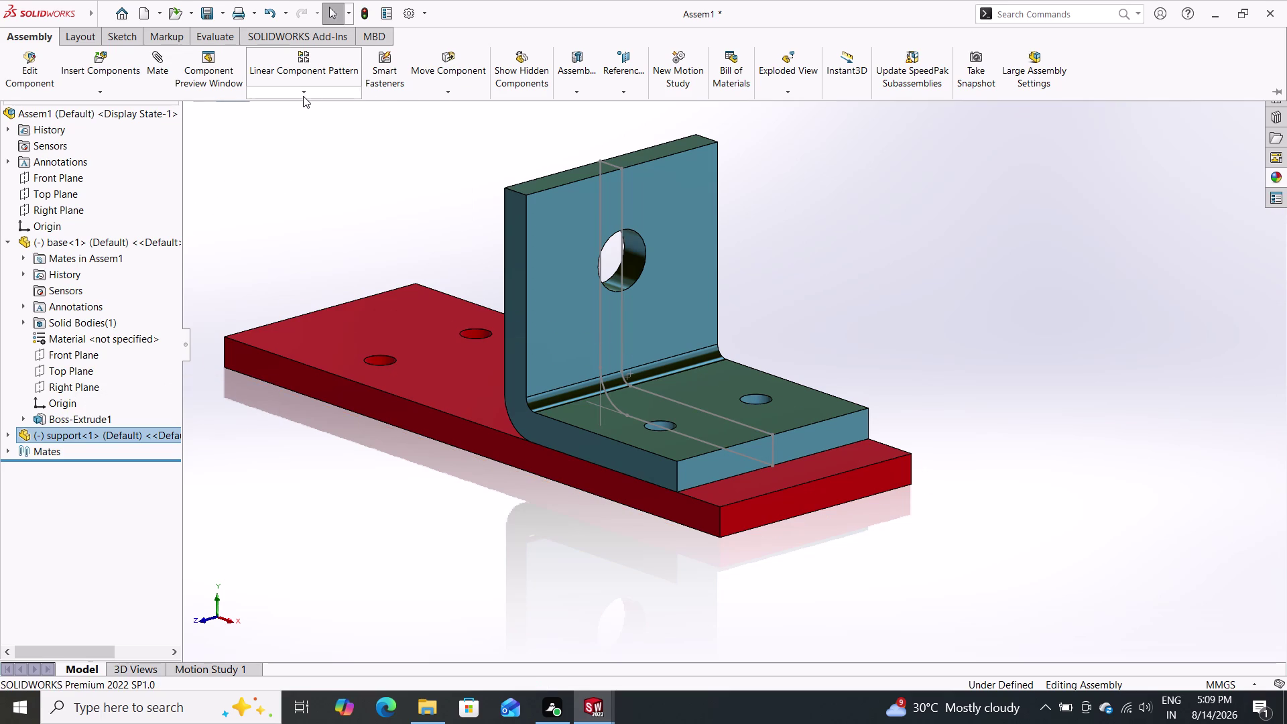
double_click(311, 92)
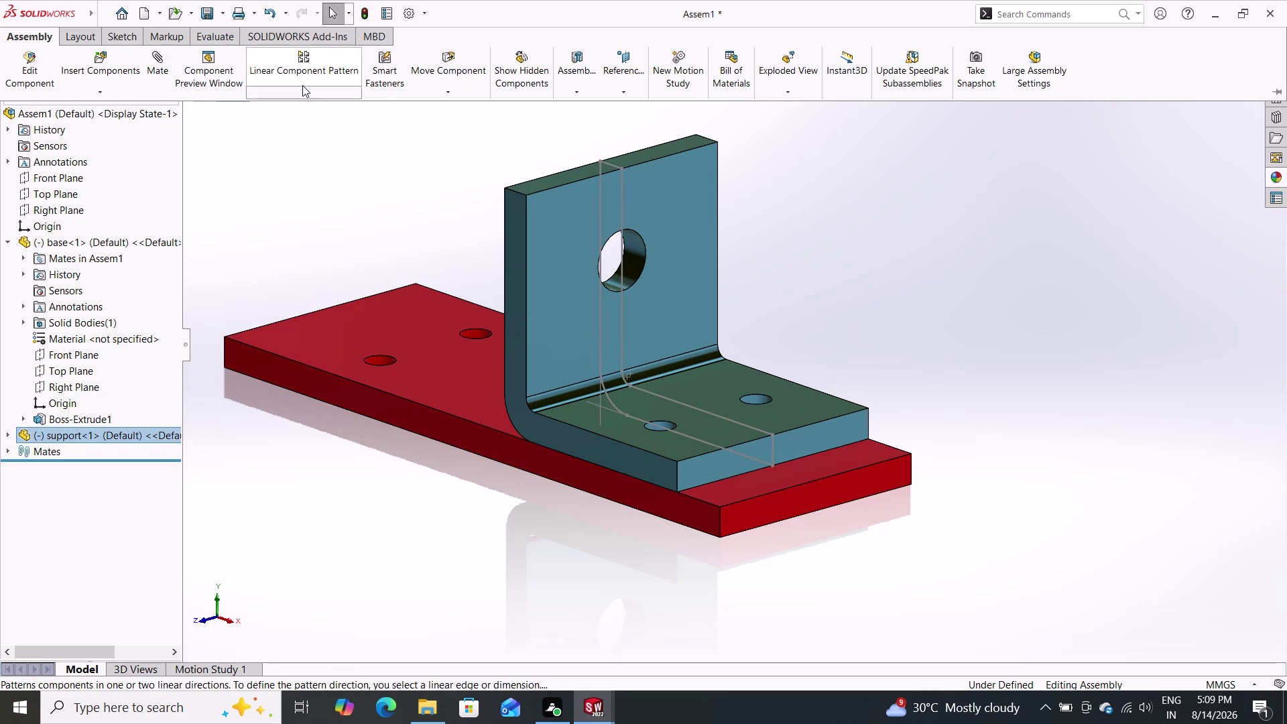
click(303, 86)
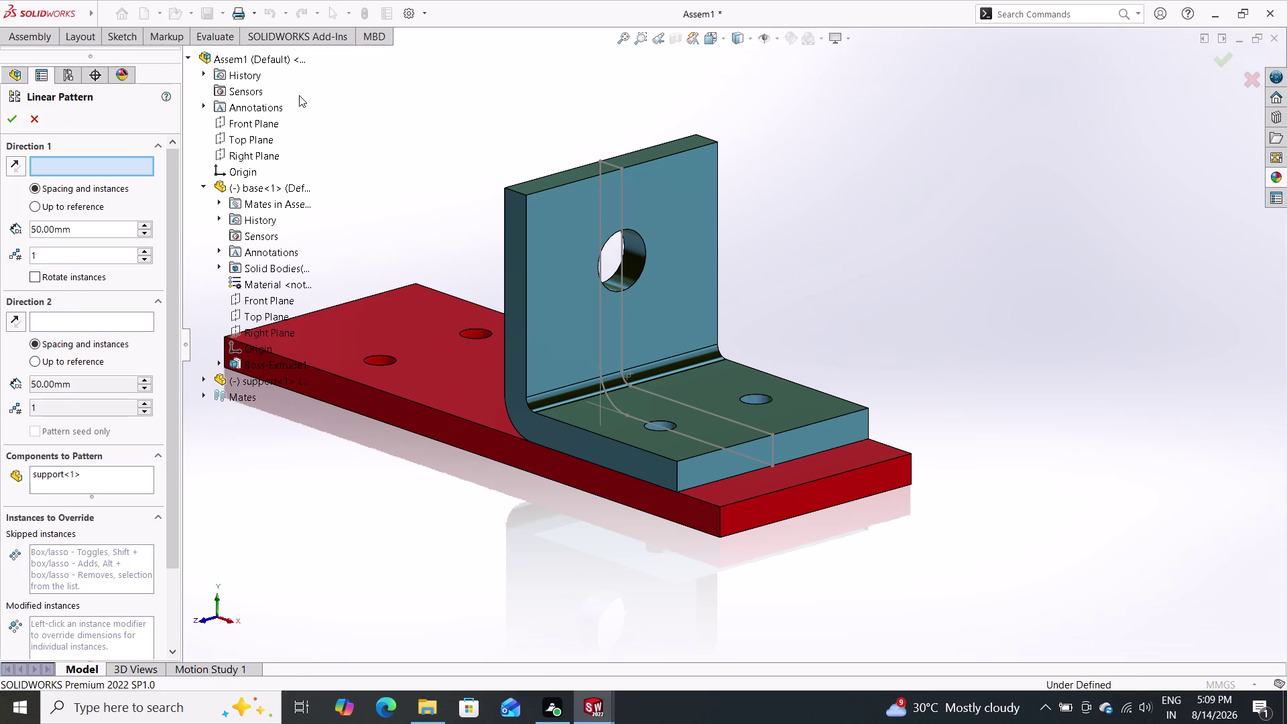
Cancel the linear pattern, select the L-bracket, then try and cancel Mirror Components.
key(Escape)
key(grave)
key(Escape)
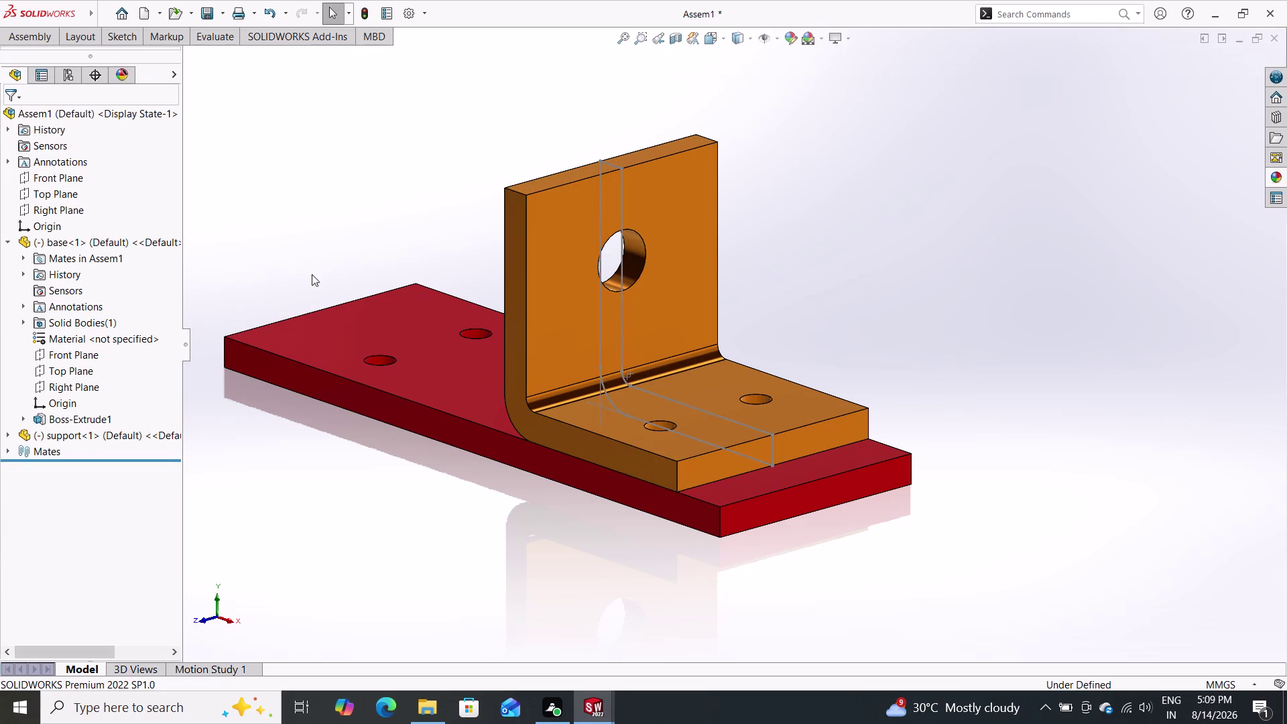
click(83, 437)
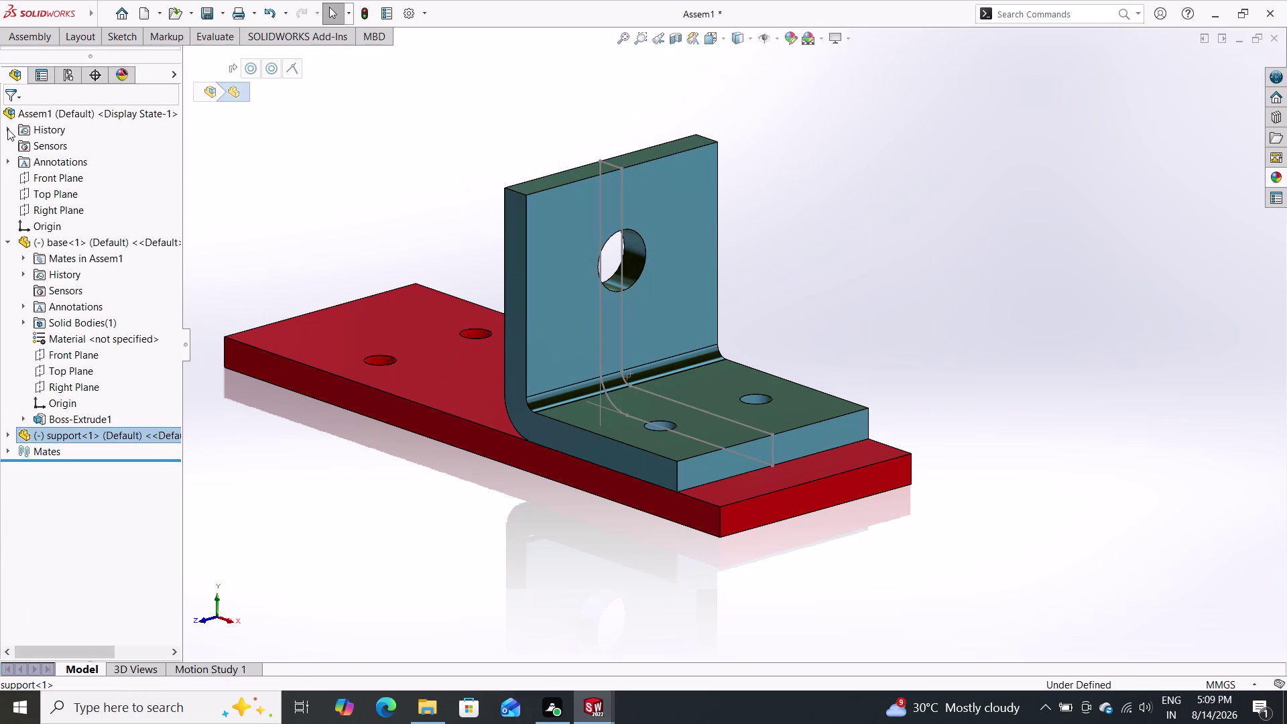
double_click(43, 36)
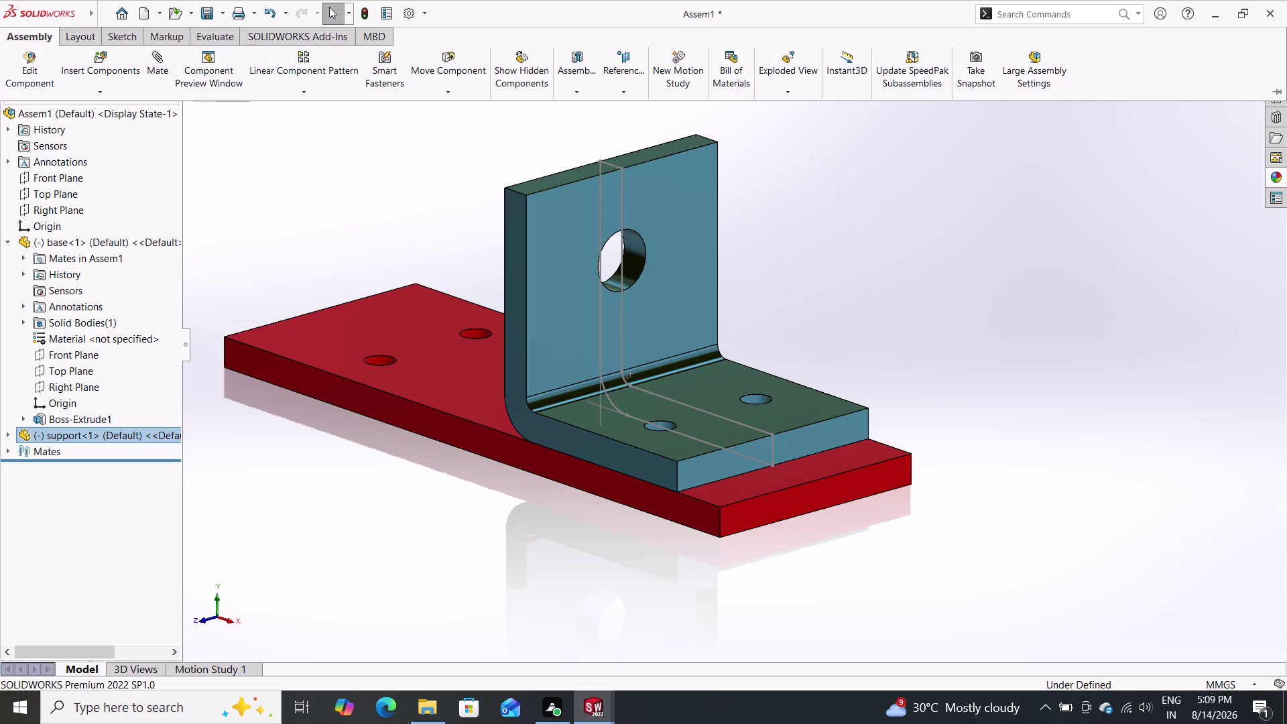
double_click(308, 90)
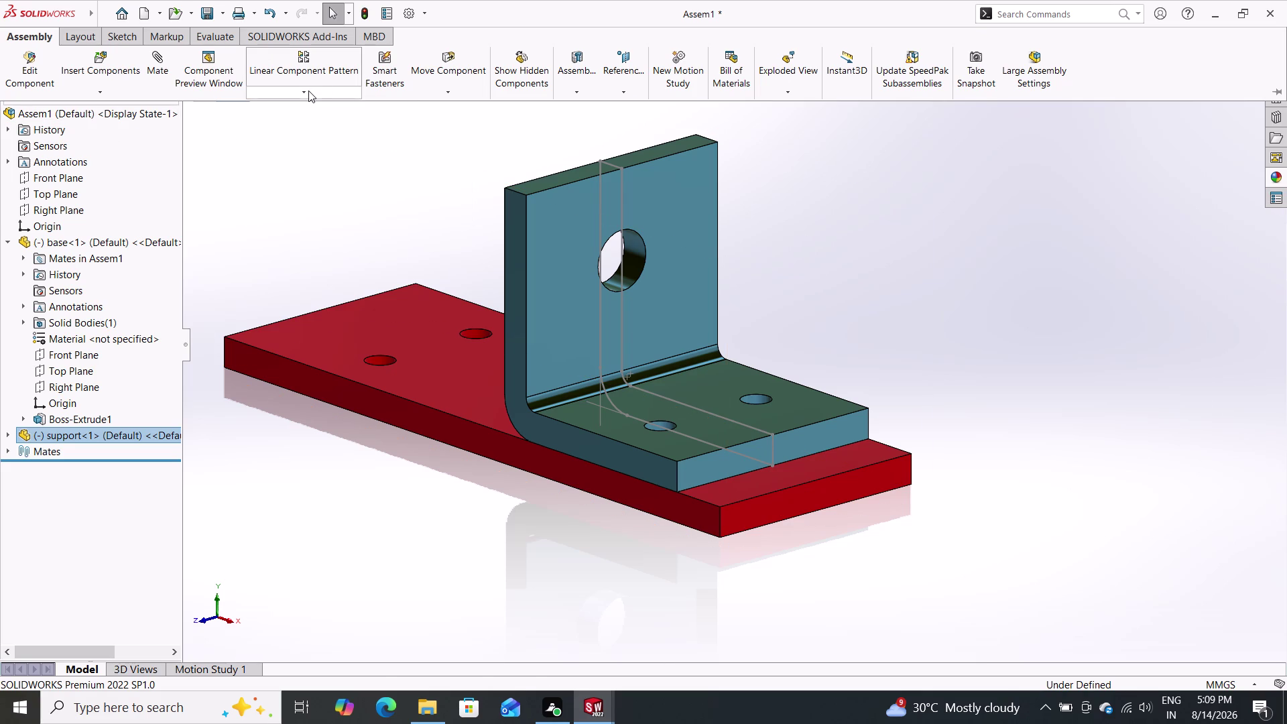
triple_click(309, 90)
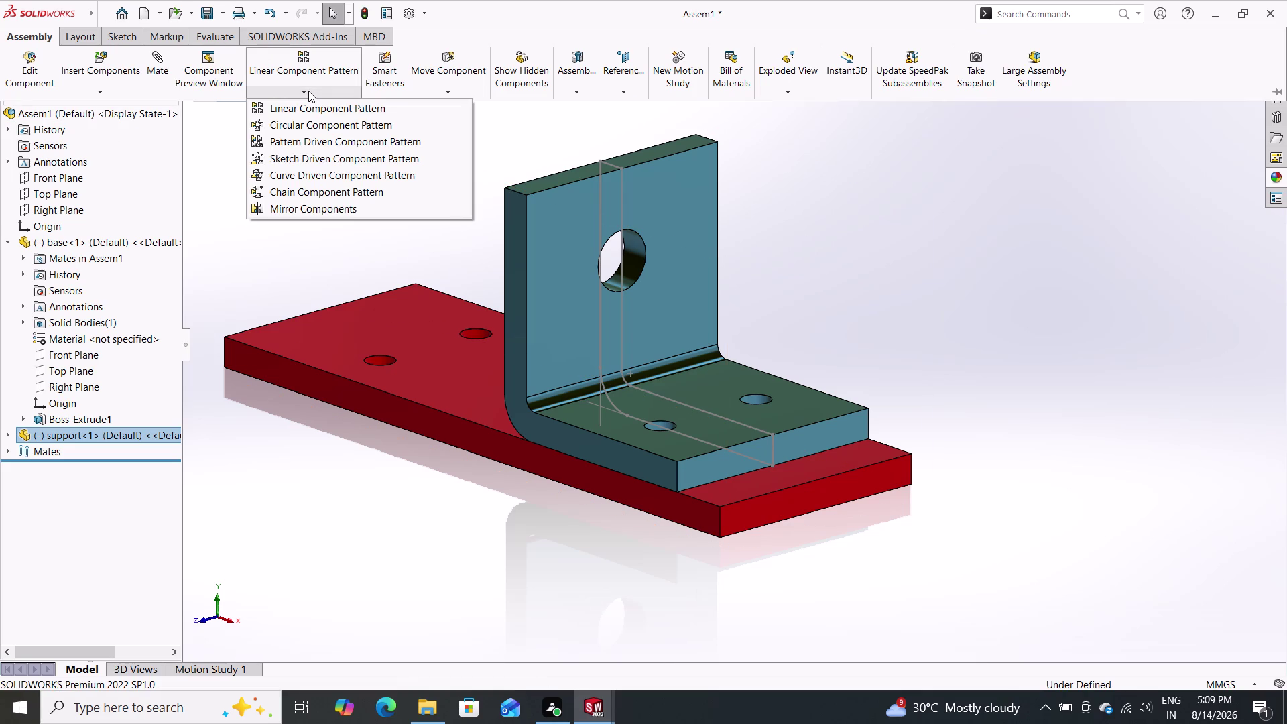
double_click(287, 214)
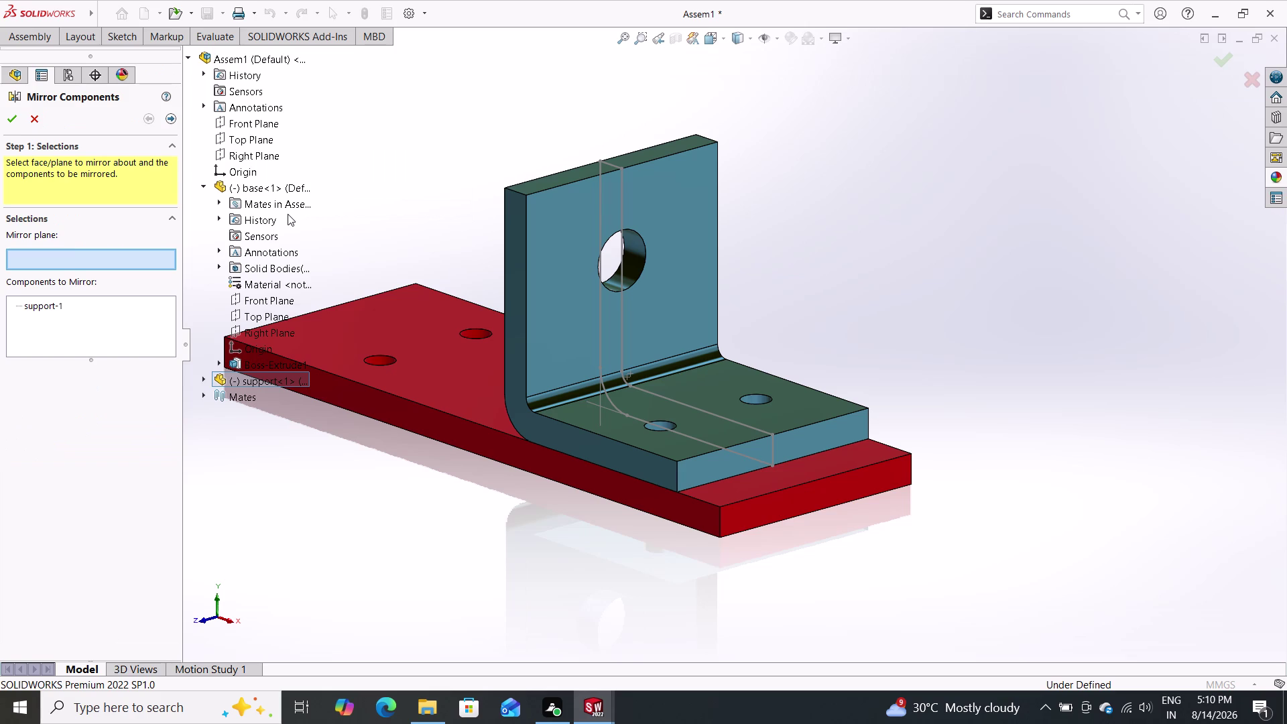
double_click(247, 157)
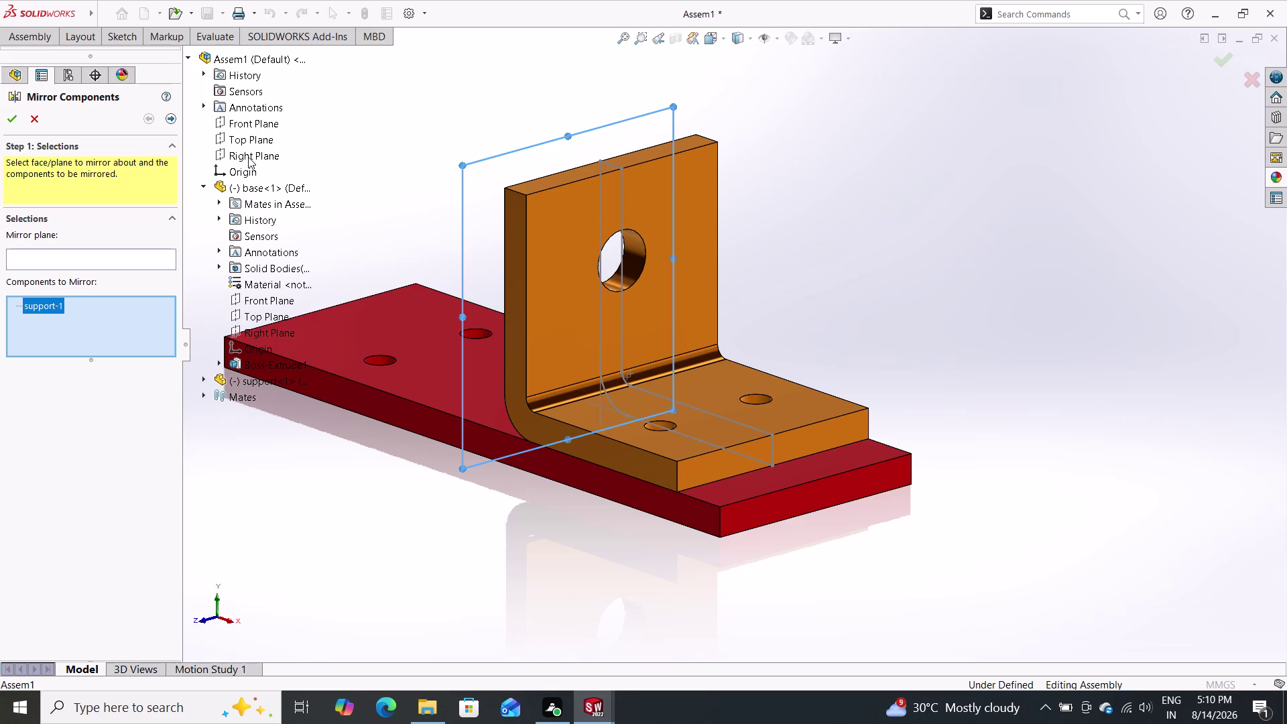
key(Escape)
key(Escape)
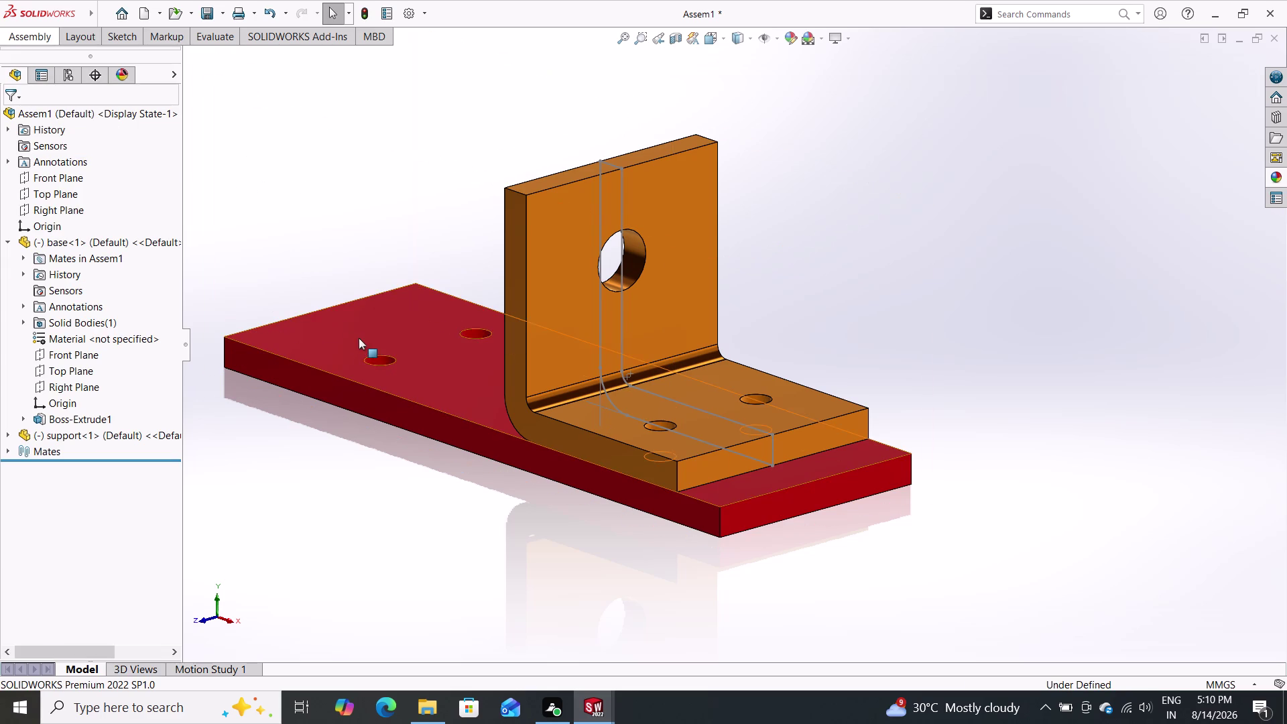
Mirror support-1 across the Right Plane to add a second bracket.
double_click(116, 435)
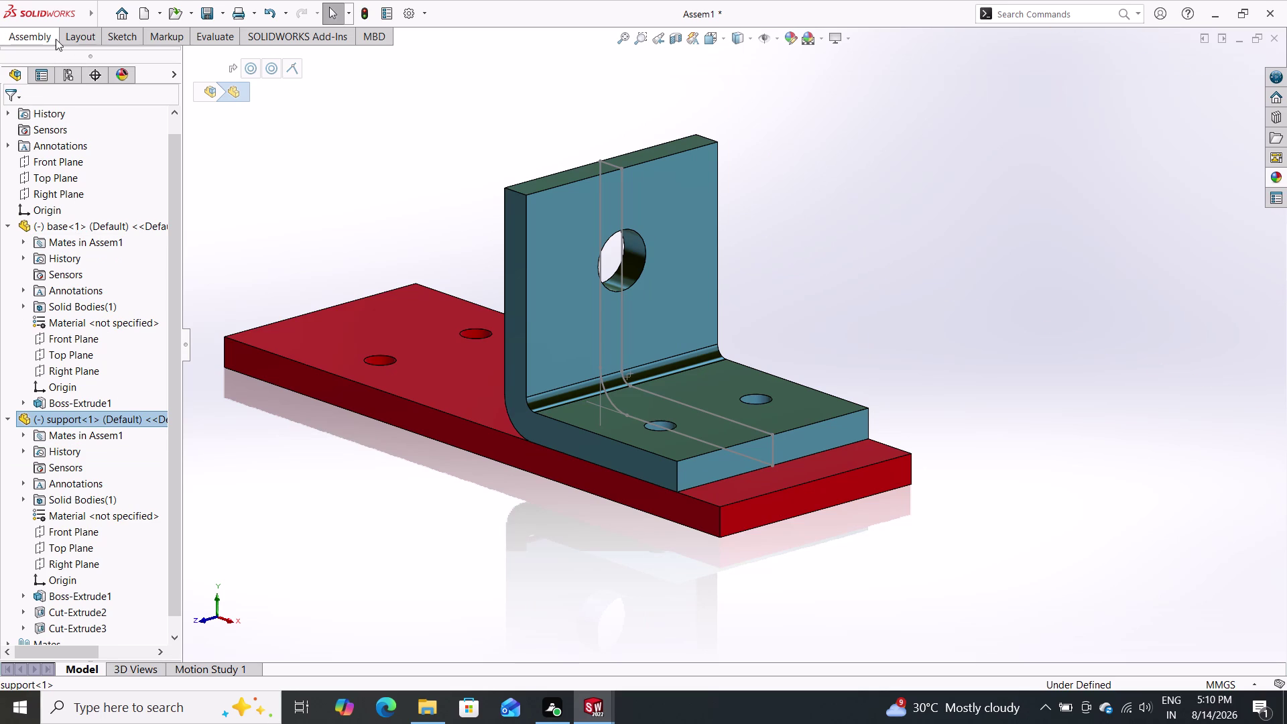
double_click(39, 31)
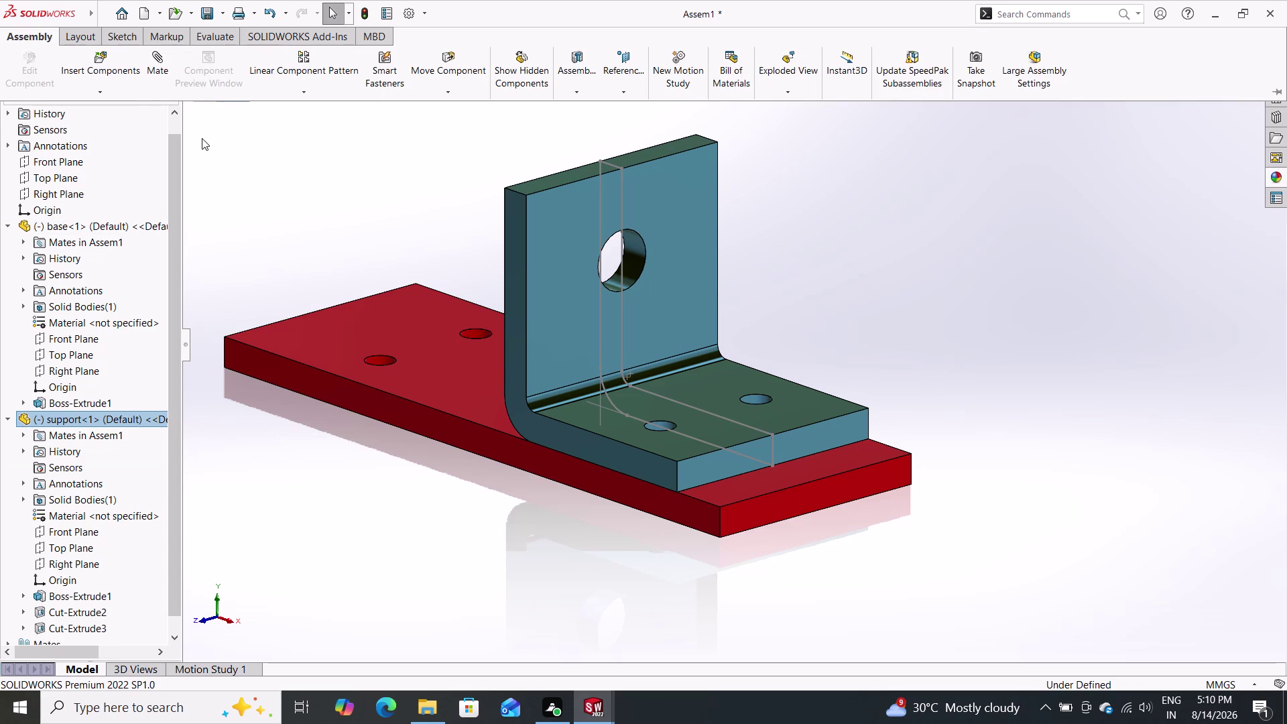
click(282, 91)
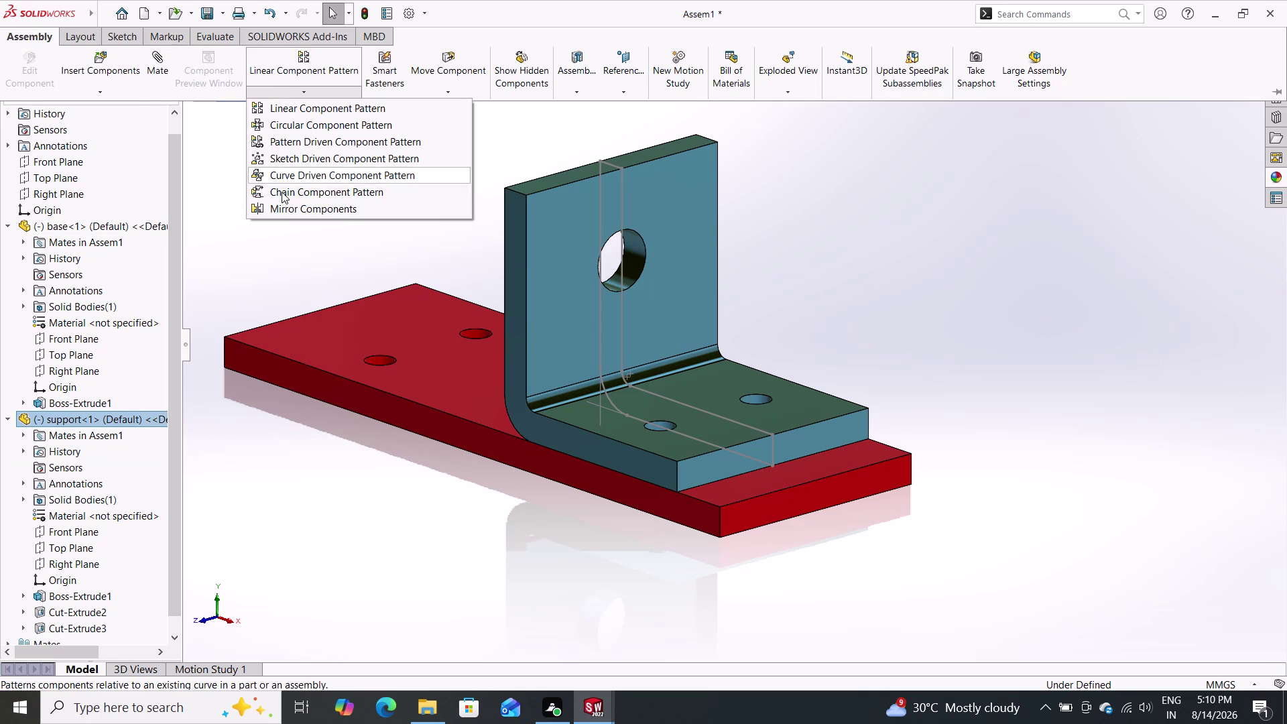
click(285, 209)
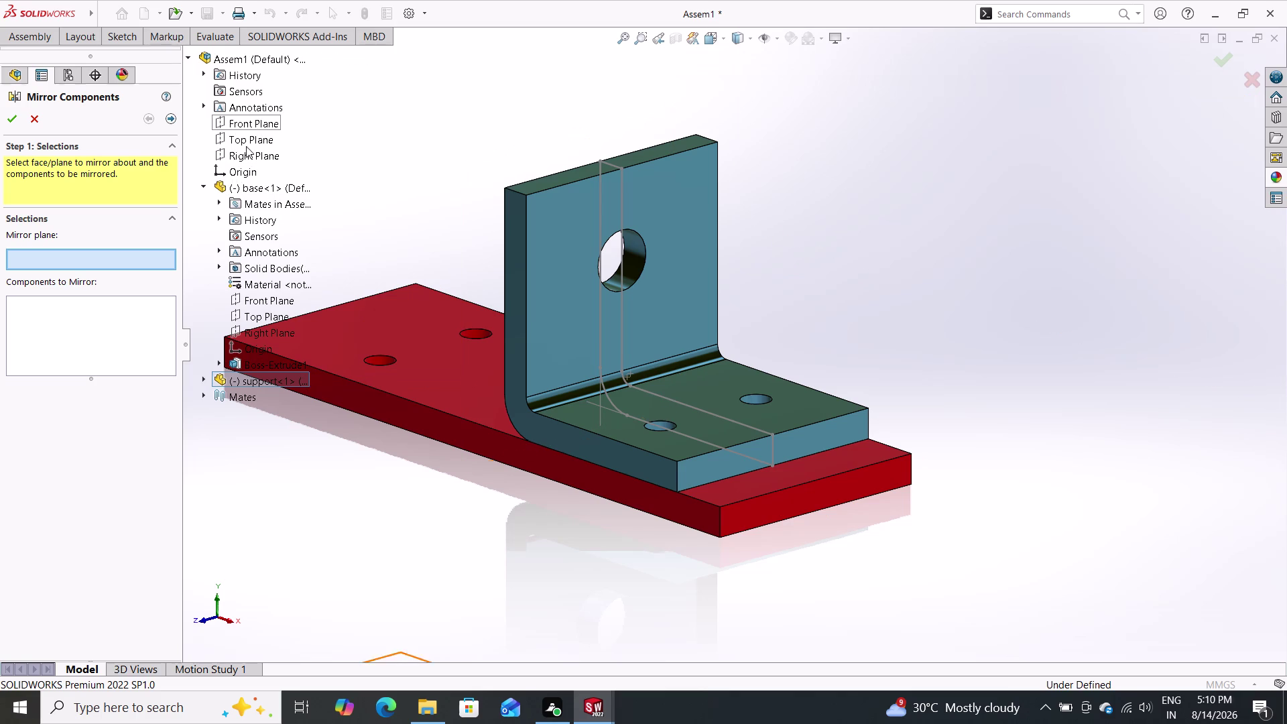
double_click(243, 159)
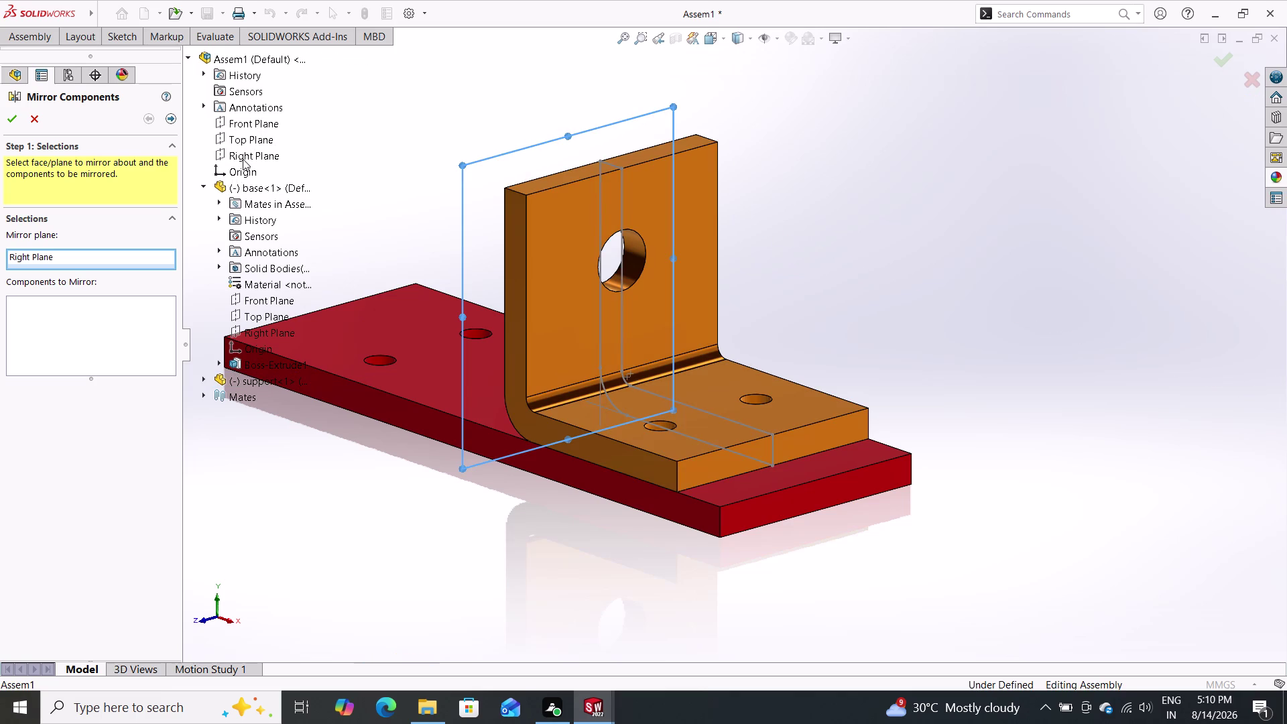
double_click(252, 152)
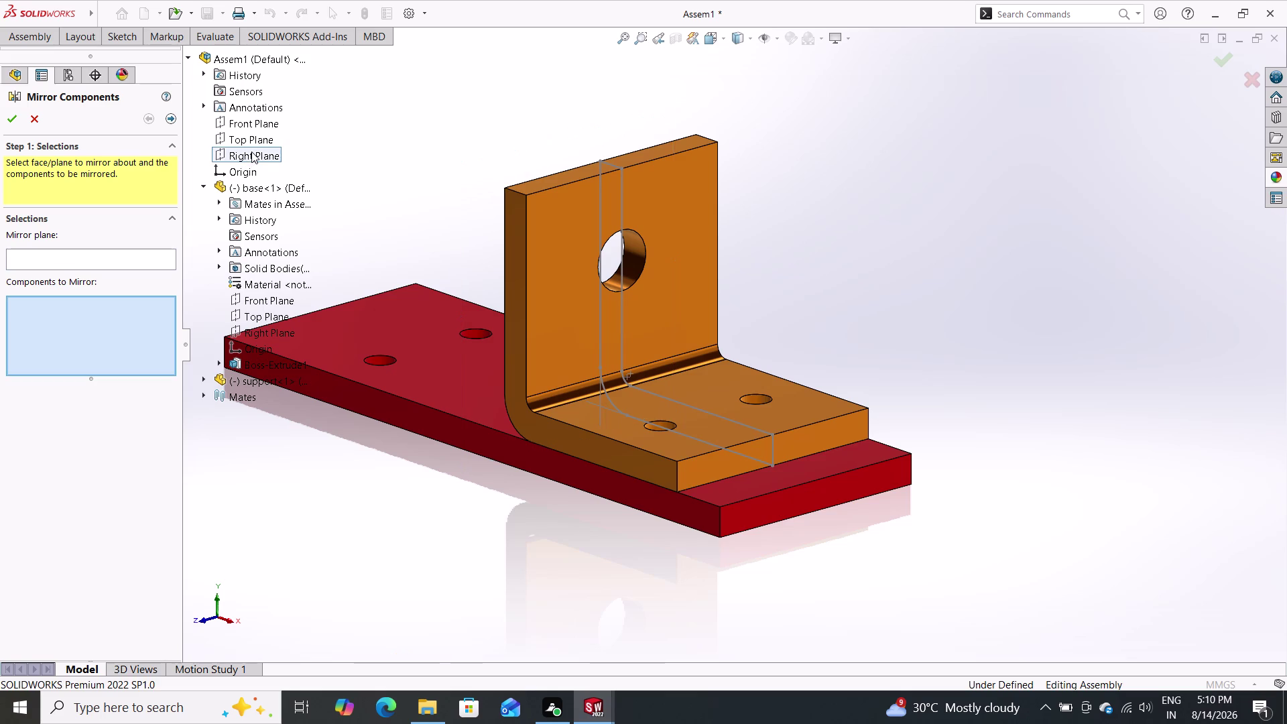
double_click(136, 259)
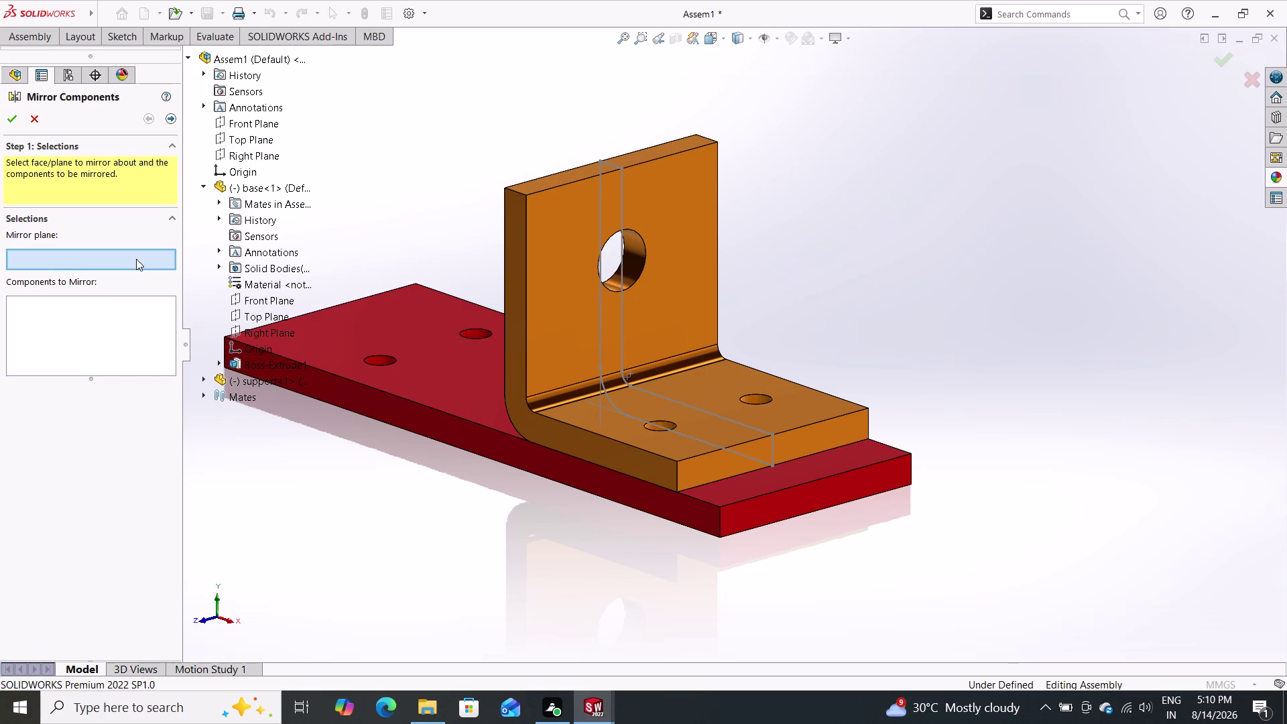
click(251, 153)
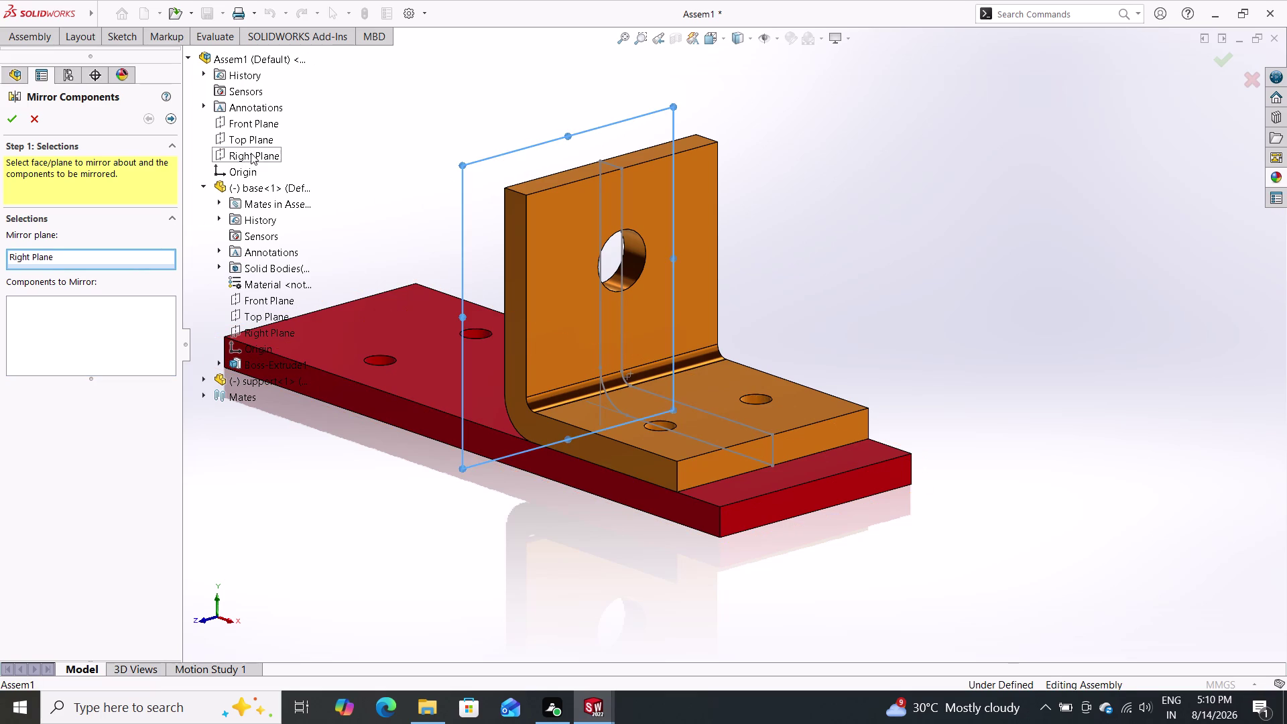
click(557, 283)
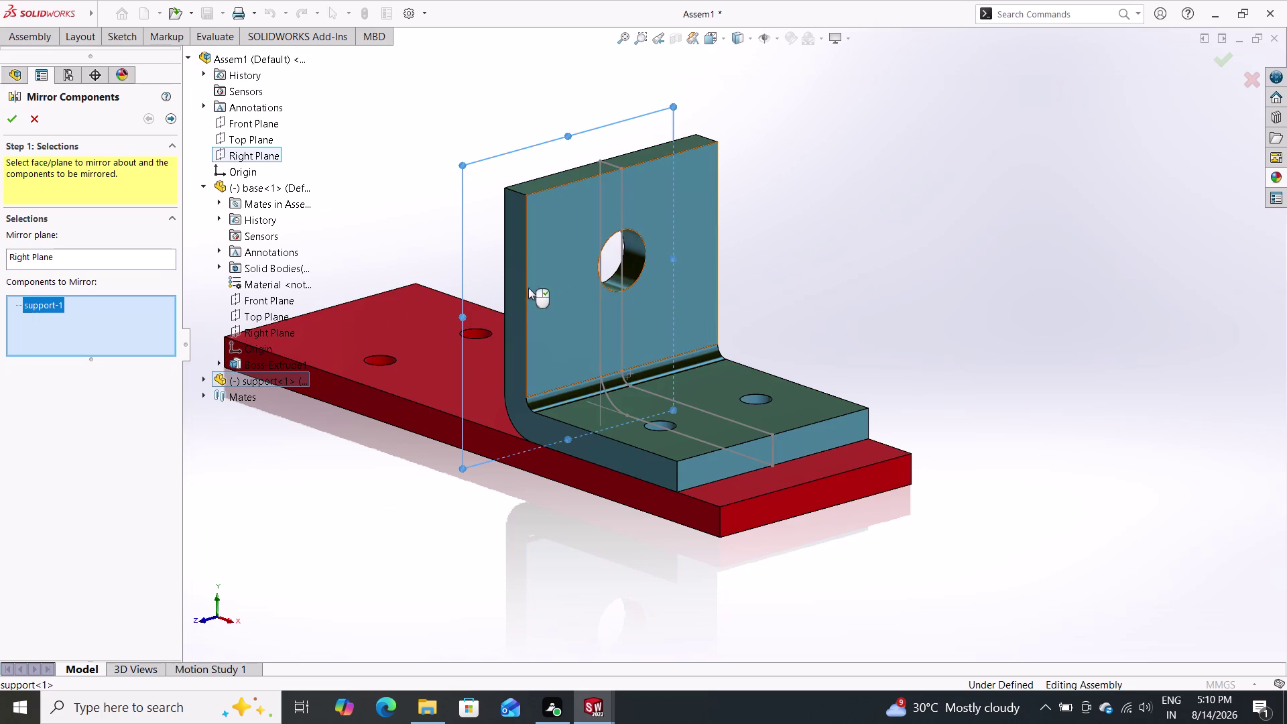
double_click(12, 118)
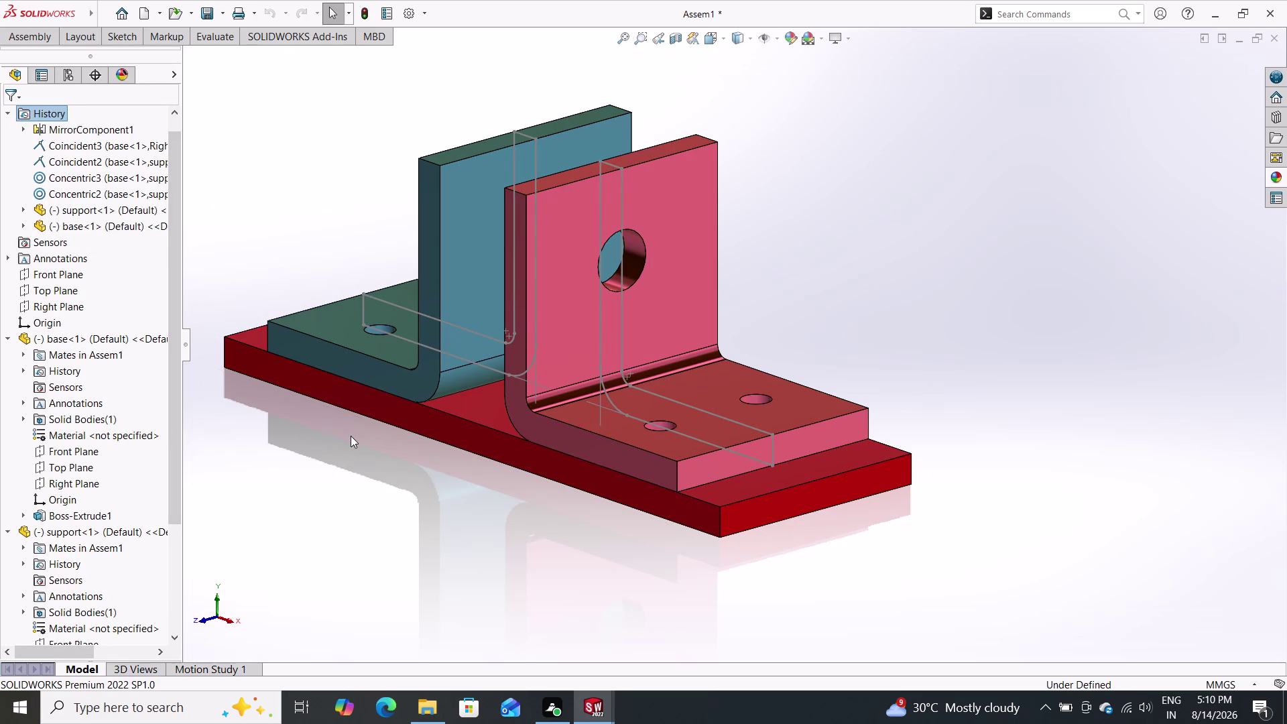
Orbit the assembly from above and the side, then start Insert Components.
scroll(down, 3)
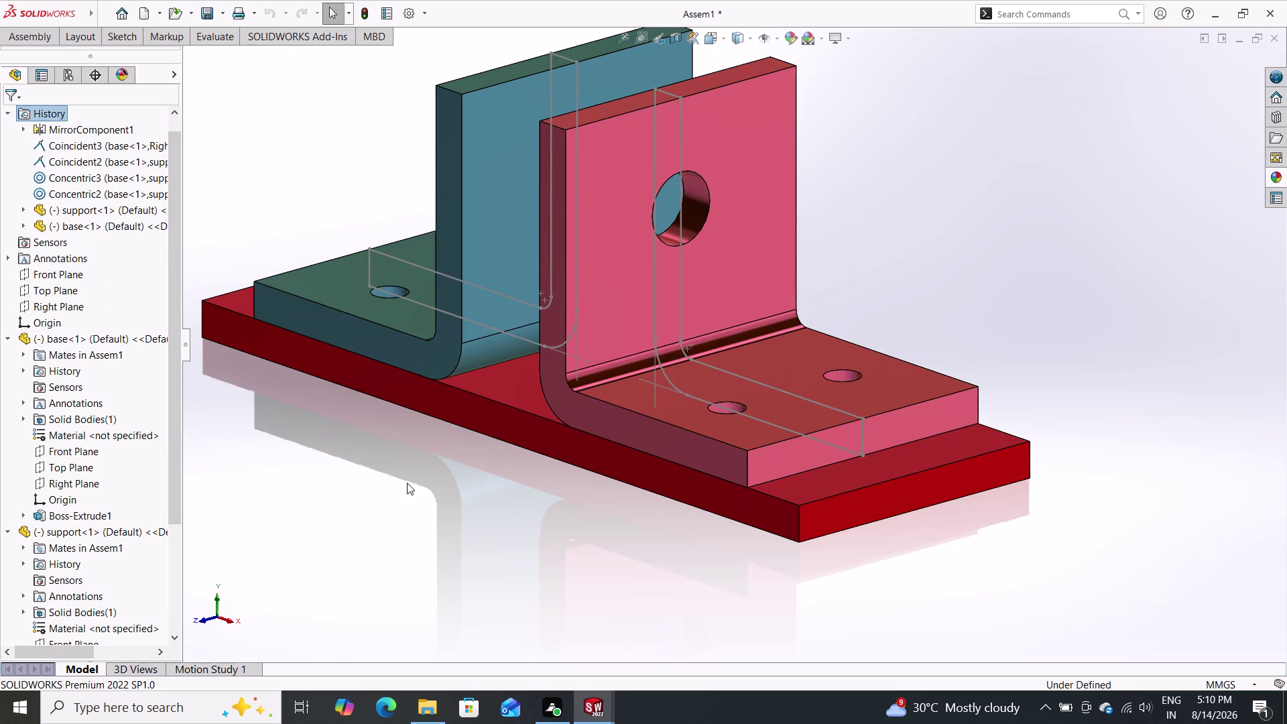
scroll(up, 3)
middle_drag(386, 470, 445, 503)
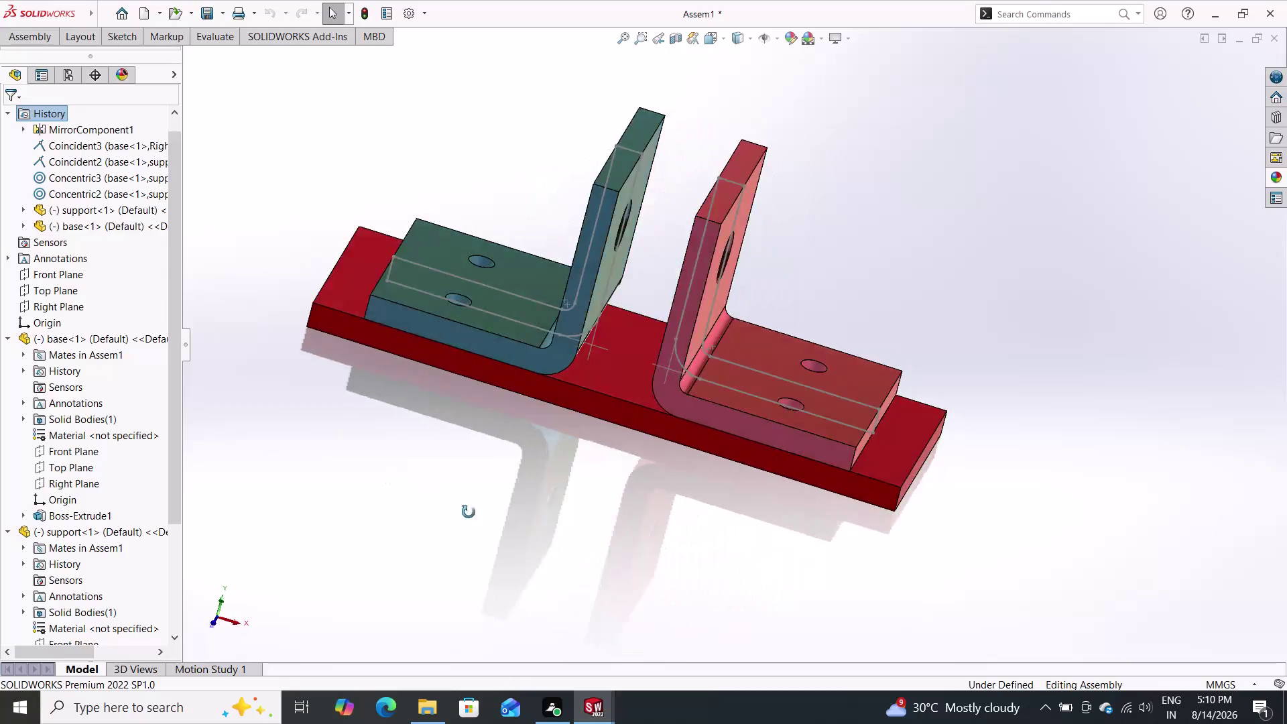
middle_drag(445, 502, 445, 467)
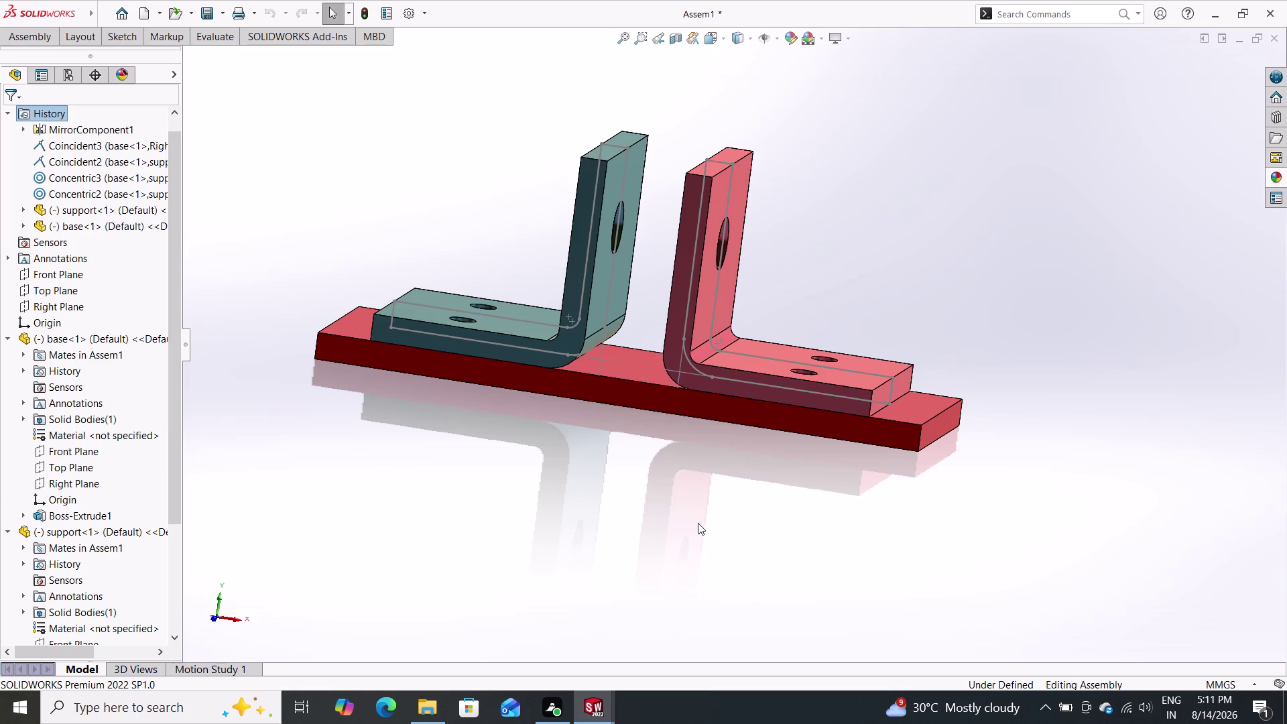
click(7, 35)
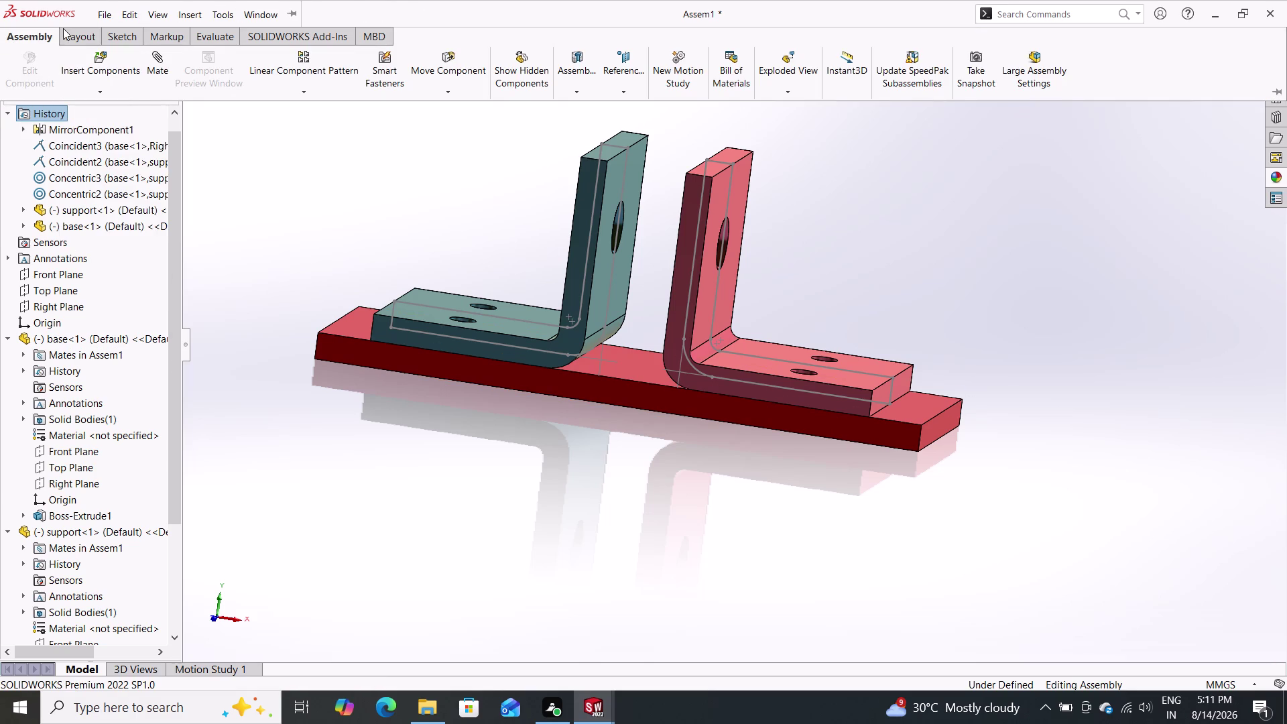
click(87, 61)
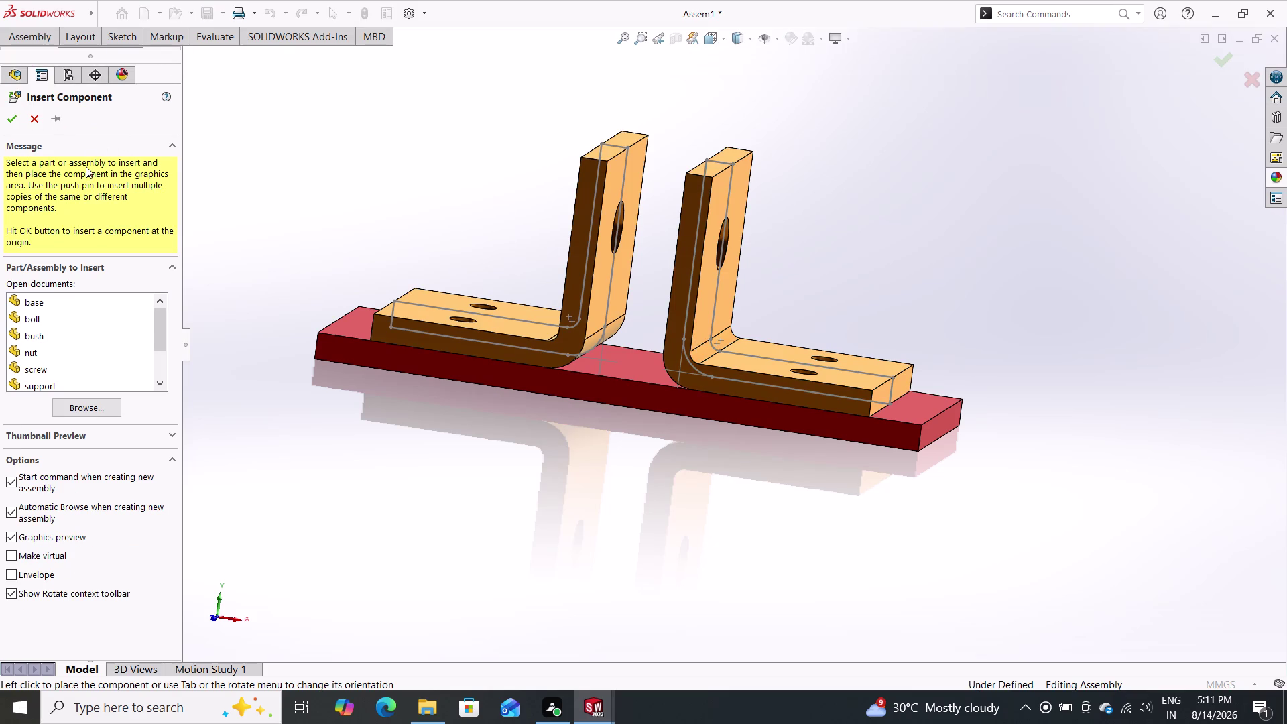
Insert the wheel part and place it beside the base plate.
scroll(down, 3)
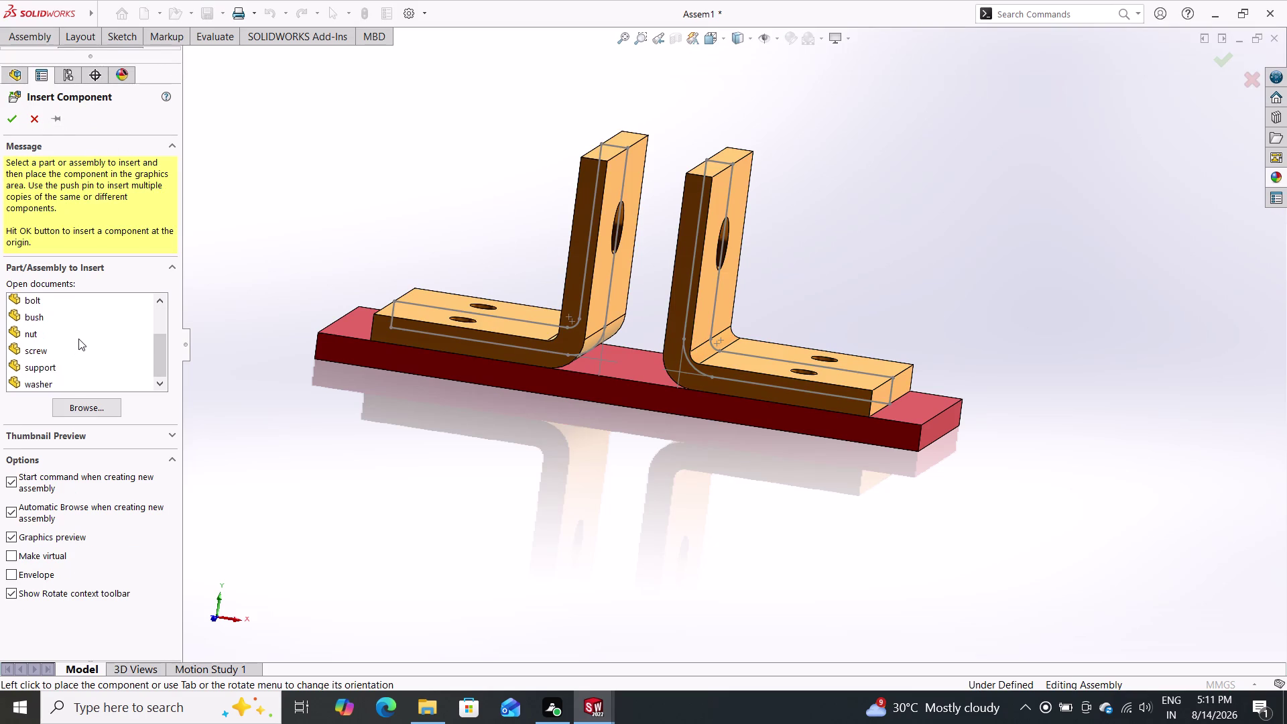
drag(46, 372, 426, 372)
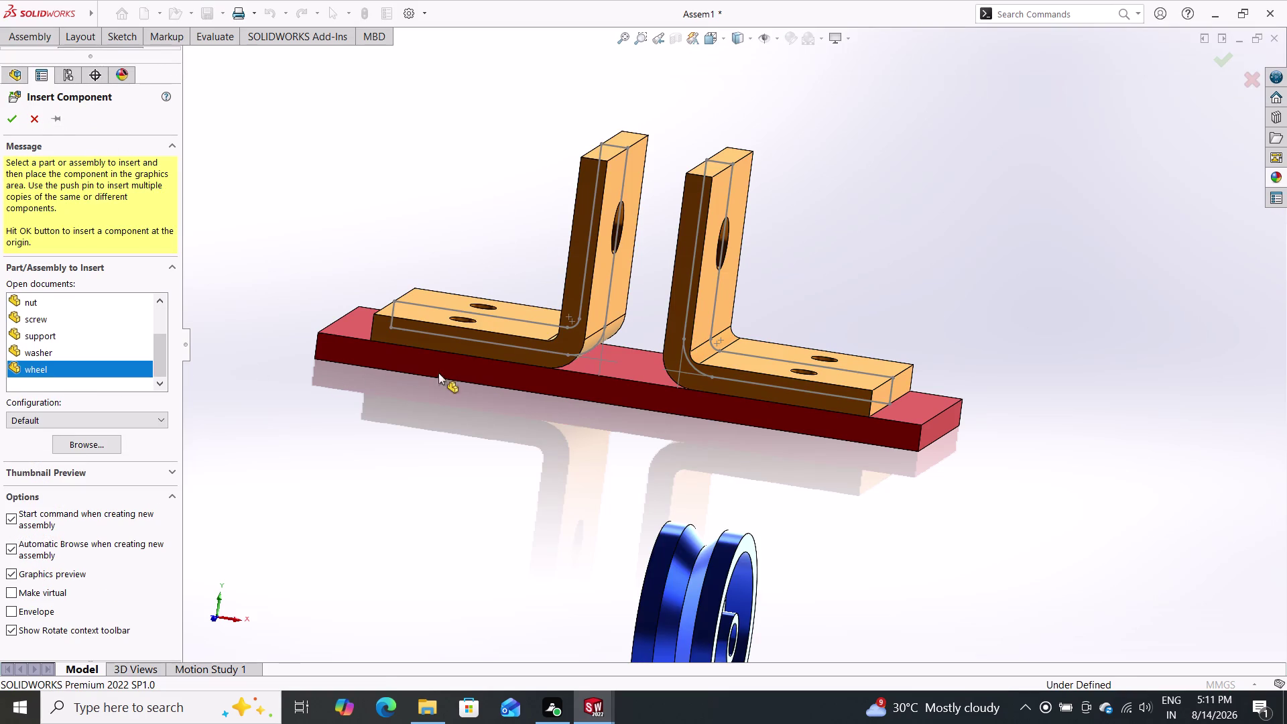
drag(425, 372, 377, 416)
click(377, 416)
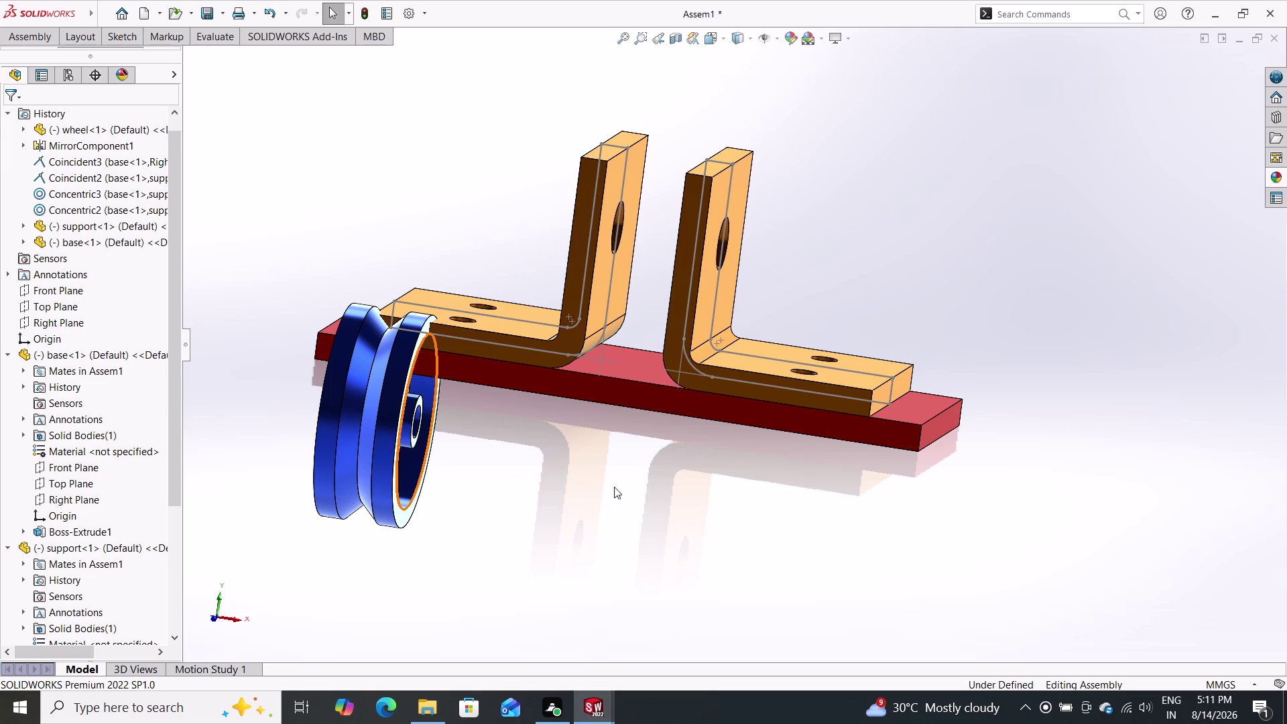
key(Escape)
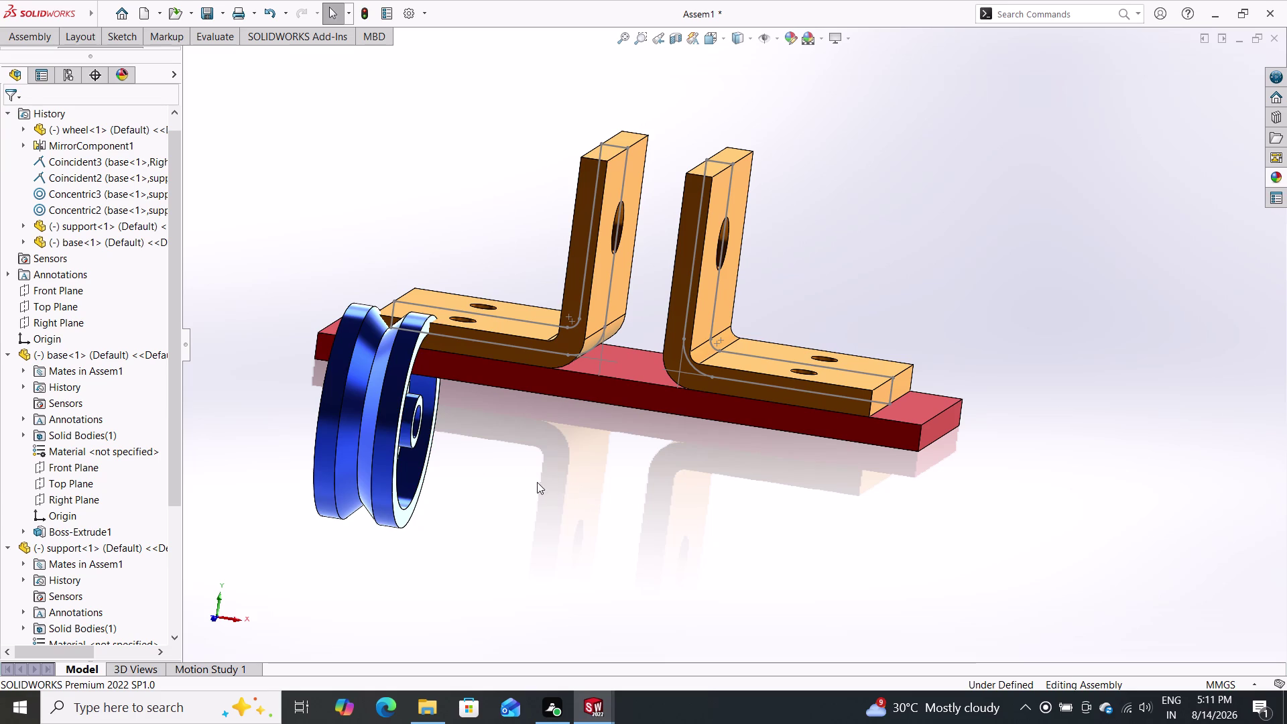
Orbit toward the wheel's bore and start a new mate.
scroll(up, 3)
middle_drag(535, 476, 479, 480)
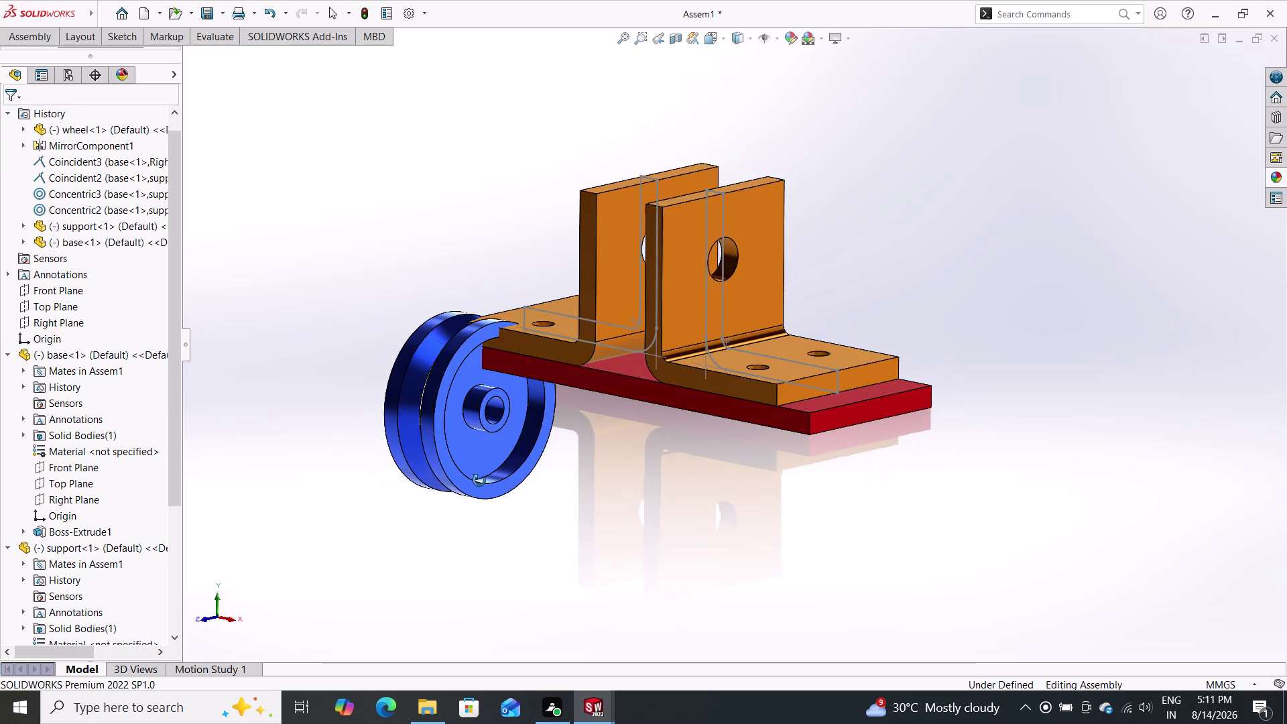
middle_drag(479, 480, 516, 512)
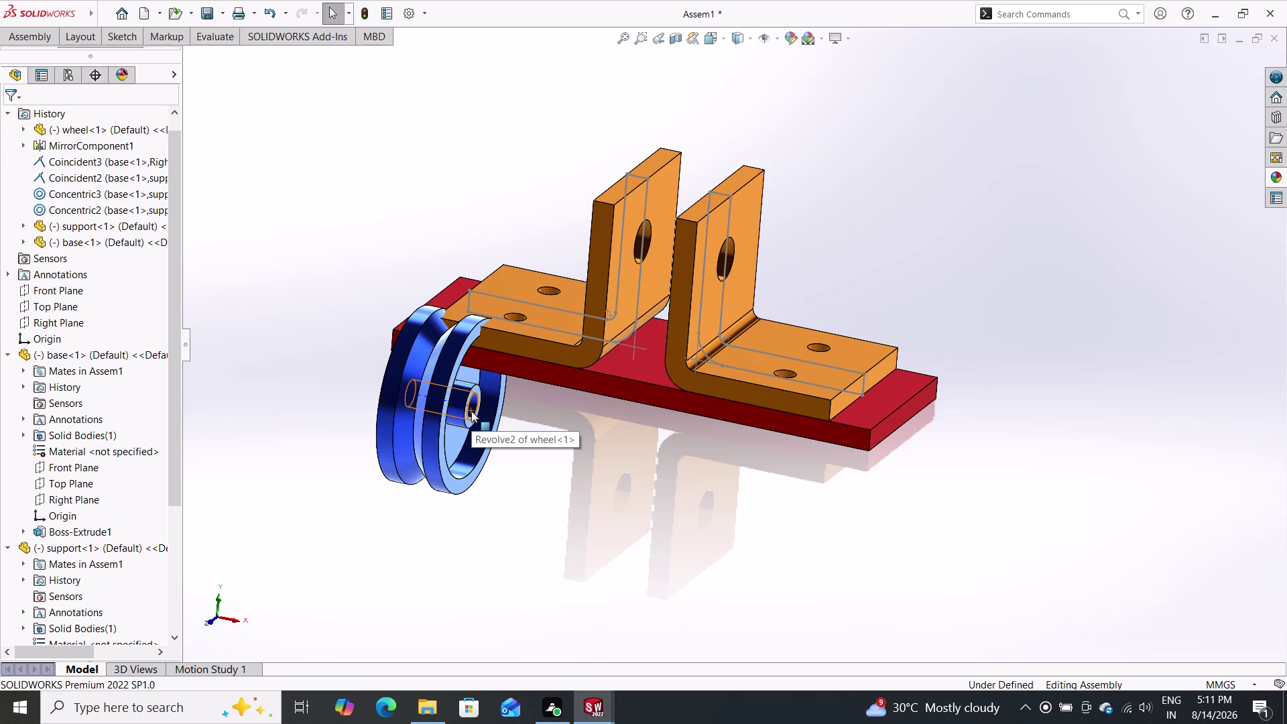
double_click(16, 34)
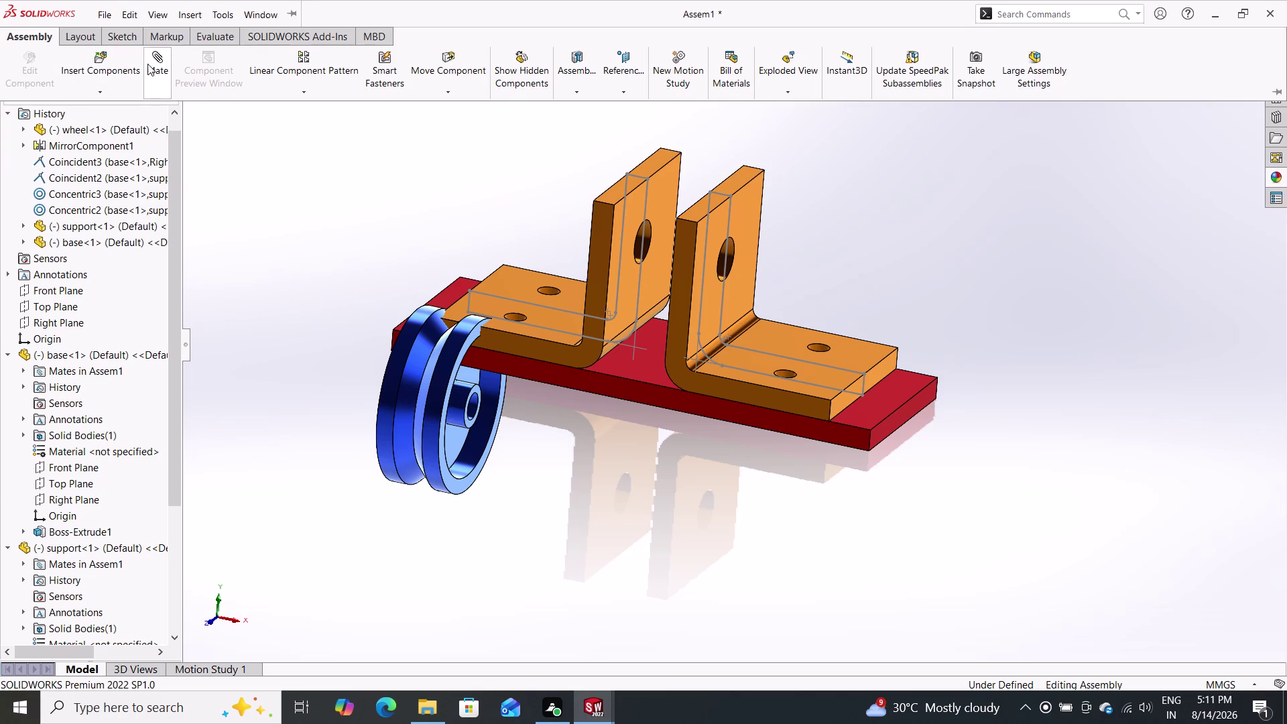
click(158, 69)
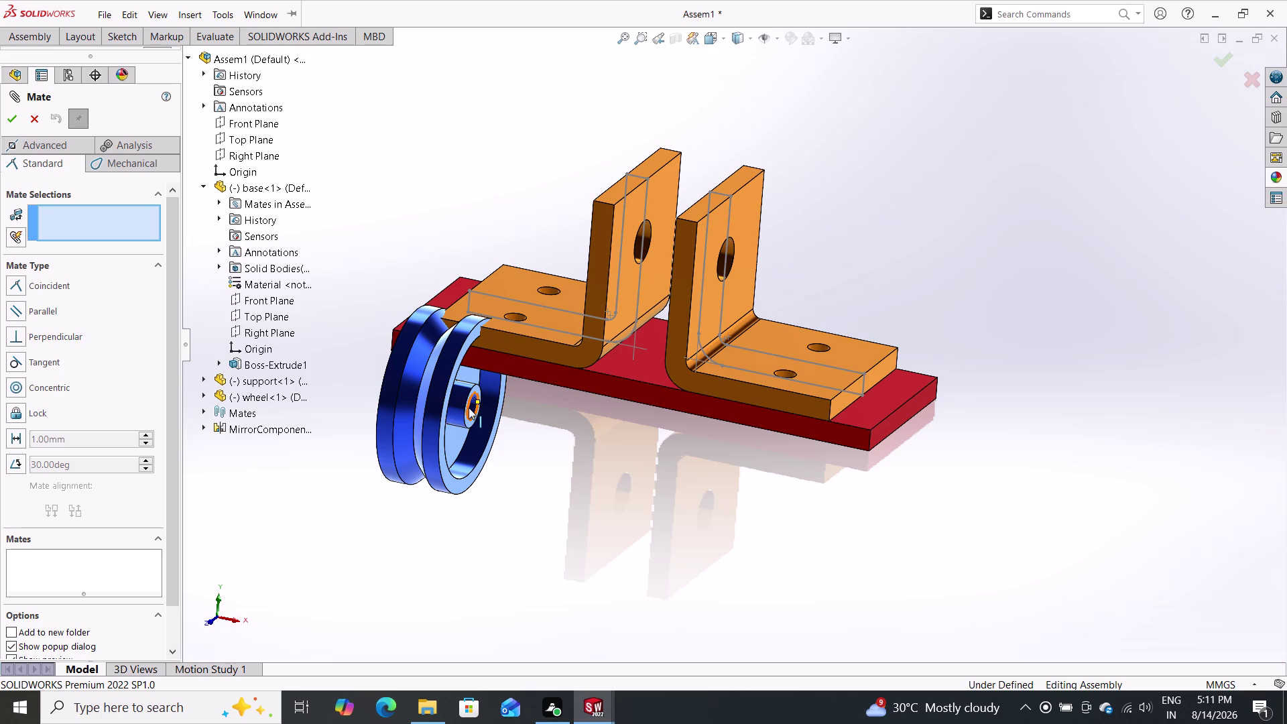
Make the wheel bore edge concentric with the bracket hole face, then slide the wheel along the axis.
double_click(469, 409)
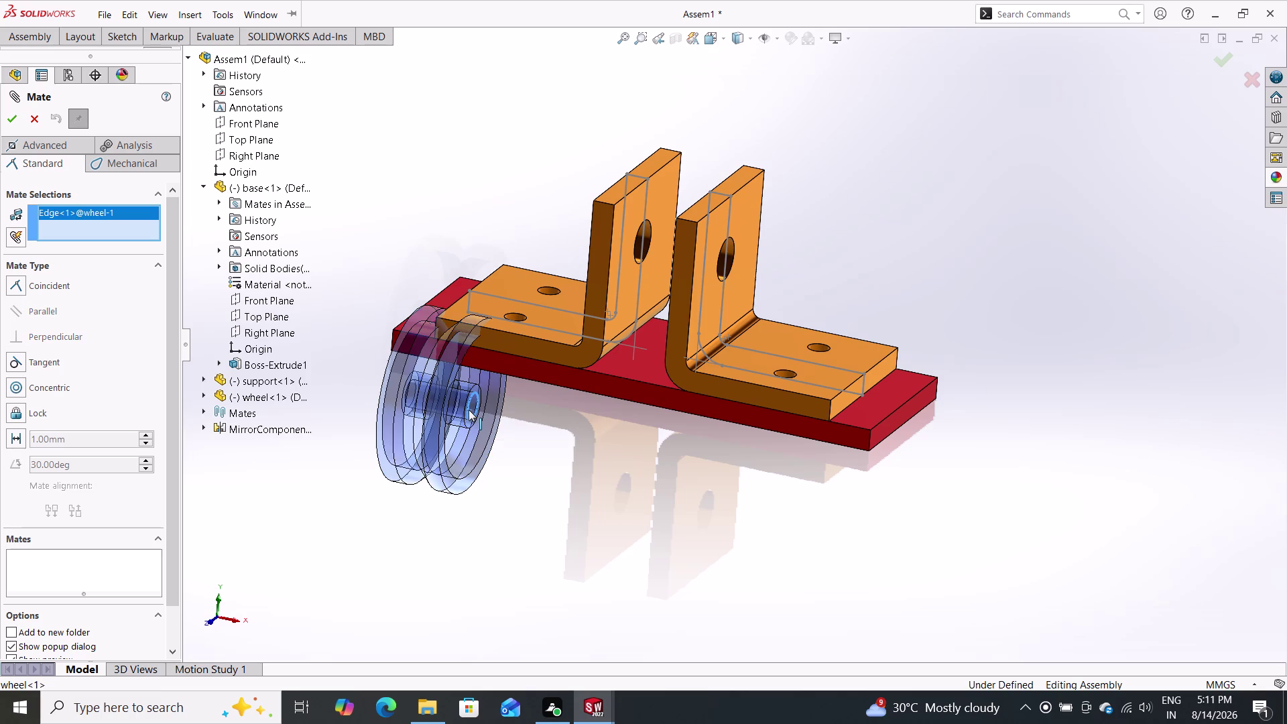
double_click(730, 252)
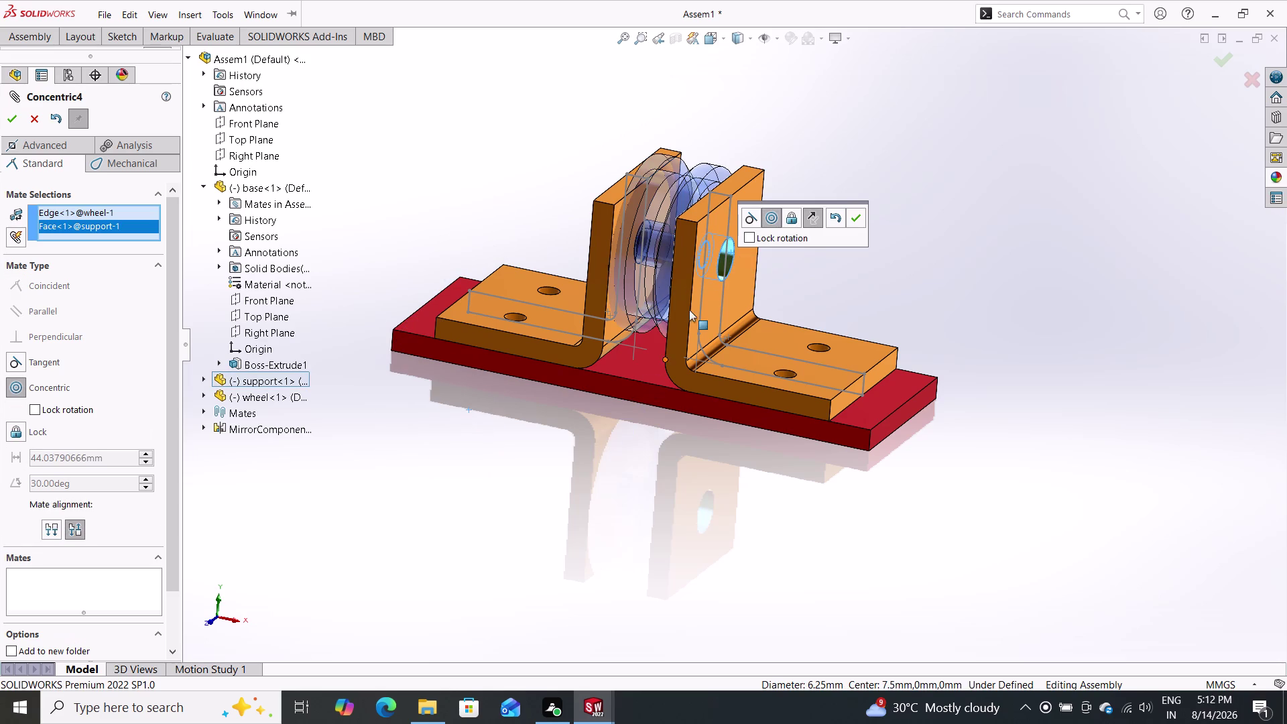
double_click(858, 217)
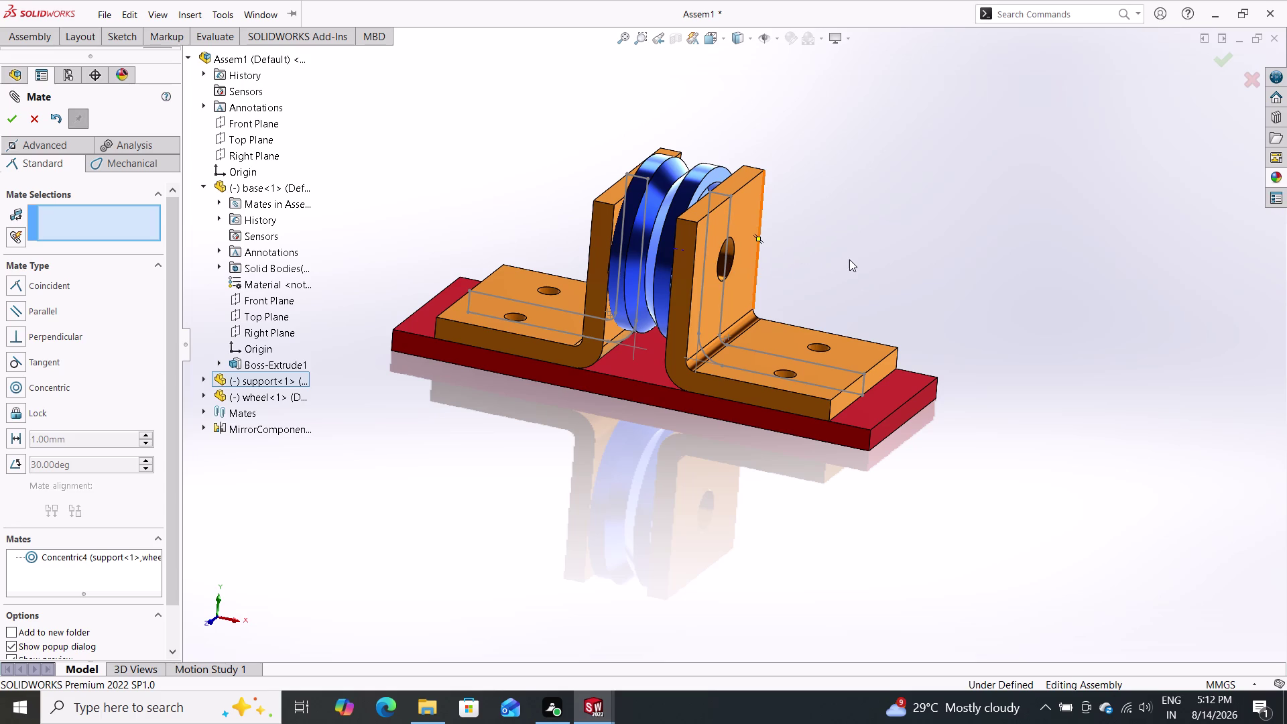
drag(658, 230, 783, 267)
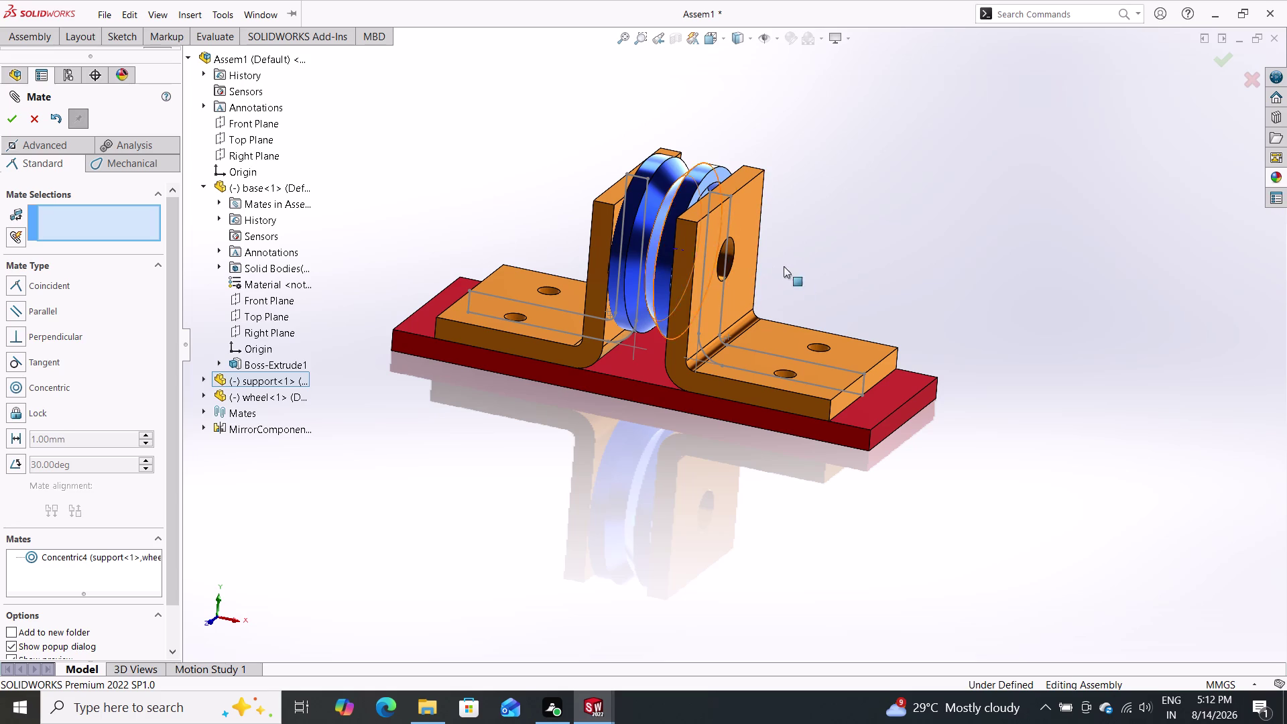
Drag the wheel outside the right bracket and make its side face coincident with the bracket face.
drag(783, 266, 934, 320)
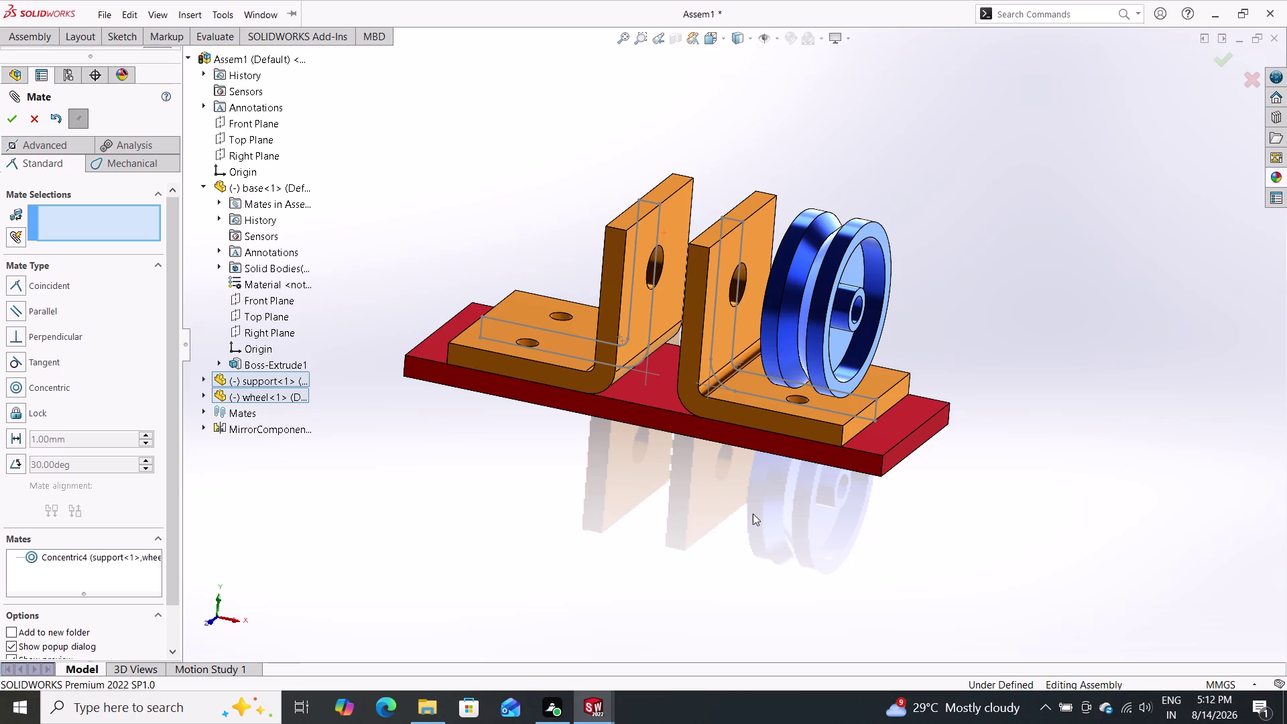
middle_drag(746, 515, 670, 506)
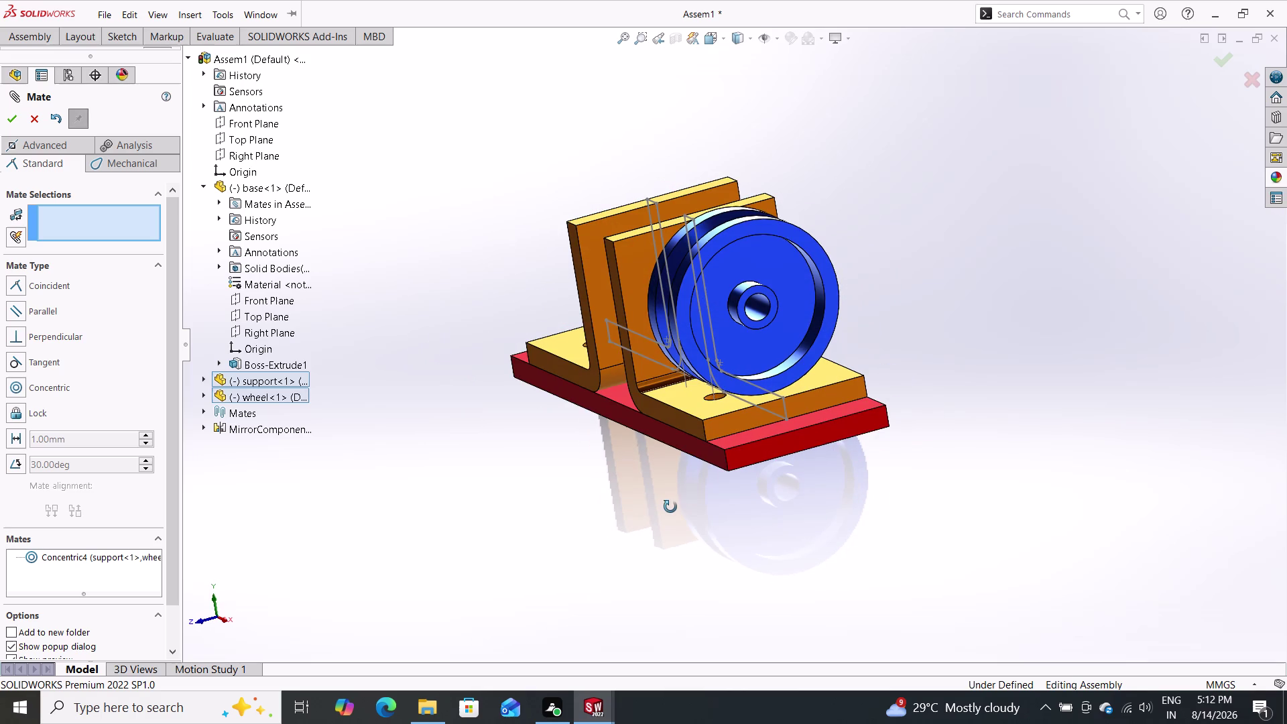
middle_drag(670, 507, 670, 507)
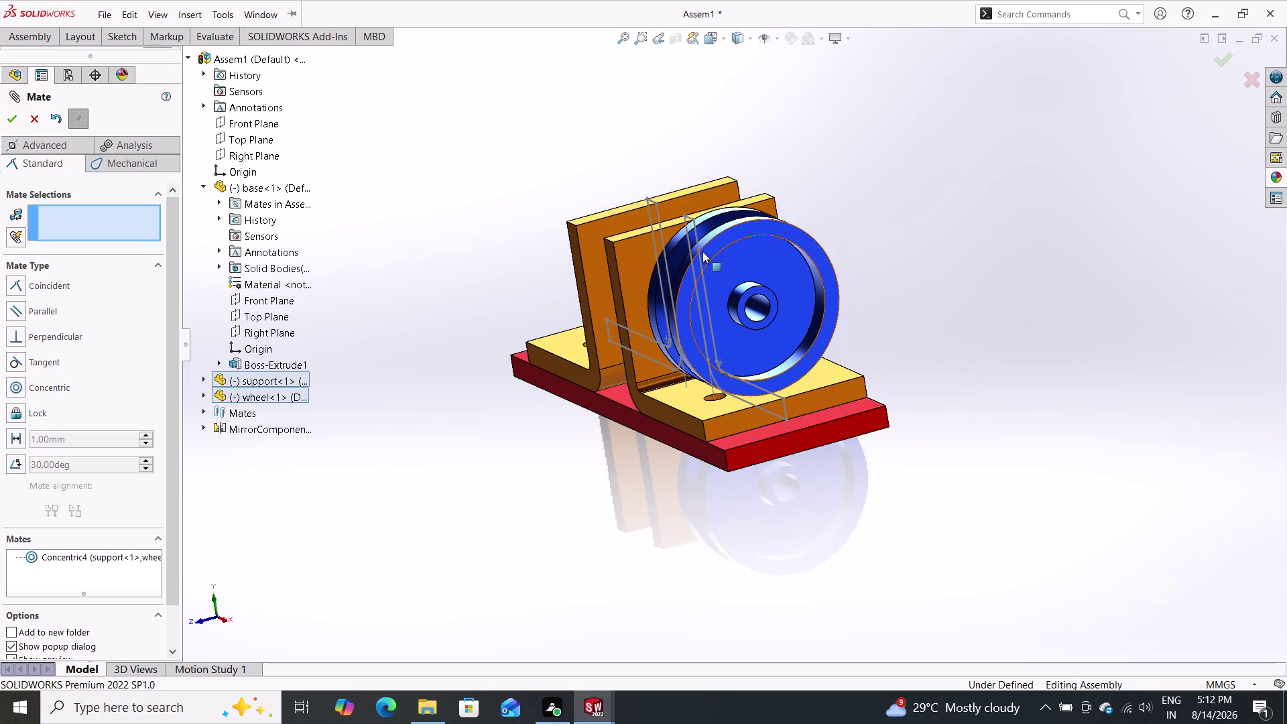
click(702, 252)
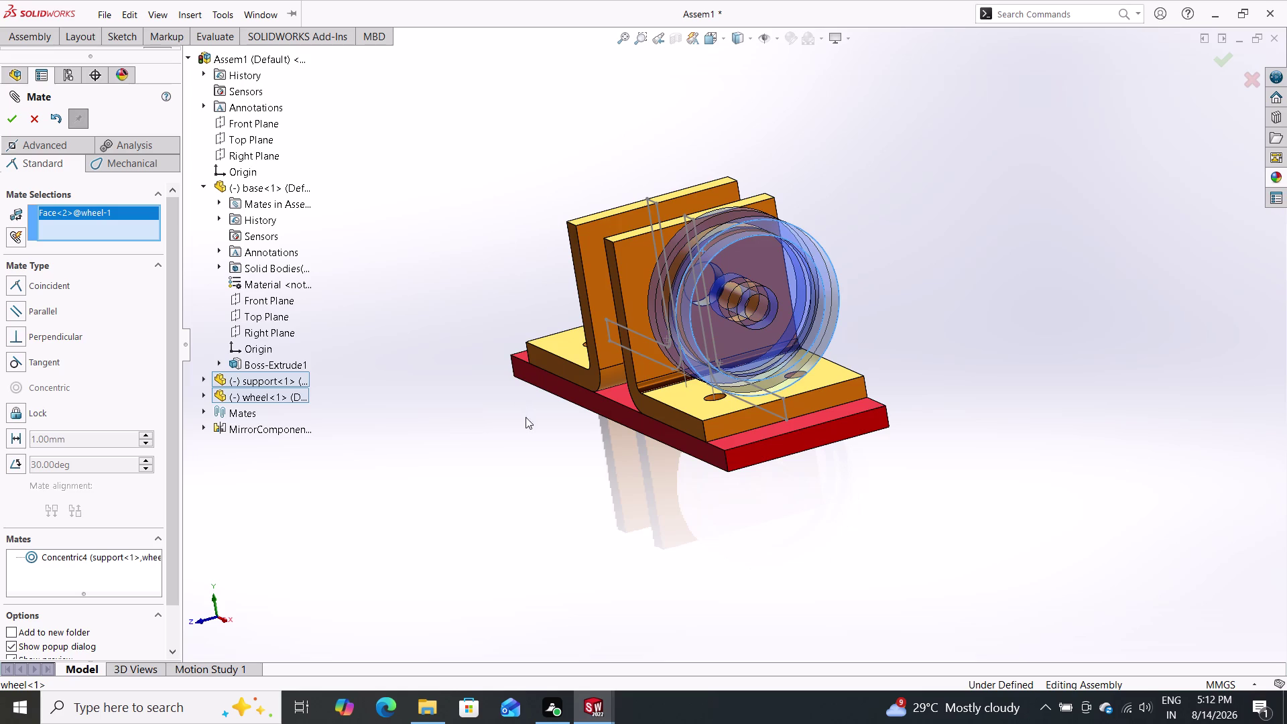
middle_drag(527, 418, 698, 493)
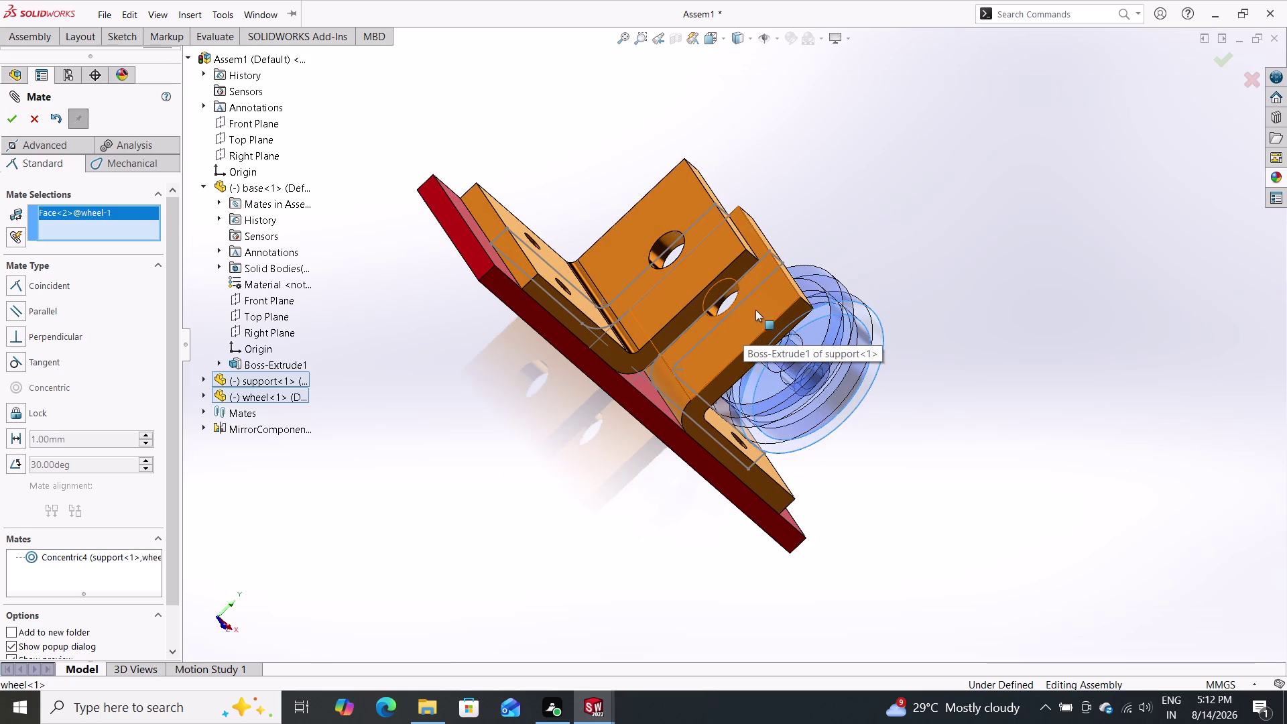
double_click(767, 294)
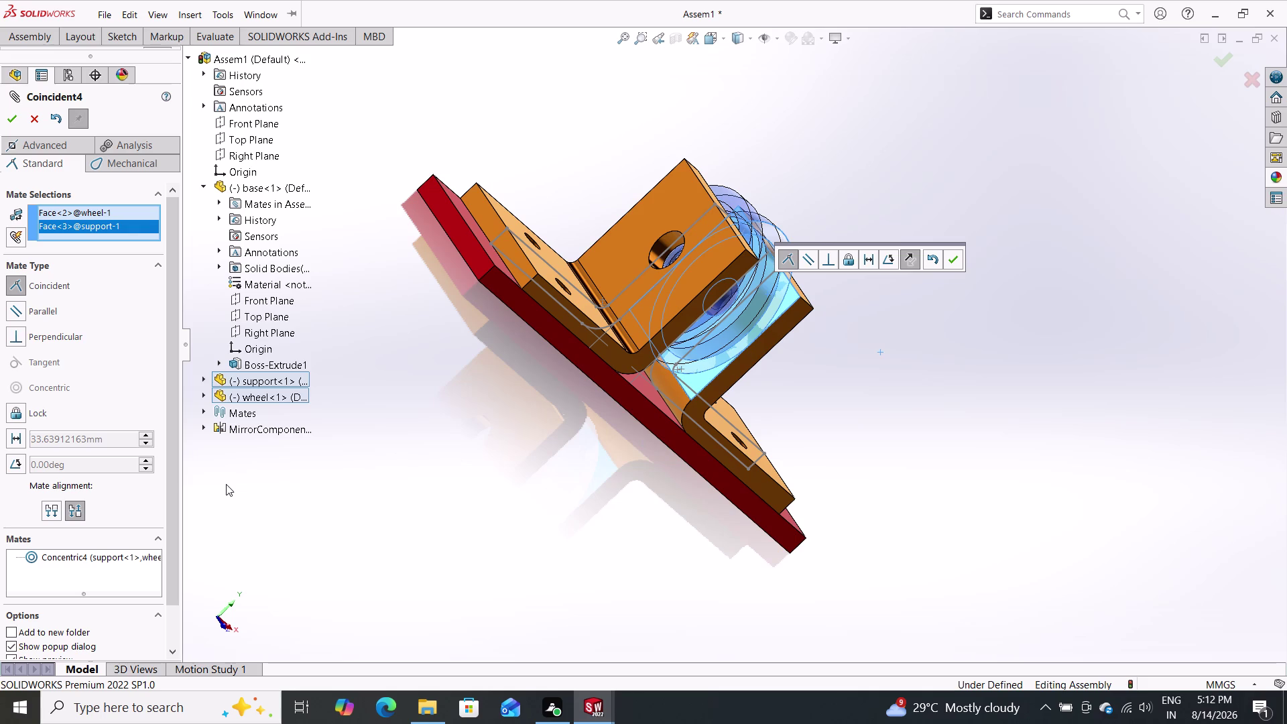
click(790, 260)
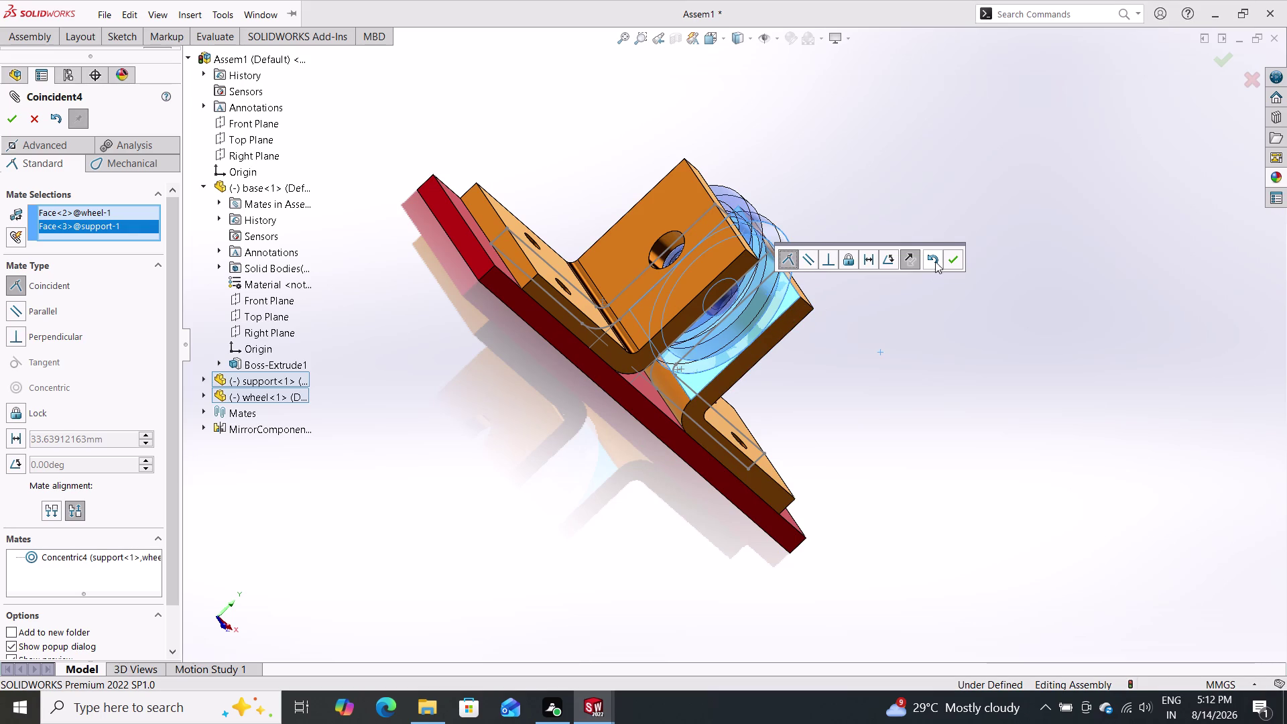
click(953, 258)
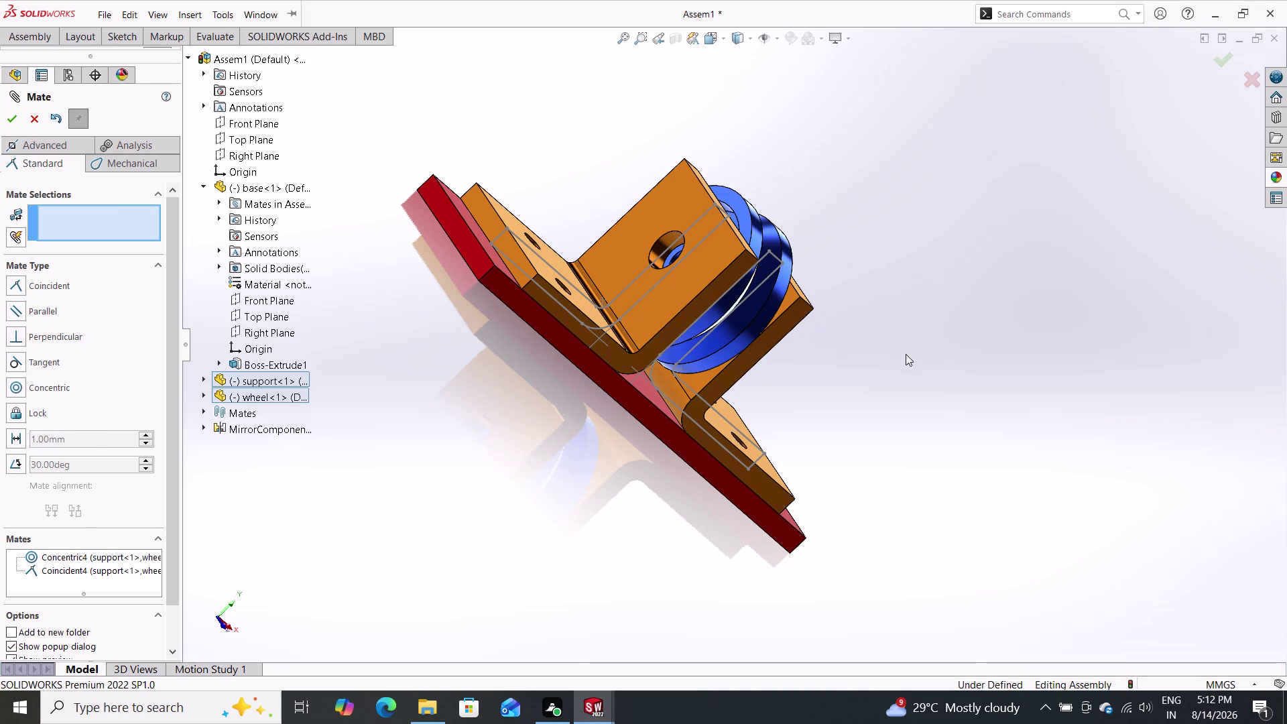
Orbit the assembly to inspect the mated wheel from above, below and the side.
middle_drag(886, 420, 782, 352)
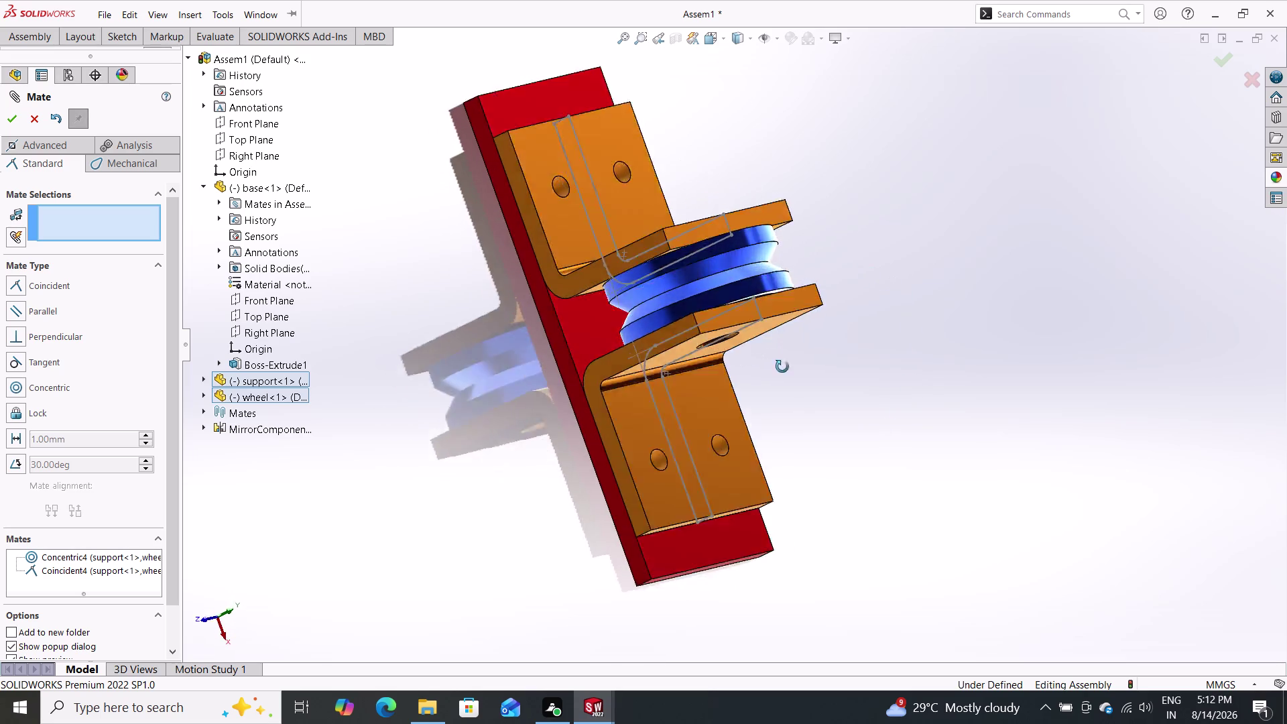
middle_drag(783, 352, 855, 212)
scroll(down, 3)
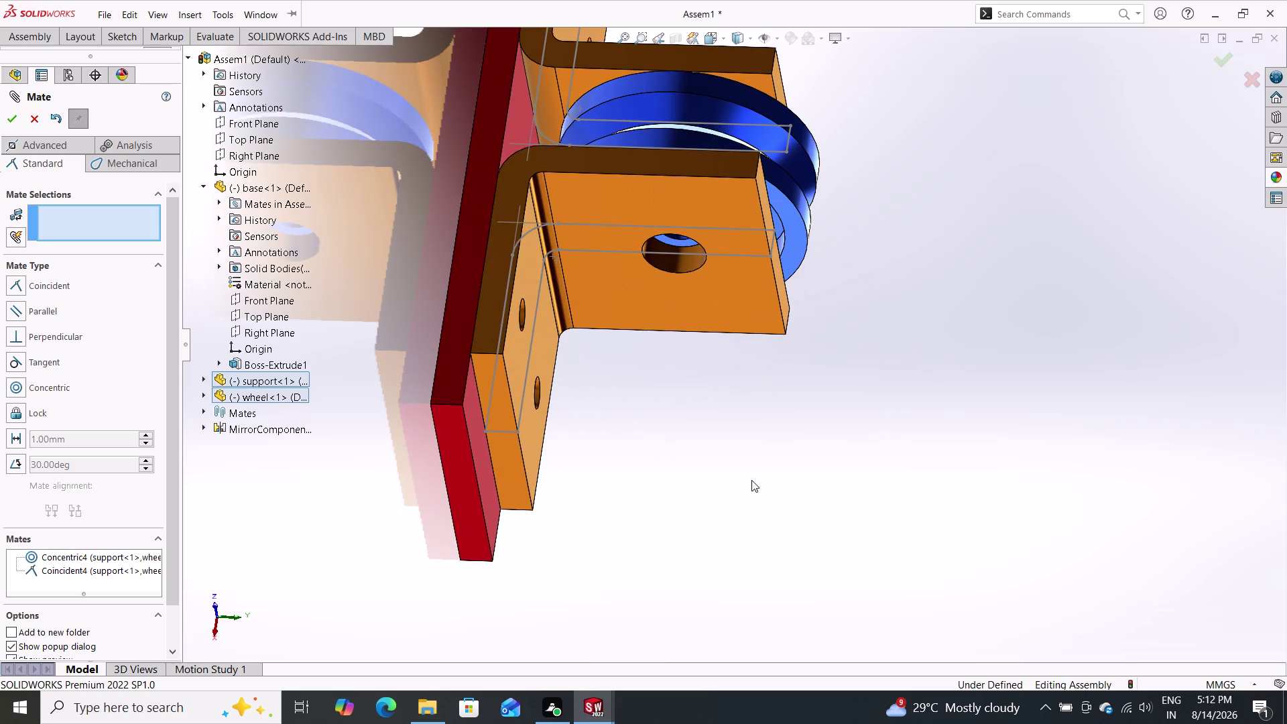
scroll(up, 3)
middle_drag(585, 527, 730, 536)
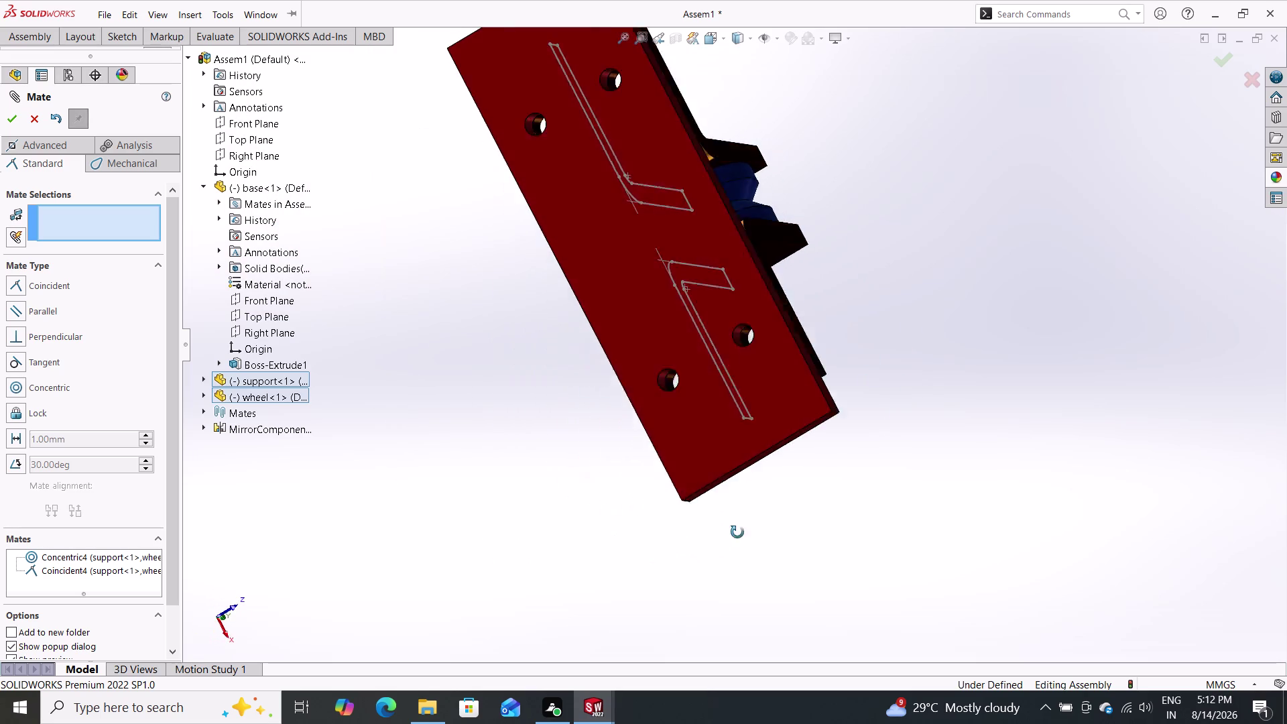
middle_drag(731, 537, 749, 524)
middle_drag(784, 130, 703, 215)
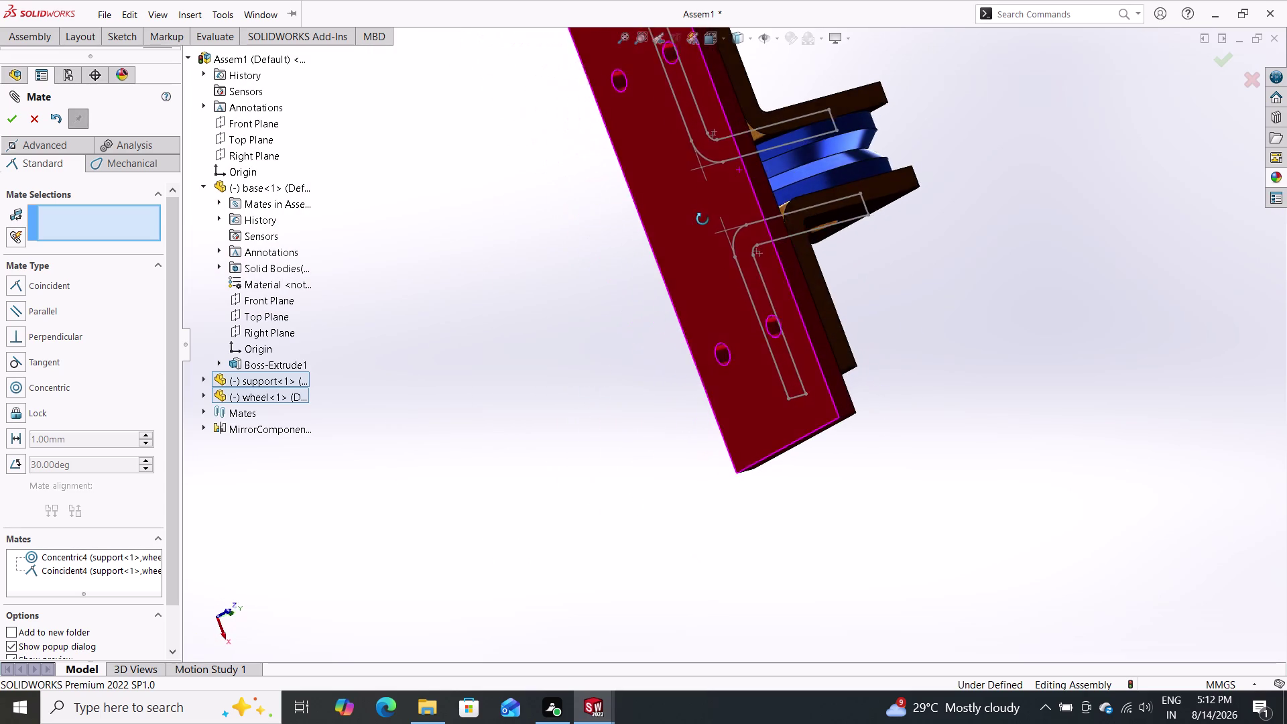
middle_drag(703, 214, 636, 408)
middle_drag(546, 185, 508, 159)
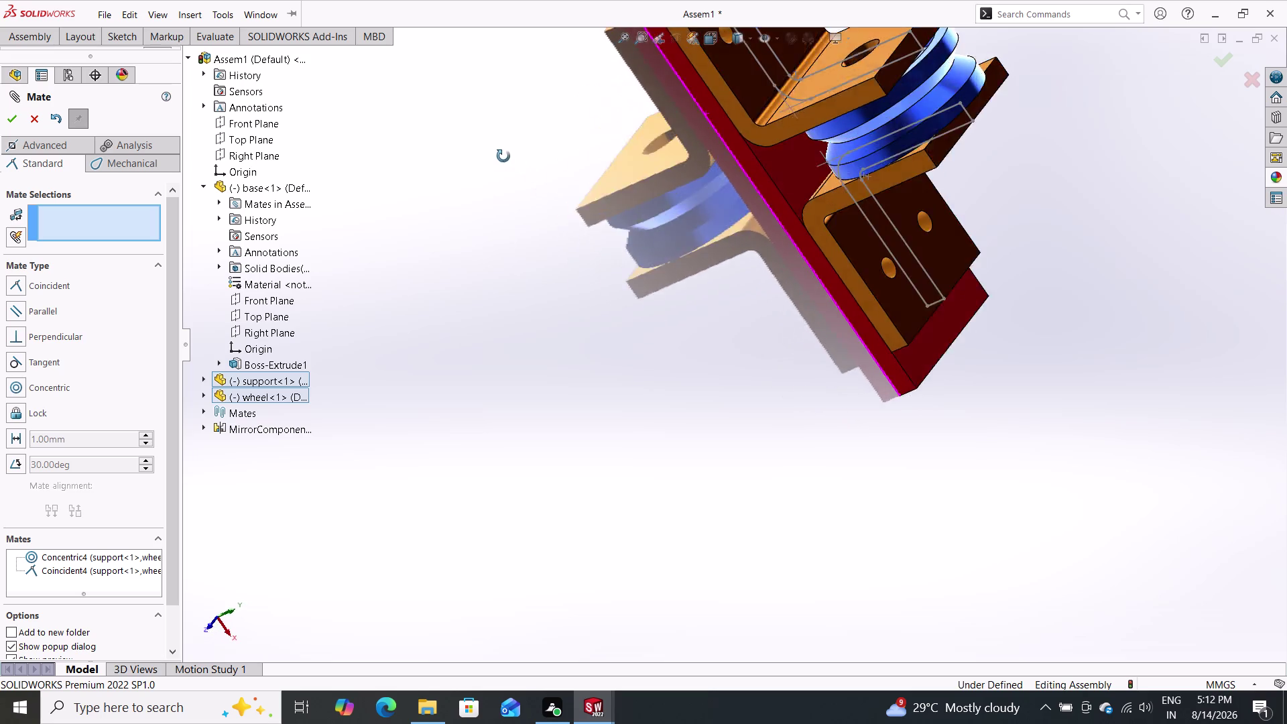
middle_drag(507, 159, 524, 83)
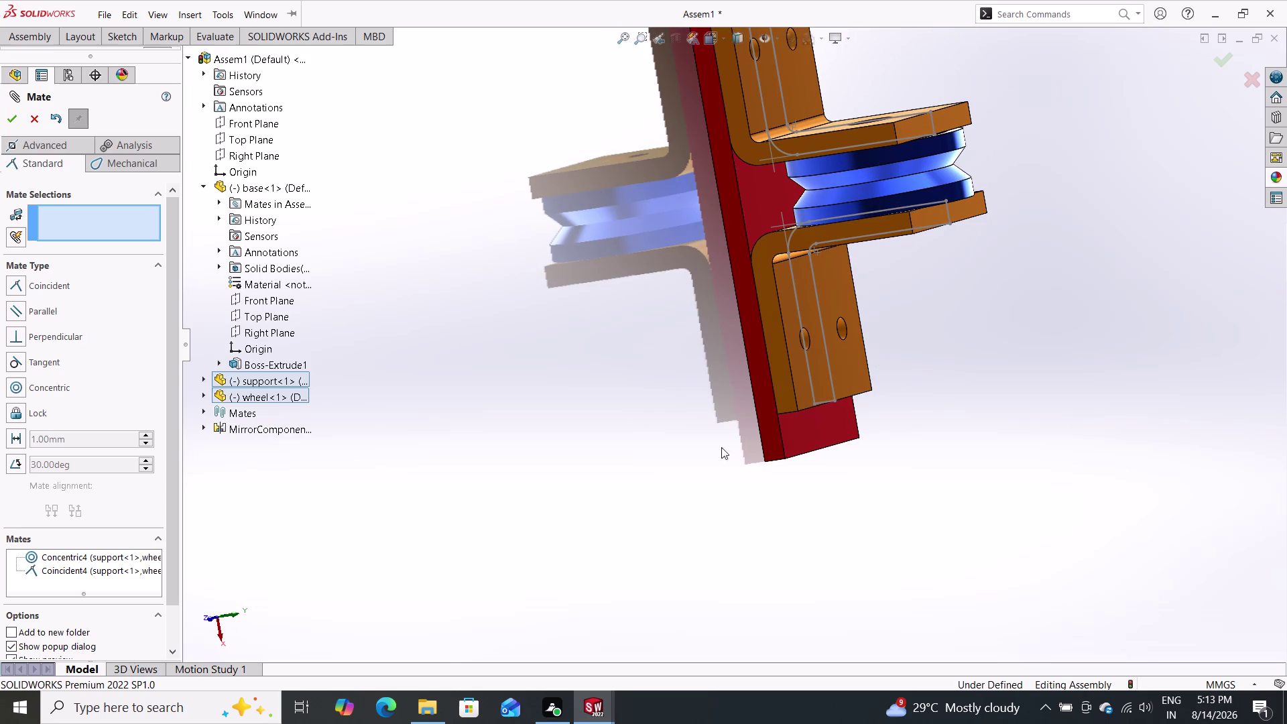
middle_drag(713, 487, 756, 227)
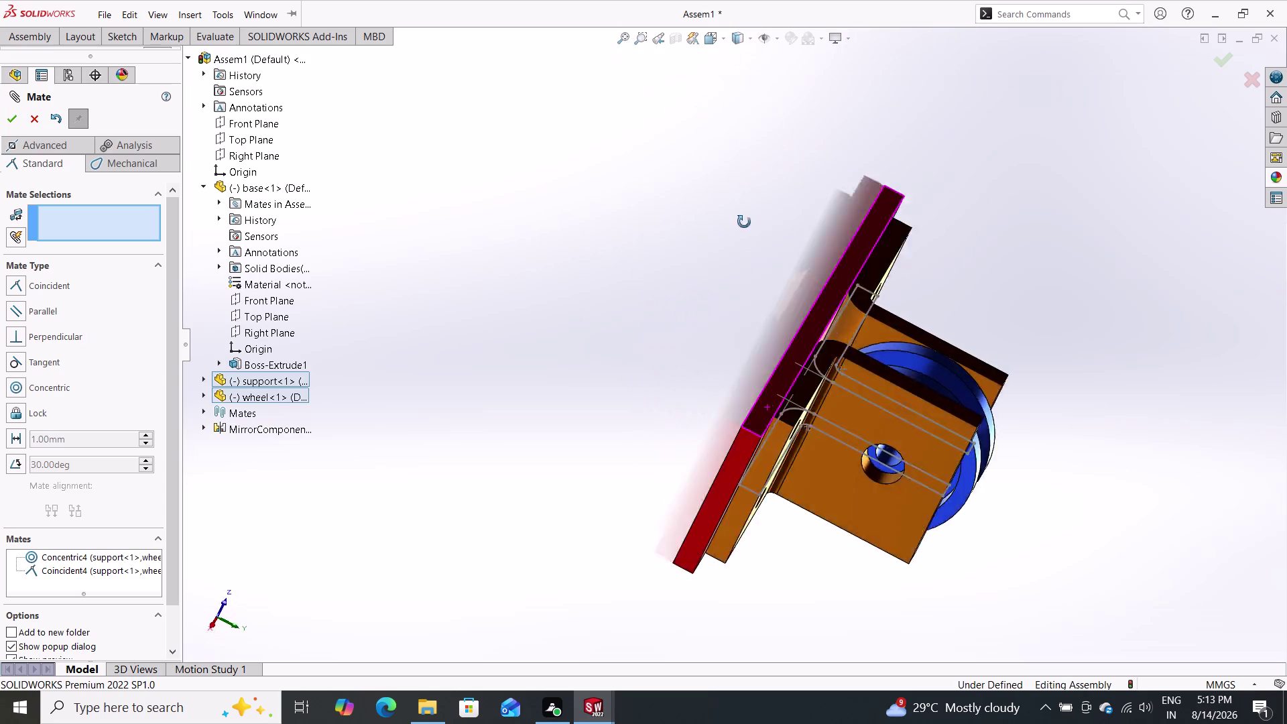
middle_drag(757, 227, 472, 399)
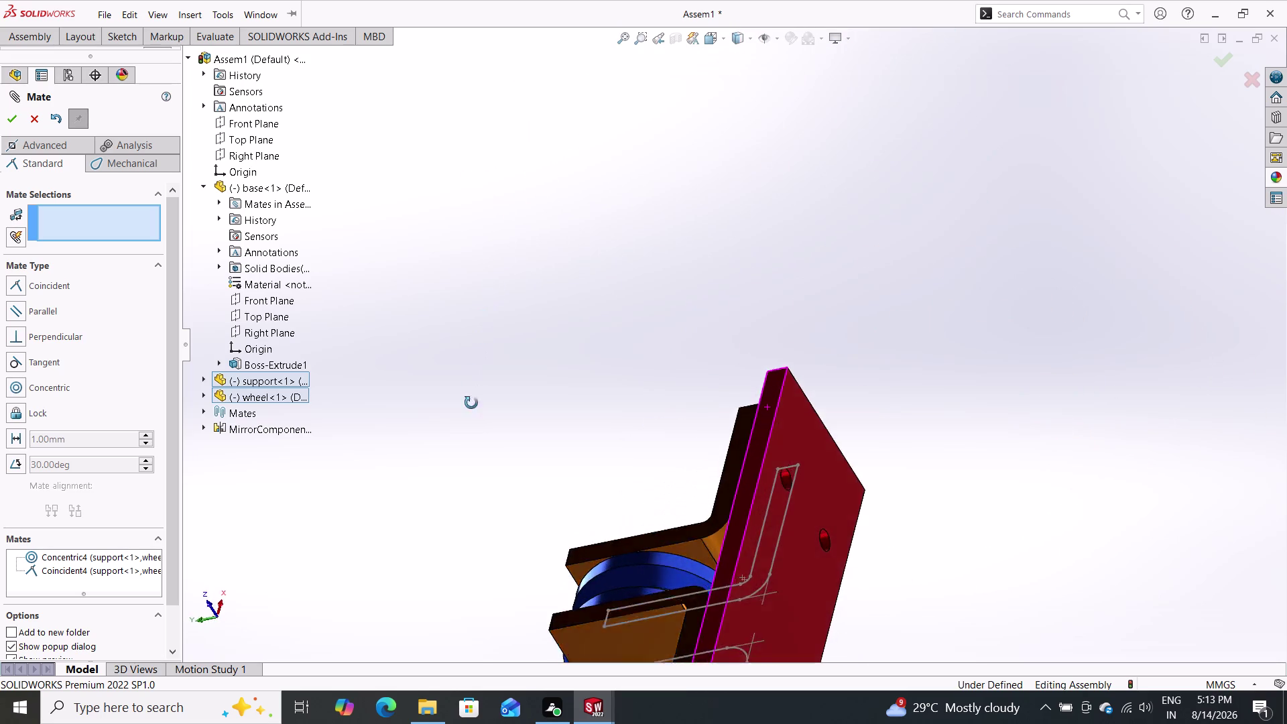
middle_drag(471, 398, 799, 247)
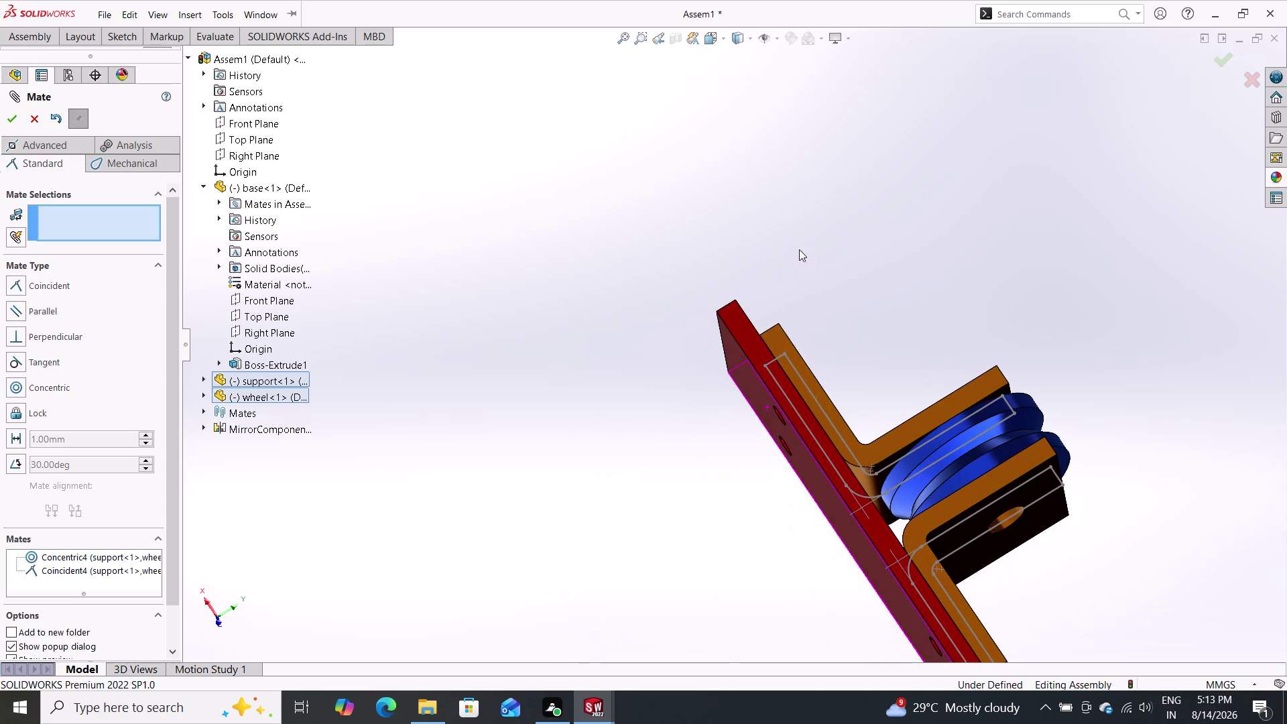
scroll(down, 3)
scroll(up, 3)
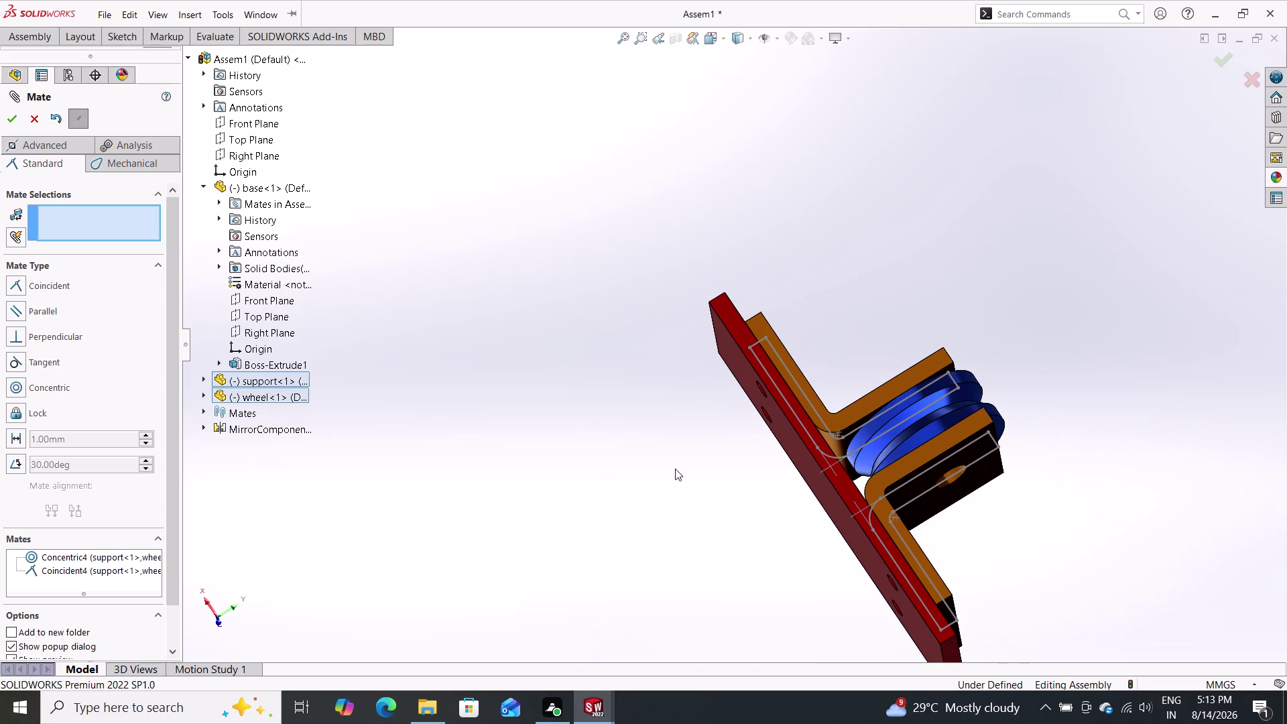
middle_drag(702, 454, 488, 340)
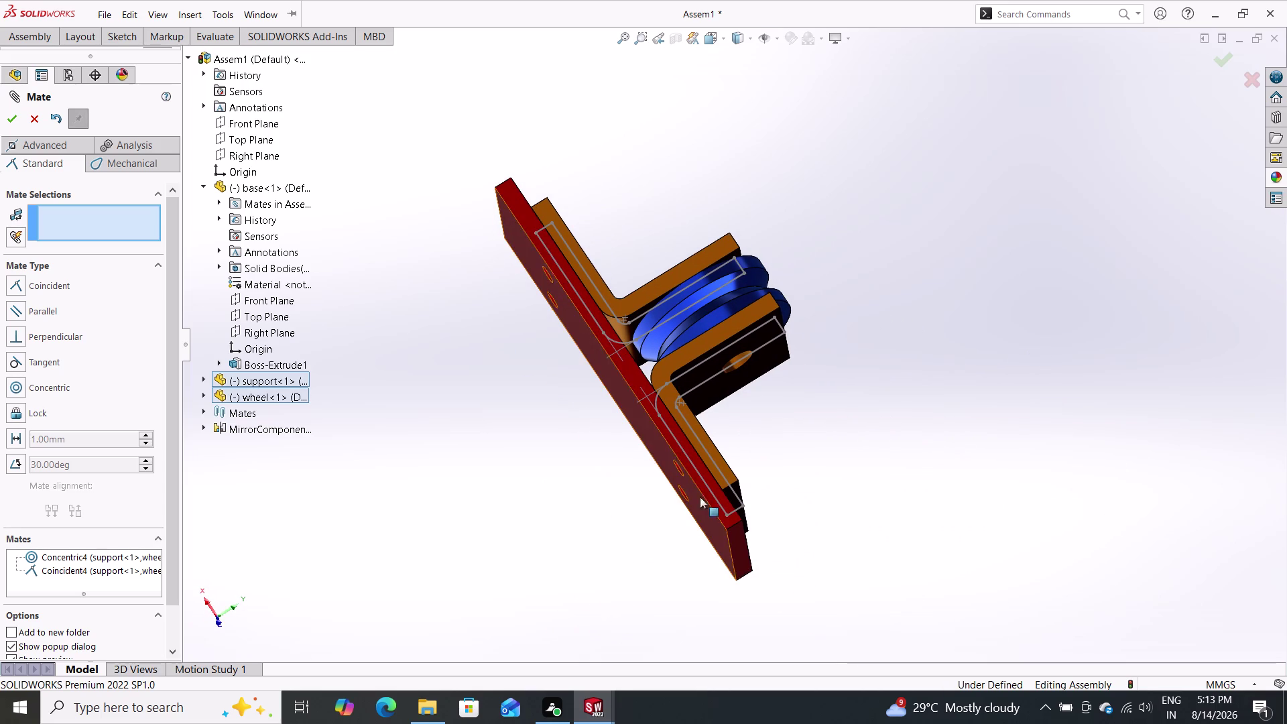
middle_drag(810, 499, 772, 518)
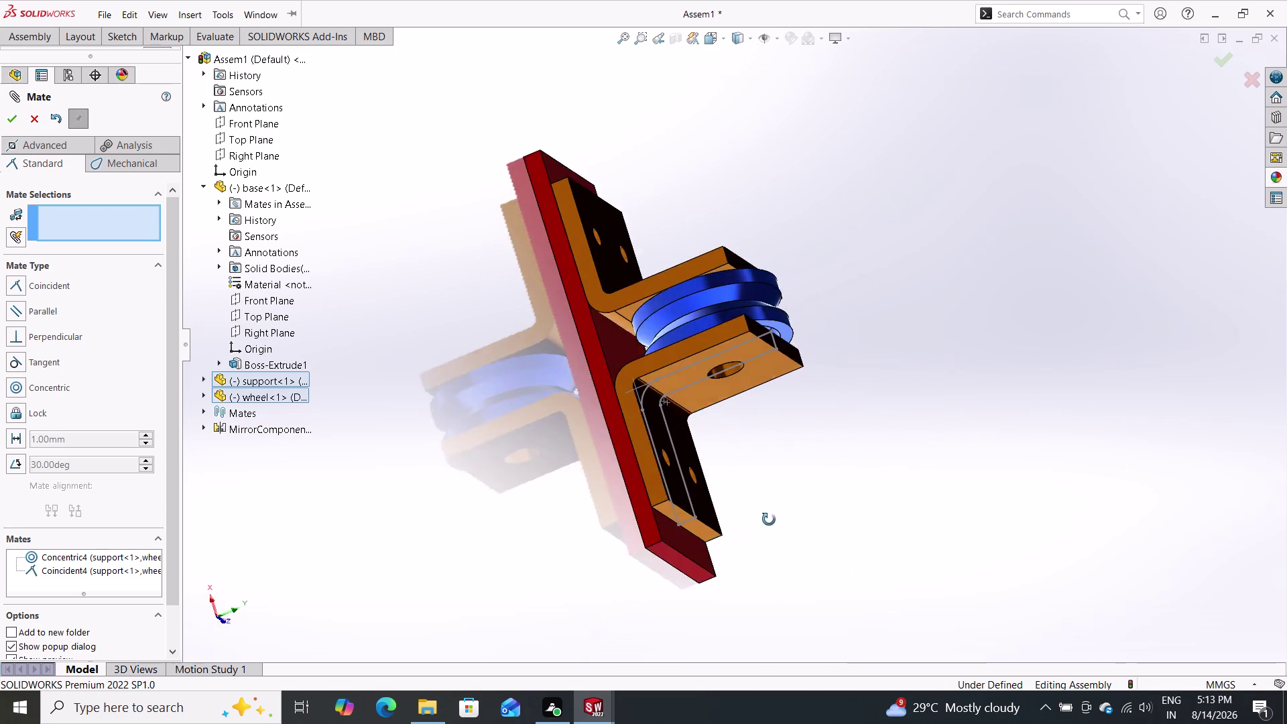
middle_drag(772, 518, 736, 577)
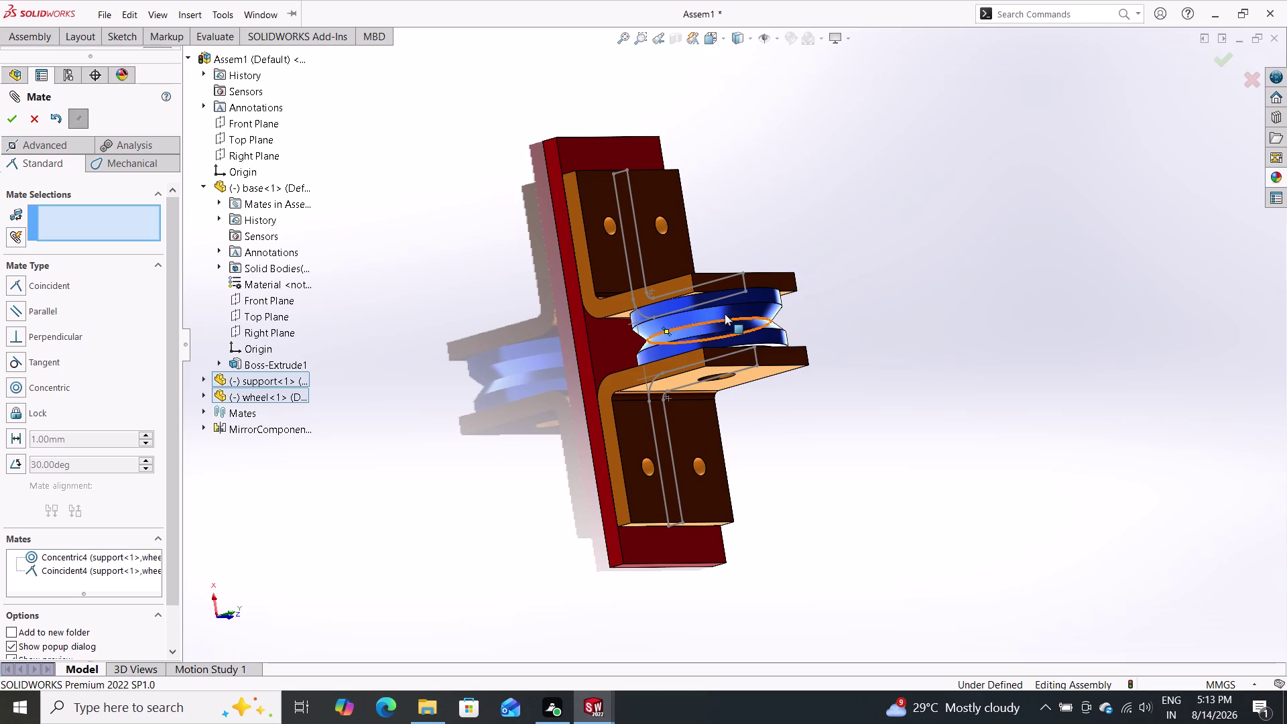
Accept the wheel's Concentric4 and Coincident4 mates and close mating.
click(724, 314)
drag(729, 309, 733, 376)
drag(733, 388, 733, 402)
double_click(732, 402)
key(Escape)
key(Escape)
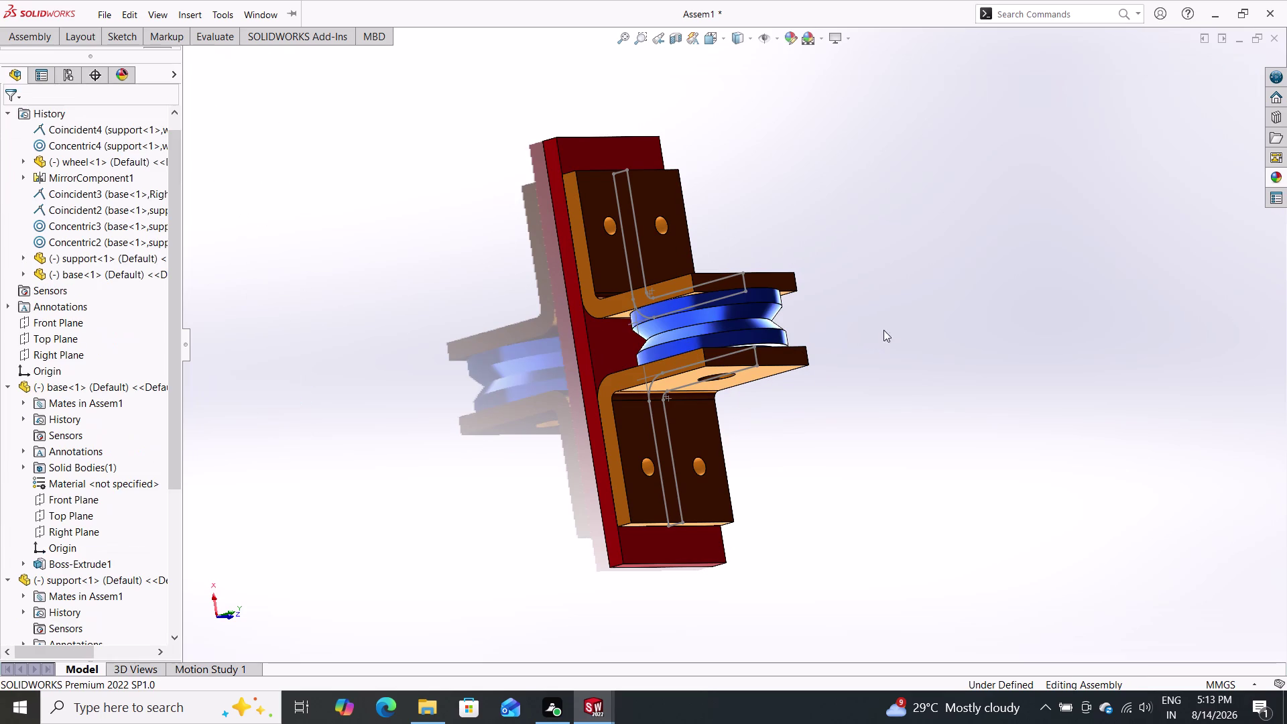
key(Escape)
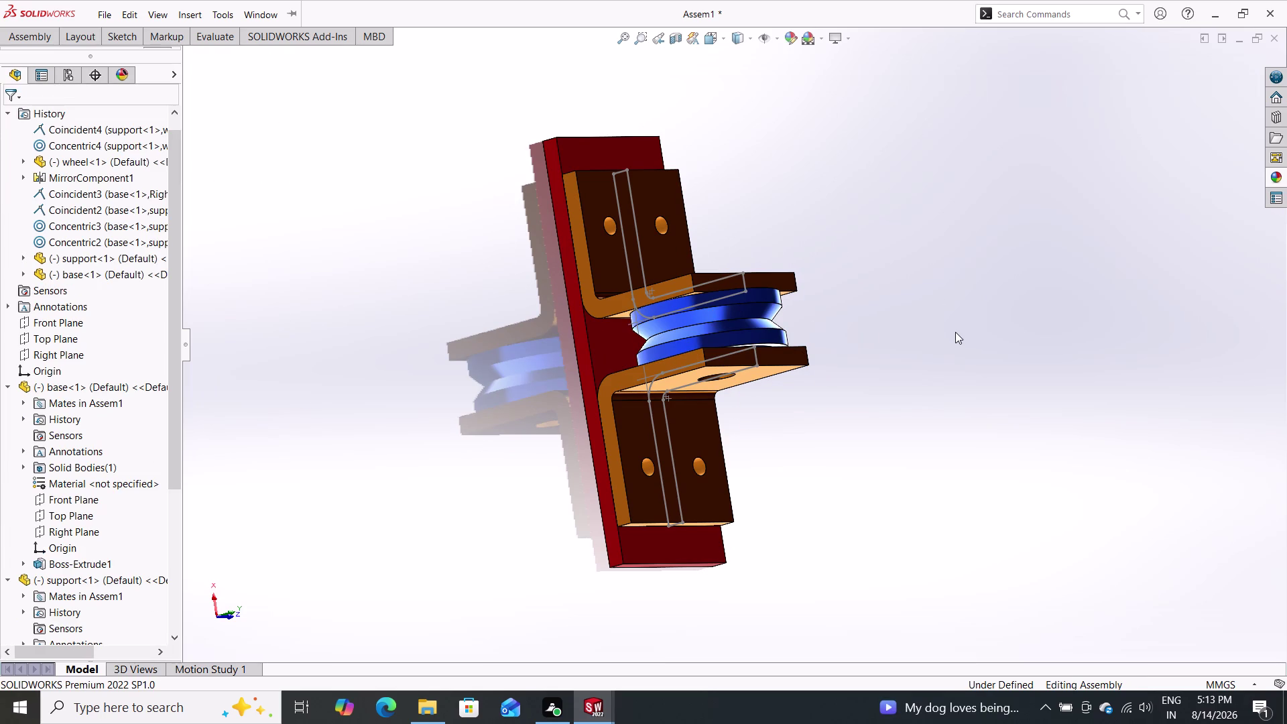
Orbit around the brackets again to check the wheel fit and the bracket hole.
middle_drag(825, 455, 858, 457)
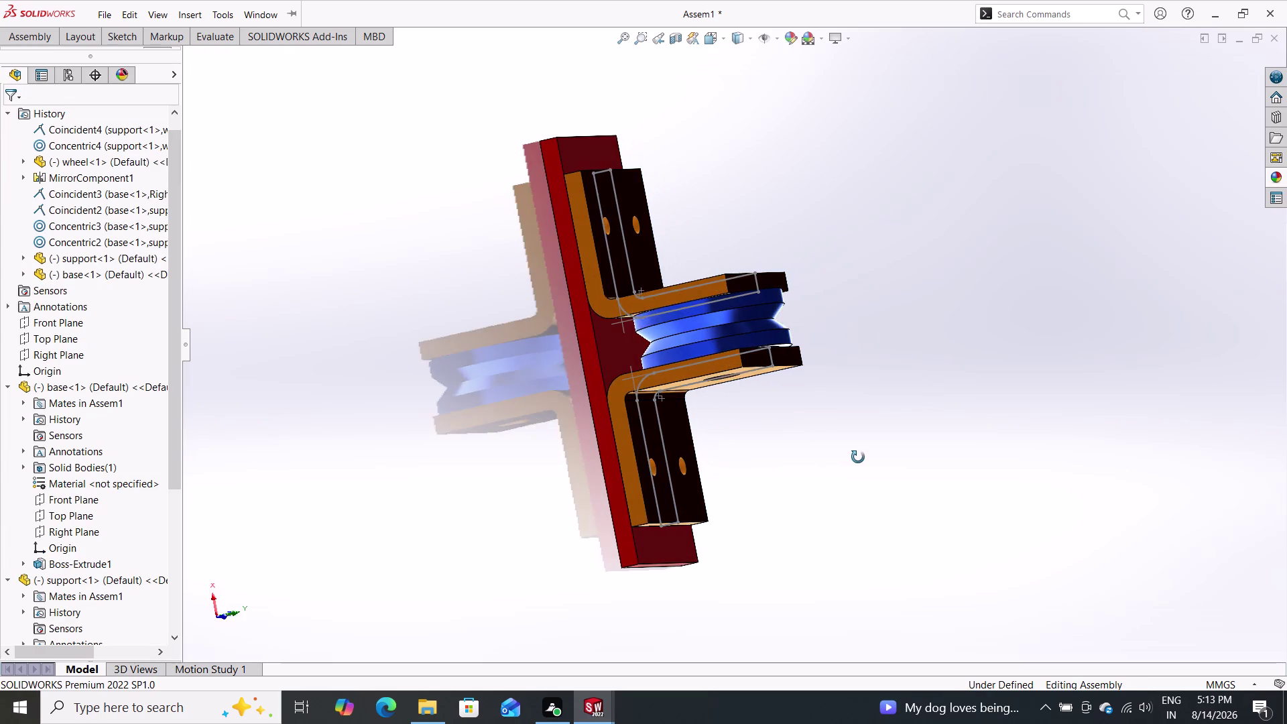
middle_drag(858, 457, 922, 390)
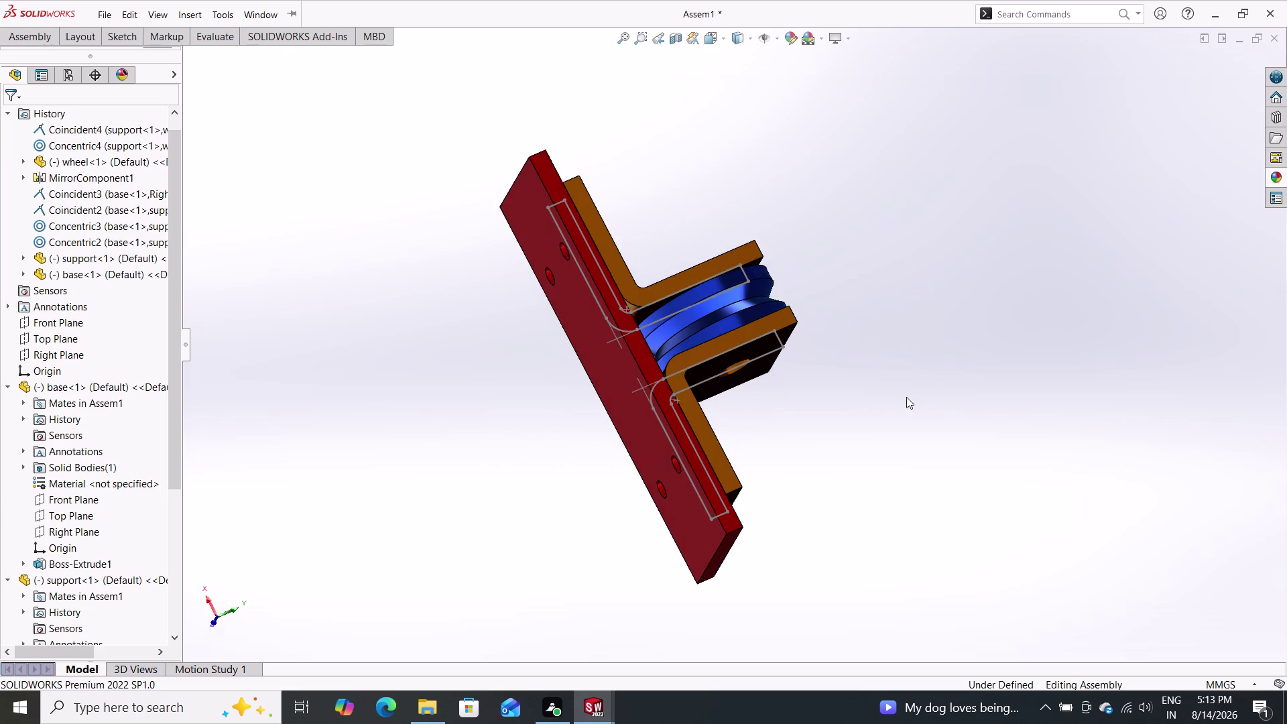
middle_drag(645, 473, 701, 609)
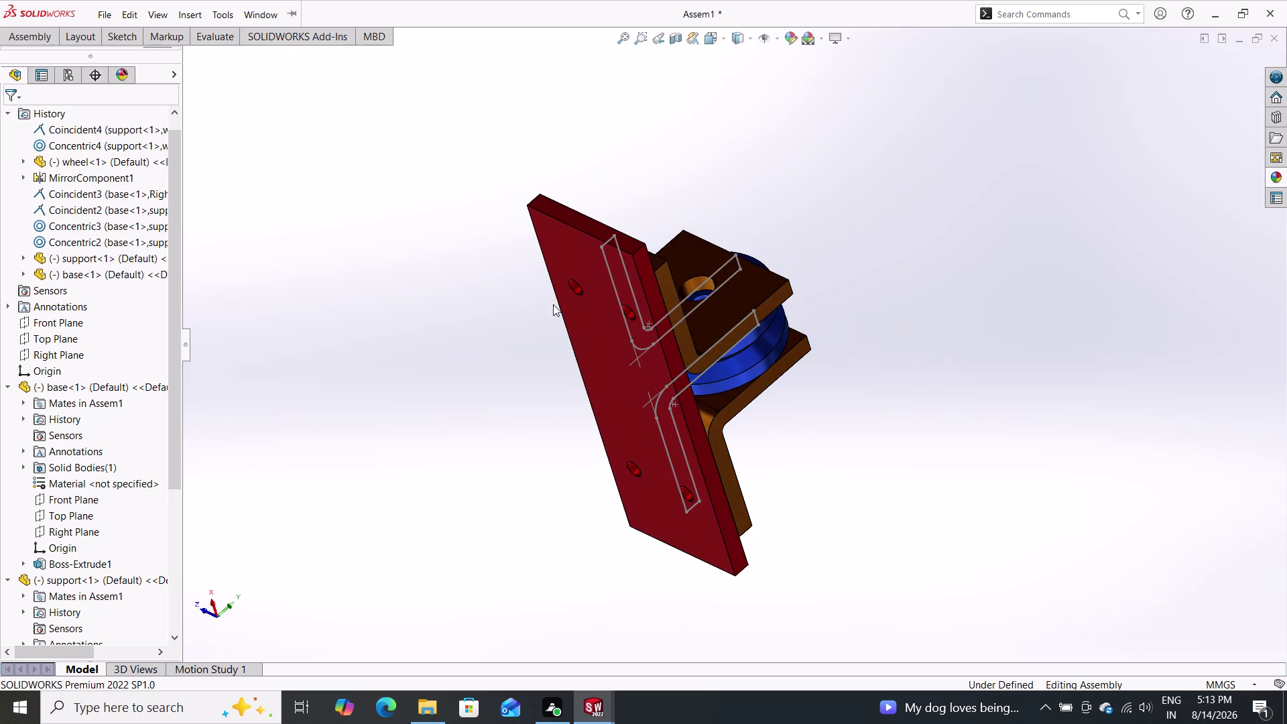
middle_drag(551, 247, 381, 272)
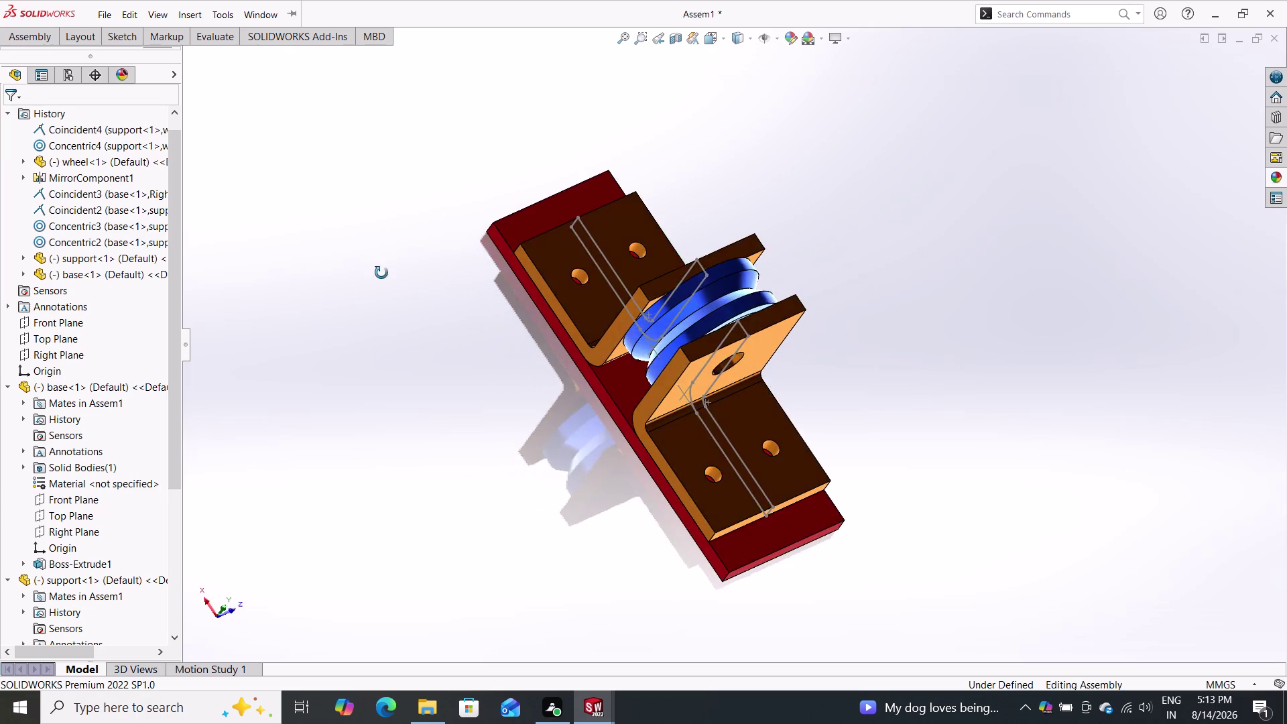
middle_drag(381, 273, 329, 118)
middle_drag(627, 525, 658, 538)
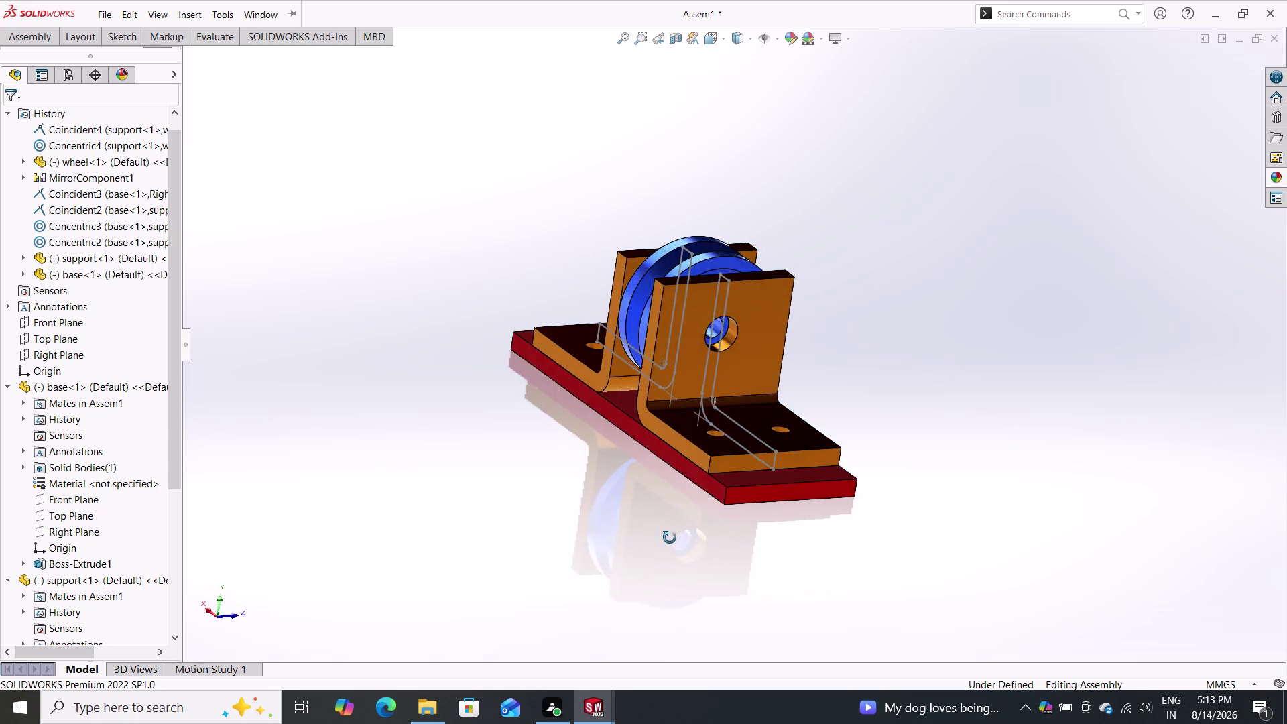
middle_drag(658, 538, 712, 521)
middle_drag(424, 404, 430, 447)
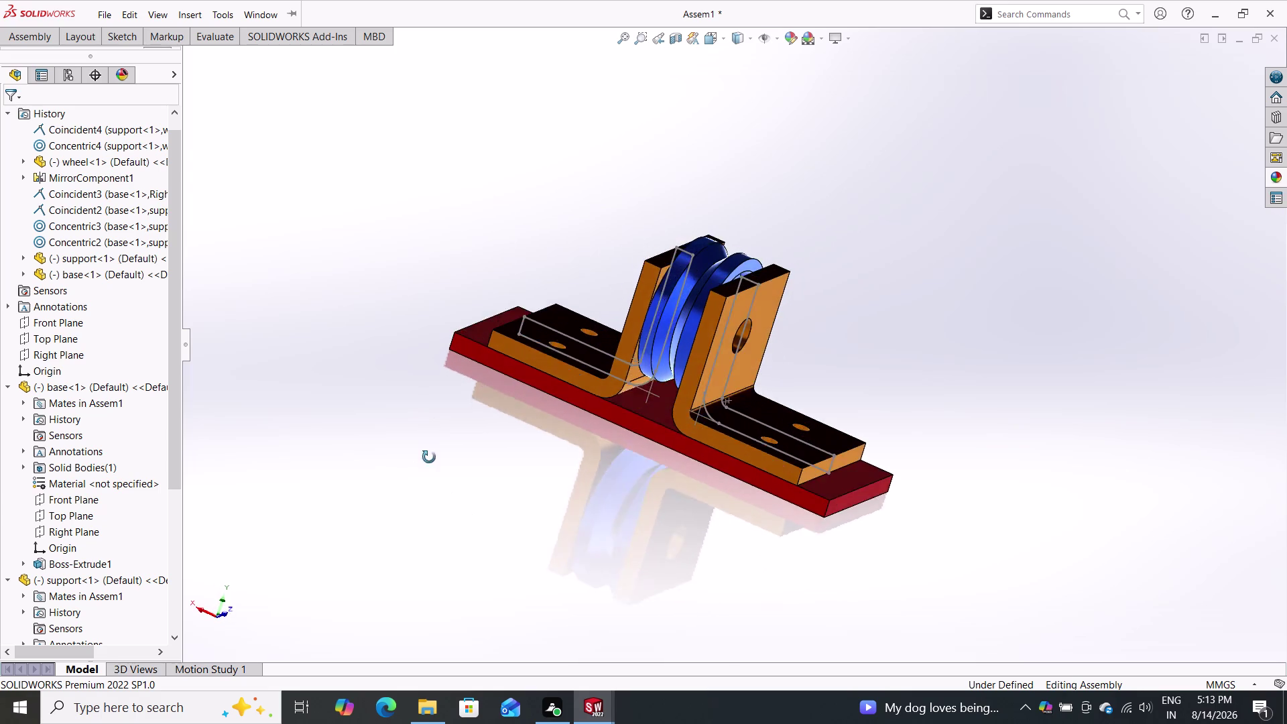
middle_drag(429, 447, 441, 456)
middle_drag(487, 302, 458, 335)
scroll(up, 3)
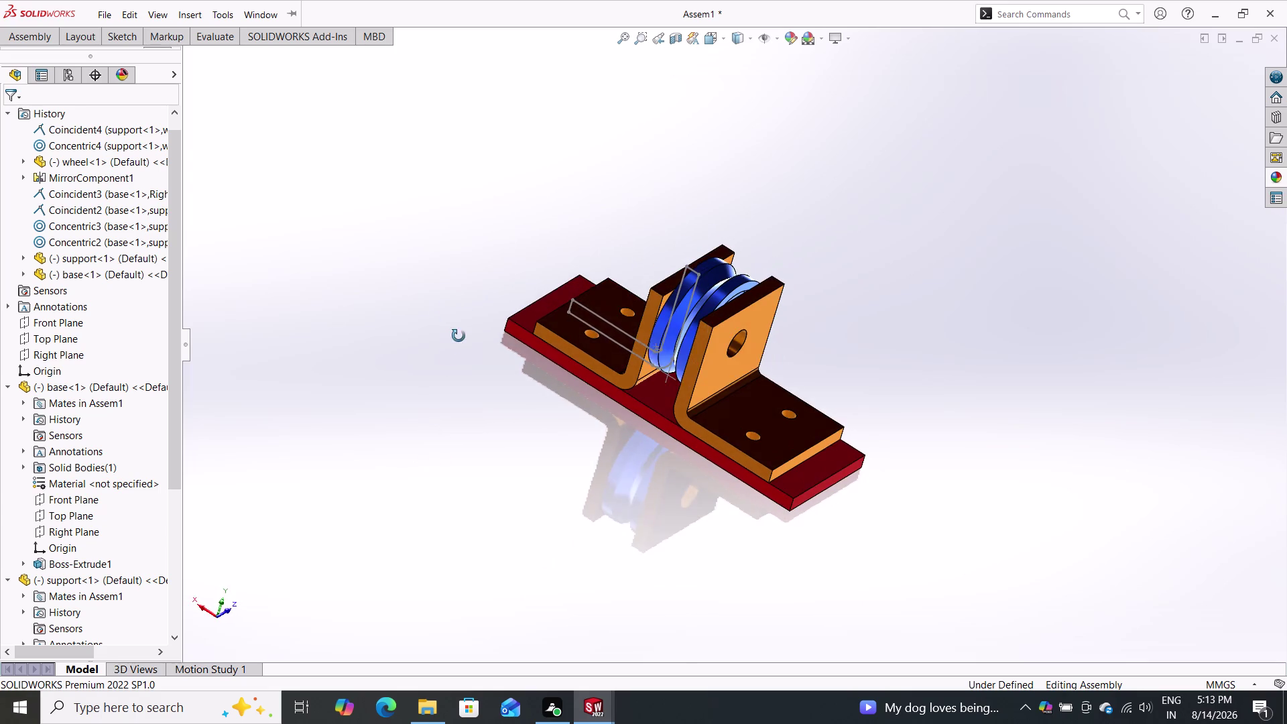
middle_drag(458, 336, 449, 361)
middle_drag(841, 478, 878, 399)
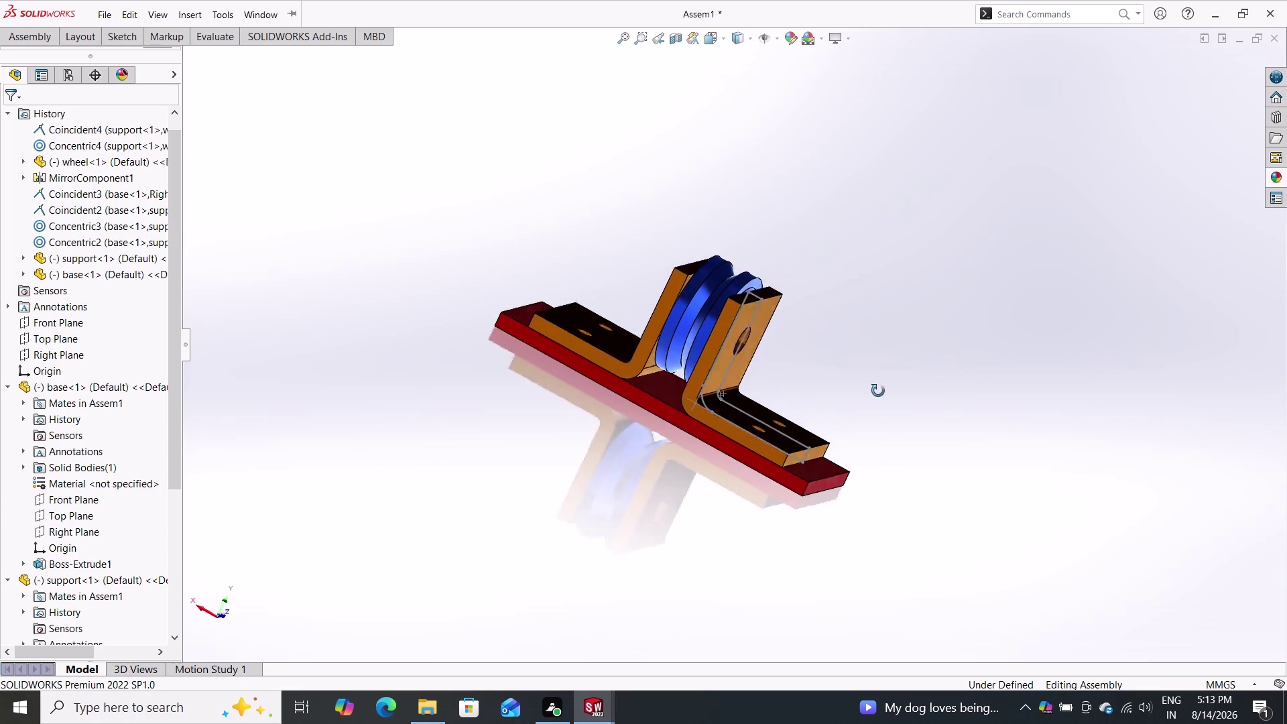
middle_drag(879, 399, 777, 389)
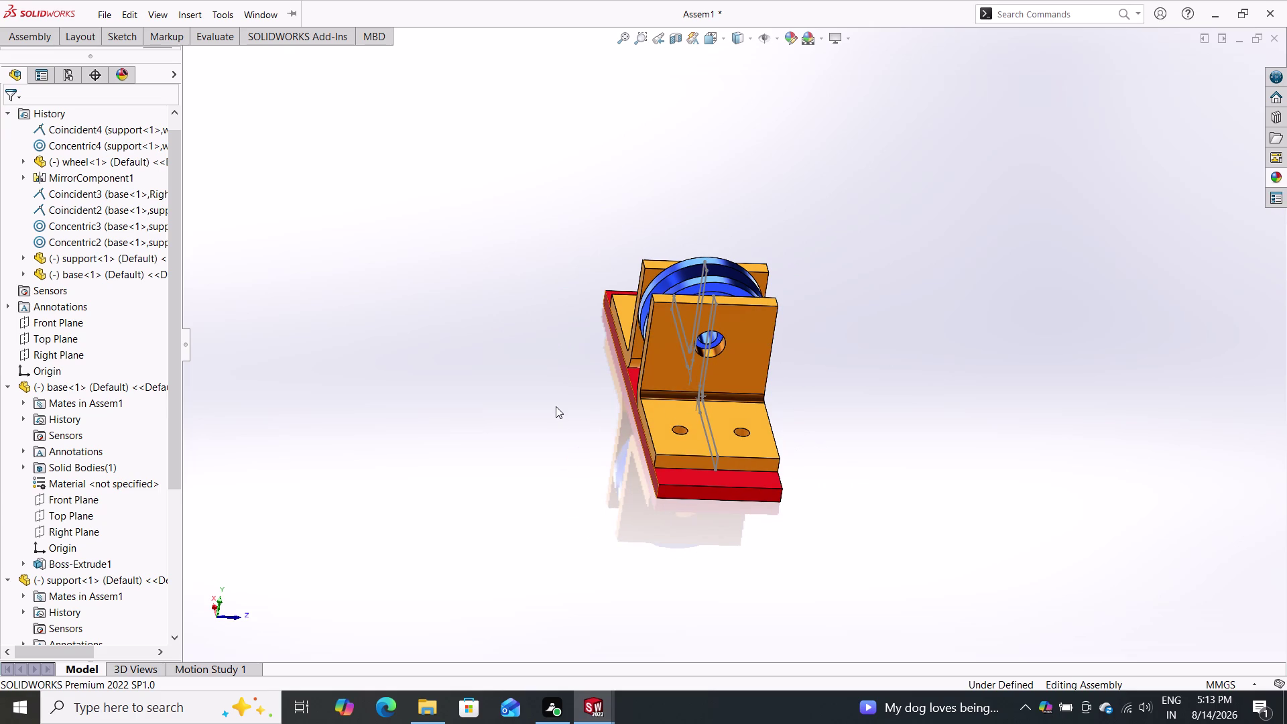
double_click(11, 30)
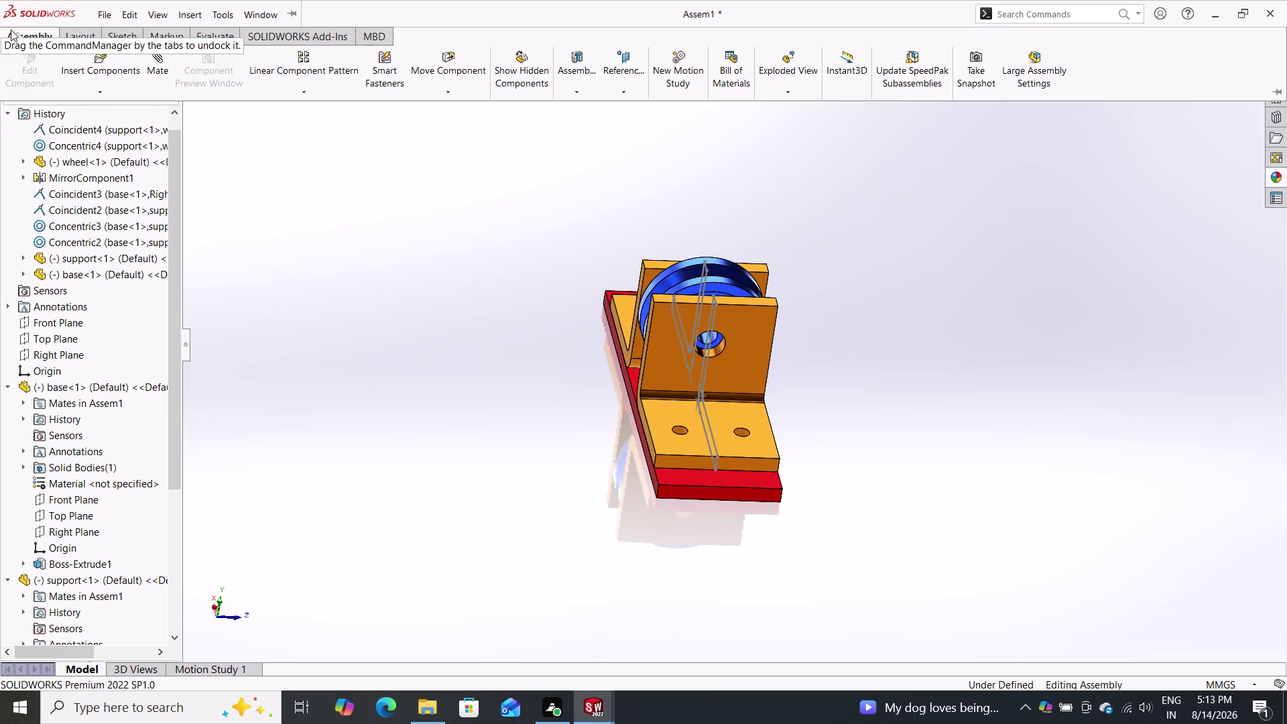
Preview the bolt part for insertion, then cancel it.
click(96, 61)
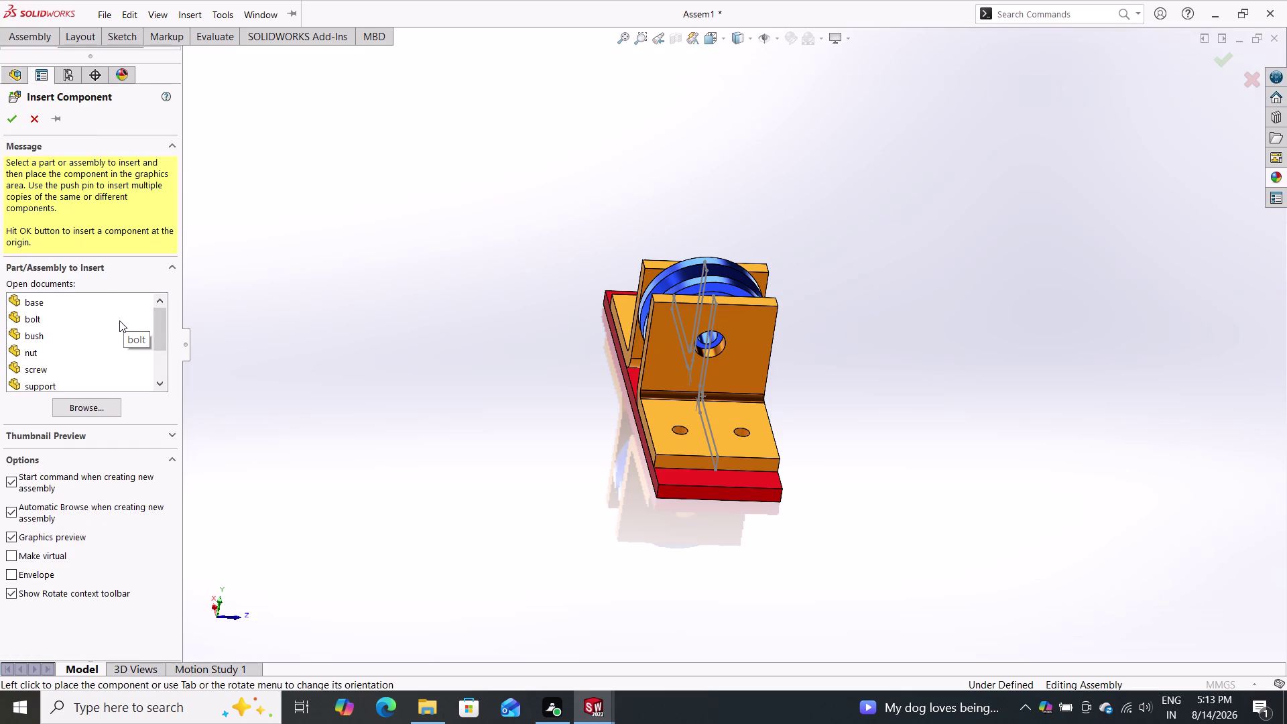
scroll(down, 3)
scroll(up, 3)
drag(22, 322, 280, 308)
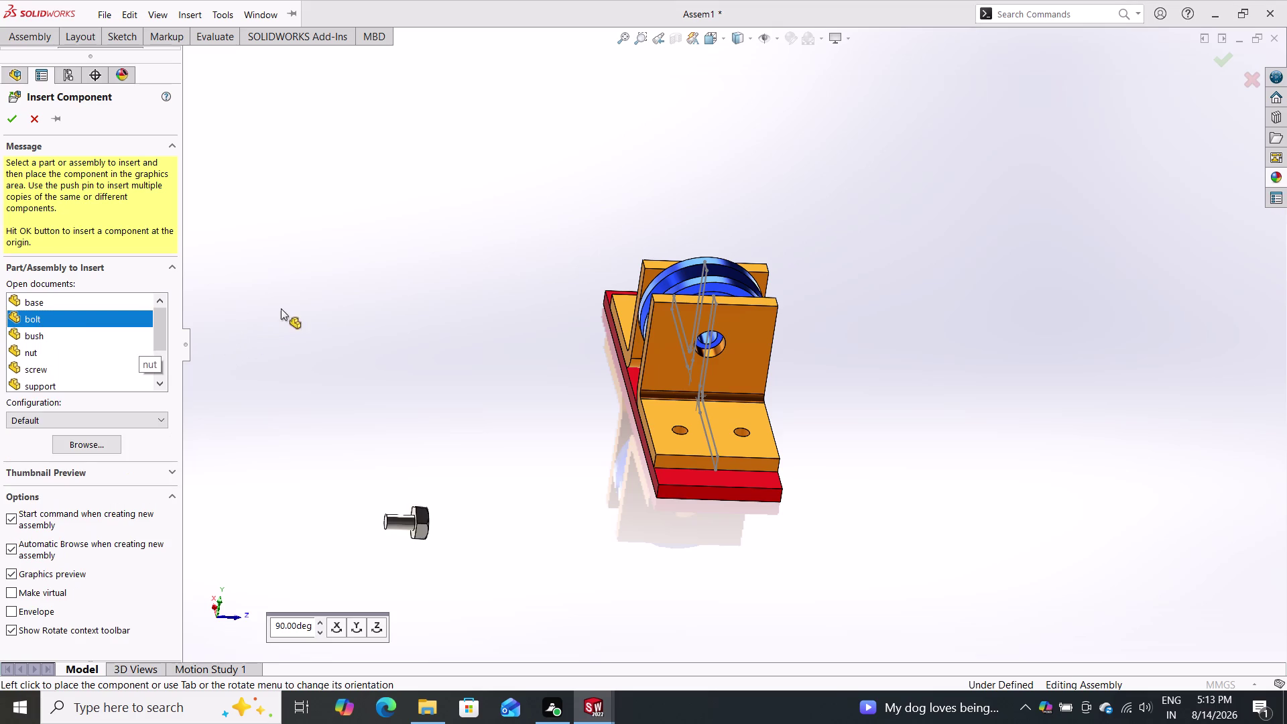
drag(281, 308, 305, 294)
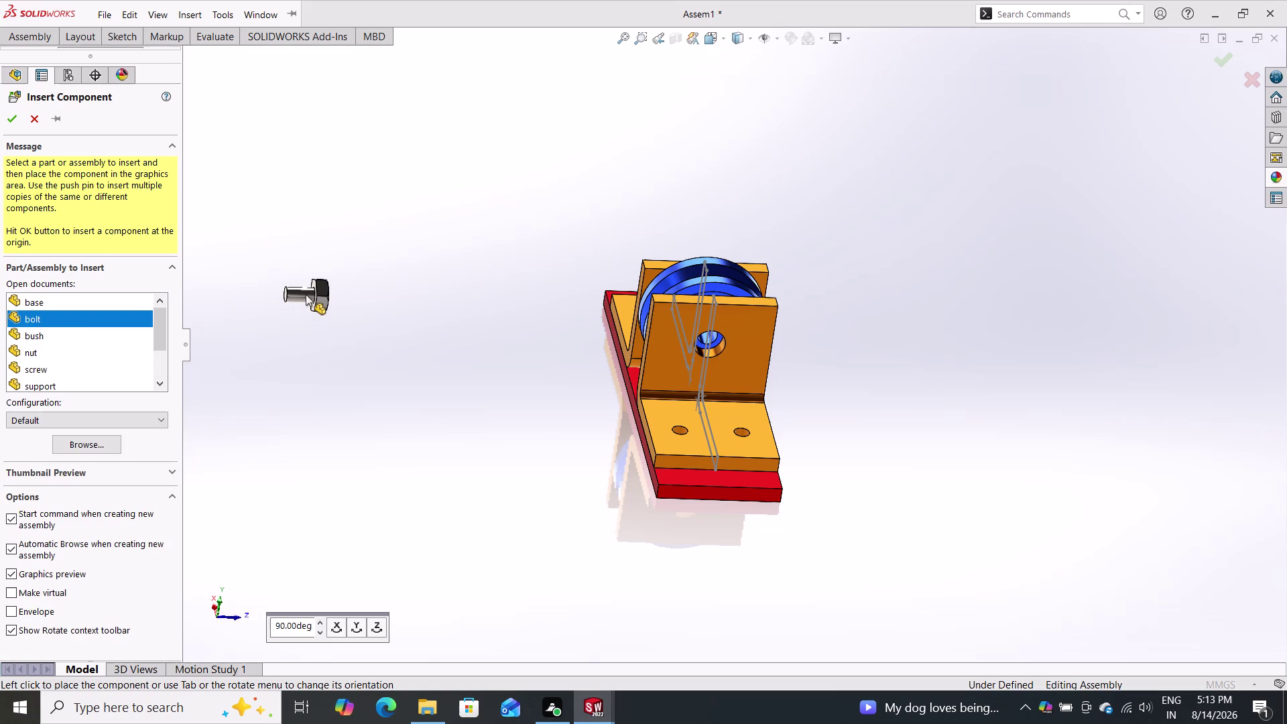
click(34, 117)
click(30, 33)
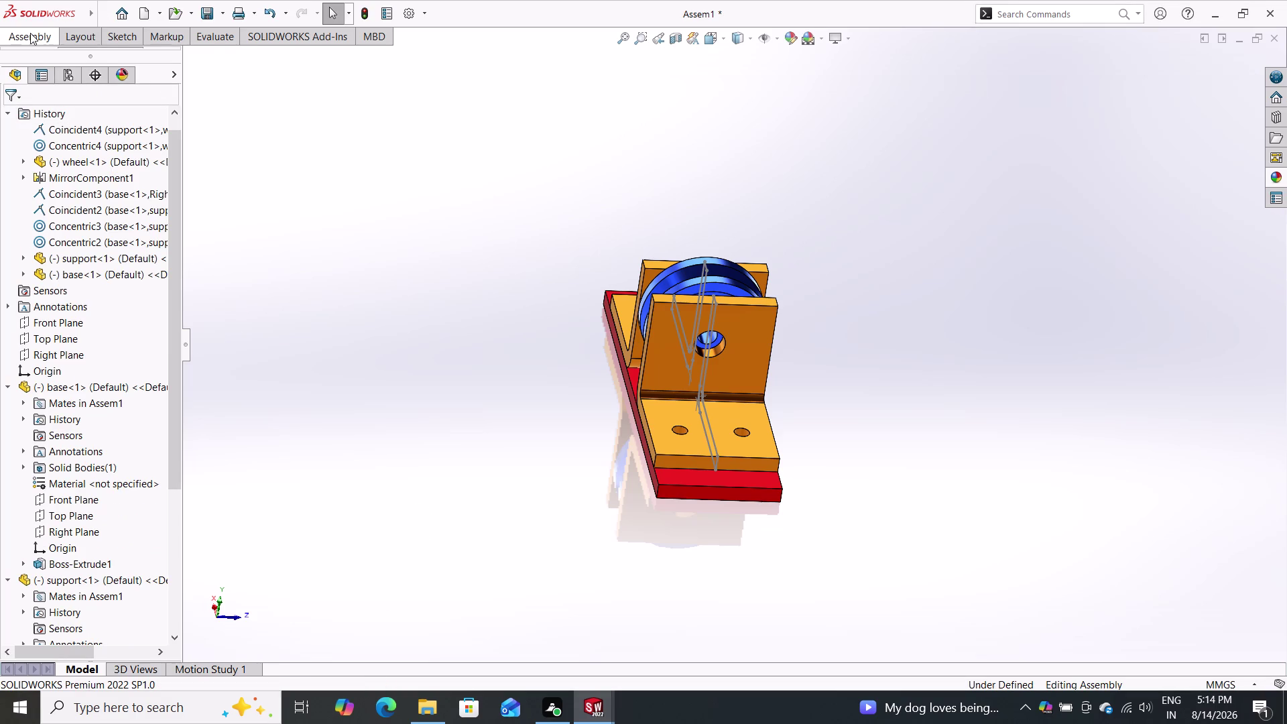
Reopen component insertion and browse the available parts.
double_click(93, 74)
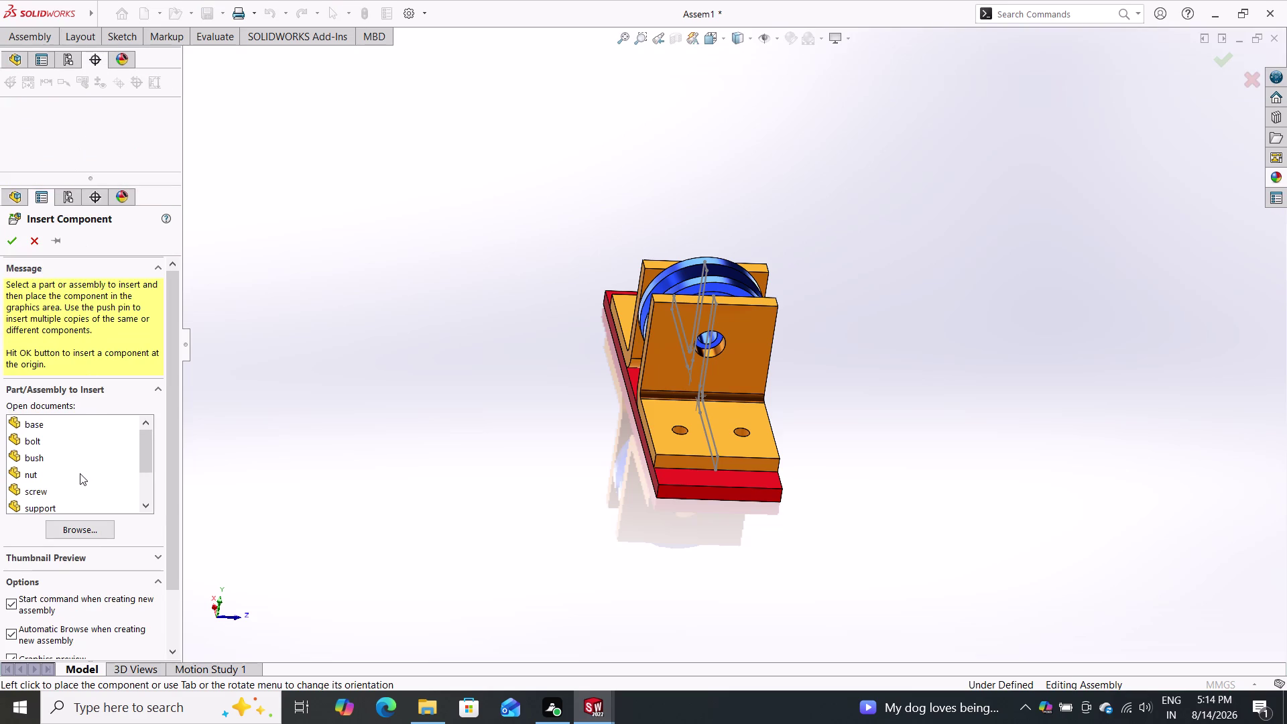
scroll(down, 3)
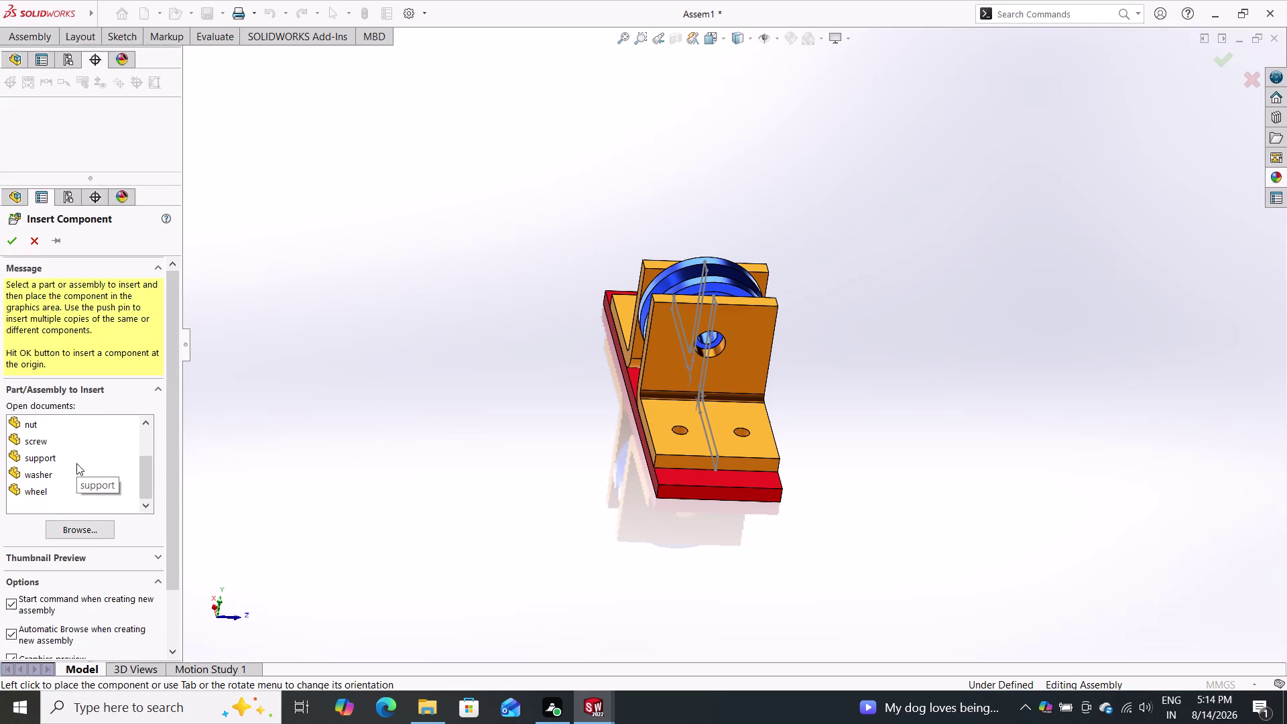
scroll(up, 3)
scroll(up, 3)
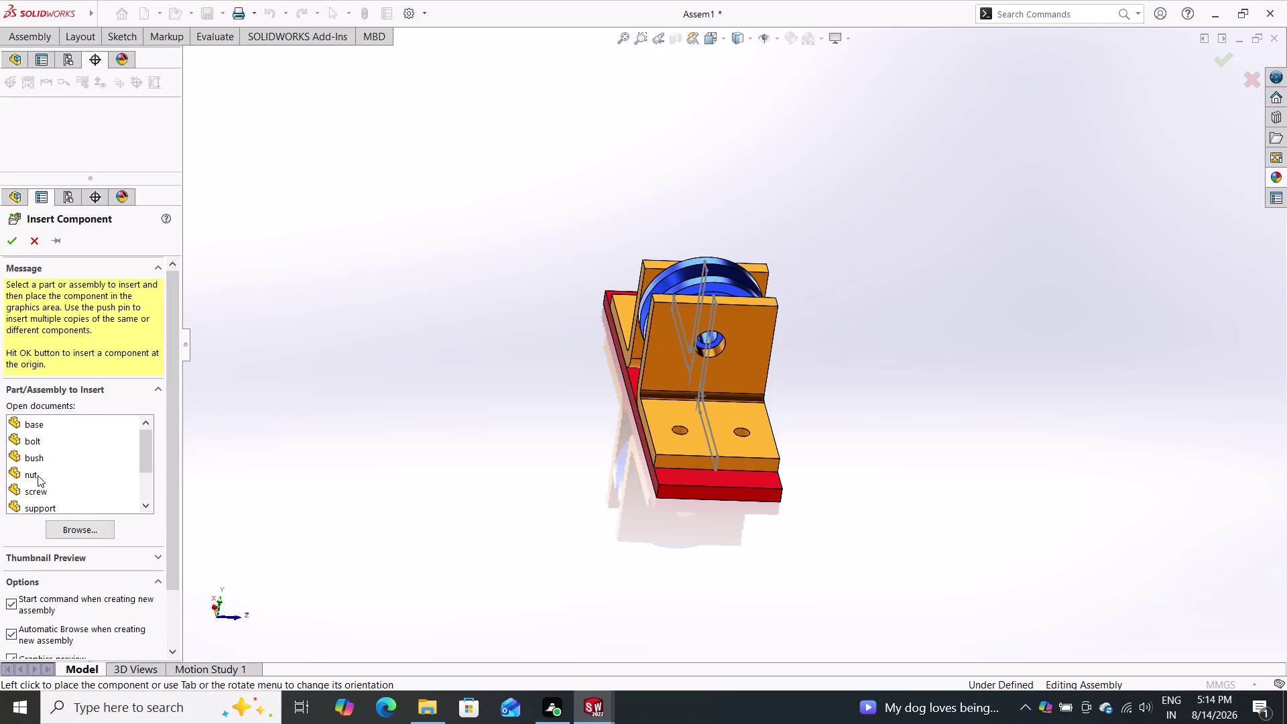
click(33, 474)
drag(48, 470, 298, 416)
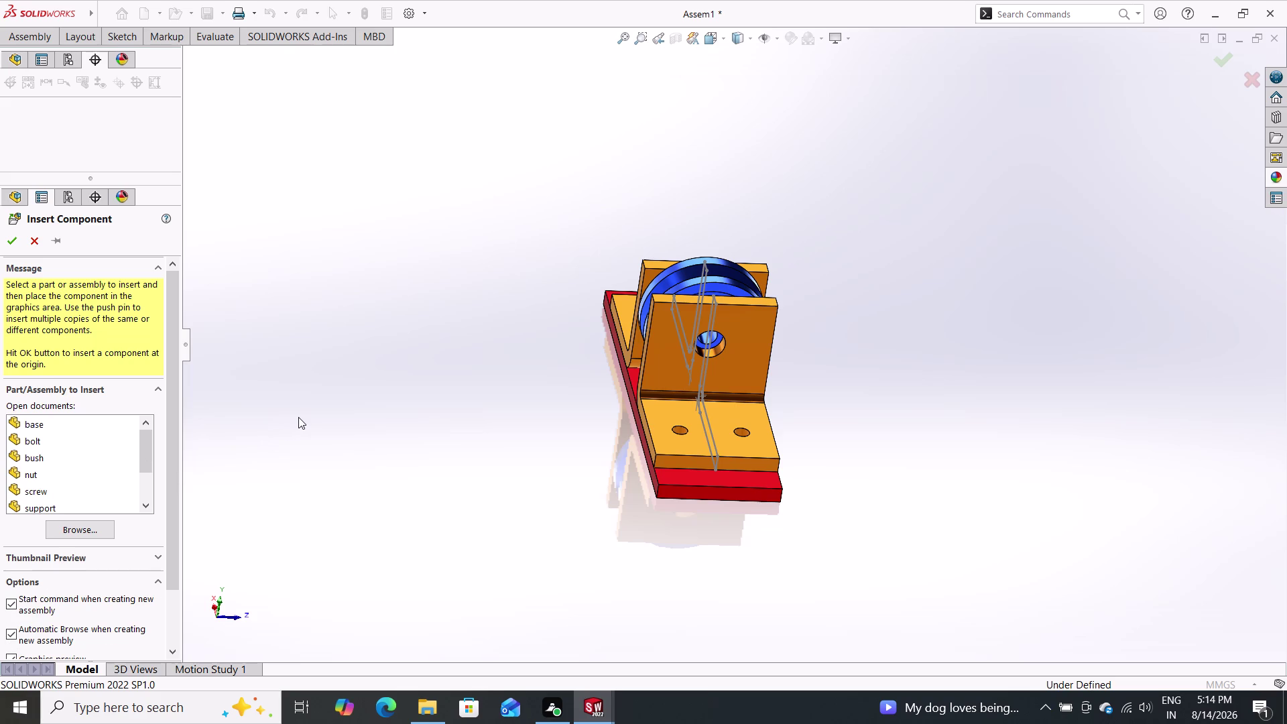
drag(298, 417, 30, 479)
scroll(down, 3)
scroll(up, 3)
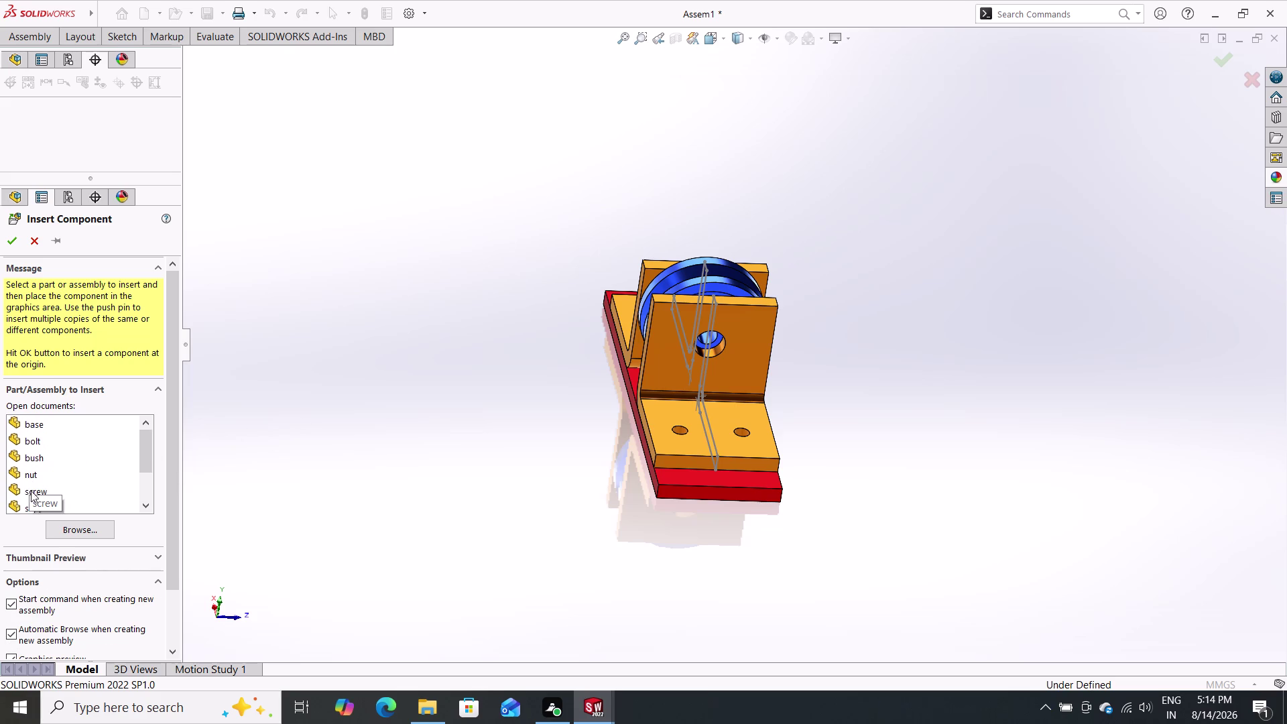
Place the nut part in the model area.
click(31, 491)
drag(31, 490, 60, 483)
drag(106, 471, 376, 354)
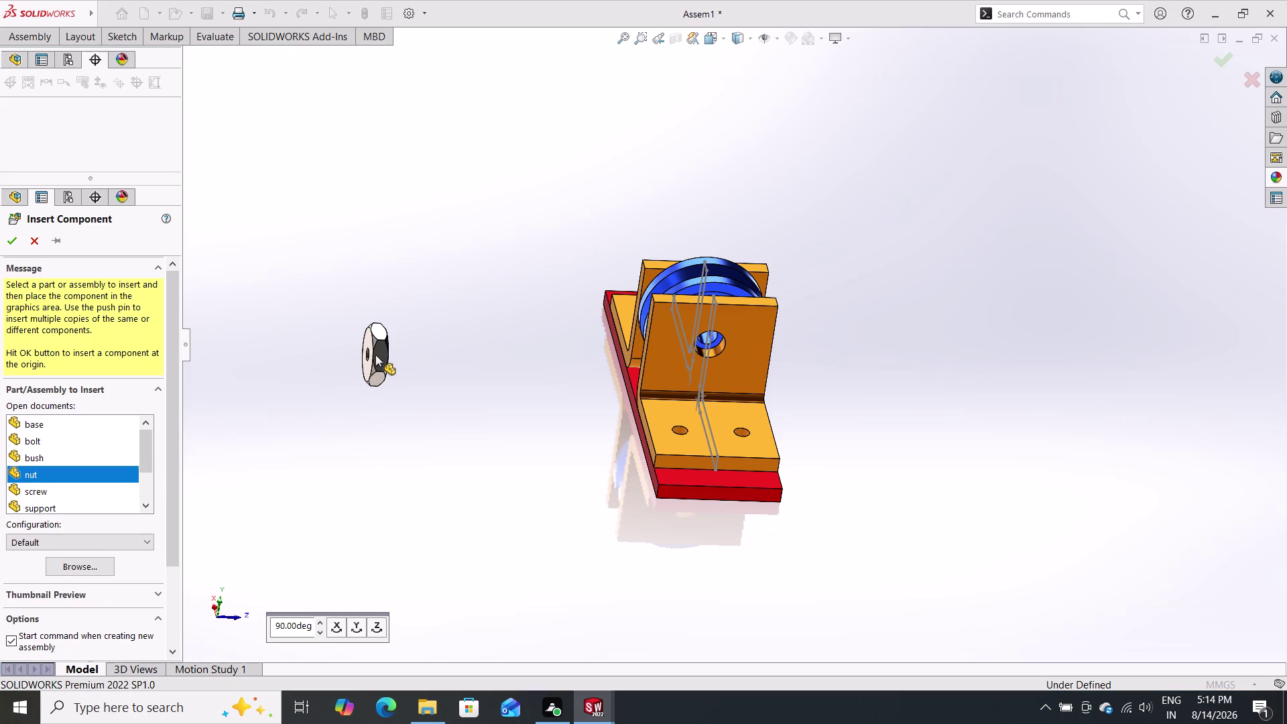
drag(375, 354, 370, 357)
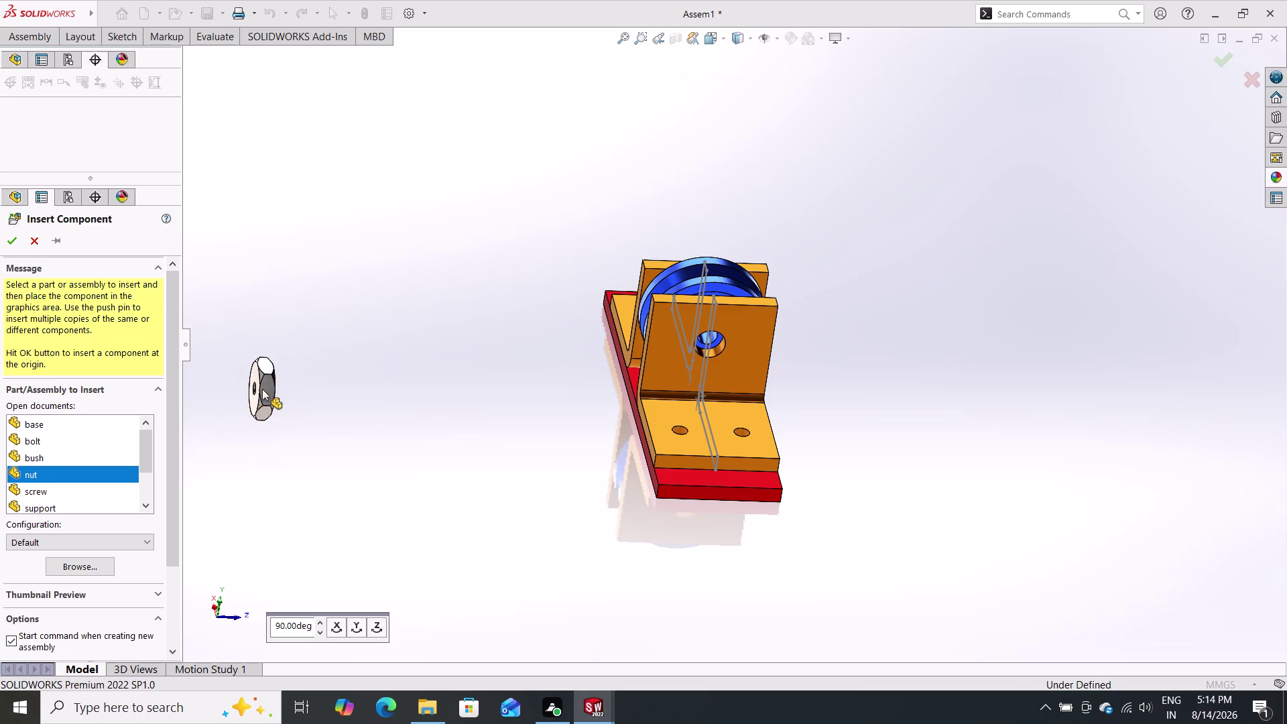
double_click(29, 241)
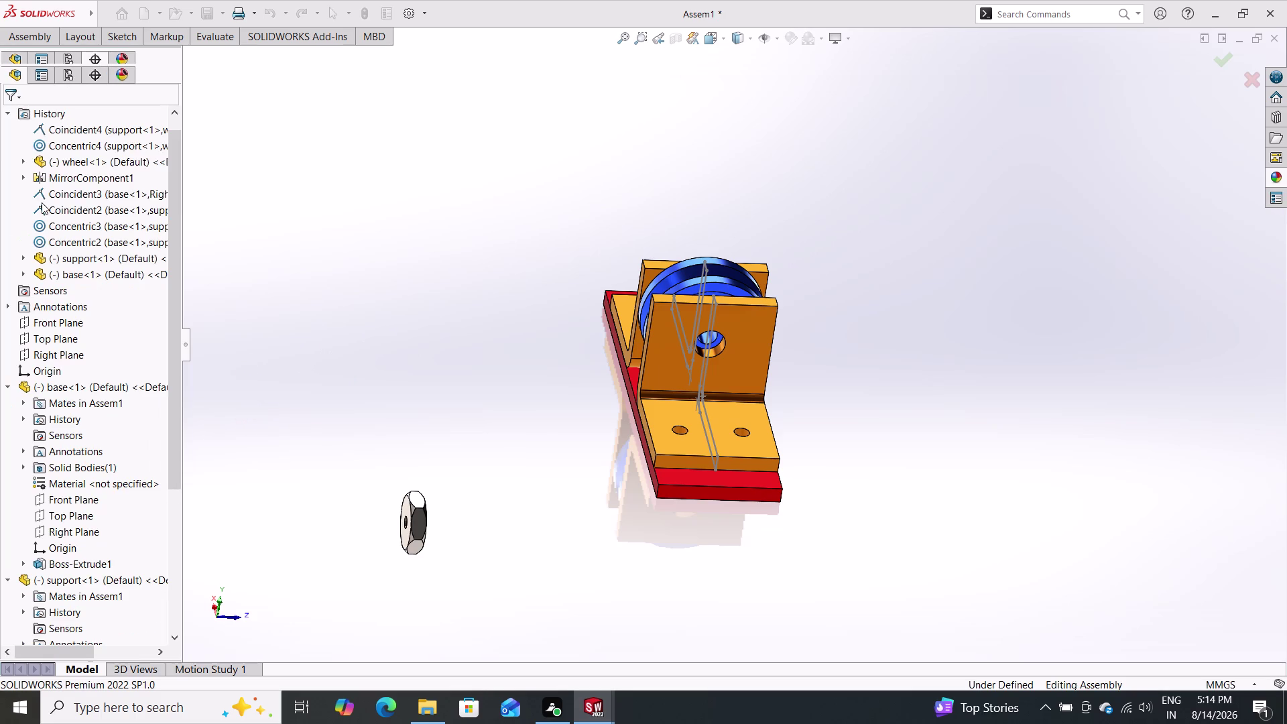
click(33, 36)
Place the screw part beside the wheel-and-bracket assembly as screw<1>.
double_click(106, 74)
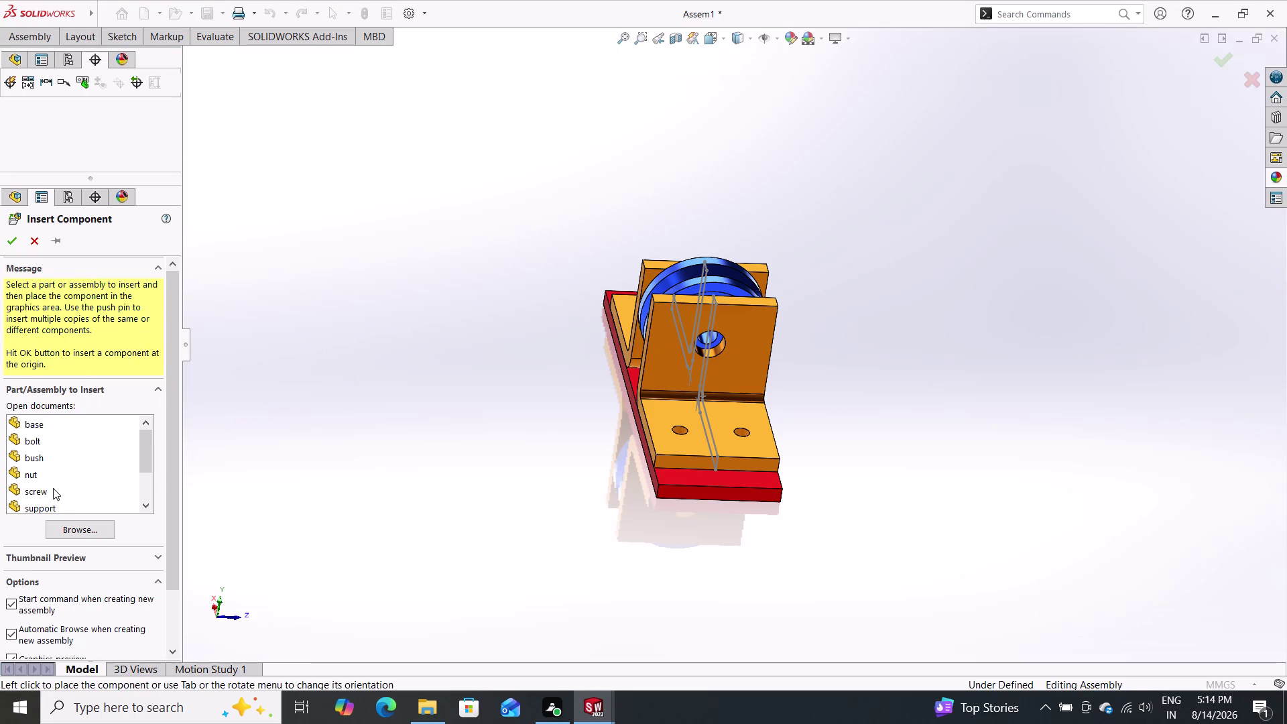
drag(42, 487, 343, 334)
drag(346, 332, 387, 307)
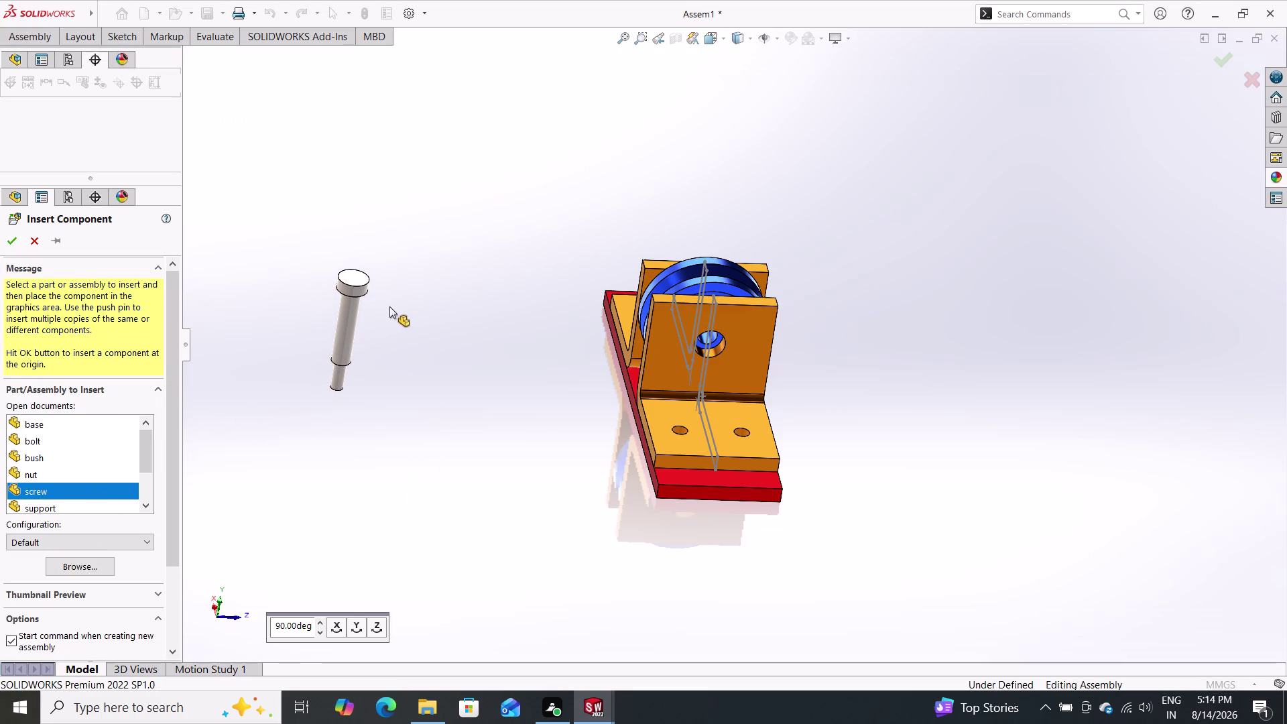
drag(388, 307, 389, 305)
double_click(426, 296)
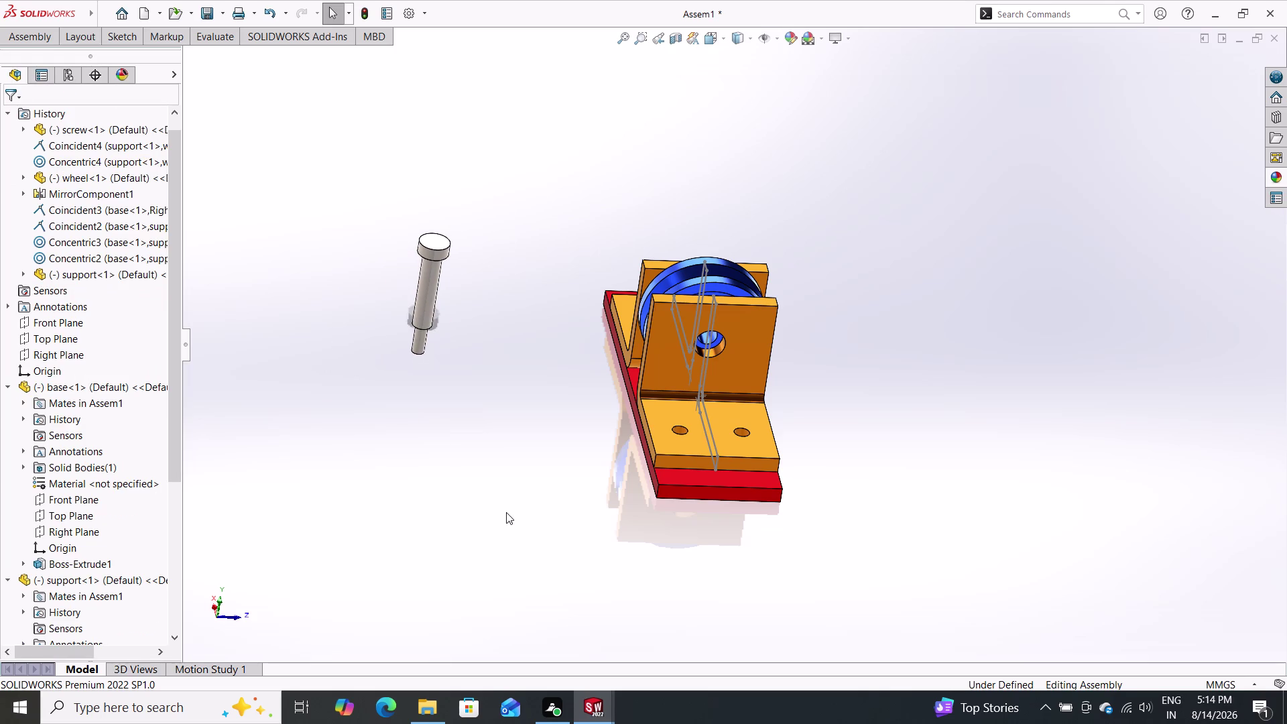
Orbit and zoom the assembly to see the brackets edge-on.
scroll(up, 3)
scroll(down, 3)
scroll(down, 3)
scroll(up, 3)
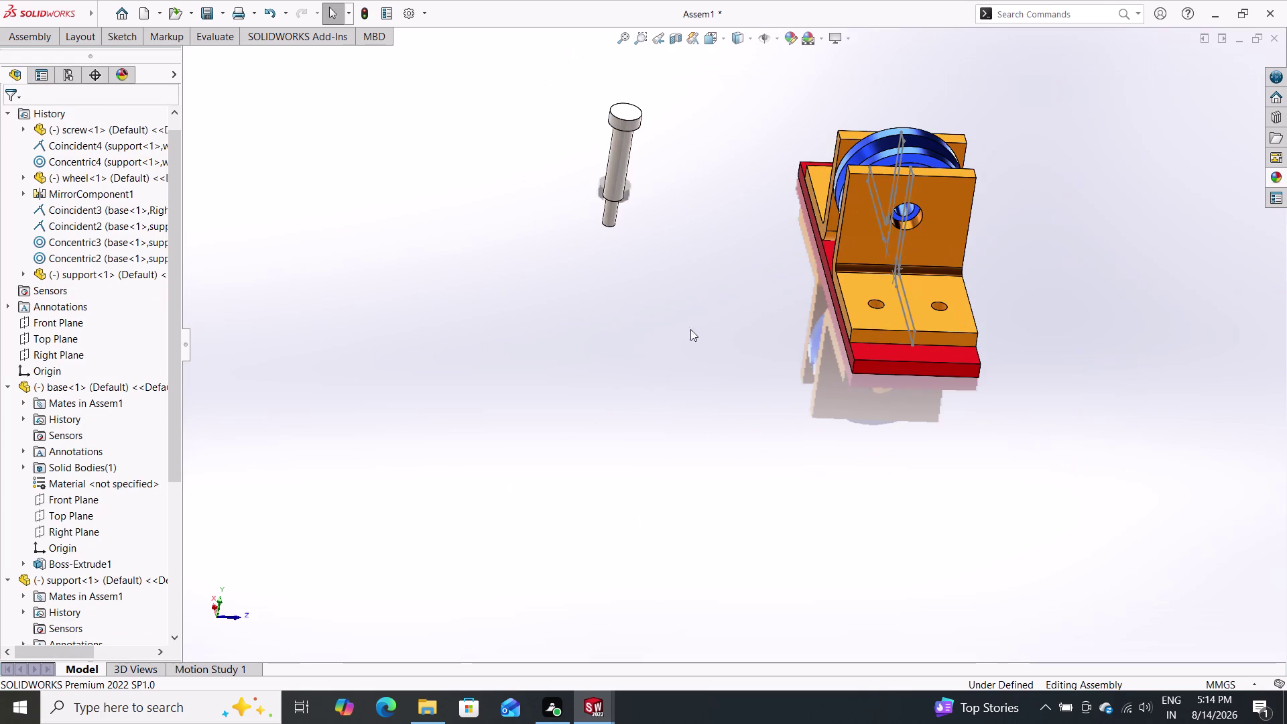
scroll(down, 3)
middle_drag(695, 330, 796, 348)
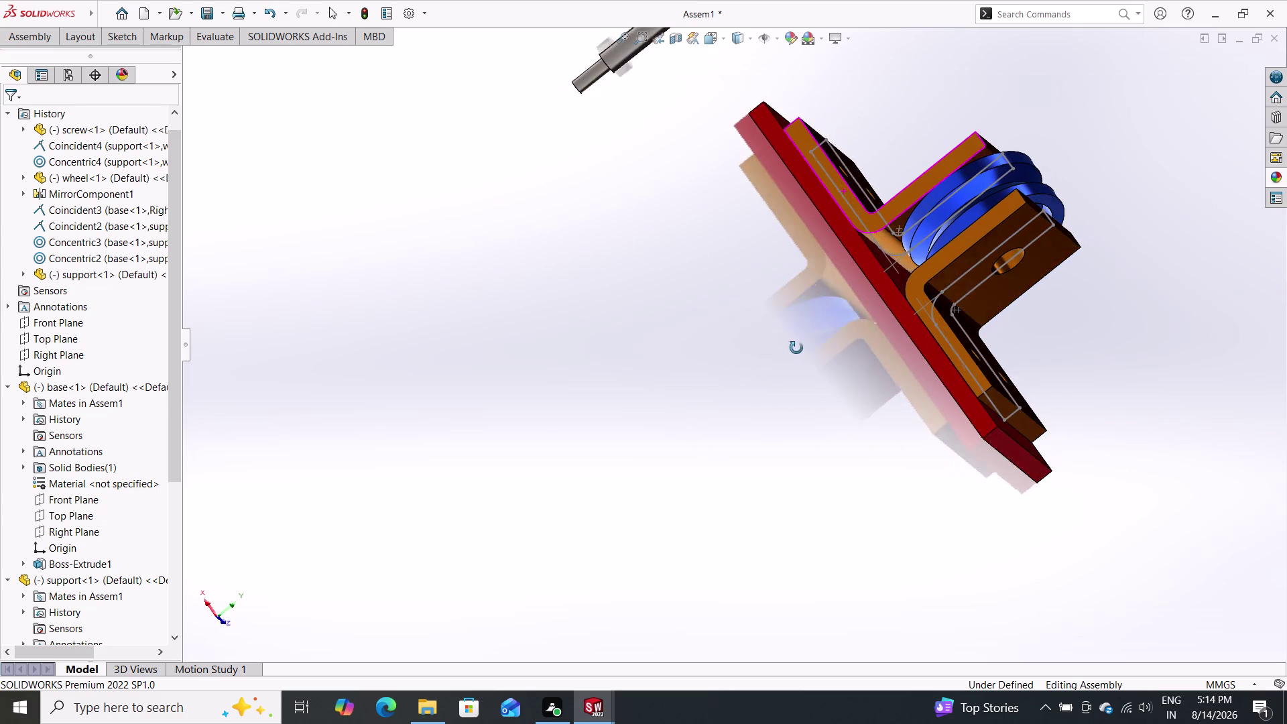
middle_drag(795, 348, 797, 348)
scroll(up, 3)
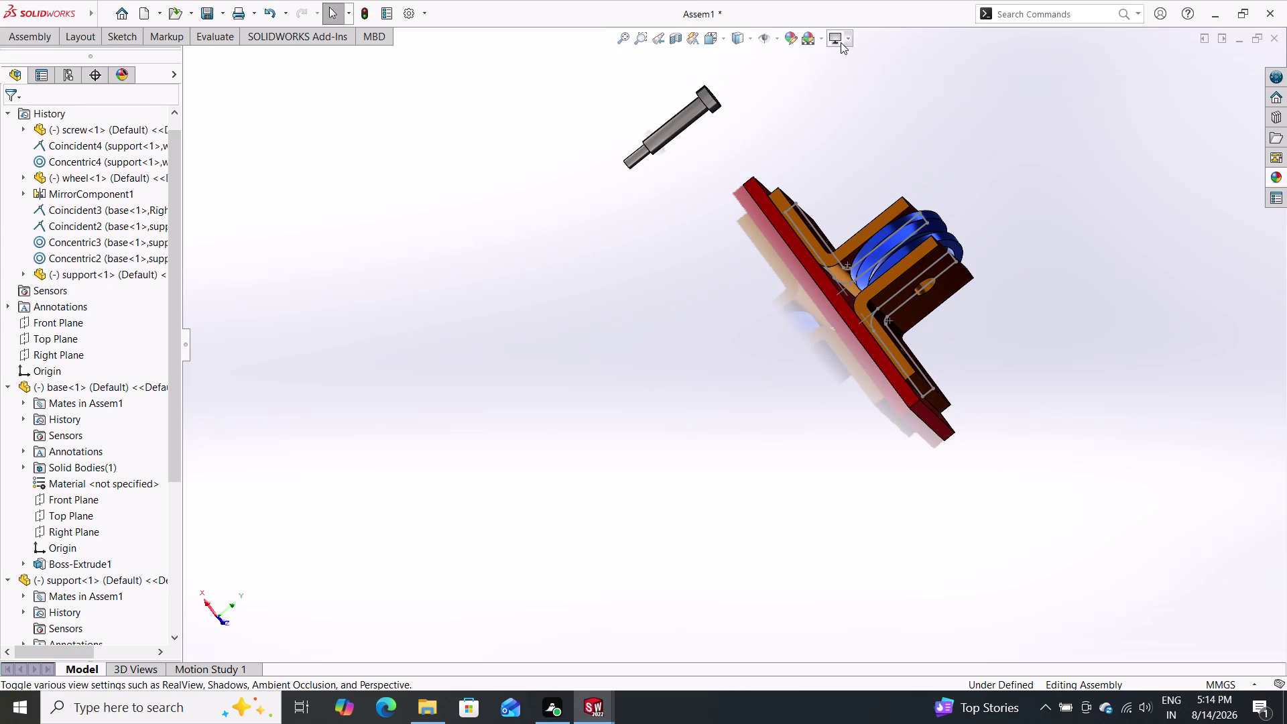
Toggle Shadows in Shaded Mode in the view display settings.
double_click(851, 40)
double_click(851, 40)
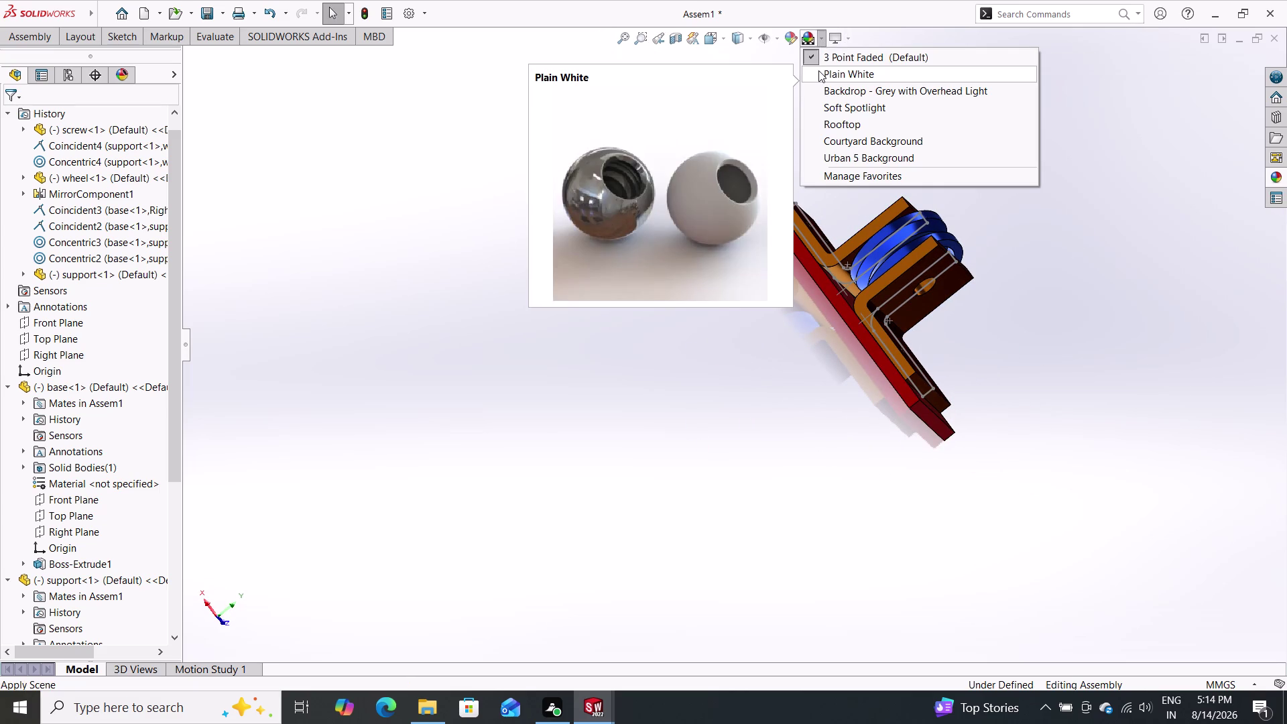
click(818, 70)
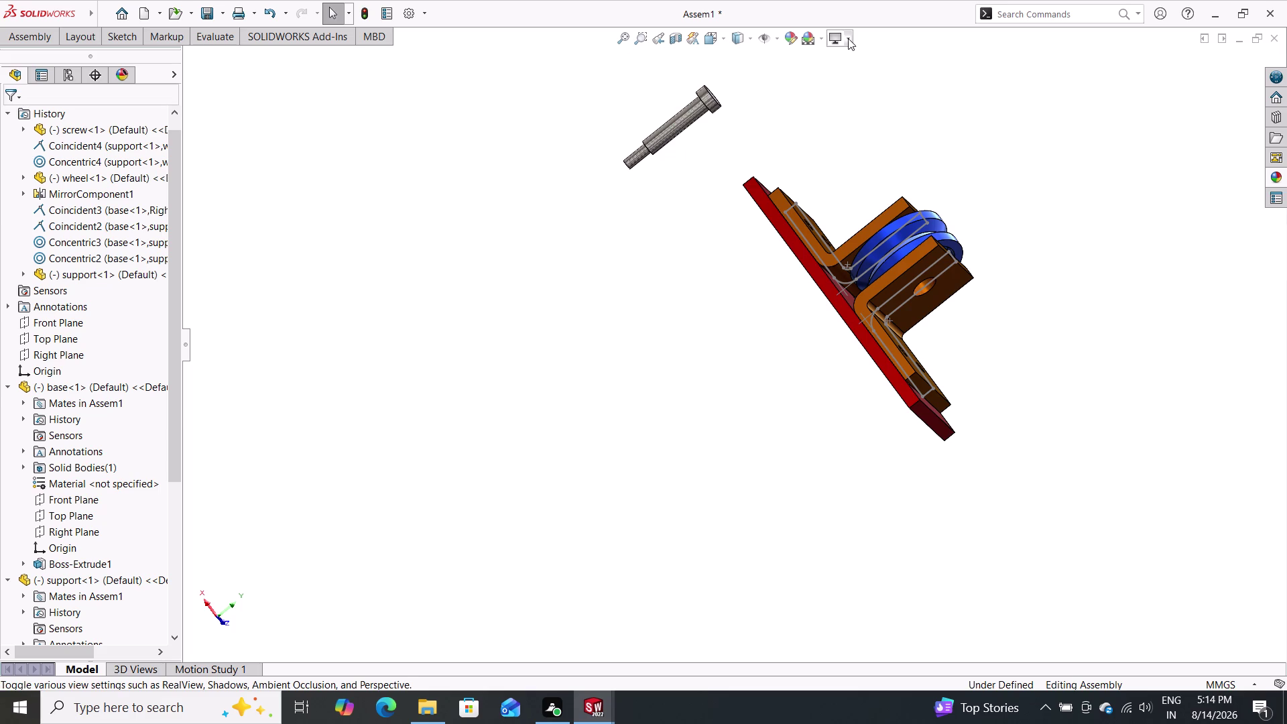
click(848, 38)
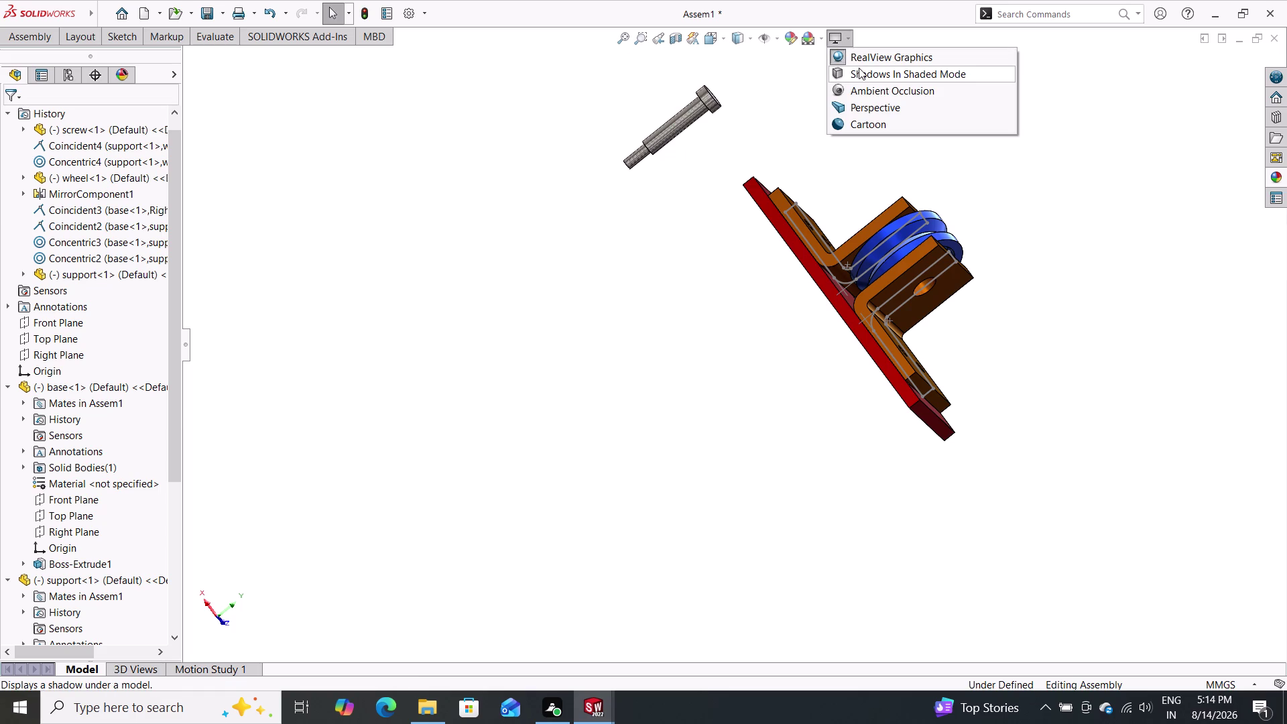
double_click(859, 71)
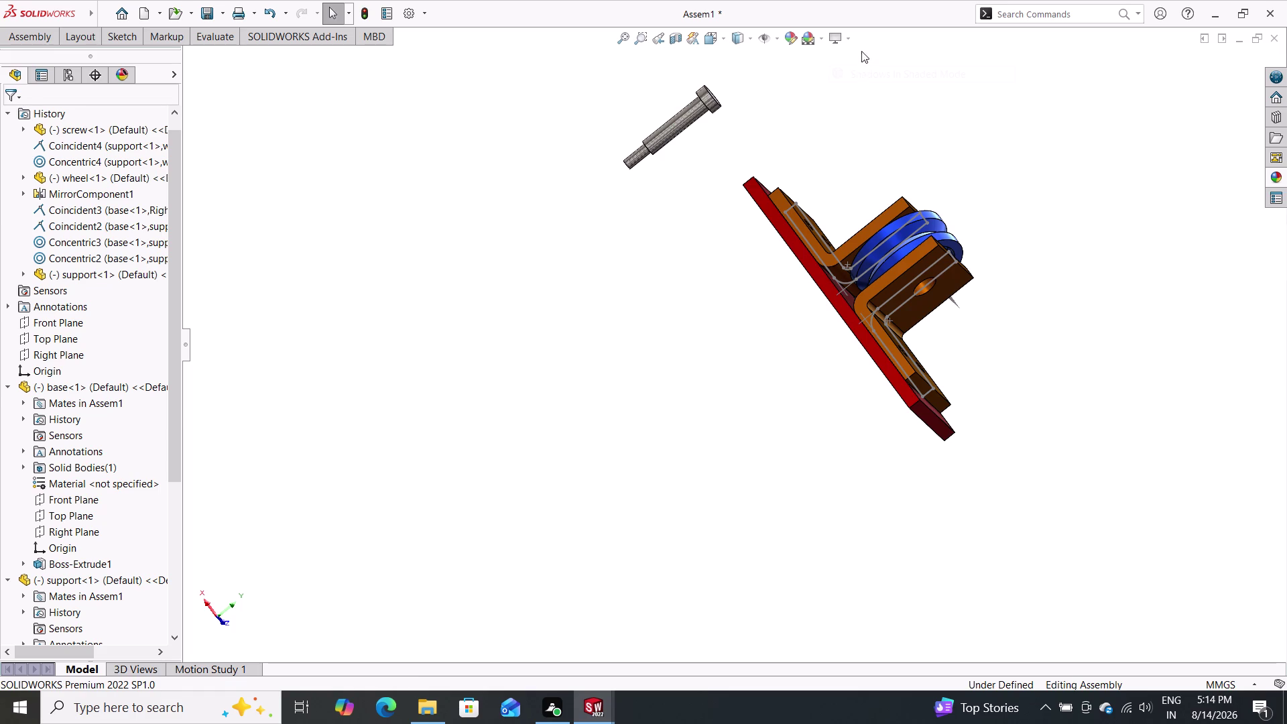
click(849, 39)
click(861, 72)
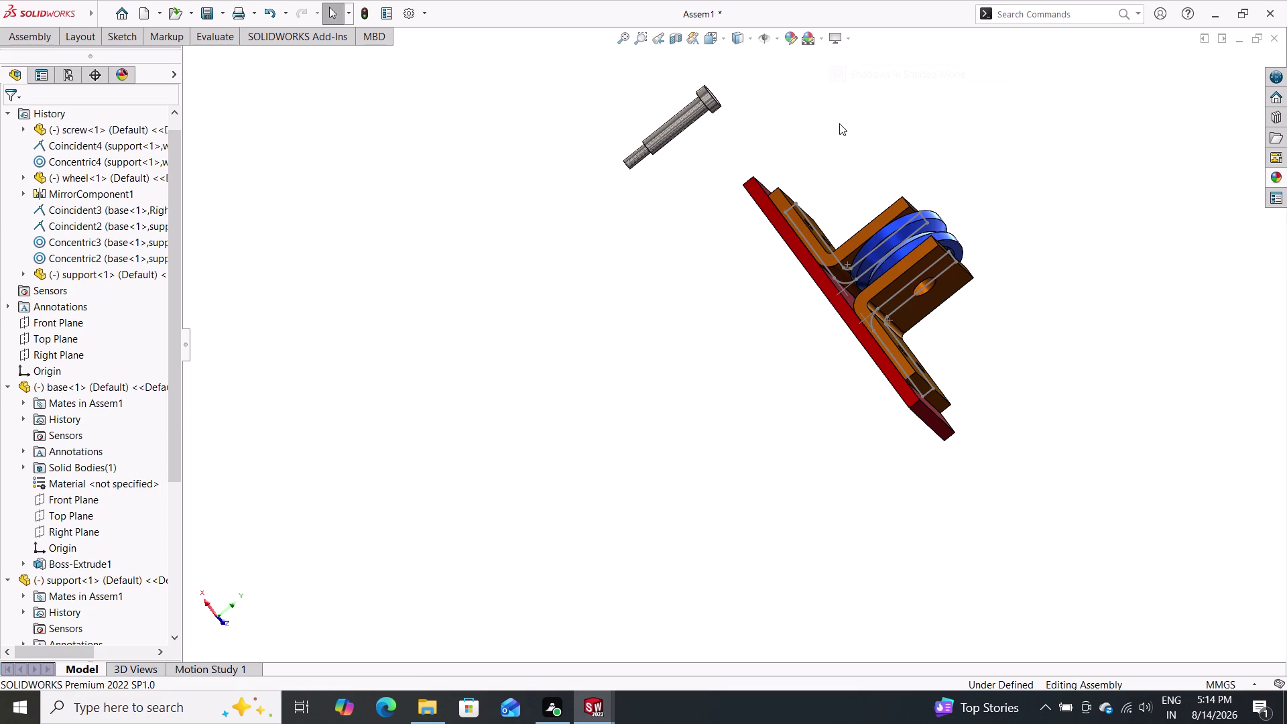
Orbit, pan and zoom the assembly into a centred upright view.
scroll(up, 3)
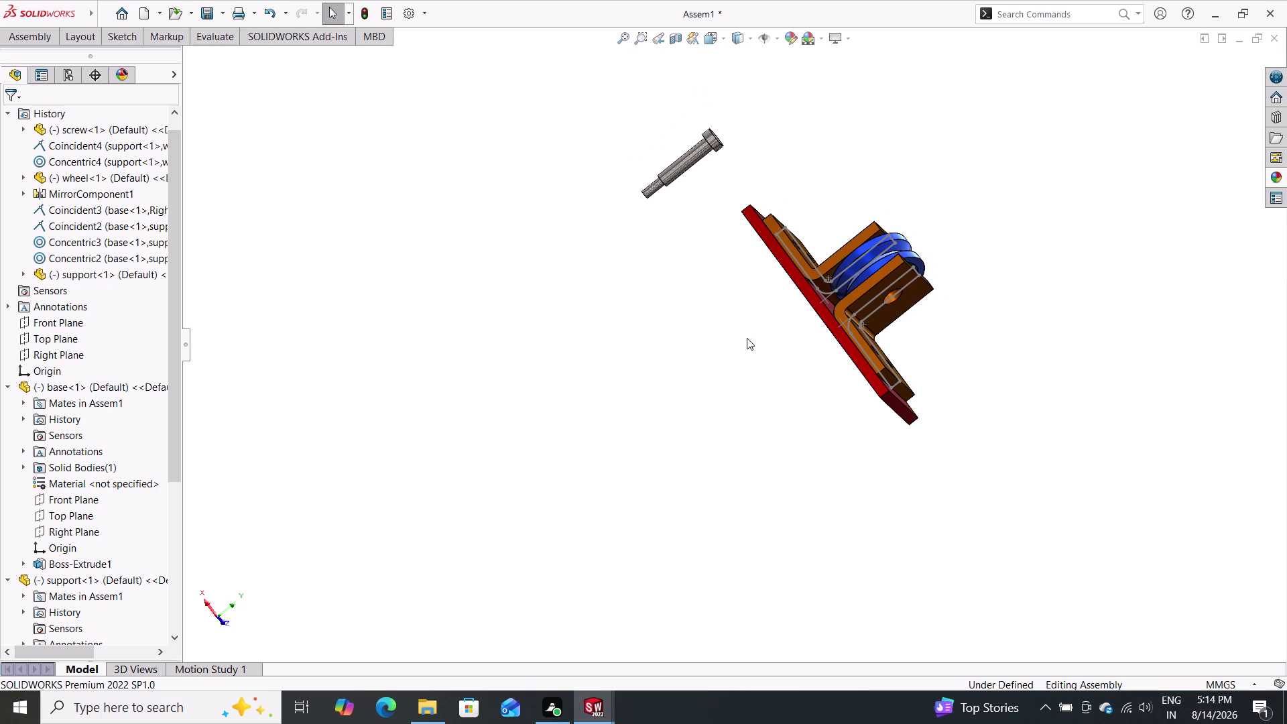
scroll(down, 3)
middle_drag(767, 385, 836, 534)
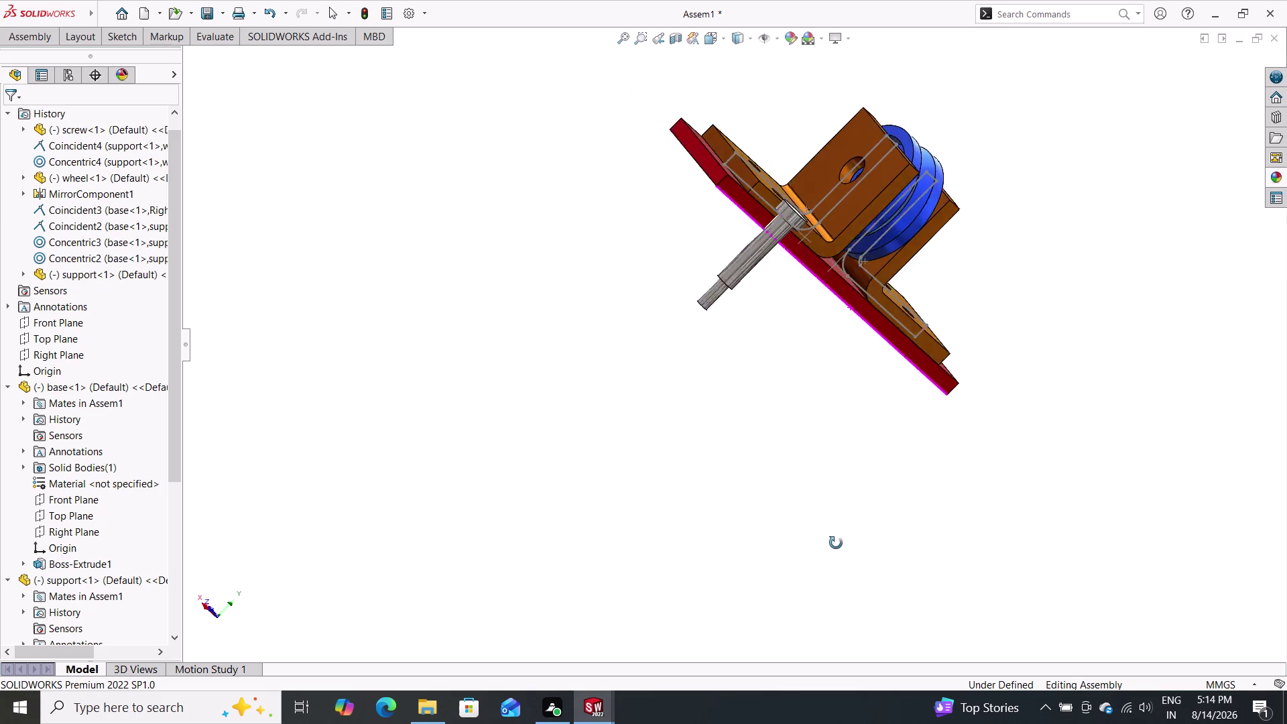
middle_drag(835, 533, 840, 612)
middle_drag(635, 236, 520, 146)
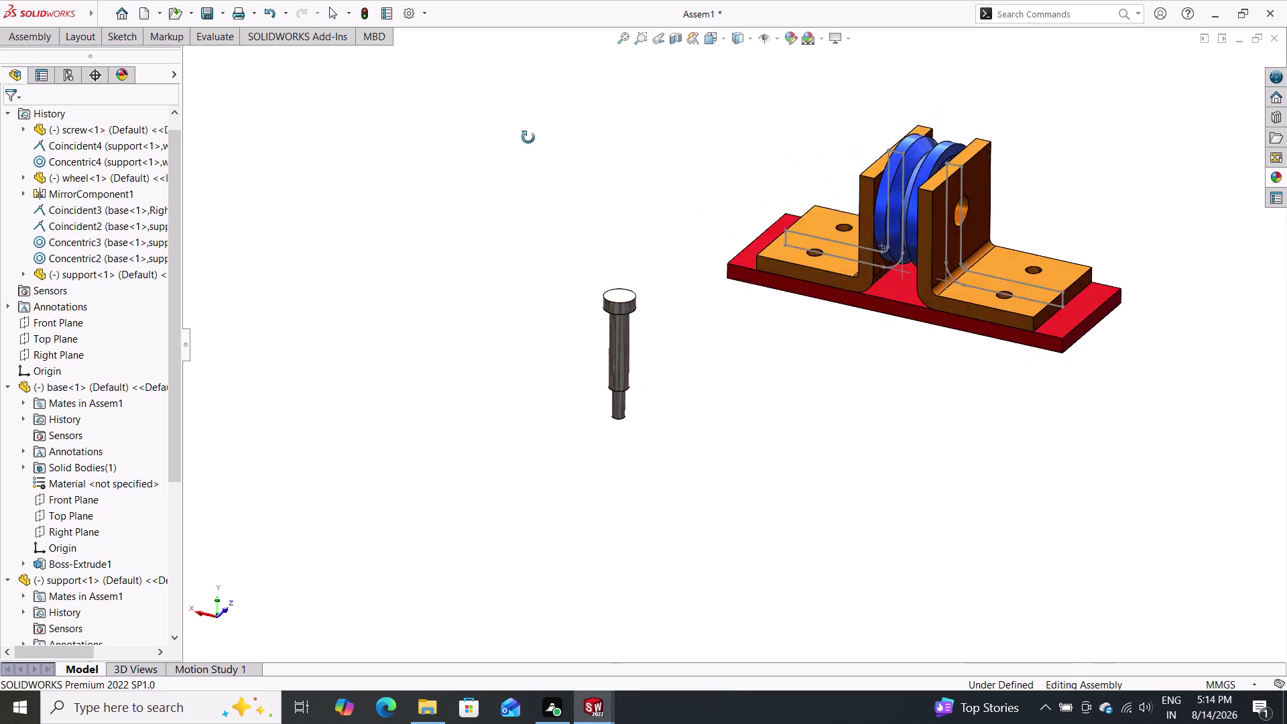
middle_drag(520, 147, 537, 89)
scroll(up, 3)
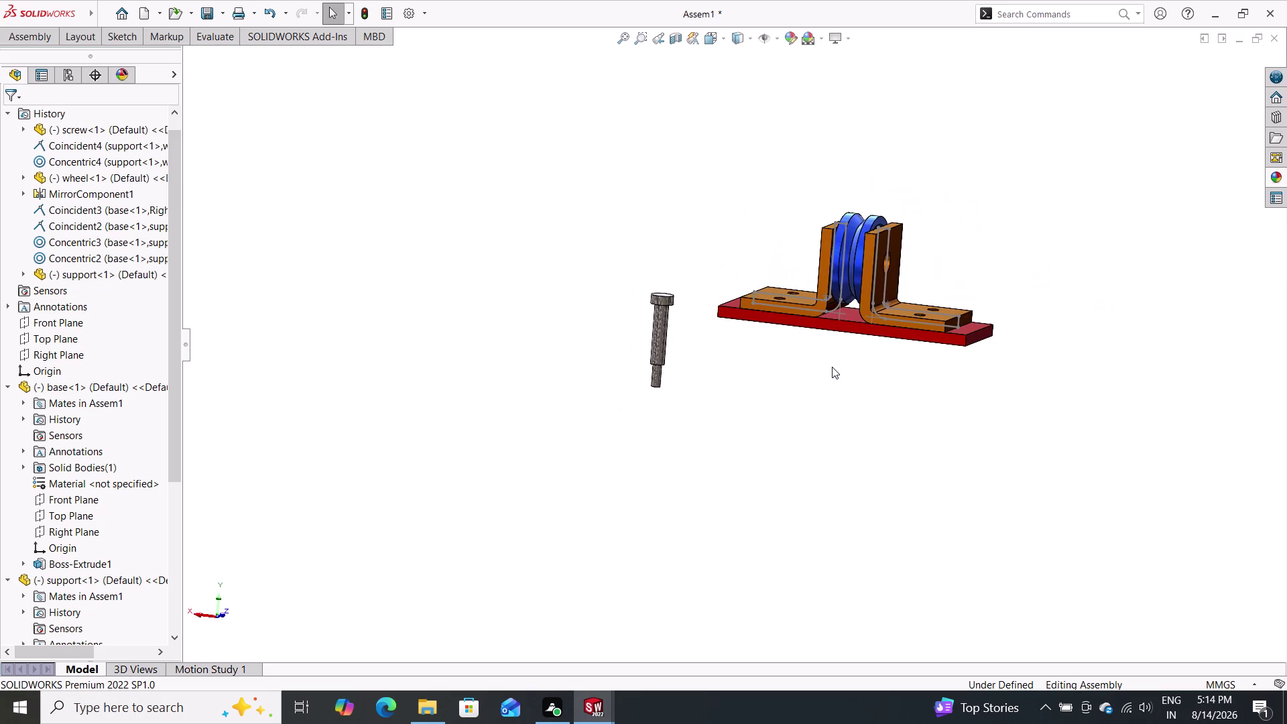
scroll(down, 3)
scroll(down, 3)
middle_drag(804, 339, 794, 345)
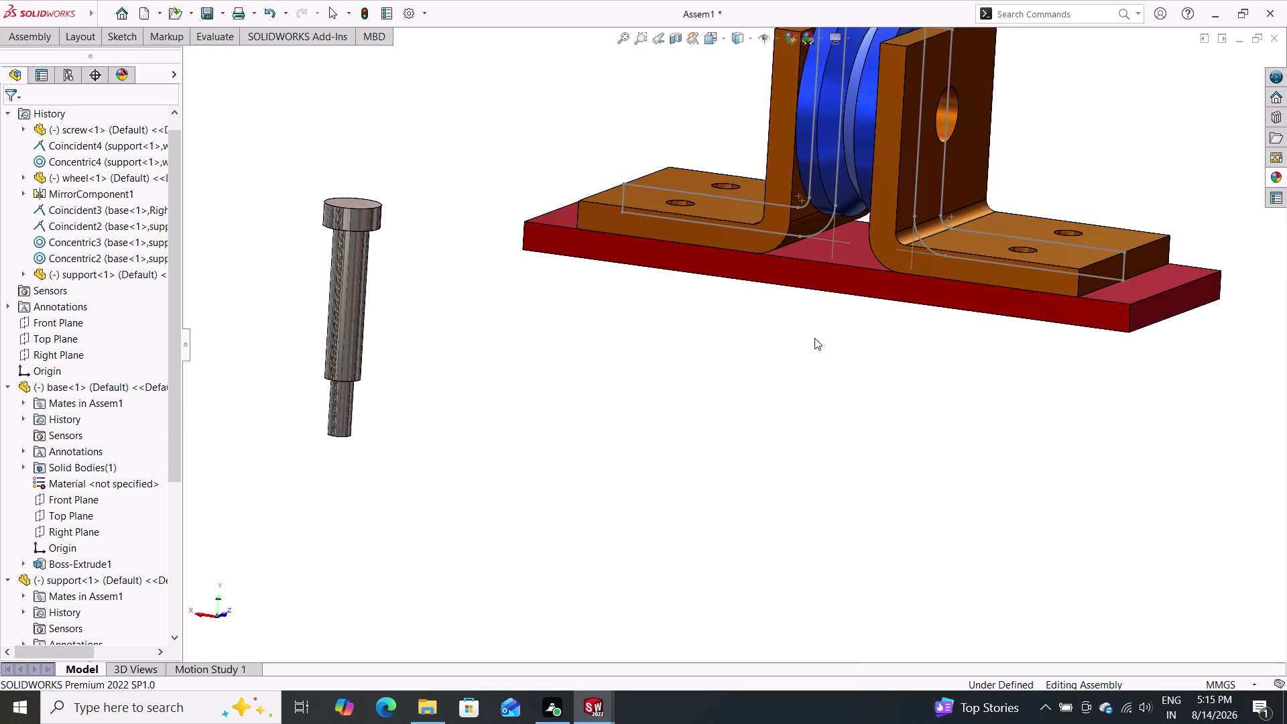
scroll(up, 3)
scroll(up, 3)
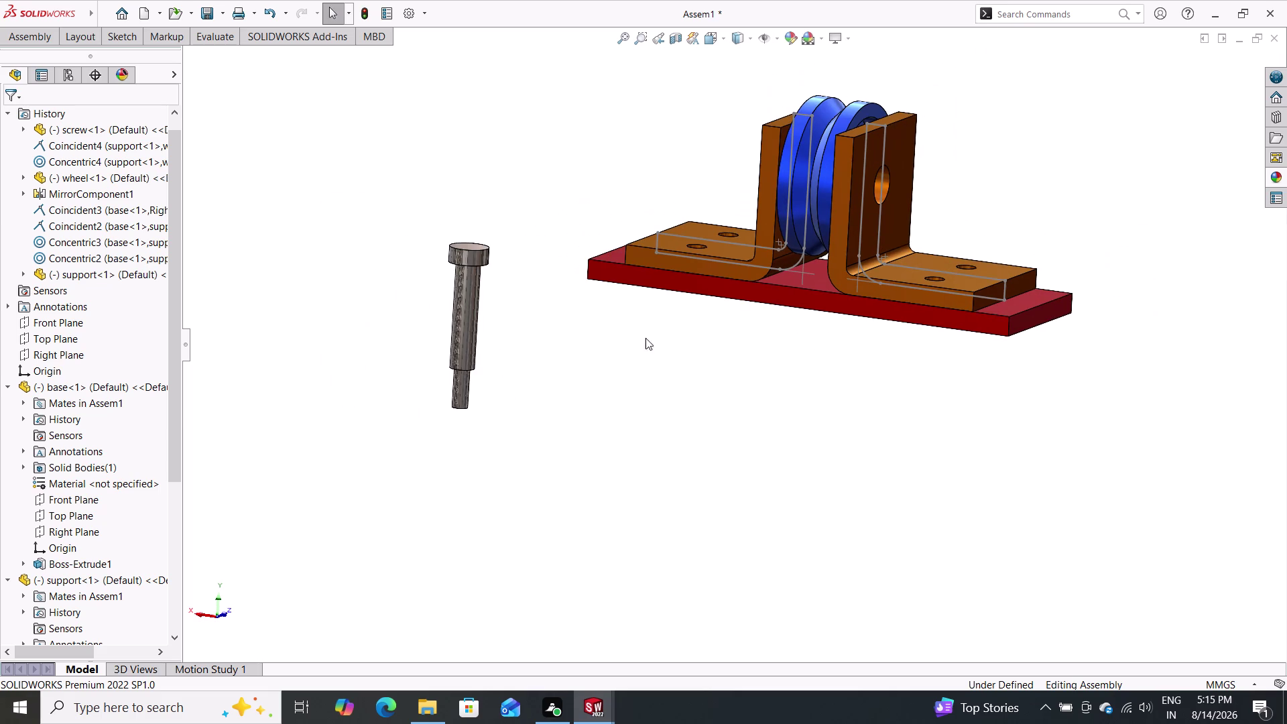
click(31, 35)
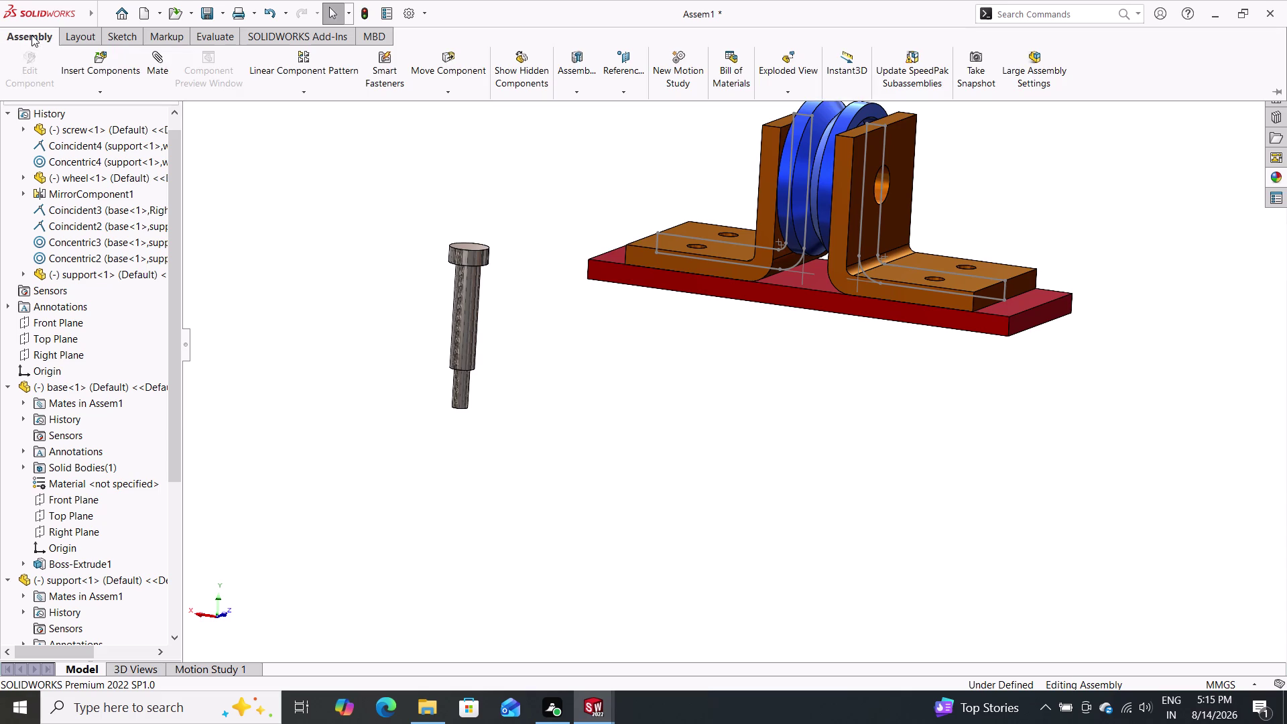
Mate the screw pin's cylindrical face concentric to the right bracket's hole edge.
click(161, 58)
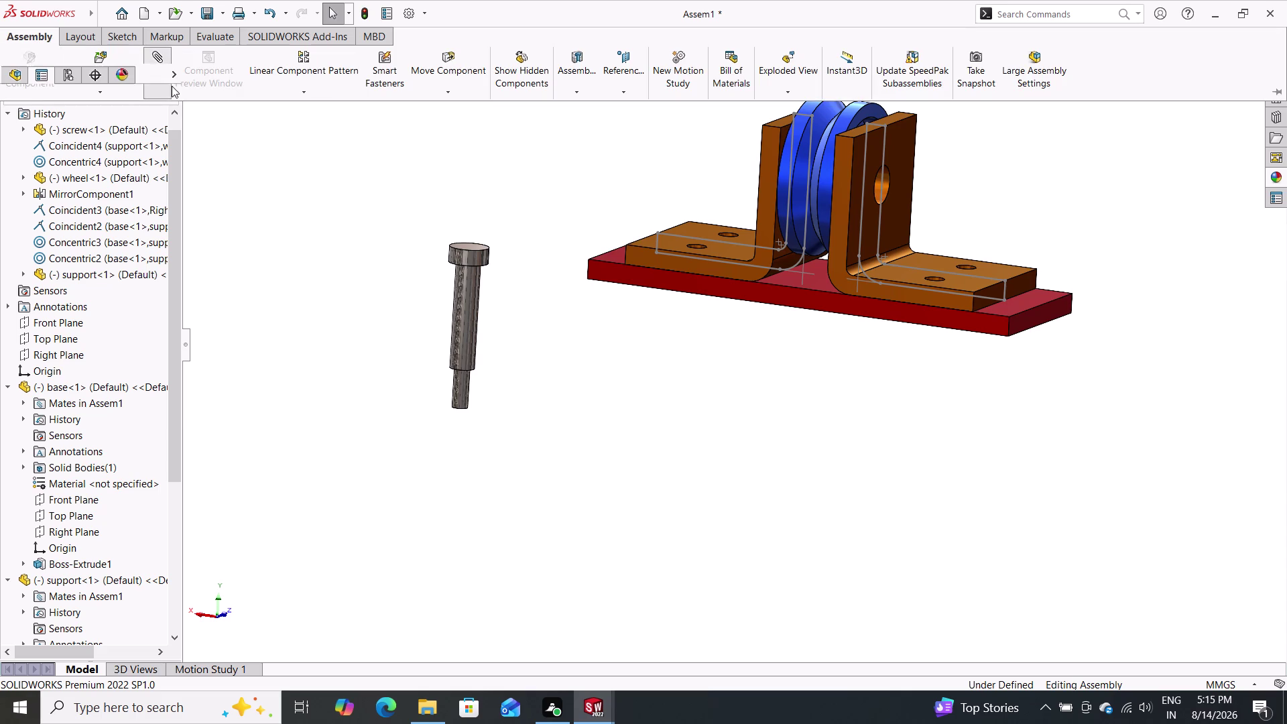
click(454, 318)
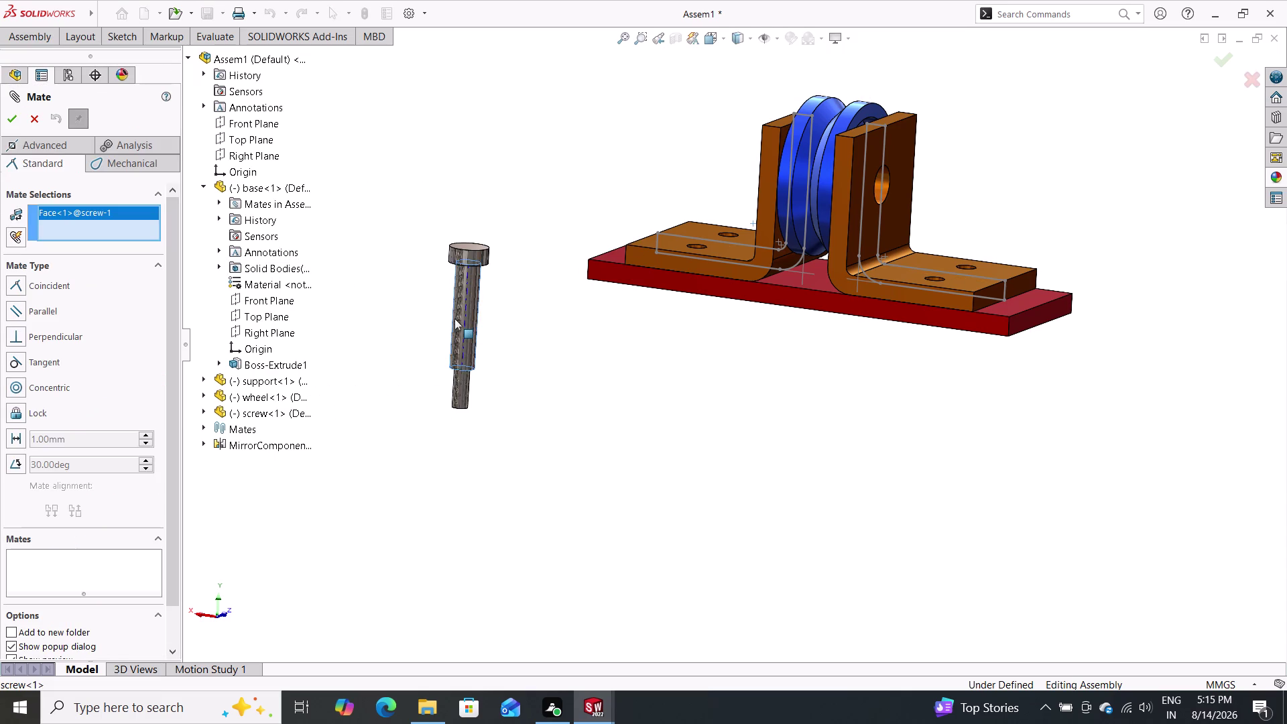
double_click(889, 174)
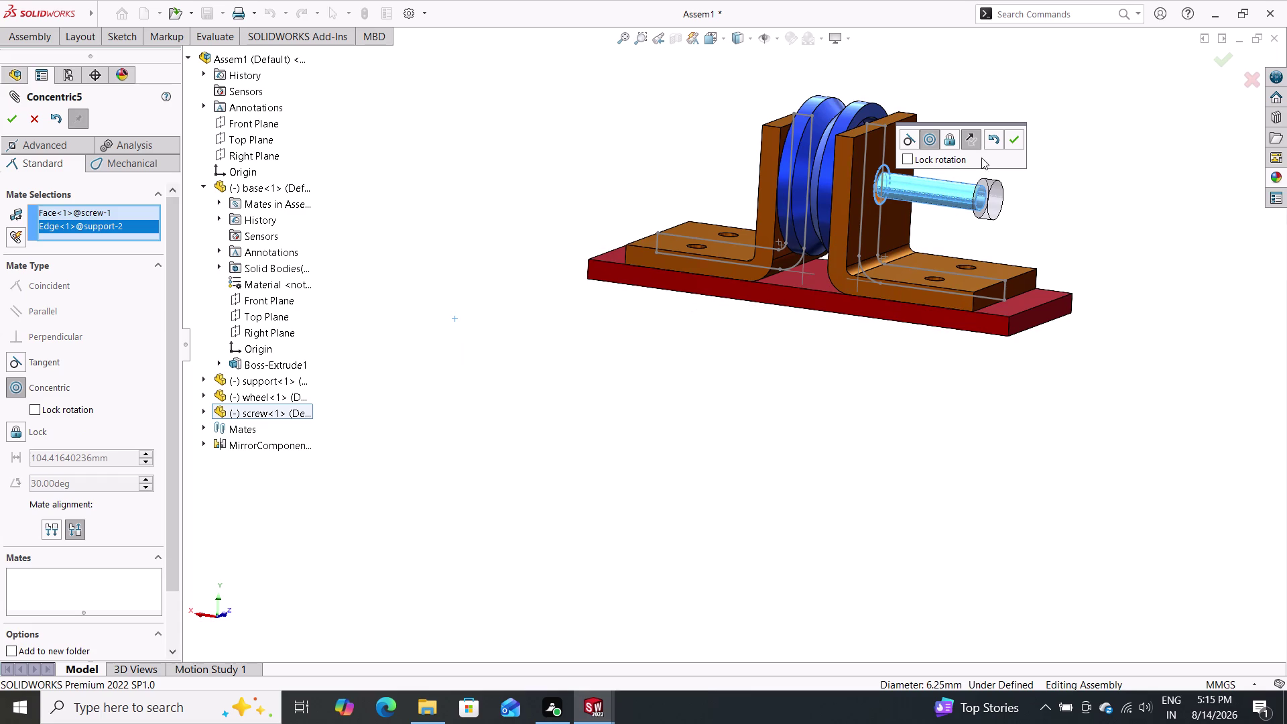
click(1017, 137)
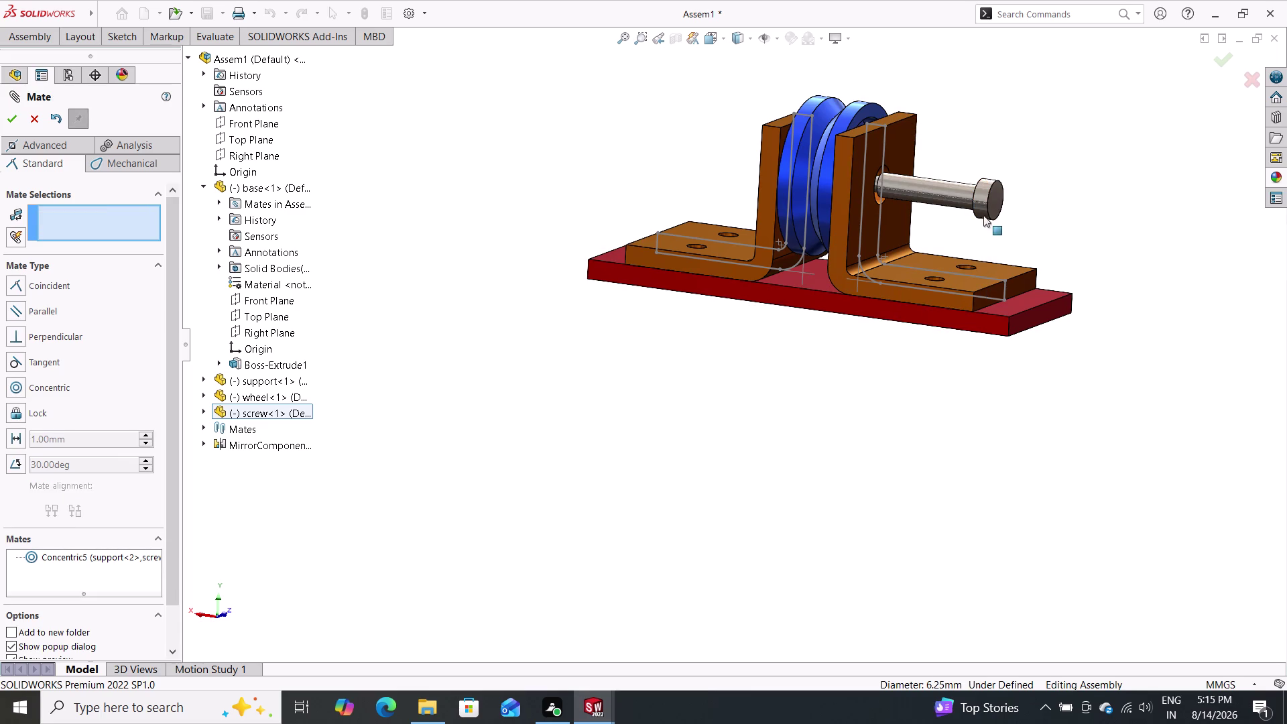
Slide the screw pin along its hole axis, clear of the bracket.
click(931, 190)
drag(932, 189, 1051, 219)
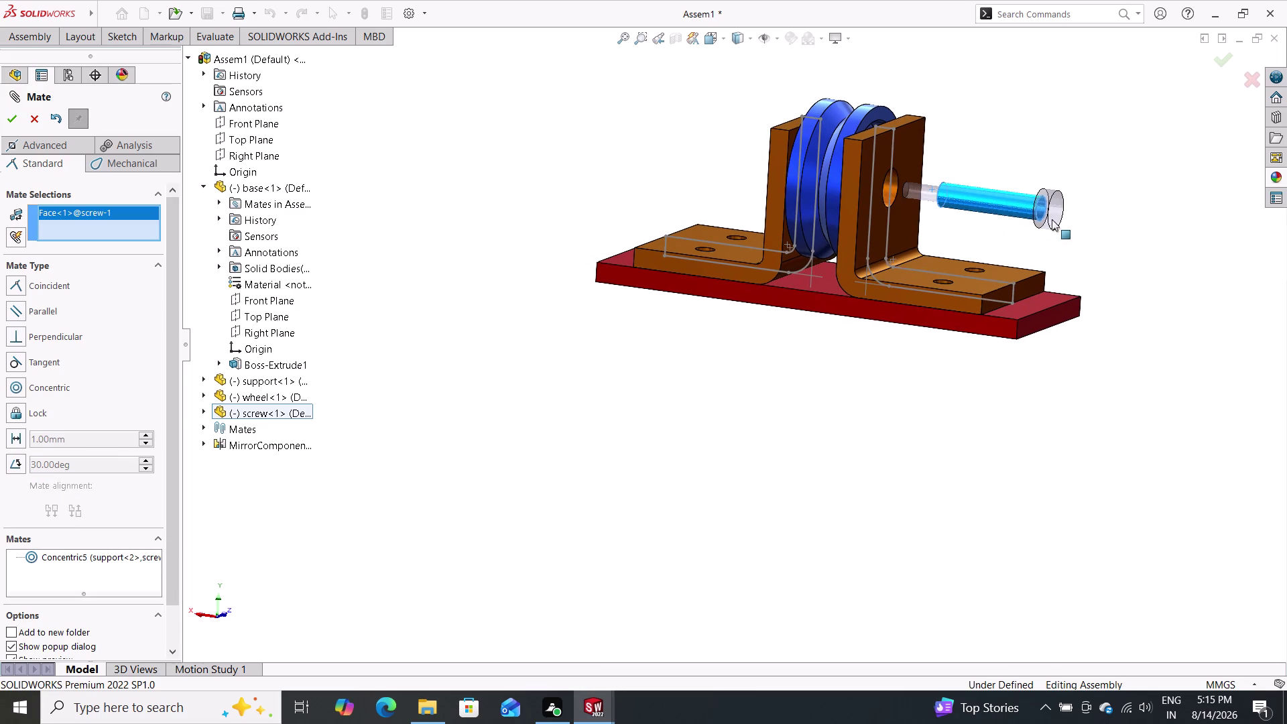
drag(1052, 220, 1081, 230)
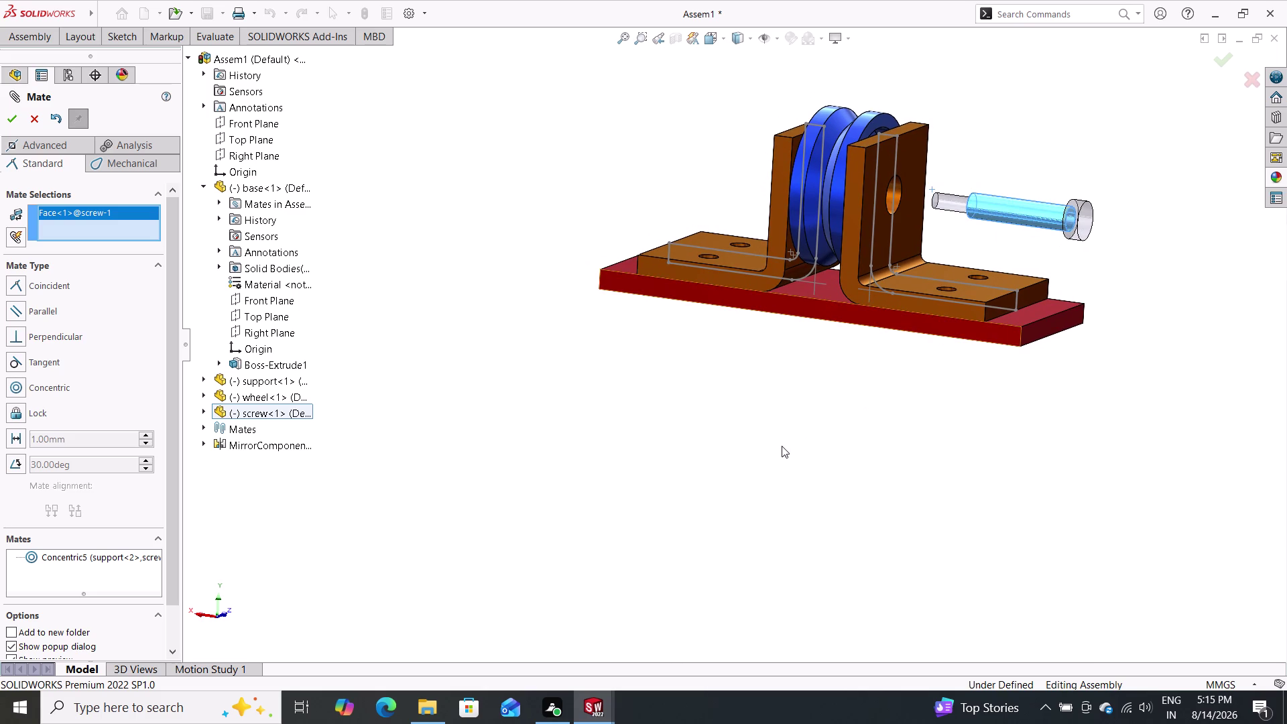
key(Escape)
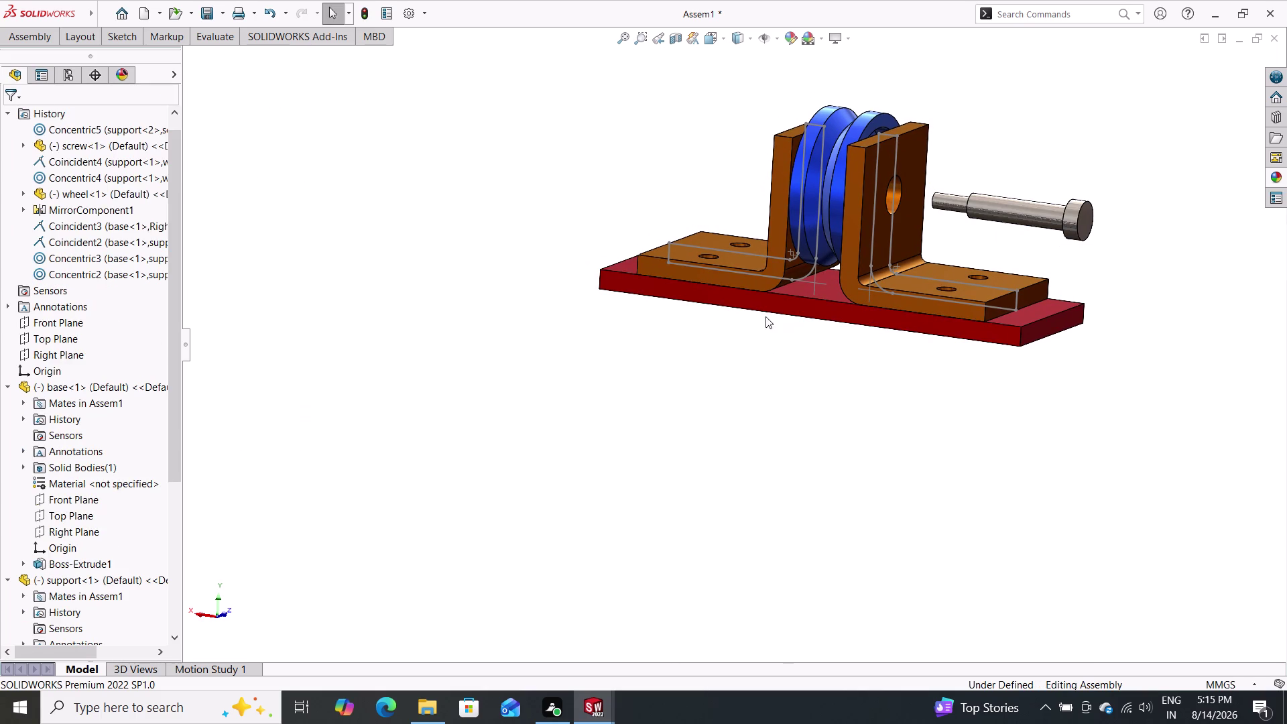
click(16, 30)
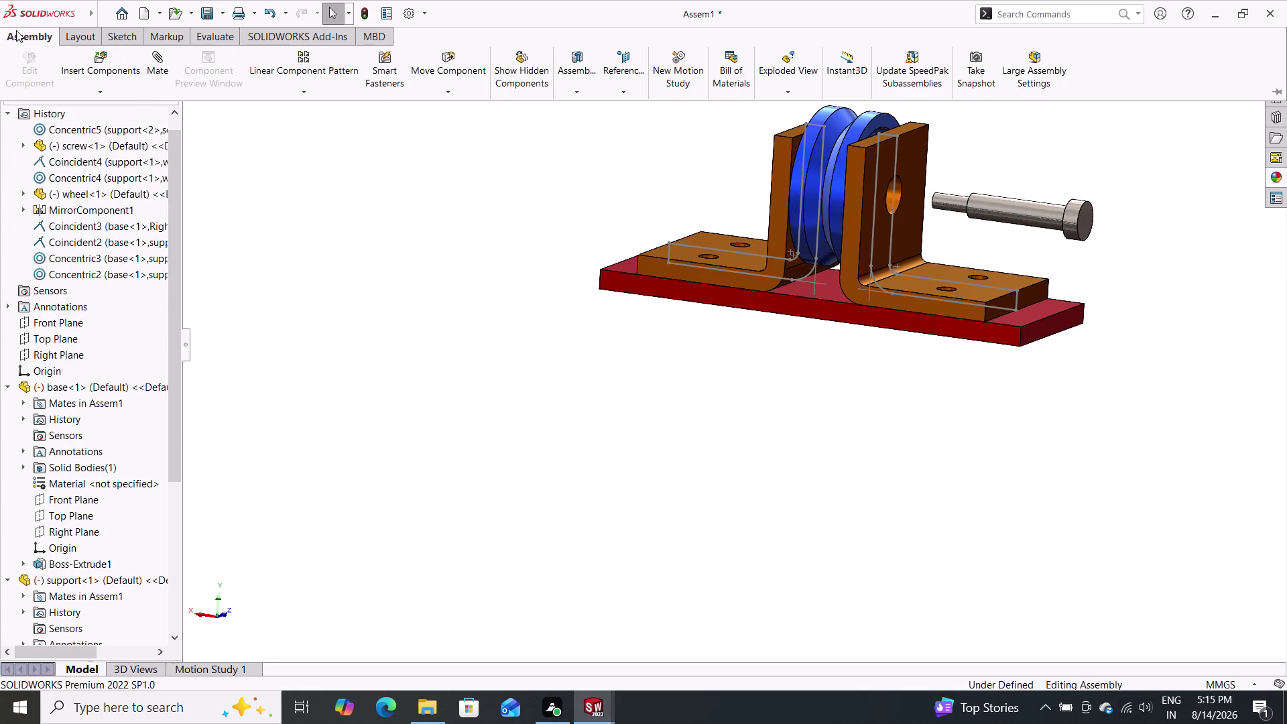
Place the bush part left of the brackets as bush<1>.
triple_click(91, 55)
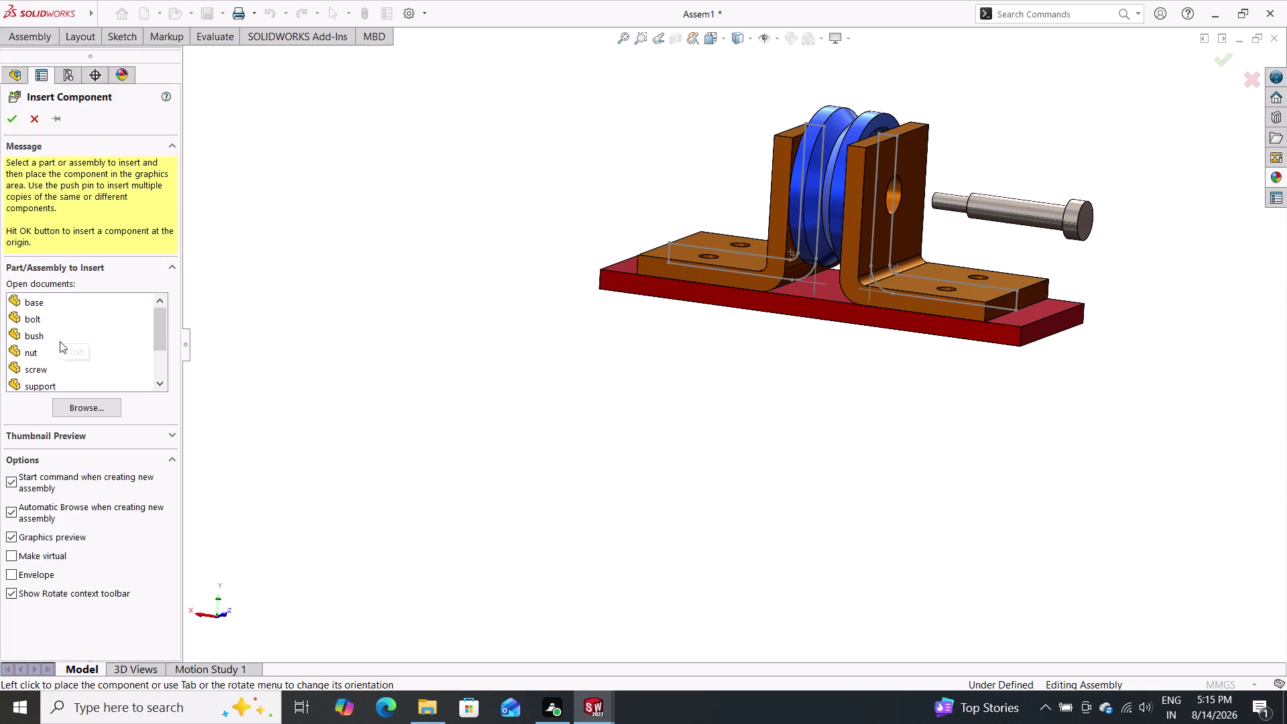
scroll(down, 3)
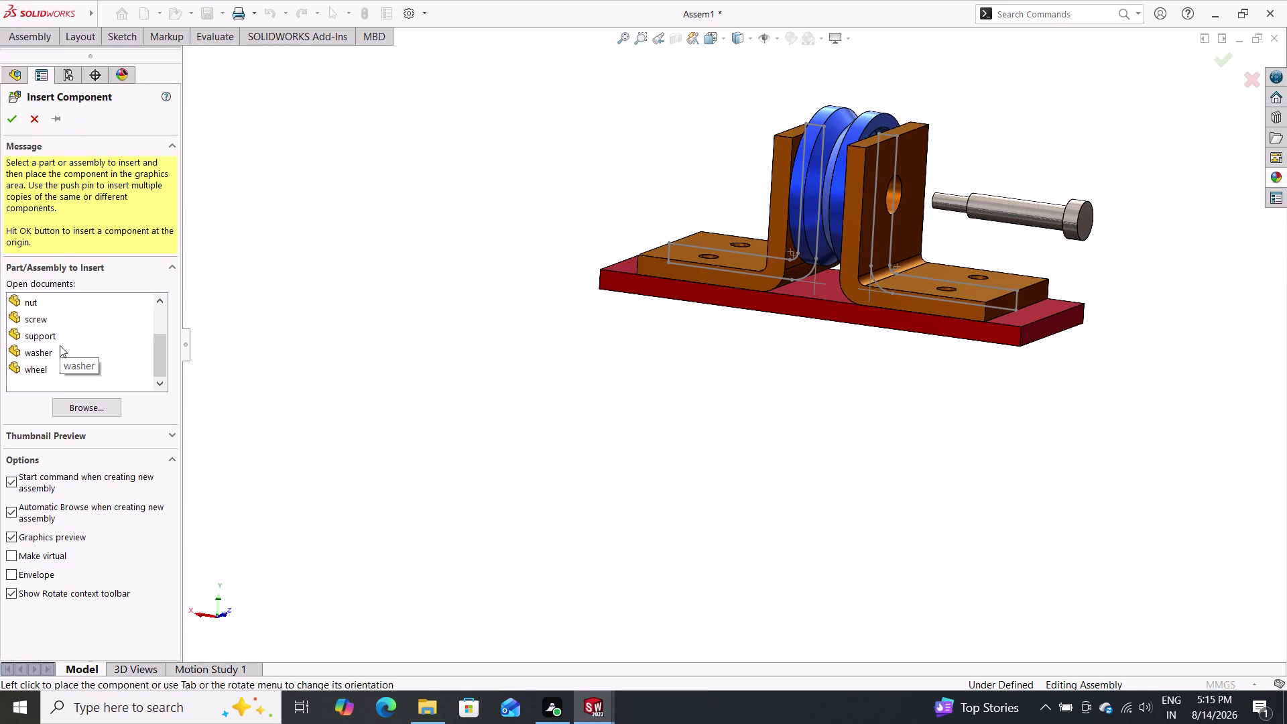
scroll(up, 3)
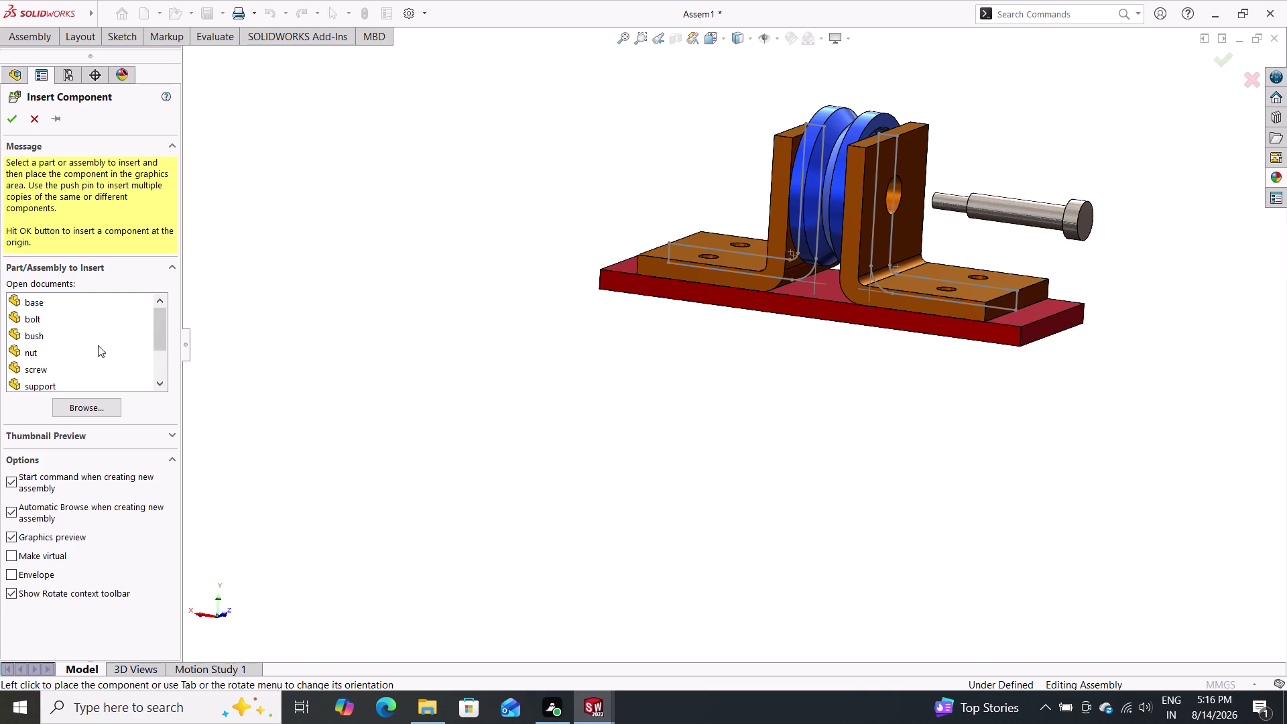
click(48, 337)
drag(47, 337, 439, 325)
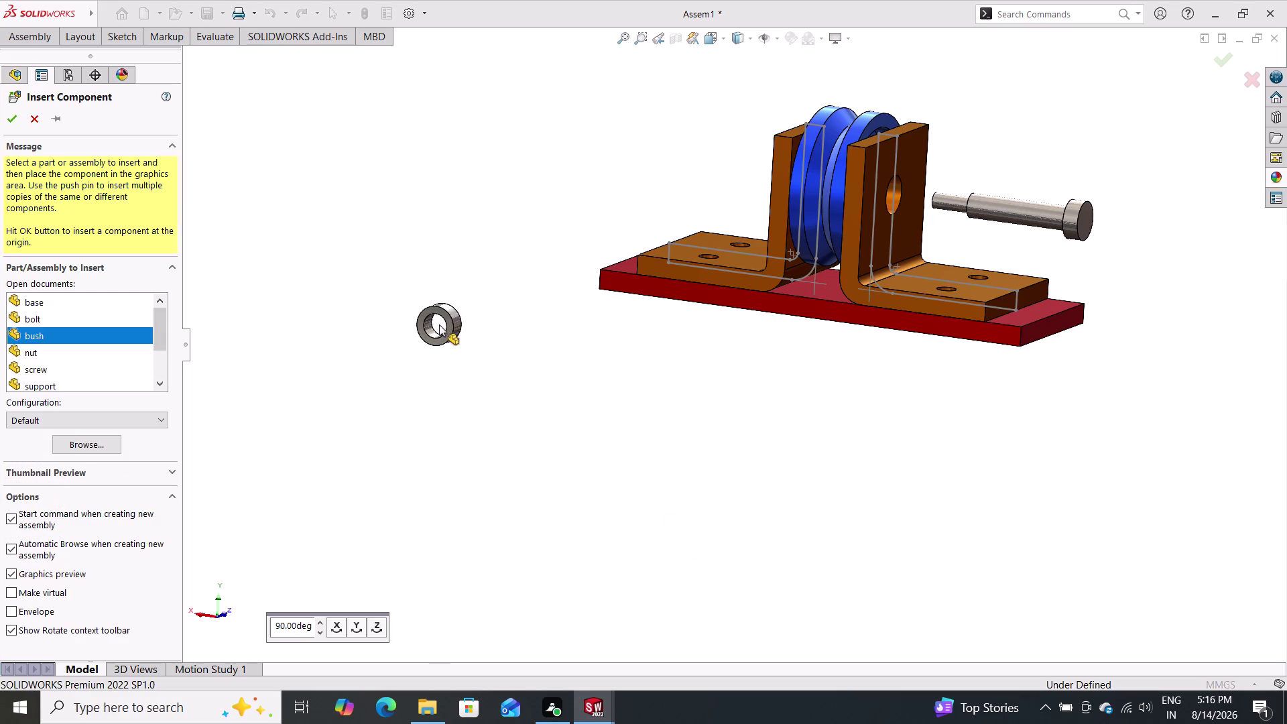
drag(439, 324, 432, 265)
click(432, 265)
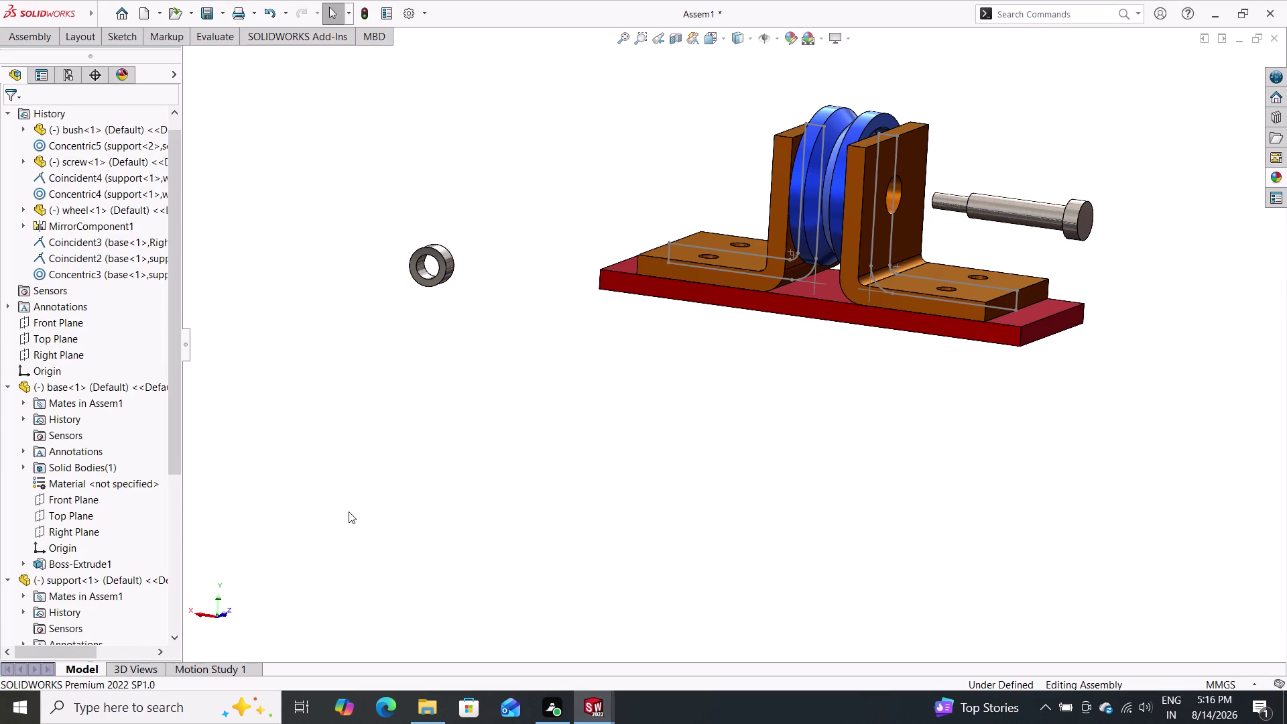
Begin a new mate referencing the bush's edge.
click(39, 34)
double_click(159, 67)
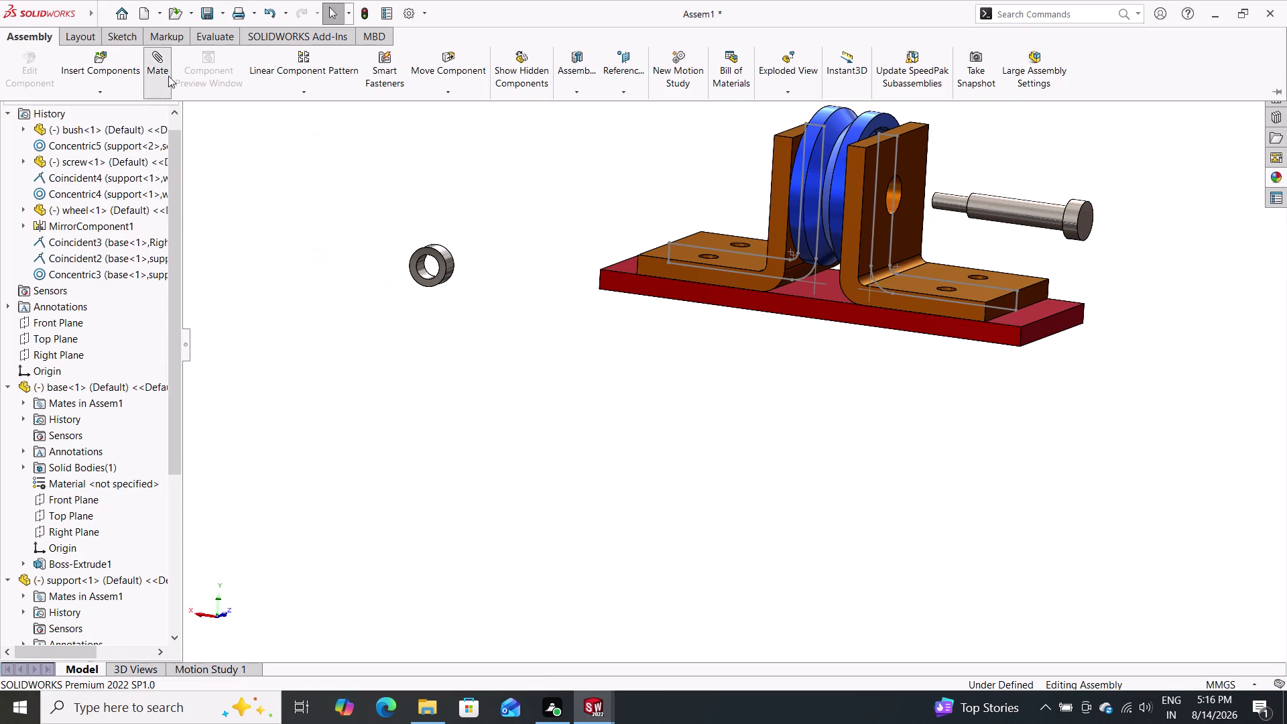
click(436, 257)
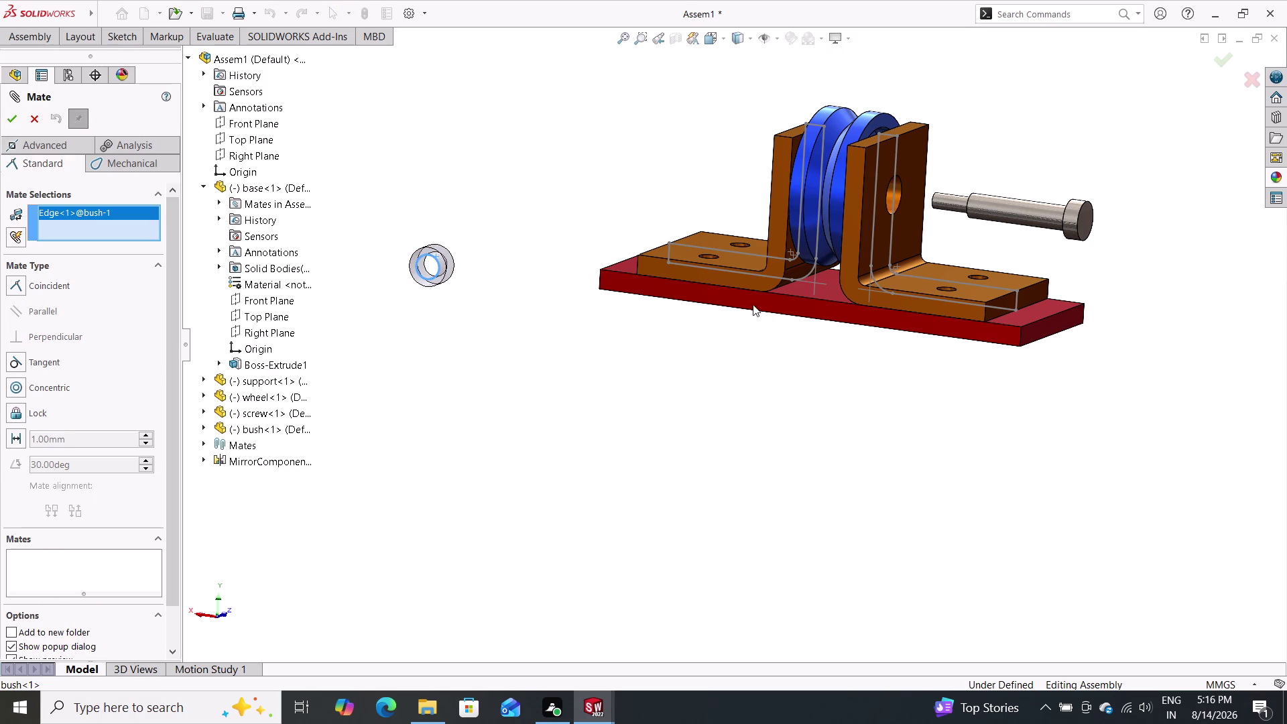
Pick the right bracket's hole edge and accept Concentric6 for the bush.
double_click(900, 184)
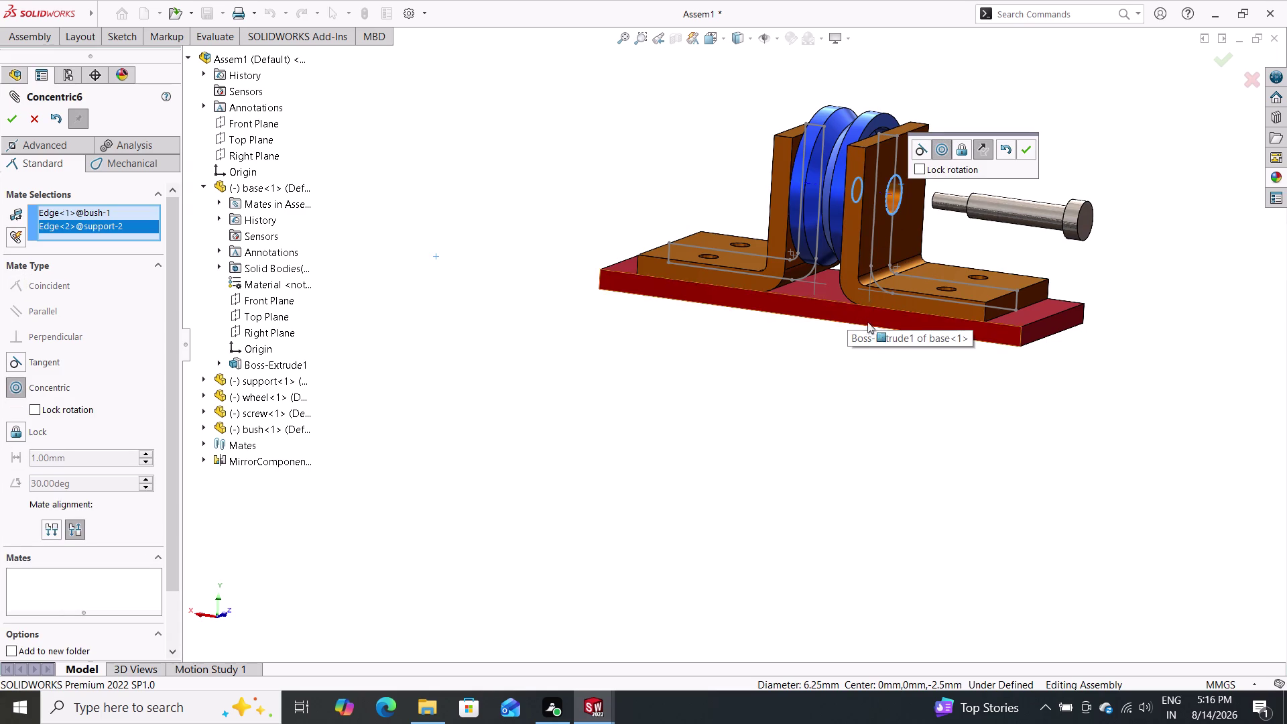
double_click(1027, 147)
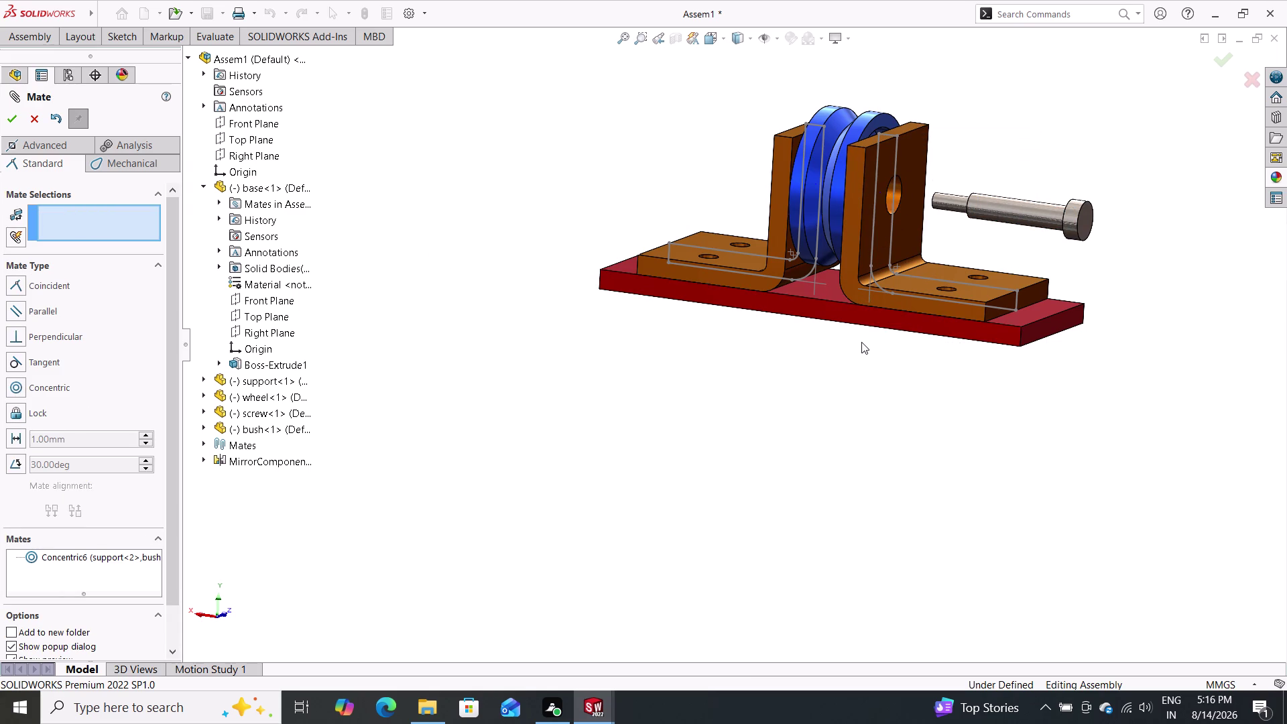
Orbit and zoom in around the right bracket's hole and the wheel.
scroll(up, 3)
scroll(down, 3)
scroll(down, 3)
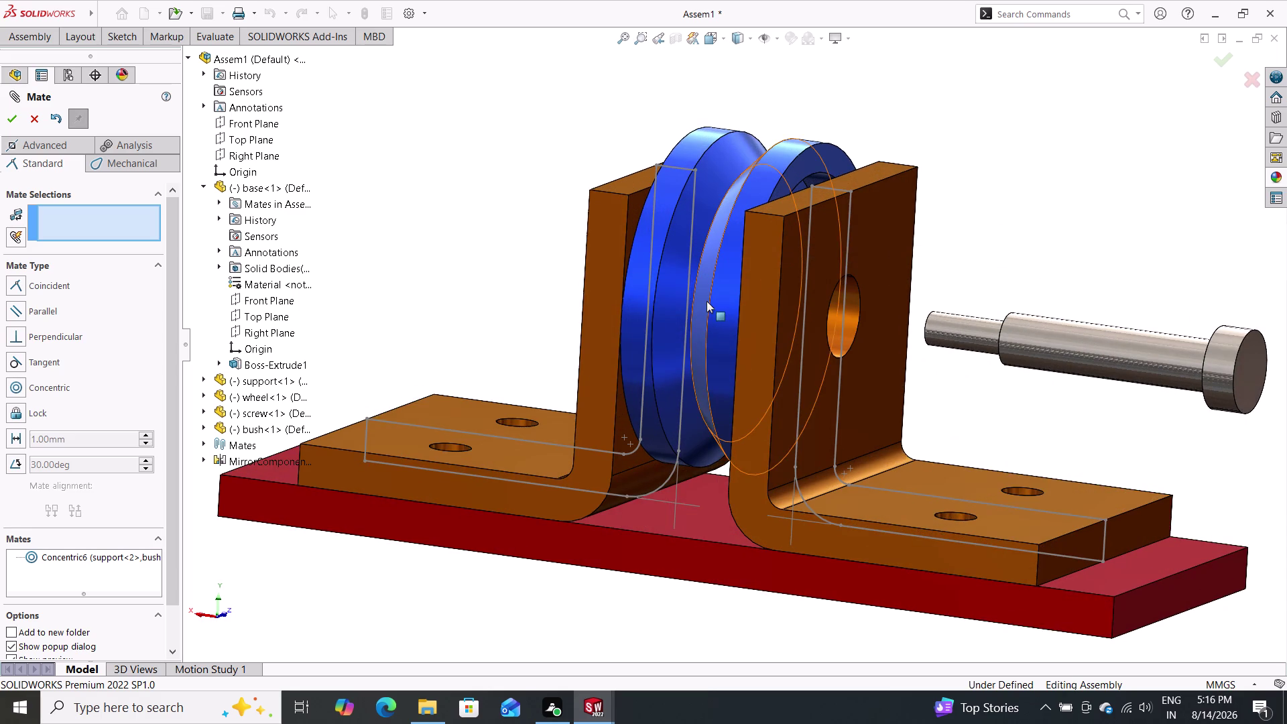
scroll(down, 3)
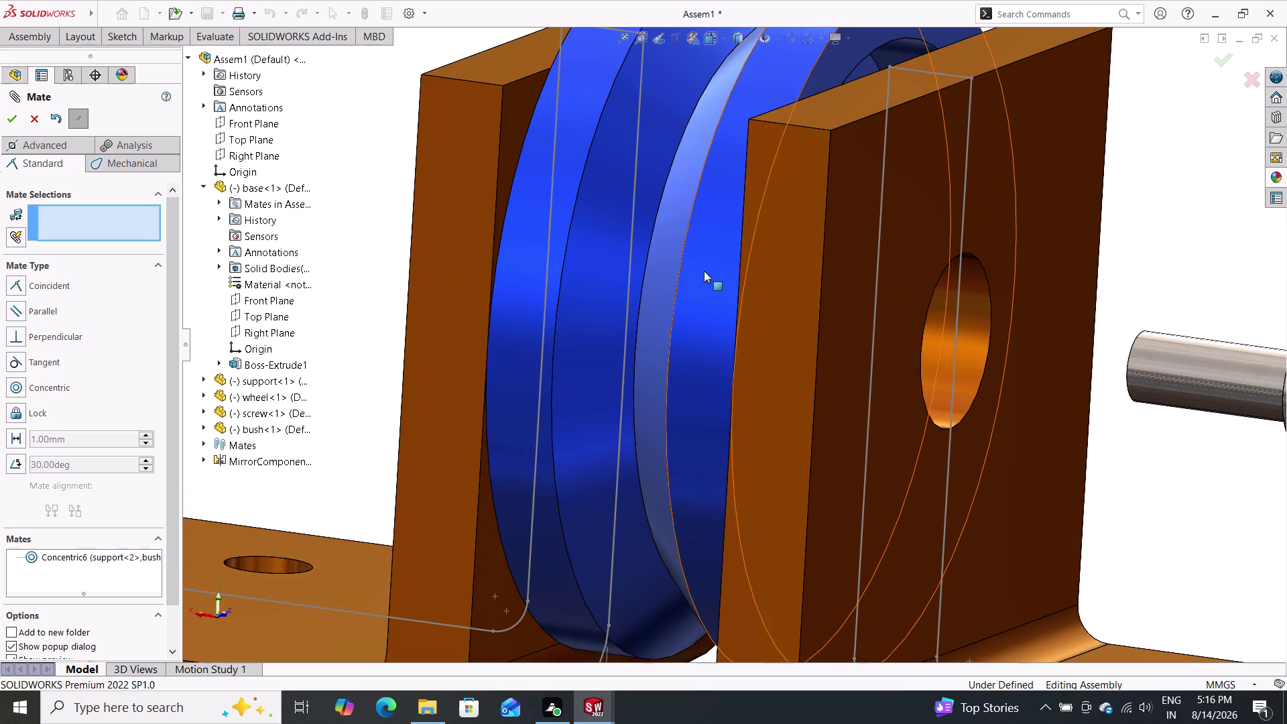
scroll(down, 3)
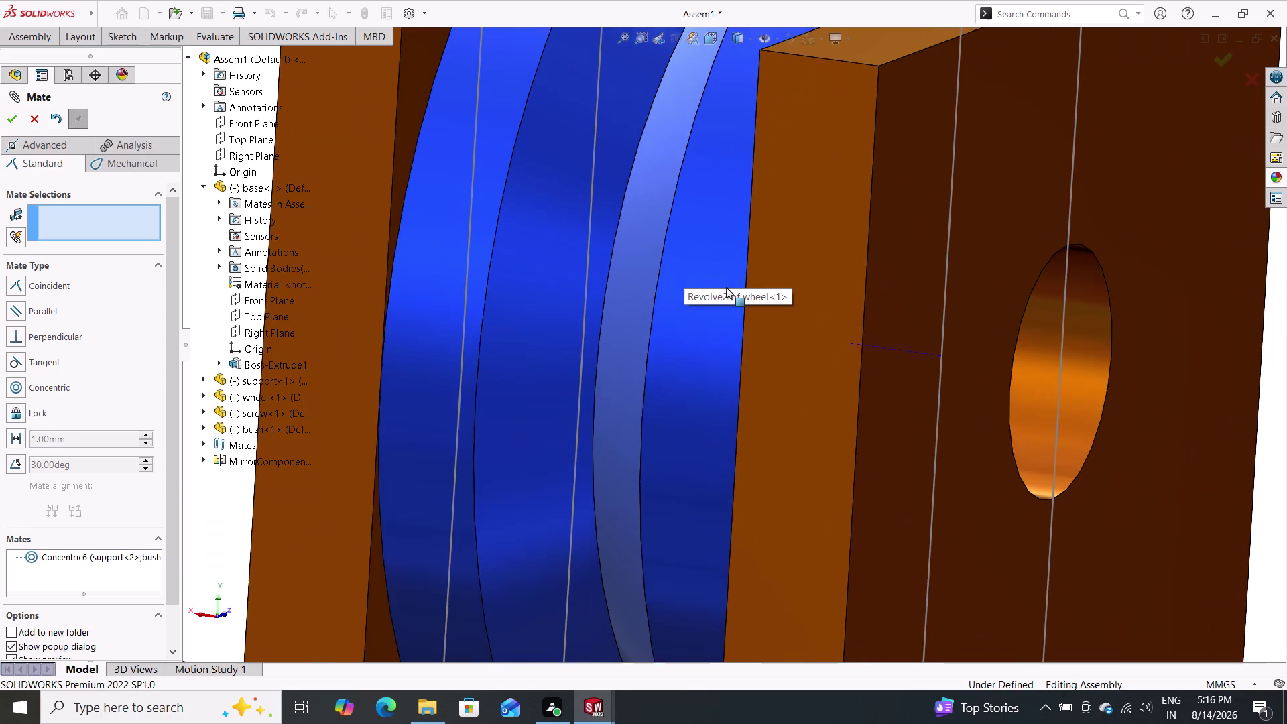
scroll(up, 3)
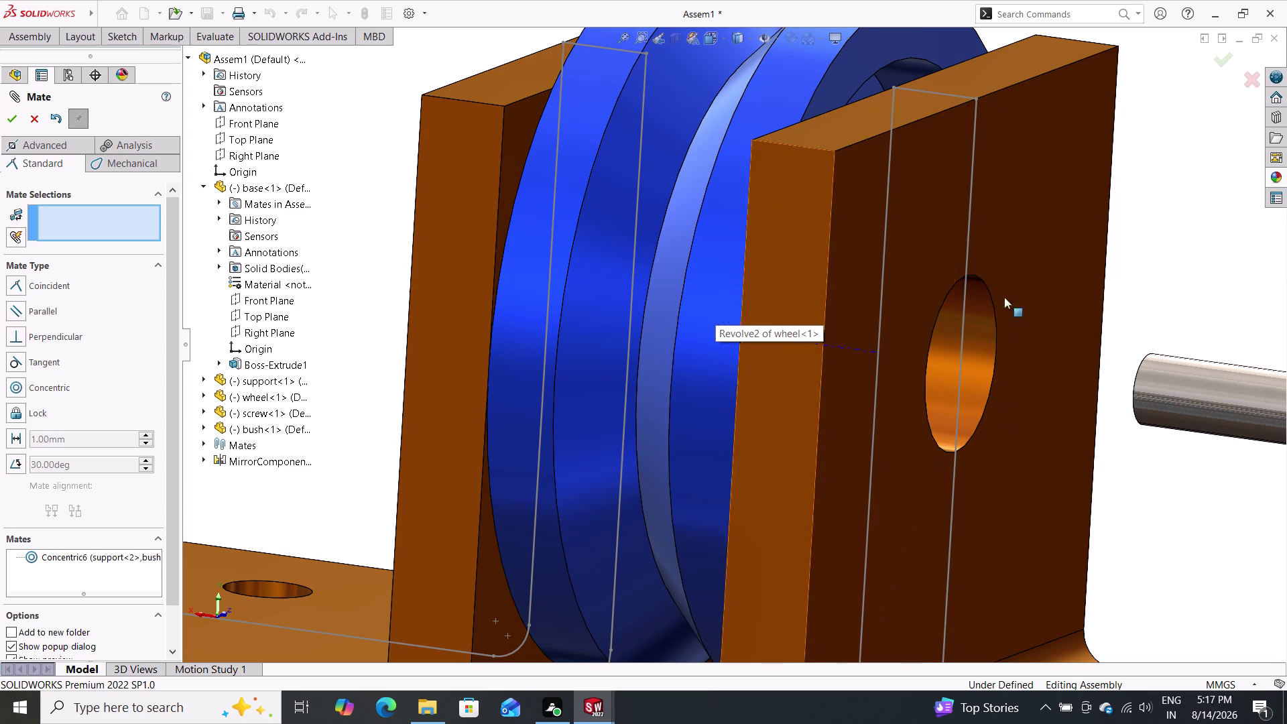
middle_drag(1182, 291, 1206, 304)
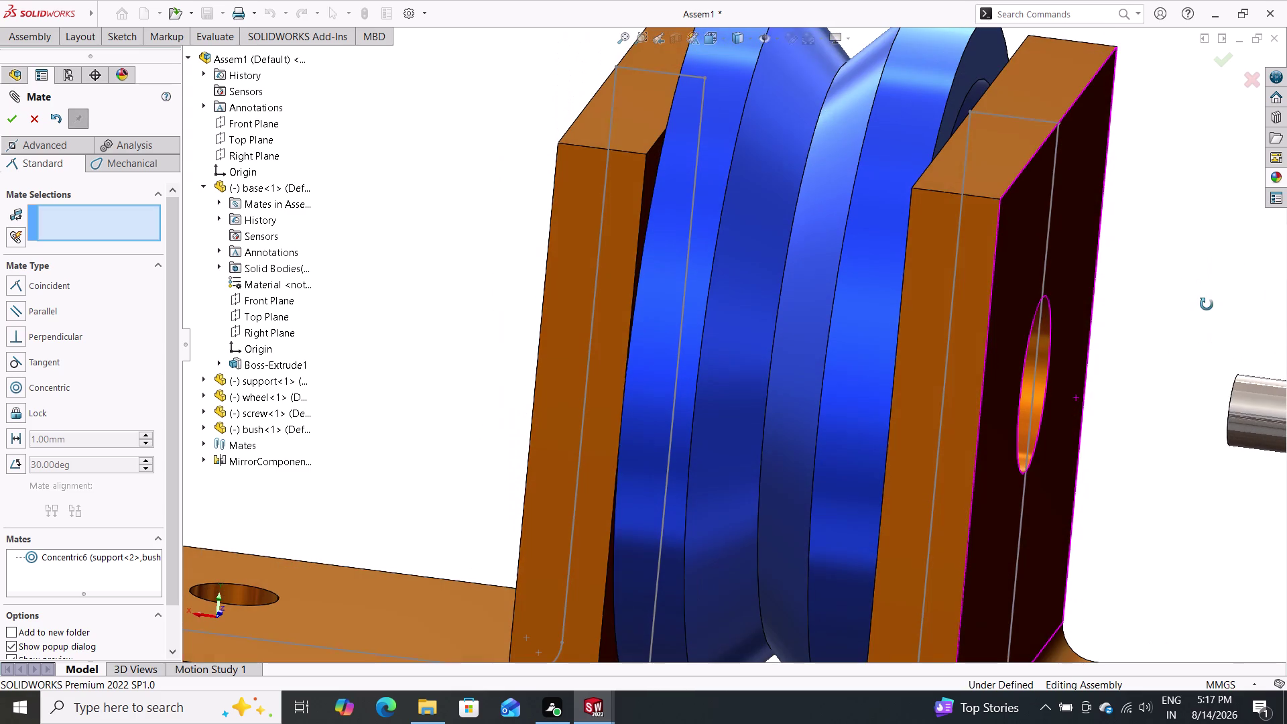
middle_drag(1207, 304, 1206, 305)
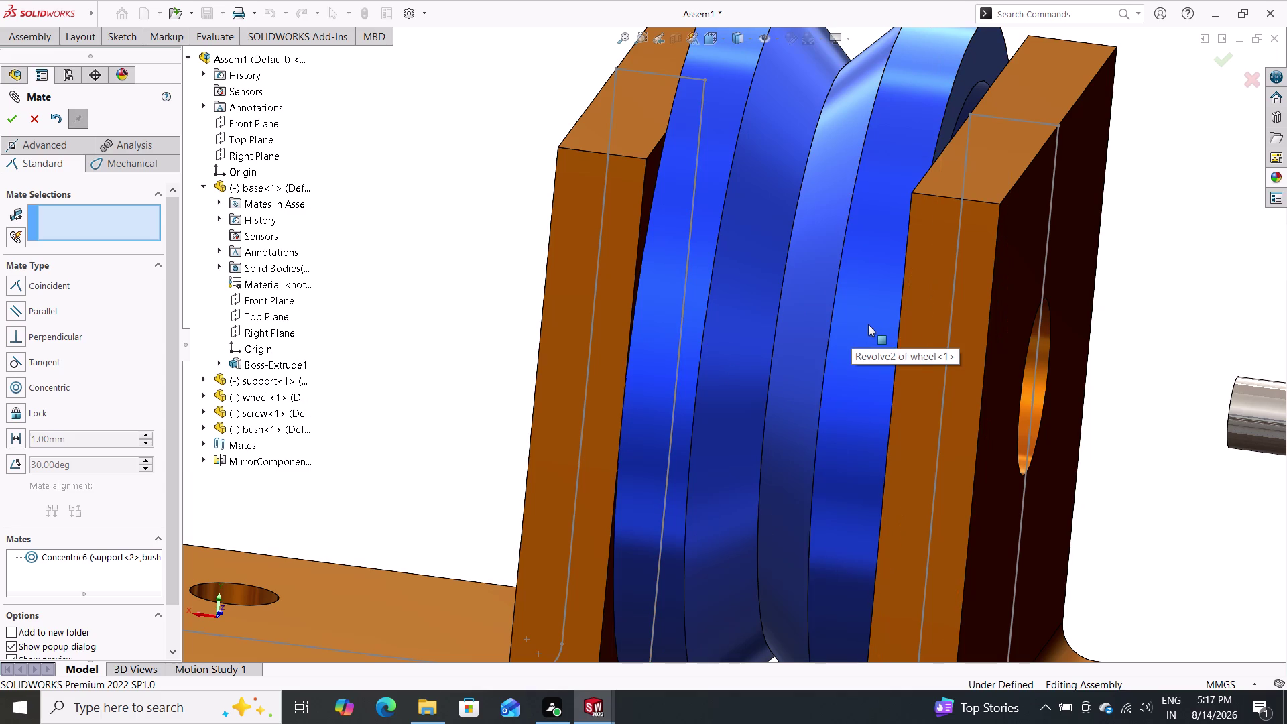
scroll(down, 3)
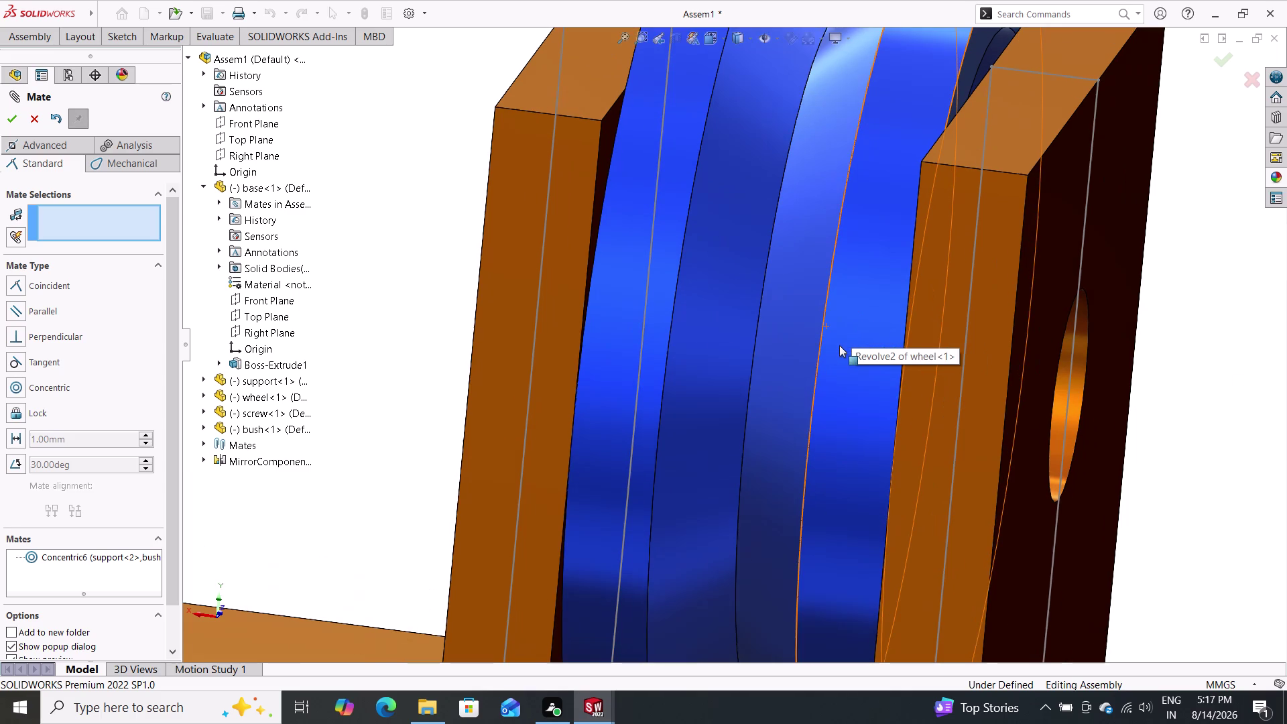
scroll(up, 3)
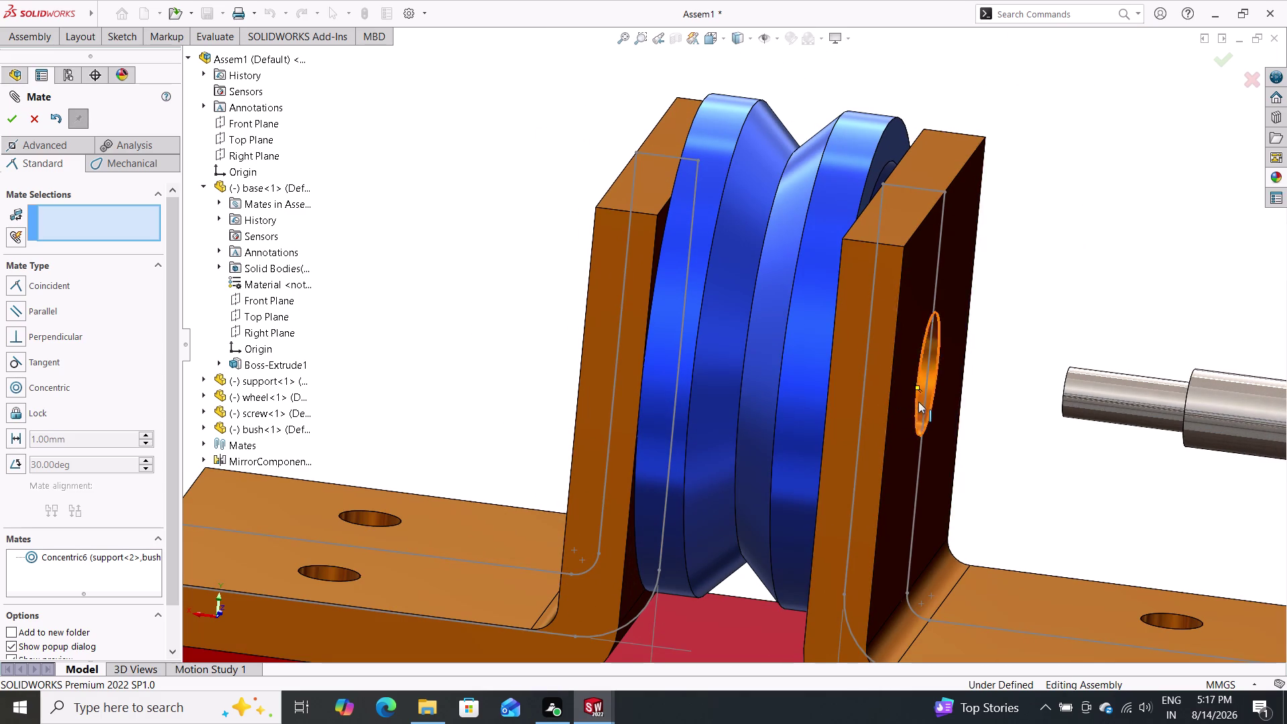
Inspect the left bracket's hole and whole assembly, then confirm the Mate PropertyManager.
middle_drag(995, 460, 1050, 426)
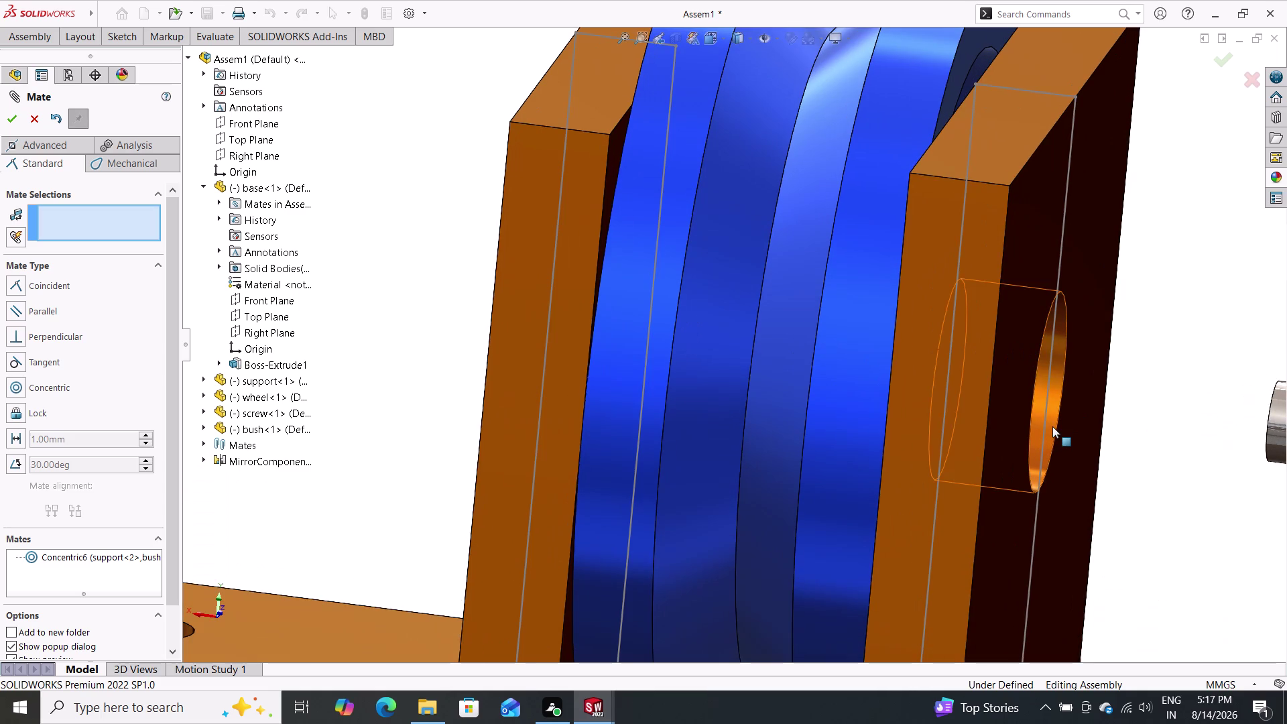
scroll(down, 3)
scroll(up, 3)
scroll(up, 3)
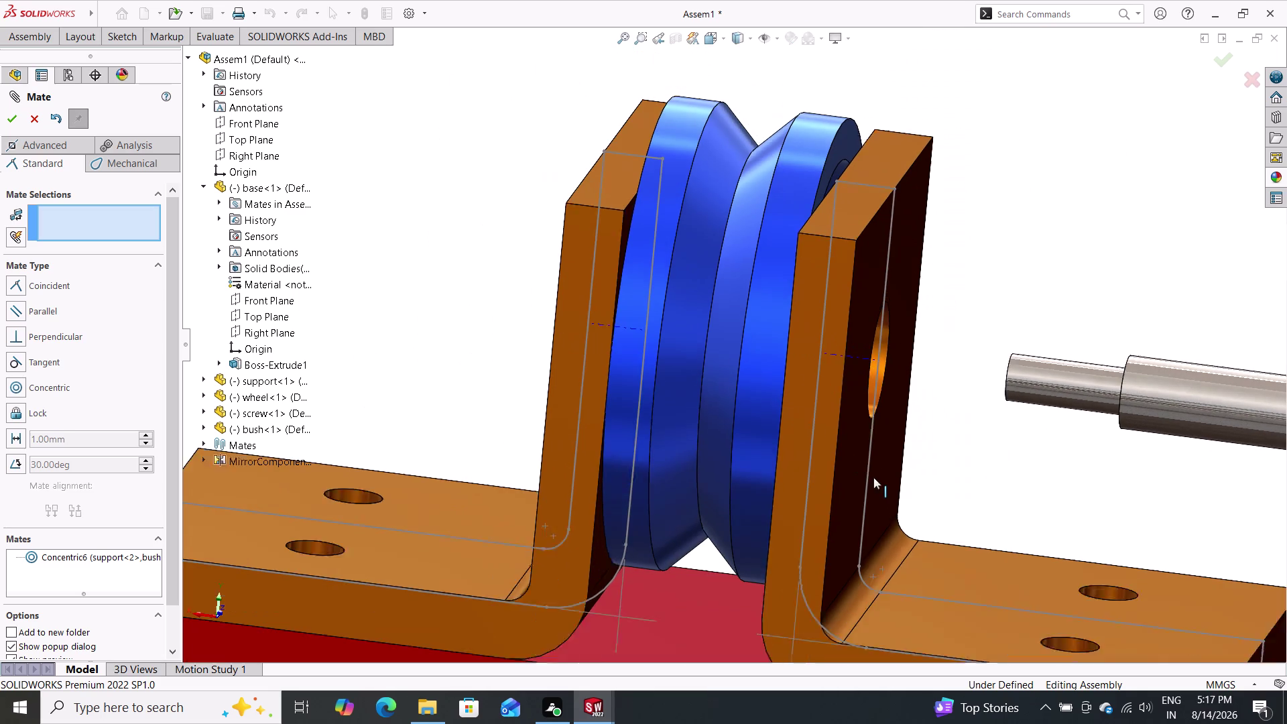
scroll(up, 3)
middle_drag(955, 472, 994, 460)
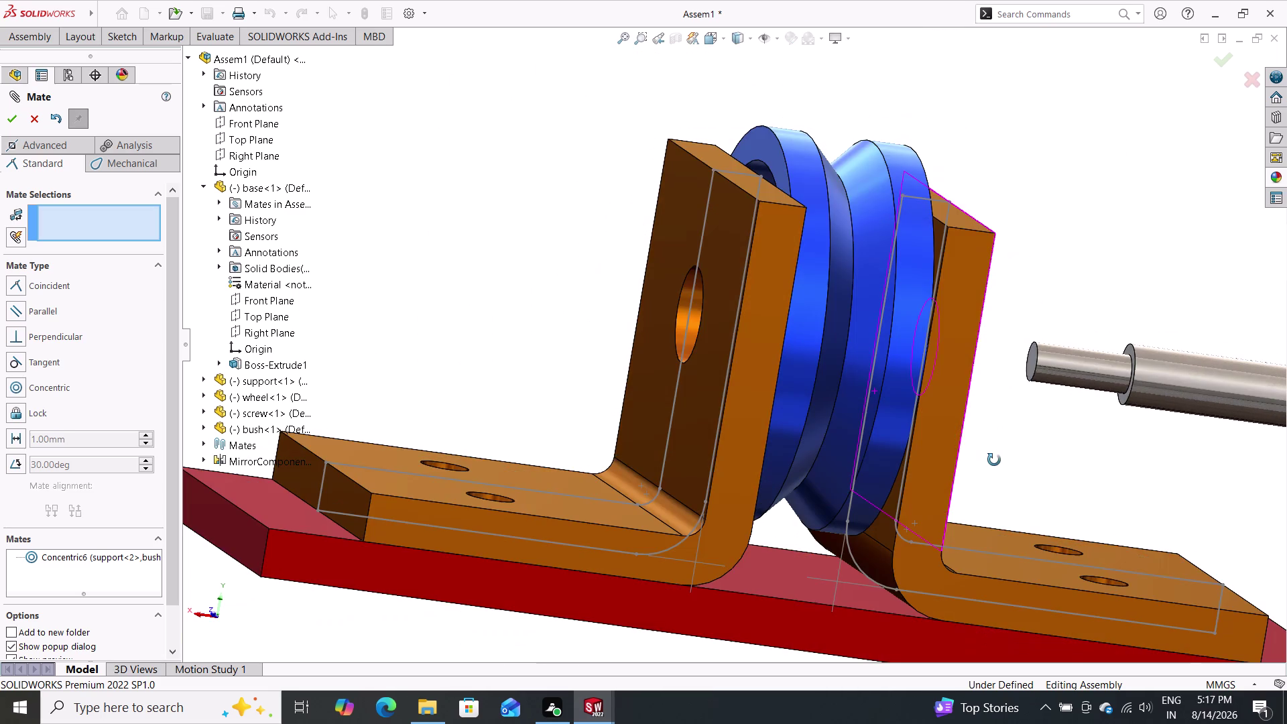
middle_drag(993, 460, 985, 472)
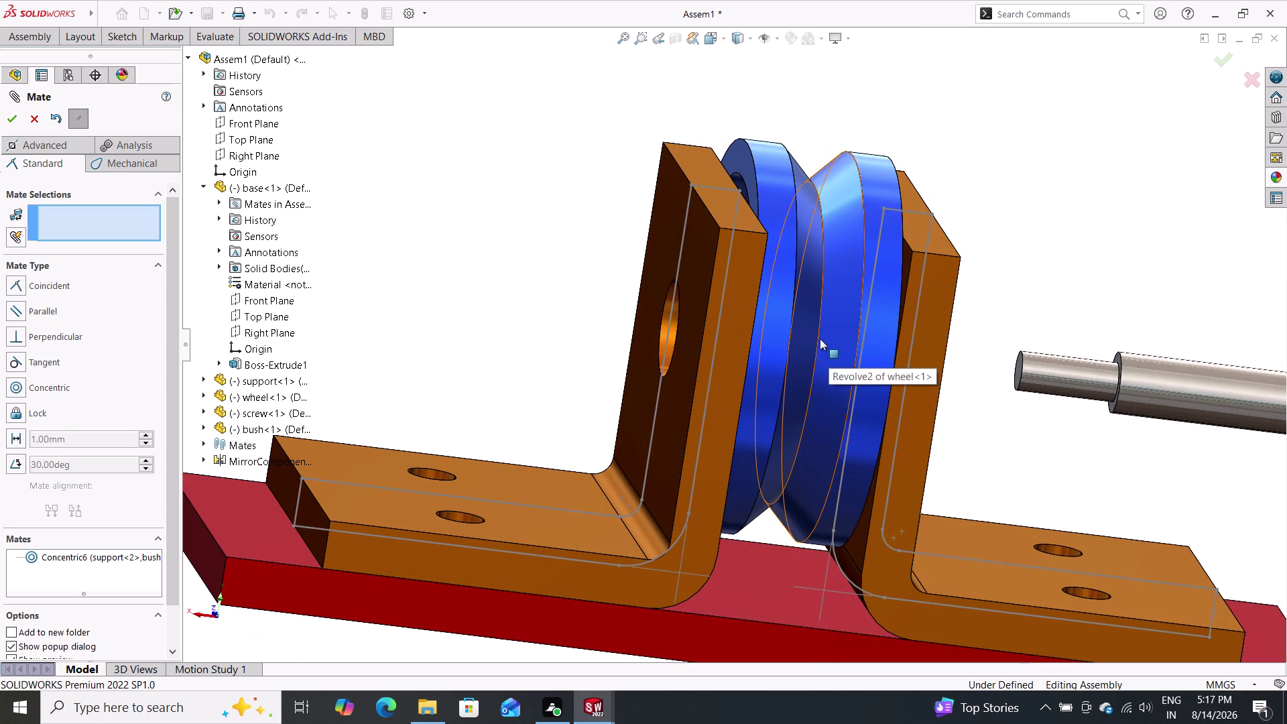
middle_drag(977, 295, 963, 337)
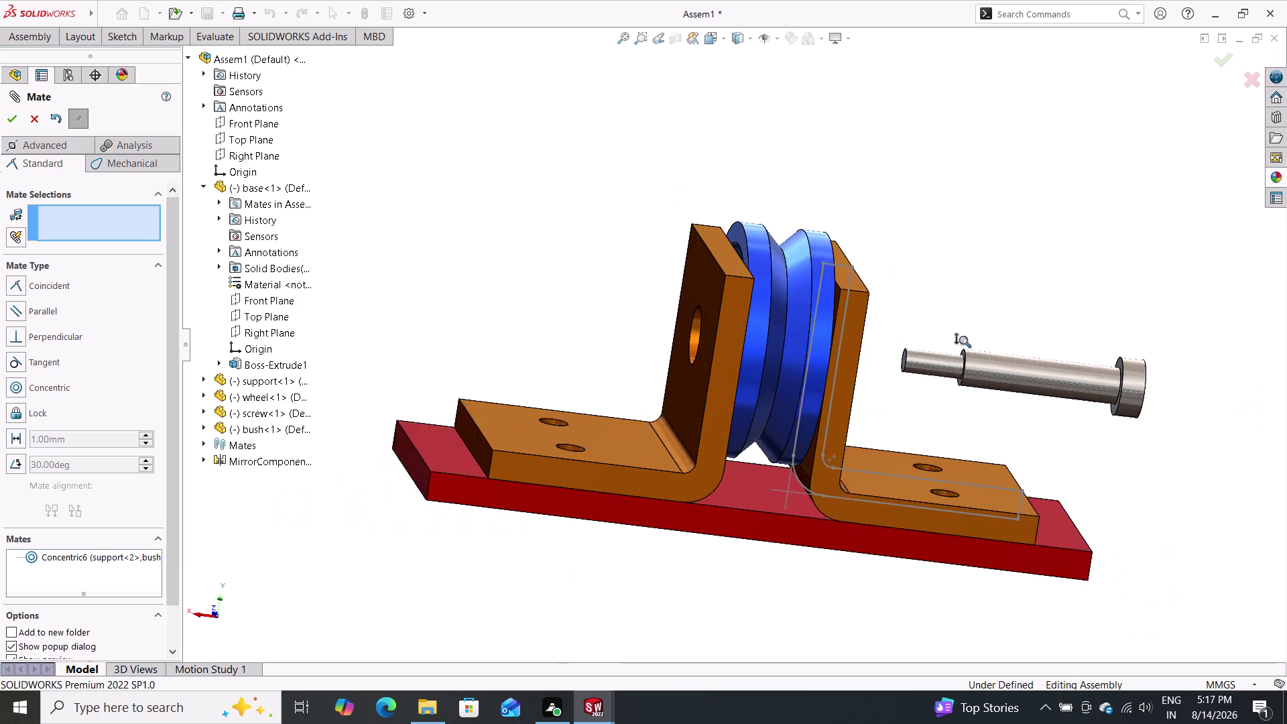
middle_drag(963, 338, 963, 341)
scroll(up, 3)
scroll(down, 3)
scroll(down, 3)
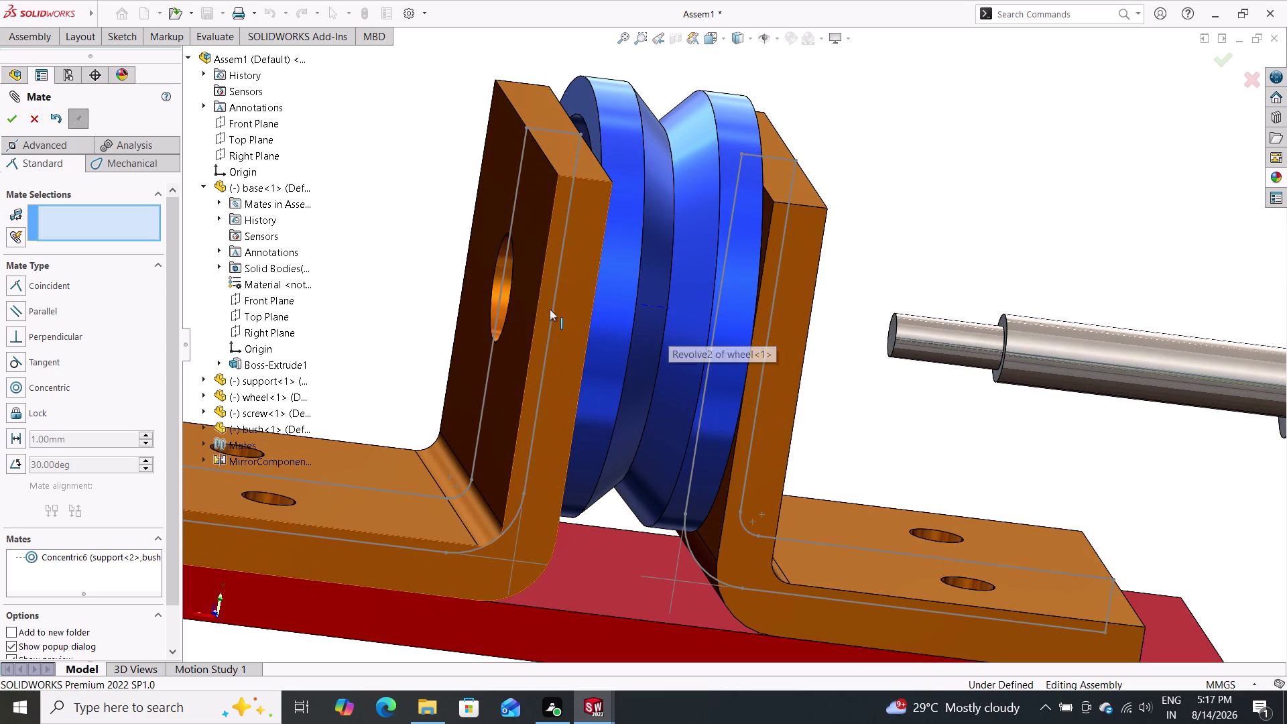
click(8, 113)
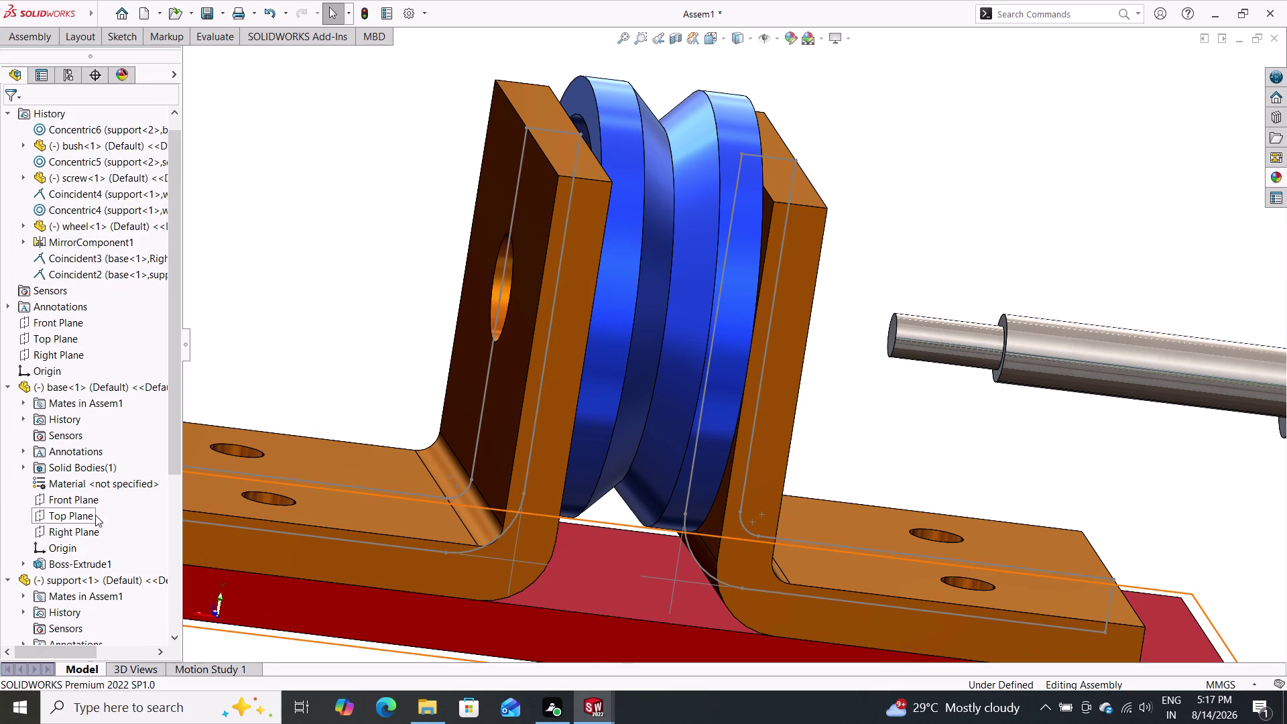
Select bush<1> in the tree and set it as the new mate's first reference.
scroll(down, 3)
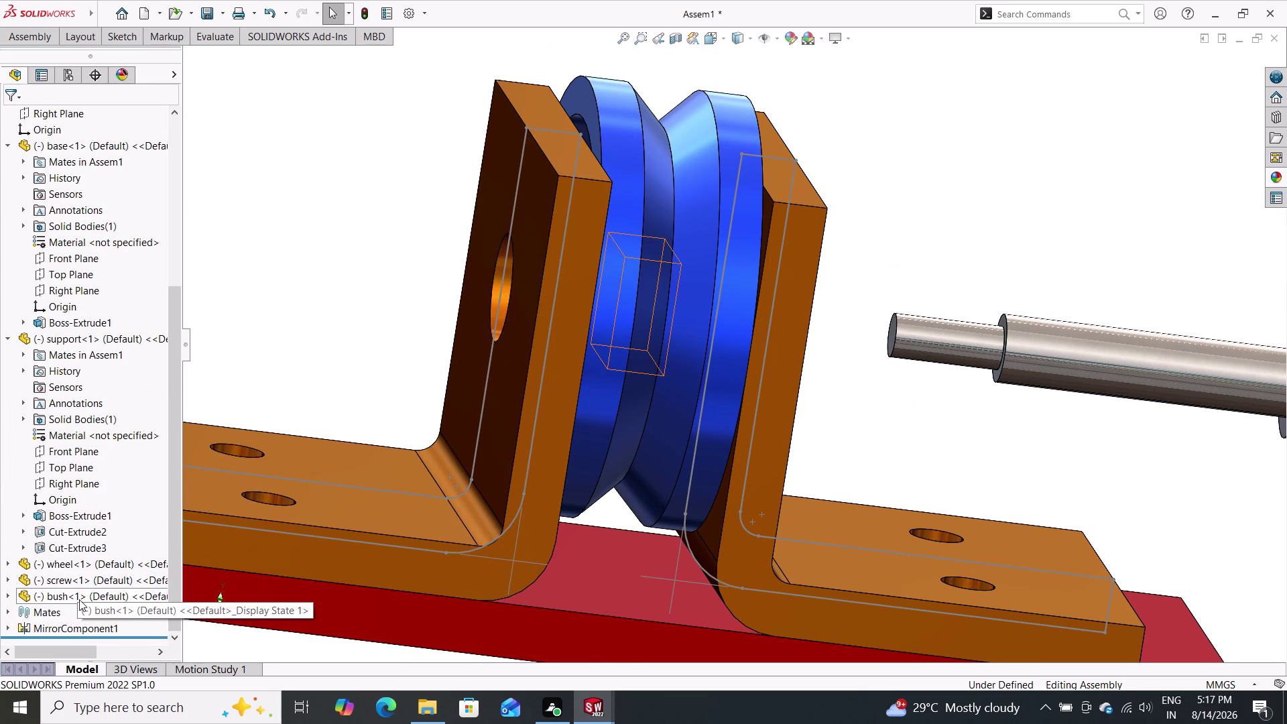
click(79, 599)
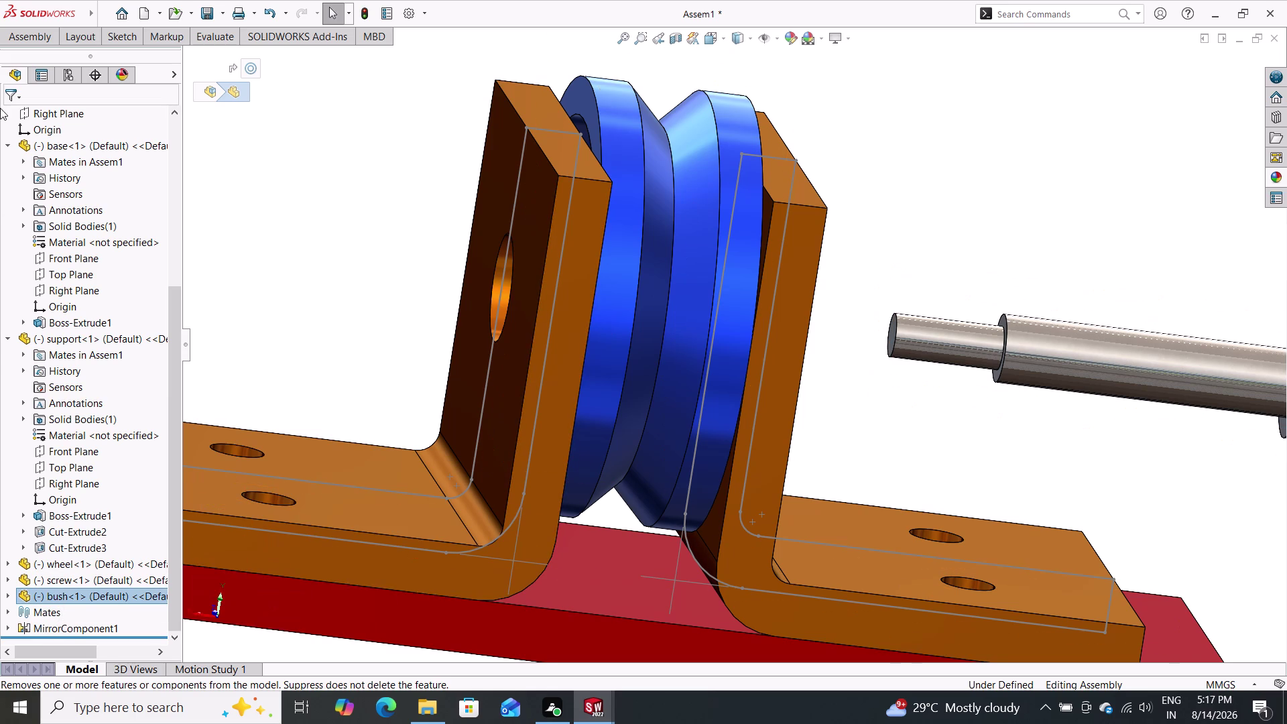
double_click(30, 32)
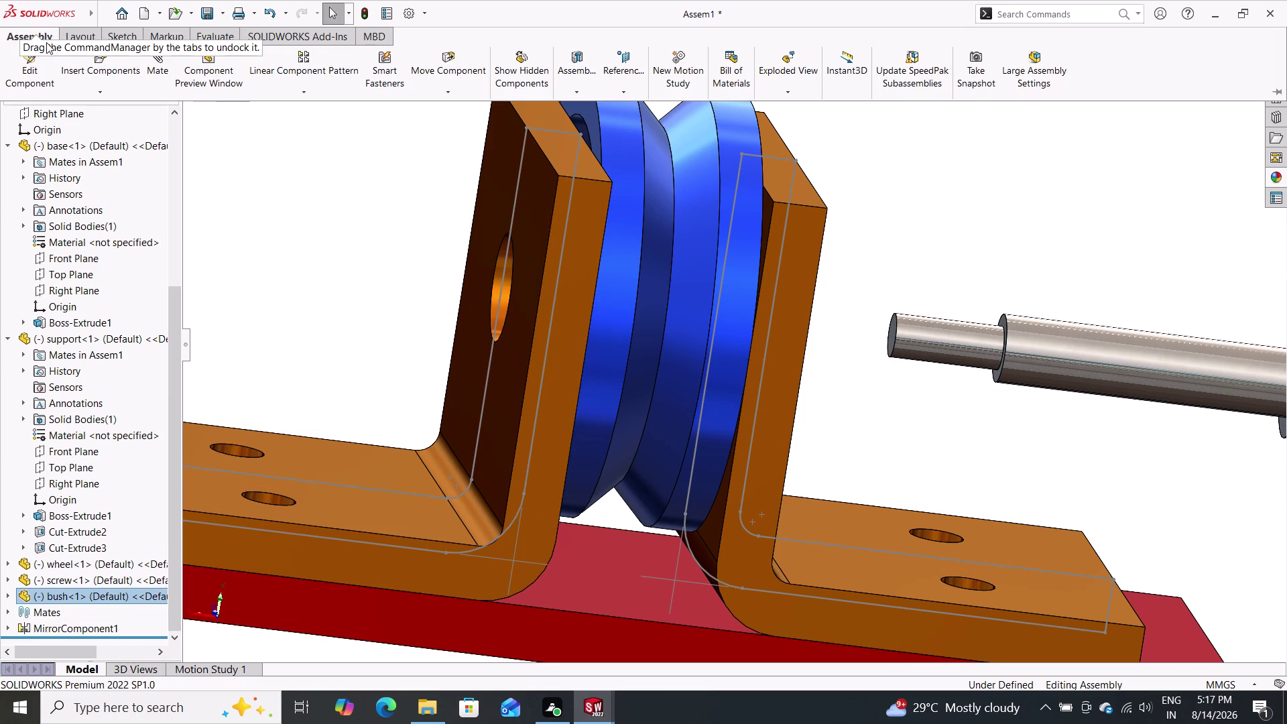
double_click(68, 39)
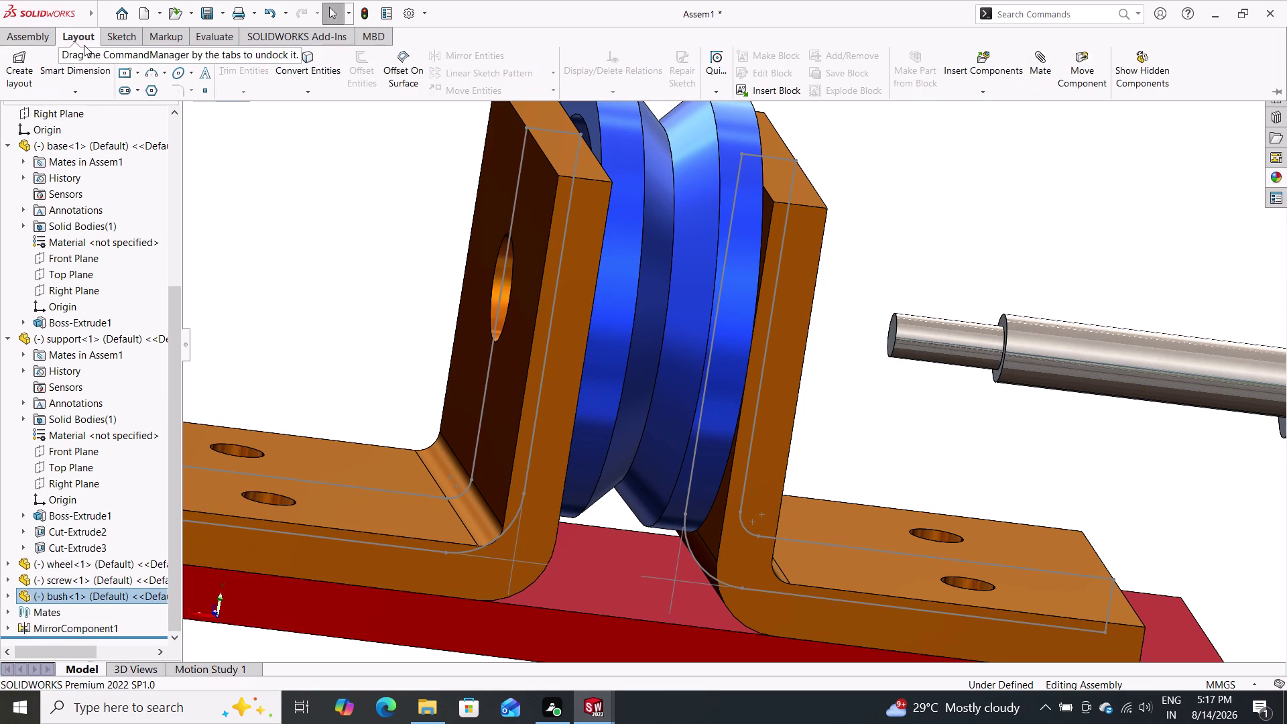
click(38, 35)
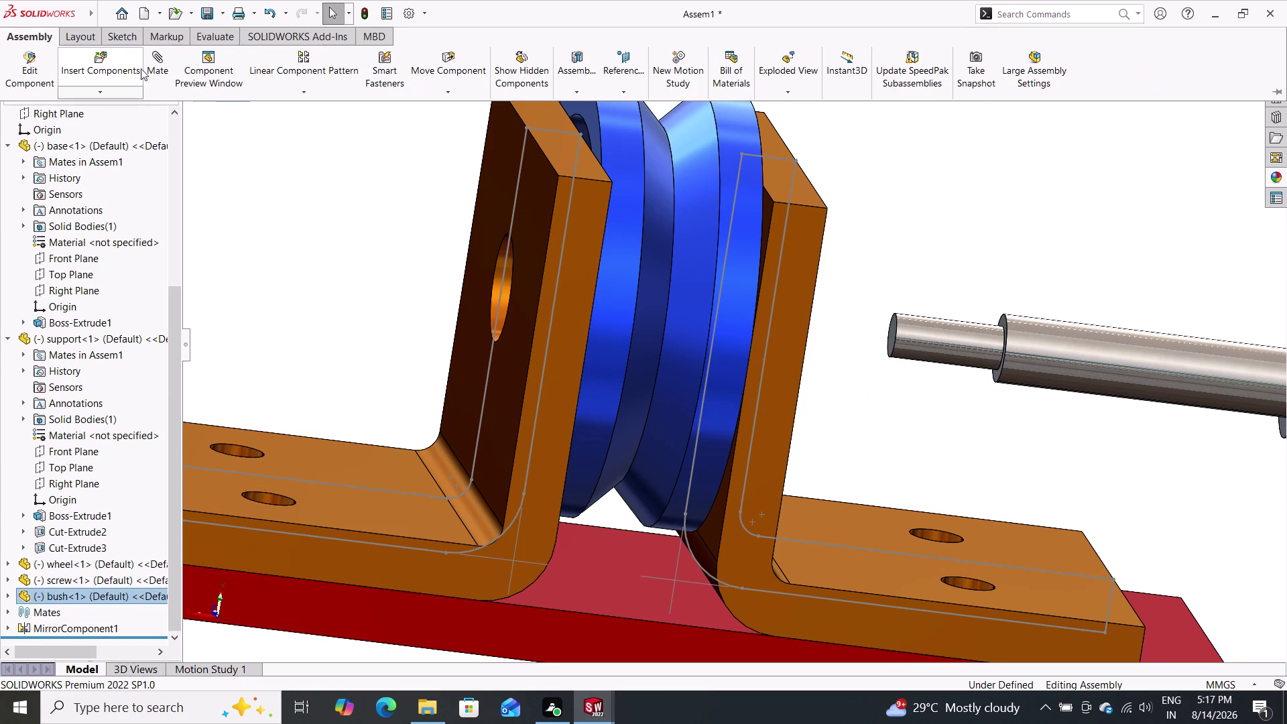
double_click(159, 56)
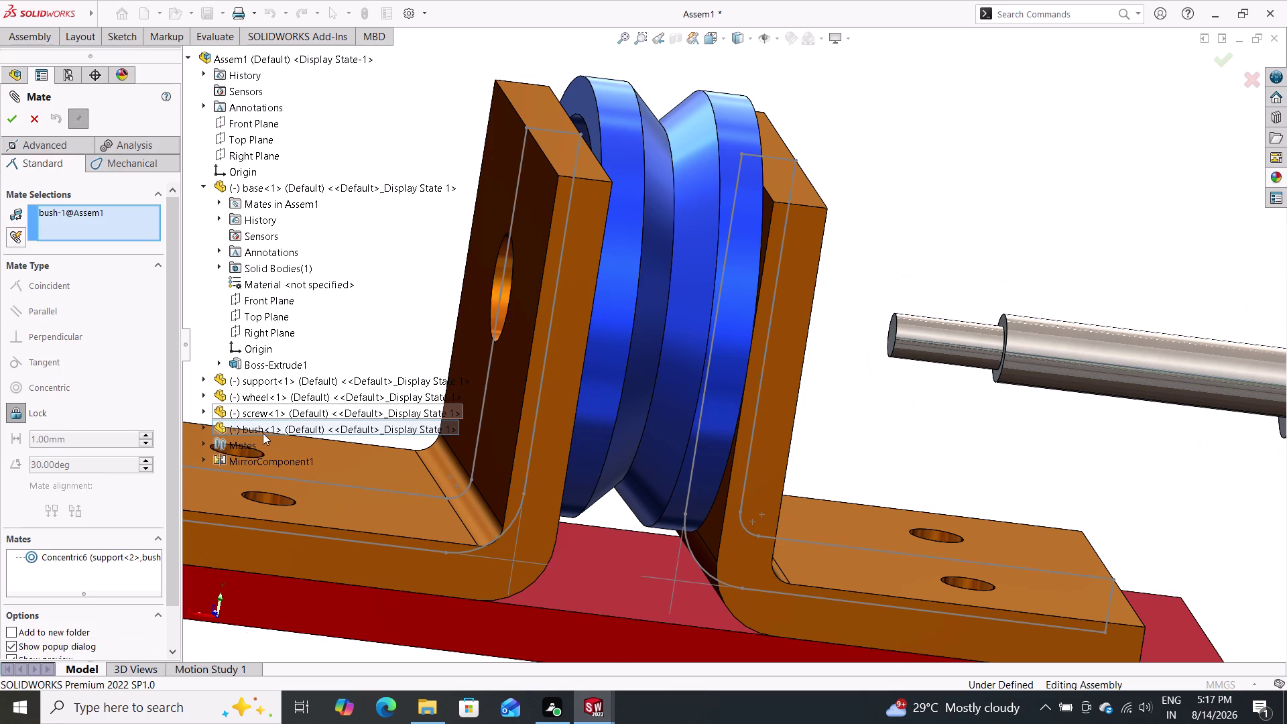
click(263, 433)
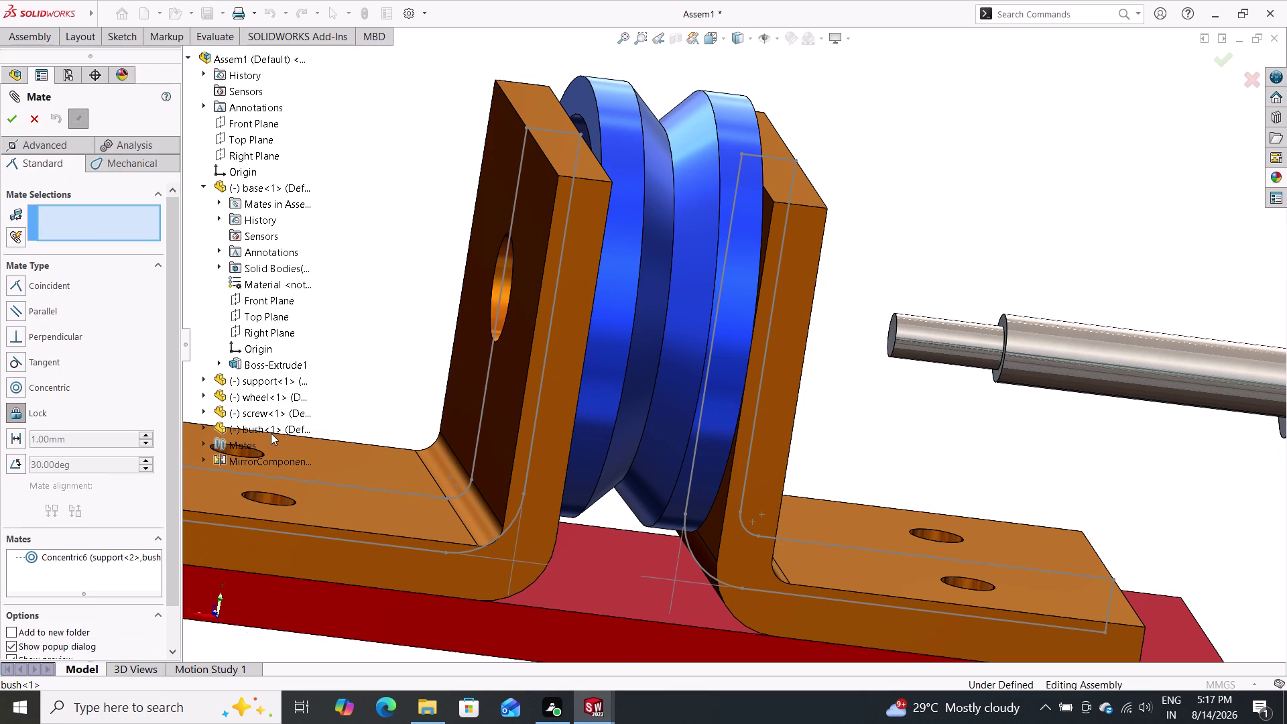
double_click(268, 429)
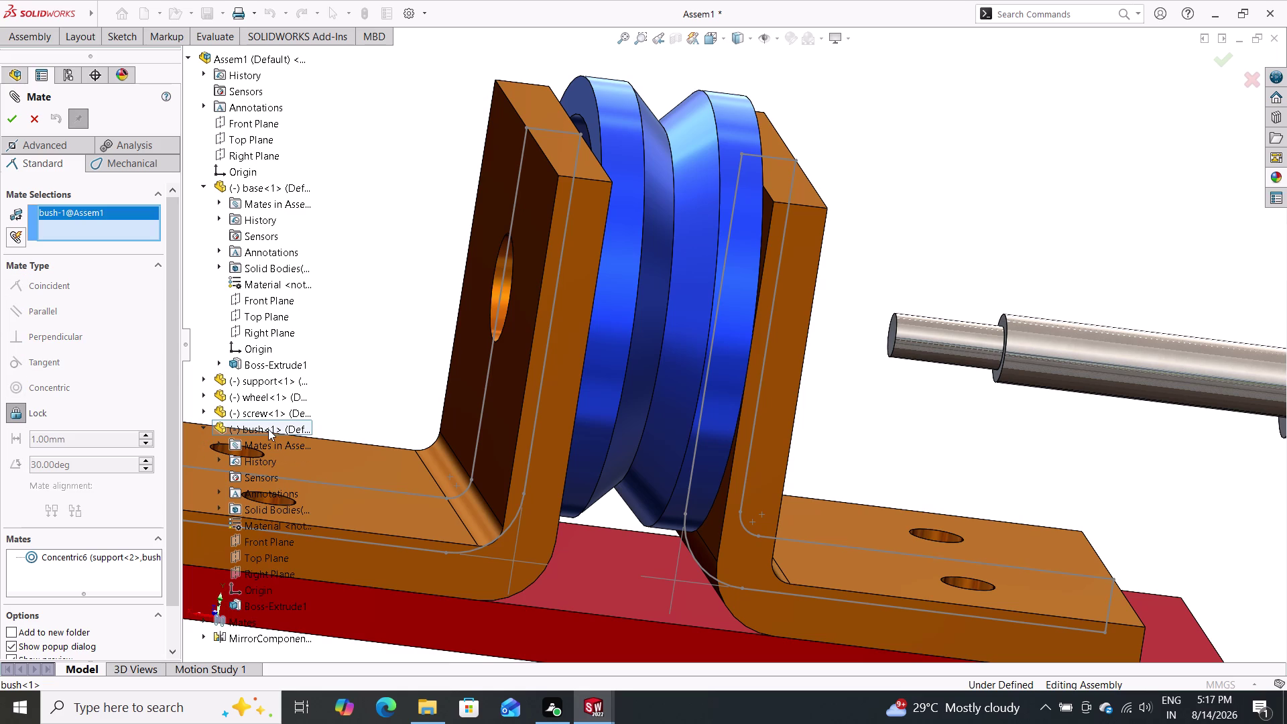